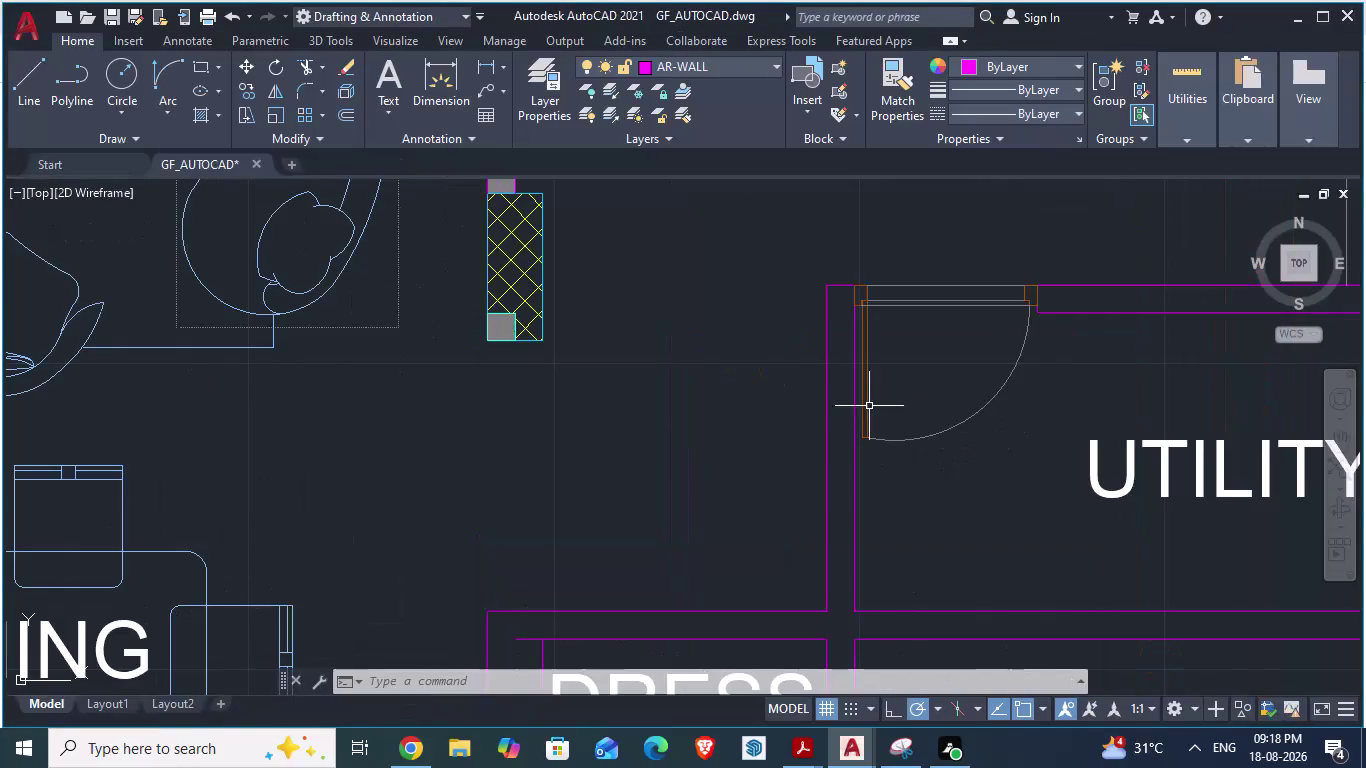
Compare the ground-floor plan with the reference architectural plan and save the drawing.
scroll(down, 3)
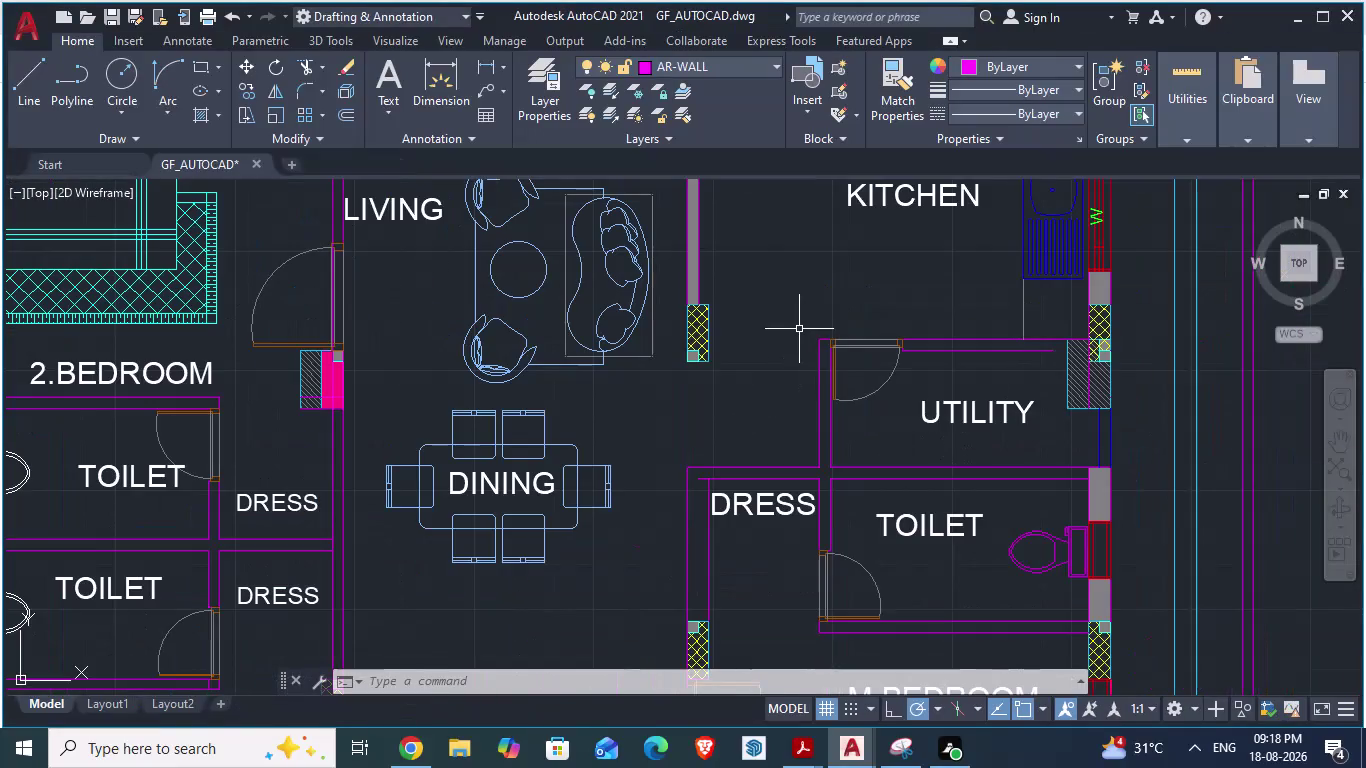
key(alt+Tab)
scroll(down, 3)
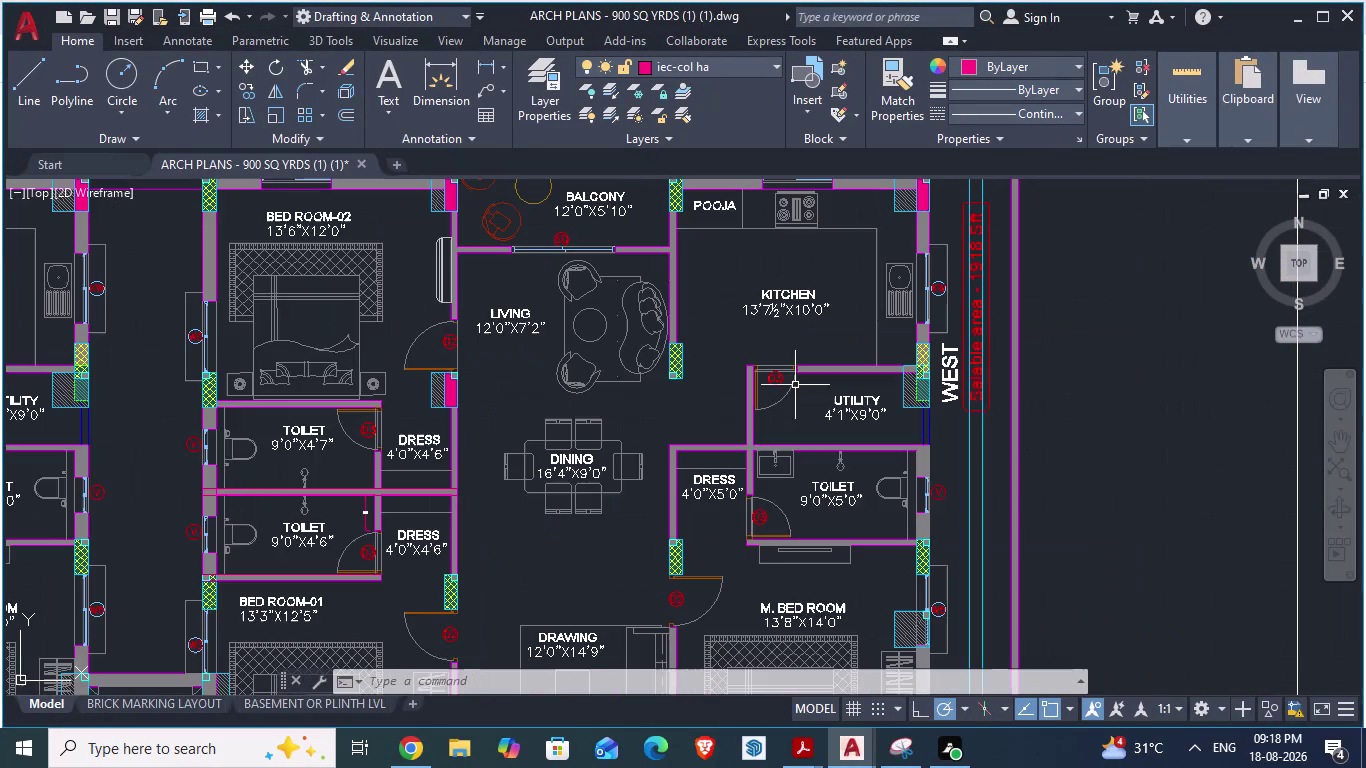
scroll(up, 3)
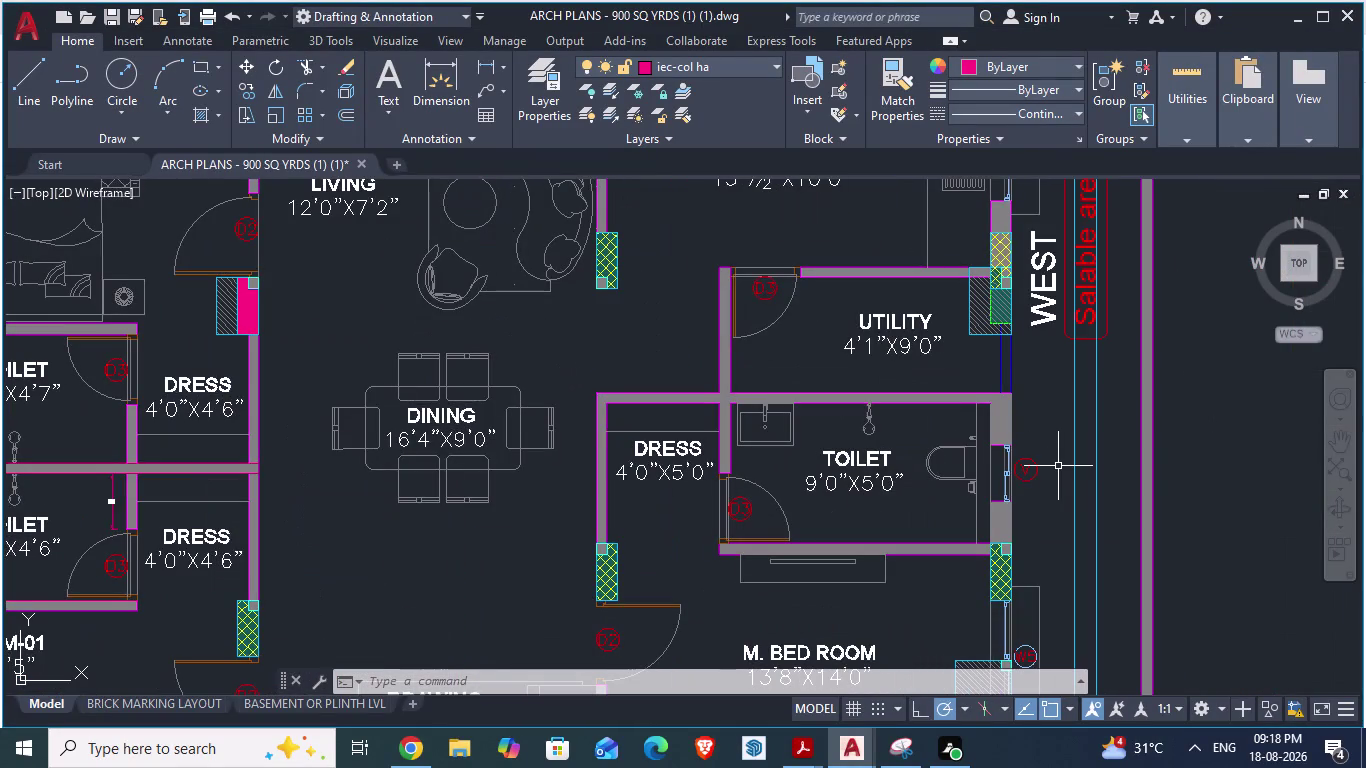
scroll(down, 3)
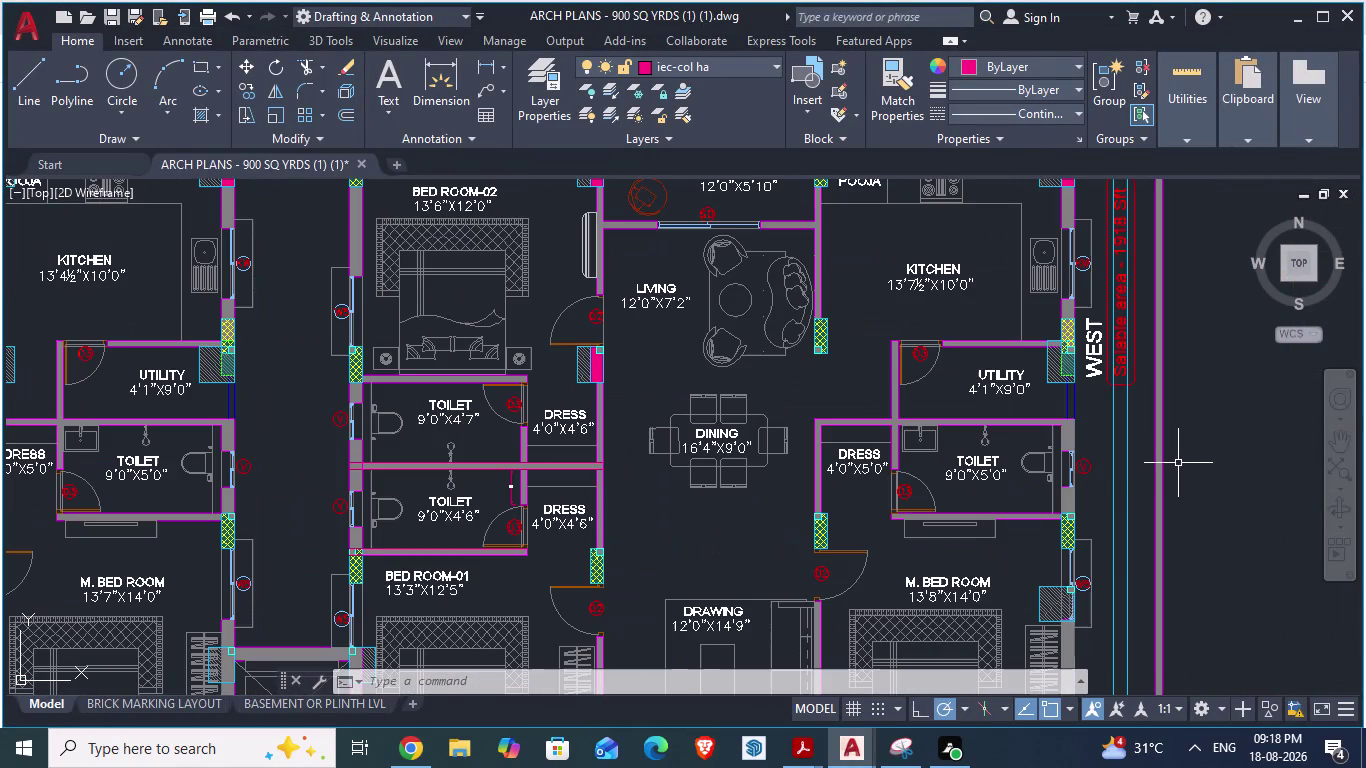
scroll(down, 3)
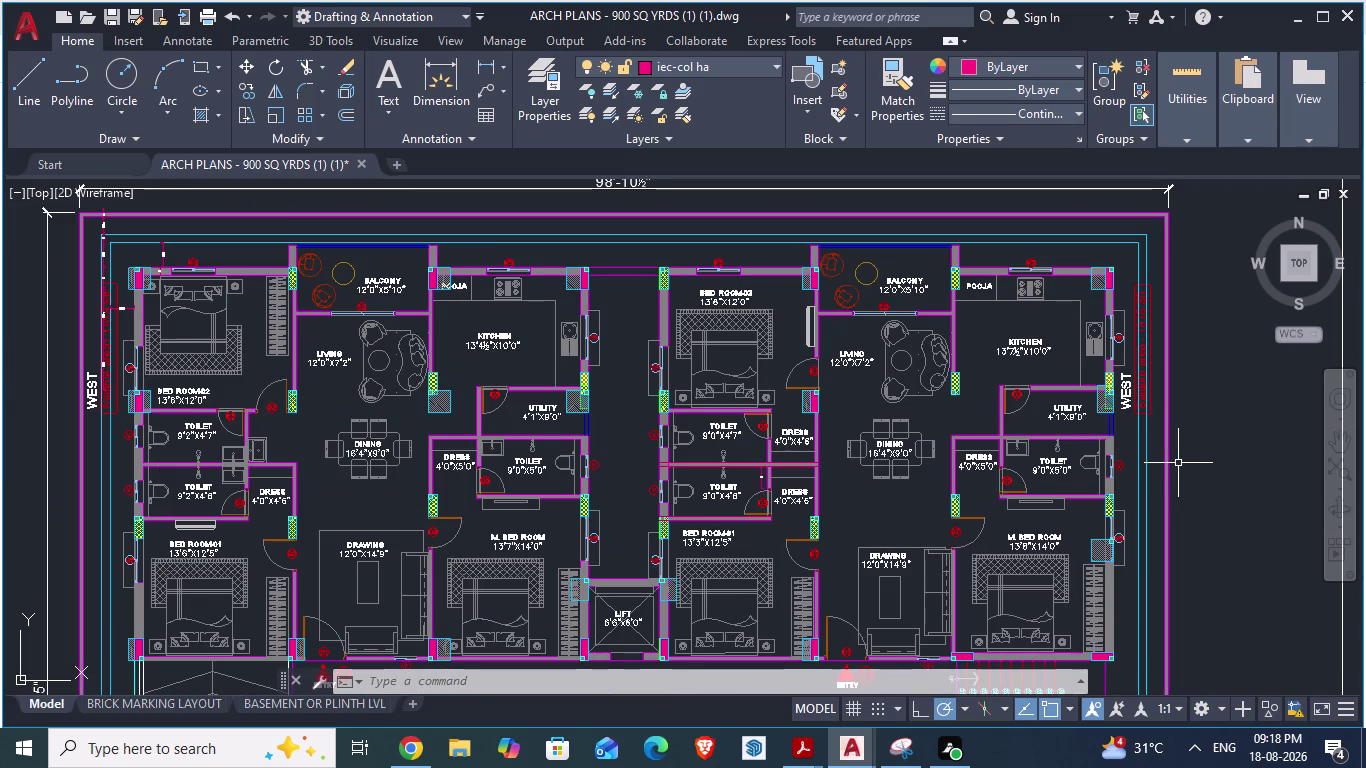
key(alt+Tab)
scroll(down, 3)
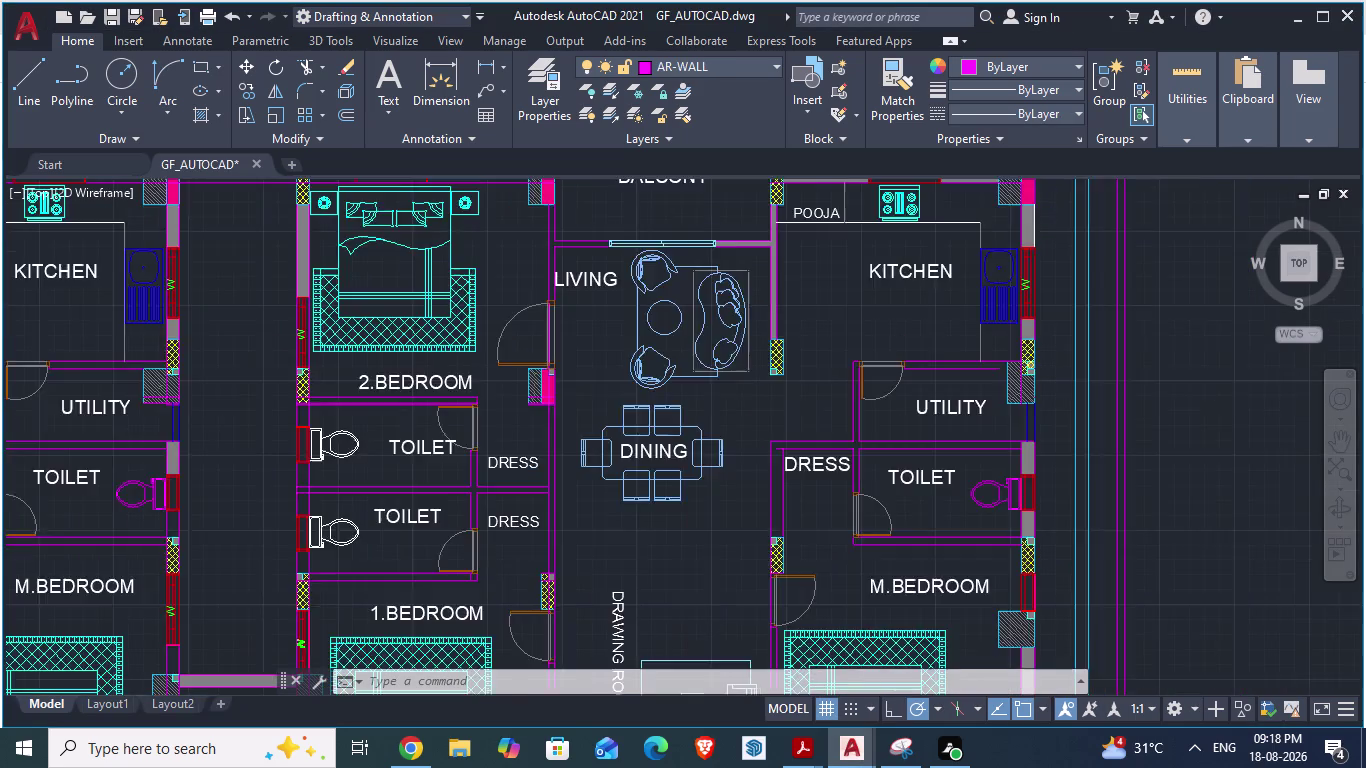
scroll(down, 3)
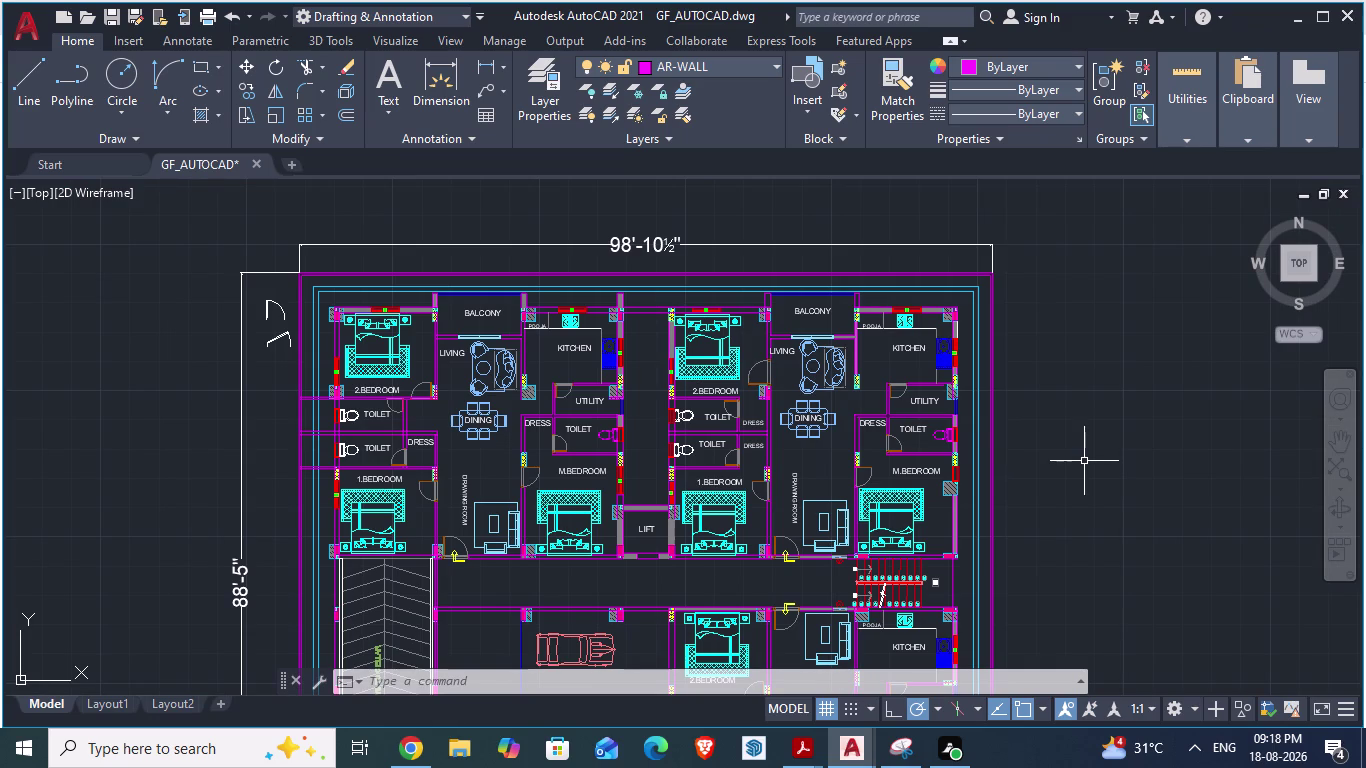
key(ctrl+s)
key(alt+Tab)
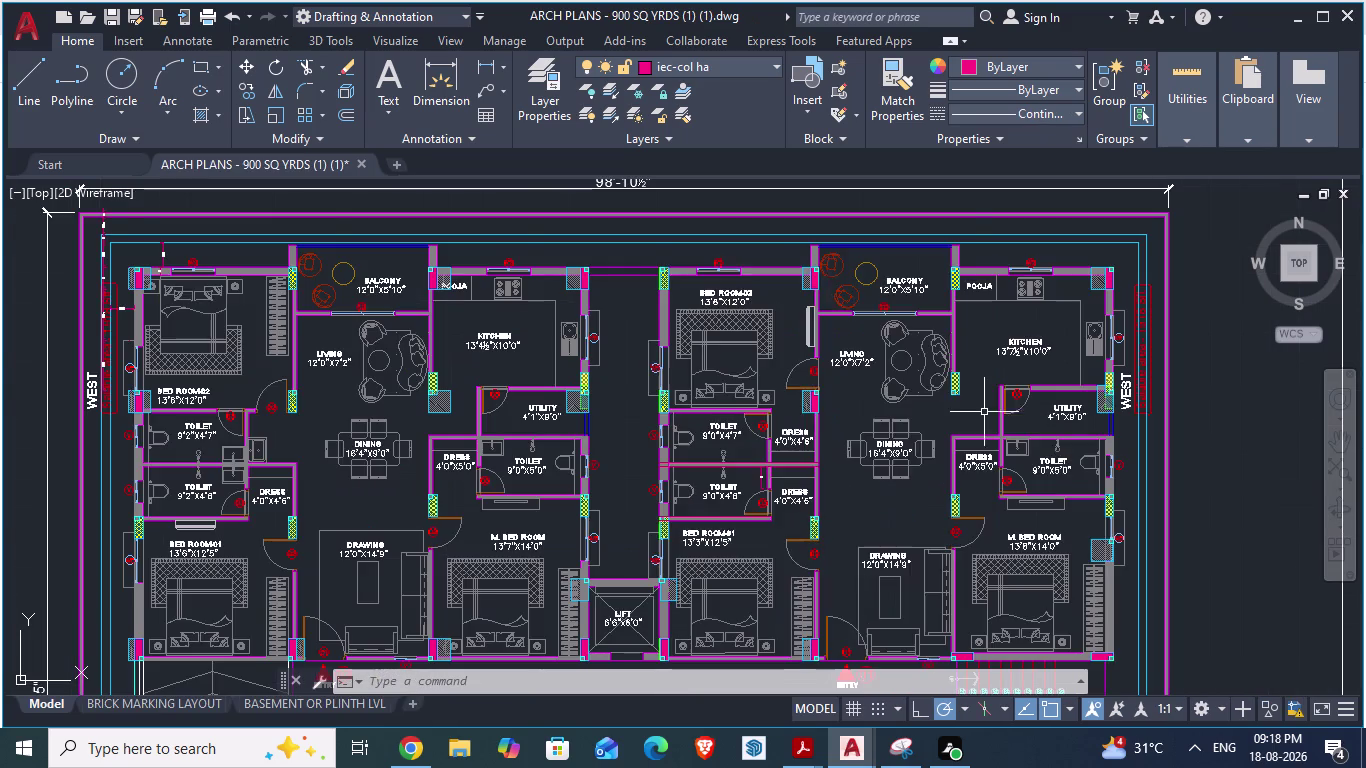
scroll(up, 3)
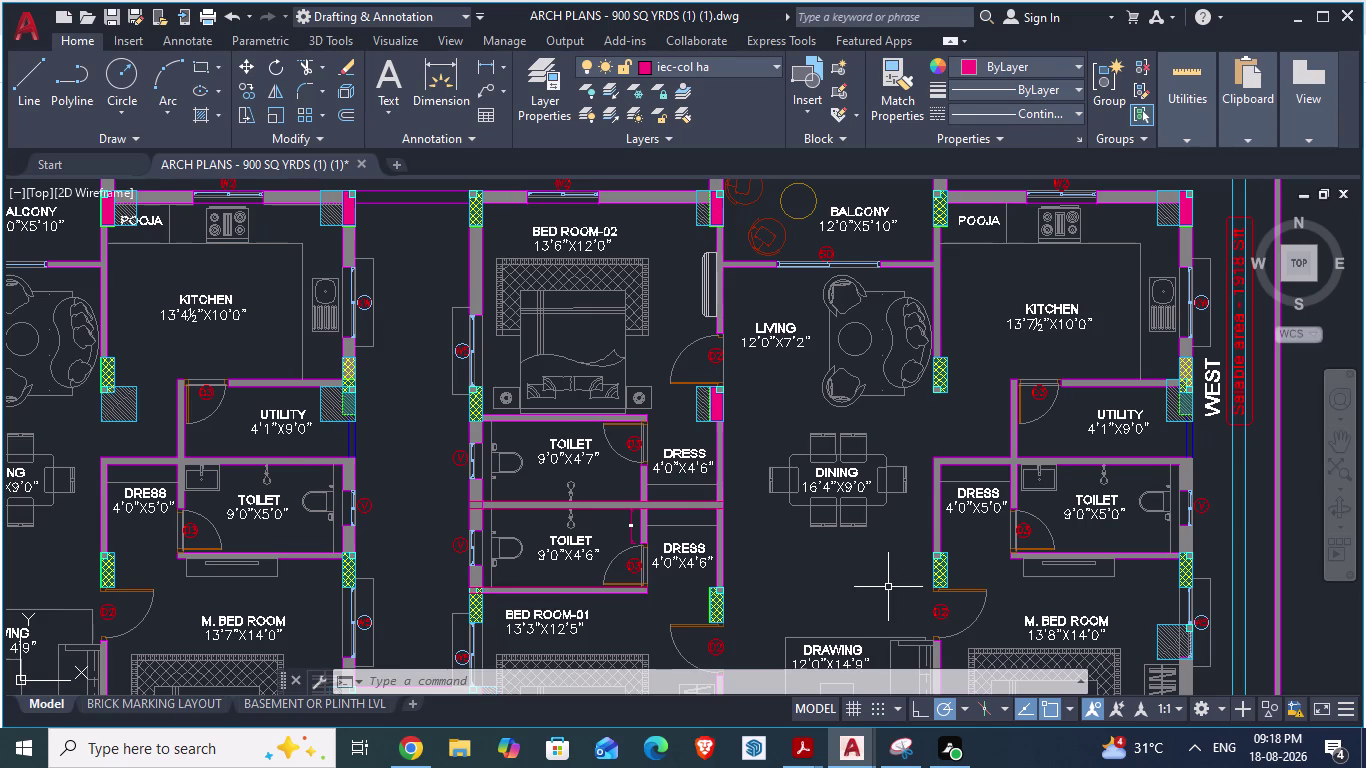
key(alt+Tab)
scroll(up, 3)
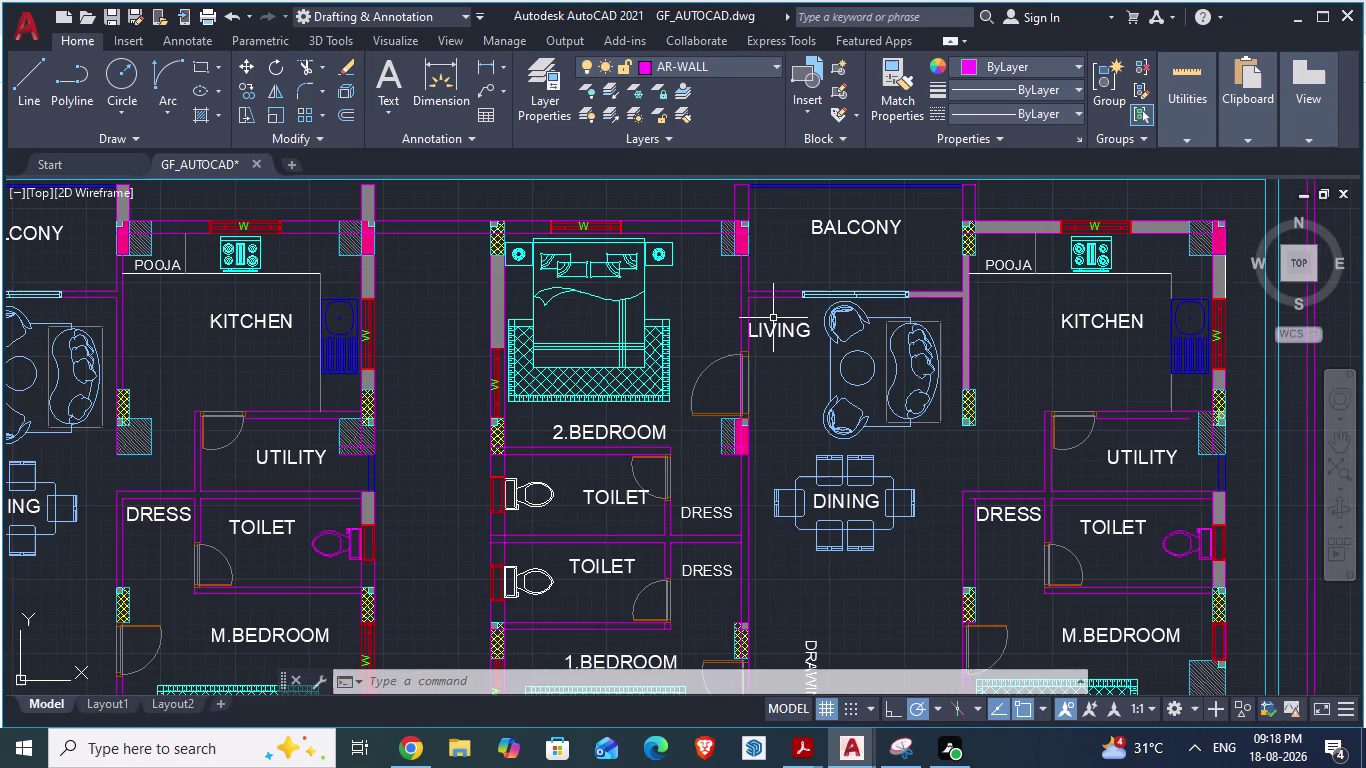
Move the LIVING room label to a new spot inside the living room.
click(776, 322)
key(m)
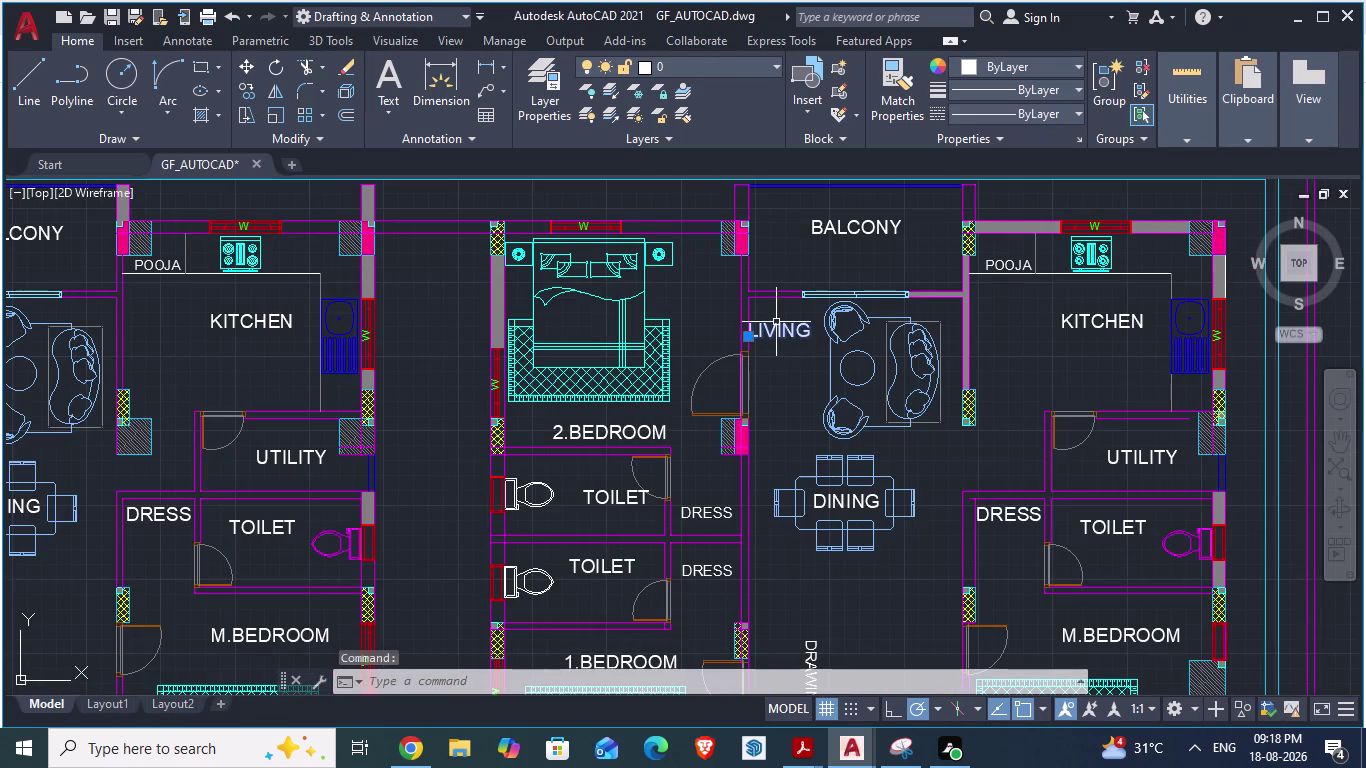
key(Return)
scroll(up, 3)
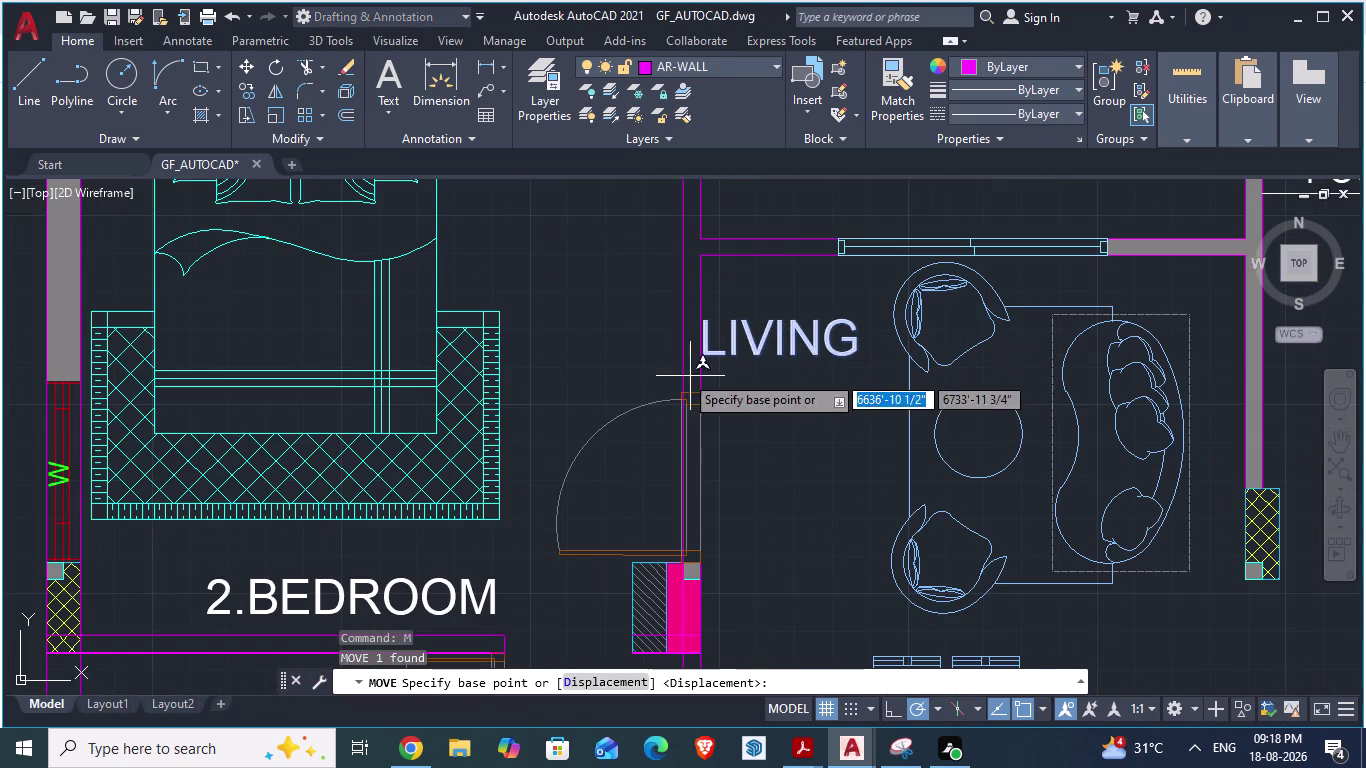
drag(704, 352, 729, 340)
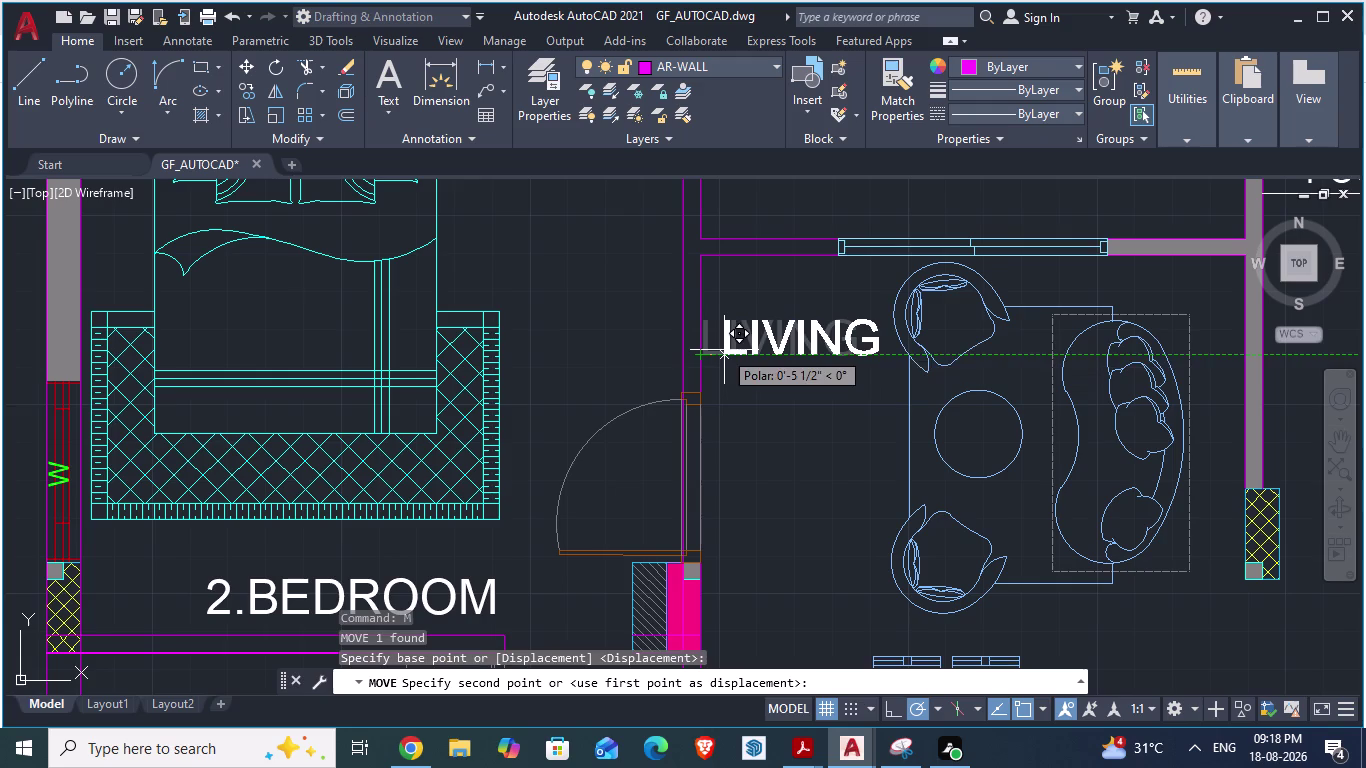
drag(729, 340, 726, 324)
click(726, 324)
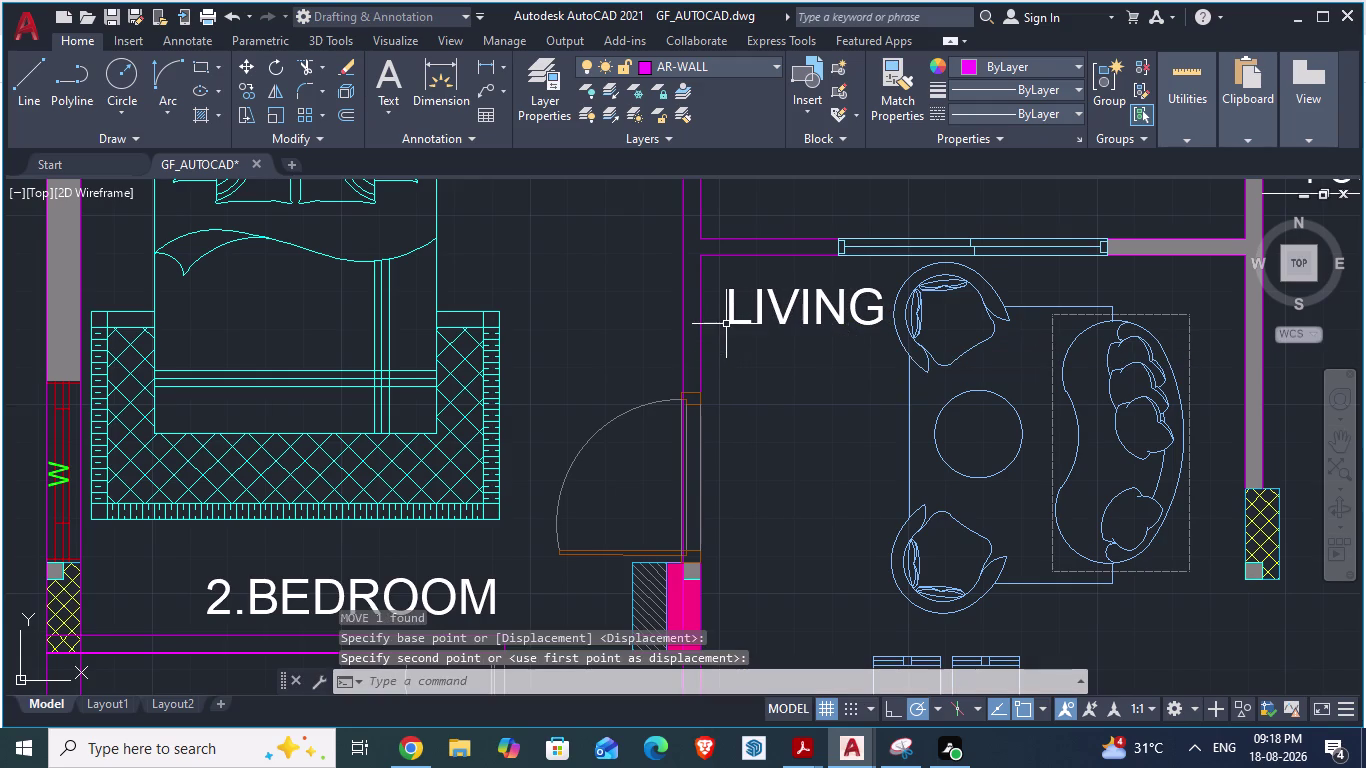
scroll(down, 3)
scroll(down, 3)
scroll(up, 3)
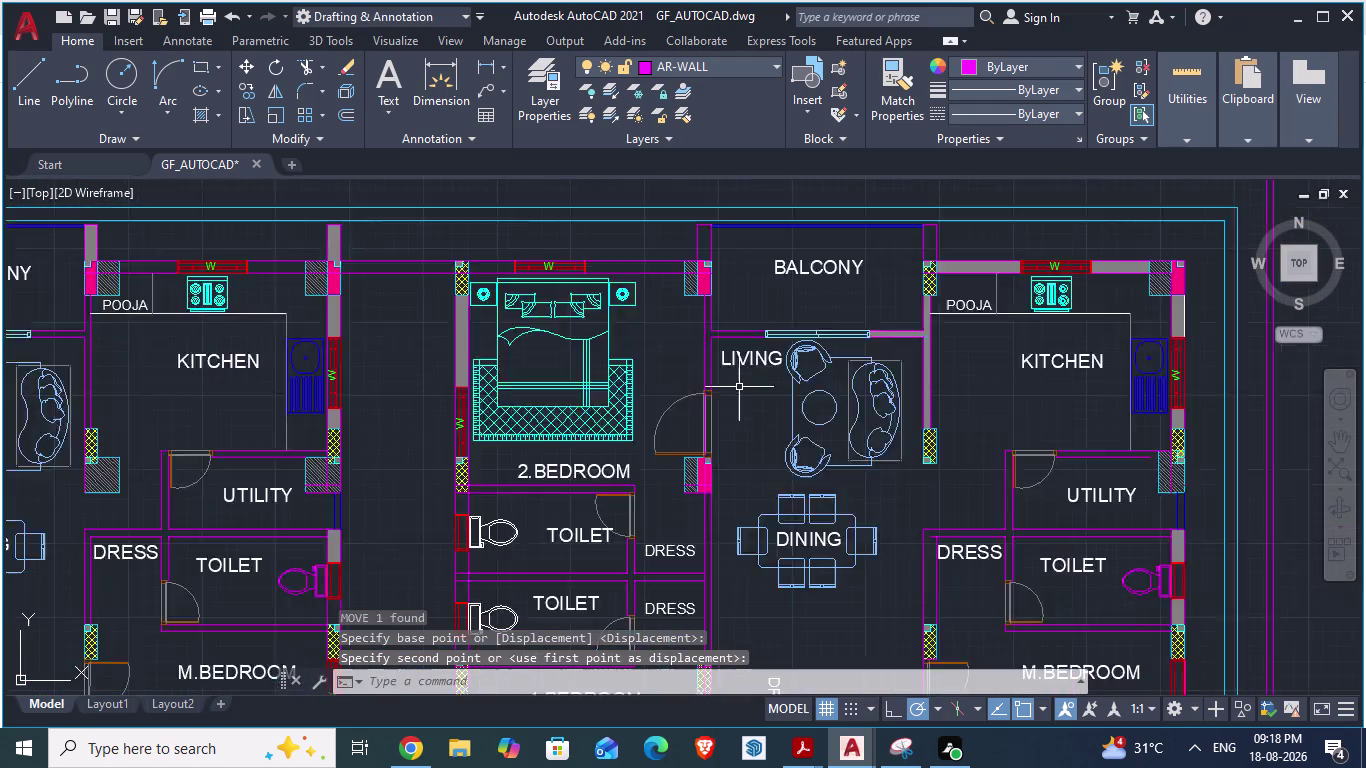
scroll(up, 3)
Move the LIVING label straight down by about 1'-8 1/2".
drag(712, 353, 722, 402)
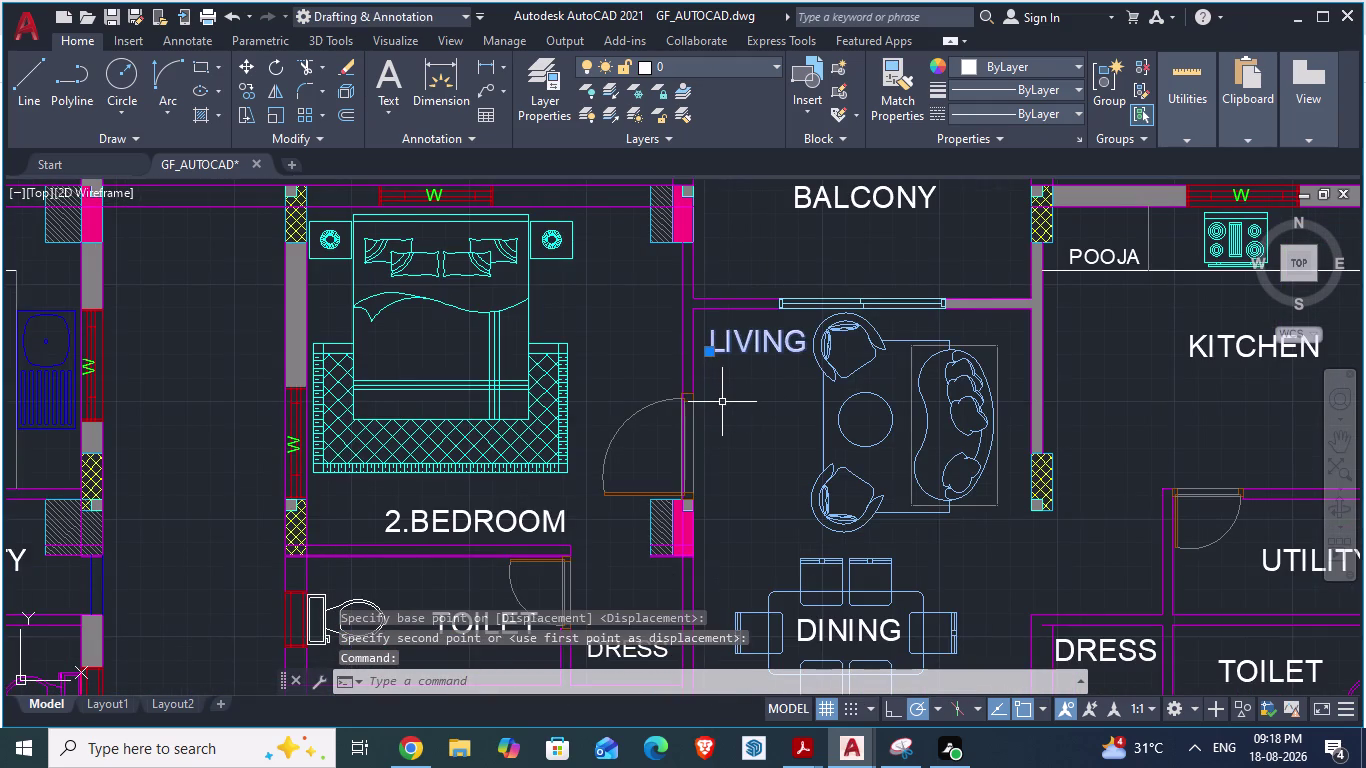
key(m)
key(Return)
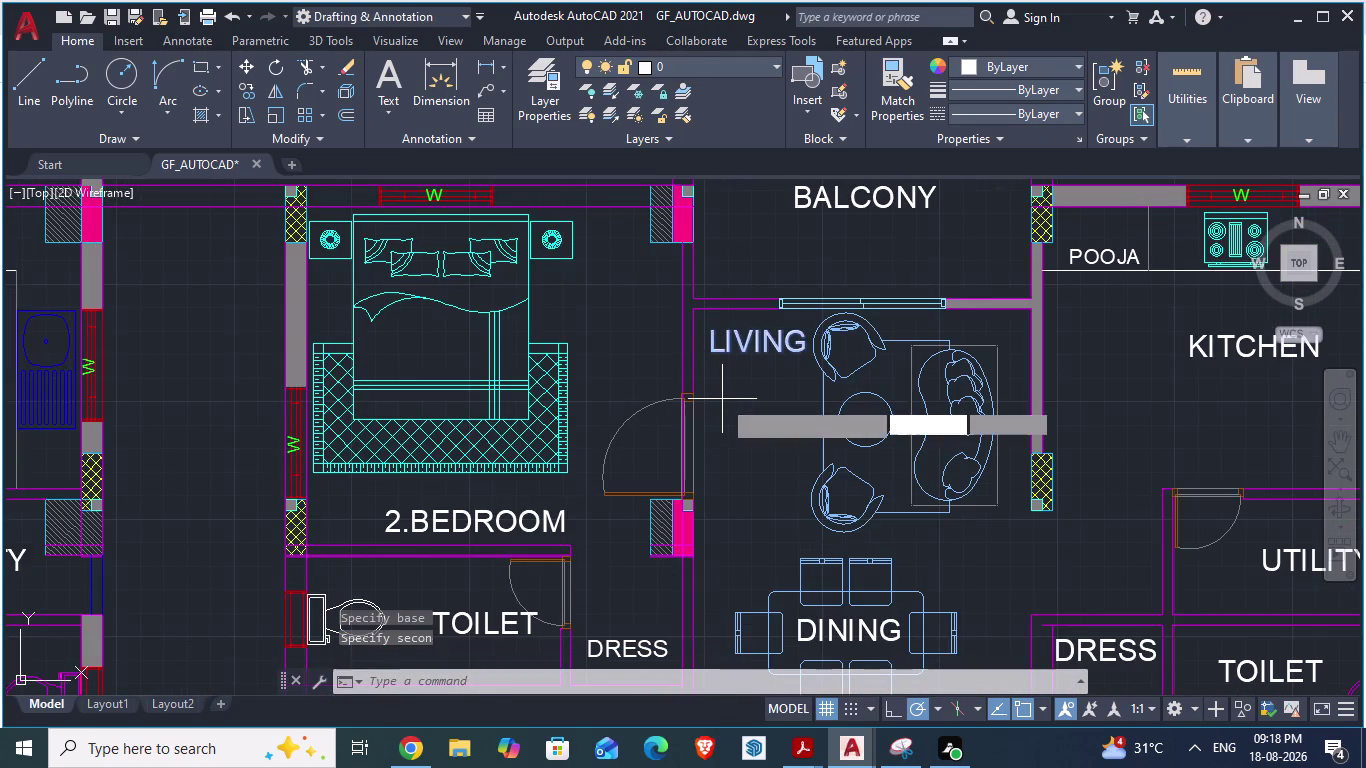
drag(721, 355, 722, 359)
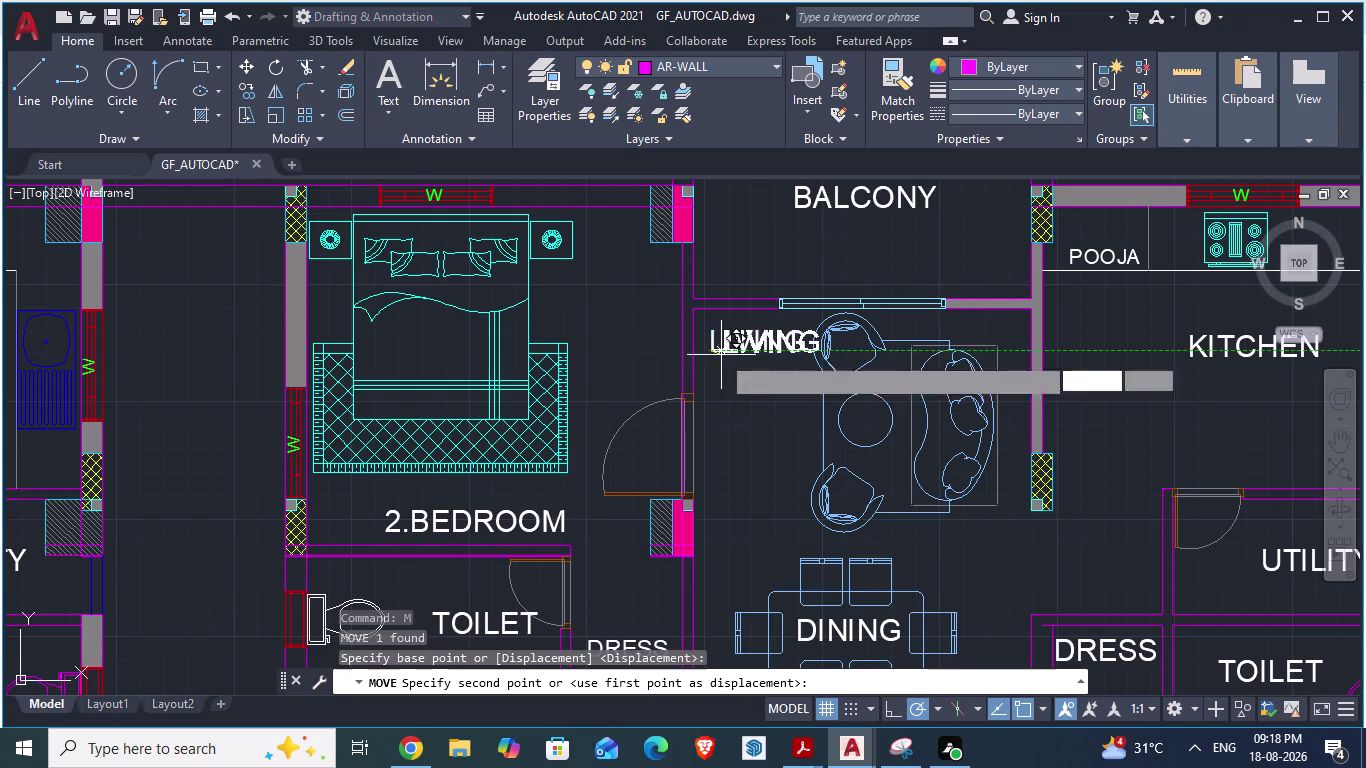
drag(722, 359, 715, 400)
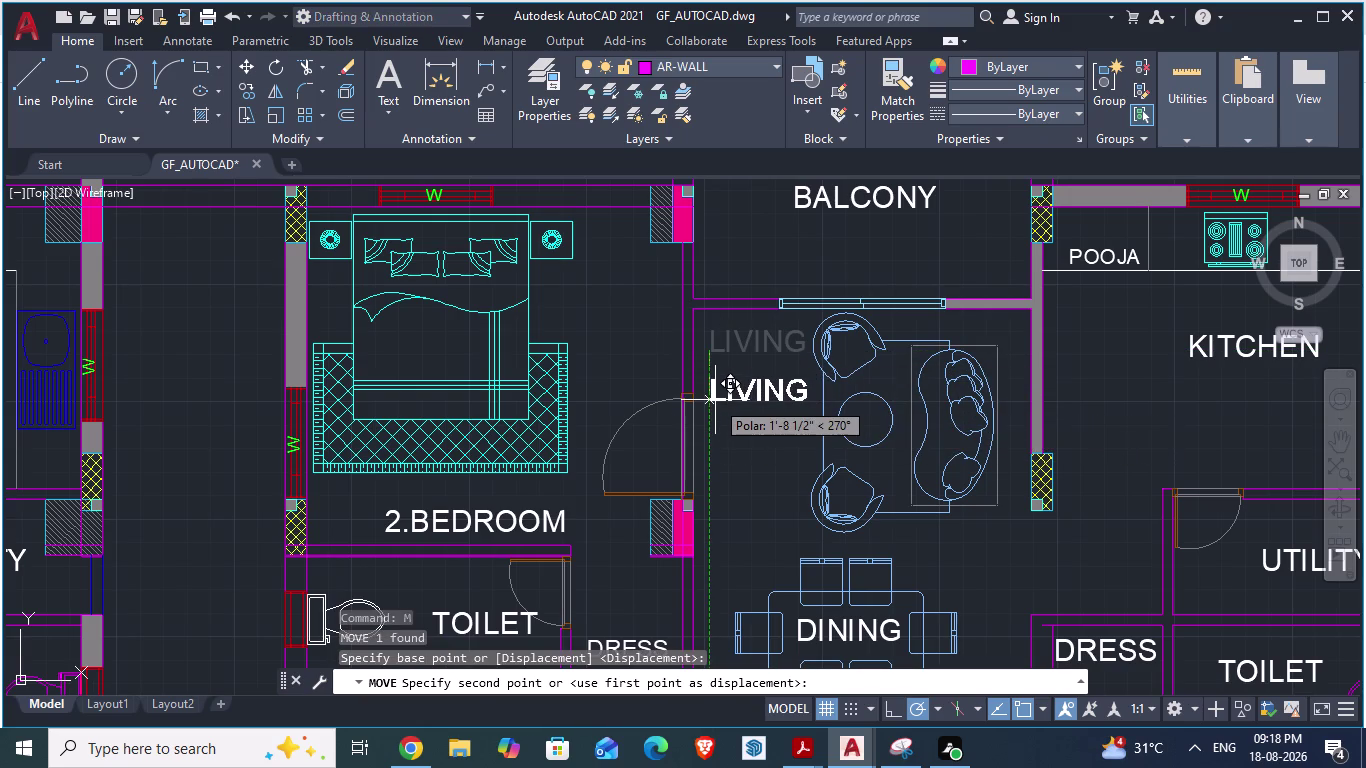
drag(715, 400, 717, 390)
click(717, 390)
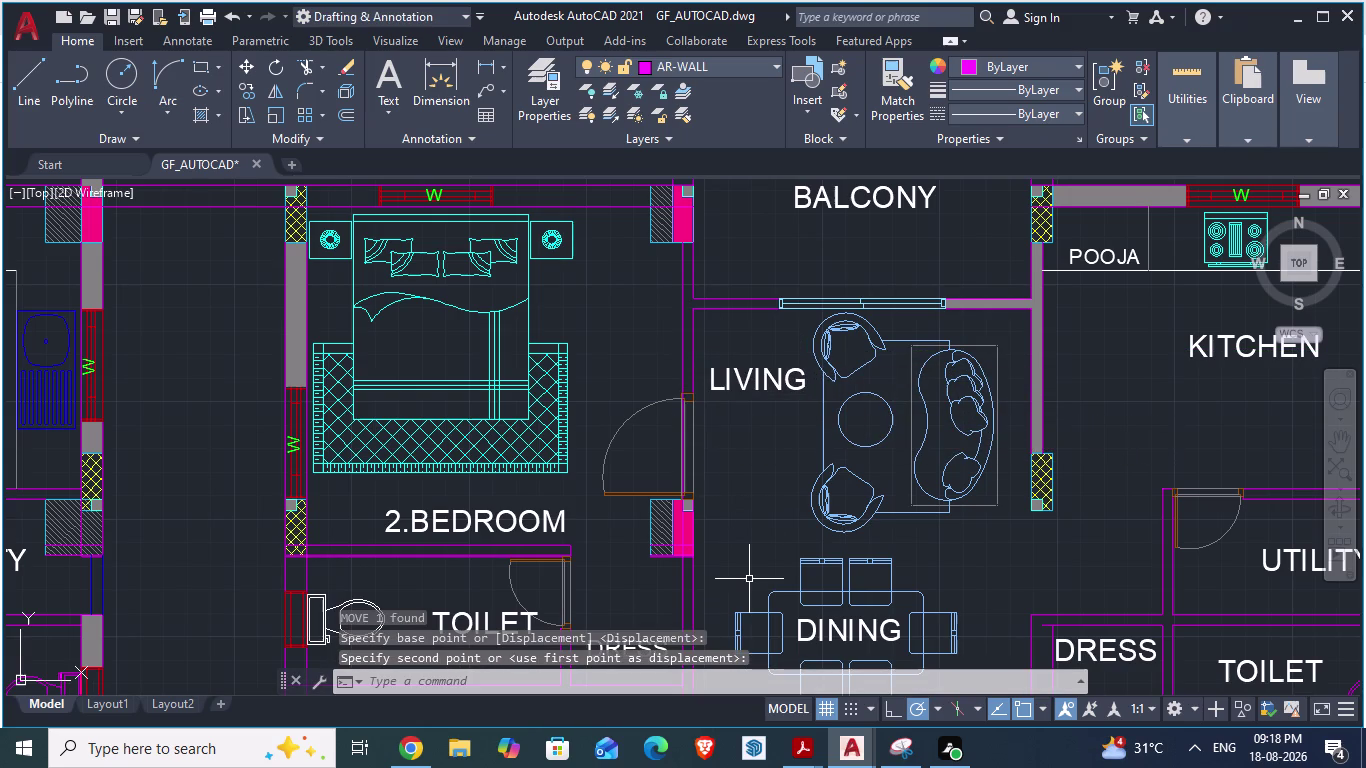
Save the drawing and clear any pending command.
key(ctrl+s)
key(Escape)
scroll(down, 3)
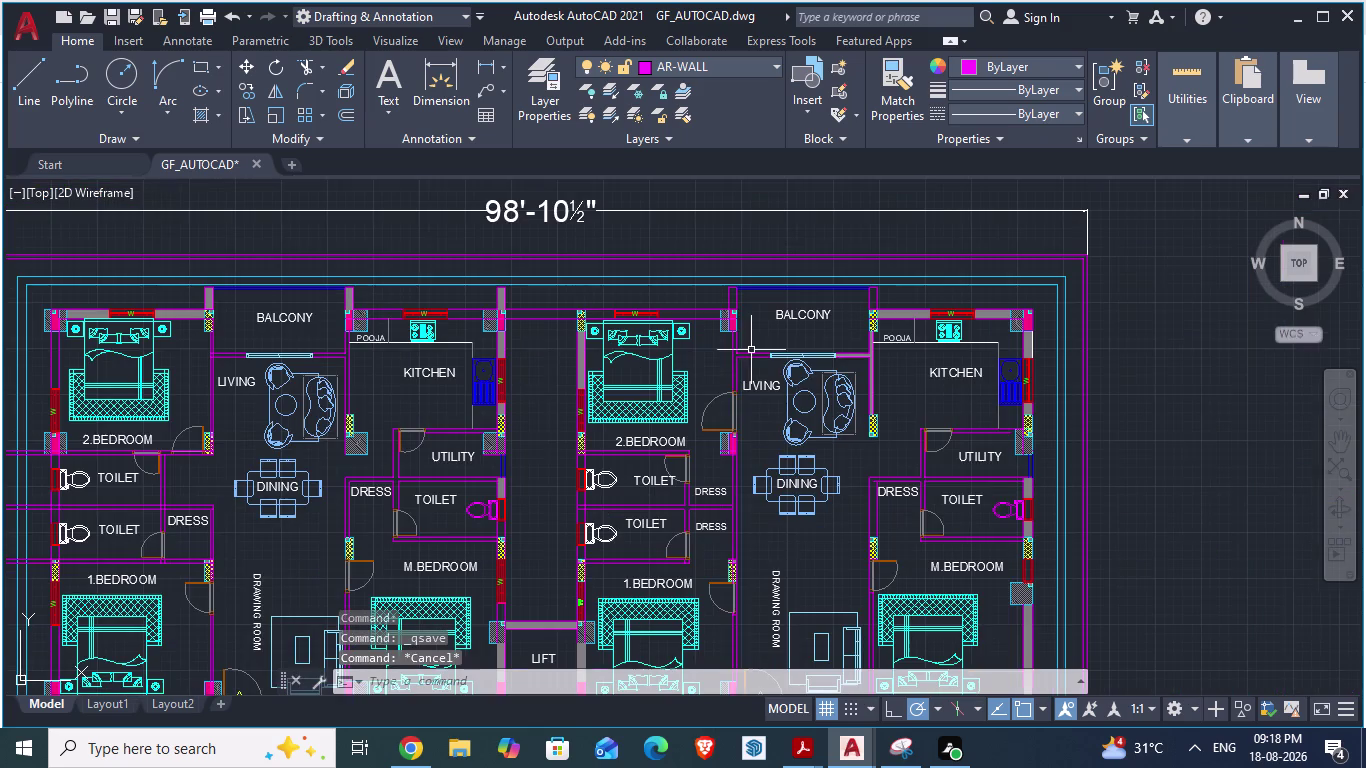
Compare the DRESS room walls against the reference architectural plan.
key(alt+Tab)
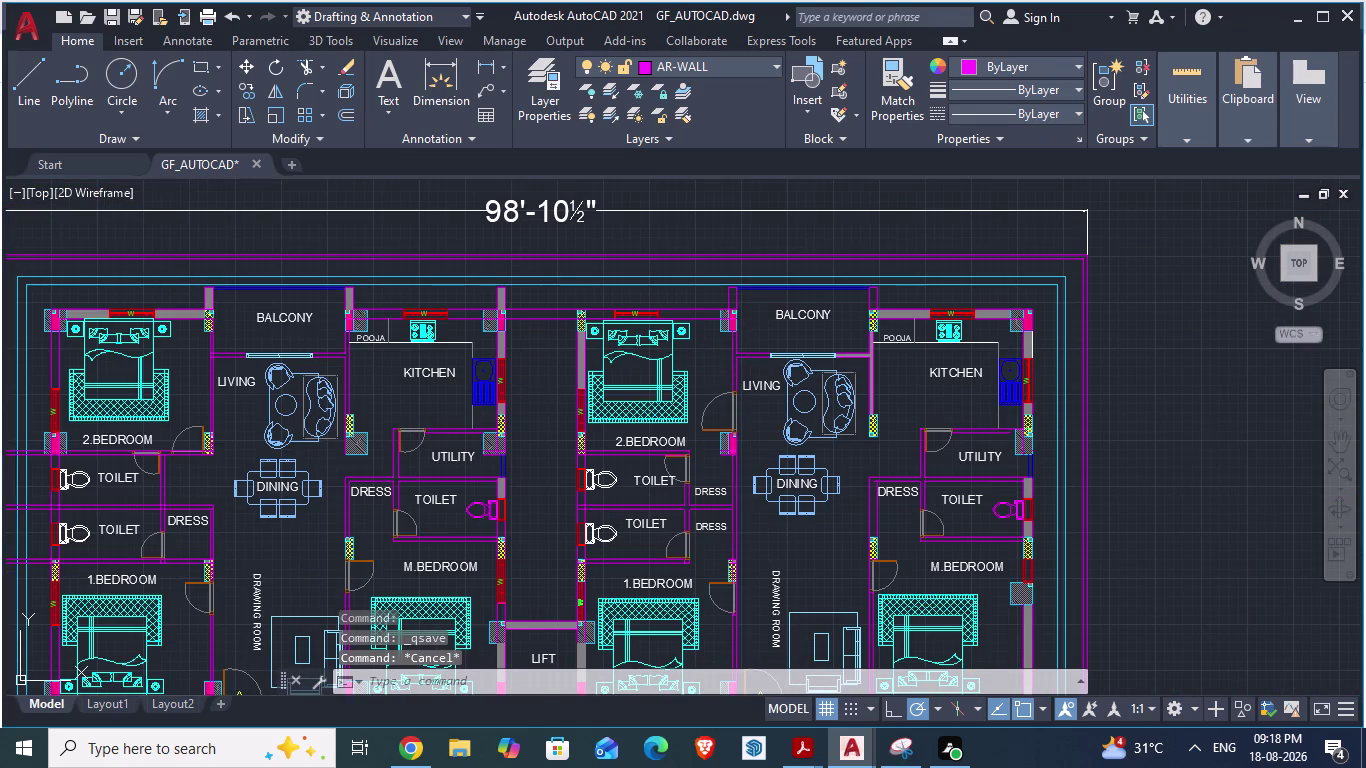
scroll(down, 3)
key(alt+Tab)
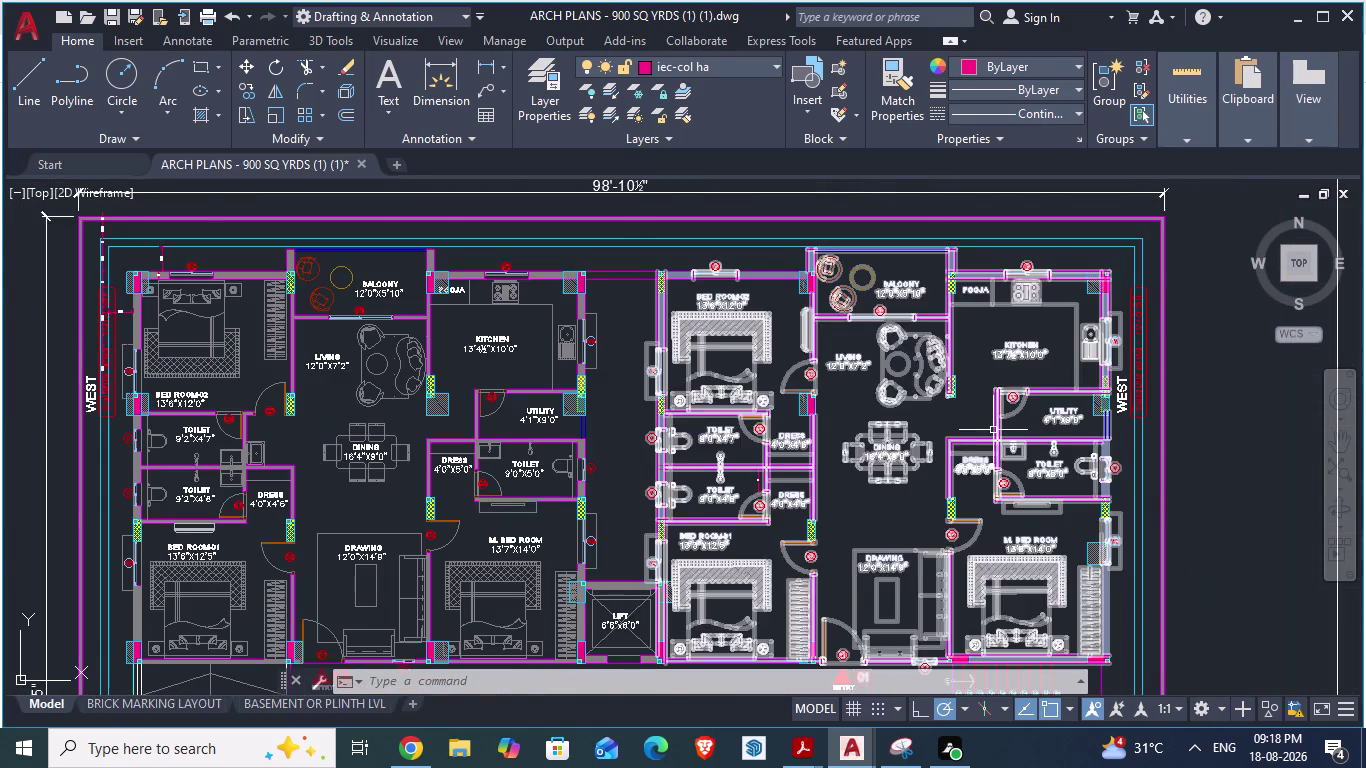
scroll(down, 3)
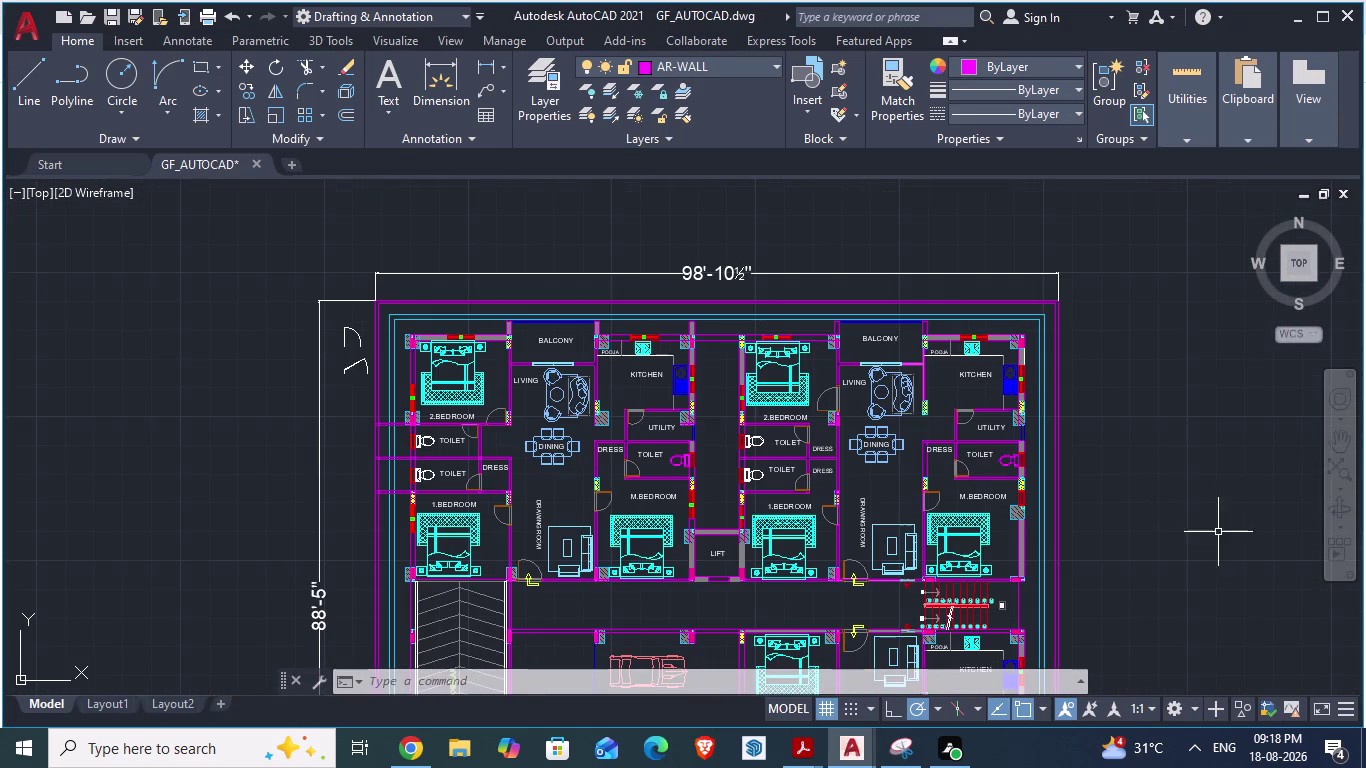
scroll(up, 3)
key(alt+Tab)
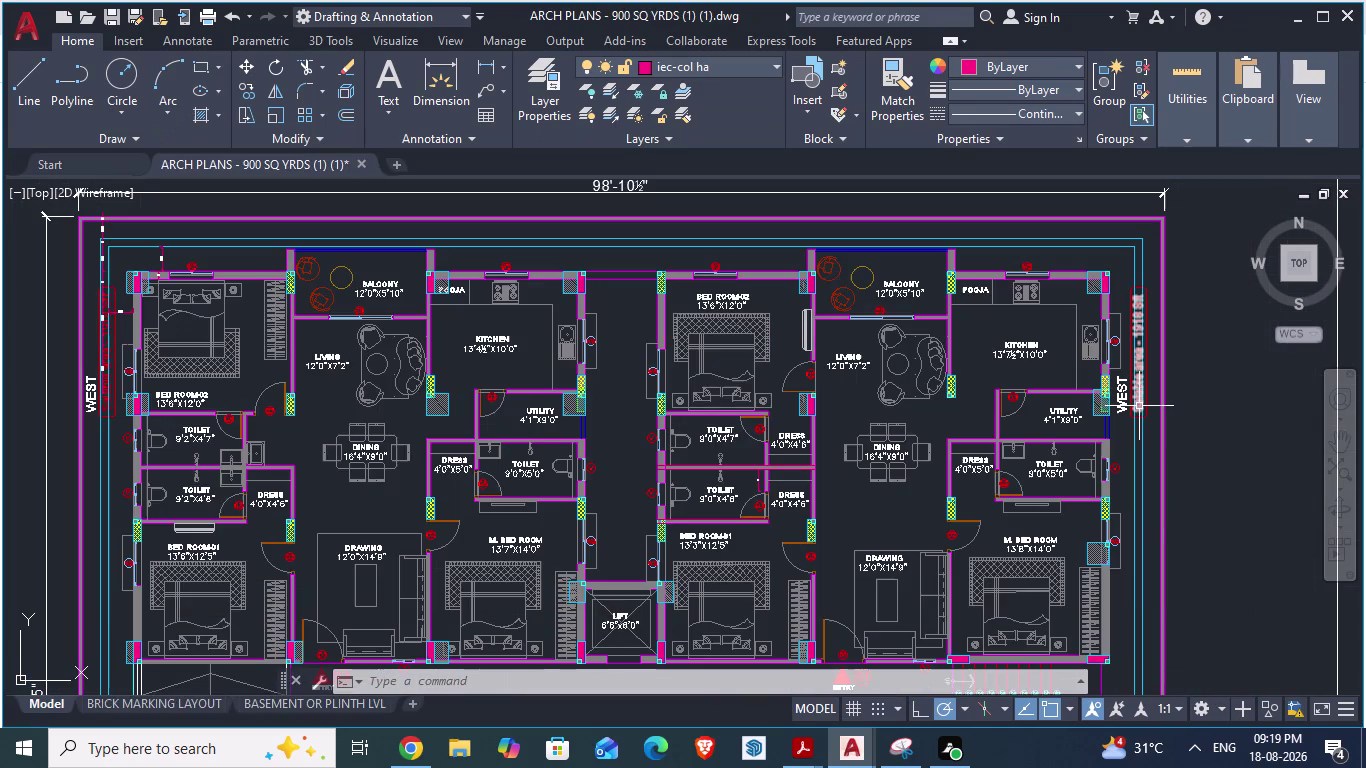
scroll(down, 3)
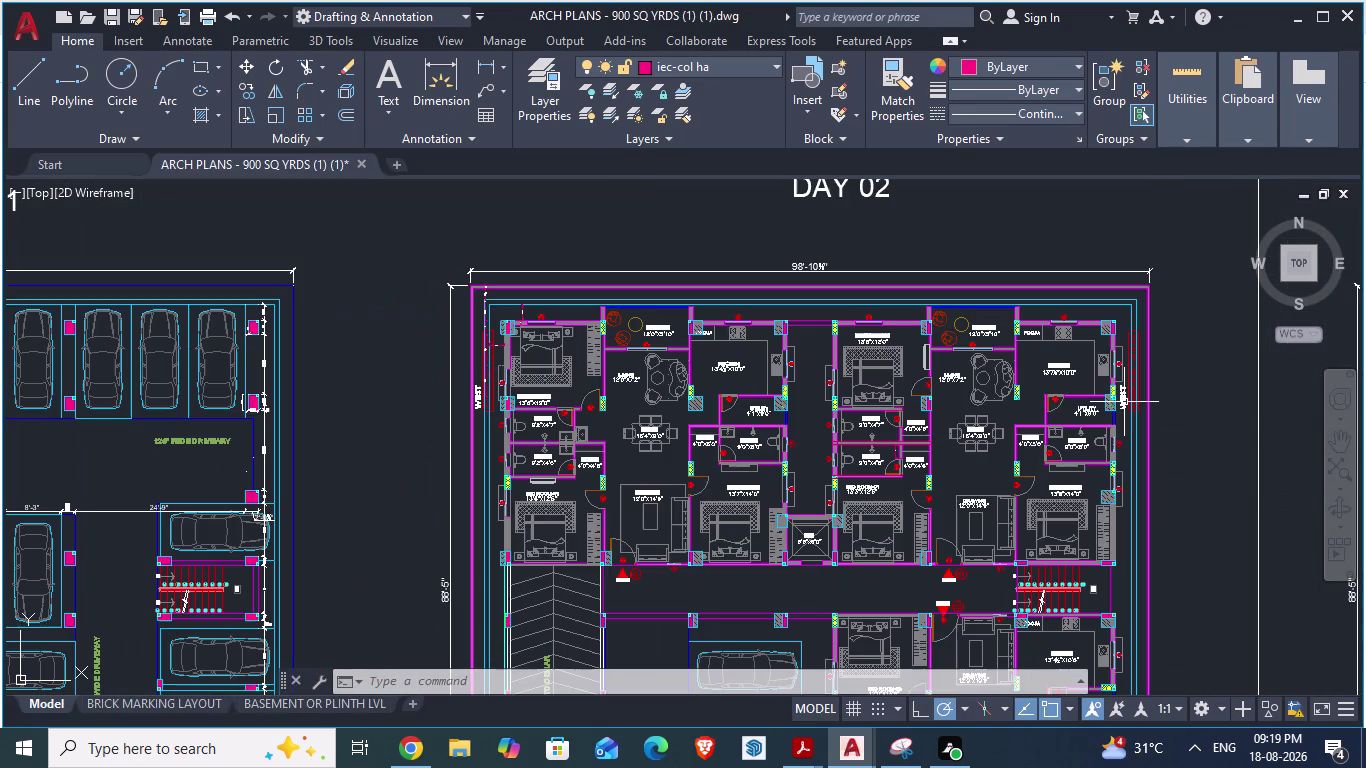
key(alt+Tab)
scroll(down, 3)
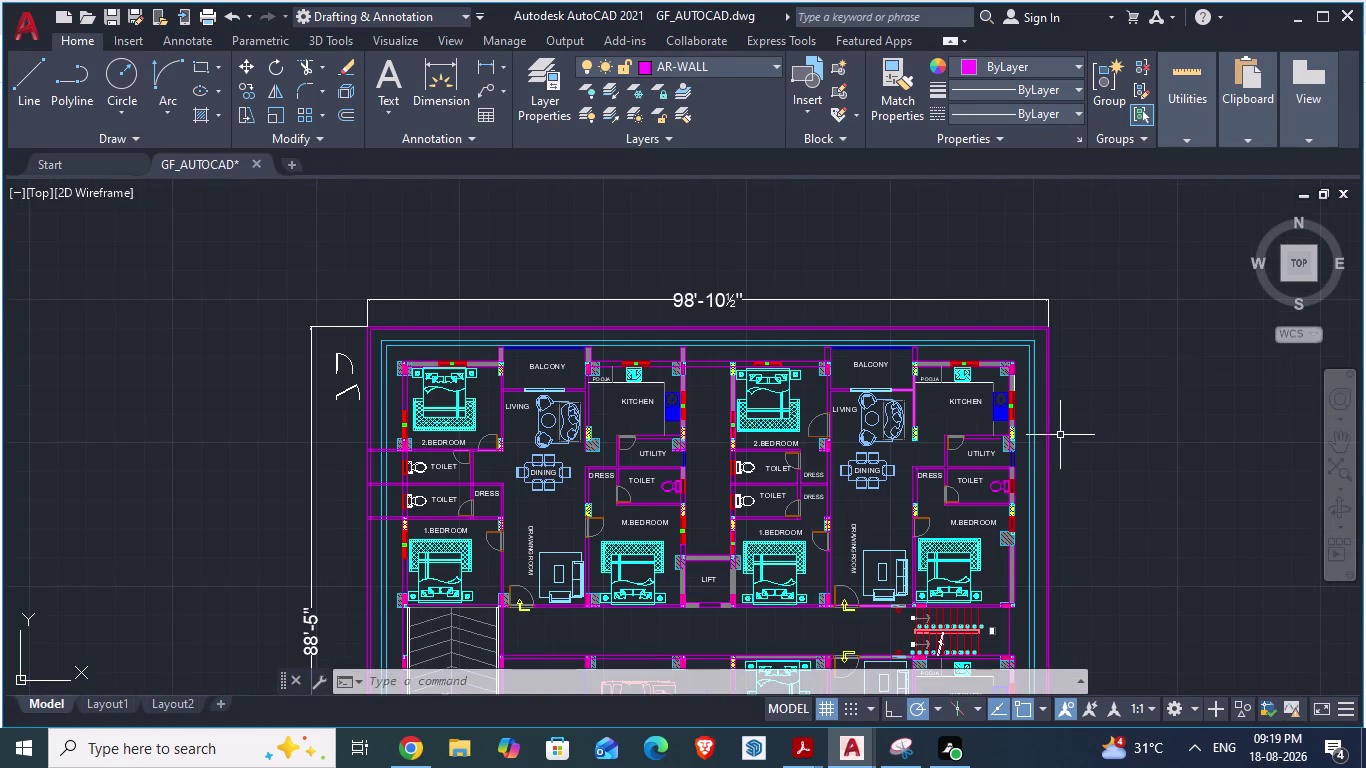
scroll(up, 3)
scroll(up, 3)
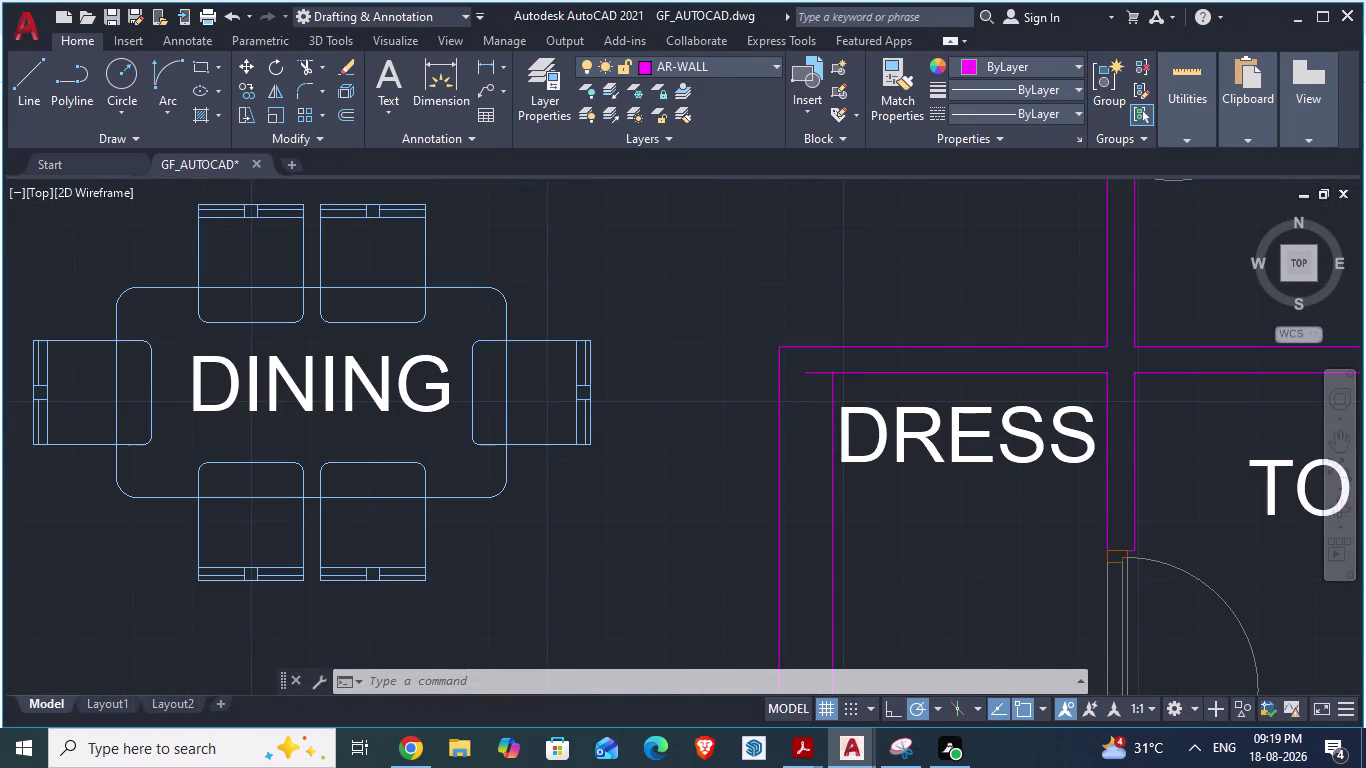
Attempt trimming the wall lines near the DRESS room, then cancel the trim.
key(t)
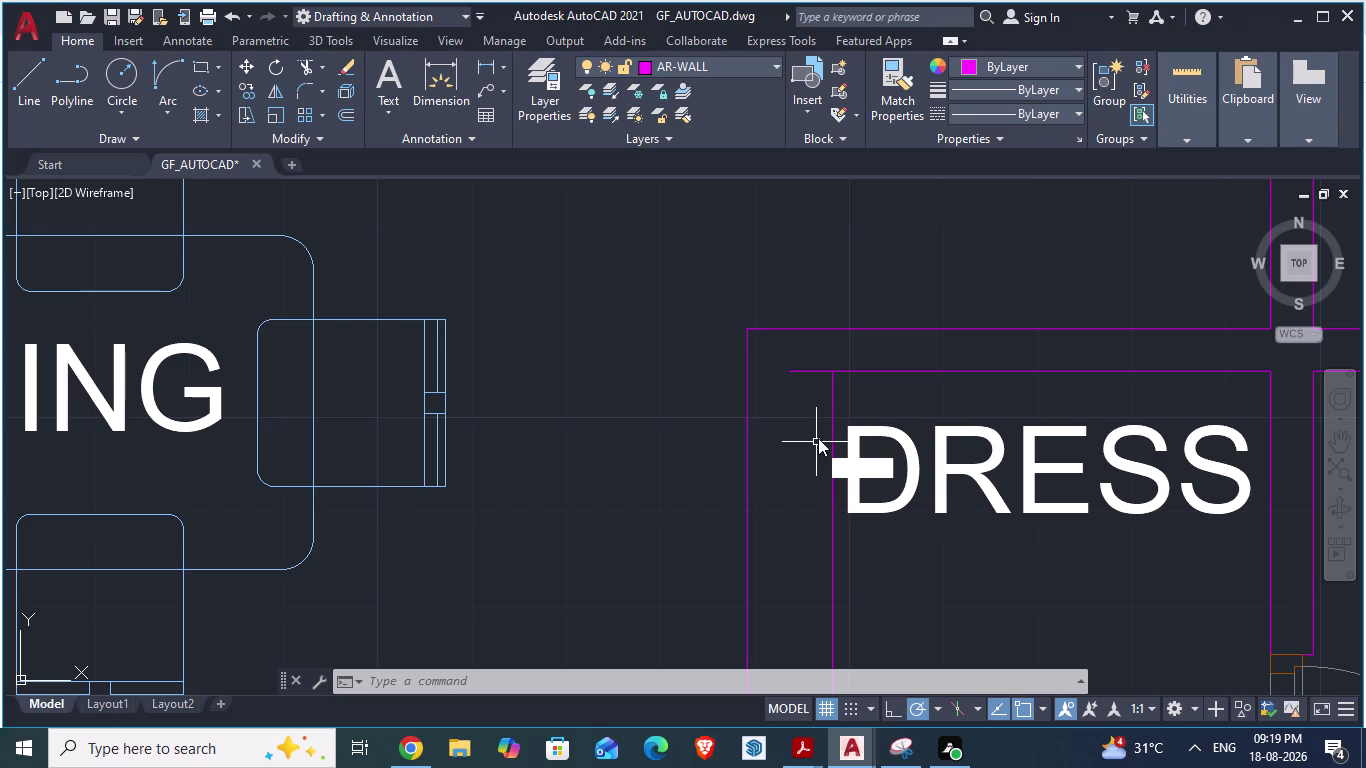
key(r)
key(Return)
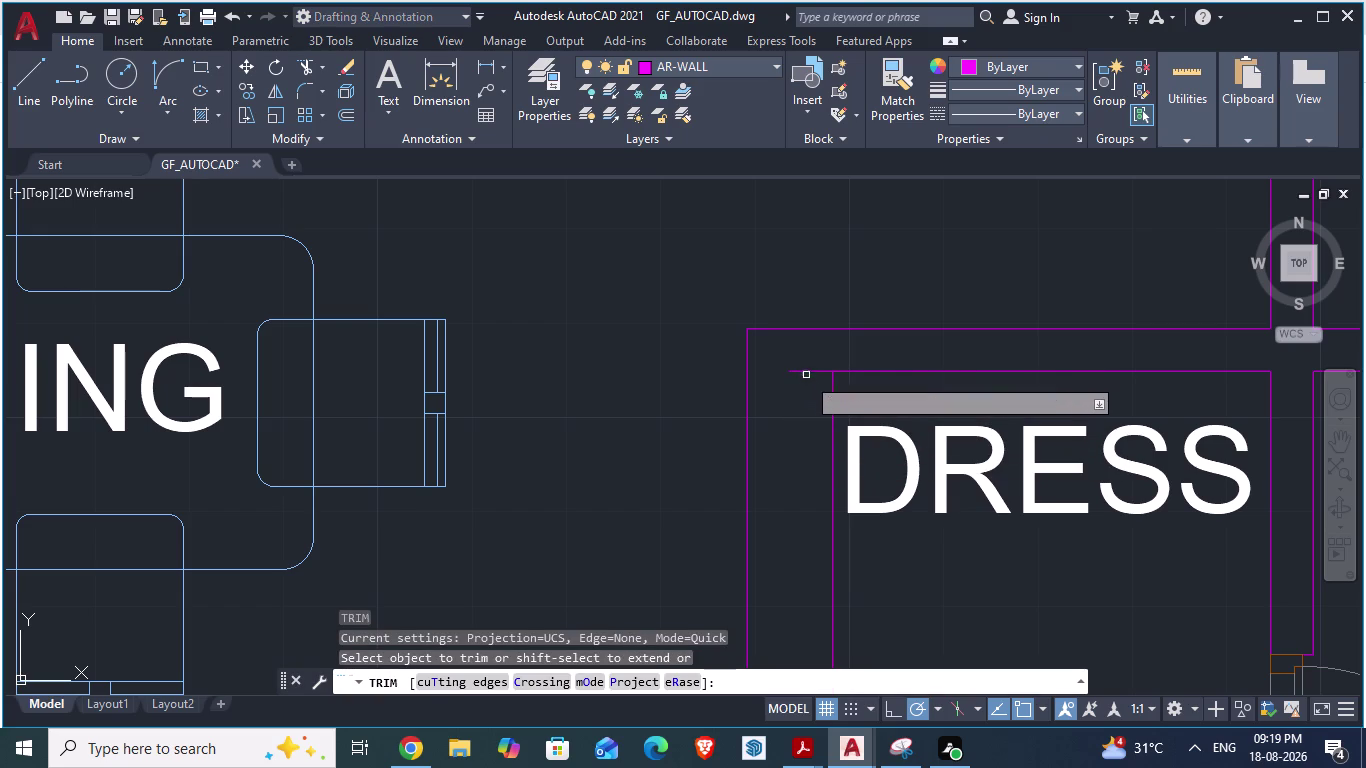
click(807, 377)
click(806, 371)
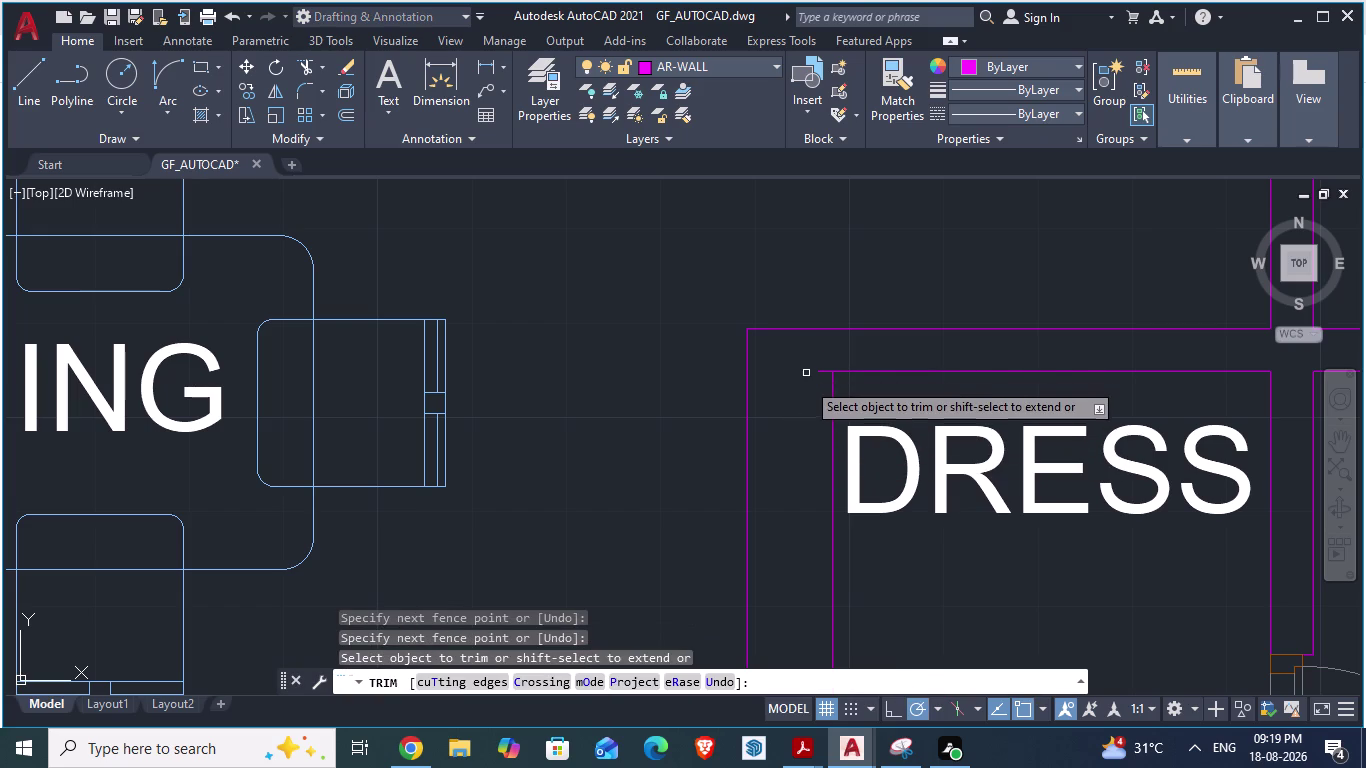
click(821, 373)
triple_click(821, 373)
triple_click(825, 370)
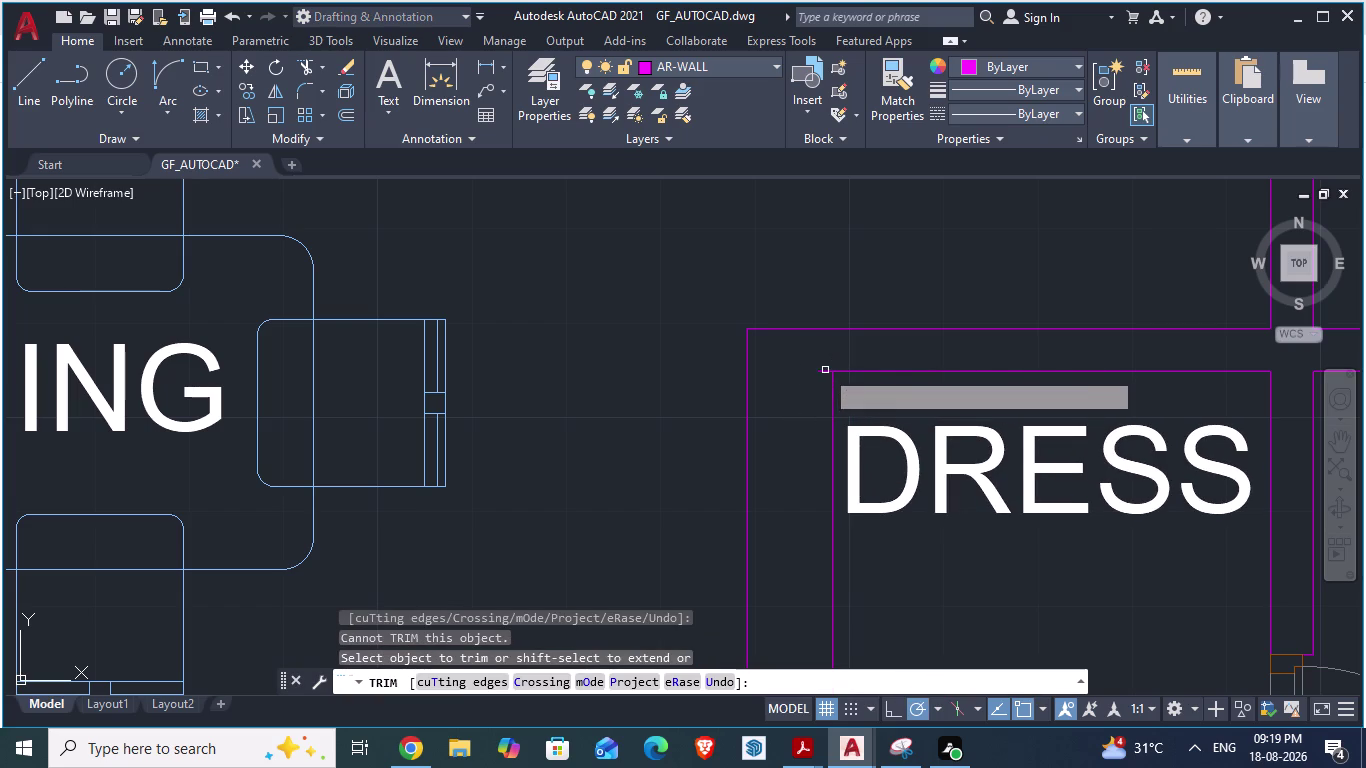
triple_click(825, 369)
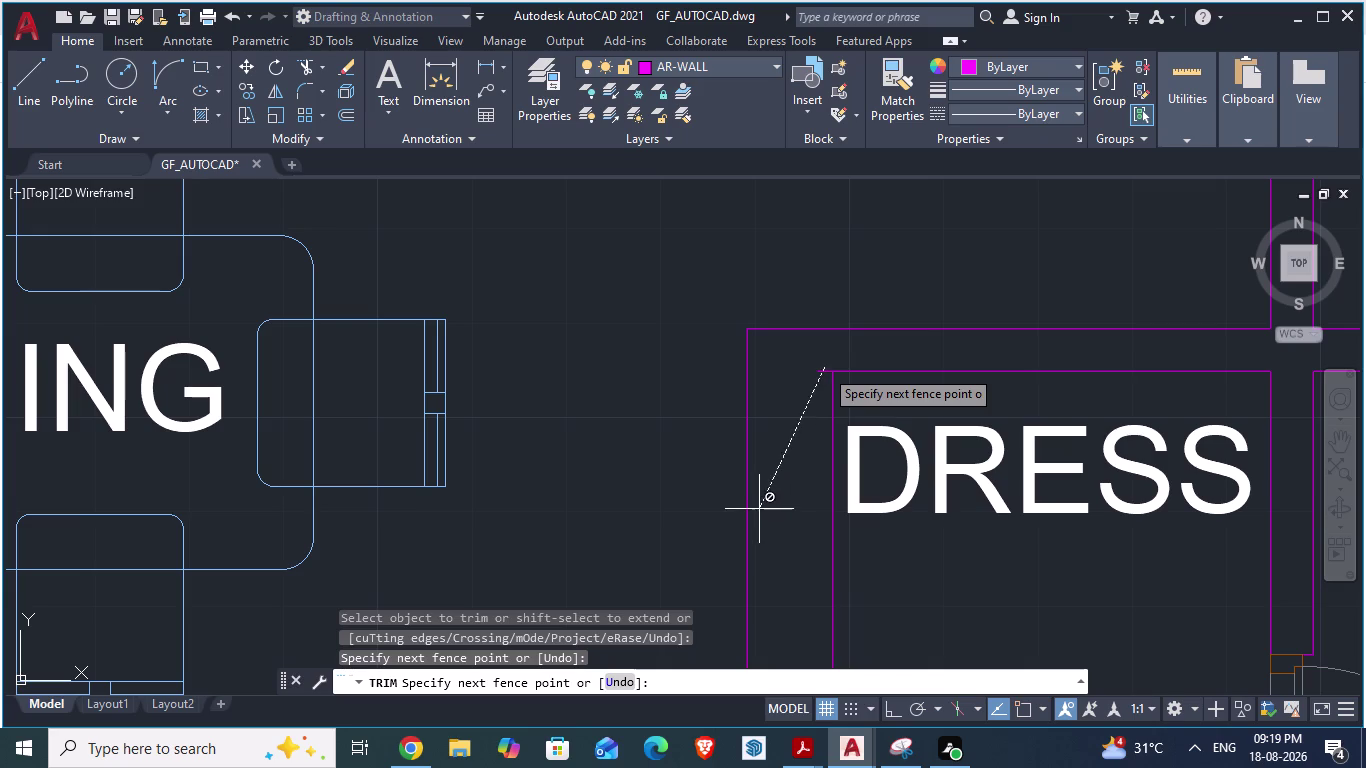
key(Escape)
click(773, 515)
key(Escape)
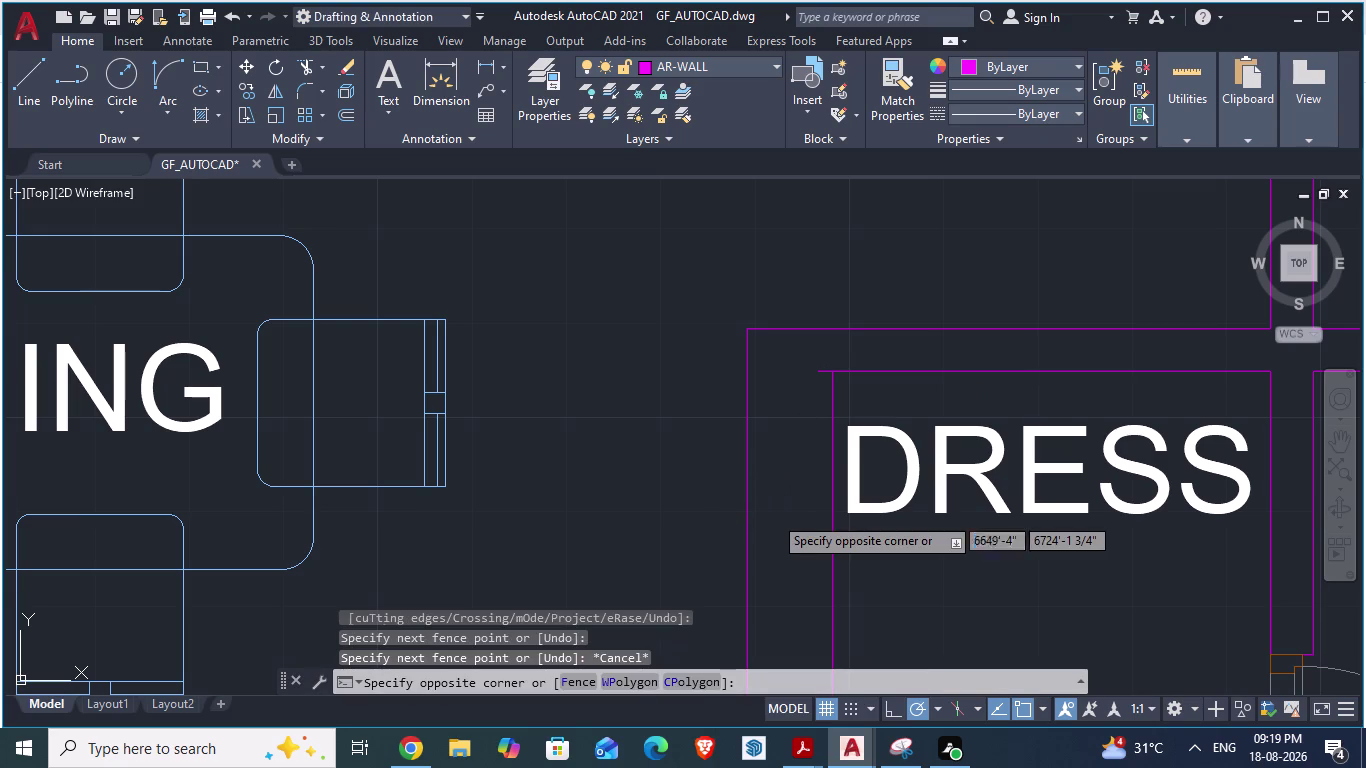
key(Escape)
Start the HATCH command for a solid grey fill.
click(777, 517)
key(h)
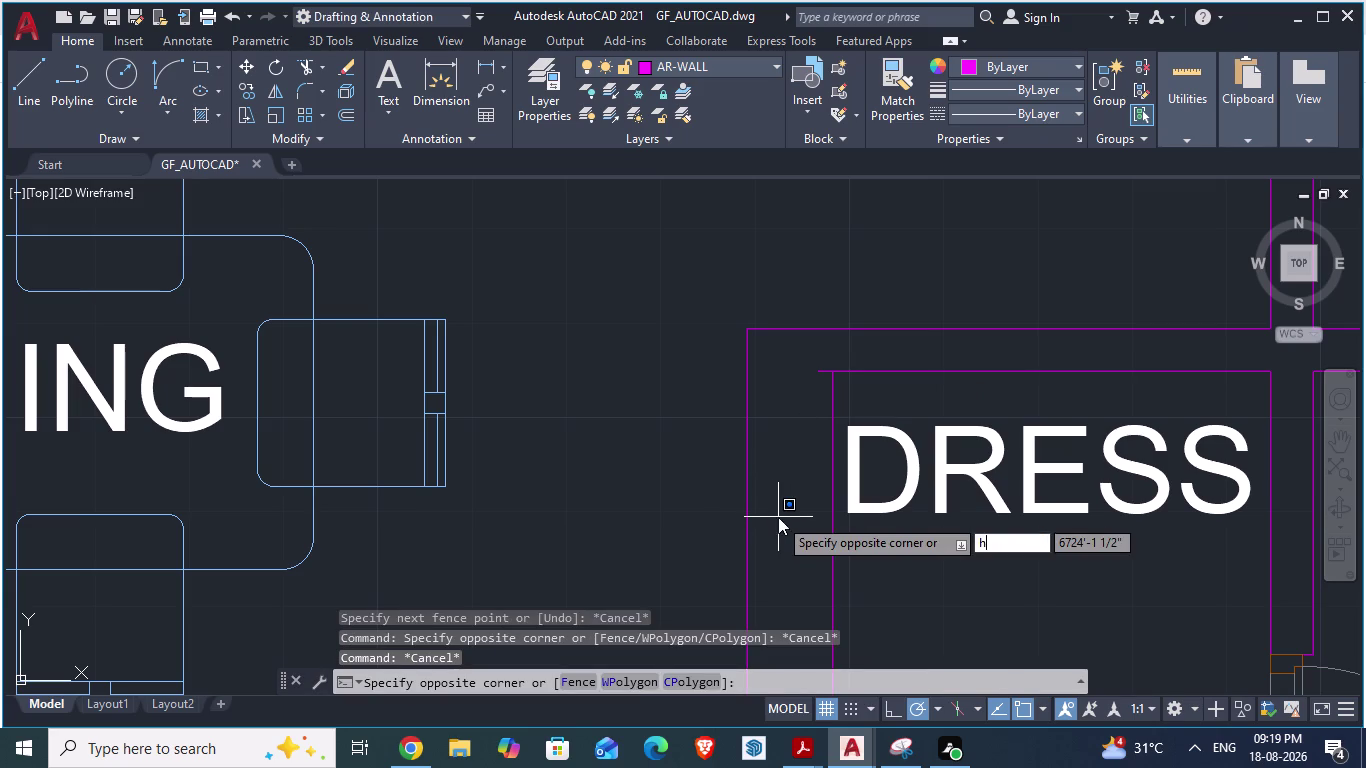
key(Return)
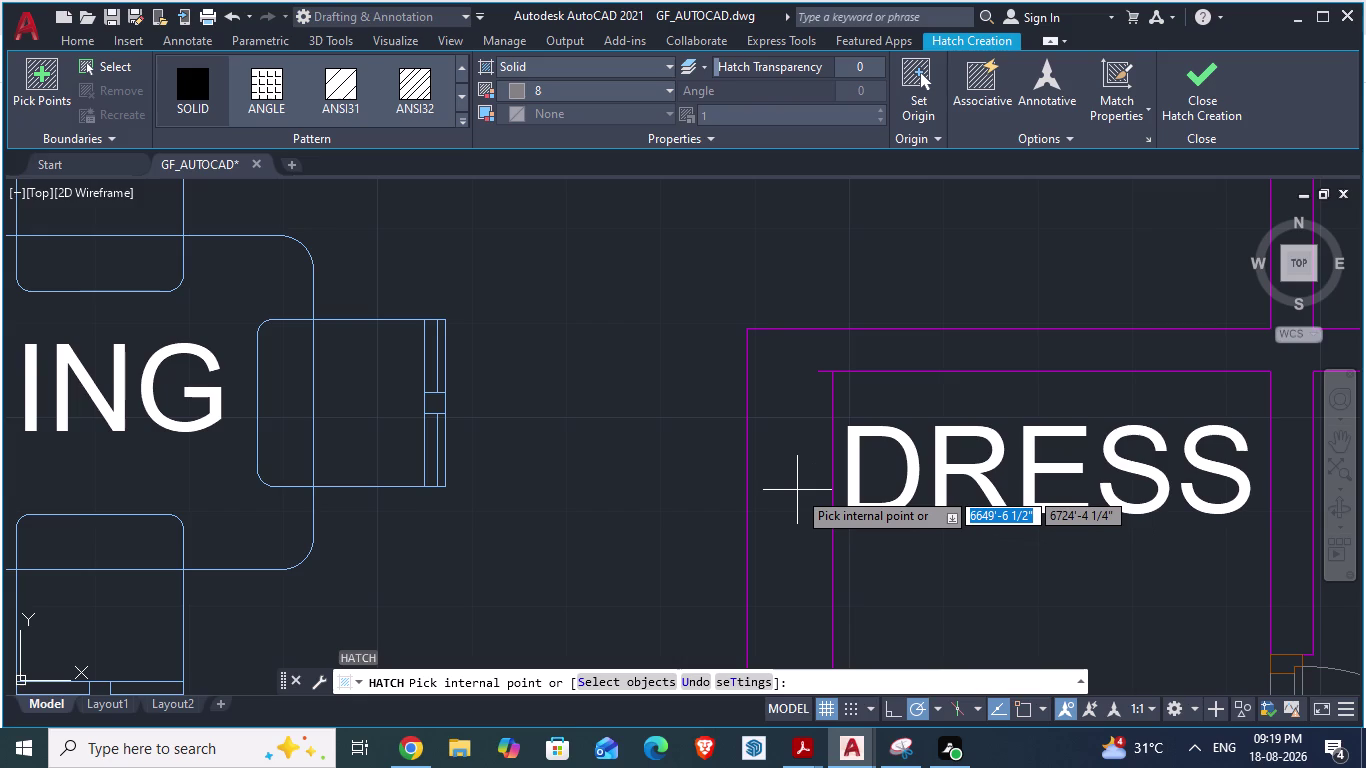
click(797, 490)
scroll(down, 3)
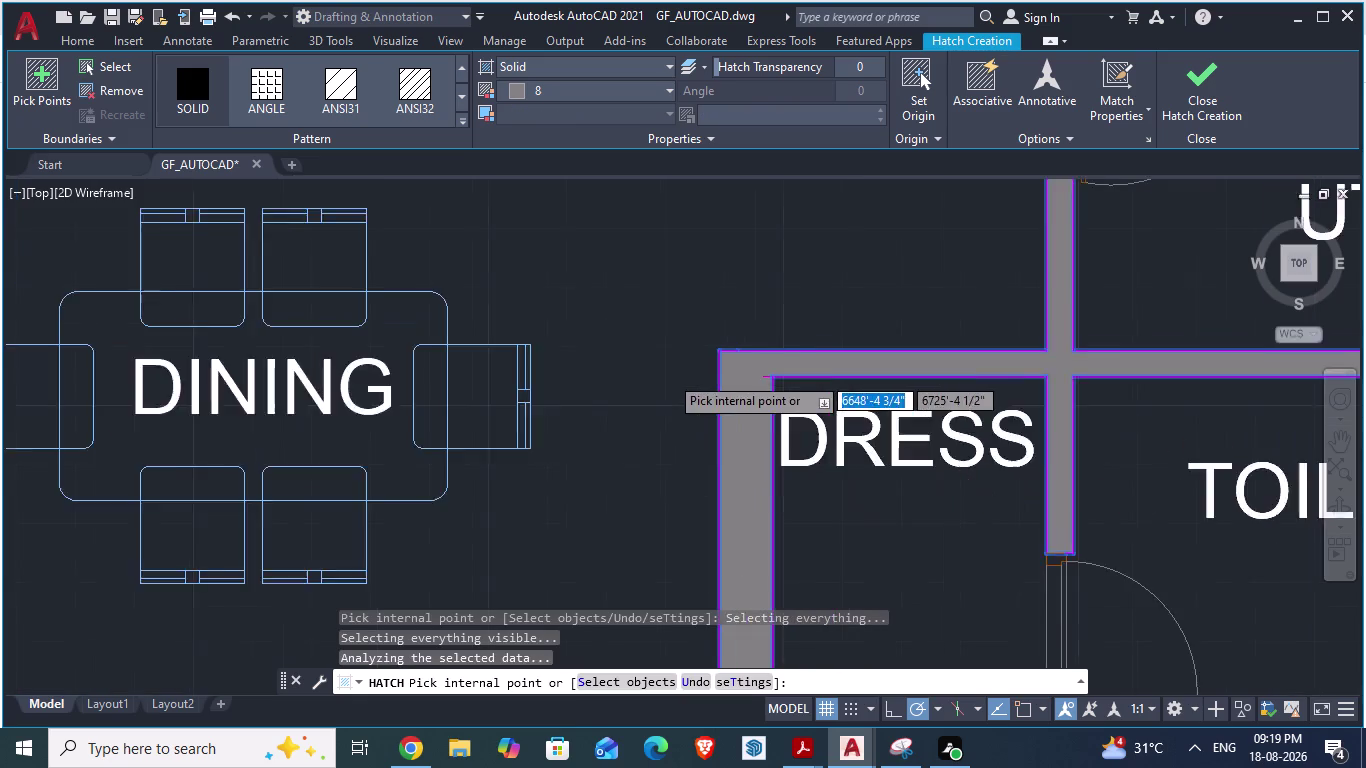
scroll(down, 3)
scroll(down, 3)
scroll(up, 3)
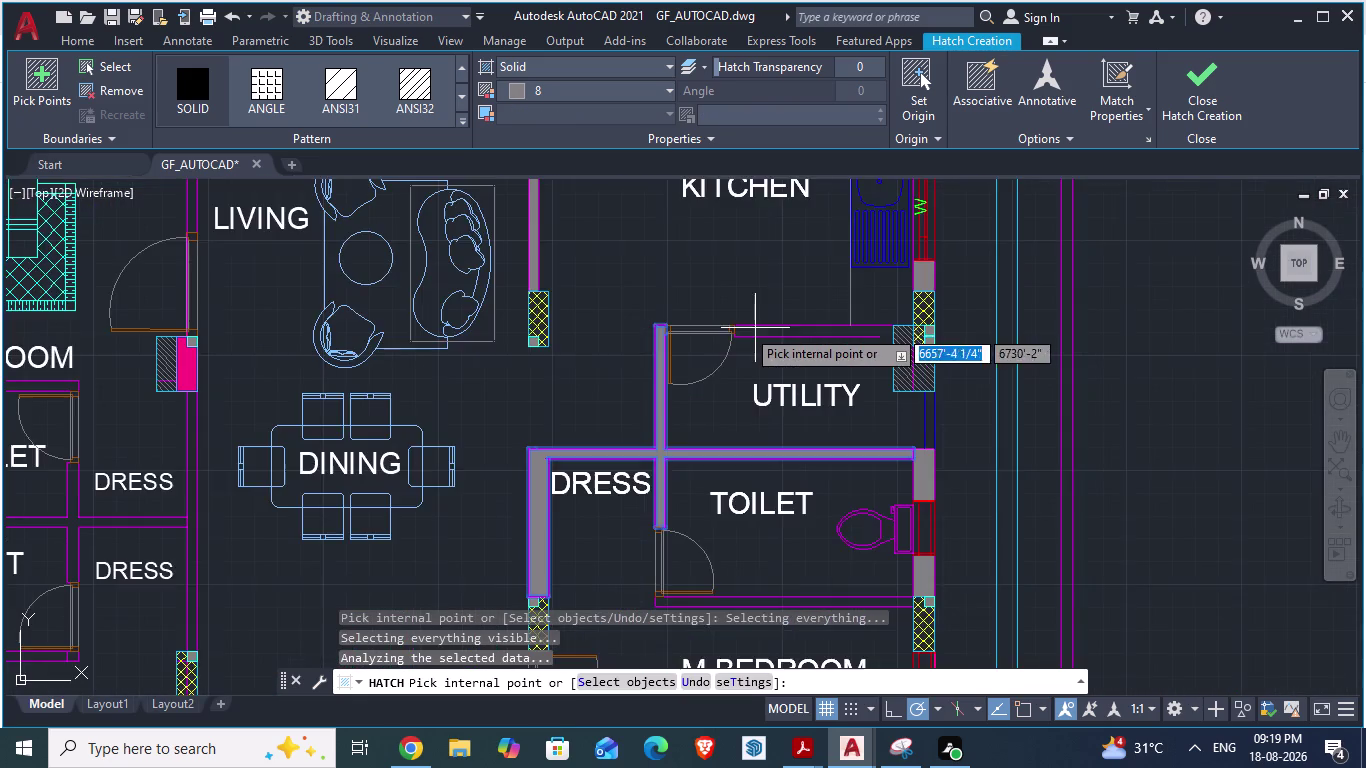
scroll(up, 3)
scroll(down, 3)
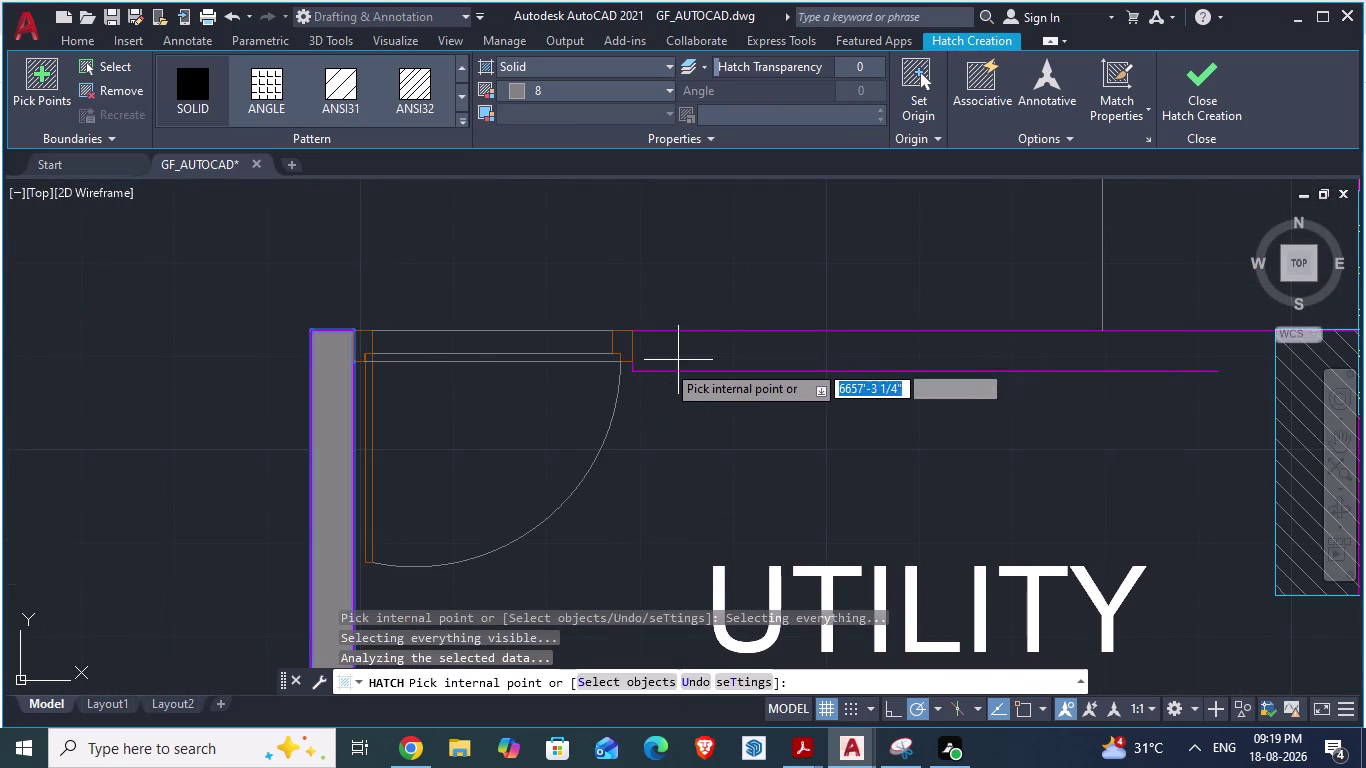
scroll(up, 3)
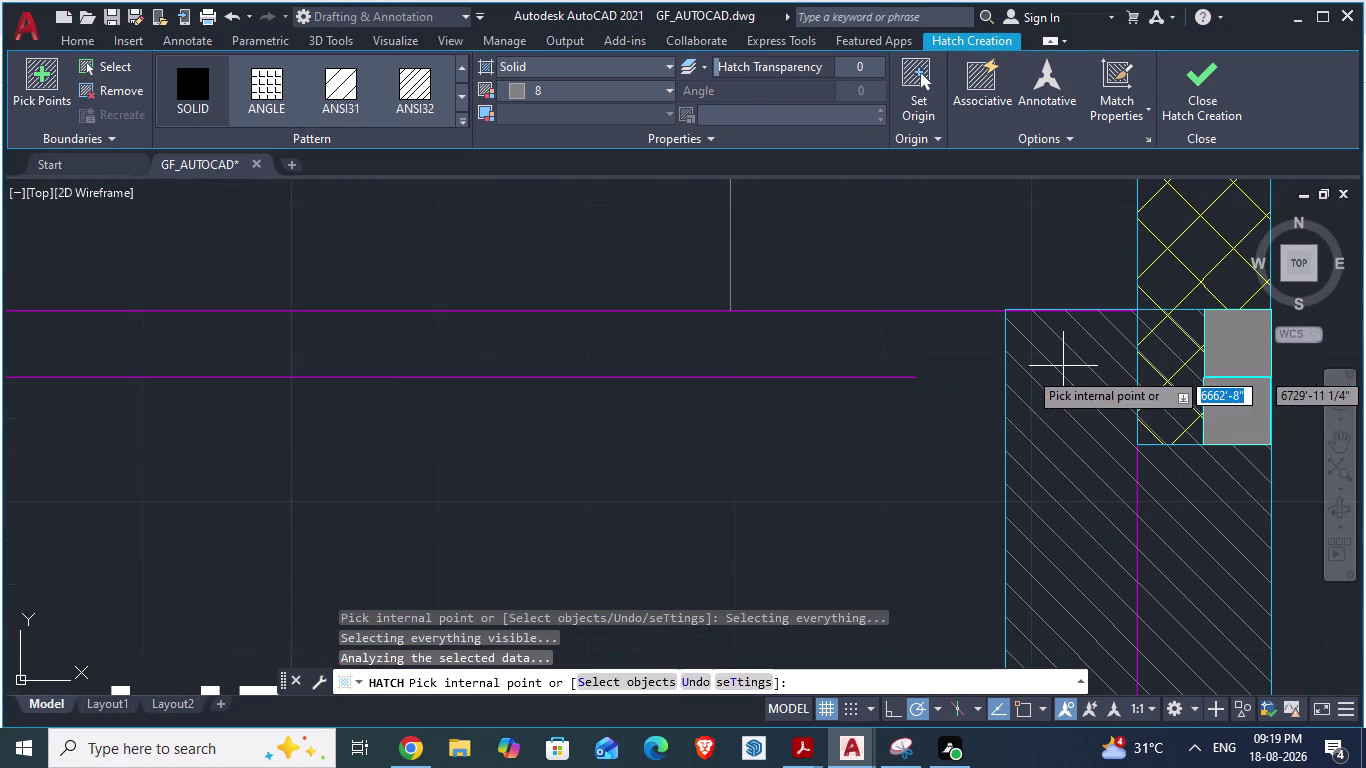
key(Escape)
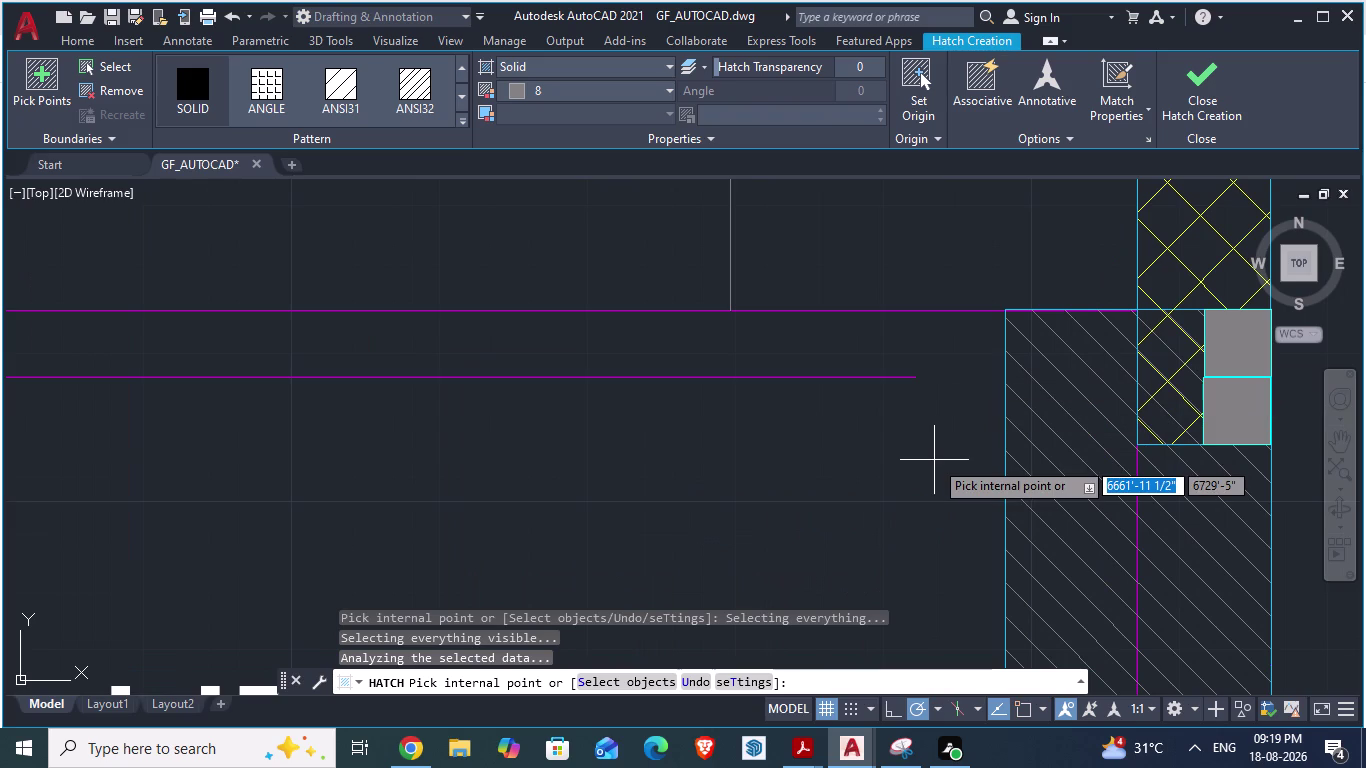
text(ex)
key(Return)
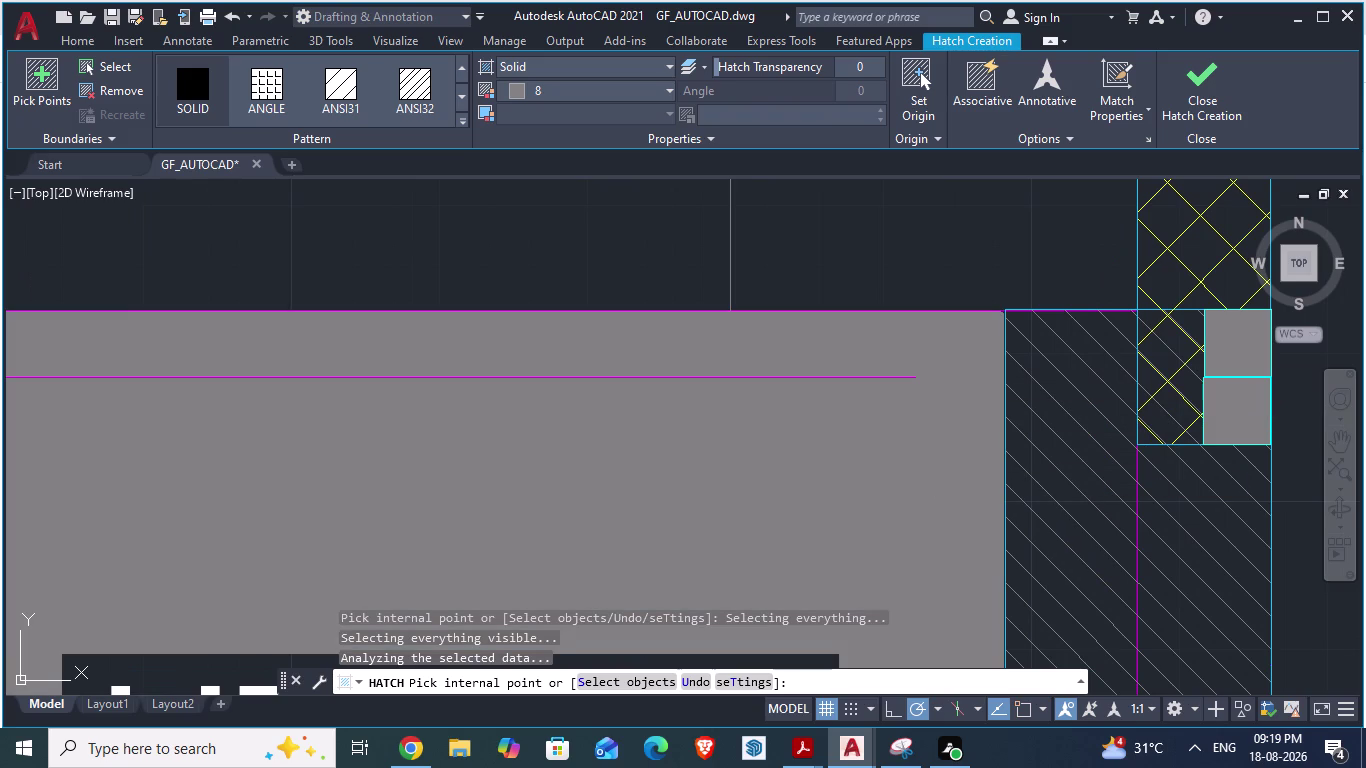
key(Escape)
scroll(down, 3)
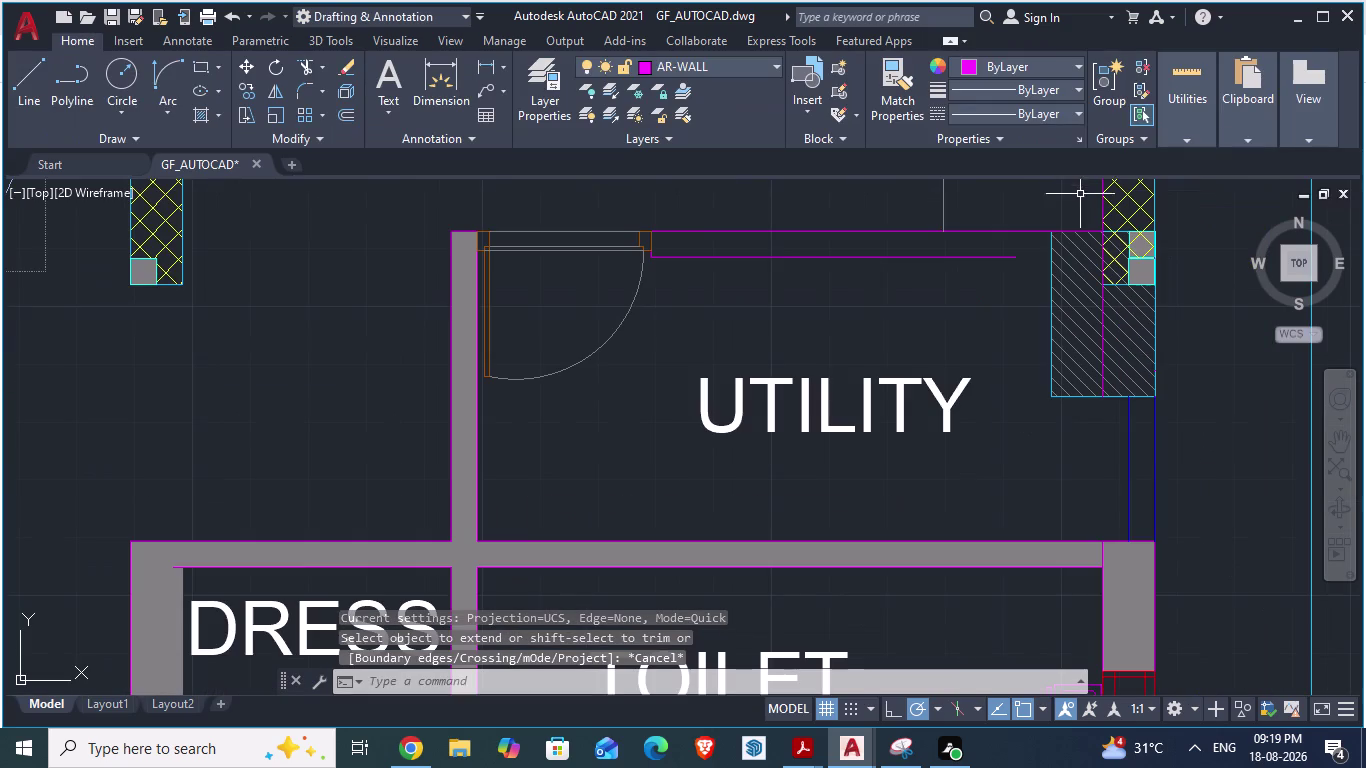
scroll(up, 3)
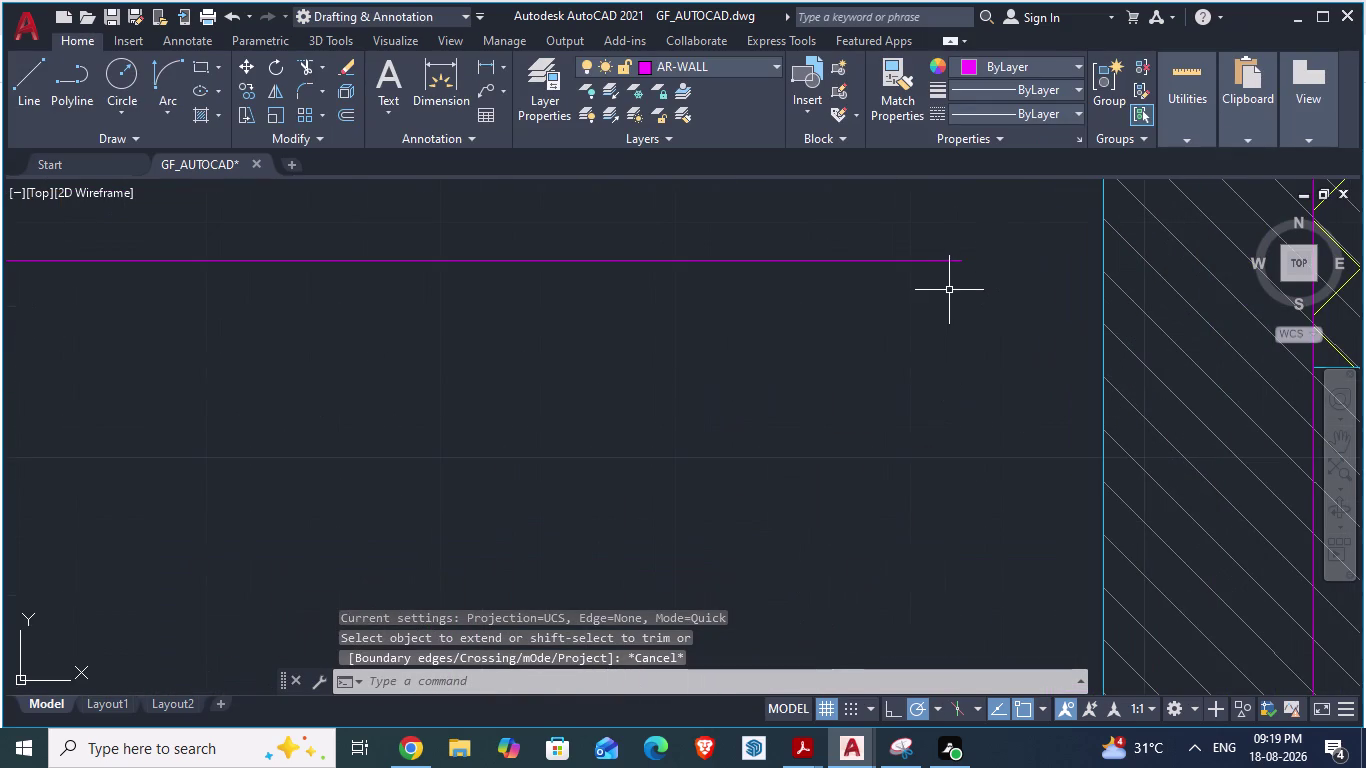
text(ex)
key(Return)
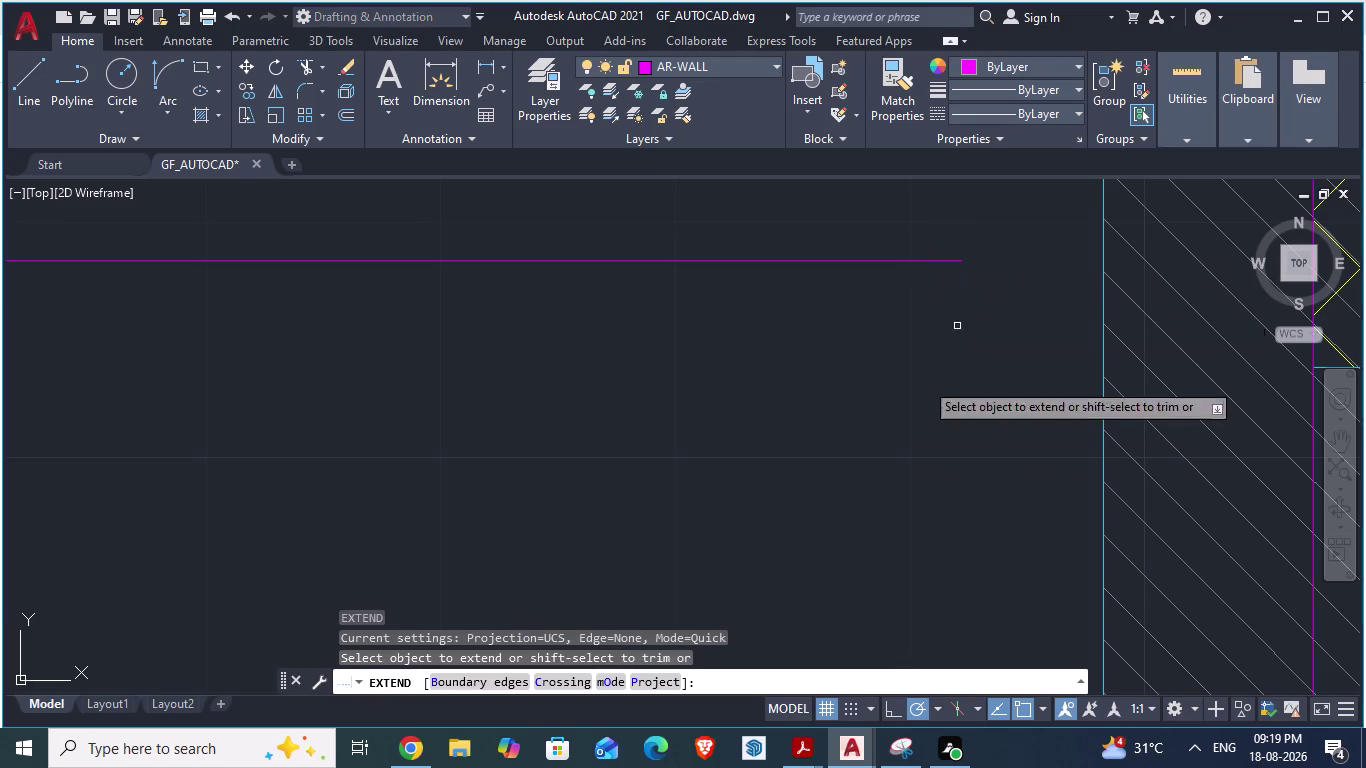
key(Escape)
scroll(down, 3)
Draw a line from the magenta wall line's end to the hatched column edge.
scroll(up, 3)
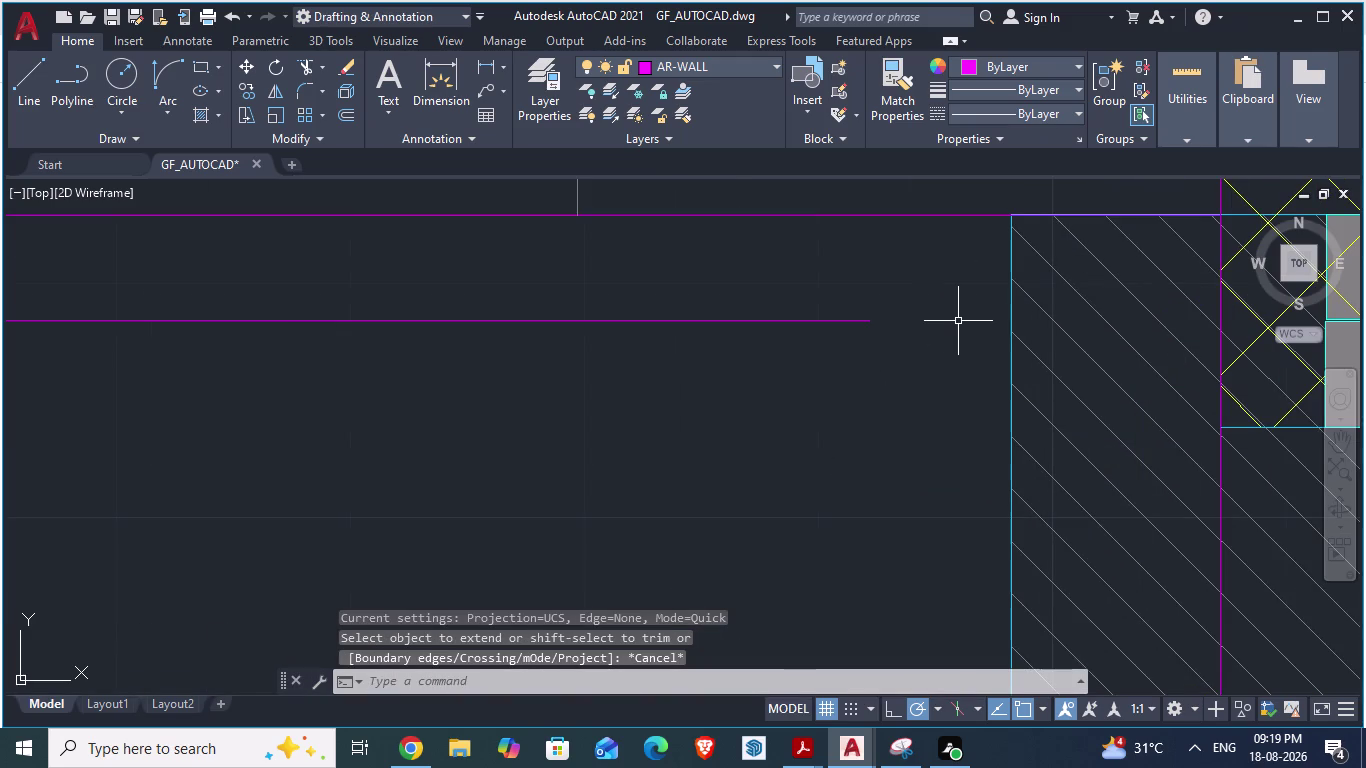
key(l)
key(Return)
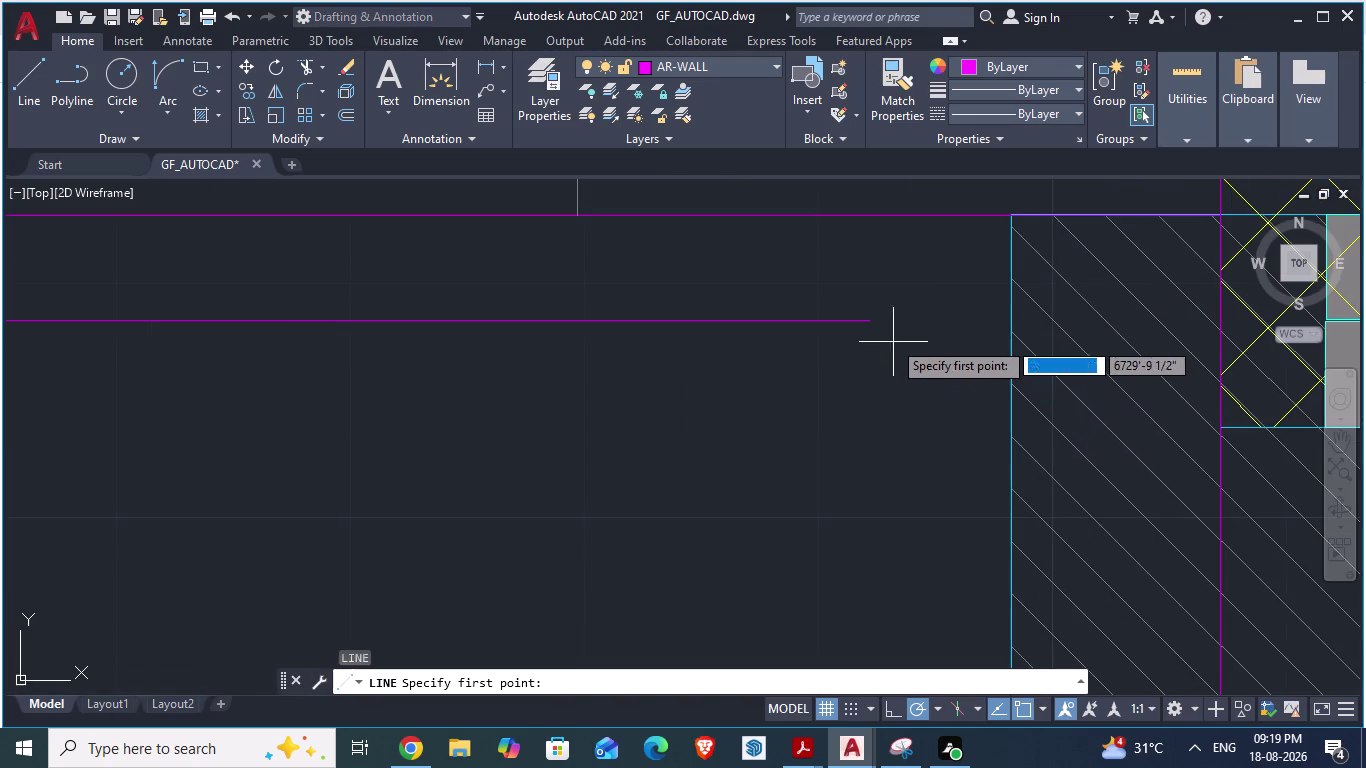
click(873, 318)
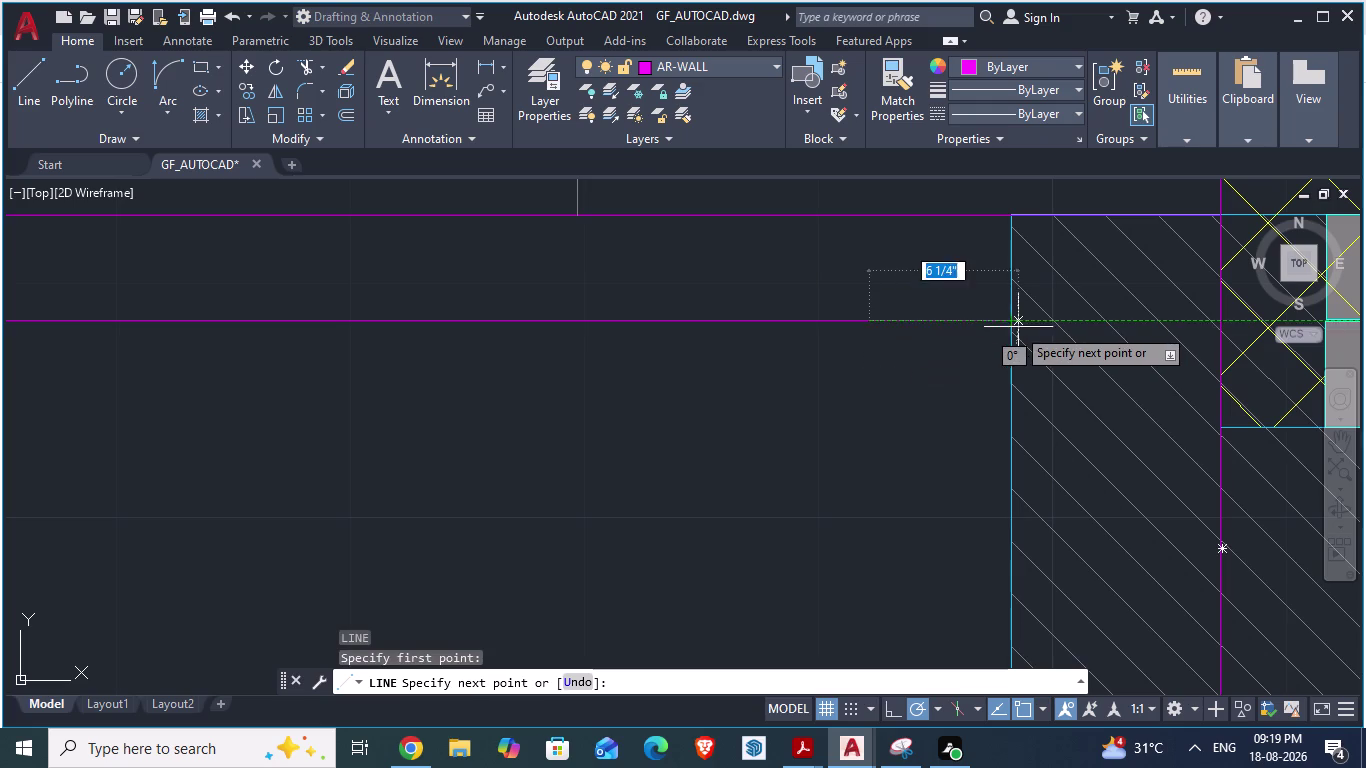
click(1013, 326)
key(Return)
scroll(down, 3)
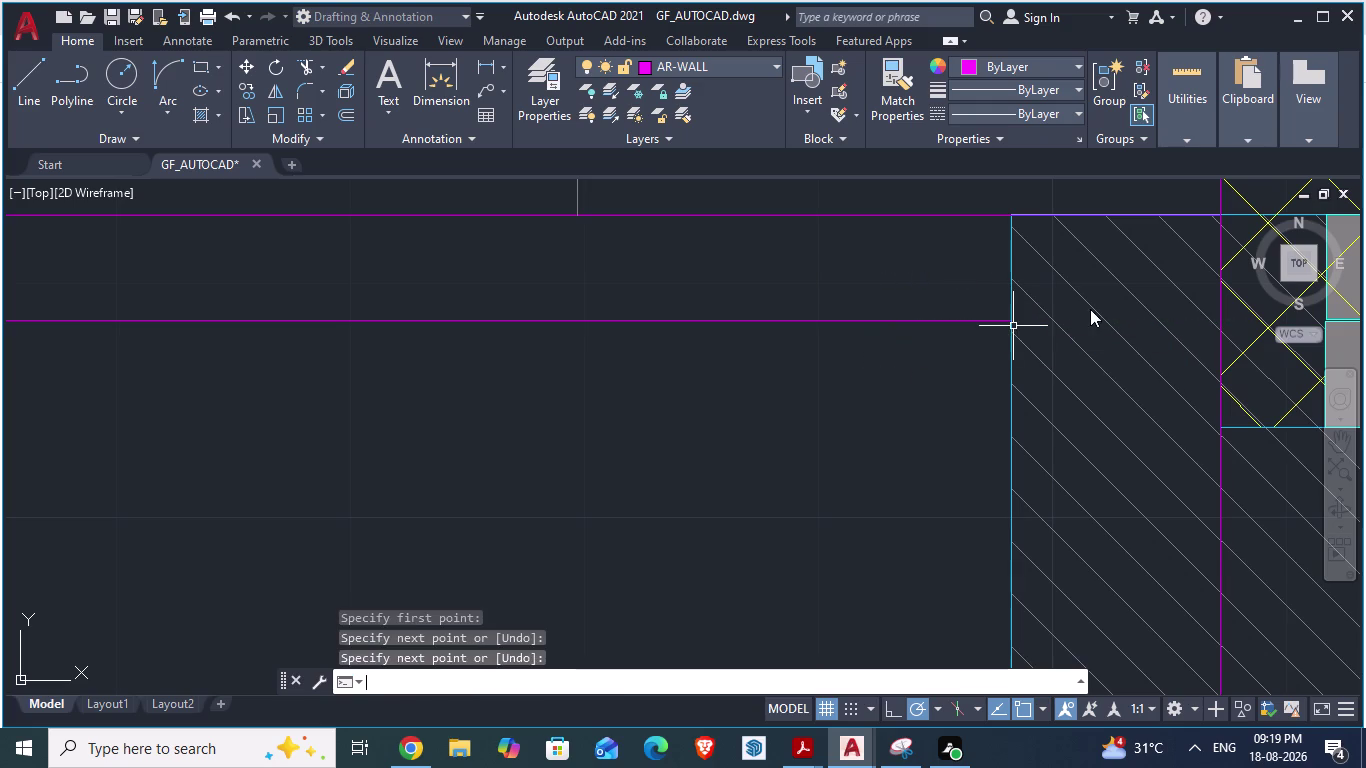
scroll(down, 3)
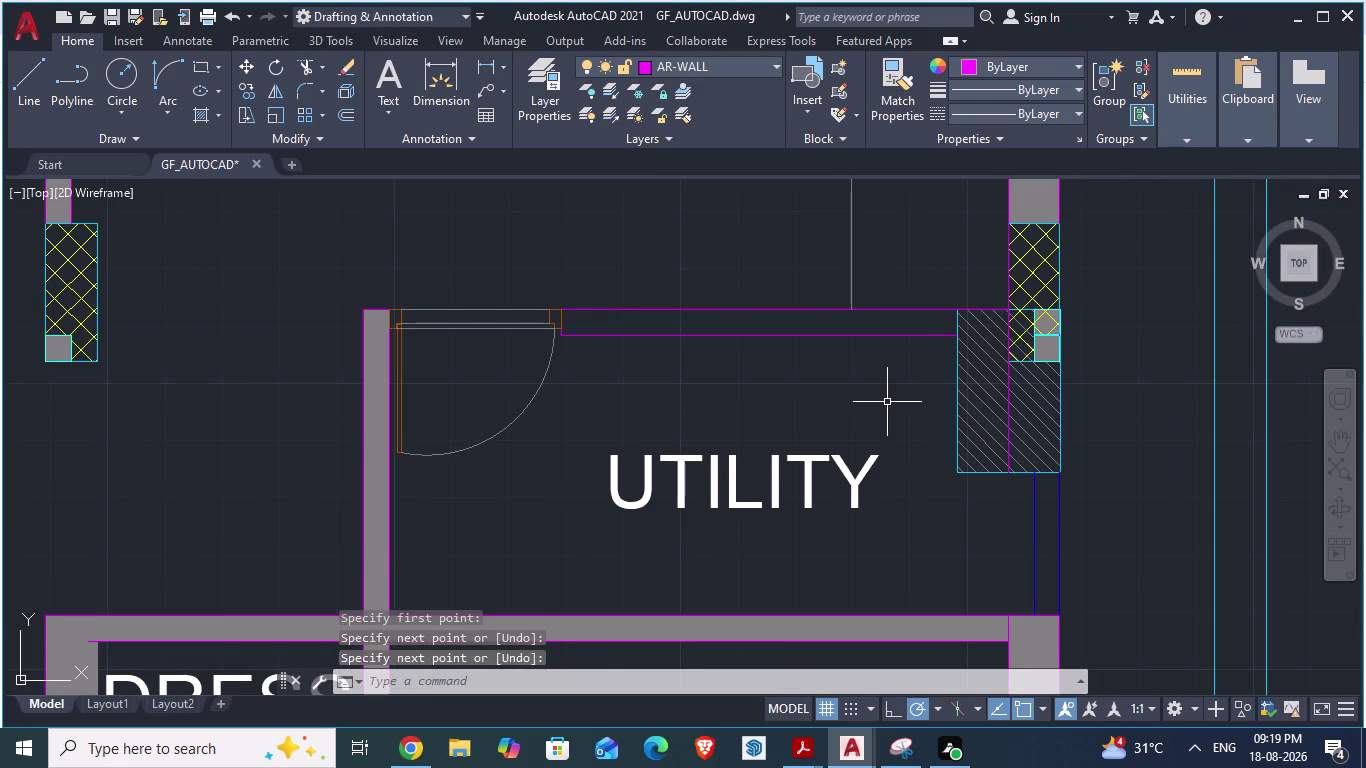
key(Escape)
scroll(up, 3)
scroll(up, 3)
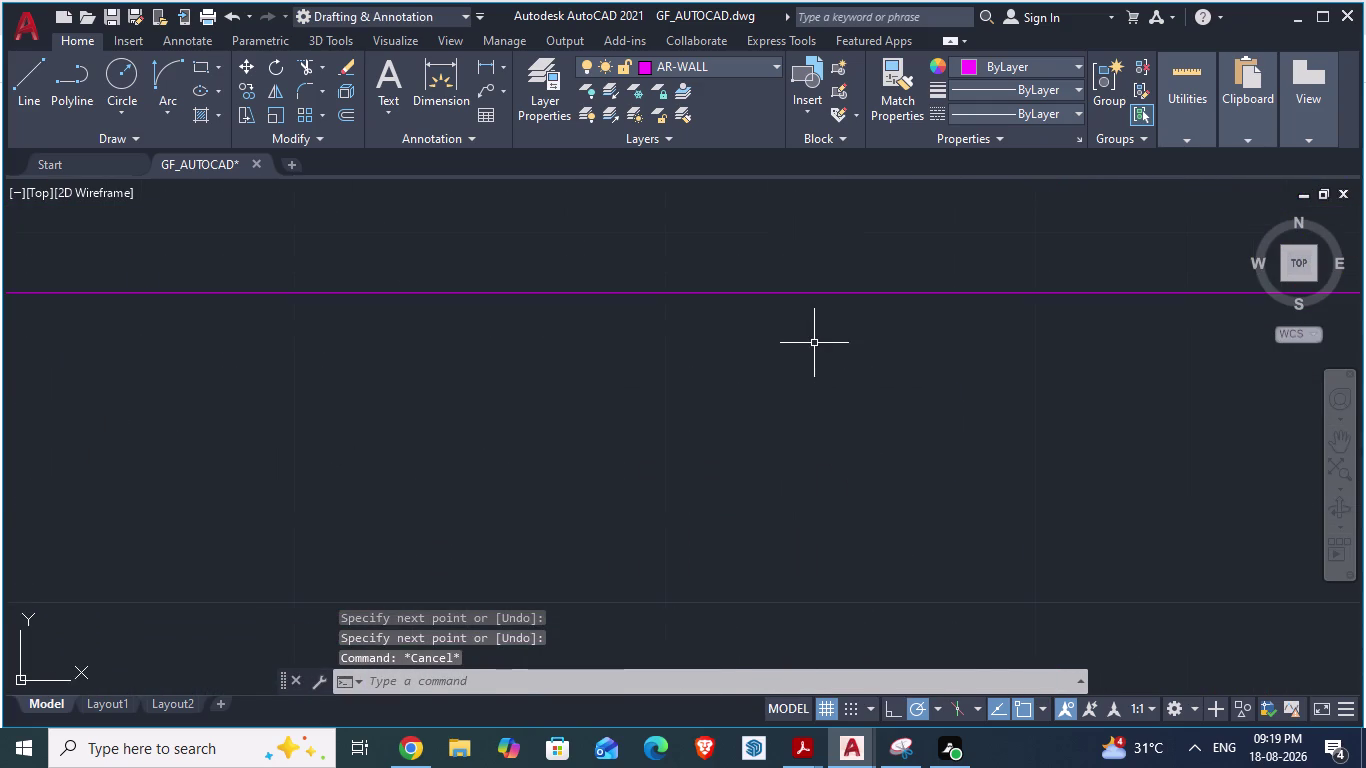
scroll(down, 3)
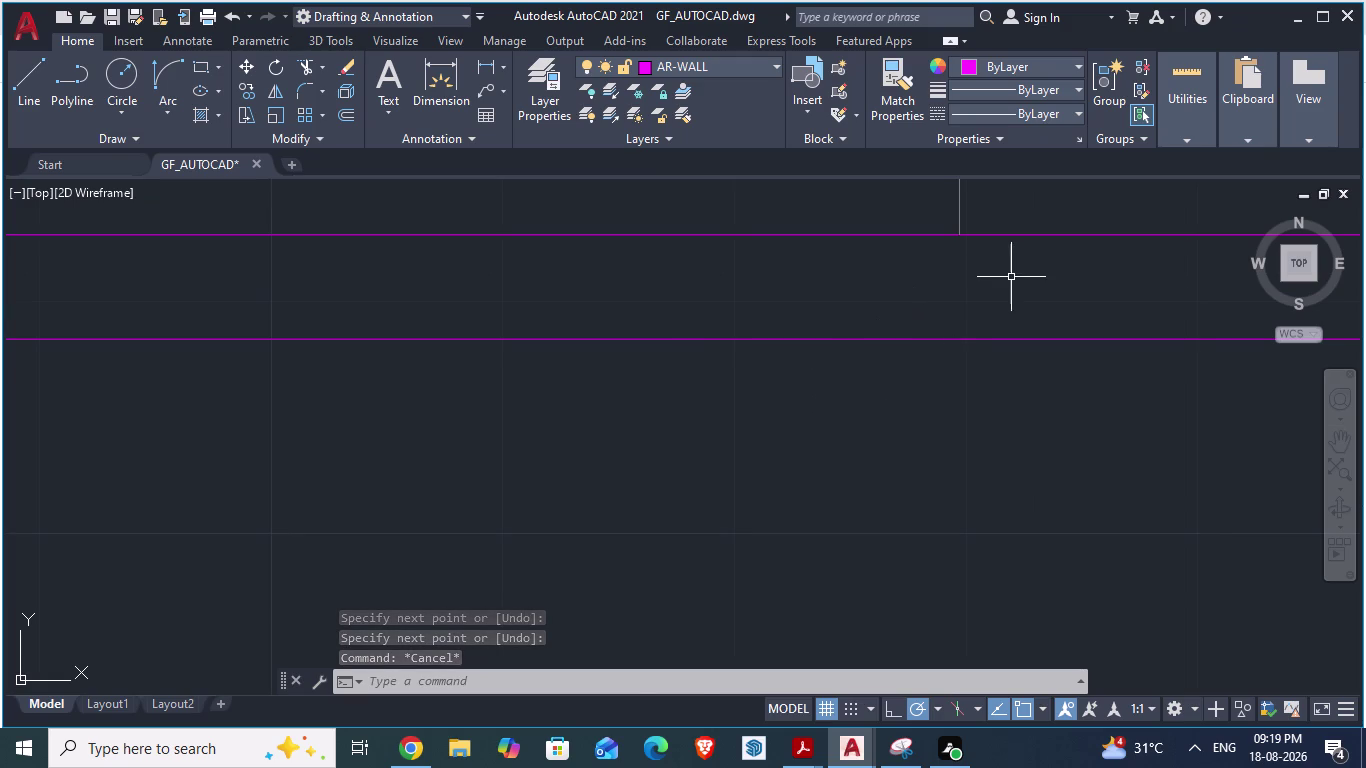
click(1011, 277)
Pick the UTILITY top wall band for a solid hatch and save the drawing.
key(h)
key(Return)
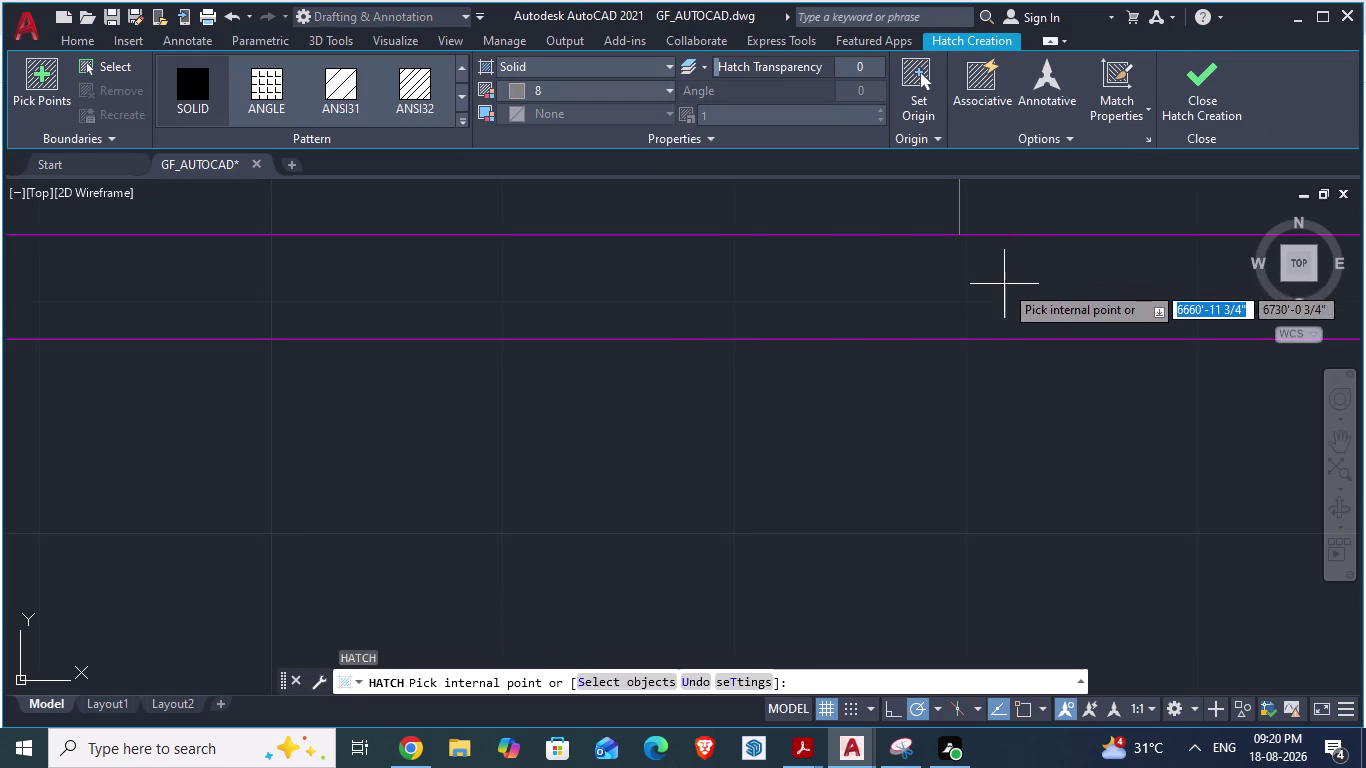
click(1004, 284)
scroll(down, 3)
scroll(down, 3)
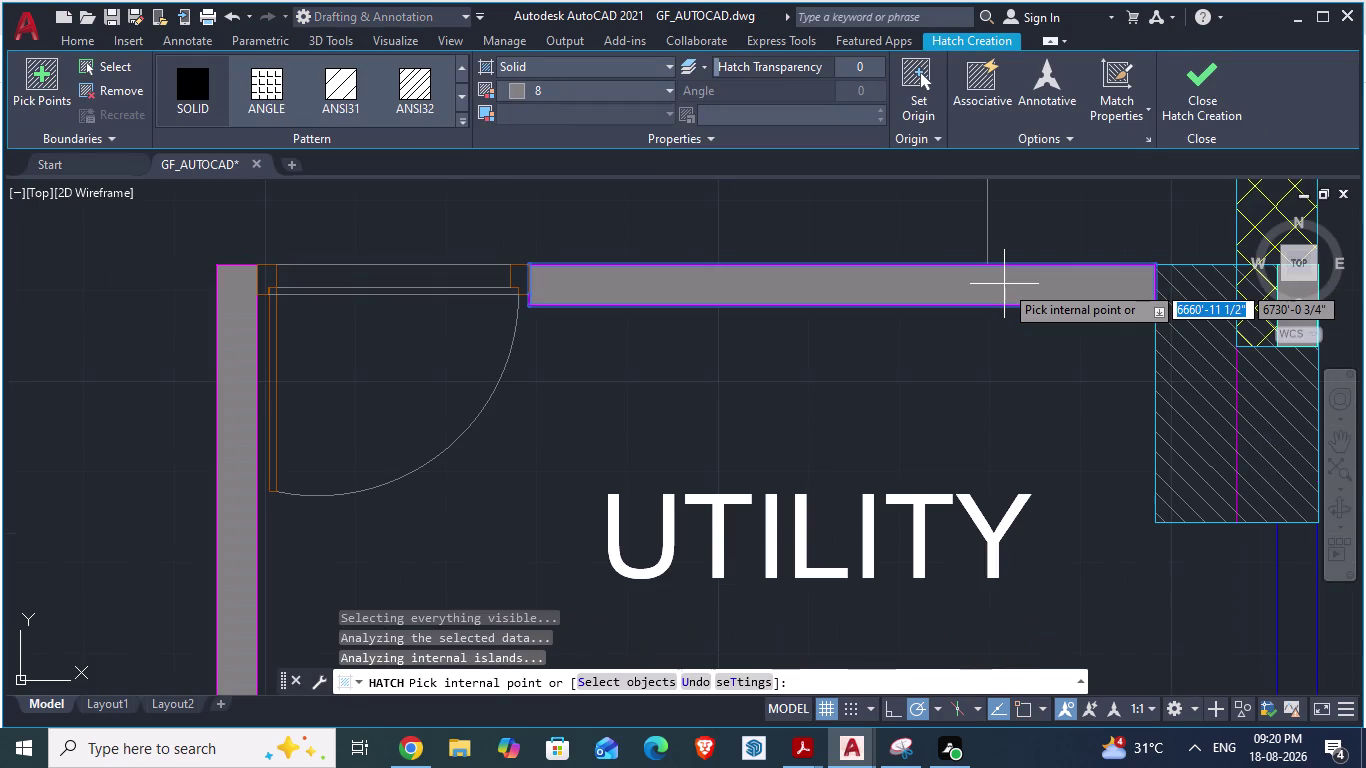
key(ctrl+s)
Zoom to the drawing room area, restart HATCH, and pick an area there.
scroll(down, 3)
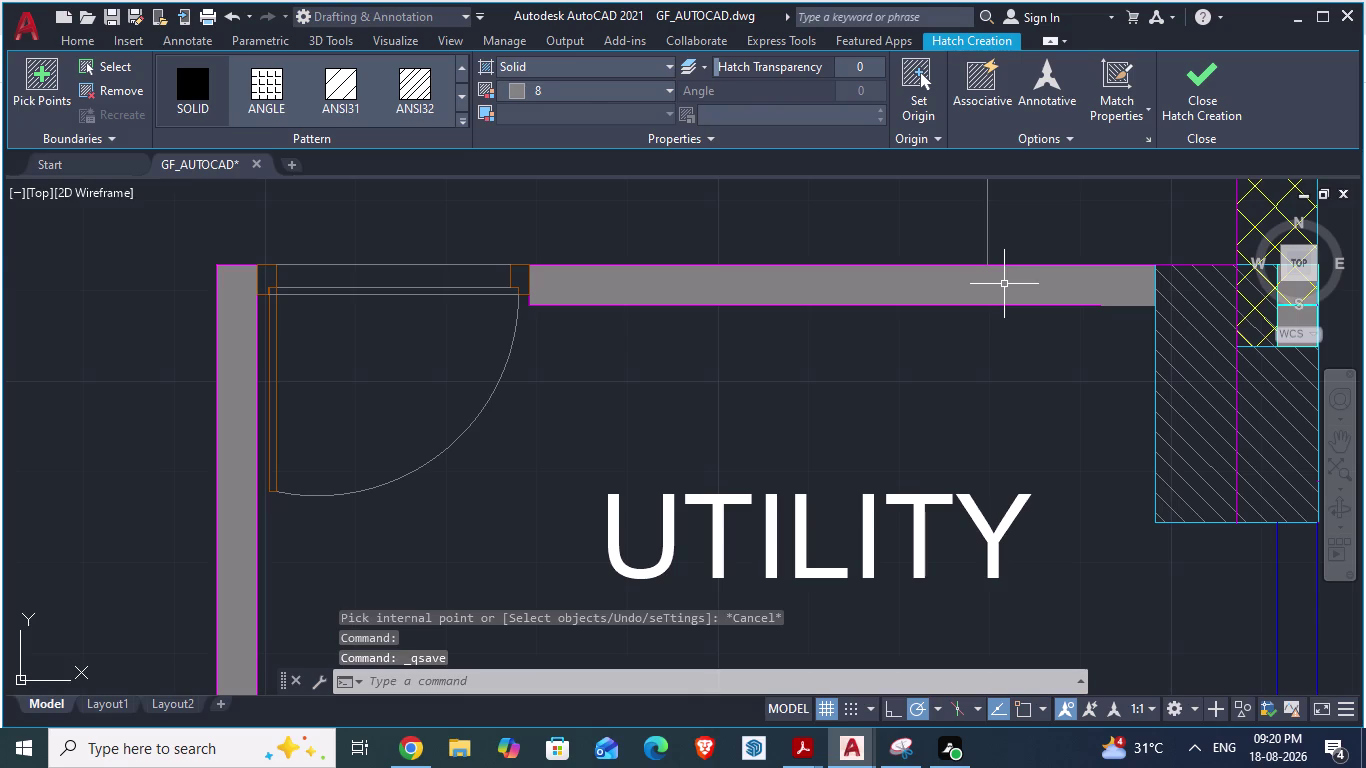
scroll(down, 3)
scroll(down, 3)
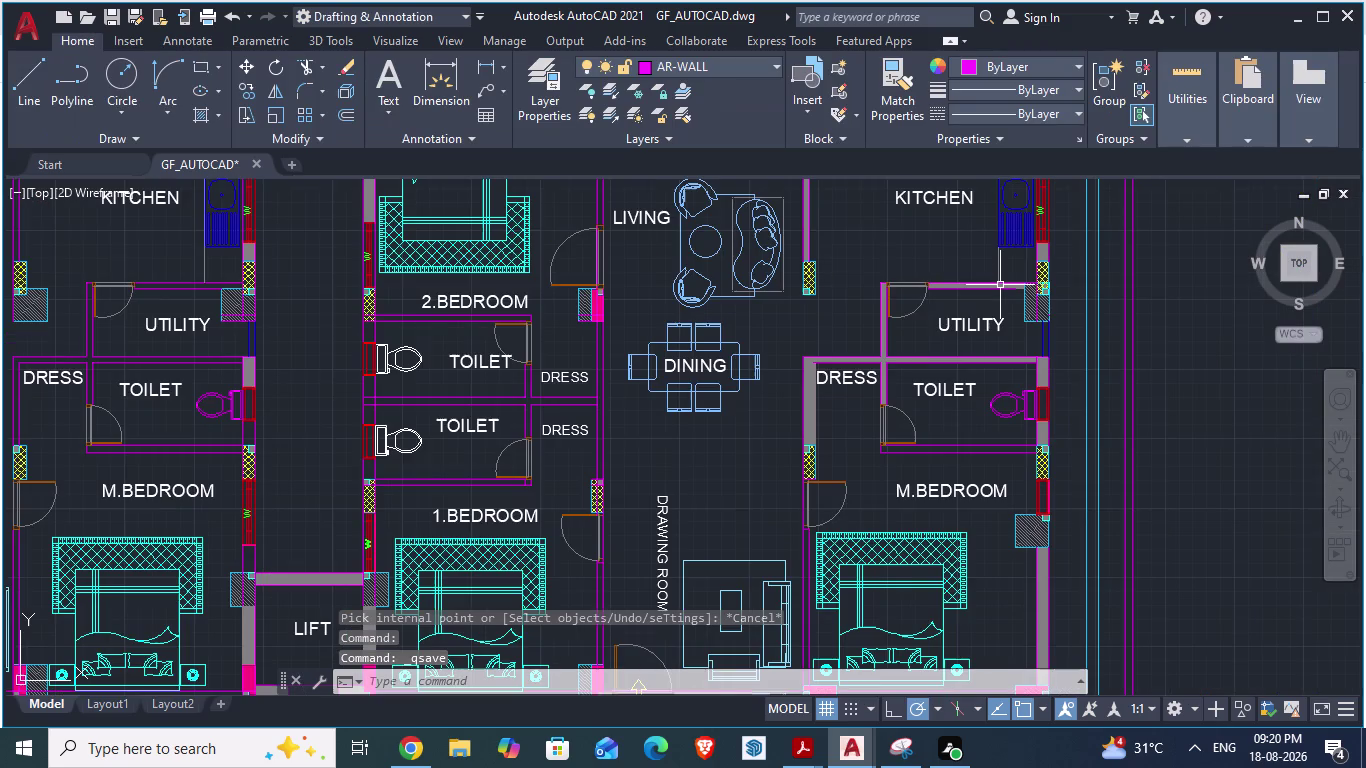
scroll(down, 3)
scroll(up, 3)
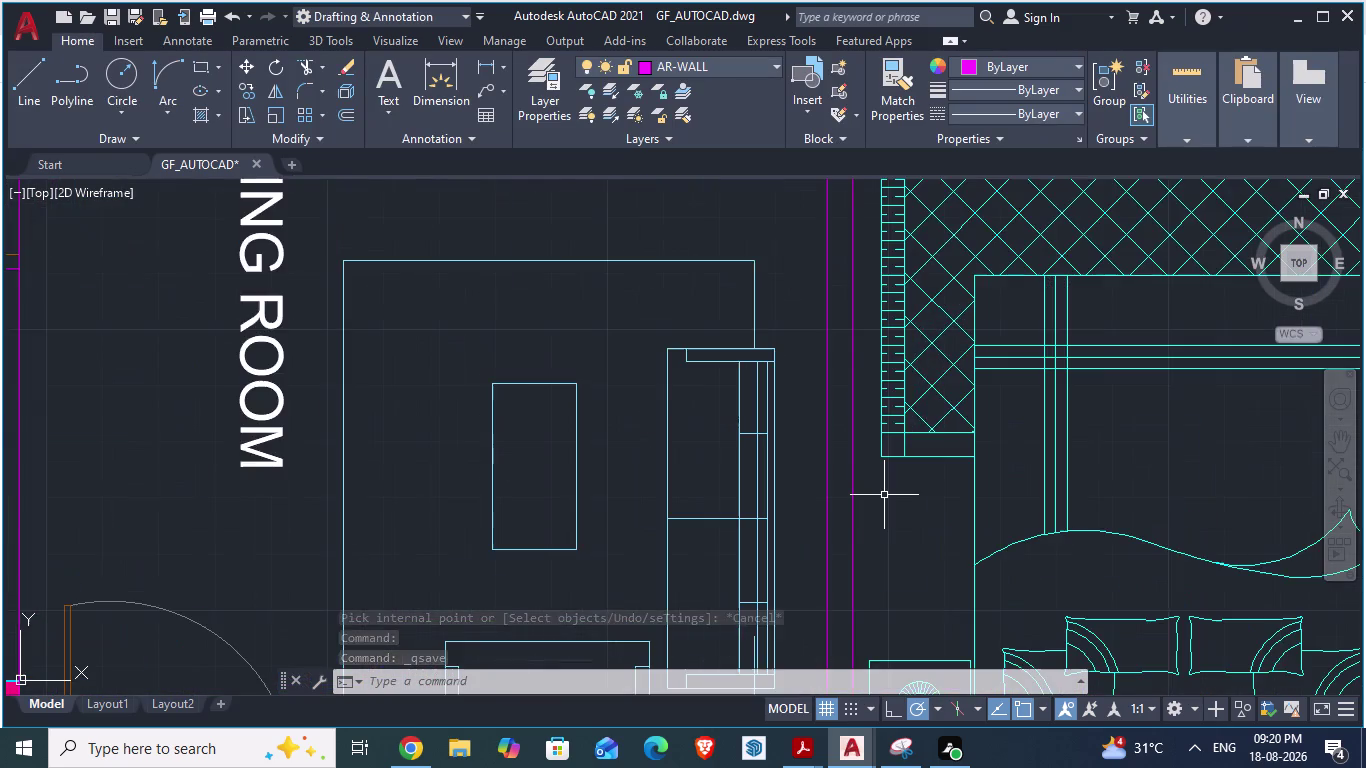
scroll(up, 3)
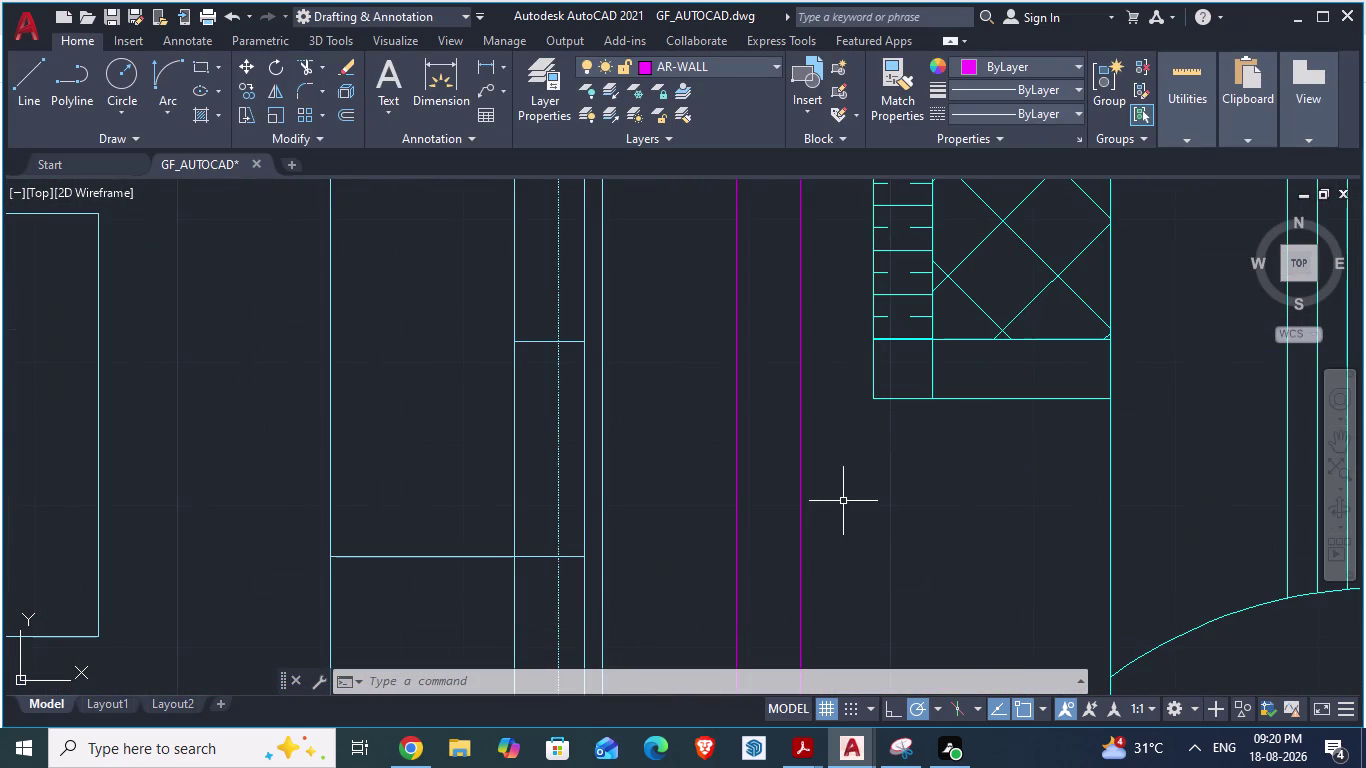
click(761, 364)
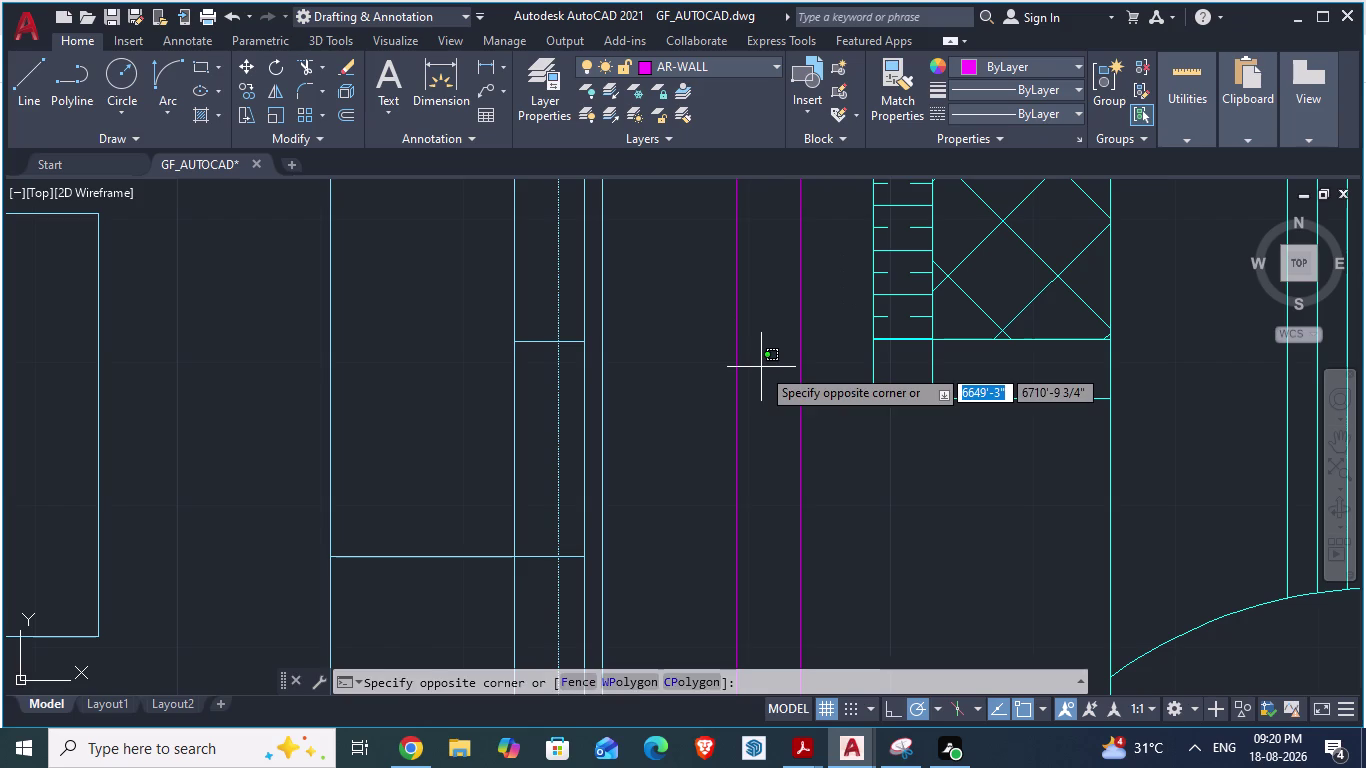
scroll(up, 3)
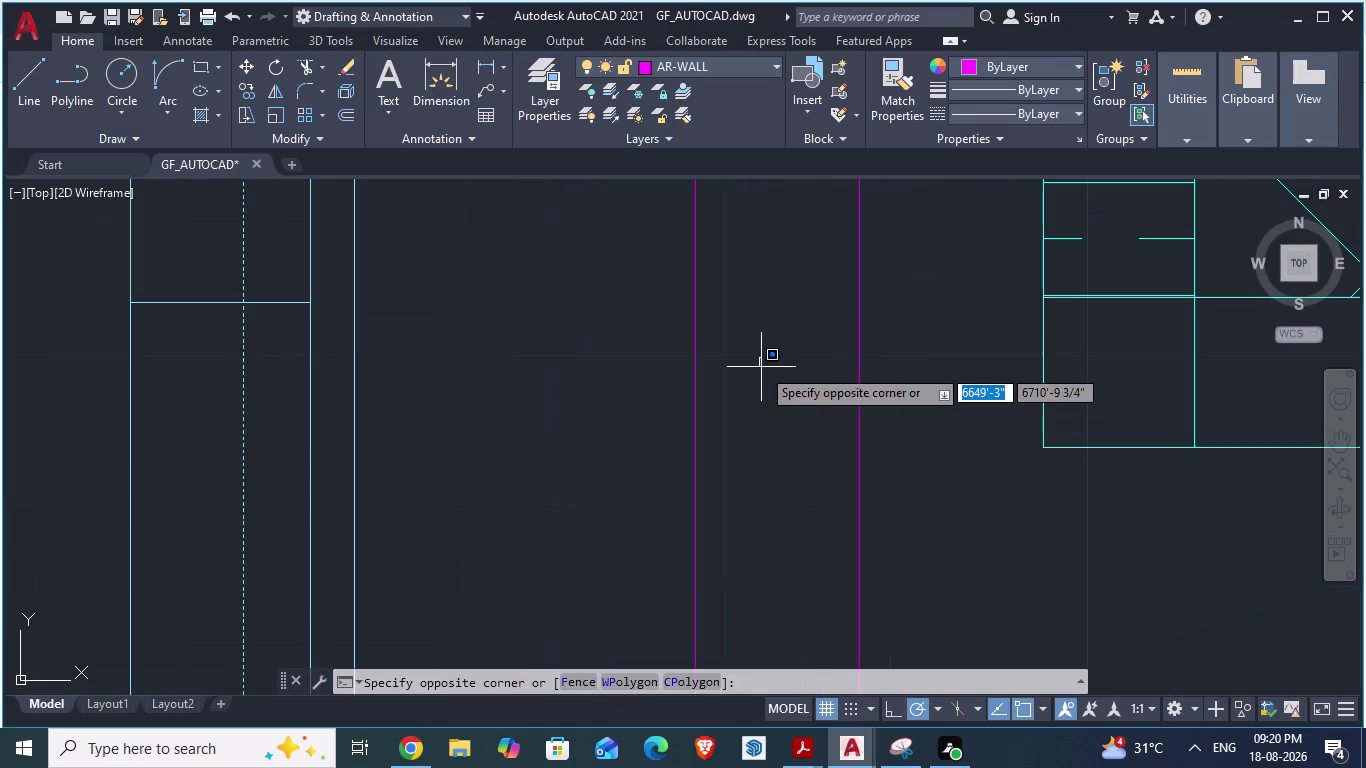
key(h)
key(Return)
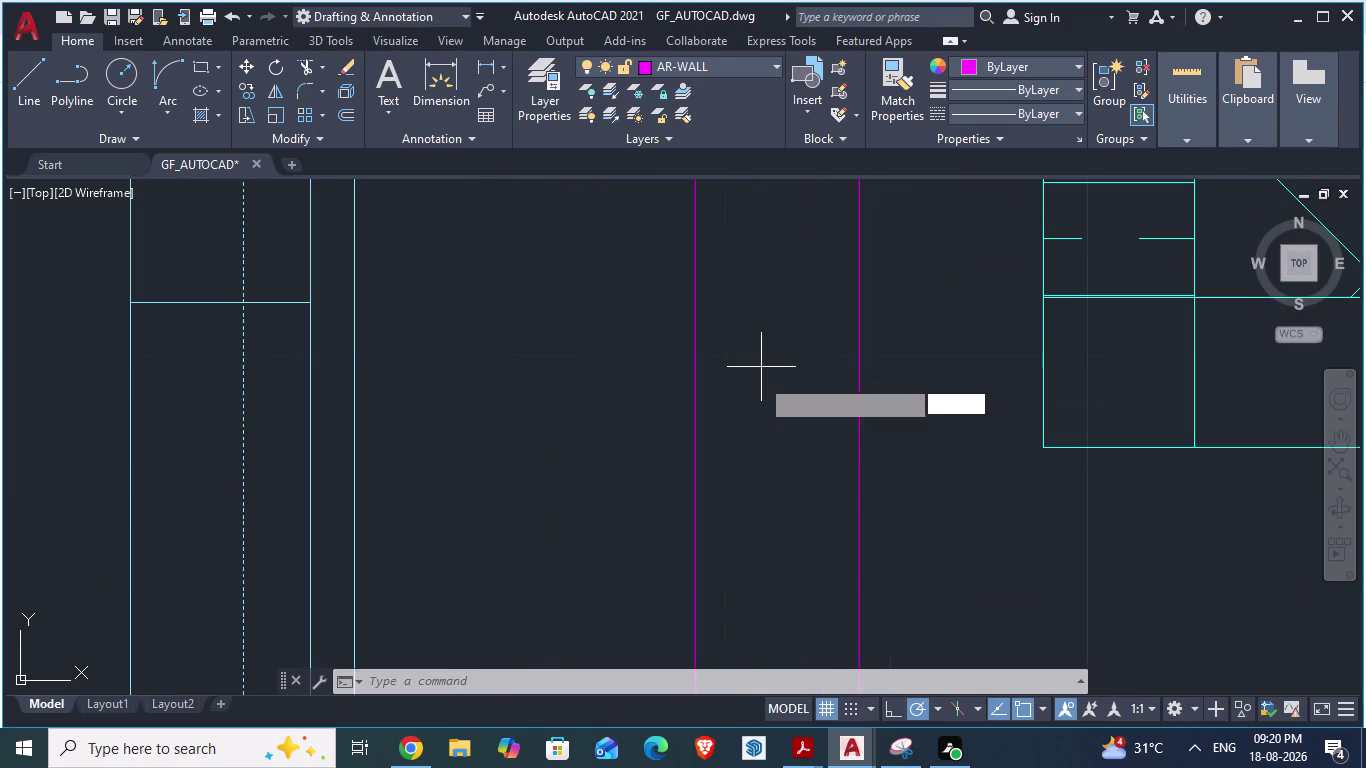
click(767, 393)
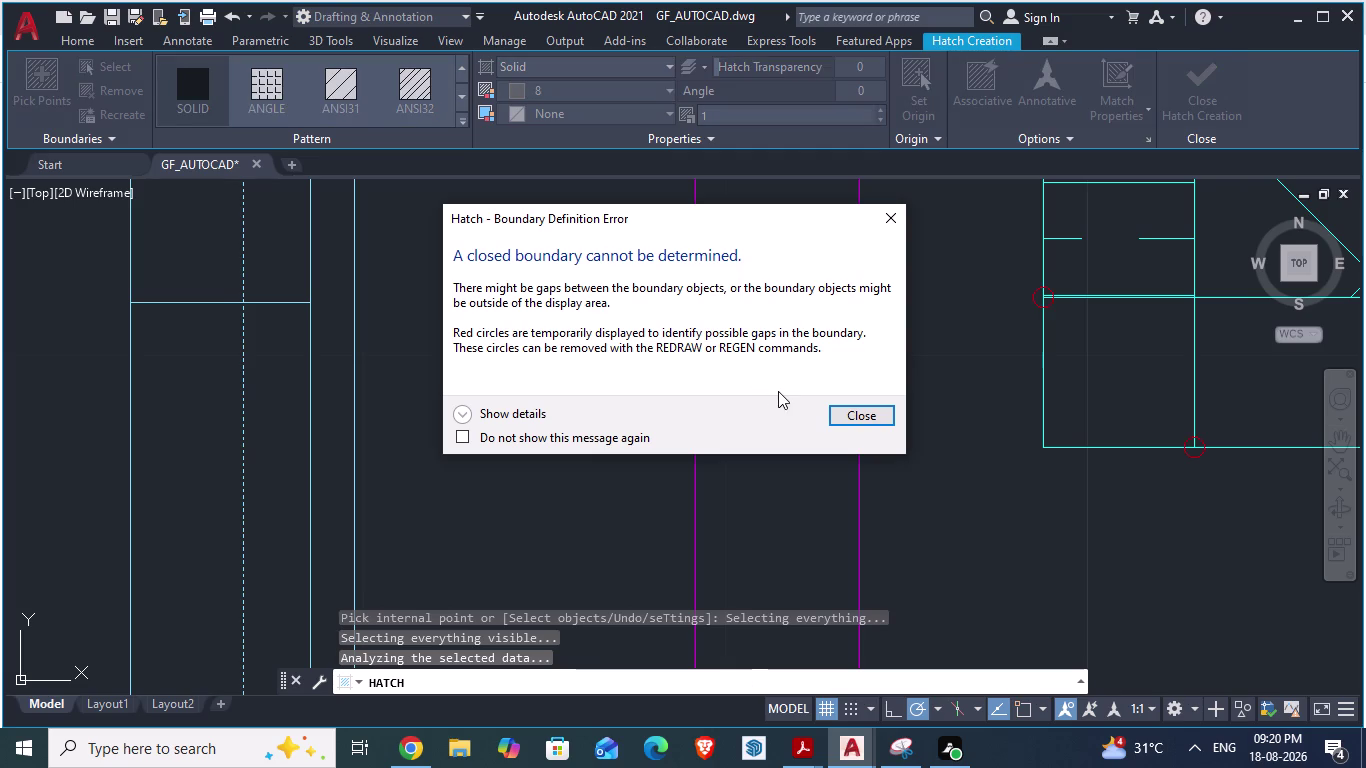
click(845, 408)
scroll(down, 3)
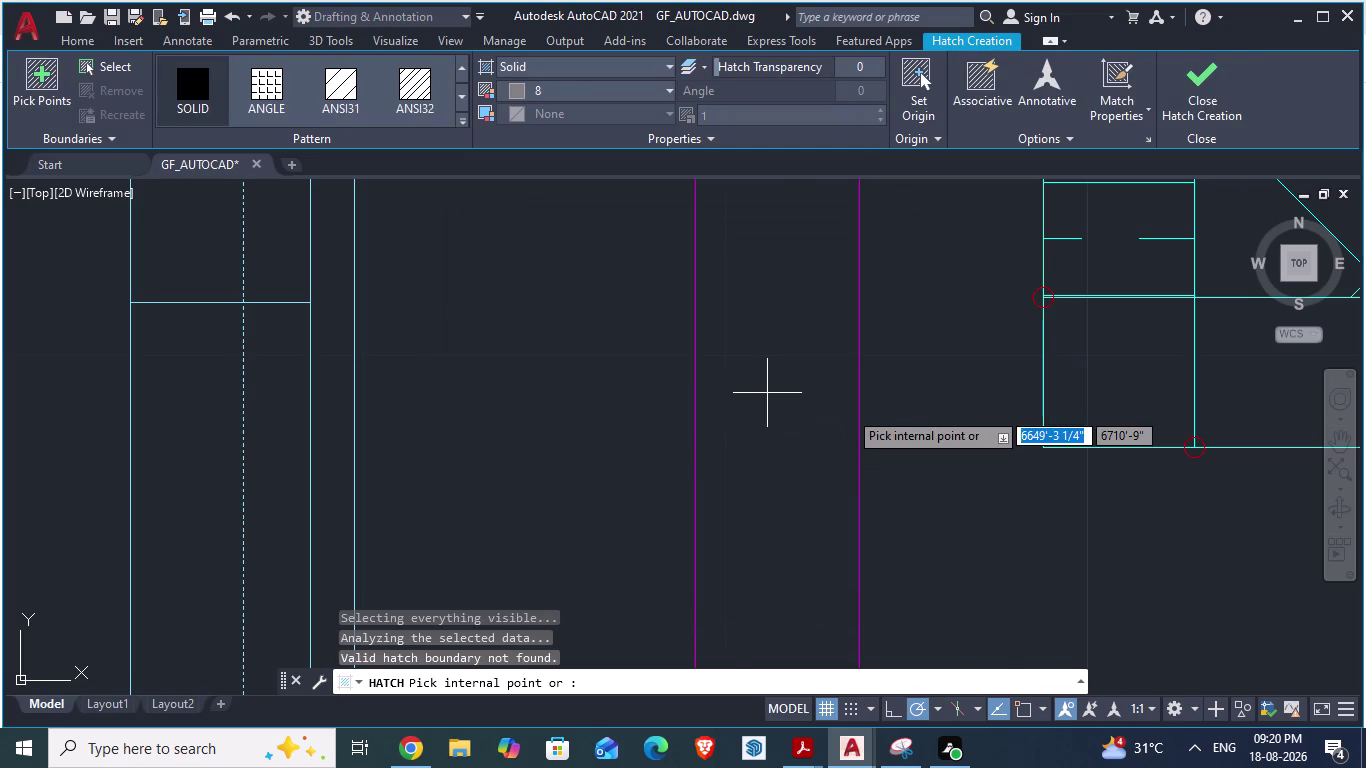
scroll(down, 3)
scroll(down, 3)
scroll(down, 3)
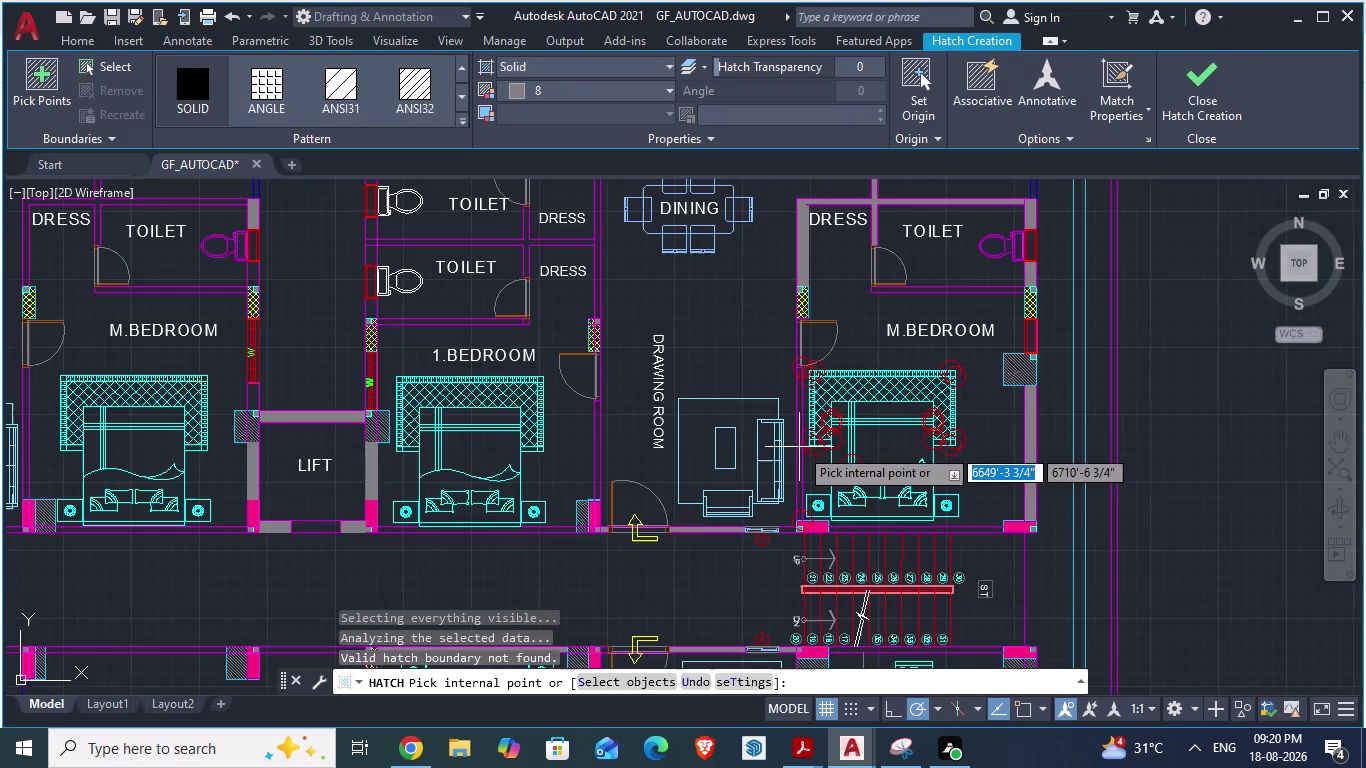
scroll(up, 3)
scroll(up, 3)
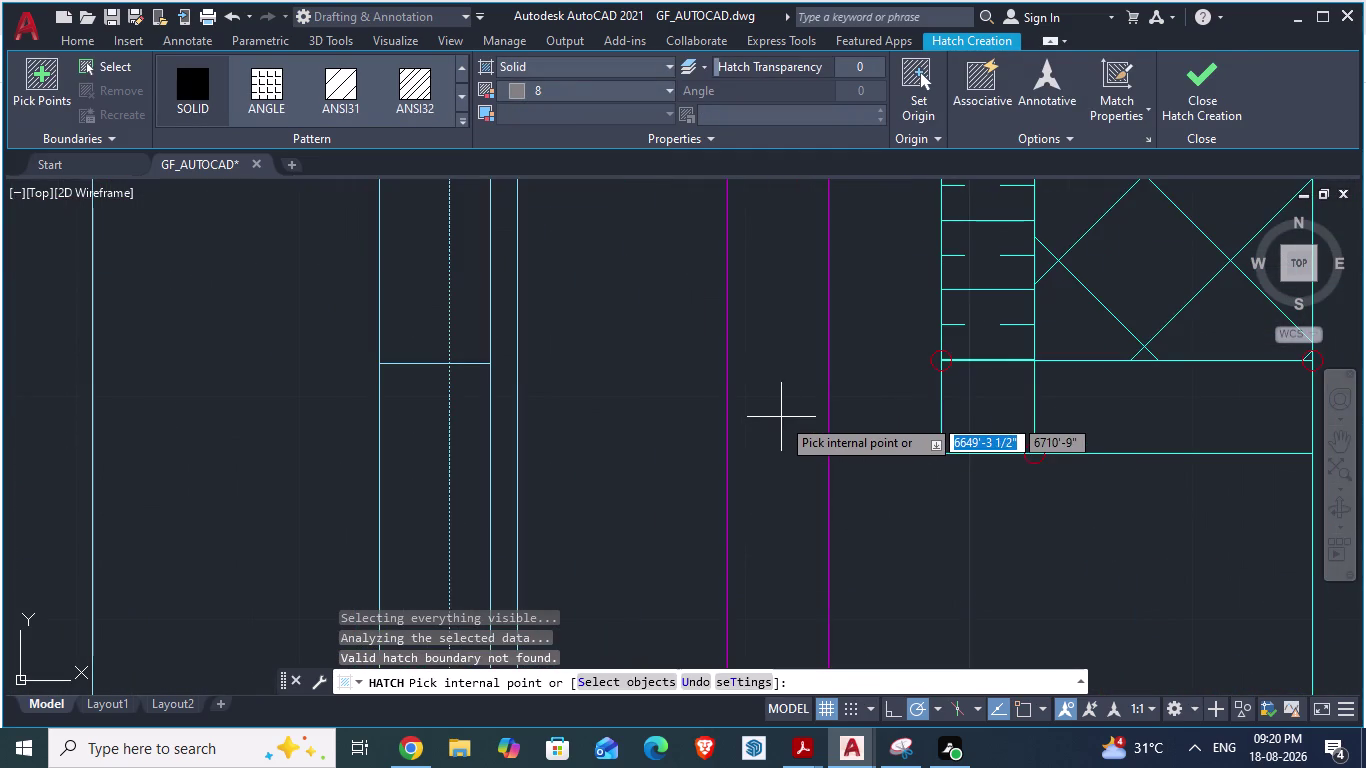
key(h)
key(Return)
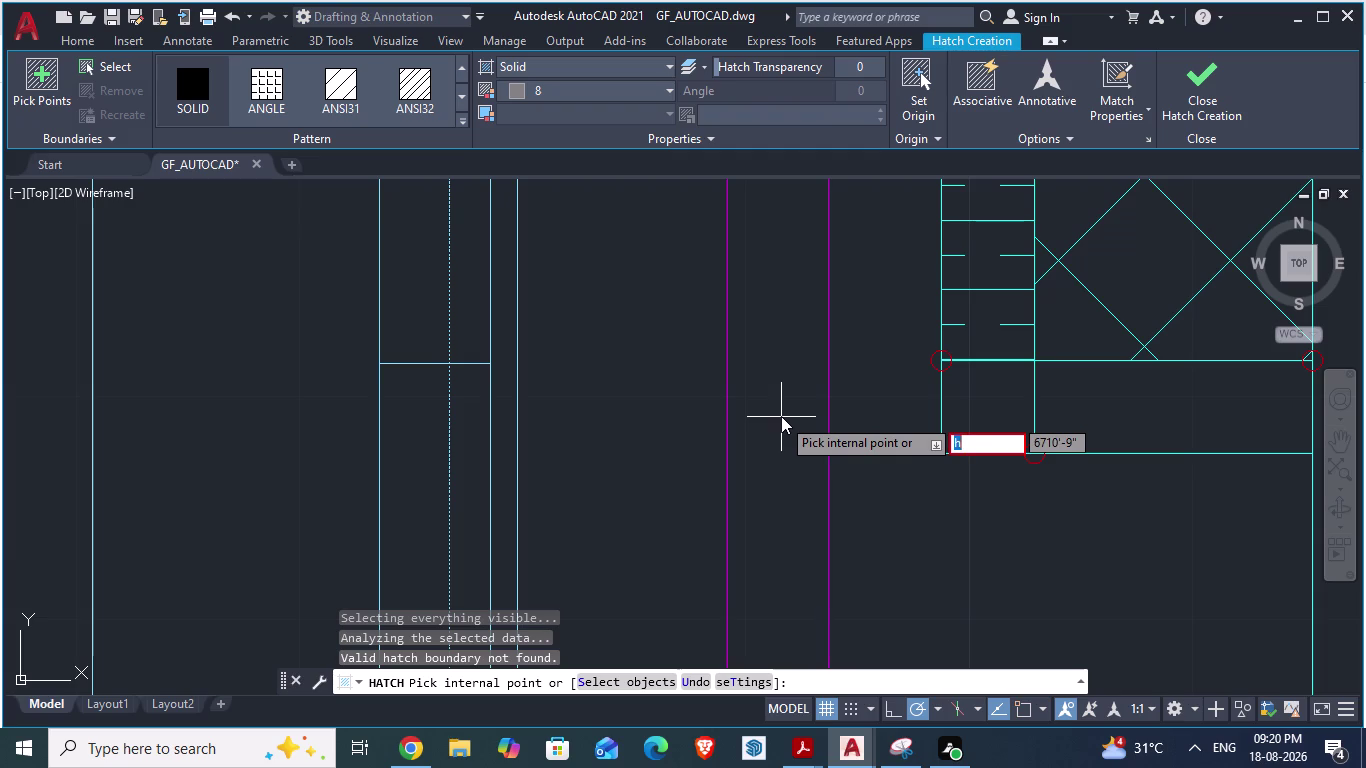
key(Escape)
key(Escape)
key(Escape)
key(h)
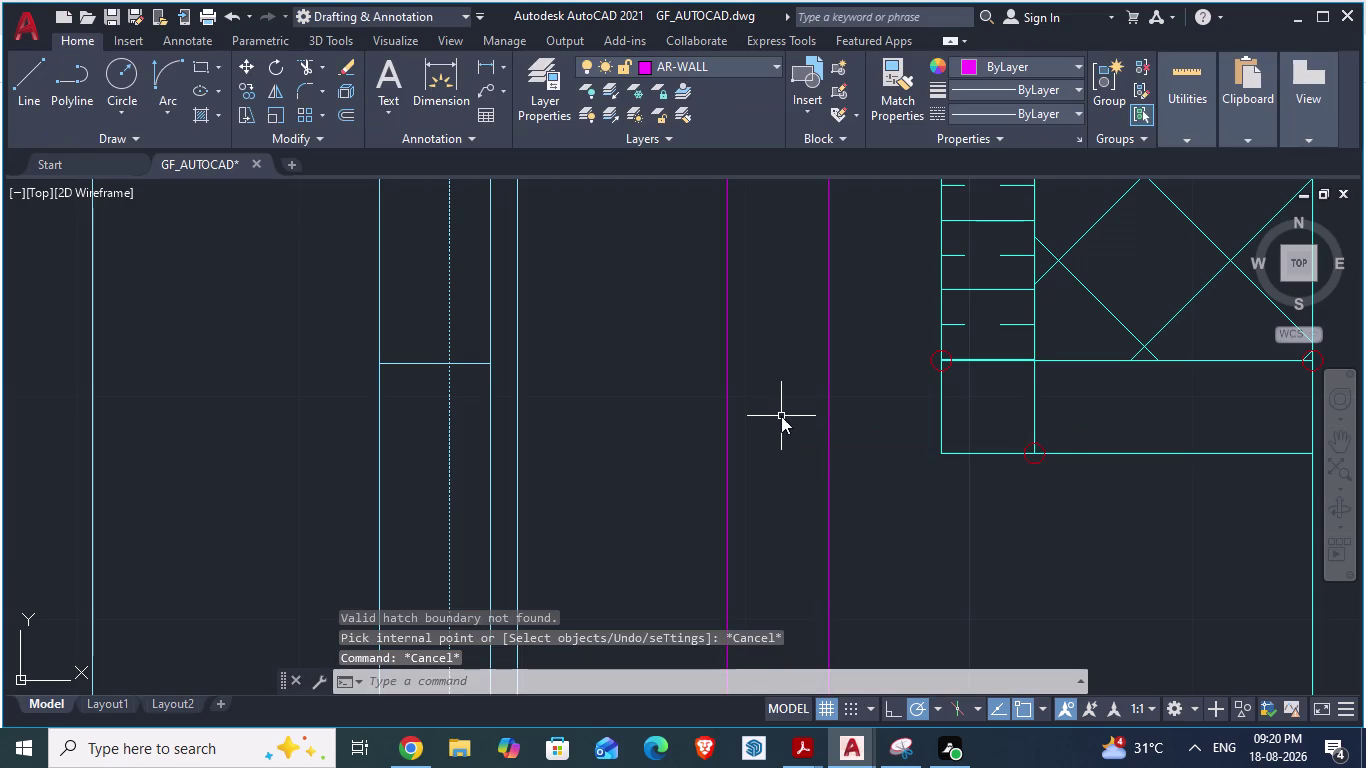
key(Return)
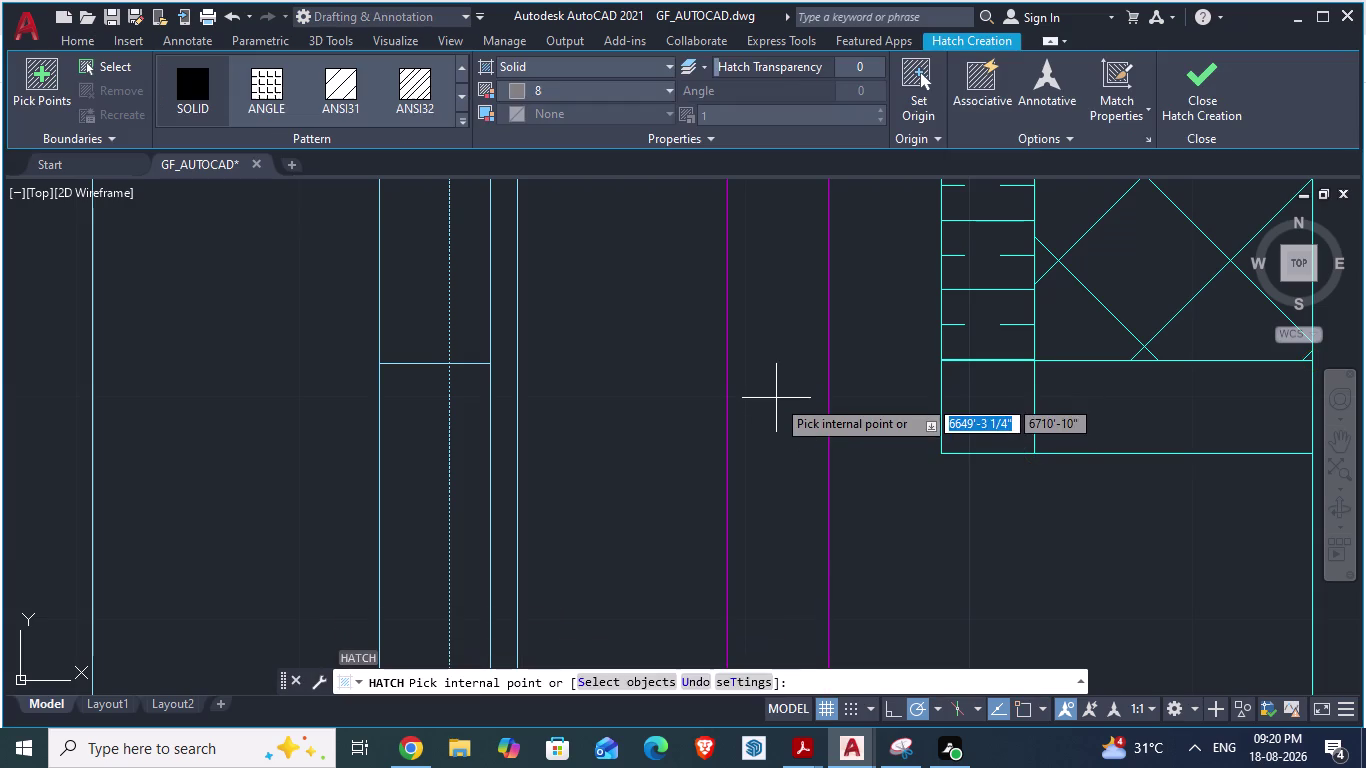
click(770, 414)
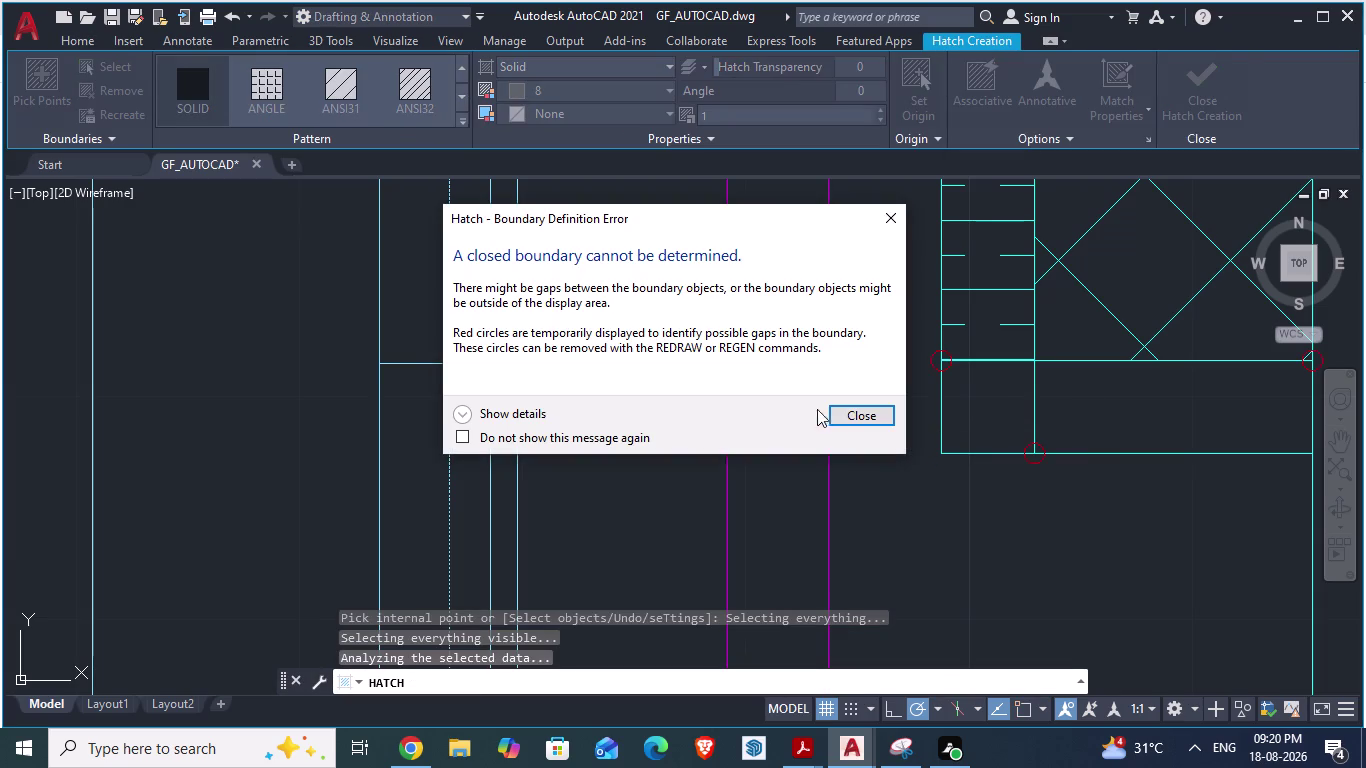
click(840, 409)
scroll(down, 3)
Fill the horizontal wall strip and the strip between the two DRESS rooms with solid grey.
scroll(down, 3)
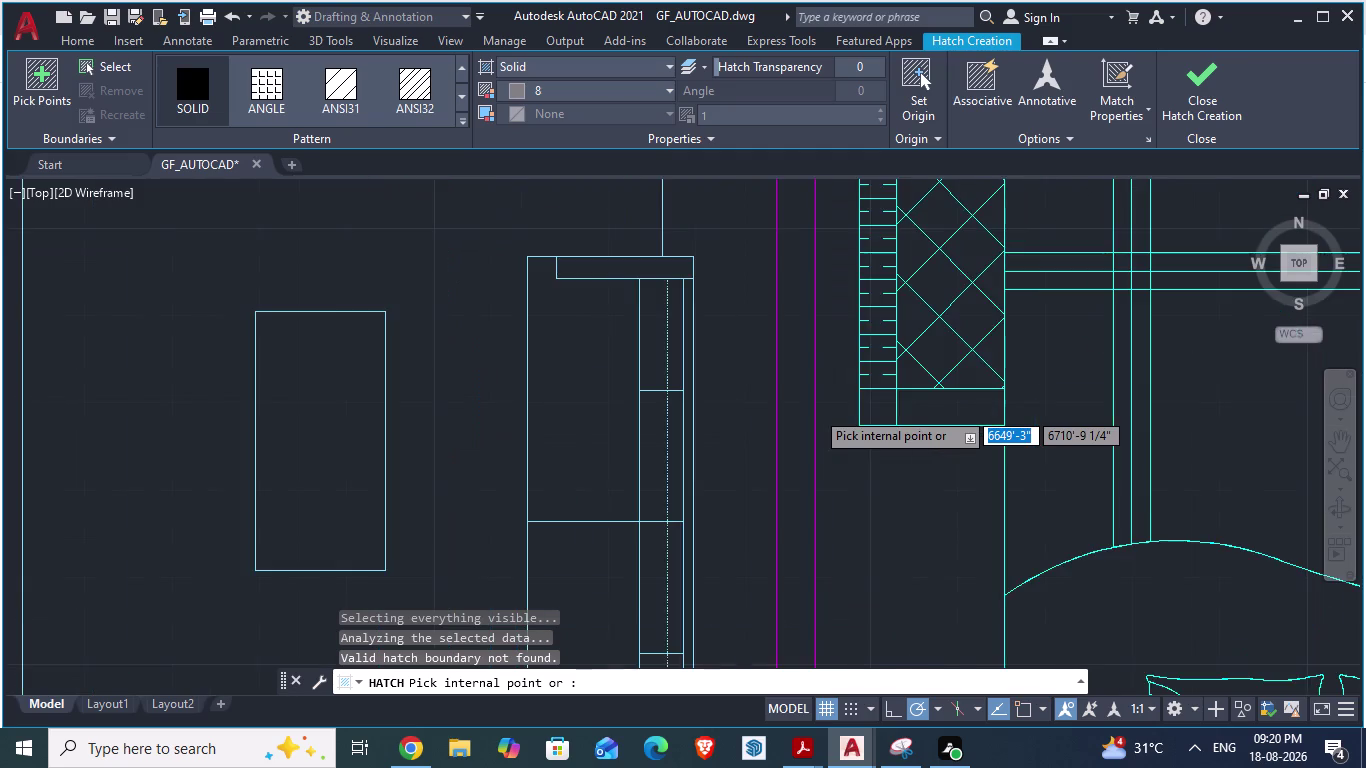
scroll(down, 3)
scroll(down, 3)
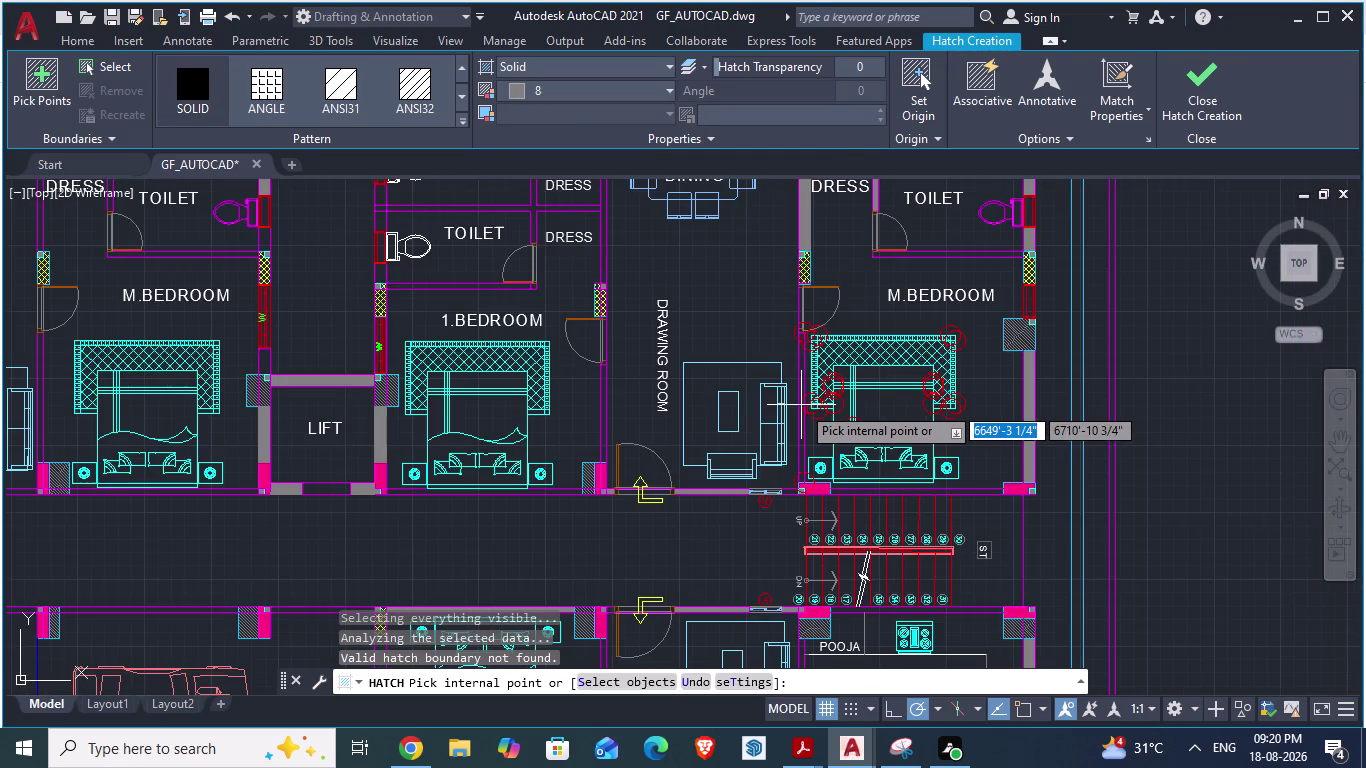
scroll(down, 3)
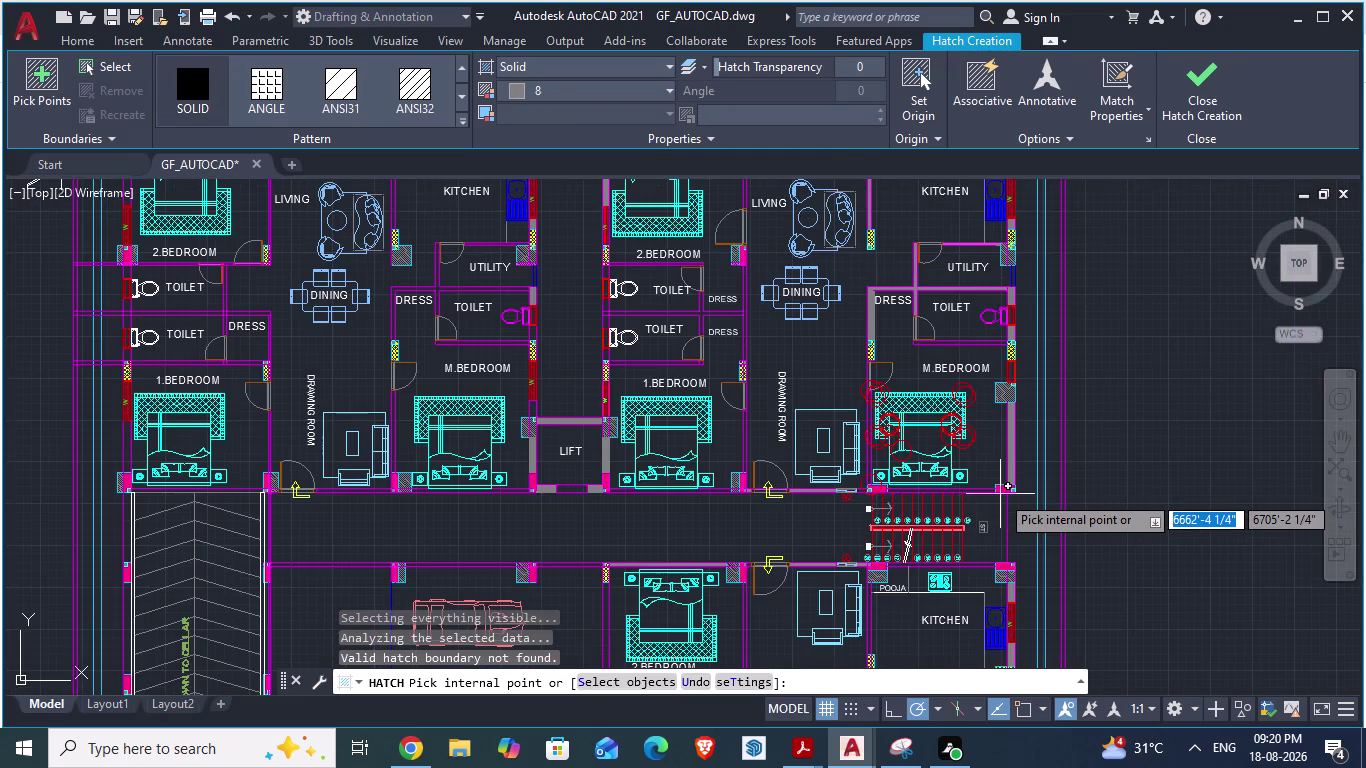
scroll(up, 3)
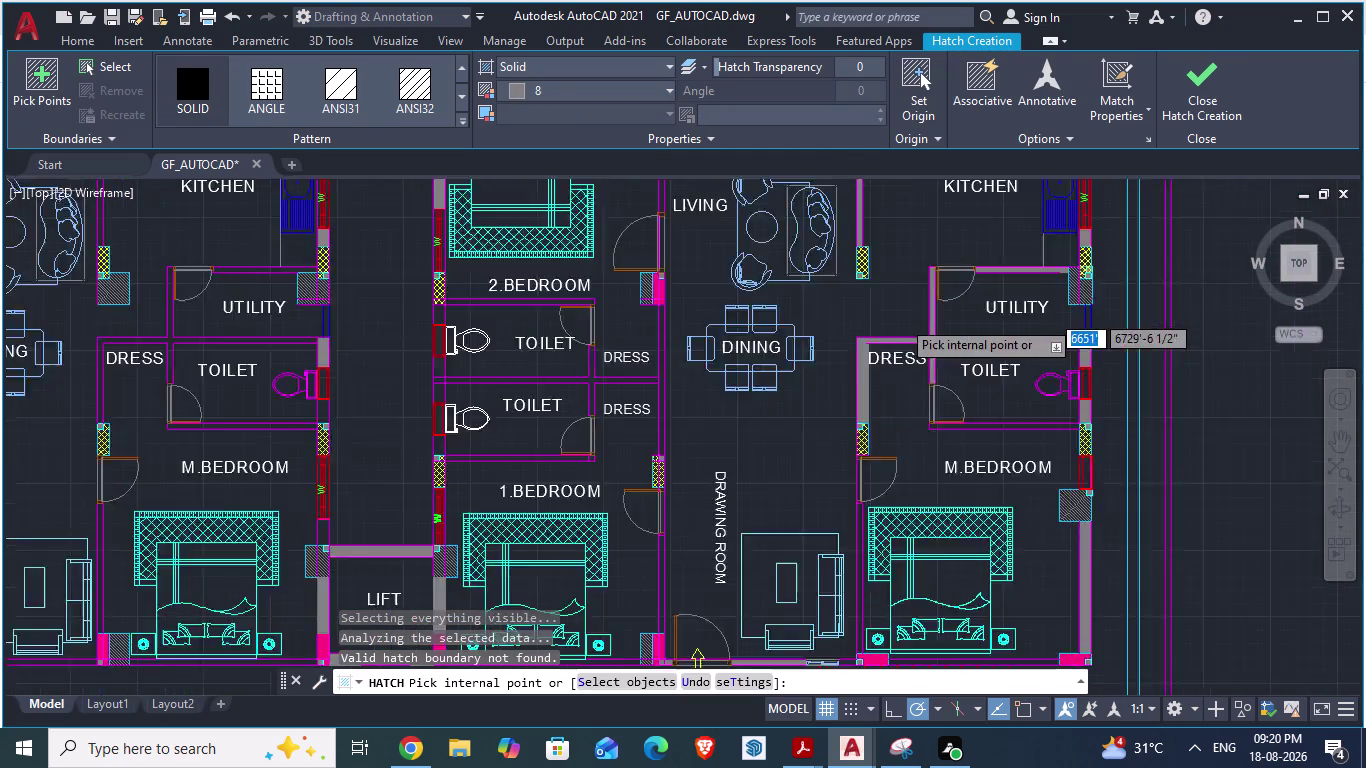
scroll(up, 3)
scroll(down, 3)
scroll(down, 3)
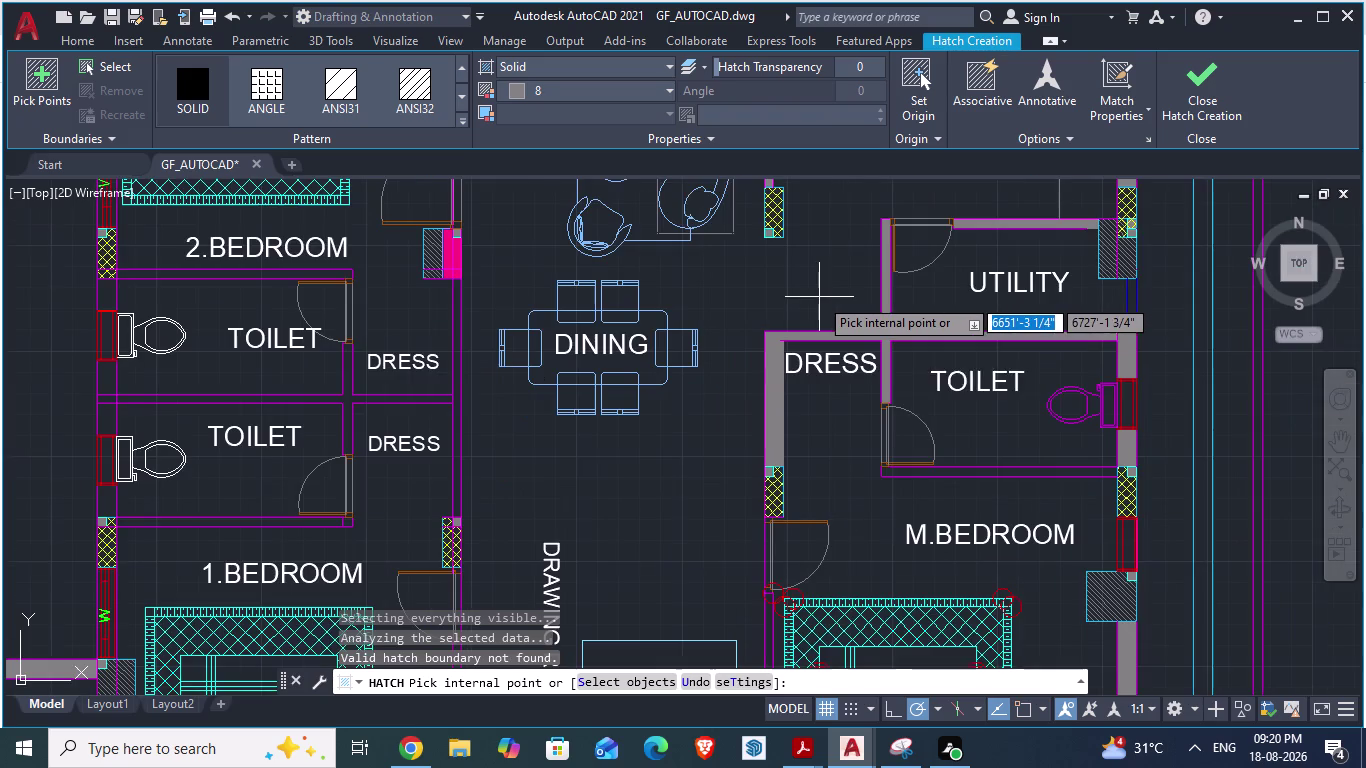
scroll(up, 3)
scroll(up, 3)
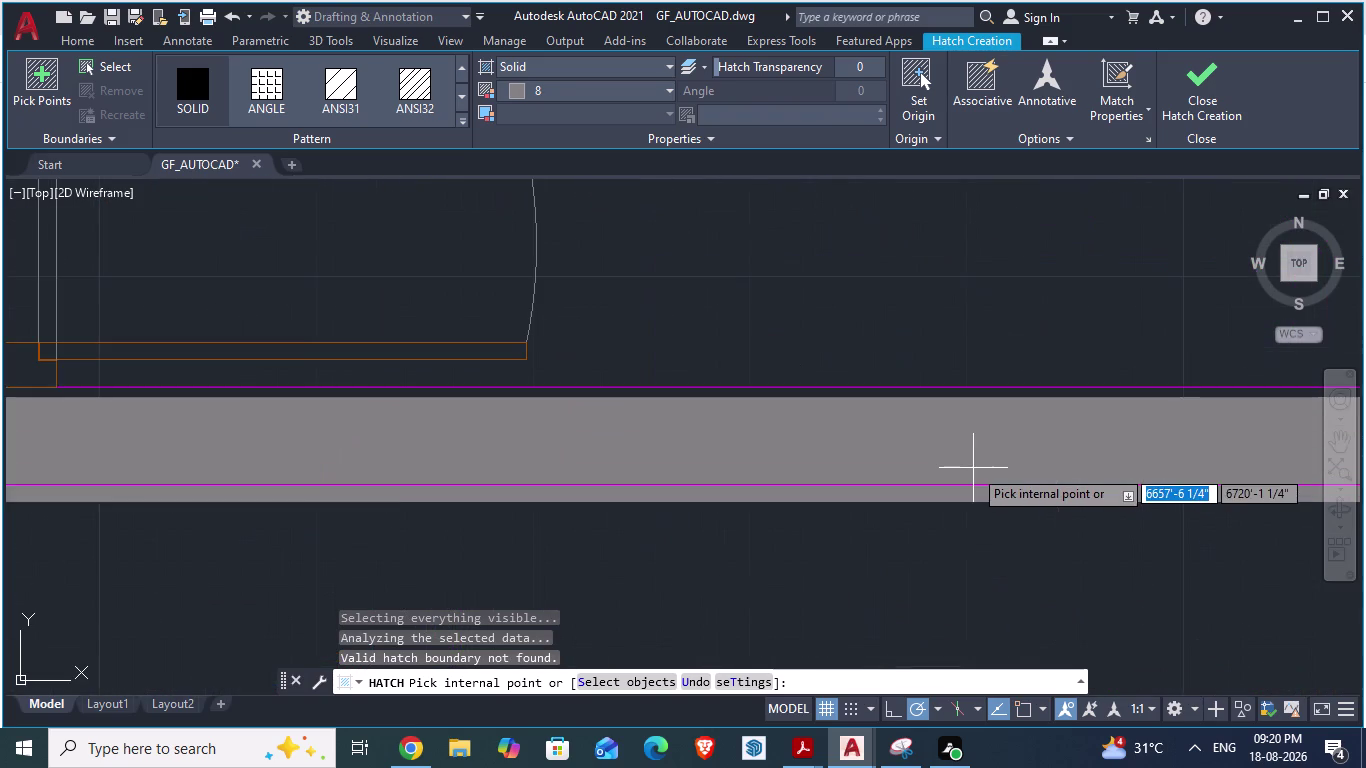
click(973, 468)
scroll(down, 3)
scroll(down, 3)
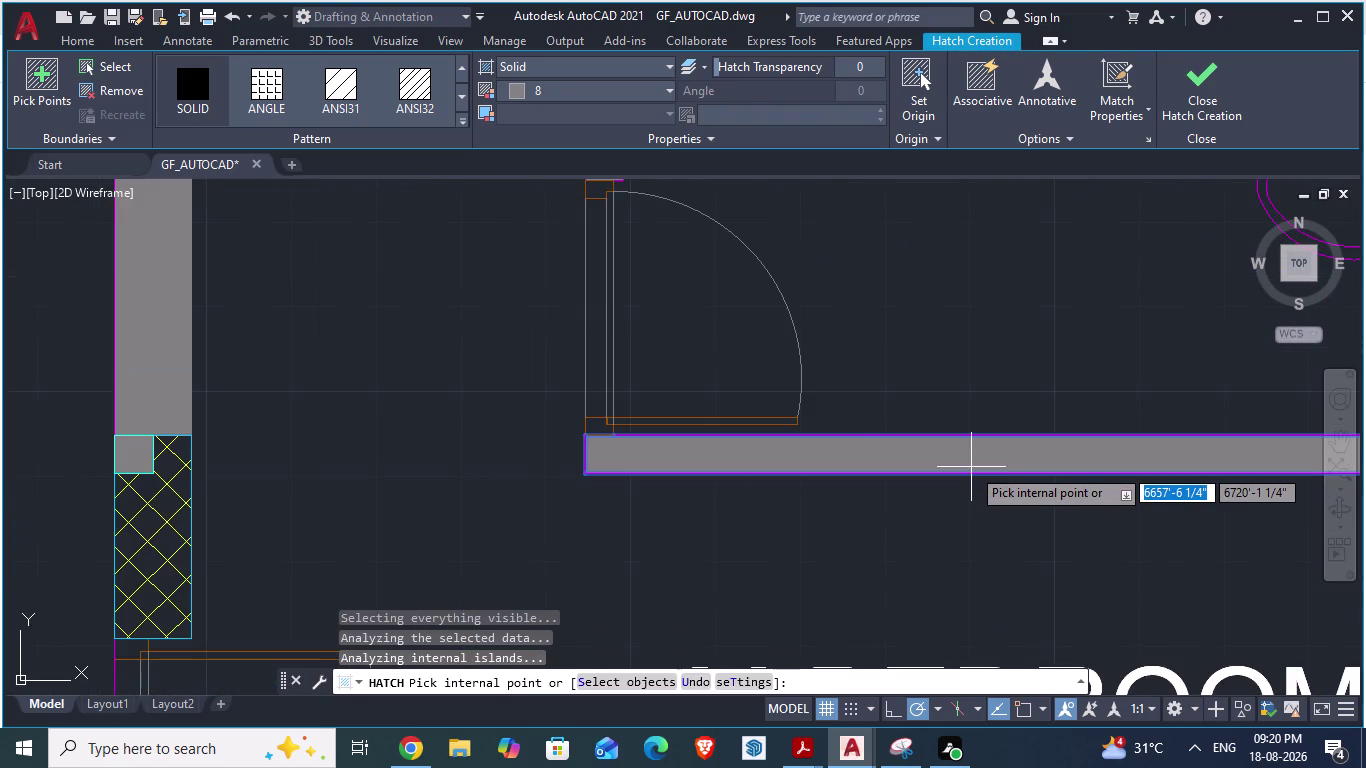
scroll(down, 3)
scroll(down, 3)
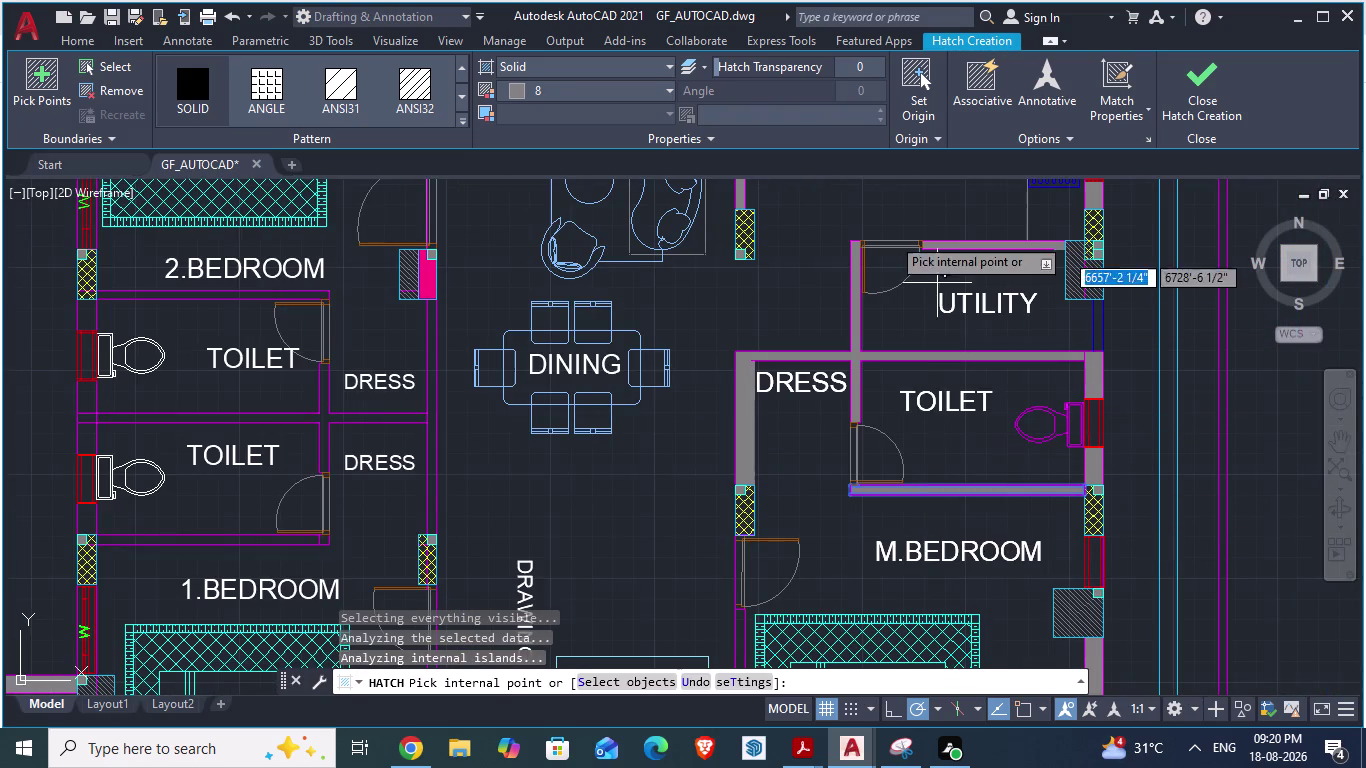
scroll(down, 3)
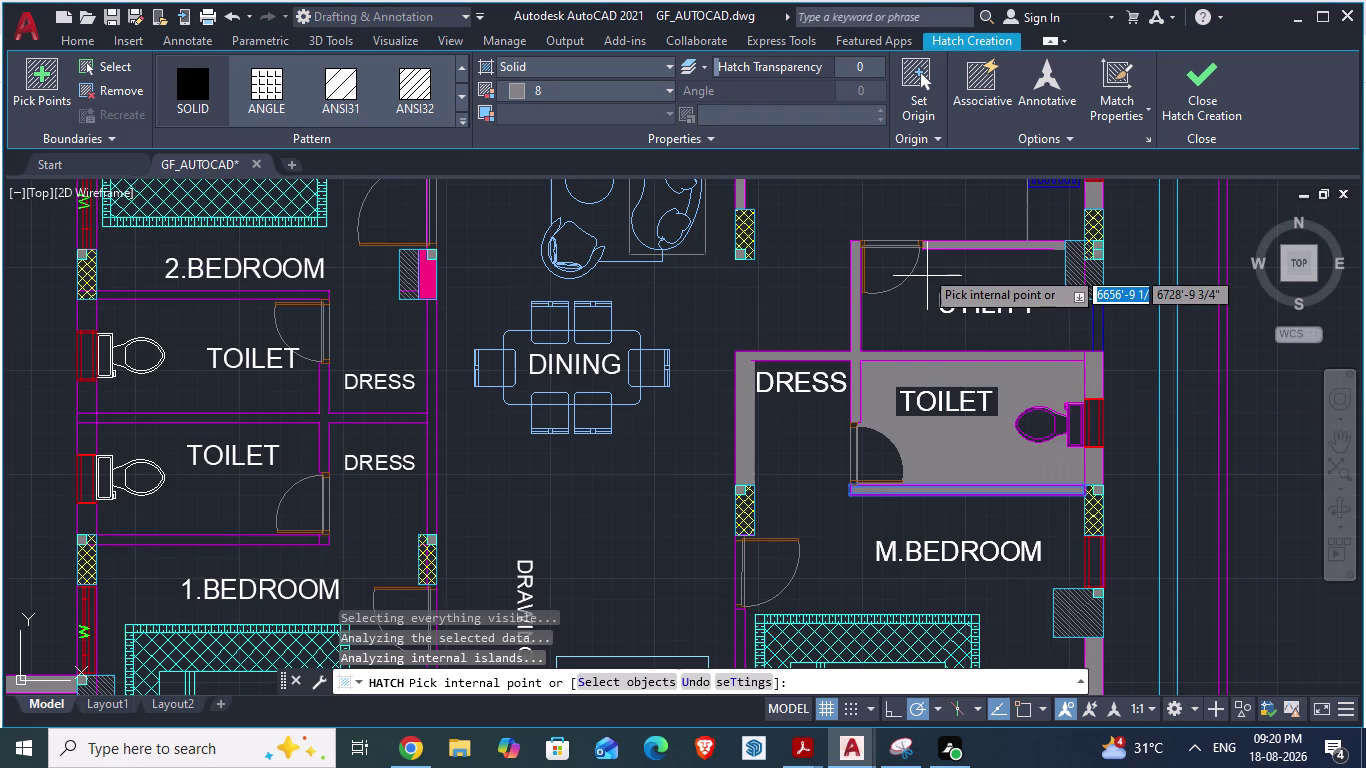
scroll(down, 3)
scroll(up, 3)
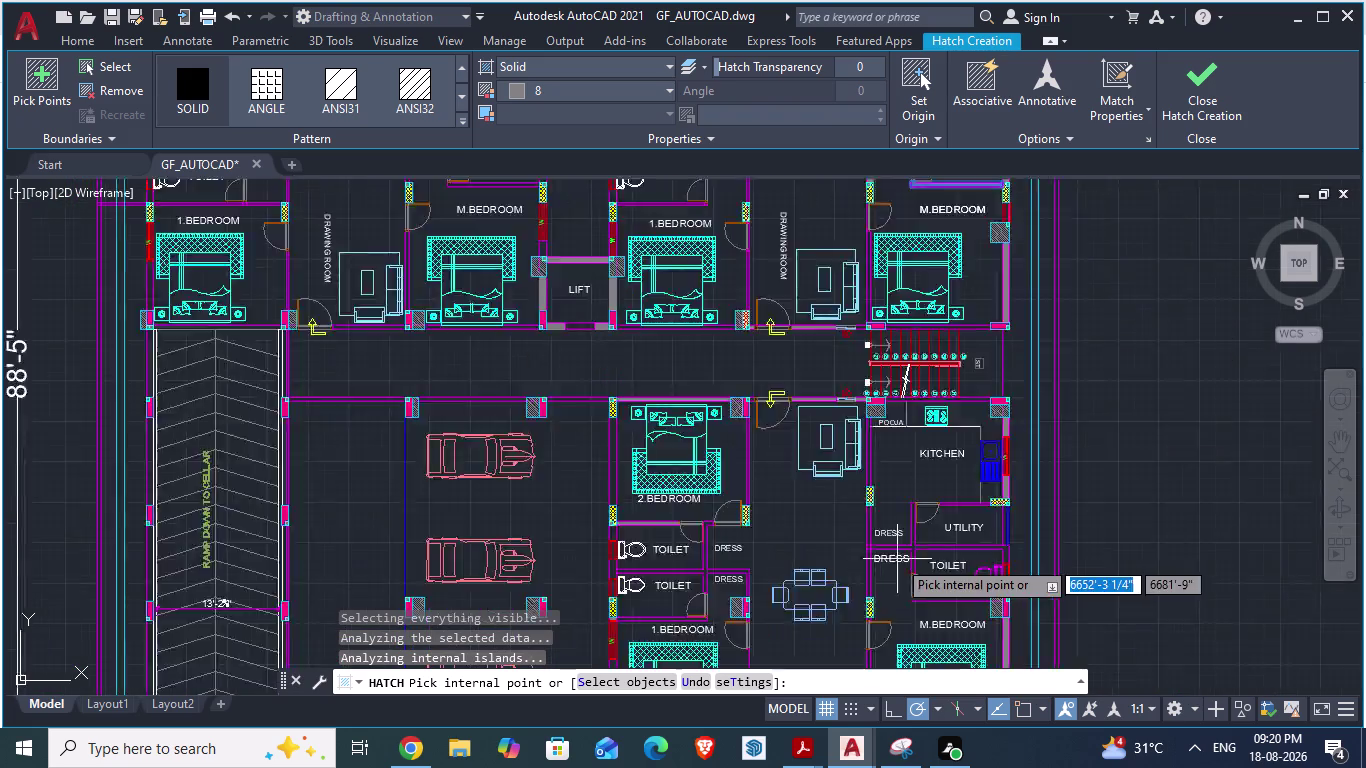
scroll(up, 3)
scroll(up, 3)
click(982, 478)
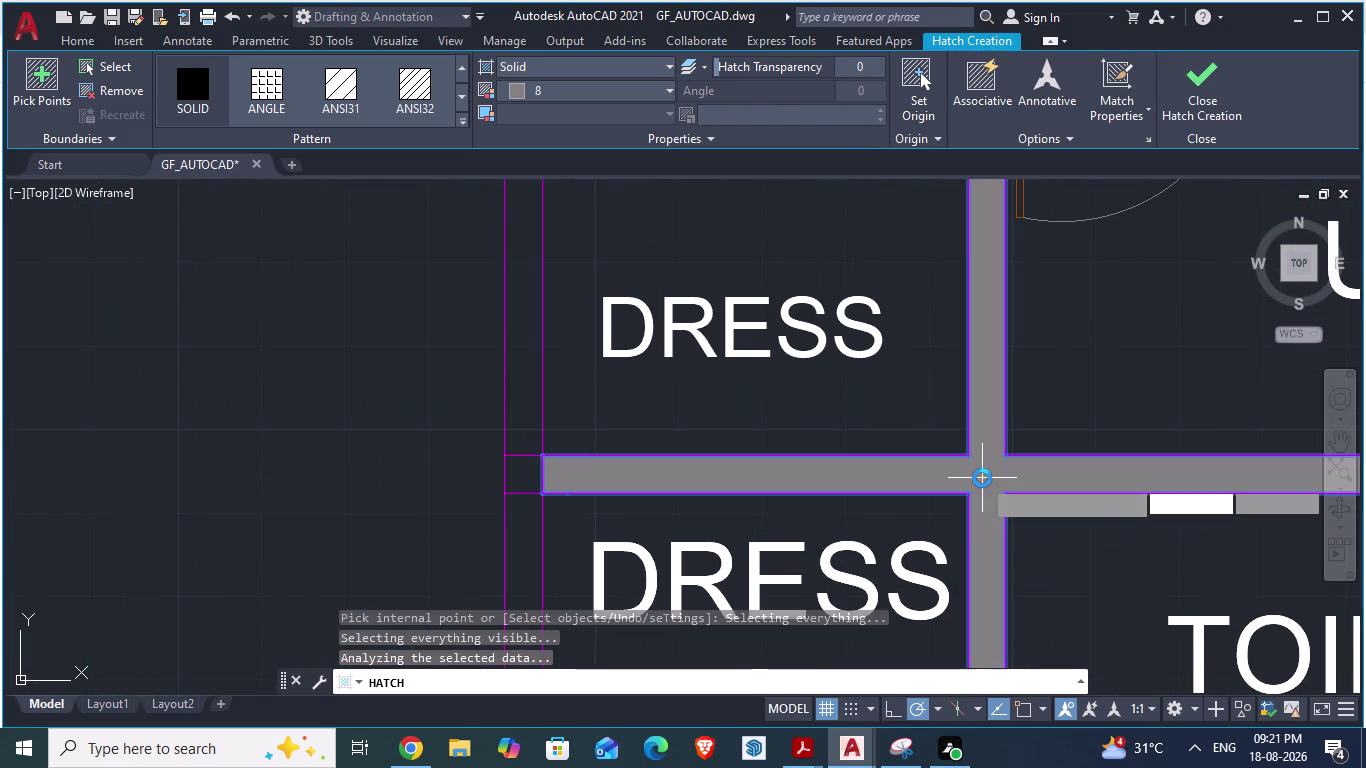
Fill the vertical wall beside the DRESS rooms, its upper part and lower junction.
scroll(down, 3)
scroll(down, 3)
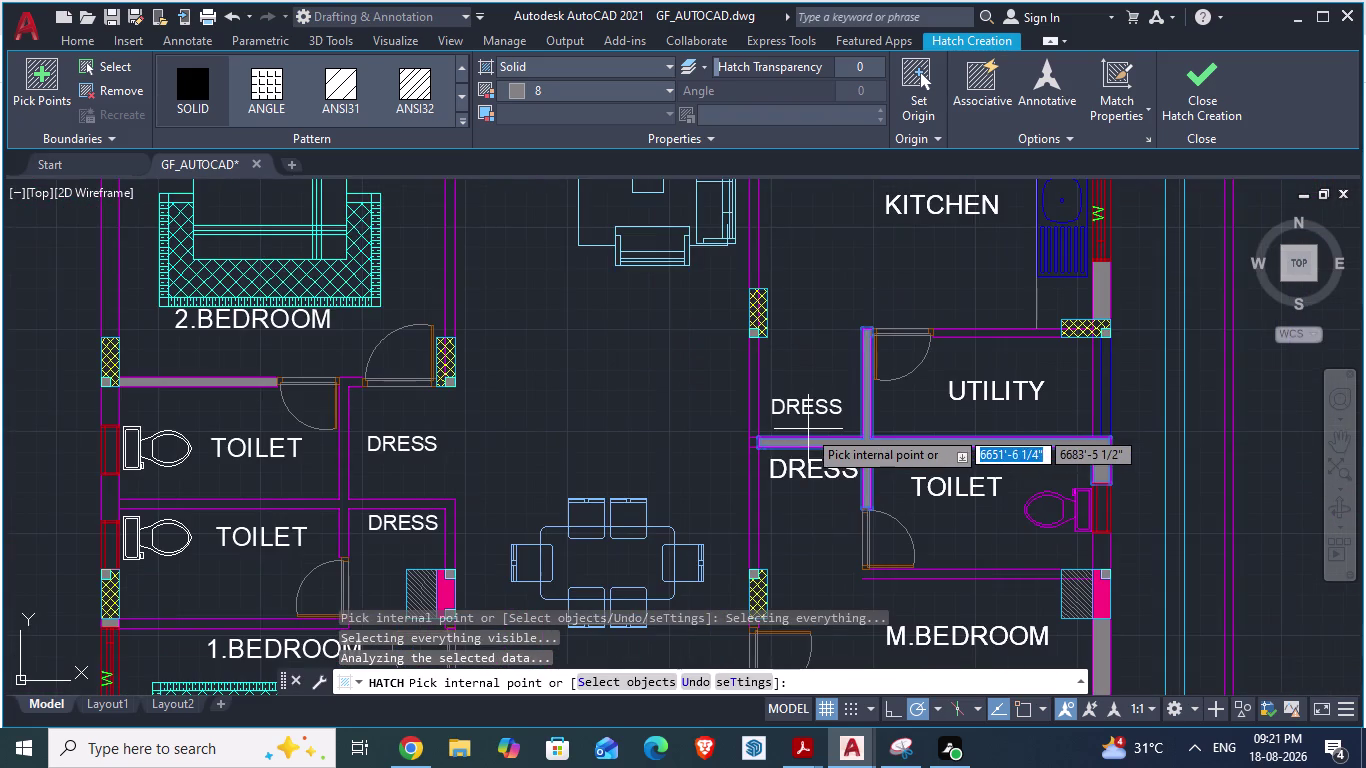
scroll(up, 3)
click(751, 370)
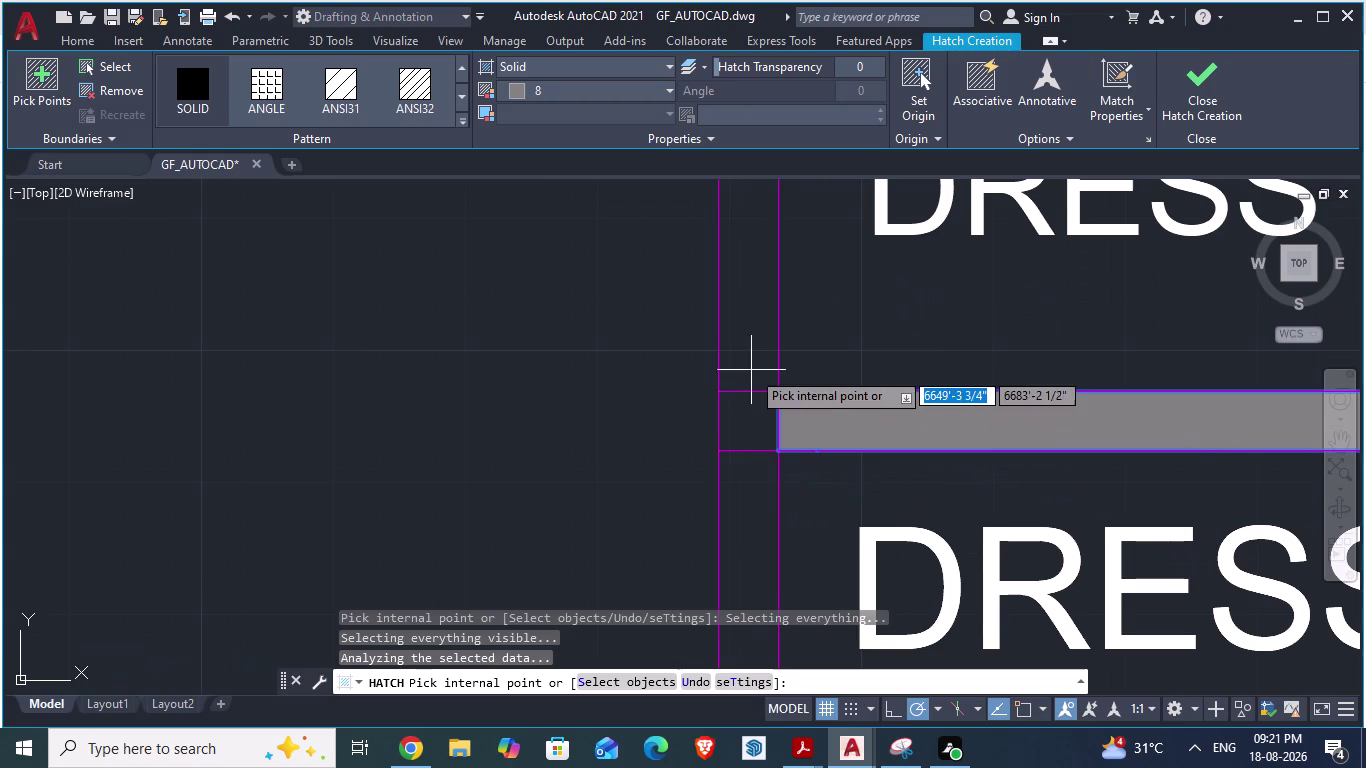
click(742, 420)
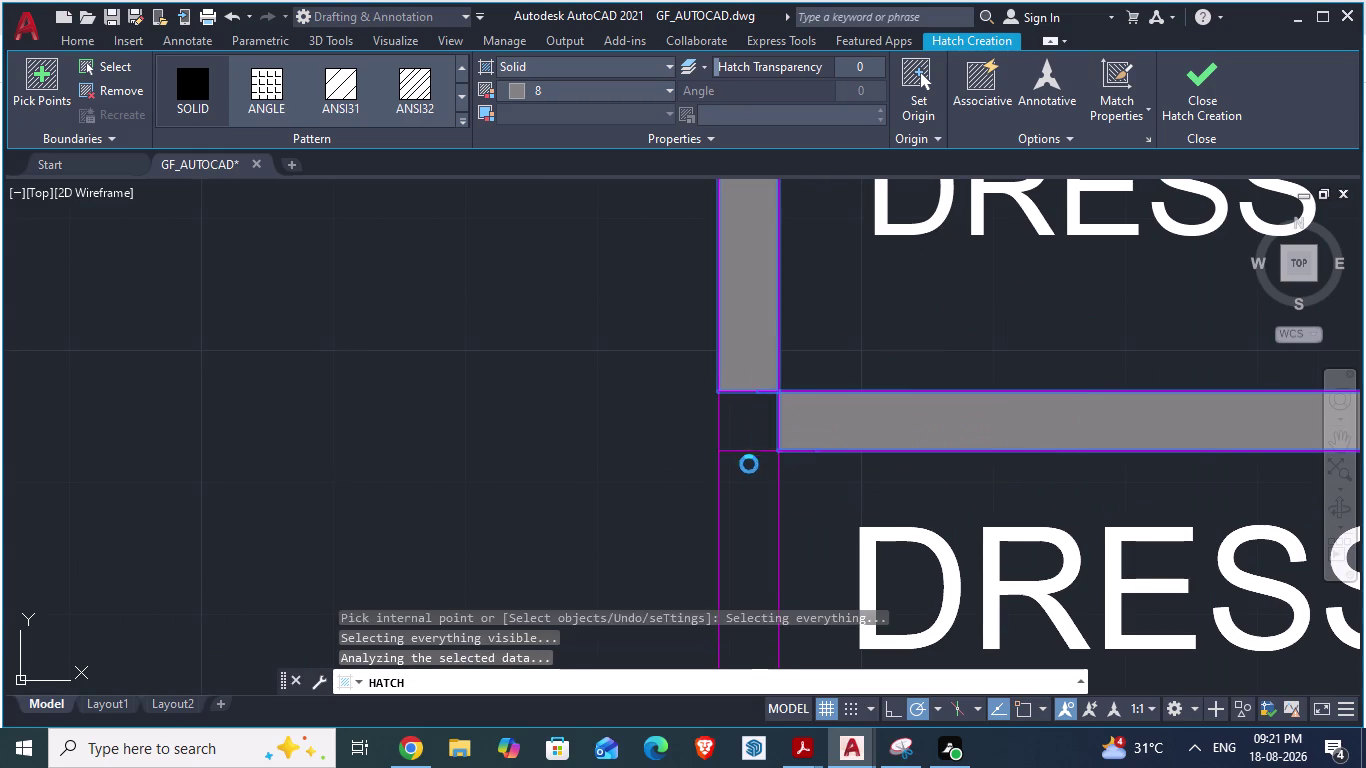
click(756, 549)
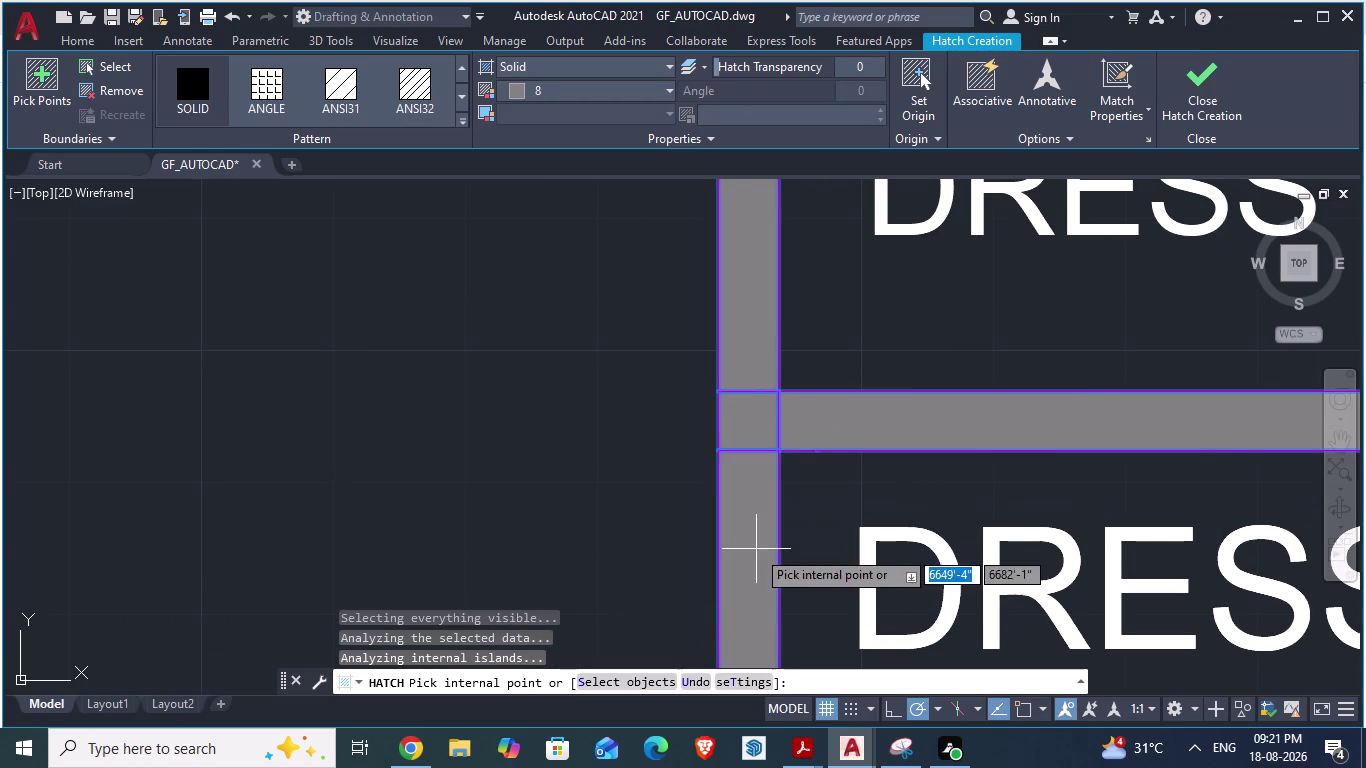
scroll(down, 3)
scroll(down, 3)
scroll(up, 3)
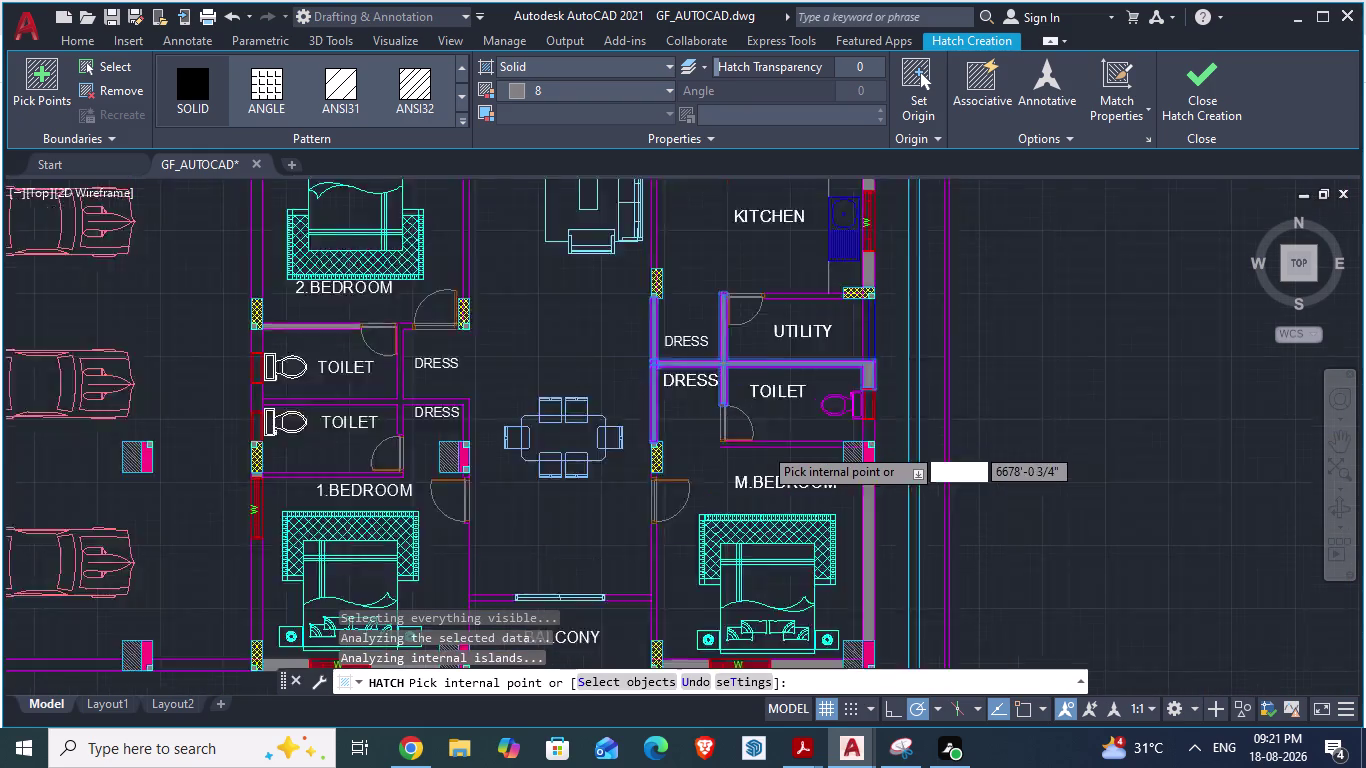
scroll(up, 3)
scroll(up, 3)
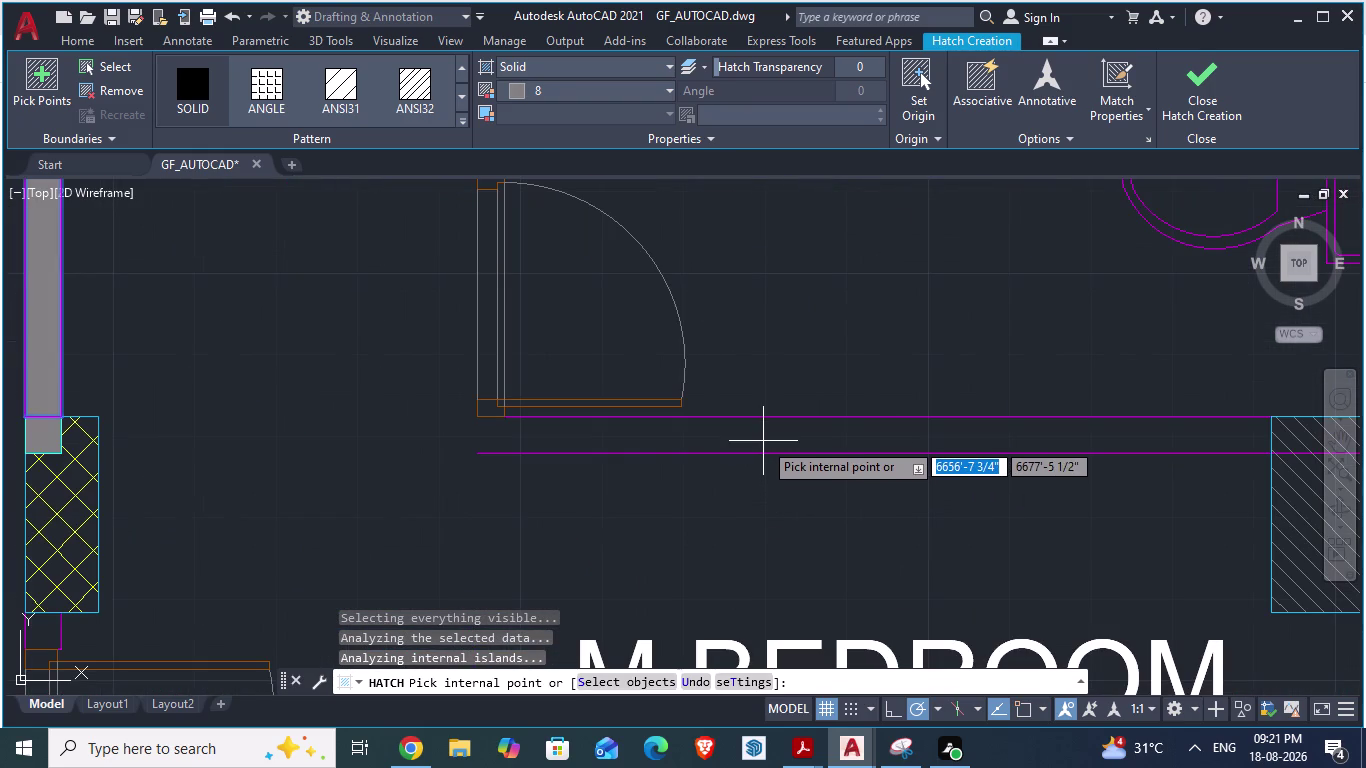
Finish the hatch fill and cancel the pending commands.
key(l)
key(Return)
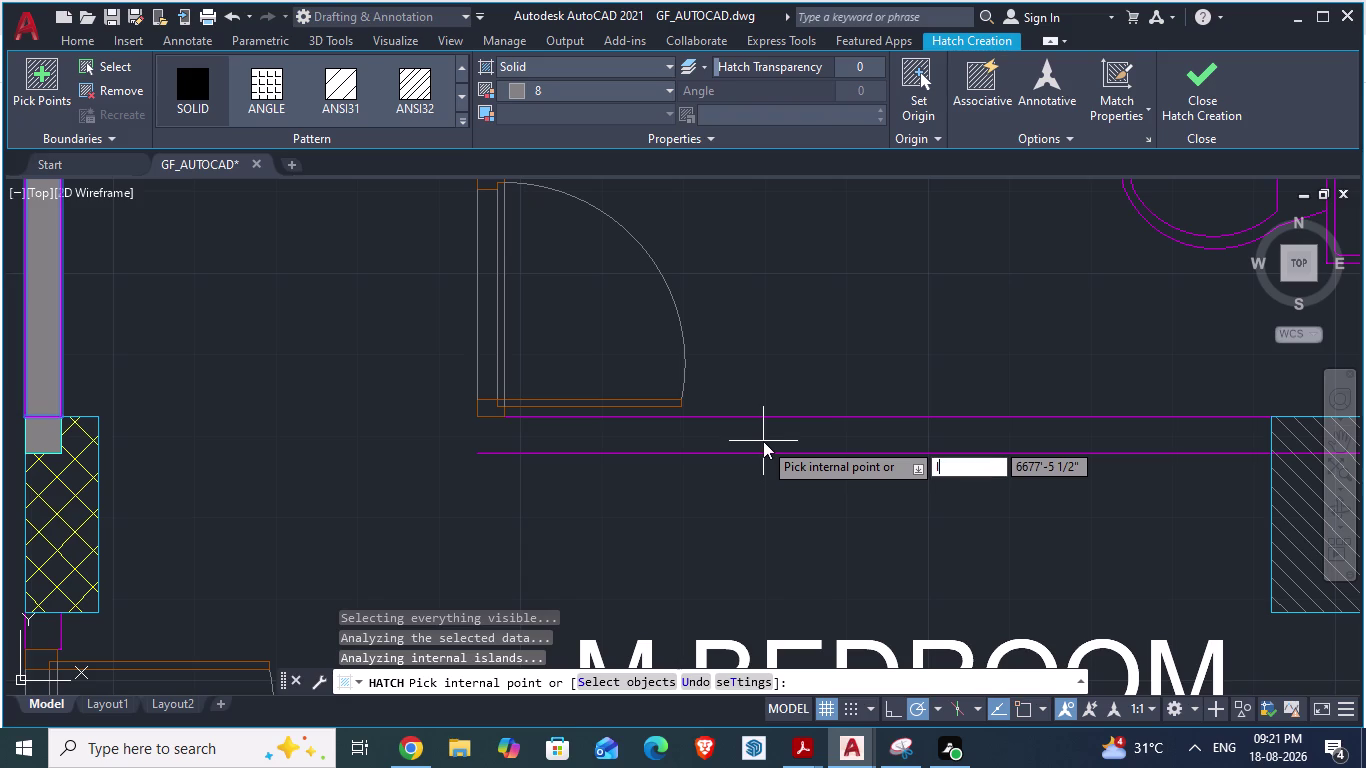
key(Escape)
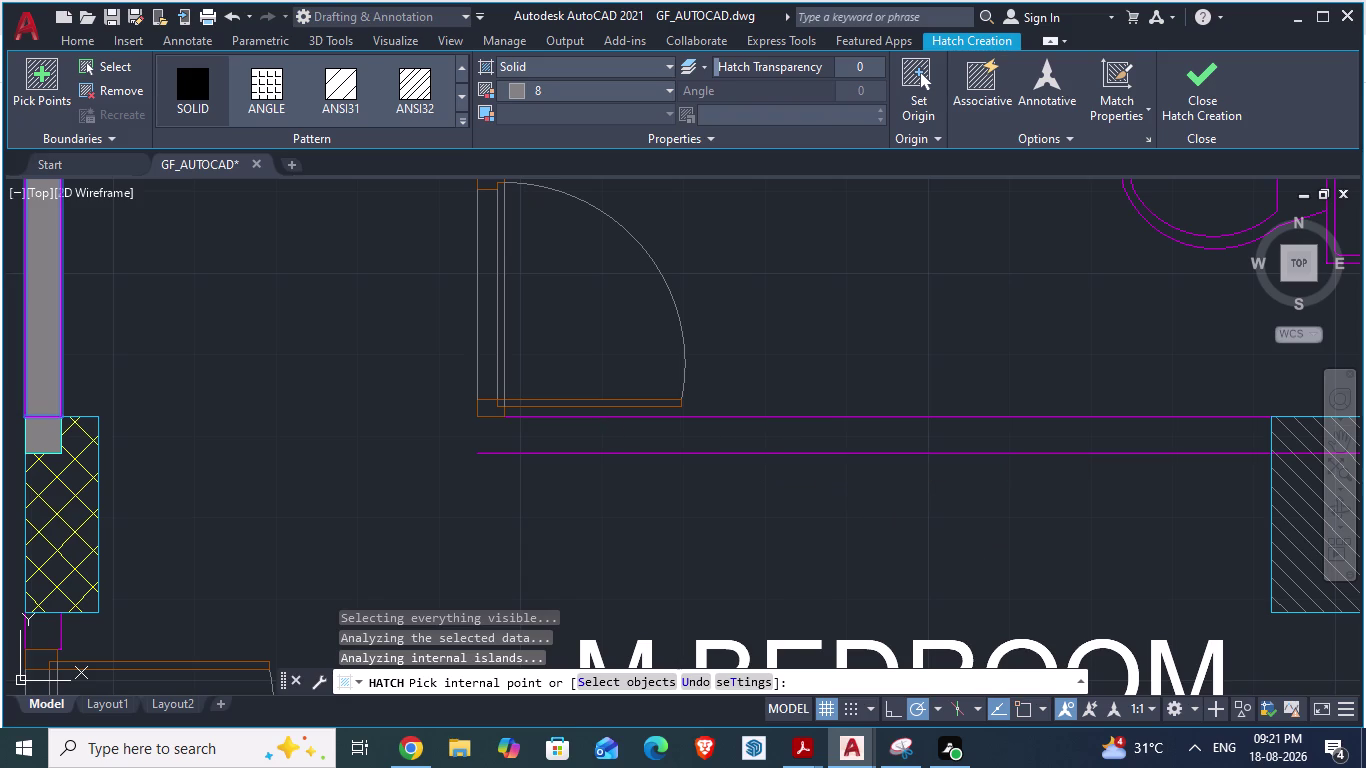
key(Escape)
key(Escape)
Draw a short vertical line closing the toilet's lower wall end beside the M.BEDROOM door.
key(l)
key(Return)
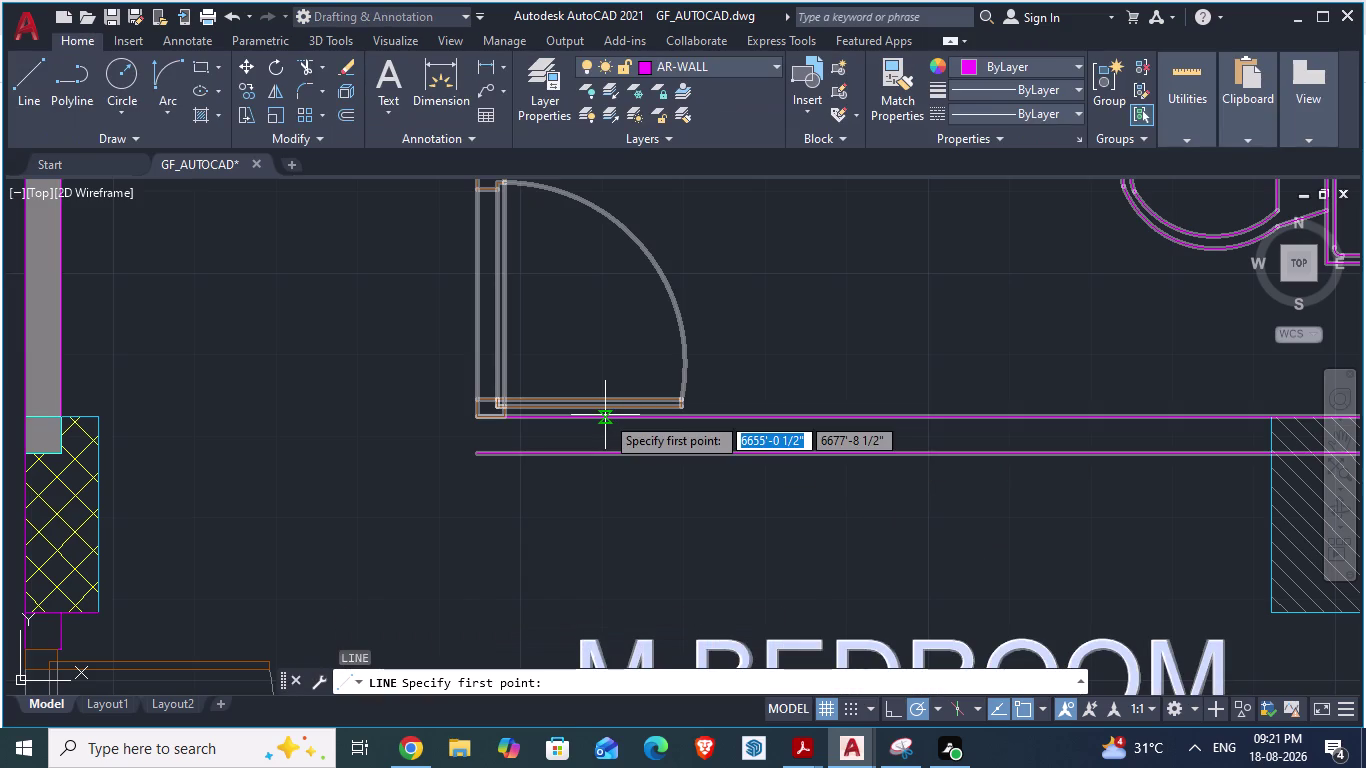
click(474, 448)
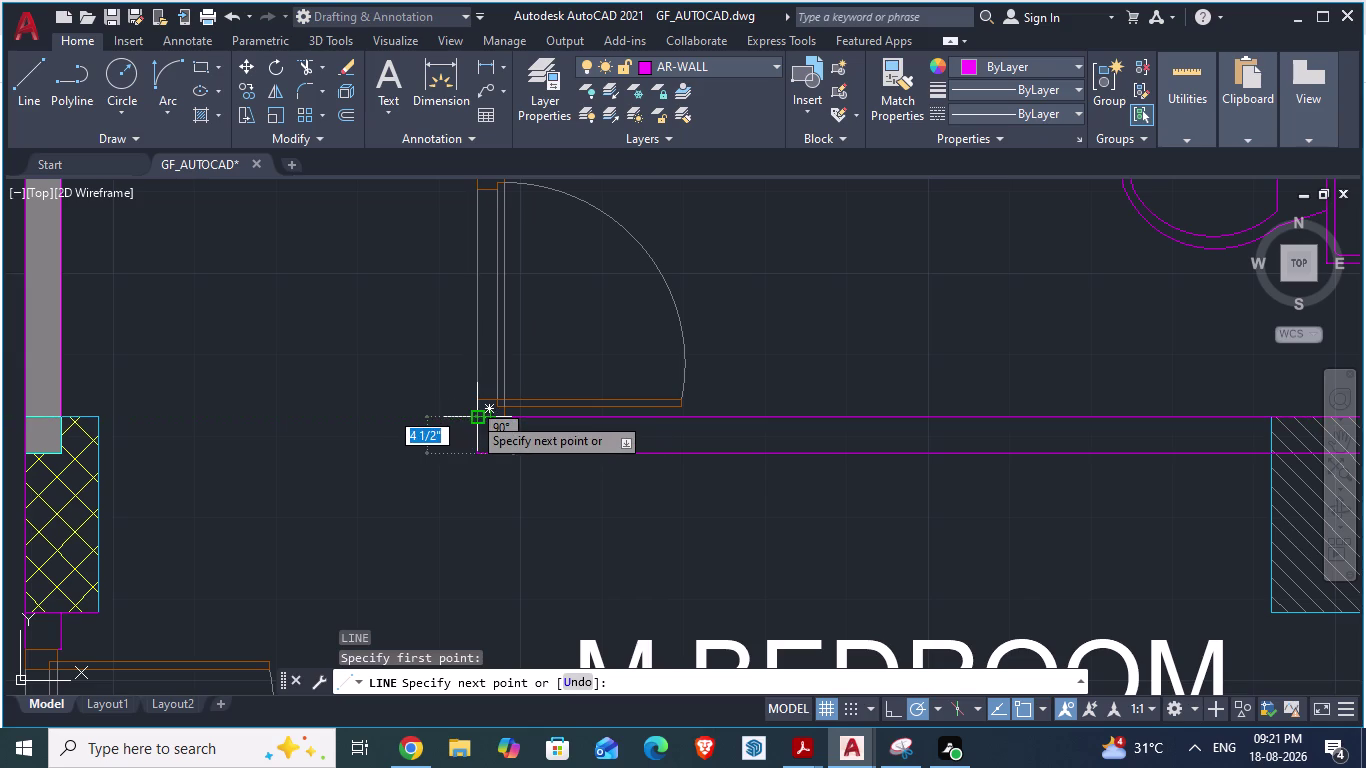
click(472, 415)
key(Return)
scroll(down, 3)
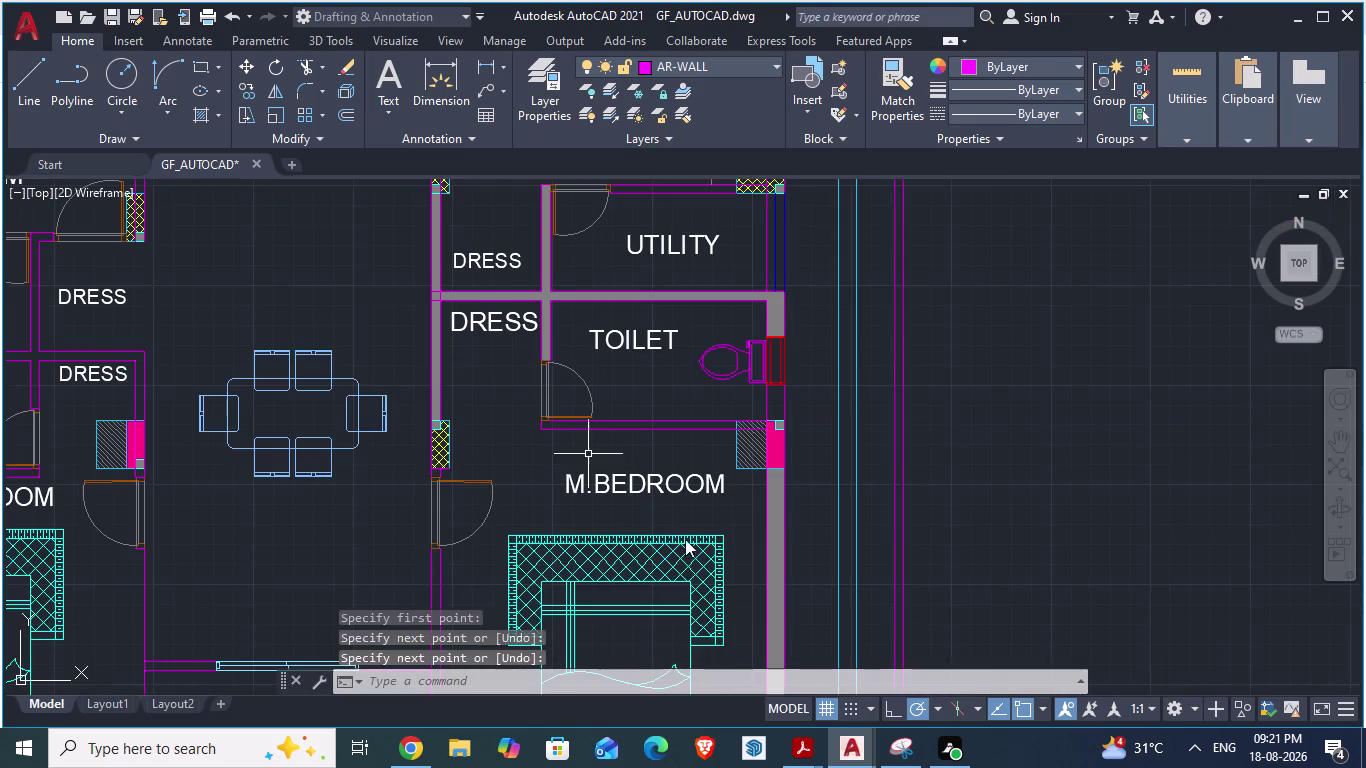
scroll(up, 3)
Cancel the running hatch and restart the HATCH command.
scroll(down, 3)
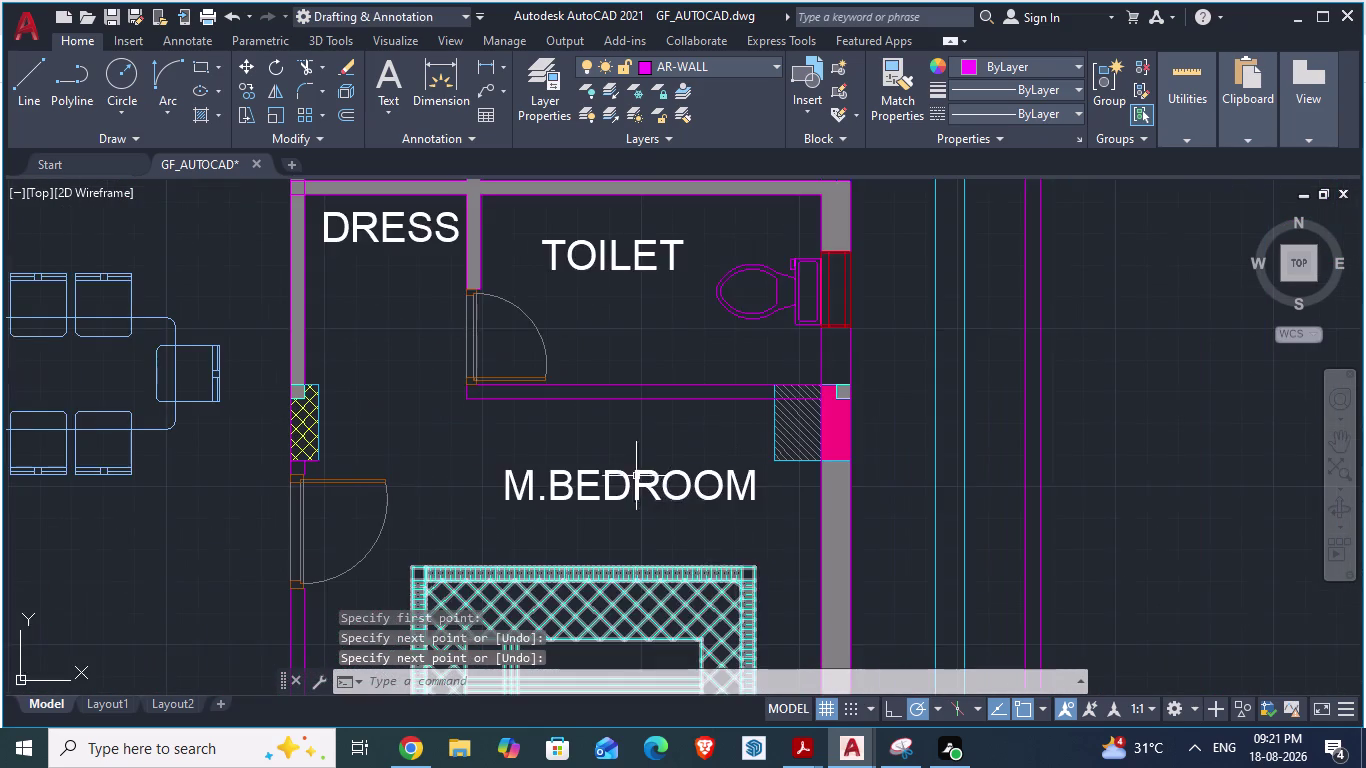
scroll(up, 3)
key(h)
key(Return)
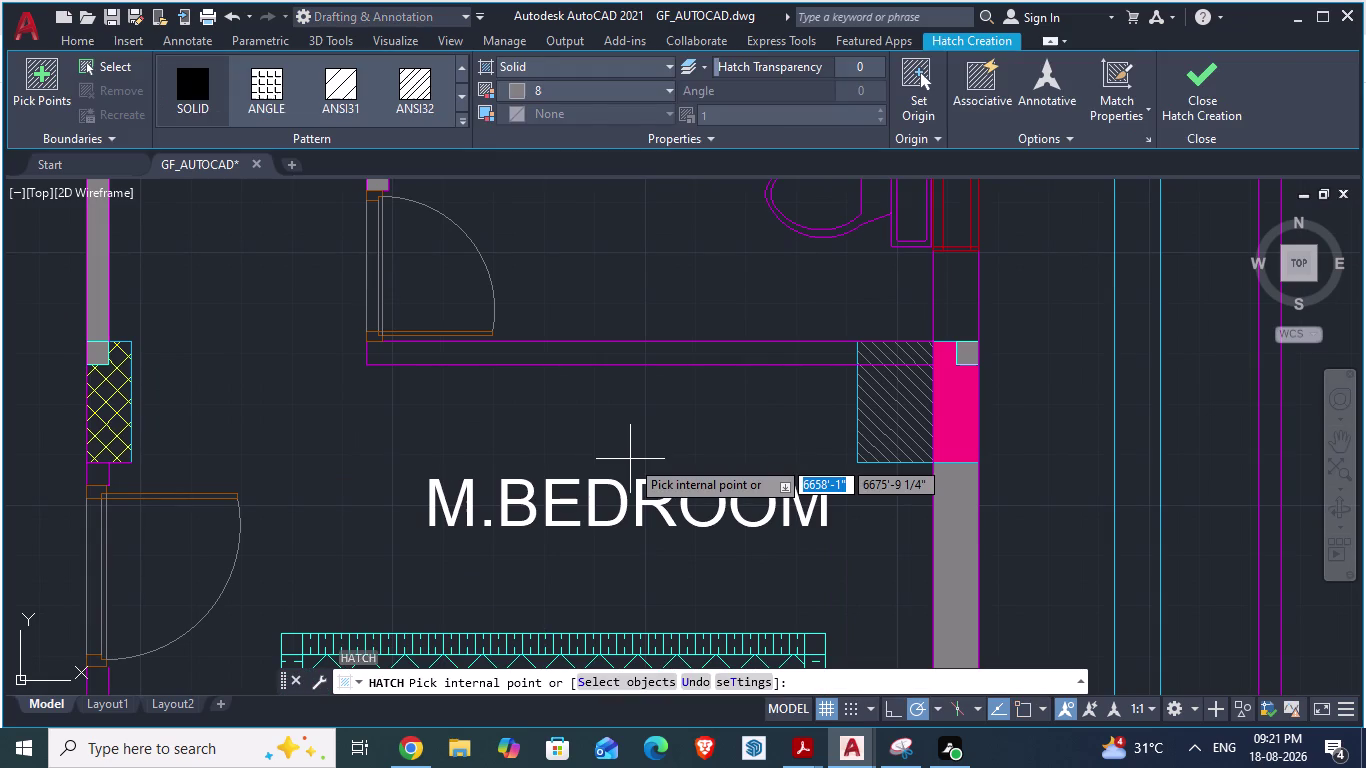
key(Escape)
key(Escape)
key(Escape)
key(h)
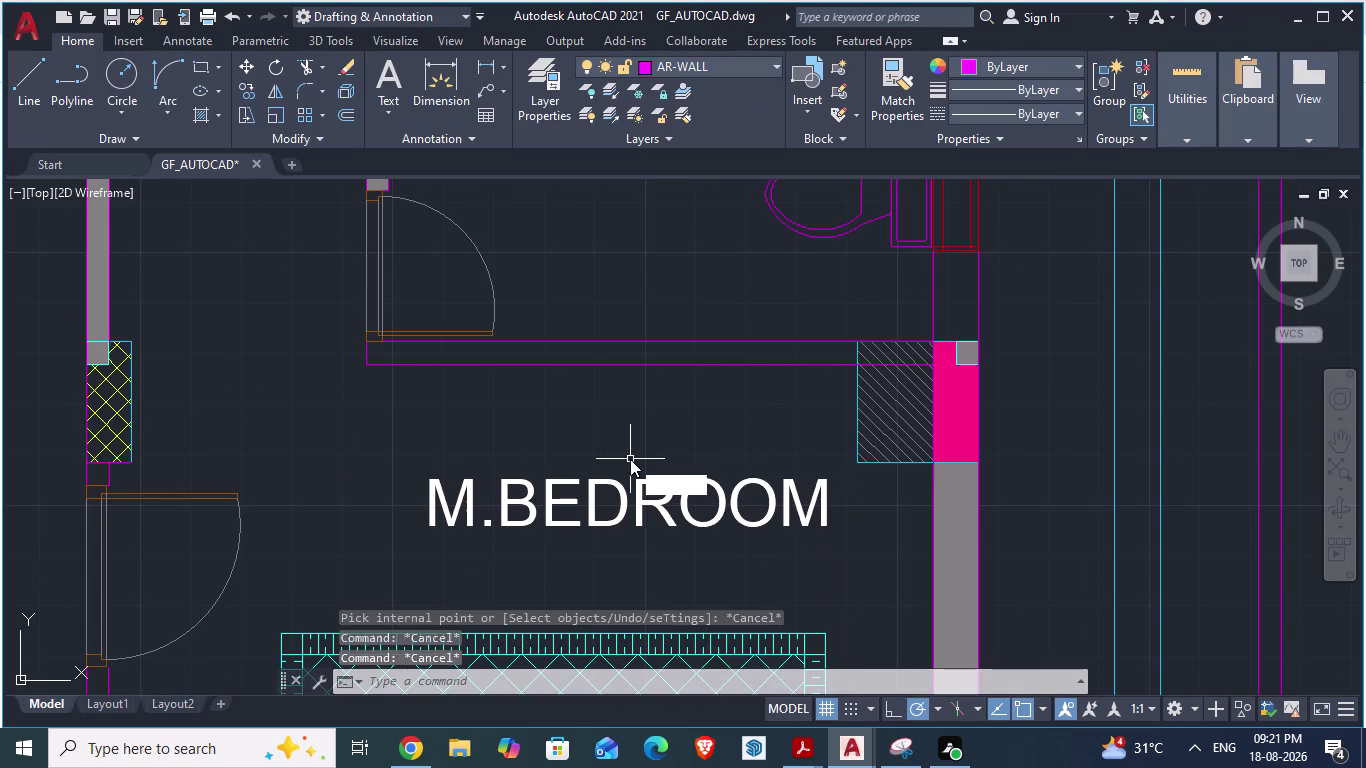
key(Return)
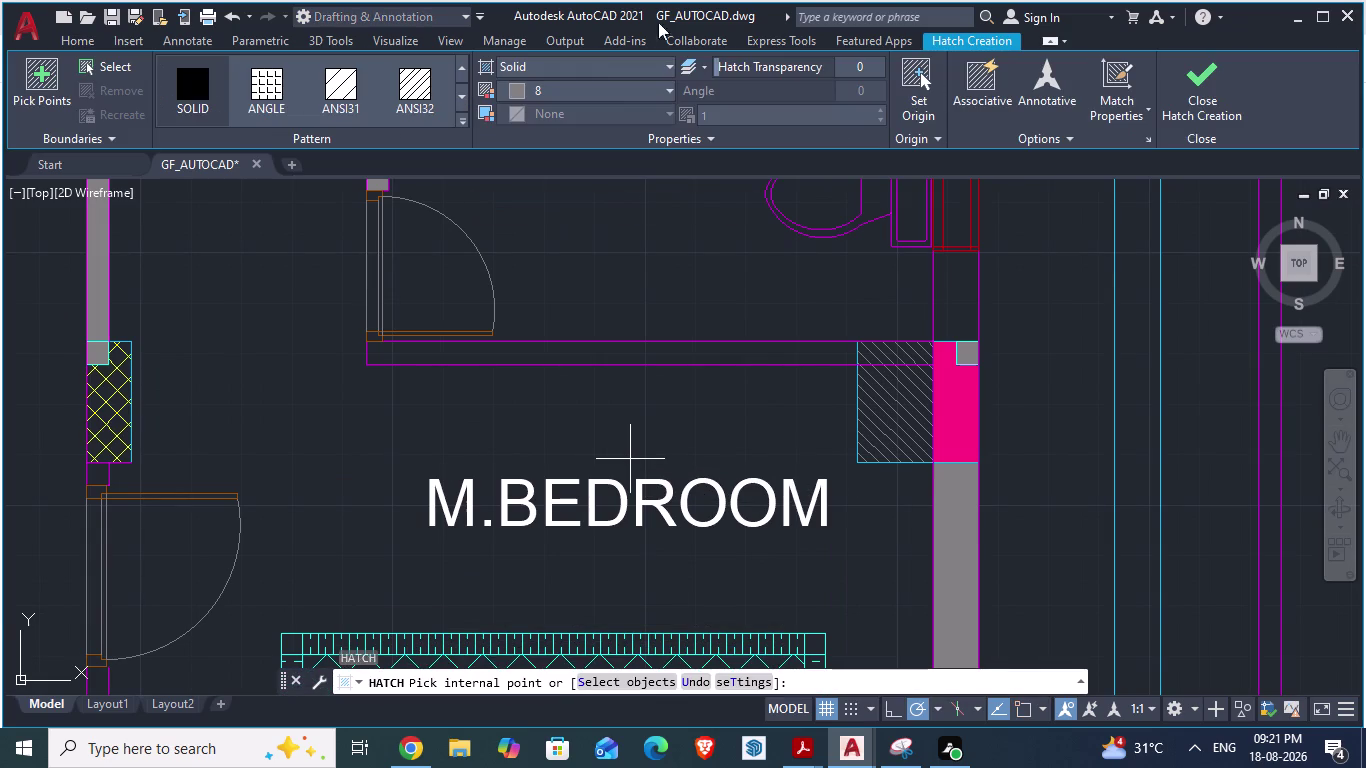
Pick wall gap areas near M.BEDROOM to fill, then undo the oversized fill.
scroll(up, 3)
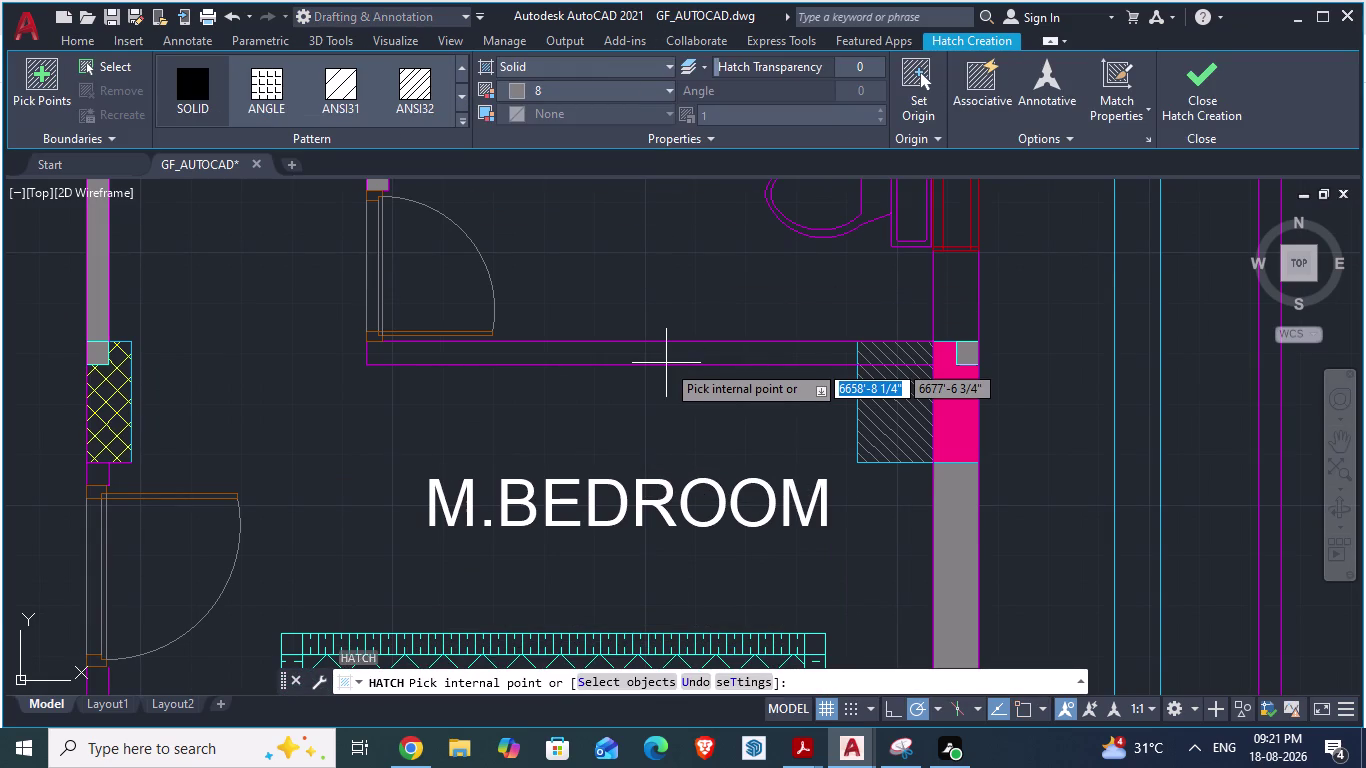
scroll(up, 3)
click(666, 361)
scroll(down, 3)
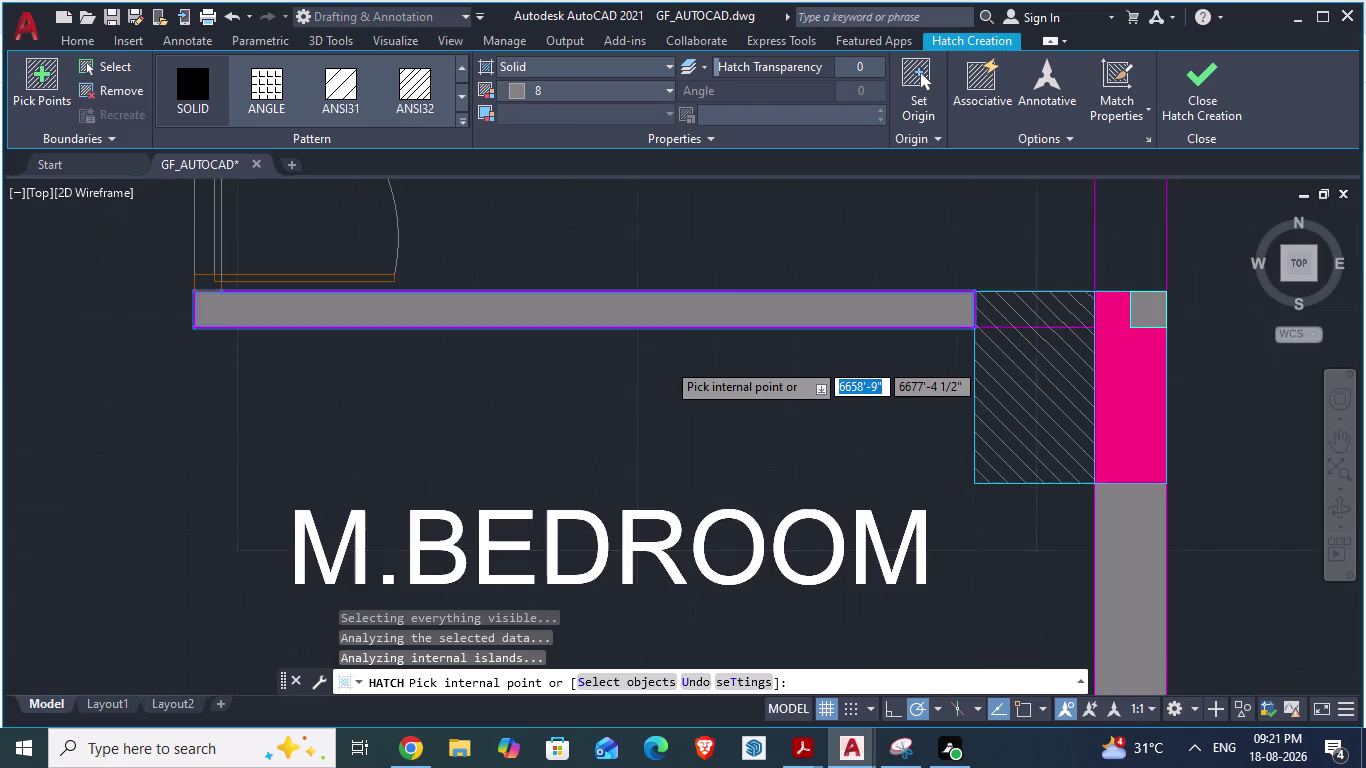
scroll(down, 3)
scroll(down, 3)
scroll(down, 3)
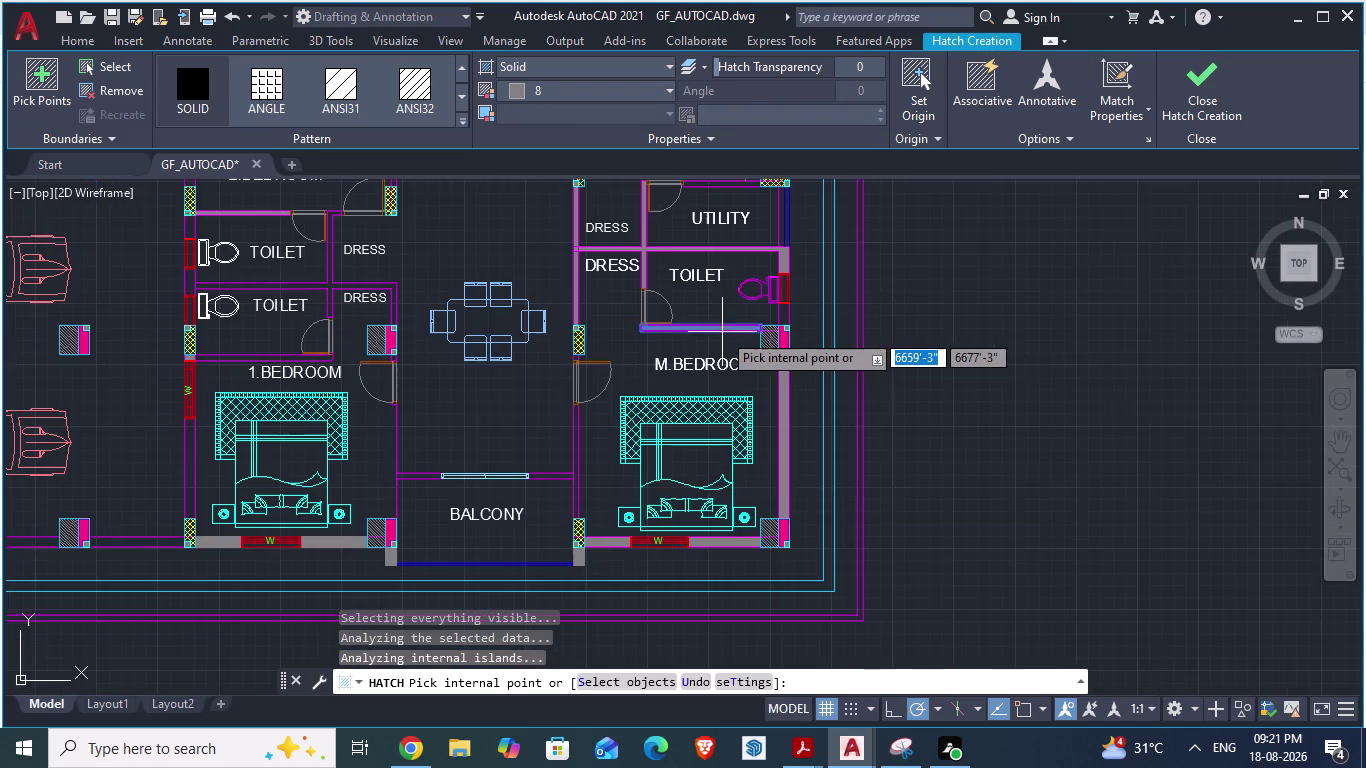
scroll(up, 3)
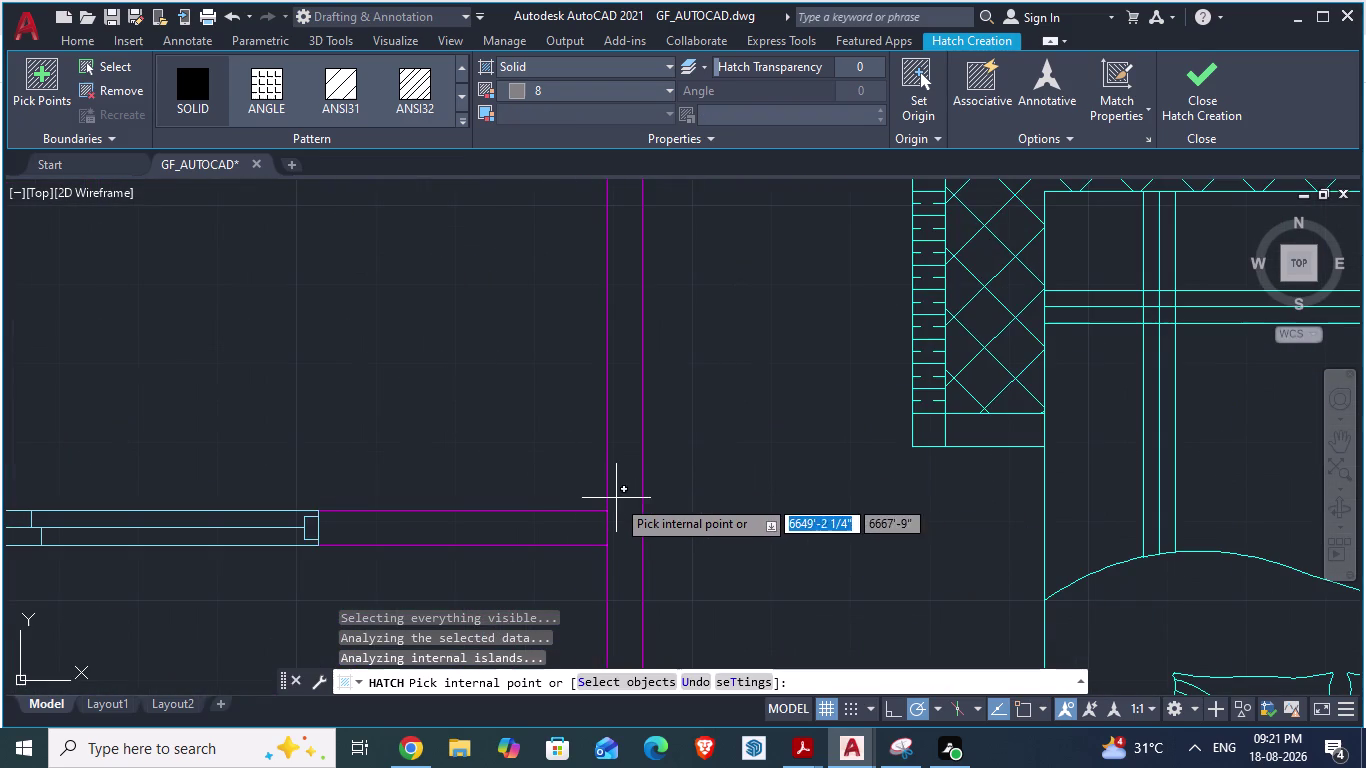
click(621, 499)
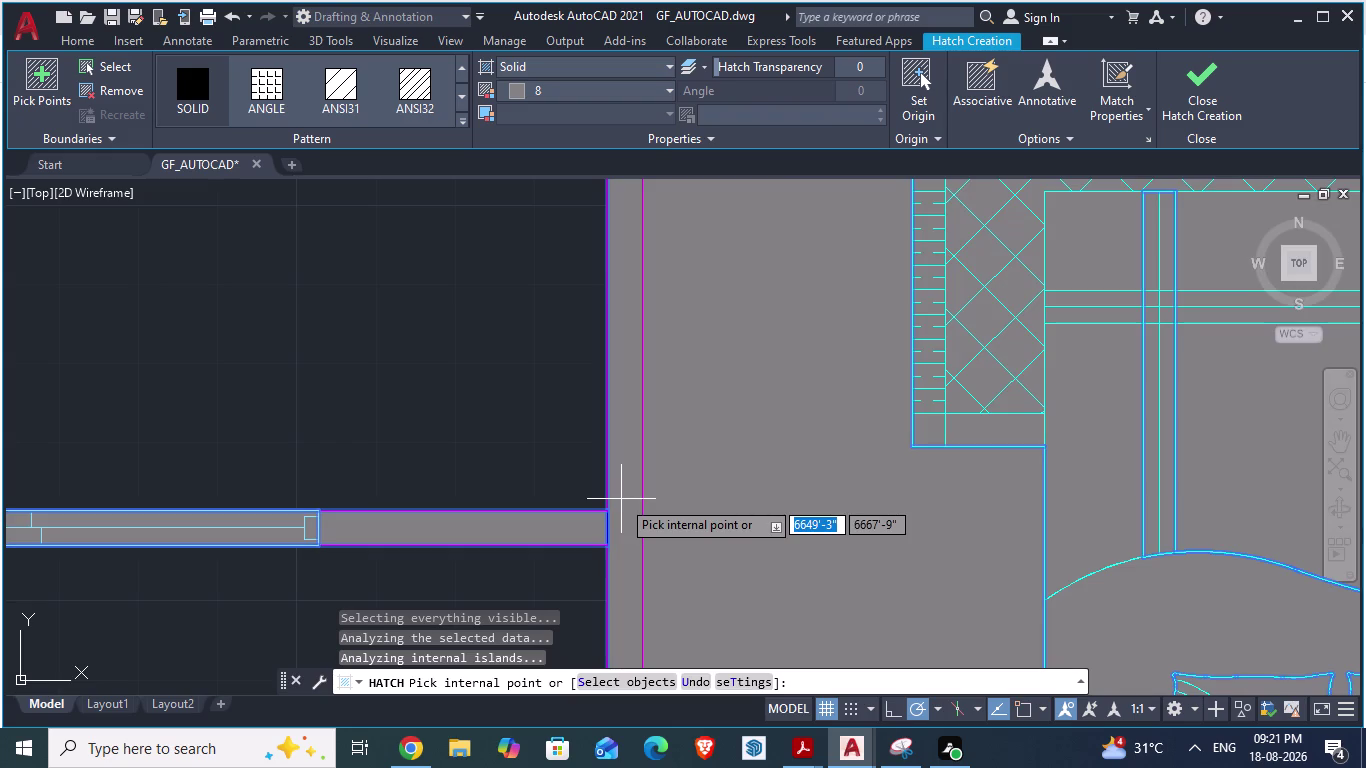
key(ctrl+z)
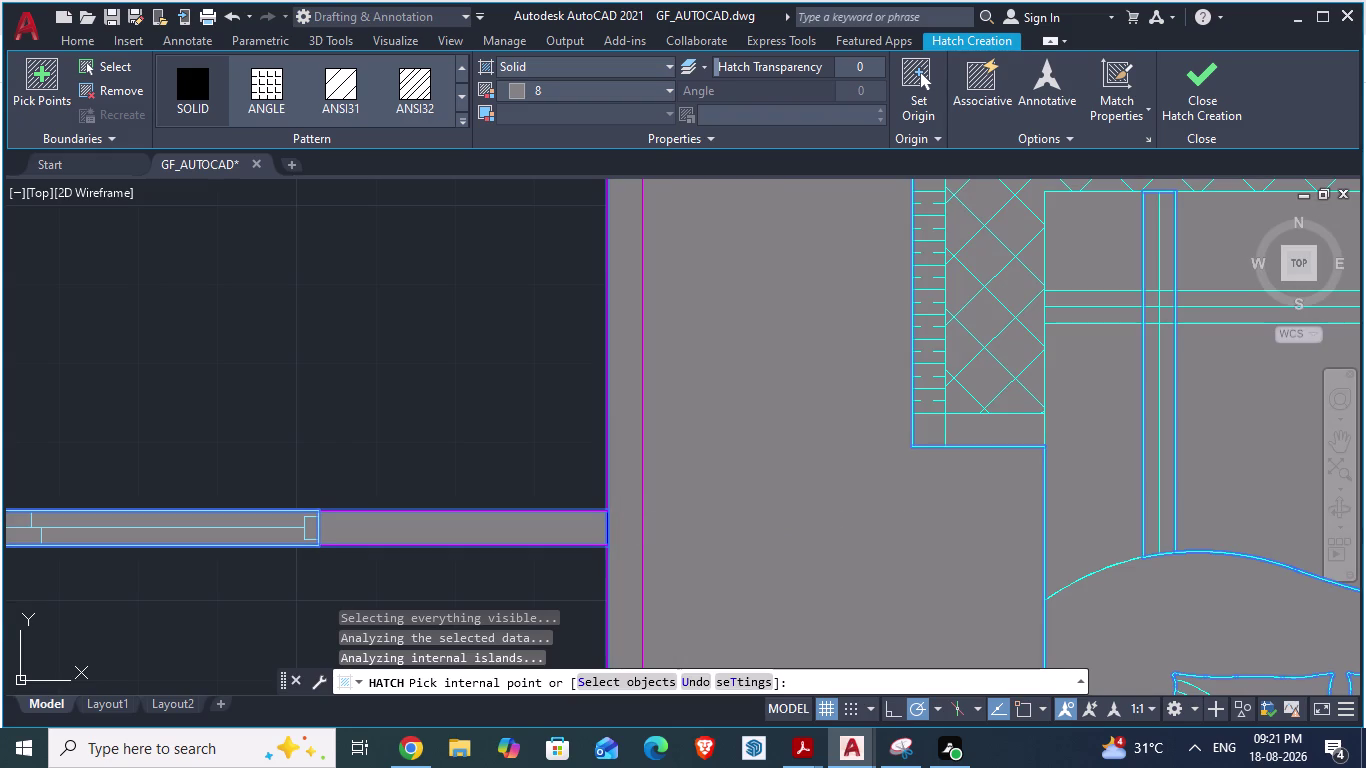
Cancel the hatch and start the Trim command (TR) on the wall lines.
scroll(down, 3)
scroll(down, 3)
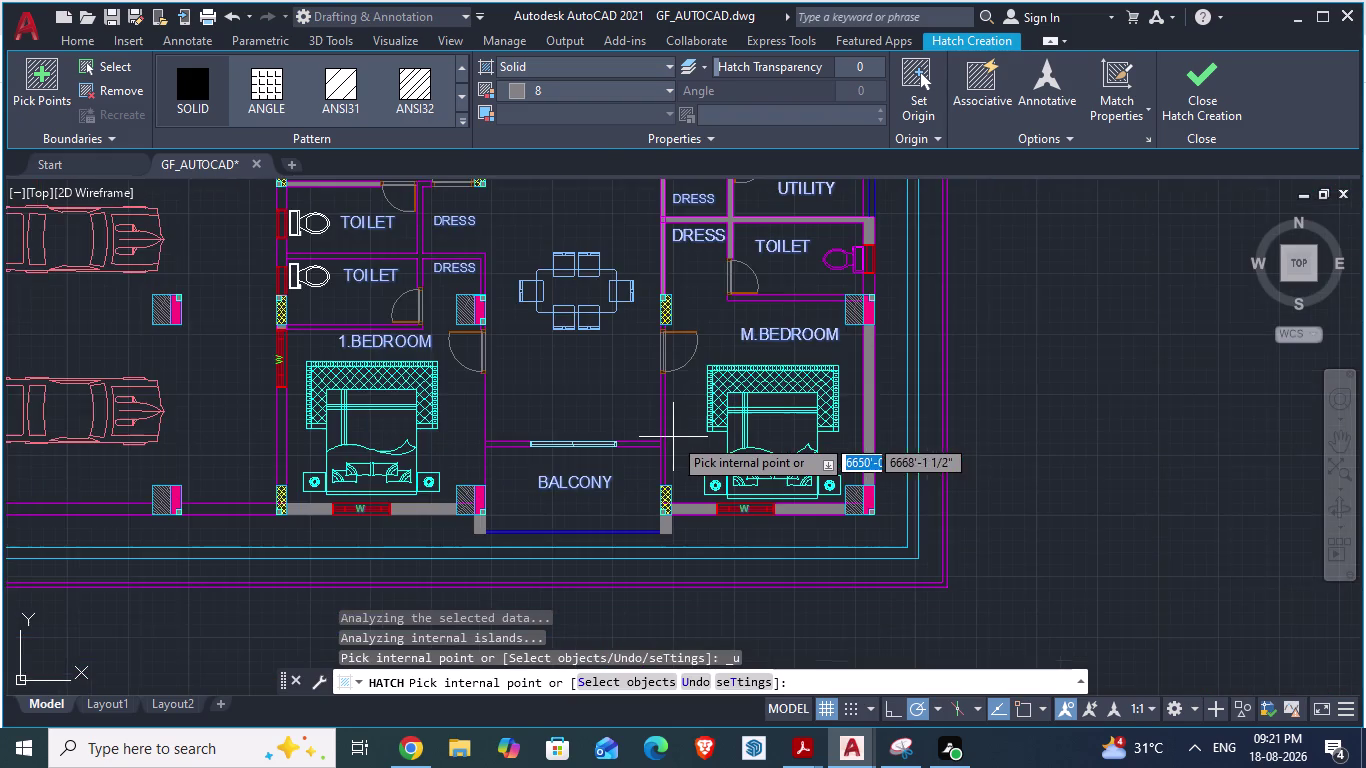
scroll(up, 3)
scroll(up, 3)
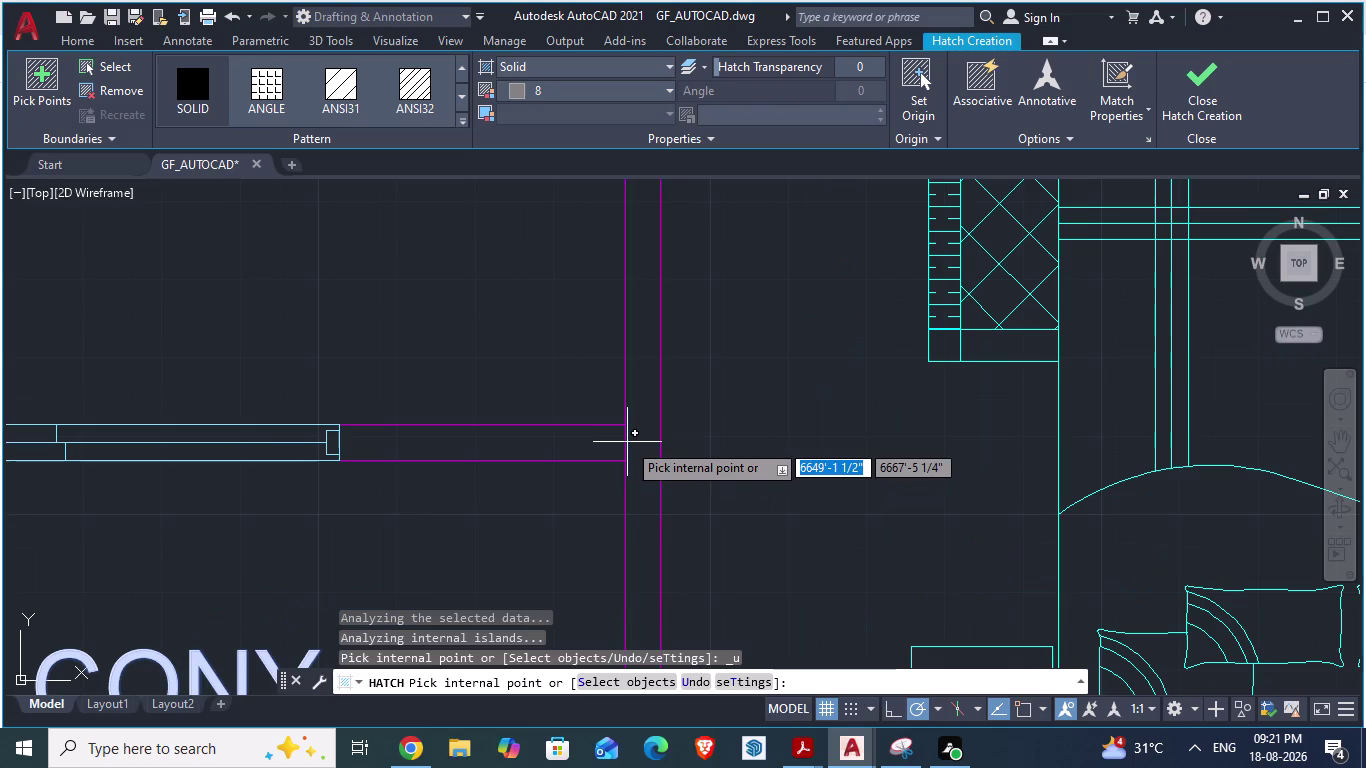
text(tr)
key(Return)
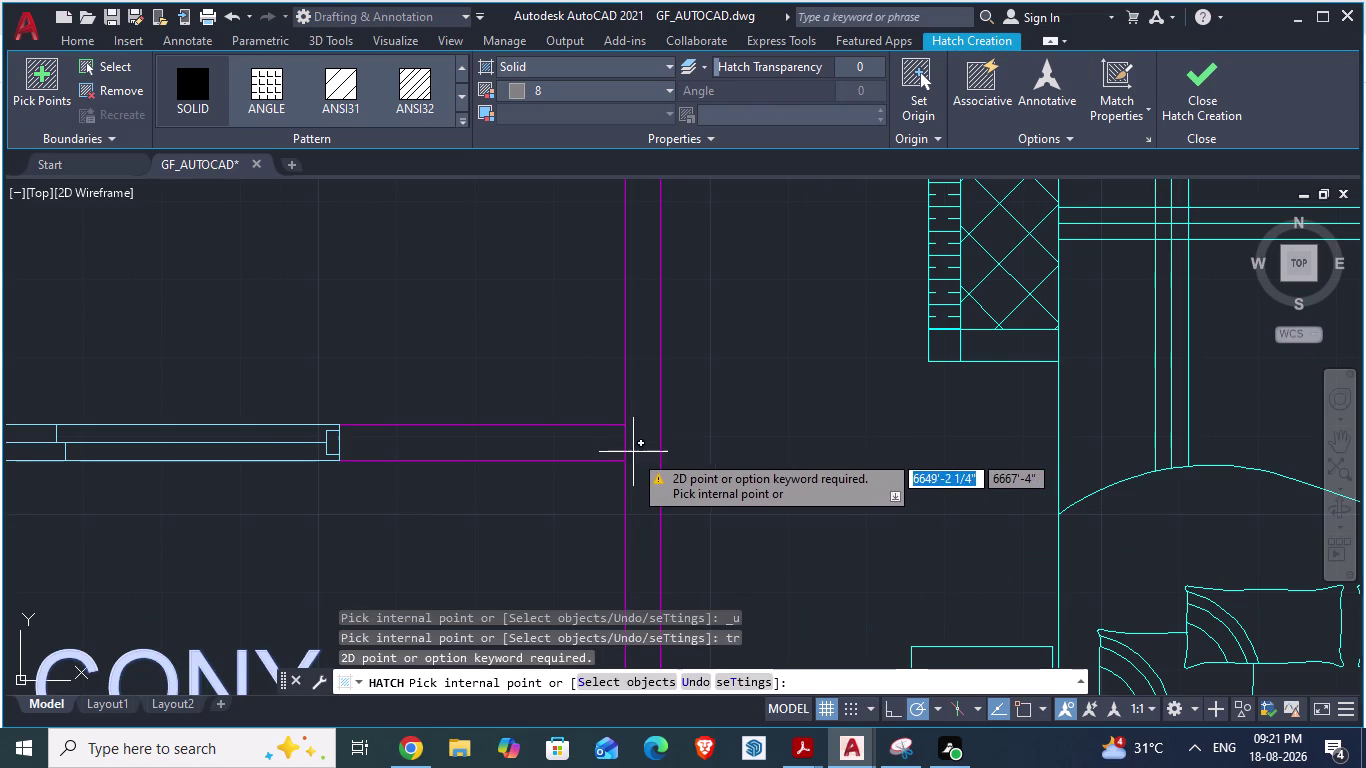
key(Escape)
key(Escape)
text(tr)
key(Return)
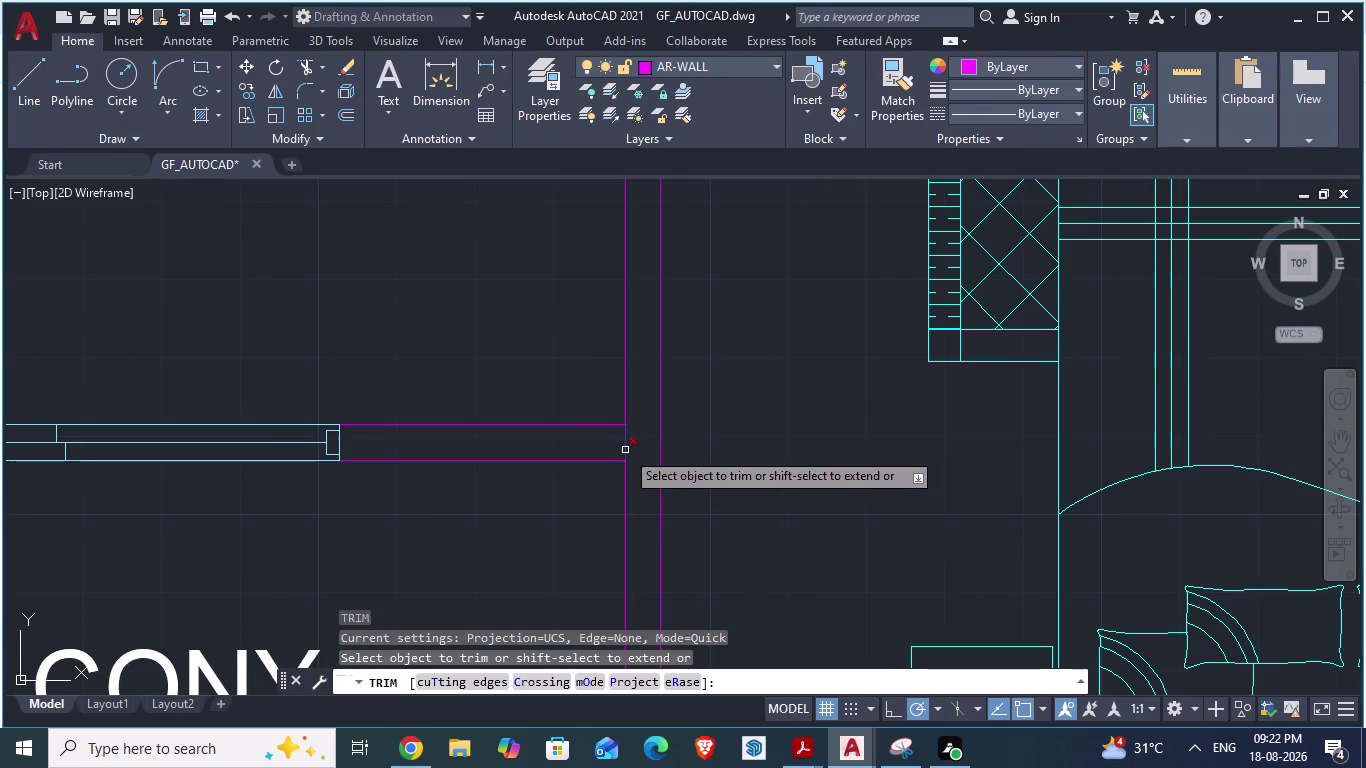
Trim the two overhanging wall lines at the corner.
click(625, 450)
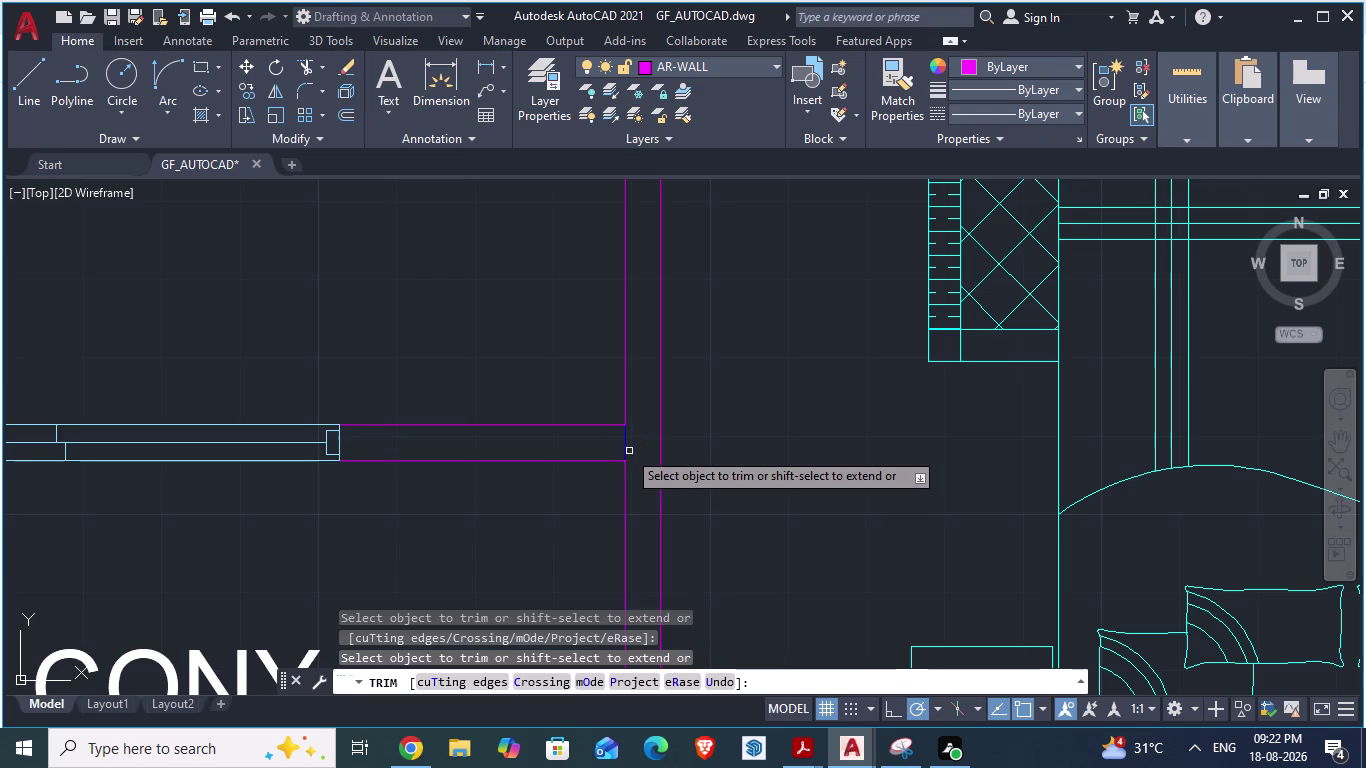
click(624, 448)
scroll(down, 3)
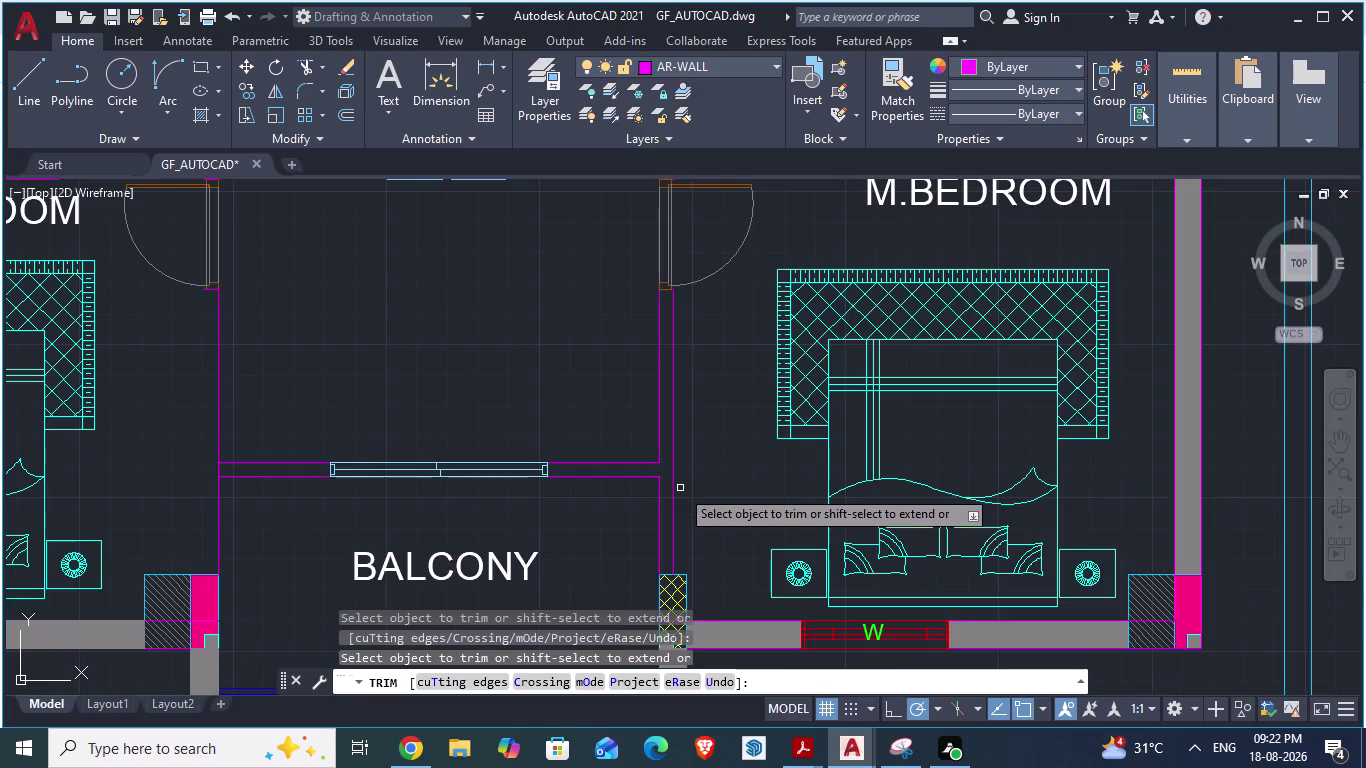
scroll(down, 3)
scroll(down, 3)
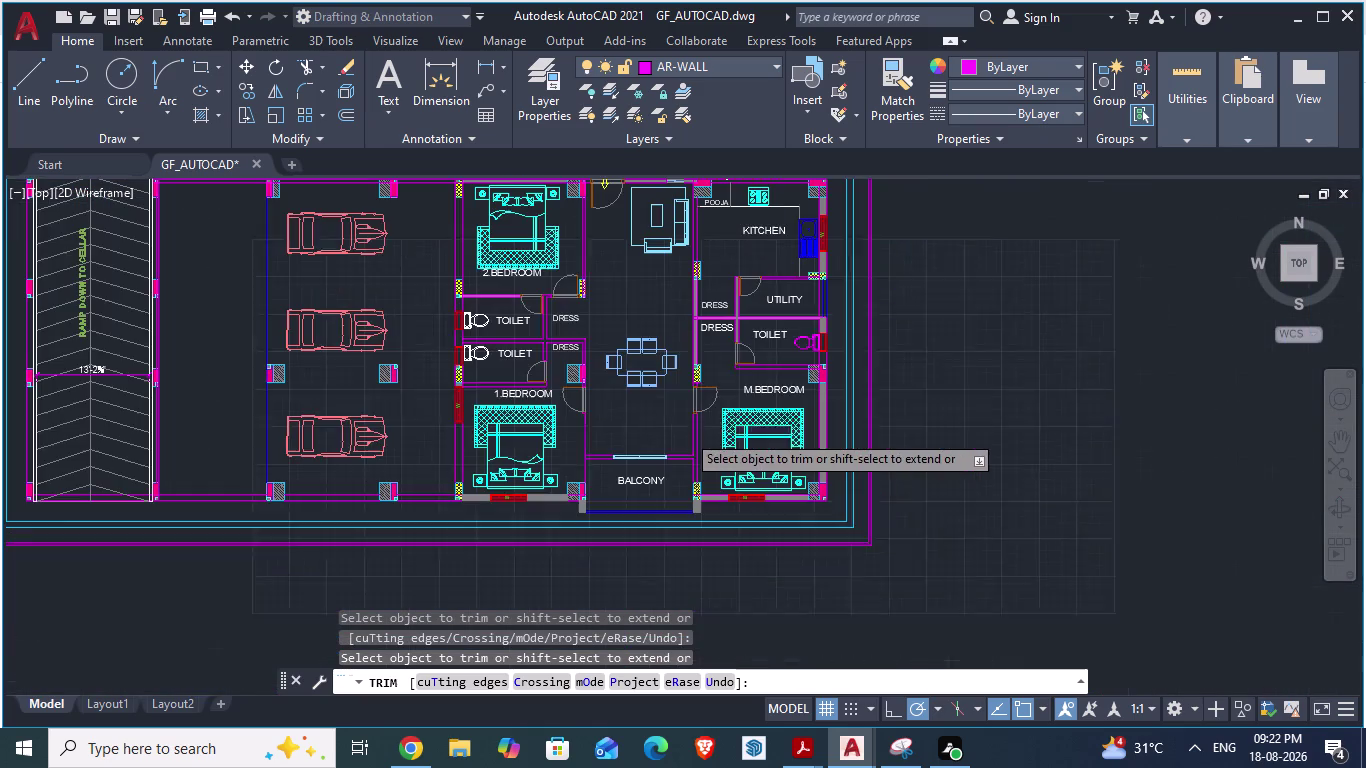
scroll(up, 3)
Compare the GF_AUTOCAD layout against the ARCH PLANS reference drawing.
key(alt+Tab)
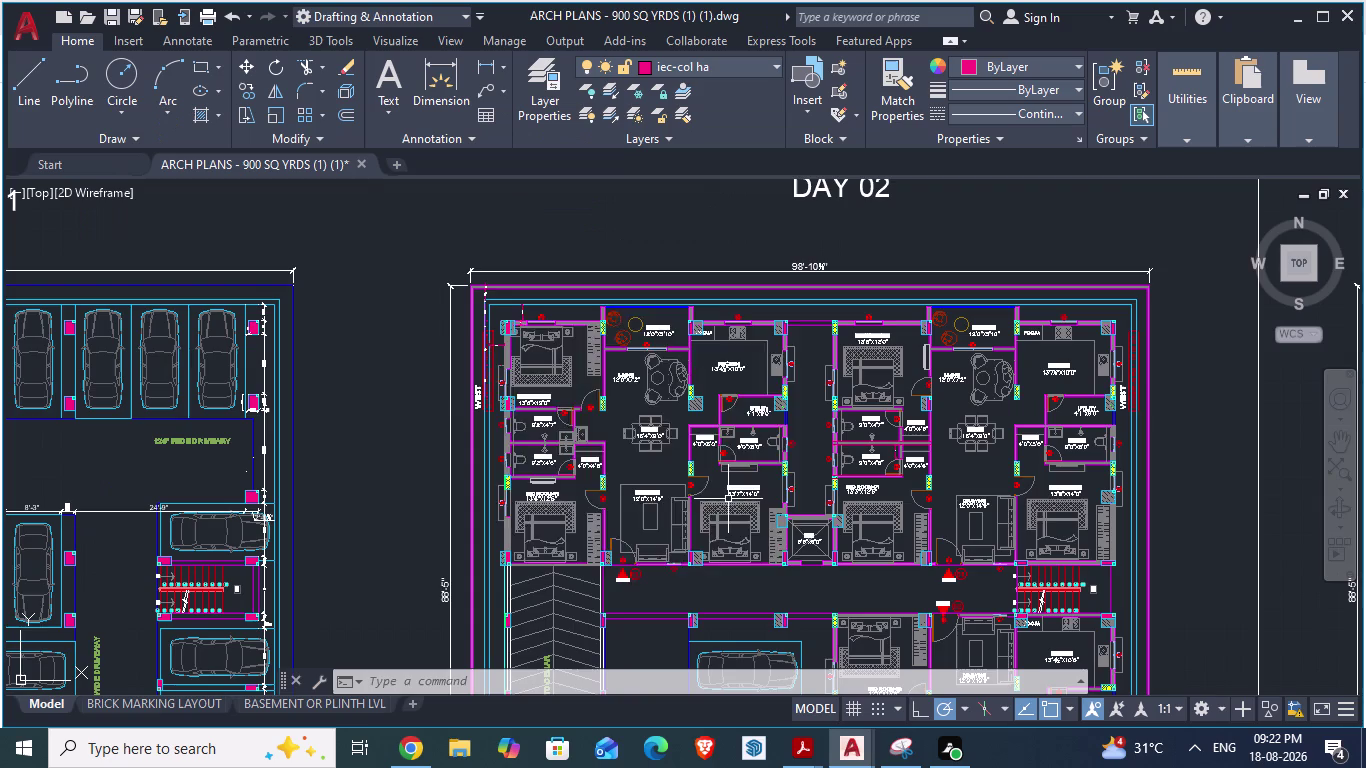
scroll(down, 3)
scroll(up, 3)
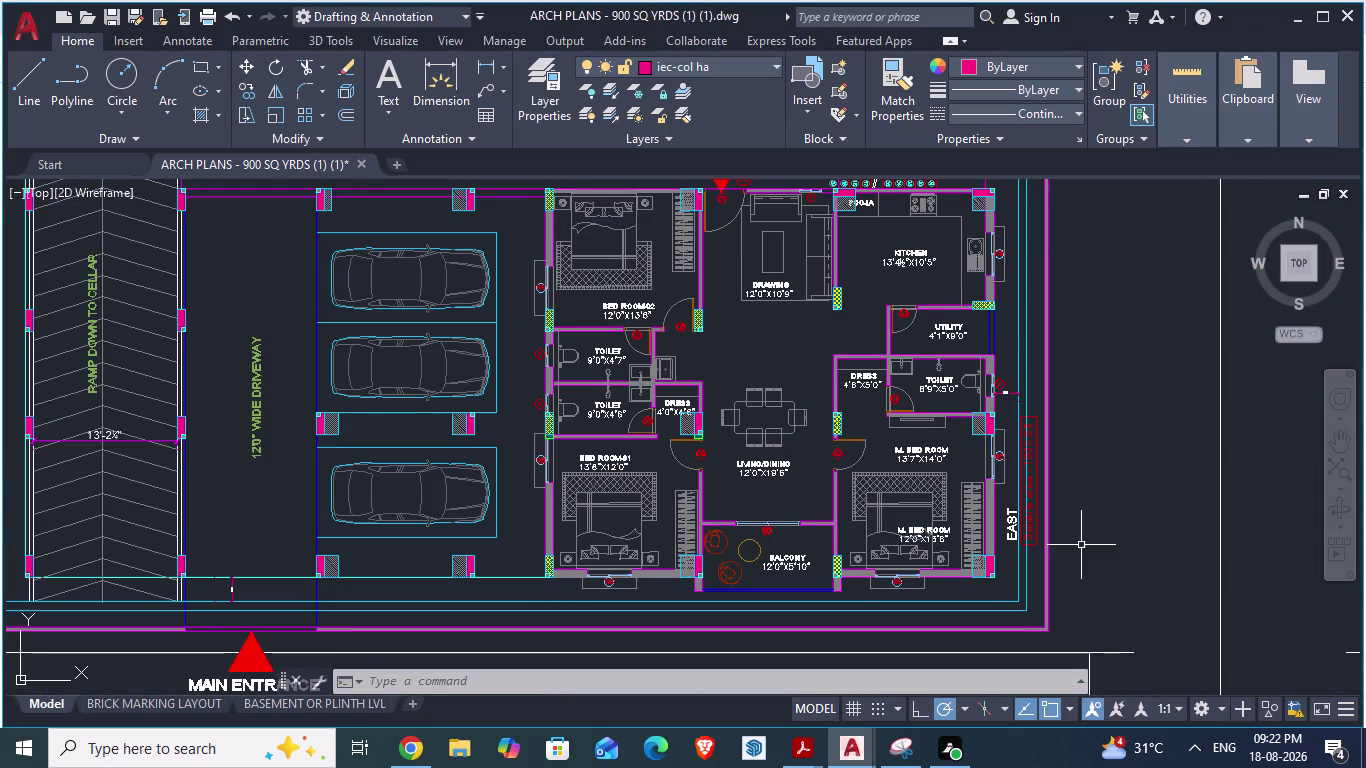
key(alt+Tab)
scroll(down, 3)
scroll(down, 3)
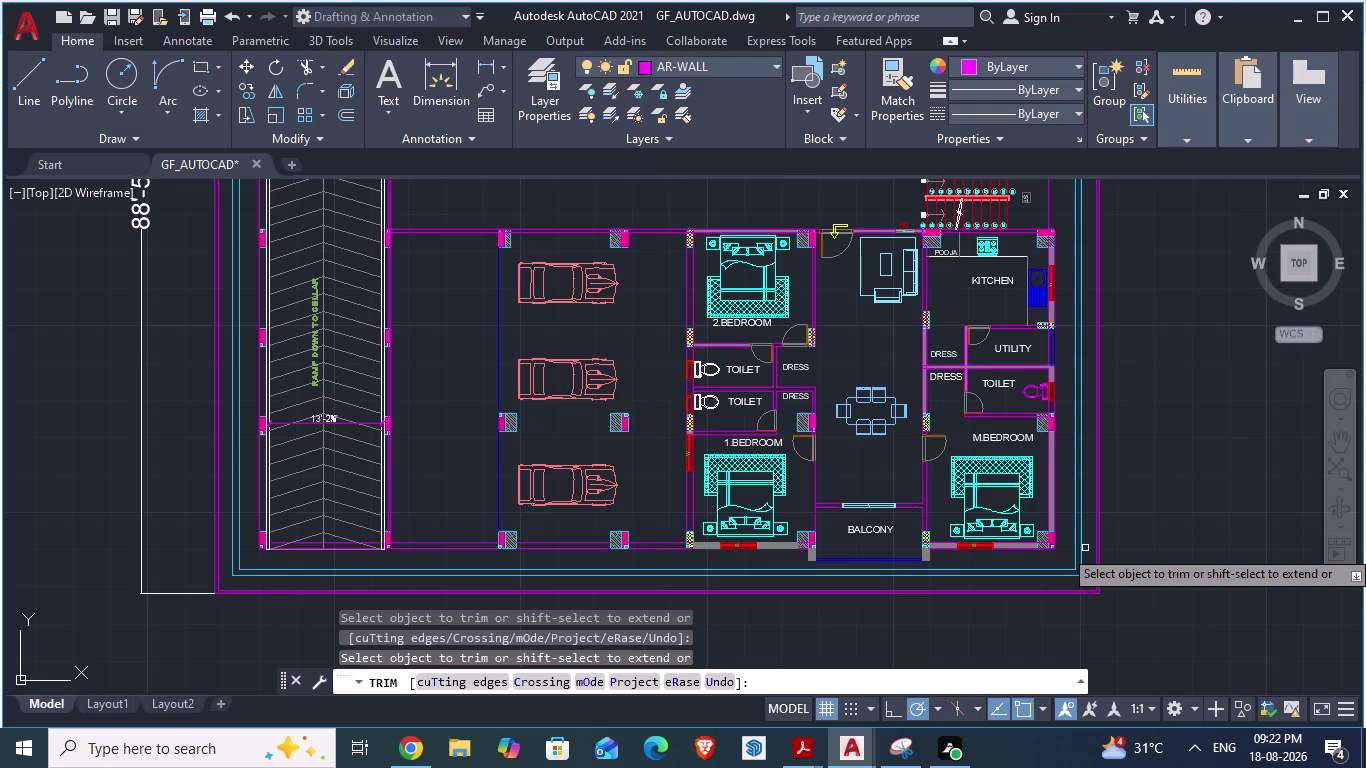
key(alt+Tab)
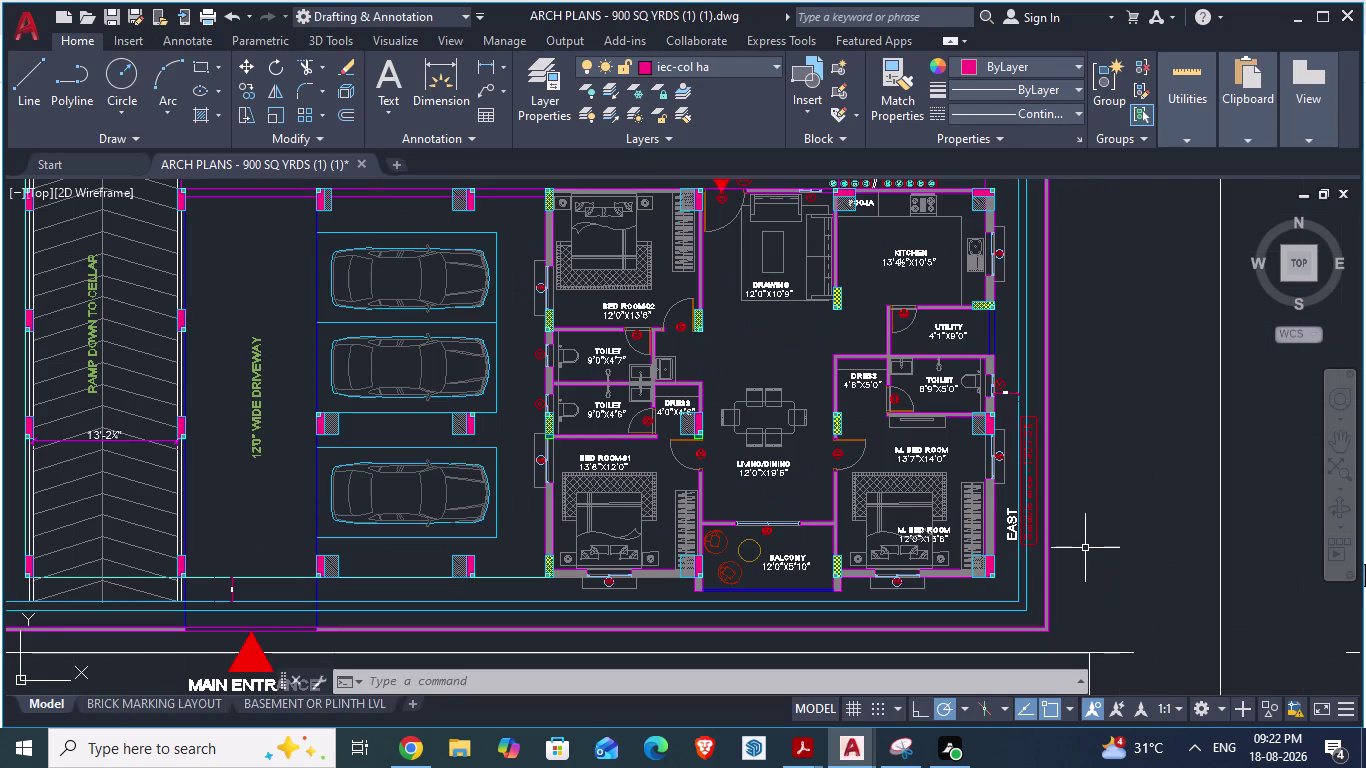
key(alt+Tab)
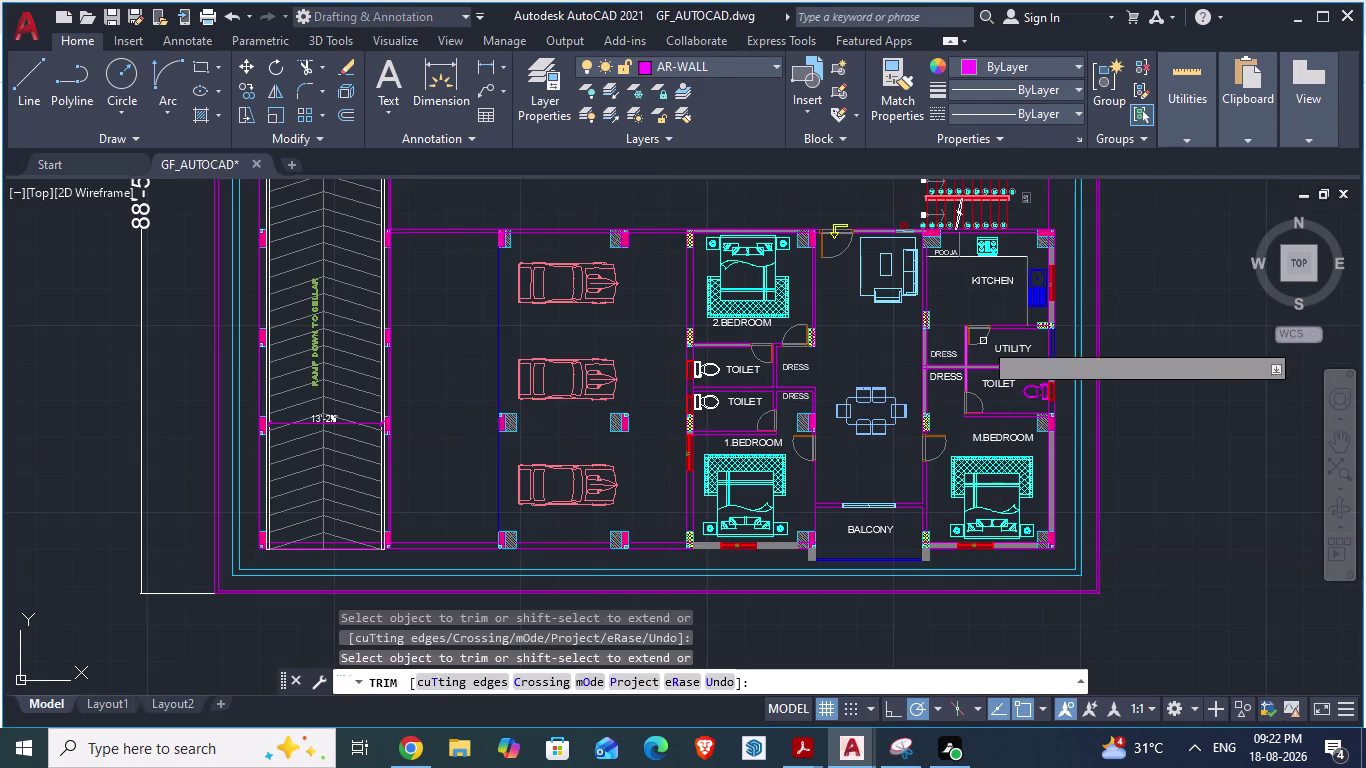
scroll(up, 3)
key(alt+Tab)
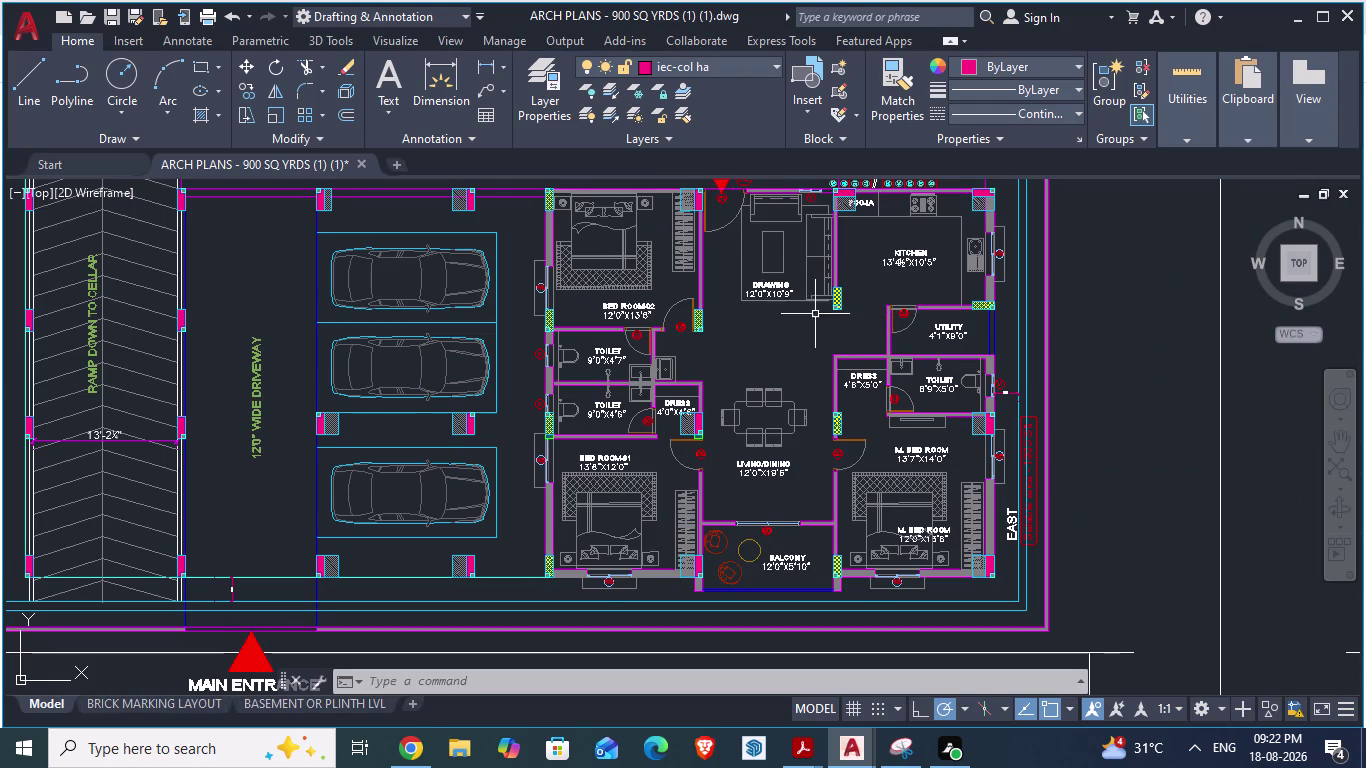
scroll(down, 3)
scroll(up, 3)
scroll(down, 3)
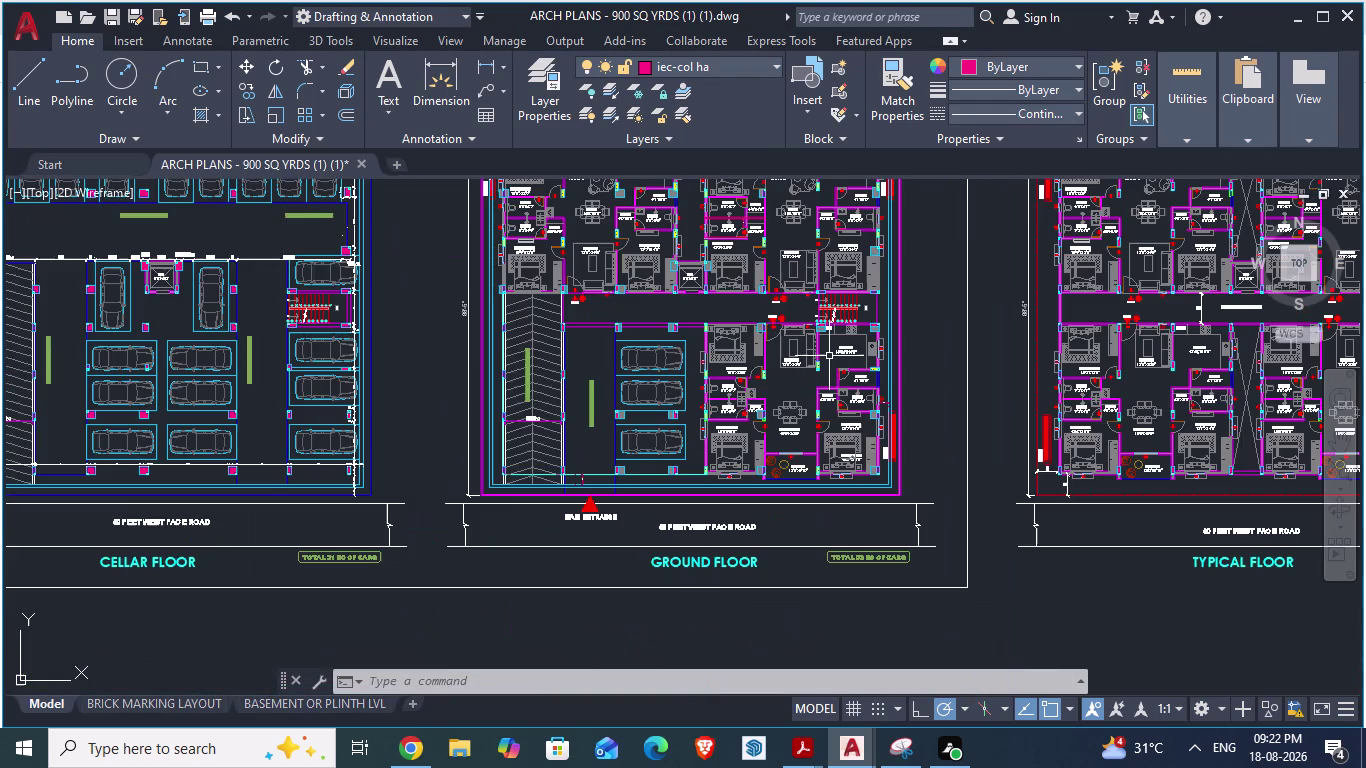
scroll(up, 3)
Trim the wall lines beside the upper dress area and save the drawing.
key(alt+Tab)
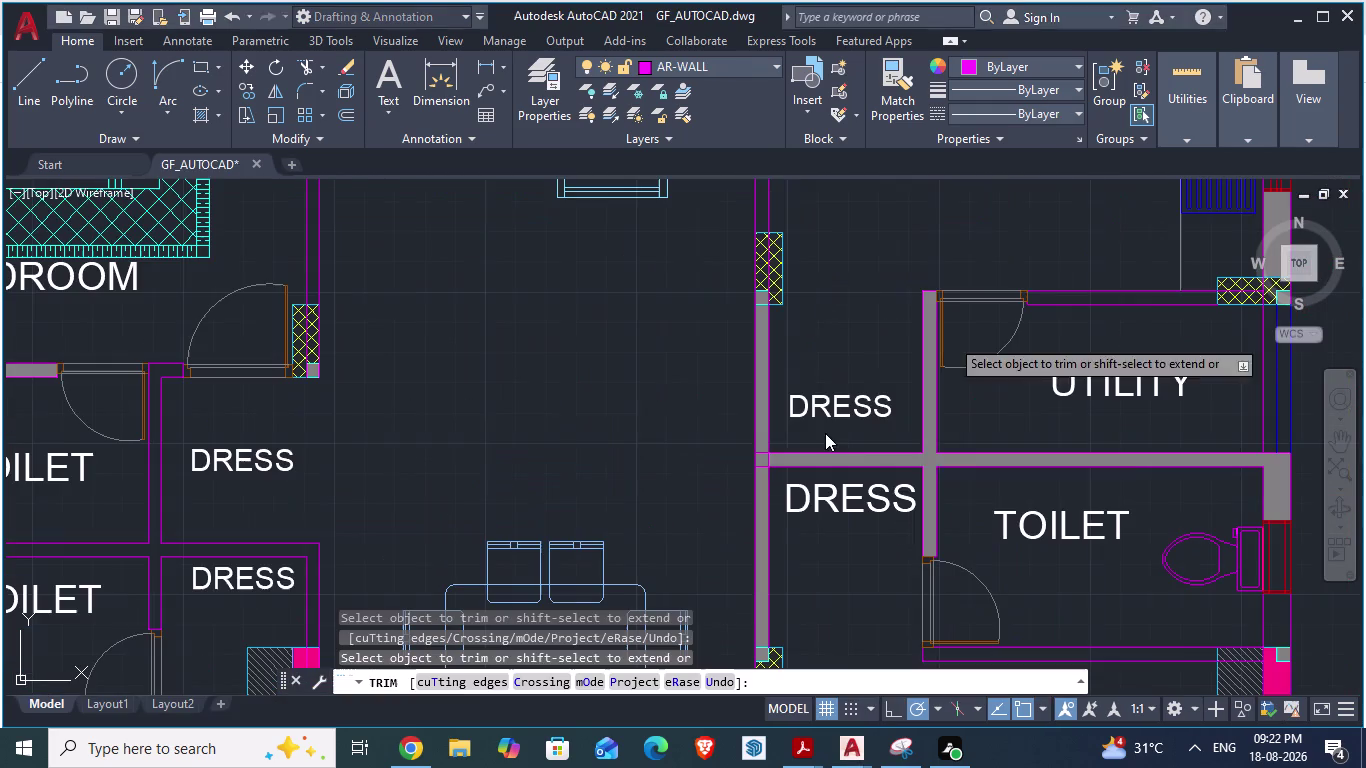
click(756, 400)
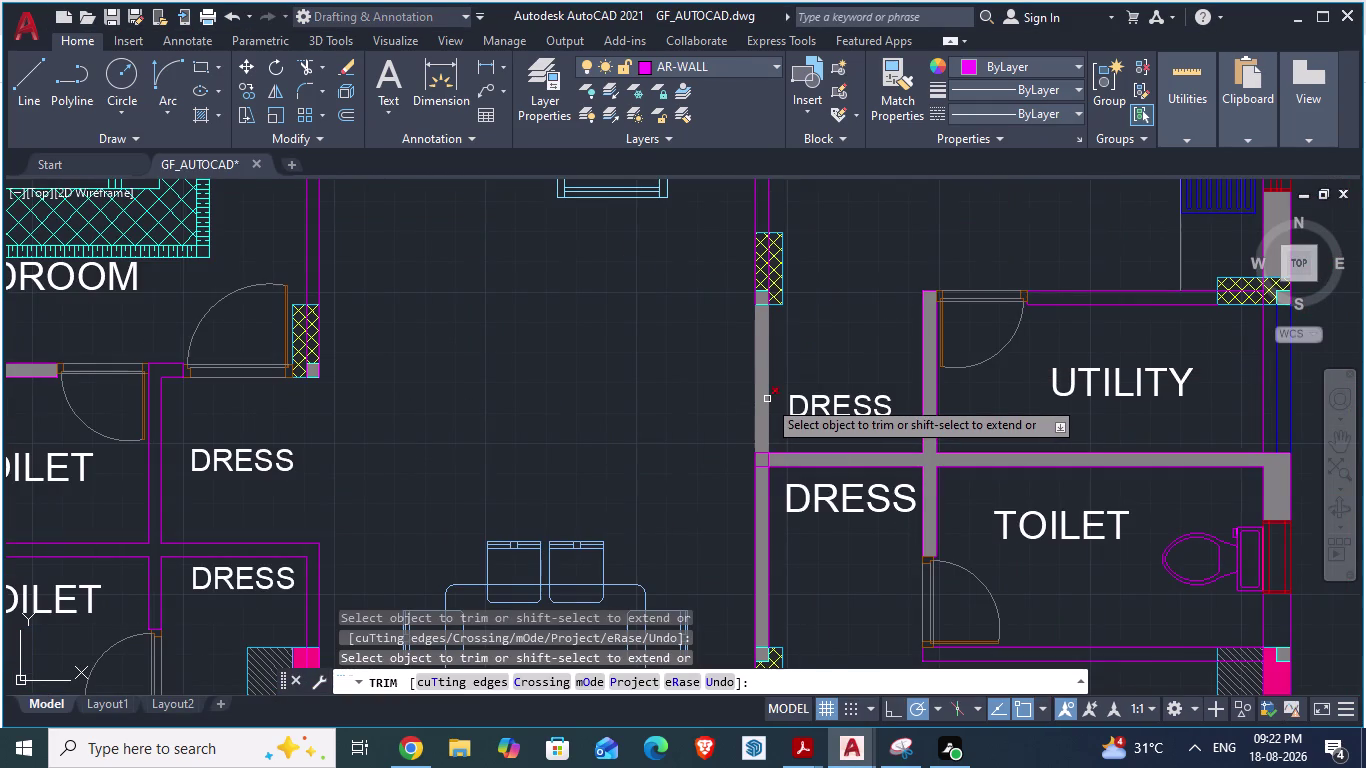
click(767, 399)
click(761, 399)
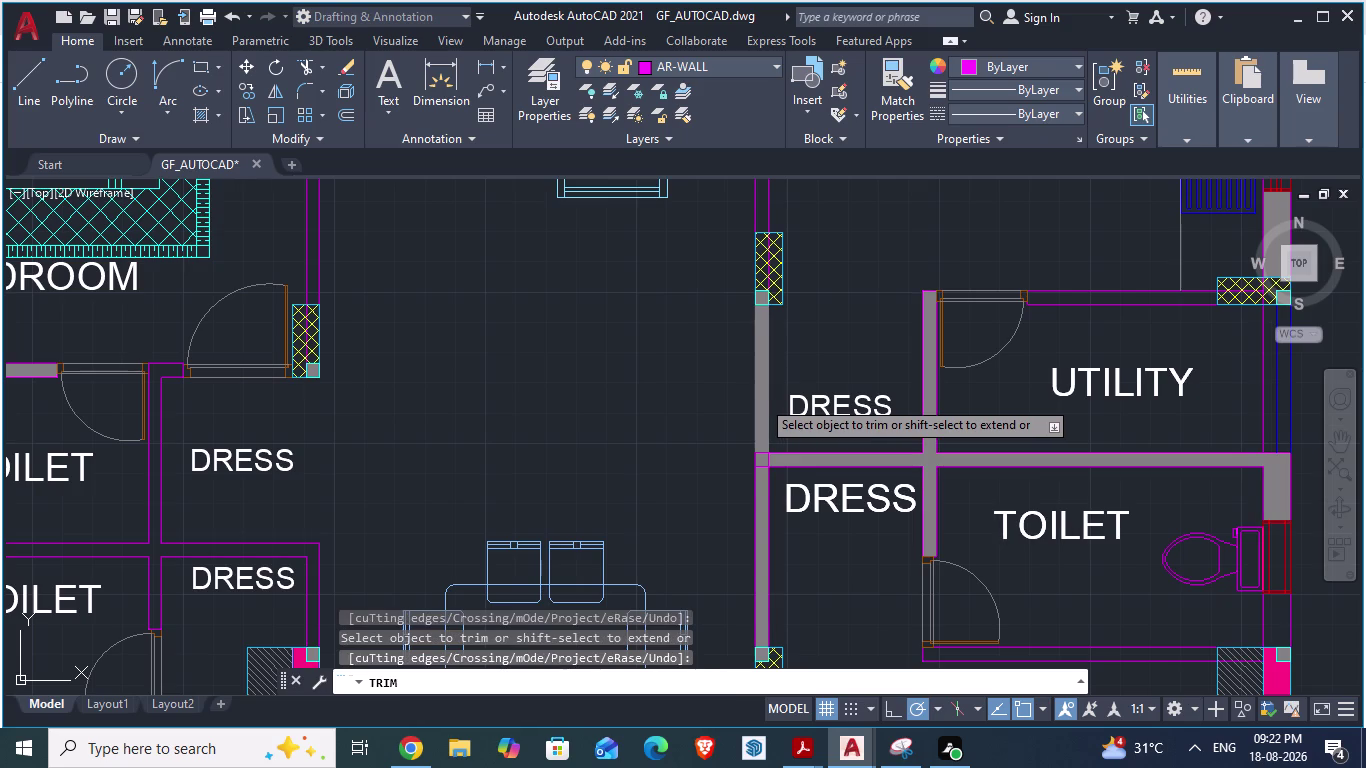
key(Escape)
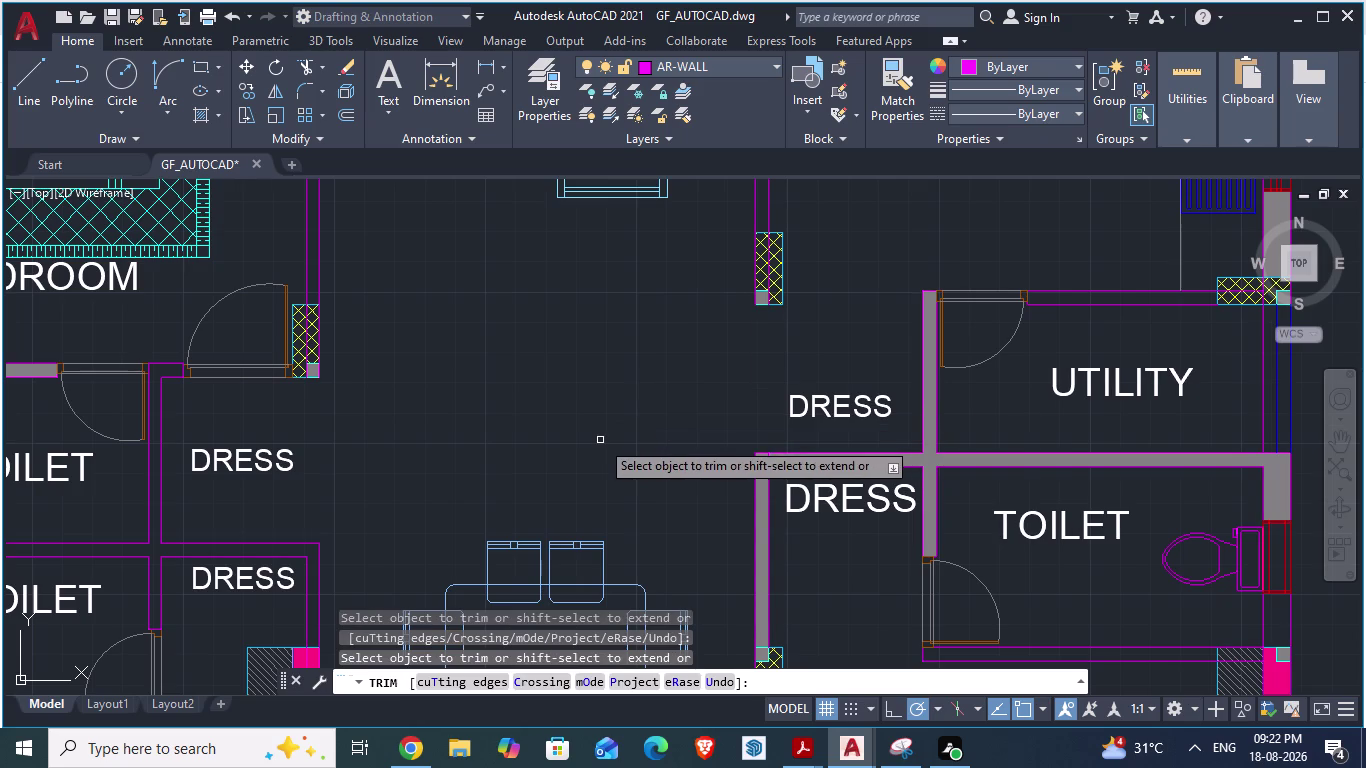
key(ctrl+s)
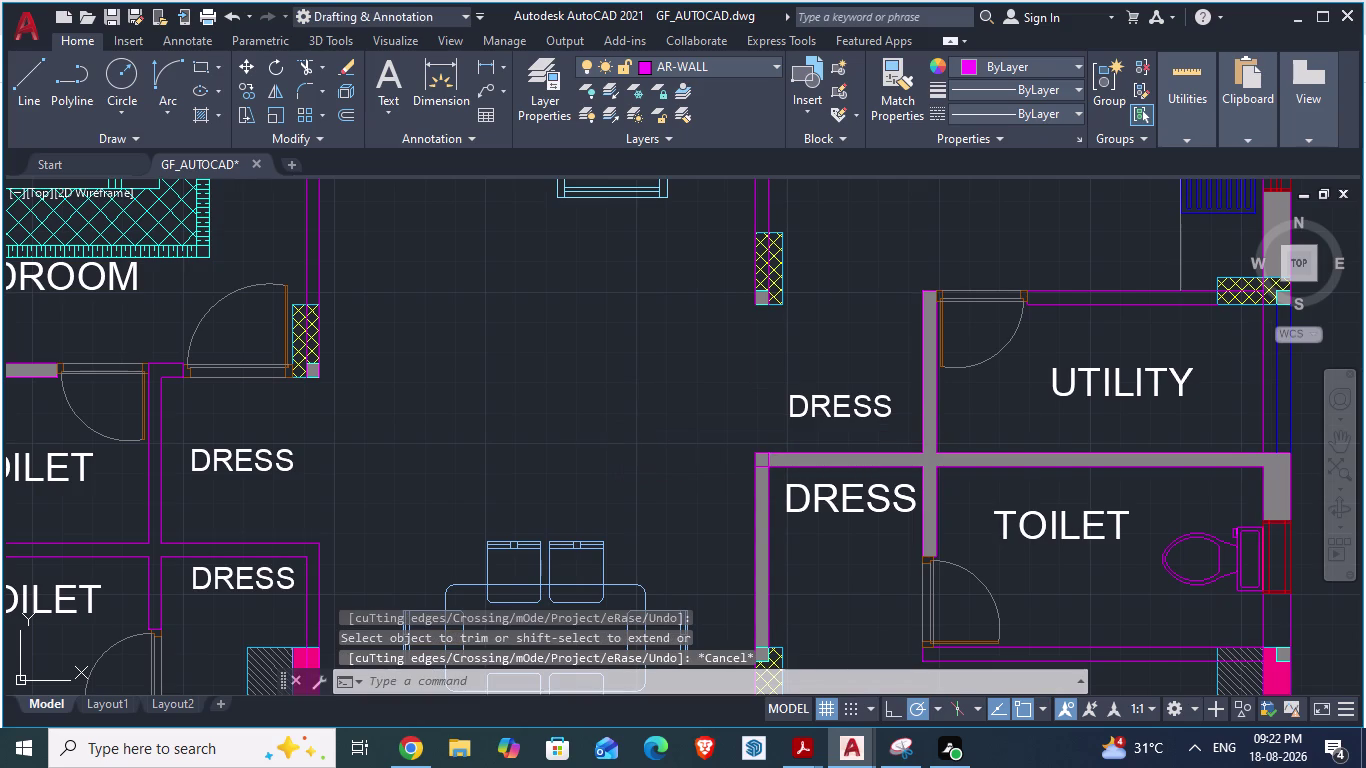
Delete the upper DRESS label.
click(855, 399)
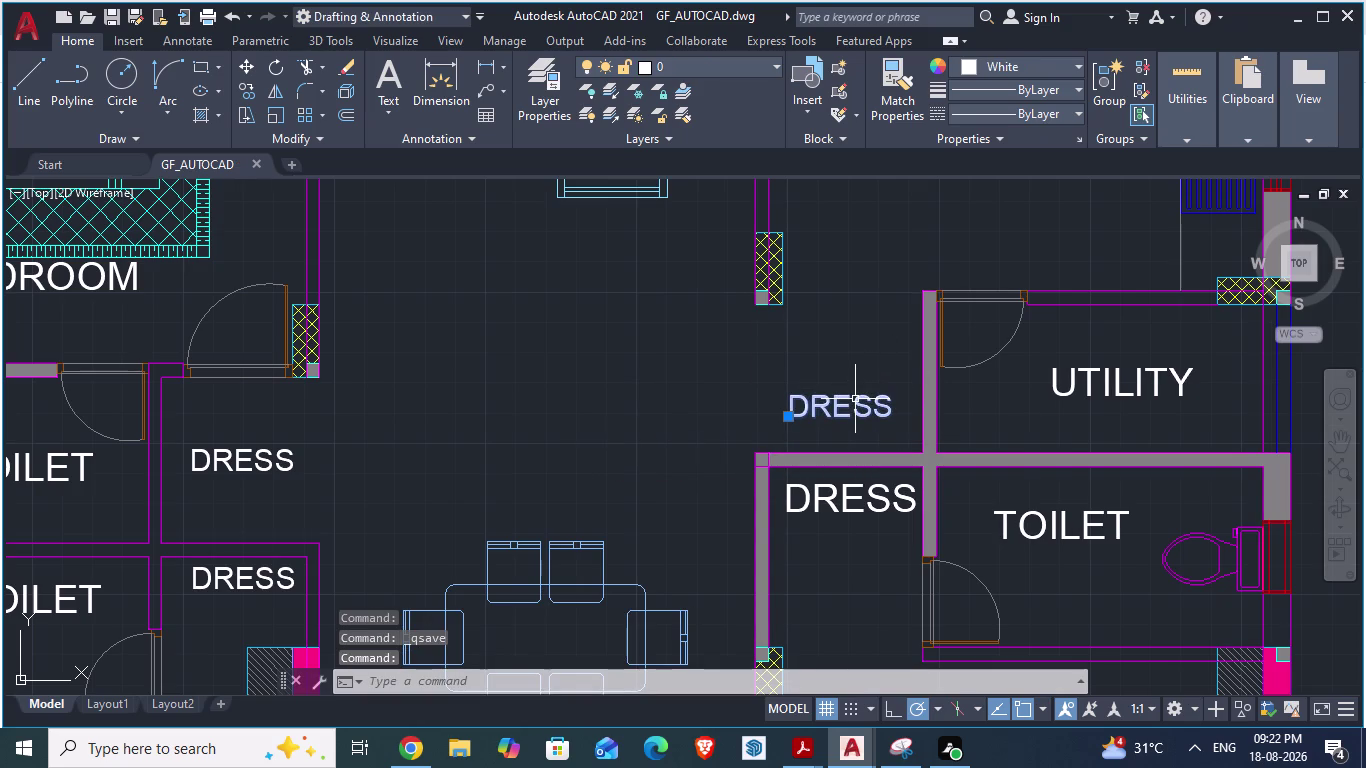
key(Delete)
scroll(down, 3)
scroll(down, 3)
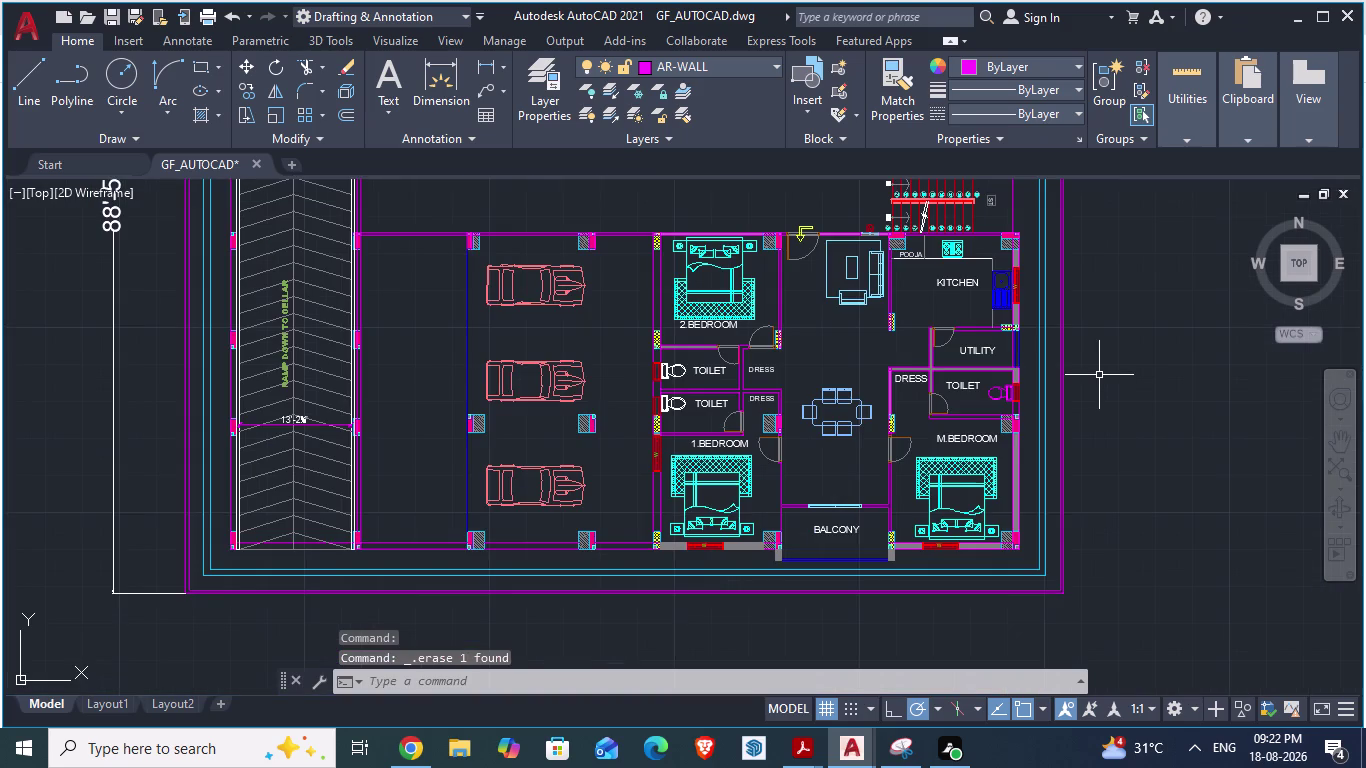
key(alt+Tab)
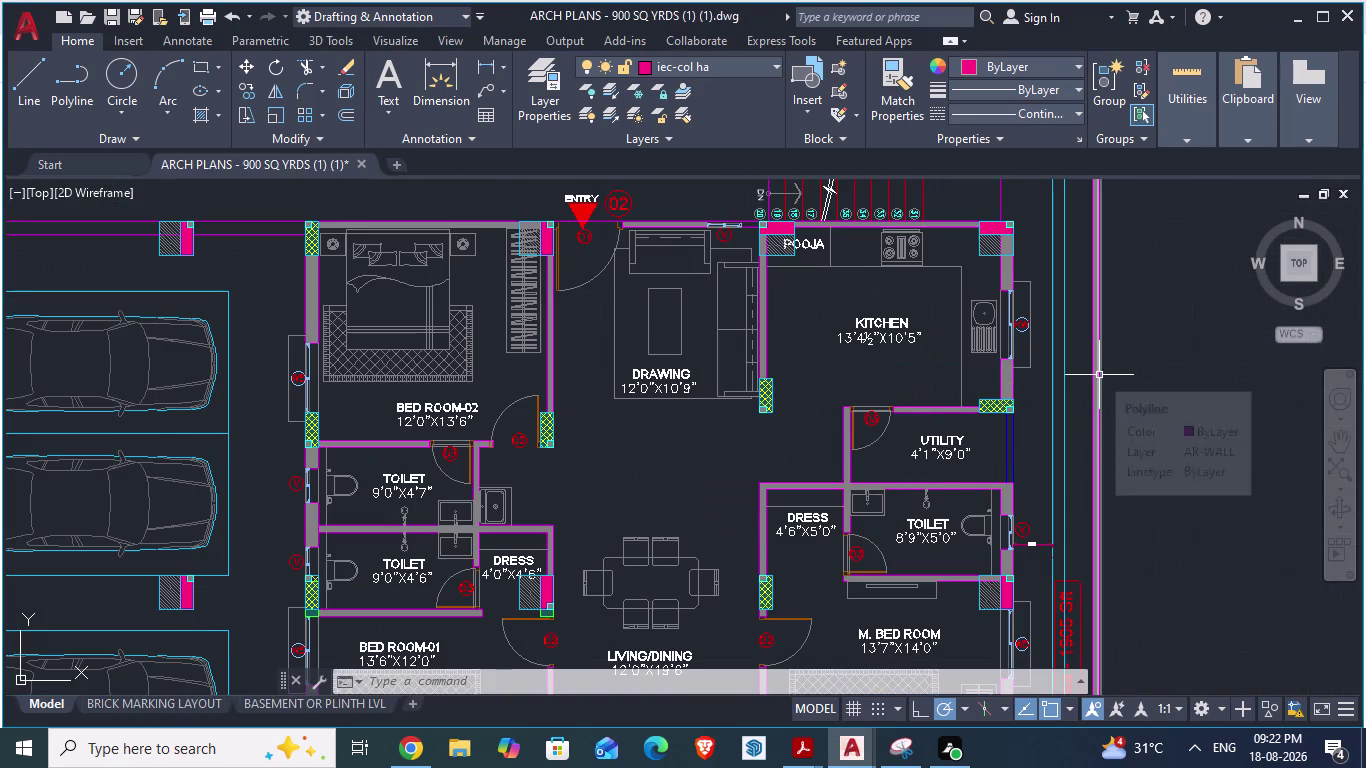
Zoom around the ARCH PLANS reference, then return to GF_AUTOCAD.dwg.
scroll(down, 3)
scroll(down, 3)
scroll(down, 3)
scroll(up, 3)
scroll(down, 3)
scroll(up, 3)
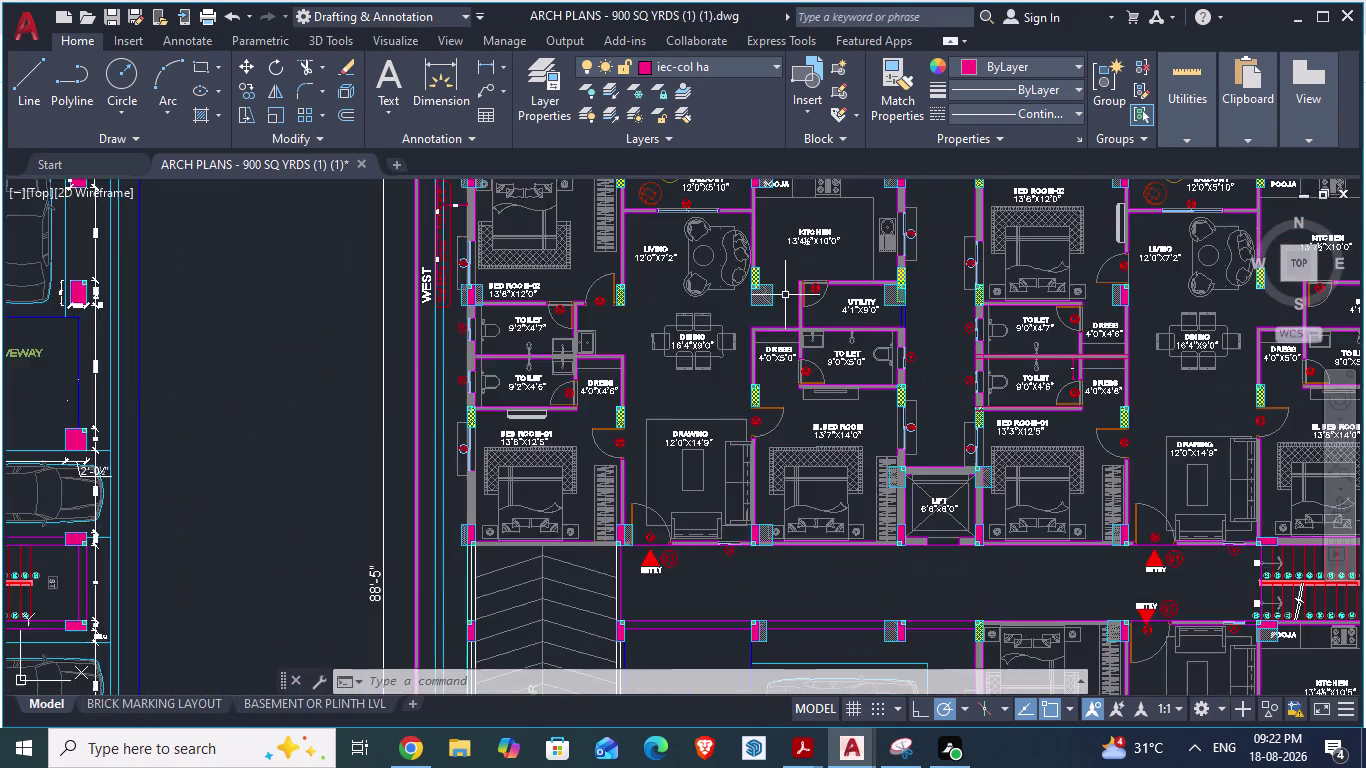
scroll(up, 3)
scroll(down, 3)
scroll(down, 3)
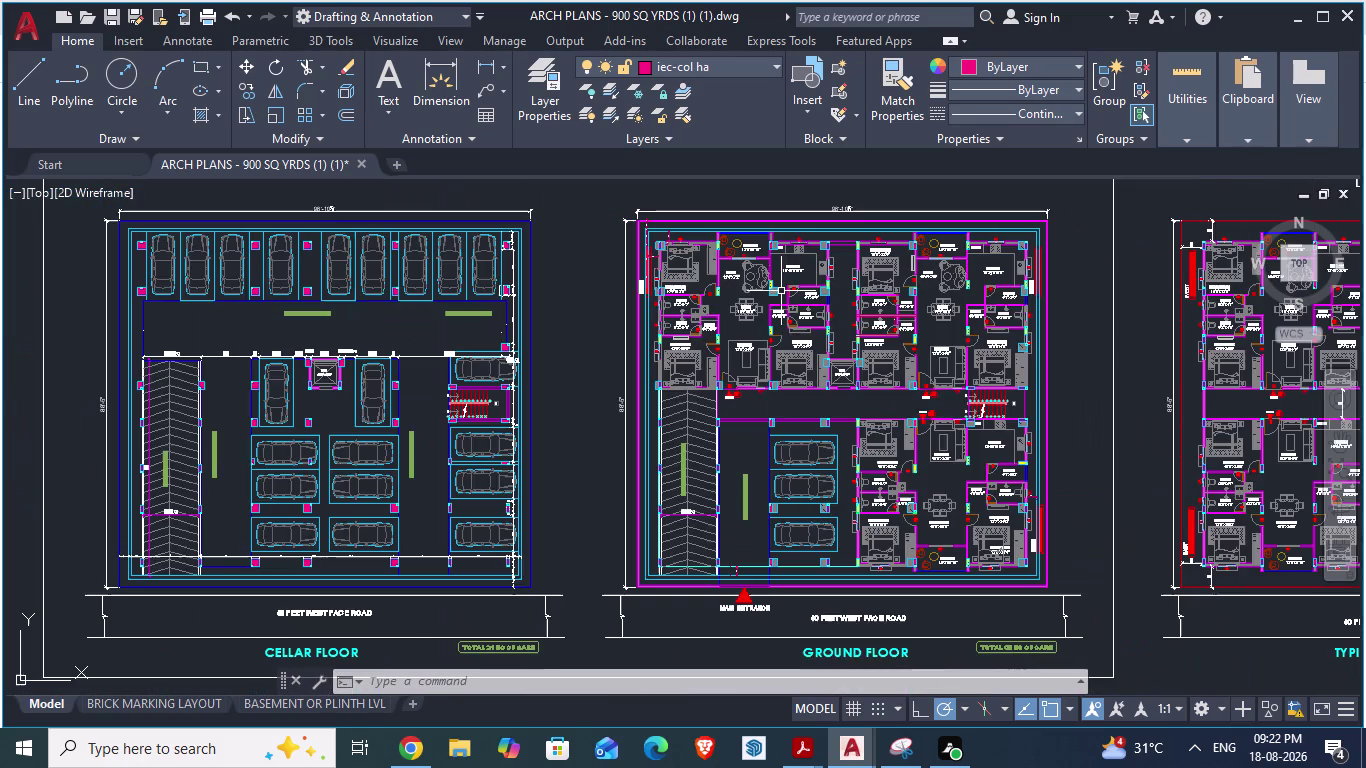
key(alt+Tab)
Zoom into the wall gap above the parking area.
scroll(down, 3)
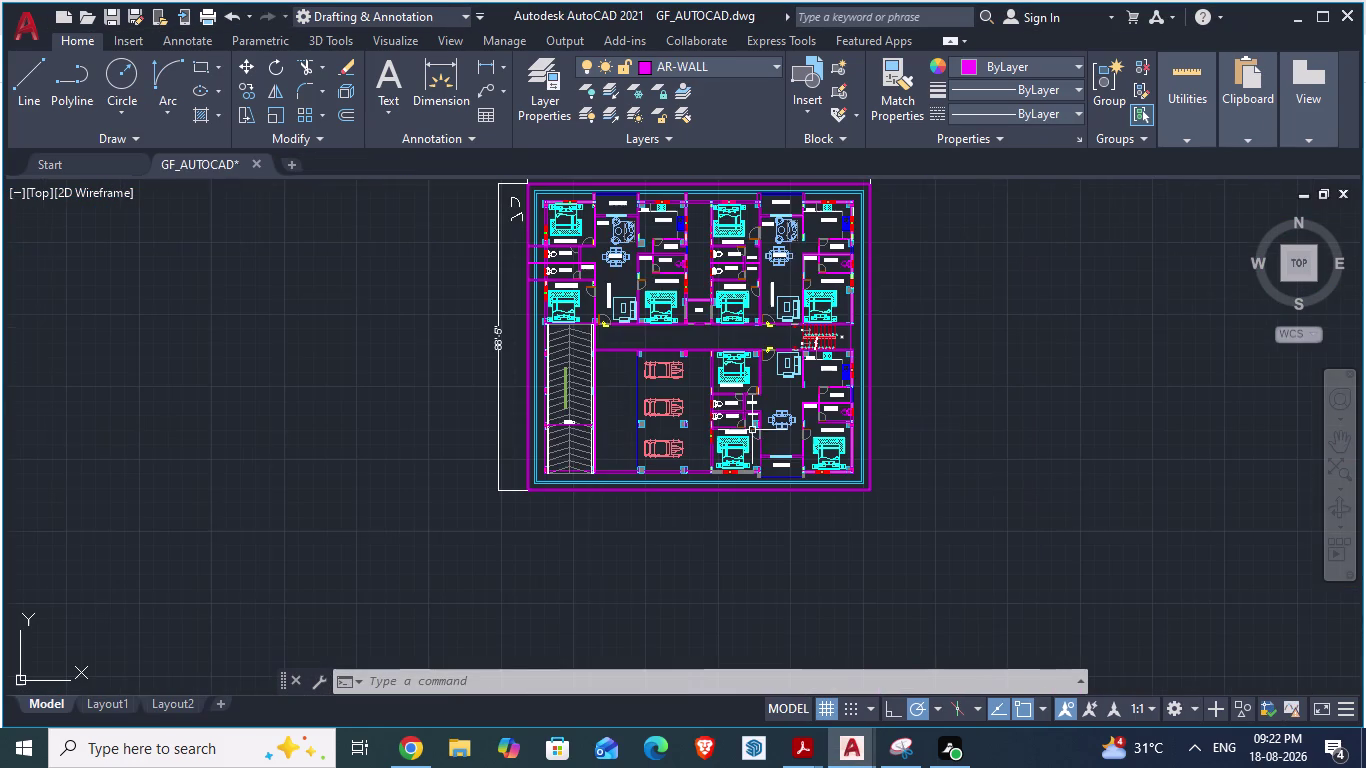
scroll(up, 3)
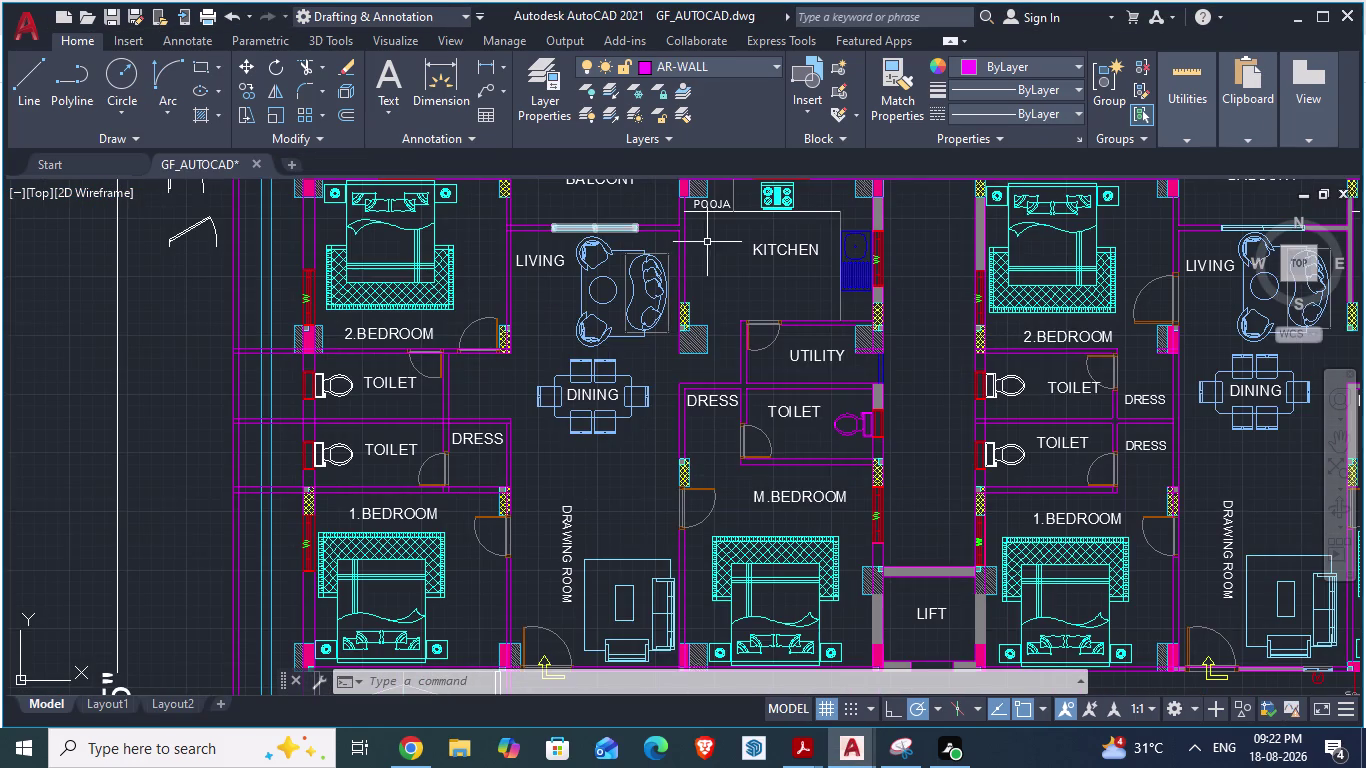
scroll(down, 3)
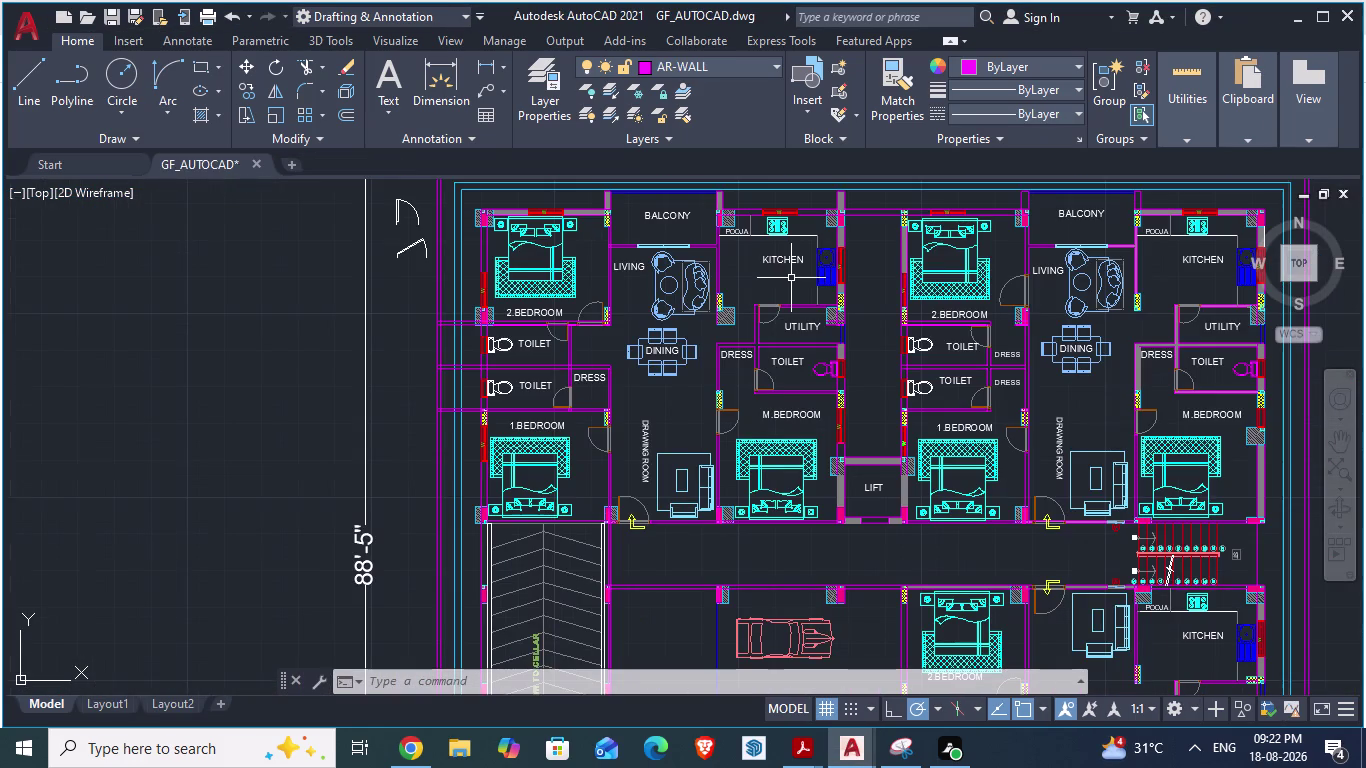
scroll(down, 3)
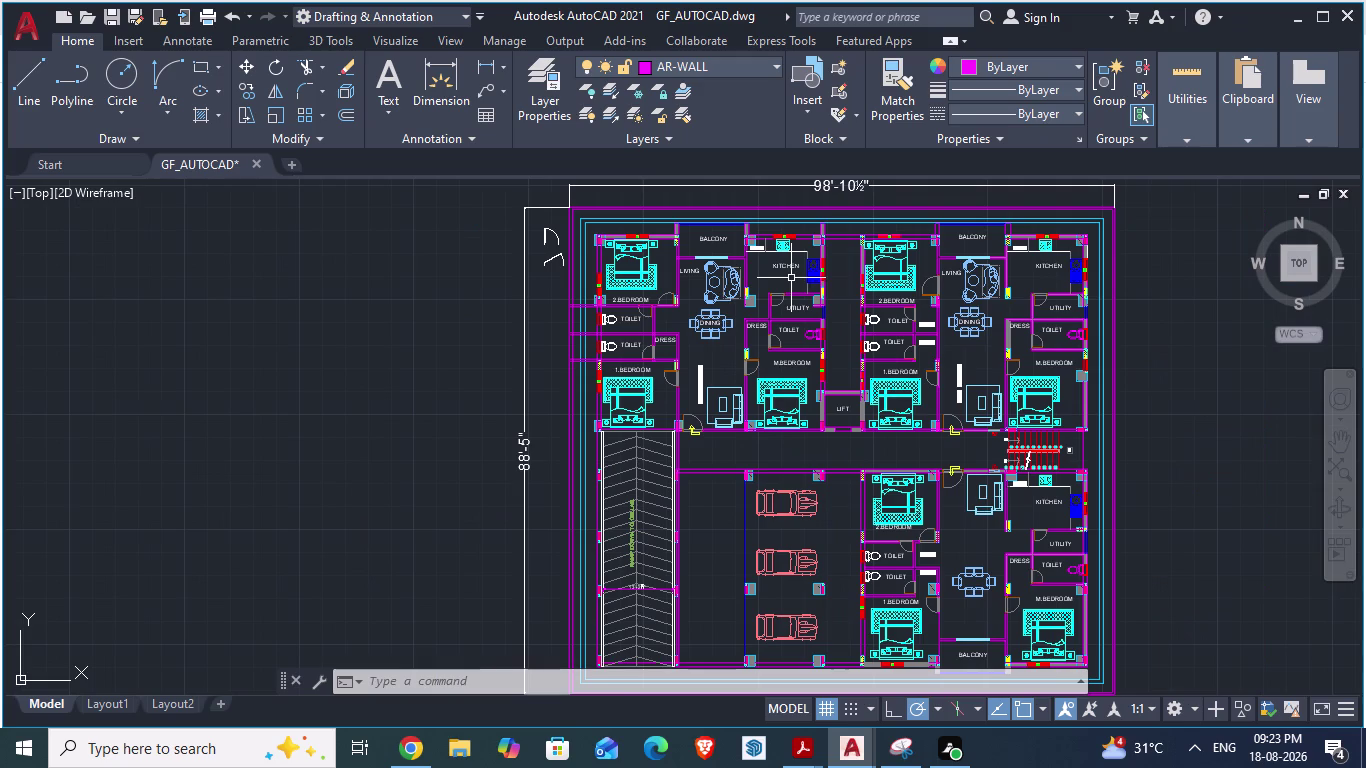
scroll(up, 3)
scroll(down, 3)
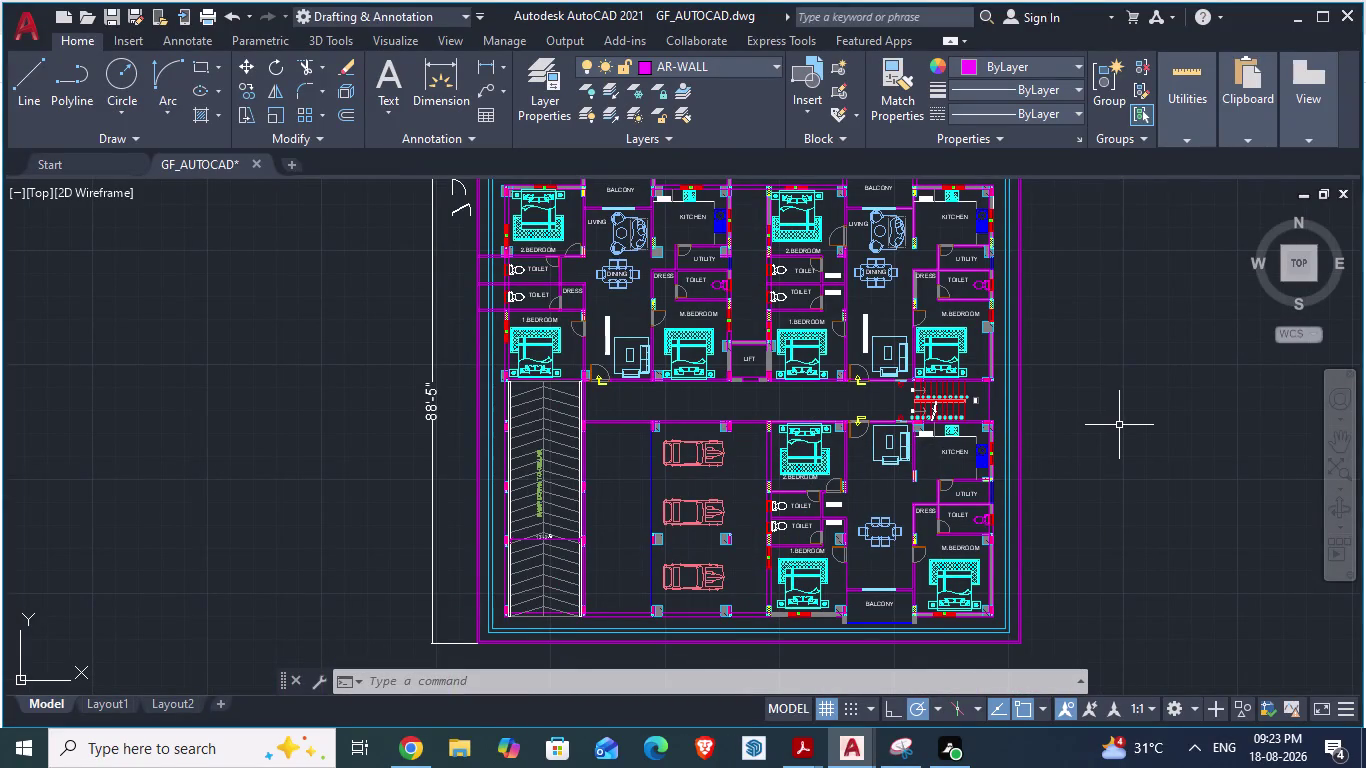
scroll(up, 3)
scroll(up, 3)
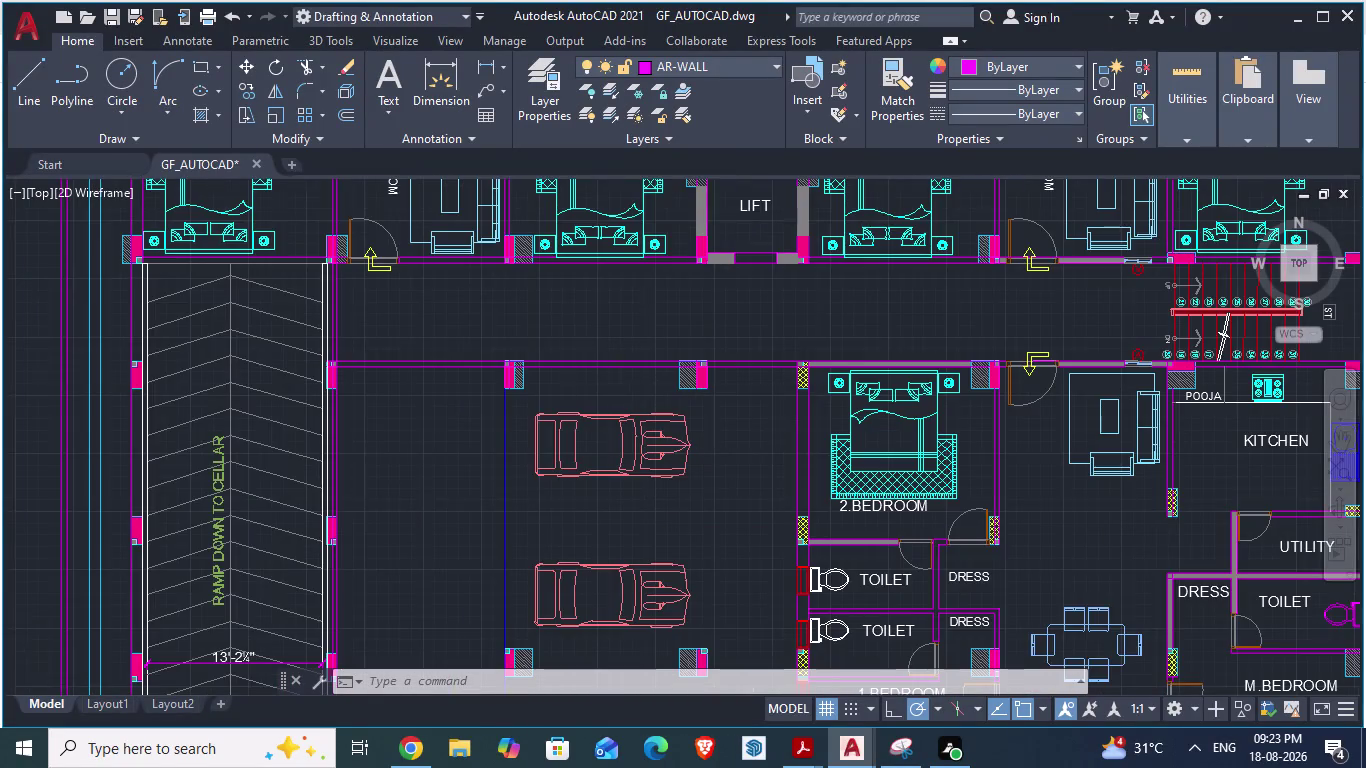
scroll(up, 3)
scroll(up, 3)
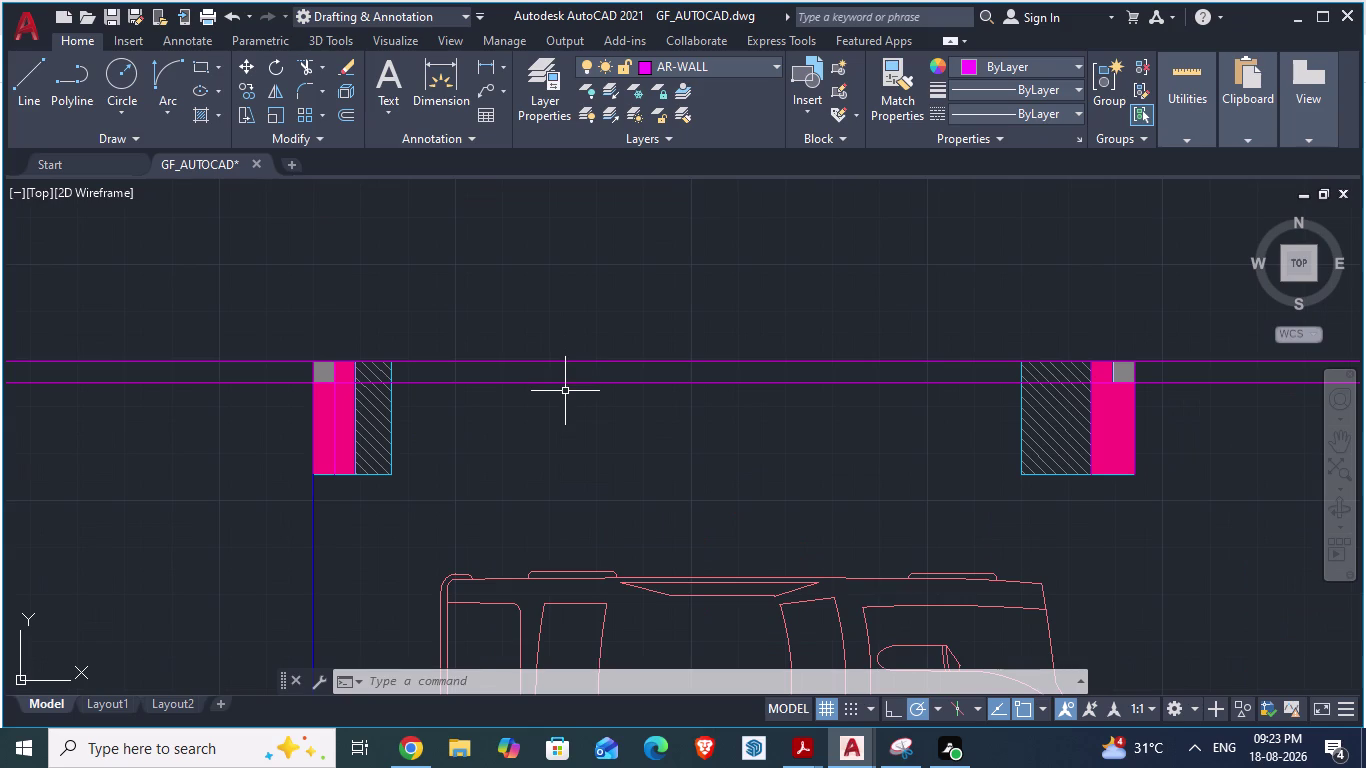
key(h)
key(Return)
scroll(up, 3)
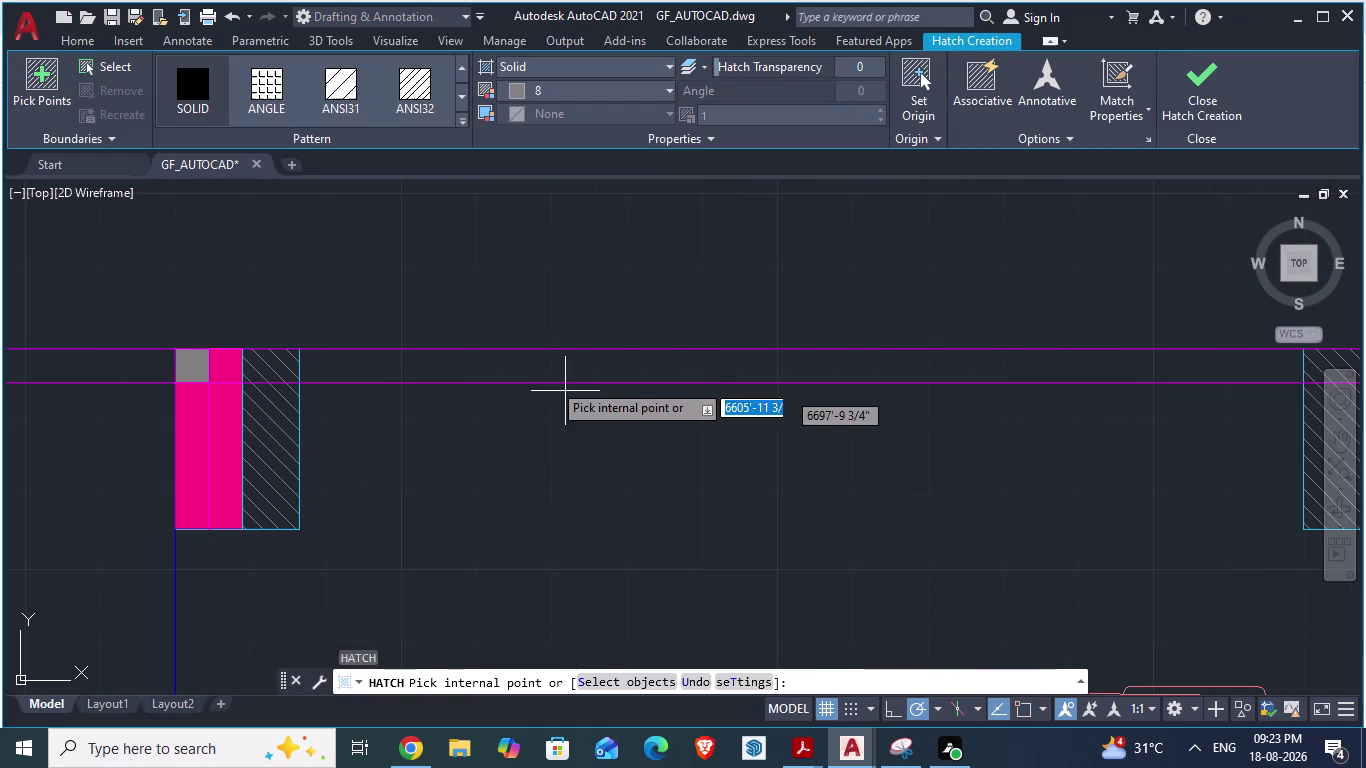
click(551, 363)
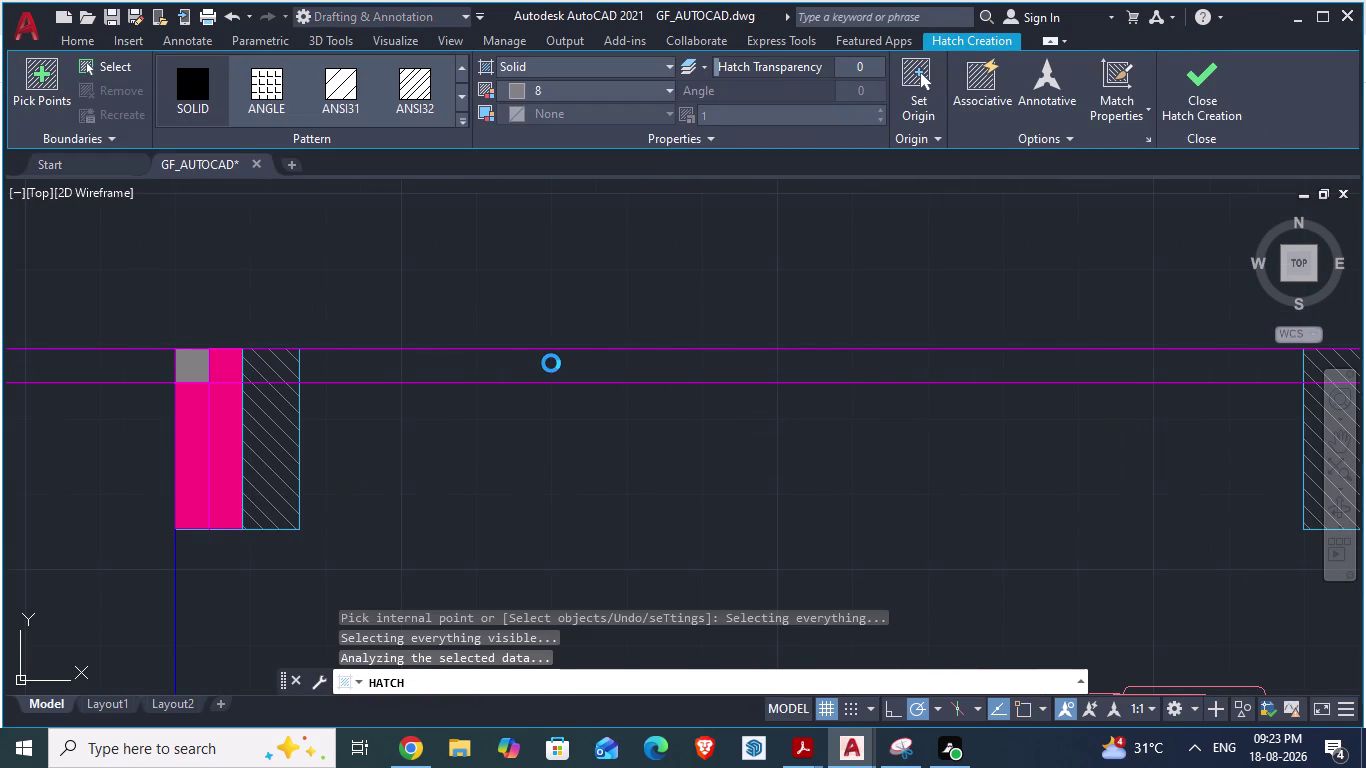
scroll(down, 3)
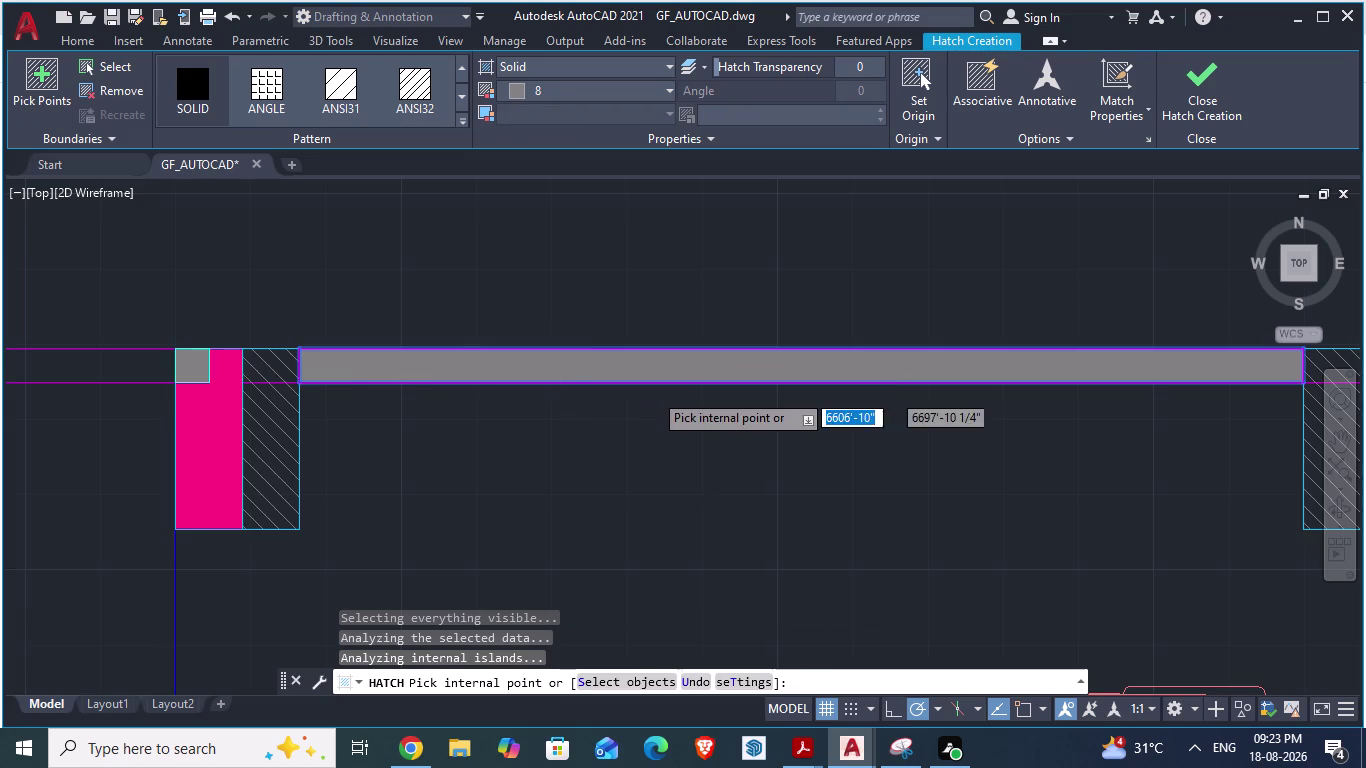
scroll(up, 3)
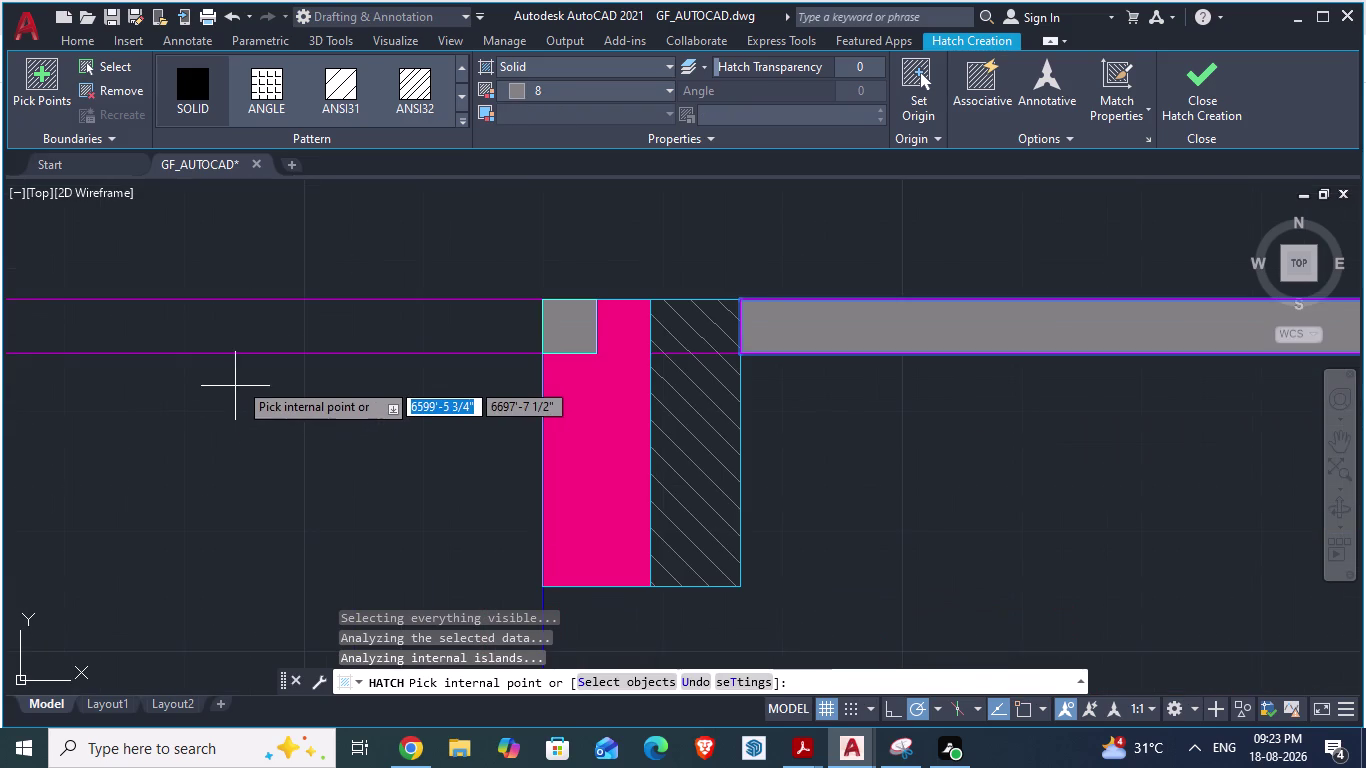
click(386, 323)
scroll(down, 3)
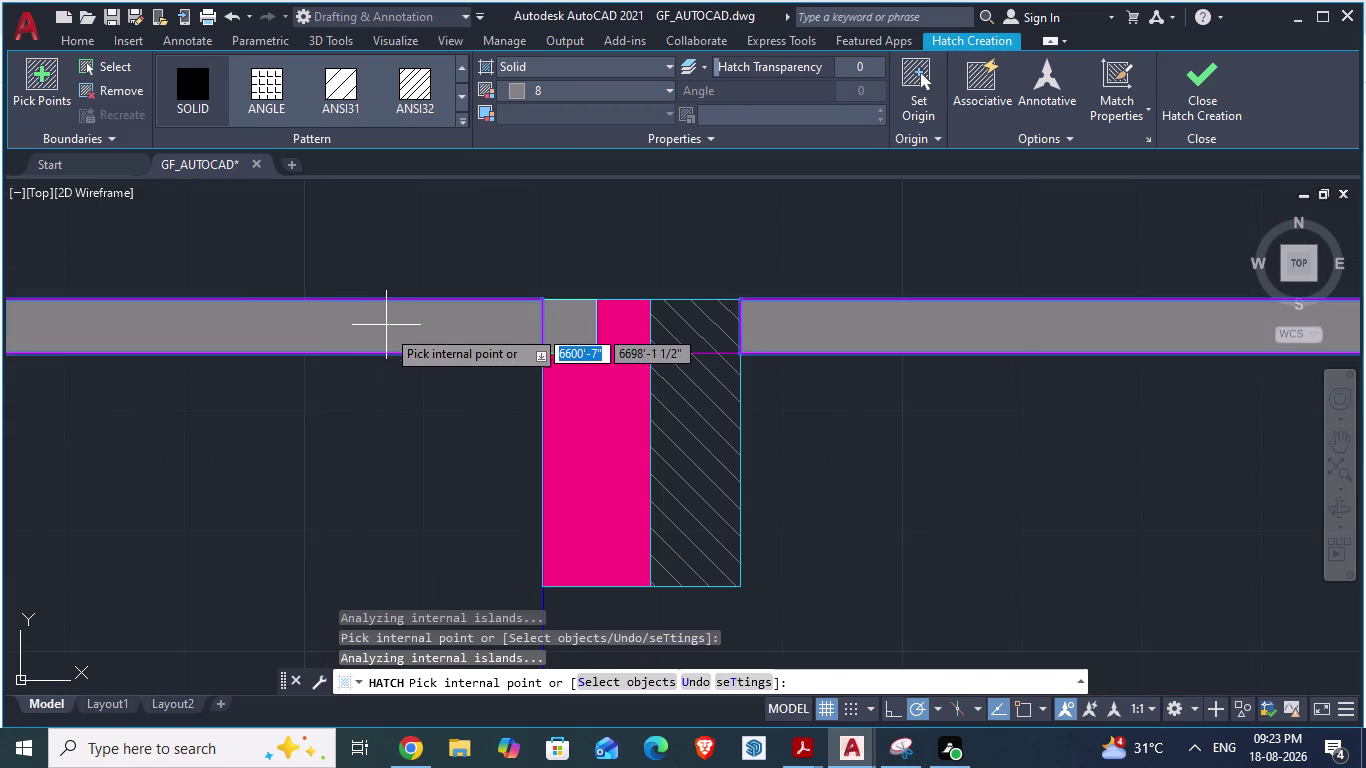
scroll(down, 3)
scroll(down, 3)
scroll(up, 3)
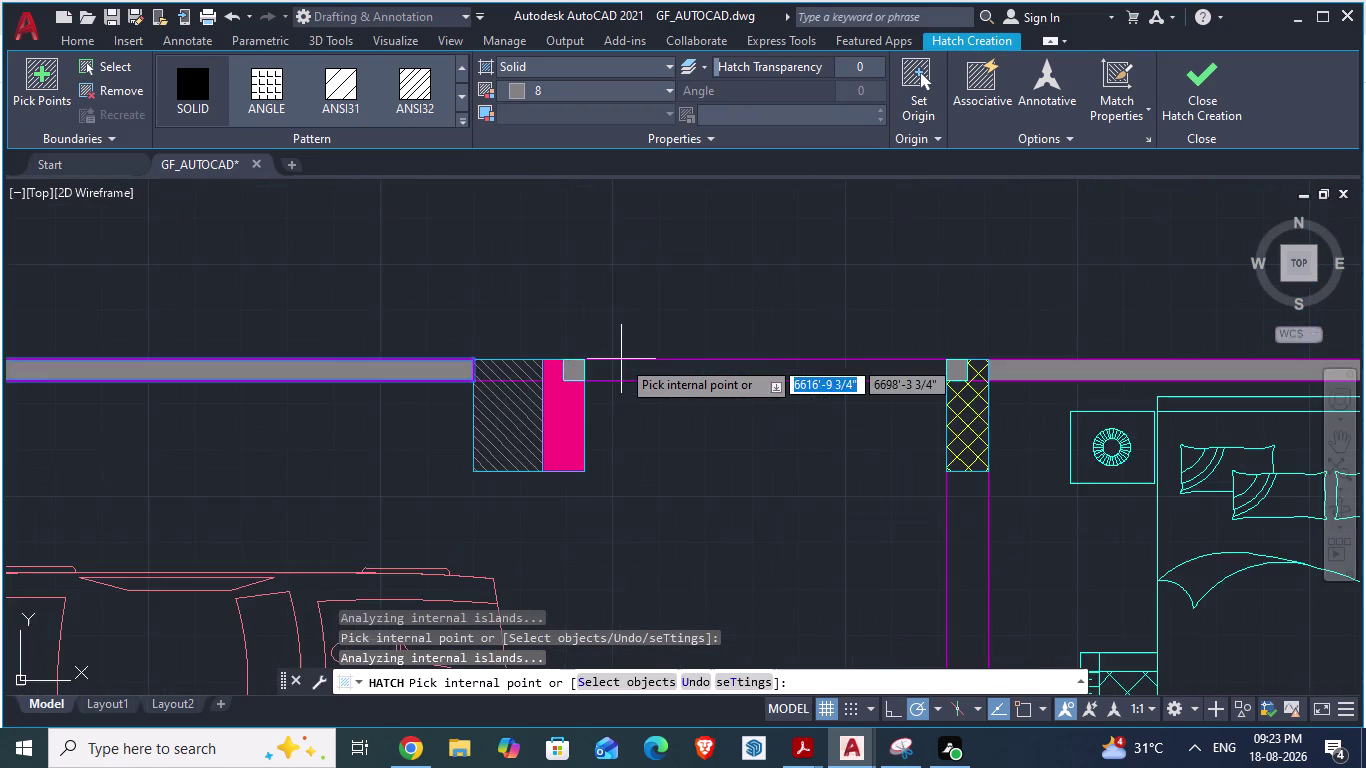
scroll(up, 3)
click(602, 421)
scroll(down, 3)
scroll(down, 3)
scroll(down, 3)
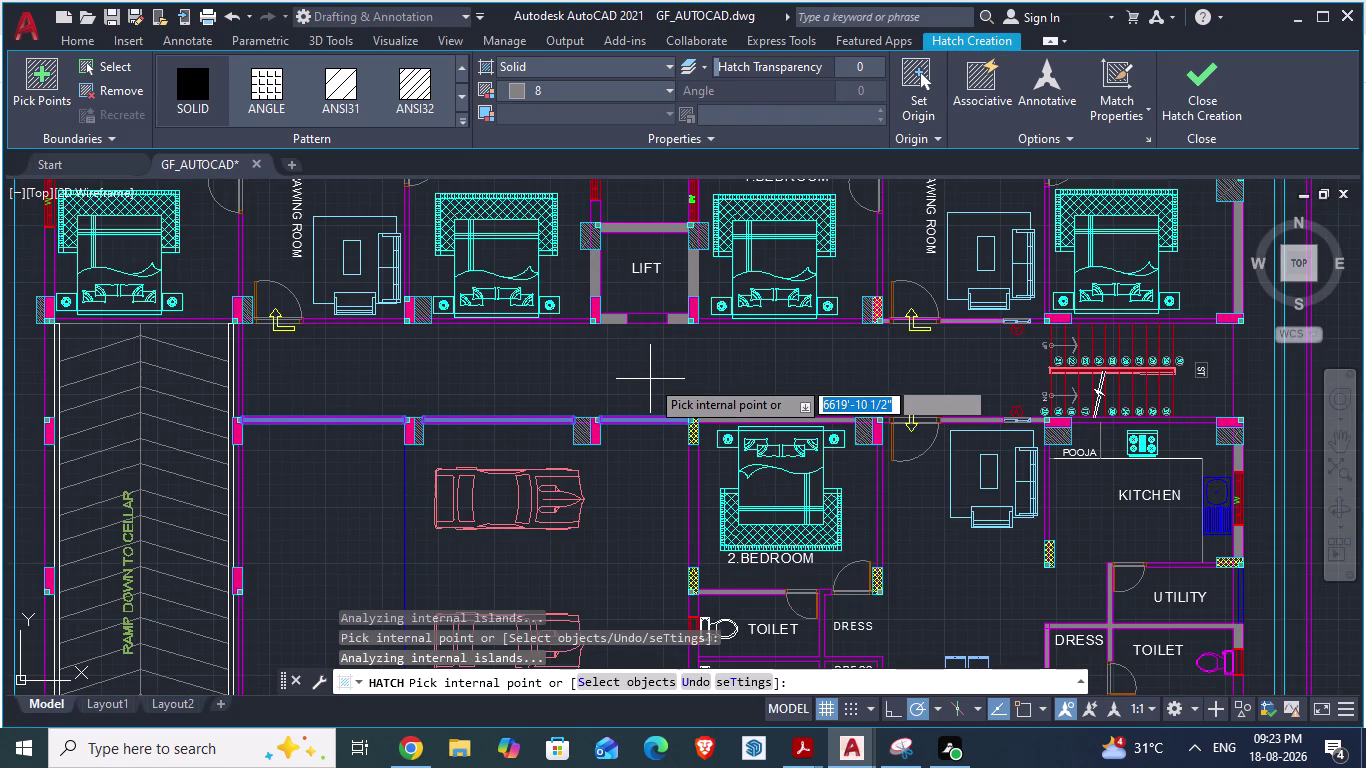
scroll(up, 3)
scroll(up, 3)
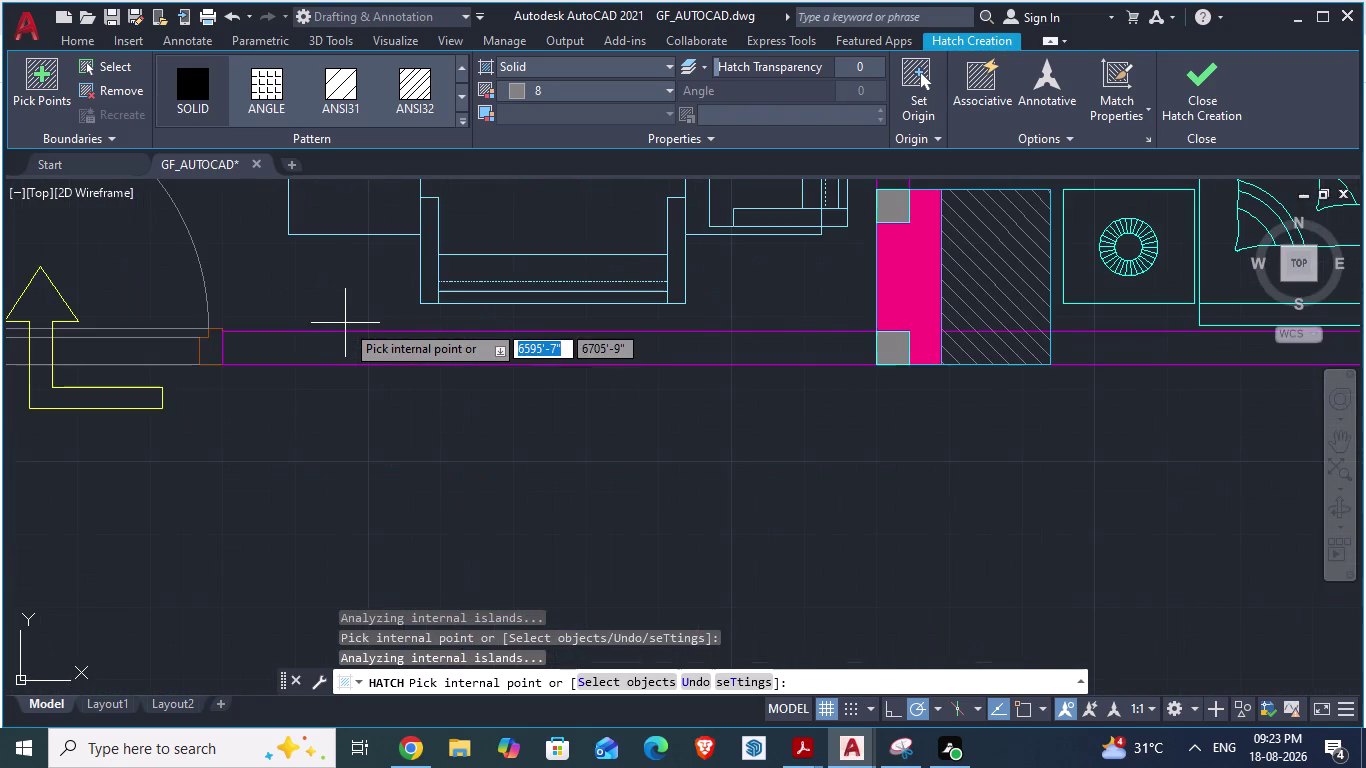
click(326, 349)
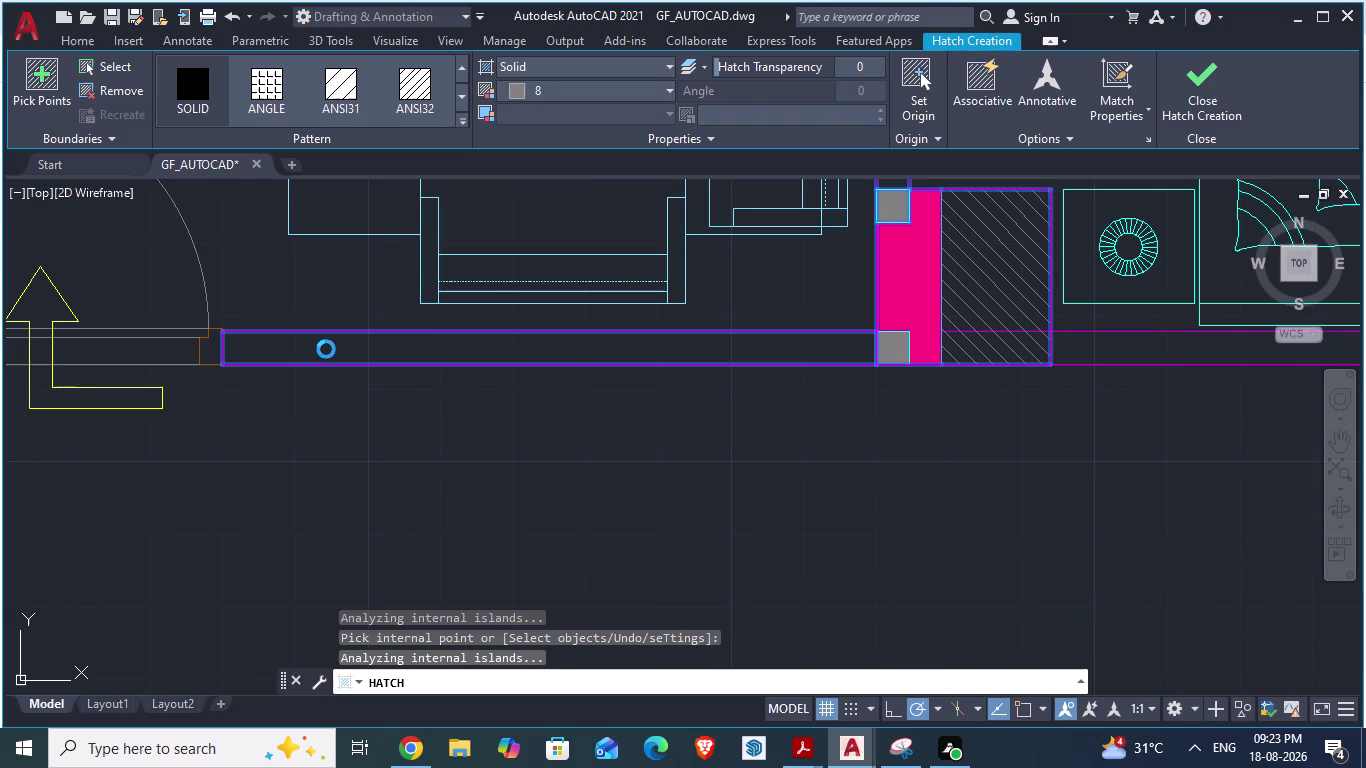
scroll(up, 3)
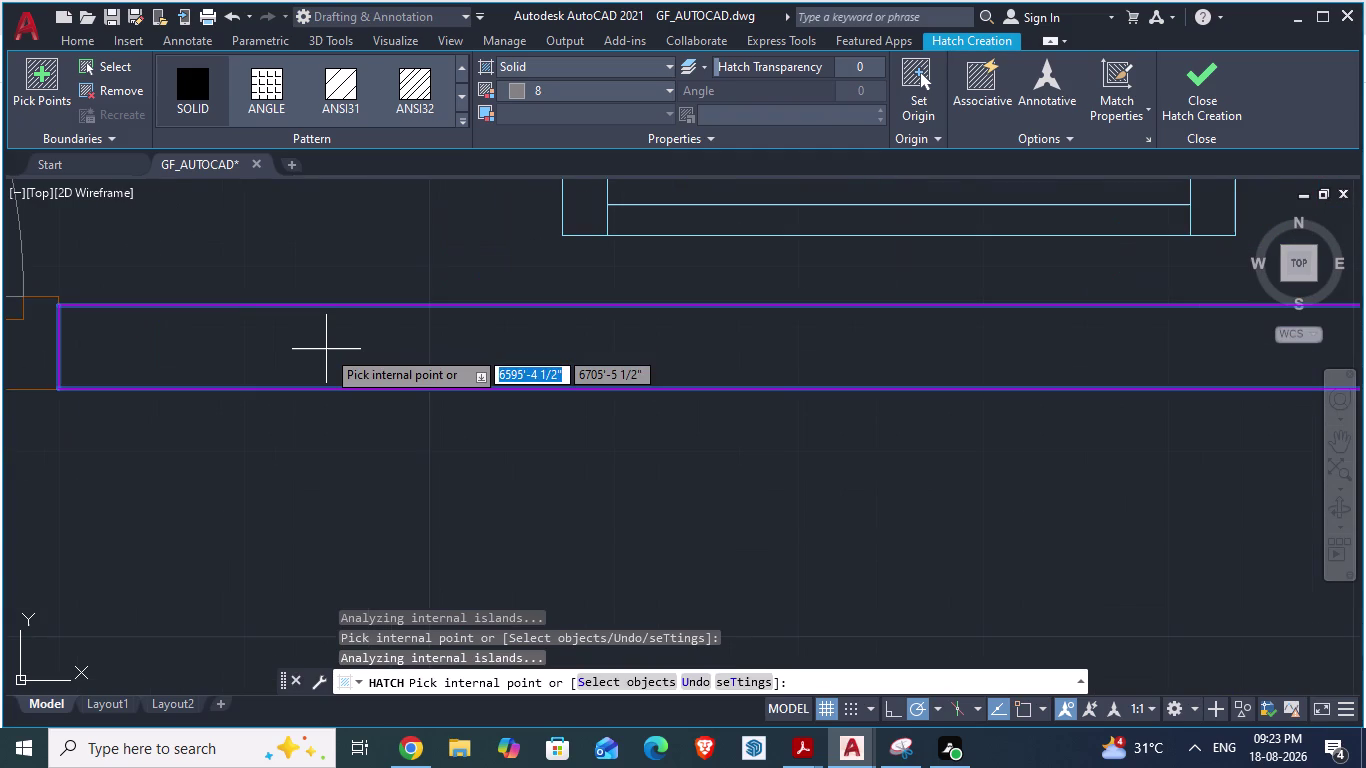
click(326, 349)
key(Escape)
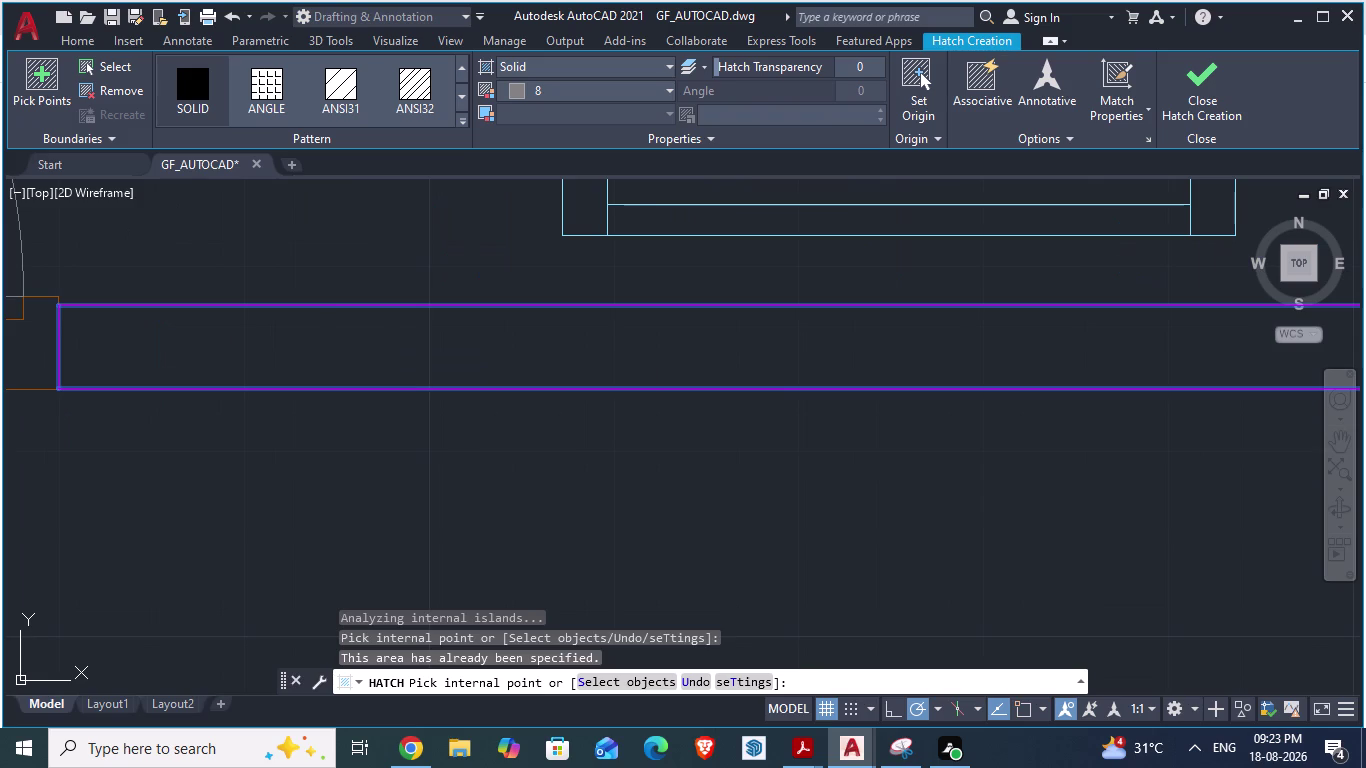
key(h)
key(Return)
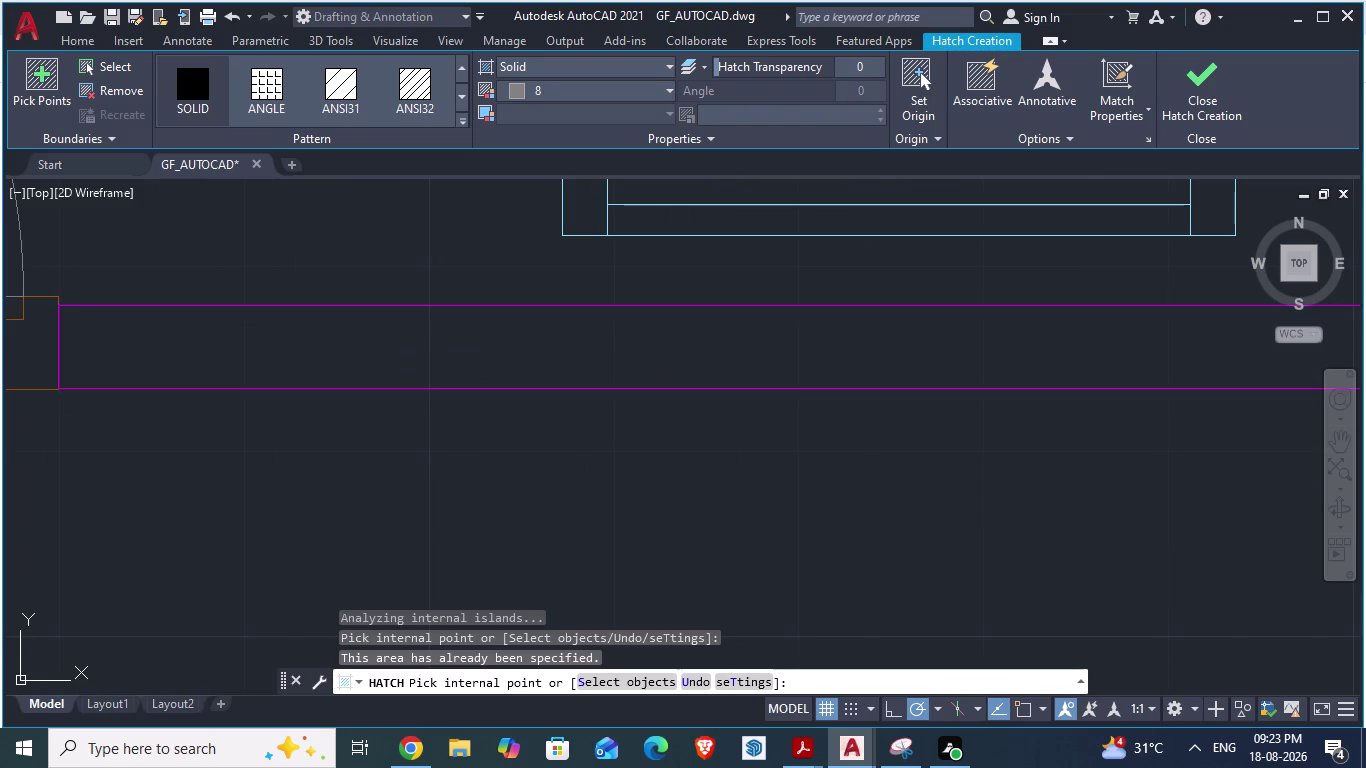
click(230, 352)
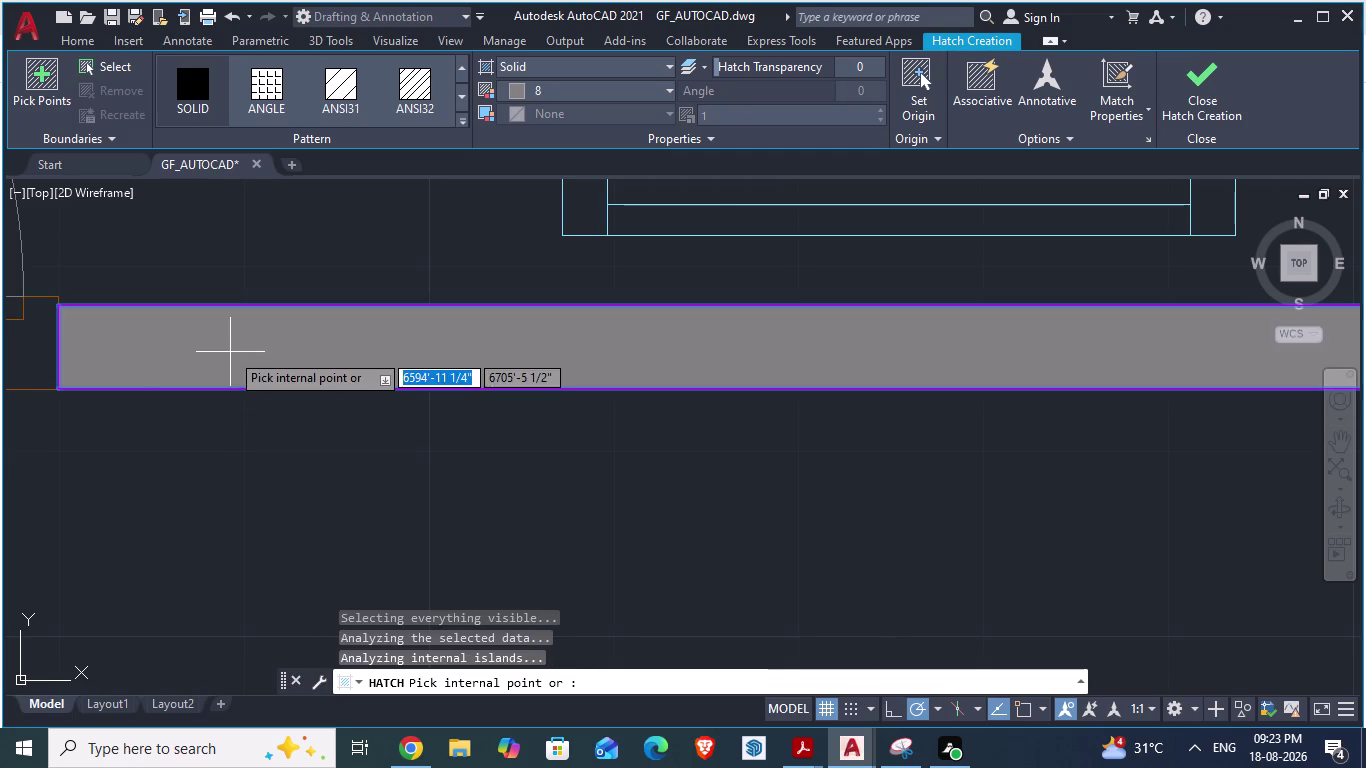
scroll(down, 3)
scroll(down, 3)
scroll(up, 3)
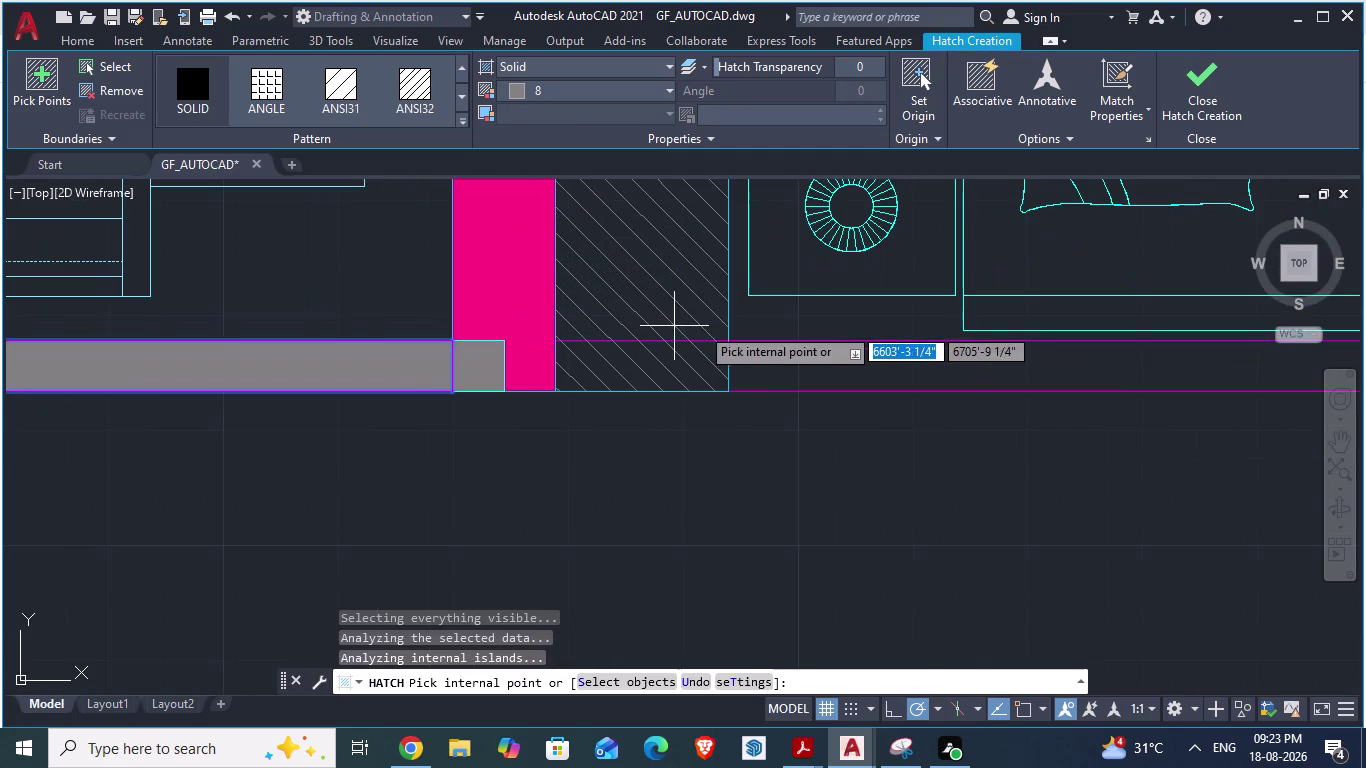
click(802, 362)
scroll(down, 3)
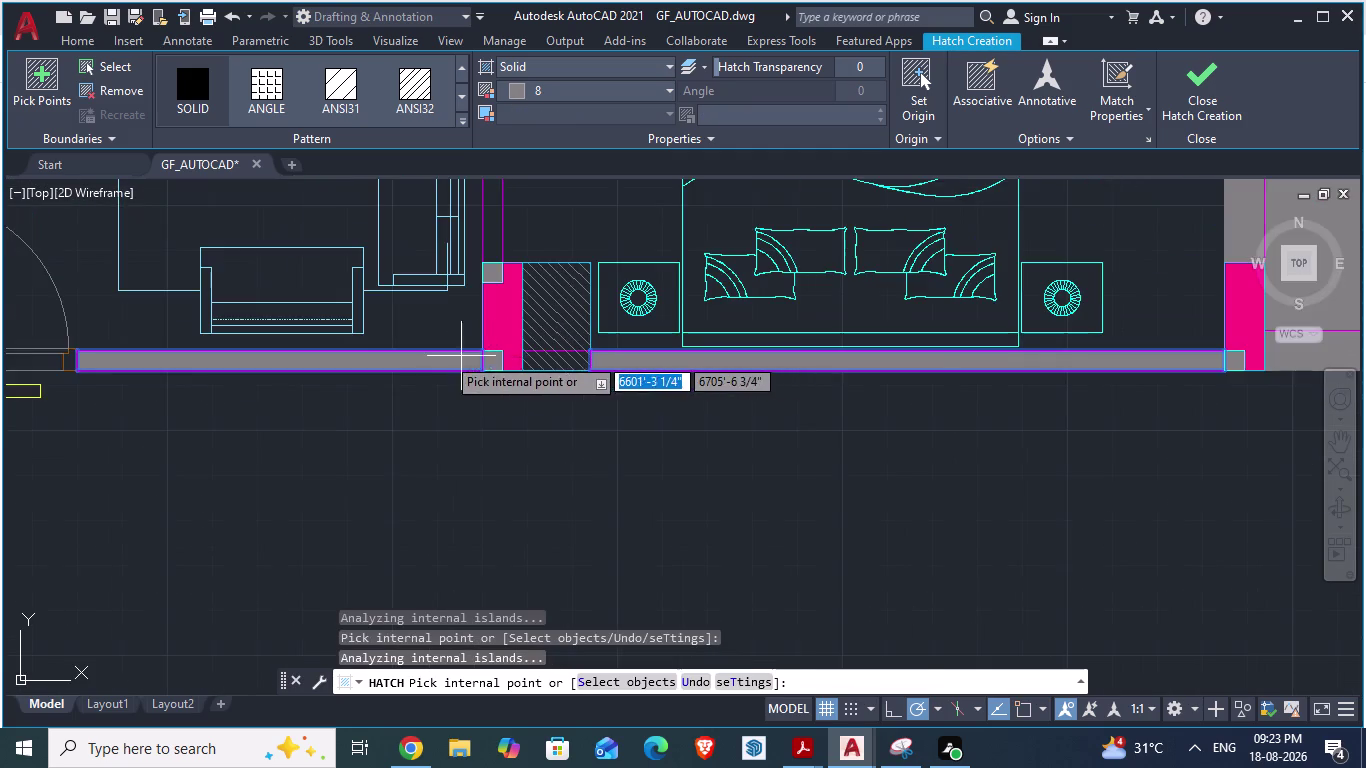
scroll(down, 3)
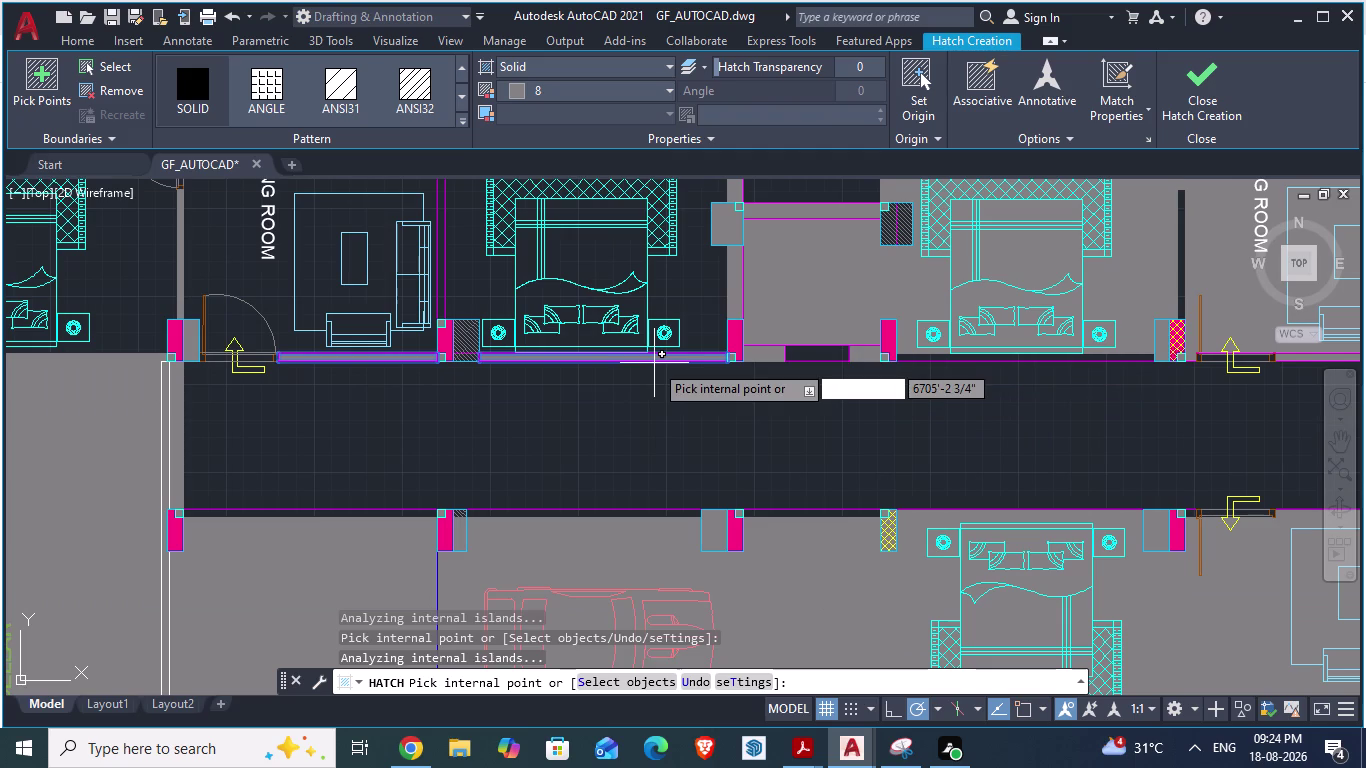
key(ctrl+z)
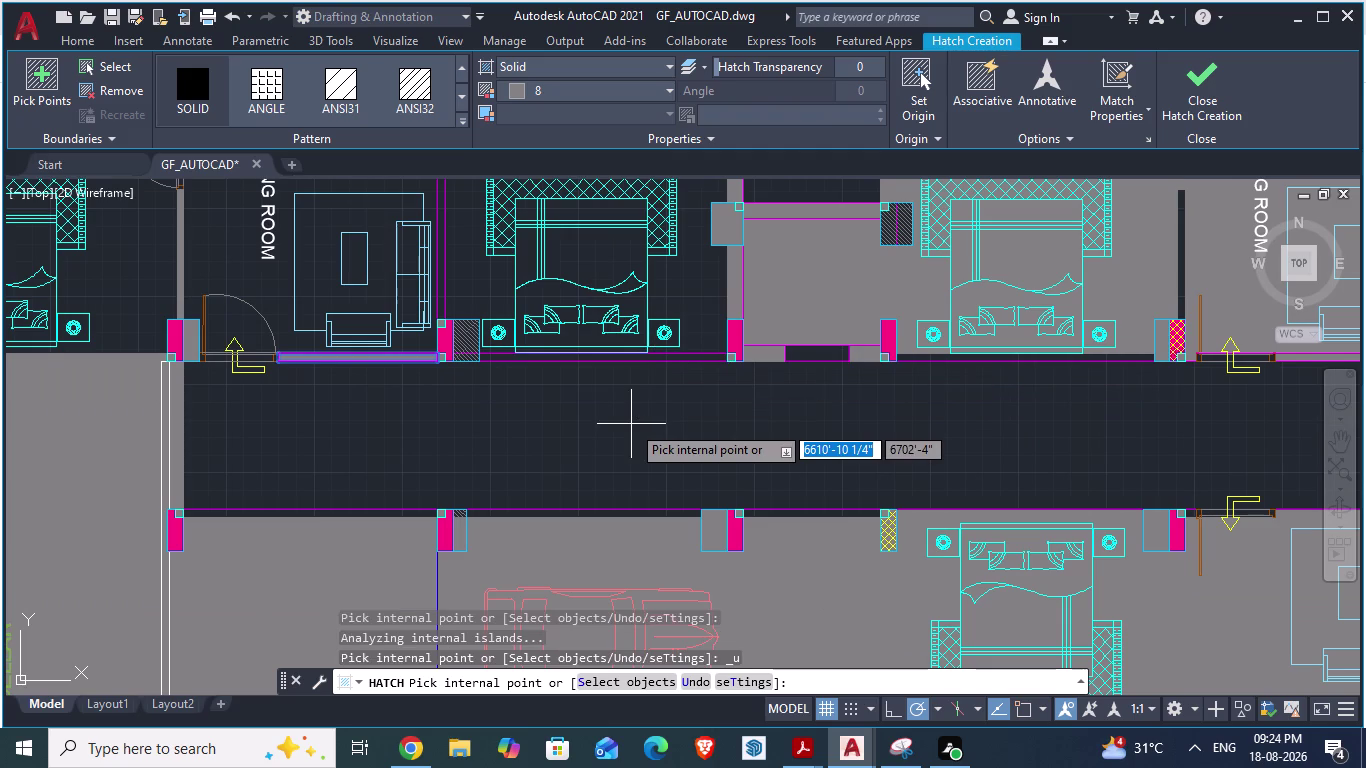
key(ctrl+z)
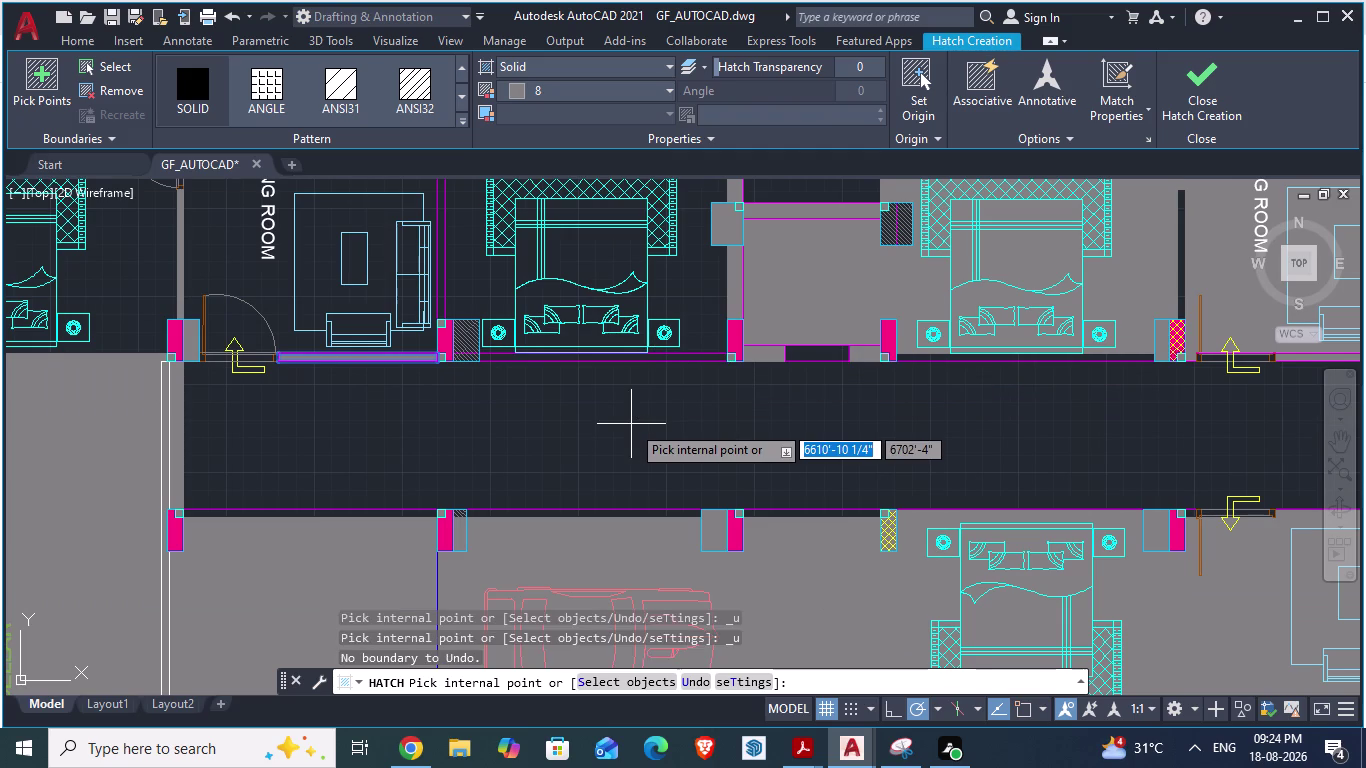
scroll(down, 3)
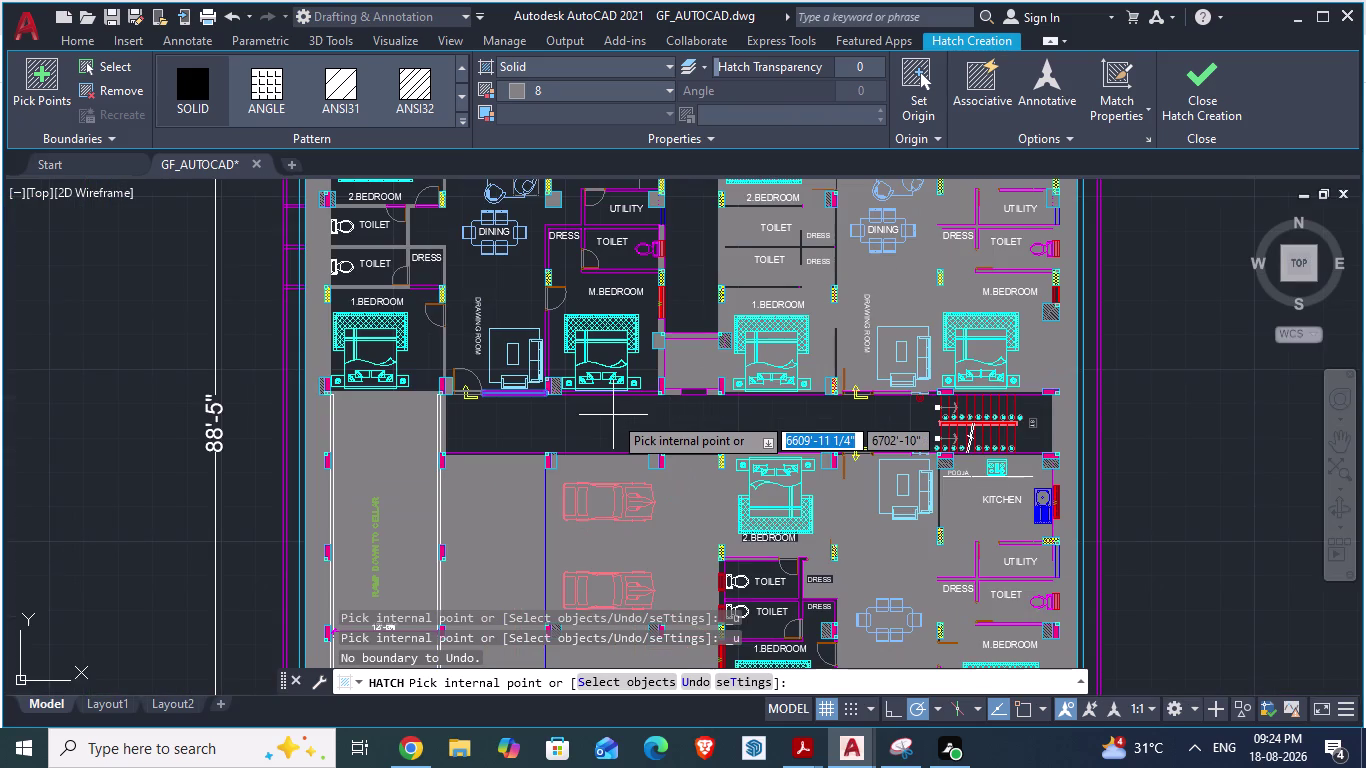
key(Escape)
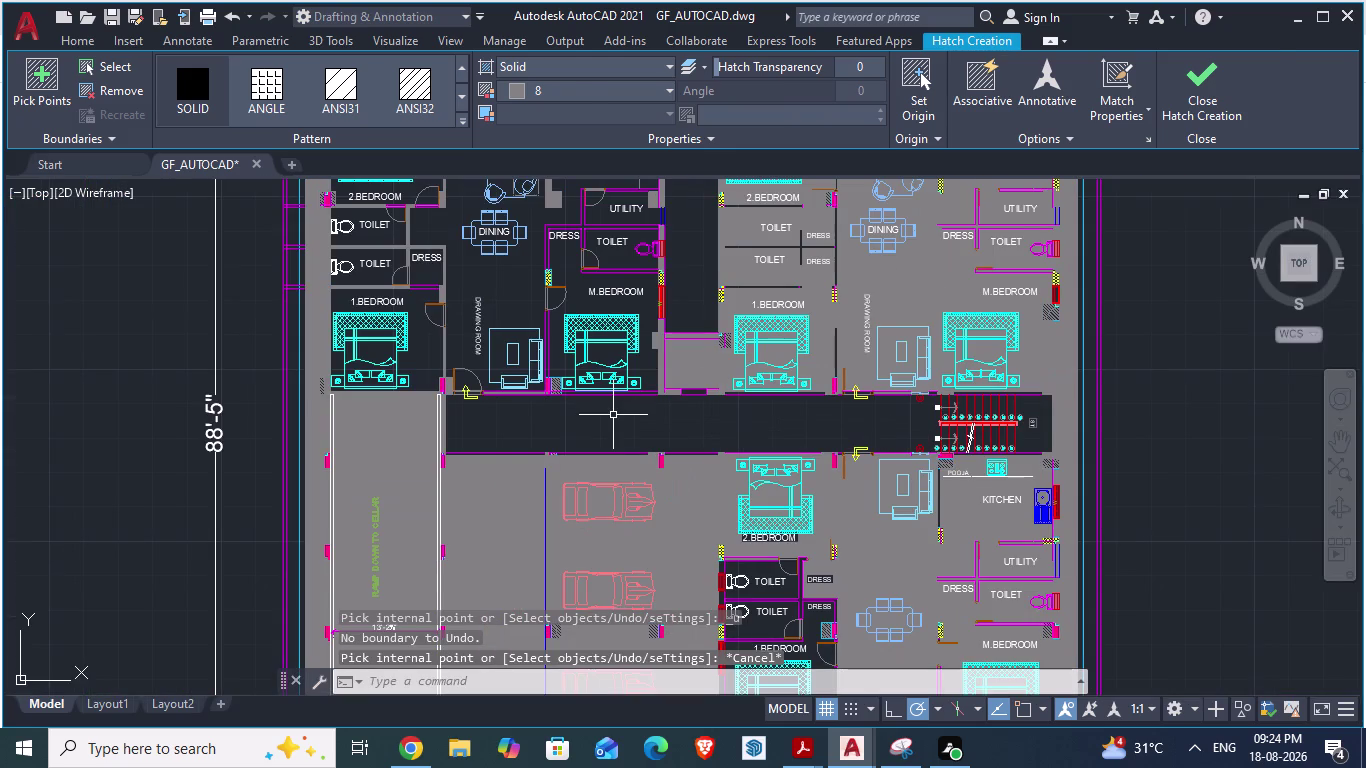
Undo the most recent hatch fill.
key(ctrl+z)
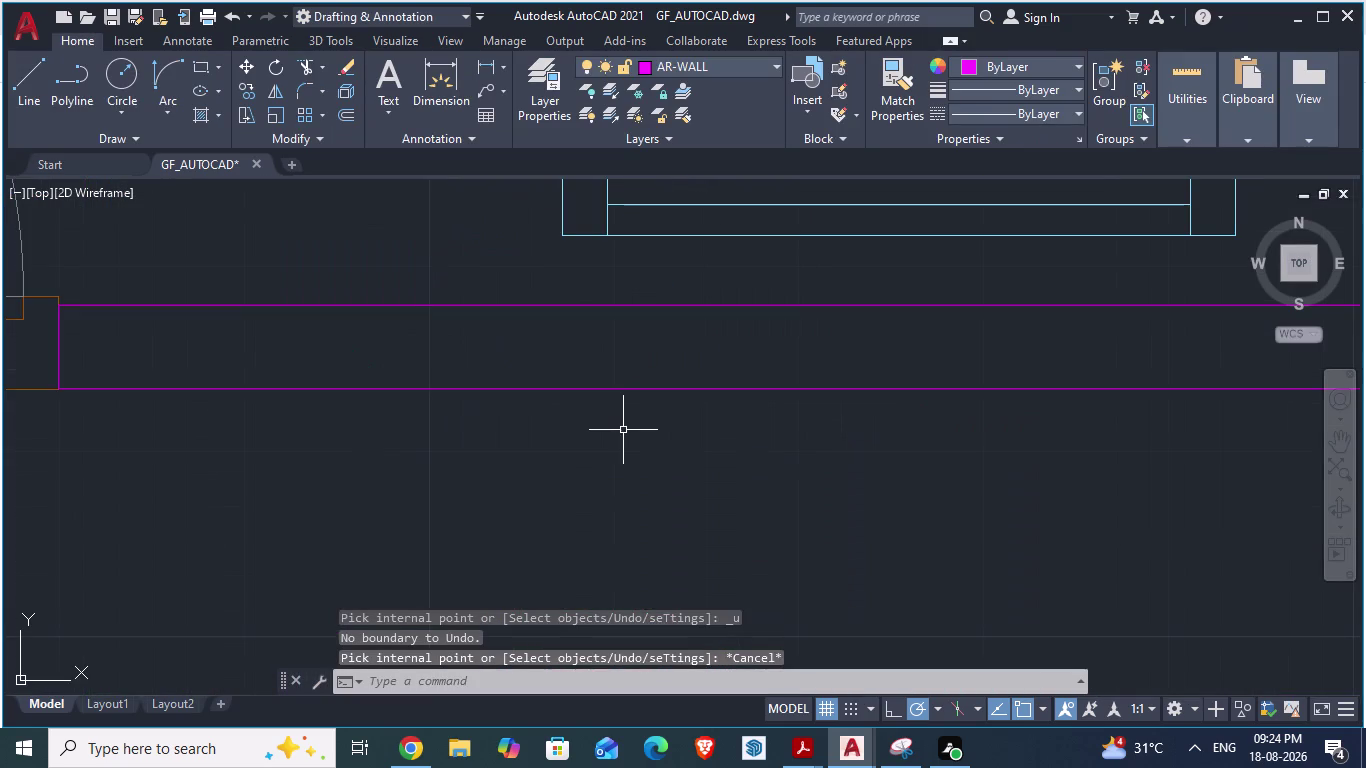
scroll(down, 3)
scroll(down, 3)
scroll(down, 3)
scroll(down, 3)
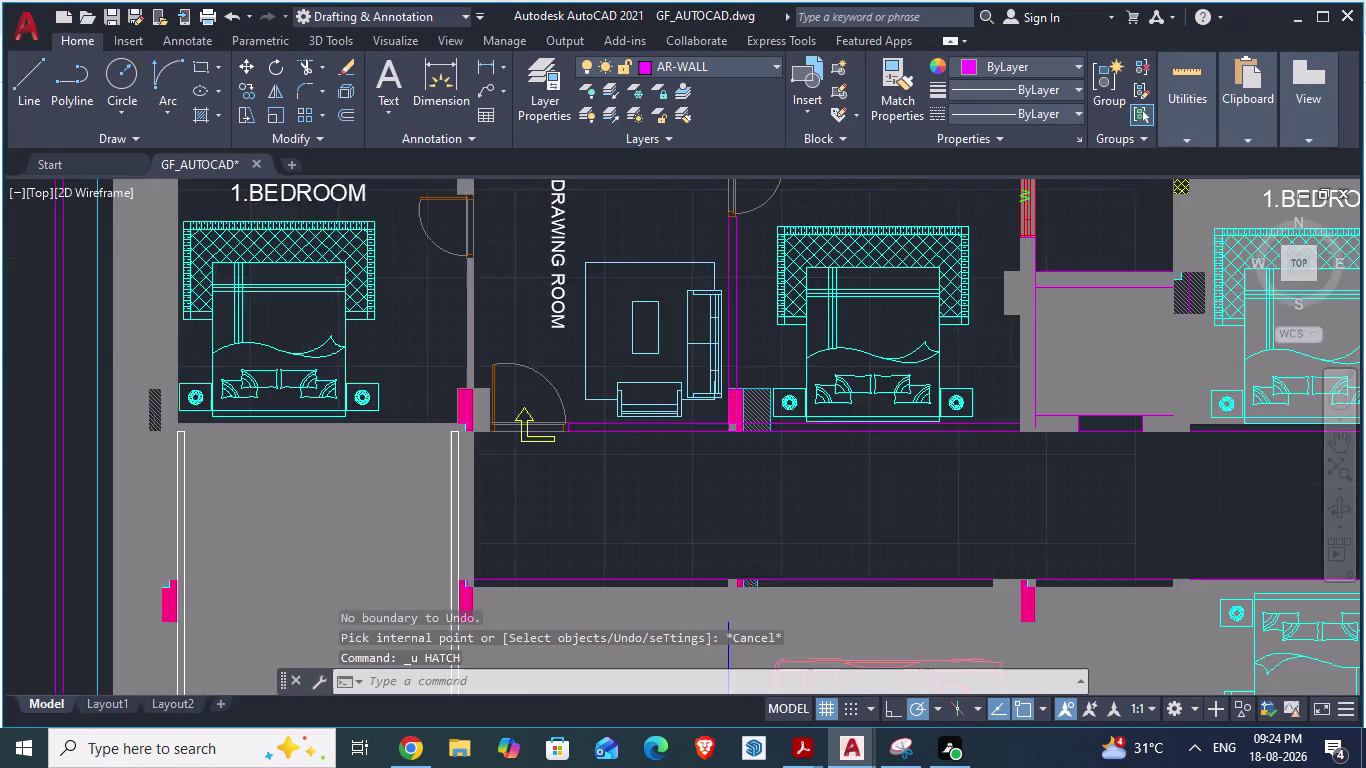
scroll(down, 3)
Undo three more steps and start a new SOLID hatch in colour 8.
key(ctrl+z)
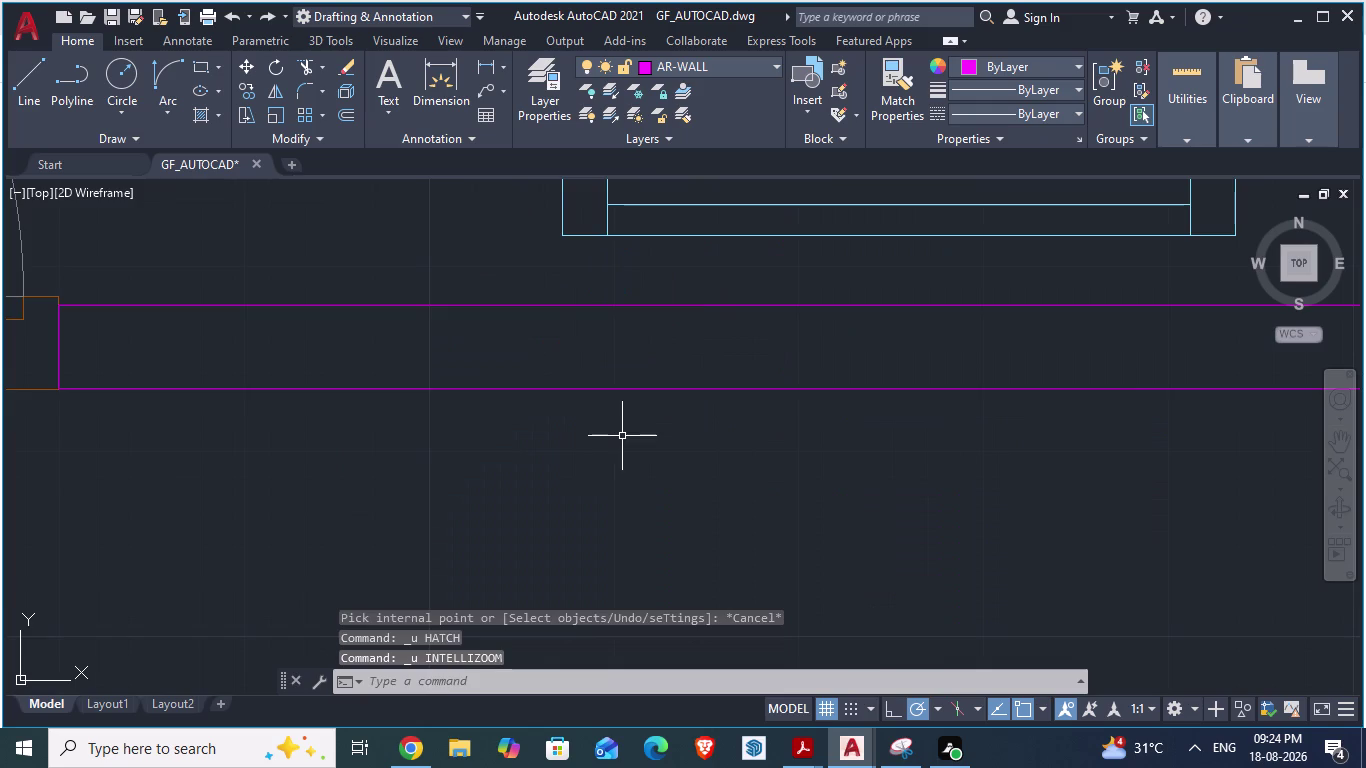
key(ctrl+z)
key(ctrl+z)
scroll(down, 3)
scroll(down, 3)
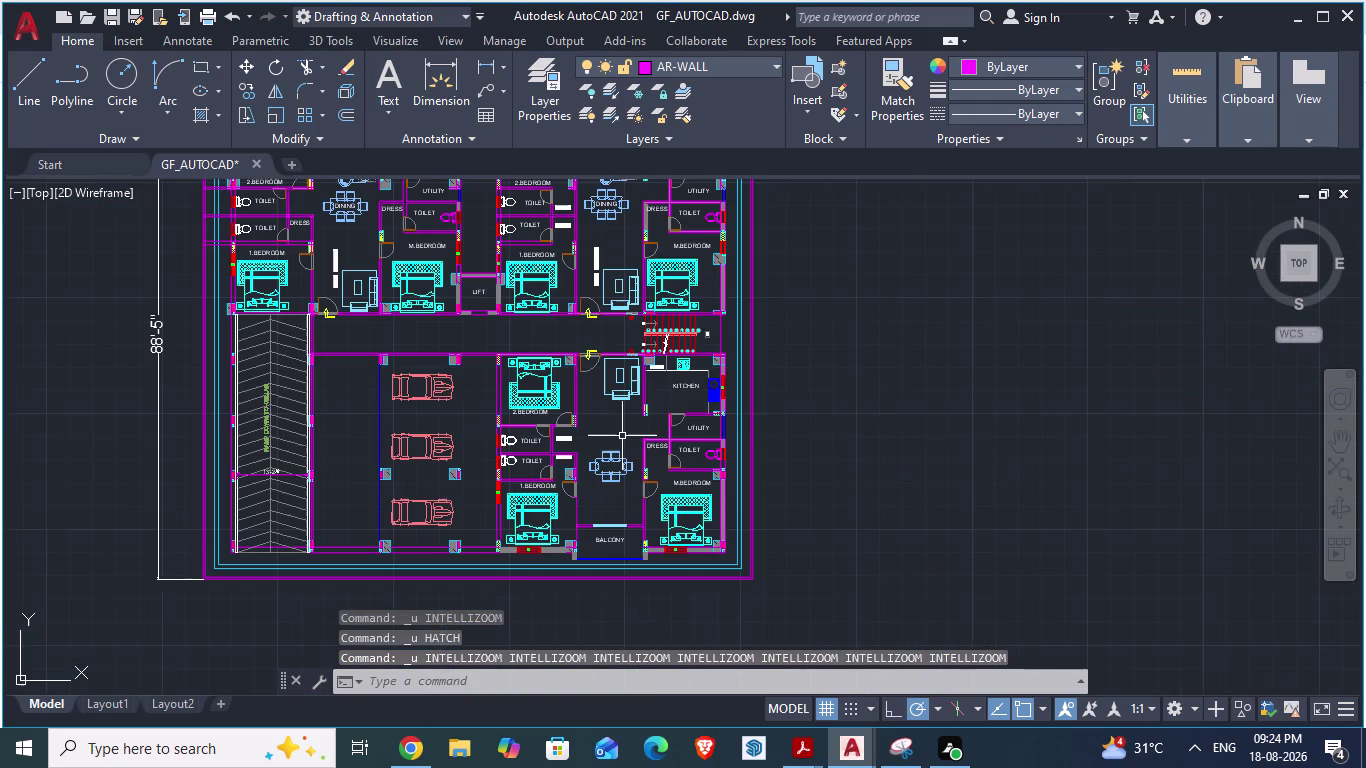
scroll(up, 3)
scroll(up, 3)
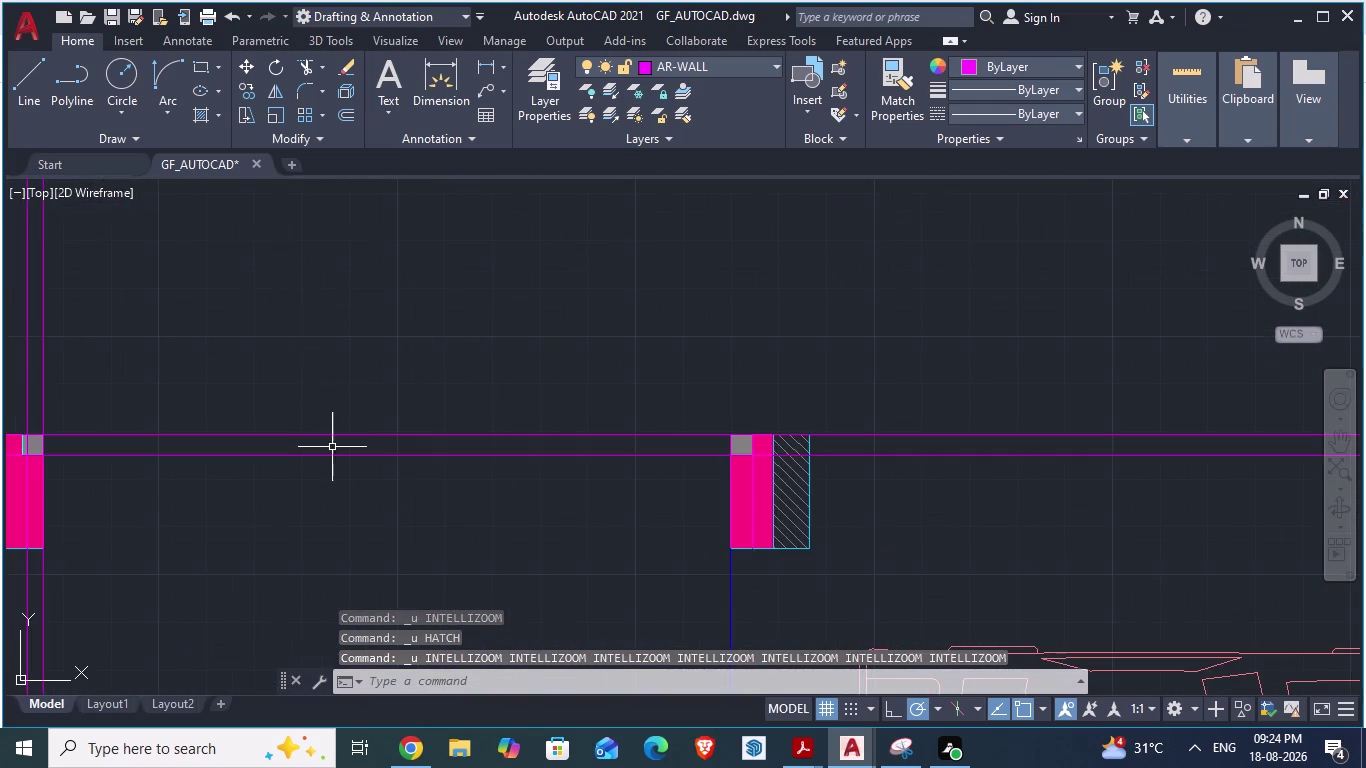
scroll(up, 3)
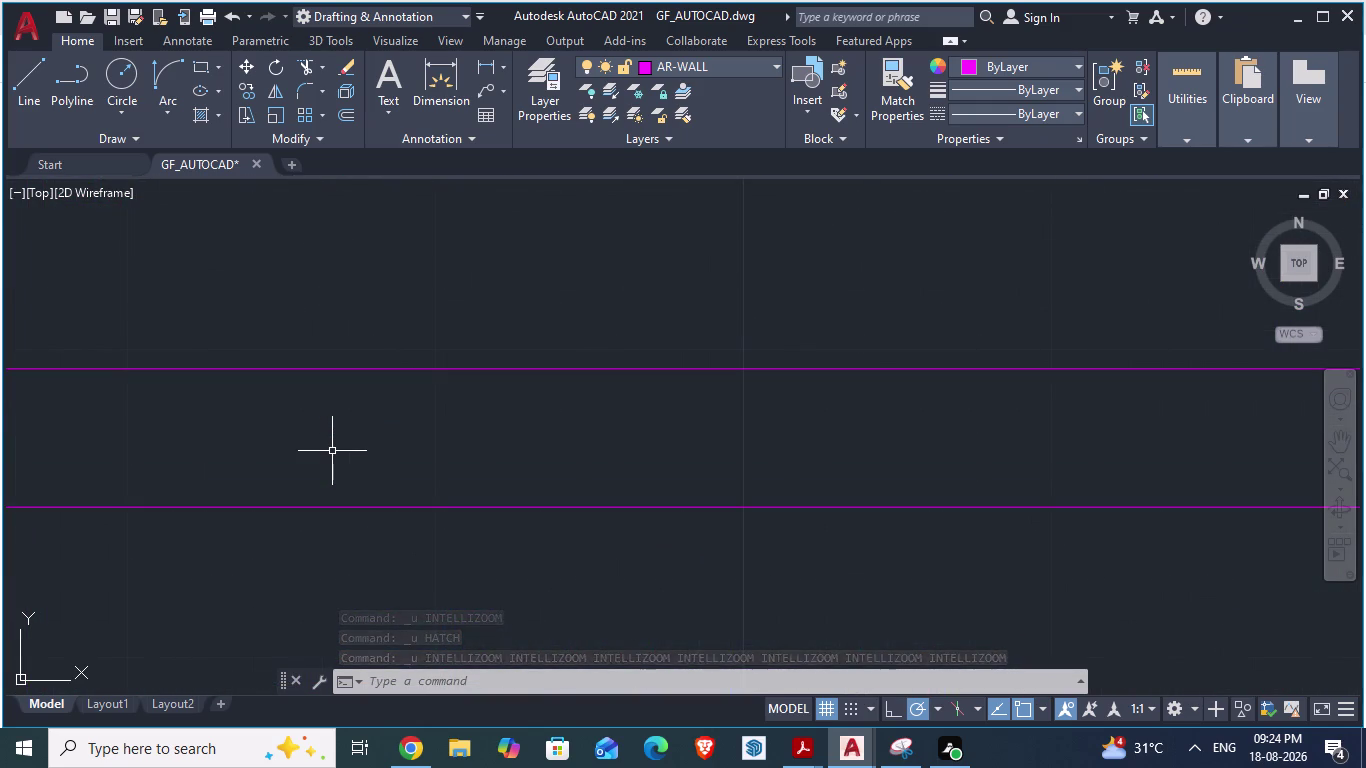
key(h)
key(Return)
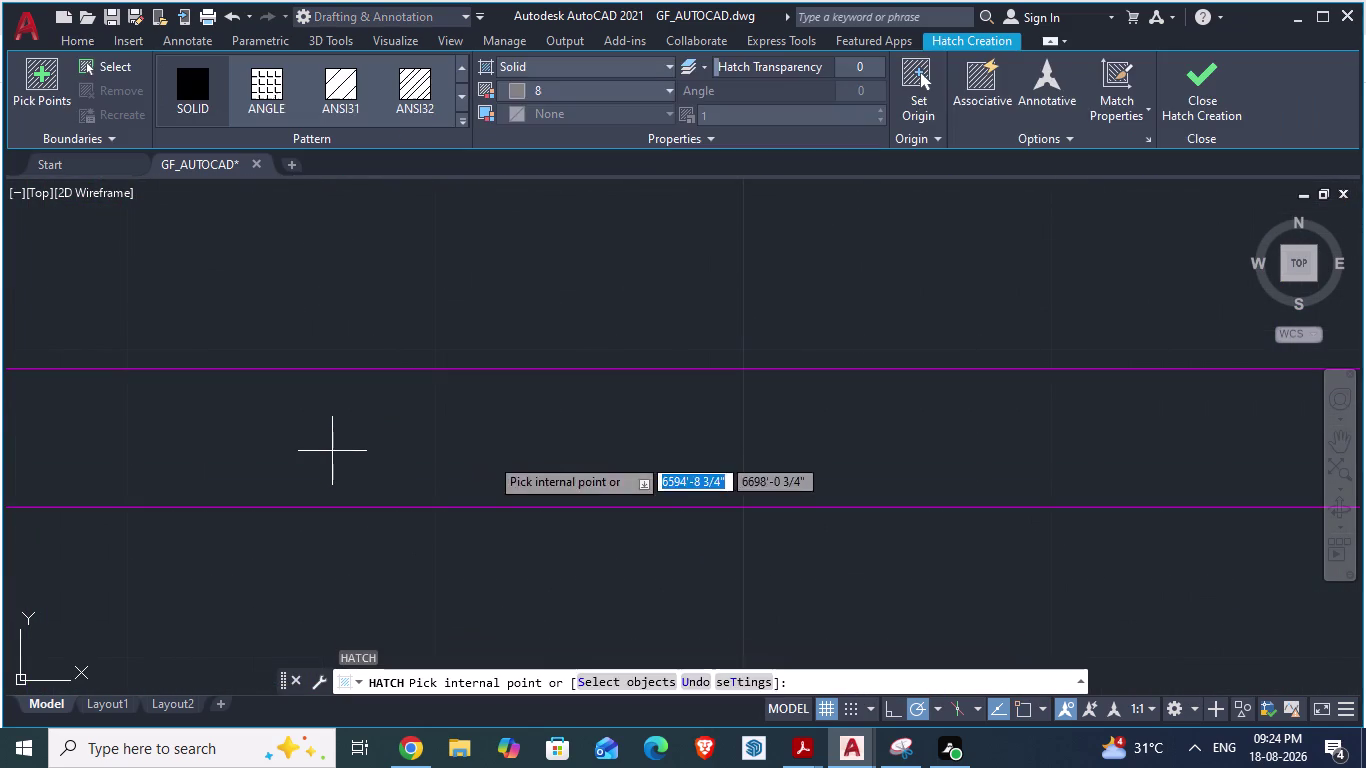
Dismiss the boundary error and fill the wall strip between the columns.
click(489, 456)
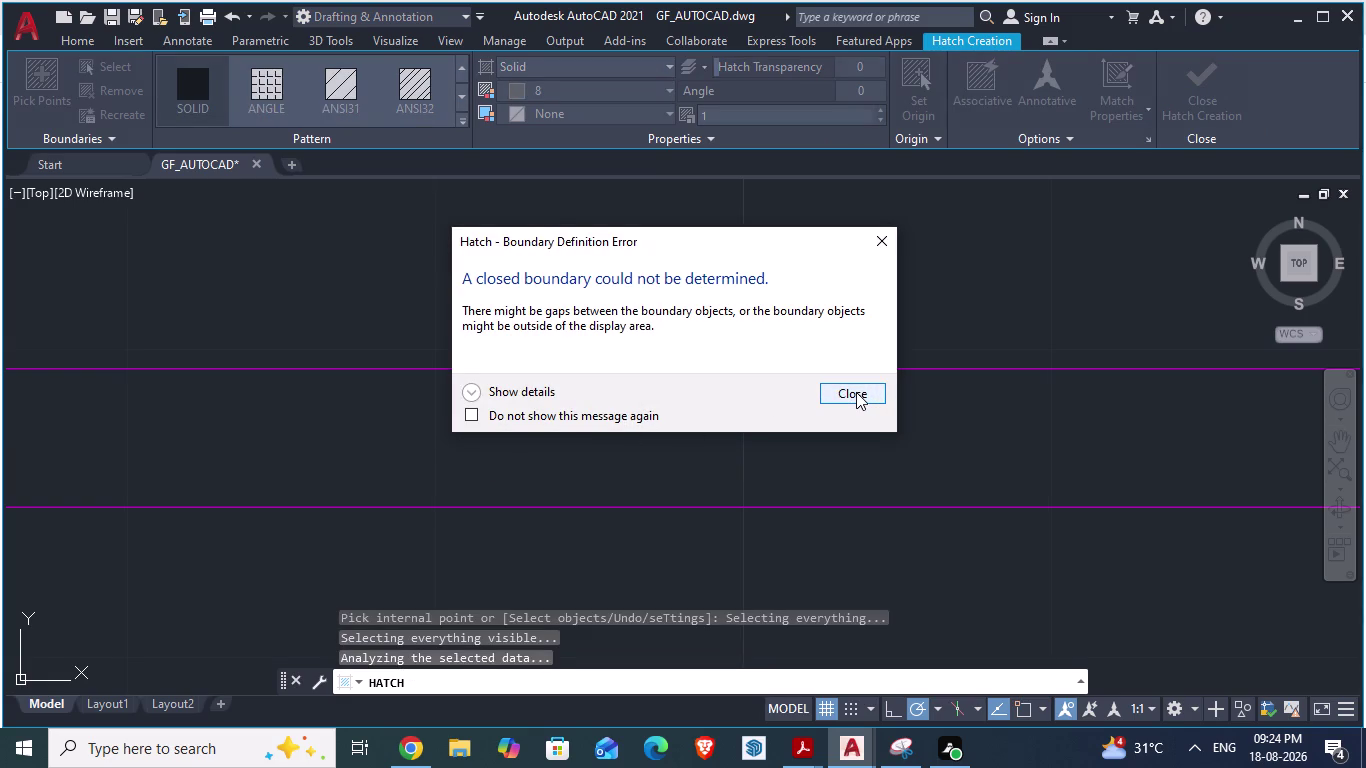
click(856, 392)
scroll(down, 3)
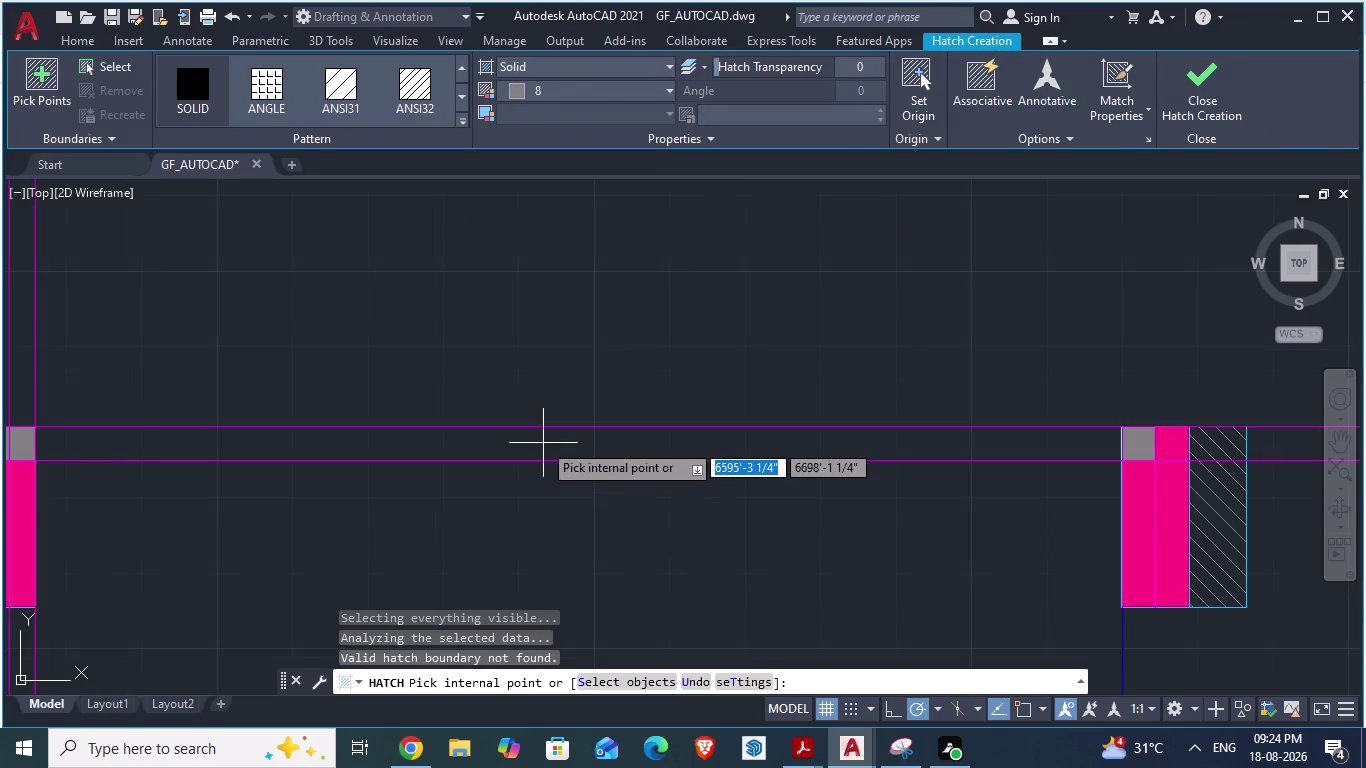
click(542, 443)
Fill a second horizontal wall strip with solid grey hatch.
scroll(up, 3)
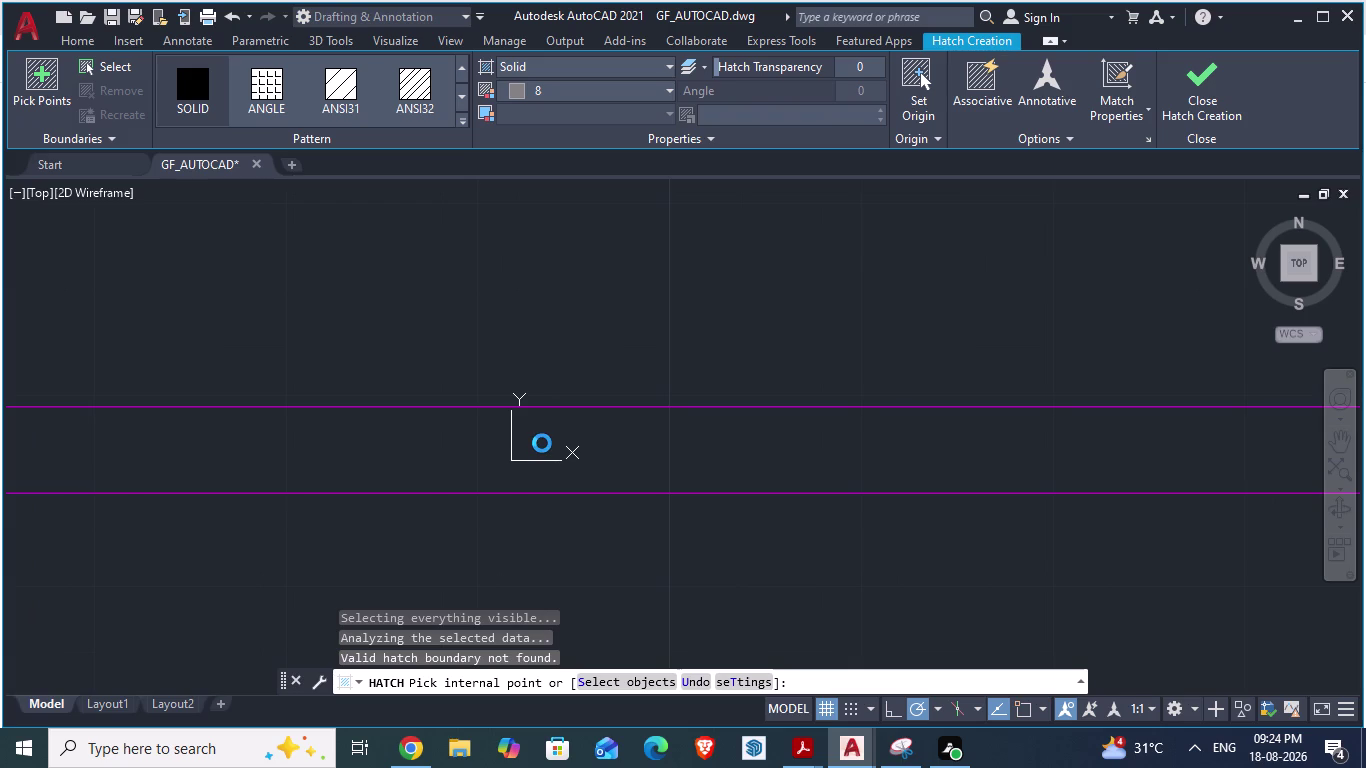
scroll(down, 3)
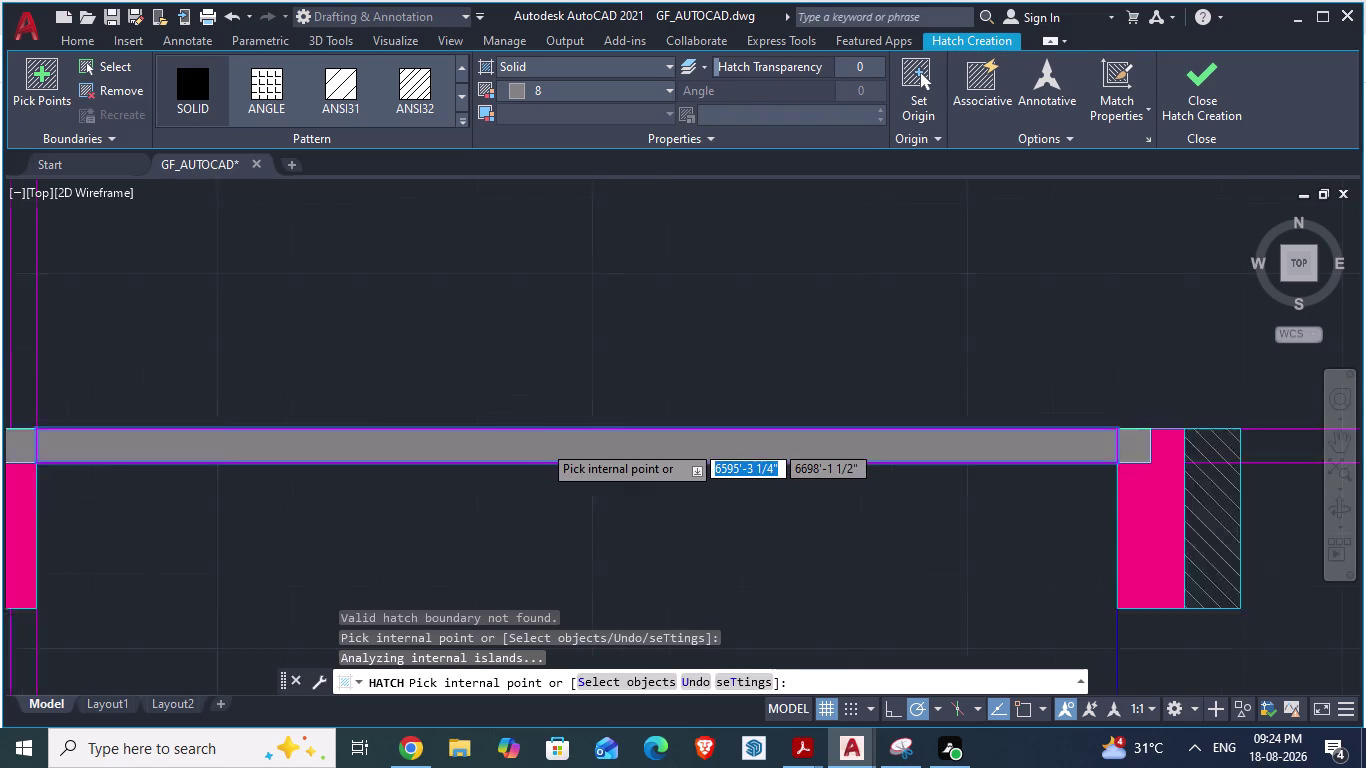
scroll(down, 3)
scroll(down, 3)
scroll(down, 3)
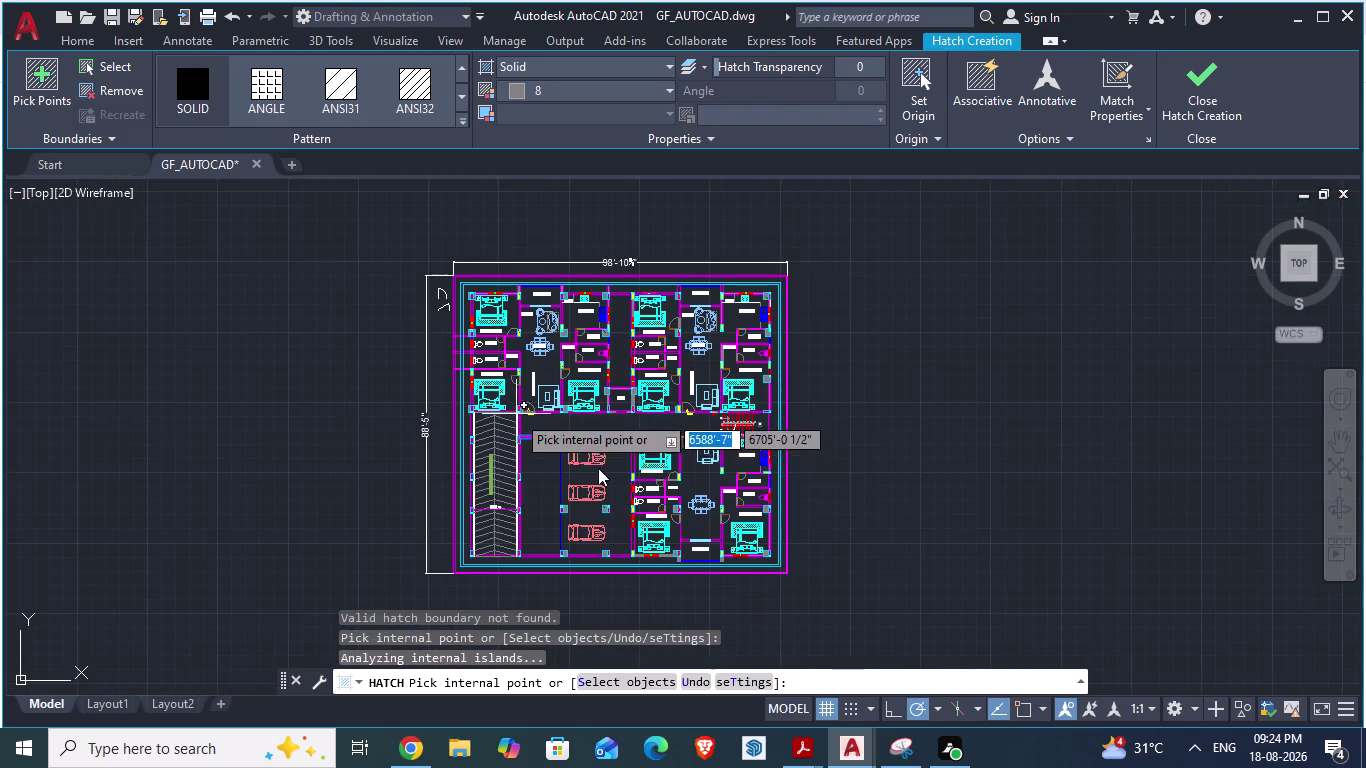
scroll(up, 3)
scroll(up, 3)
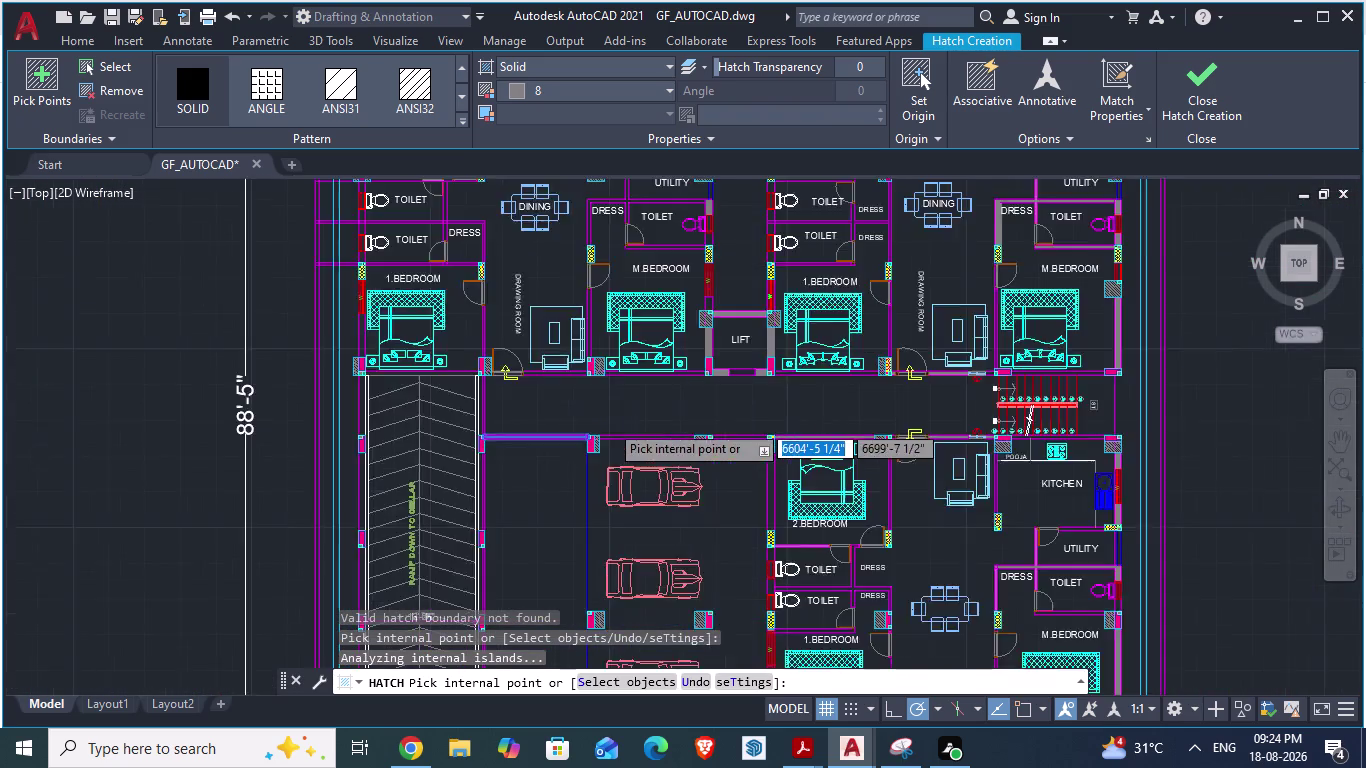
scroll(up, 3)
scroll(up, 3)
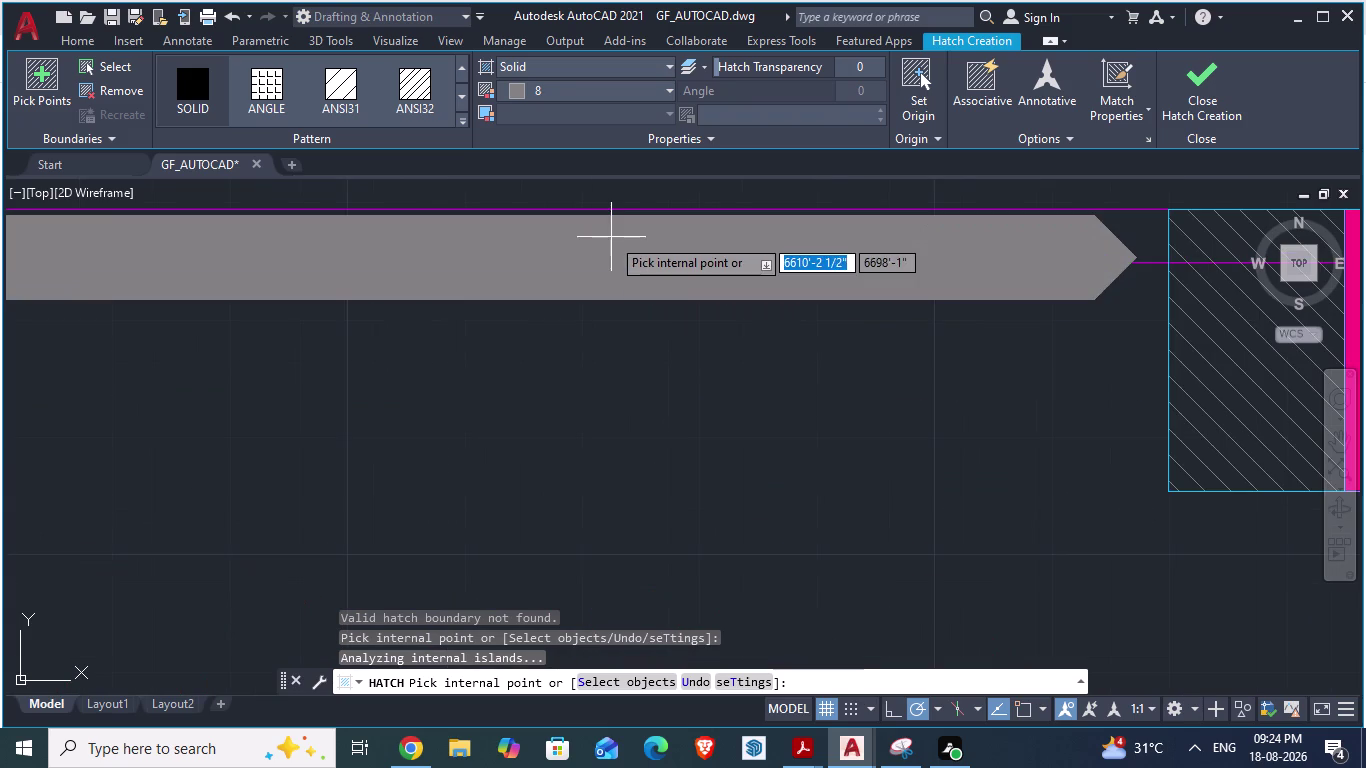
scroll(down, 3)
scroll(up, 3)
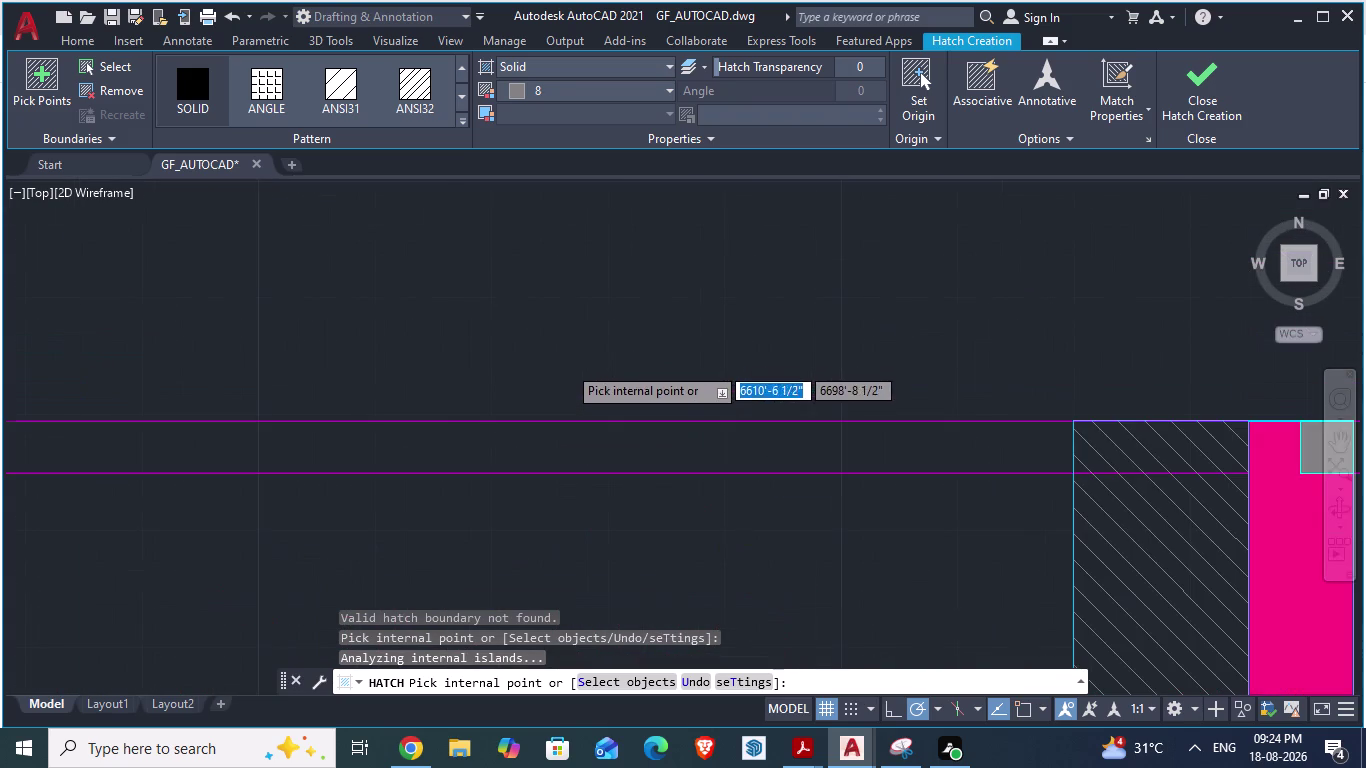
click(515, 501)
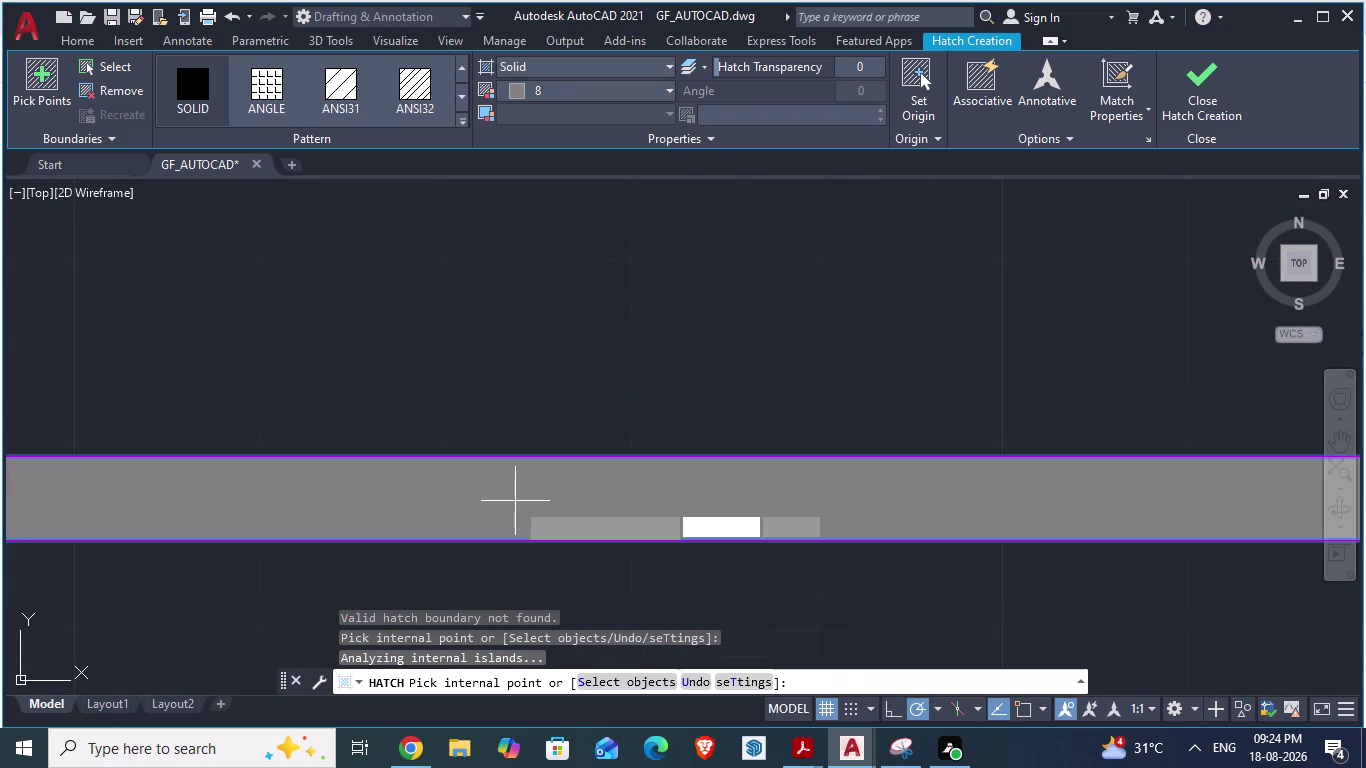
scroll(down, 3)
scroll(down, 3)
scroll(up, 3)
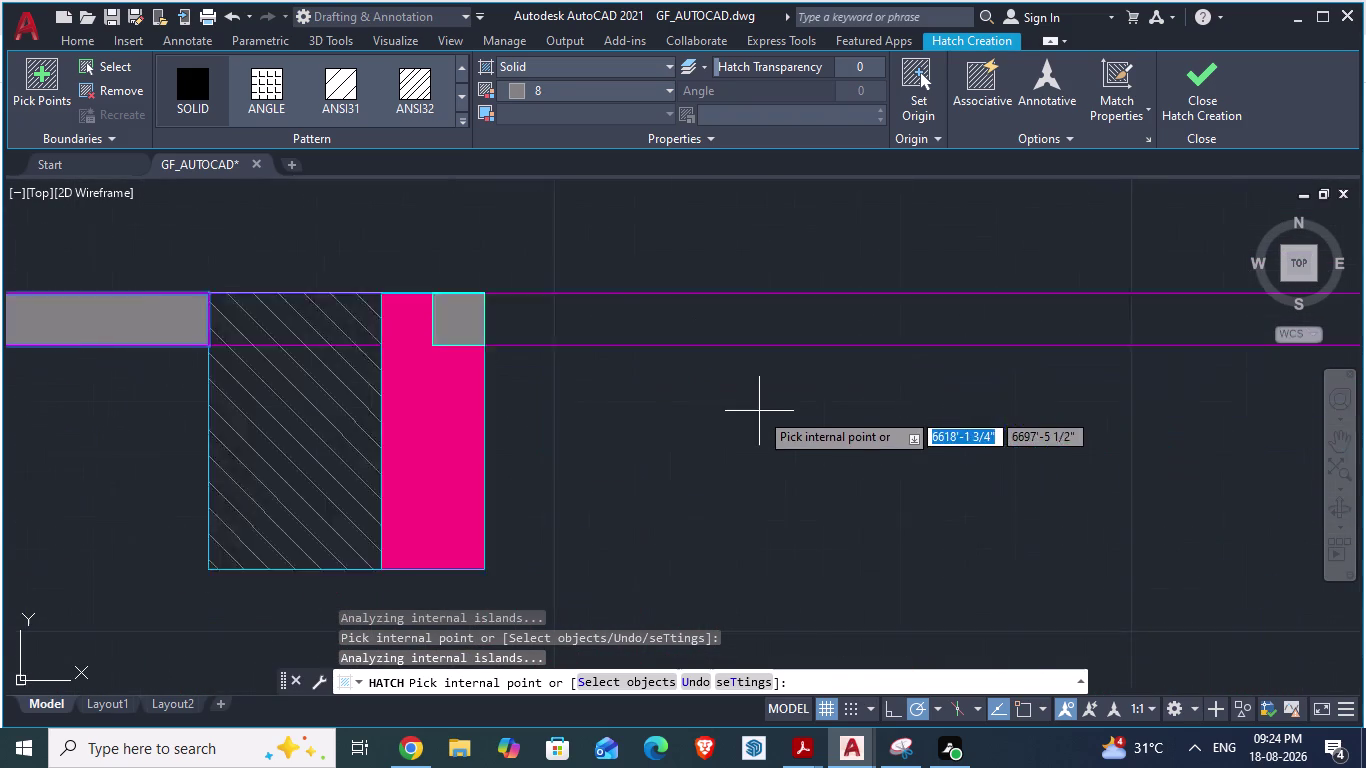
scroll(up, 3)
Pick hatch areas in the next wall section and the vertical wall strip.
click(567, 356)
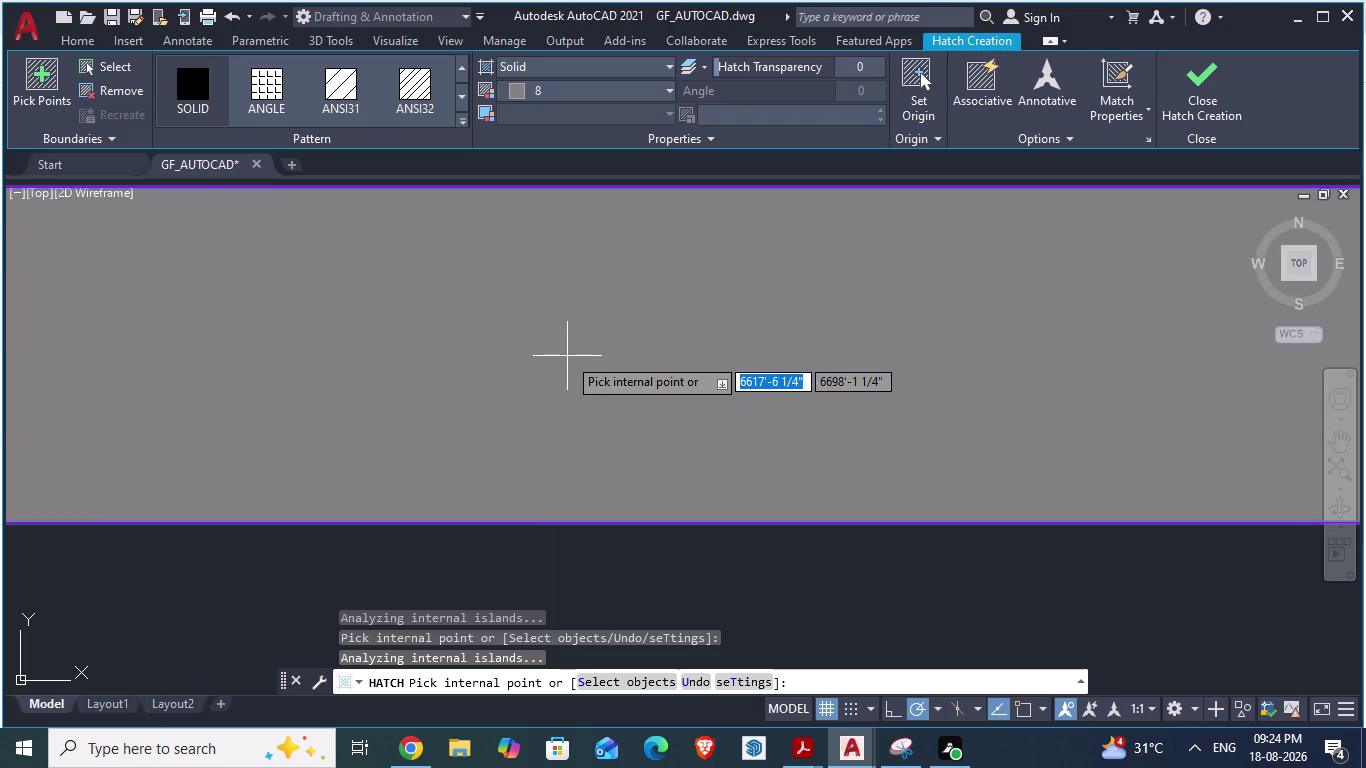
scroll(down, 3)
scroll(down, 3)
scroll(down, 3)
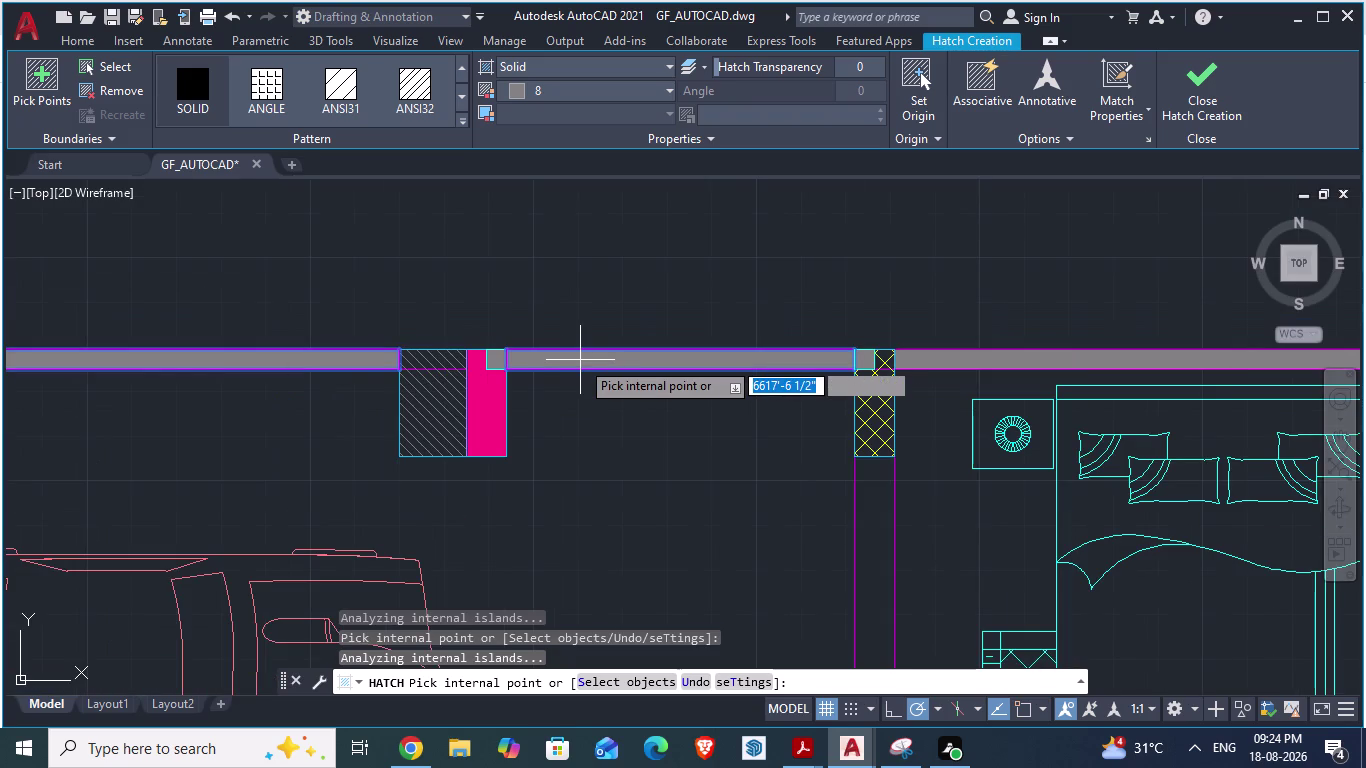
scroll(down, 3)
scroll(down, 3)
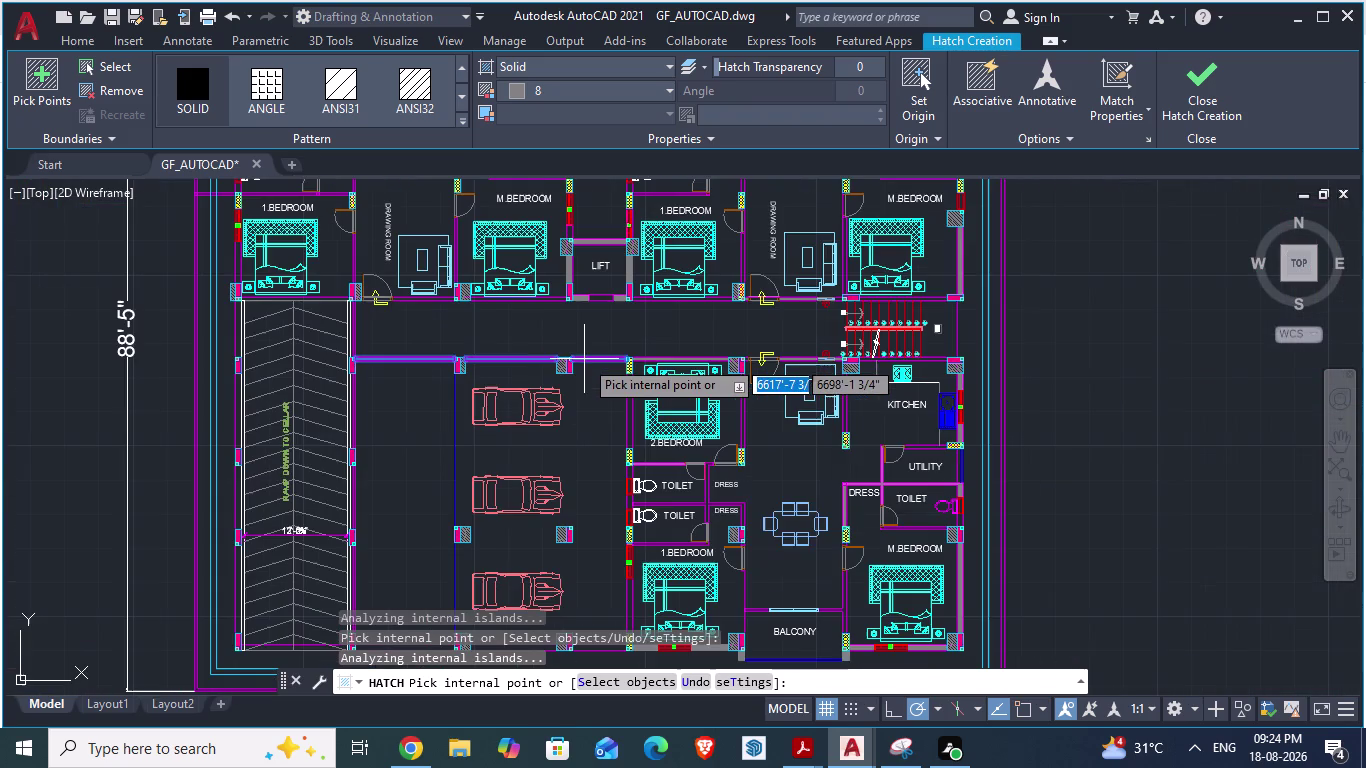
scroll(up, 3)
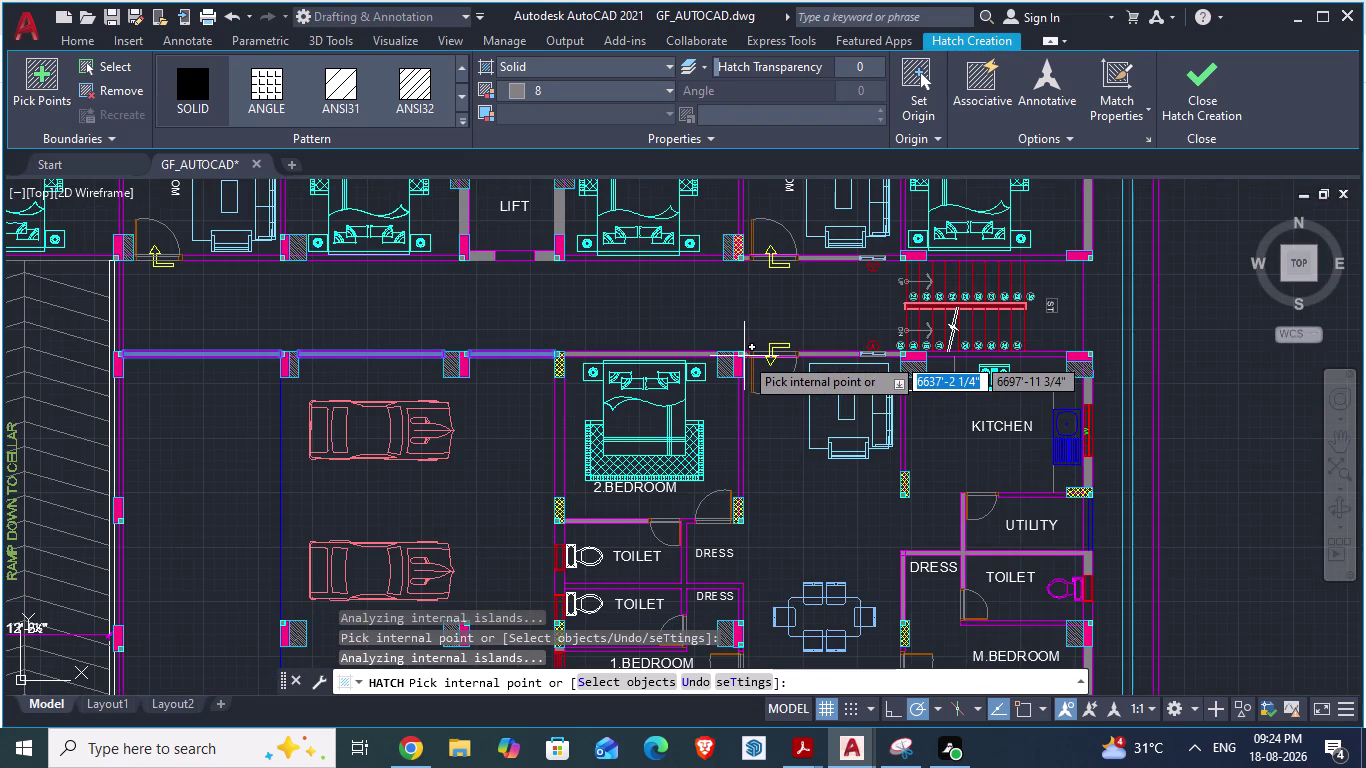
scroll(up, 3)
scroll(up, 3)
scroll(up, 3)
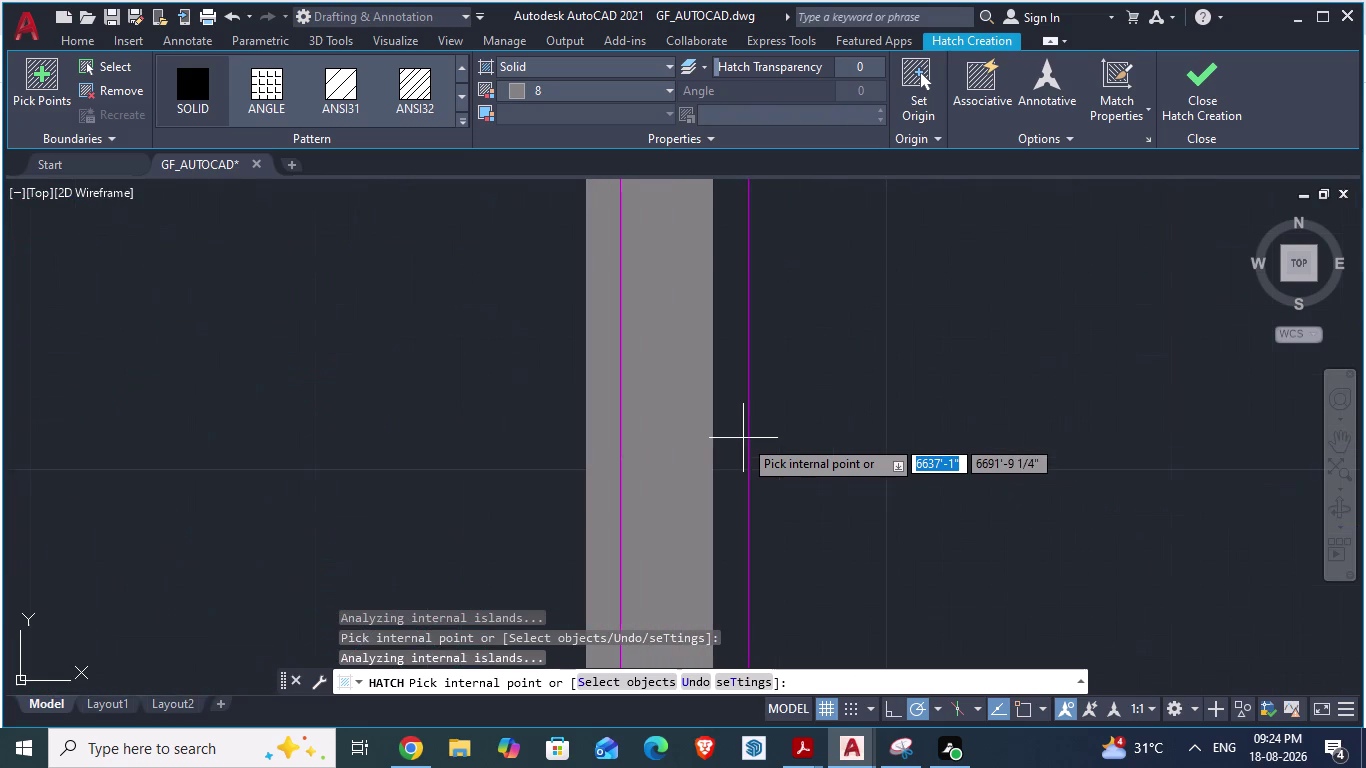
click(694, 436)
scroll(down, 3)
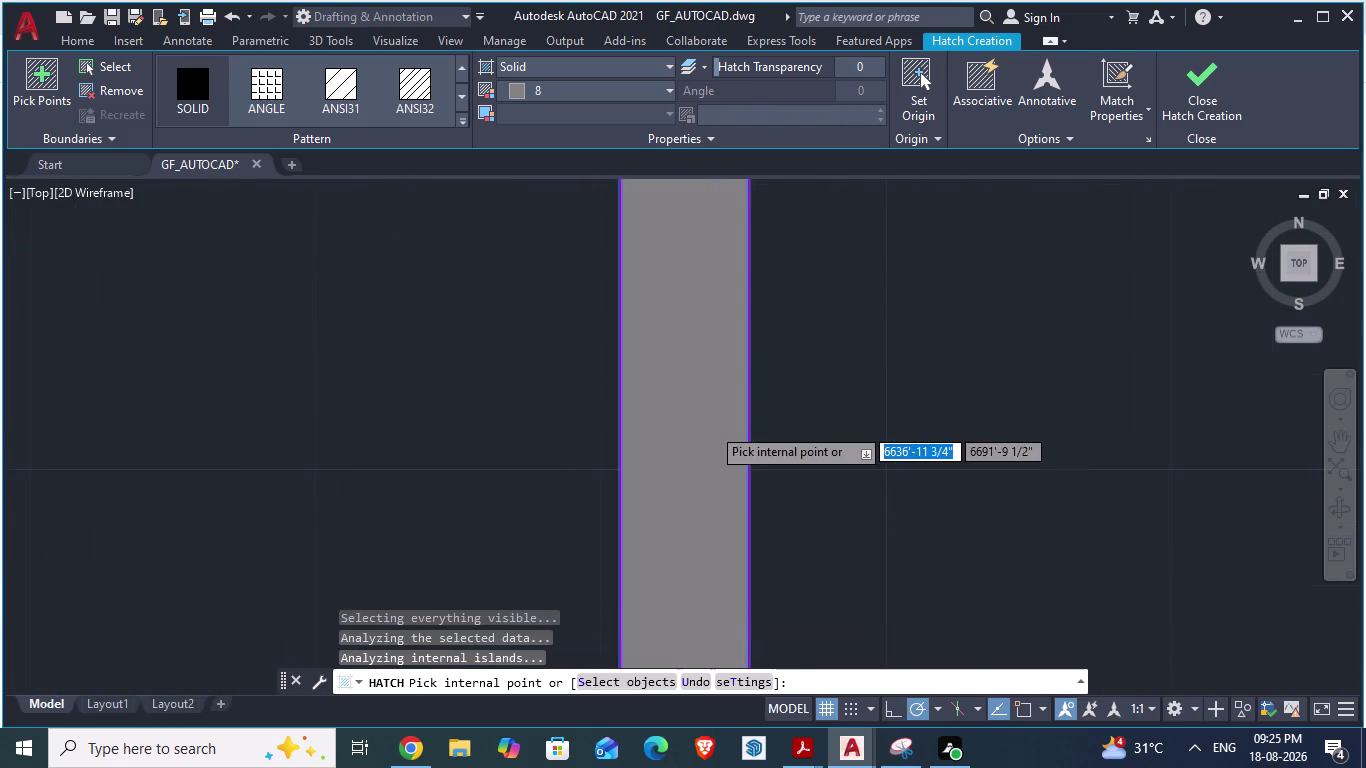
scroll(down, 3)
scroll(up, 3)
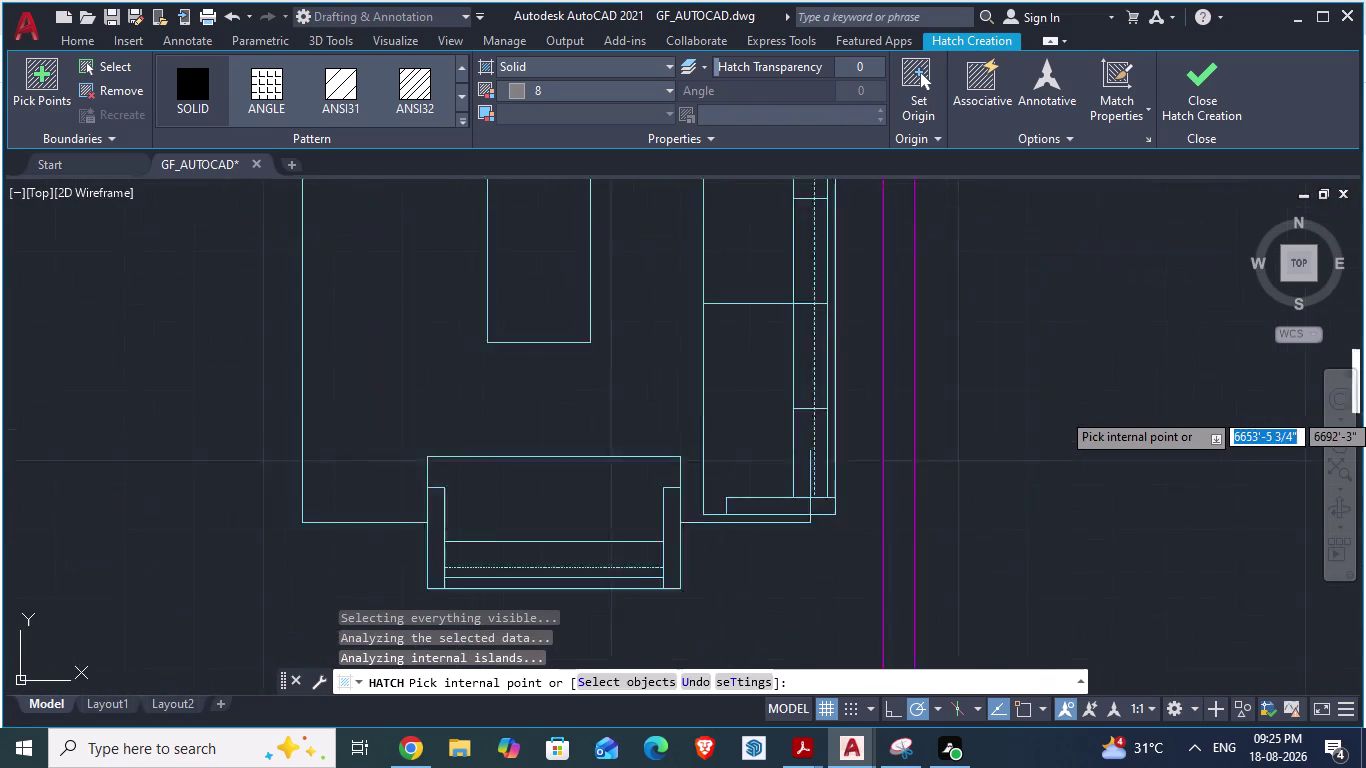
scroll(up, 3)
Add the kitchen side wall and the wall beside the utility door to the hatch.
click(359, 446)
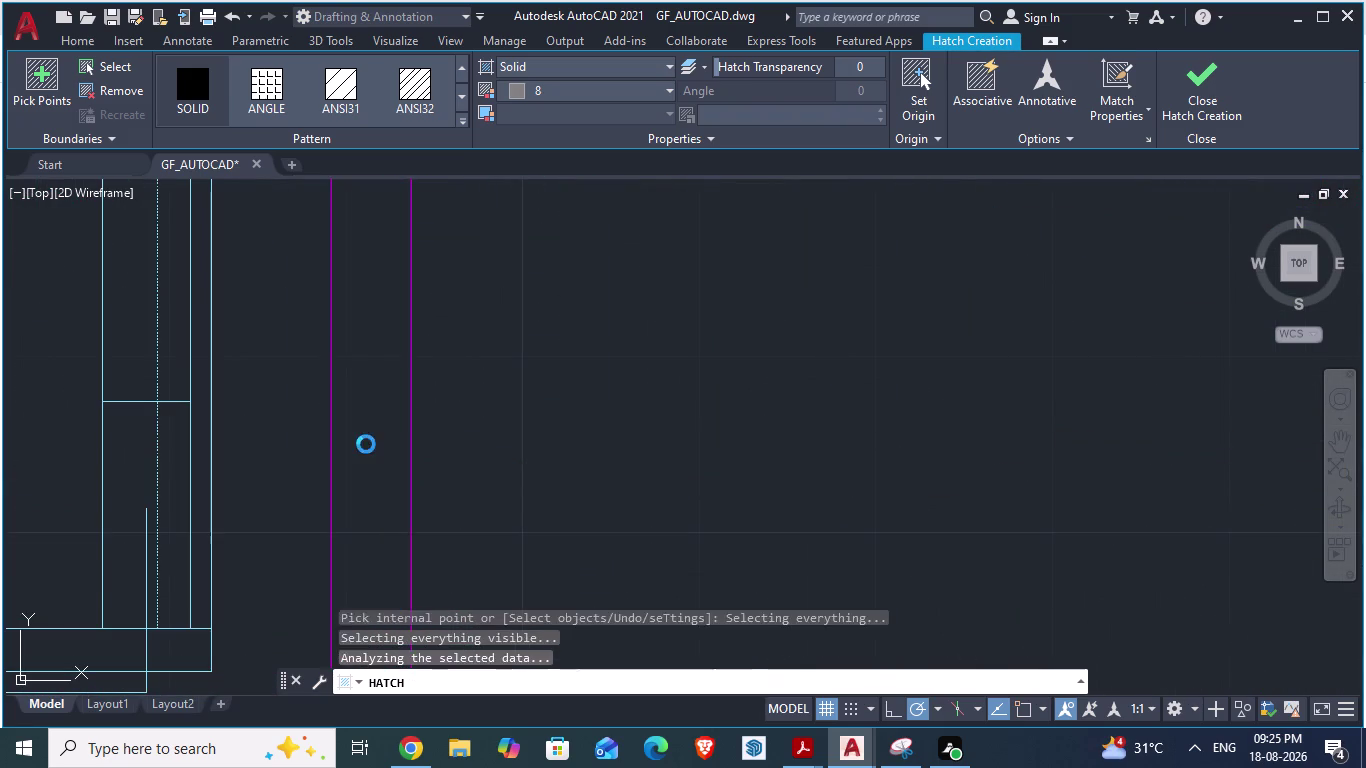
scroll(down, 3)
scroll(down, 3)
scroll(down, 3)
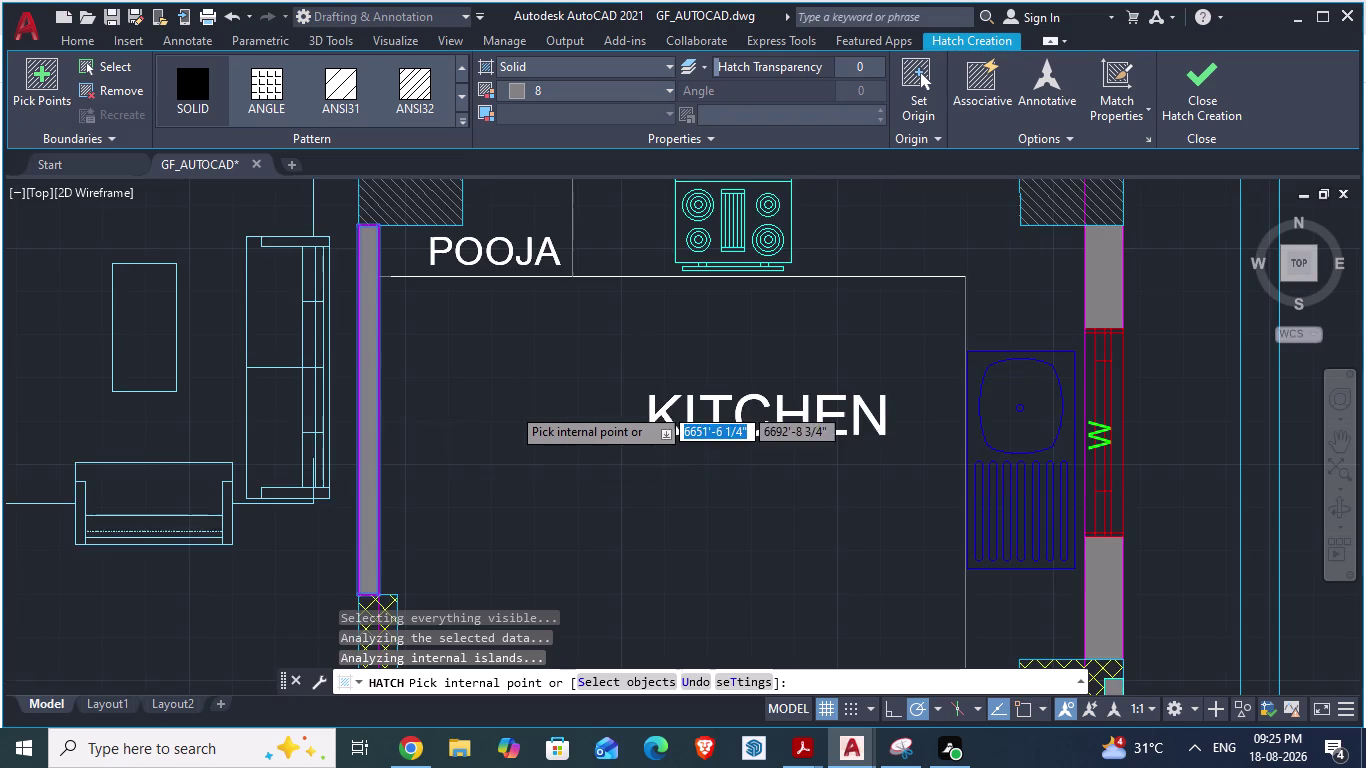
scroll(down, 3)
scroll(up, 3)
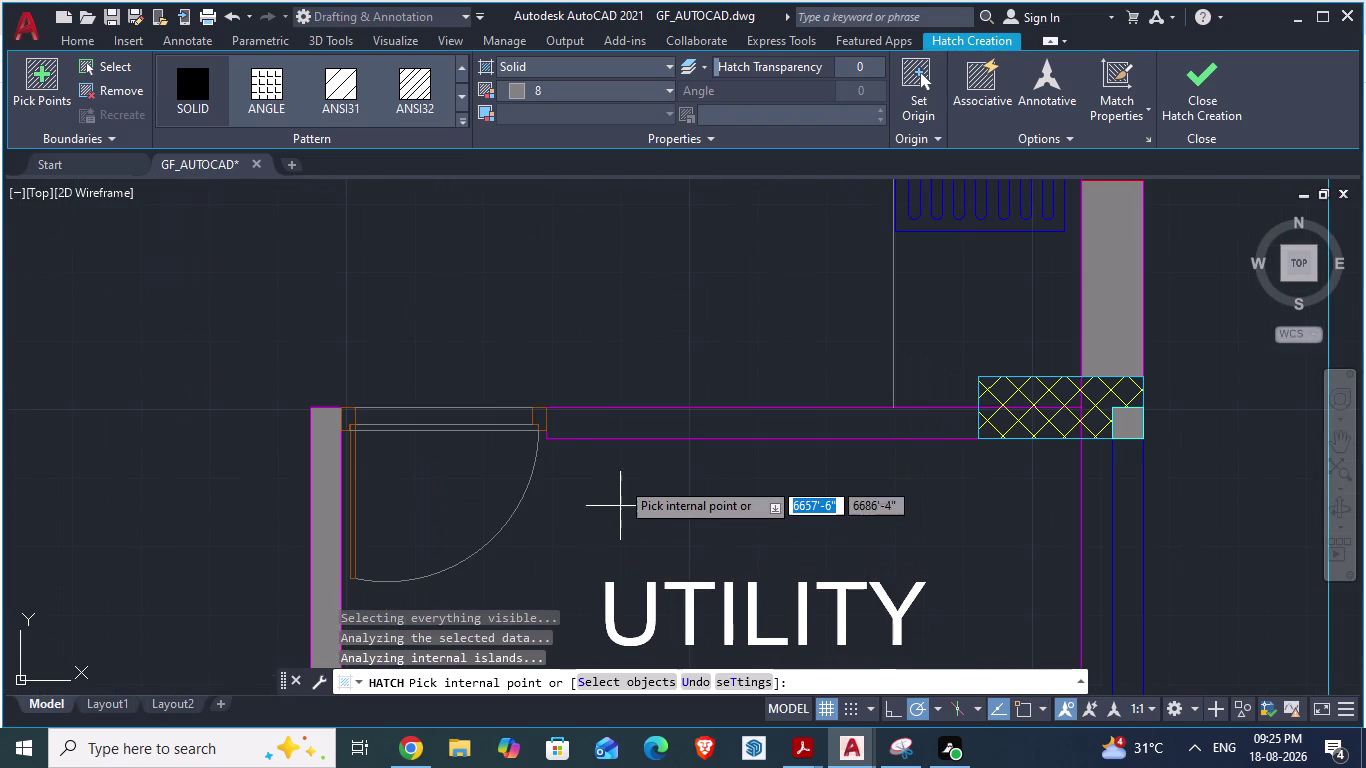
scroll(up, 3)
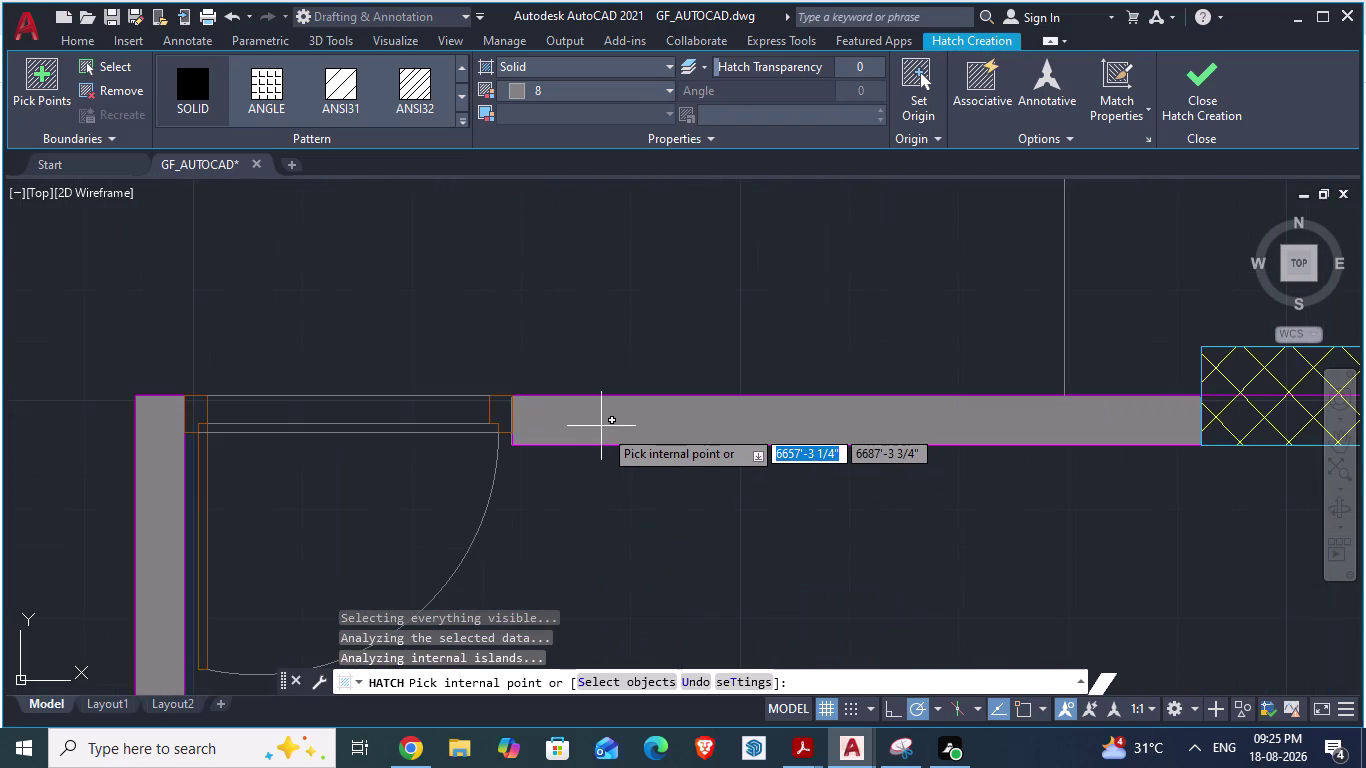
click(610, 428)
scroll(down, 3)
scroll(down, 3)
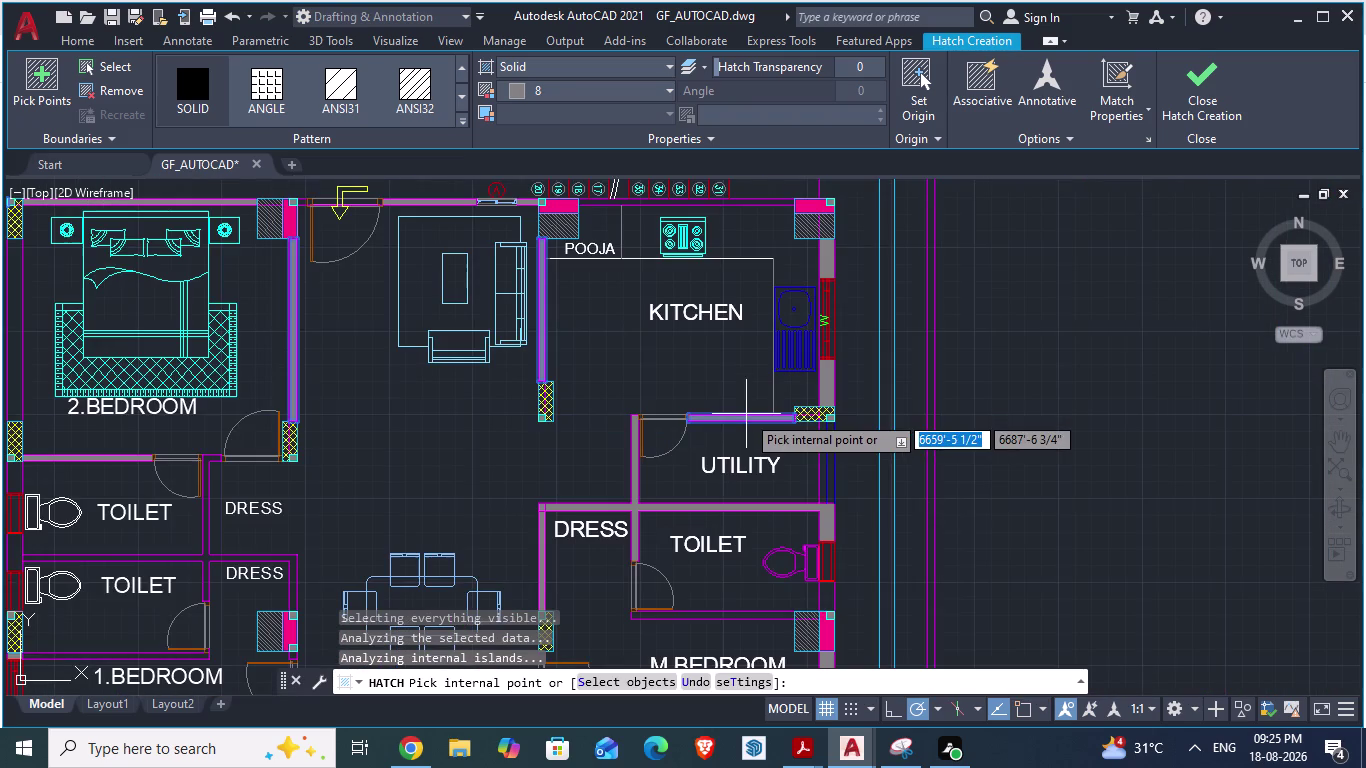
scroll(up, 3)
scroll(up, 3)
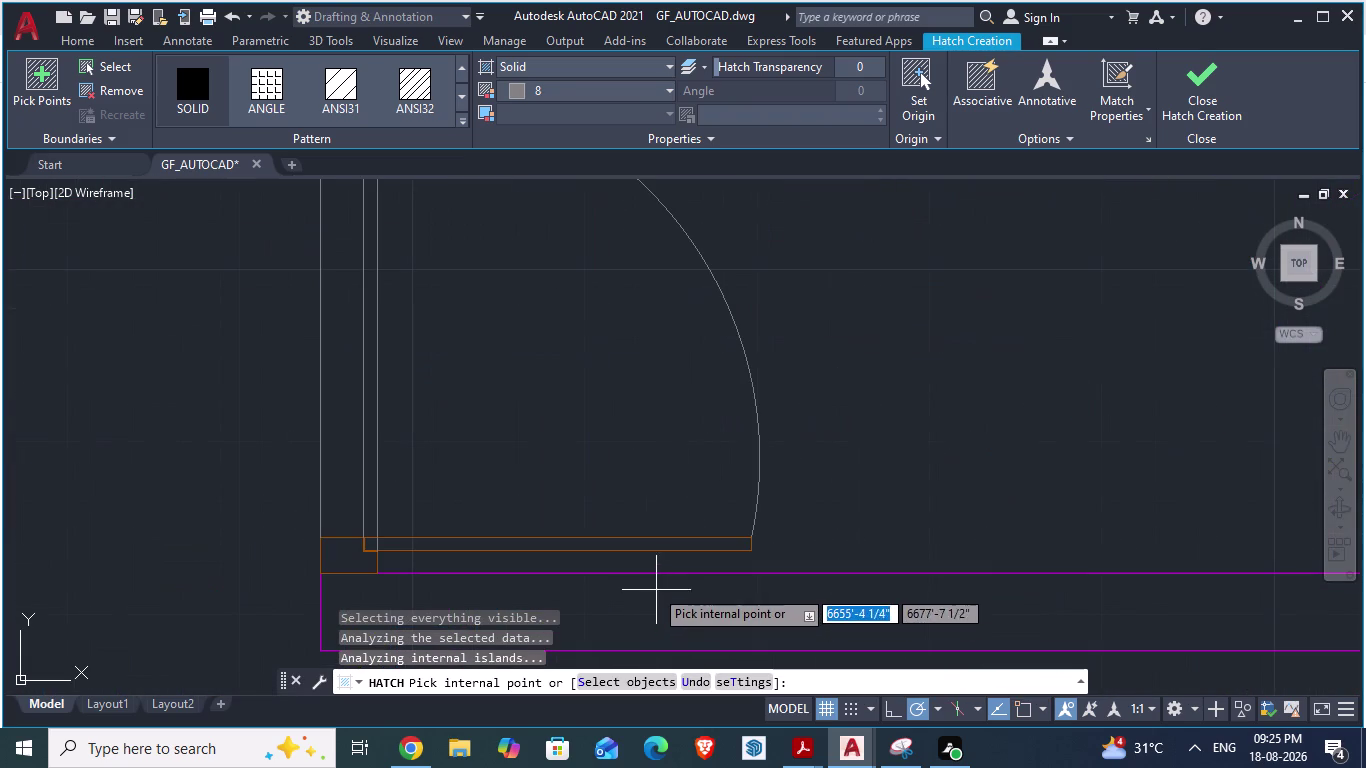
Pick the toilet wall beside its door and the wall gap, flooding the plan grey.
click(616, 616)
scroll(down, 3)
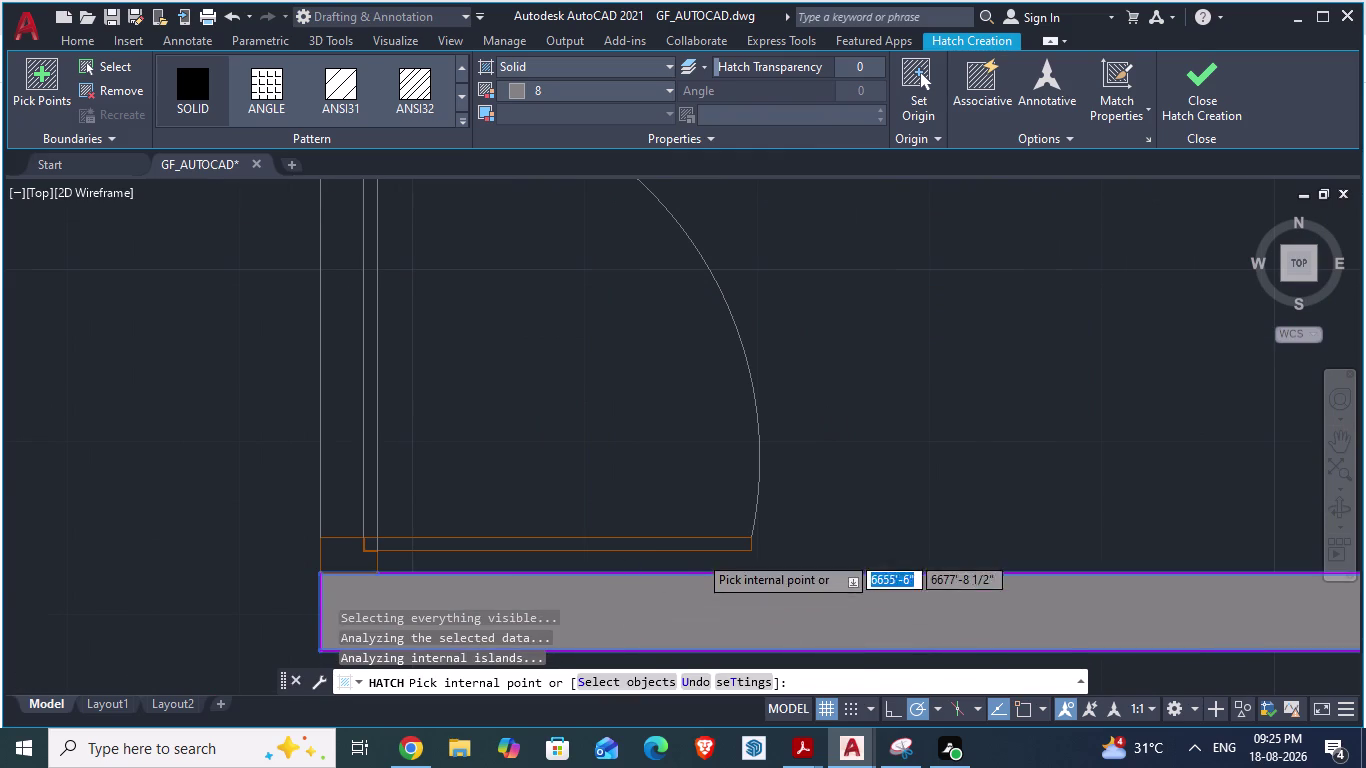
scroll(down, 3)
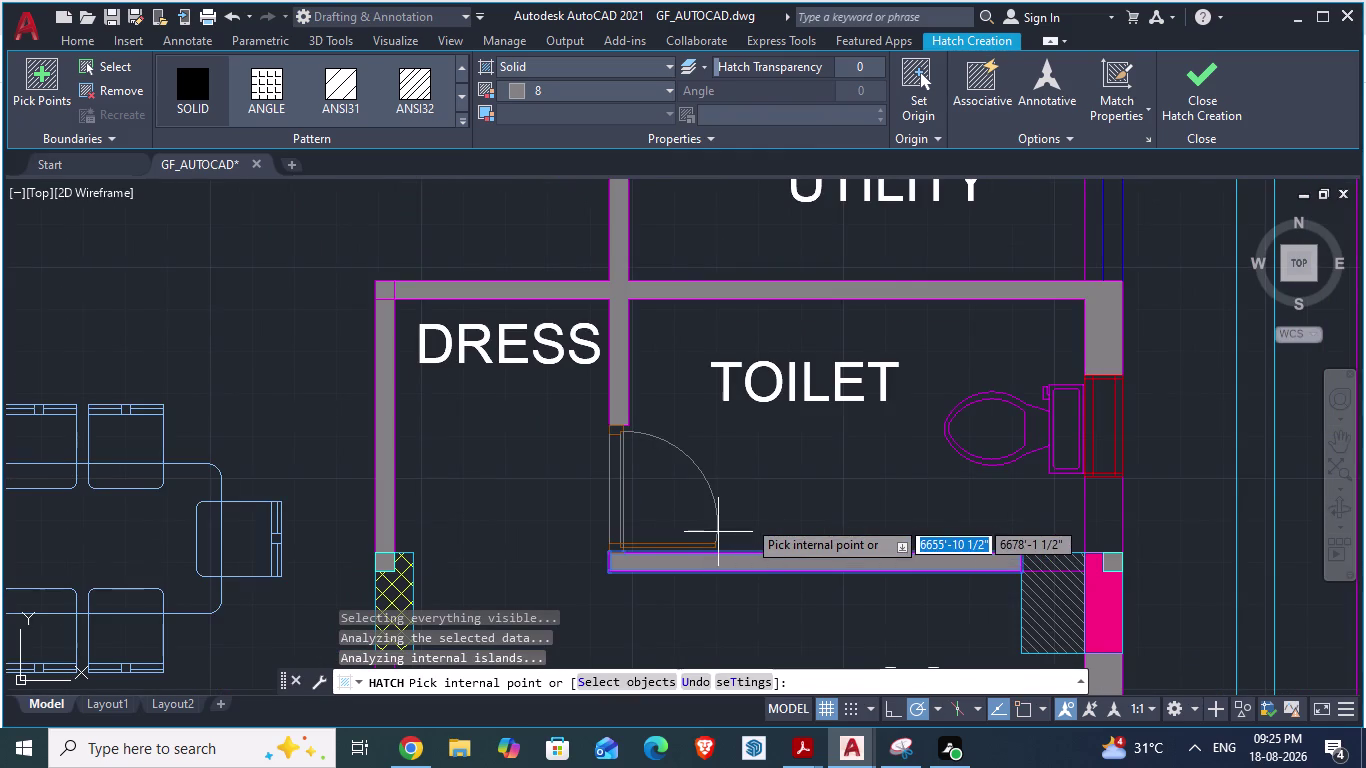
scroll(down, 3)
scroll(down, 3)
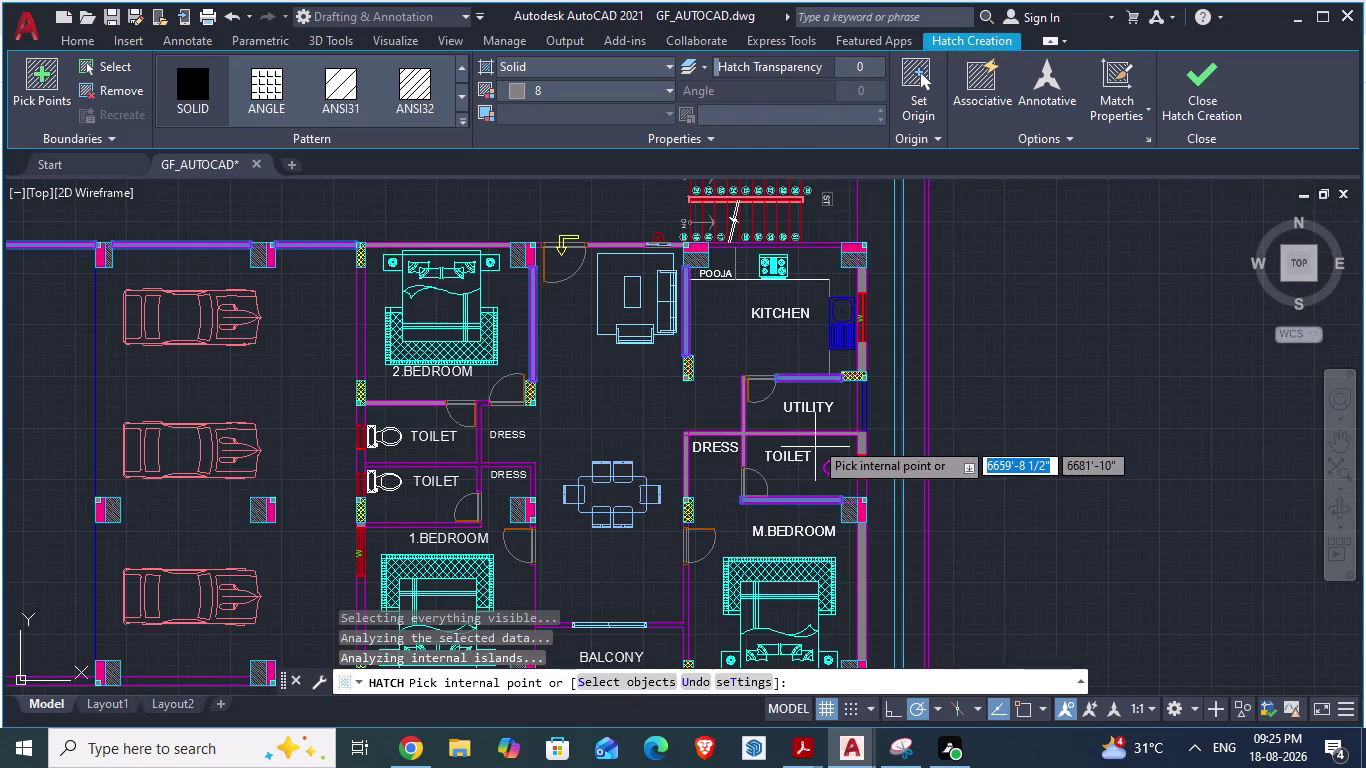
scroll(down, 3)
scroll(up, 3)
scroll(up, 3)
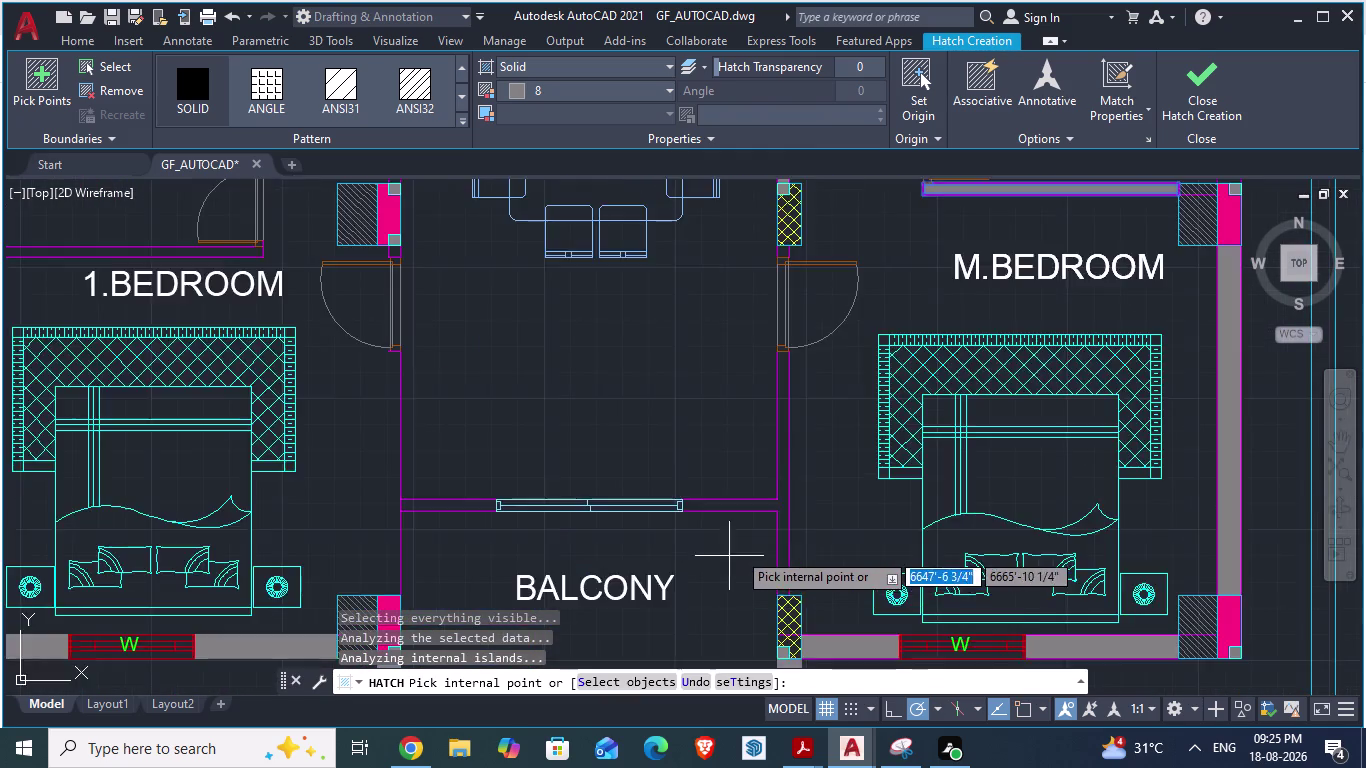
scroll(up, 3)
scroll(up, 3)
click(865, 387)
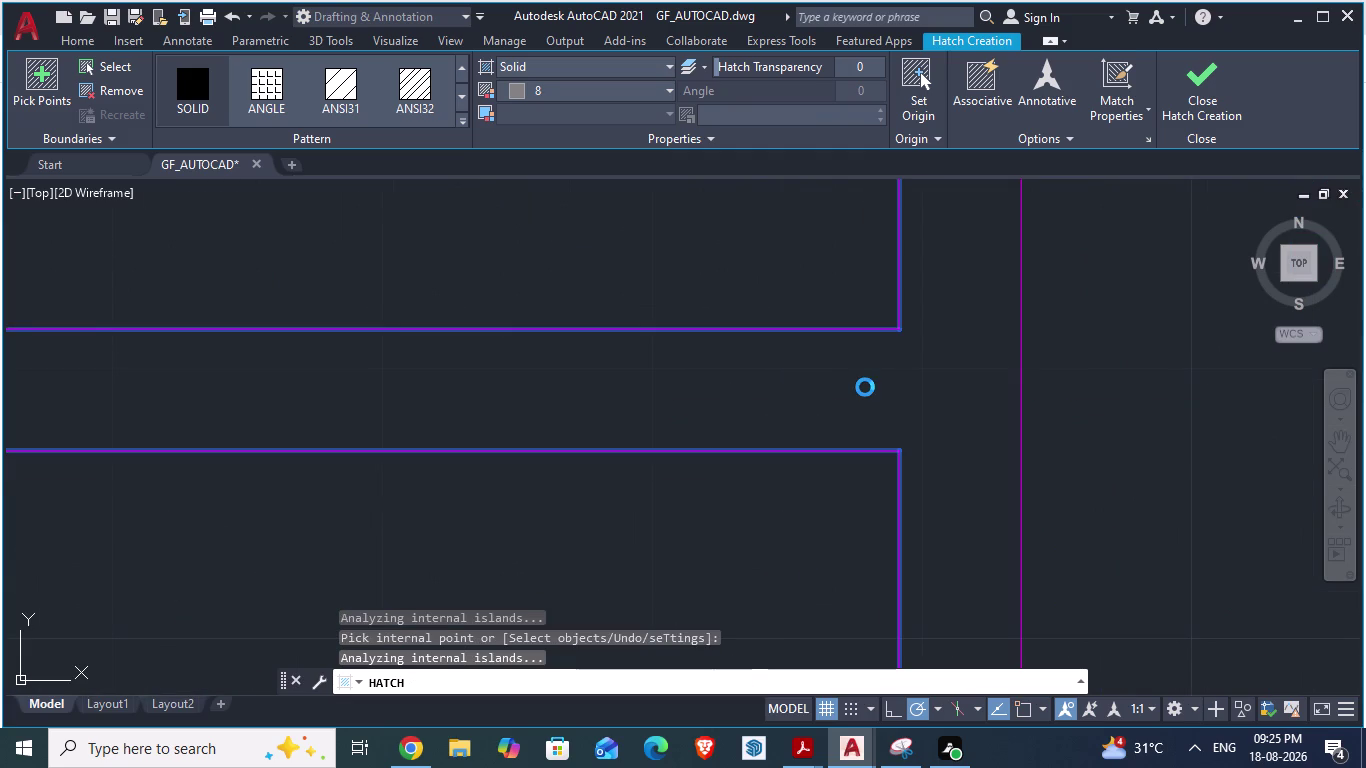
scroll(down, 3)
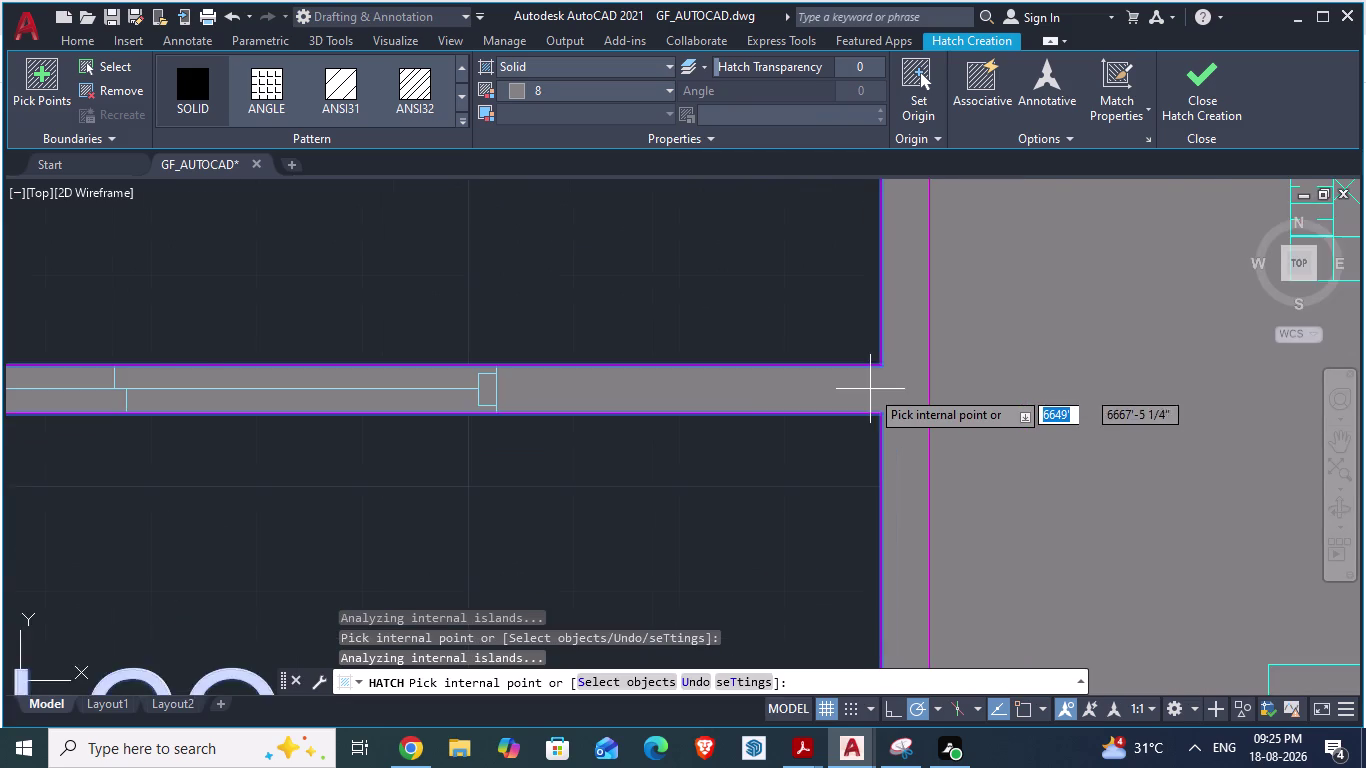
scroll(down, 3)
scroll(down, 3)
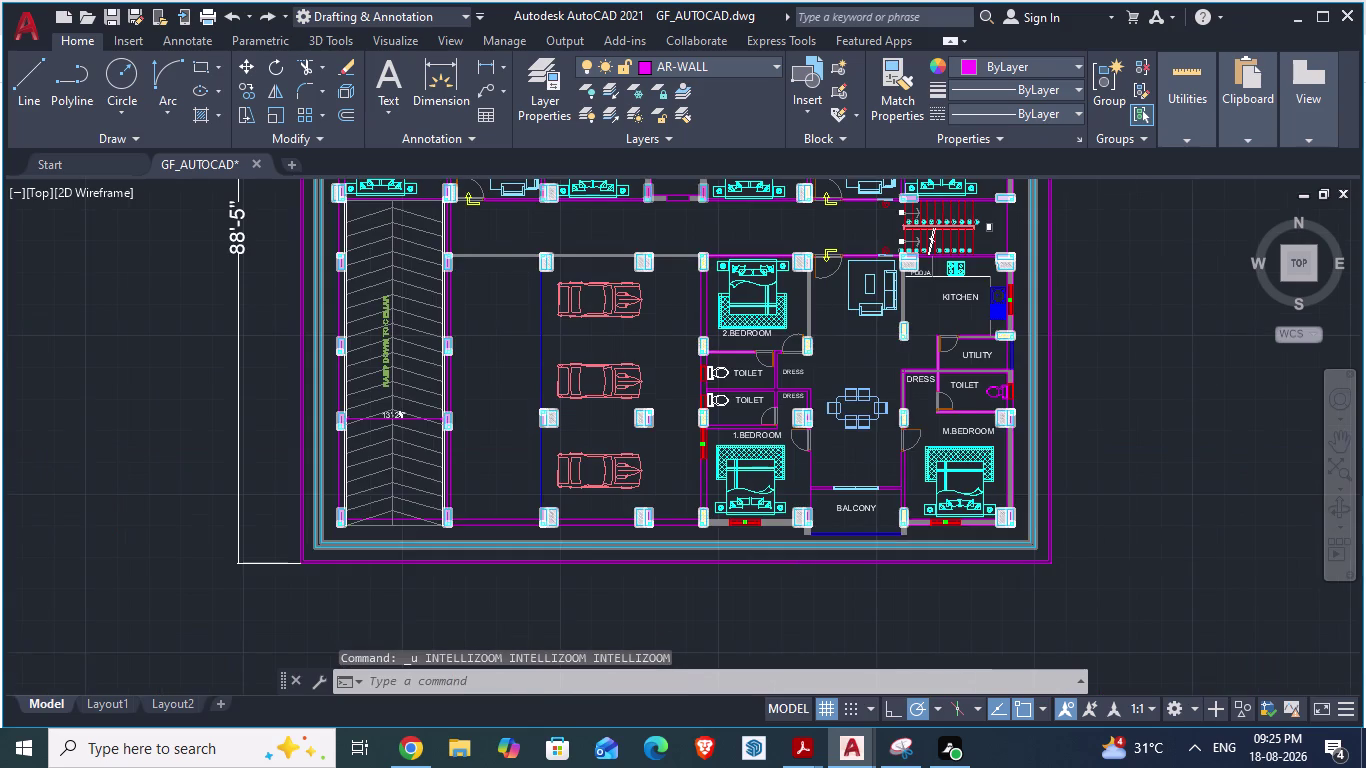
scroll(up, 3)
scroll(up, 3)
scroll(down, 3)
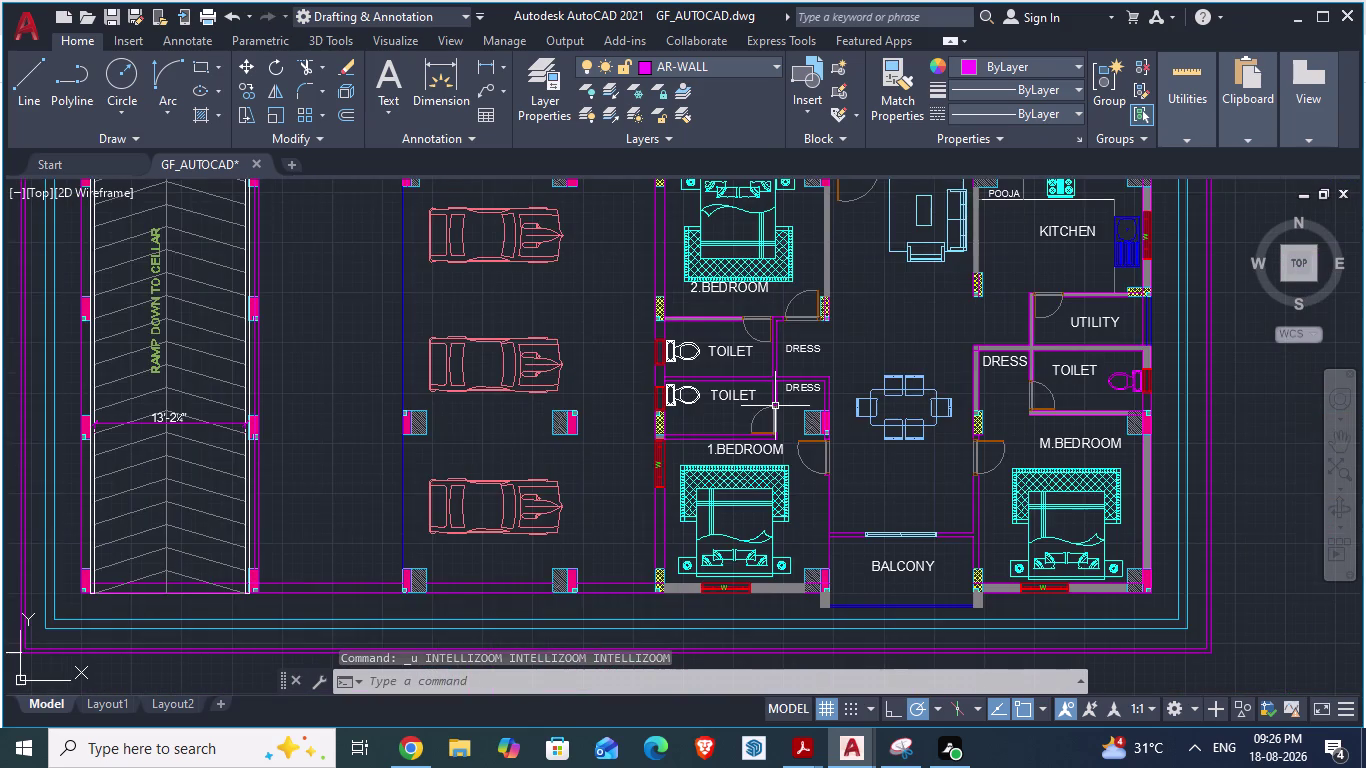
scroll(down, 3)
scroll(up, 3)
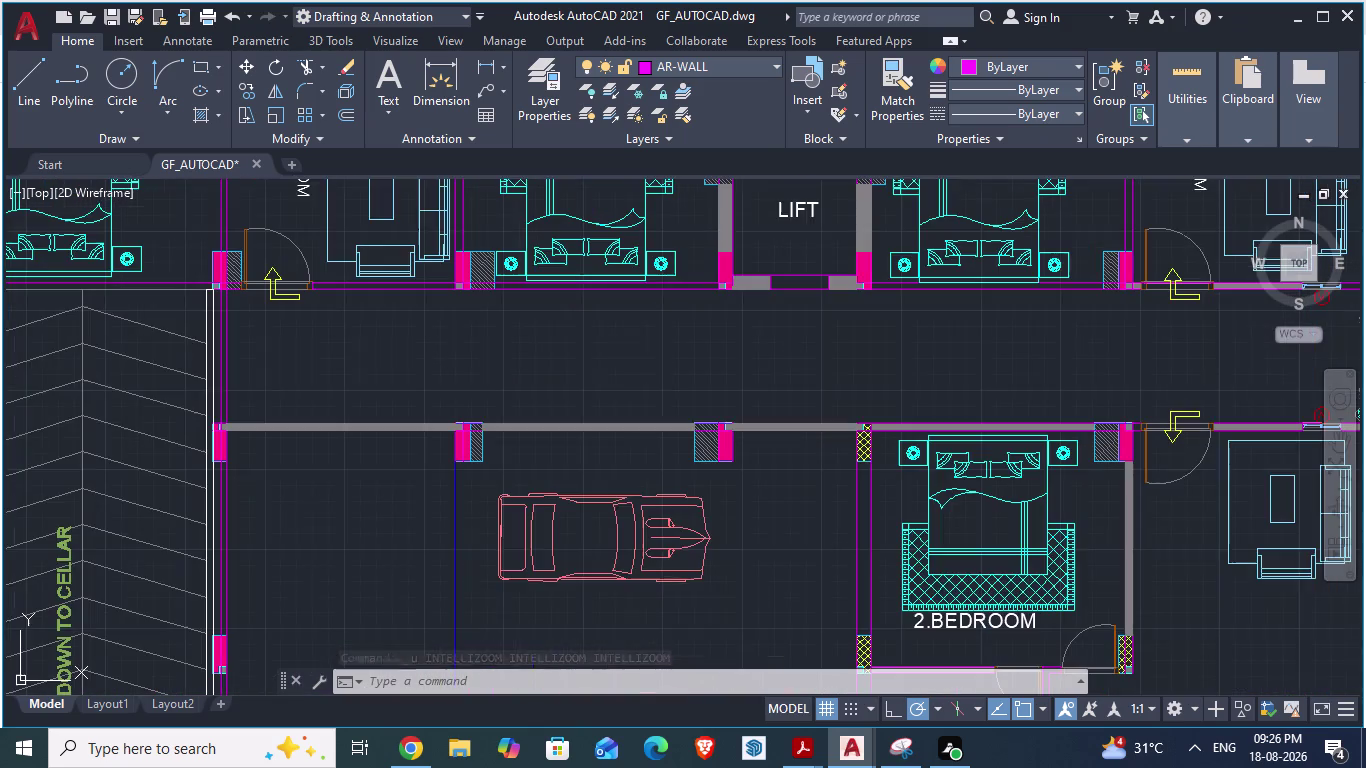
scroll(up, 3)
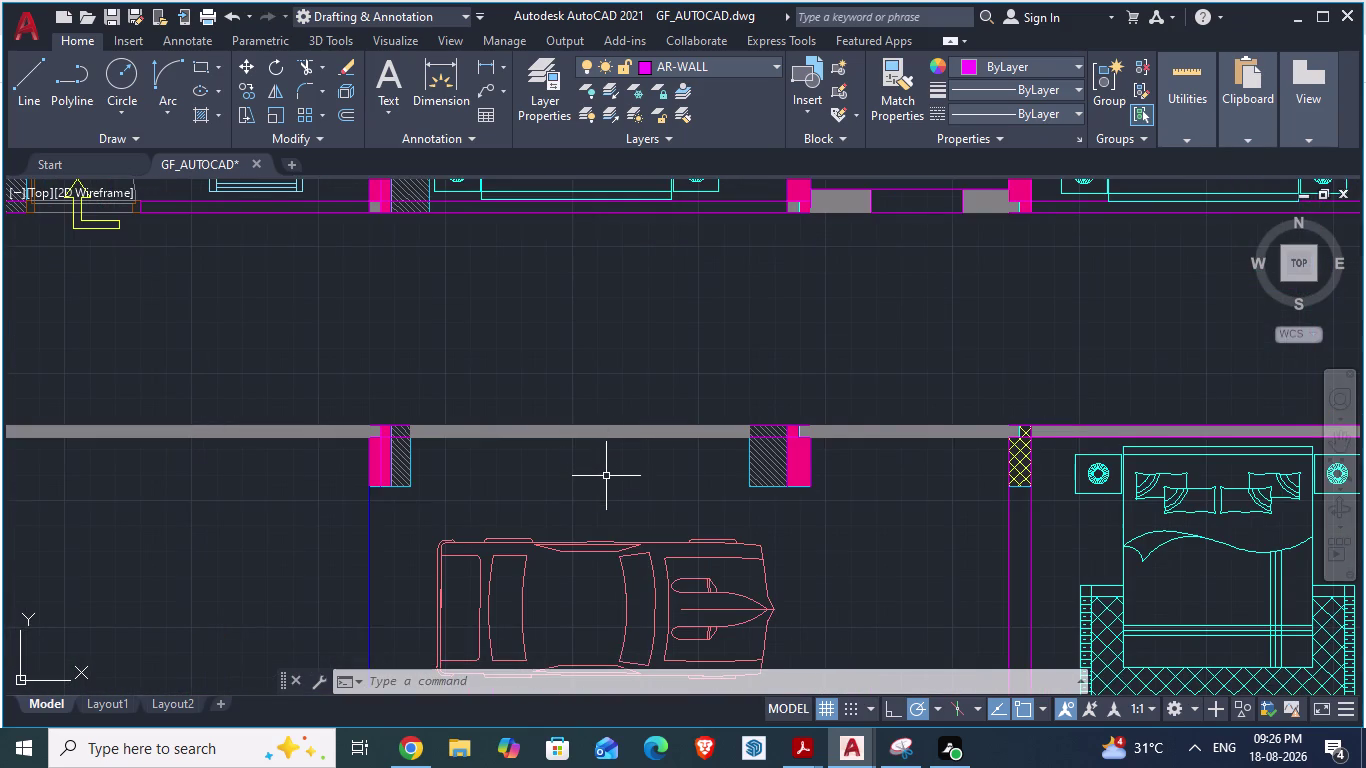
key(ctrl+z)
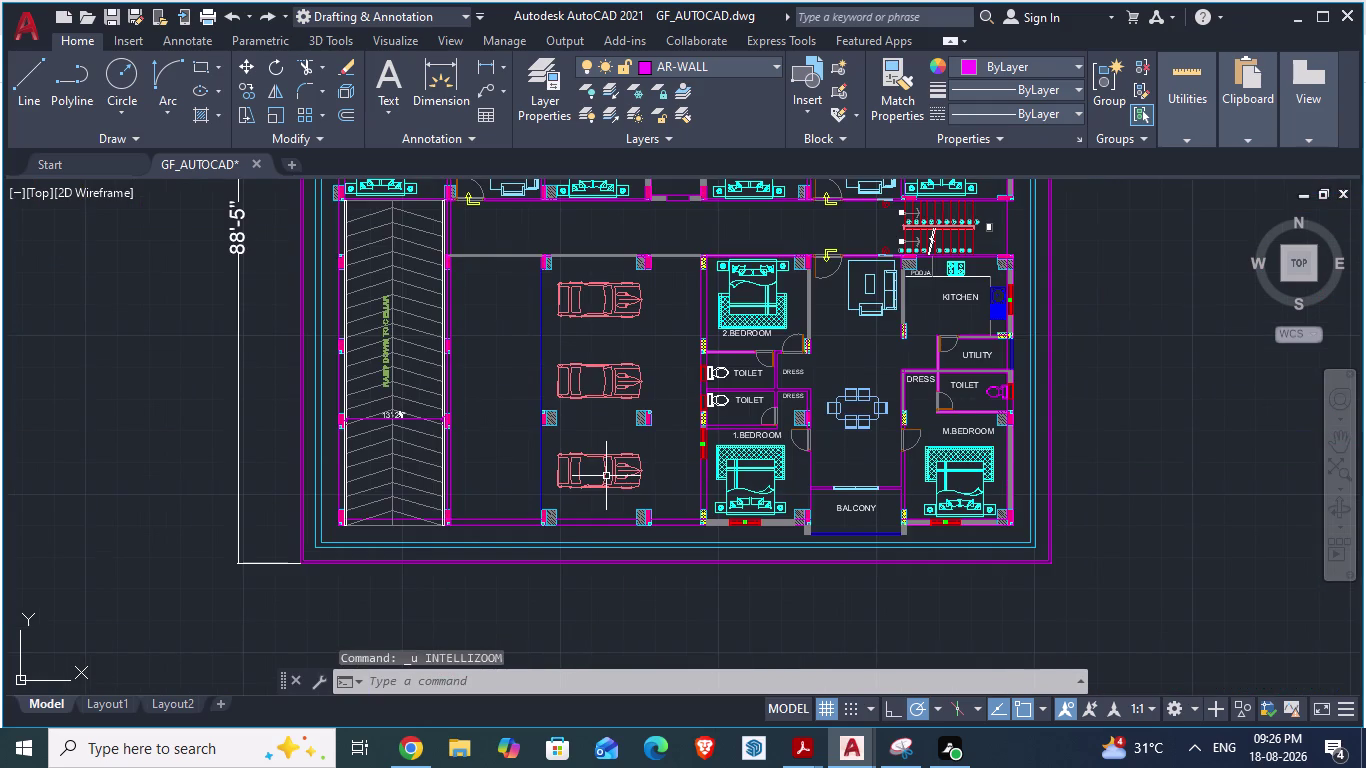
key(ctrl+z)
scroll(down, 3)
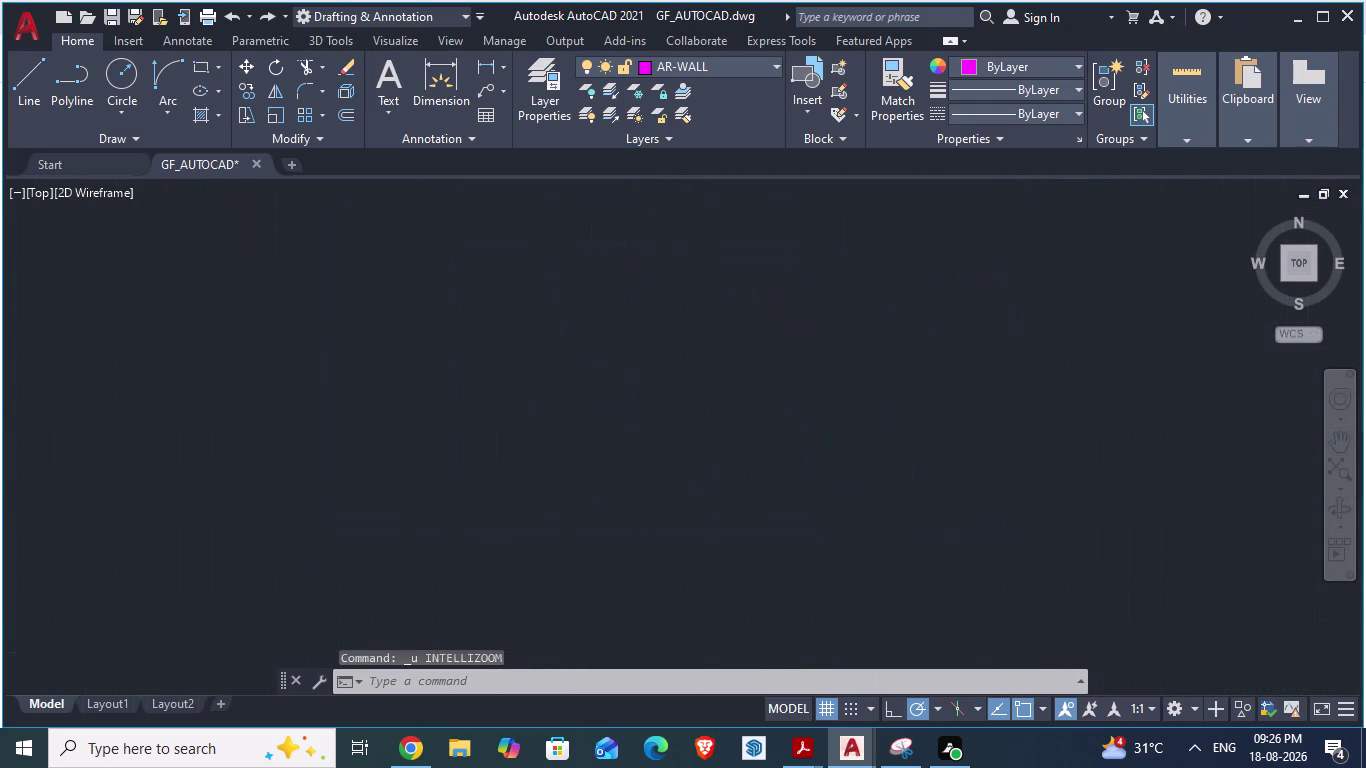
scroll(up, 3)
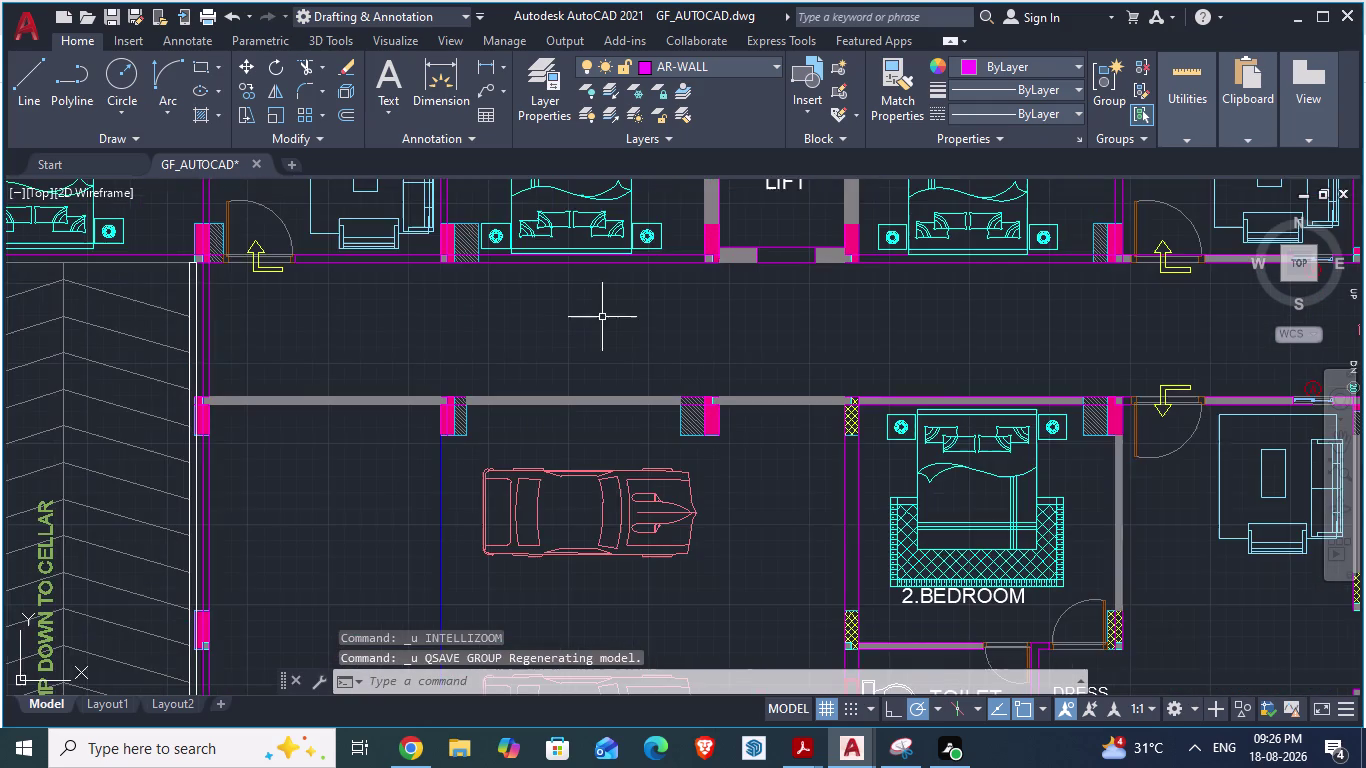
scroll(up, 3)
Erase the grey hatch strip along the wall above the parking area and 2.BEDROOM.
click(561, 395)
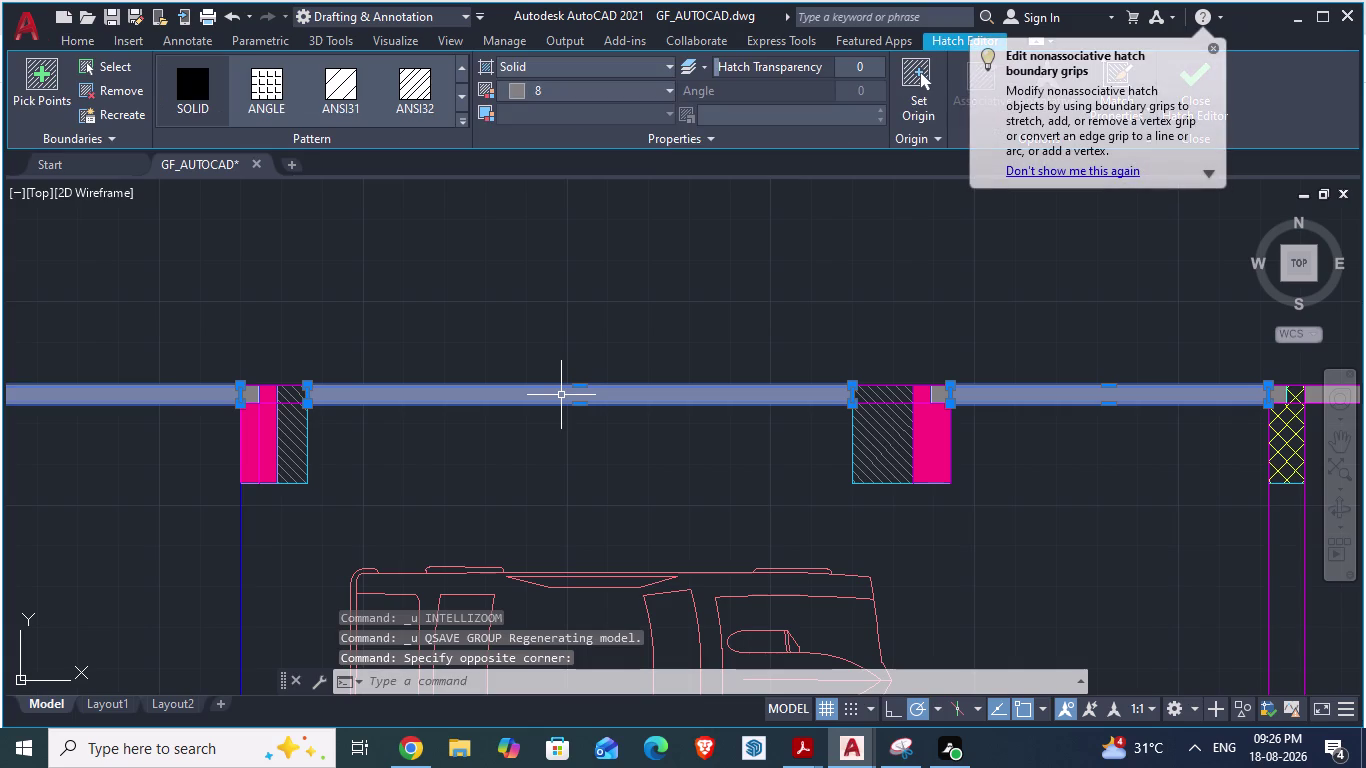
key(Delete)
scroll(down, 3)
scroll(down, 3)
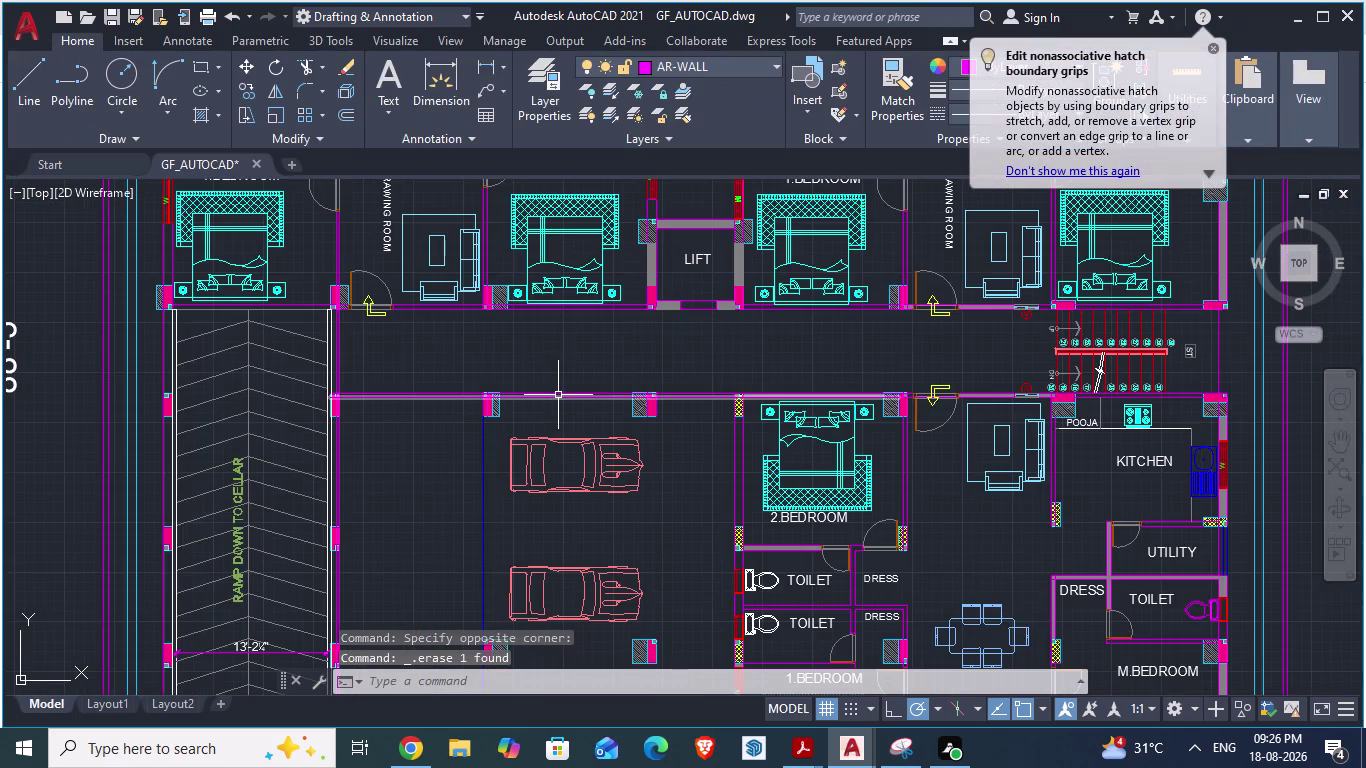
scroll(up, 3)
scroll(down, 3)
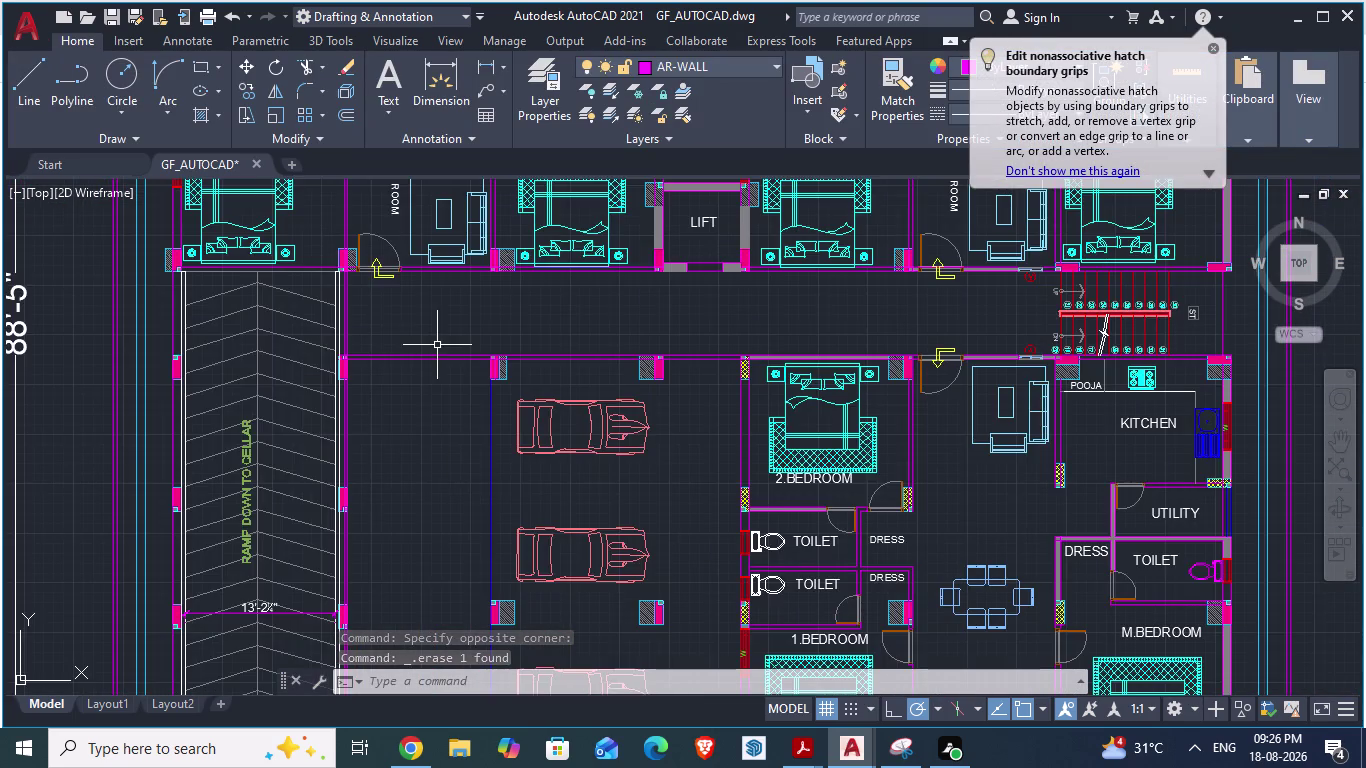
scroll(down, 3)
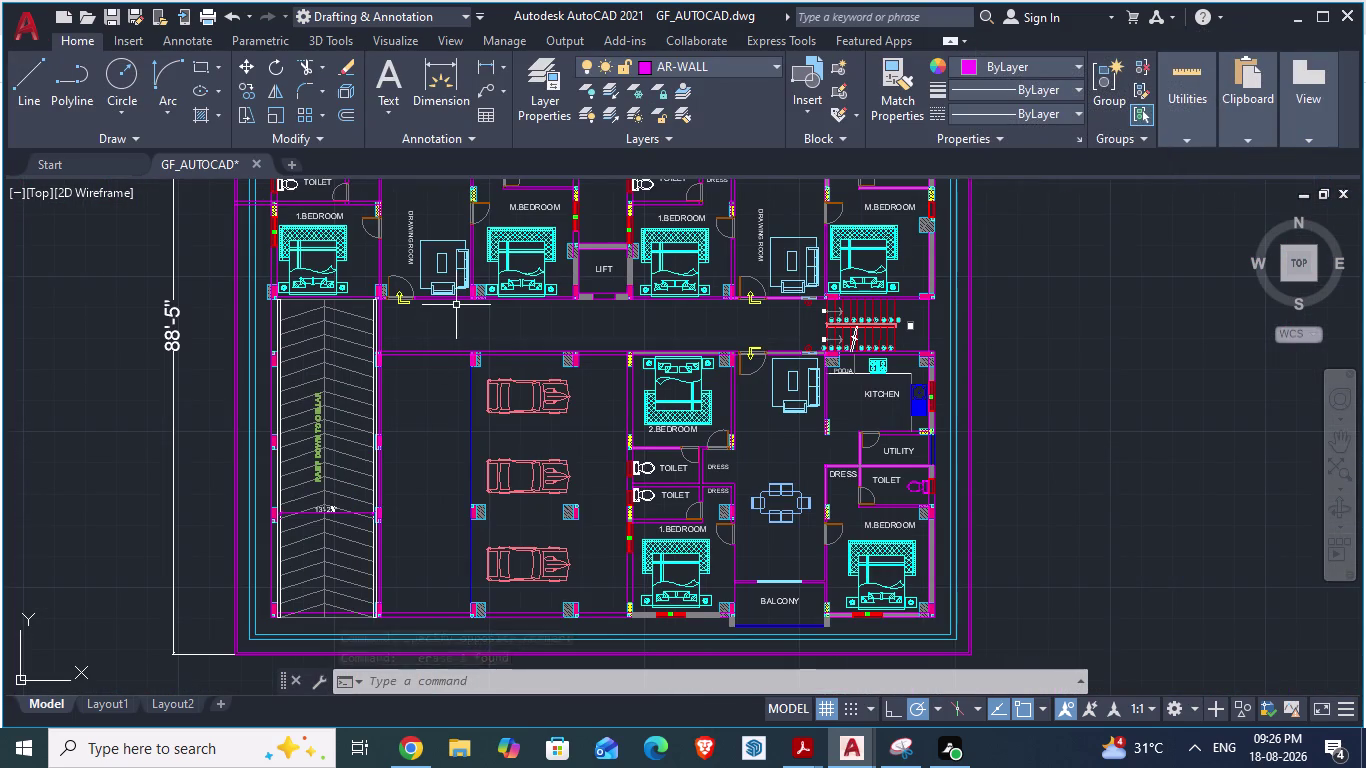
scroll(up, 3)
scroll(up, 3)
scroll(down, 3)
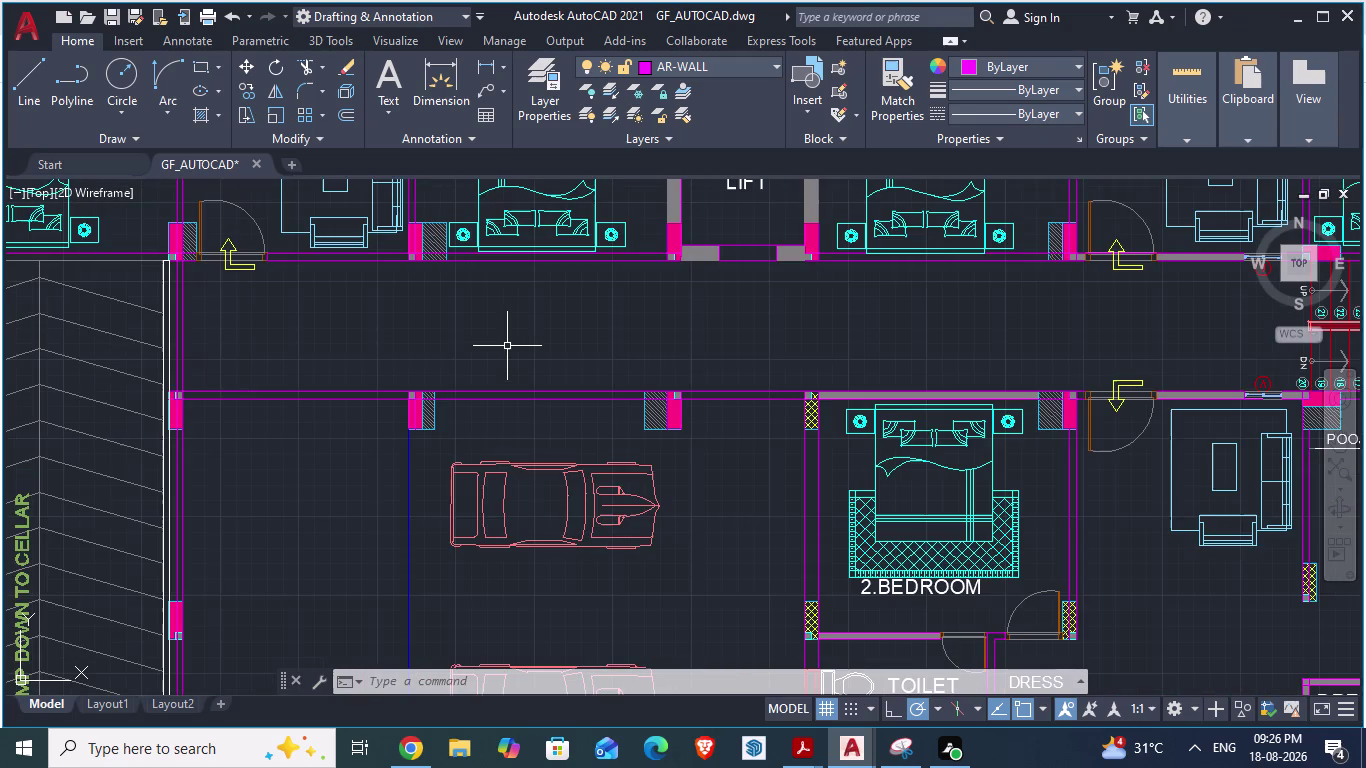
scroll(down, 3)
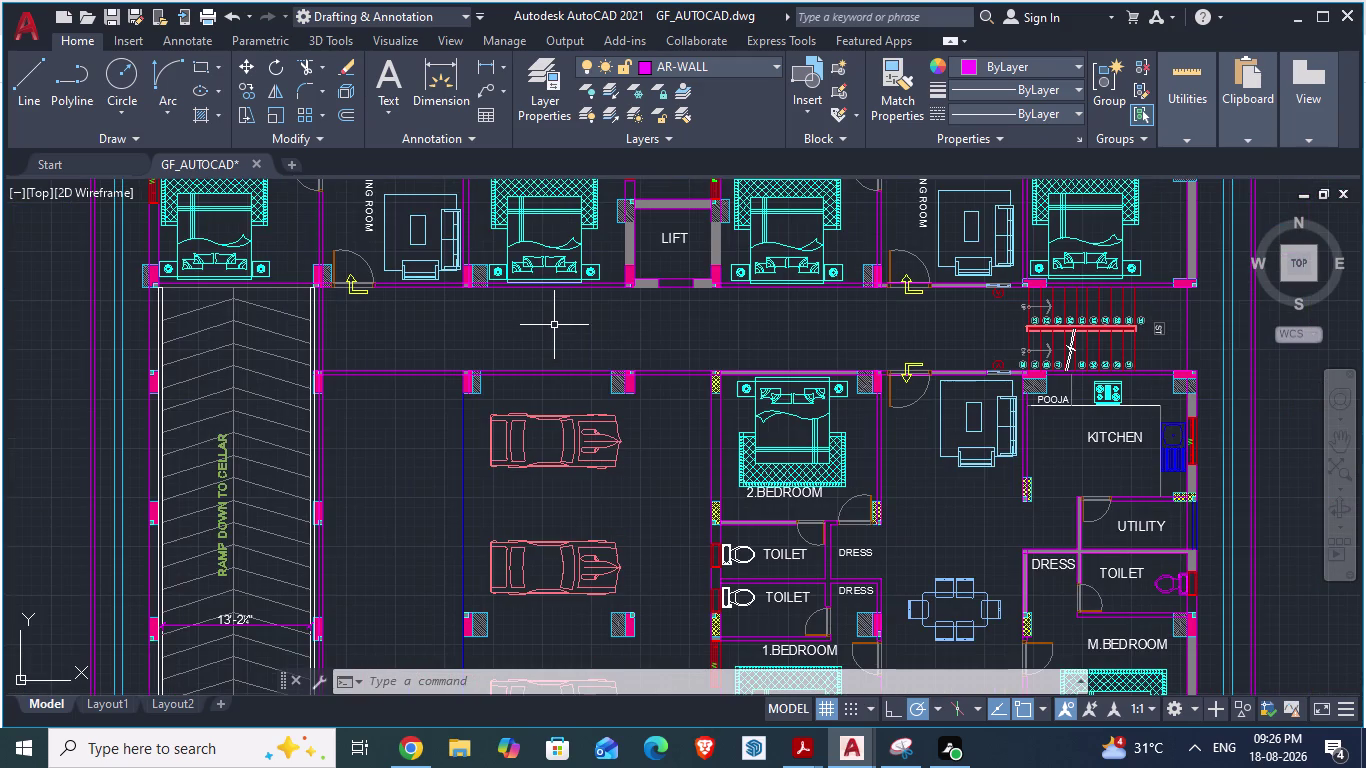
scroll(down, 3)
scroll(up, 3)
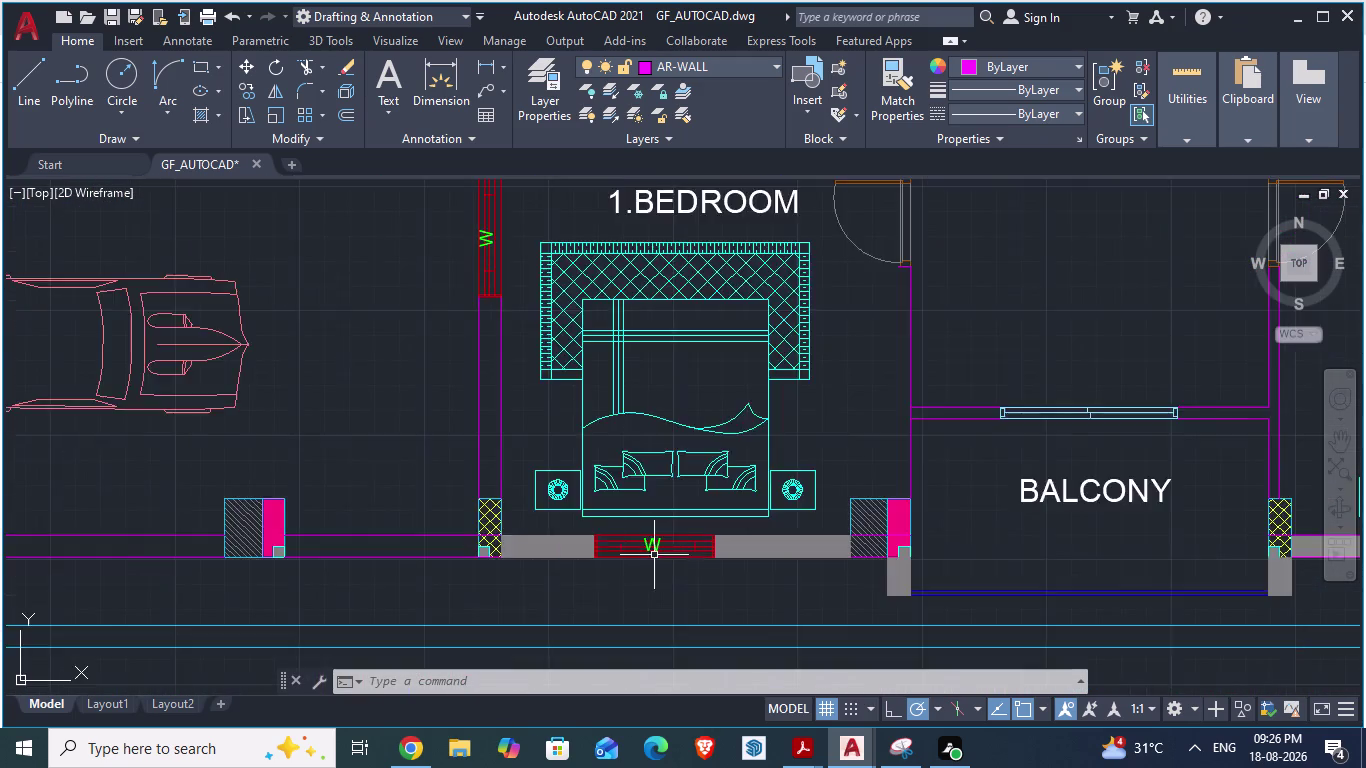
scroll(up, 3)
scroll(down, 3)
scroll(up, 3)
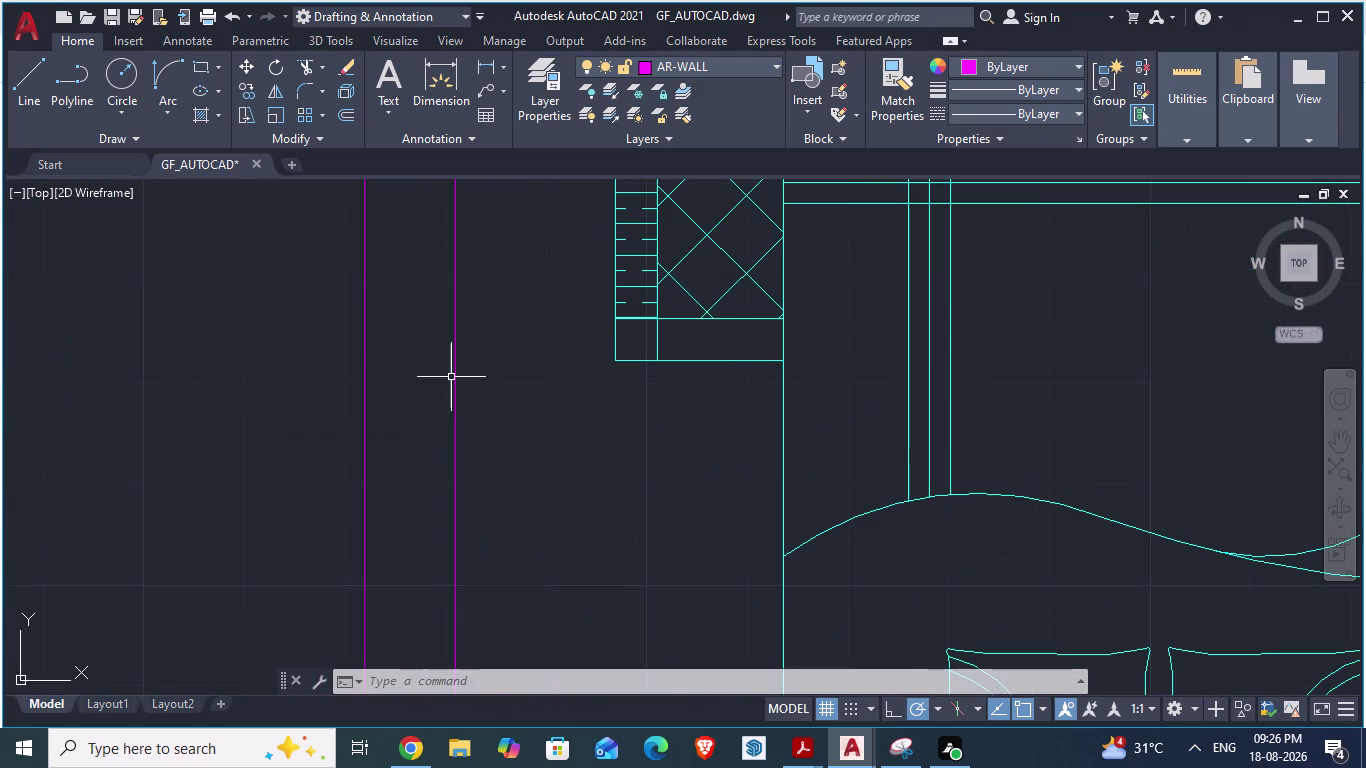
key(h)
key(Return)
Pick hatch areas in the wall gap beside the toilet, then undo the pick.
click(400, 450)
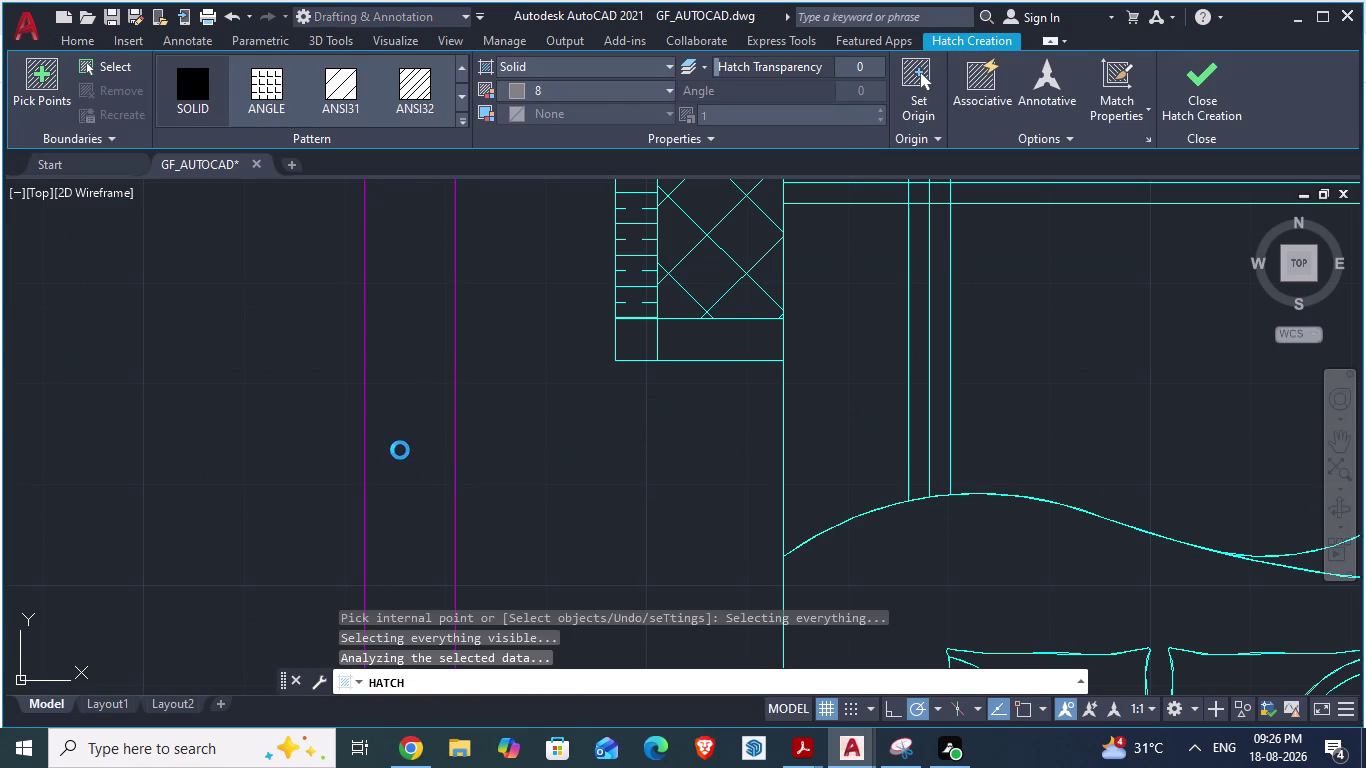
scroll(down, 3)
scroll(down, 3)
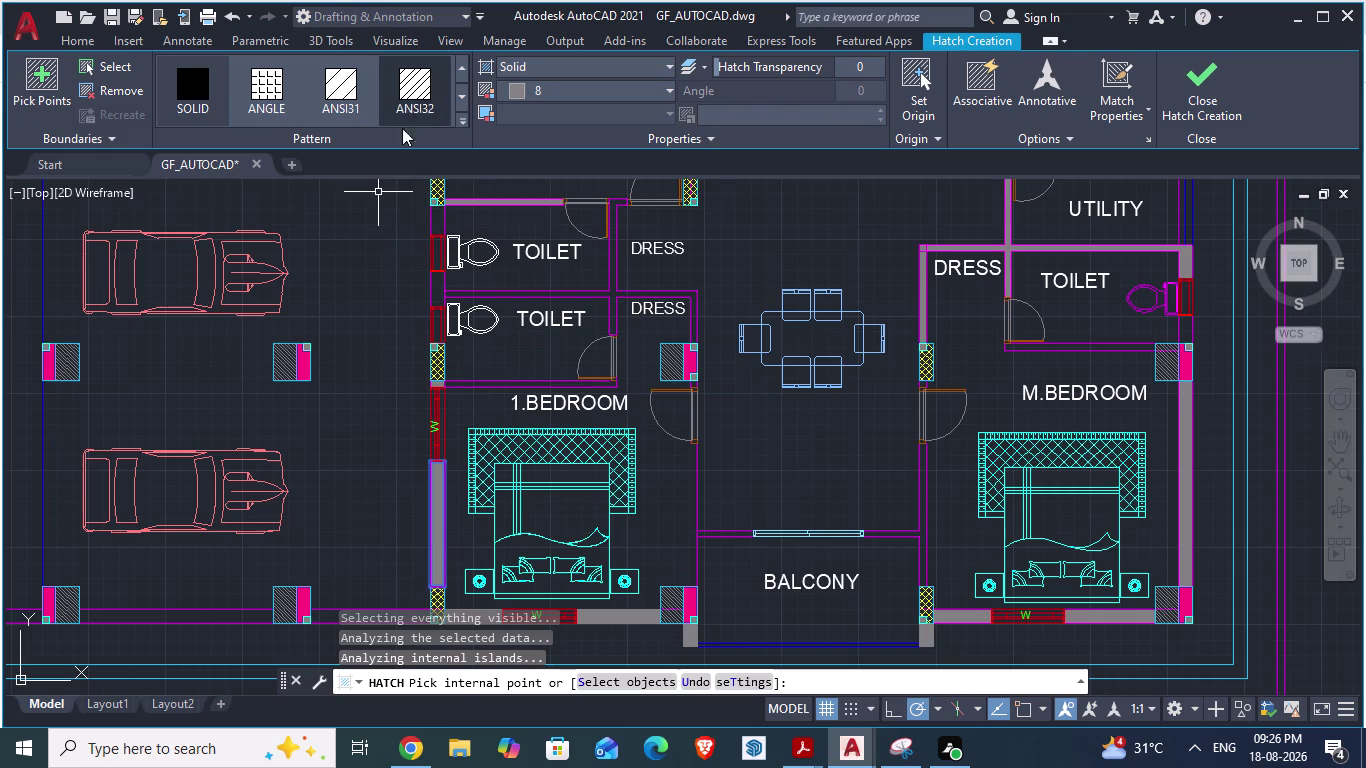
scroll(up, 3)
scroll(up, 3)
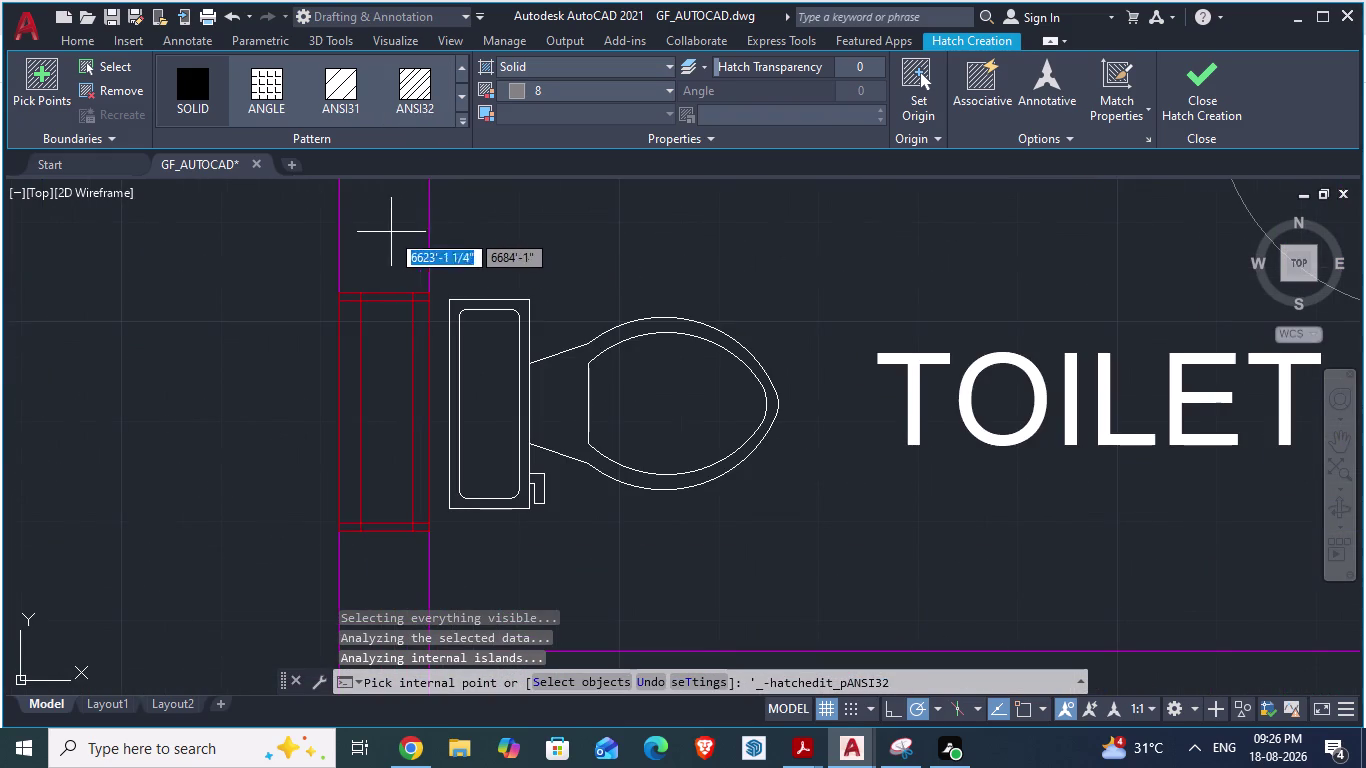
click(390, 232)
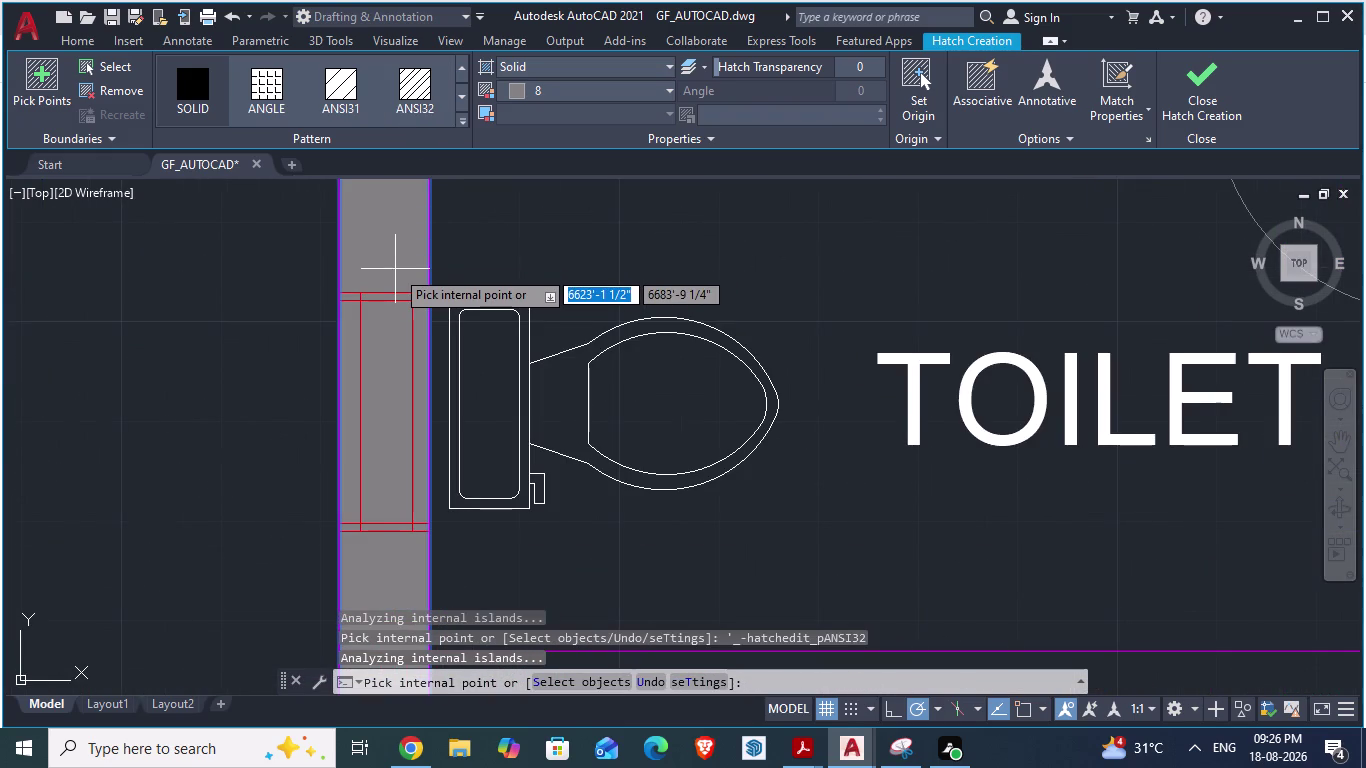
key(ctrl+z)
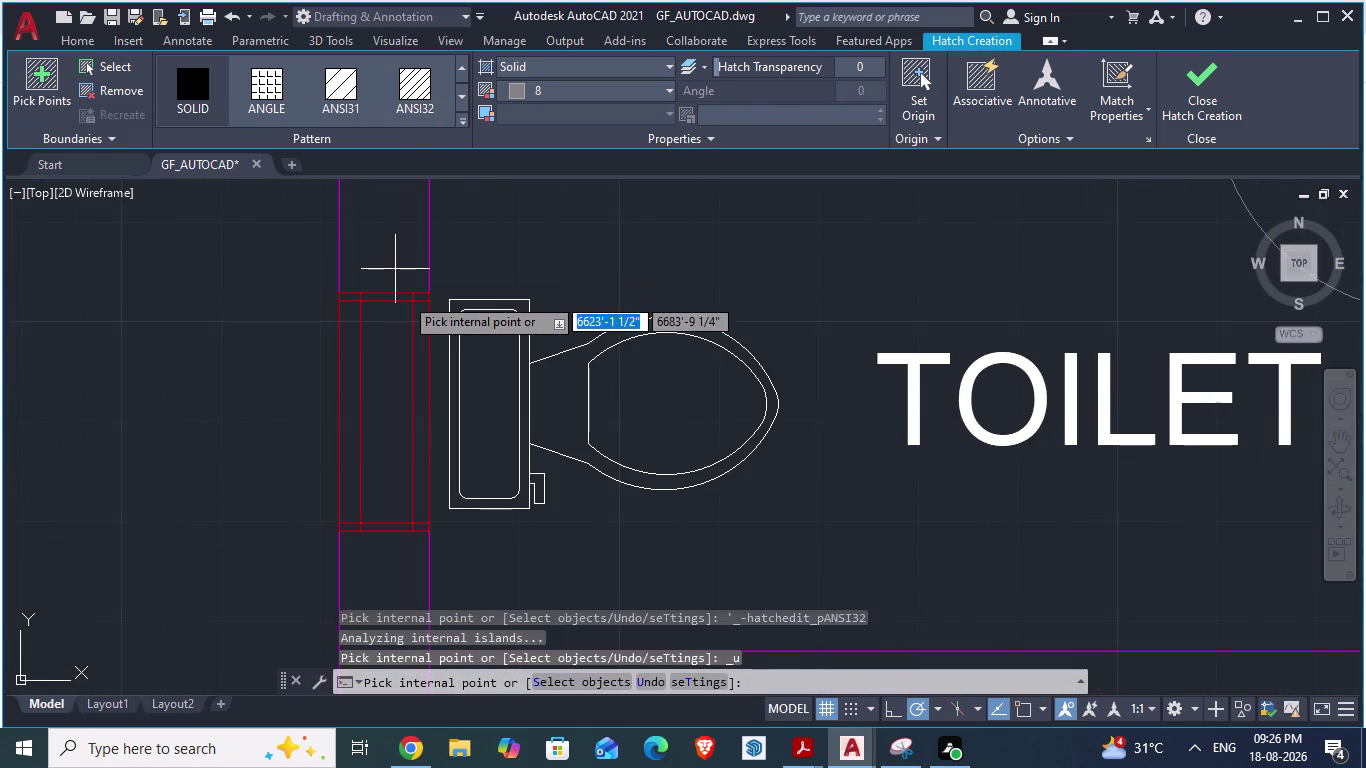
Try the gap pick once more, undo it, and cancel hatching without a fill.
scroll(up, 3)
click(375, 246)
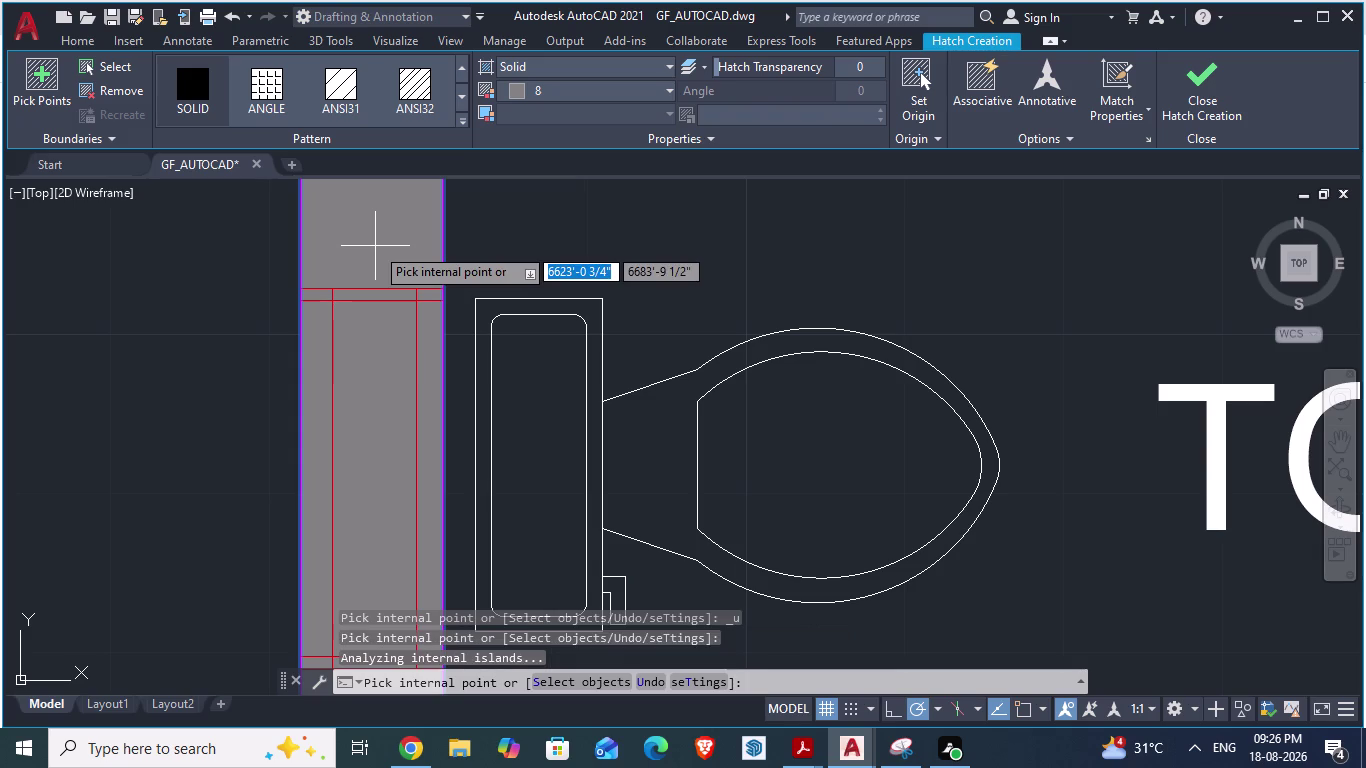
key(ctrl+z)
scroll(up, 3)
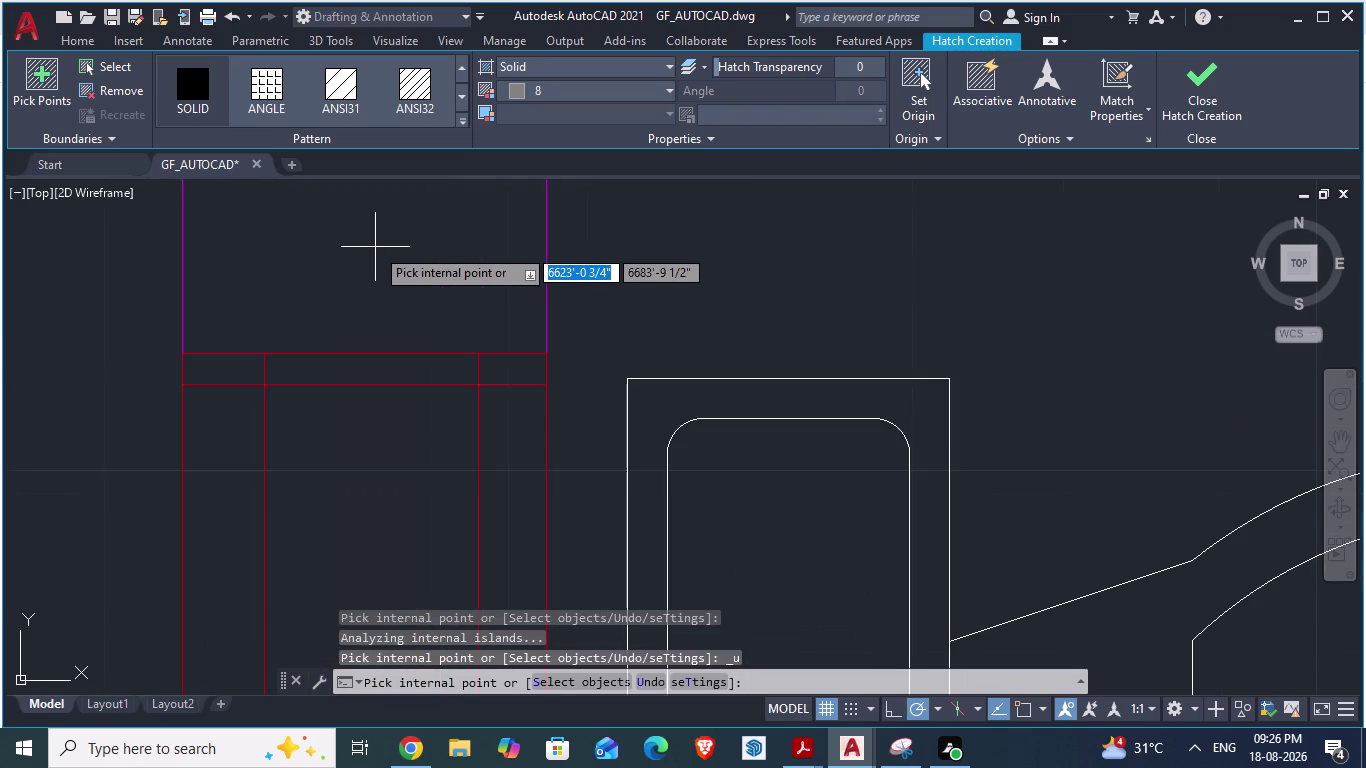
key(l)
key(Return)
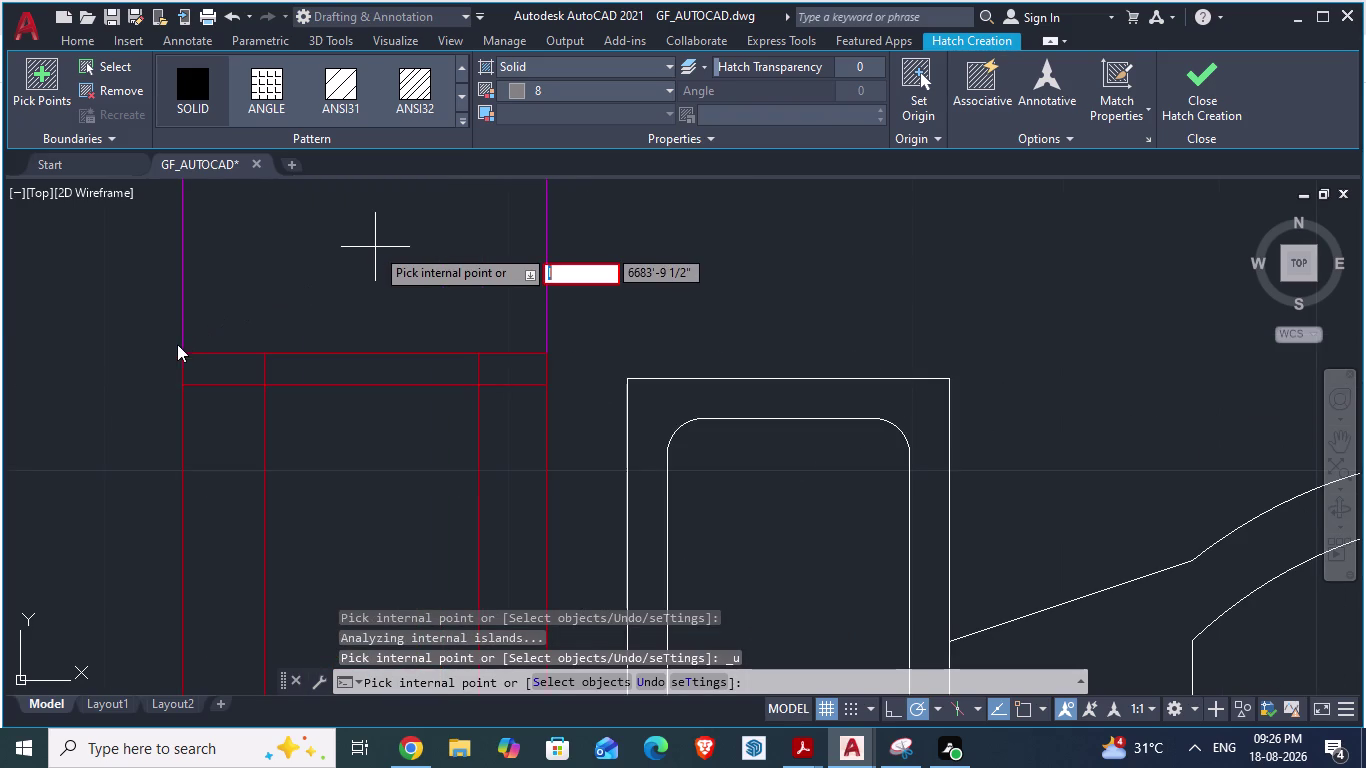
key(Return)
key(Escape)
key(Escape)
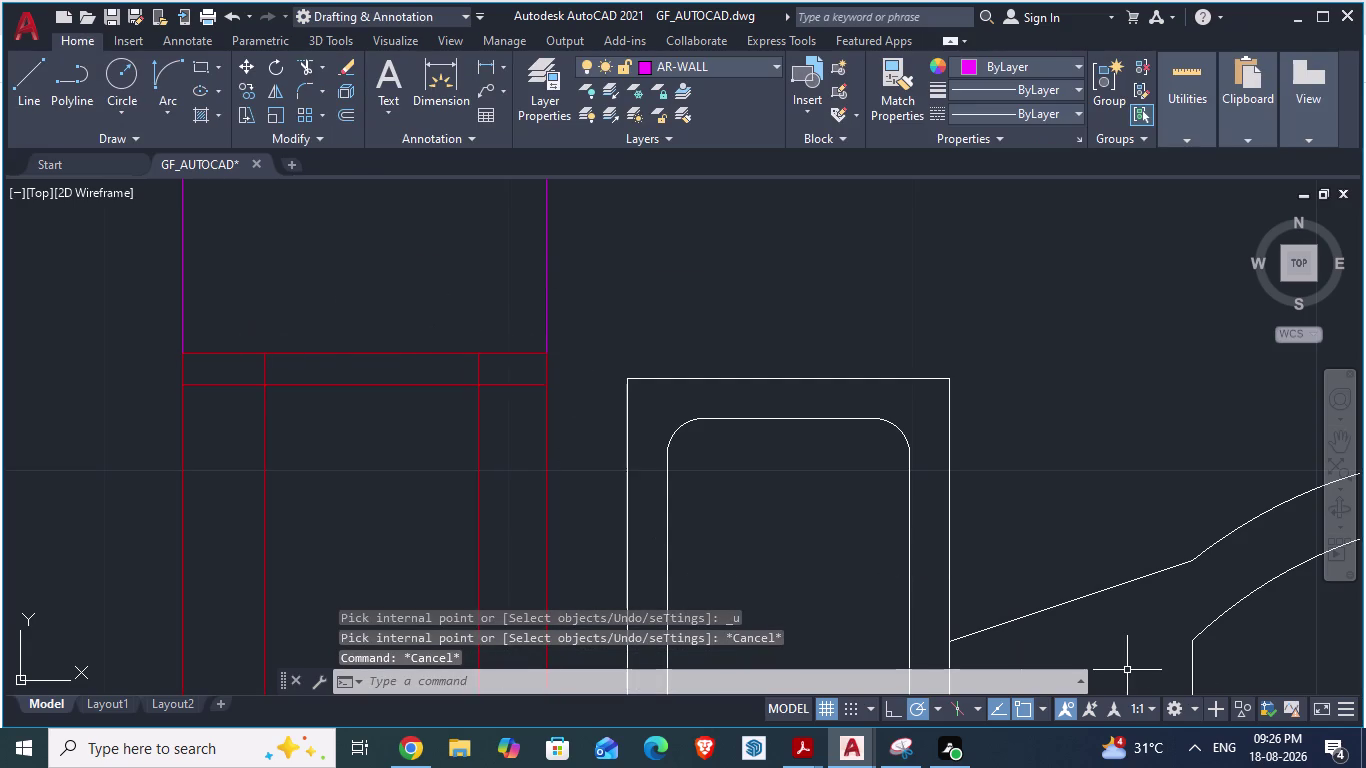
click(1198, 743)
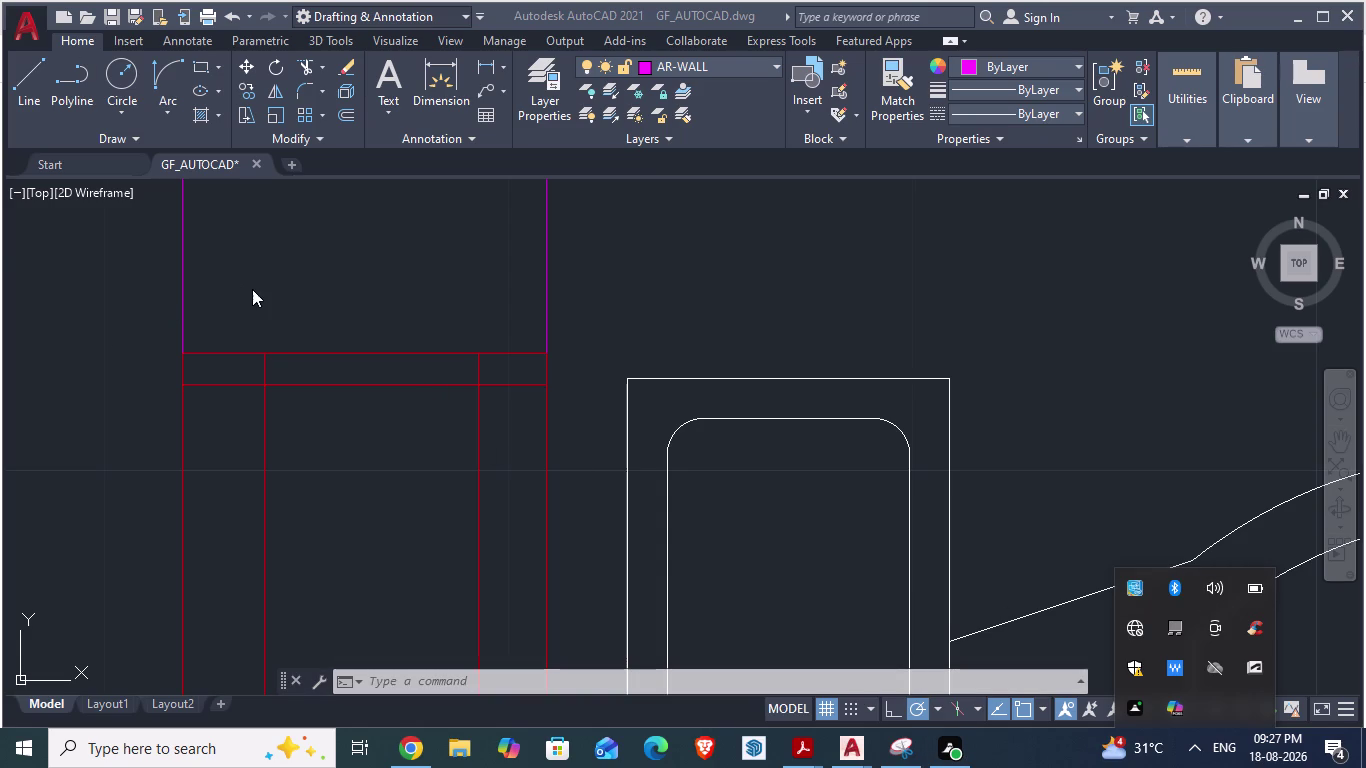
Draw a line from the left wall end to the right wall end below the column.
key(l)
key(Return)
scroll(down, 3)
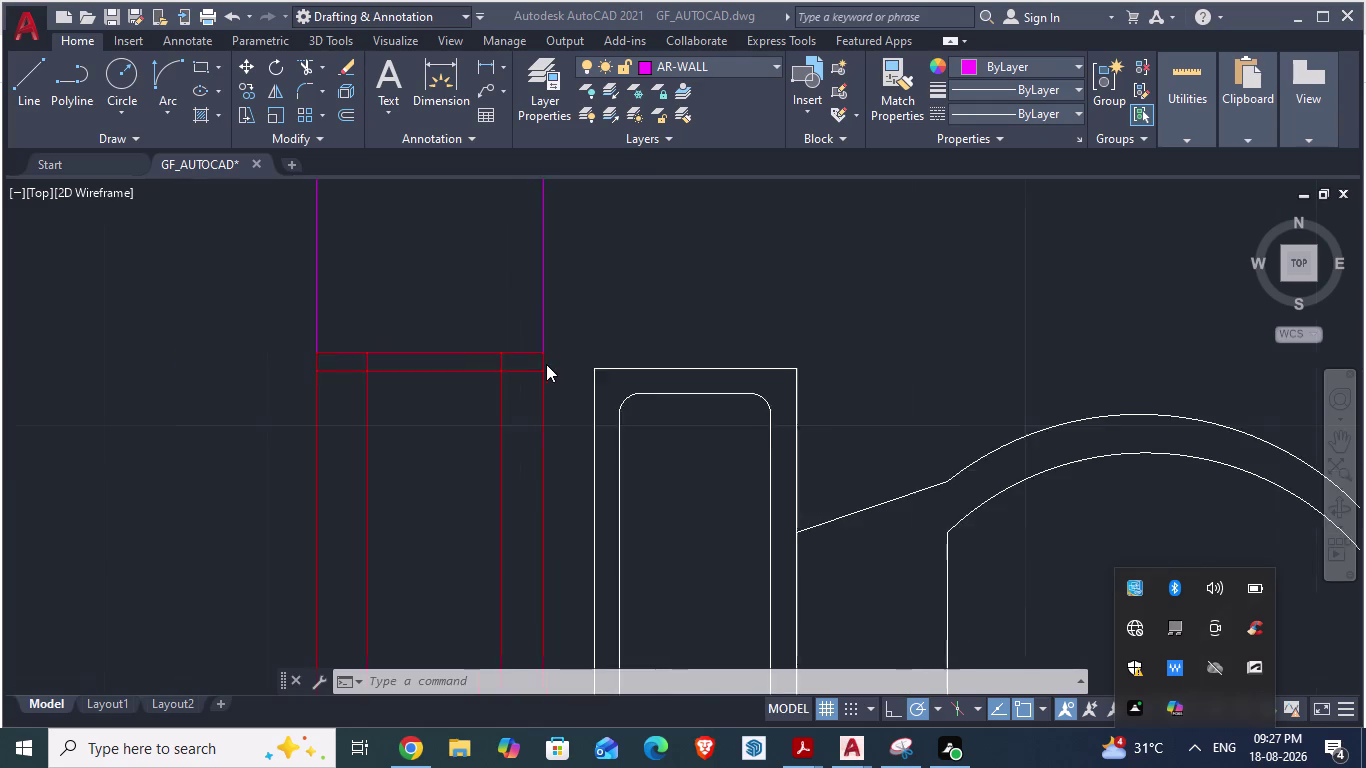
scroll(up, 3)
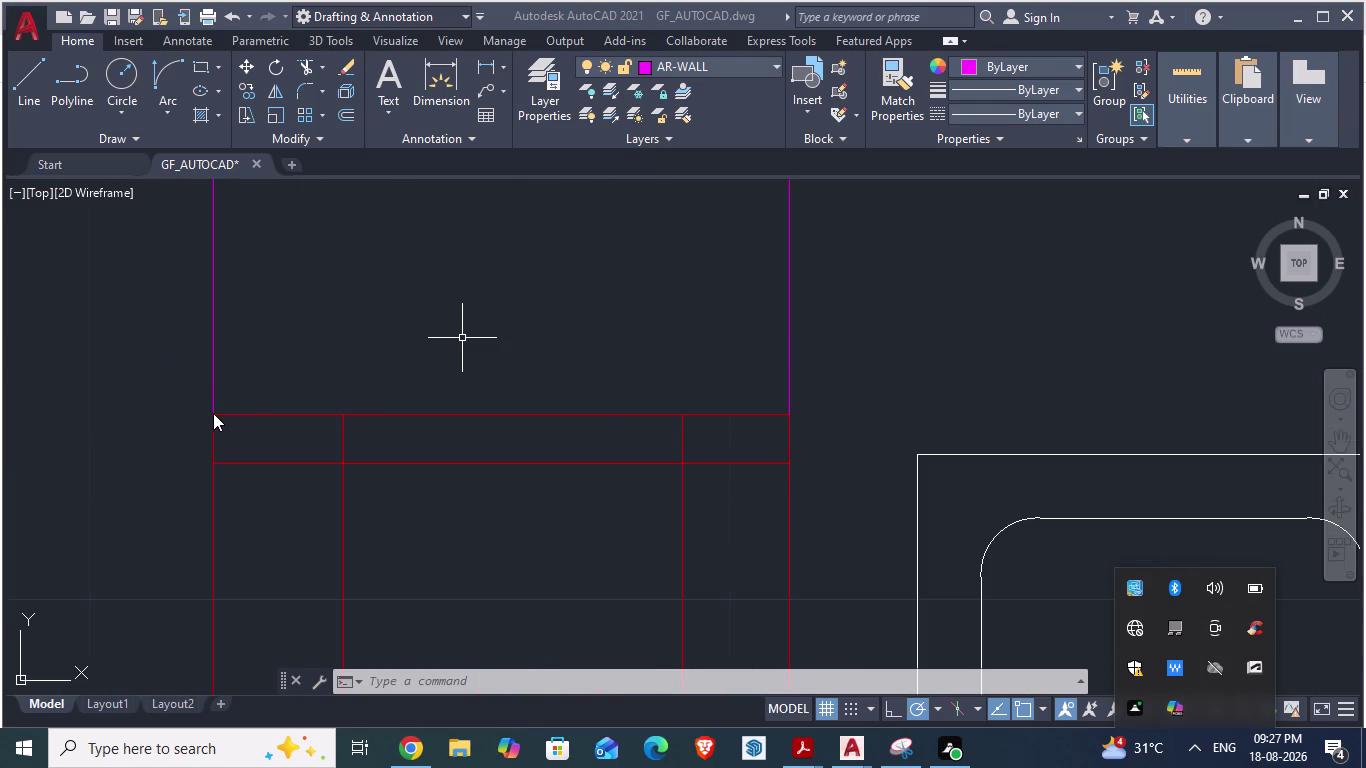
click(213, 413)
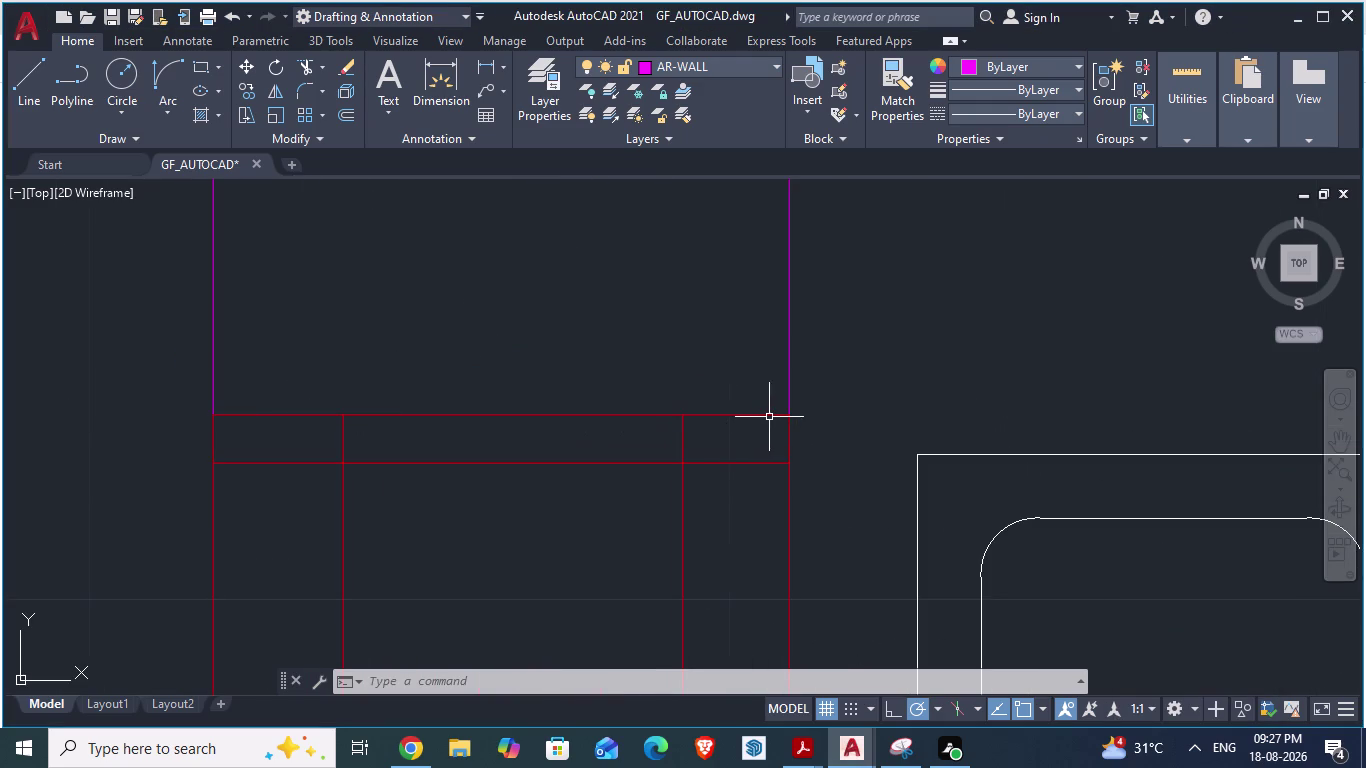
key(l)
key(Return)
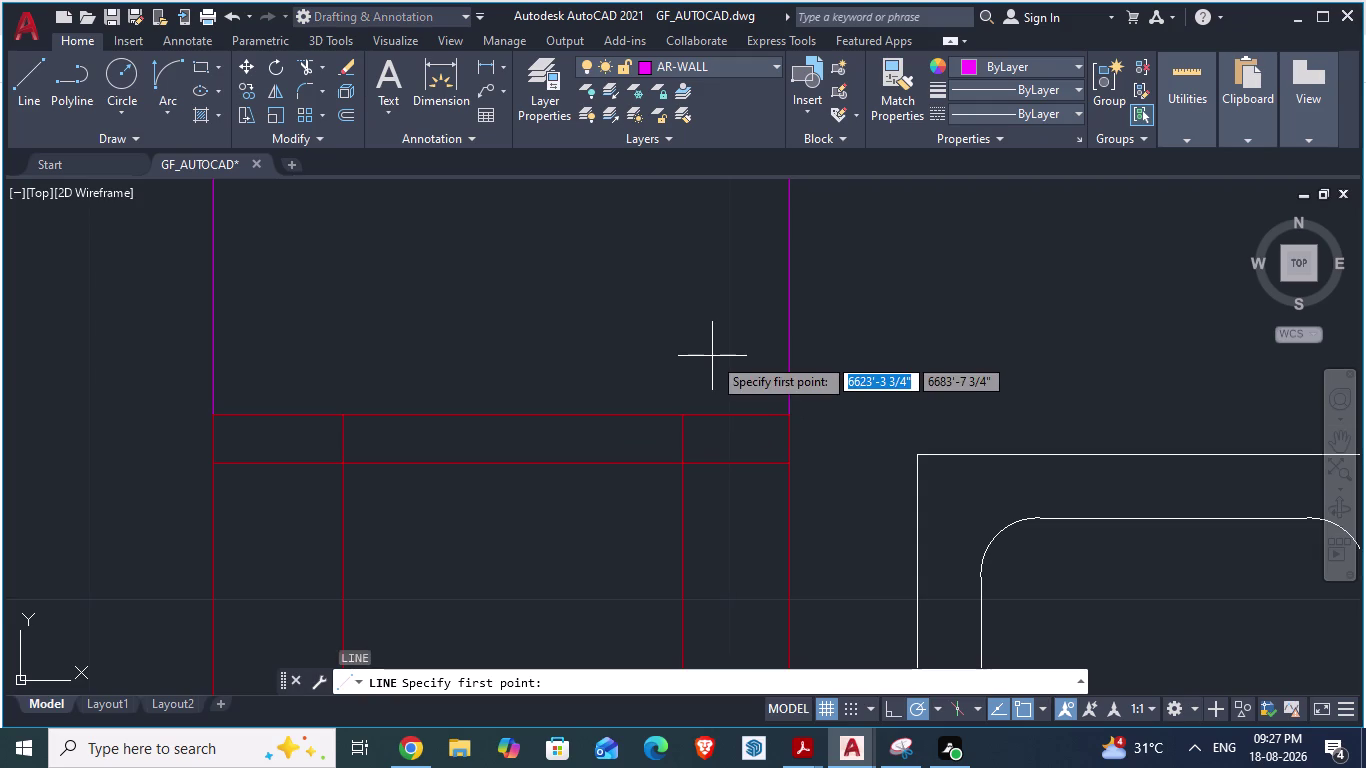
click(219, 419)
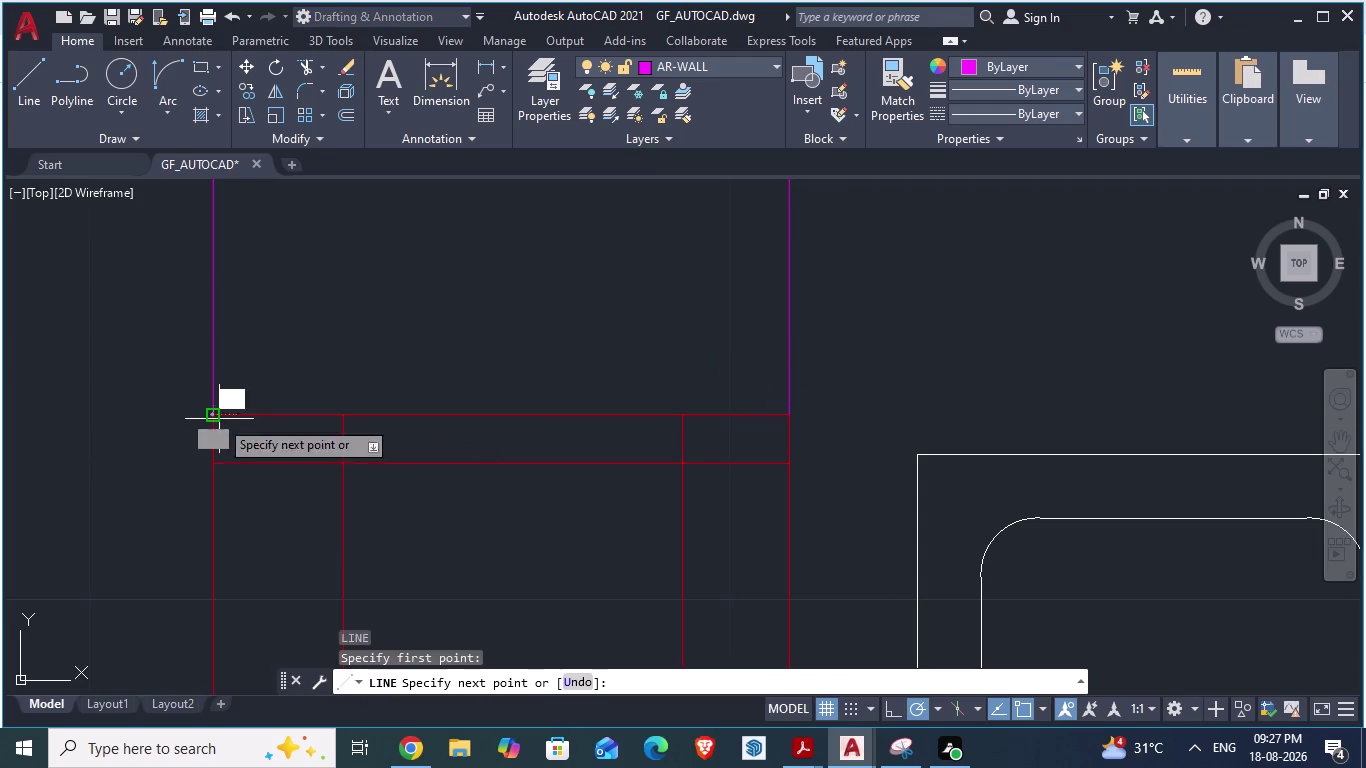
click(786, 416)
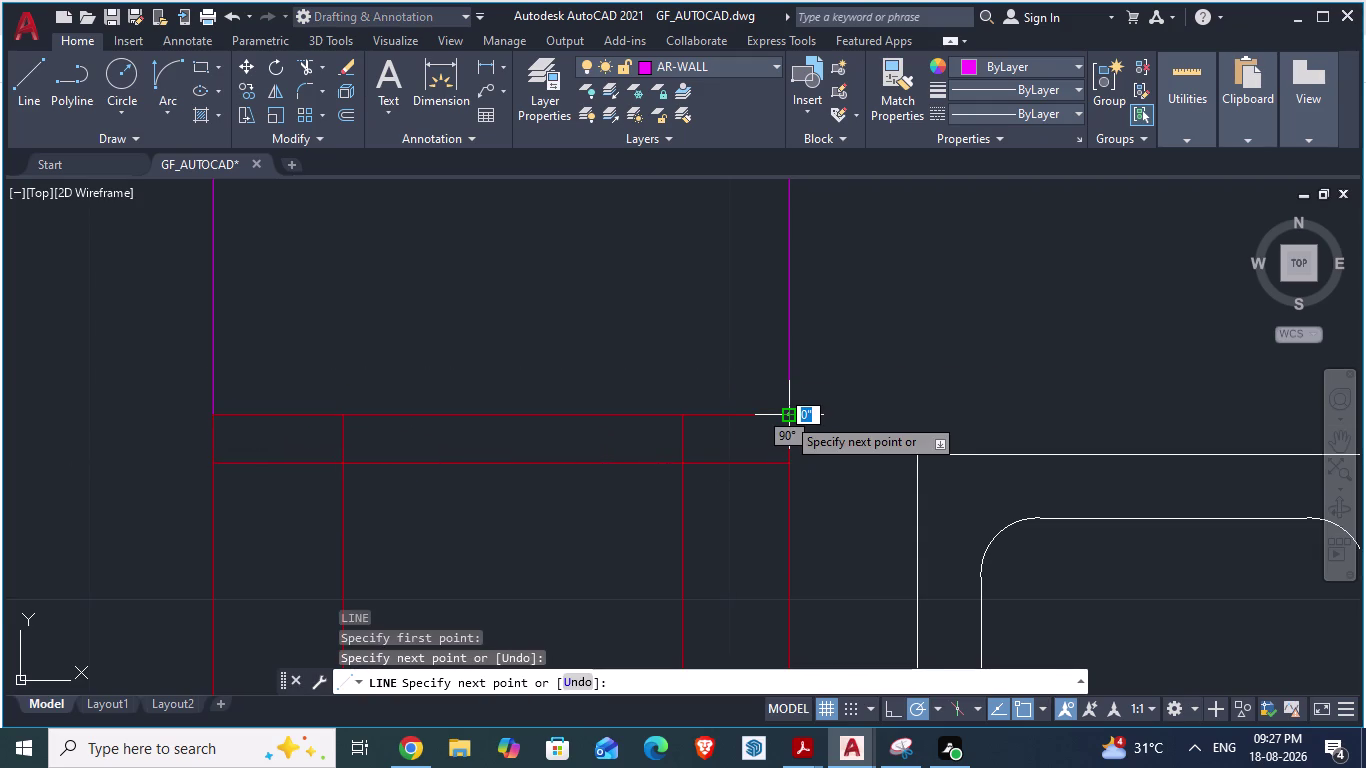
key(Return)
scroll(down, 3)
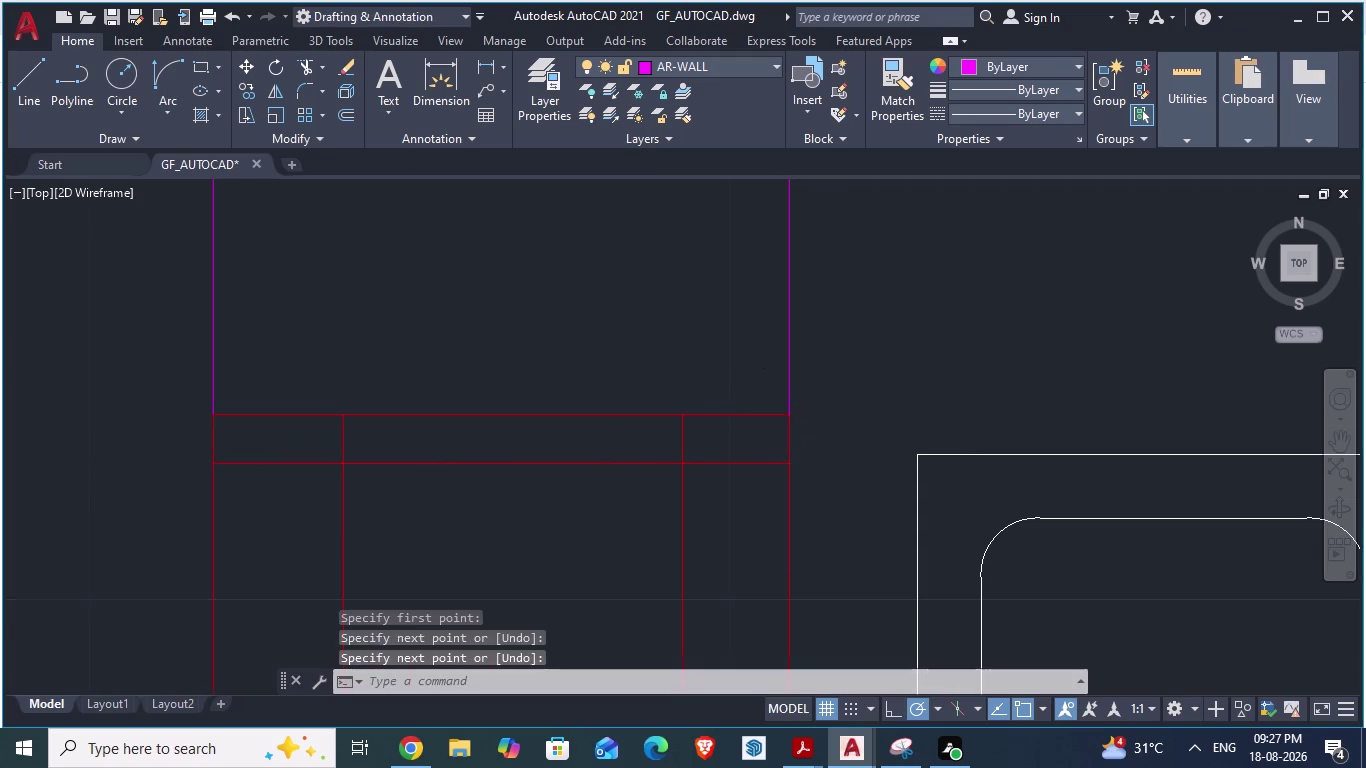
scroll(down, 3)
scroll(down, 3)
scroll(up, 3)
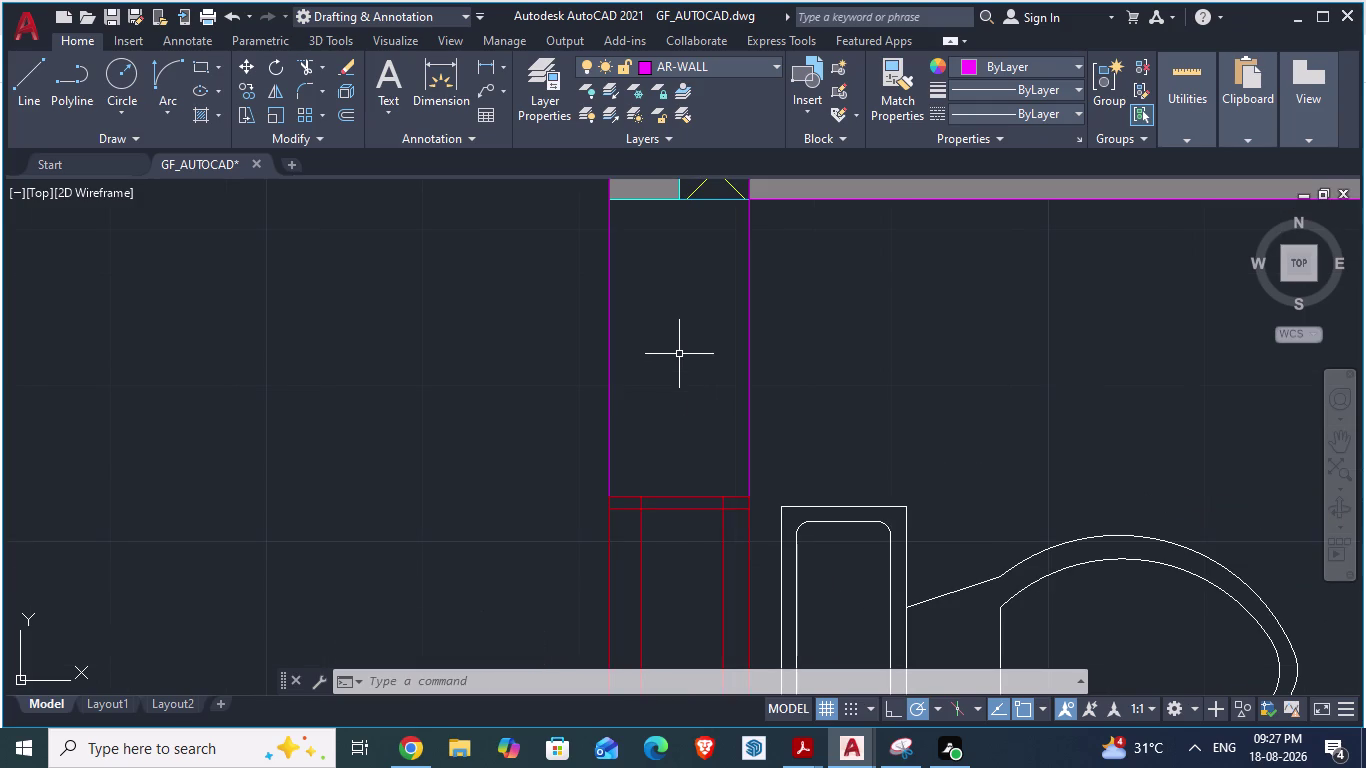
Trial-fill the wall strip between the toilets, undo it, and save the drawing.
key(h)
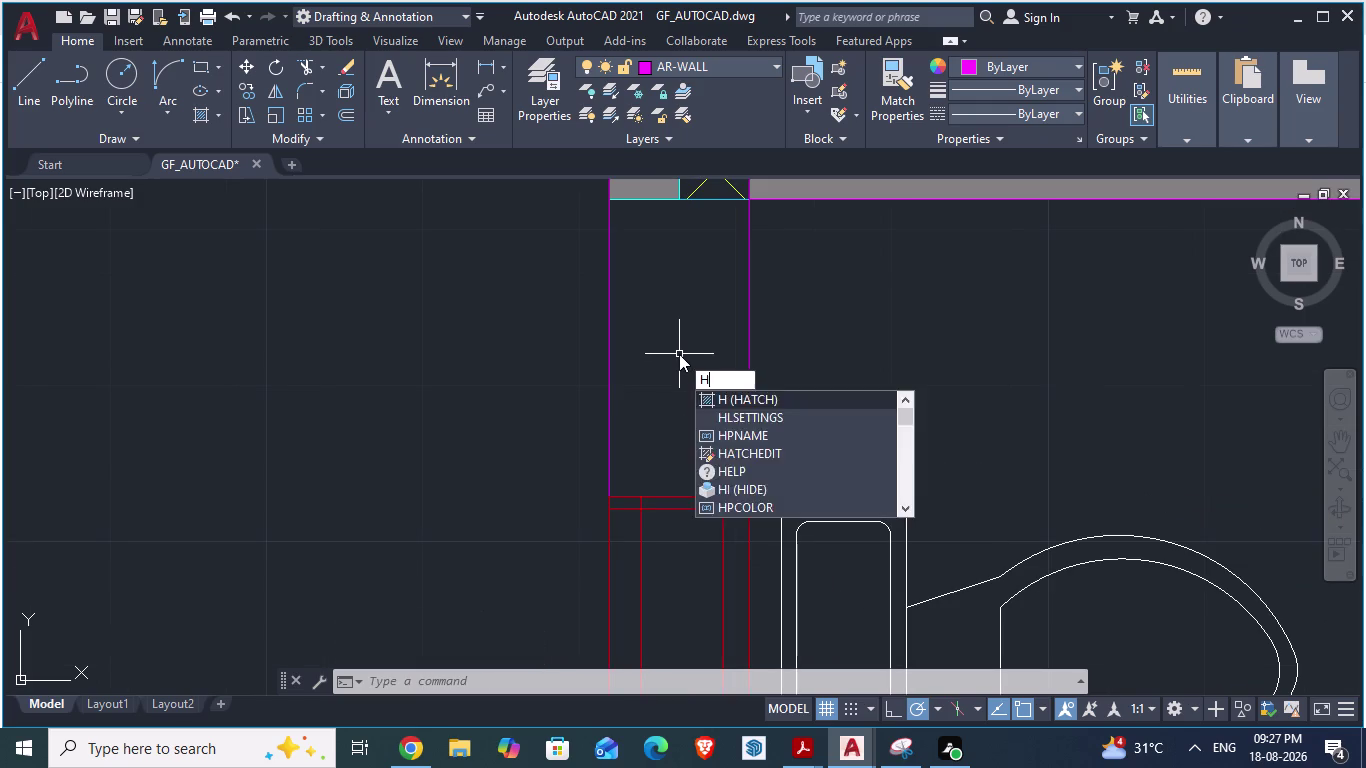
key(Return)
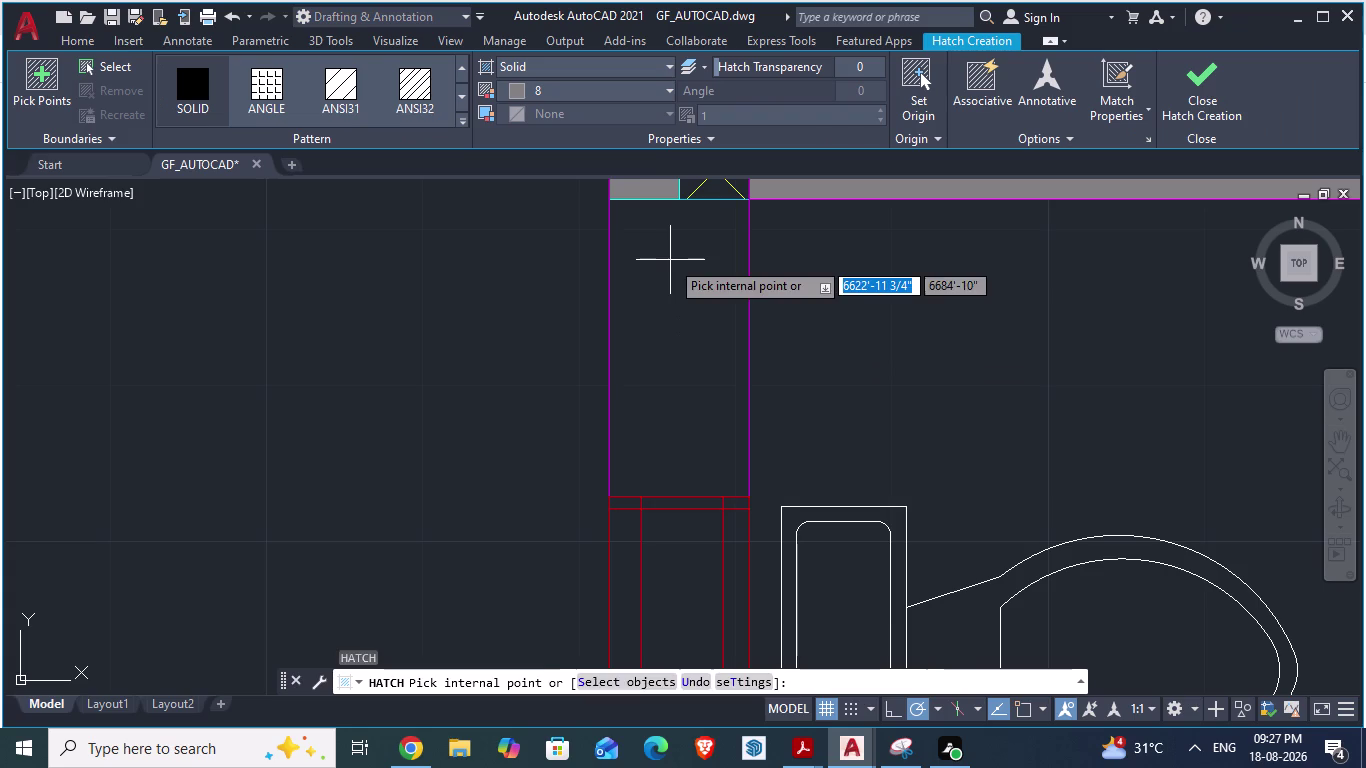
click(670, 260)
scroll(down, 3)
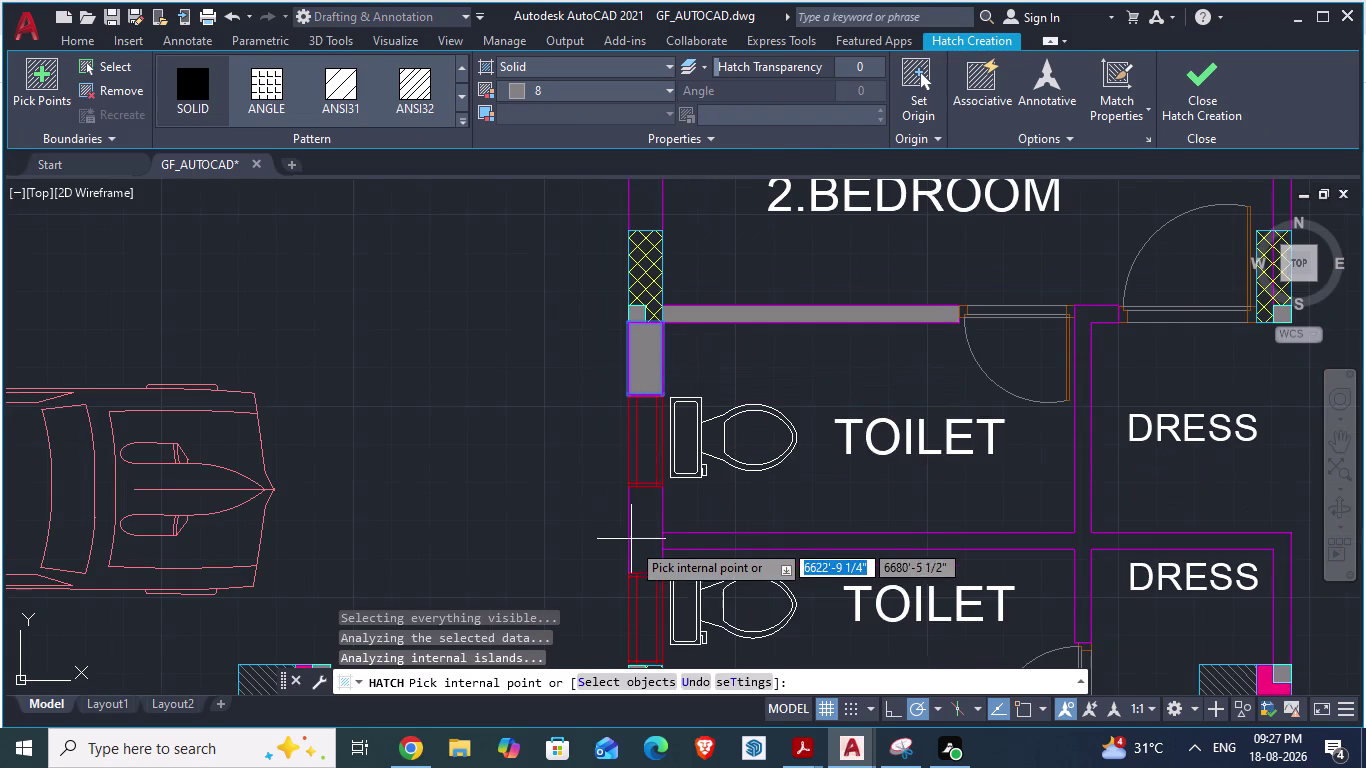
scroll(up, 3)
click(655, 508)
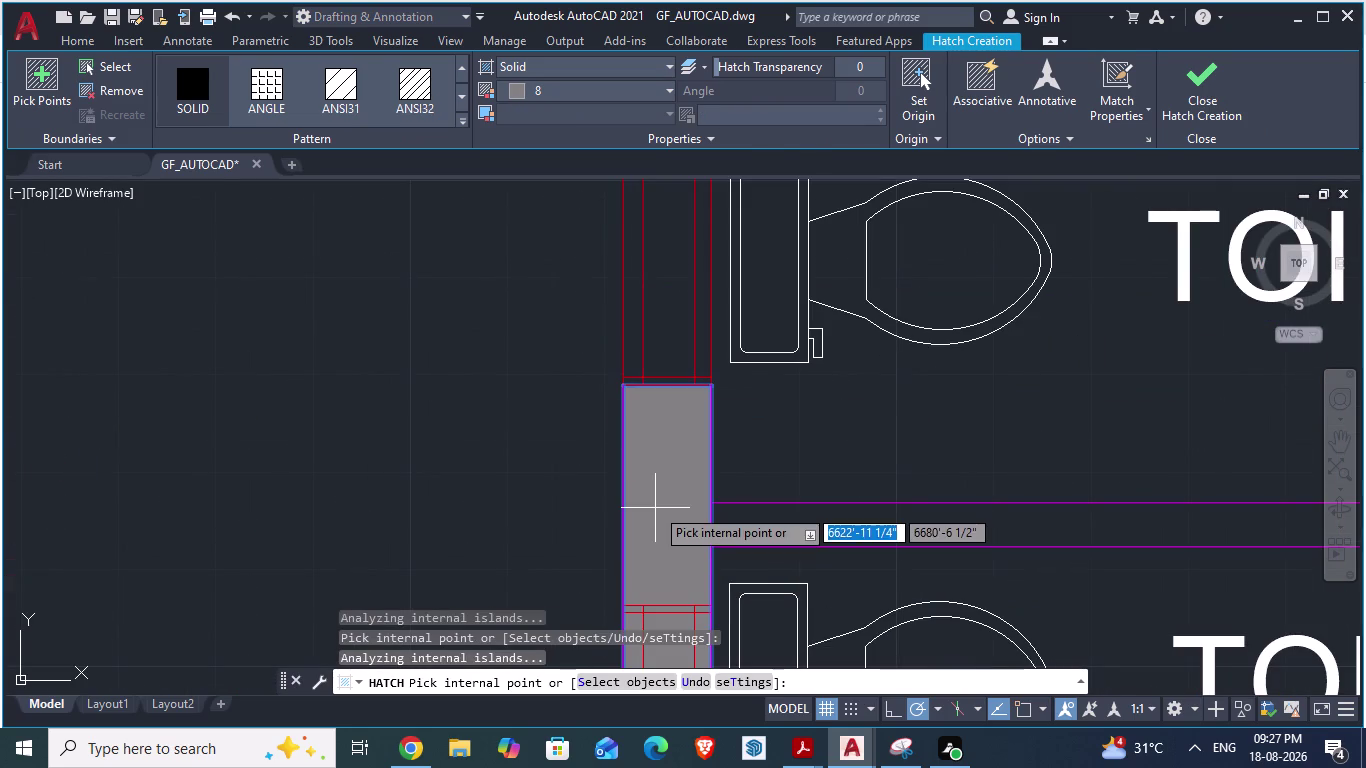
scroll(down, 3)
scroll(up, 3)
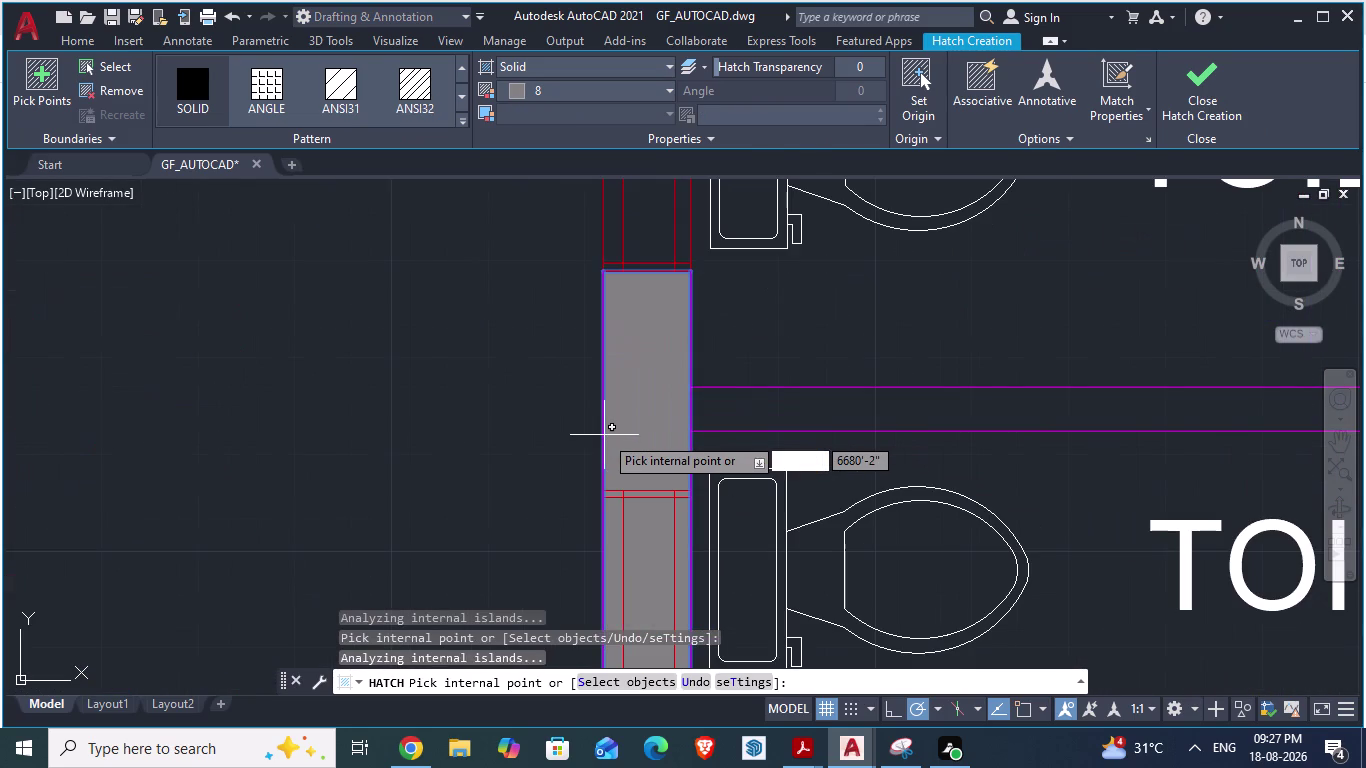
key(ctrl+z)
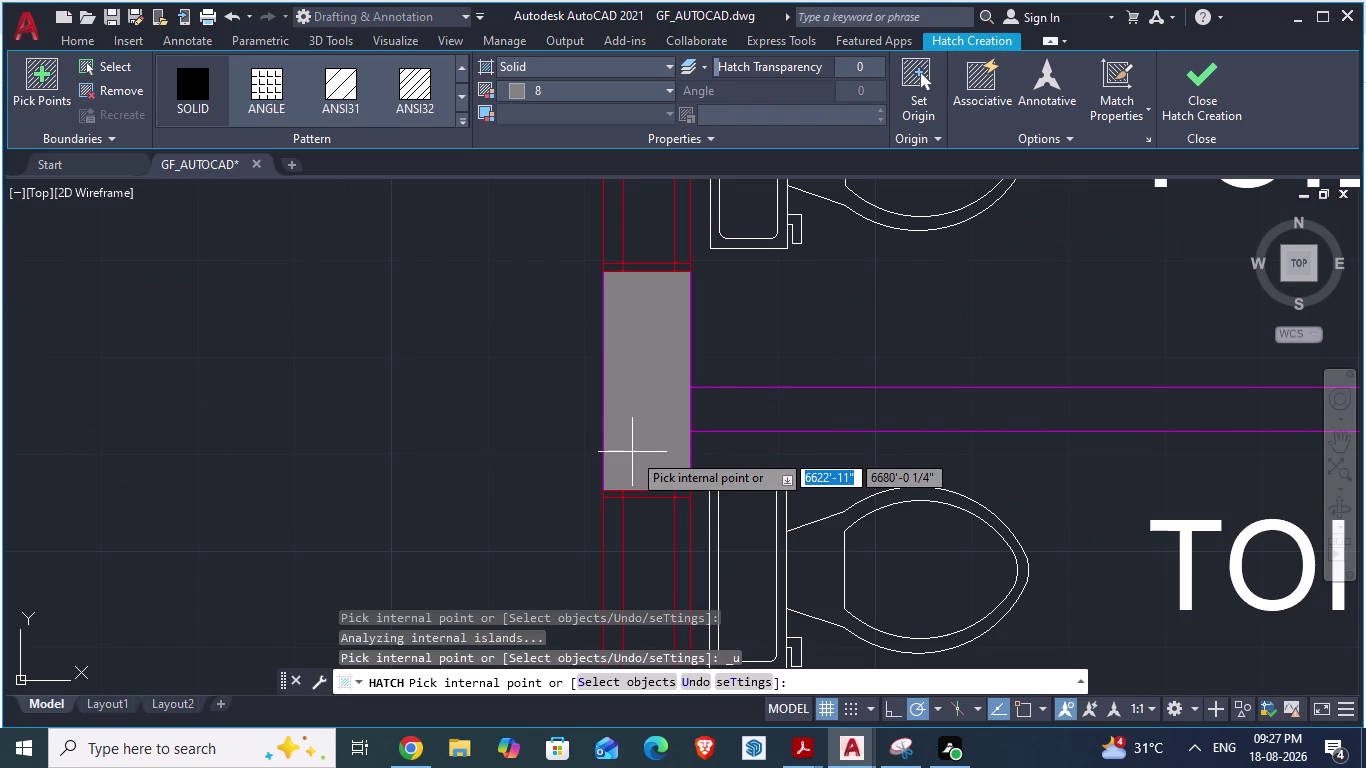
key(ctrl+s)
scroll(up, 3)
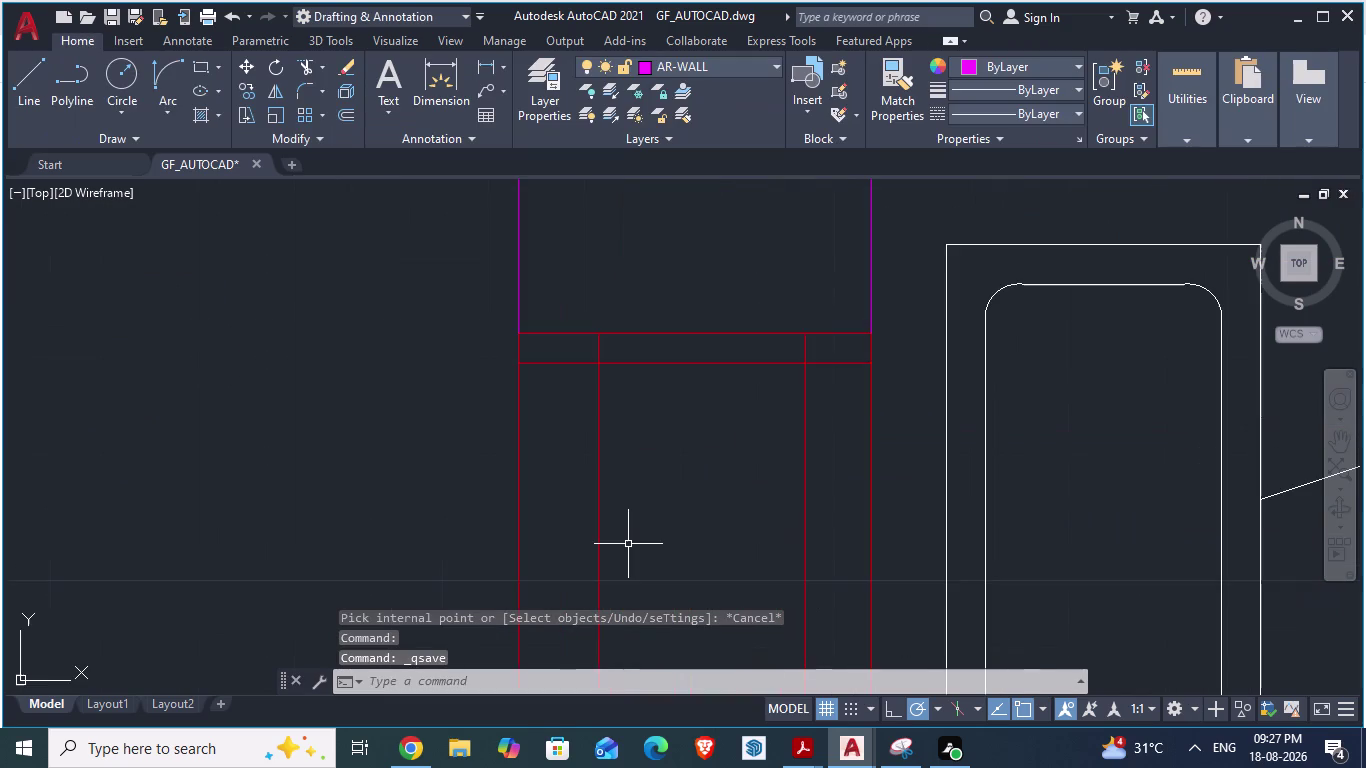
Draw a line joining the two wall ends across the top of the wall band.
key(l)
key(Return)
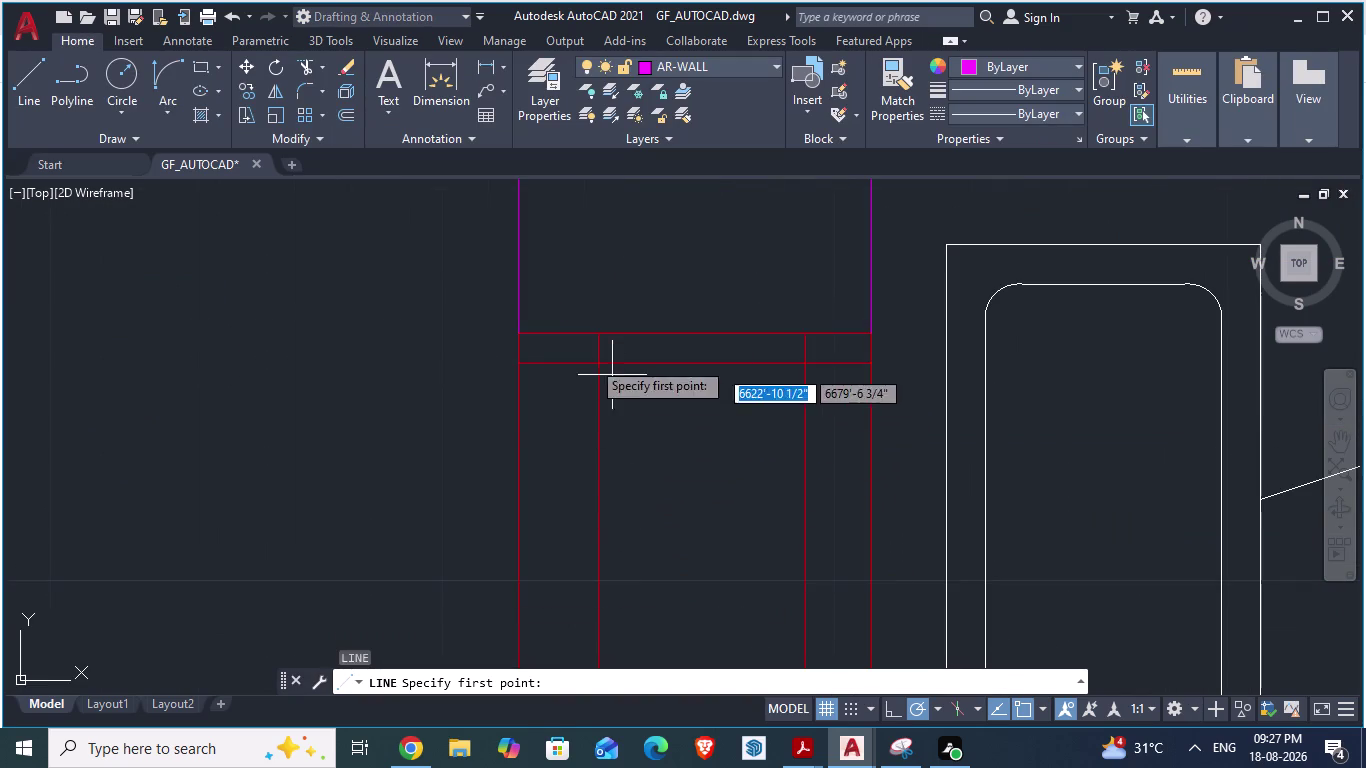
click(522, 335)
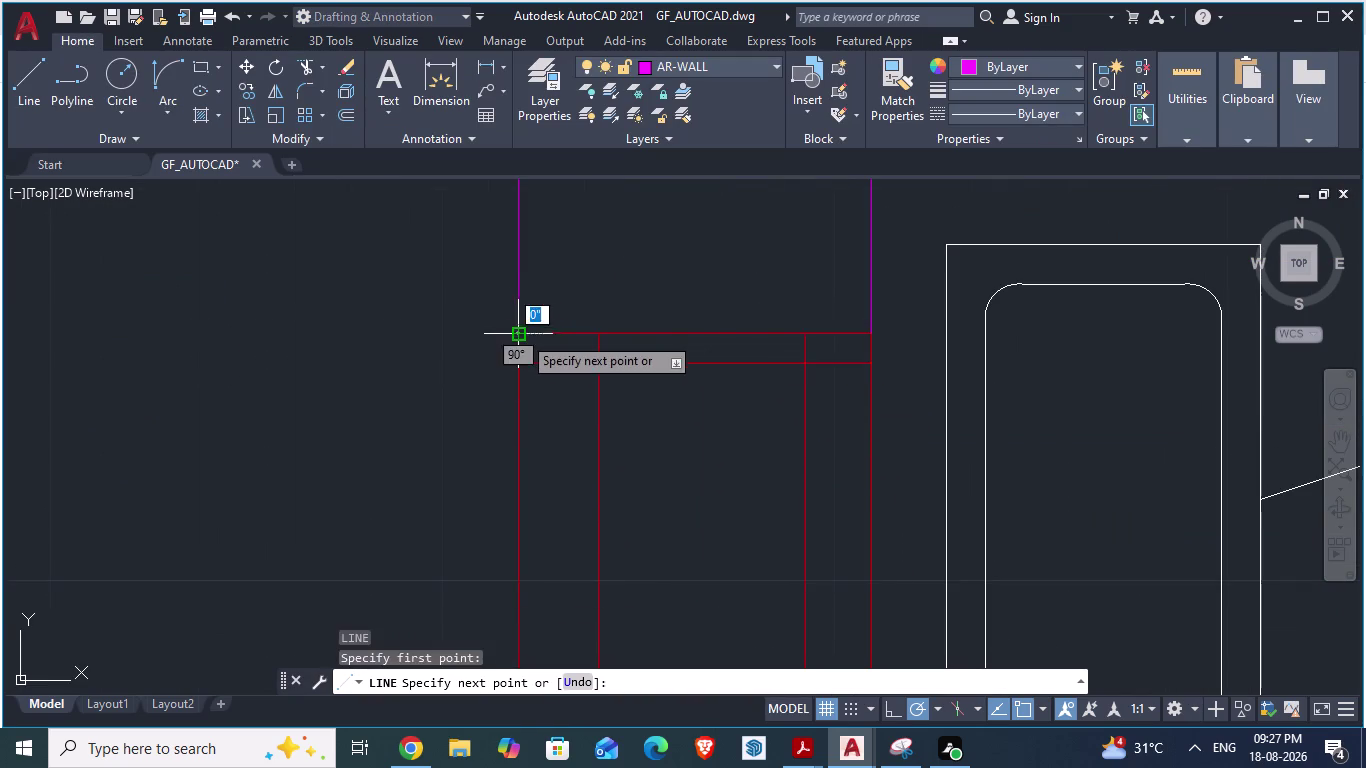
click(873, 333)
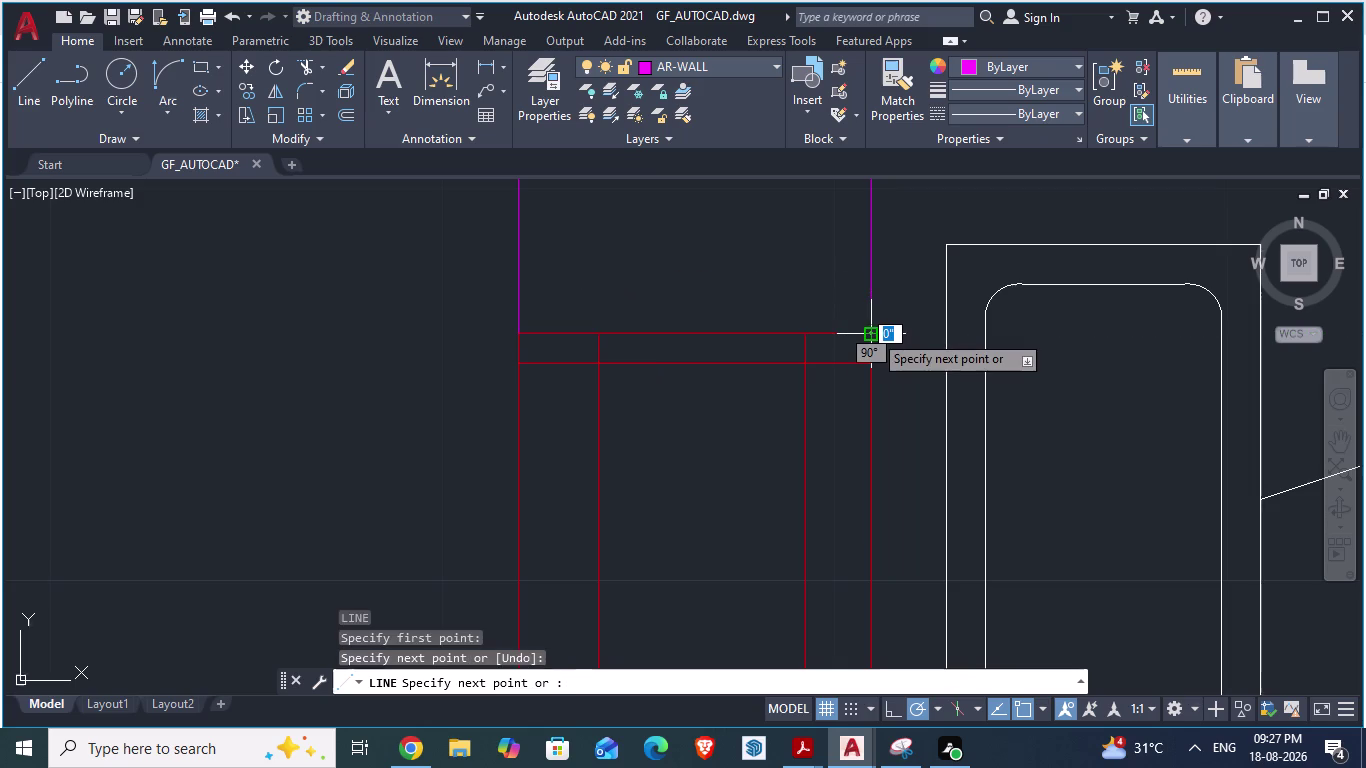
key(Return)
scroll(down, 3)
scroll(down, 3)
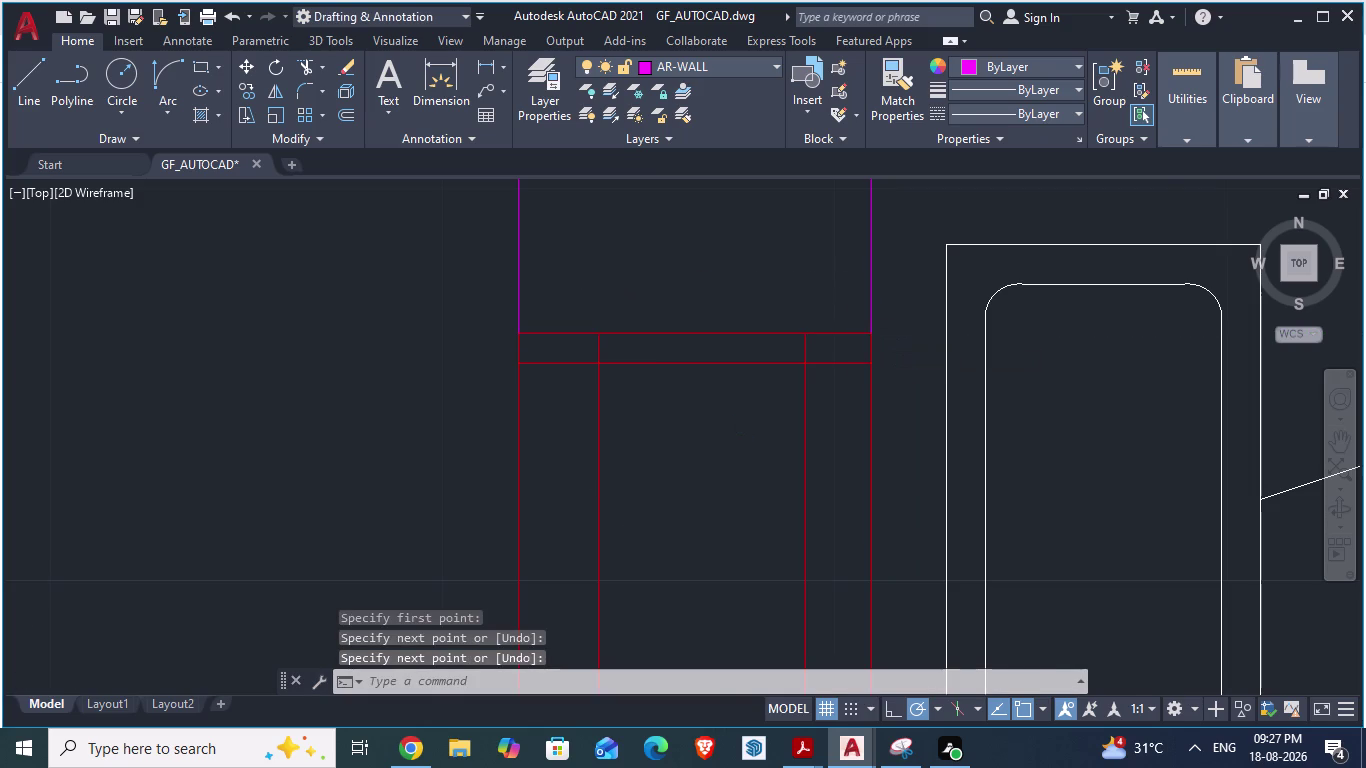
Start a solid hatch and pick inside the closed wall strip to fill it.
key(Escape)
click(645, 316)
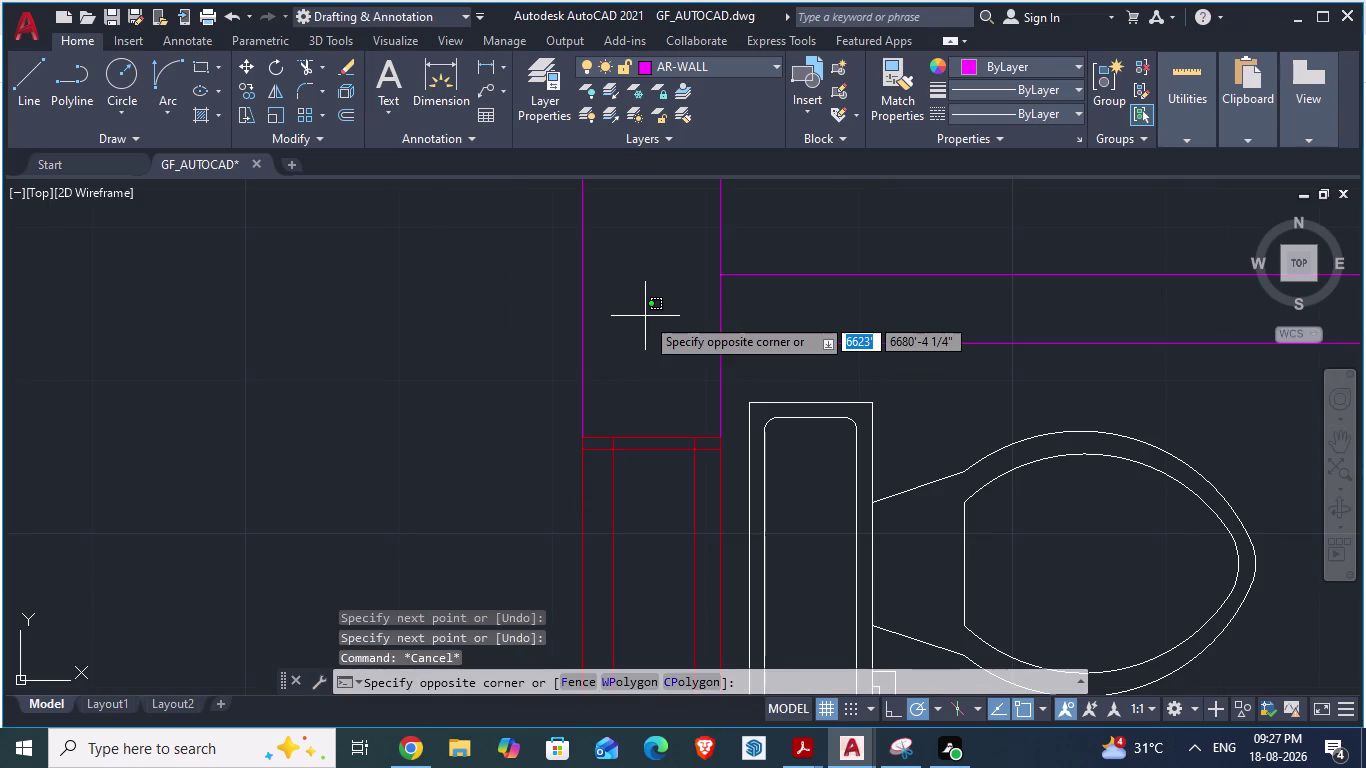
click(645, 316)
key(h)
key(Return)
key(period)
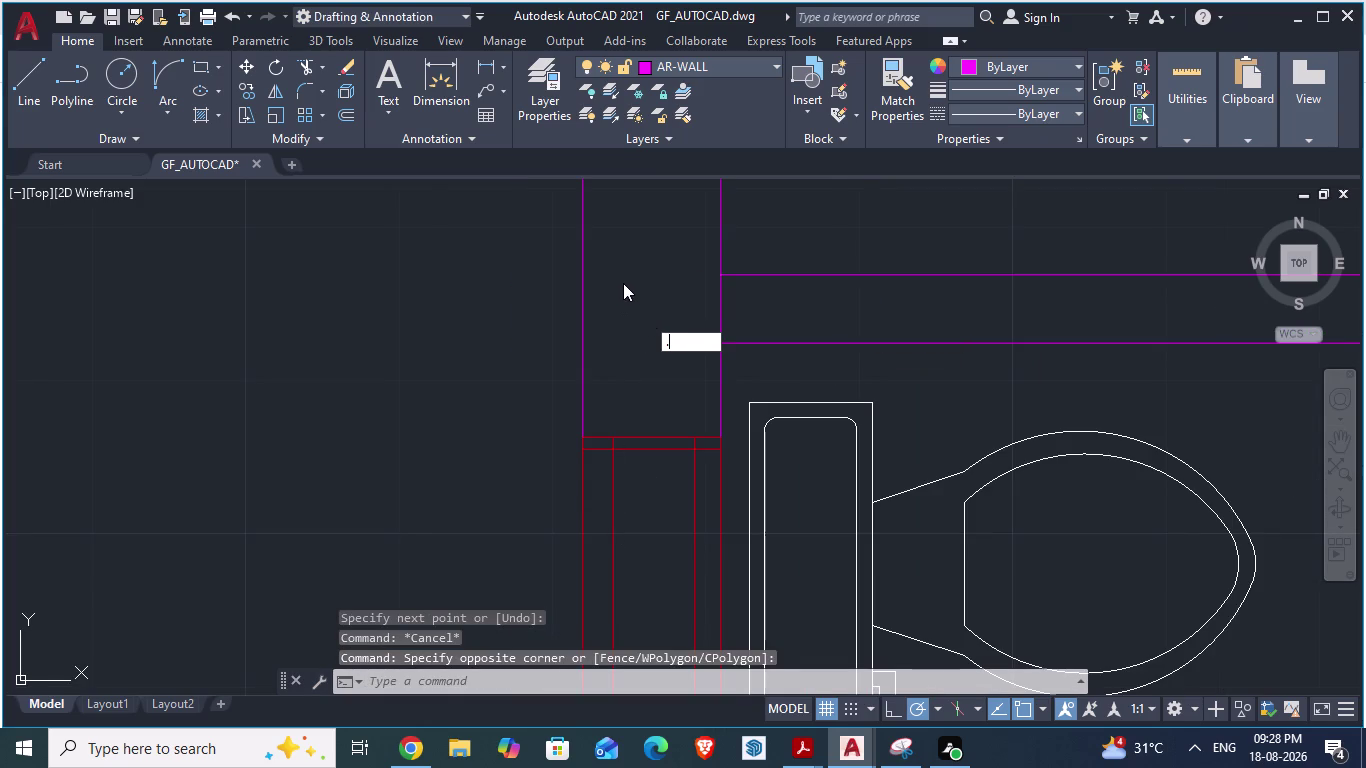
key(BackSpace)
key(Escape)
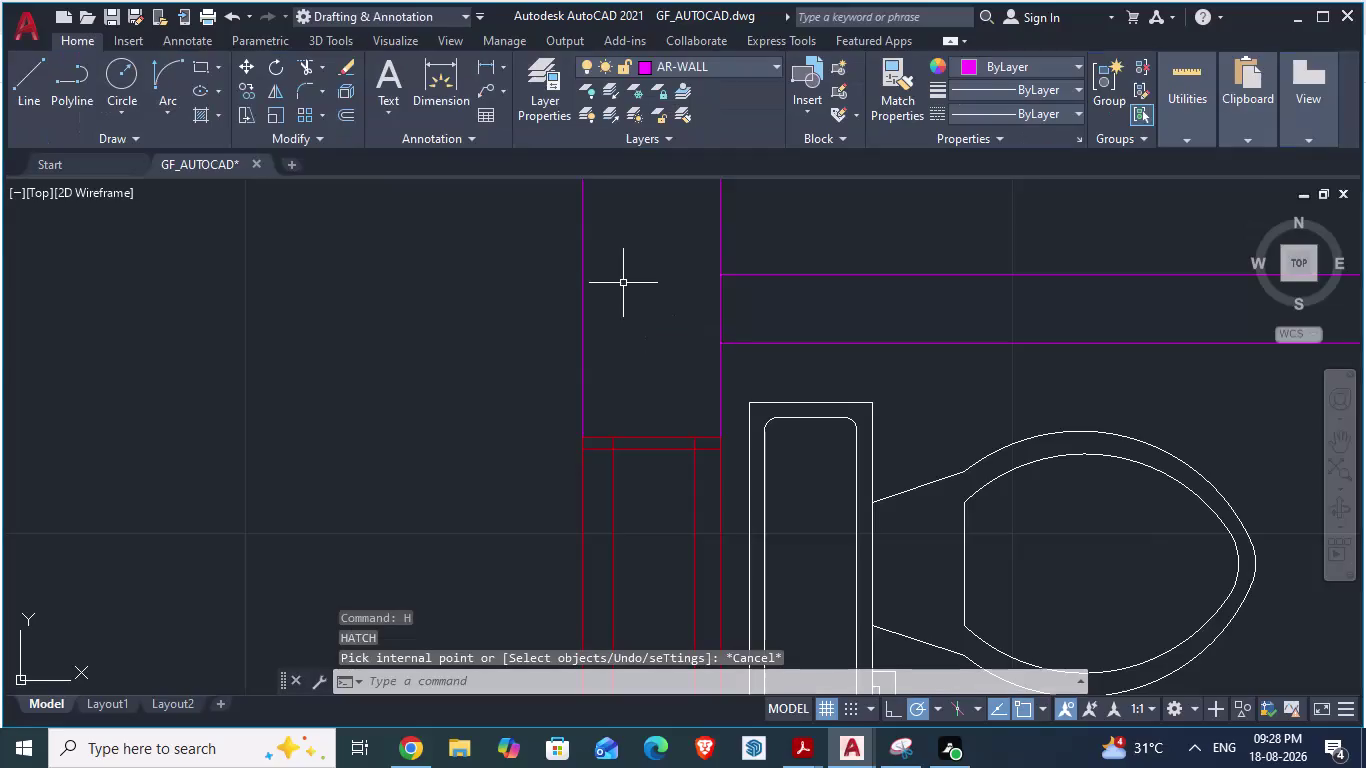
scroll(down, 3)
scroll(up, 3)
click(643, 416)
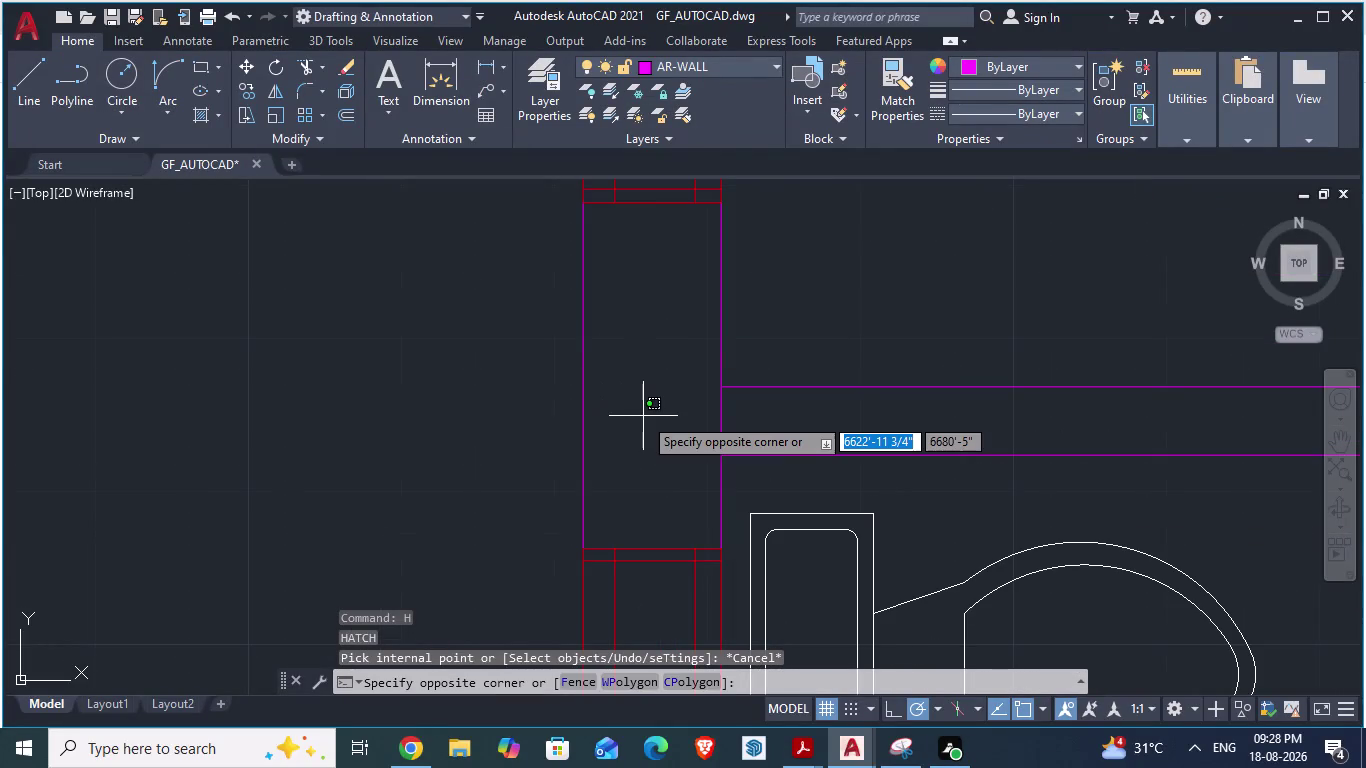
key(h)
key(Return)
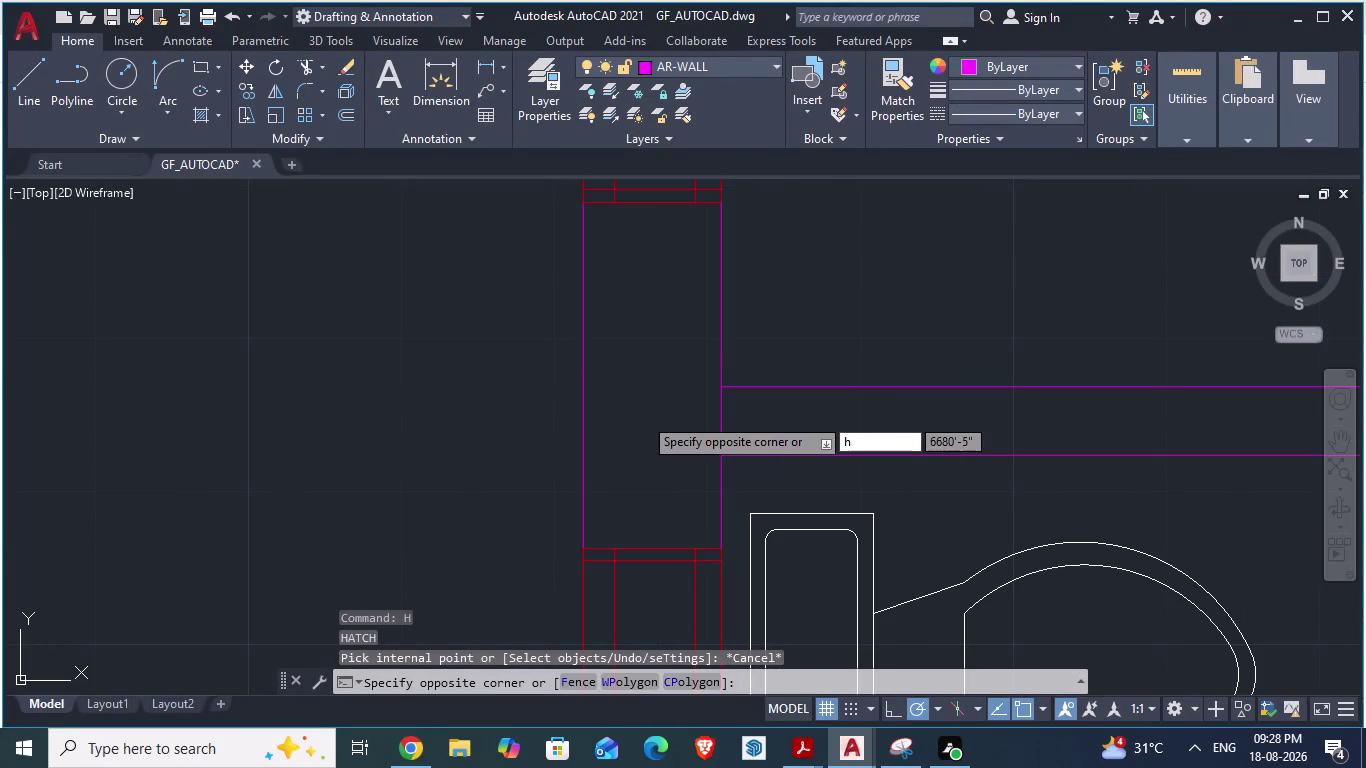
click(685, 342)
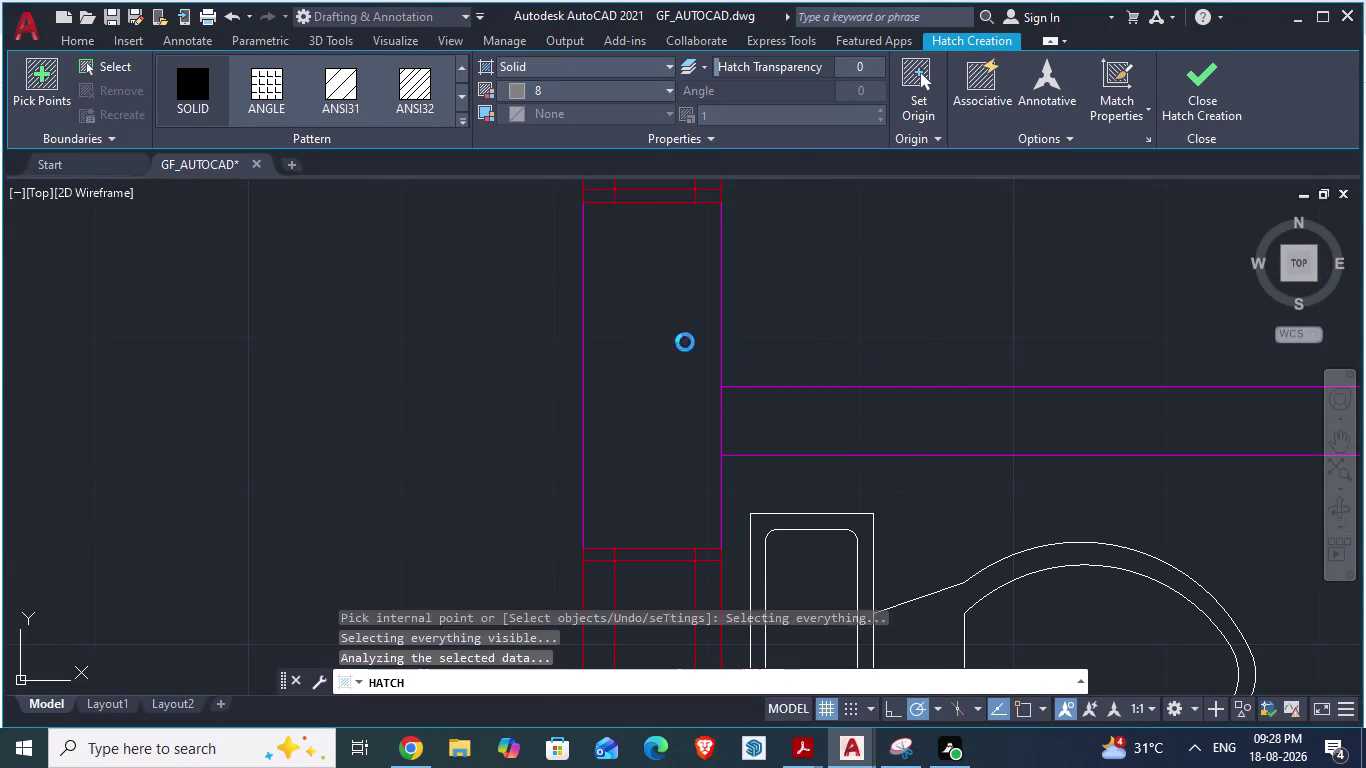
Pick two hatch regions, undoing the accidental toilet room fill and the large area fill.
scroll(down, 3)
scroll(down, 3)
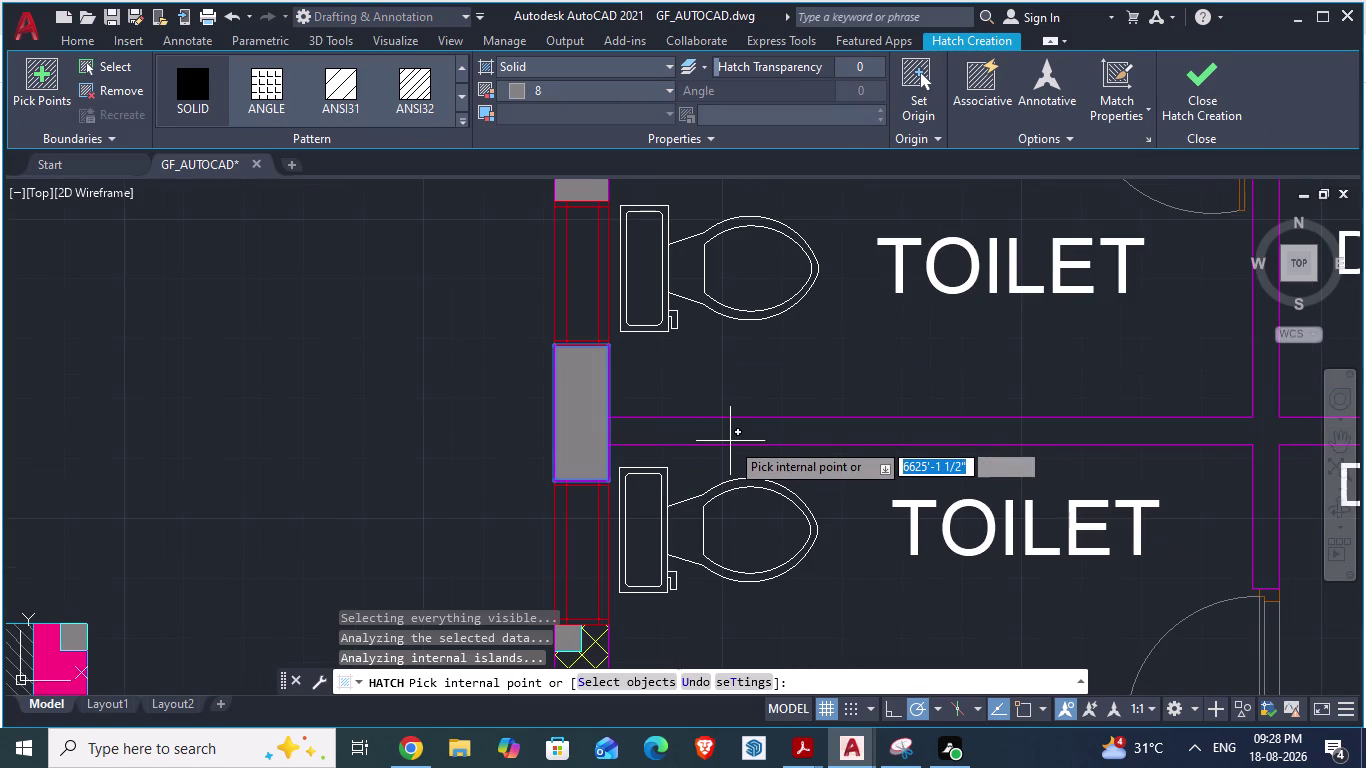
click(738, 435)
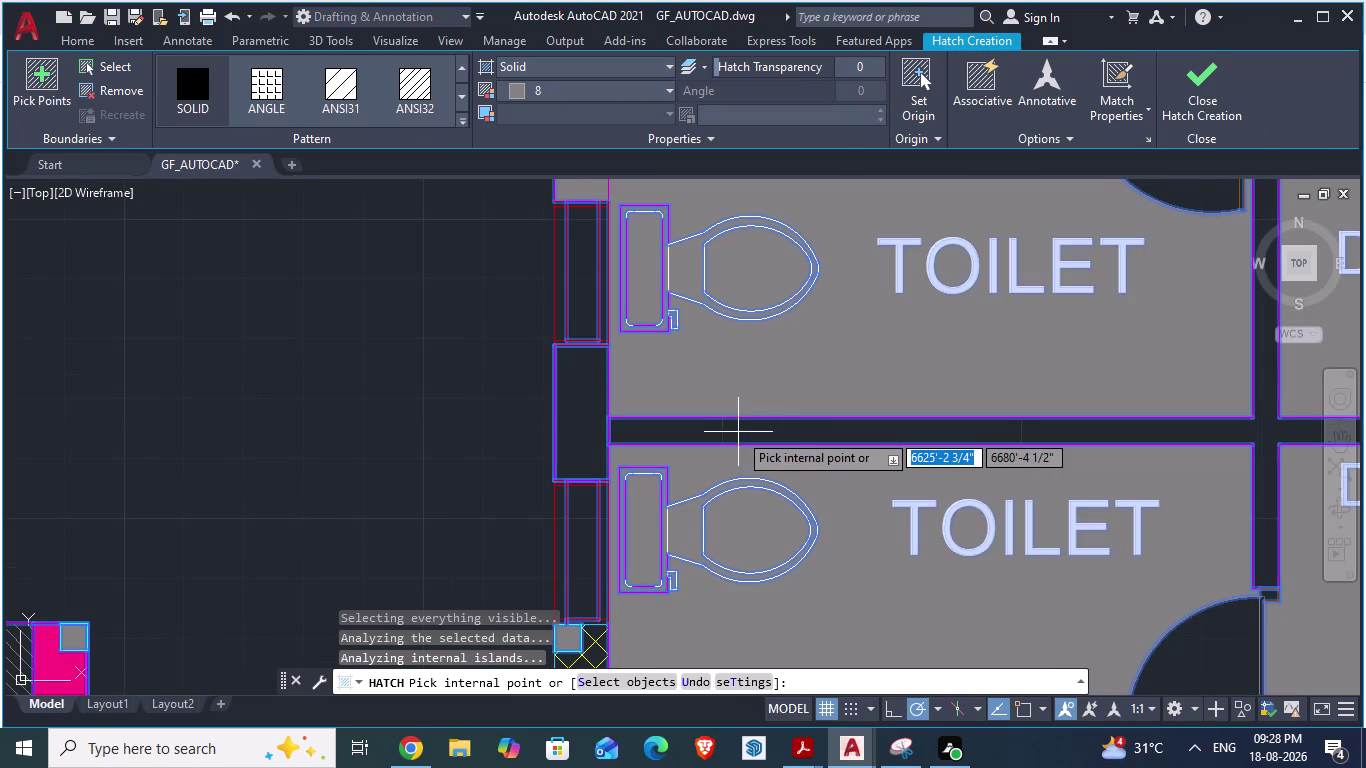
key(ctrl+z)
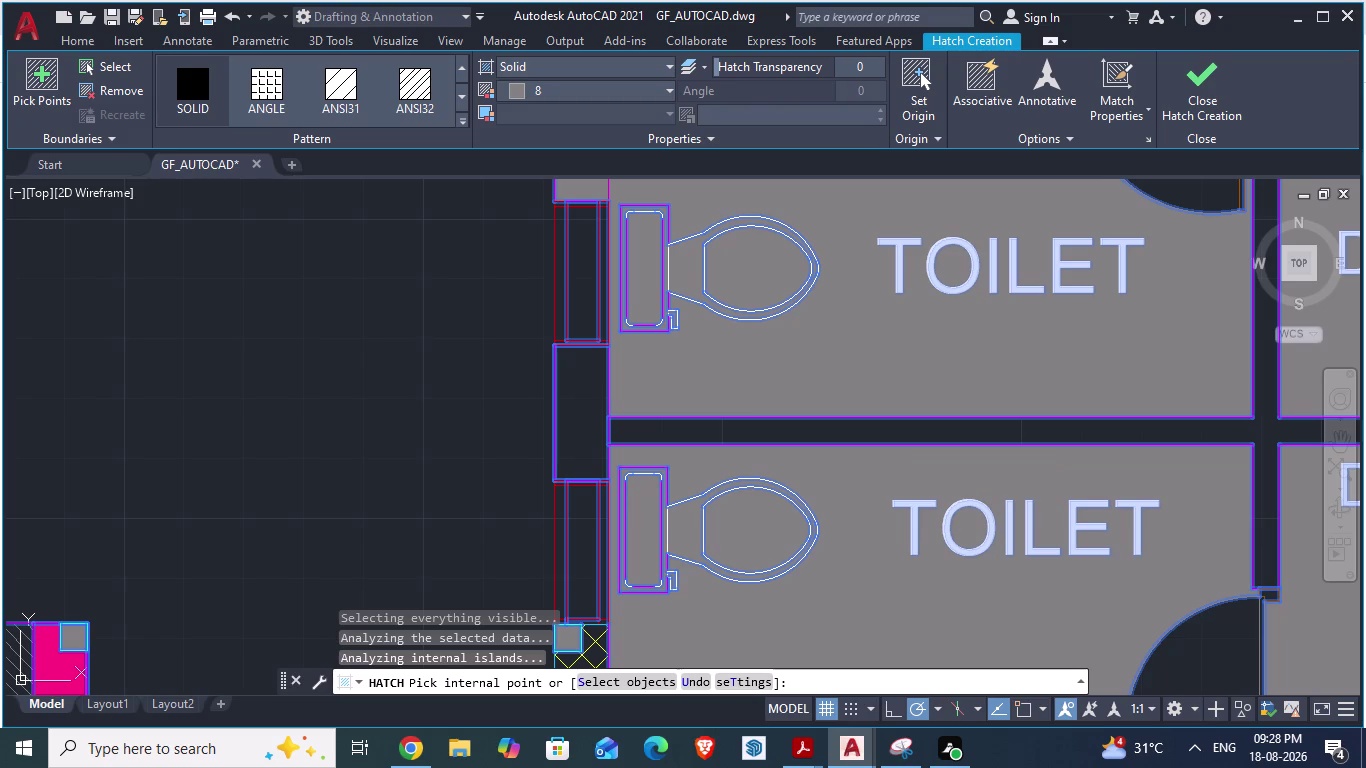
scroll(down, 3)
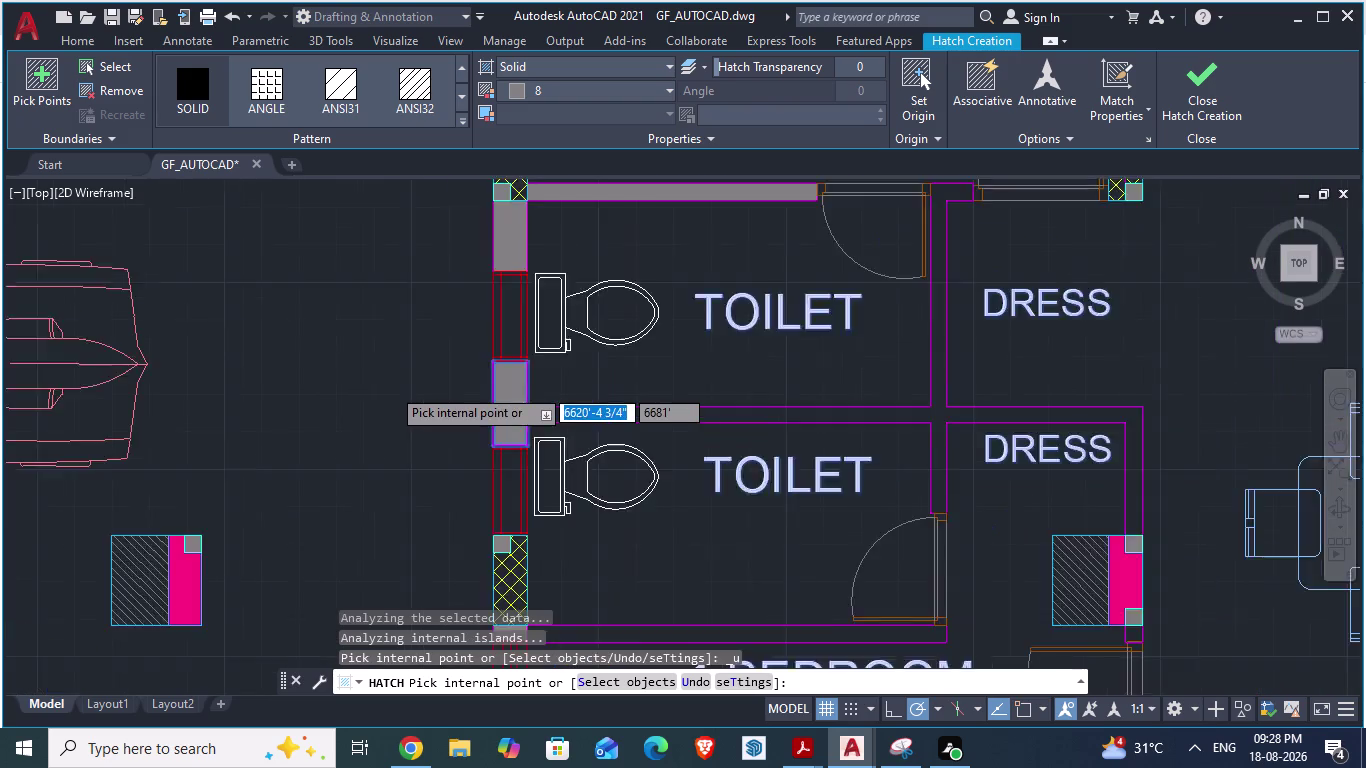
scroll(up, 3)
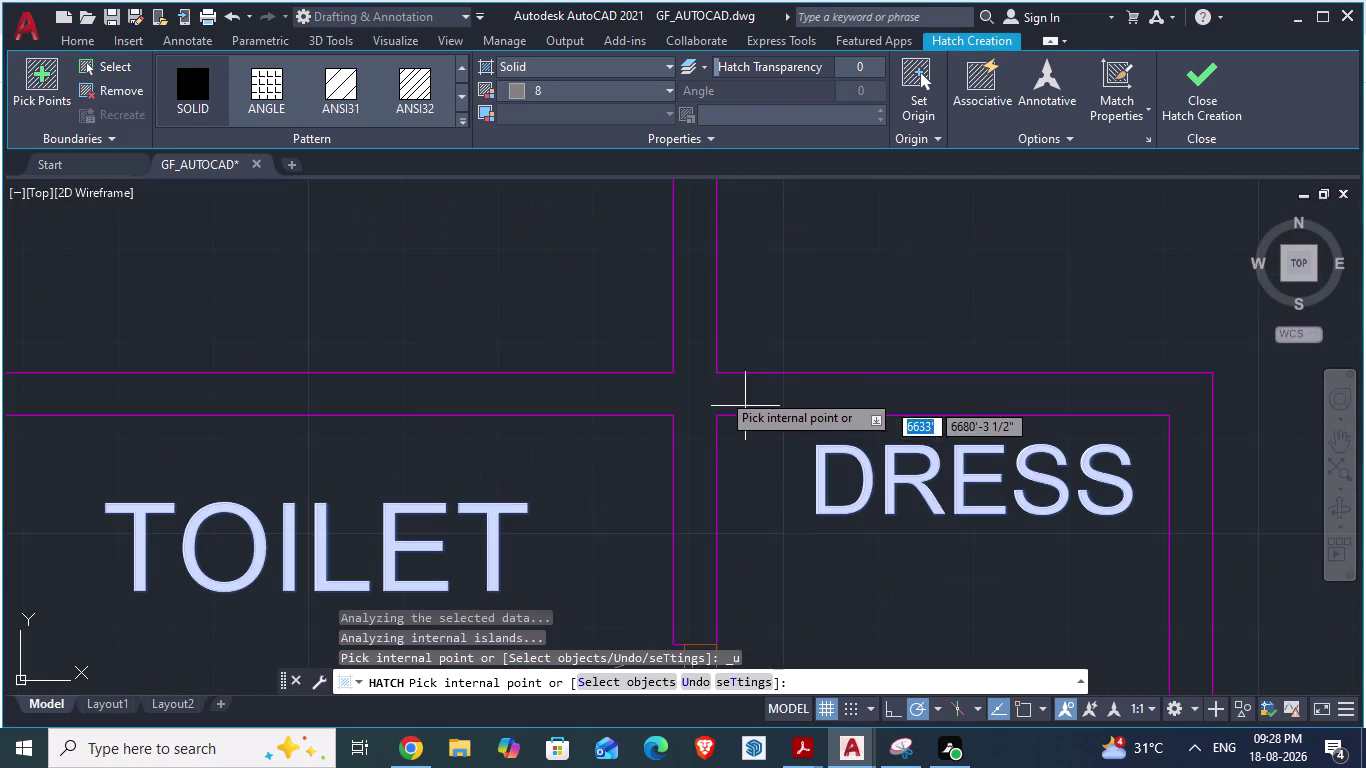
scroll(up, 3)
scroll(up, 3)
click(674, 435)
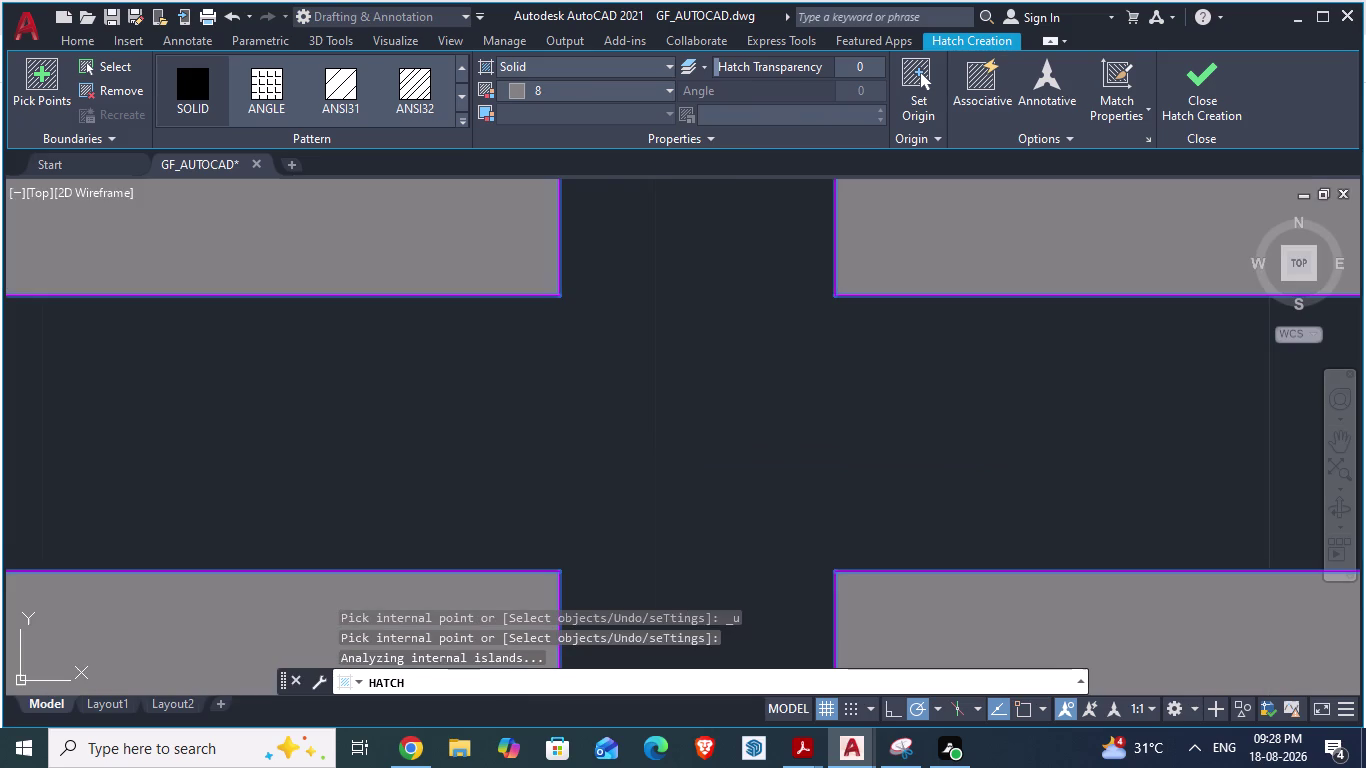
scroll(down, 3)
scroll(down, 3)
scroll(down, 3)
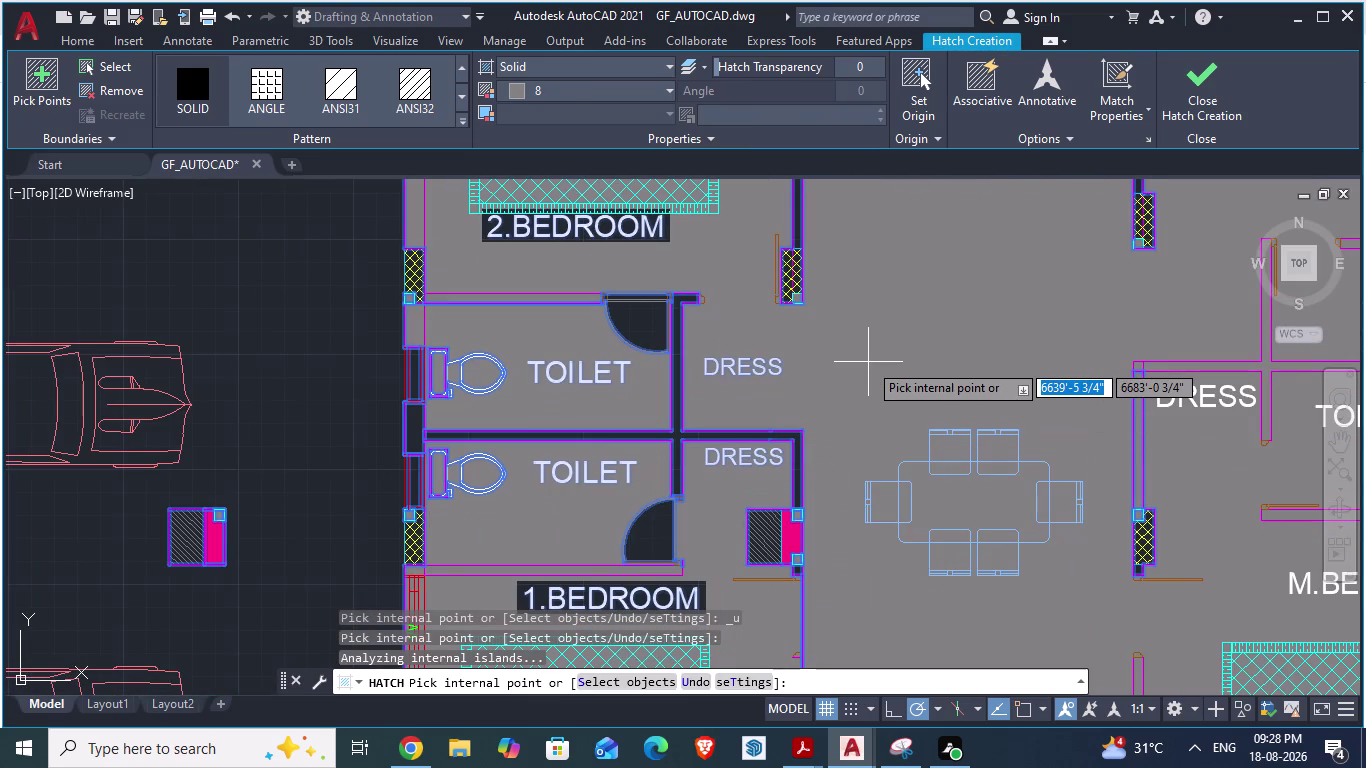
key(ctrl+z)
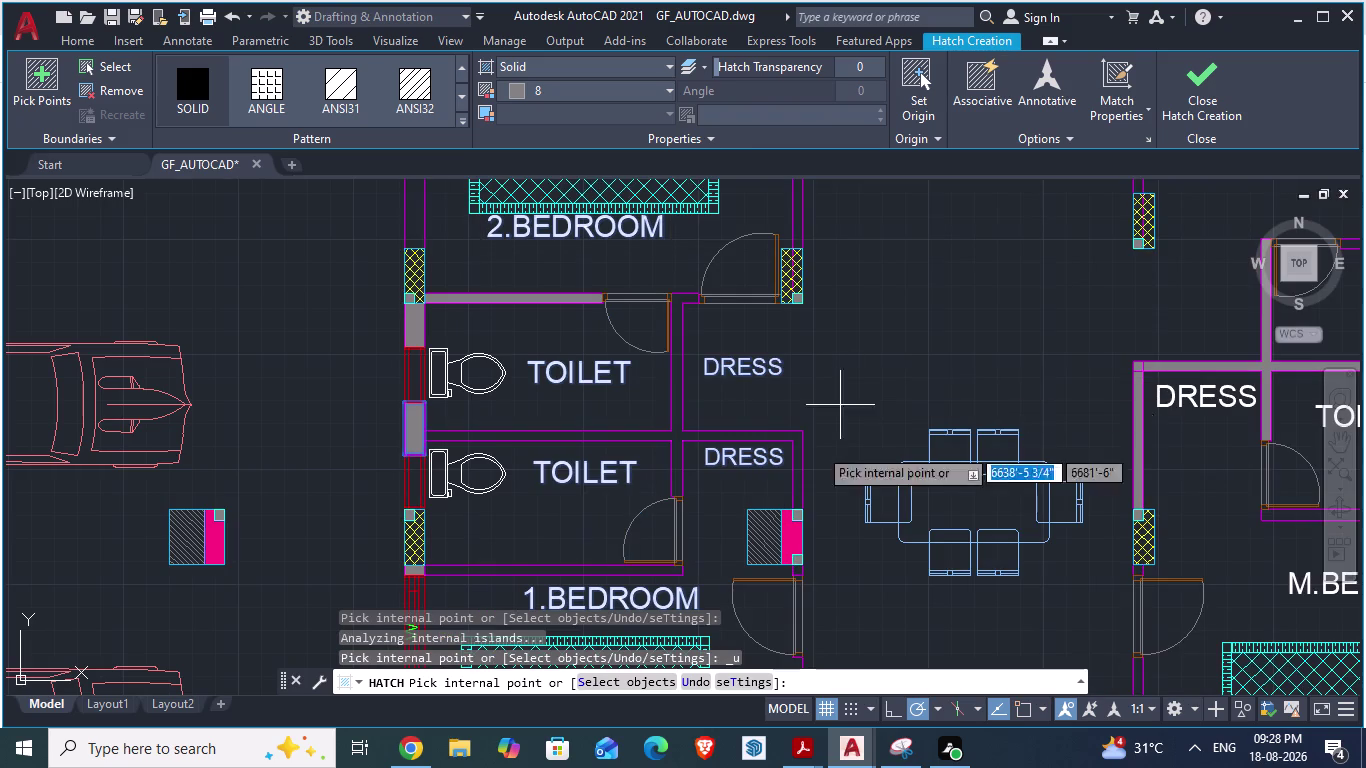
Pick near the toilet, undo the mistaken room fill, and finish the wall gap hatch.
scroll(up, 3)
scroll(up, 3)
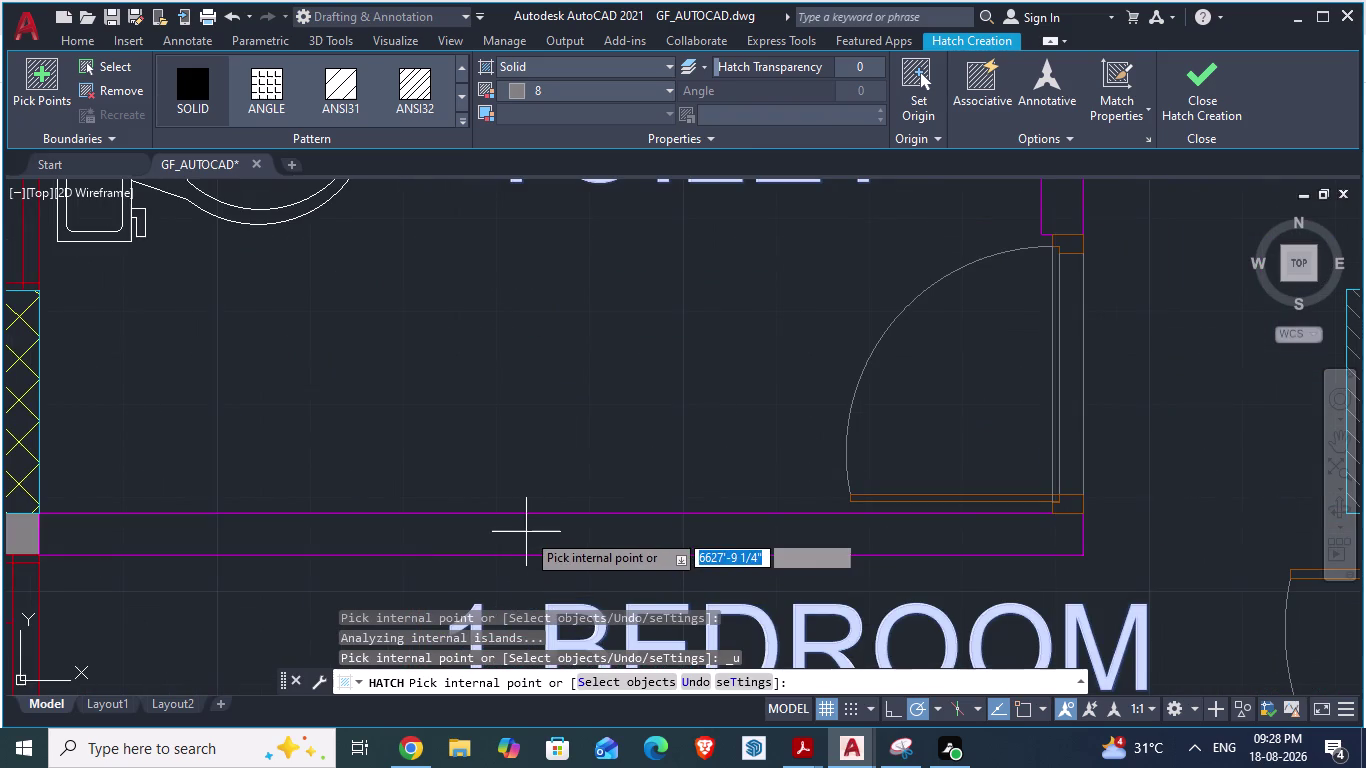
click(528, 538)
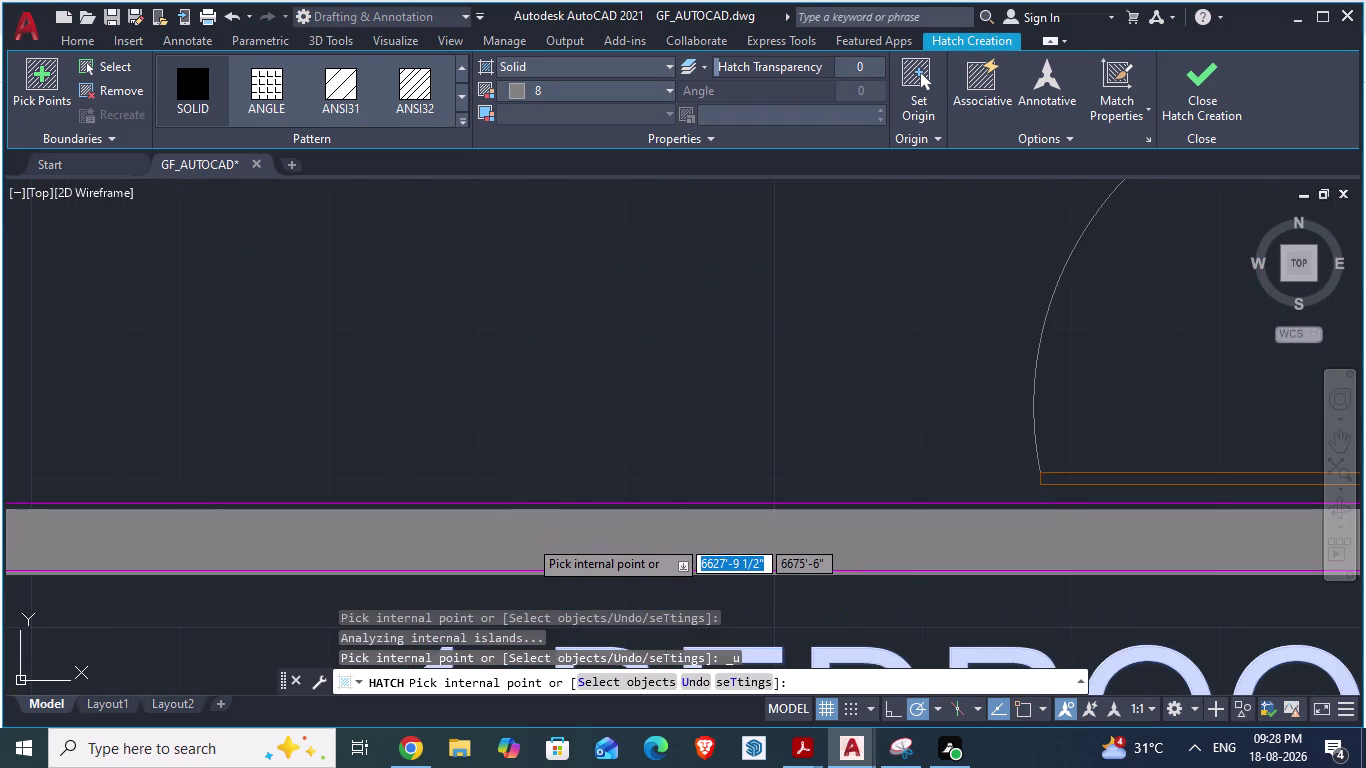
scroll(down, 3)
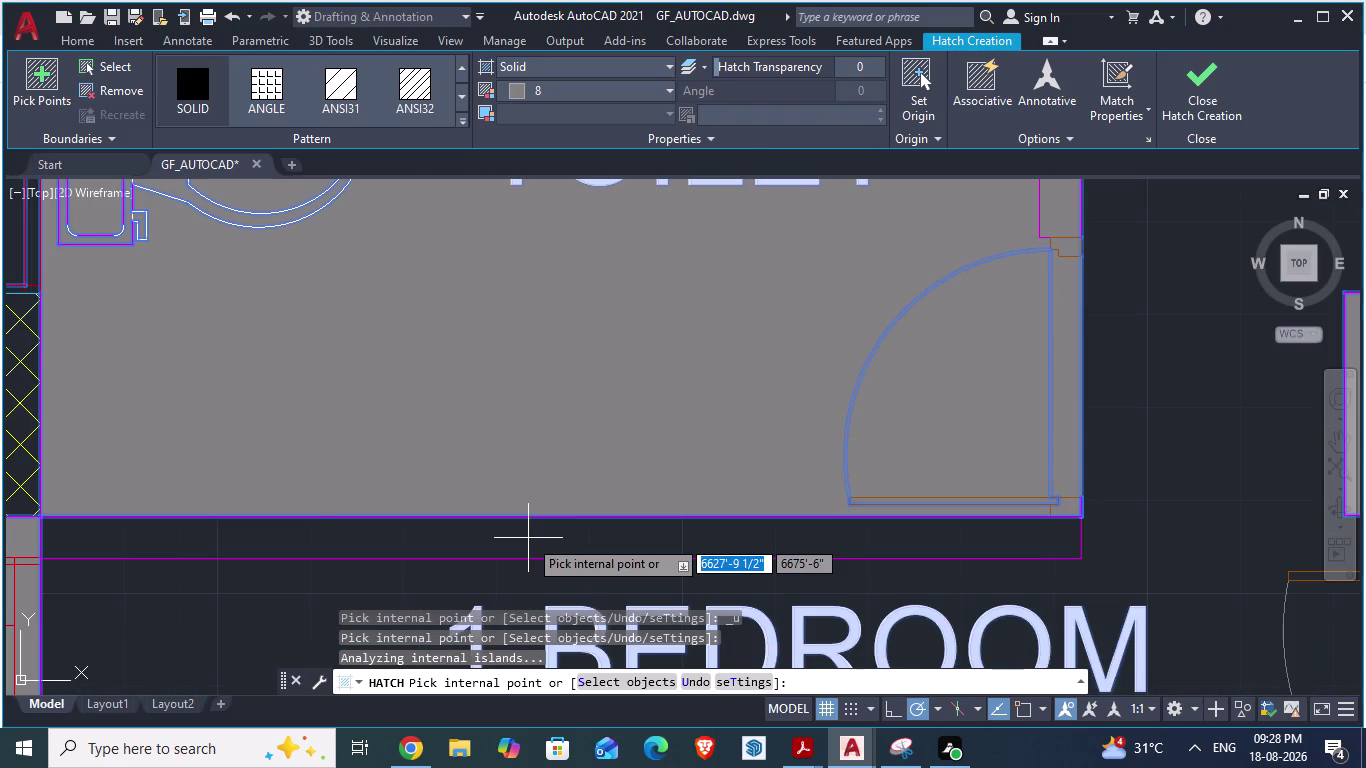
key(ctrl+z)
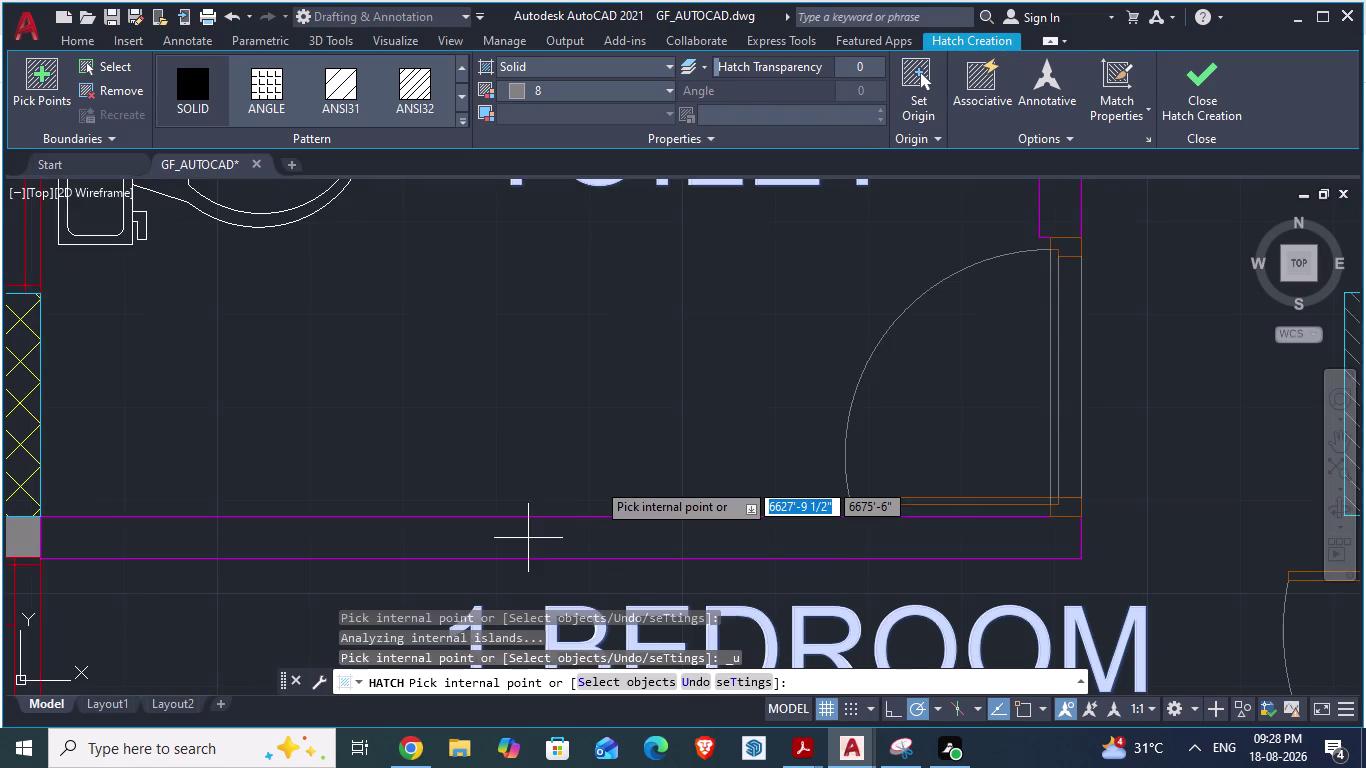
scroll(down, 3)
scroll(down, 3)
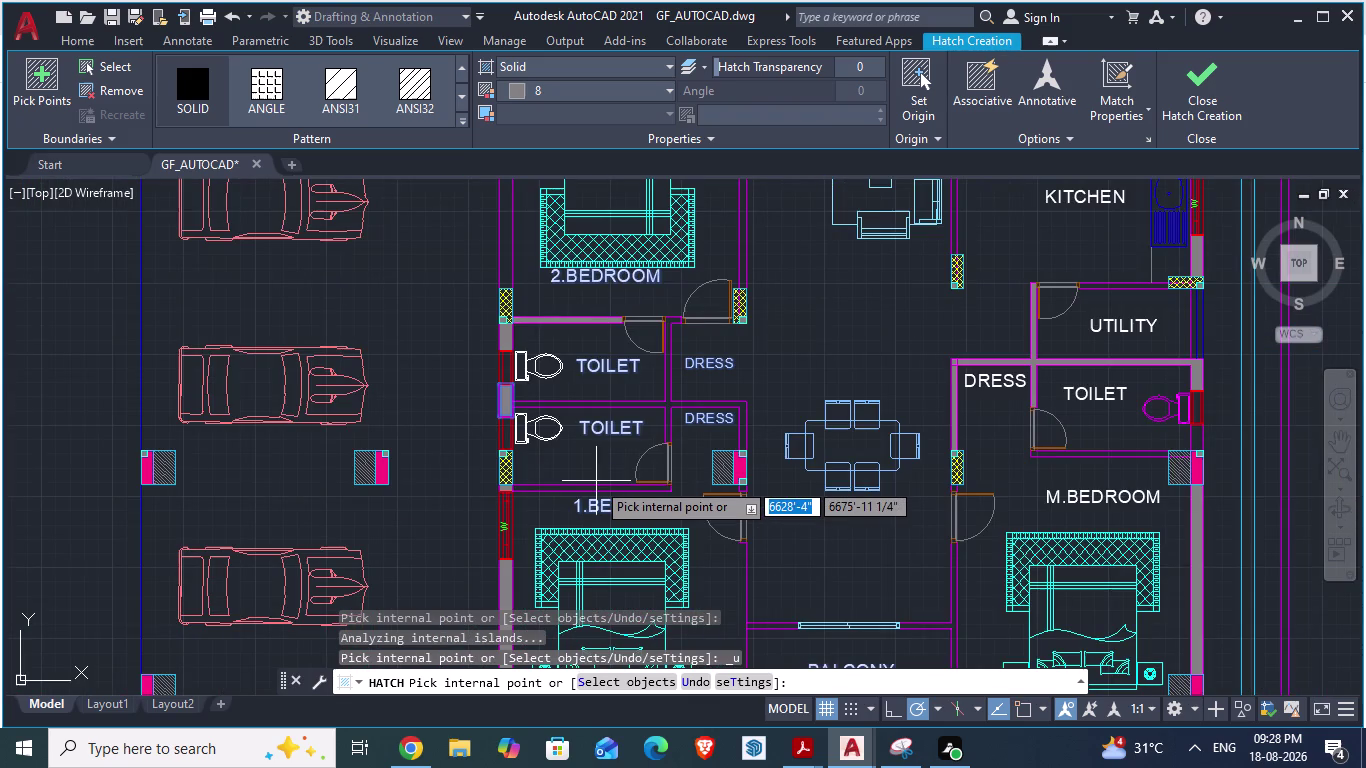
key(ctrl+s)
scroll(down, 3)
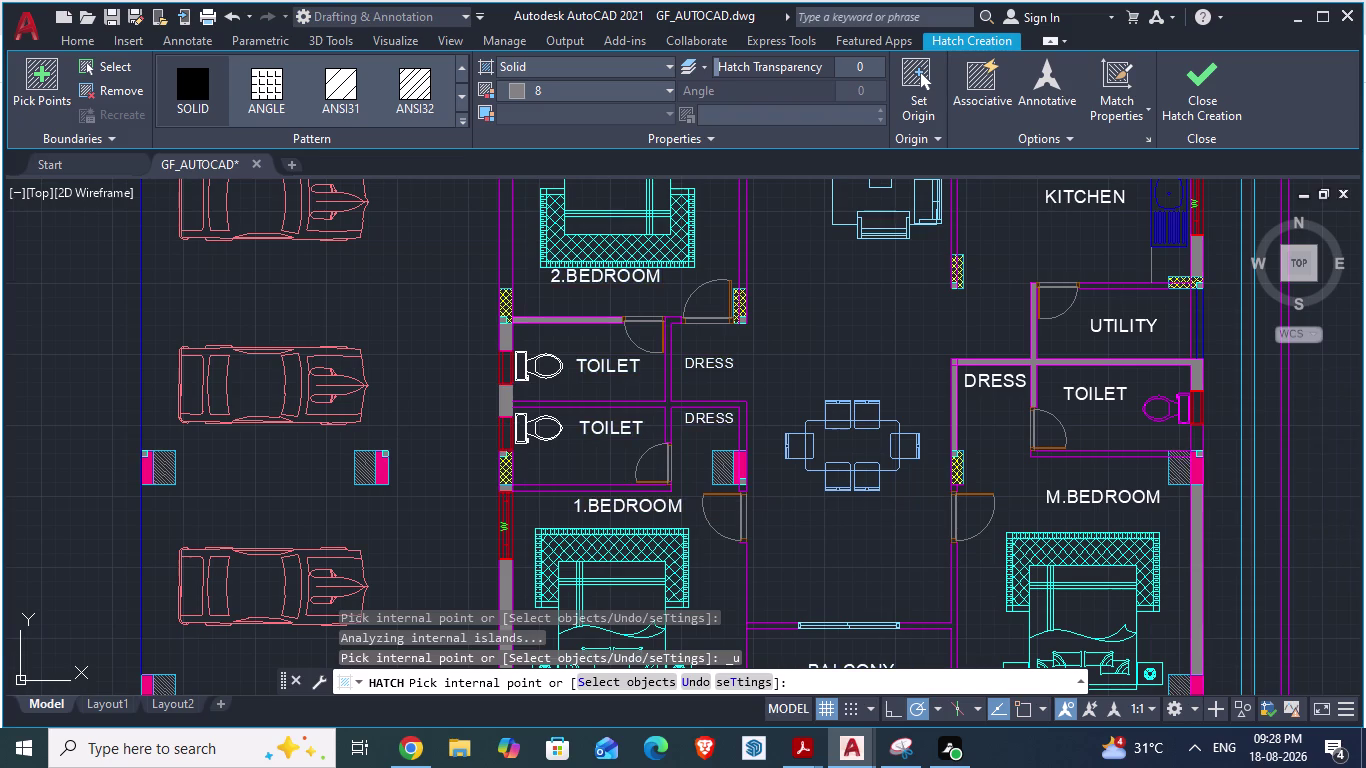
scroll(up, 3)
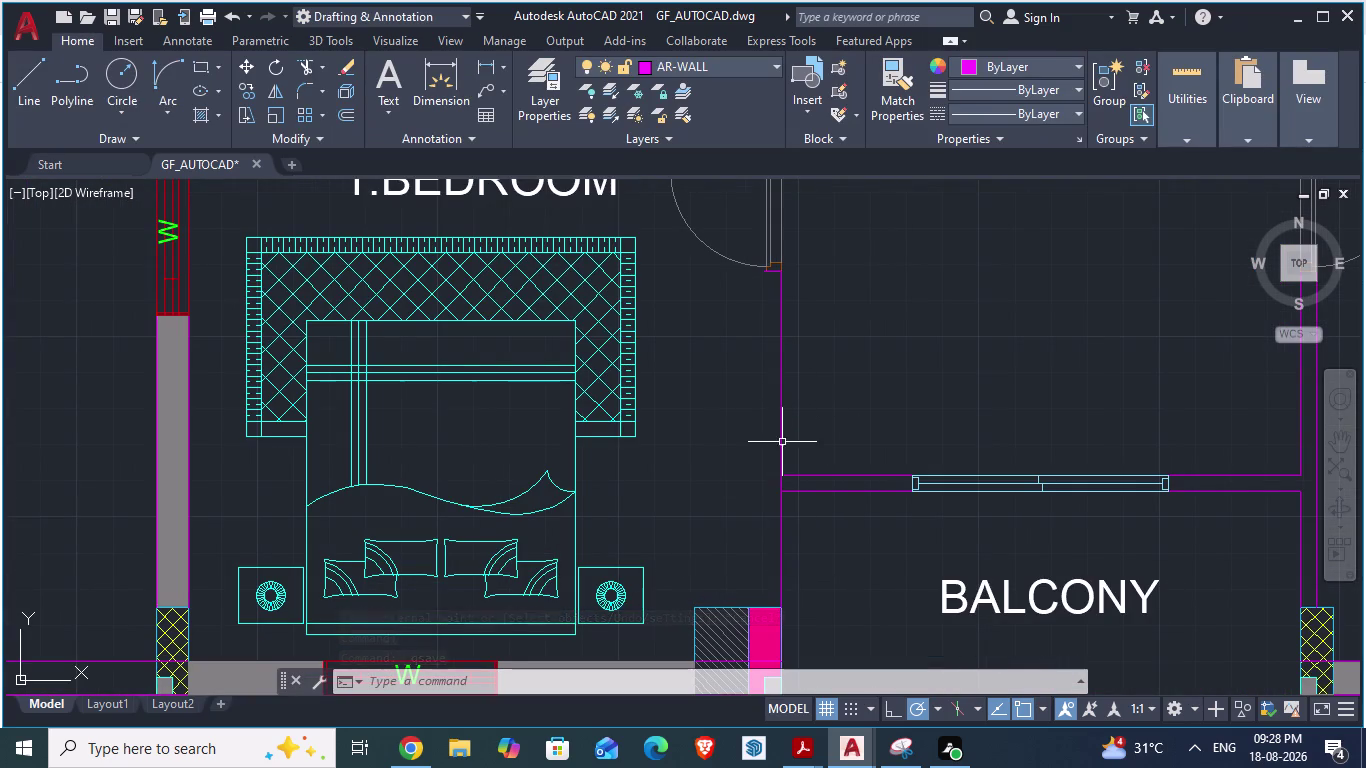
scroll(up, 3)
scroll(up, 3)
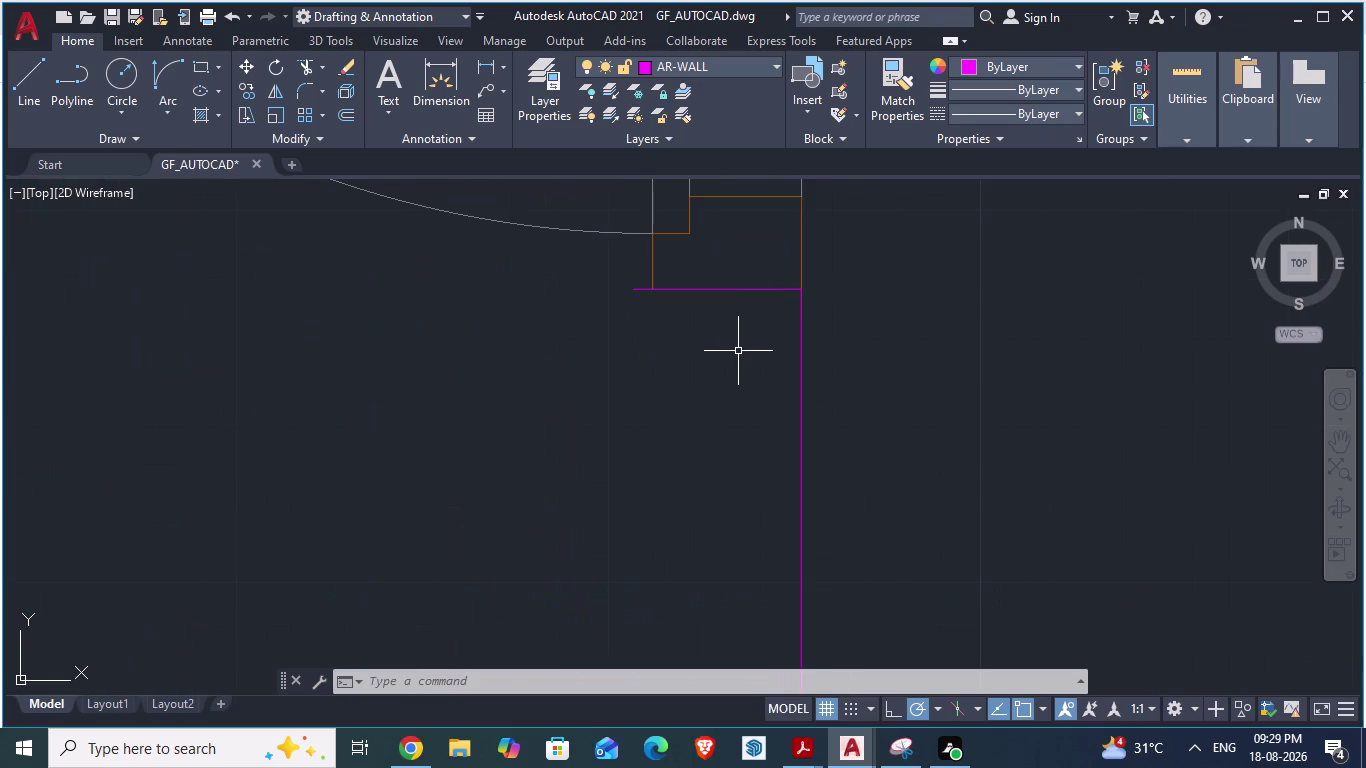
text(da)
key(Return)
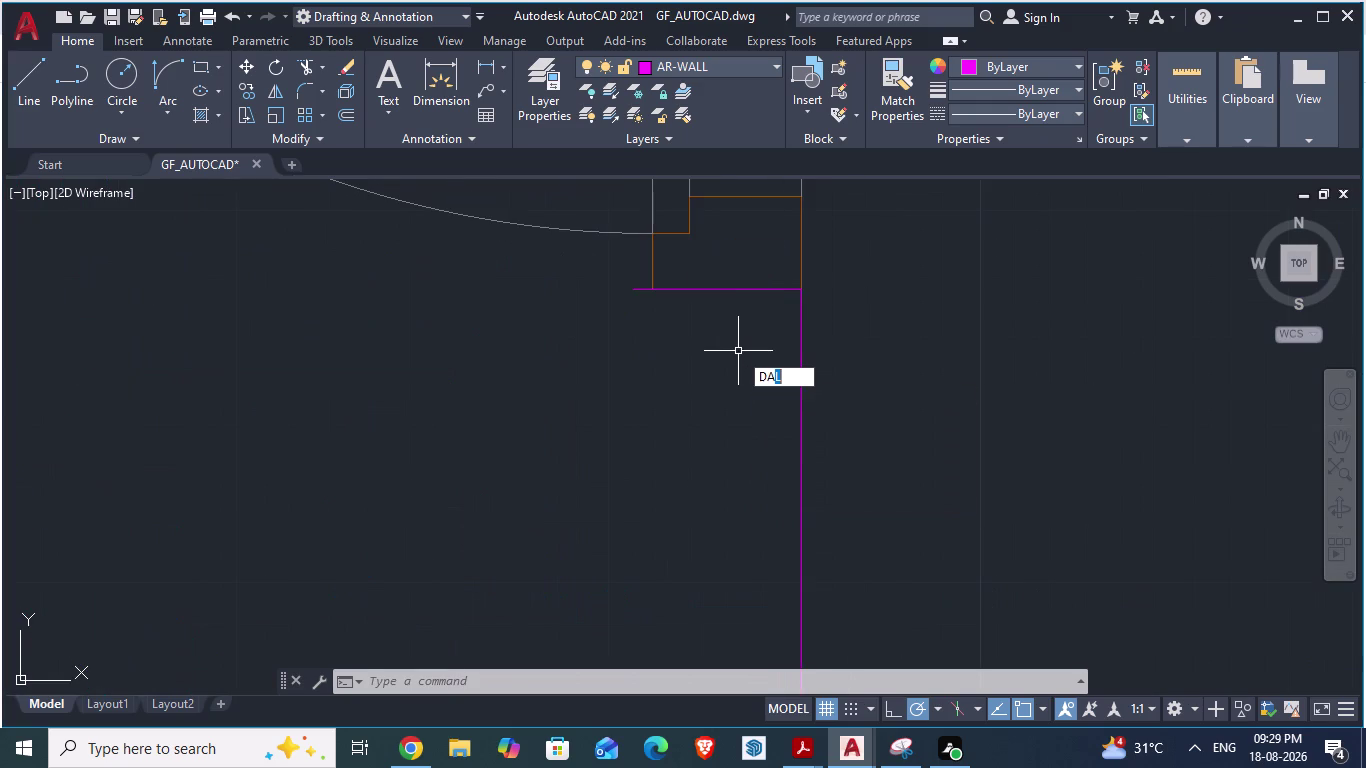
click(795, 290)
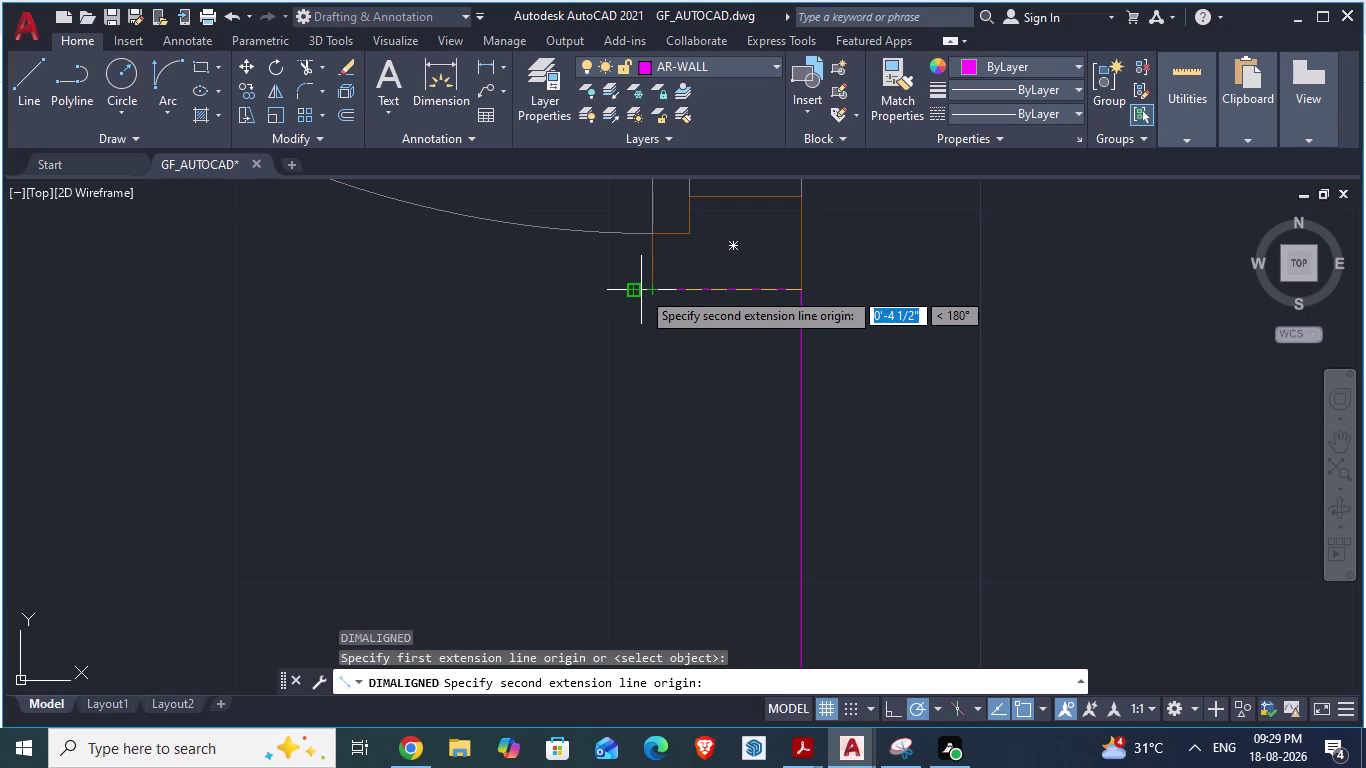
key(Escape)
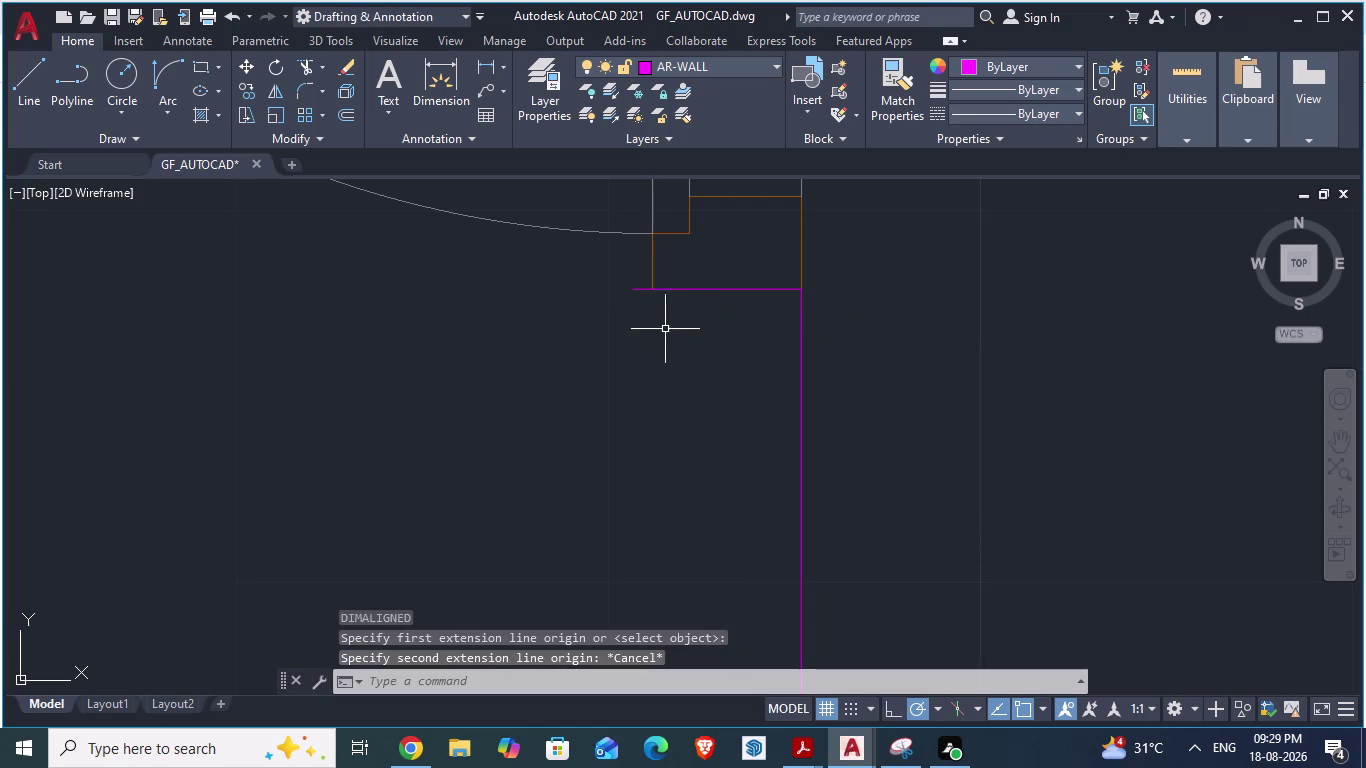
key(k)
key(Return)
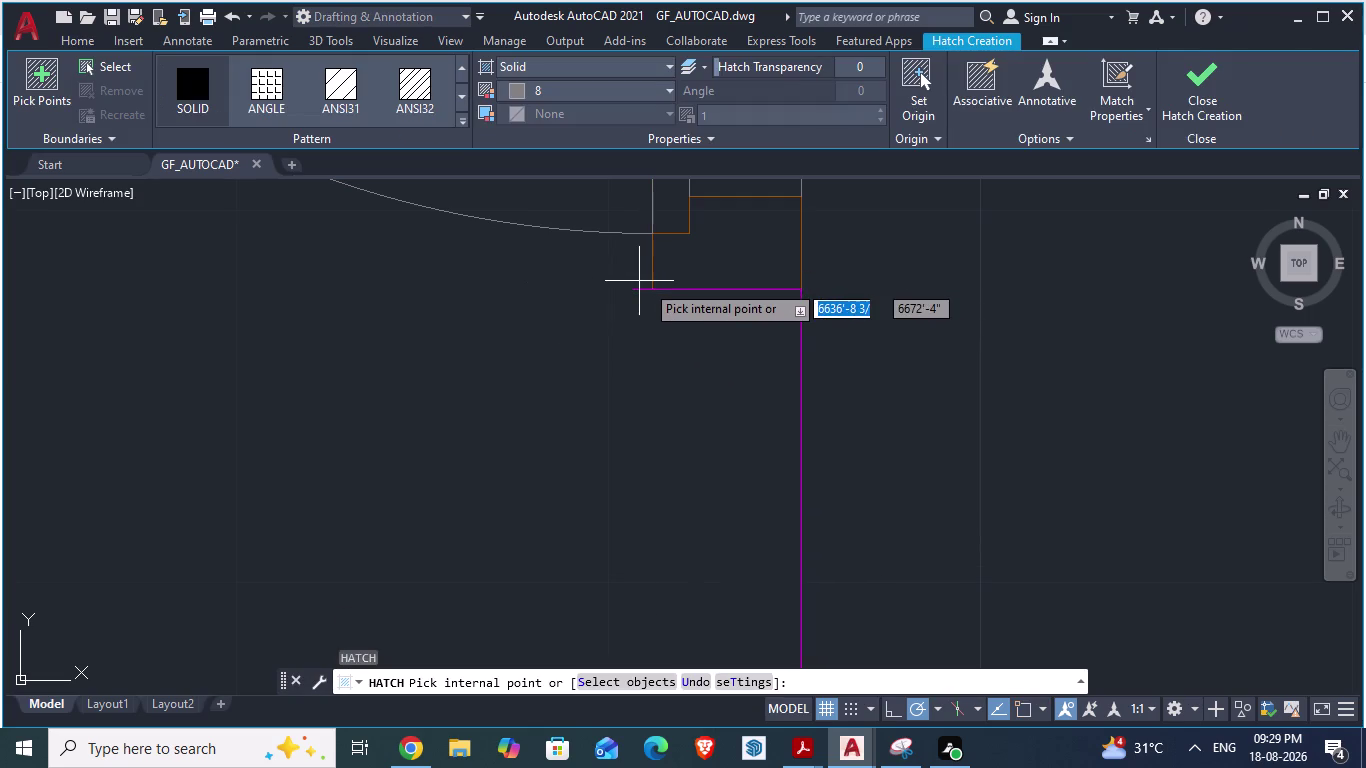
key(Escape)
key(Escape)
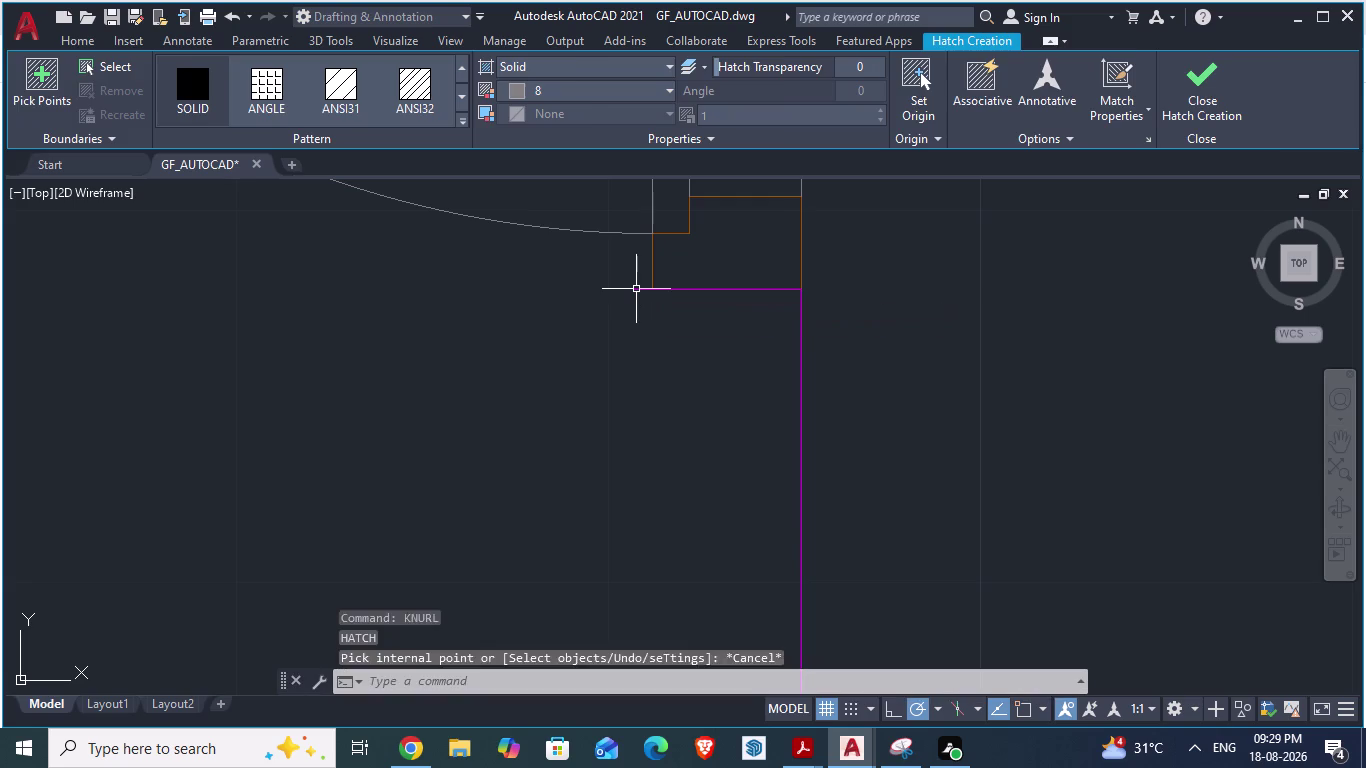
key(l)
key(Return)
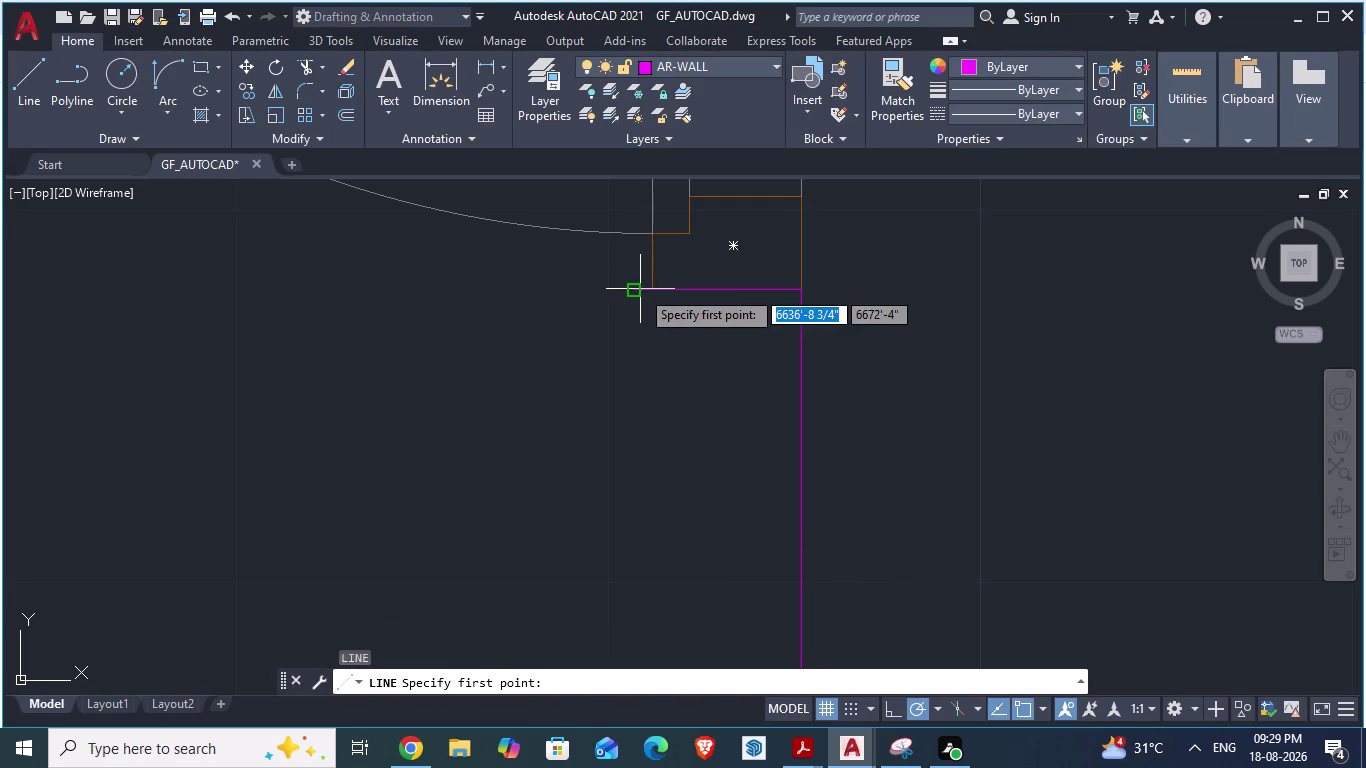
Draw a line from the 1.BEDROOM door wall corner to the column top, then end LINE.
click(640, 289)
scroll(down, 3)
scroll(down, 3)
scroll(down, 3)
scroll(down, 3)
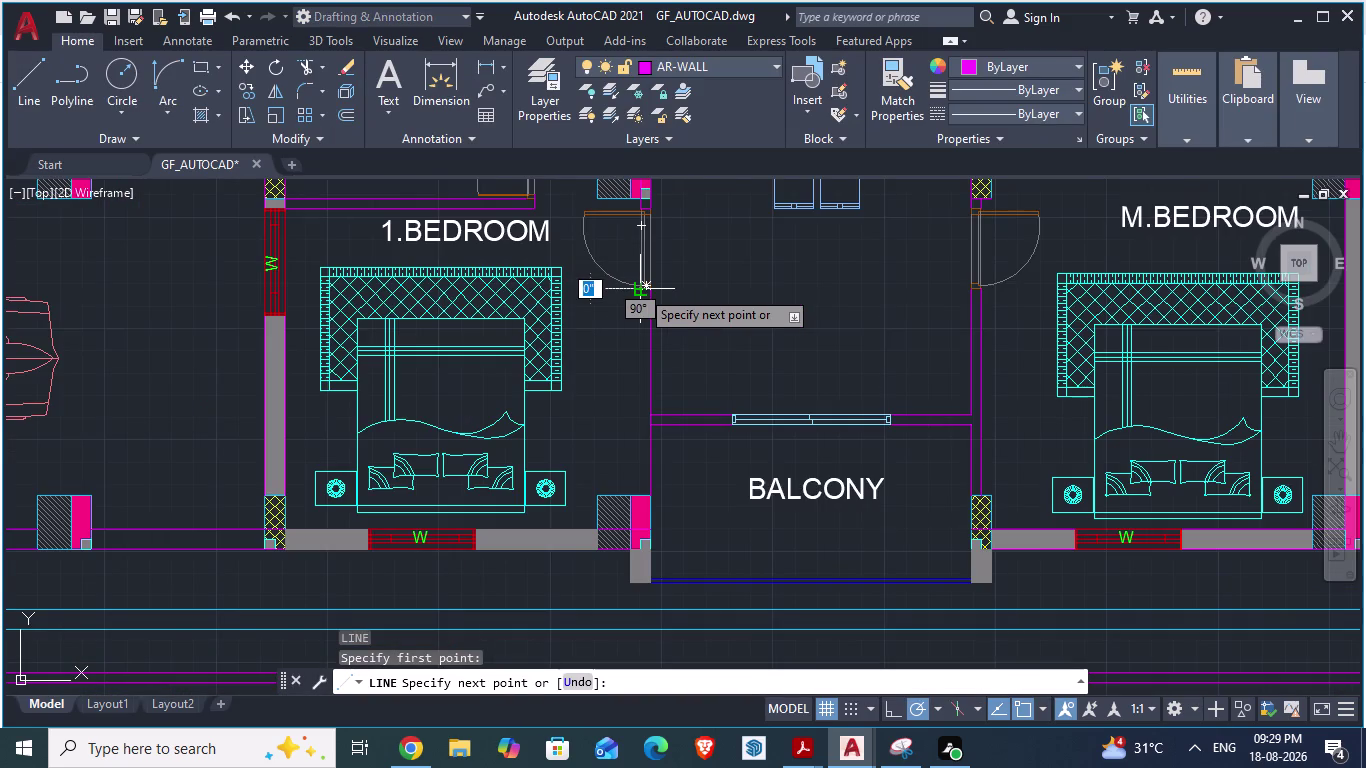
scroll(down, 3)
scroll(up, 3)
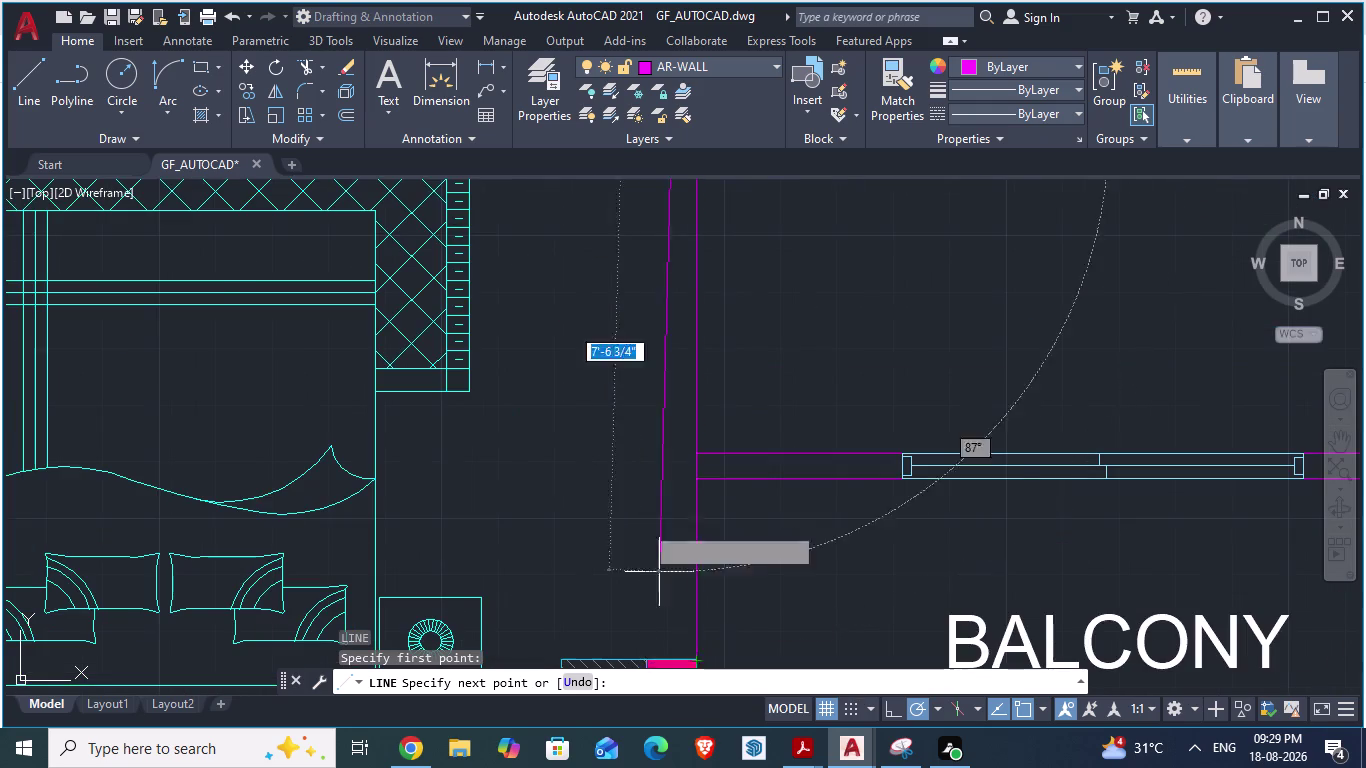
scroll(down, 3)
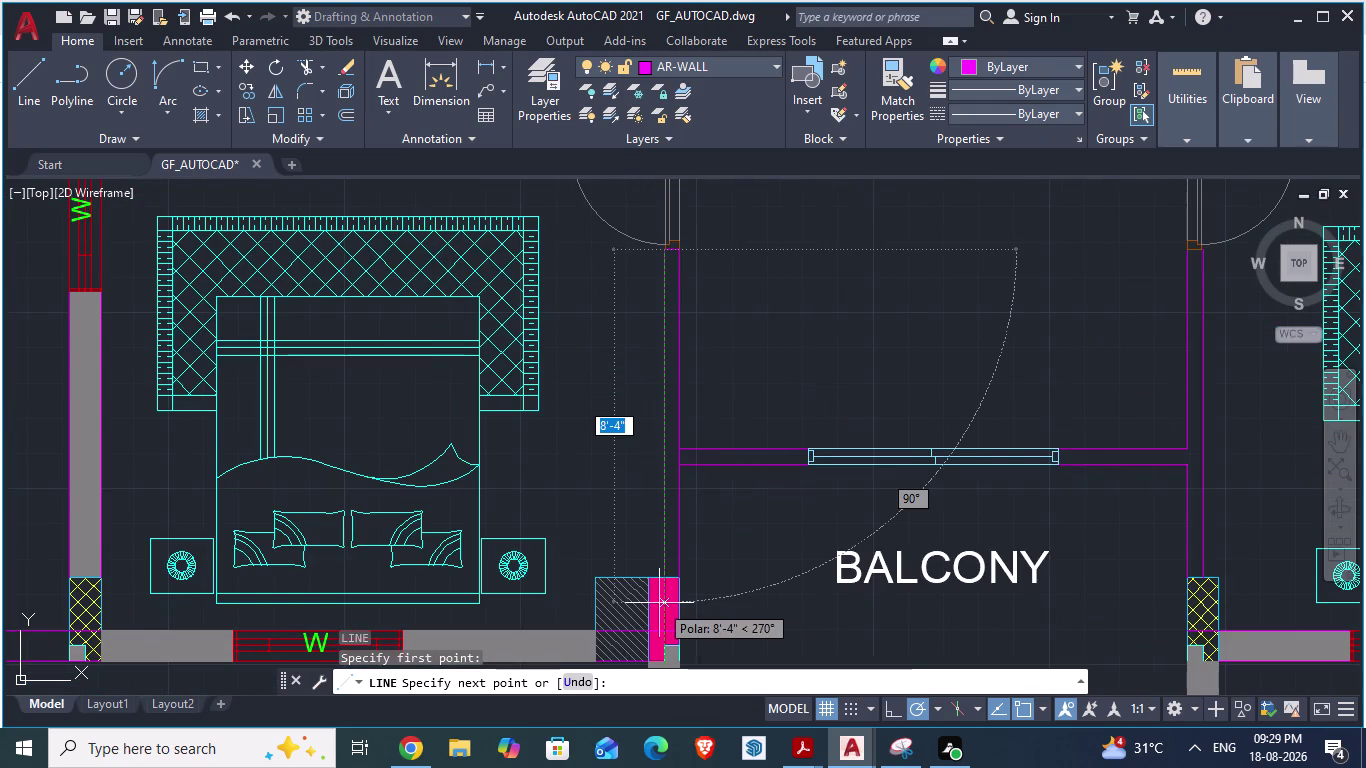
click(659, 582)
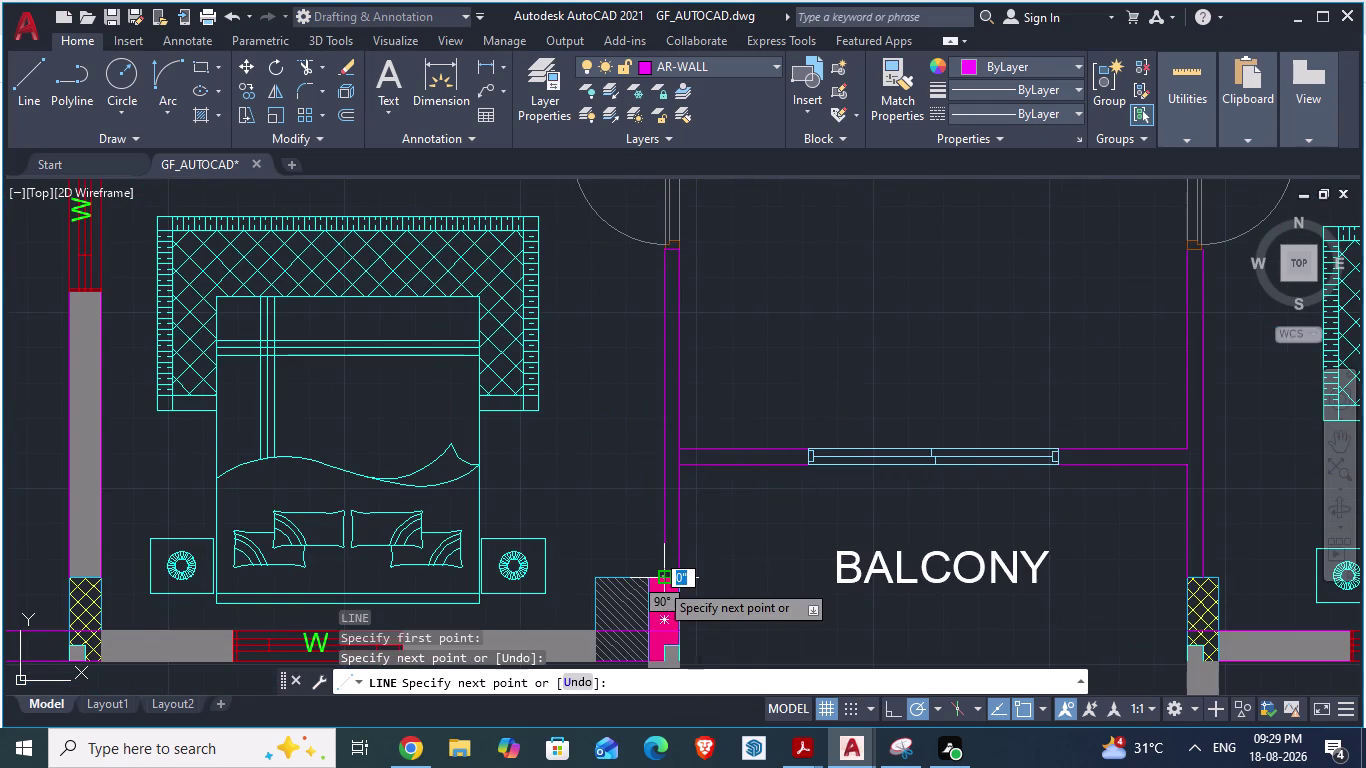
key(Return)
scroll(up, 3)
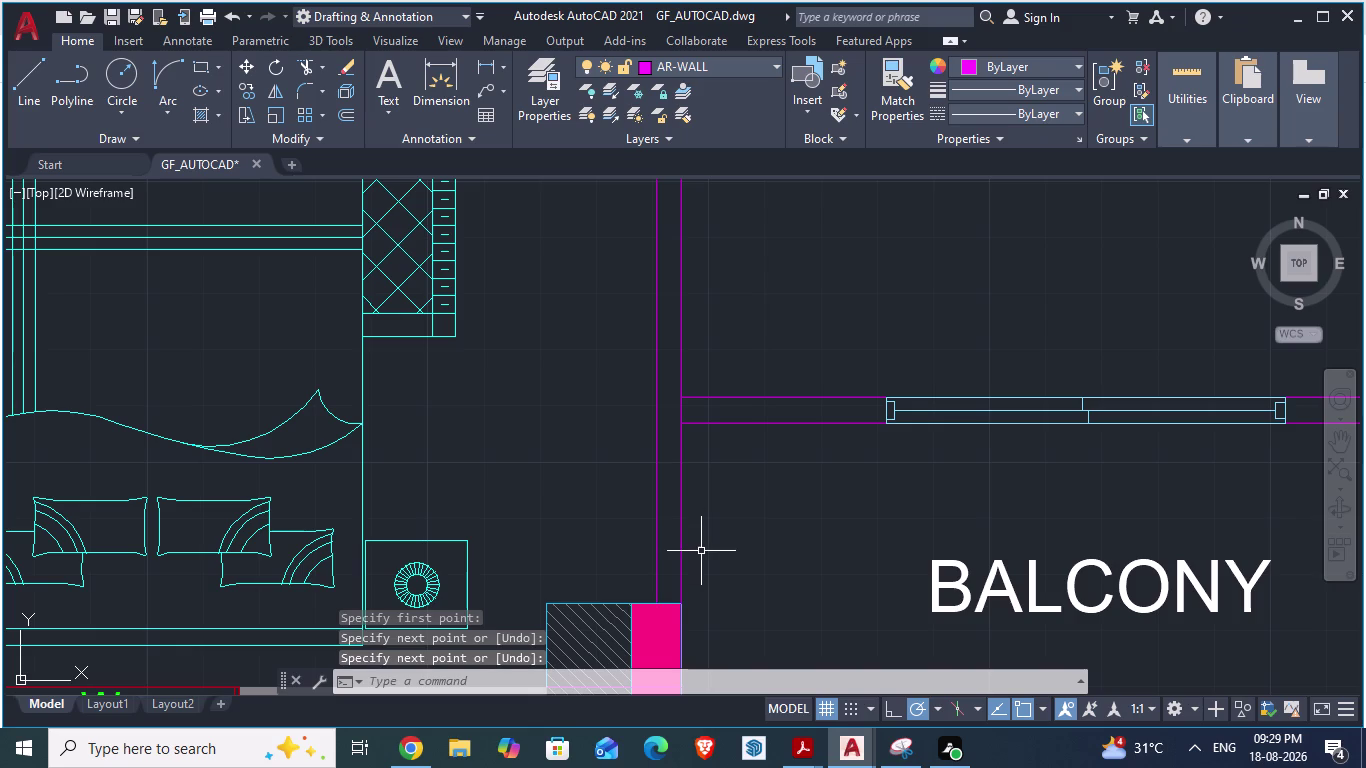
key(Escape)
scroll(up, 3)
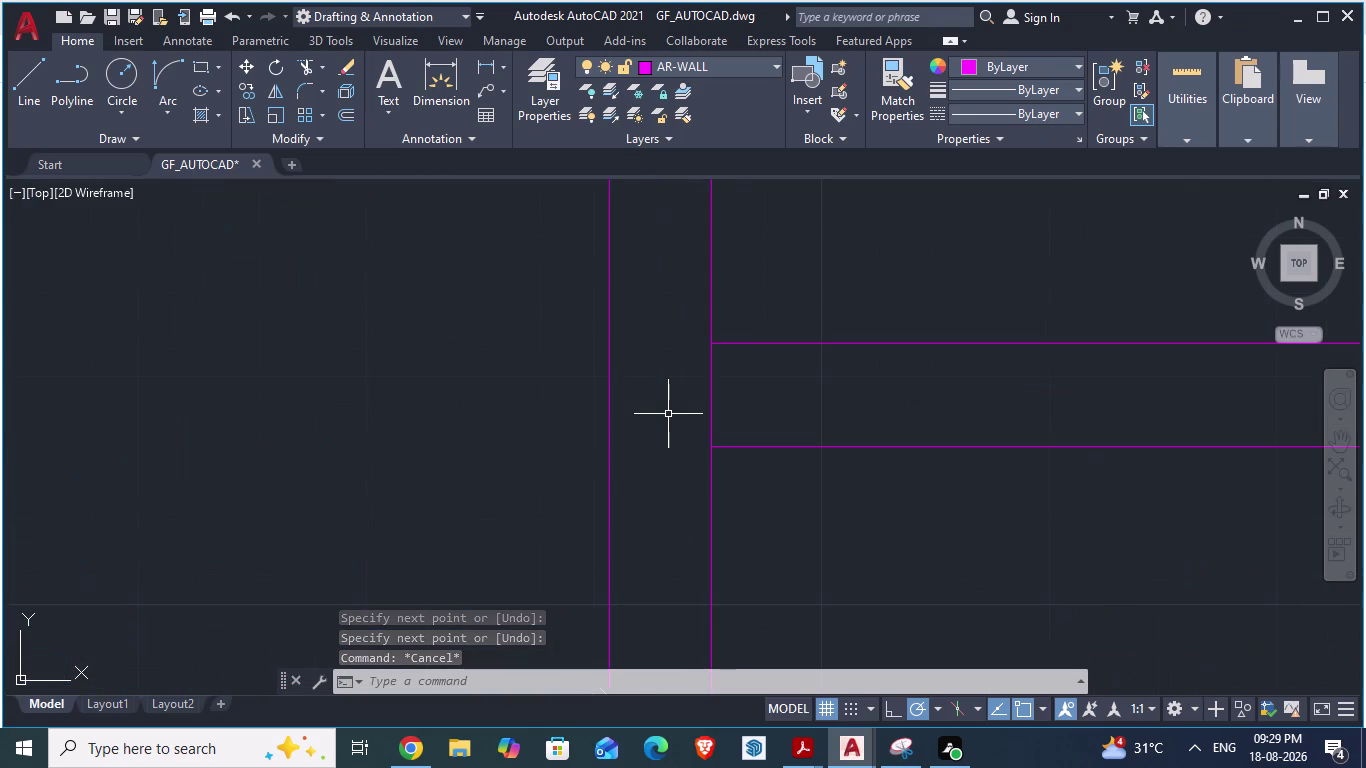
Begin a hatch in the closed wall gap by the balcony column, undo both picks, and cancel it.
key(h)
key(Return)
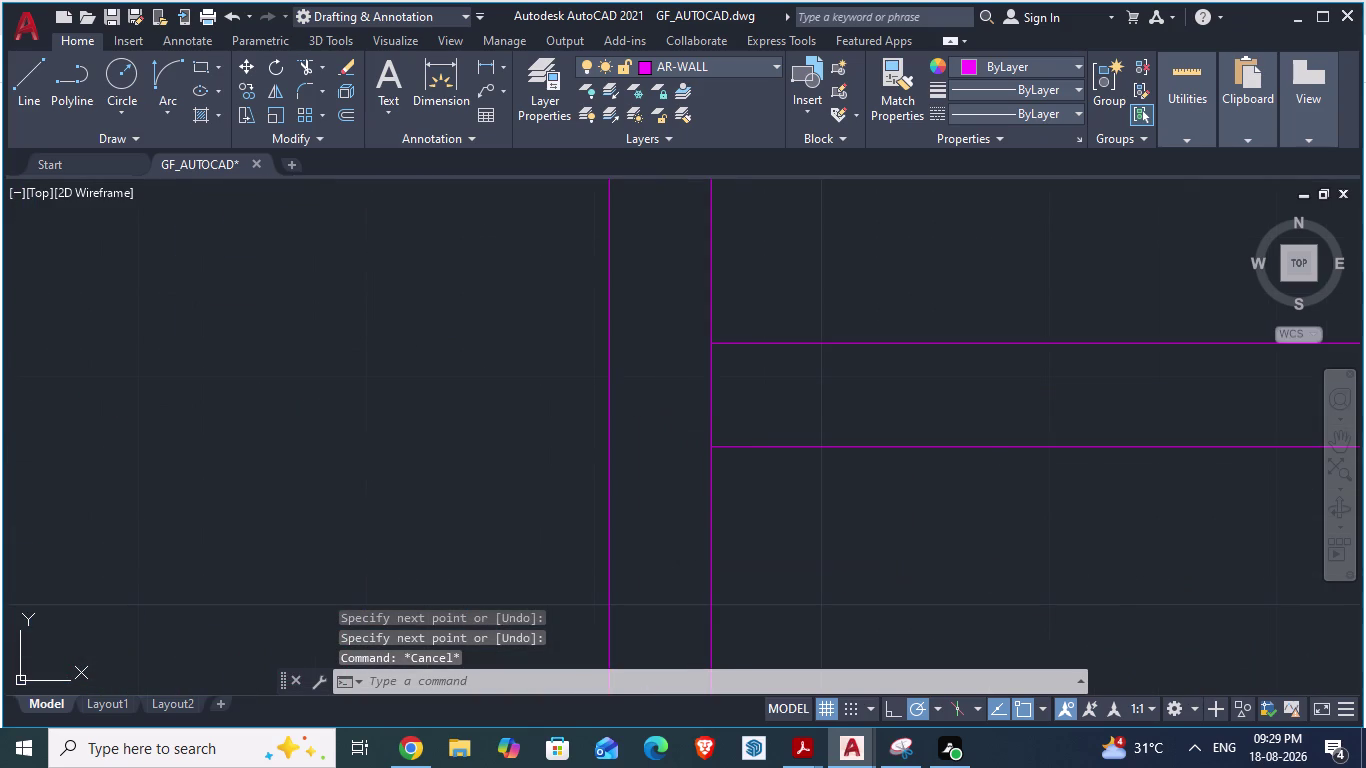
click(652, 465)
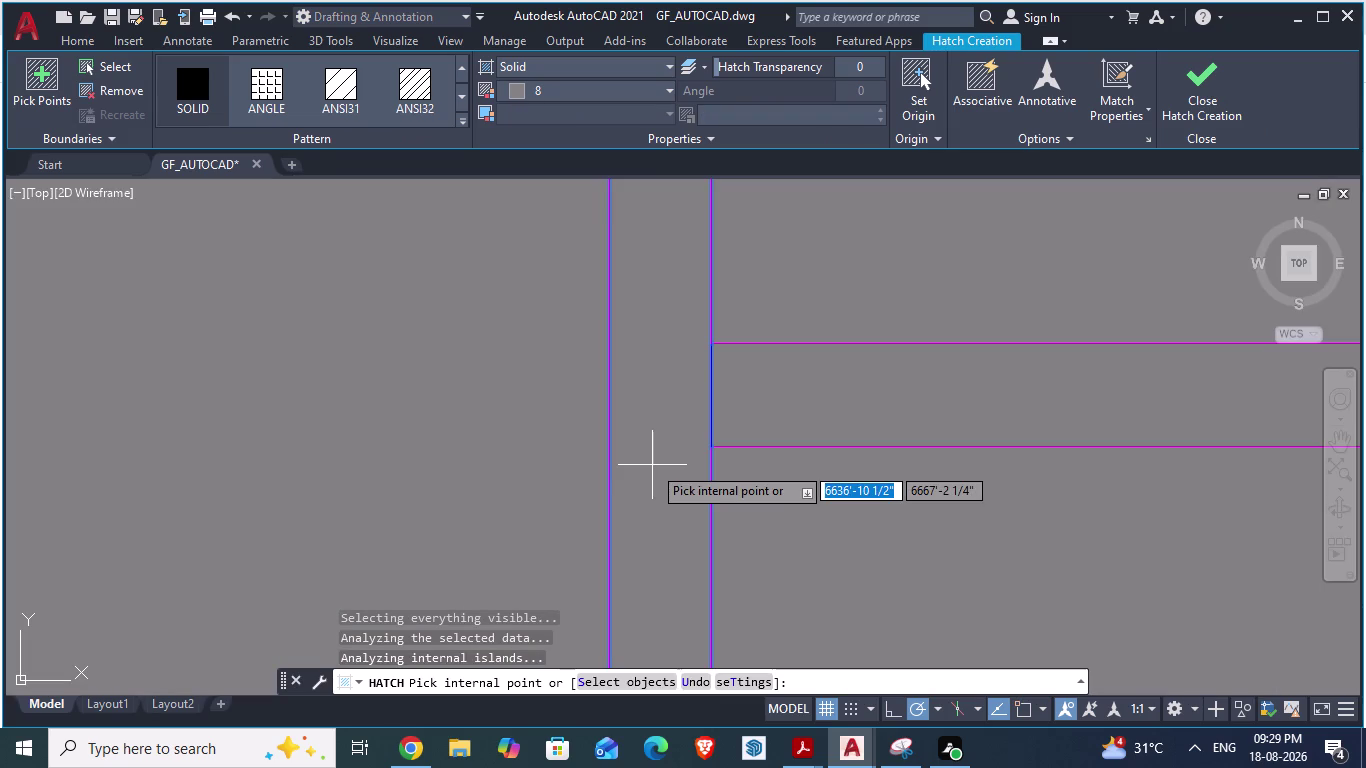
key(ctrl+z)
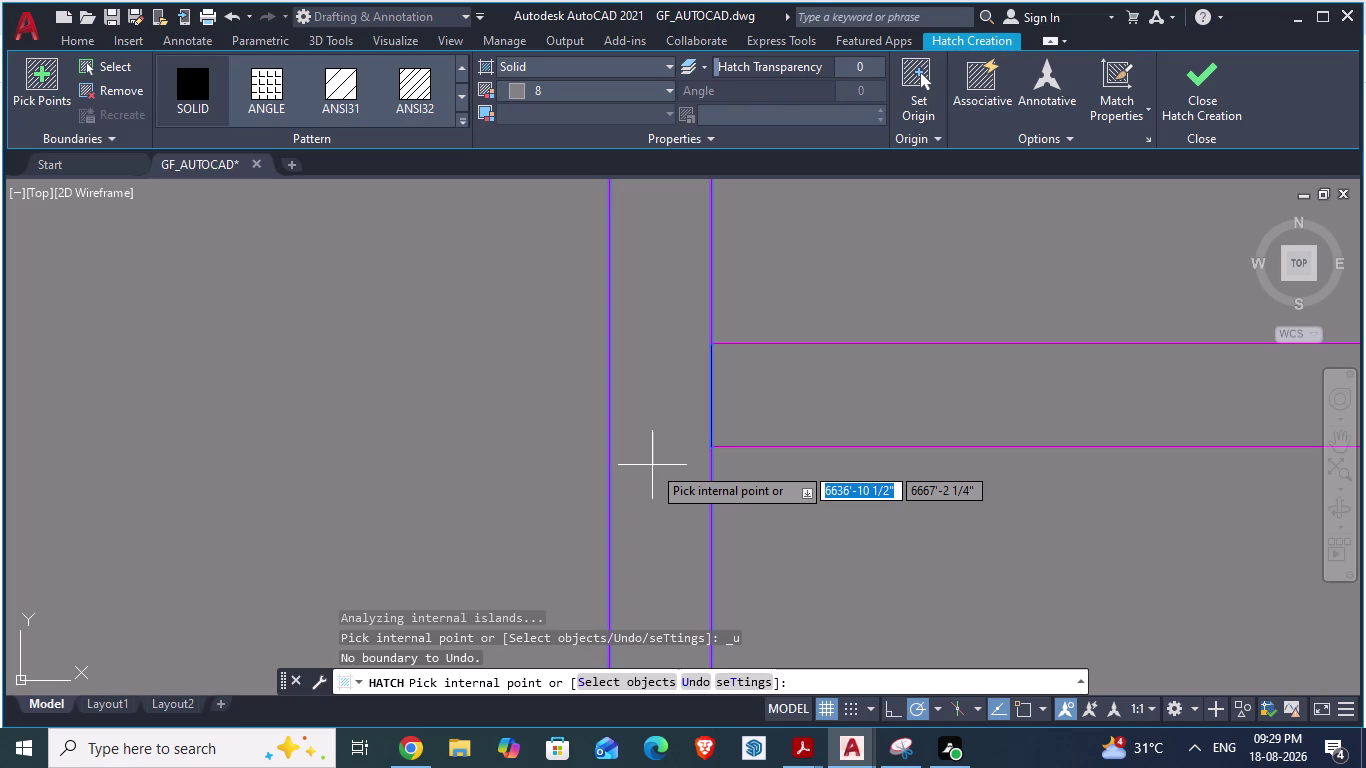
scroll(down, 3)
scroll(down, 3)
scroll(down, 3)
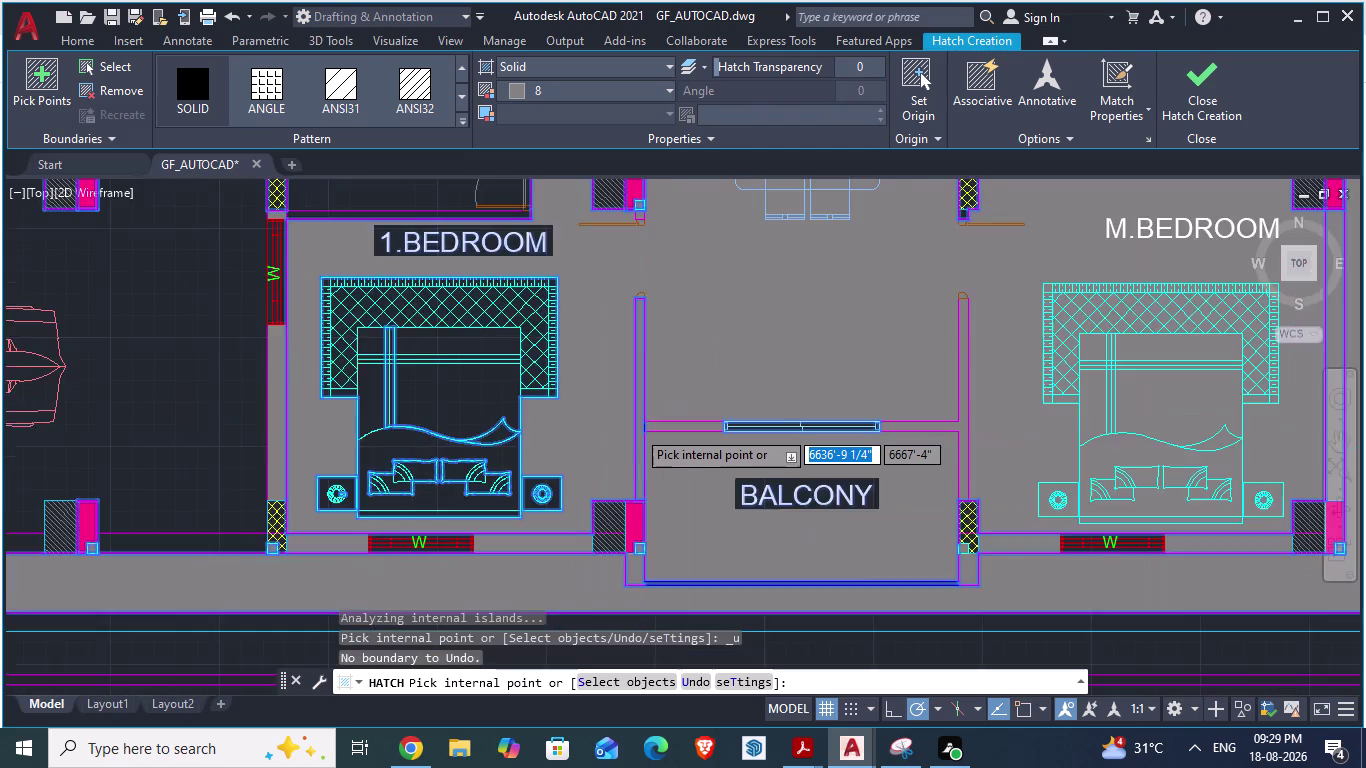
key(ctrl+z)
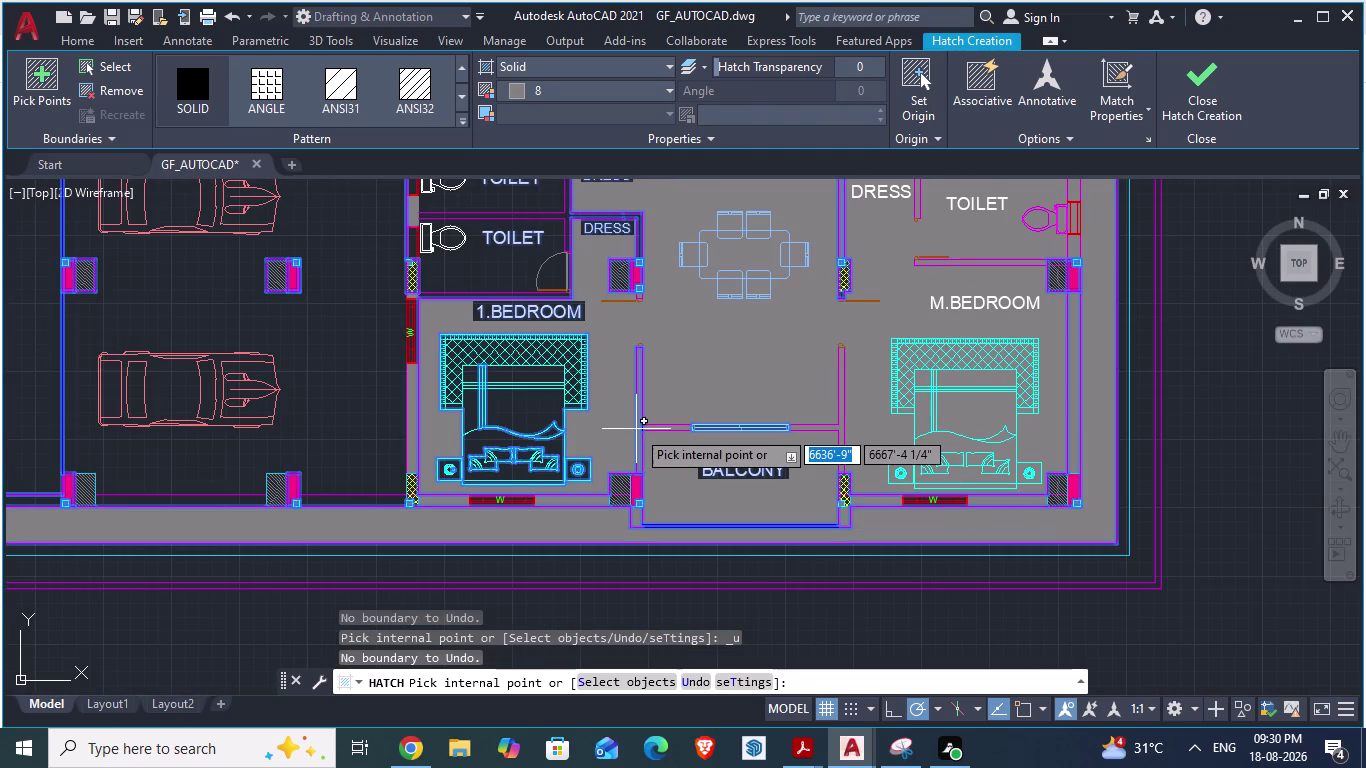
scroll(down, 3)
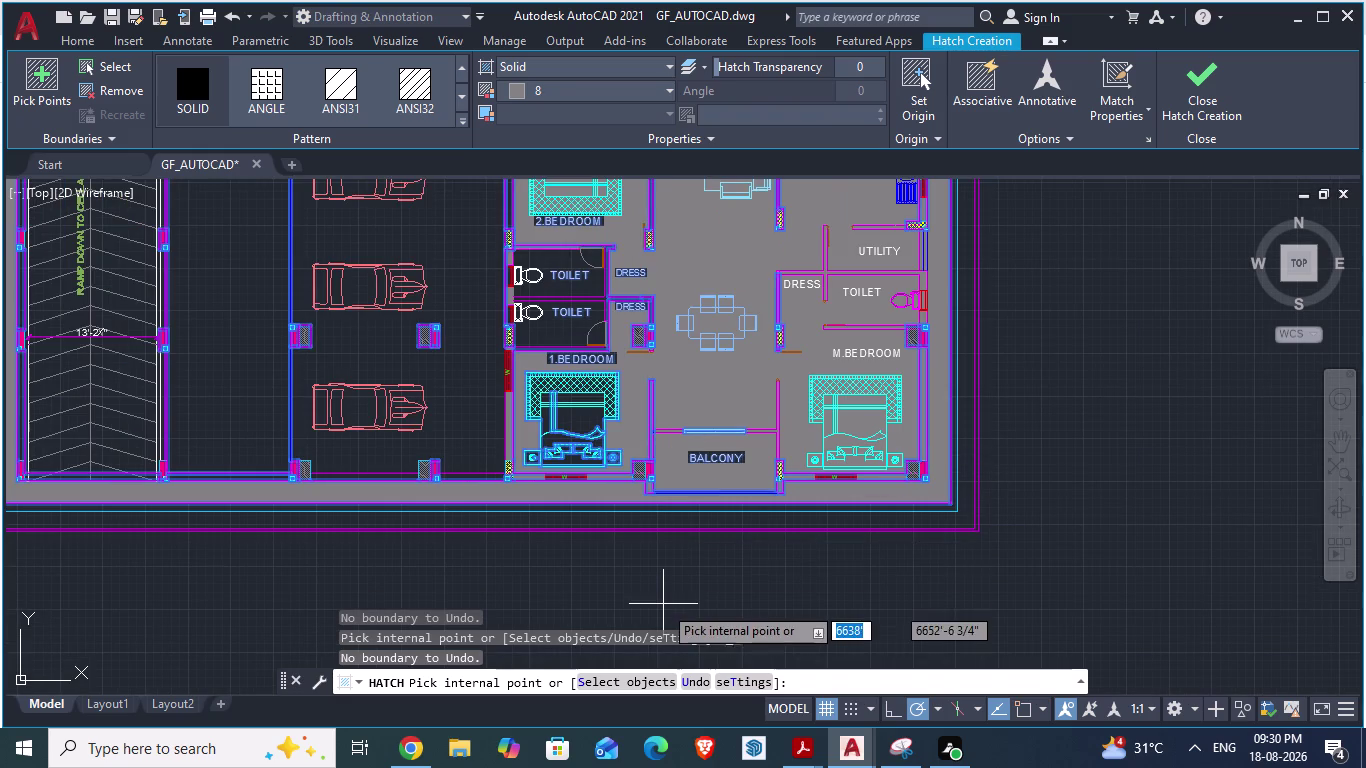
key(Escape)
key(Escape)
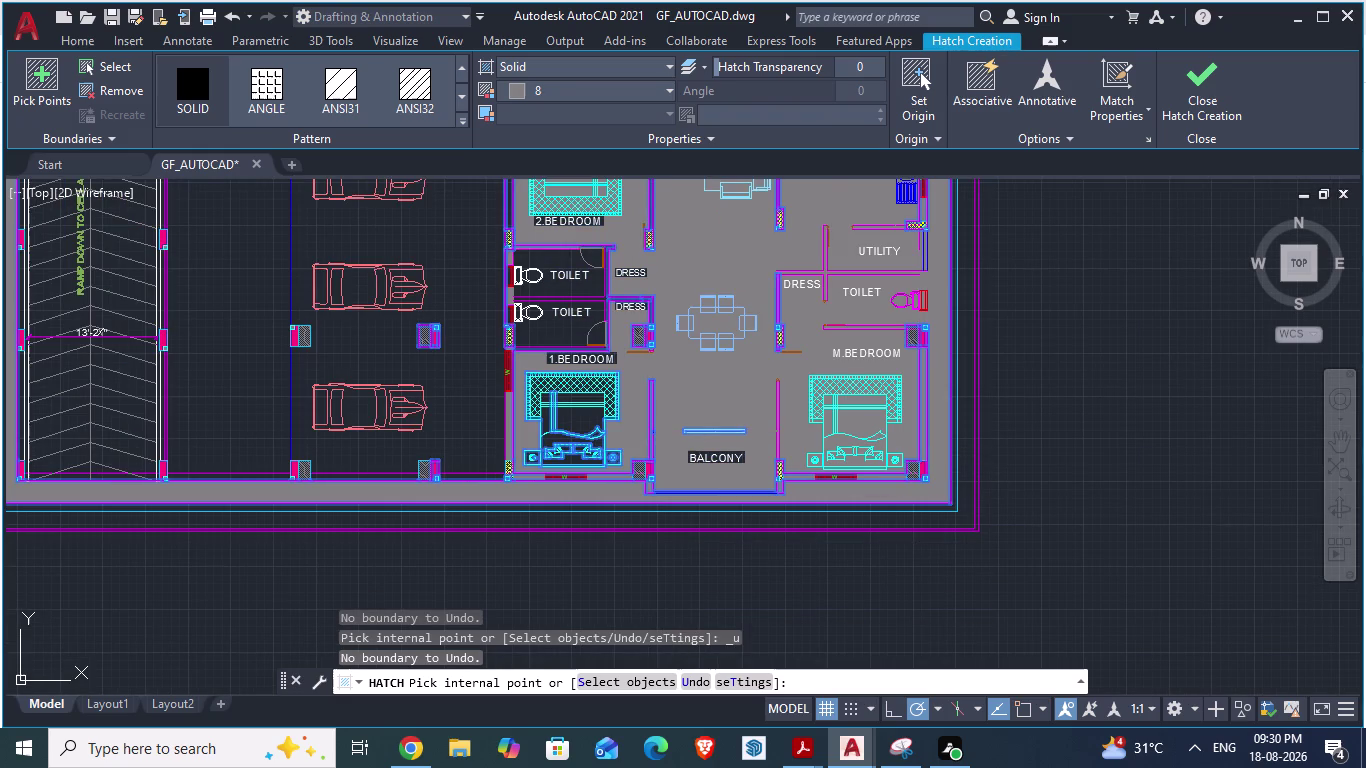
scroll(down, 3)
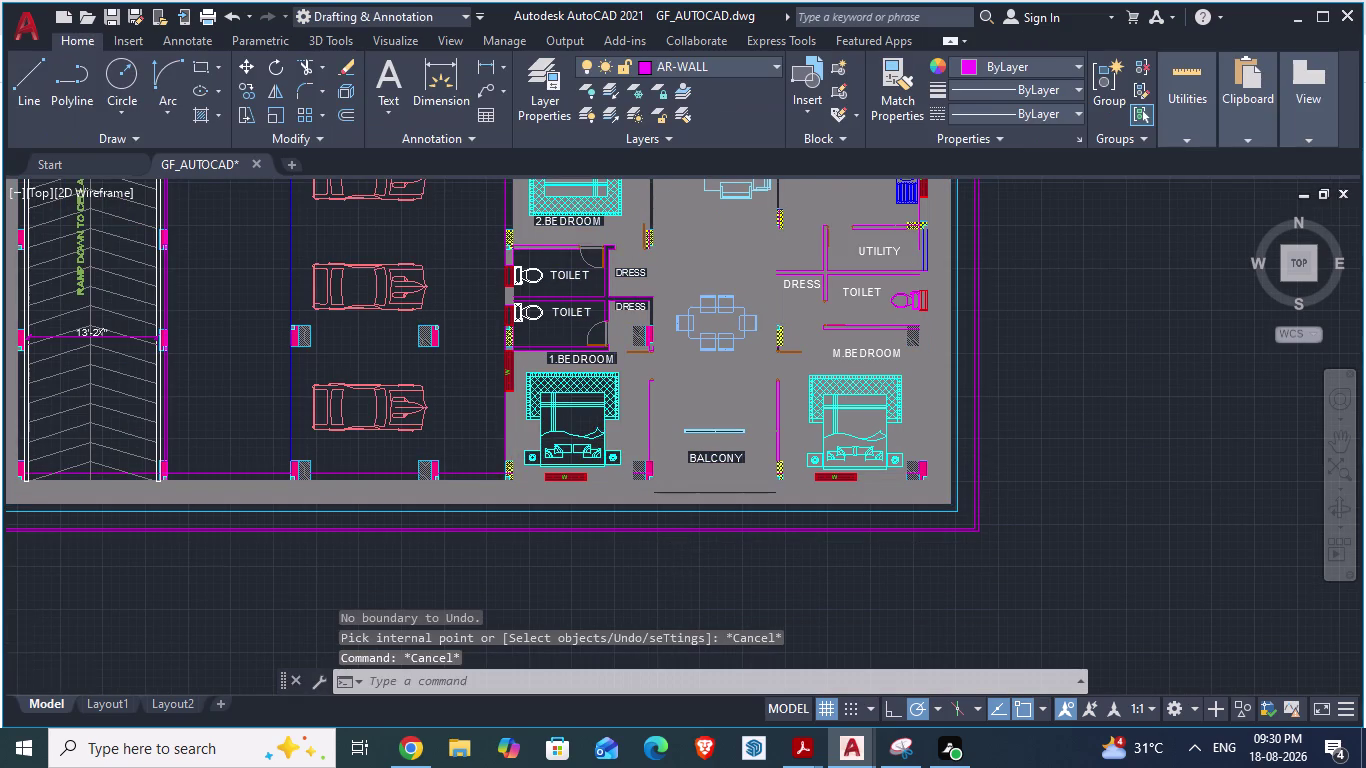
Undo the recent steps in GF_AUTOCAD until the last hatch fill is removed.
scroll(up, 3)
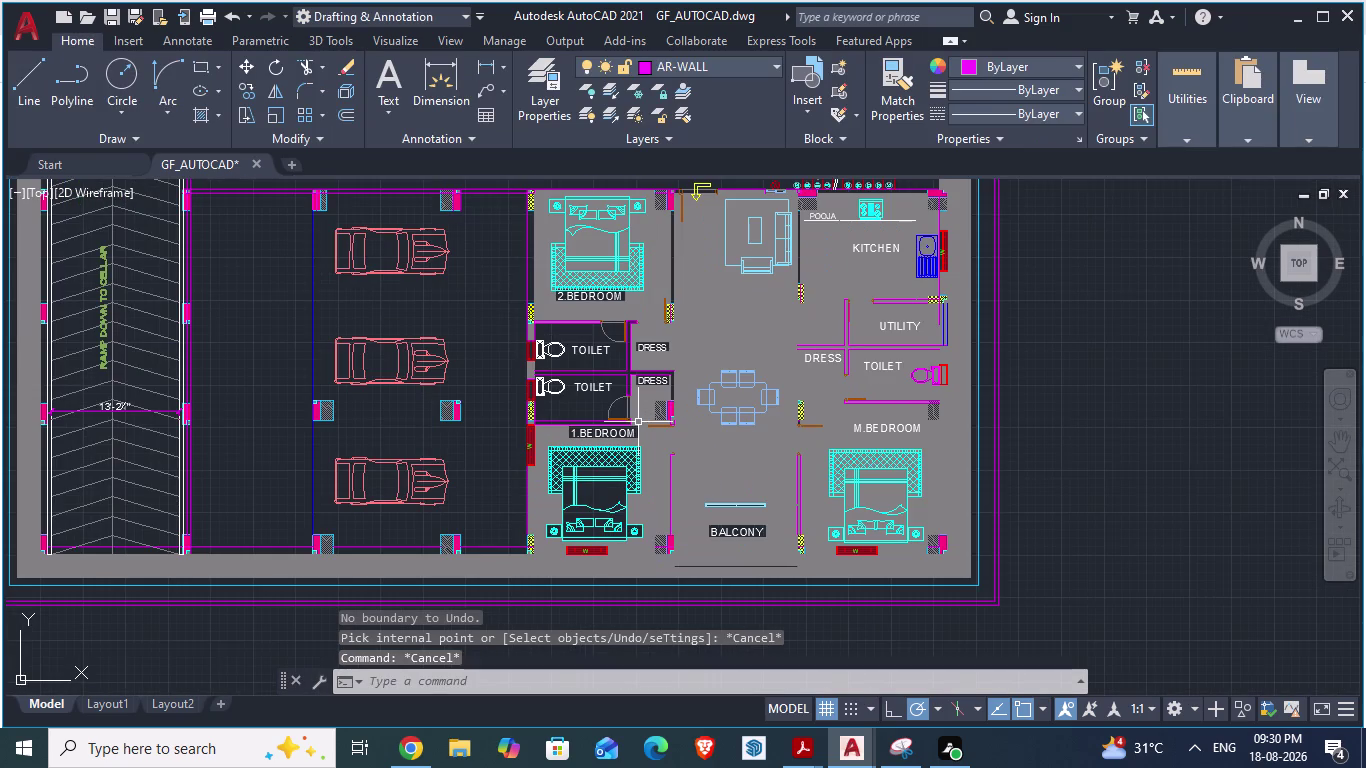
key(ctrl+z)
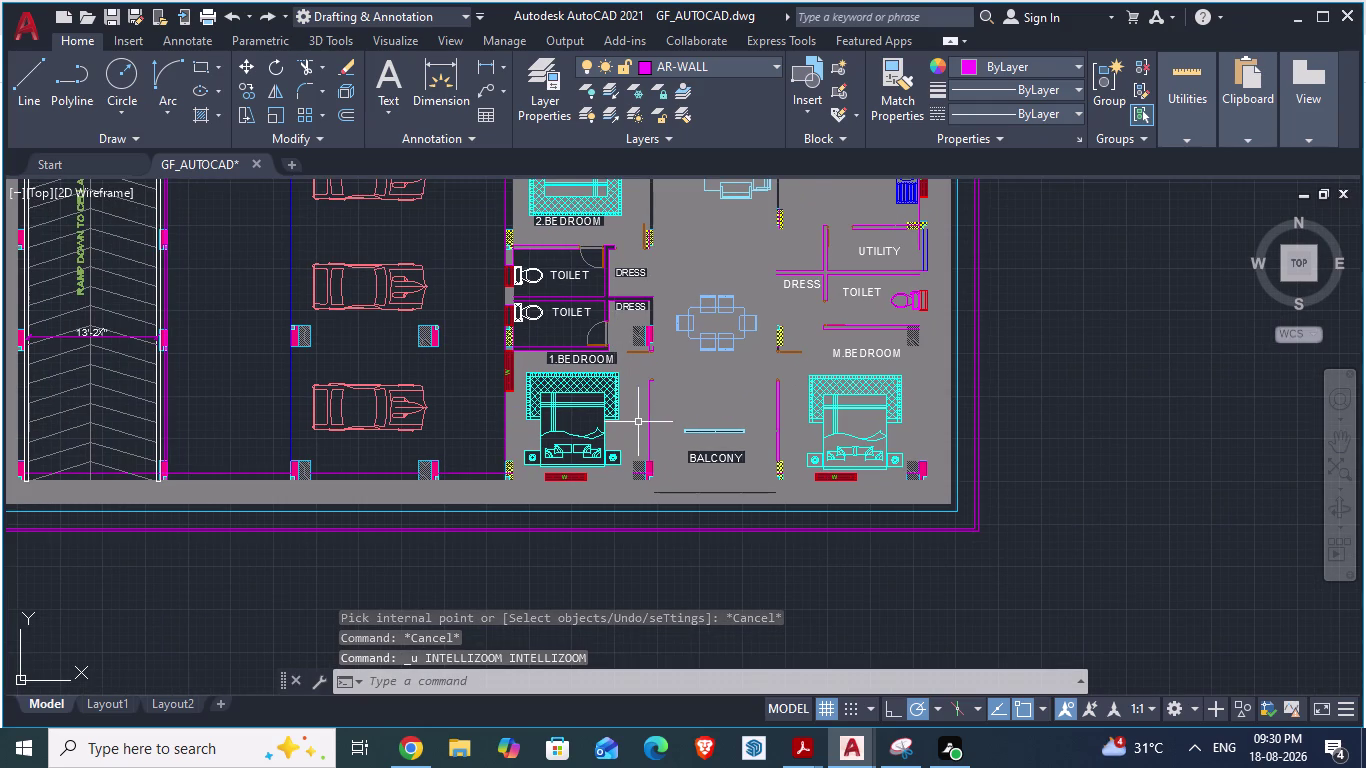
scroll(down, 3)
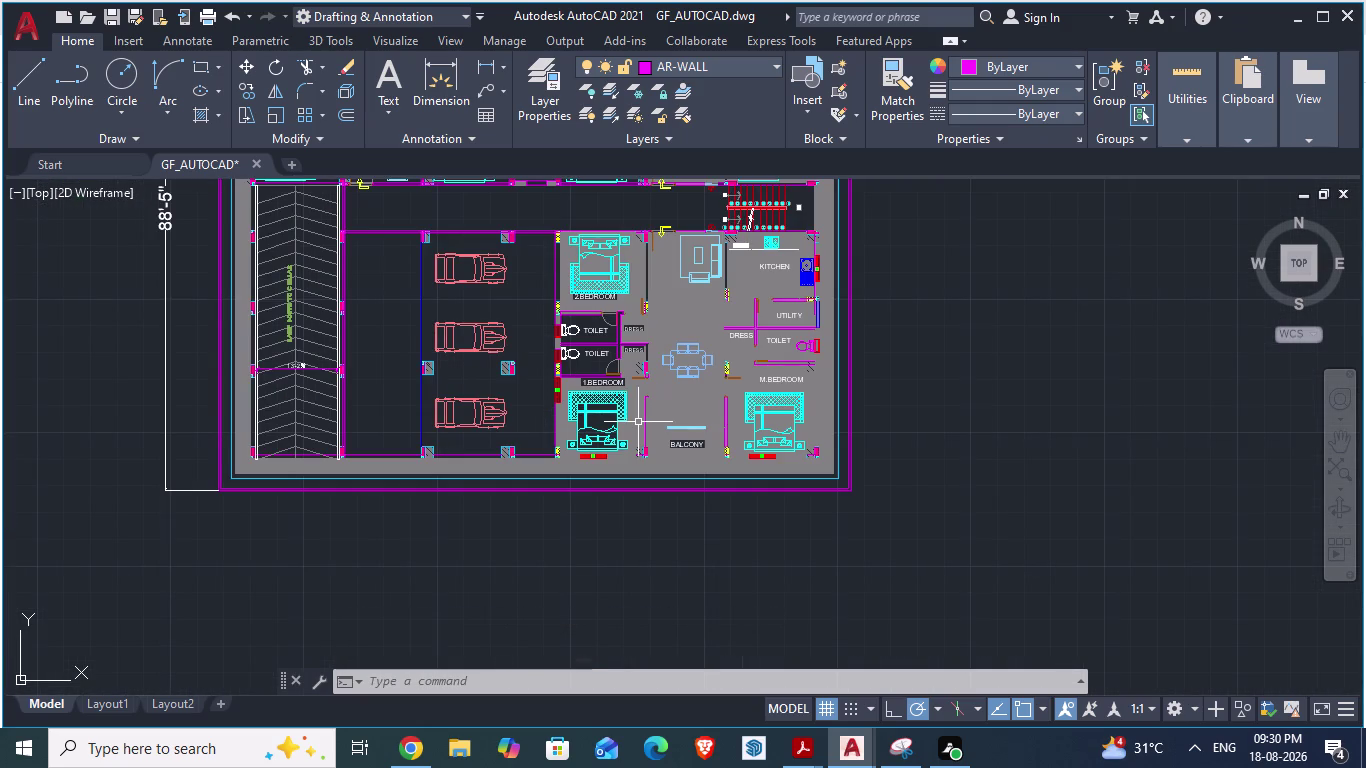
key(Escape)
key(Escape)
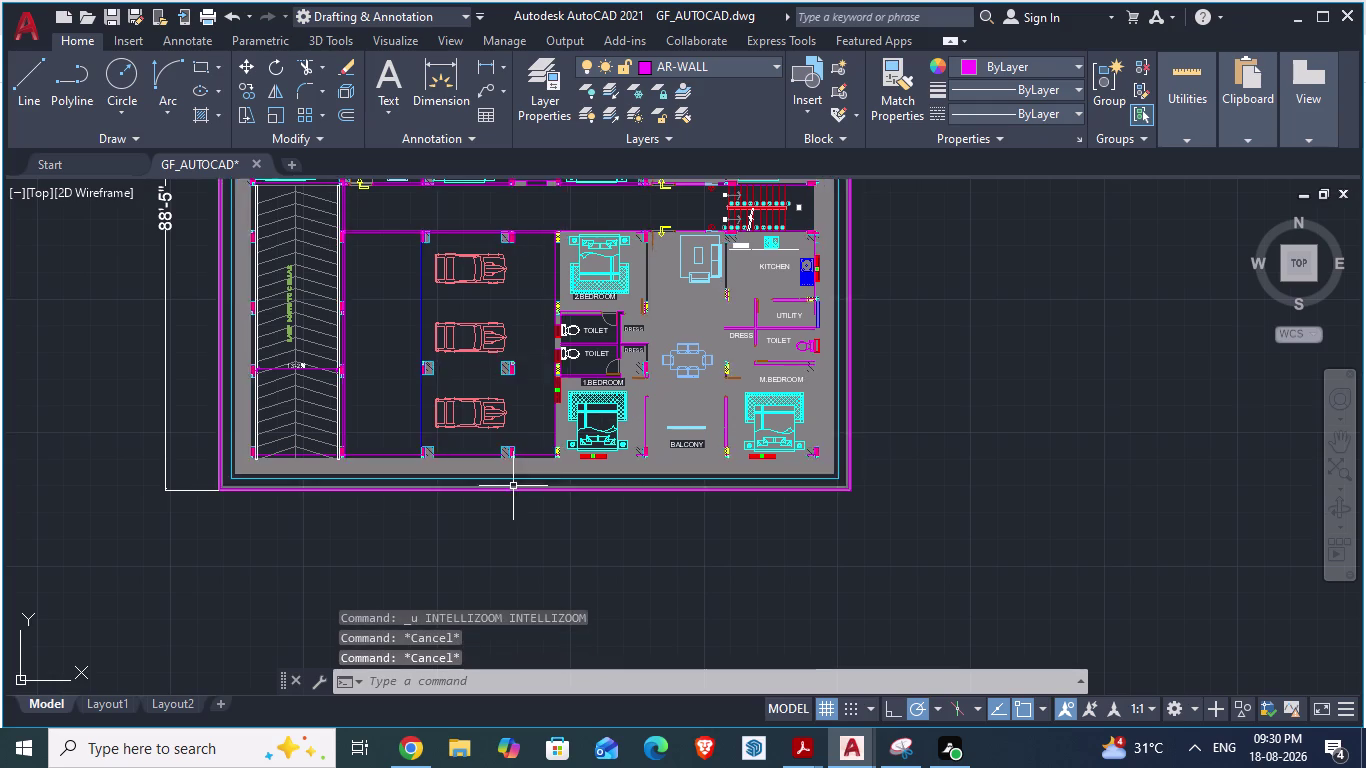
scroll(up, 3)
key(ctrl+z)
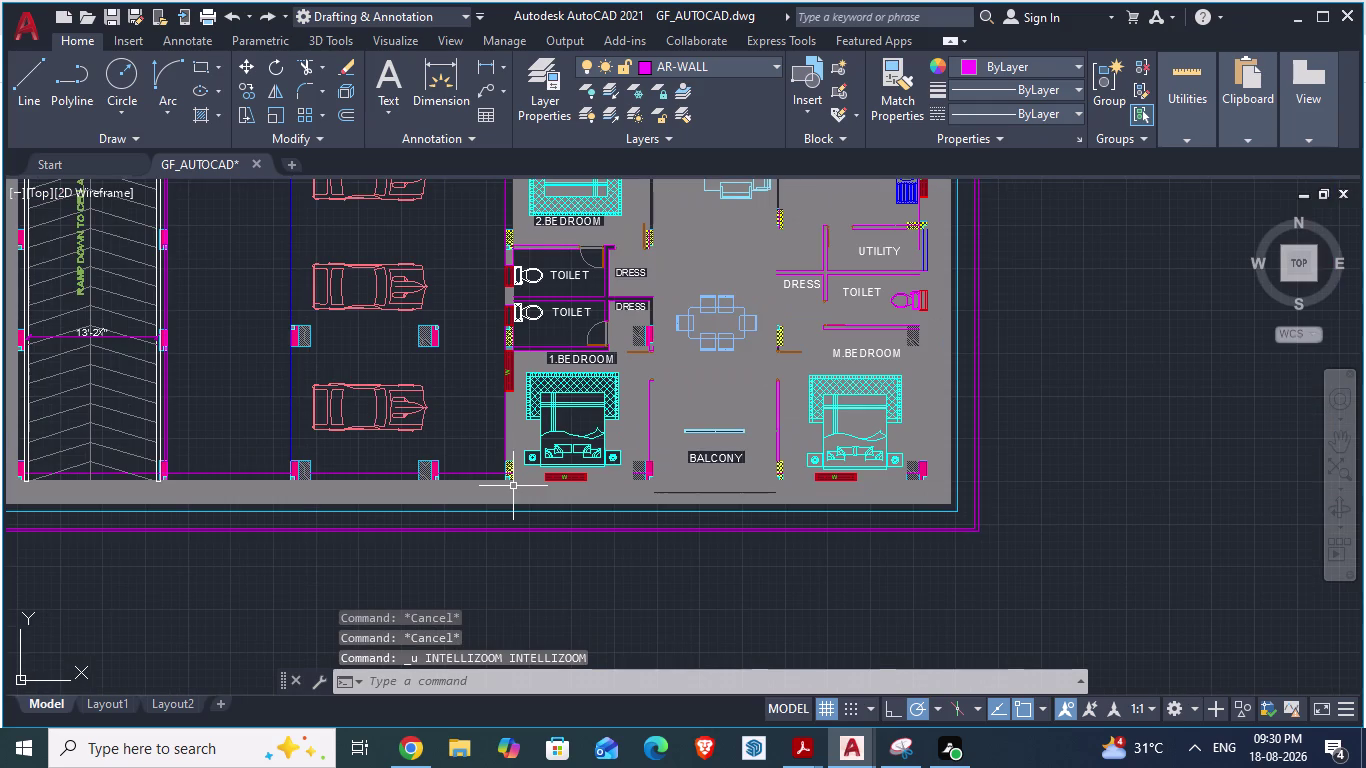
key(ctrl+z)
Save GF_AUTOCAD and switch to the ARCH PLANS 900 sq yd reference drawing.
scroll(down, 3)
scroll(down, 3)
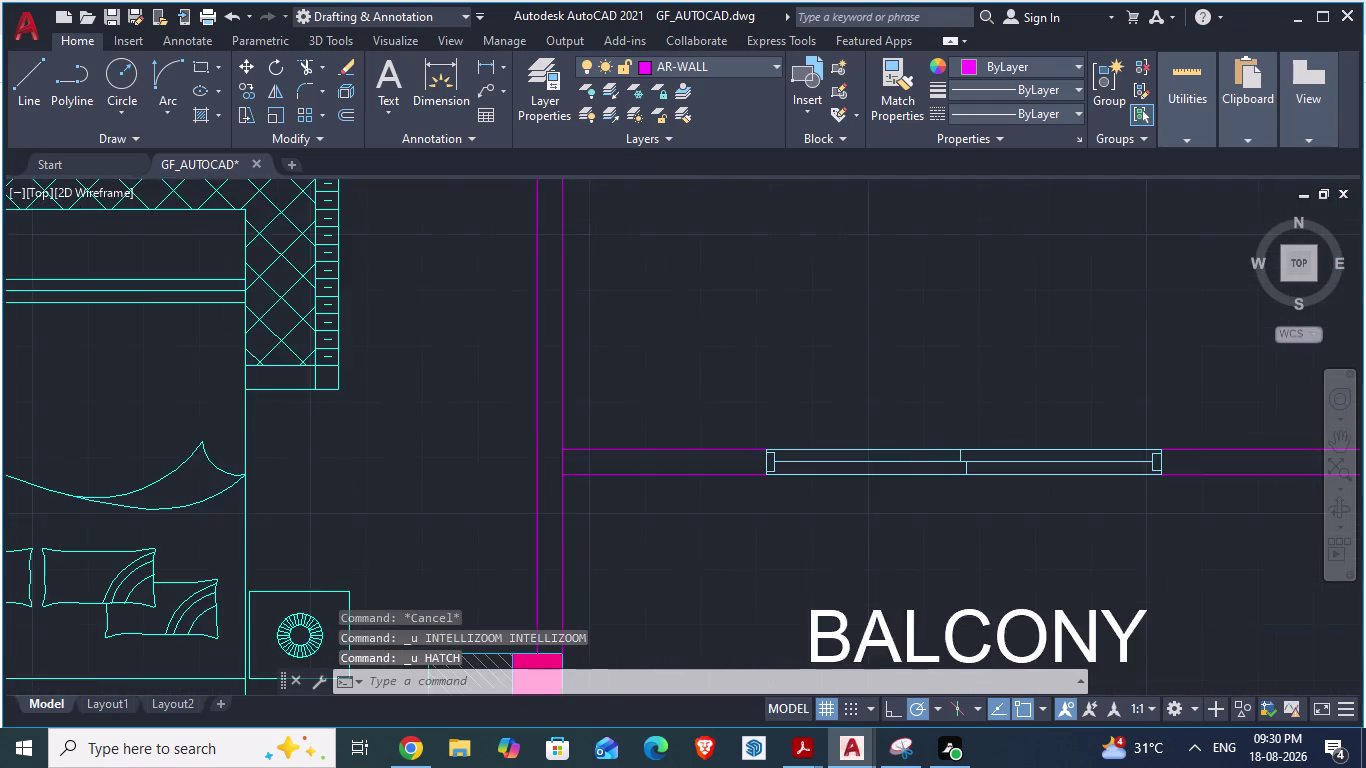
scroll(down, 3)
scroll(down, 3)
scroll(down, 3)
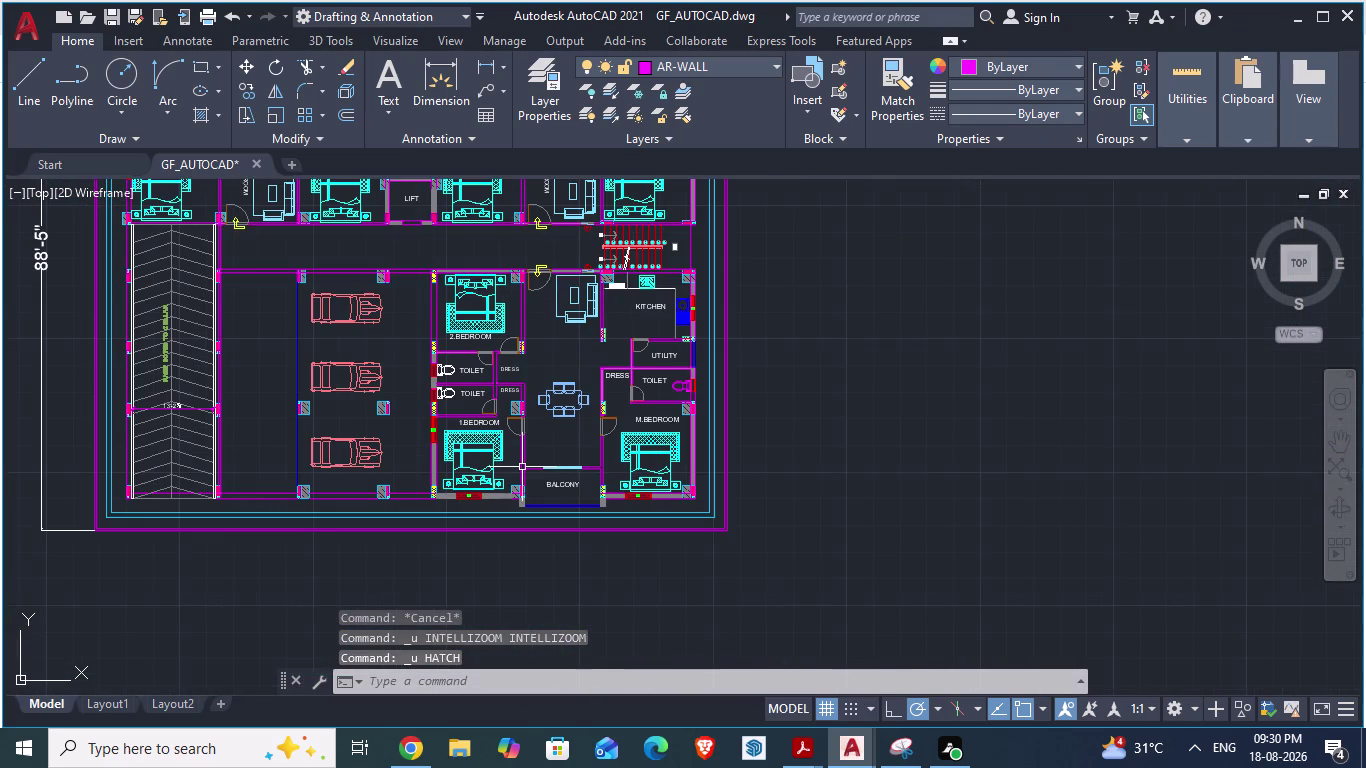
key(ctrl+s)
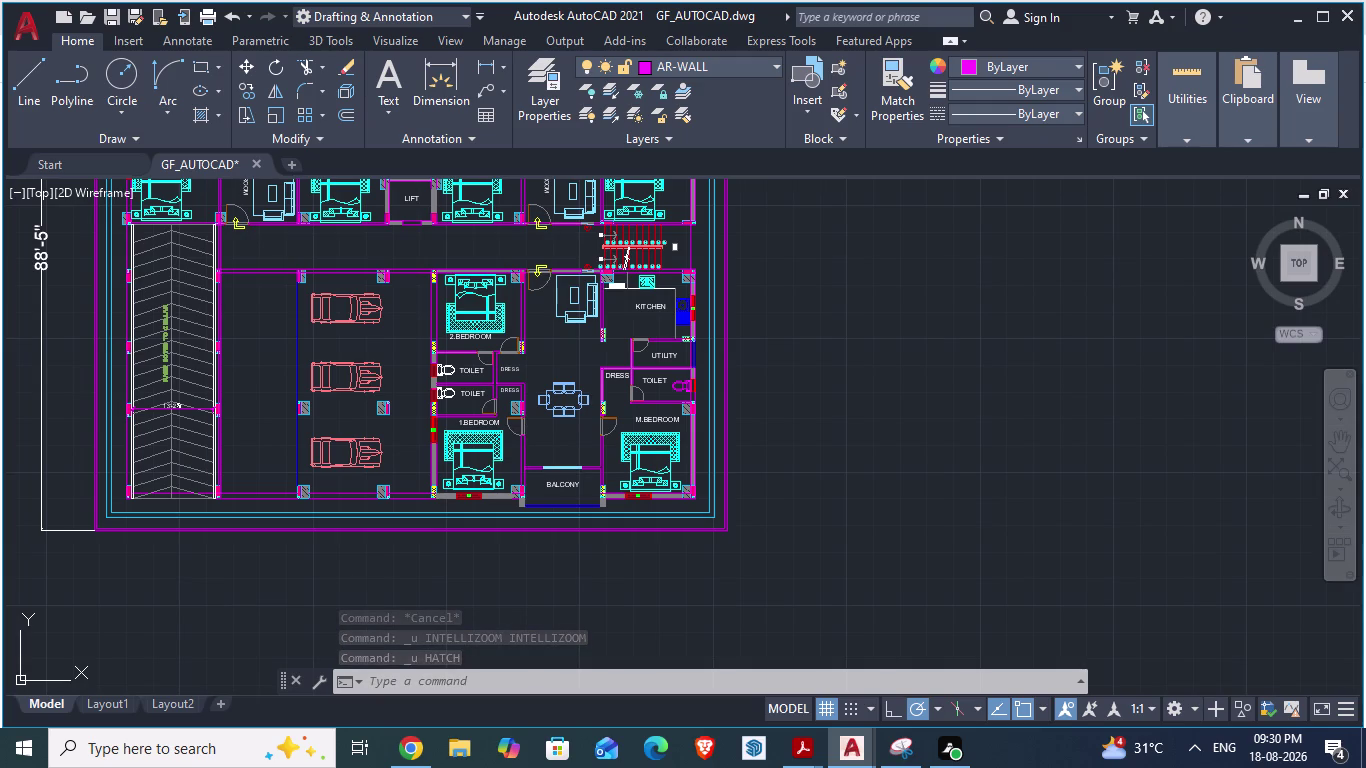
scroll(down, 3)
key(alt+Tab)
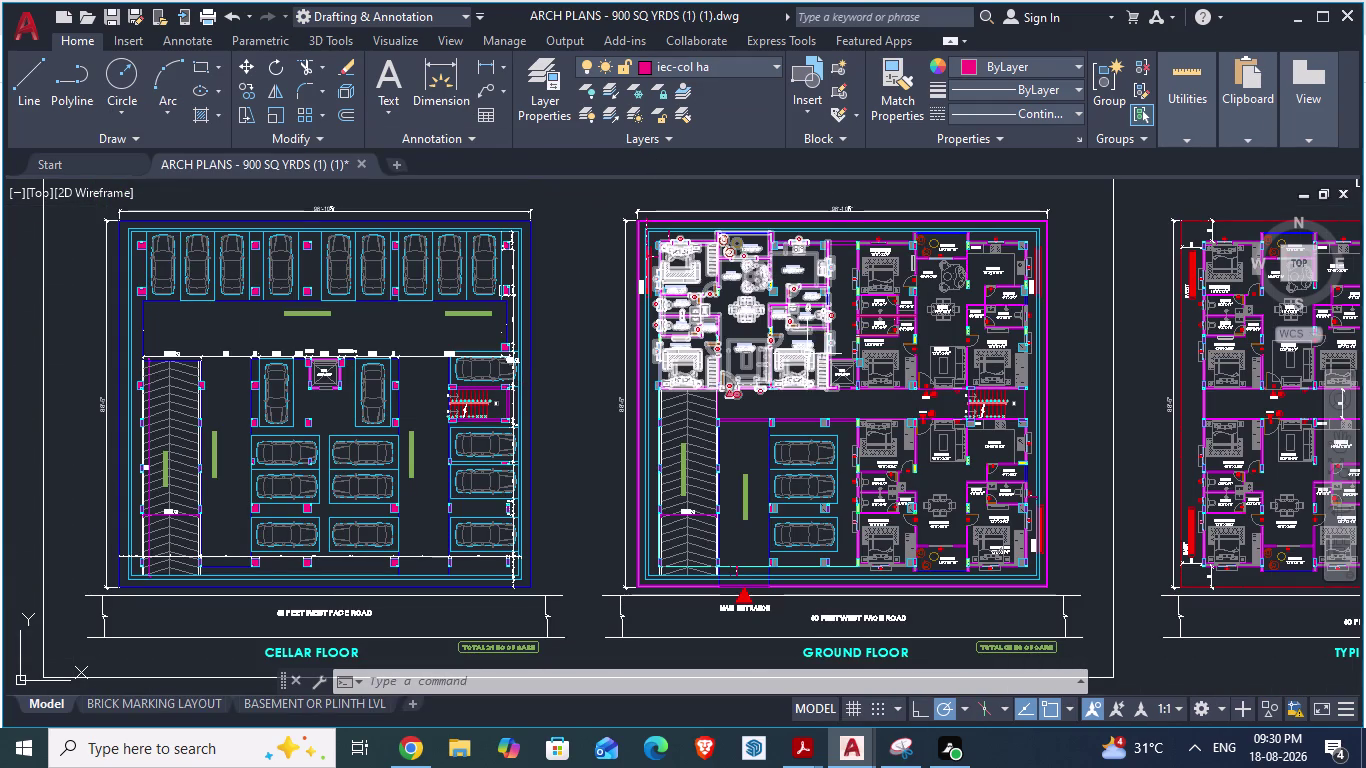
Zoom over the ARCH PLANS ground-floor toilets and dress rooms, then switch back to GF_AUTOCAD.
scroll(up, 3)
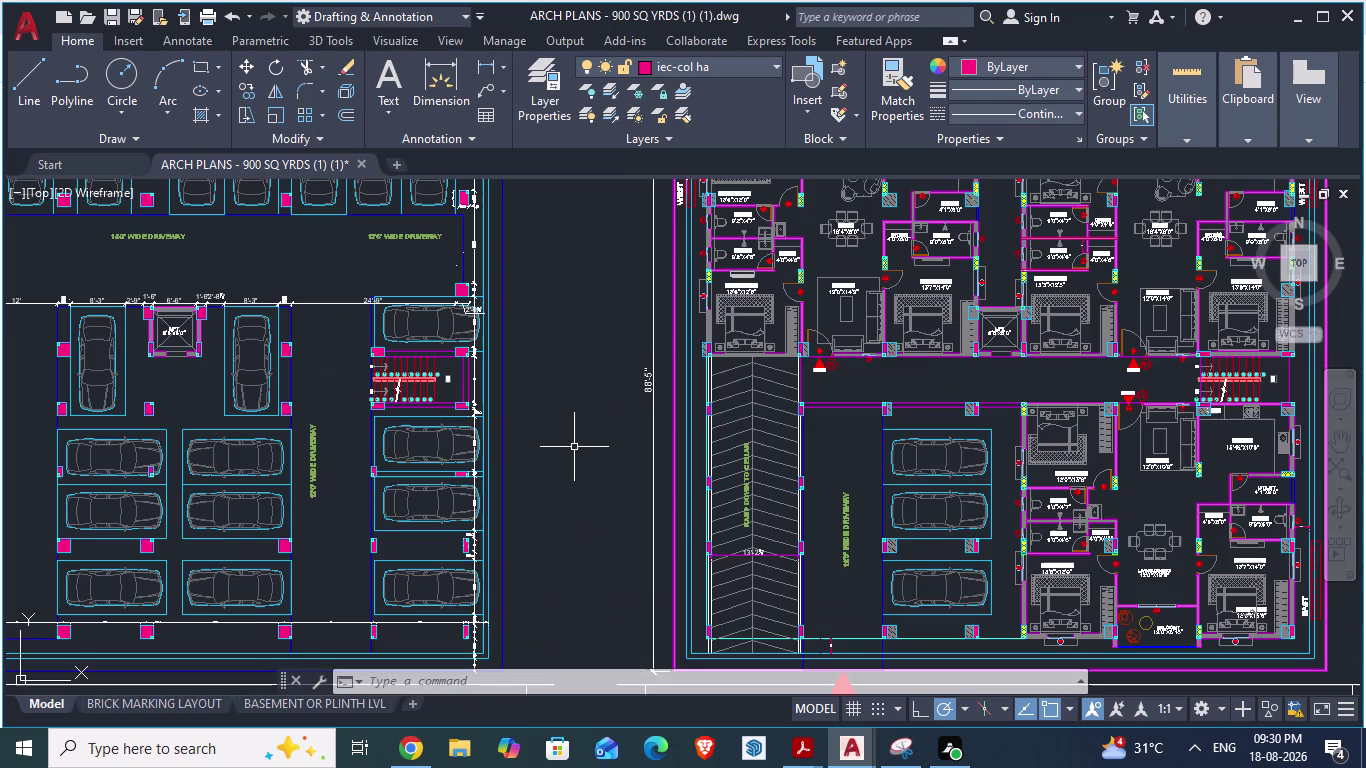
scroll(down, 3)
scroll(up, 3)
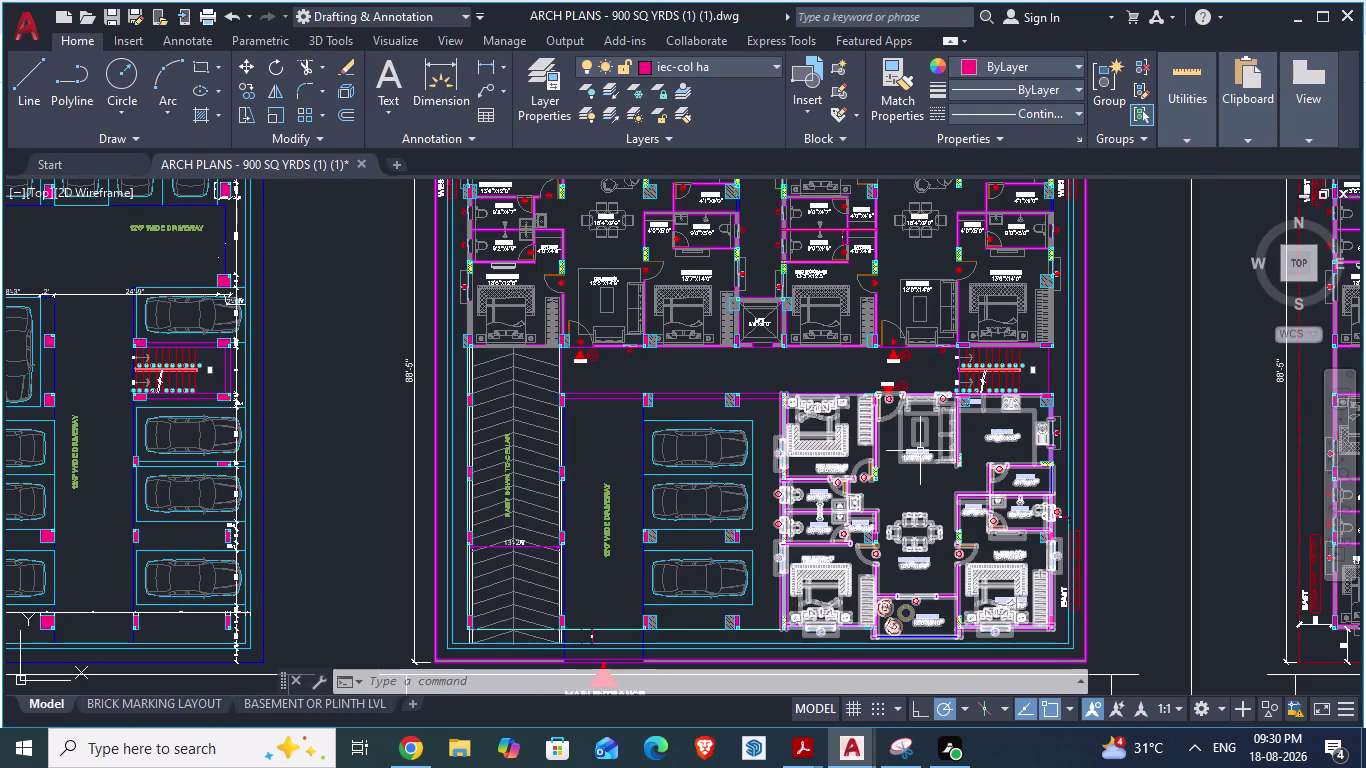
scroll(up, 3)
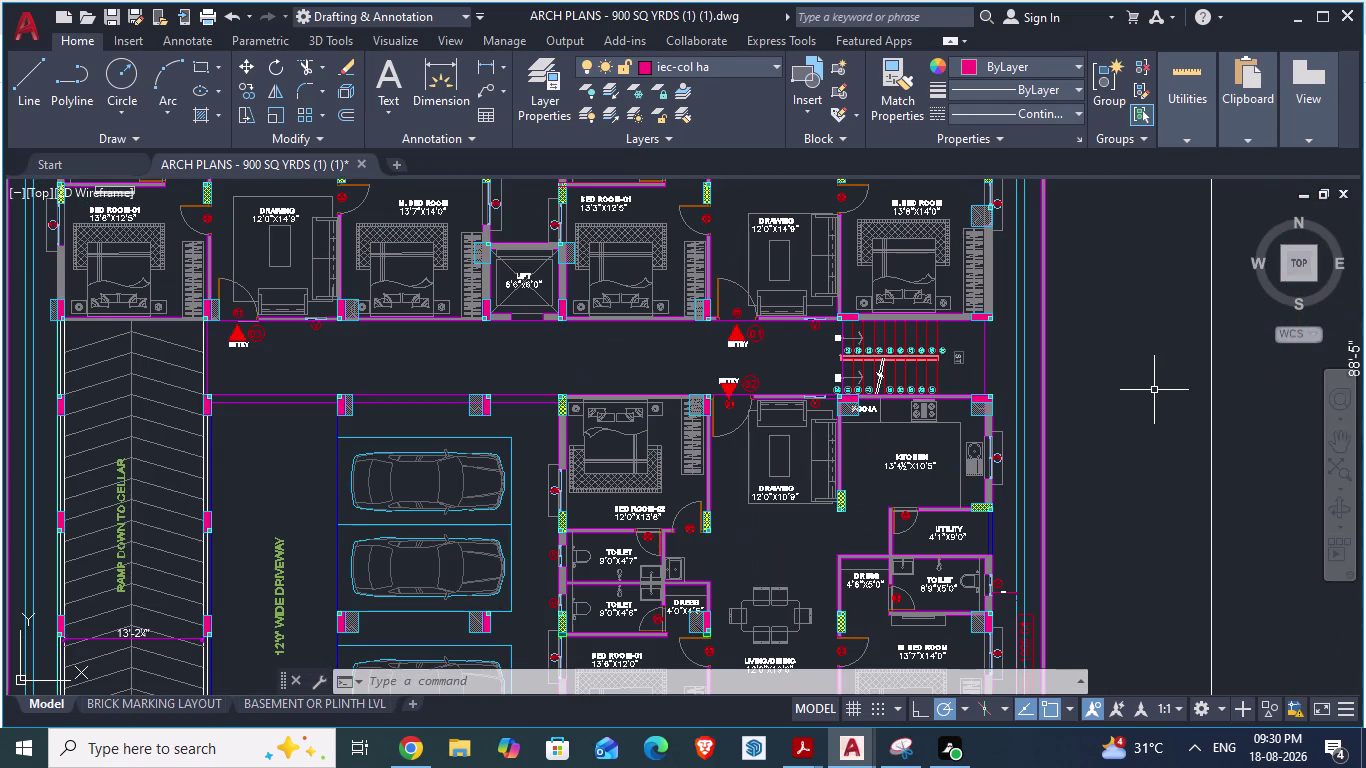
key(alt+Tab)
scroll(down, 3)
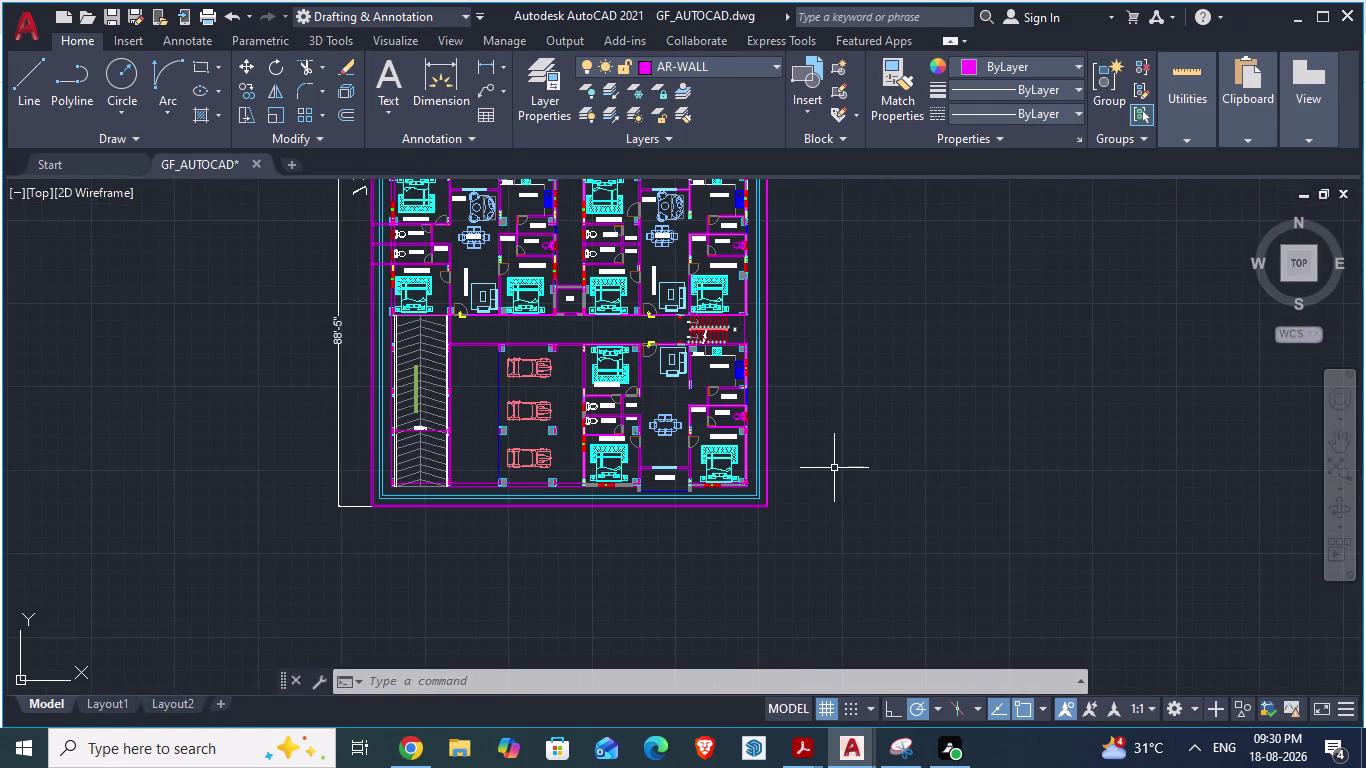
Start a hatch and pick the wall gap left of 2.BEDROOM, then the next gap.
scroll(up, 3)
scroll(up, 3)
scroll(up, 3)
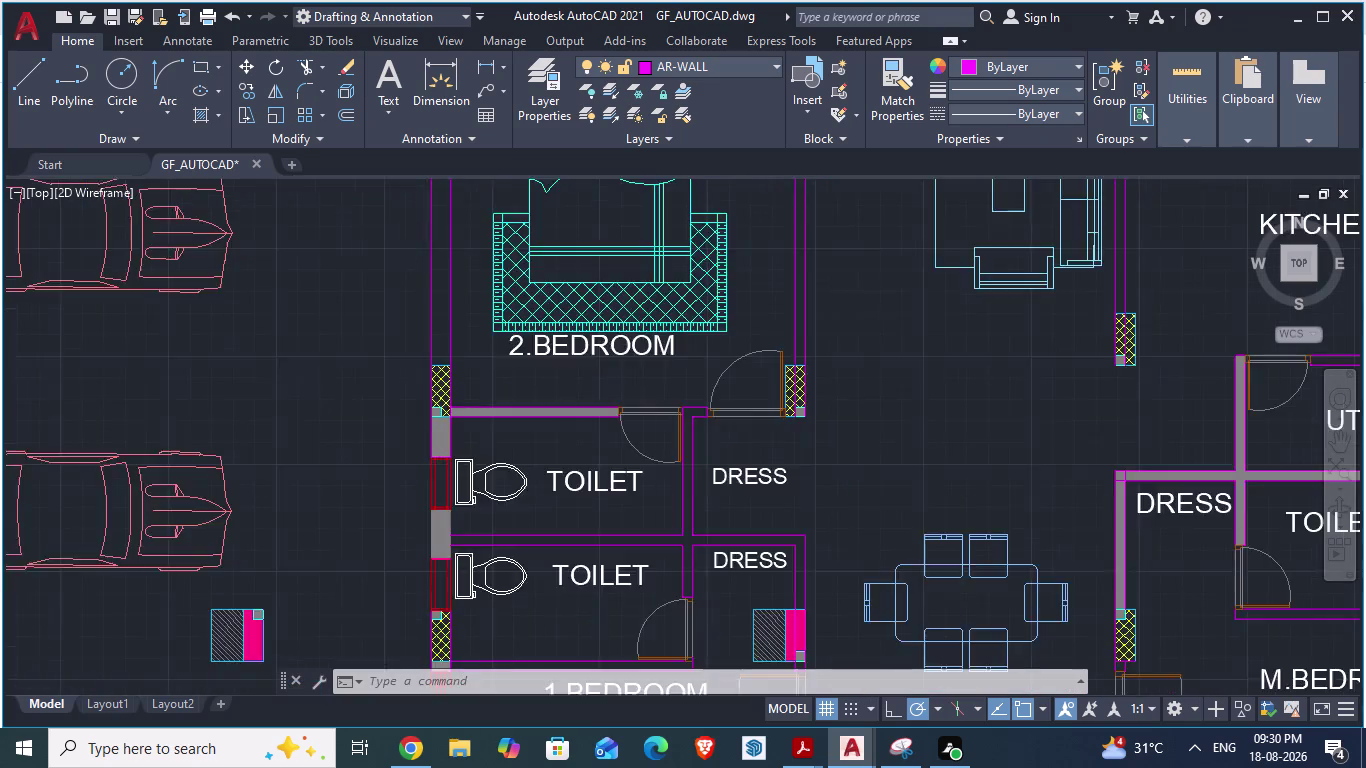
scroll(up, 3)
scroll(up, 3)
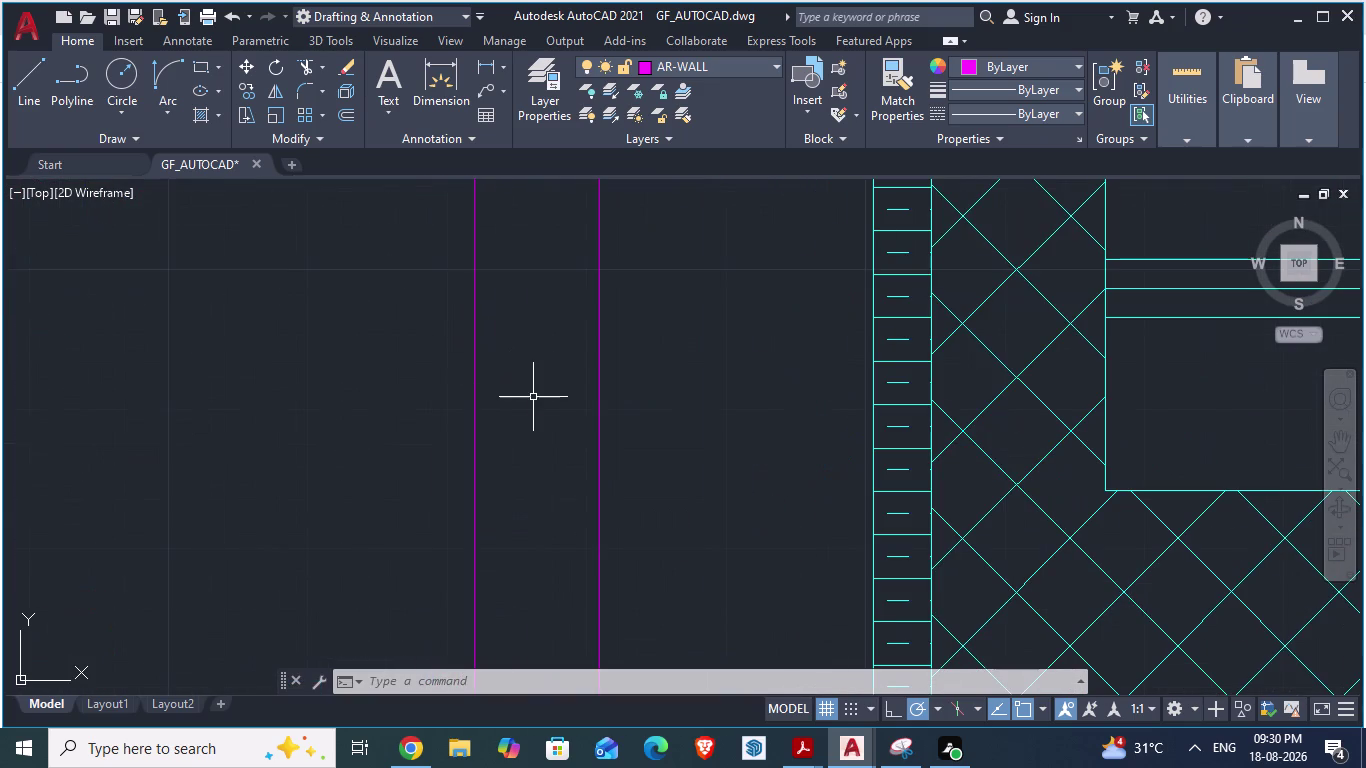
key(h)
key(Return)
click(533, 409)
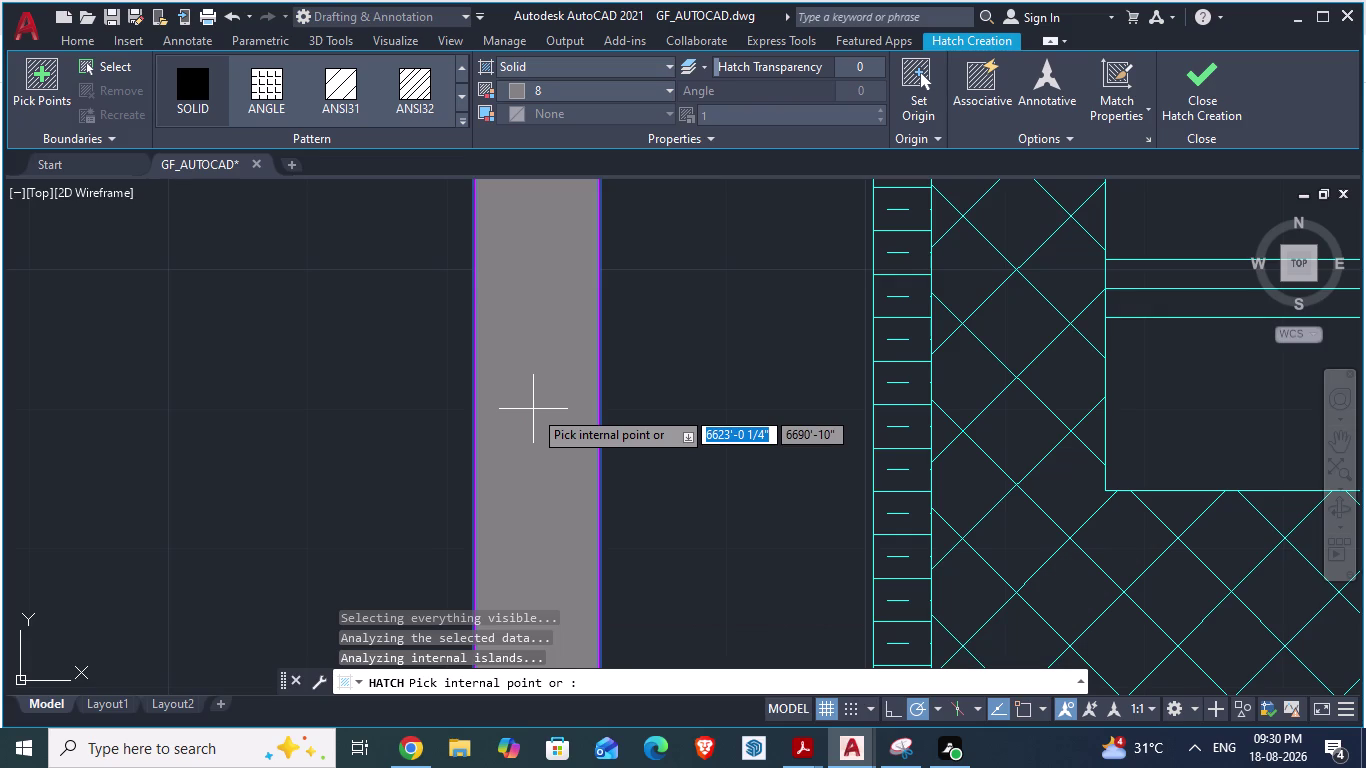
scroll(down, 3)
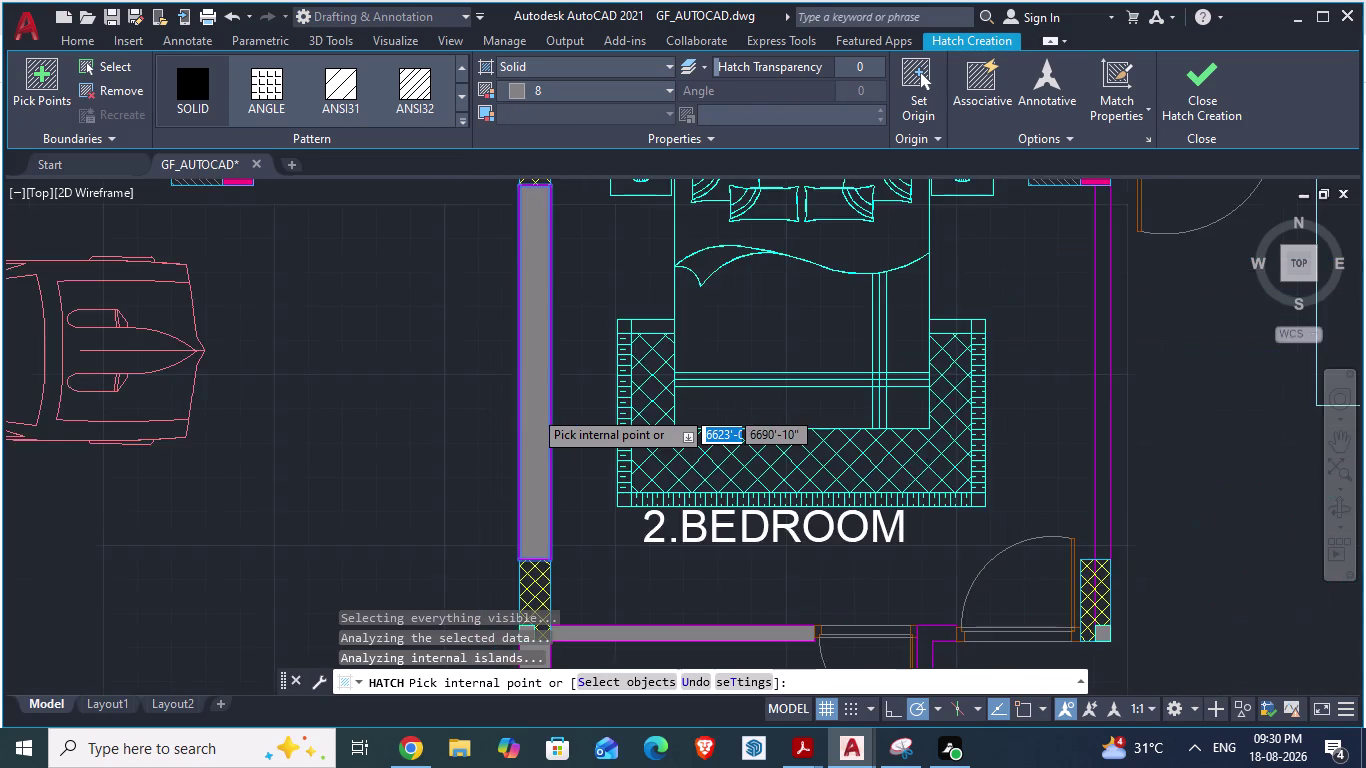
scroll(down, 3)
scroll(up, 3)
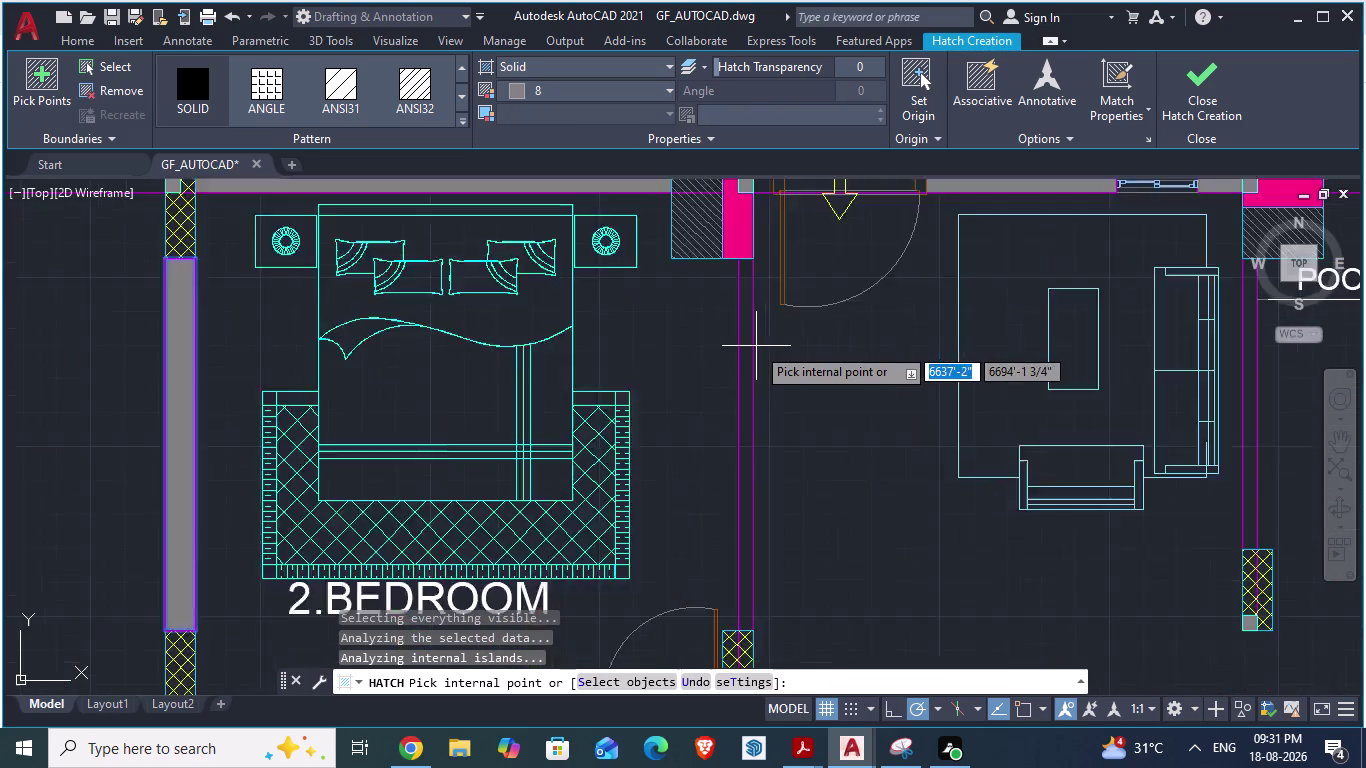
scroll(up, 3)
click(679, 407)
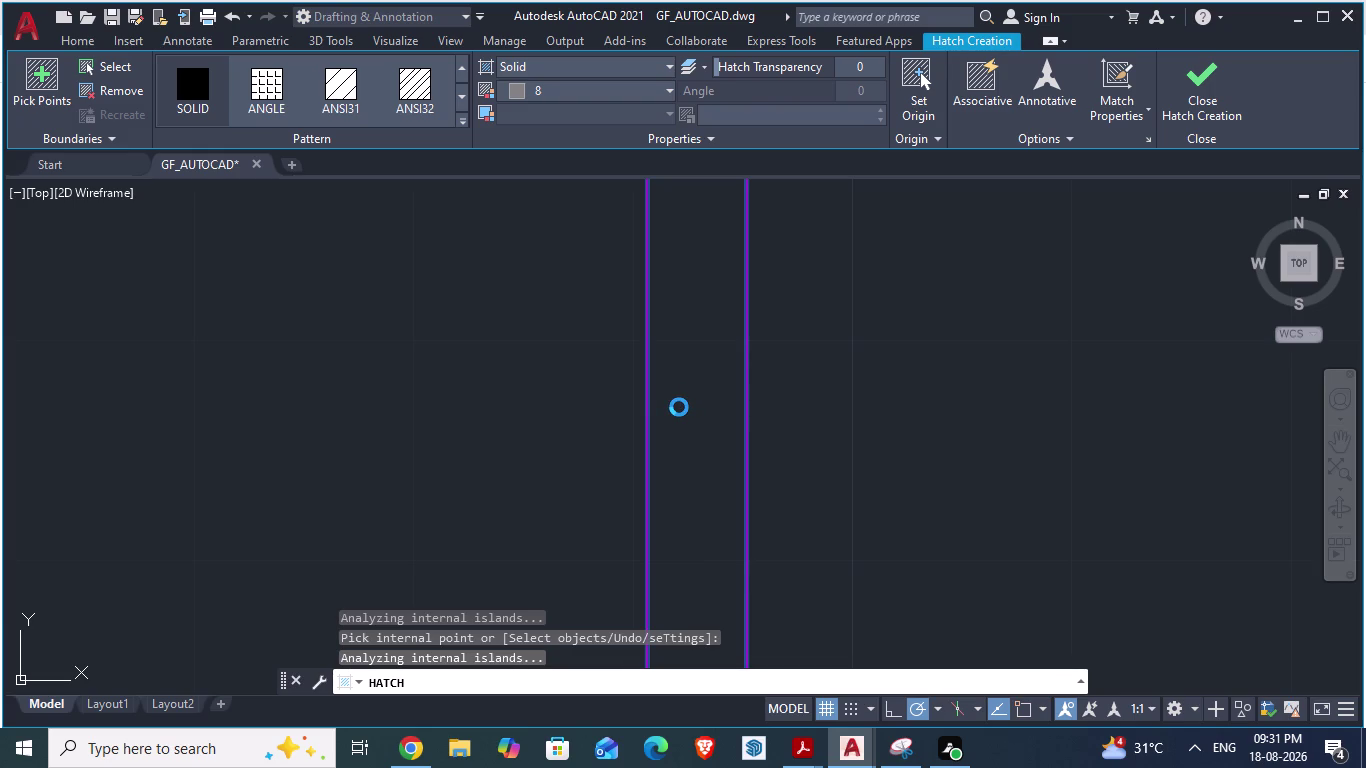
Stop the slow boundary analysis, undo the unwanted fill pick, and save the drawing.
key(Escape)
scroll(down, 3)
scroll(down, 3)
scroll(up, 3)
scroll(down, 3)
scroll(up, 3)
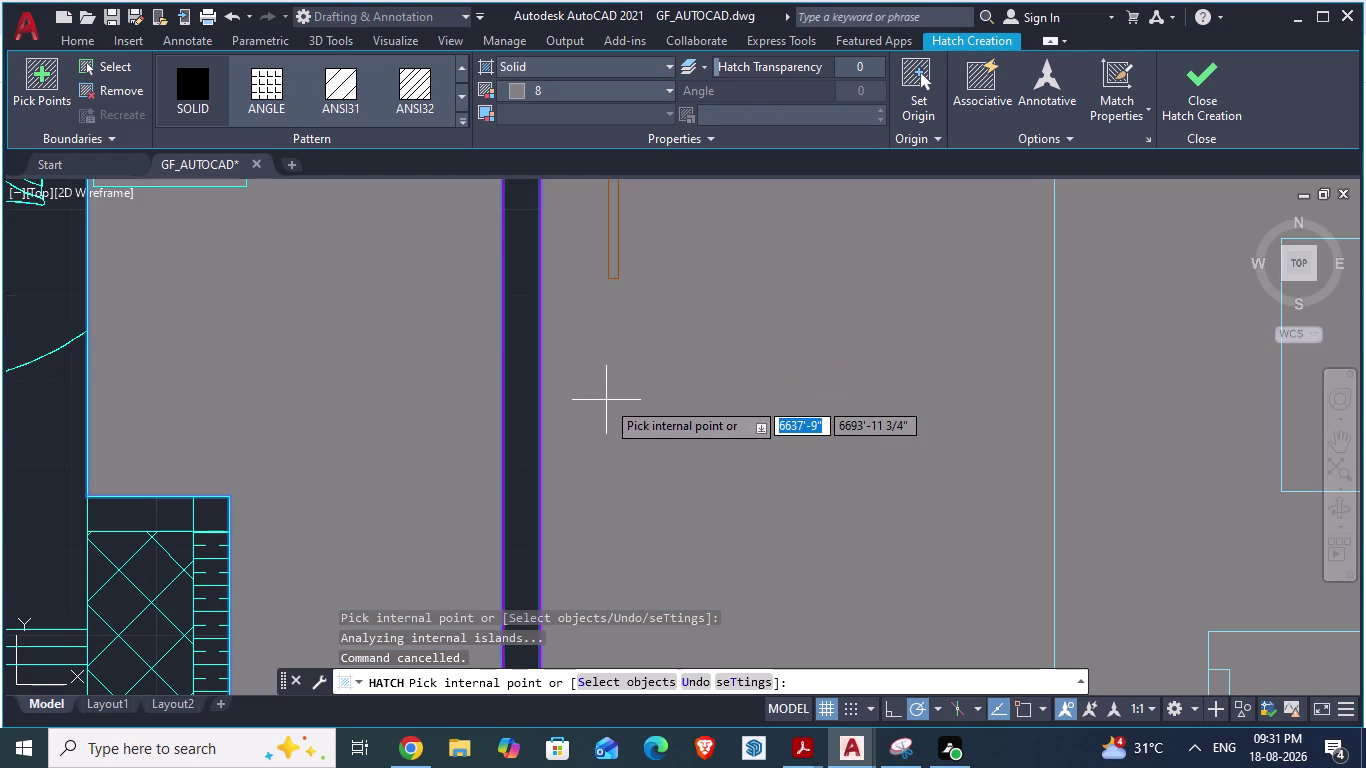
scroll(down, 3)
scroll(down, 3)
key(ctrl+z)
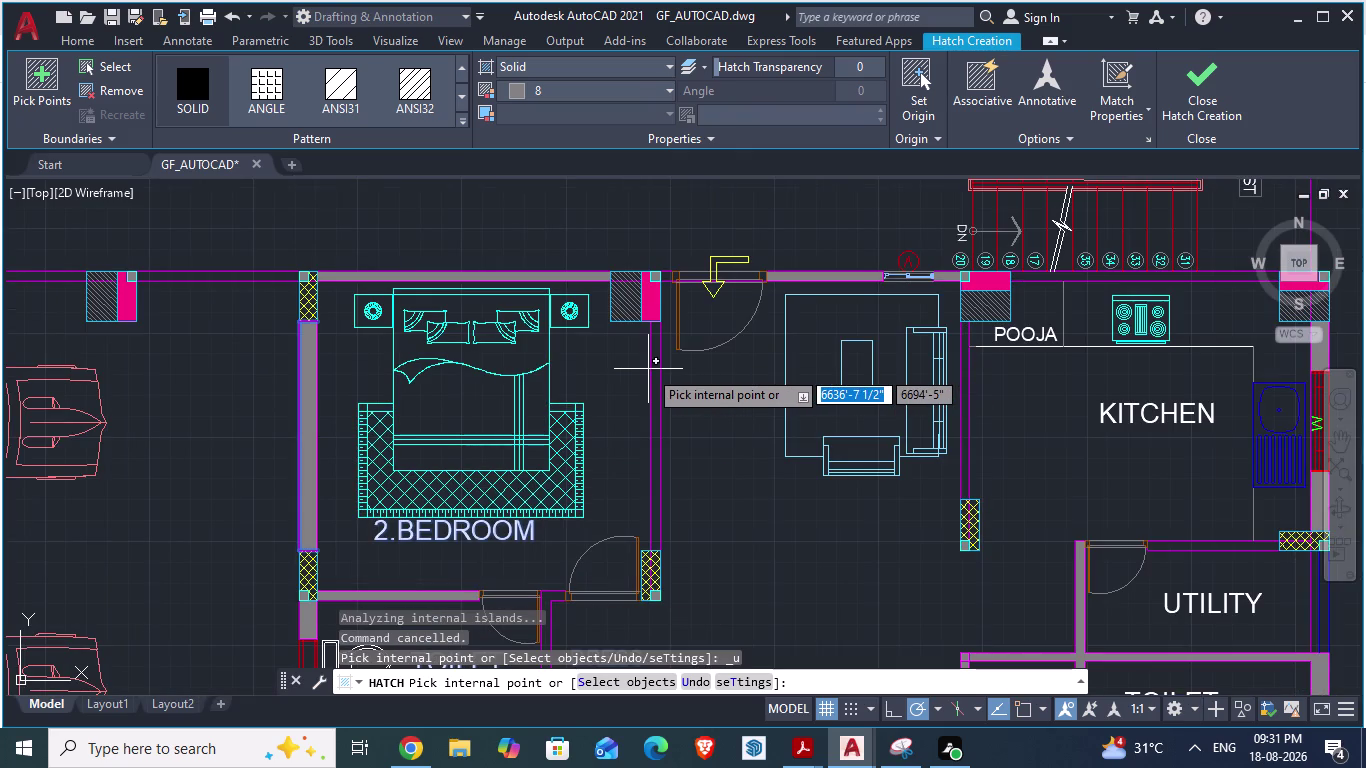
scroll(up, 3)
scroll(down, 3)
scroll(down, 3)
scroll(down, 3)
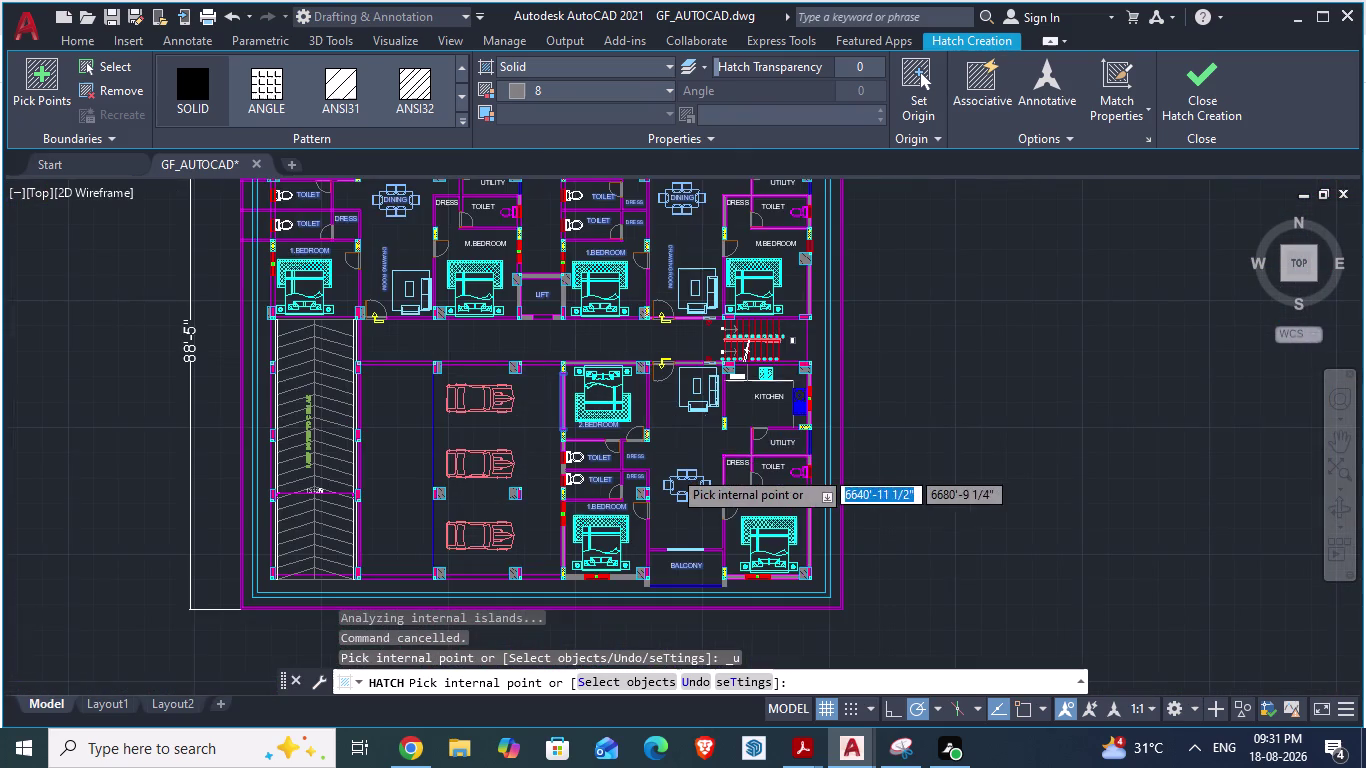
scroll(up, 3)
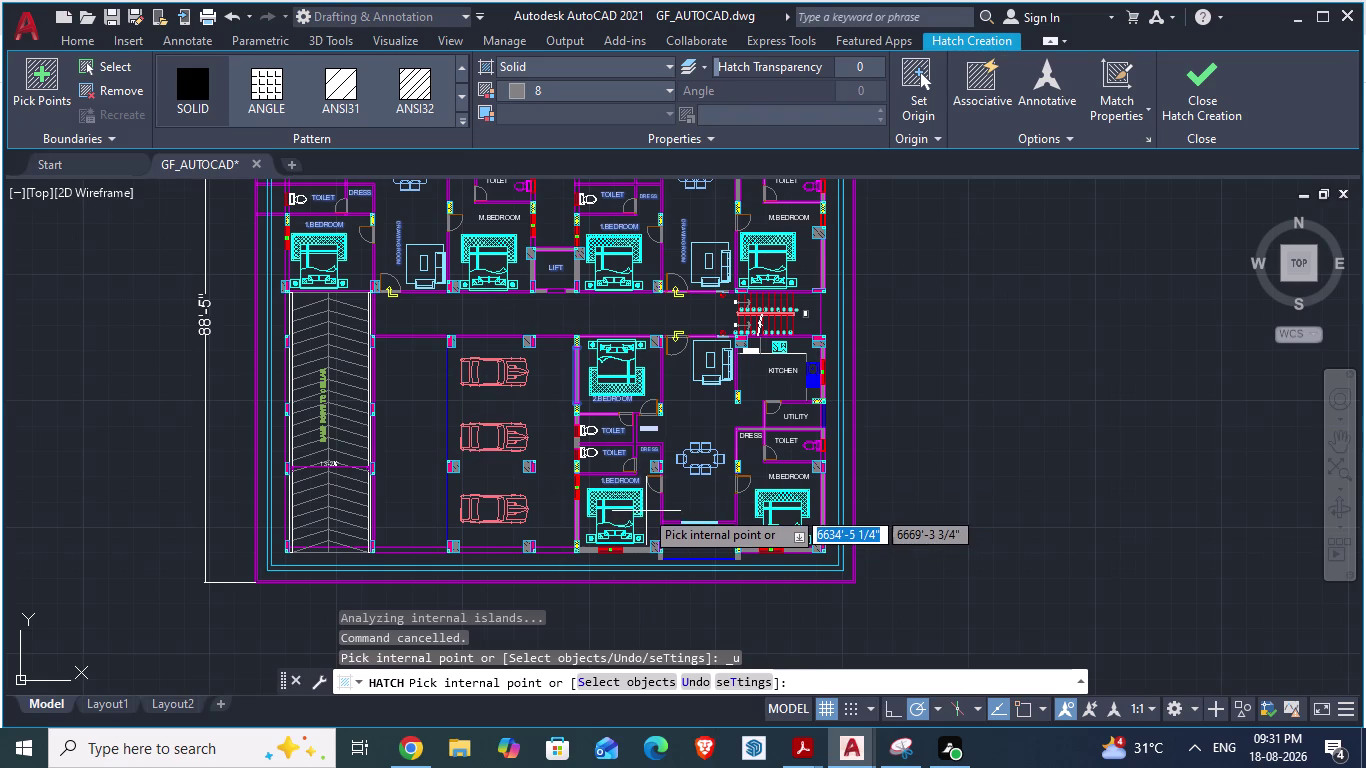
key(ctrl+s)
scroll(down, 3)
scroll(up, 3)
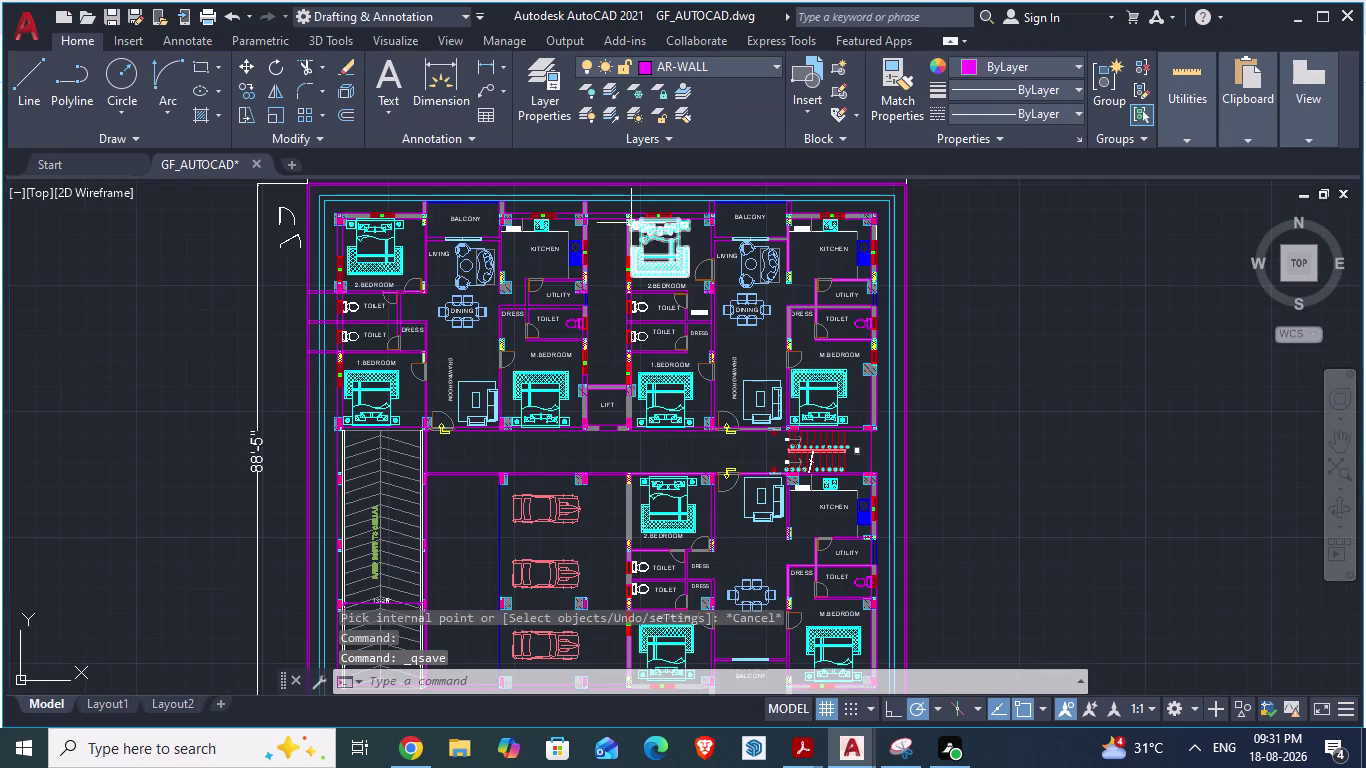
Glance at the ARCH PLANS reference again and switch back to GF_AUTOCAD.
scroll(down, 3)
key(alt+Tab)
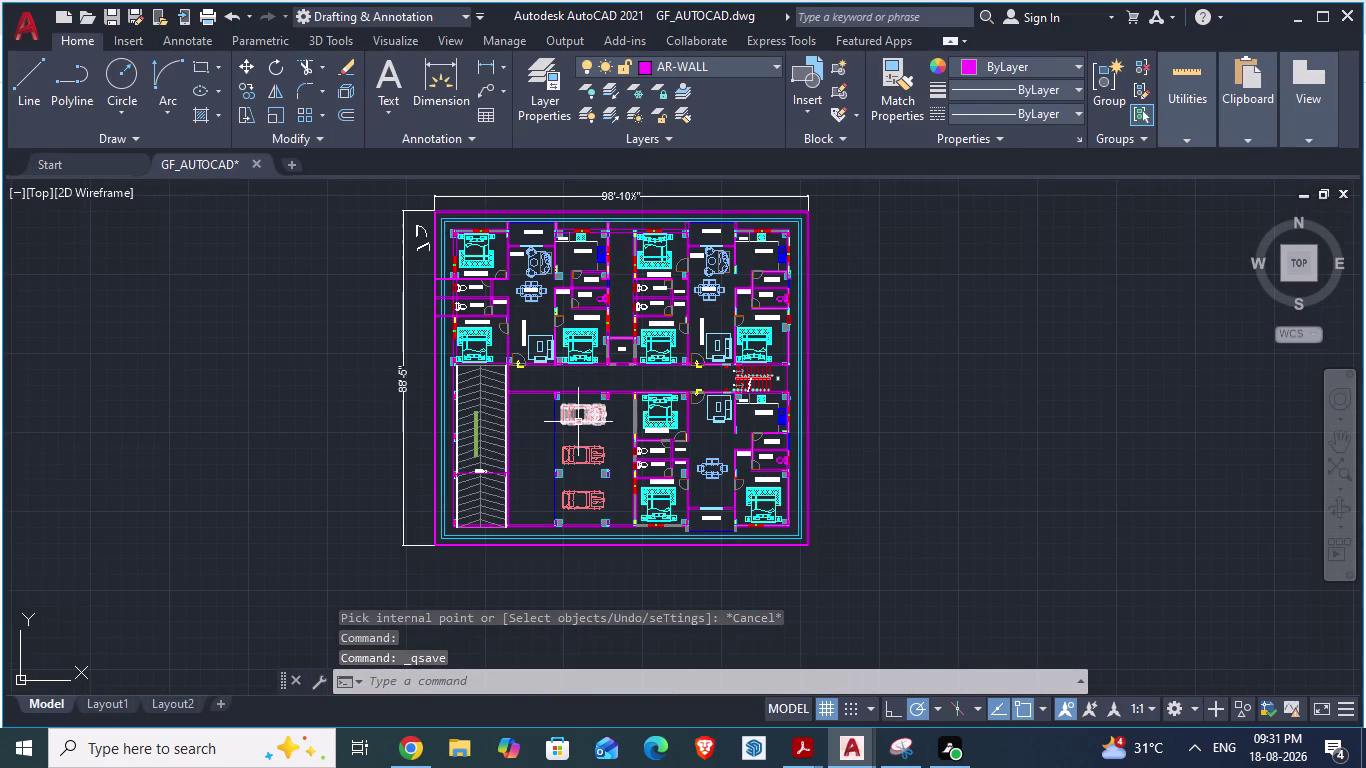
scroll(down, 3)
scroll(up, 3)
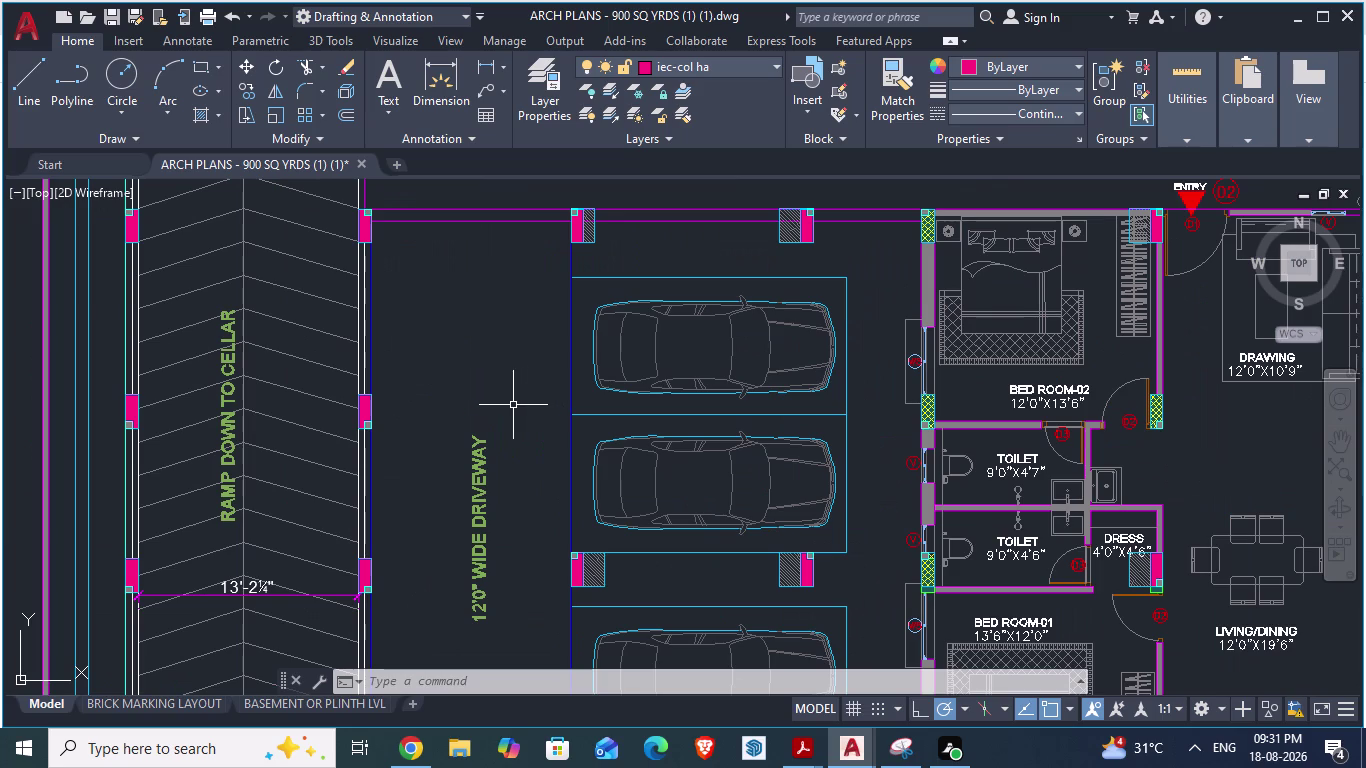
scroll(down, 3)
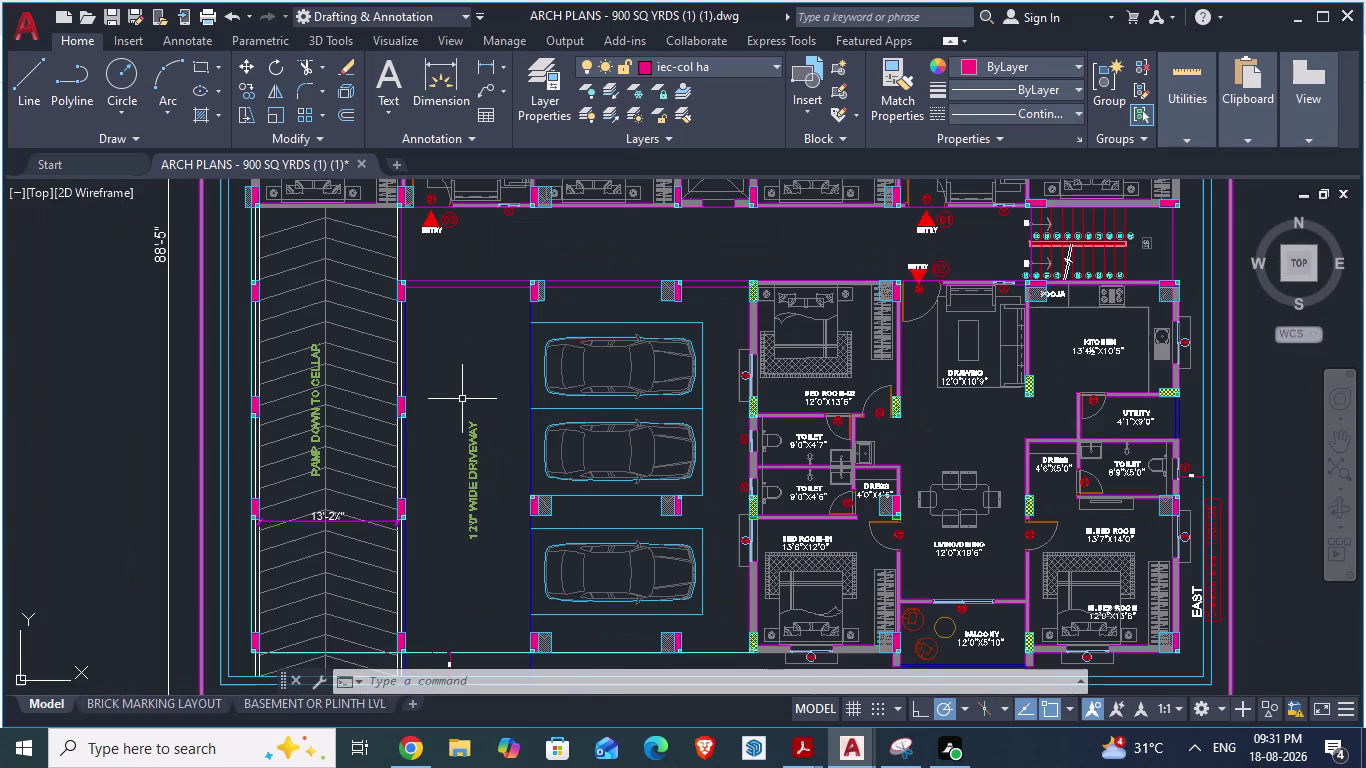
key(alt+Tab)
Zoom and pan the GF_AUTOCAD plan to the parking driveway.
scroll(down, 3)
scroll(up, 3)
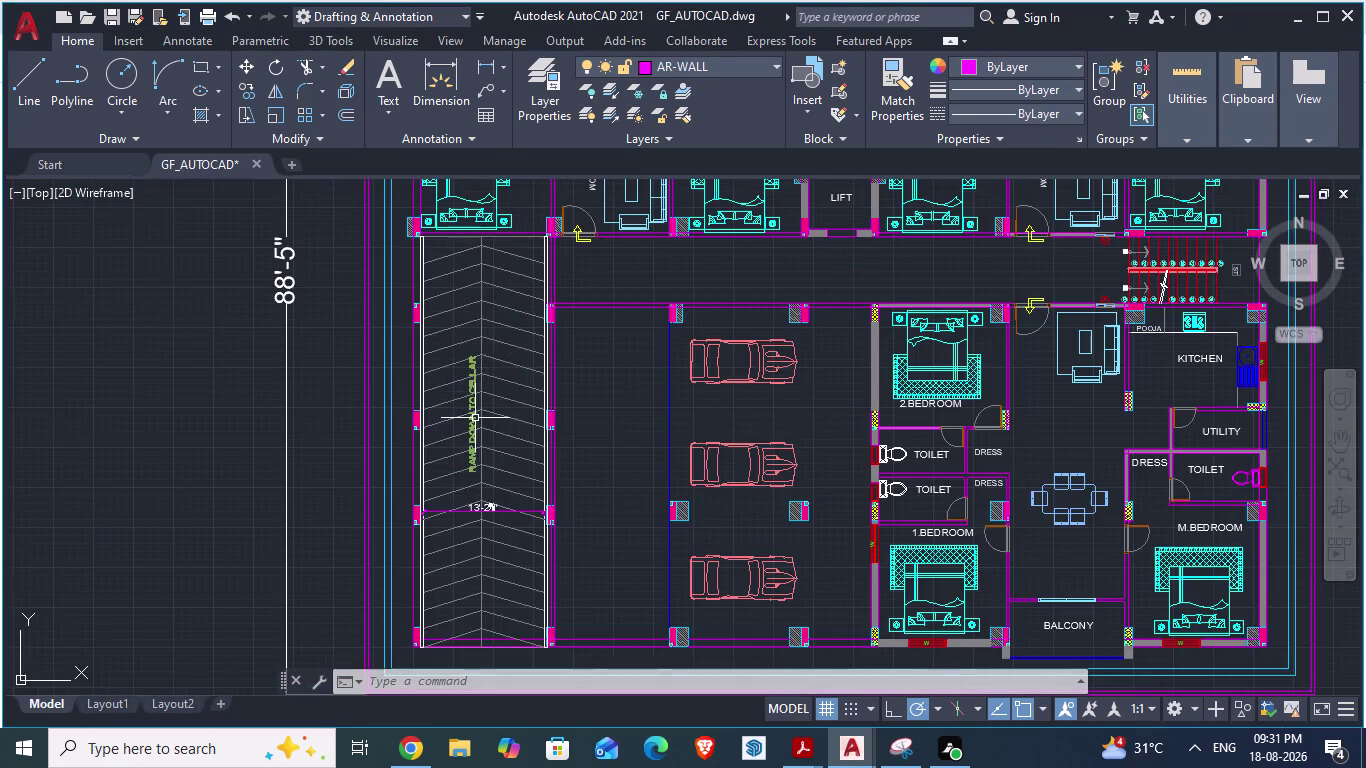
scroll(up, 3)
scroll(down, 3)
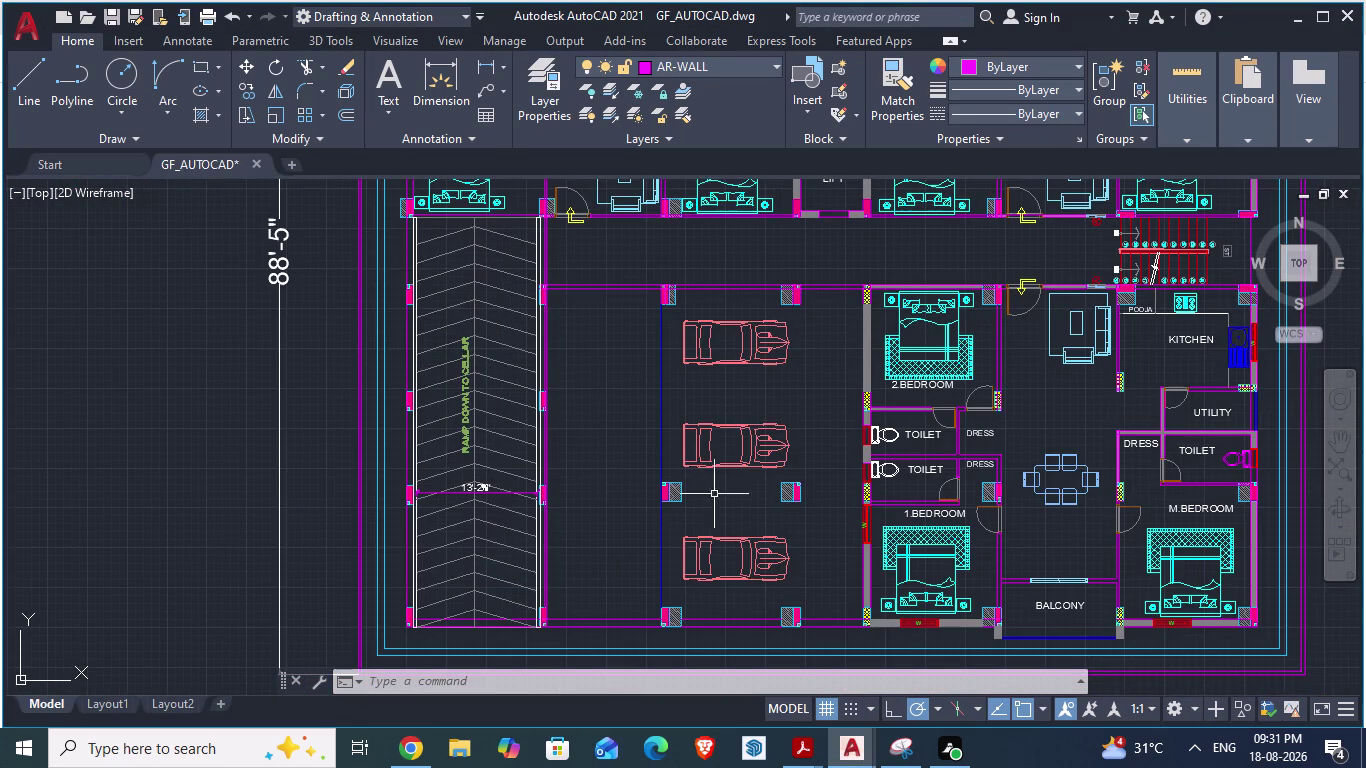
scroll(down, 3)
scroll(down, 3)
scroll(up, 3)
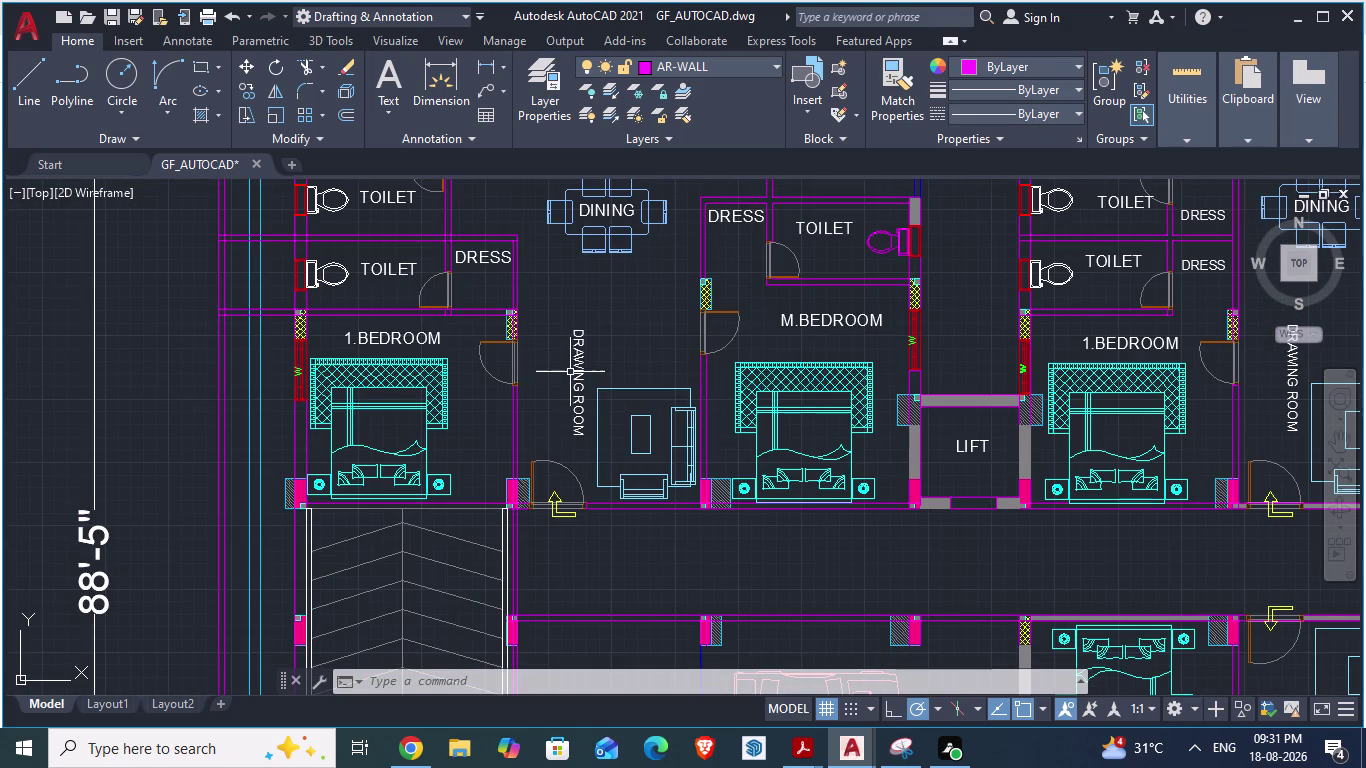
scroll(down, 3)
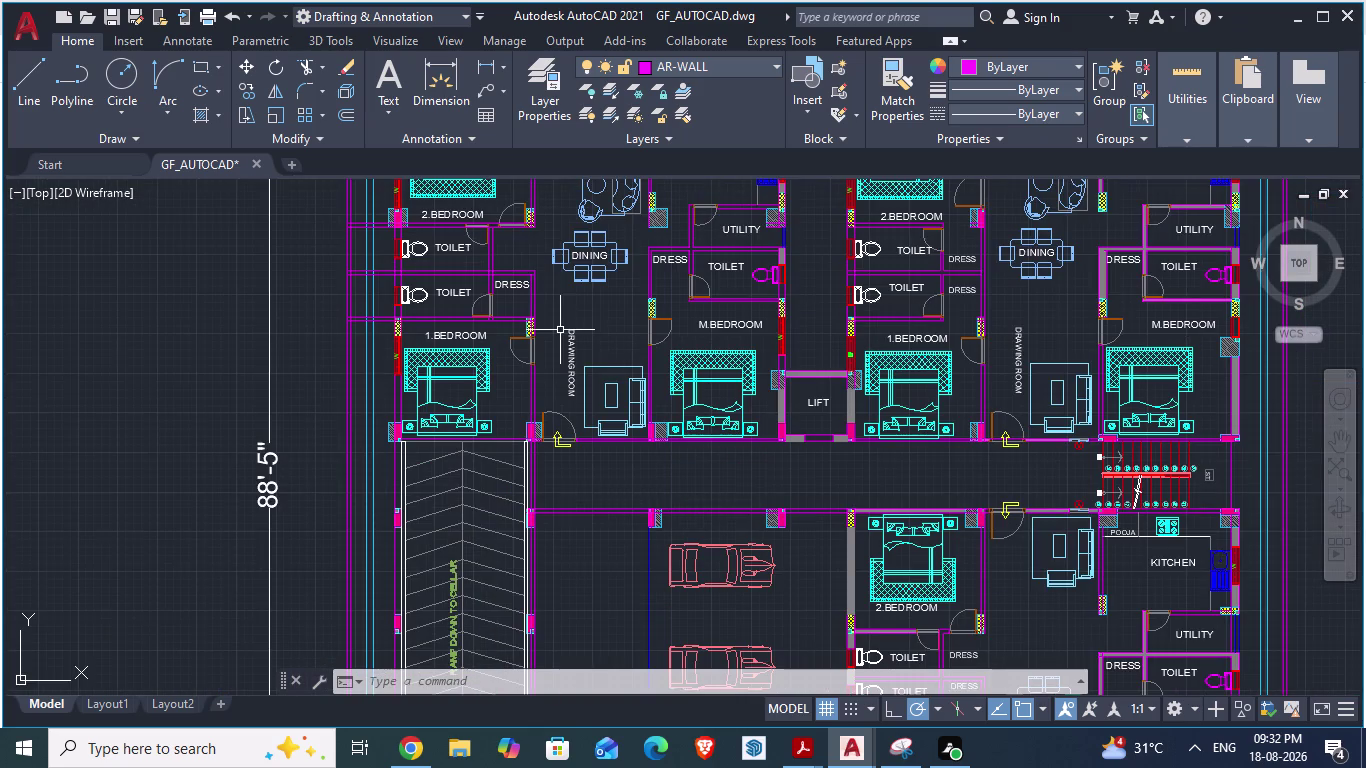
scroll(down, 3)
scroll(down, 3)
scroll(up, 3)
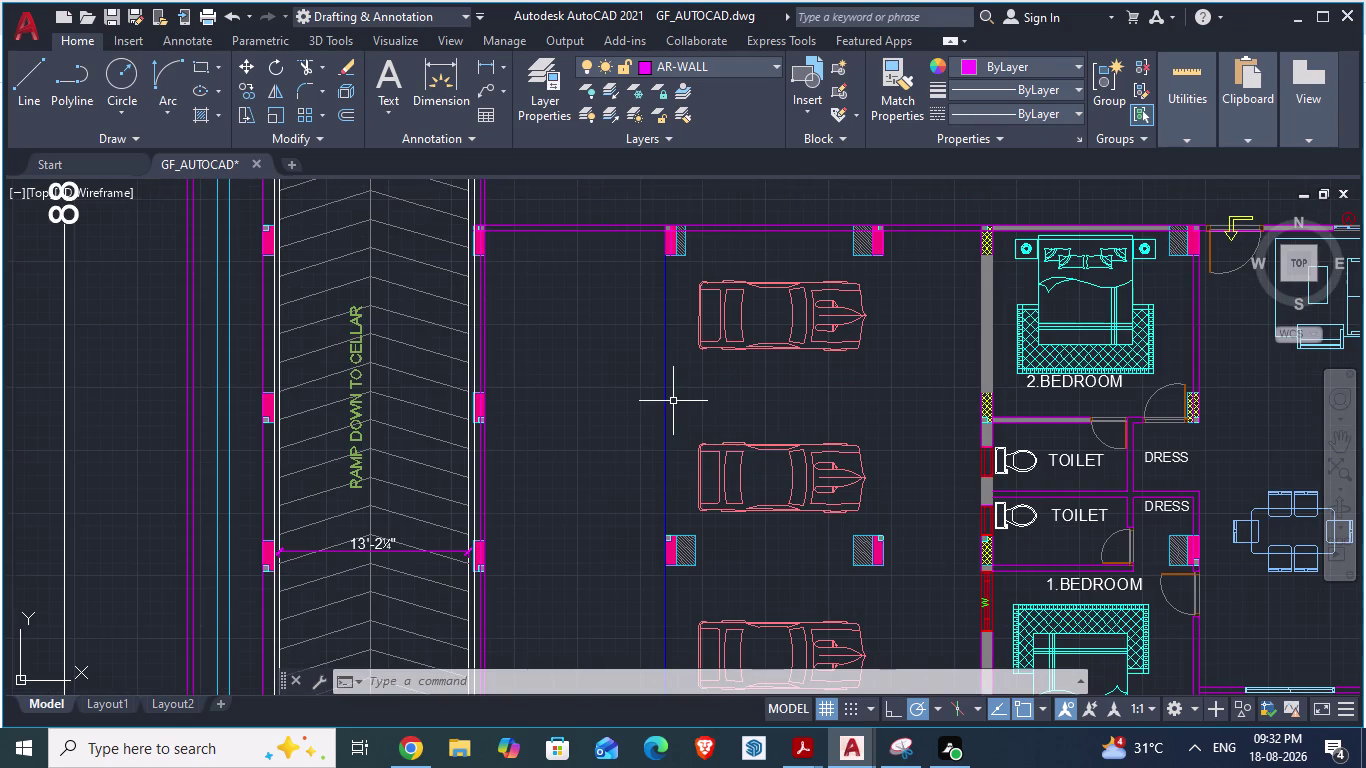
scroll(down, 3)
Copy the 2.BEDROOM label and paste it into the parking driveway.
click(920, 384)
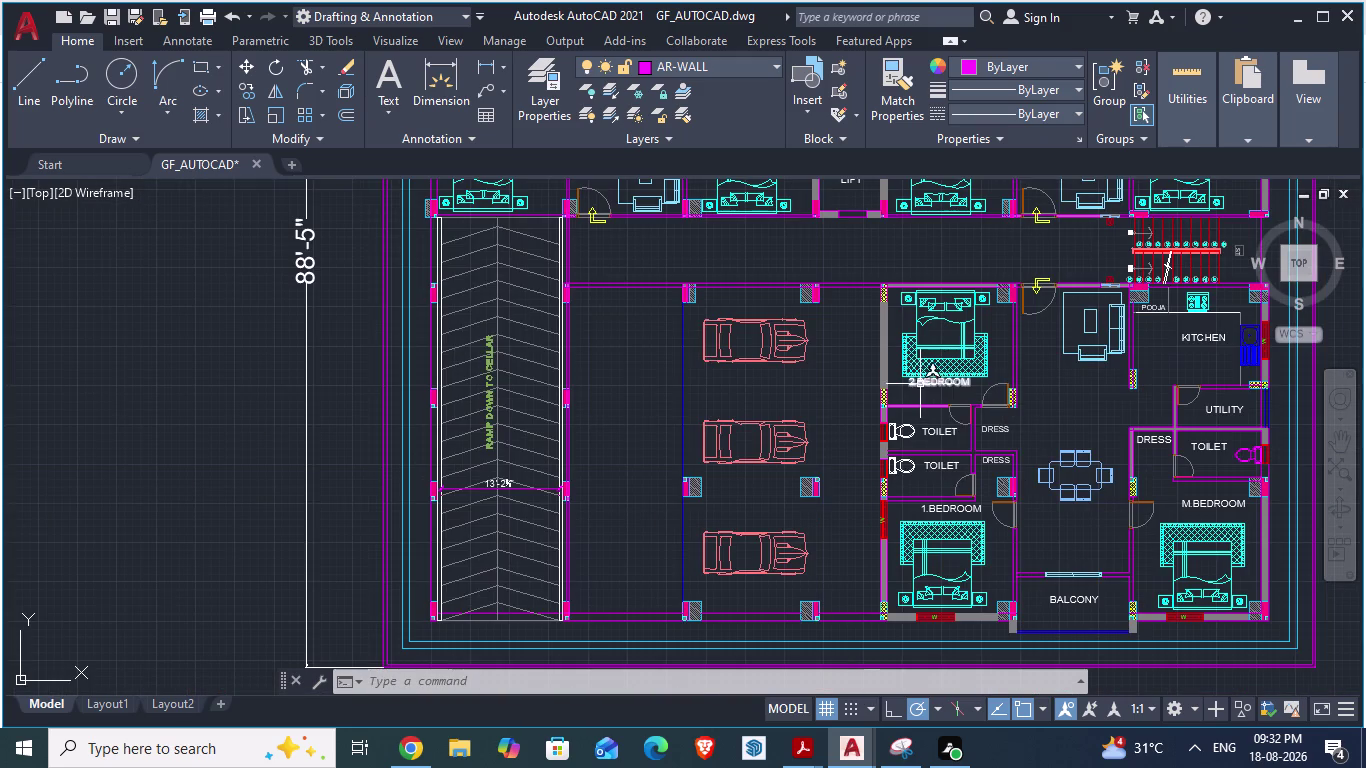
key(ctrl+c)
key(ctrl+v)
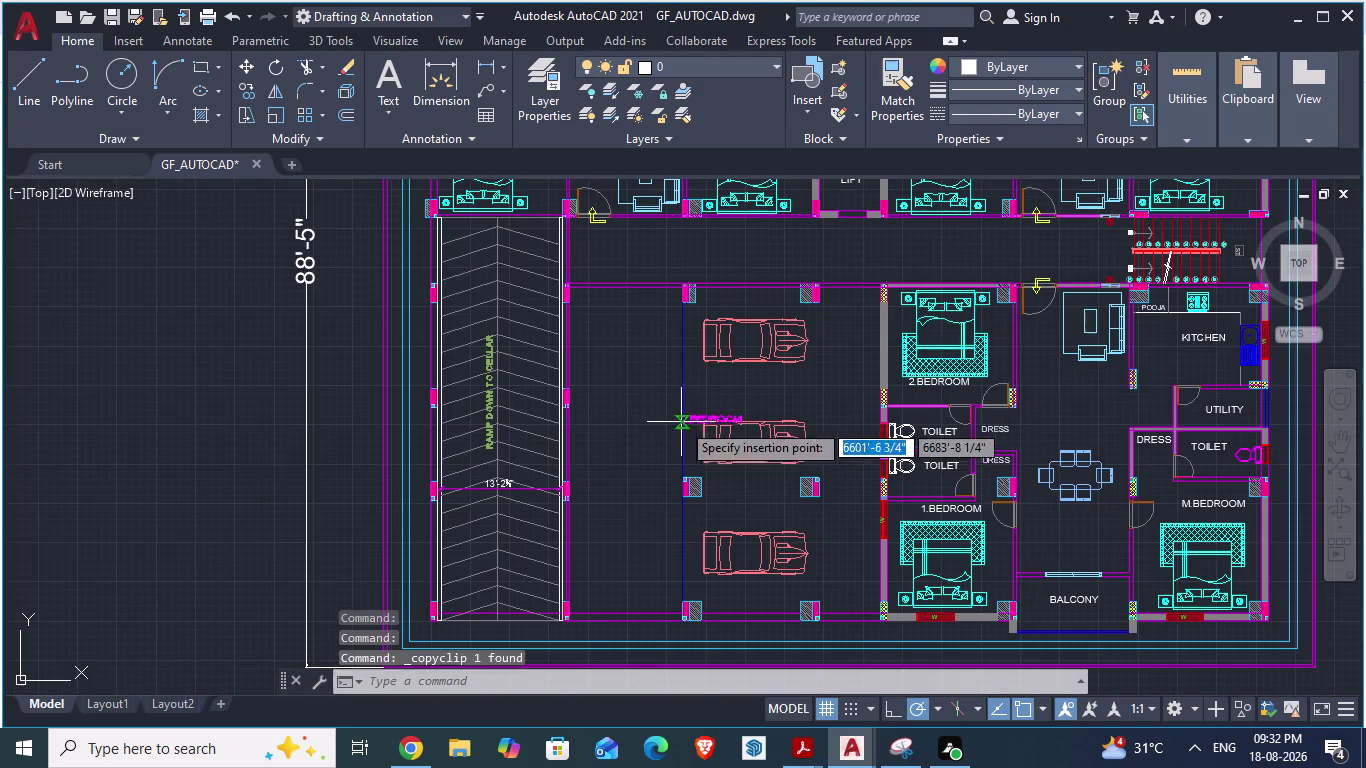
click(599, 453)
scroll(up, 3)
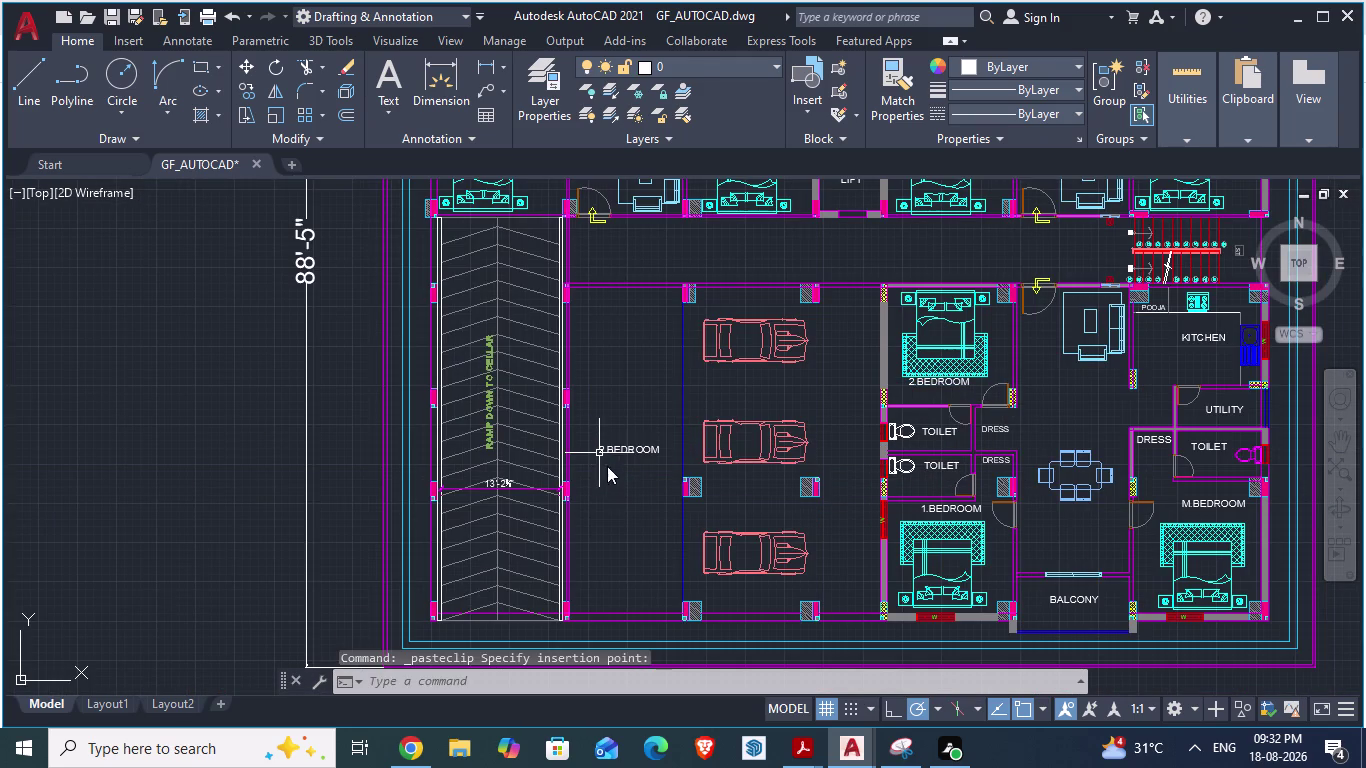
click(612, 436)
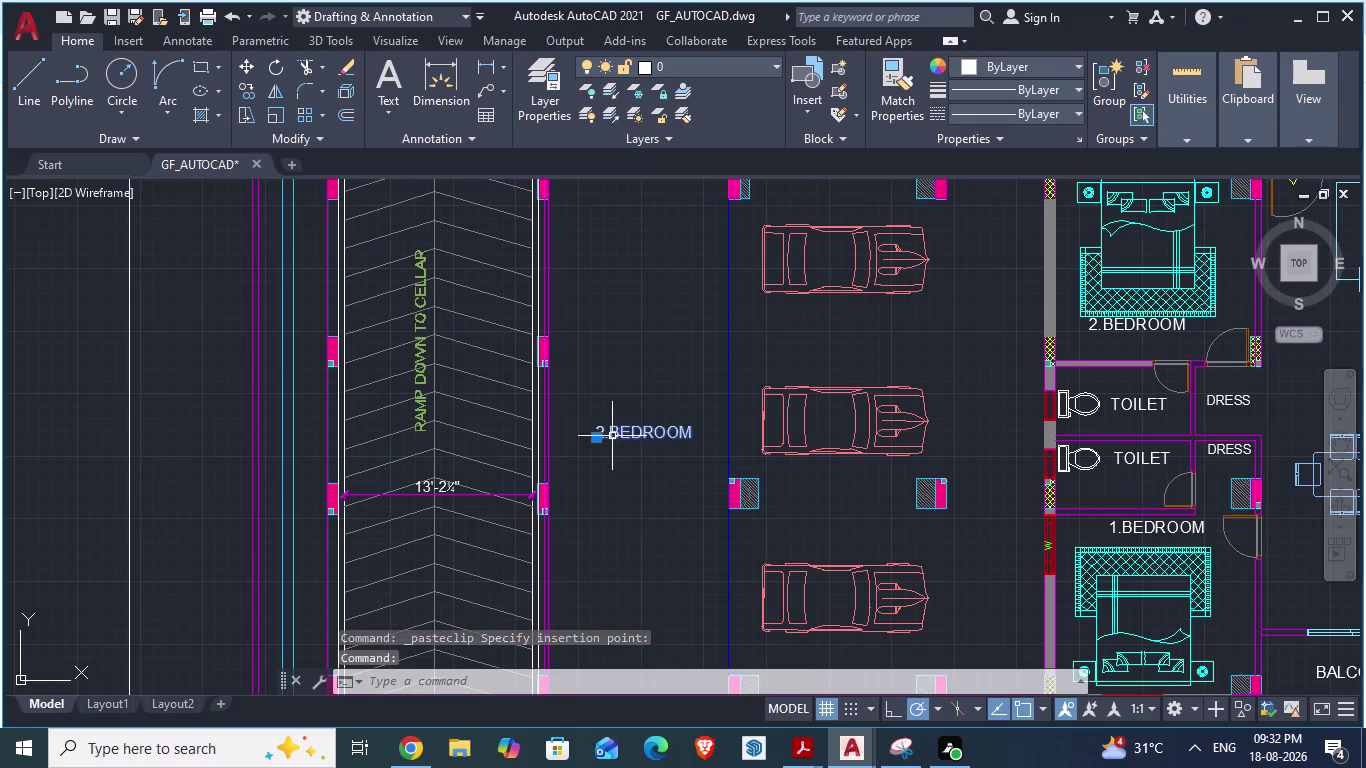
Rotate the pasted label 90 degrees with RO so it runs vertically.
text(ro)
key(Return)
click(692, 429)
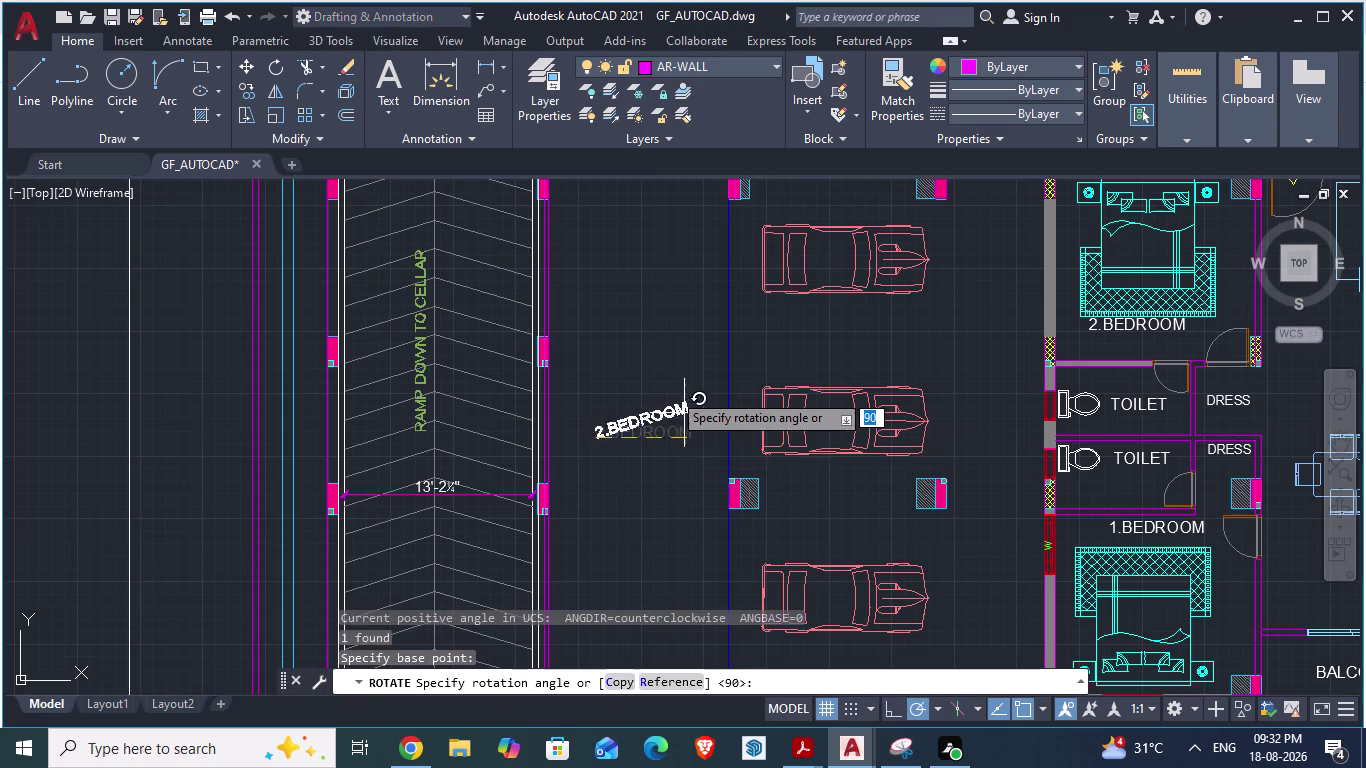
click(592, 292)
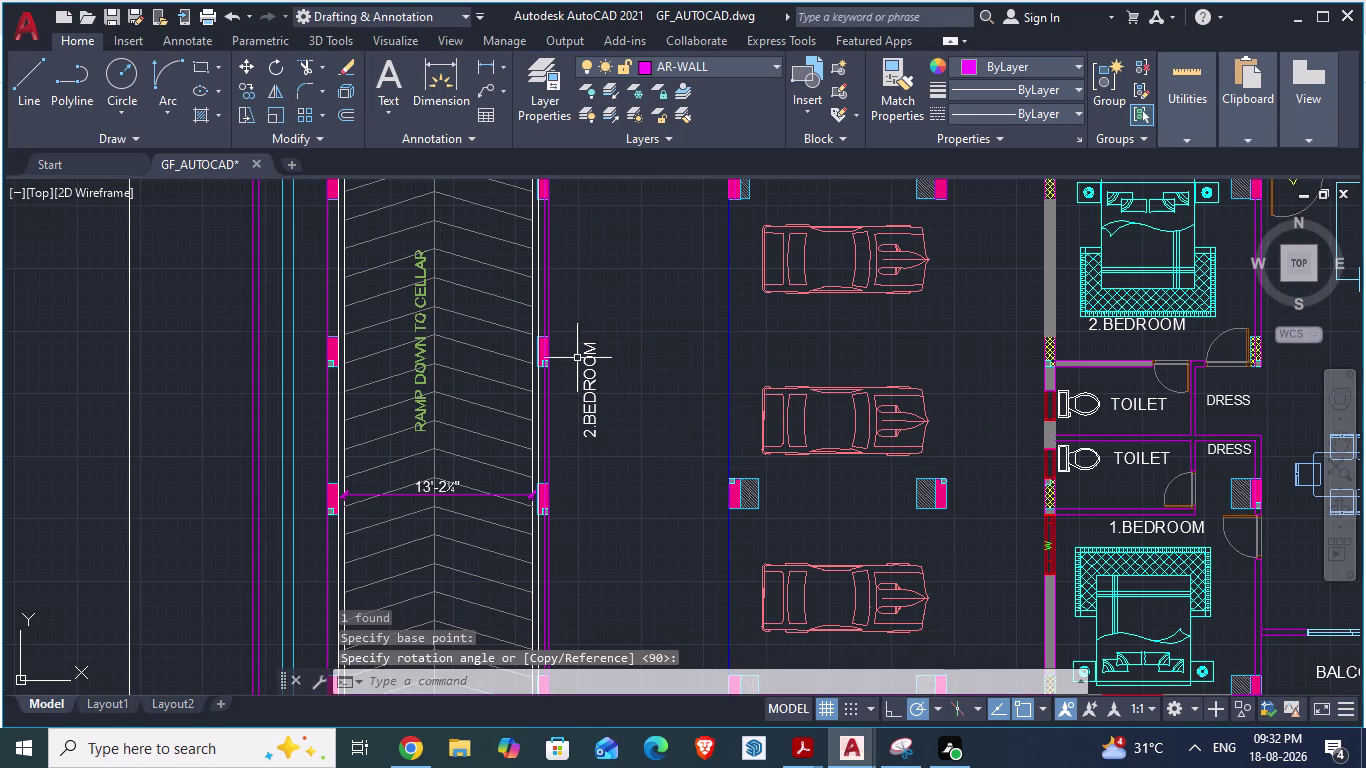
click(587, 431)
Move the vertical label across the driveway to its new position beside the cellar ramp.
key(m)
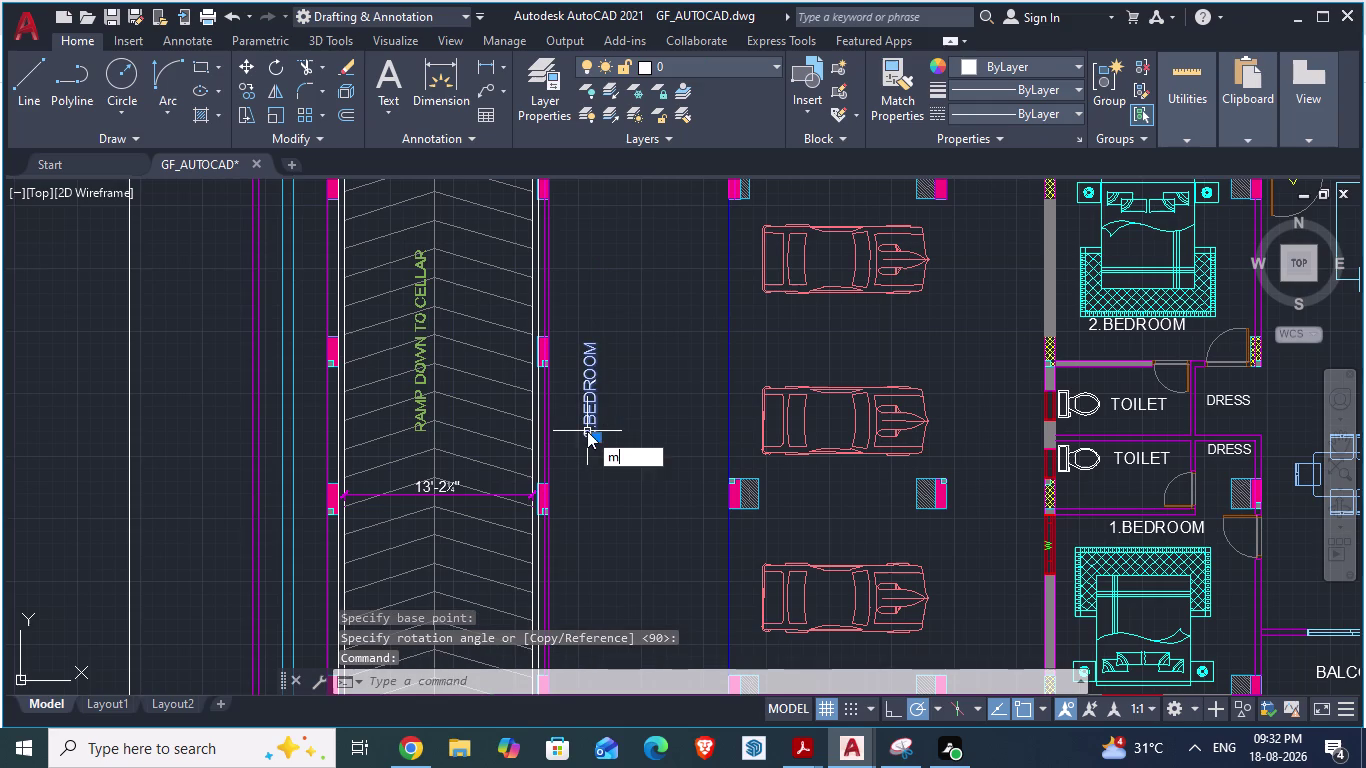
key(Return)
drag(587, 438, 650, 456)
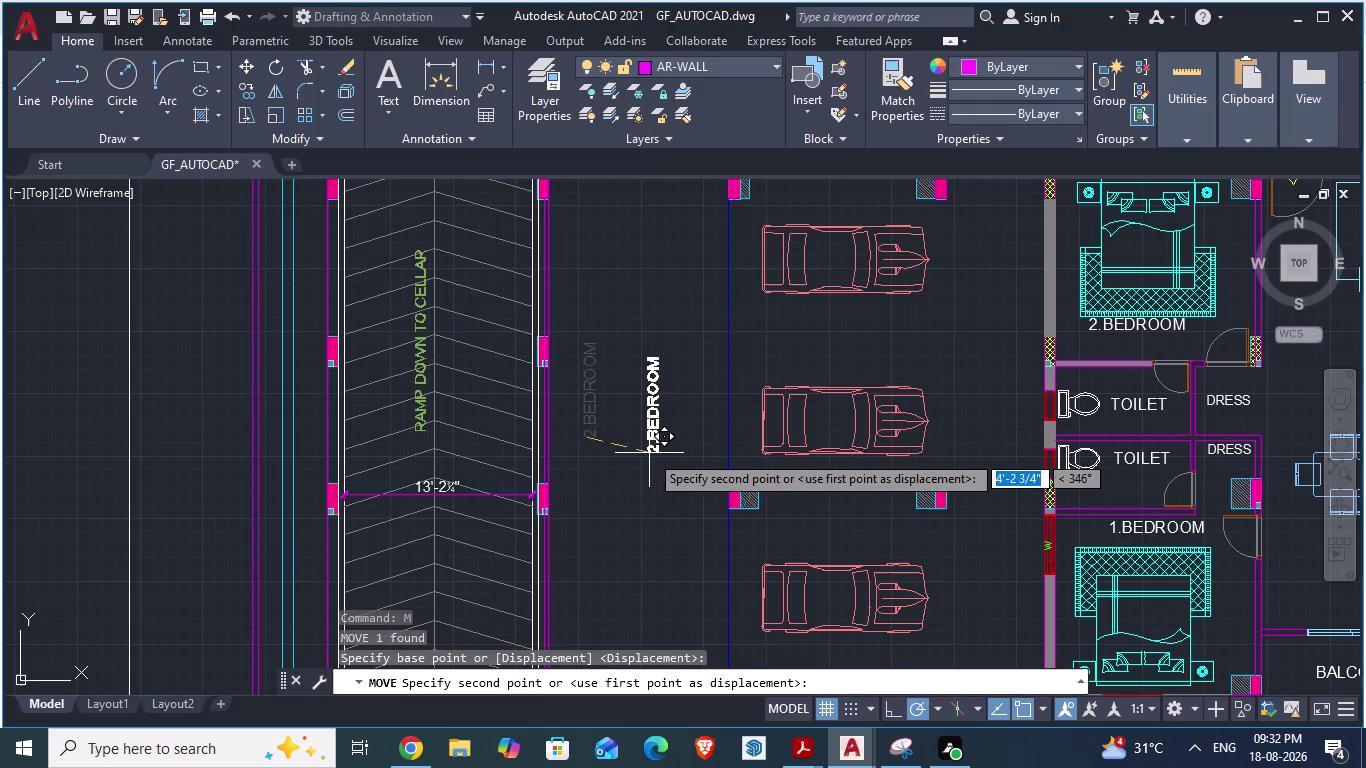
drag(650, 456, 630, 519)
click(630, 519)
Replace the label's text with 12'0" WIDE DRIVE WAY.
triple_click(630, 519)
click(630, 519)
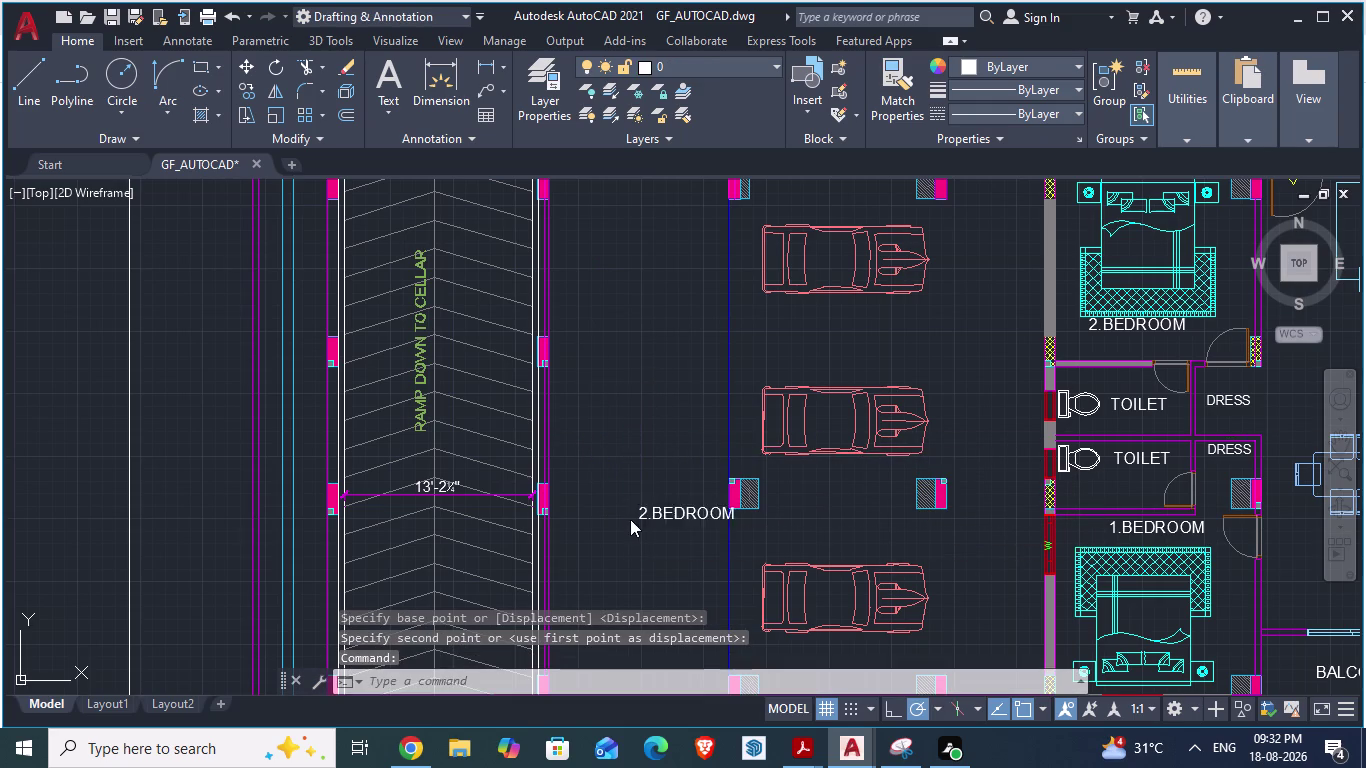
triple_click(629, 519)
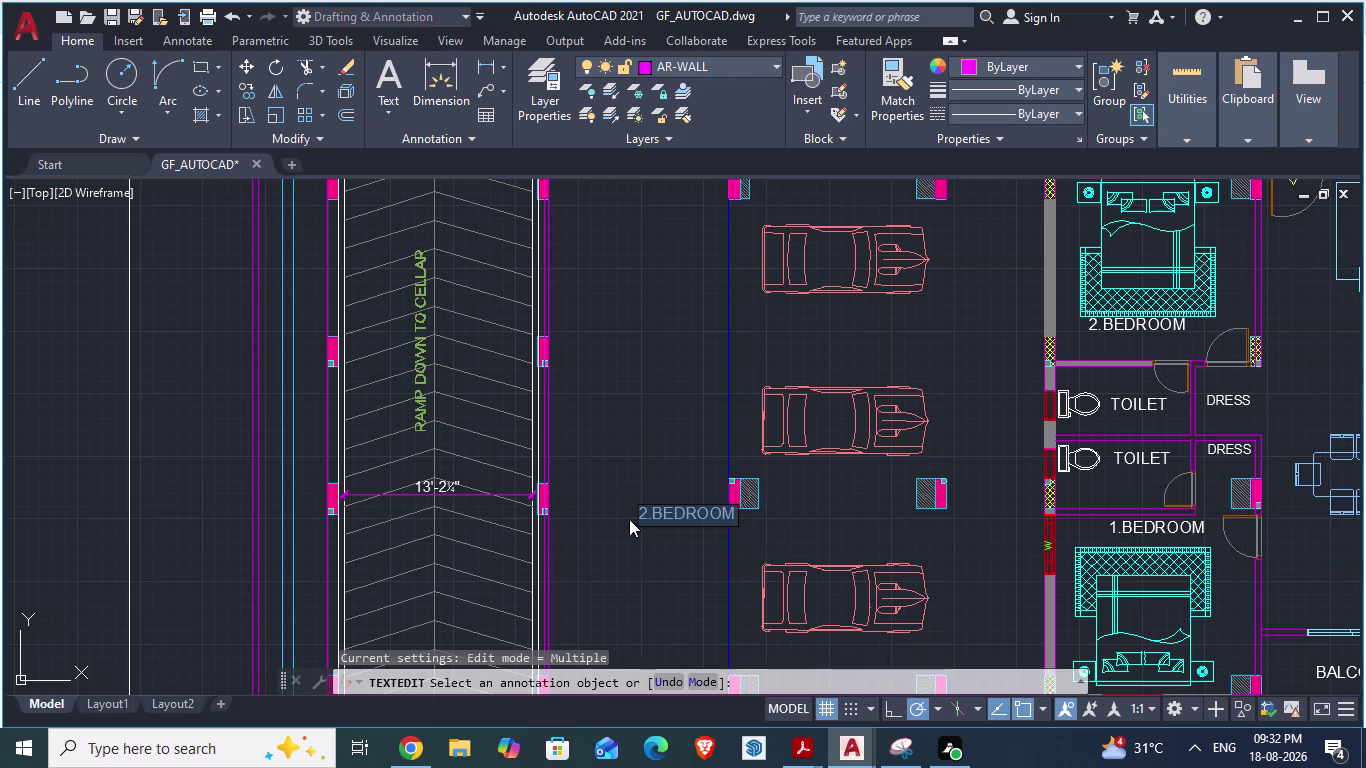
text(12)
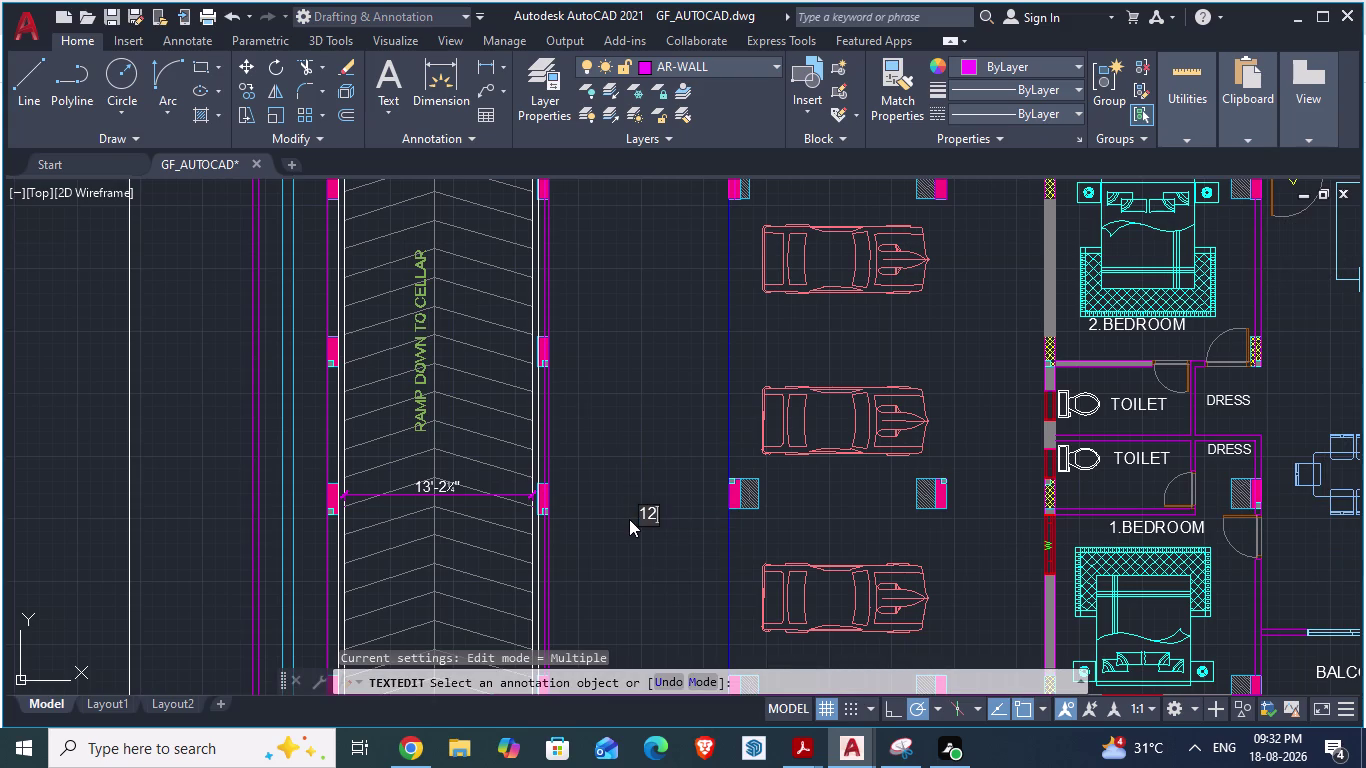
key(apostrophe)
text(0)
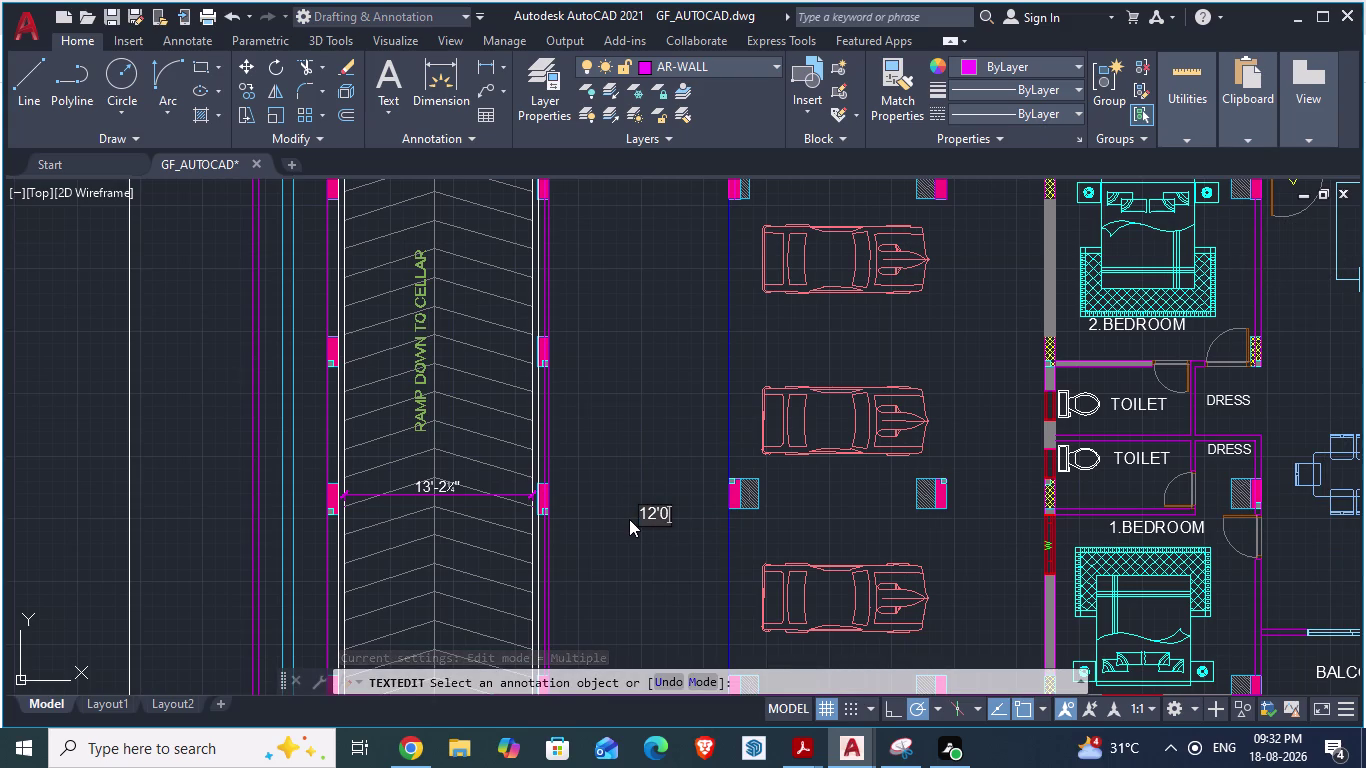
text(")
key(space)
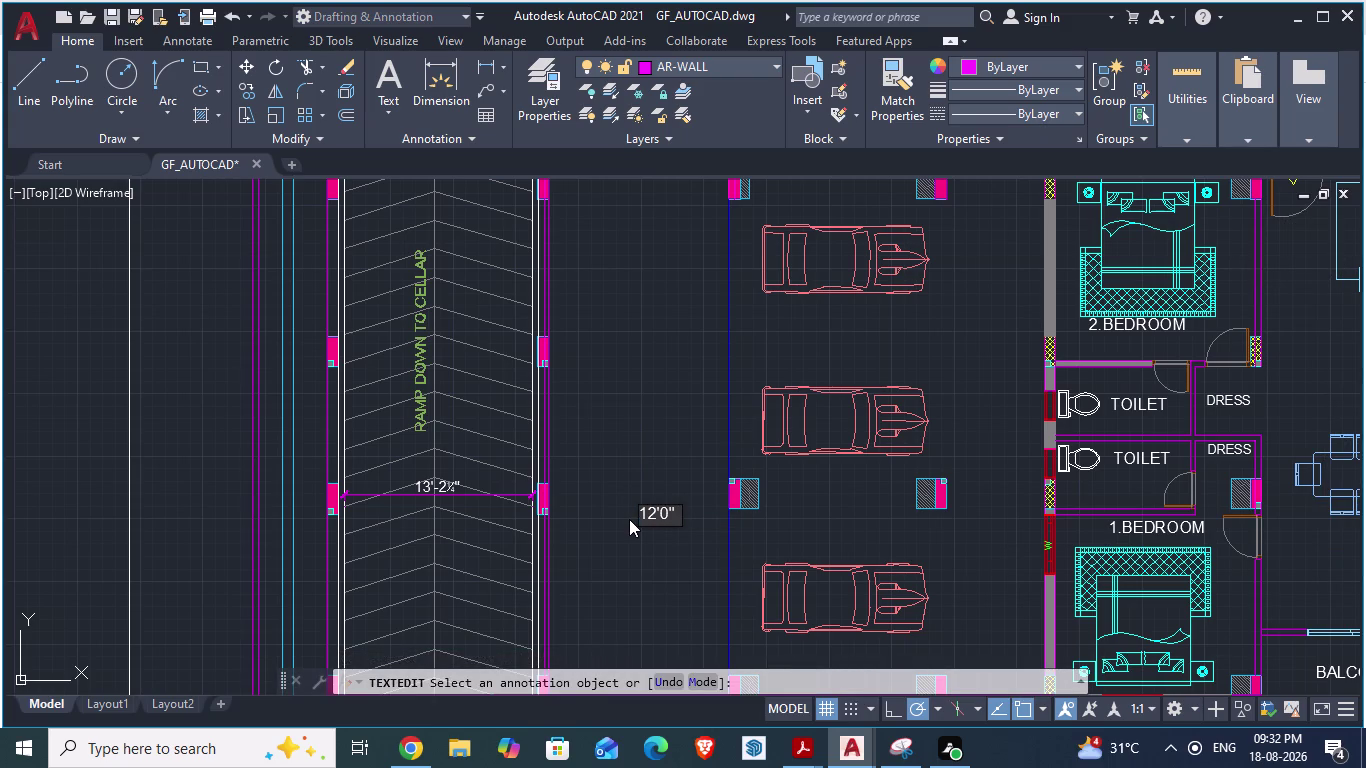
text(WID)
text(E DRIV)
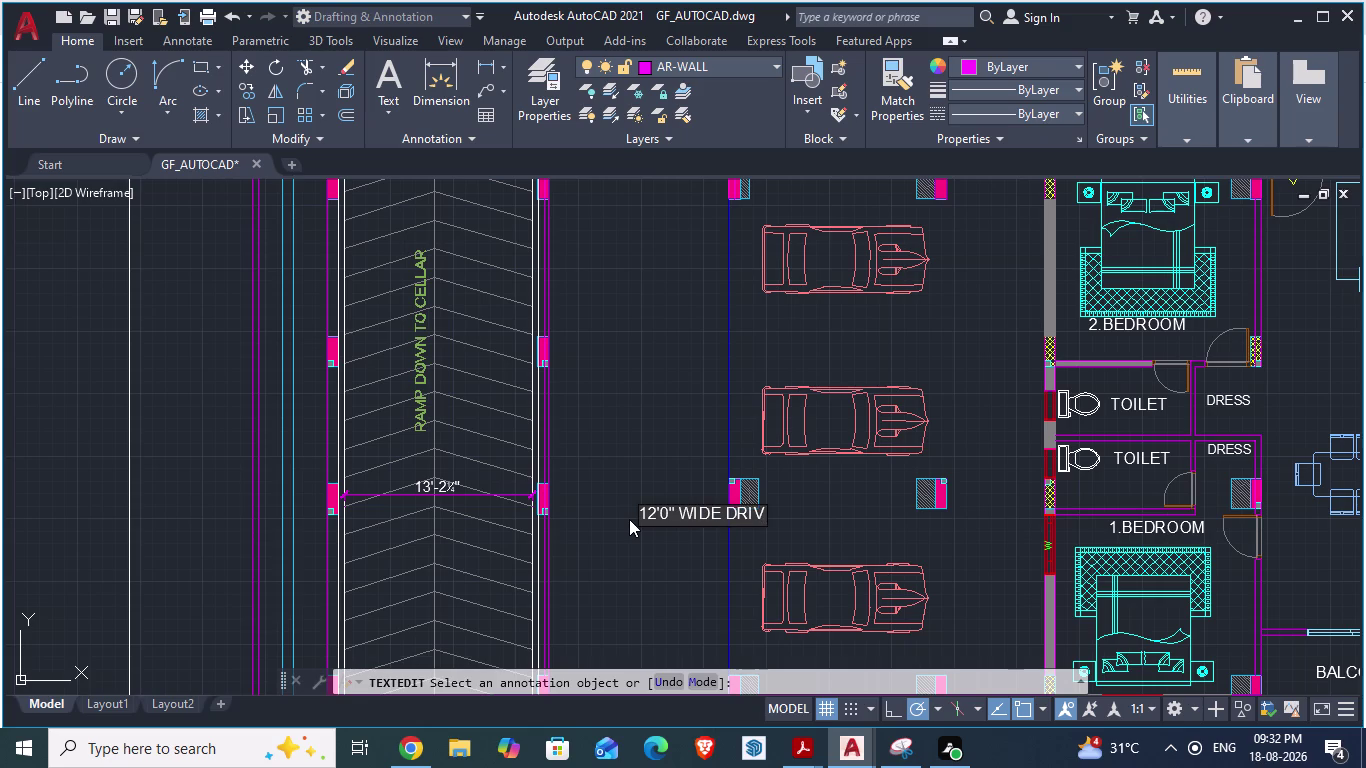
text(E WA)
text(Y)
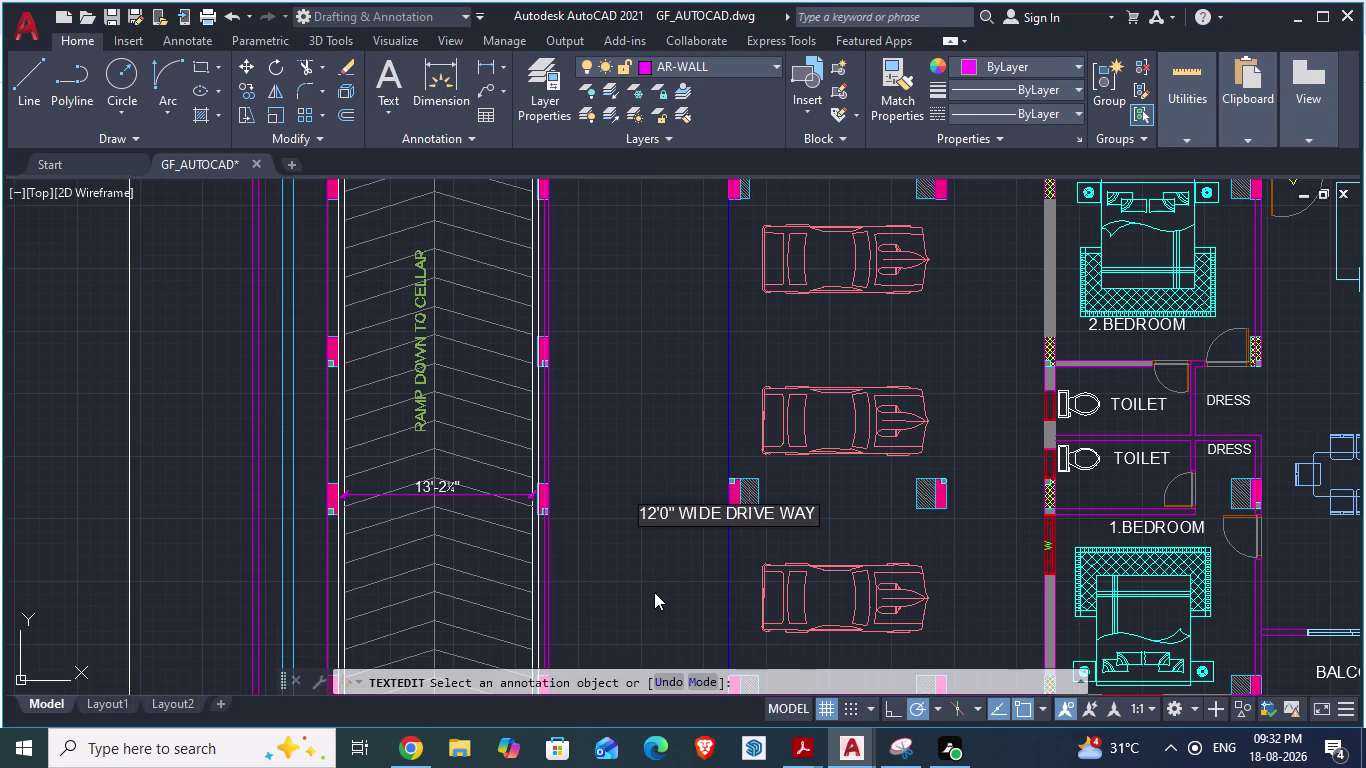
click(687, 592)
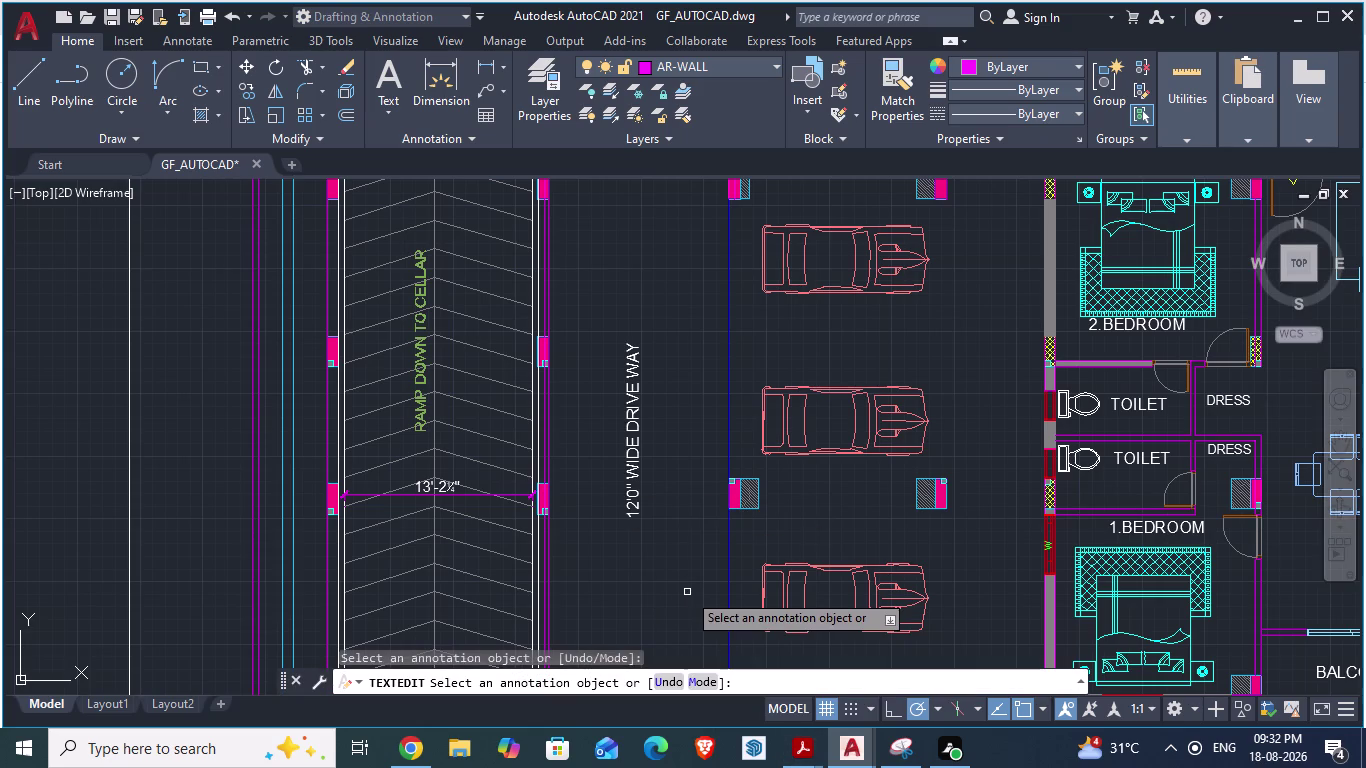
key(ctrl+s)
key(alt+Tab)
scroll(down, 3)
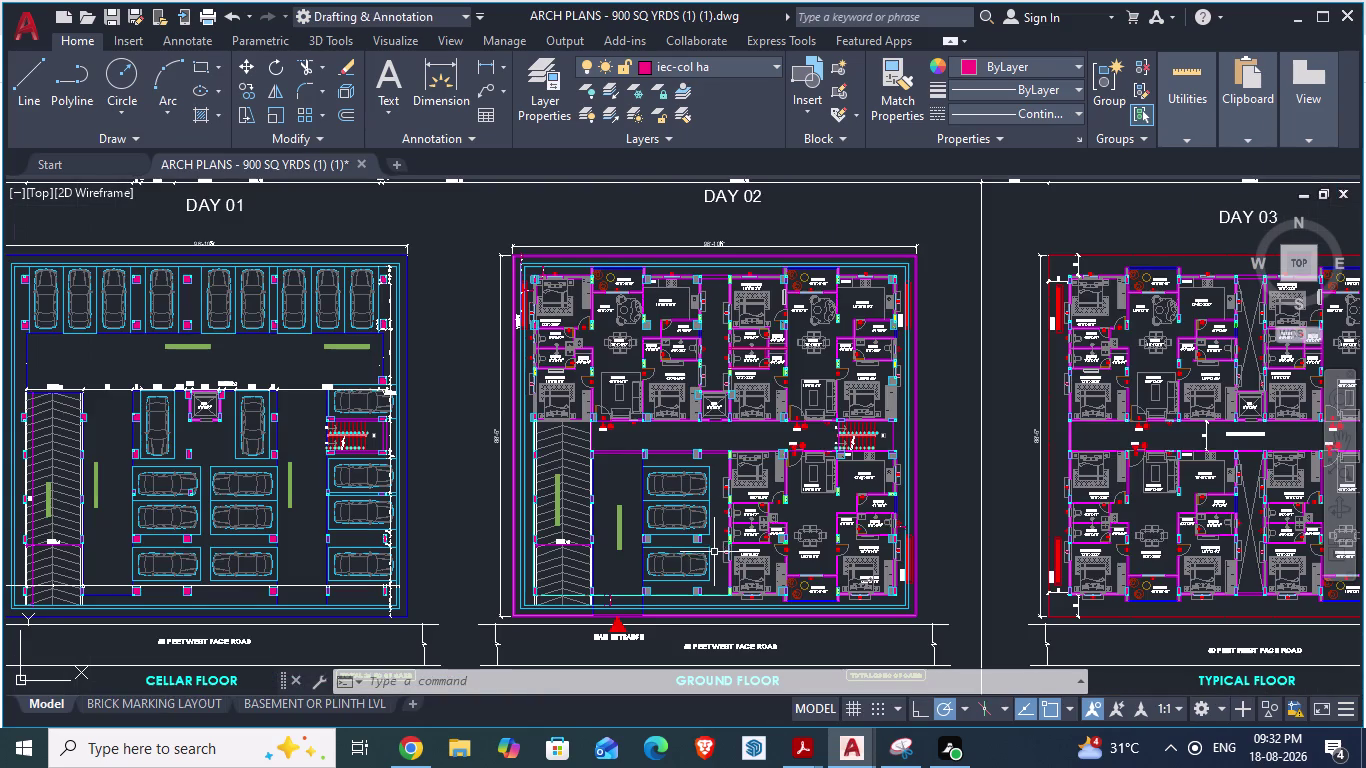
key(alt+Tab)
scroll(down, 3)
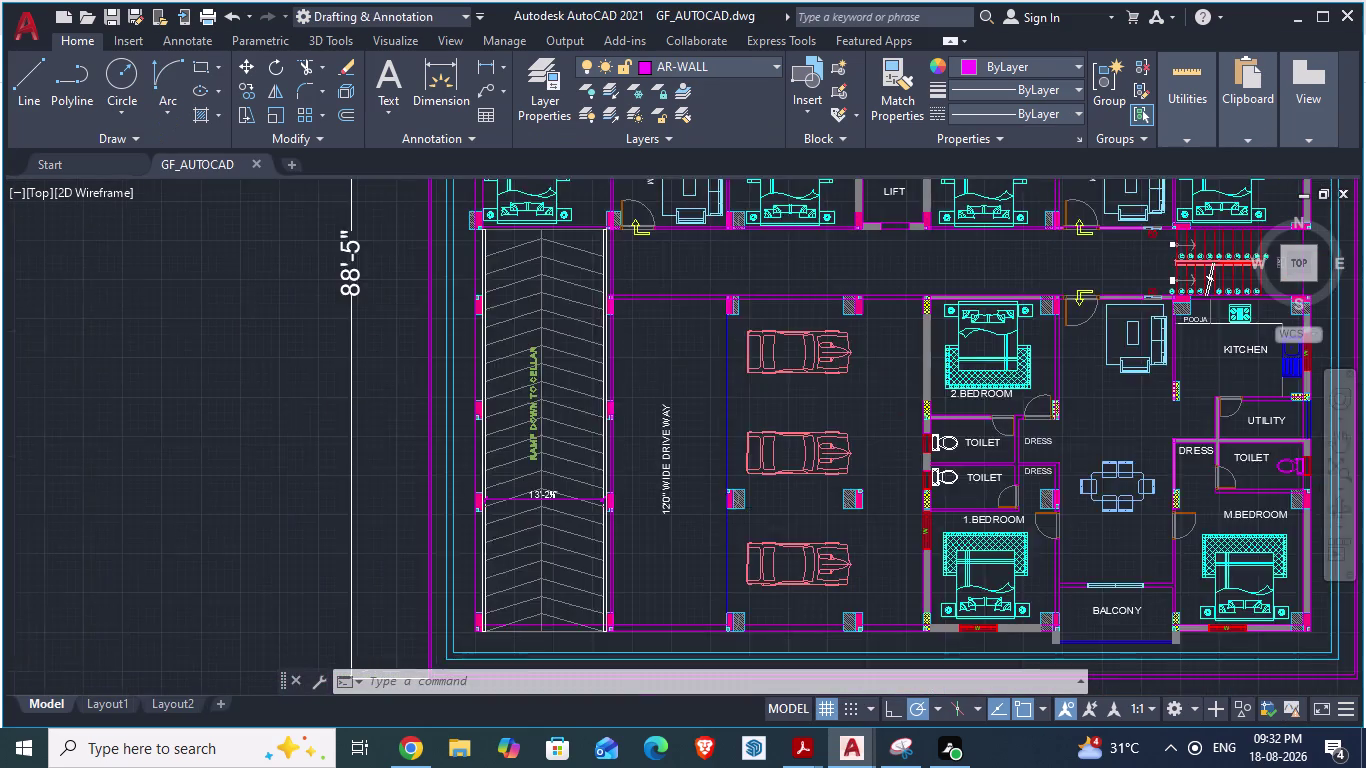
scroll(up, 3)
key(alt+Tab)
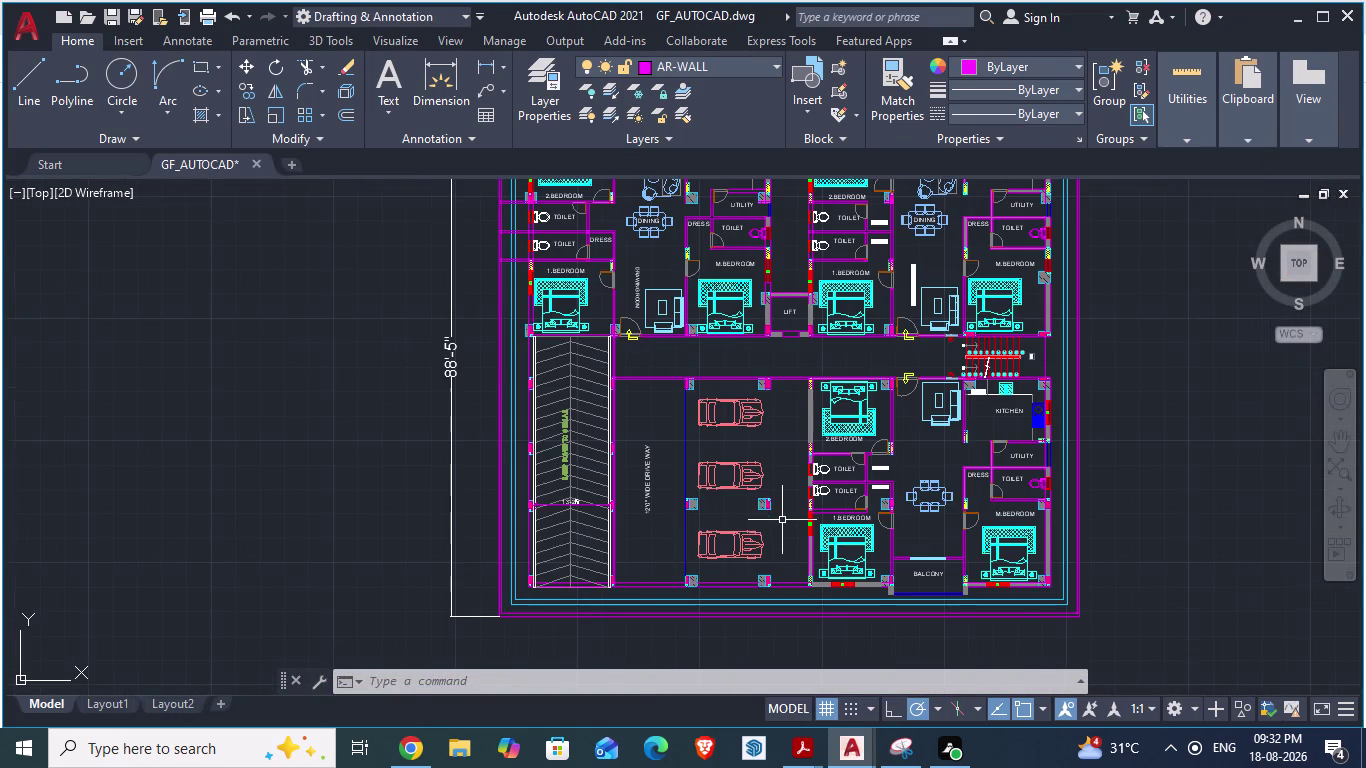
scroll(up, 3)
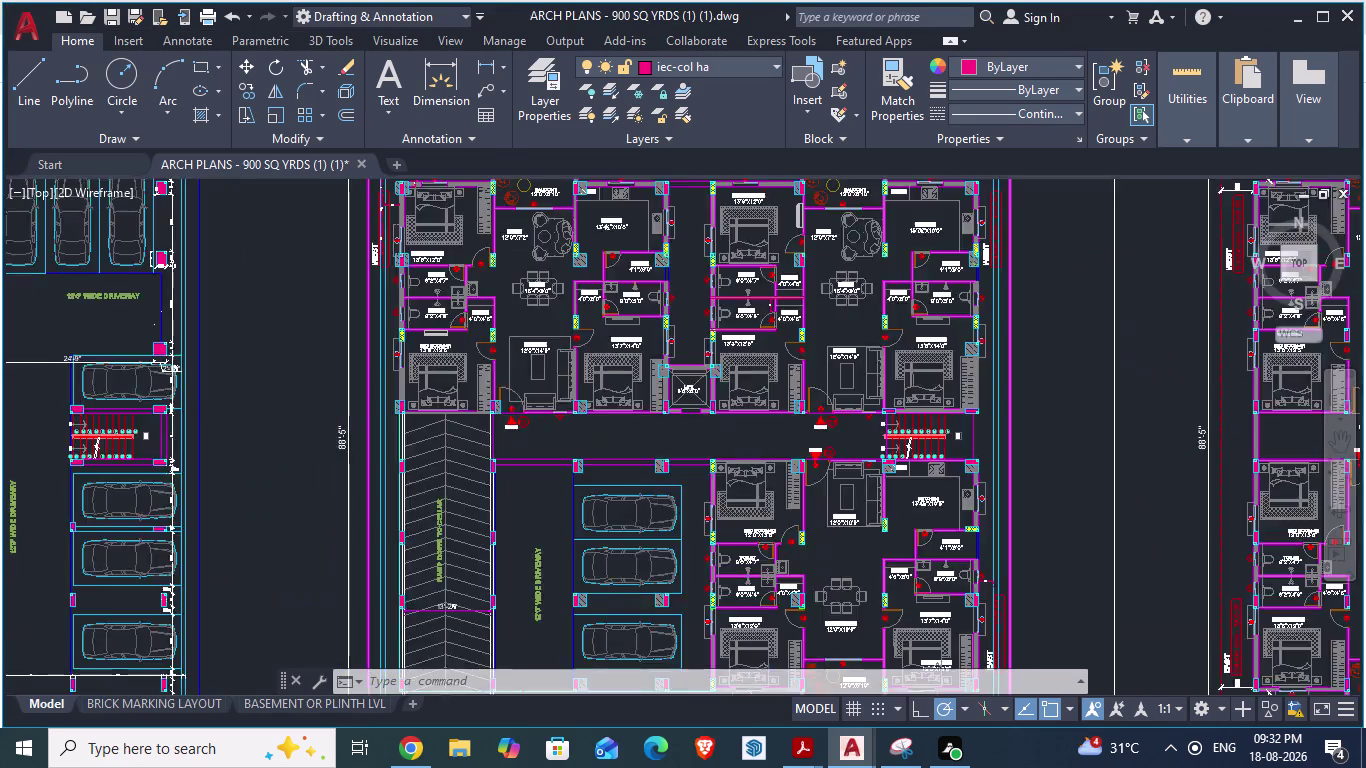
scroll(up, 3)
scroll(up, 3)
key(alt+Tab)
scroll(down, 3)
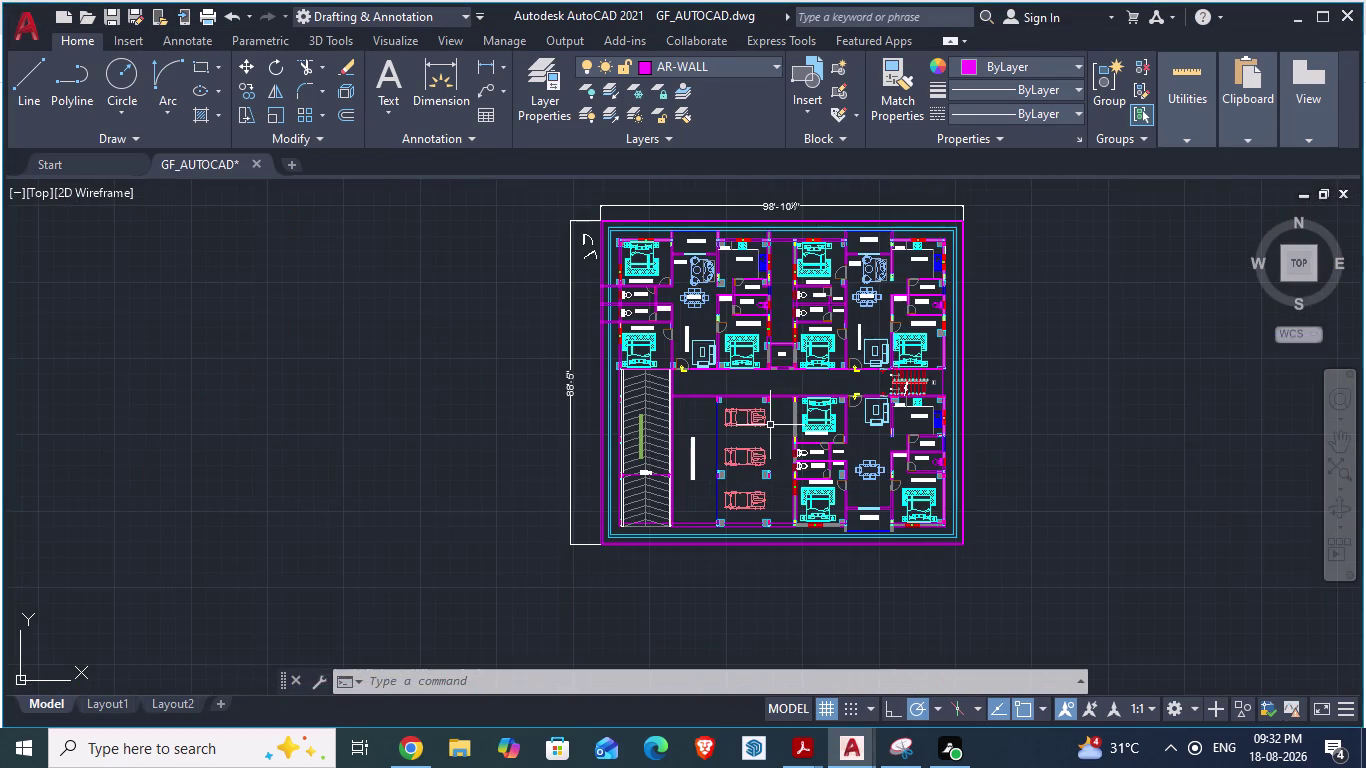
scroll(up, 3)
scroll(up, 3)
scroll(down, 3)
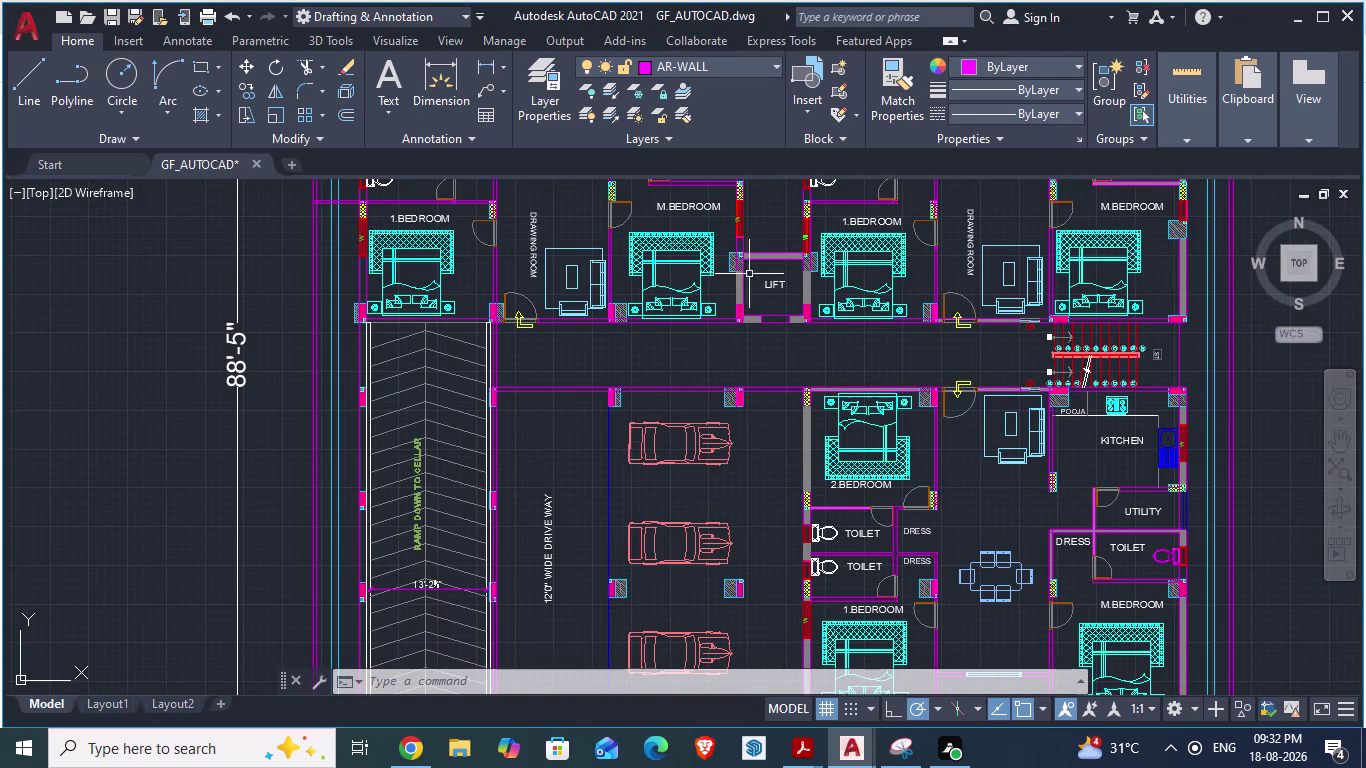
scroll(down, 3)
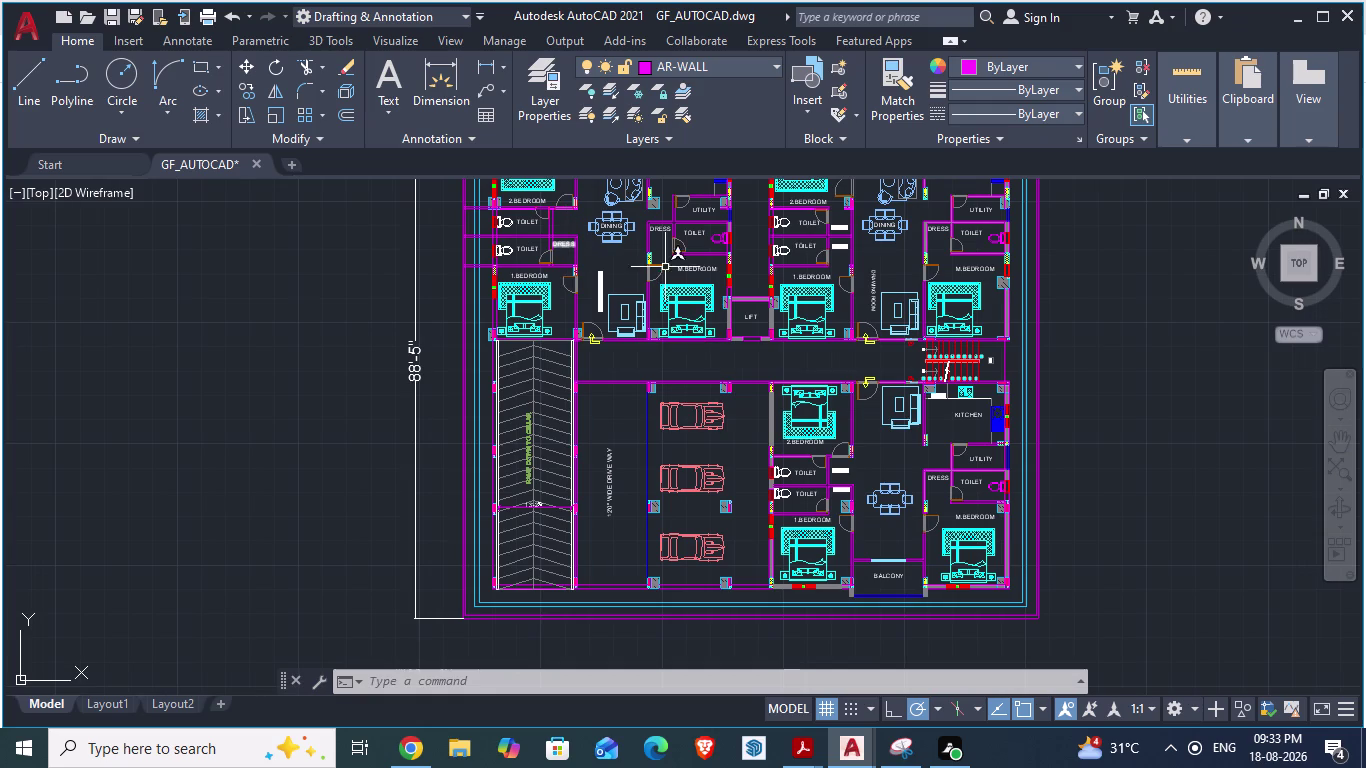
scroll(up, 3)
scroll(up, 3)
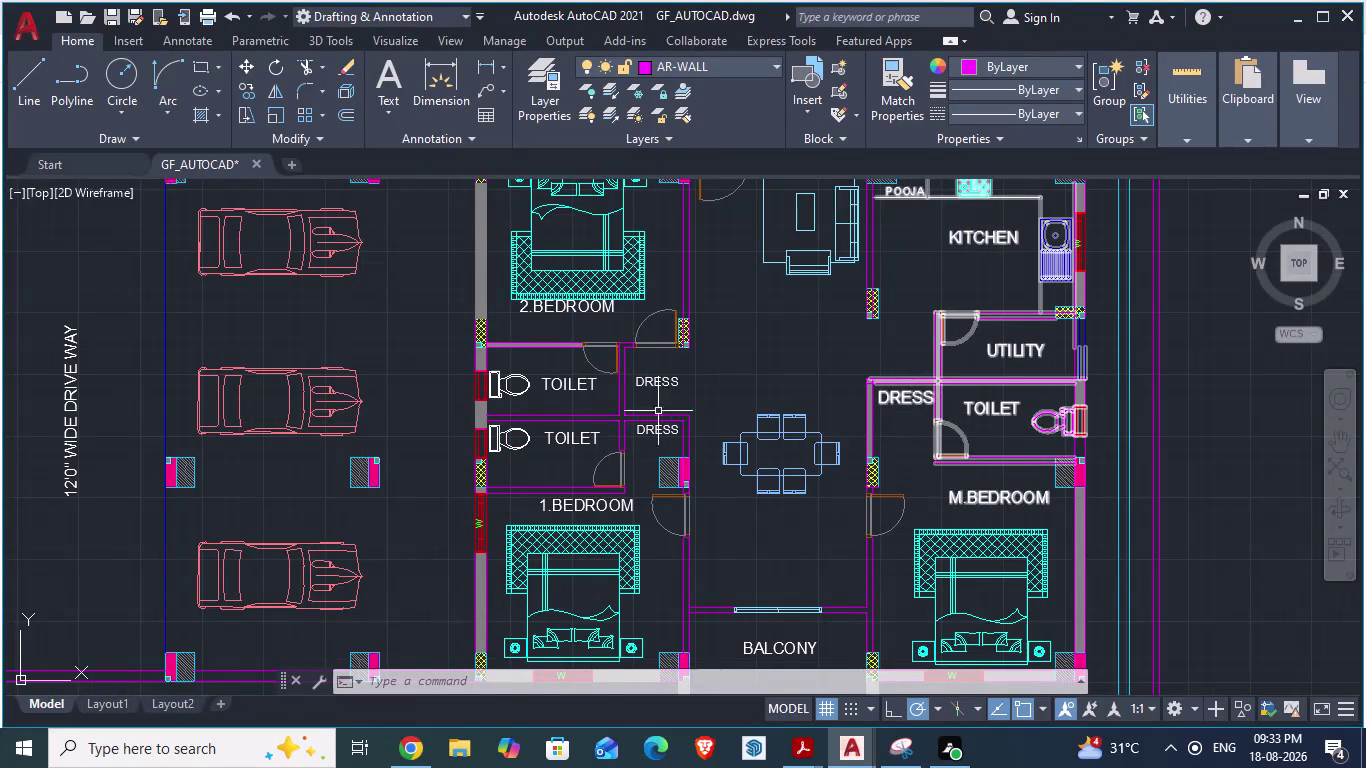
click(566, 392)
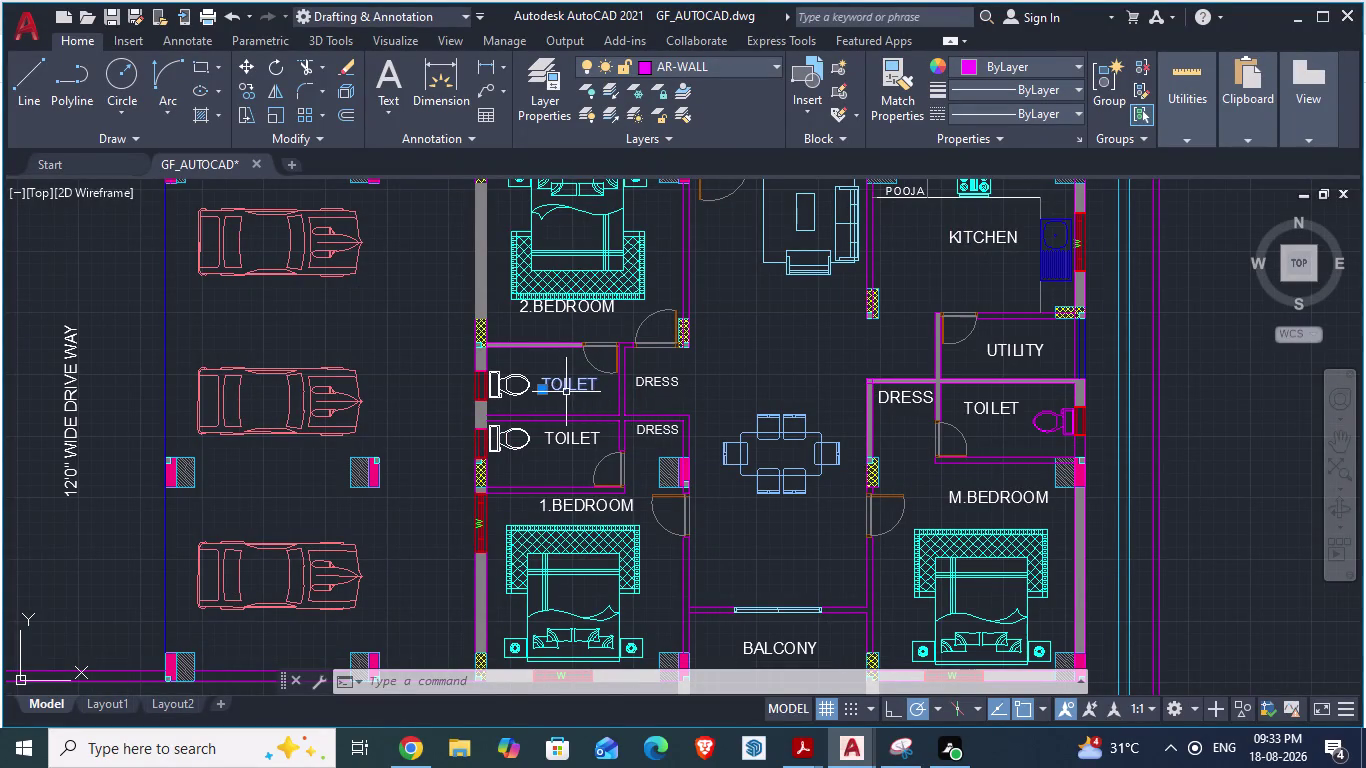
Paste the copied TOILET label into the corridor.
key(ctrl+c)
key(ctrl+v)
scroll(down, 3)
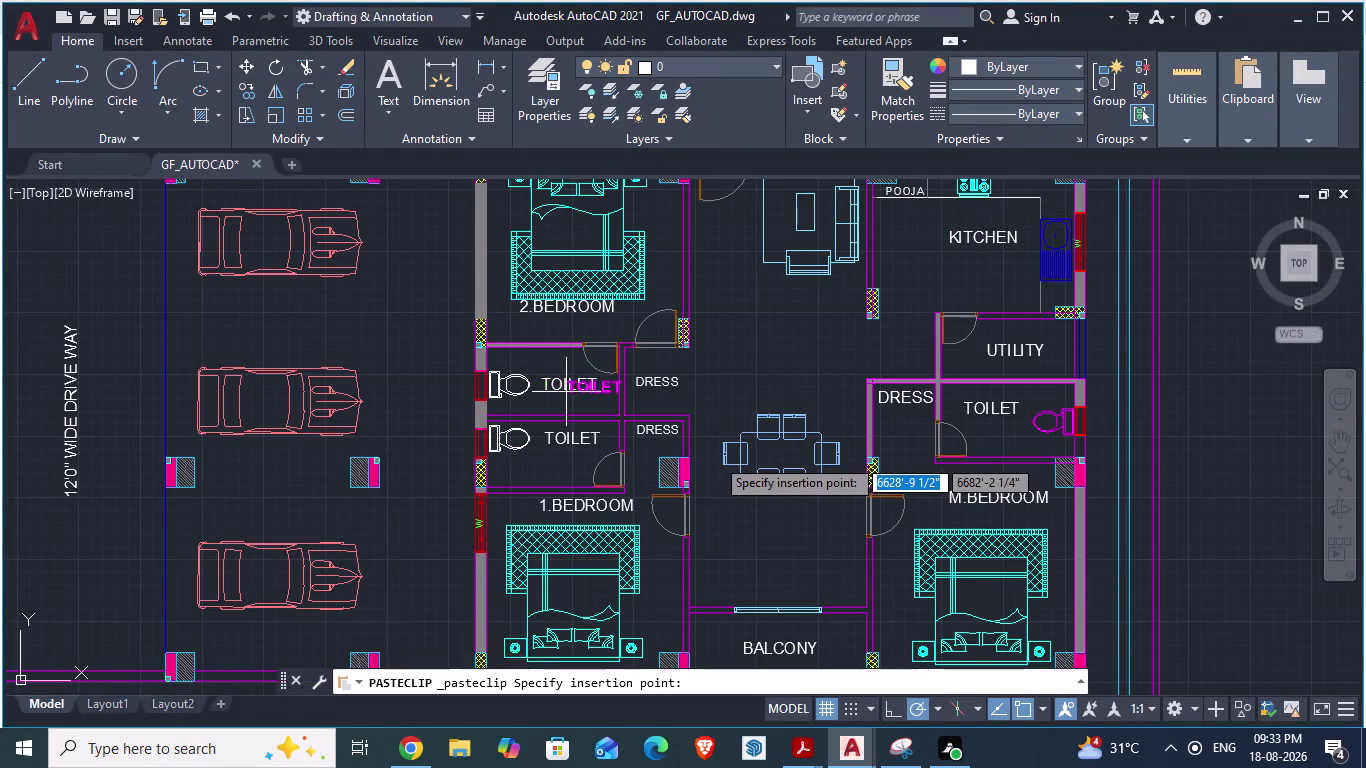
scroll(down, 3)
scroll(down, 3)
scroll(up, 3)
scroll(up, 3)
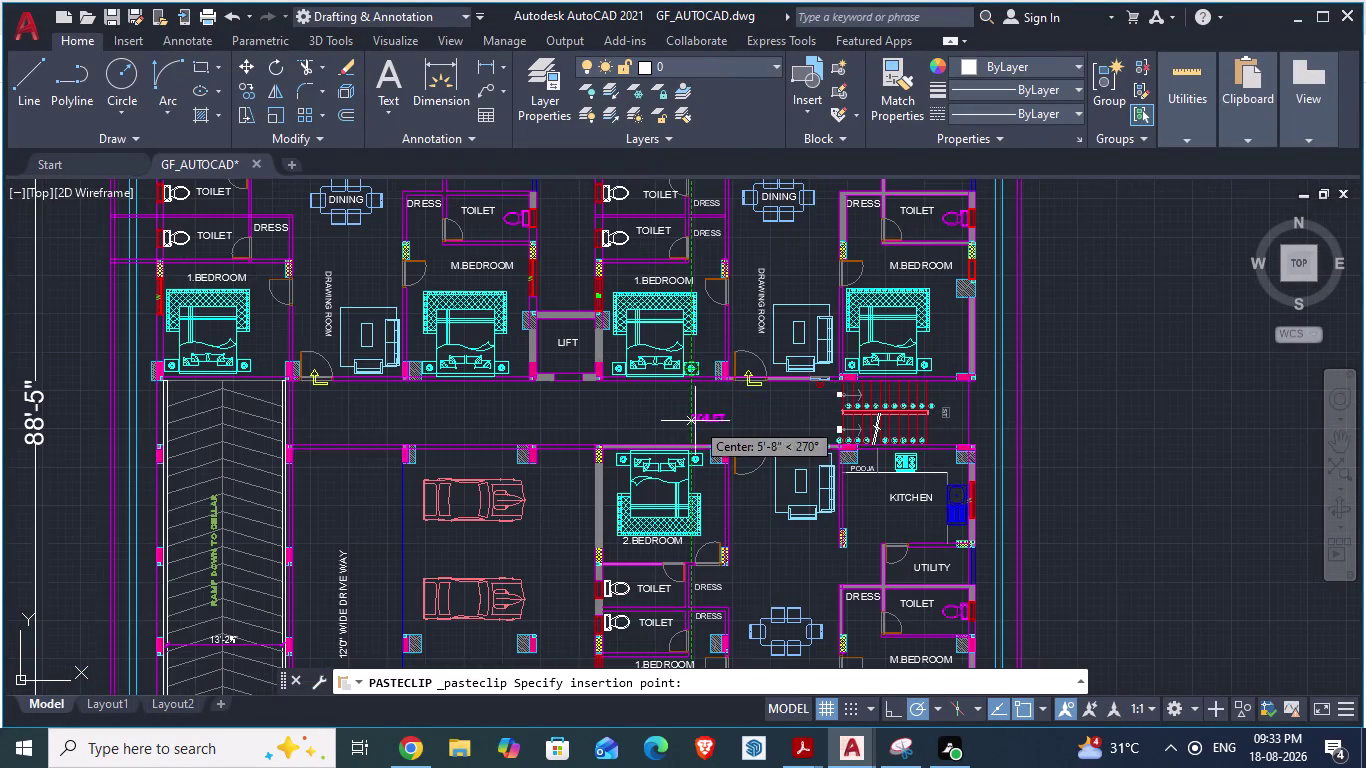
click(671, 410)
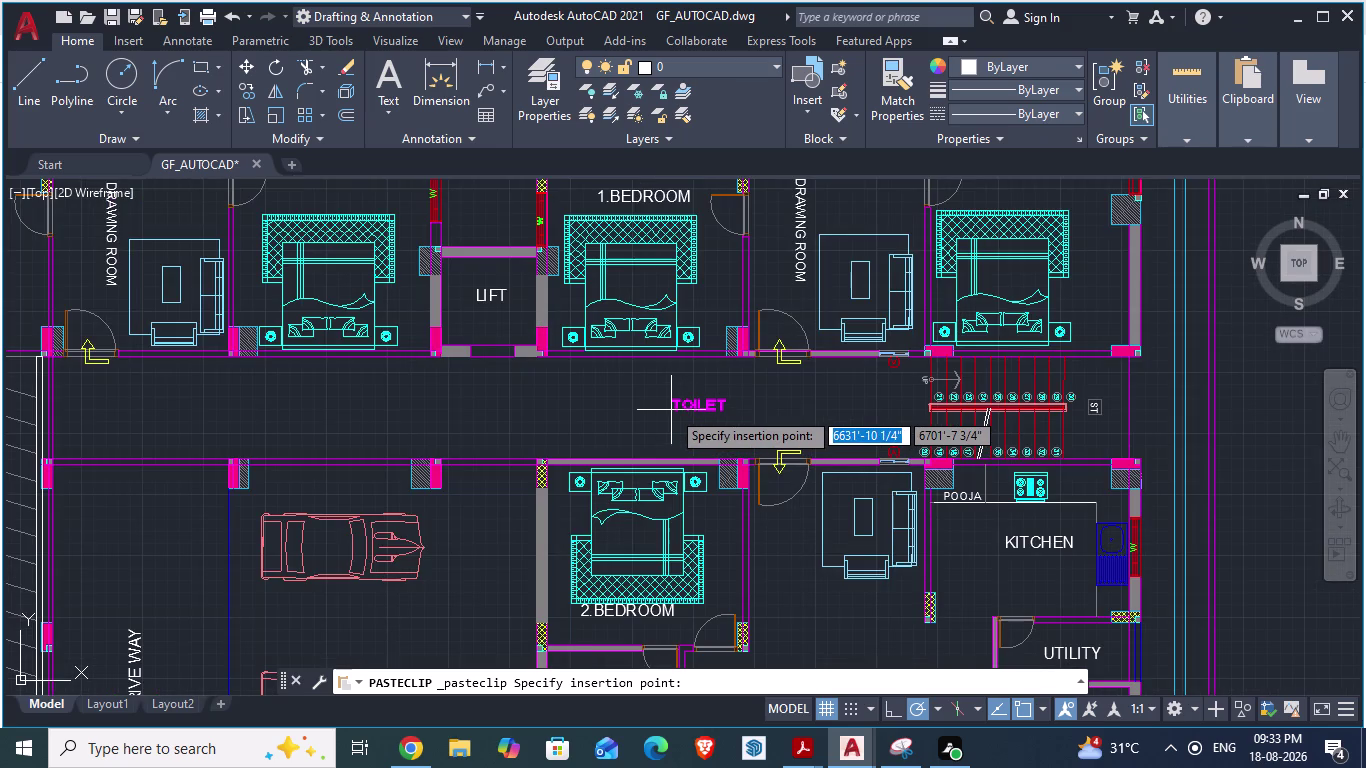
Edit the pasted label to read ENTRY.
triple_click(684, 403)
click(684, 403)
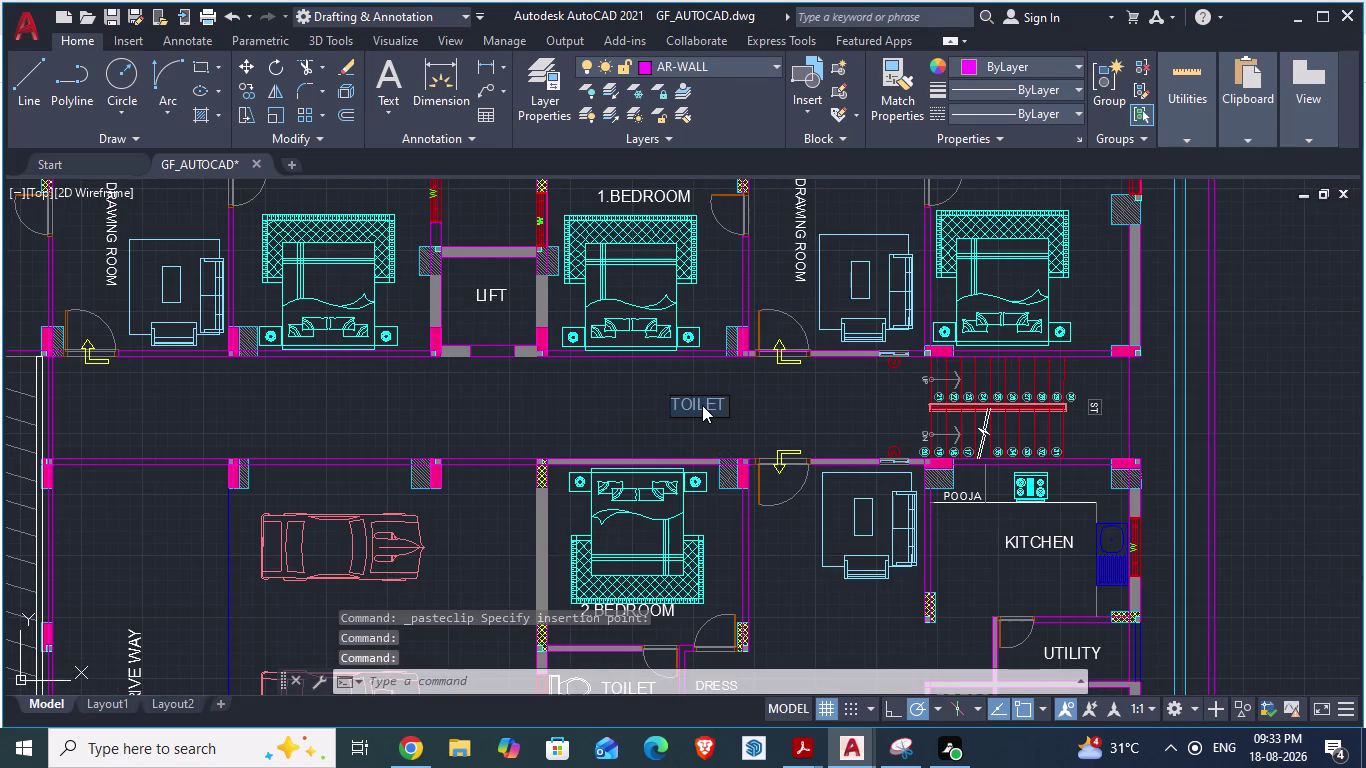
text(EN)
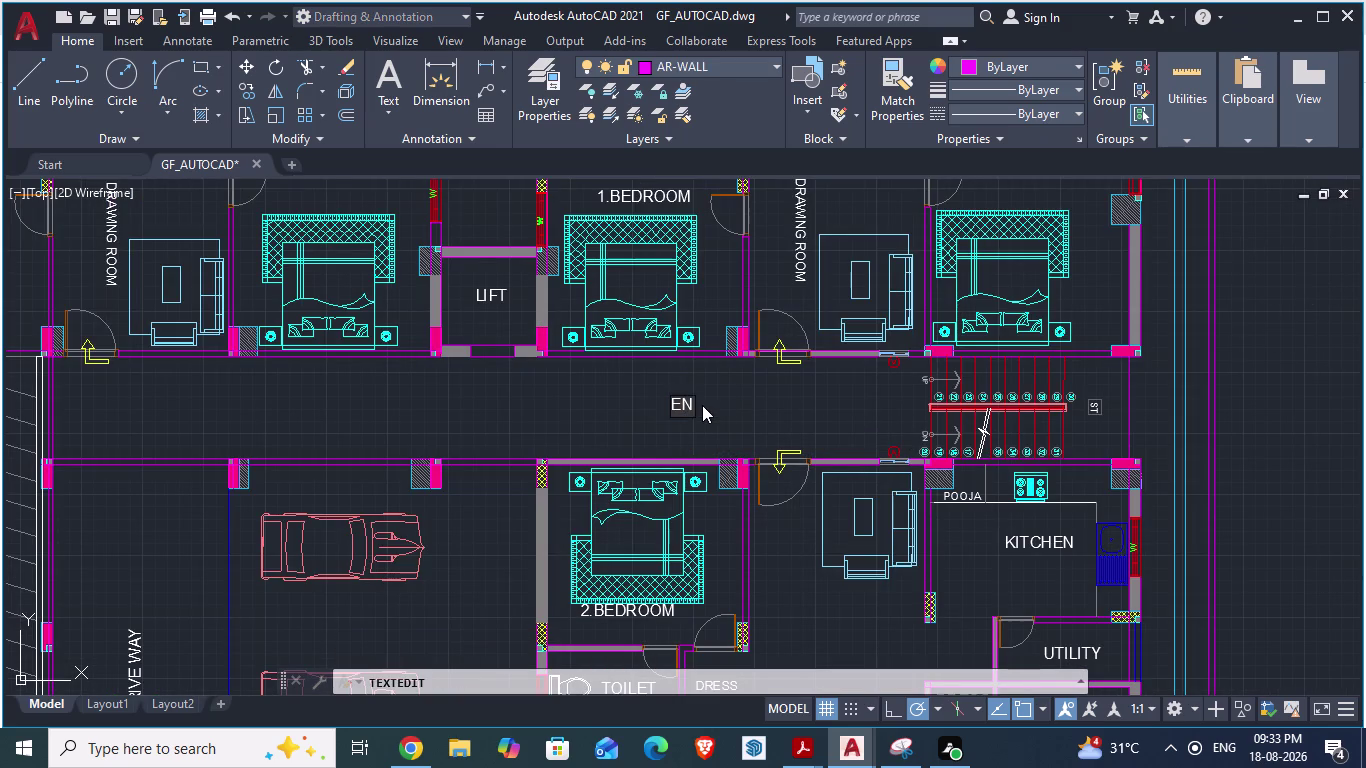
text(TR)
key(y)
key(Return)
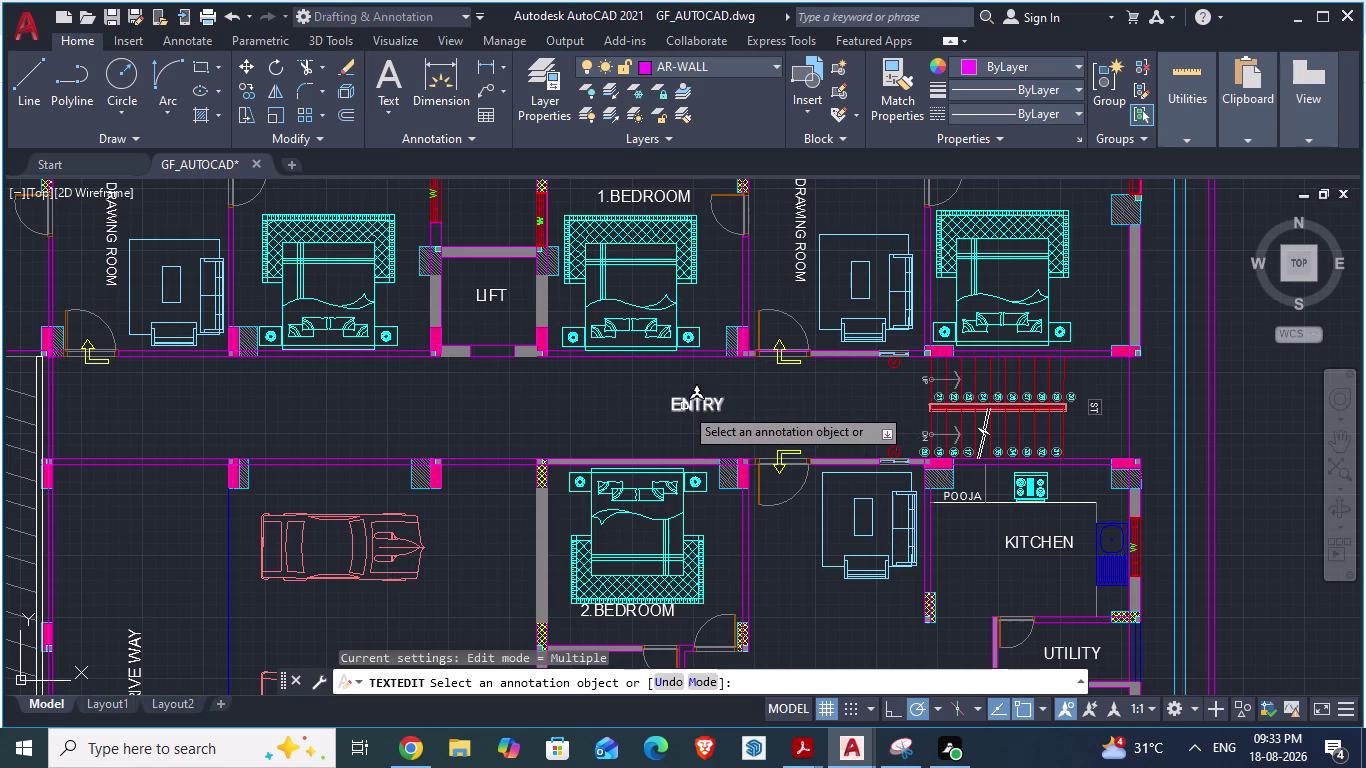
key(Escape)
Copy the ENTRY label to the corridor's middle and its left end.
click(681, 412)
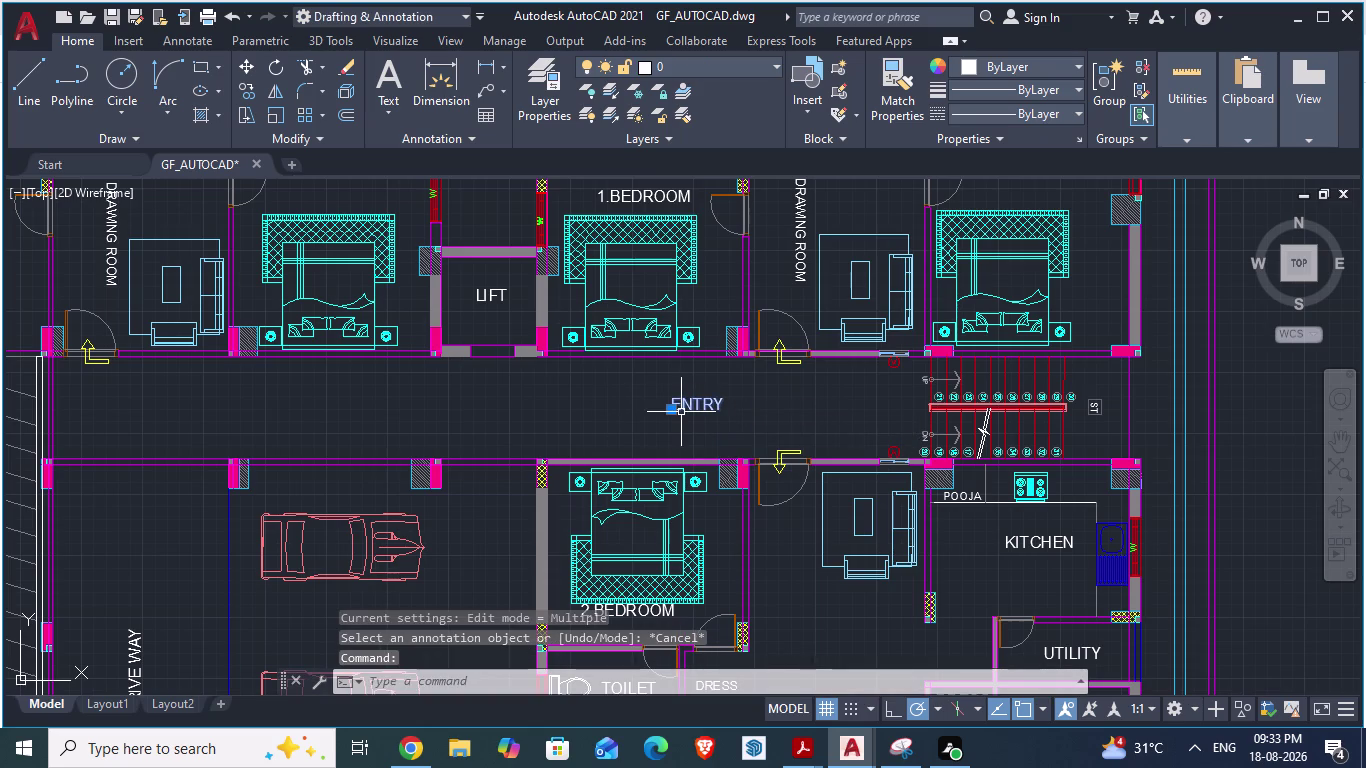
key(ctrl+c)
key(ctrl+v)
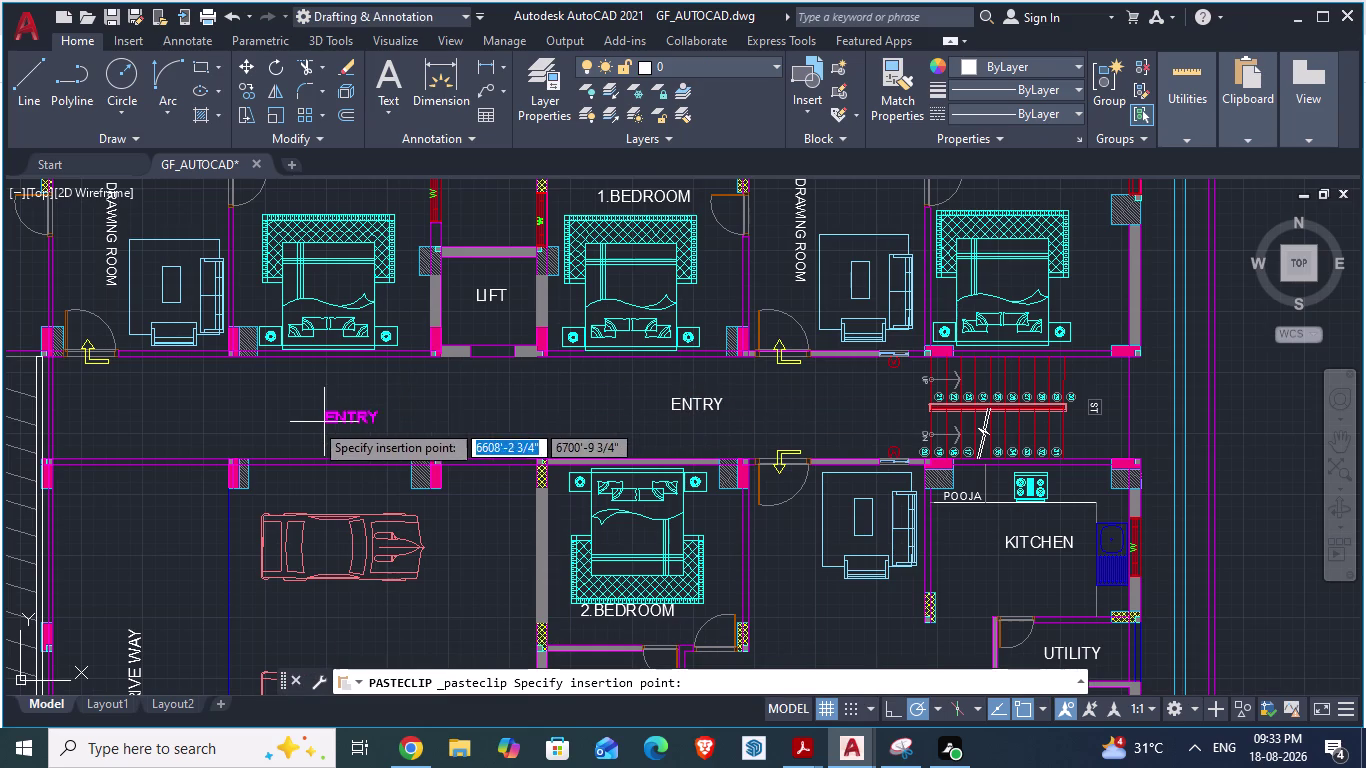
click(590, 408)
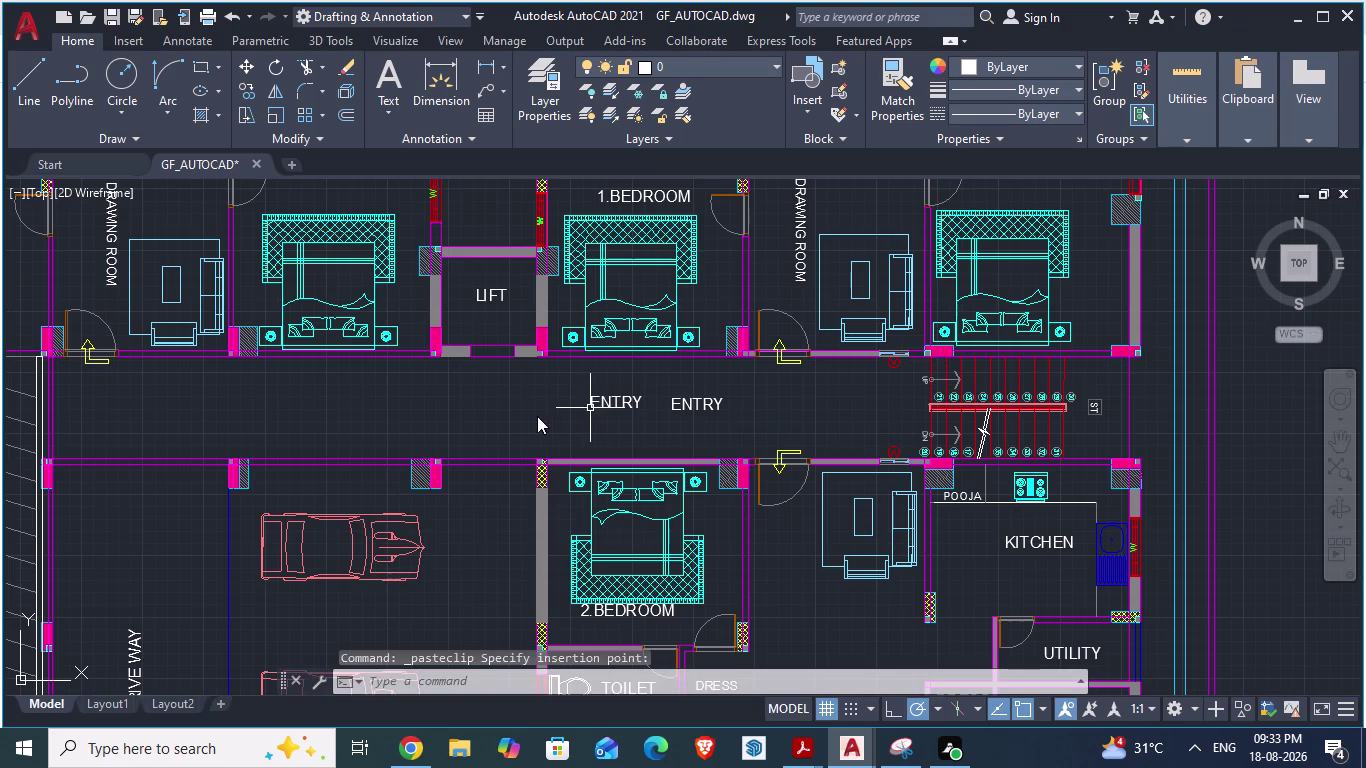
key(ctrl+v)
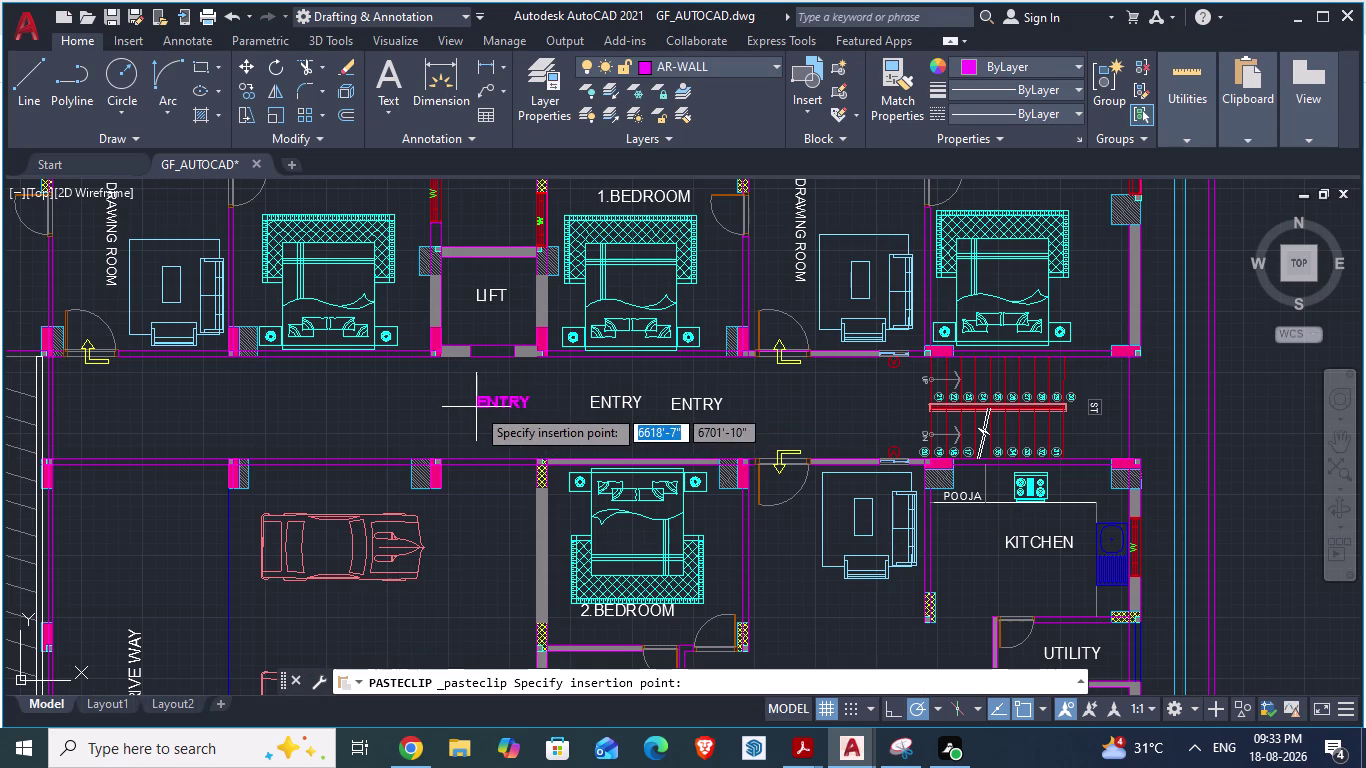
click(93, 414)
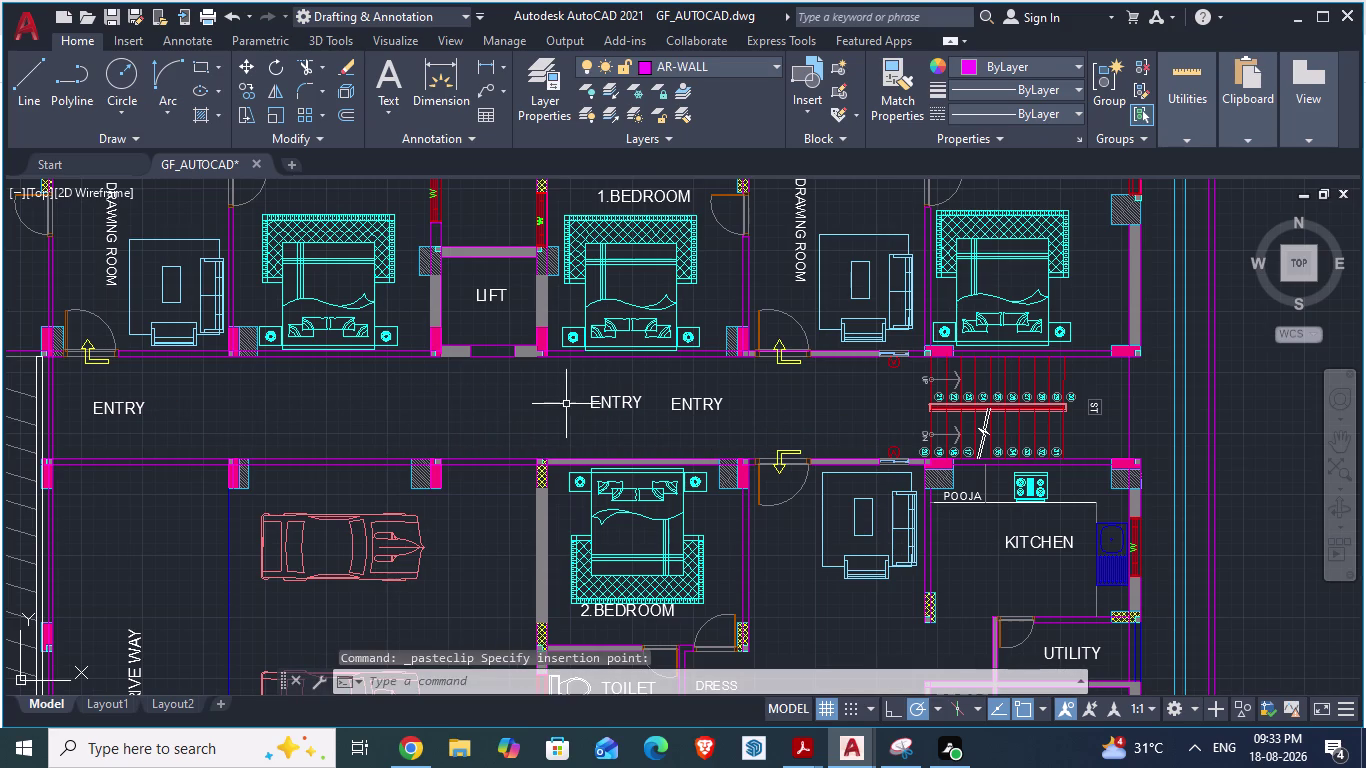
Delete the extra ENTRY label in the middle of the corridor.
click(600, 404)
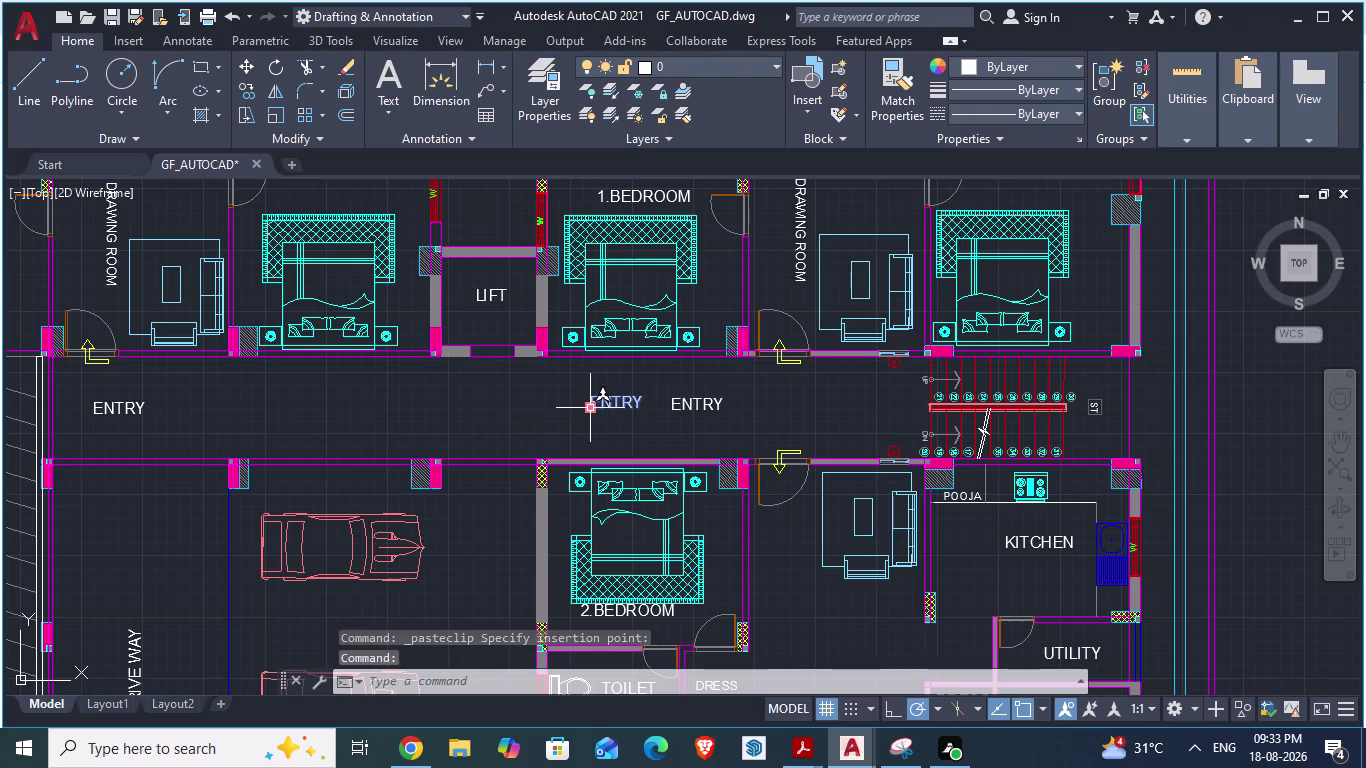
key(Delete)
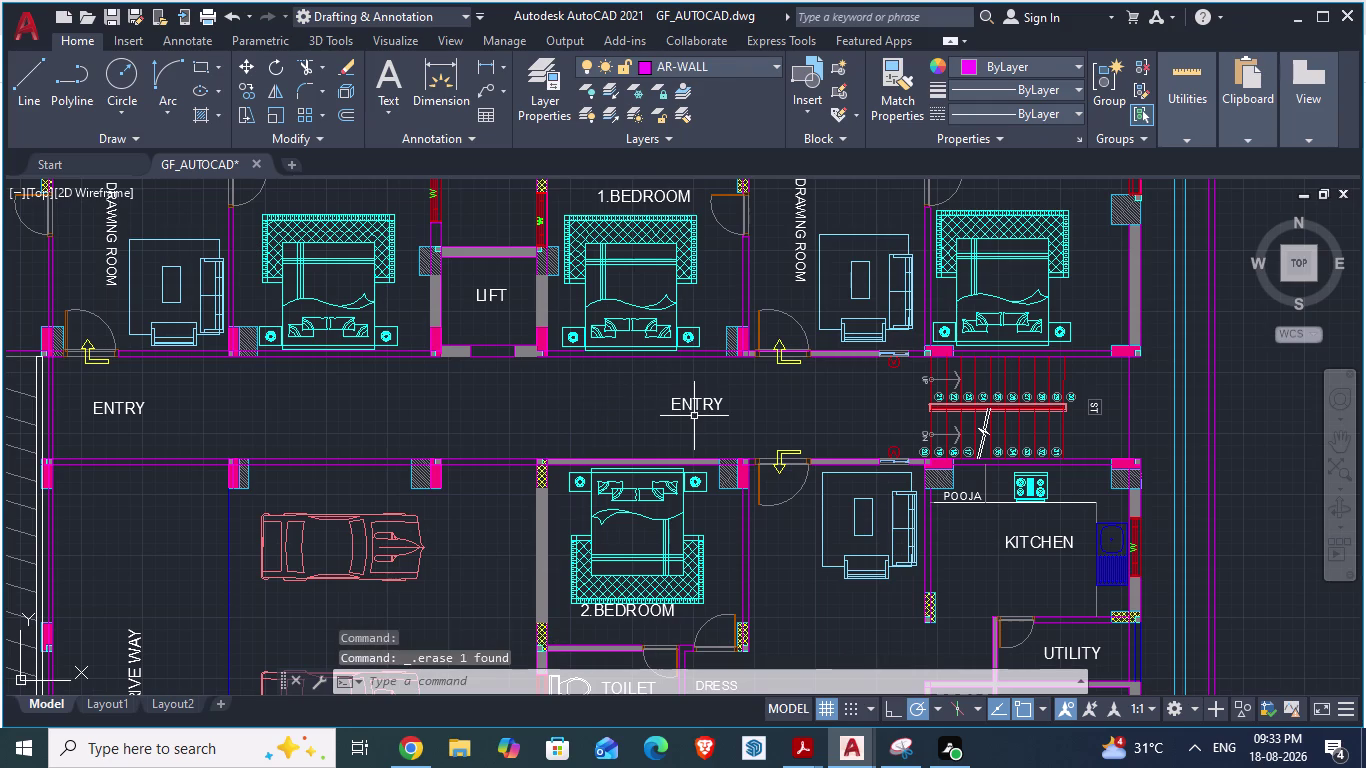
click(682, 408)
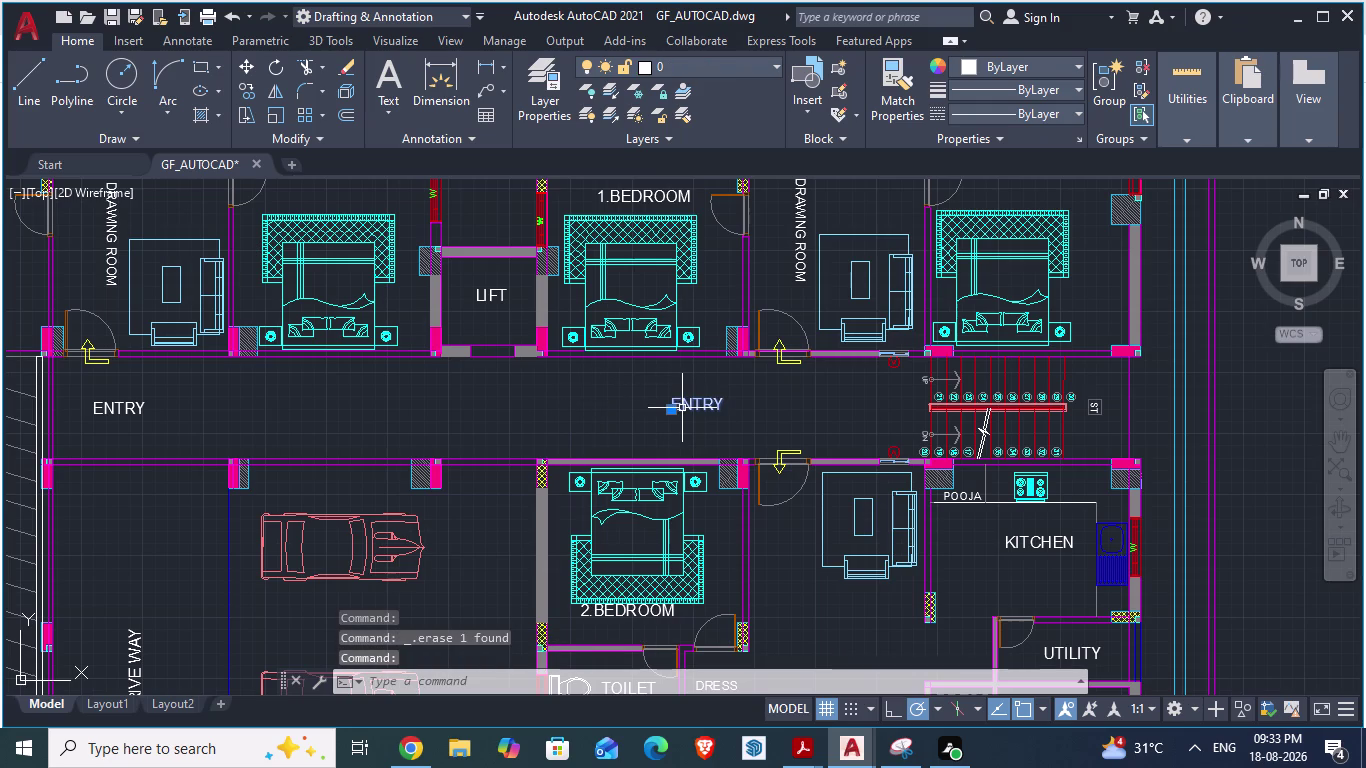
Move the central ENTRY label to the right along the corridor.
key(m)
key(Return)
drag(679, 408, 761, 416)
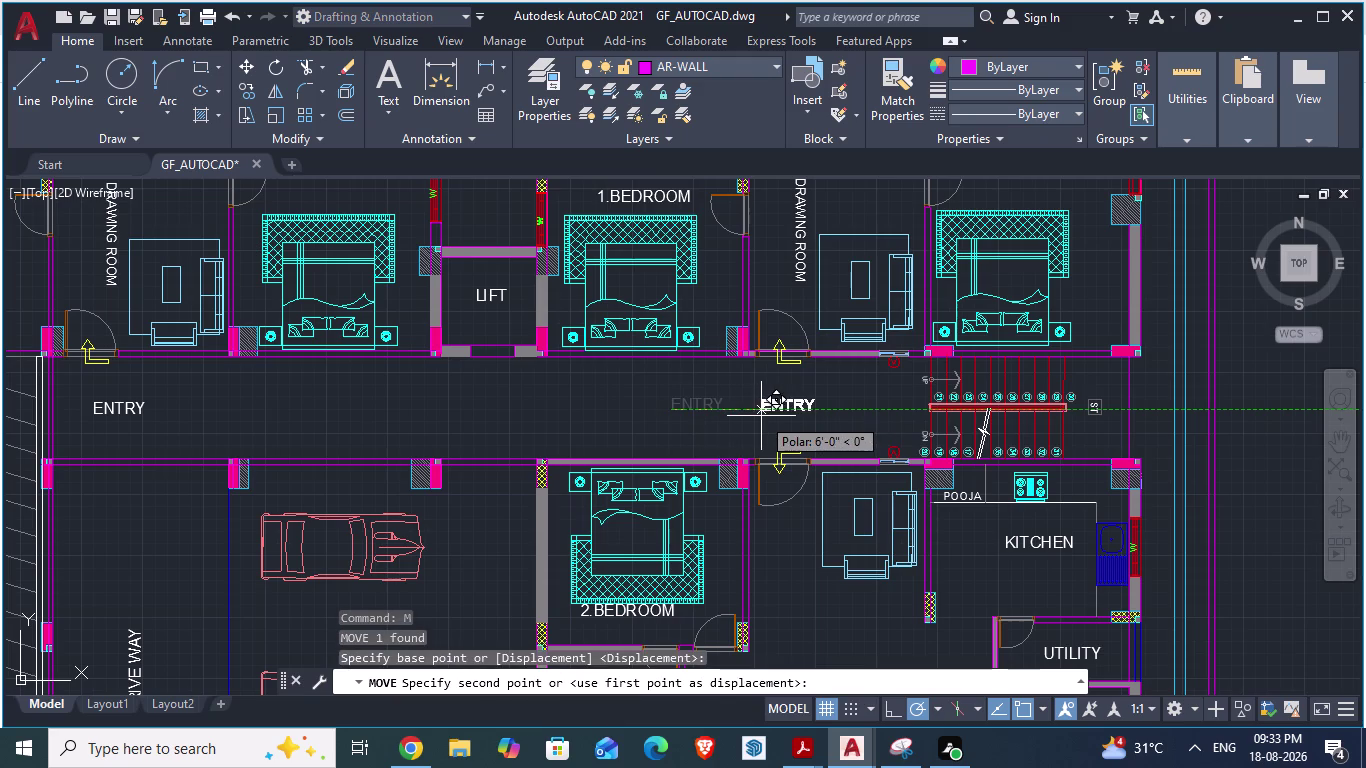
drag(761, 416, 764, 415)
click(764, 415)
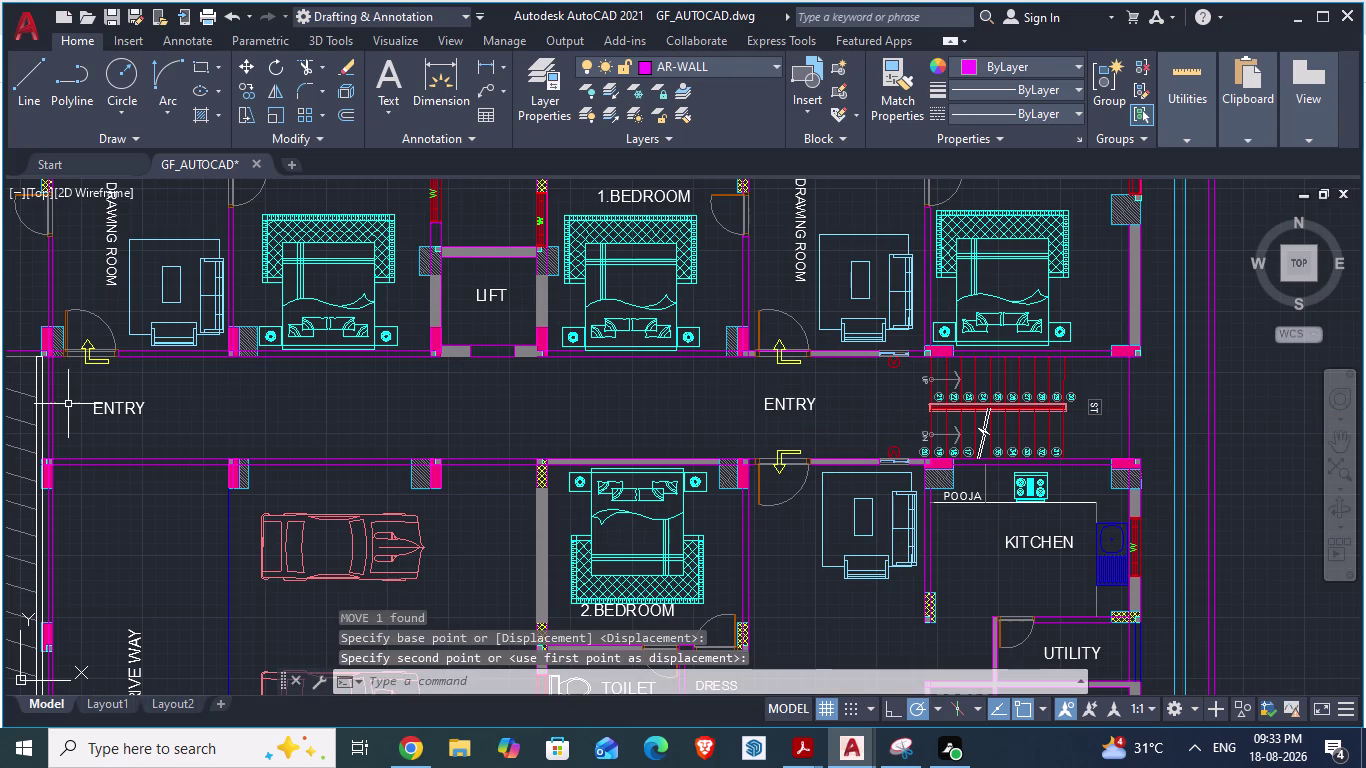
Move the left ENTRY label slightly up and left.
click(94, 411)
key(m)
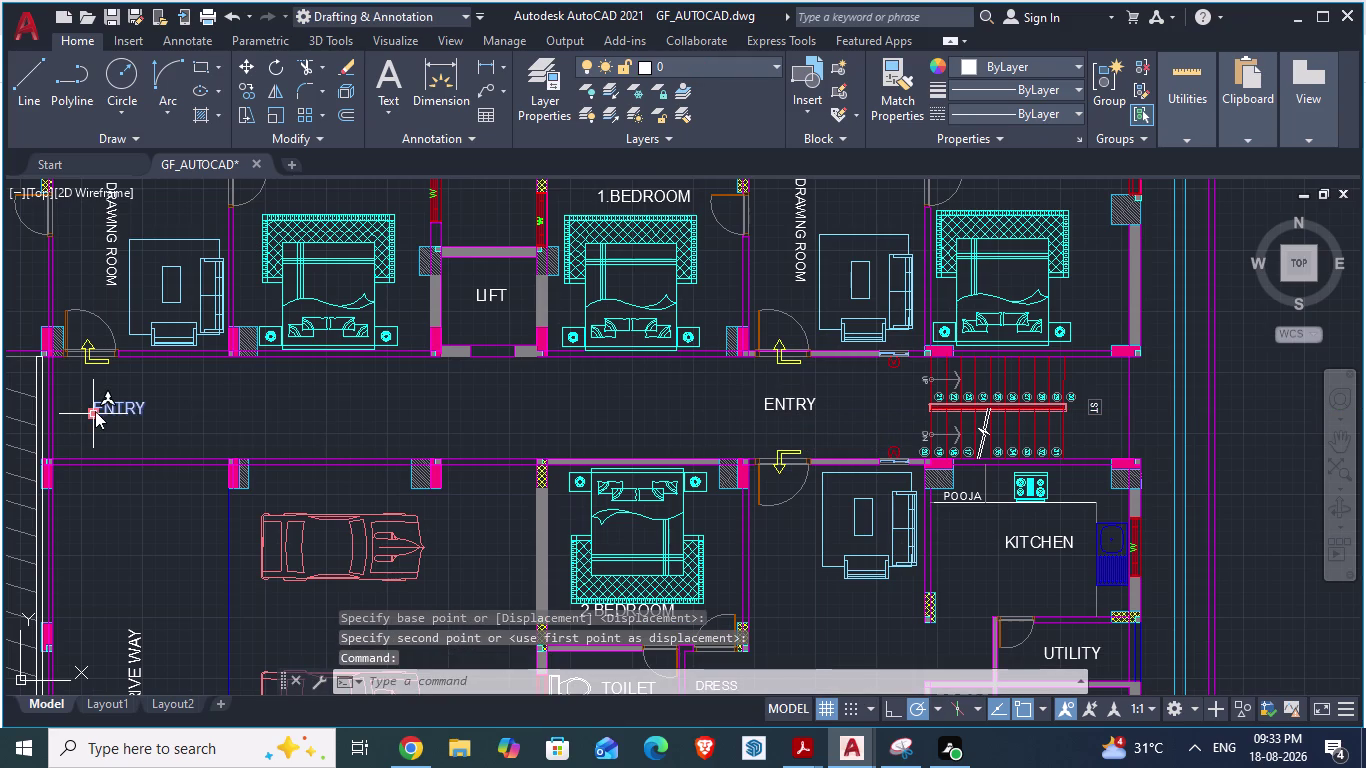
key(Return)
drag(95, 411, 71, 398)
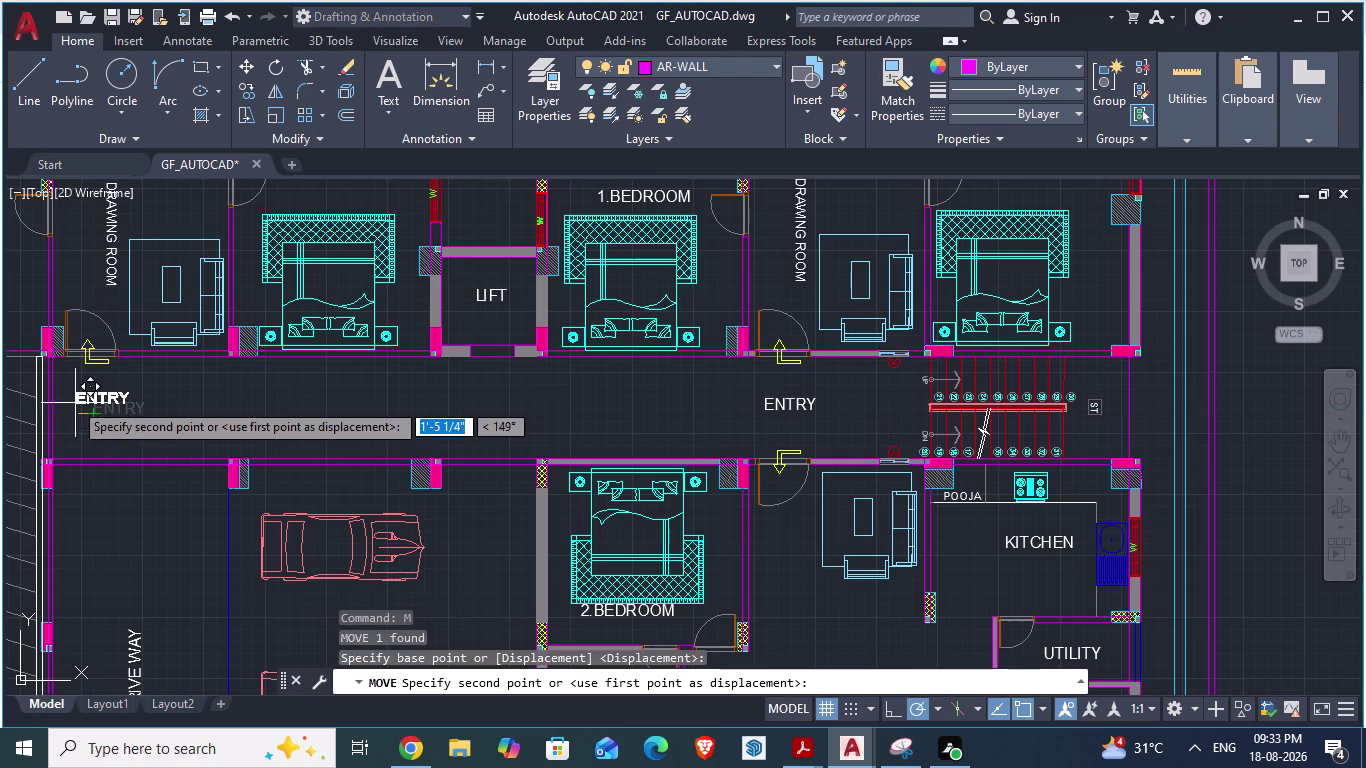
drag(71, 398, 70, 396)
click(69, 395)
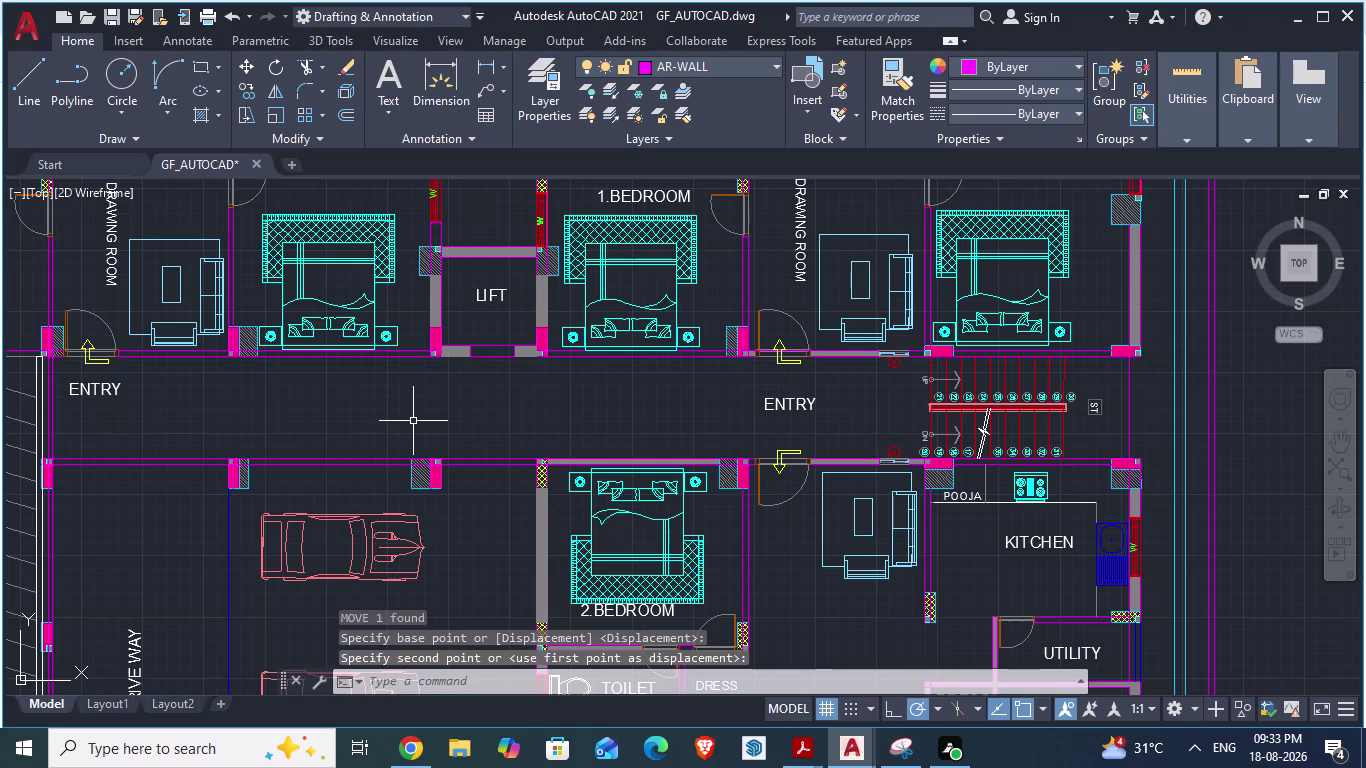
Save GF_AUTOCAD, check the ARCH PLANS reference, then return to the plan.
key(ctrl+s)
scroll(down, 3)
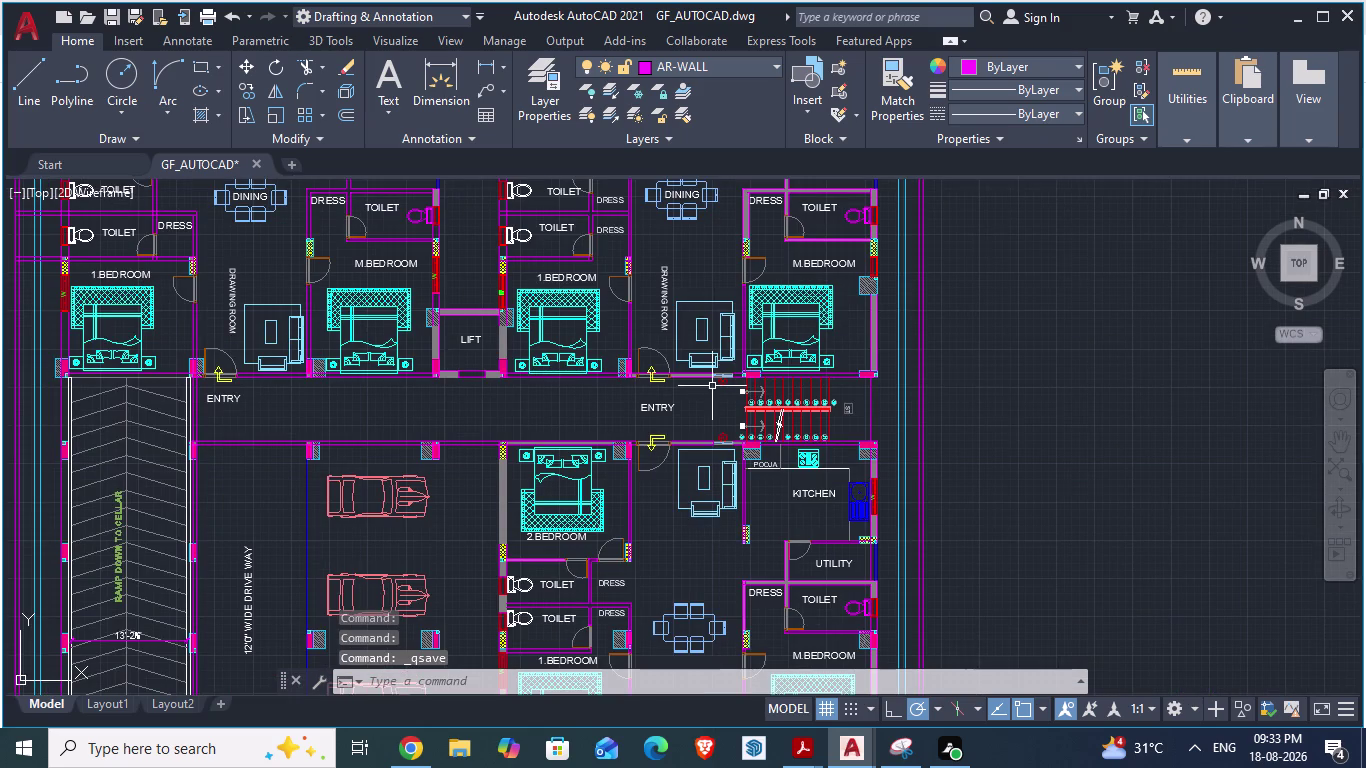
key(alt+Tab)
scroll(down, 3)
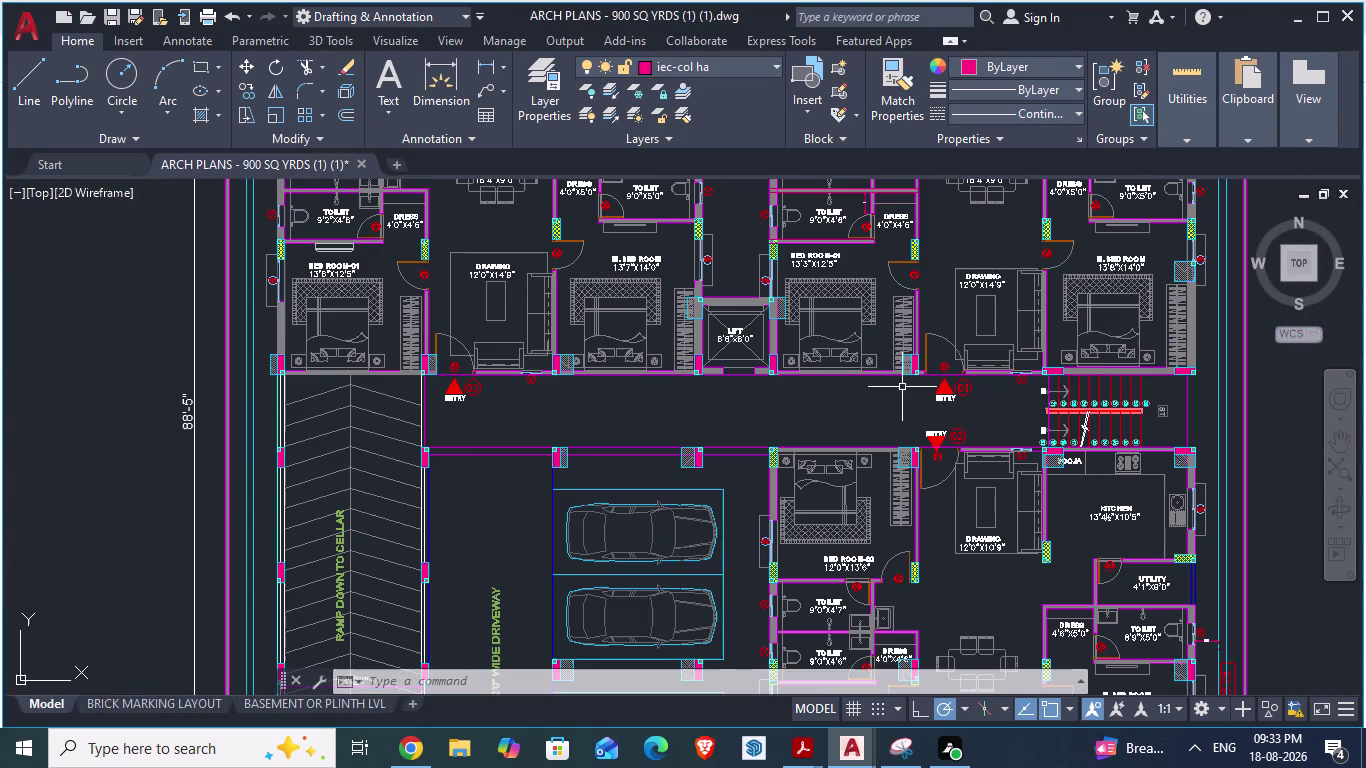
scroll(down, 3)
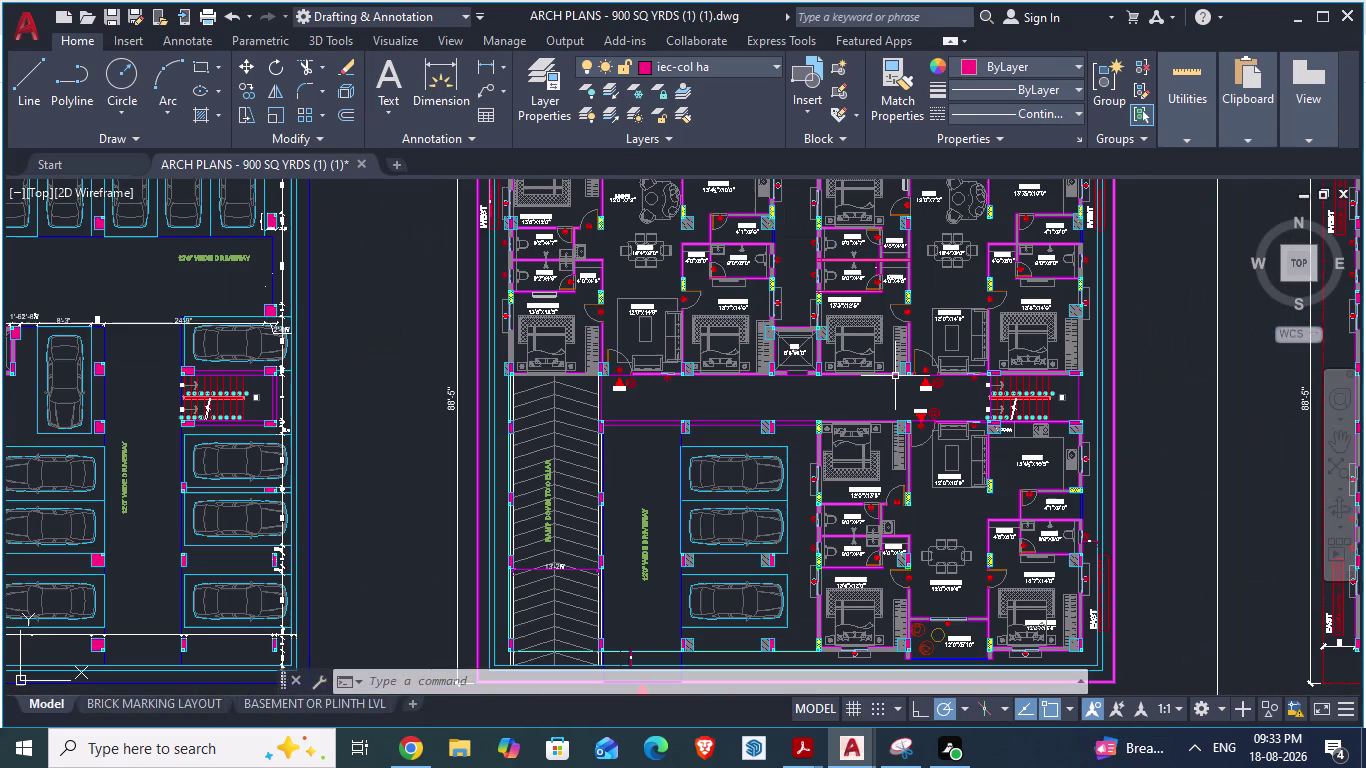
scroll(up, 3)
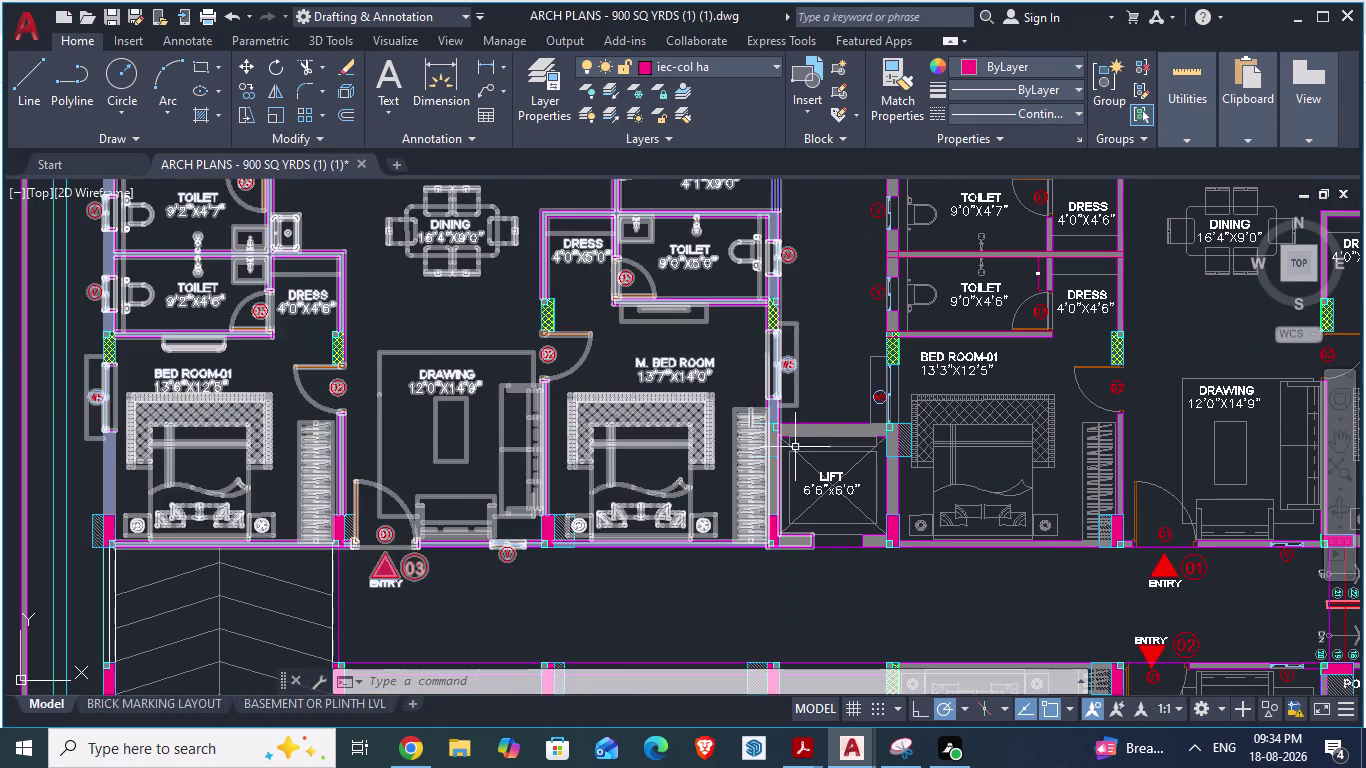
key(alt+Tab)
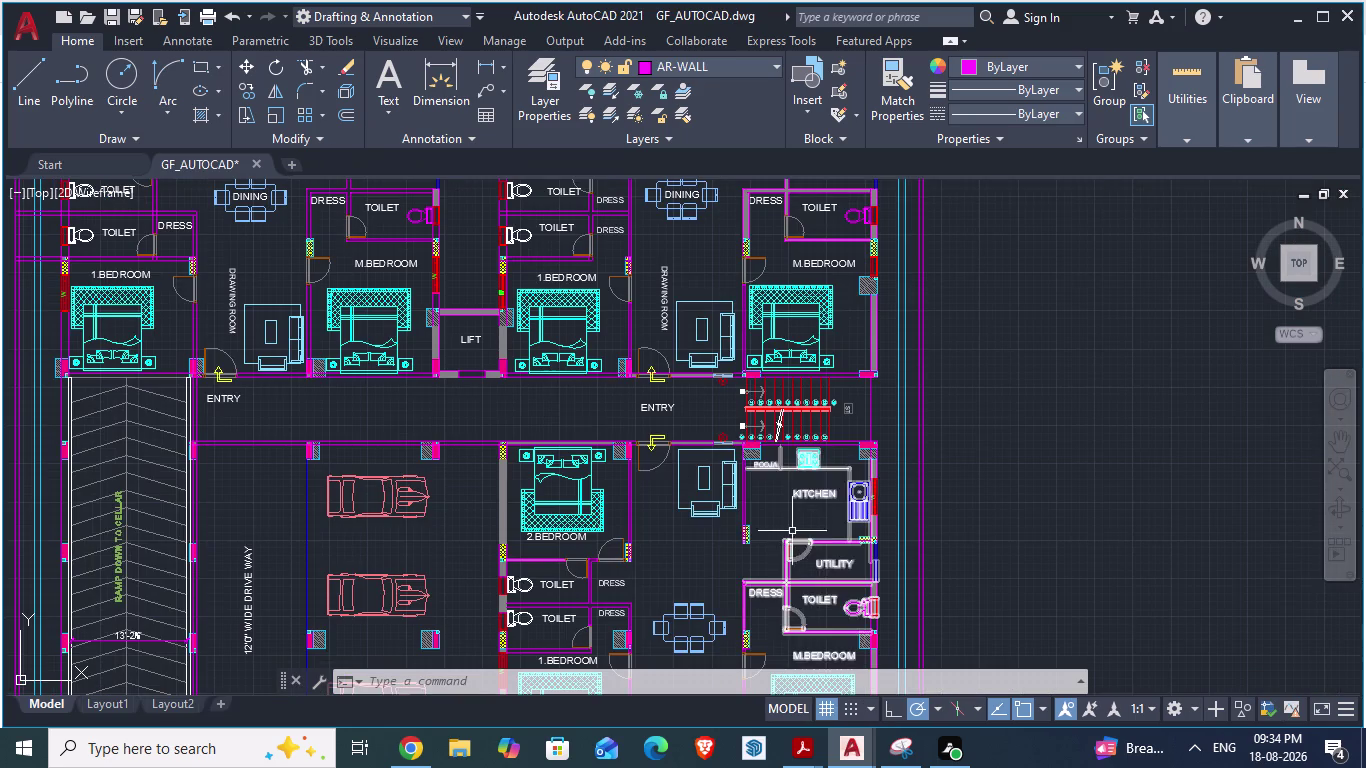
scroll(up, 3)
Draw two corner-to-corner diagonal lines forming an X across the lift shaft.
scroll(up, 3)
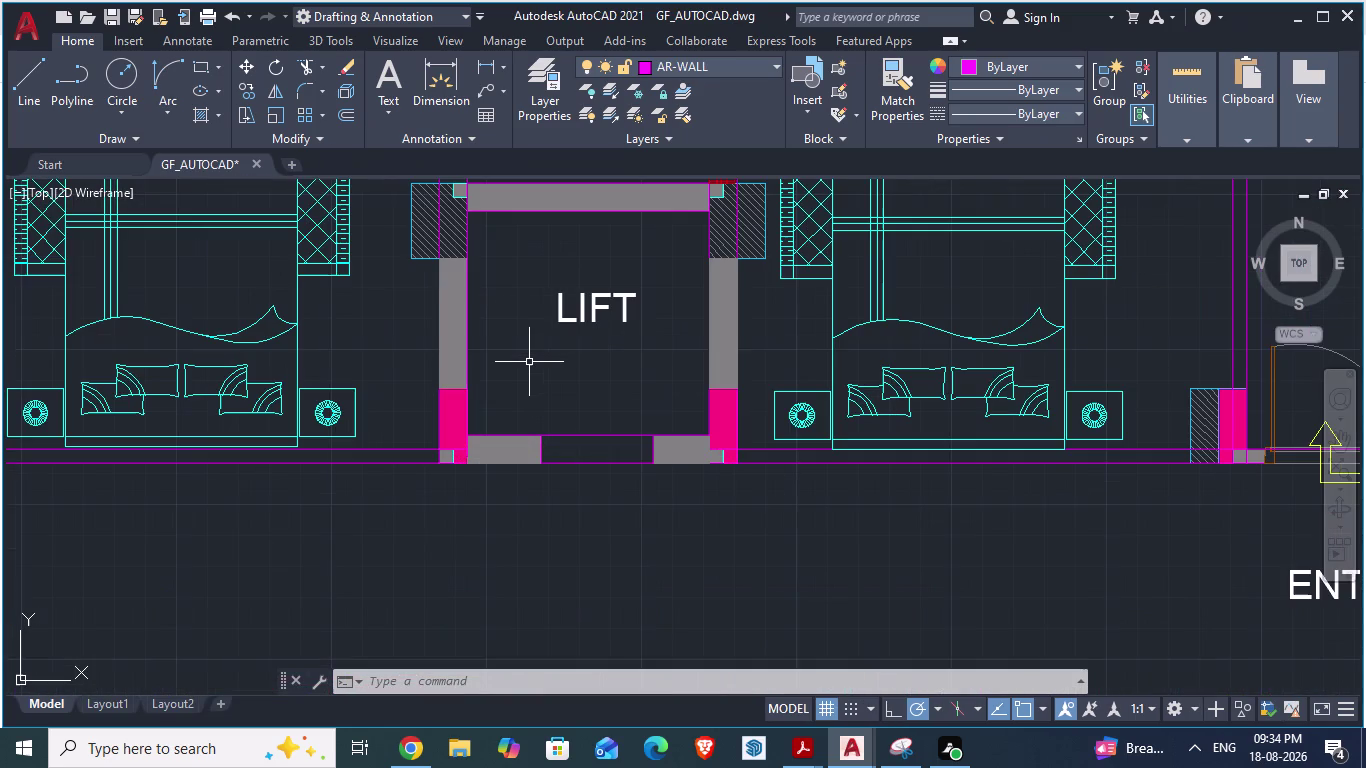
key(l)
key(Return)
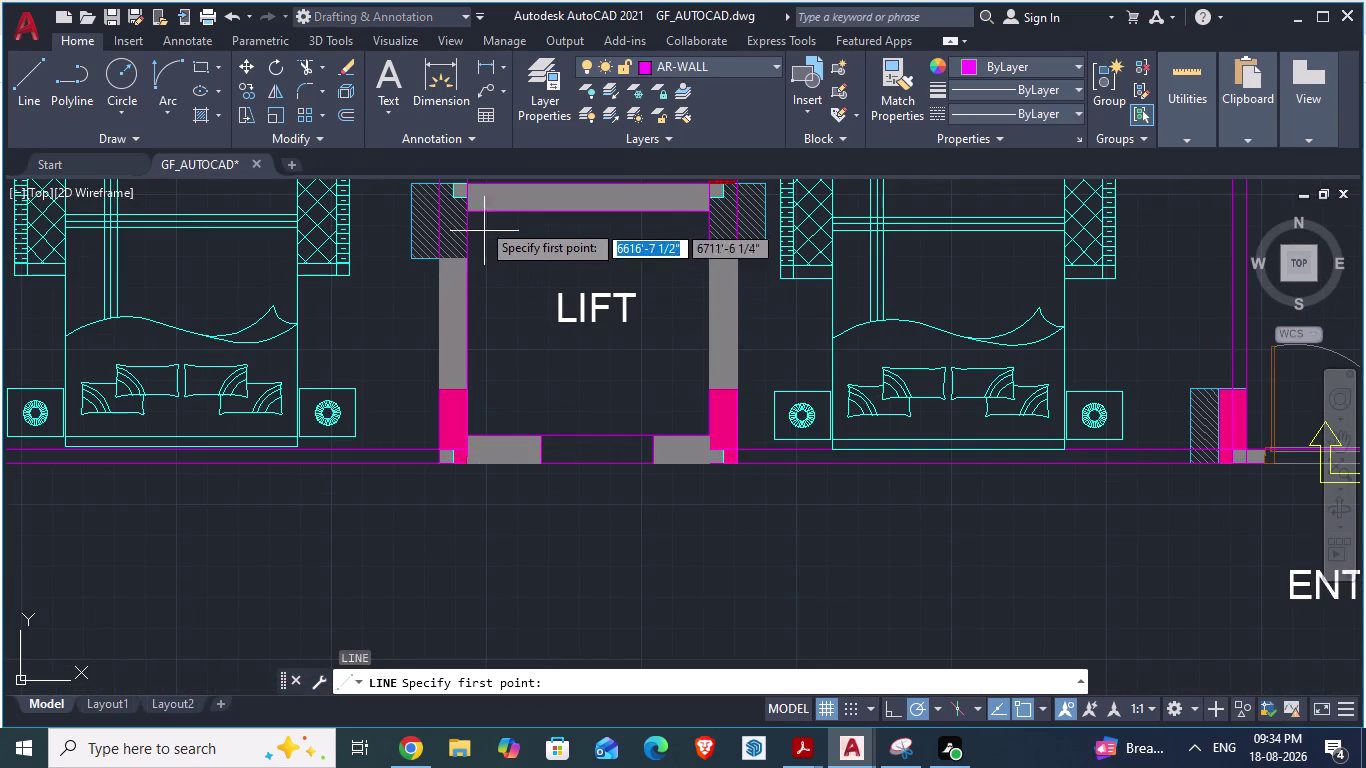
click(473, 216)
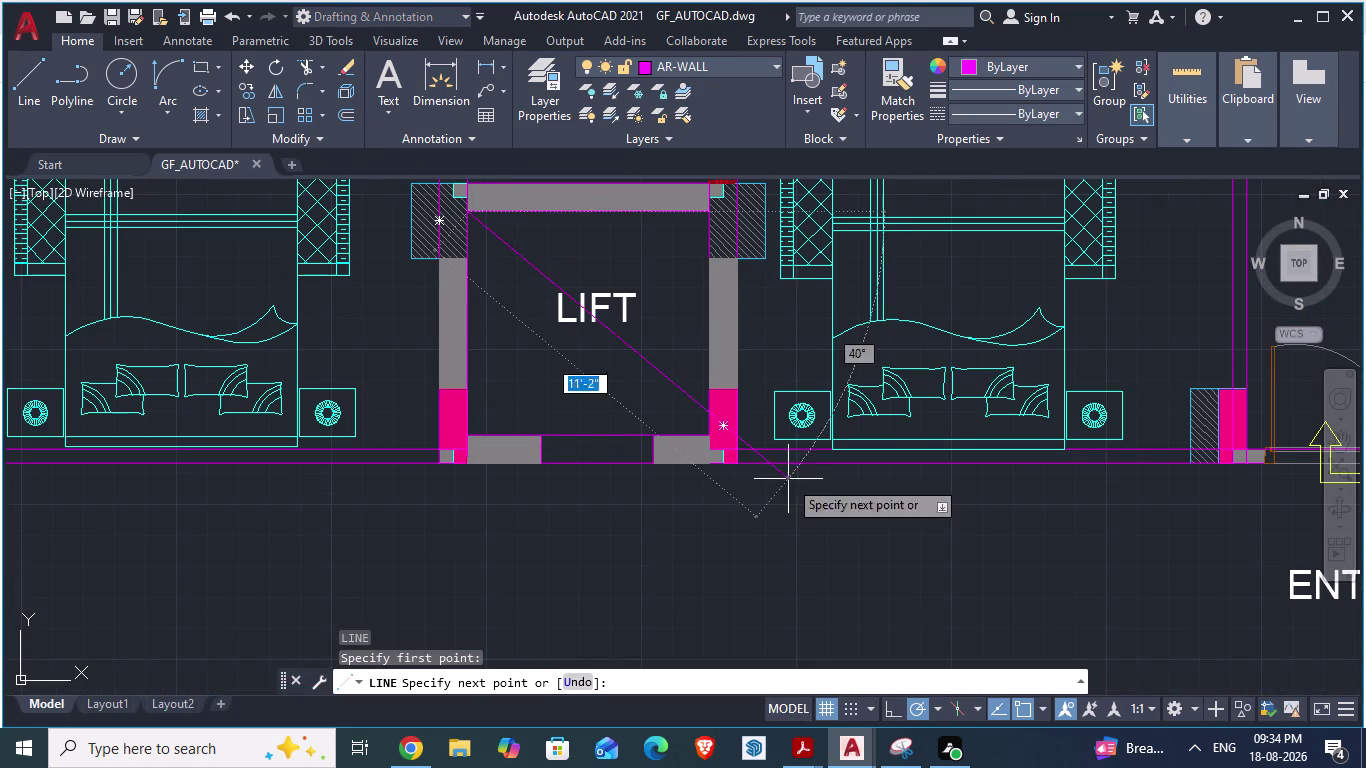
click(704, 439)
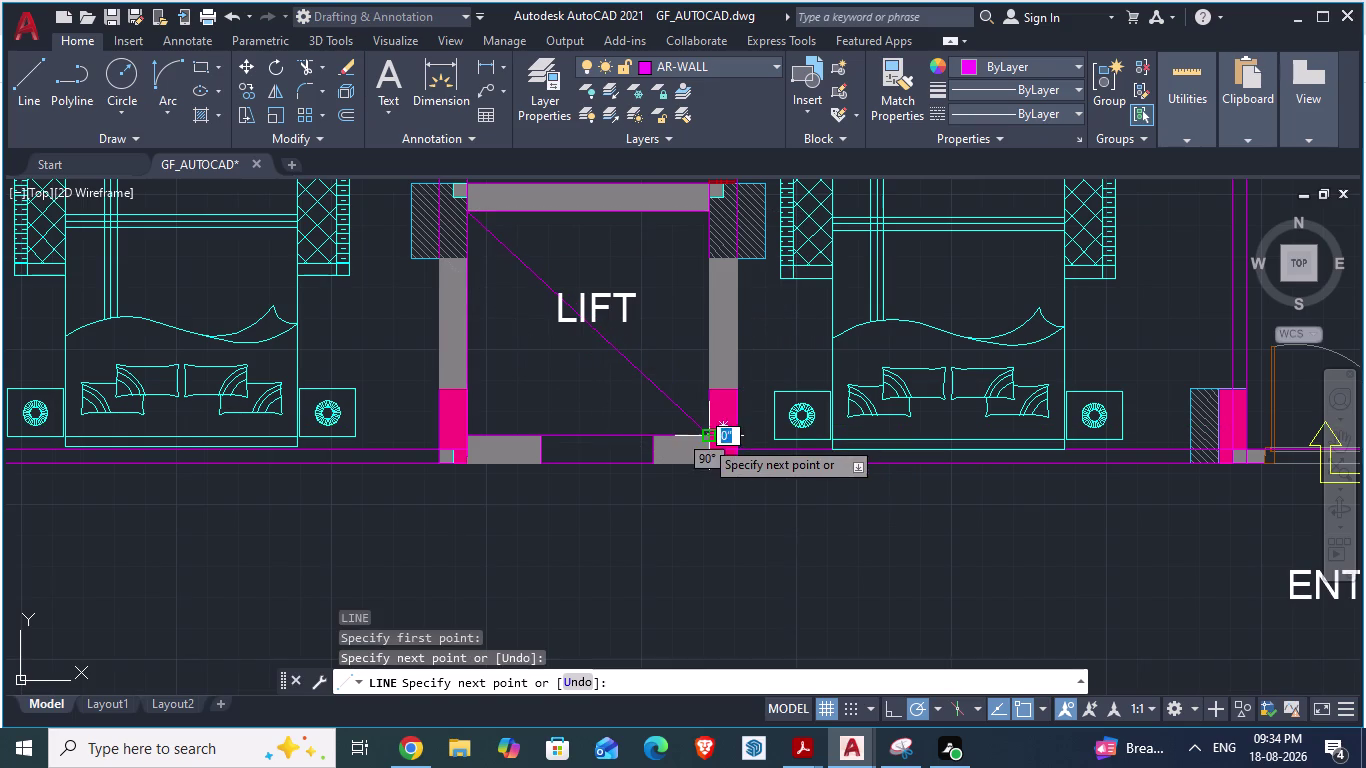
click(708, 210)
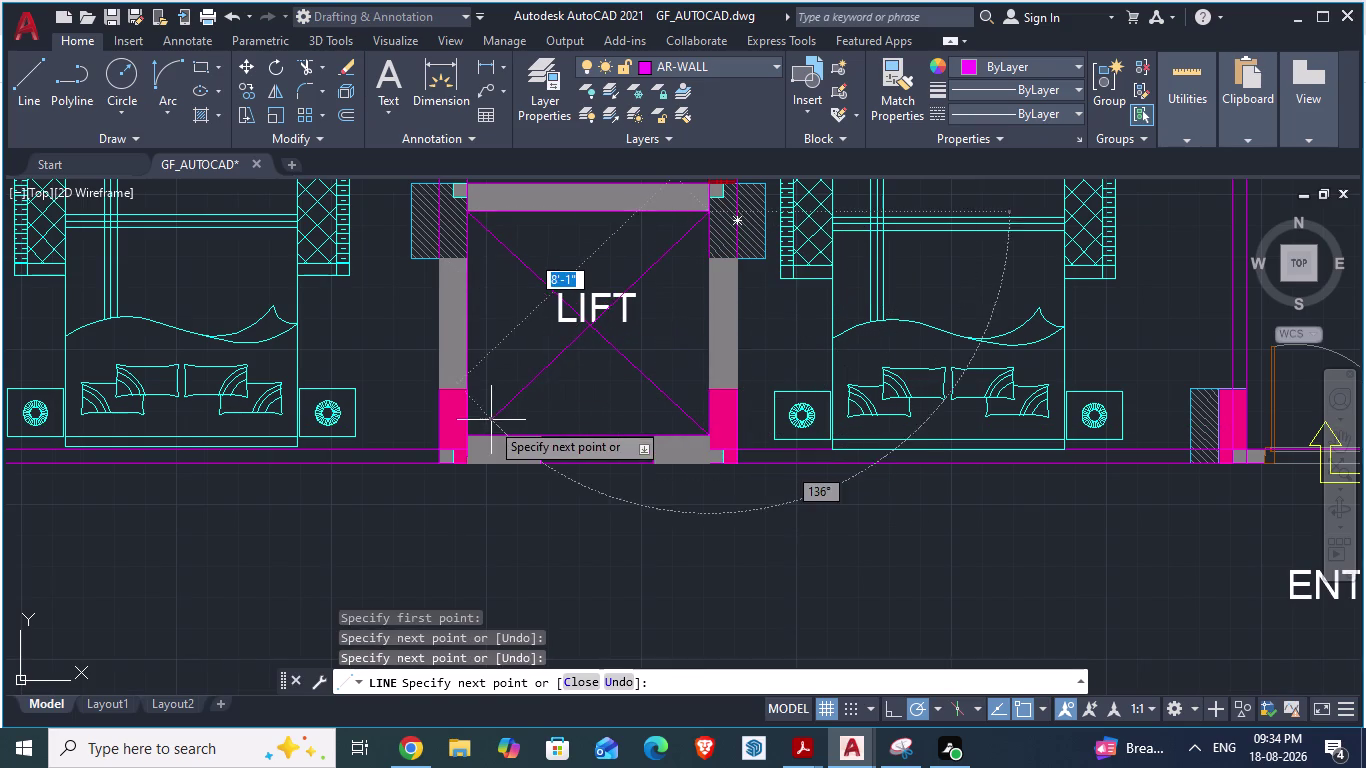
click(474, 434)
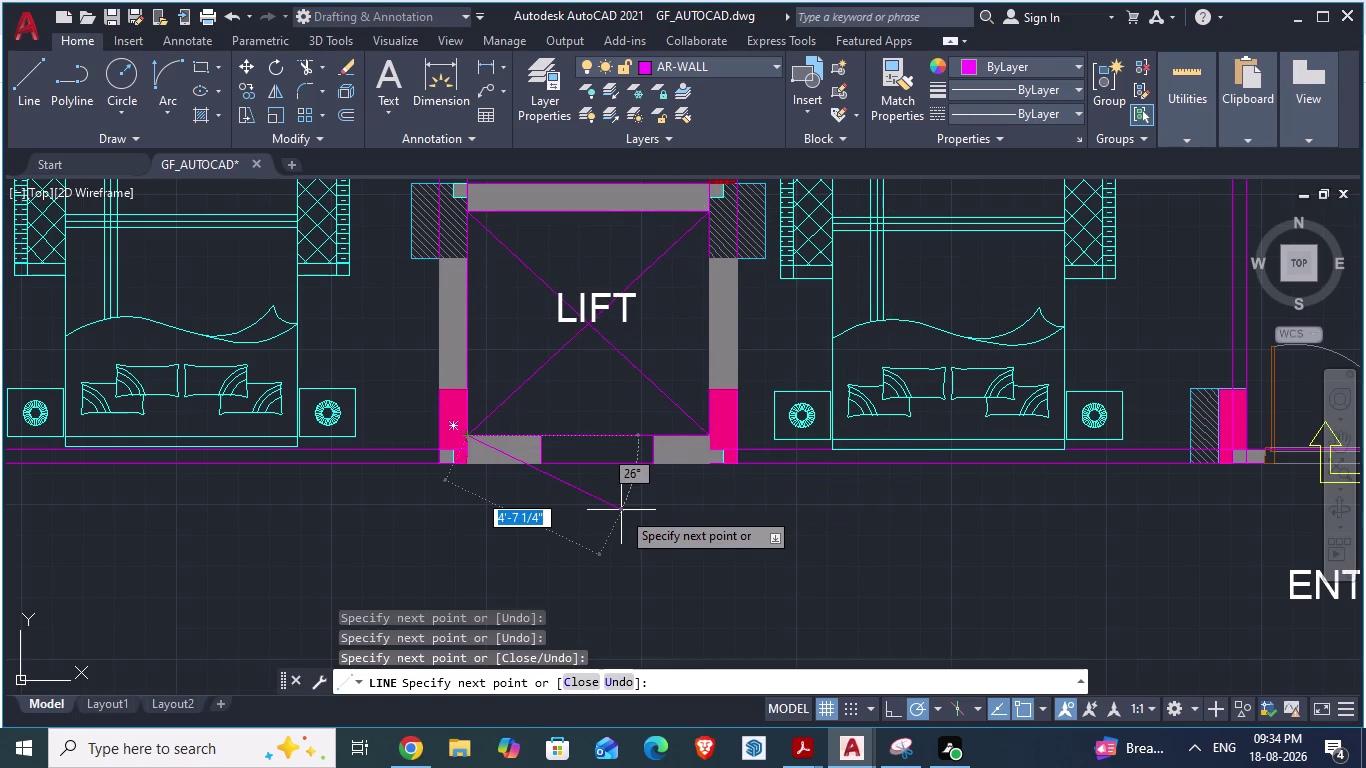
key(Return)
scroll(down, 3)
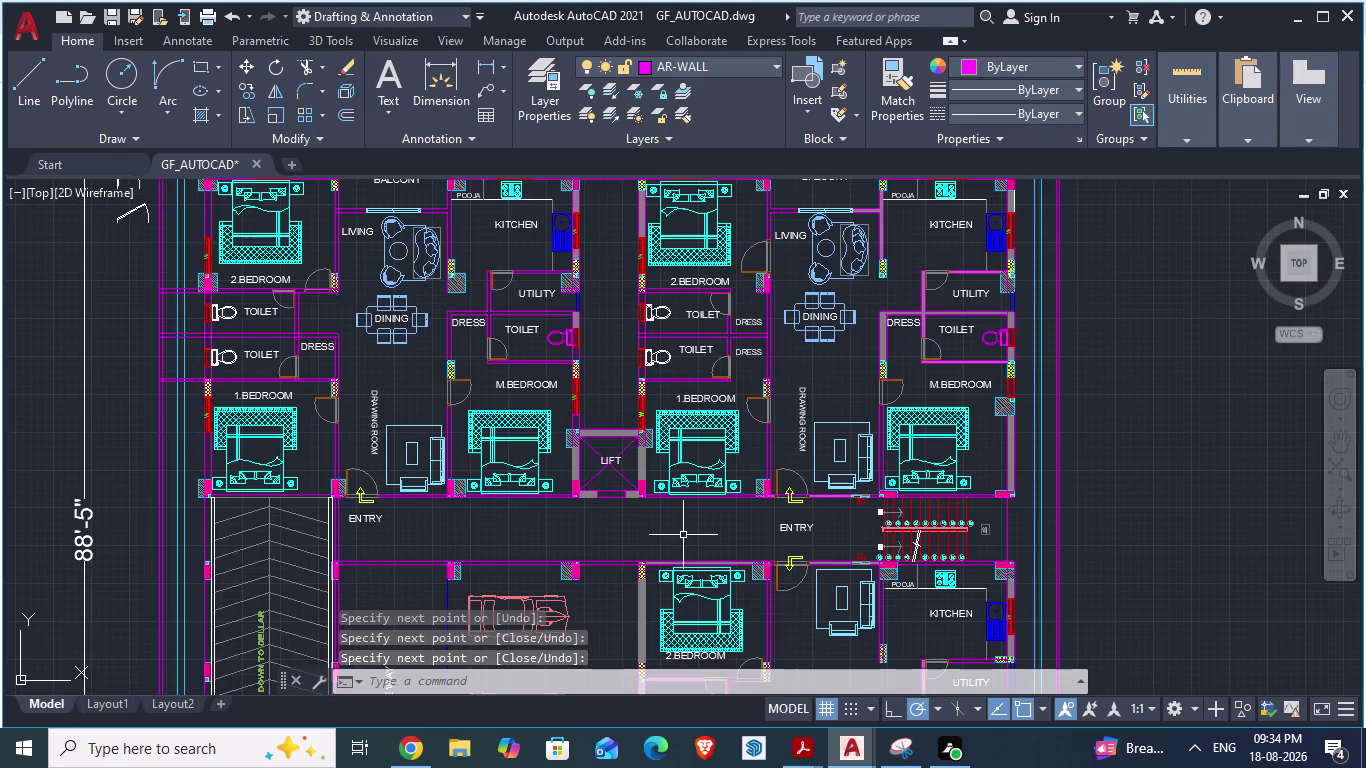
Switch to ARCH PLANS and zoom around its apartment layout.
key(alt+Tab)
scroll(down, 3)
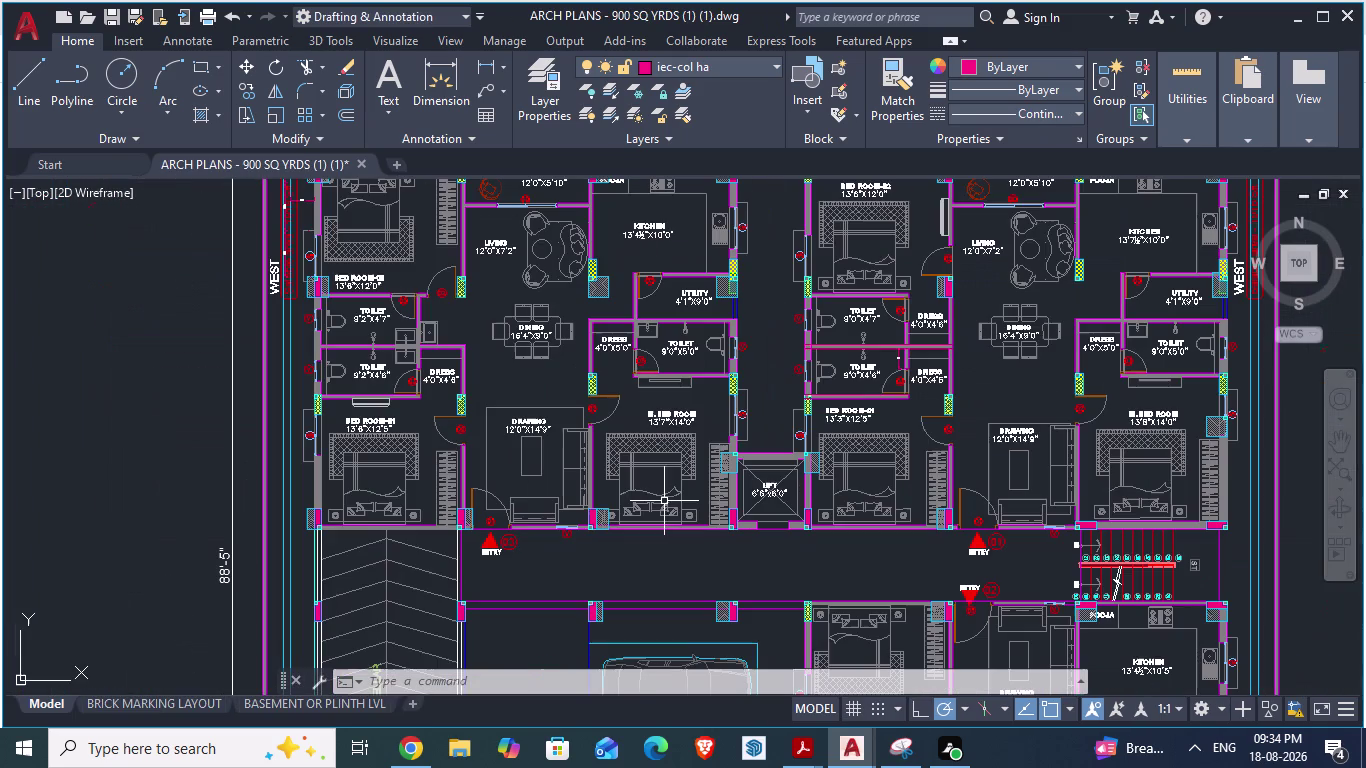
scroll(down, 3)
scroll(up, 3)
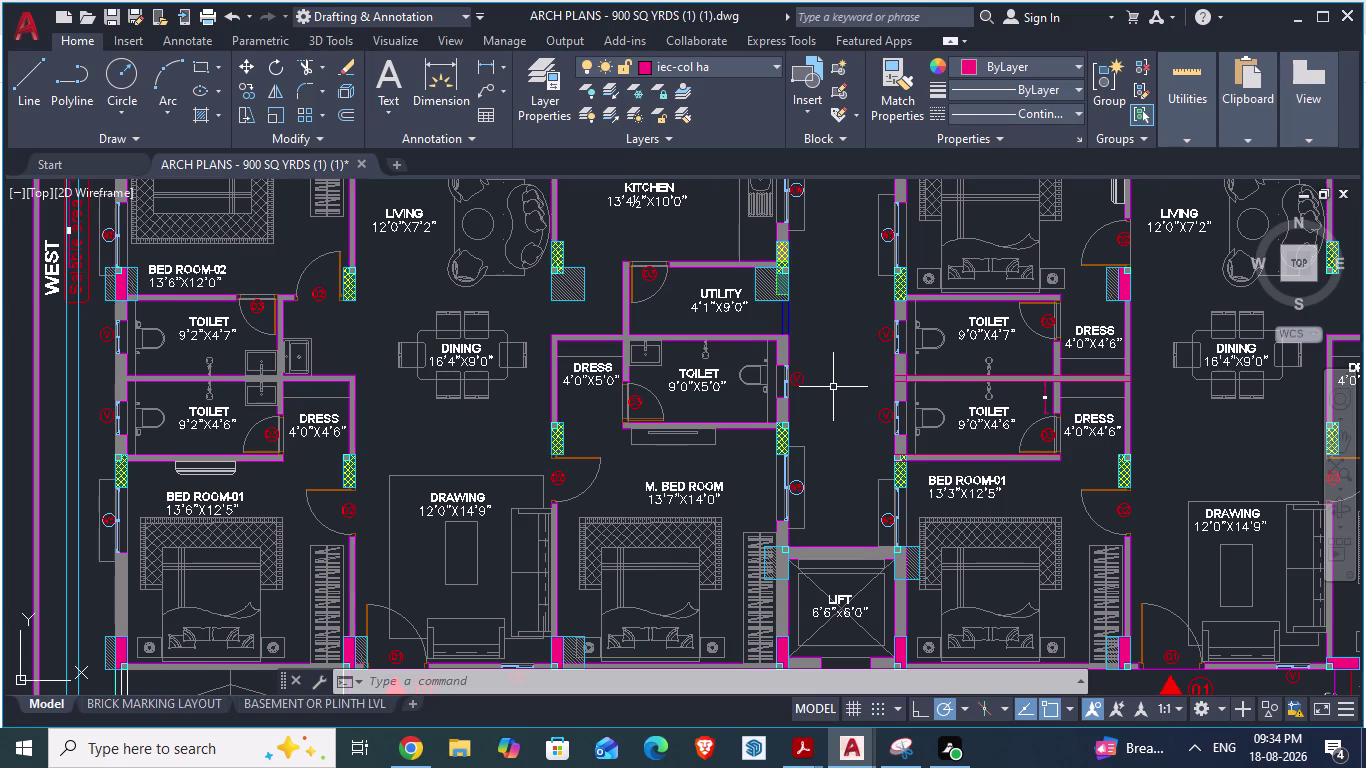
scroll(down, 3)
scroll(up, 3)
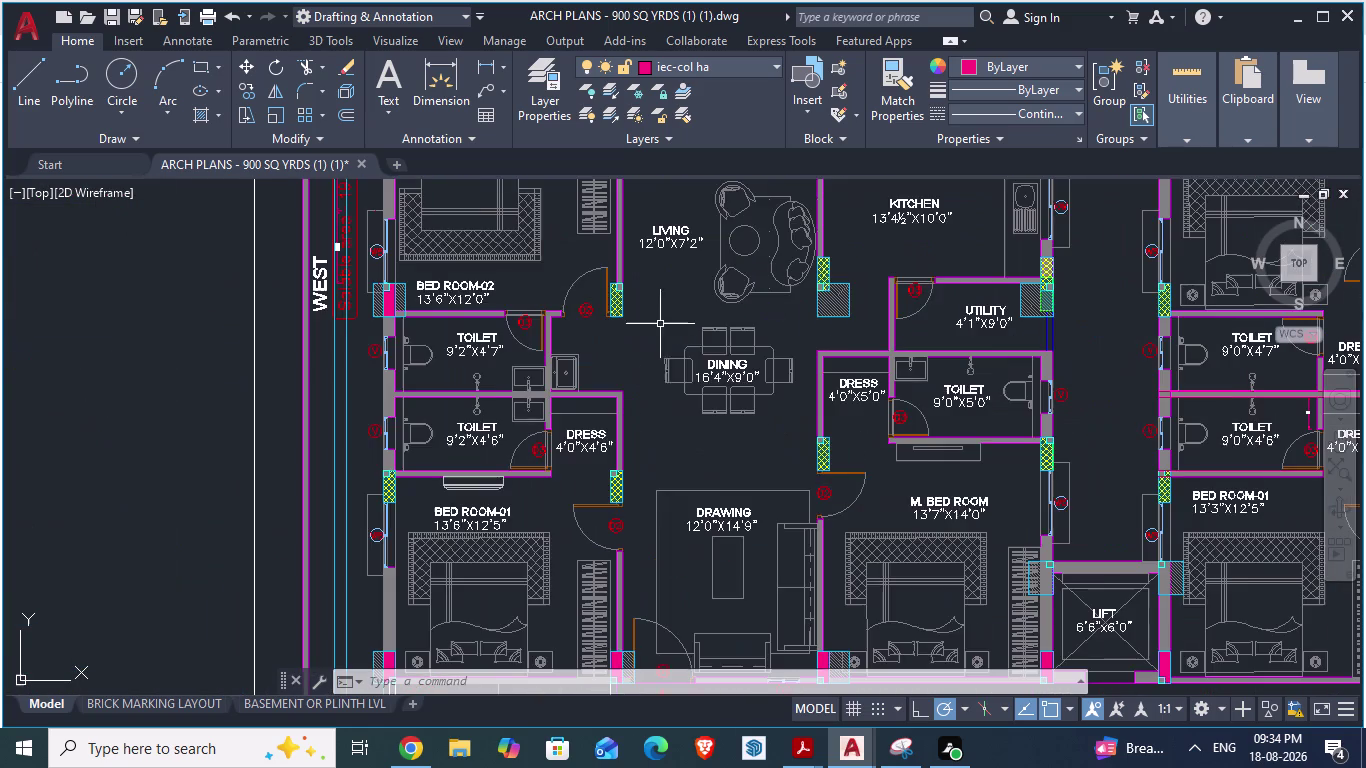
scroll(down, 3)
scroll(up, 3)
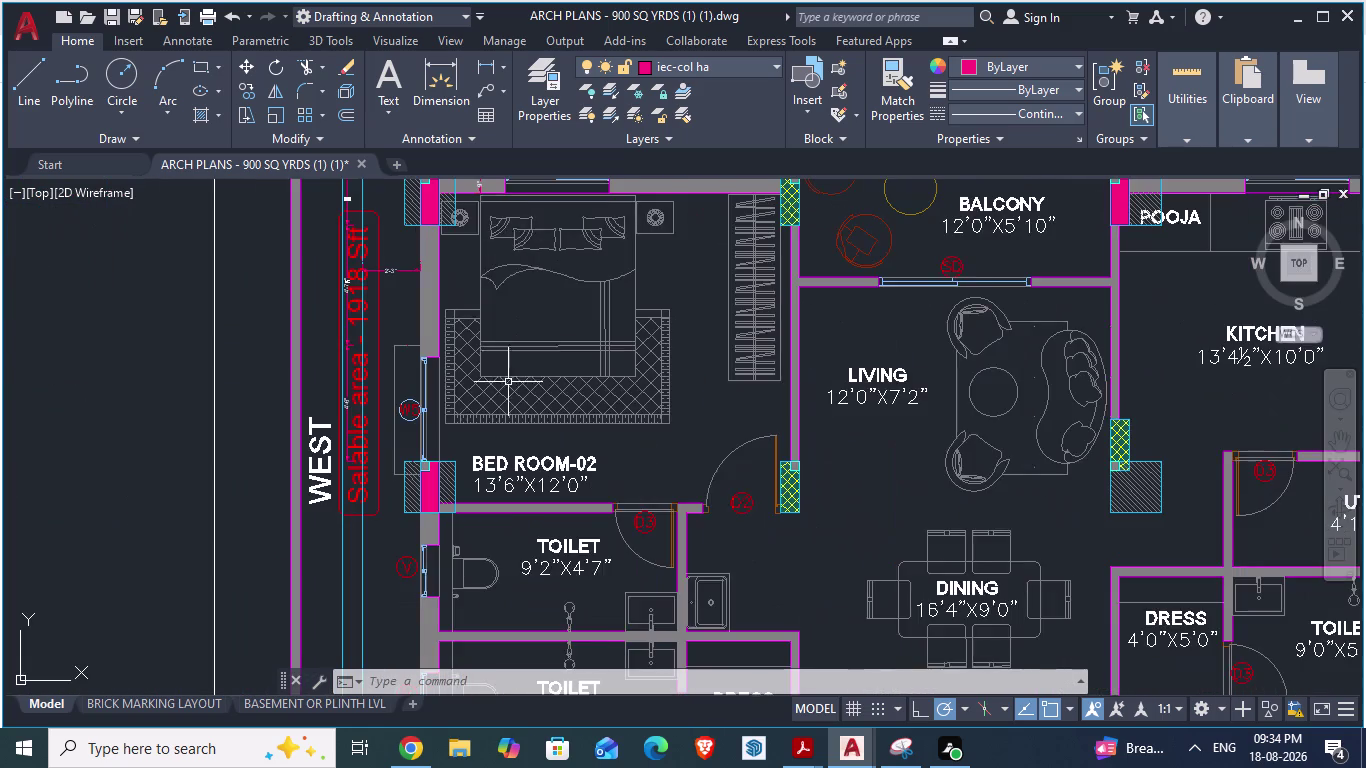
scroll(down, 3)
scroll(down, 3)
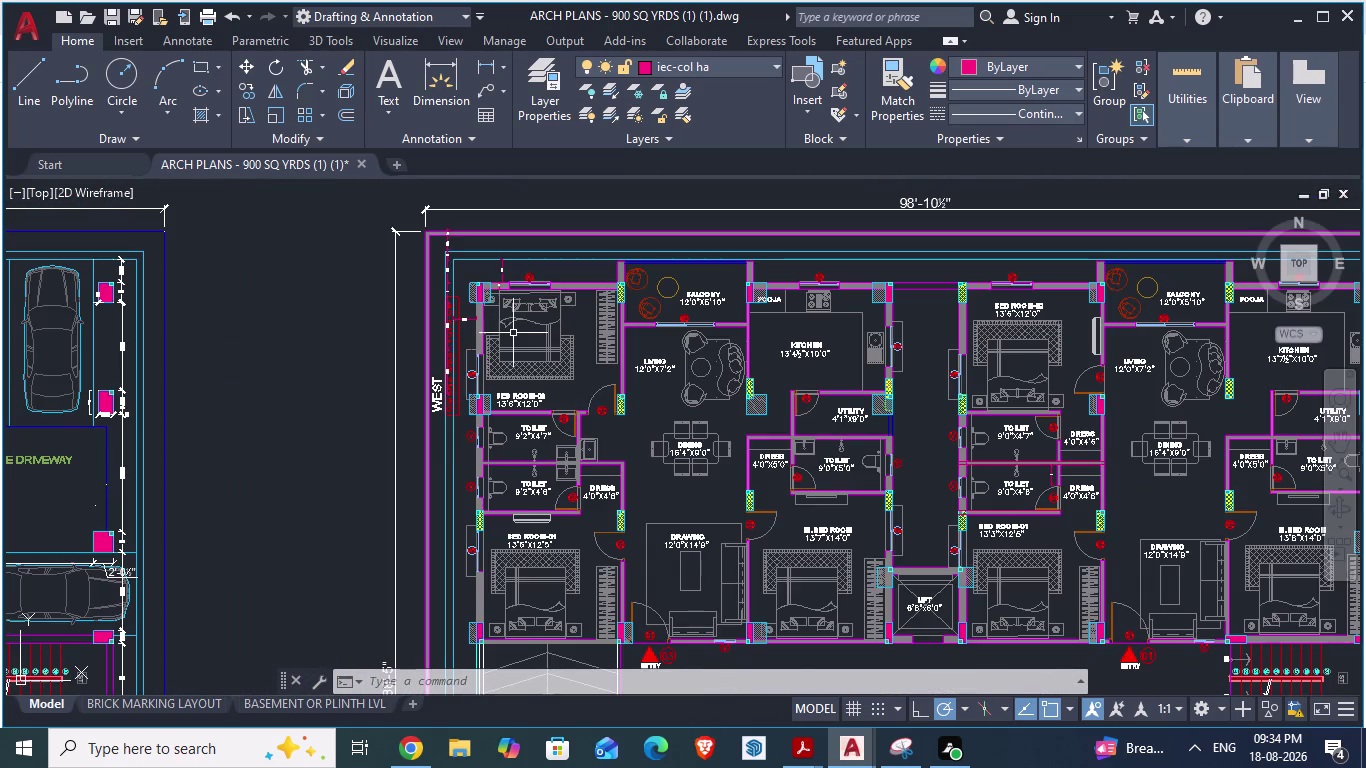
scroll(down, 3)
Switch to GF_AUTOCAD and zoom around the plan to compare.
key(alt+Tab)
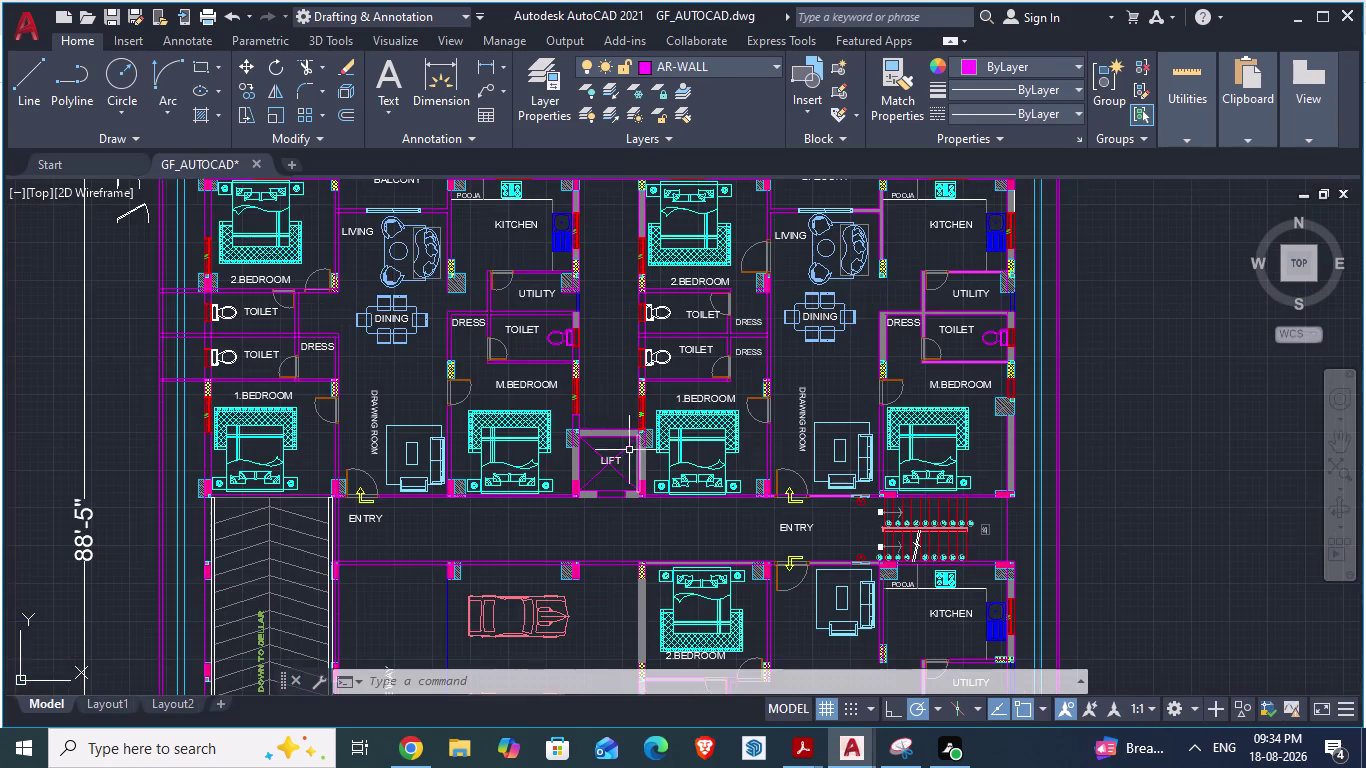
scroll(down, 3)
scroll(up, 3)
scroll(up, 3)
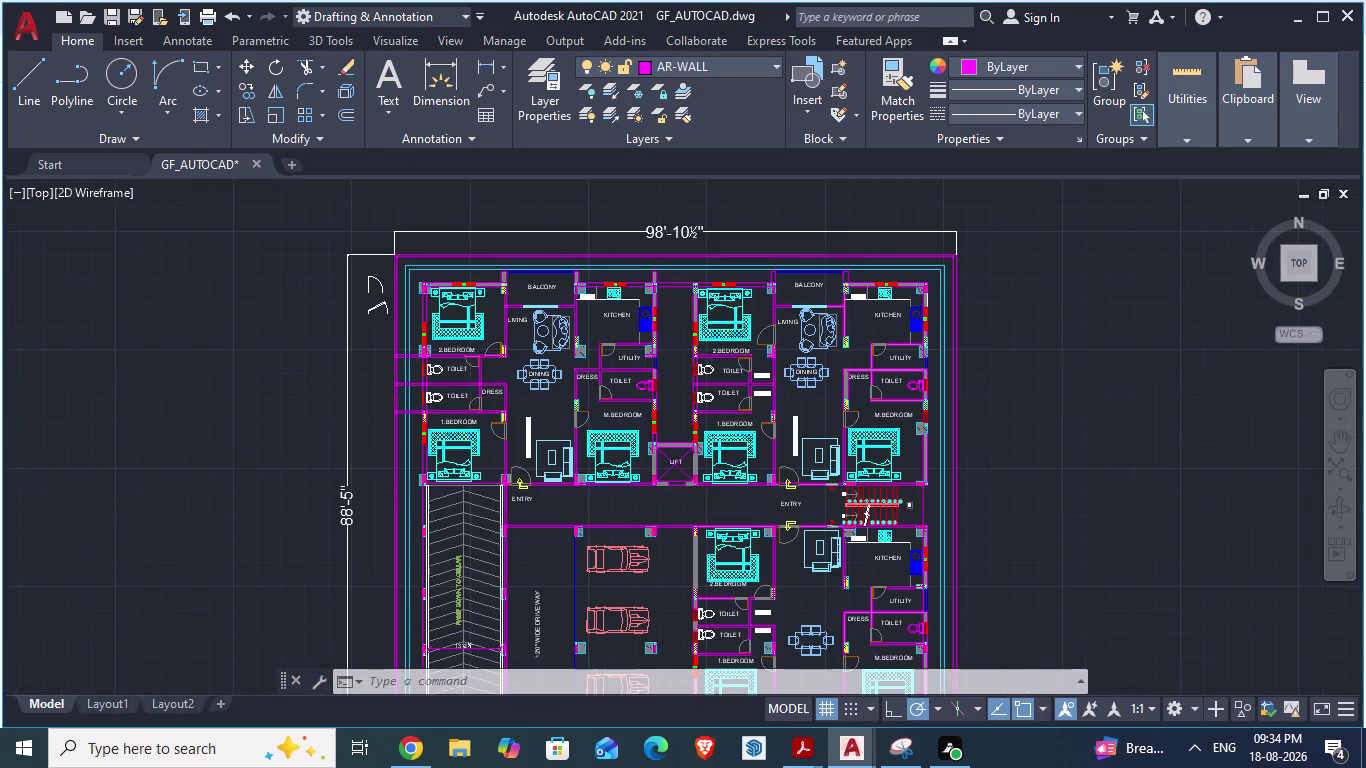
scroll(up, 3)
scroll(down, 3)
scroll(down, 3)
scroll(up, 3)
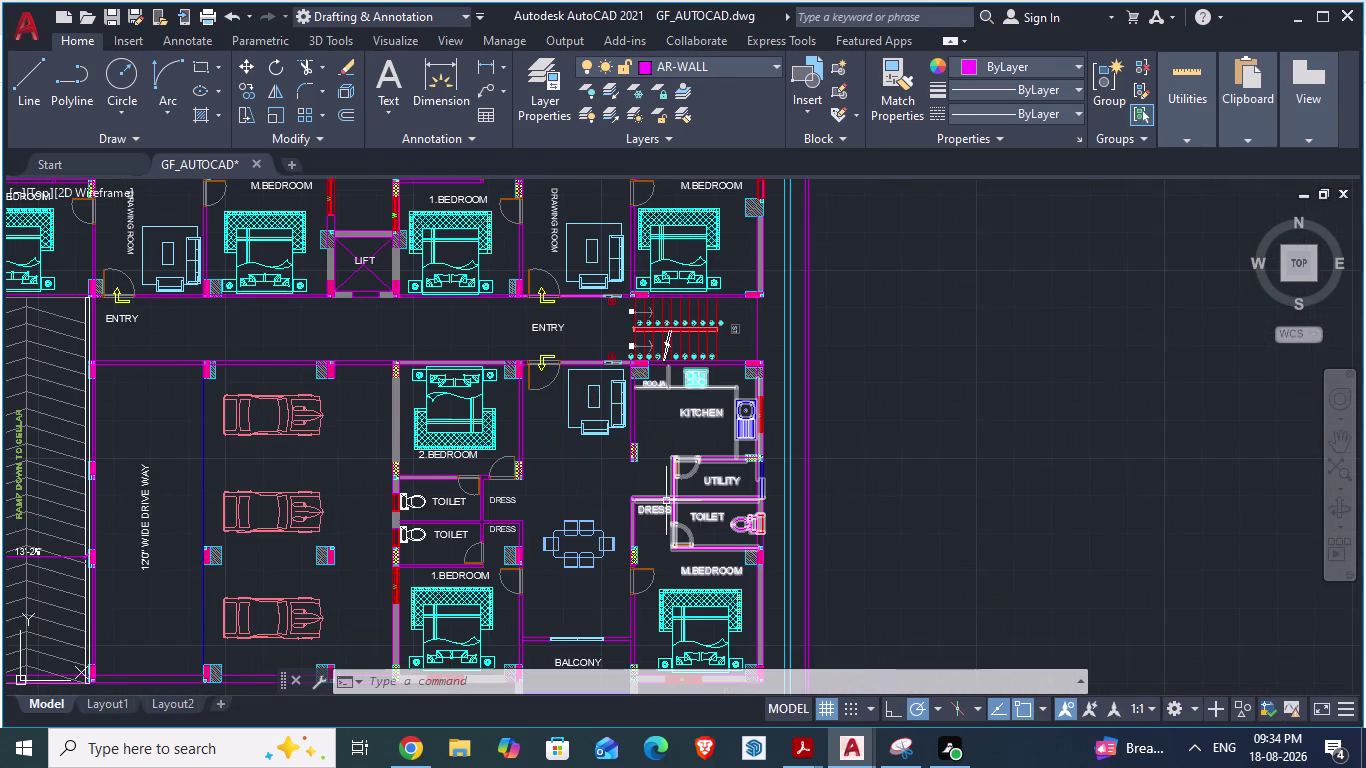
scroll(down, 3)
scroll(up, 3)
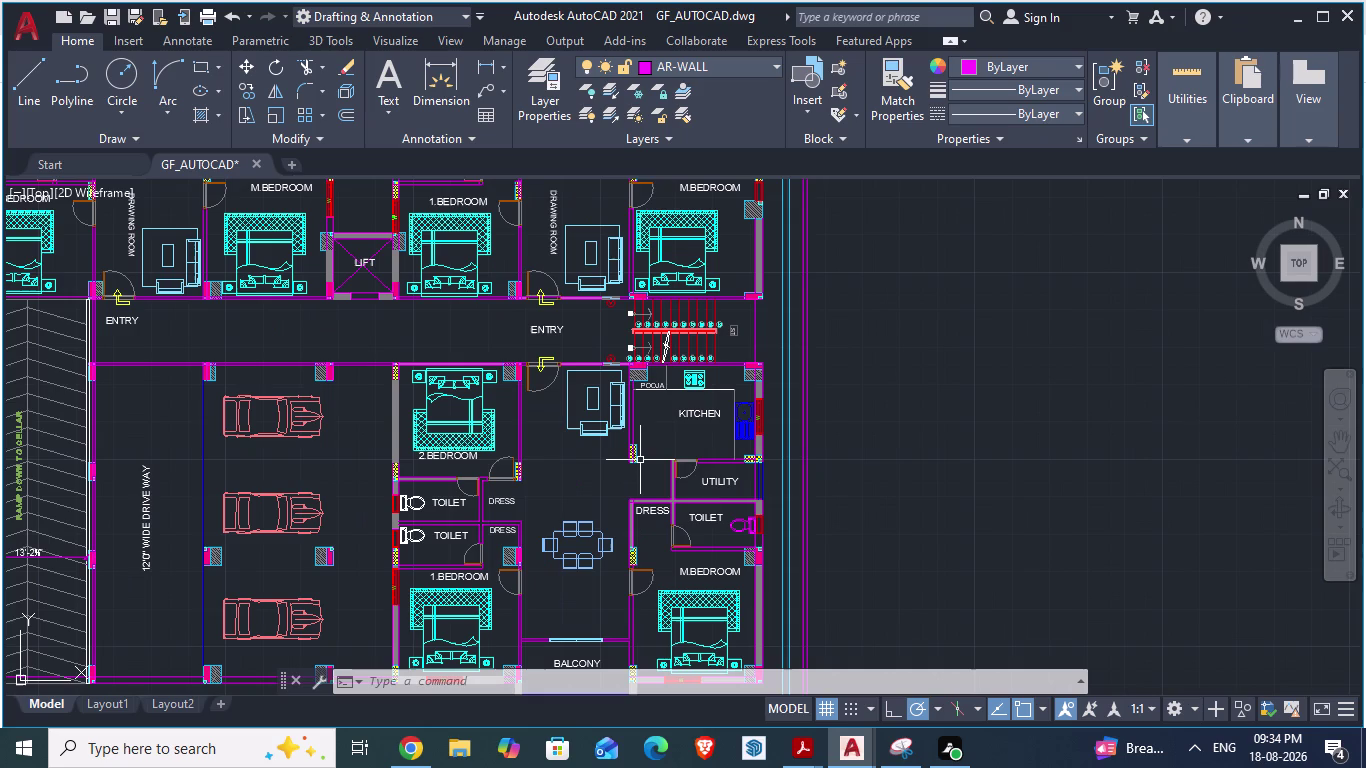
Recheck the ARCH PLANS layout, then return to GF_AUTOCAD.
key(alt+Tab)
scroll(down, 3)
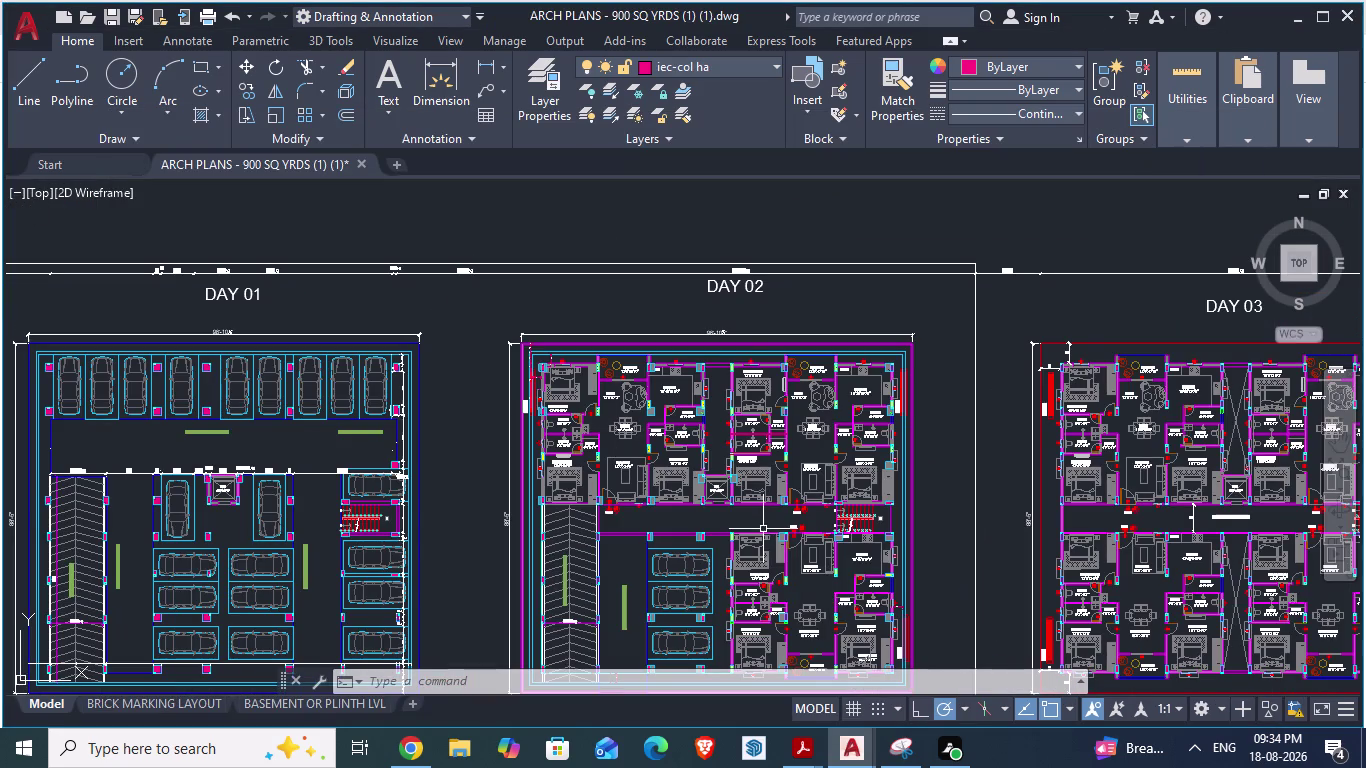
scroll(down, 3)
scroll(up, 3)
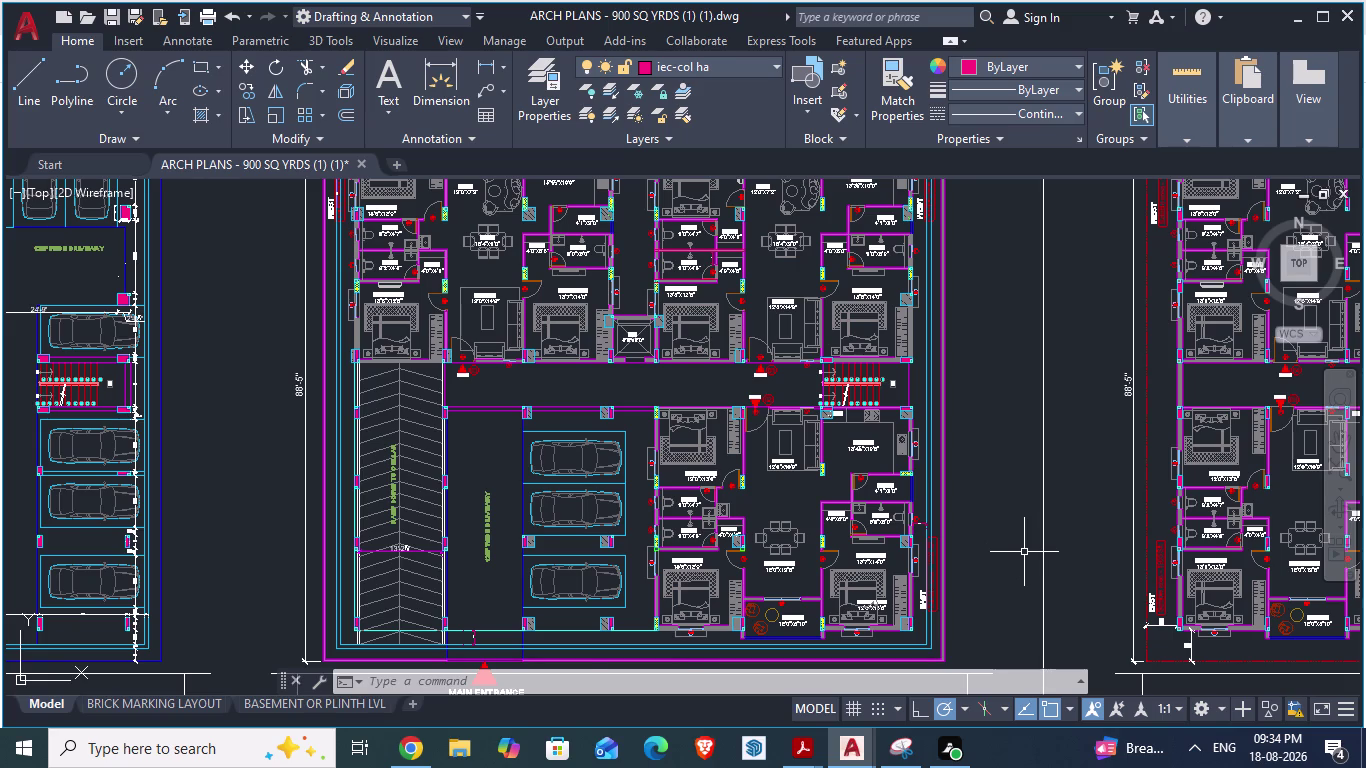
key(alt+Tab)
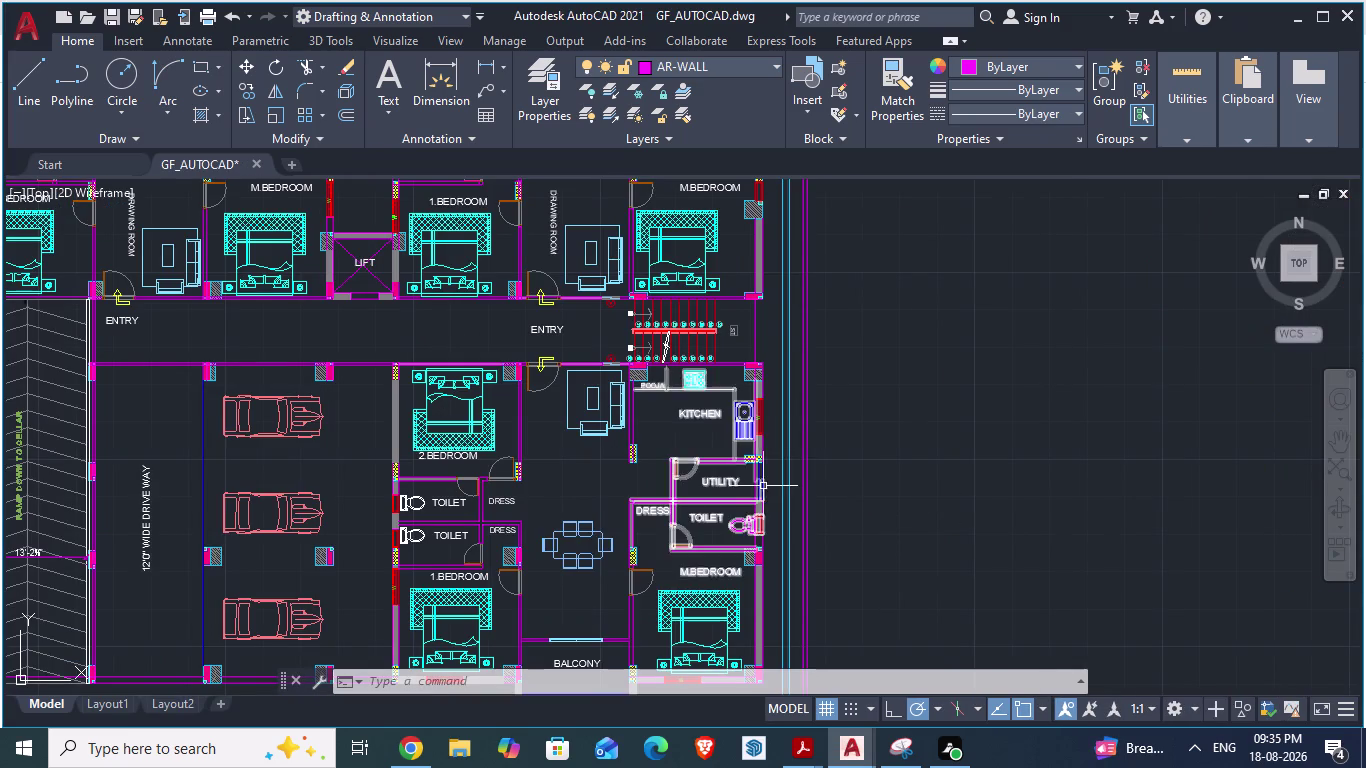
Switch from GF_AUTOCAD to the ARCH PLANS reference and zoom toward the lower apartment.
scroll(down, 3)
scroll(down, 3)
scroll(up, 3)
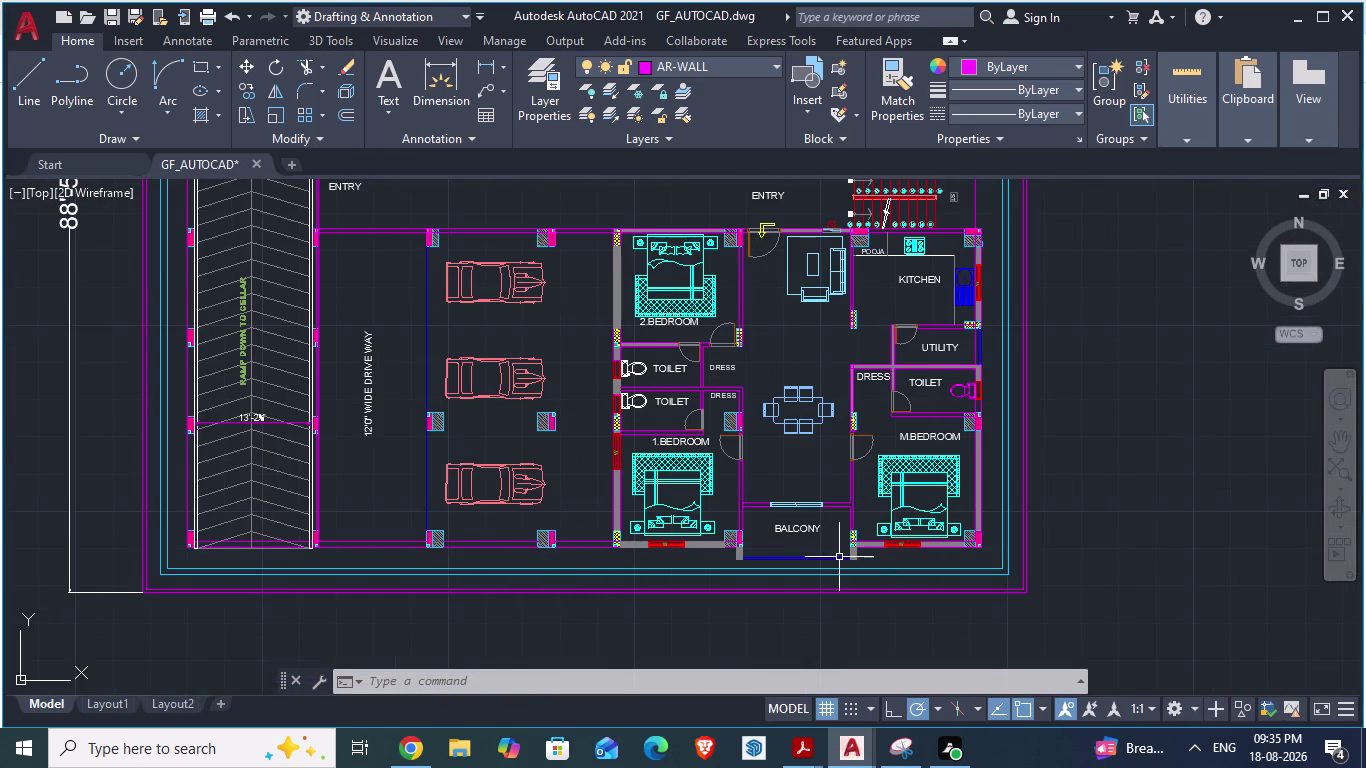
key(alt+Tab)
scroll(up, 3)
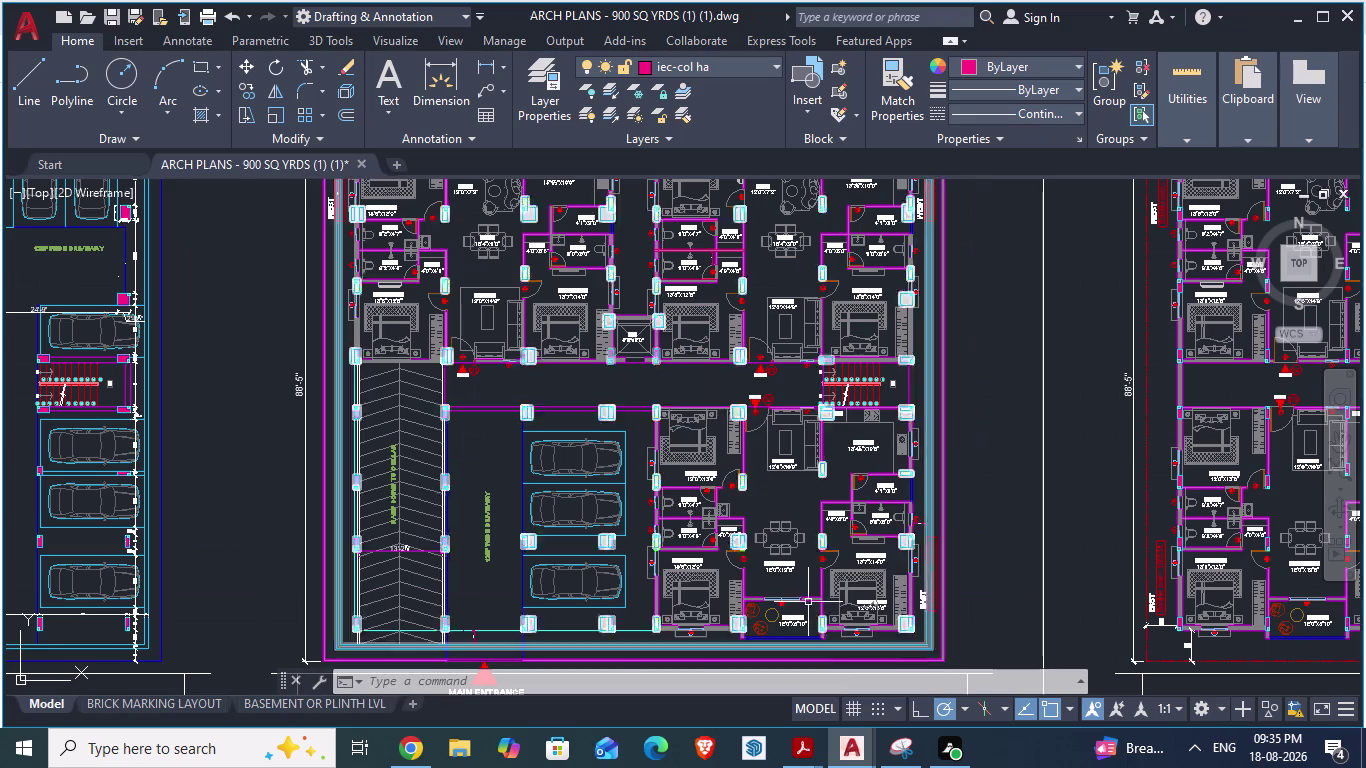
scroll(up, 3)
scroll(down, 3)
scroll(up, 3)
scroll(up, 3)
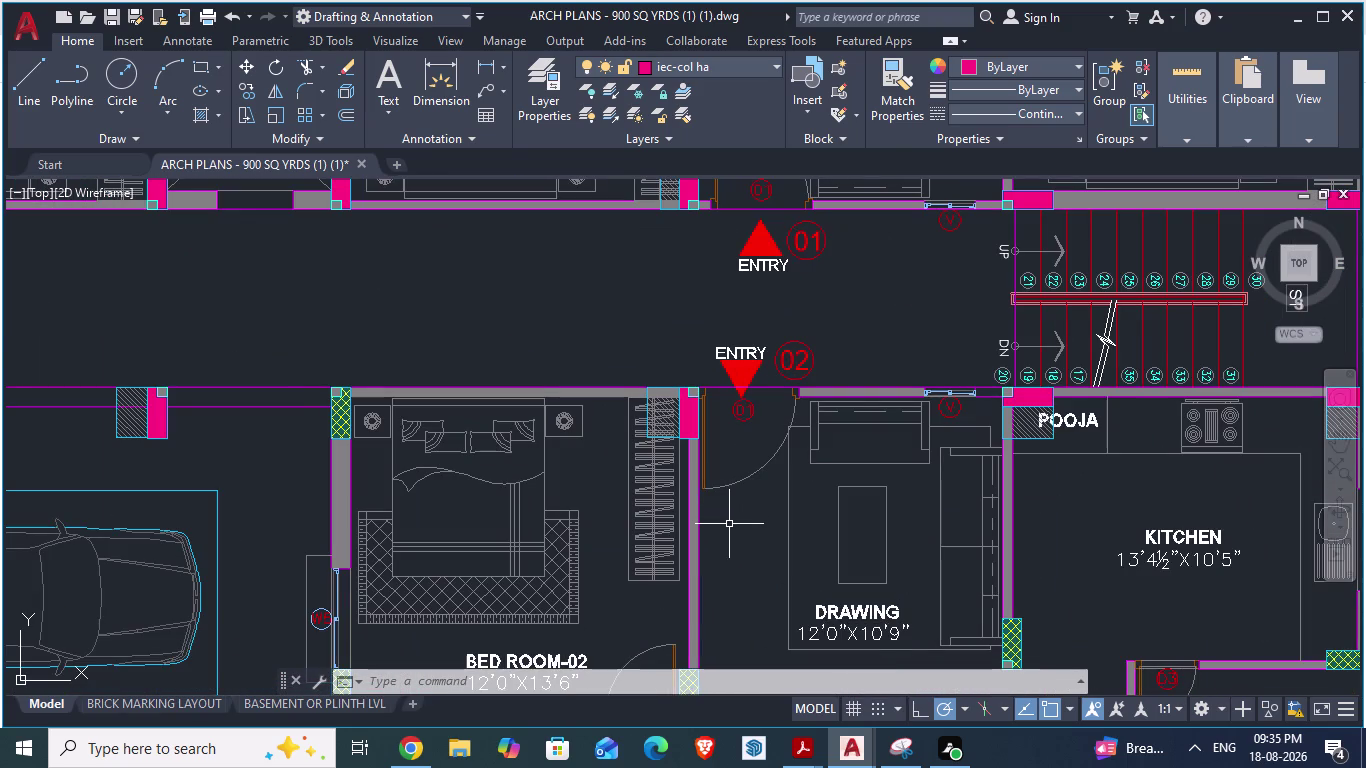
Zoom around the Entry 02 entrance, drawing room and kitchen area.
scroll(down, 3)
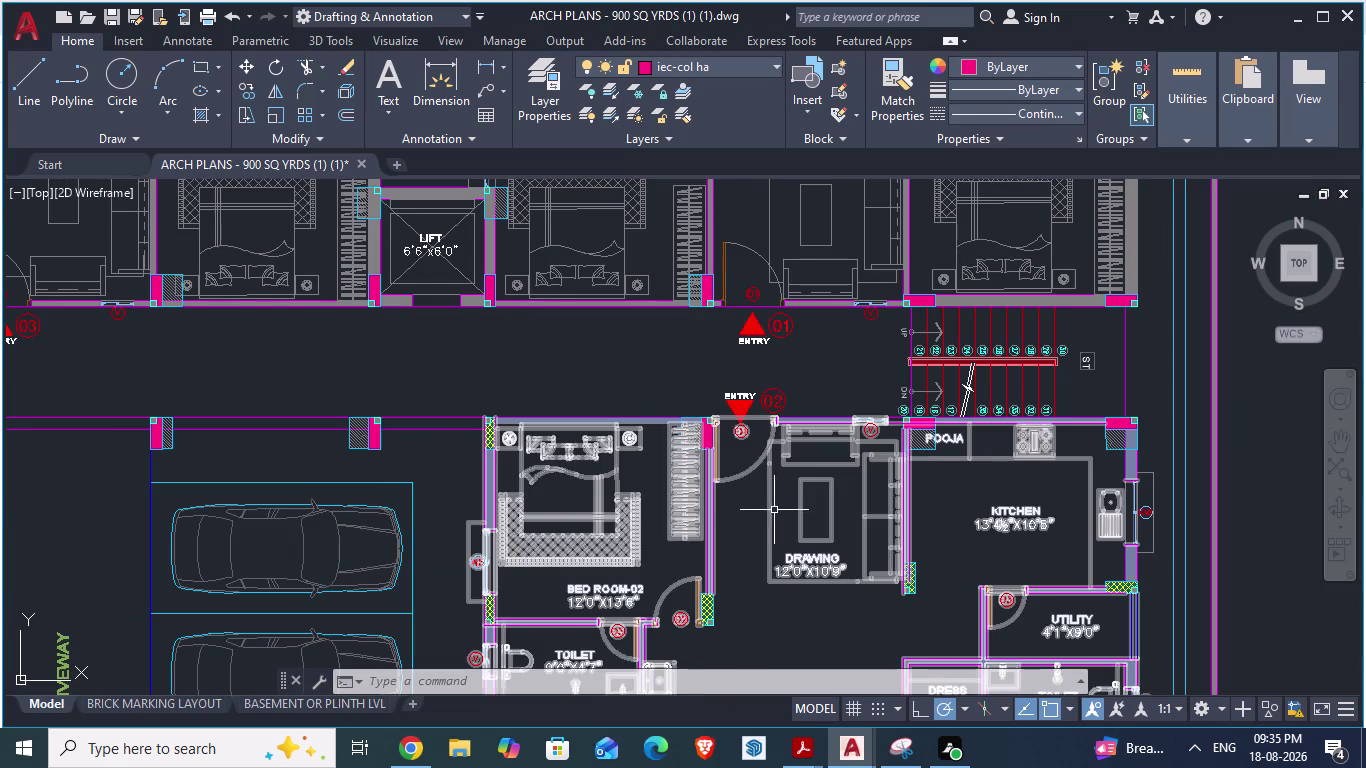
scroll(up, 3)
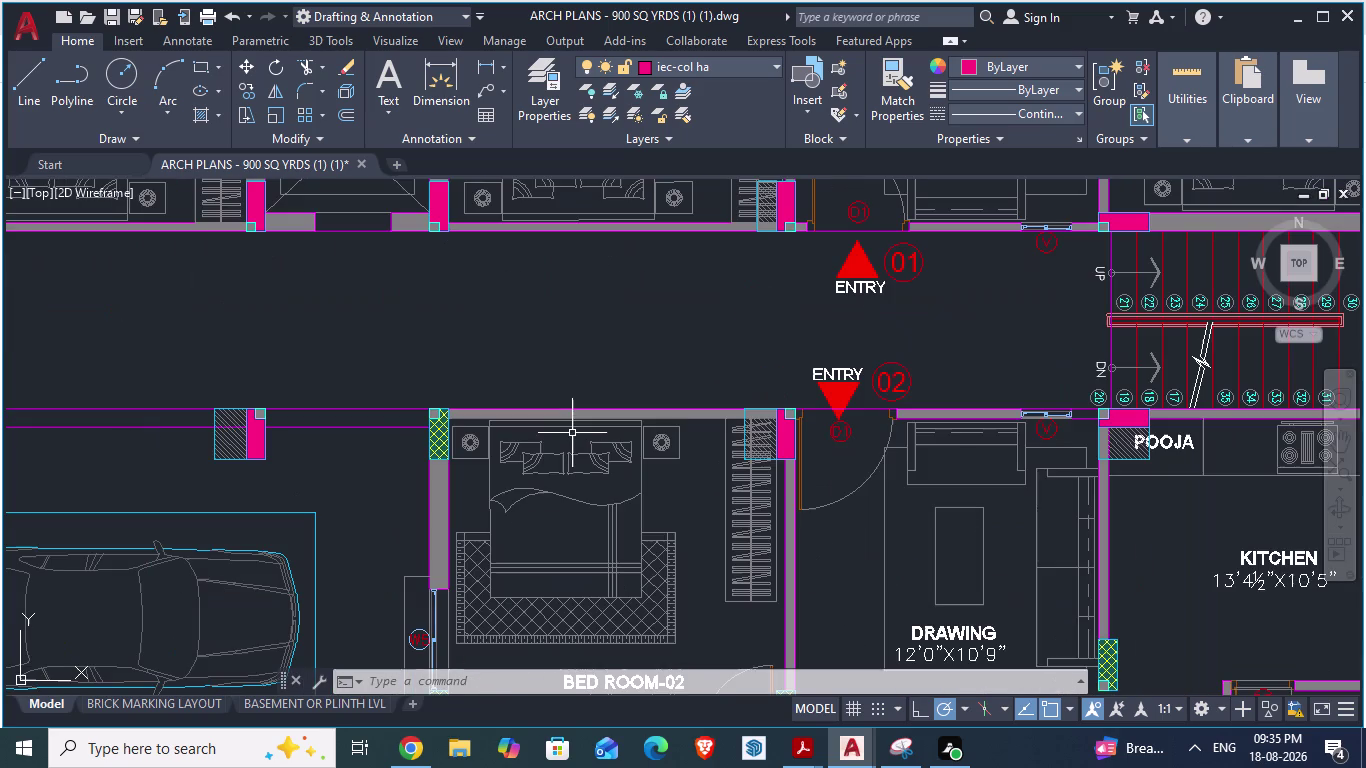
scroll(down, 3)
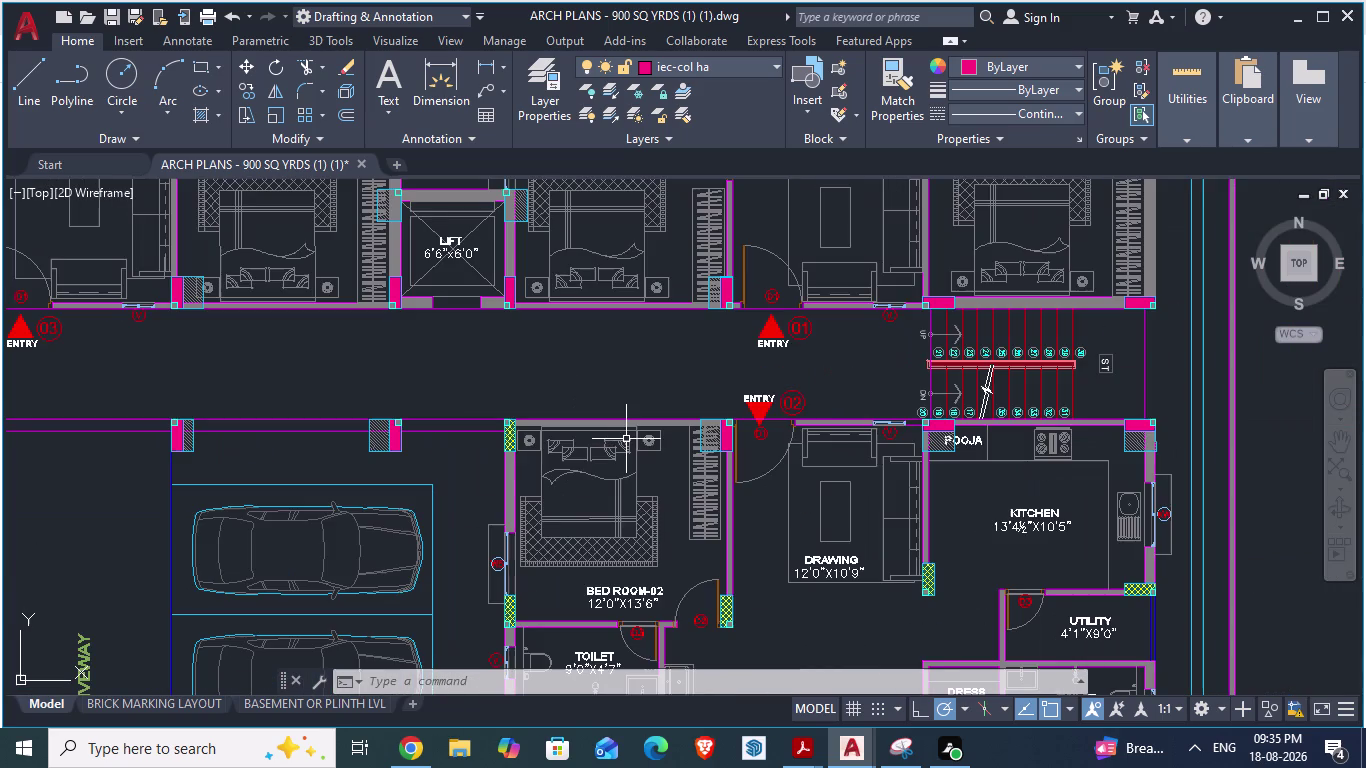
scroll(down, 3)
scroll(up, 3)
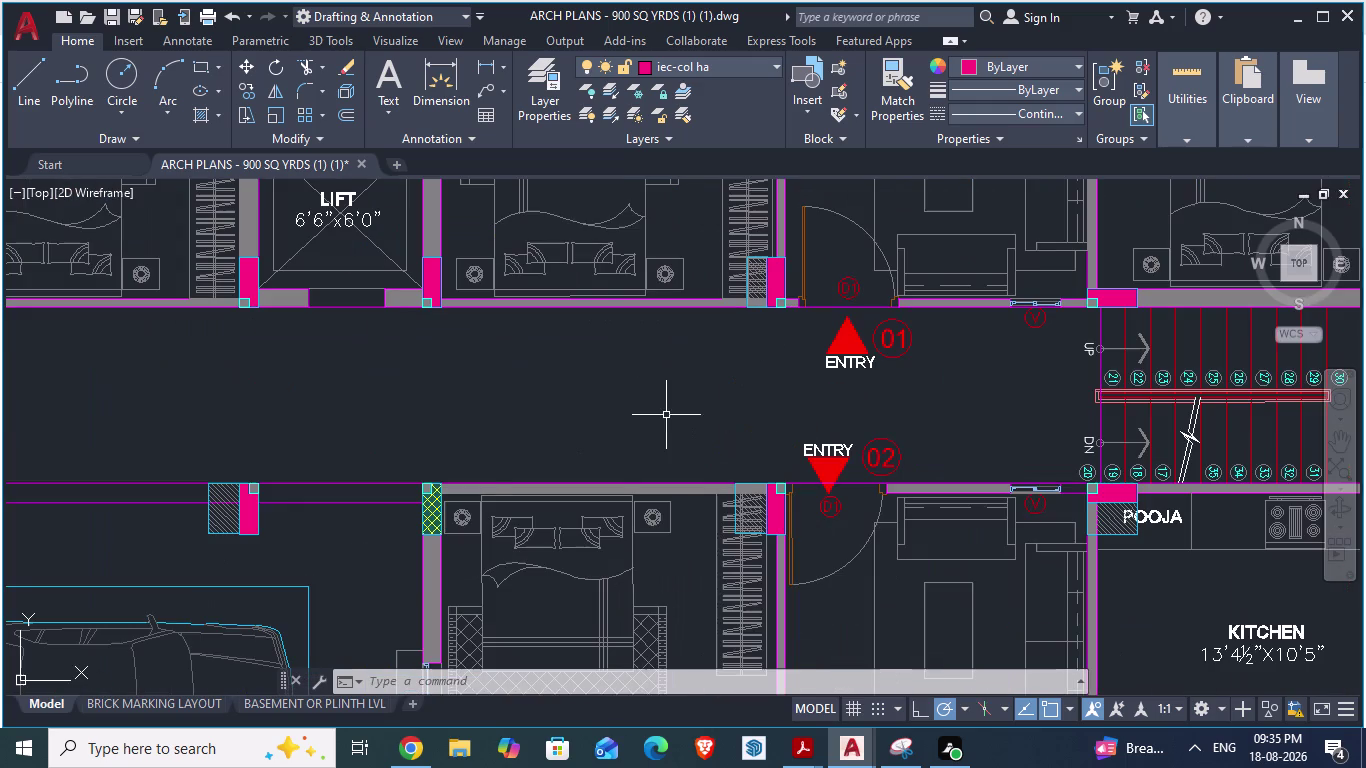
scroll(down, 3)
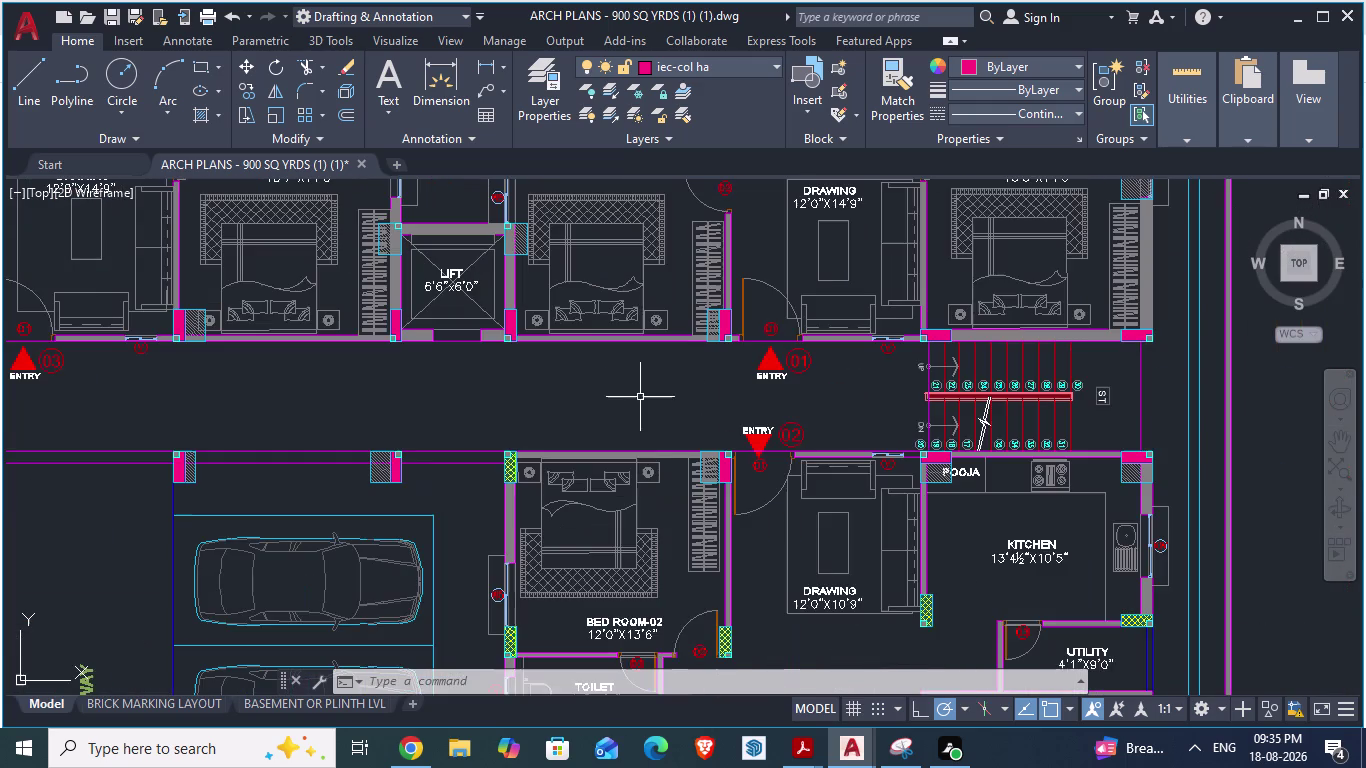
scroll(down, 3)
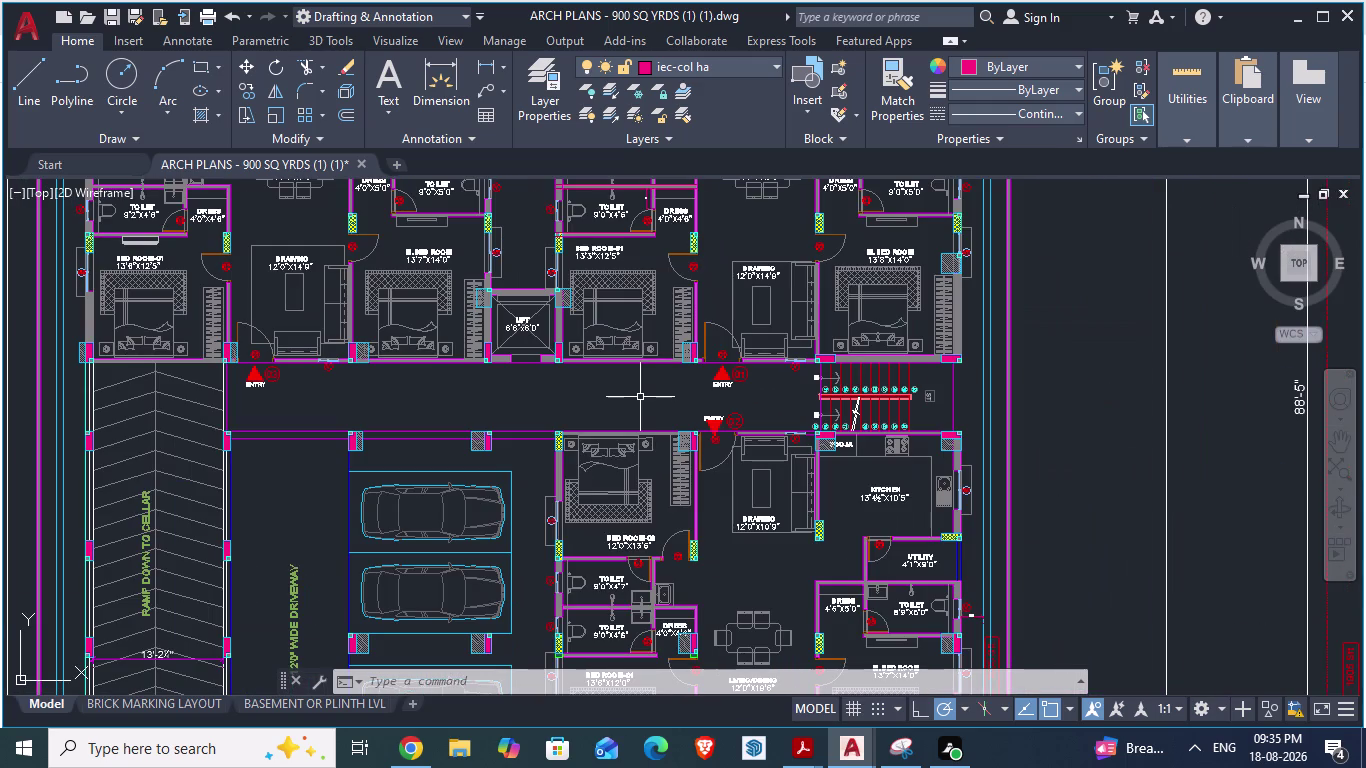
scroll(up, 3)
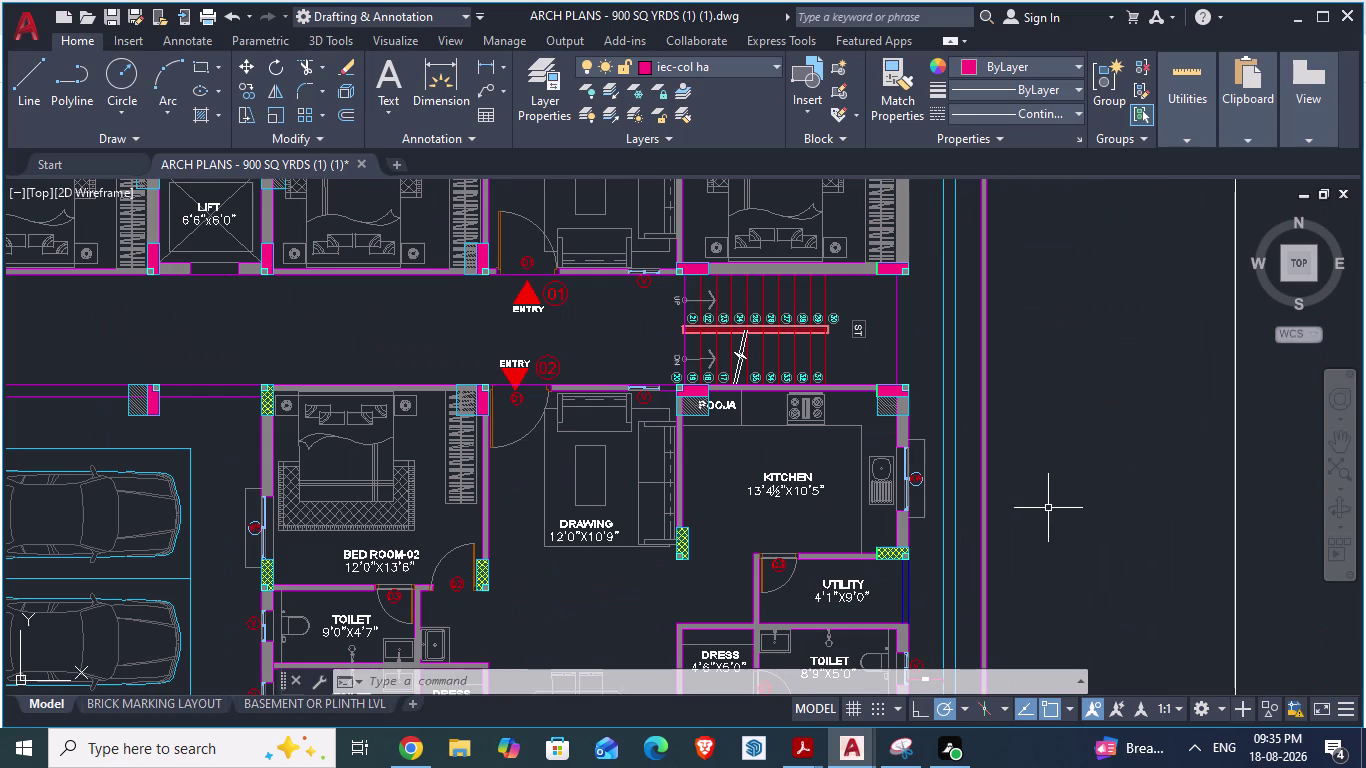
scroll(down, 3)
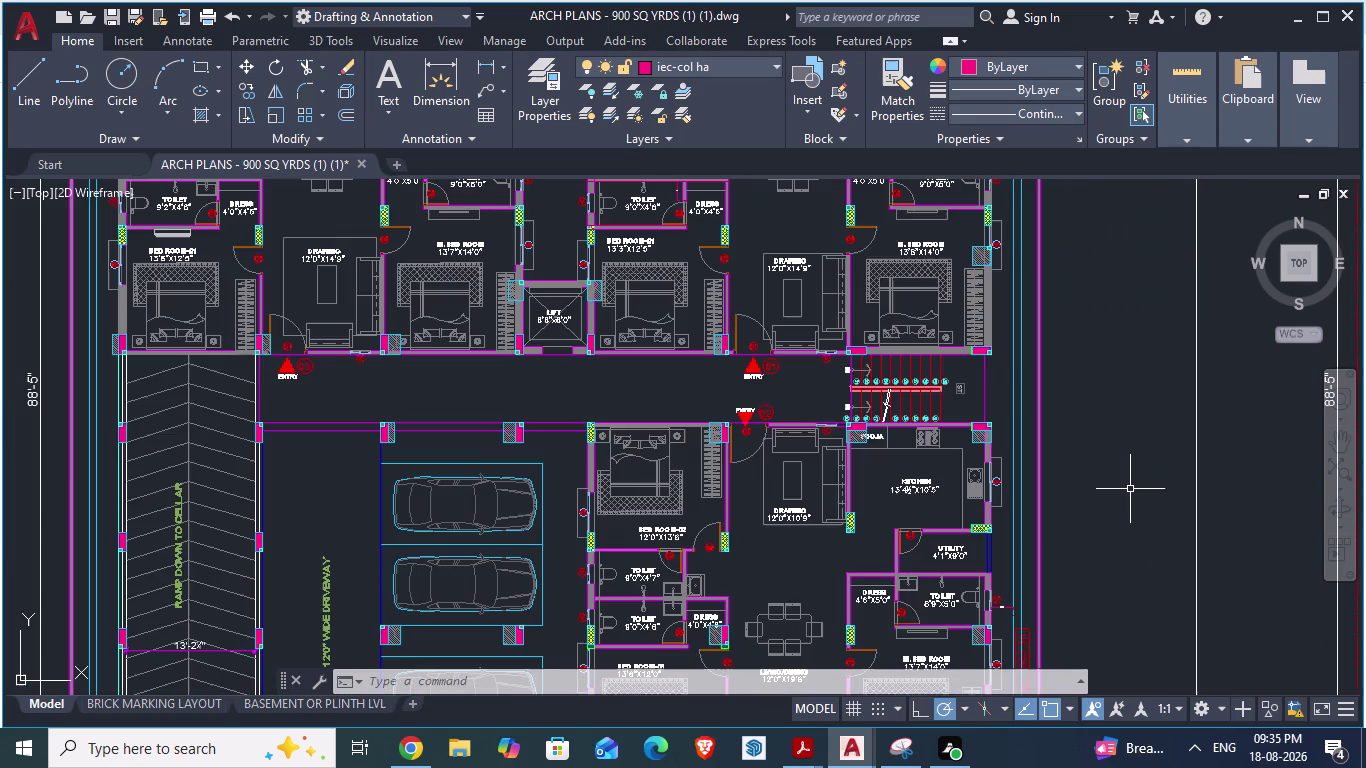
scroll(up, 3)
scroll(up, 3)
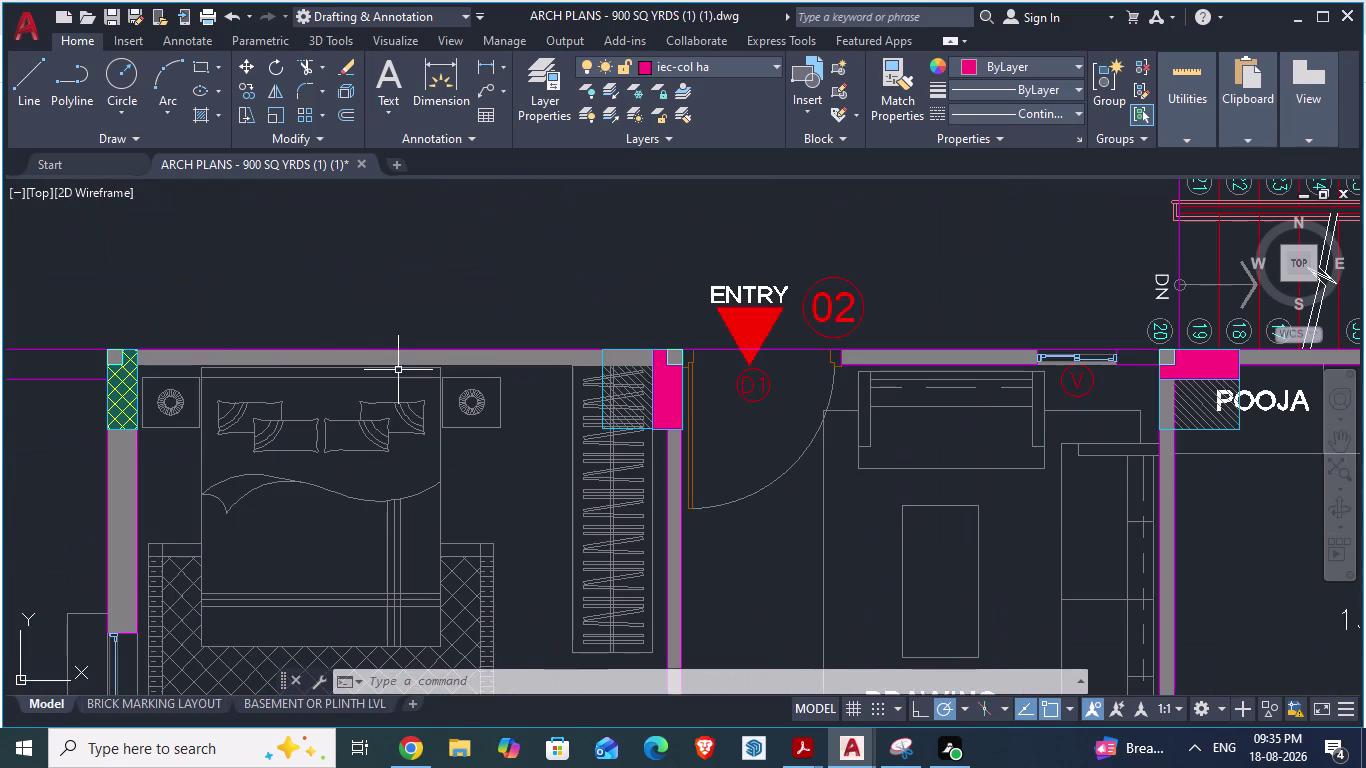
scroll(down, 3)
scroll(up, 3)
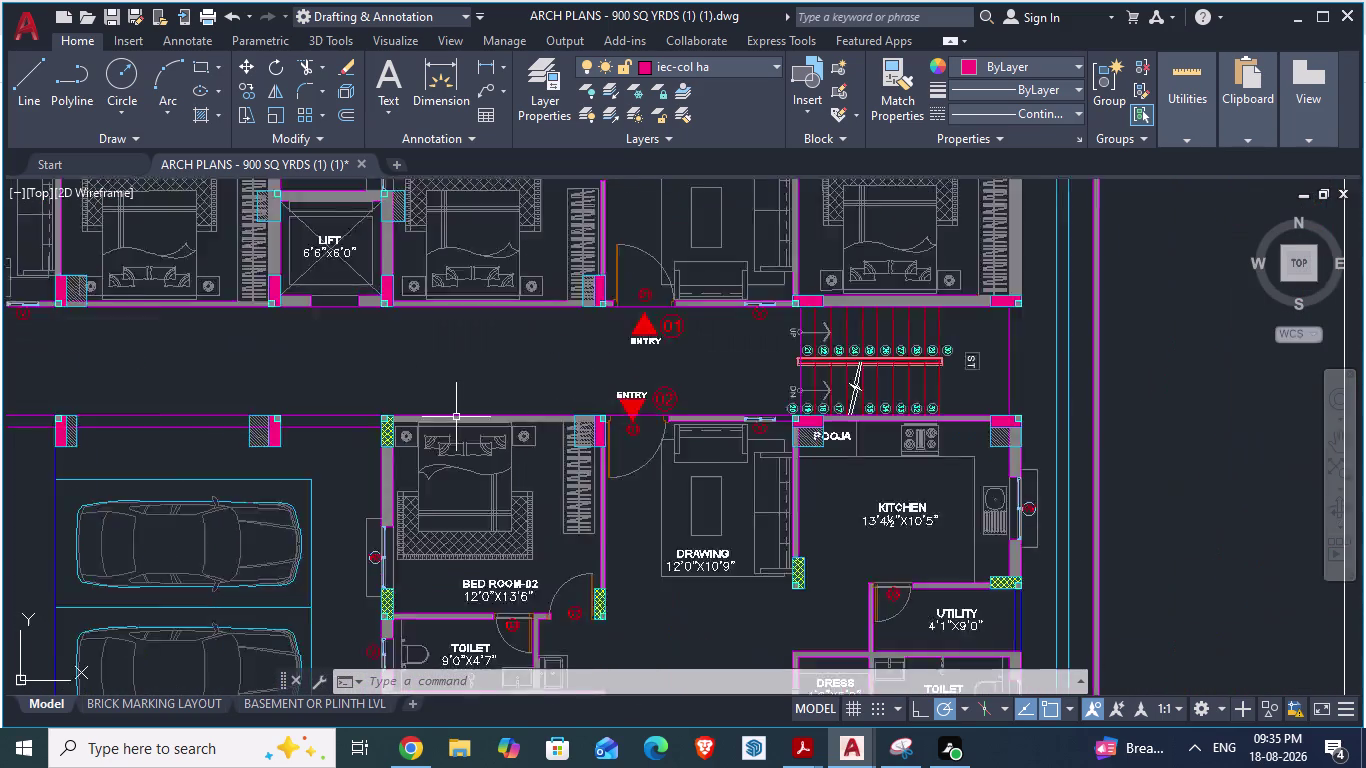
scroll(up, 3)
Cancel the stray ARCH PLANS selection window and switch back to GF_AUTOCAD.
click(457, 423)
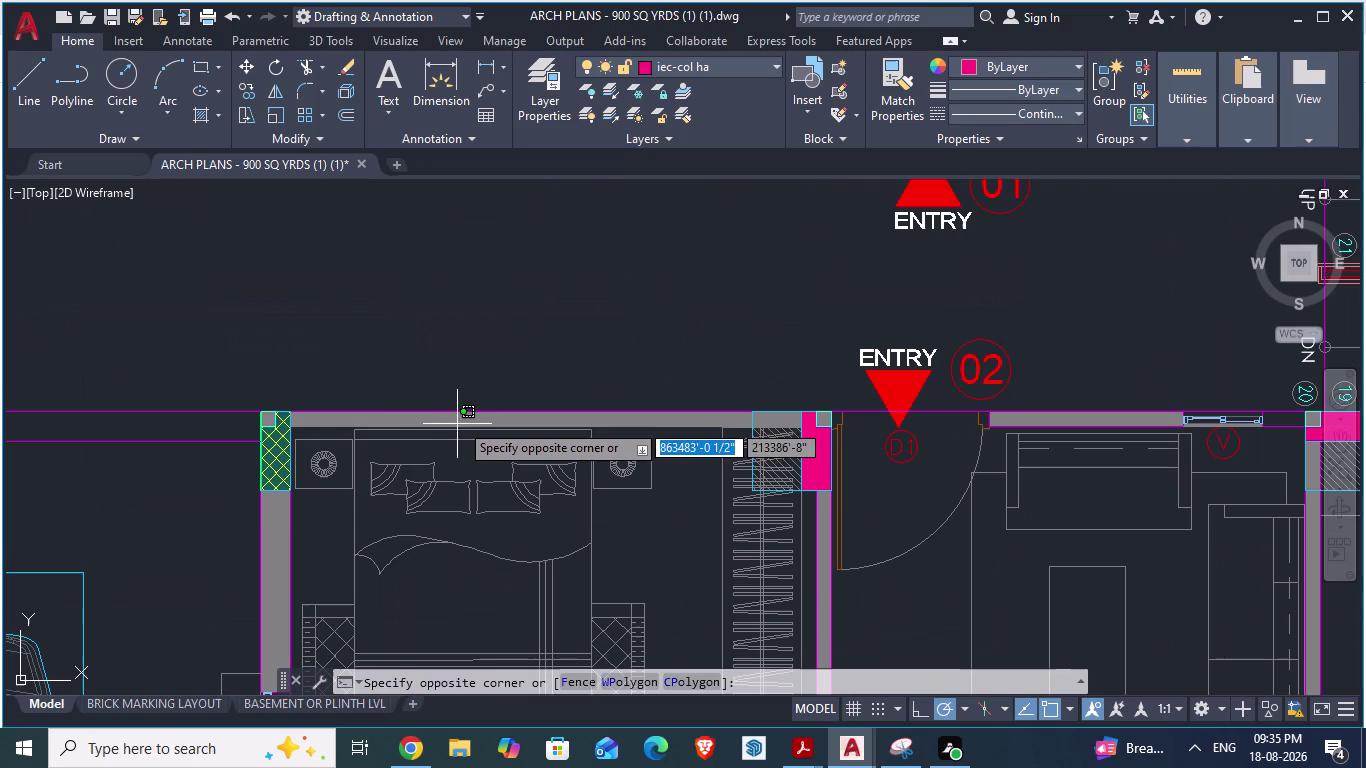
key(Escape)
scroll(down, 3)
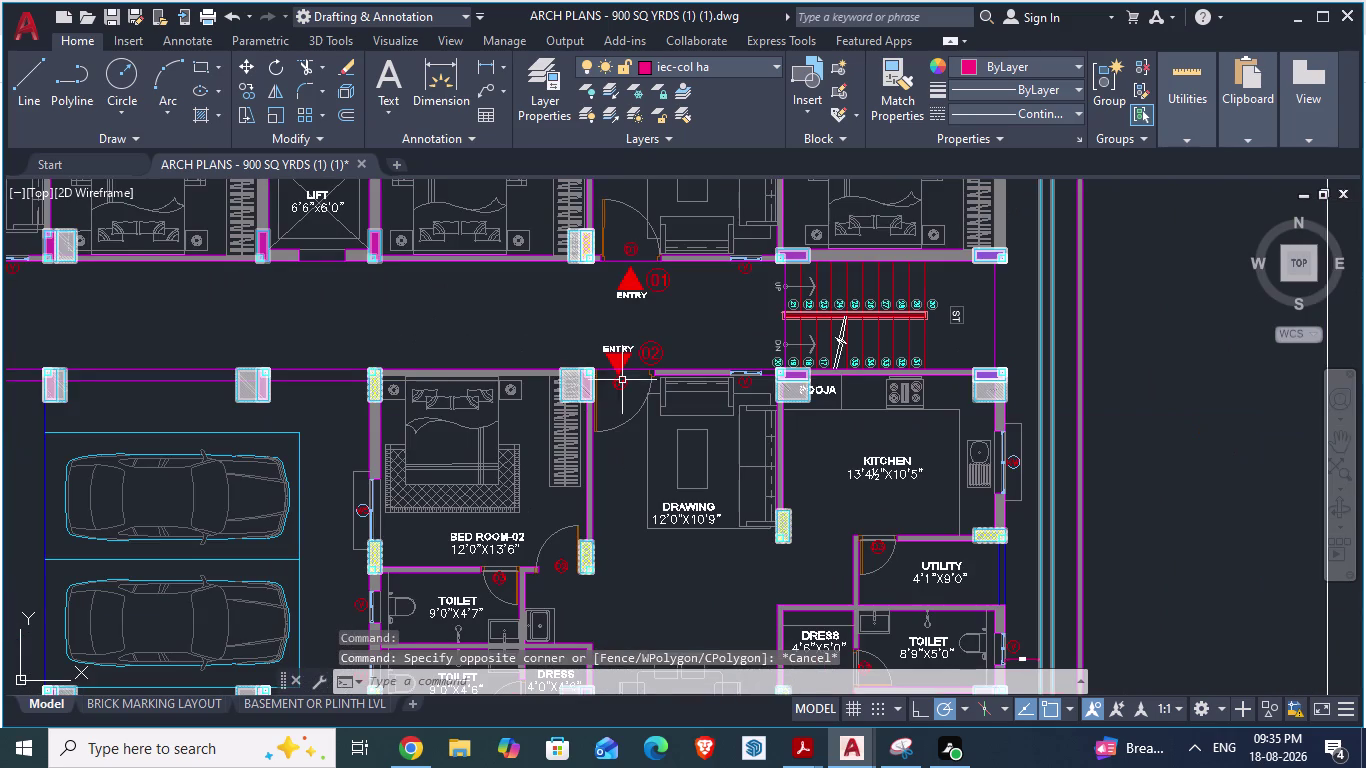
scroll(up, 3)
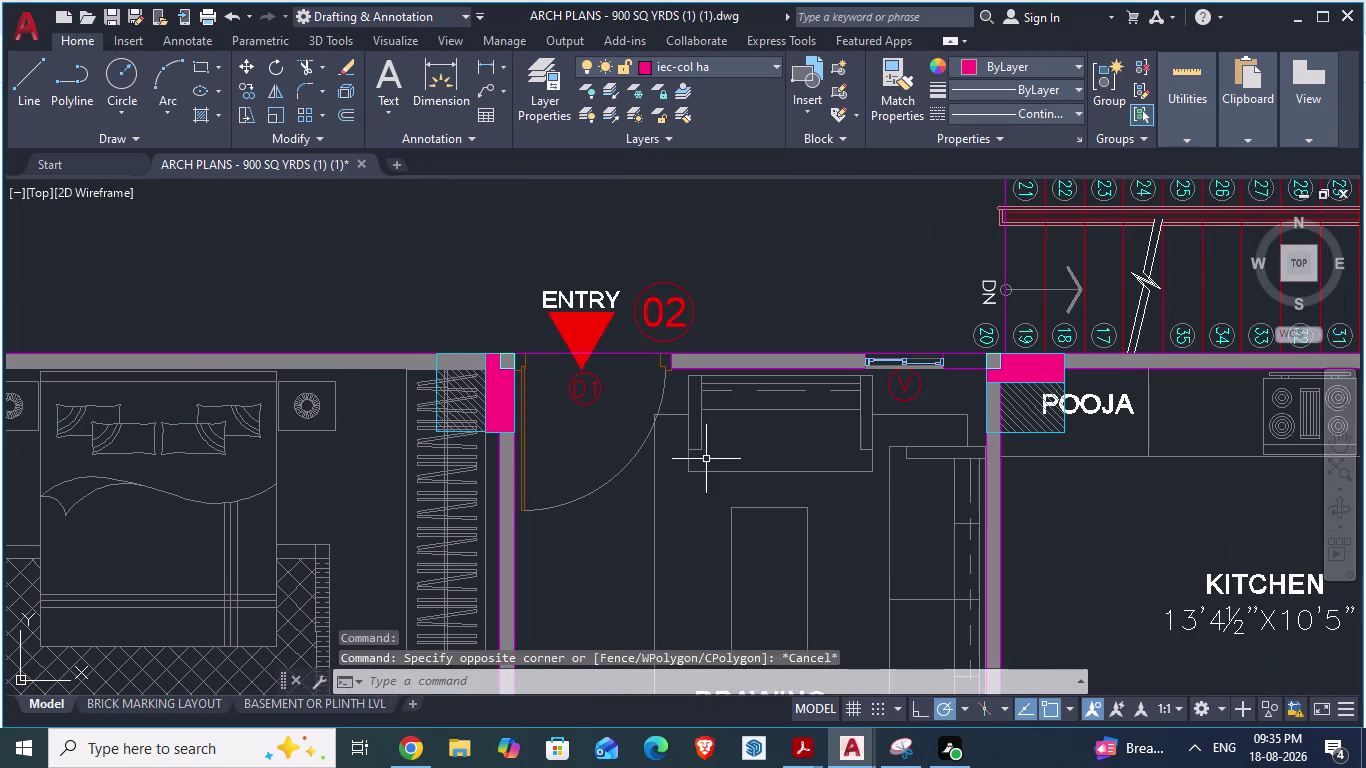
scroll(down, 3)
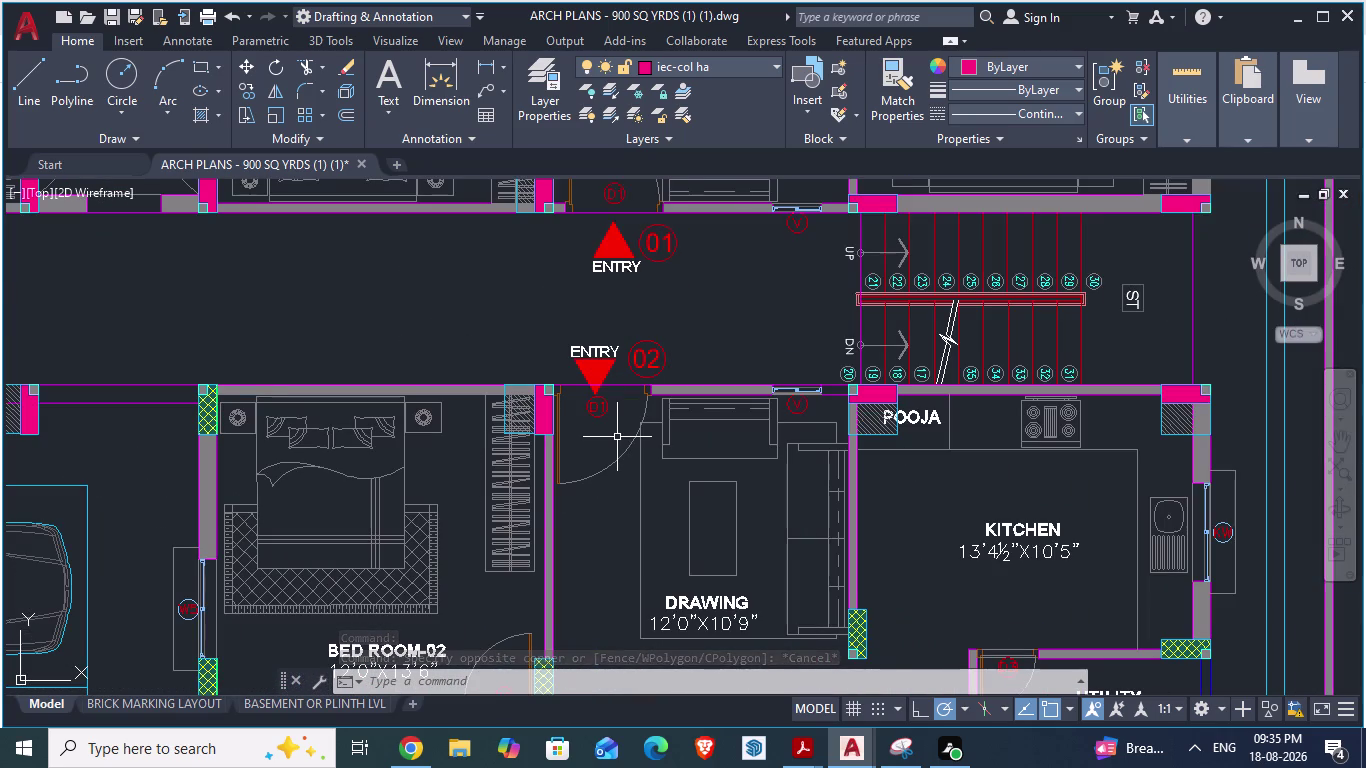
scroll(up, 3)
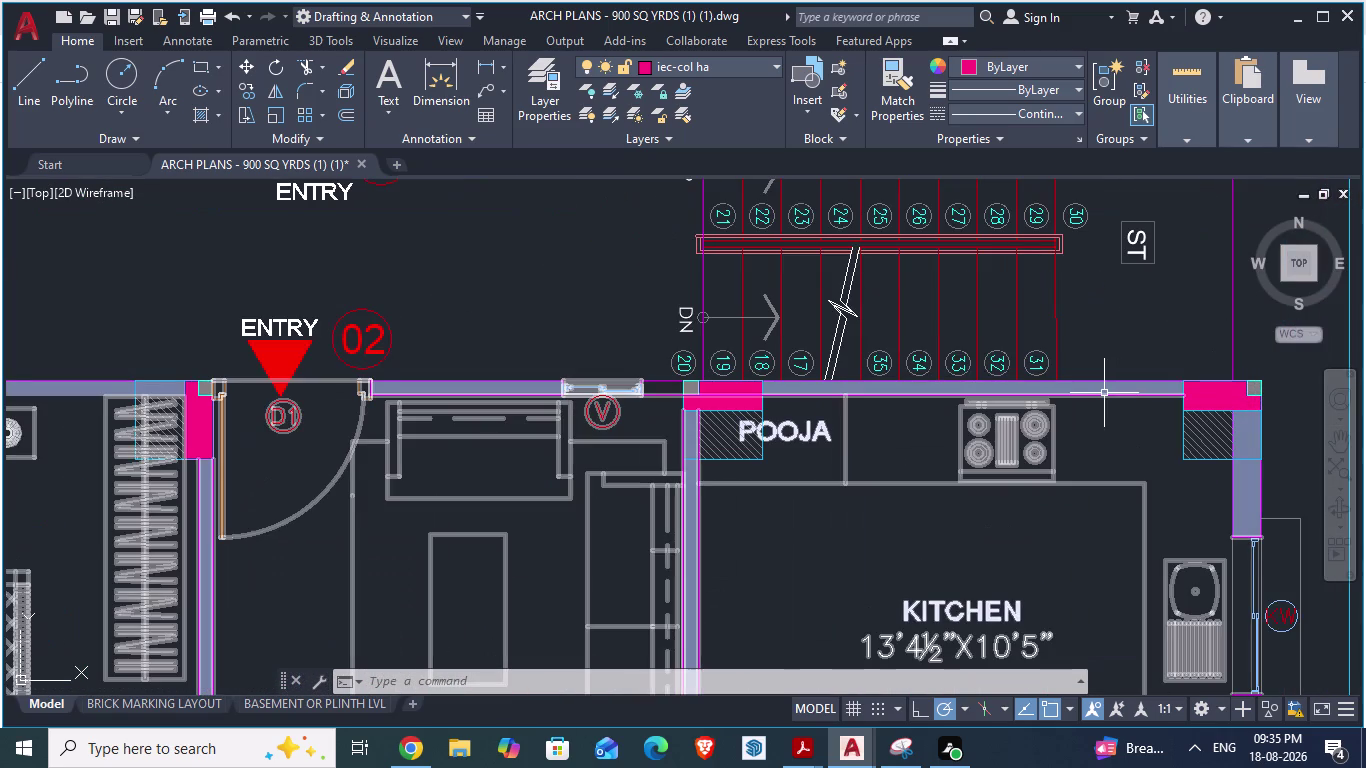
scroll(down, 3)
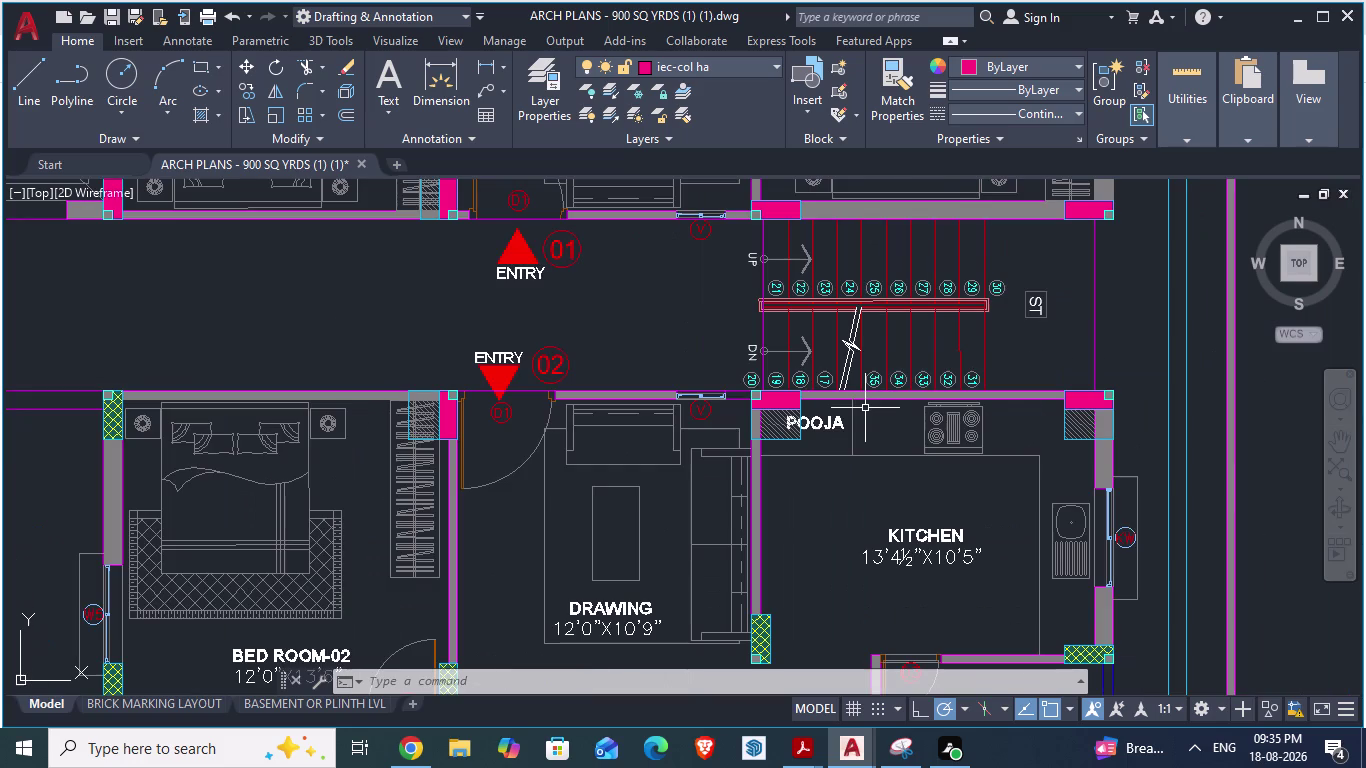
key(alt+Tab)
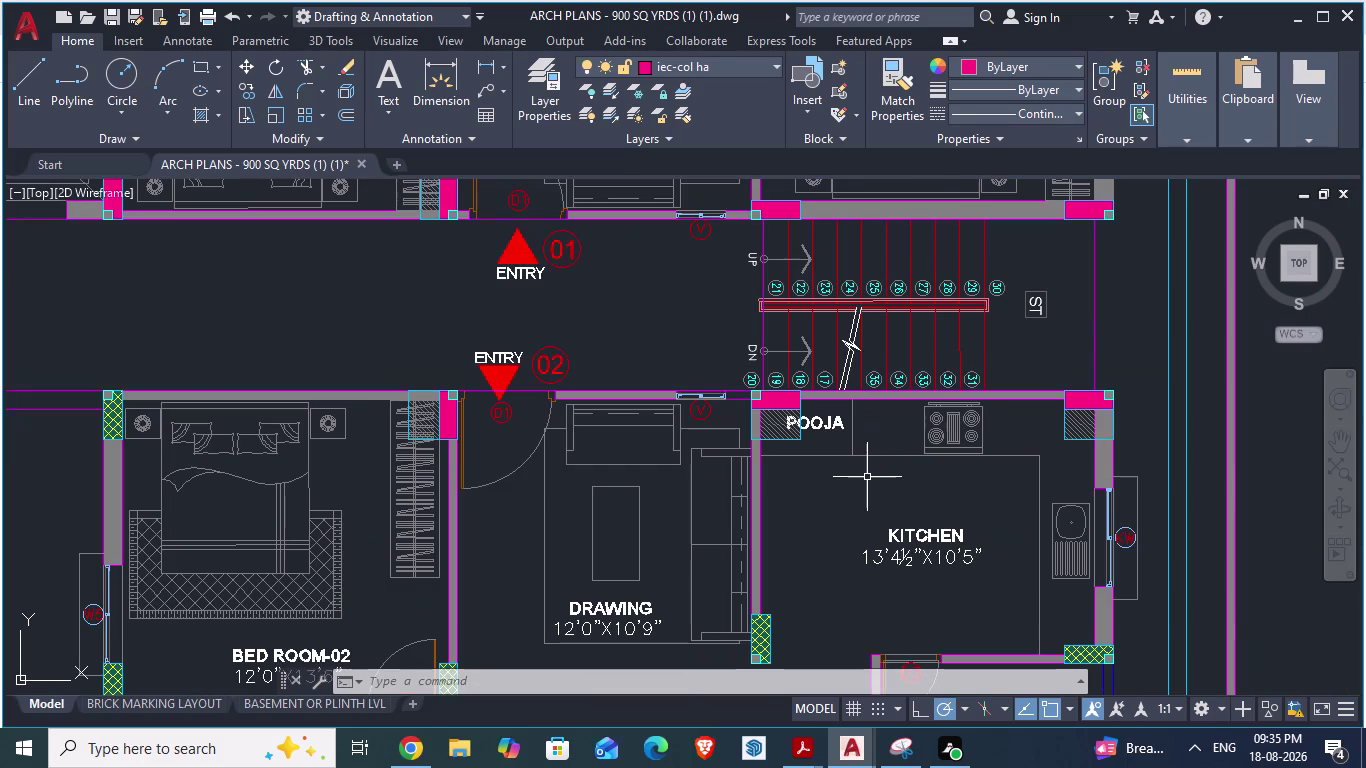
scroll(down, 3)
scroll(up, 3)
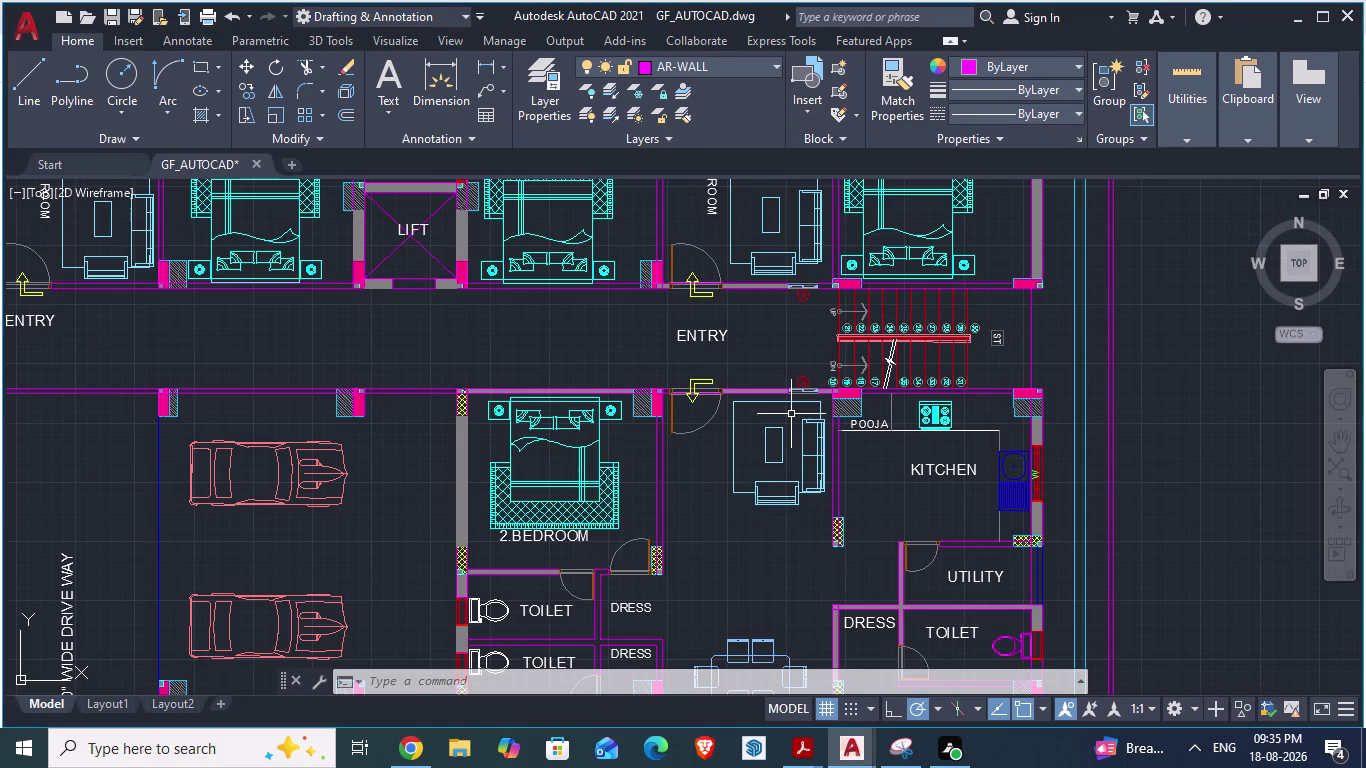
Zoom around the GF_AUTOCAD plan and flip to the ARCH PLANS reference to compare.
scroll(up, 3)
scroll(down, 3)
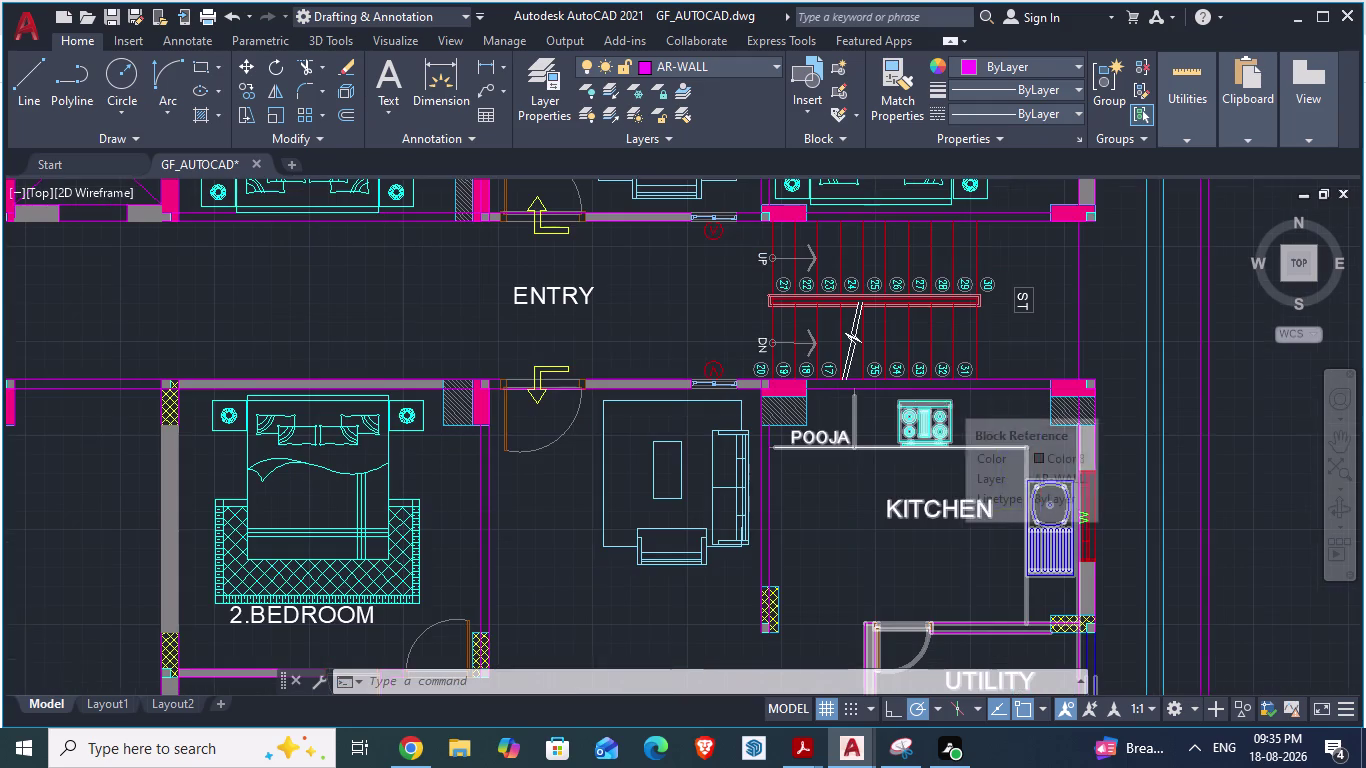
scroll(down, 3)
scroll(up, 3)
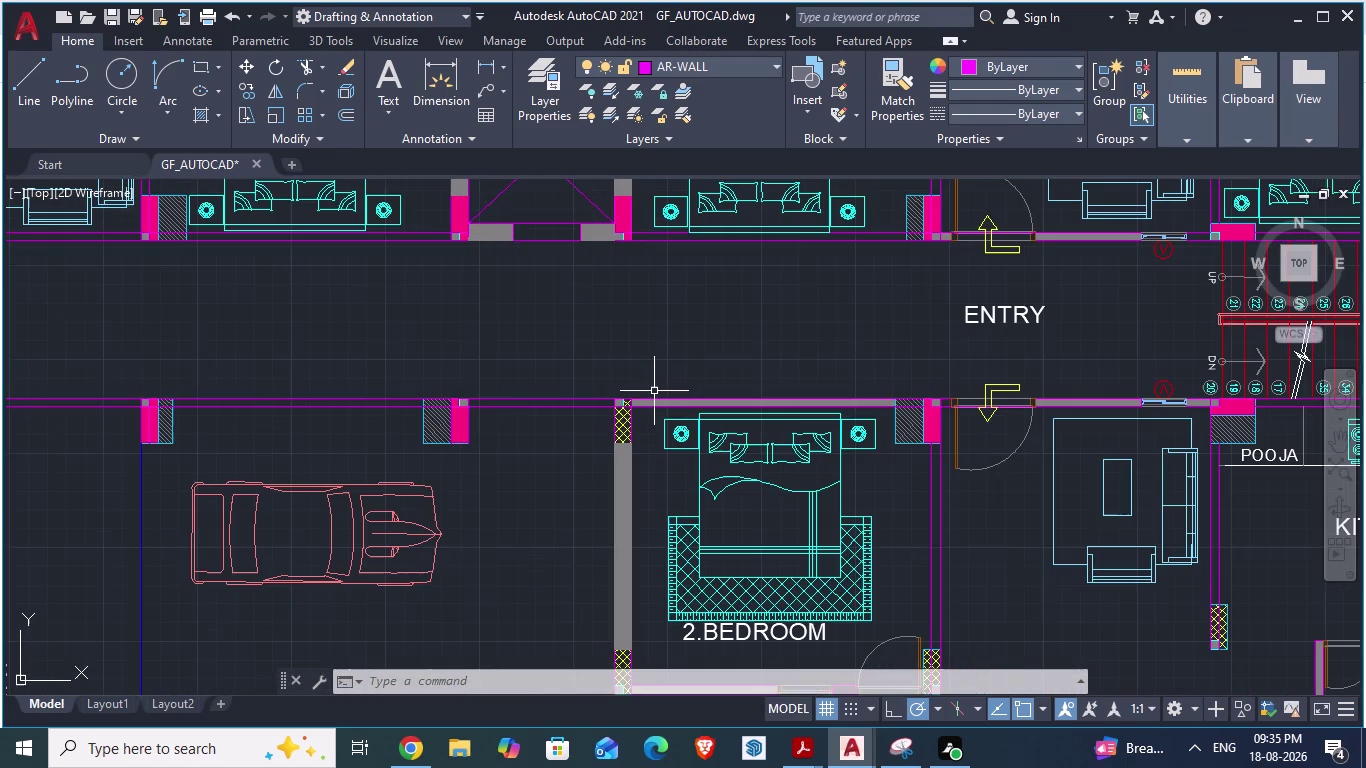
scroll(down, 3)
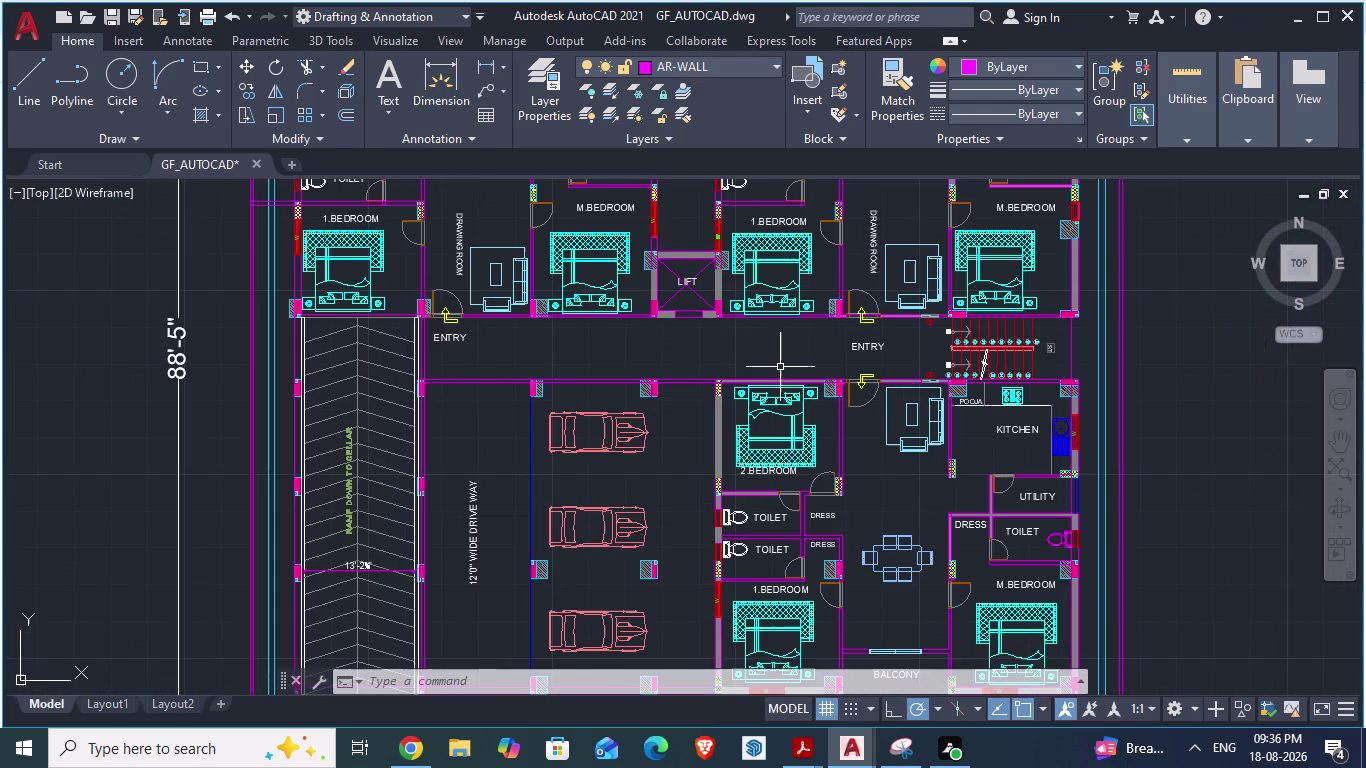
key(alt+Tab)
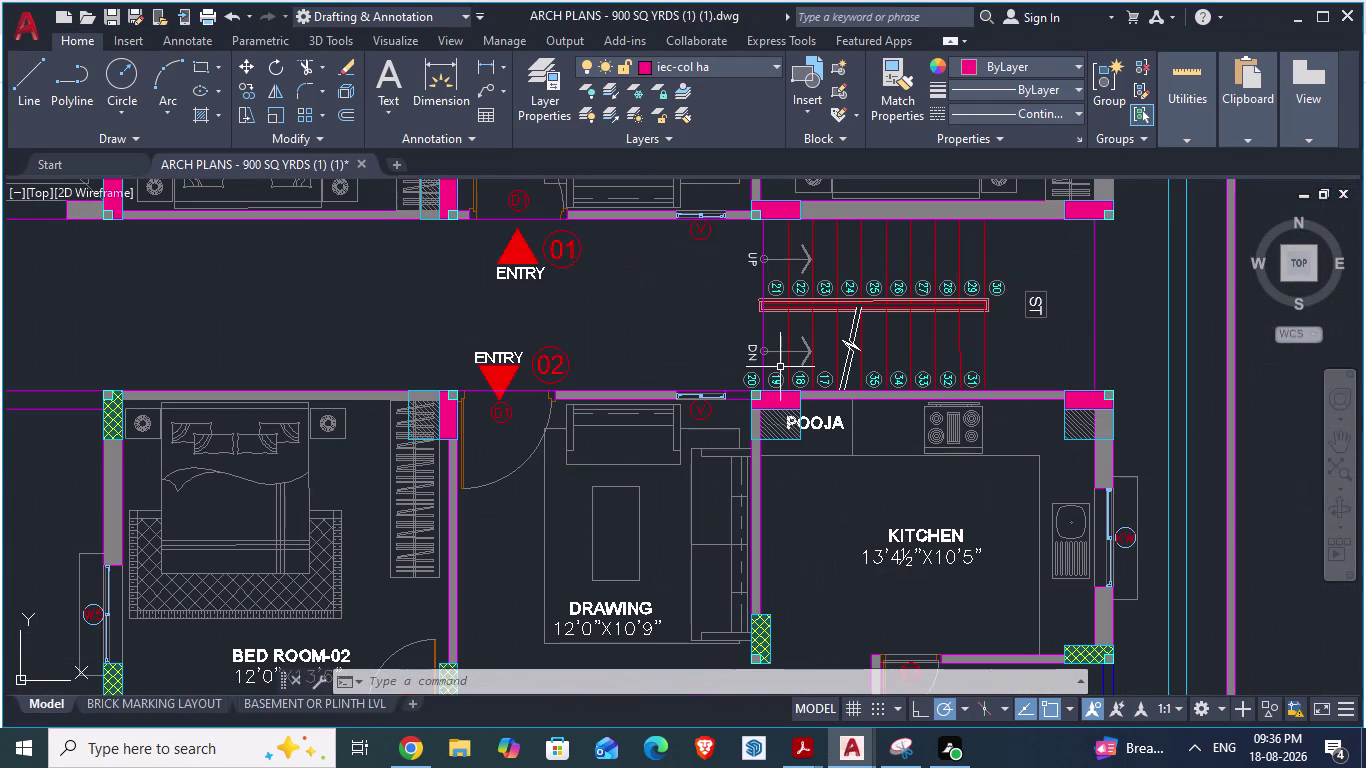
key(alt+Tab)
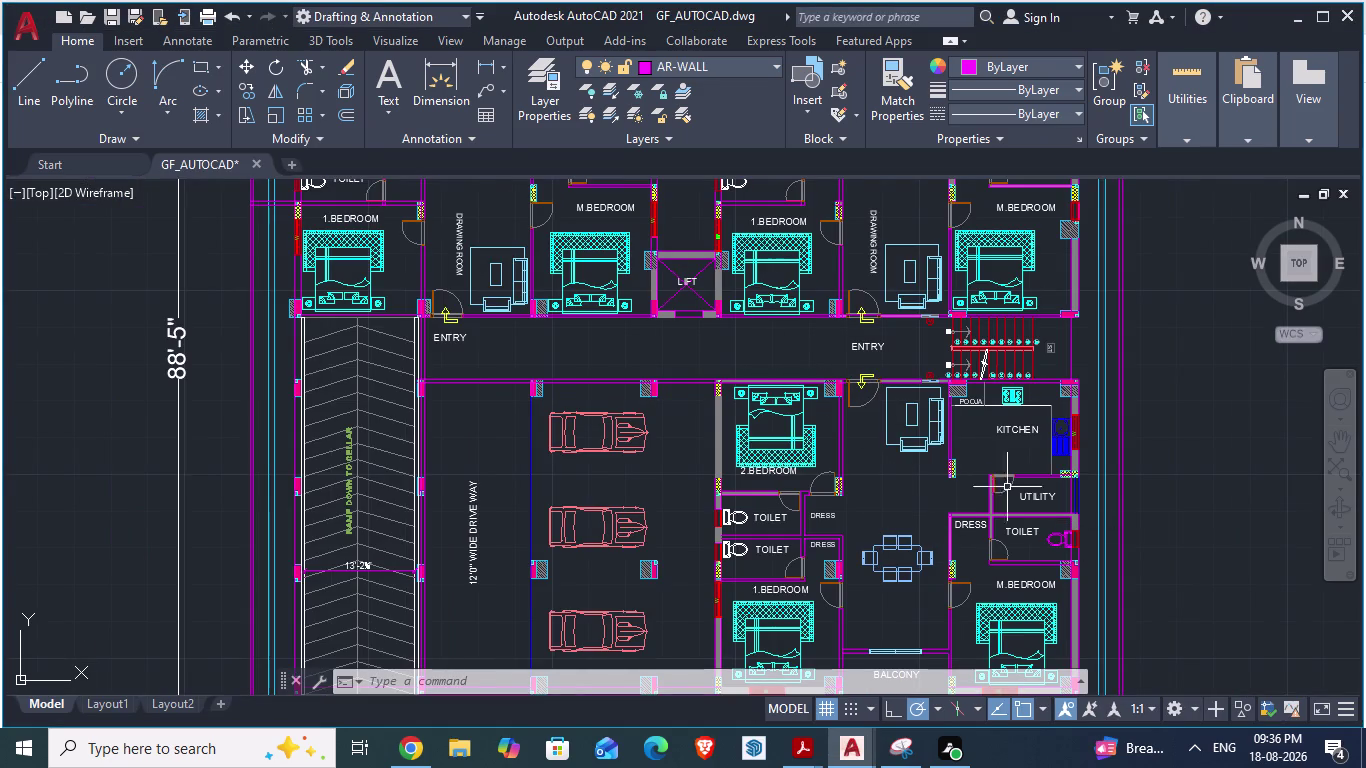
key(alt+Tab)
Keep alternating the two drawings, ending on ARCH PLANS' cellar, ground and typical floor plans.
scroll(down, 3)
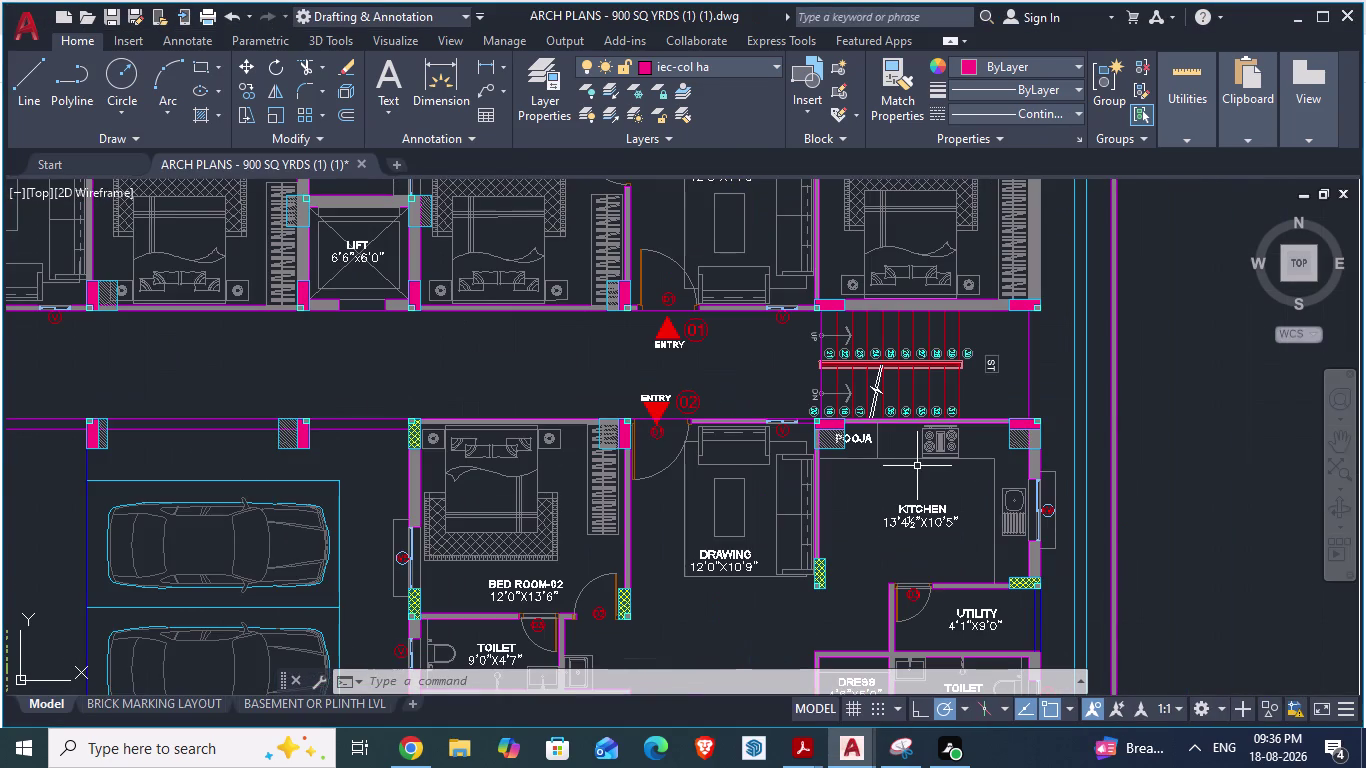
key(alt+Tab)
scroll(down, 3)
key(alt+Tab)
scroll(down, 3)
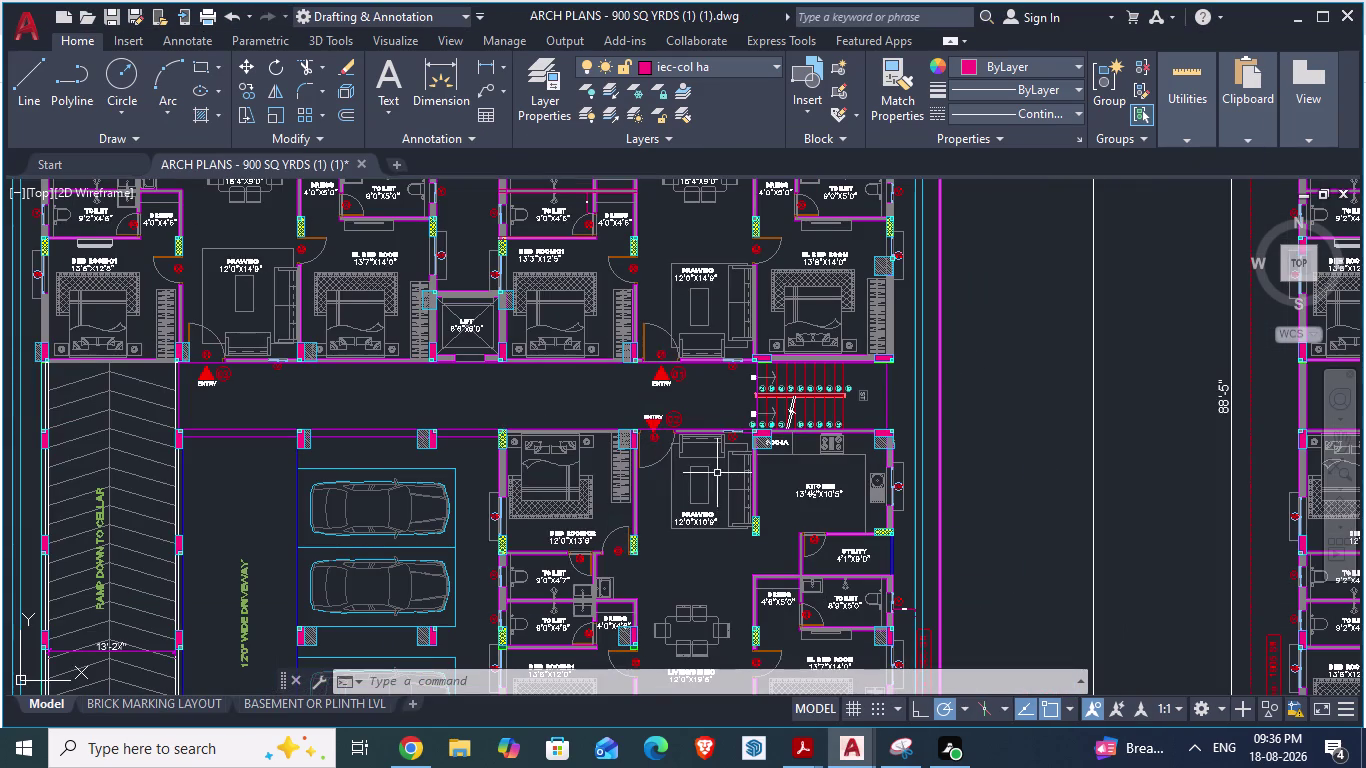
key(alt+Tab)
scroll(down, 3)
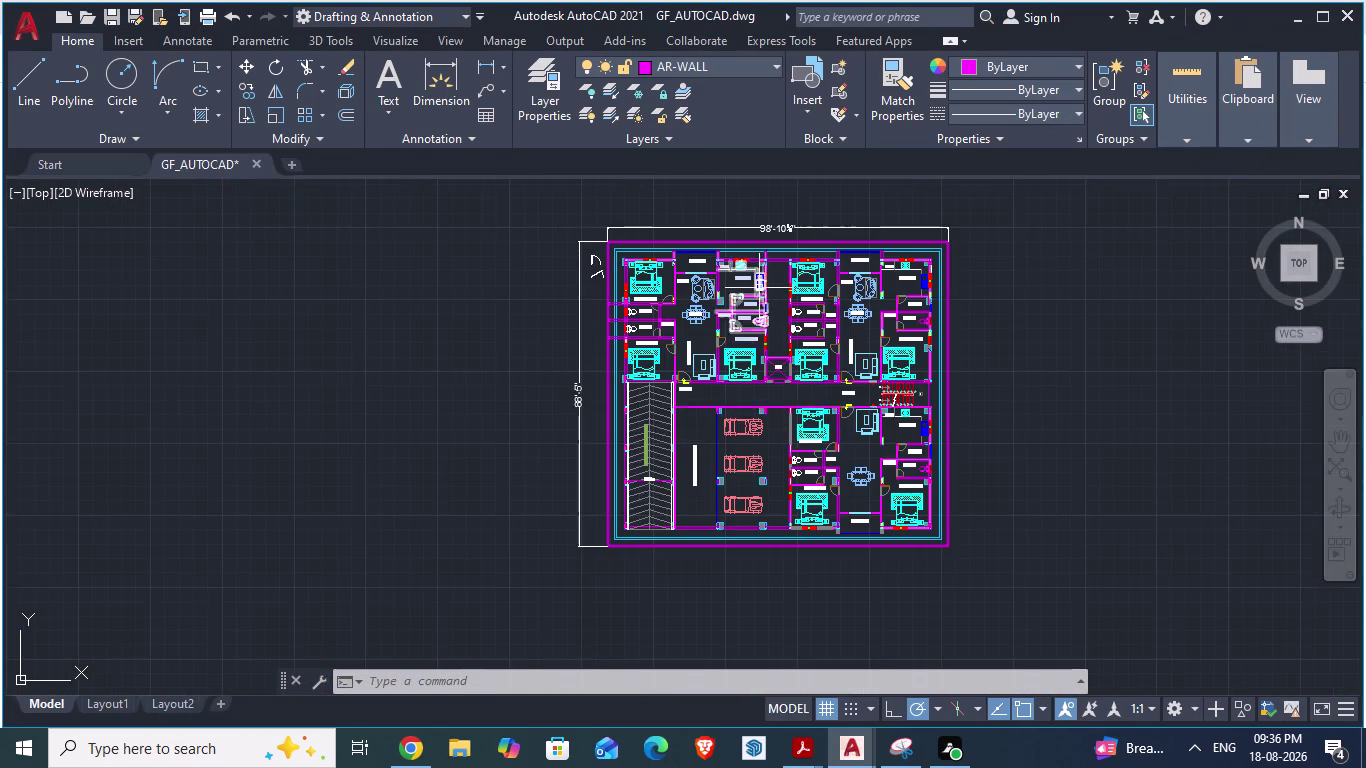
scroll(up, 3)
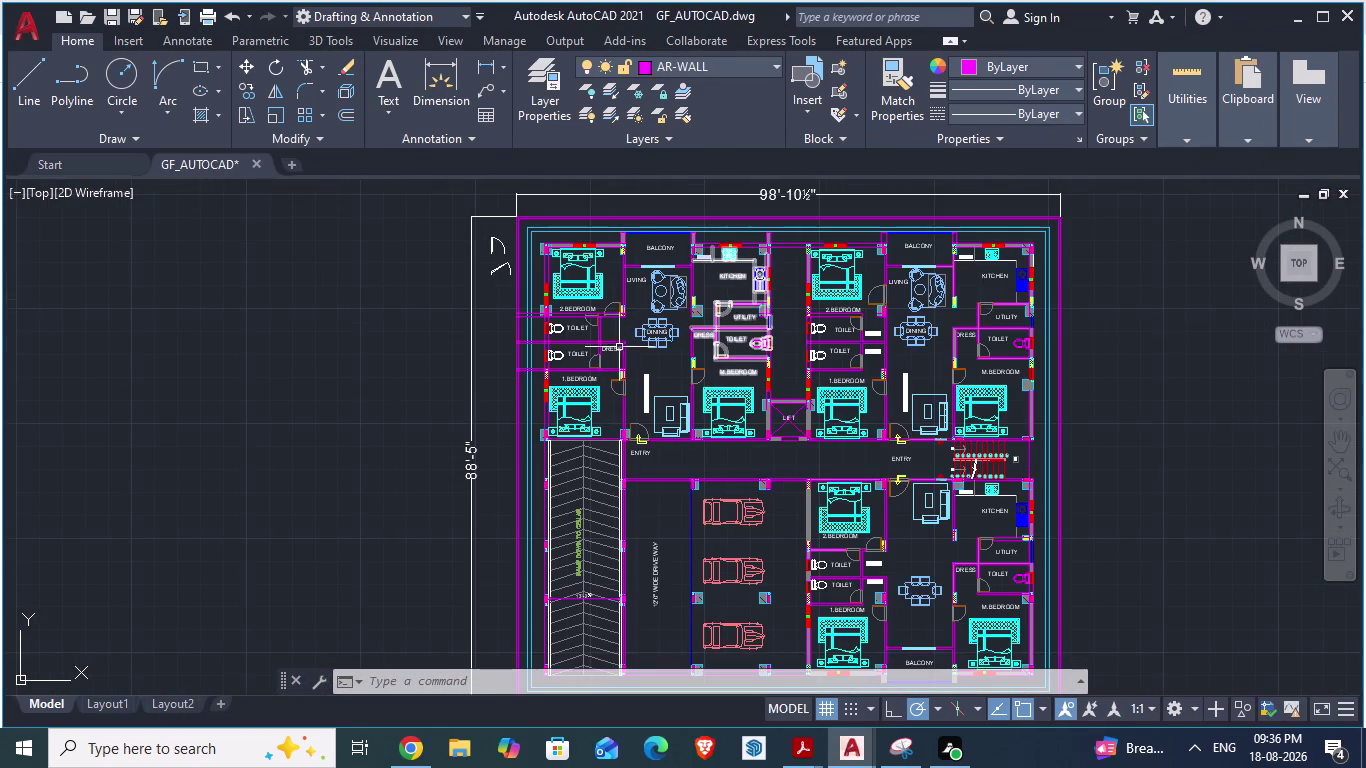
scroll(up, 3)
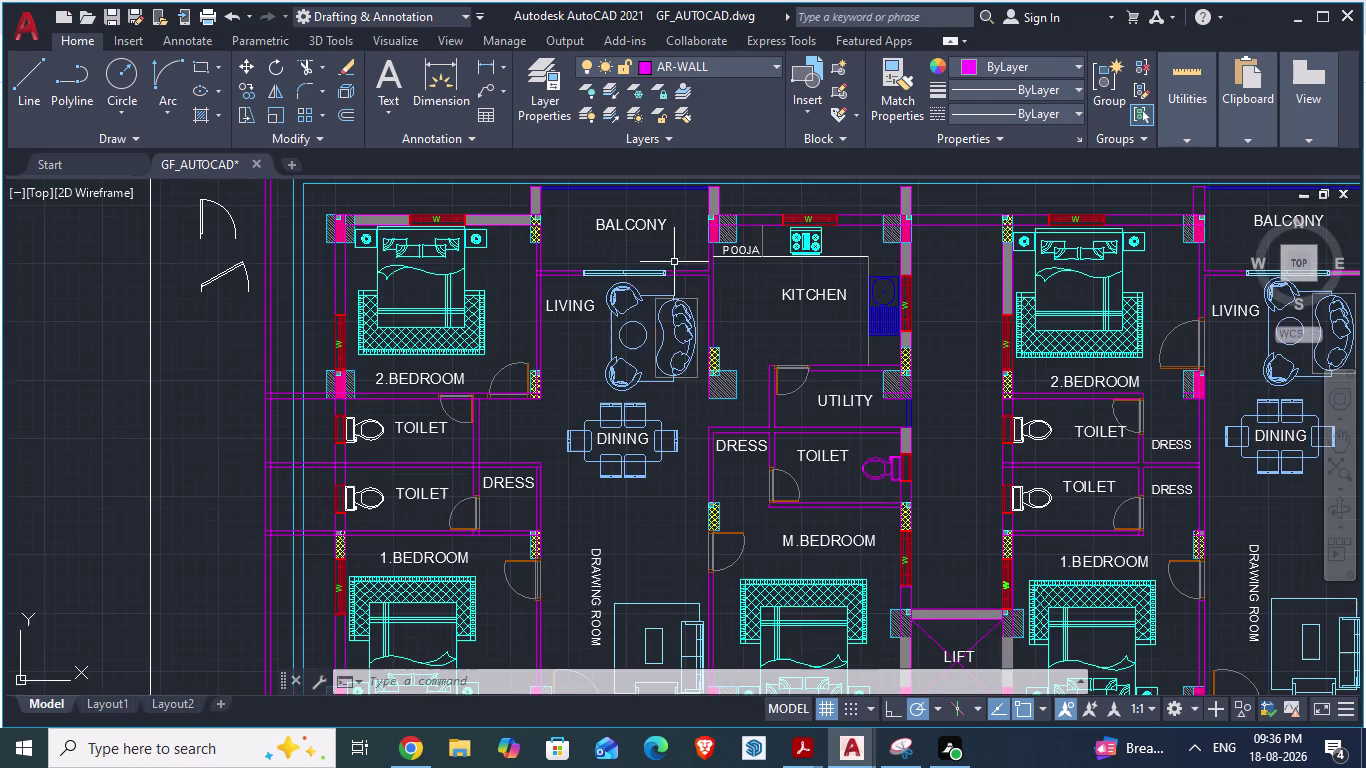
scroll(down, 3)
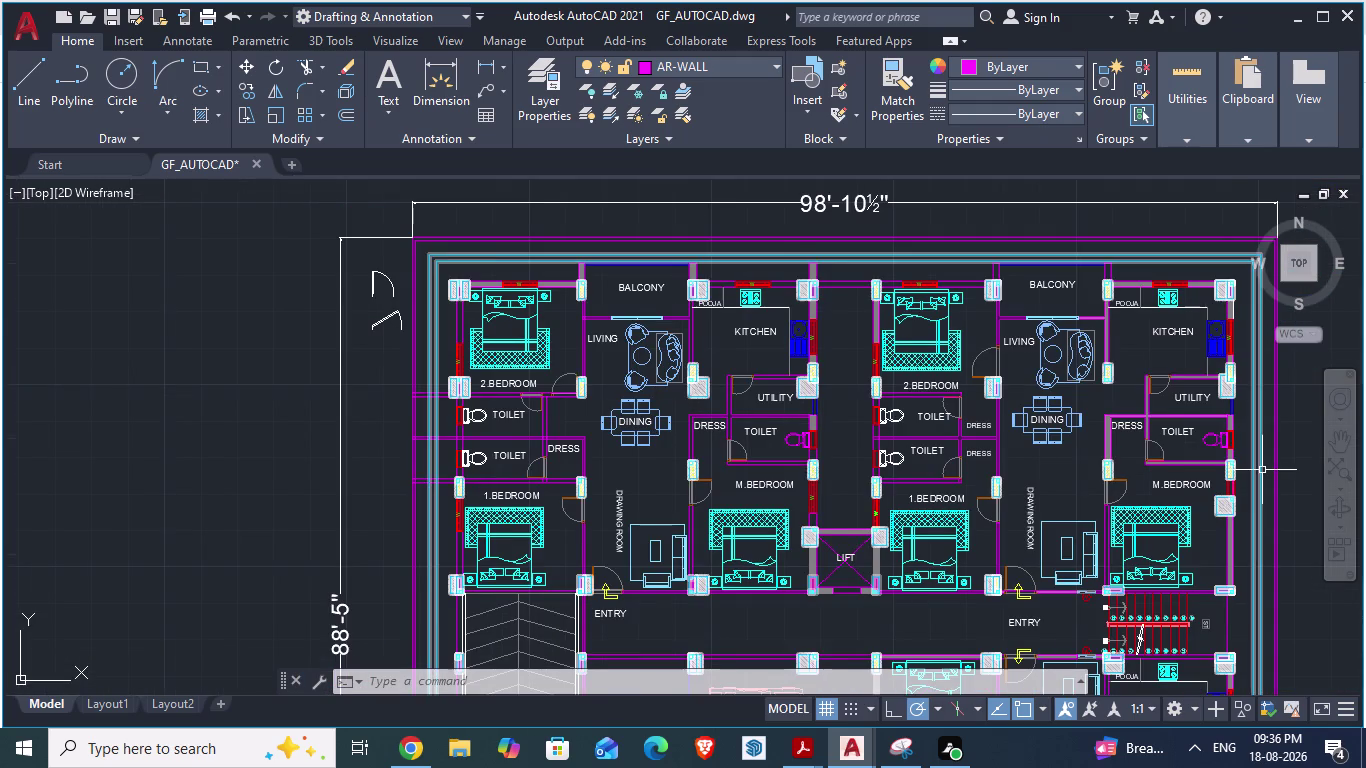
key(alt+Tab)
scroll(down, 3)
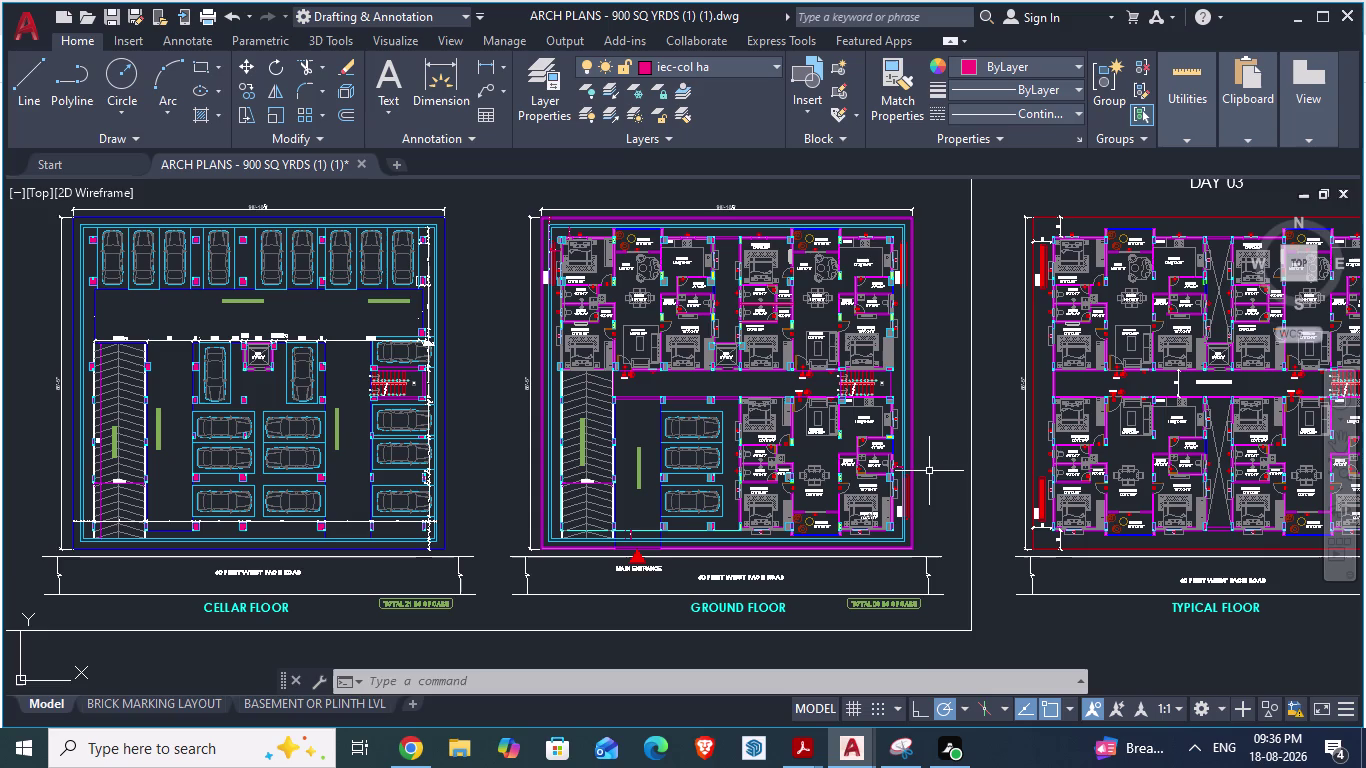
Zoom between ARCH PLANS and GF_AUTOCAD to locate the toilet and dress rooms.
scroll(up, 3)
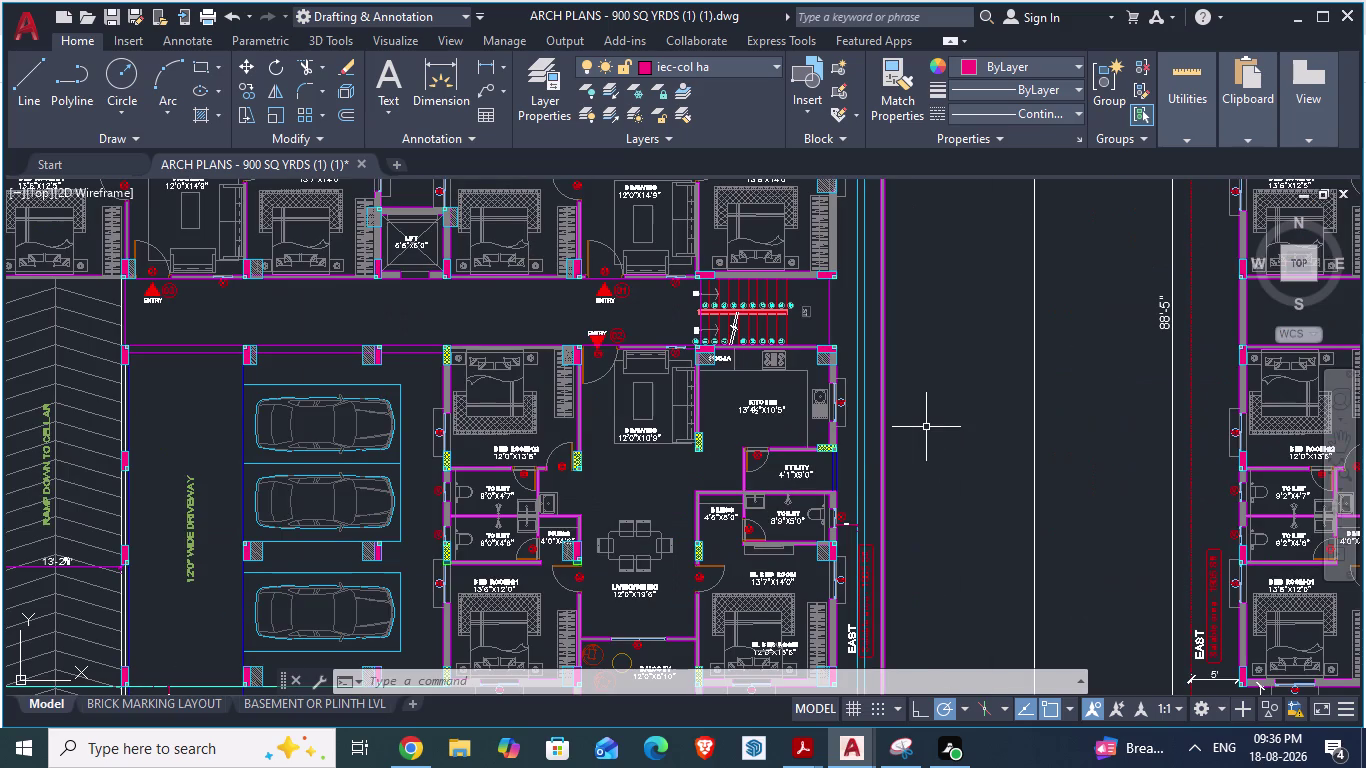
scroll(down, 3)
key(alt+Tab)
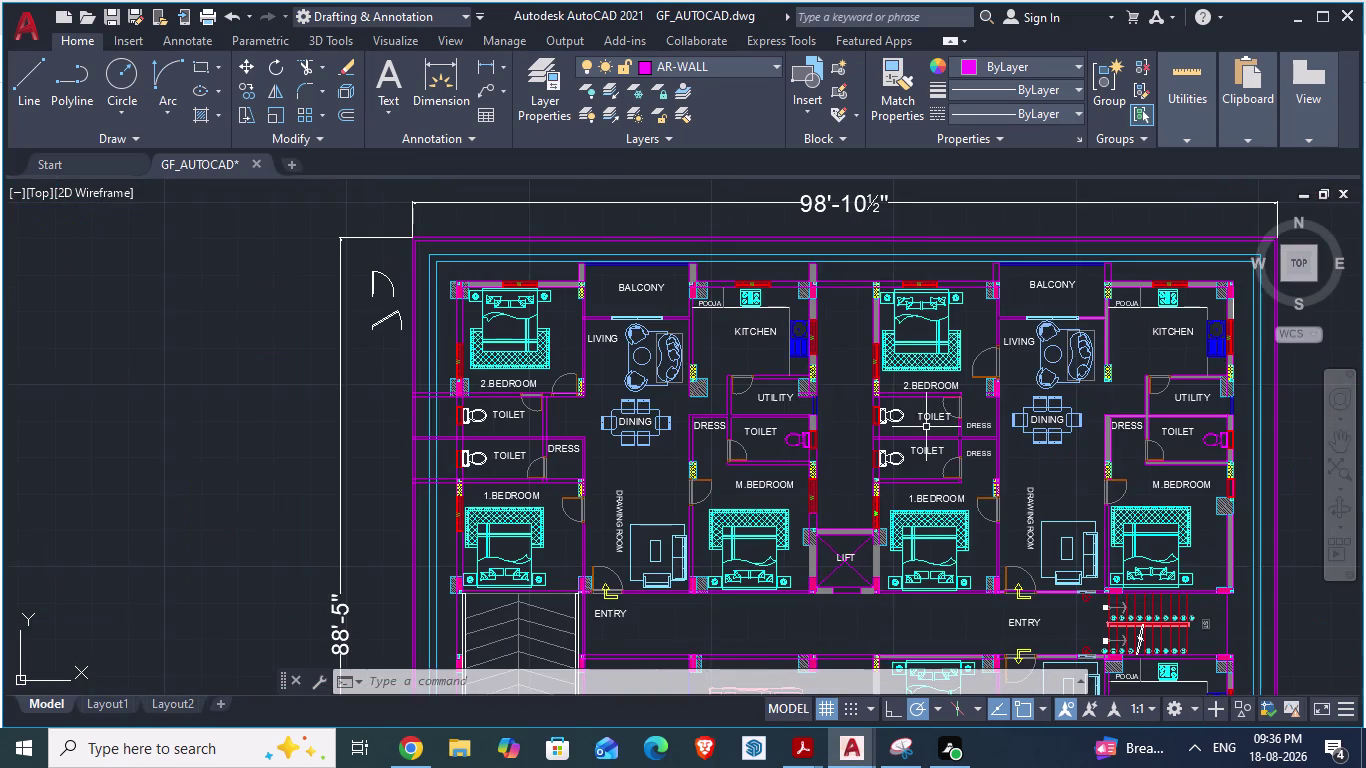
scroll(down, 3)
scroll(up, 3)
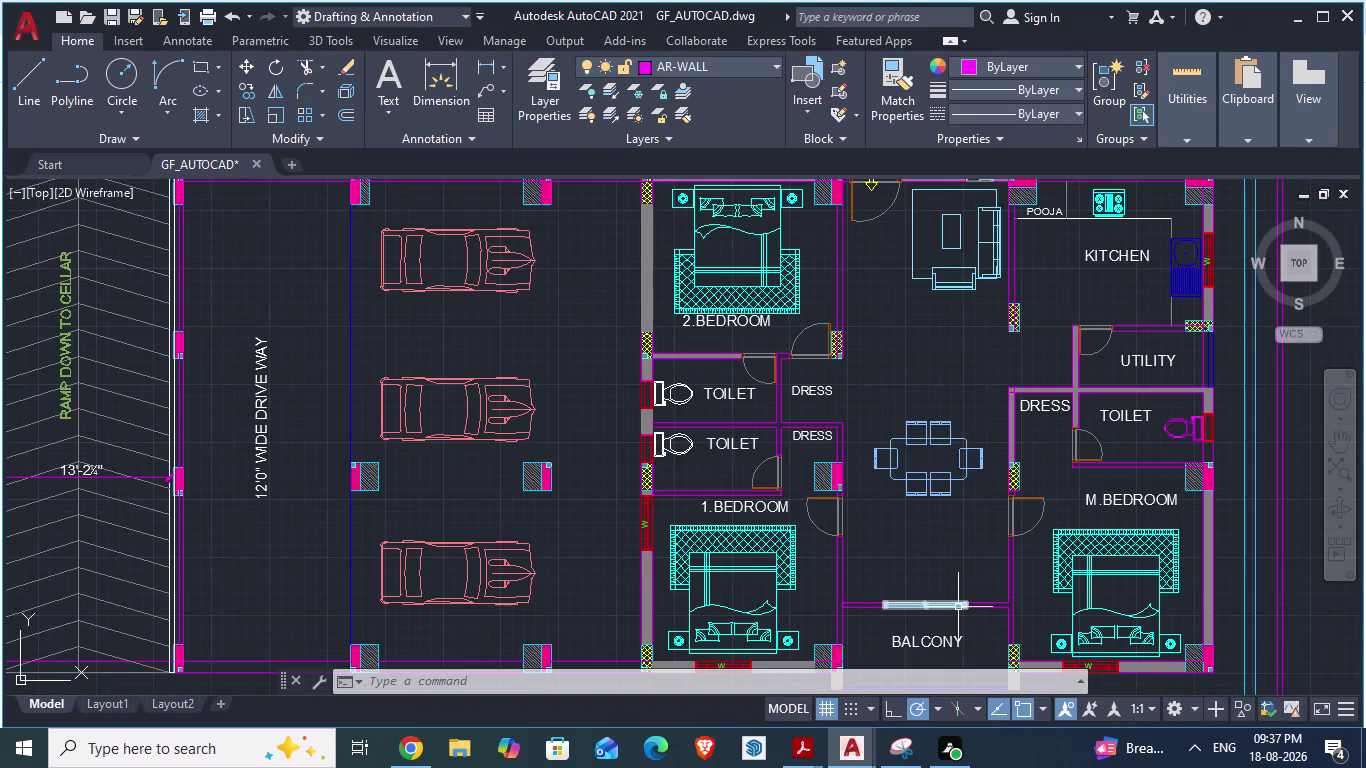
scroll(down, 3)
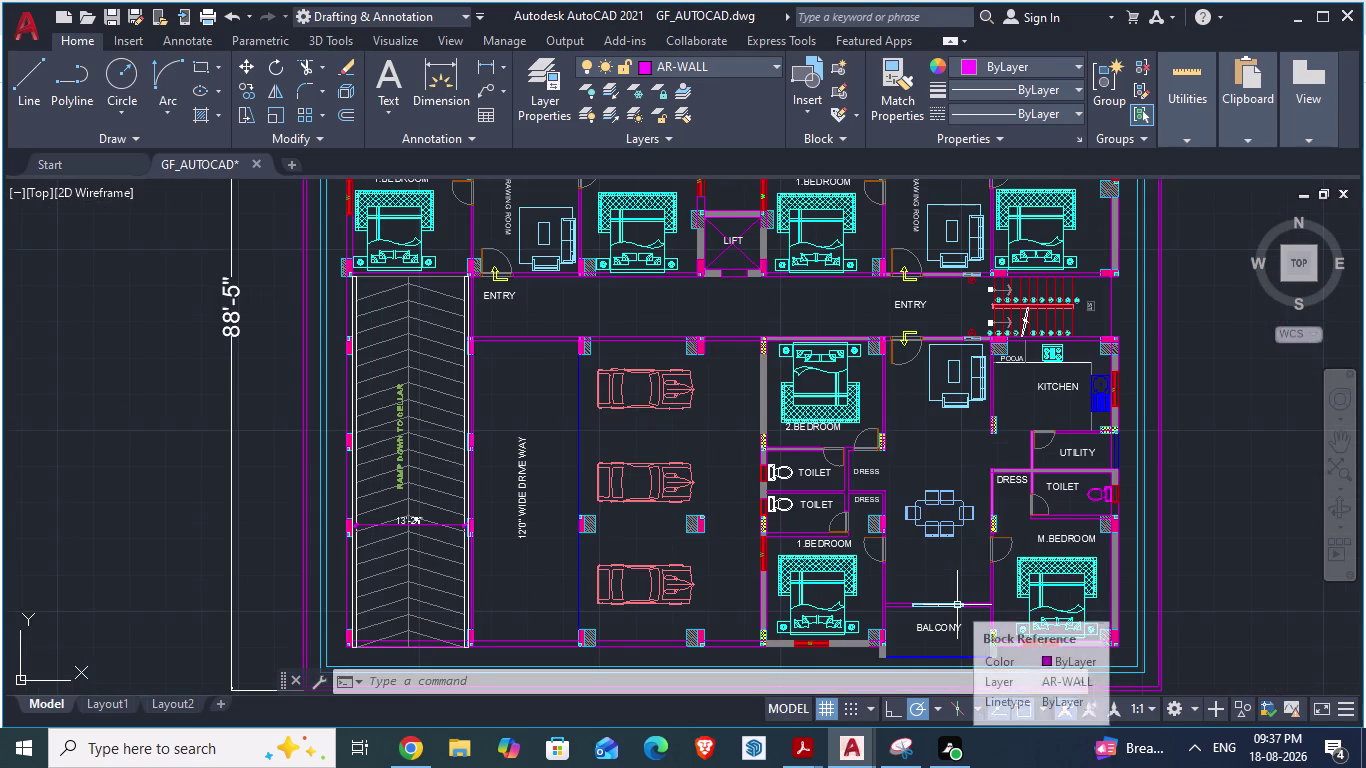
scroll(up, 3)
key(alt+Tab)
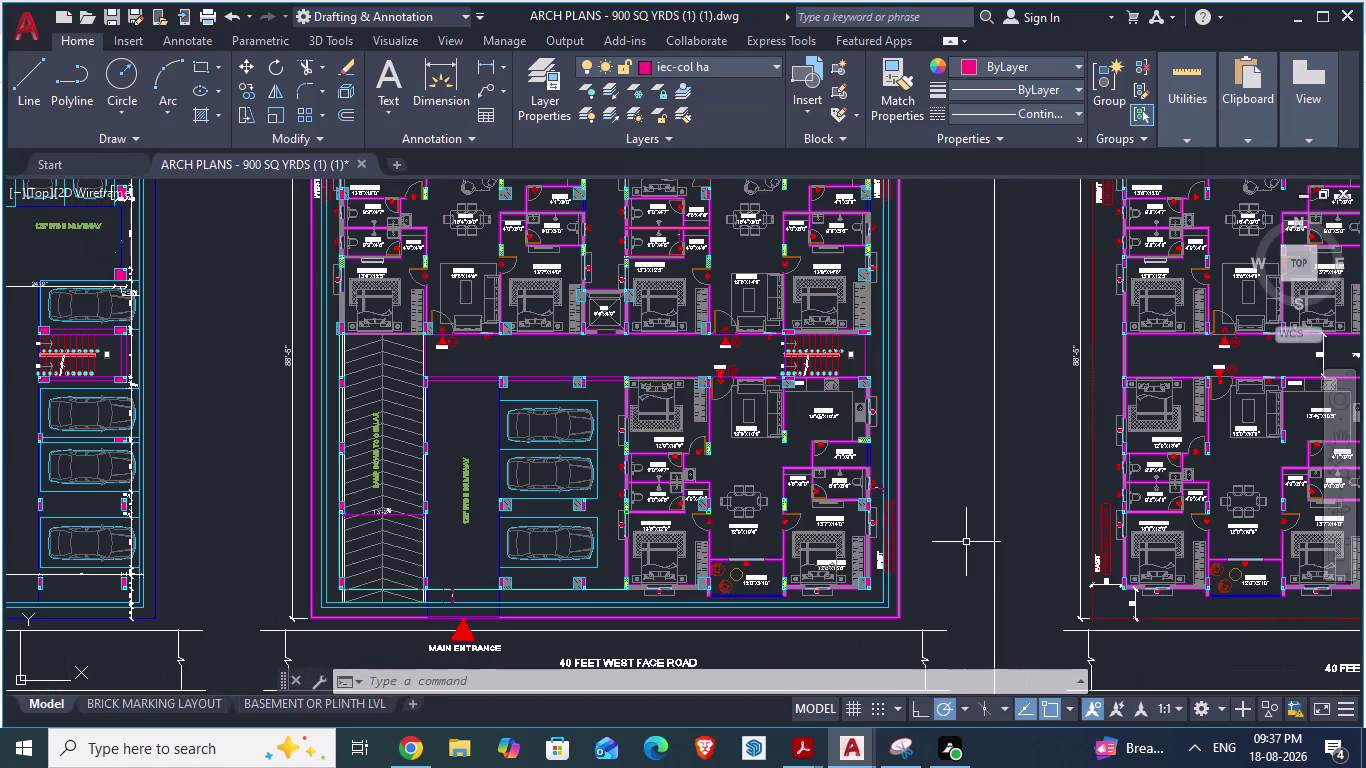
scroll(up, 3)
scroll(up, 3)
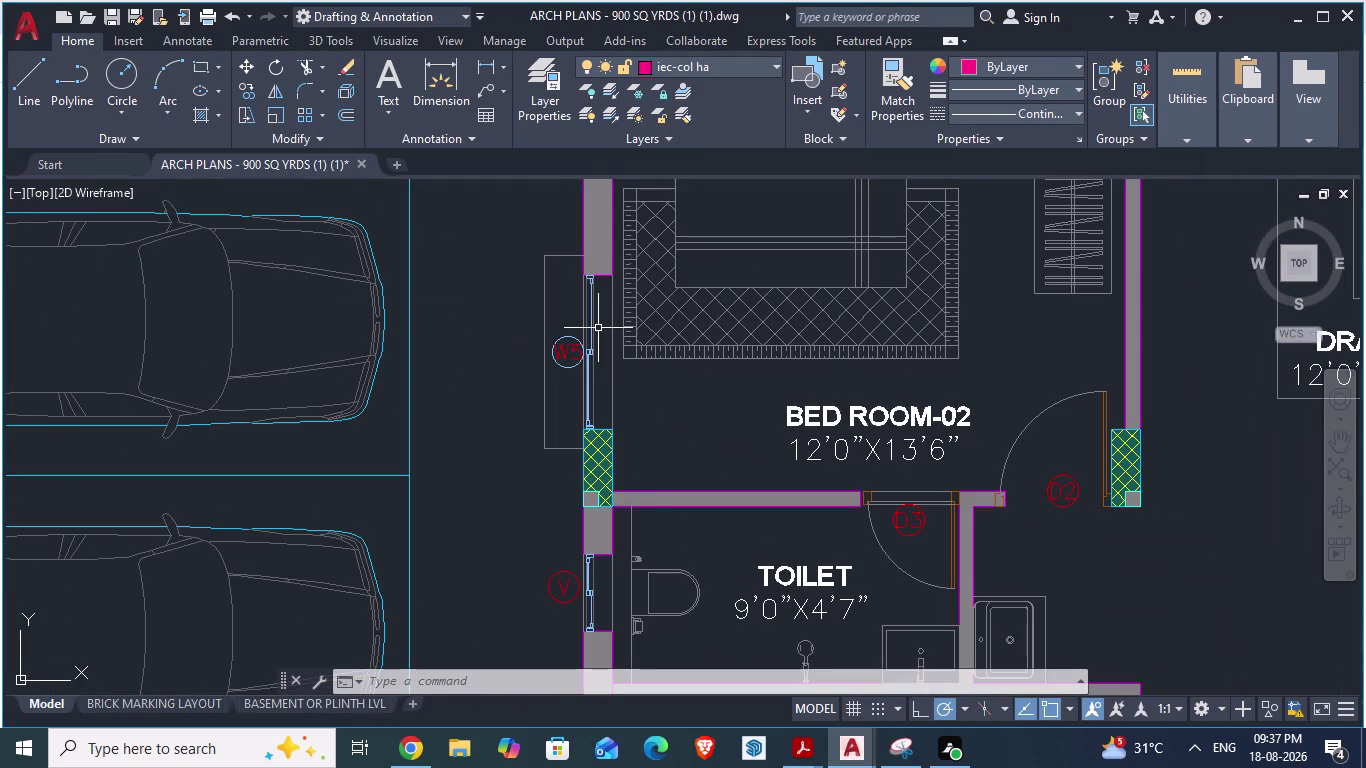
key(alt+Tab)
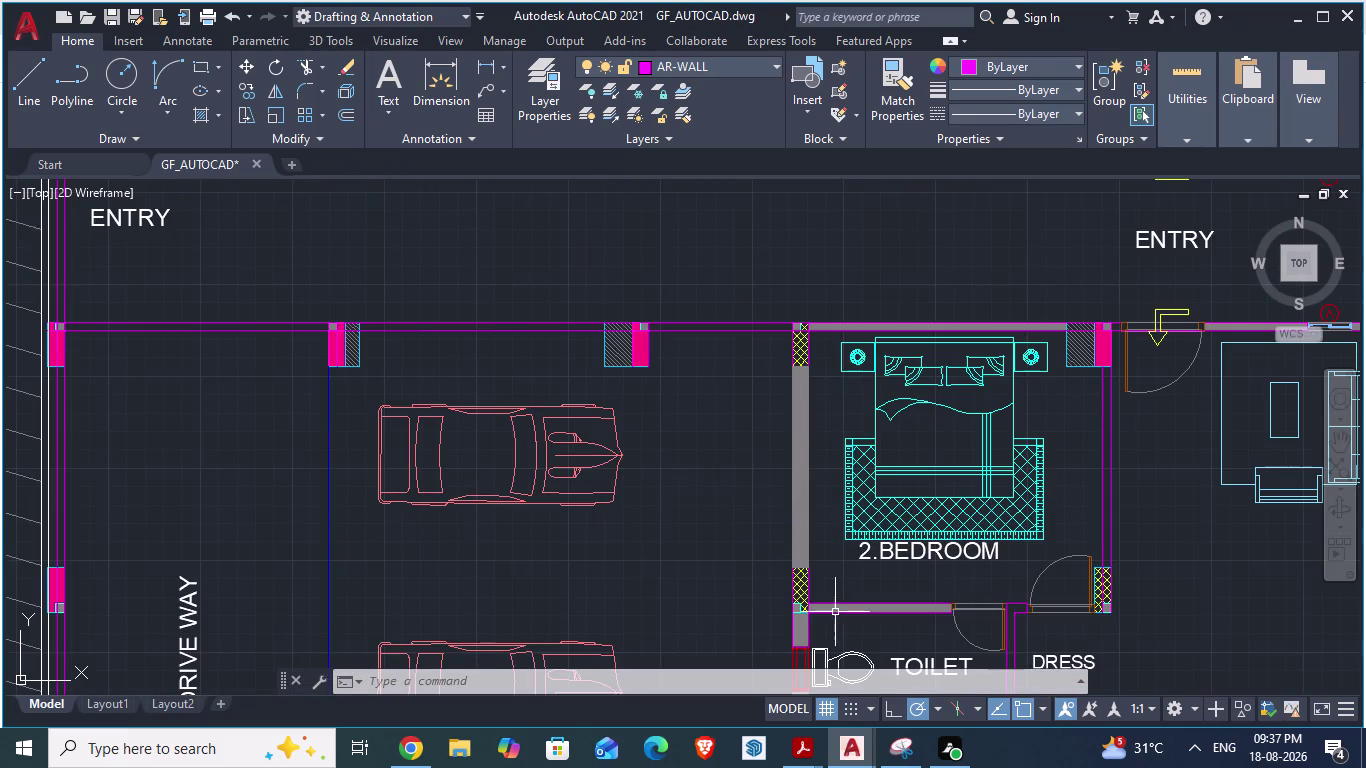
scroll(up, 3)
scroll(up, 3)
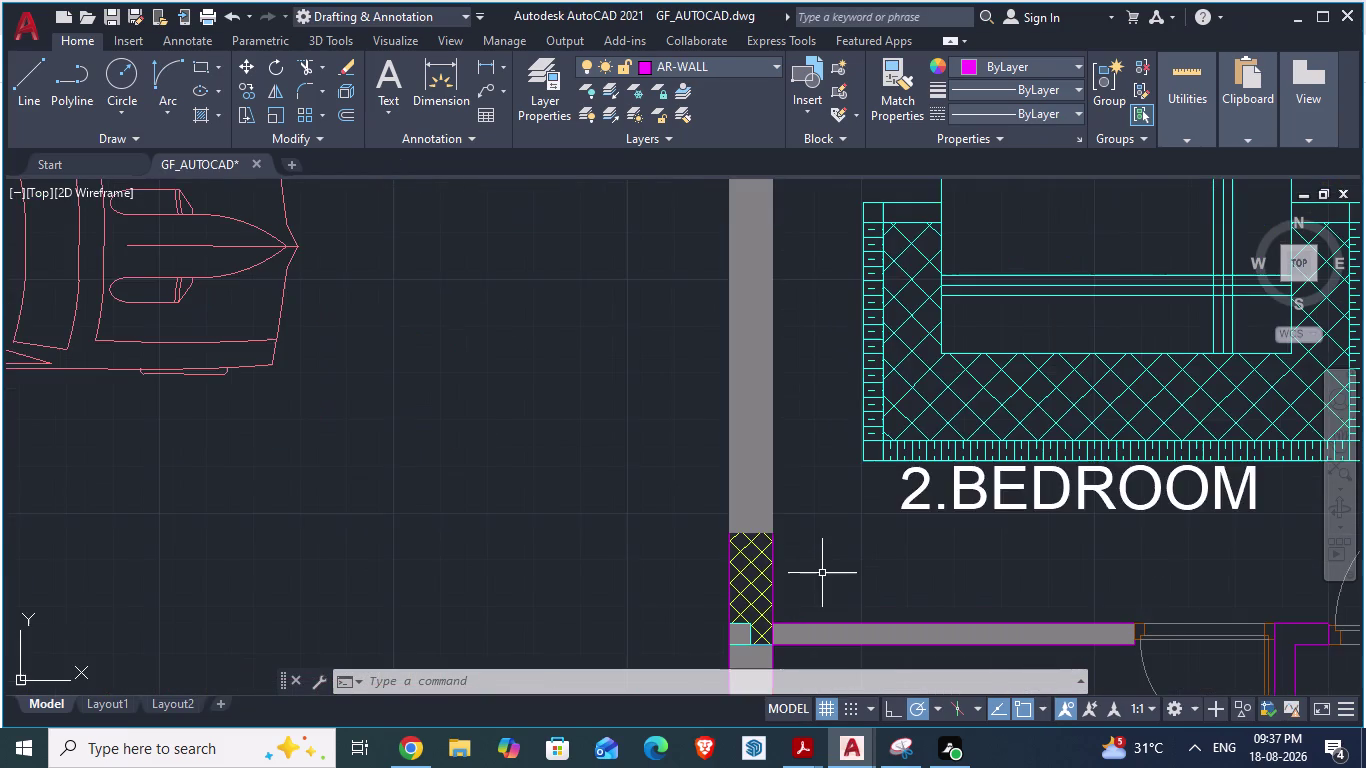
scroll(down, 3)
scroll(down, 3)
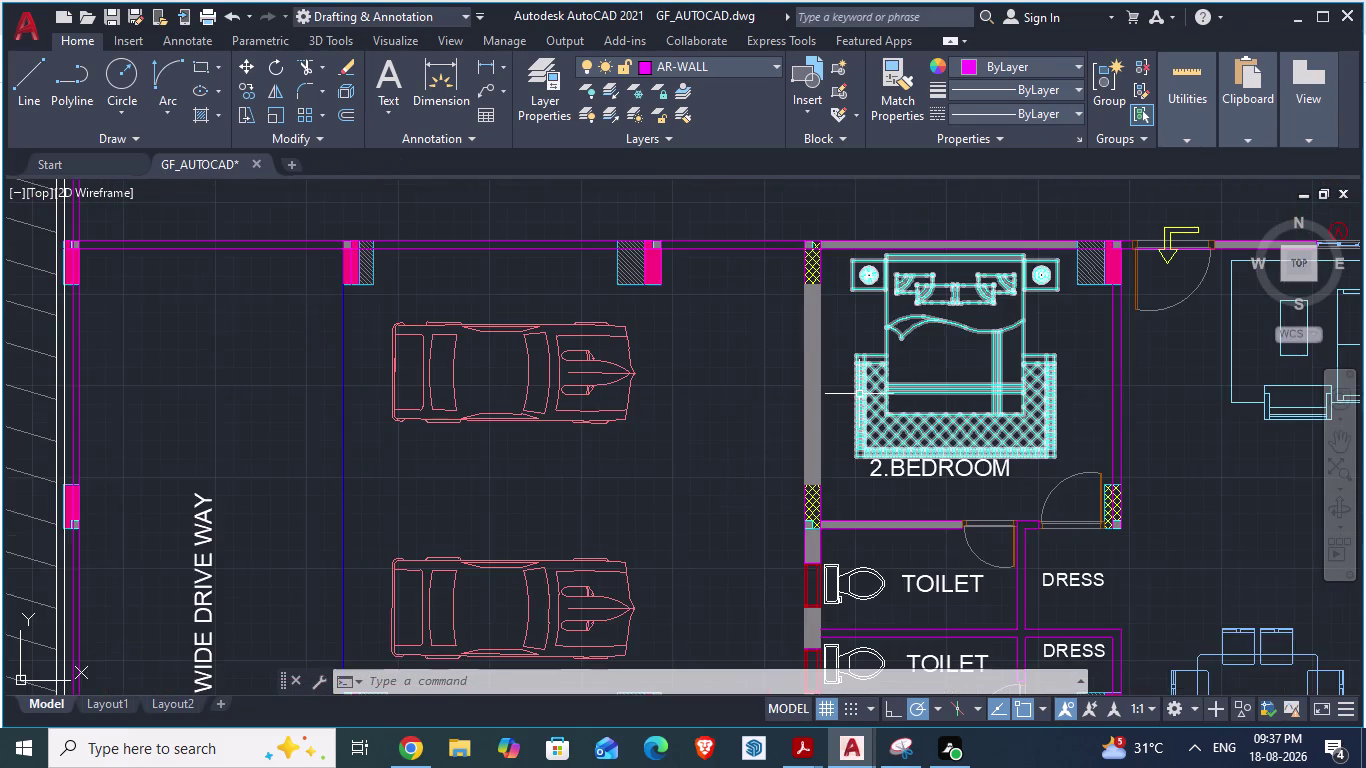
scroll(down, 3)
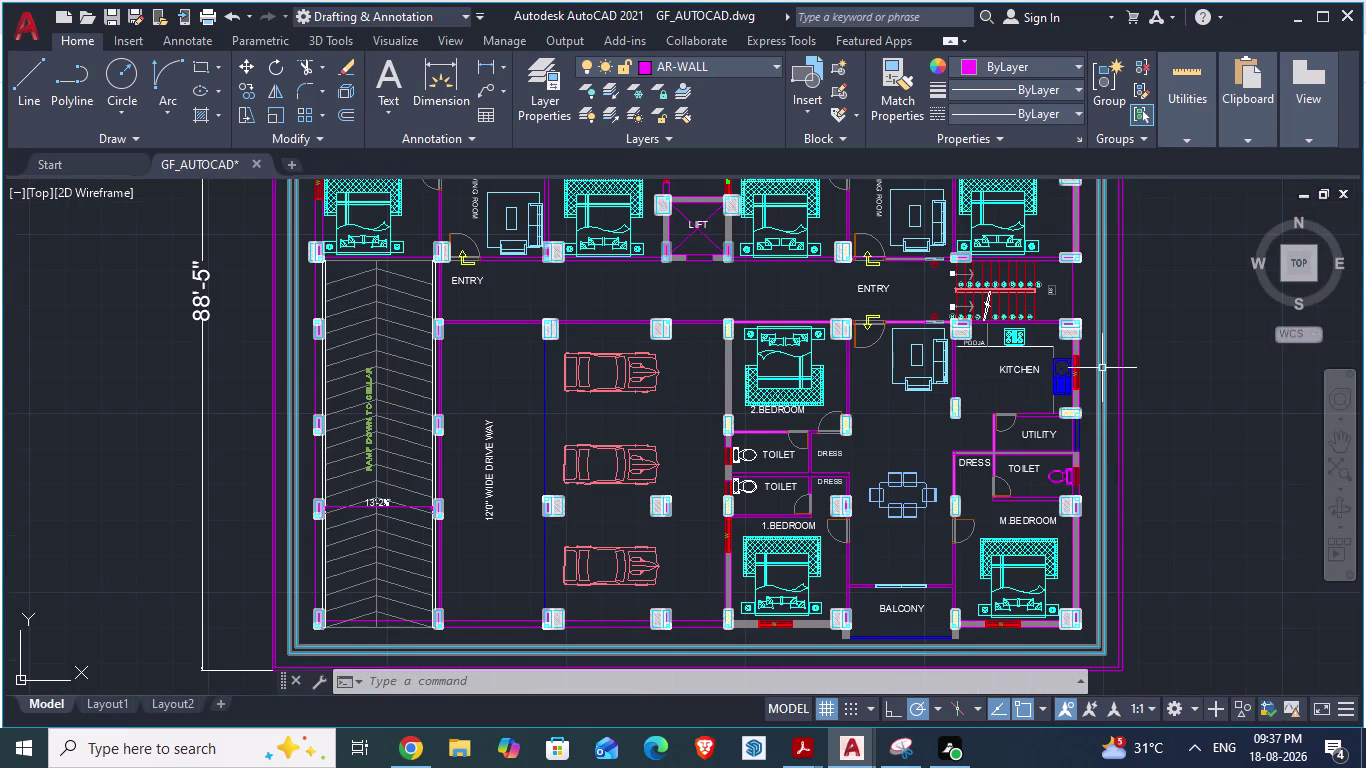
Compare the reference toilet and dress layout against the GF_AUTOCAD plan.
key(alt+Tab)
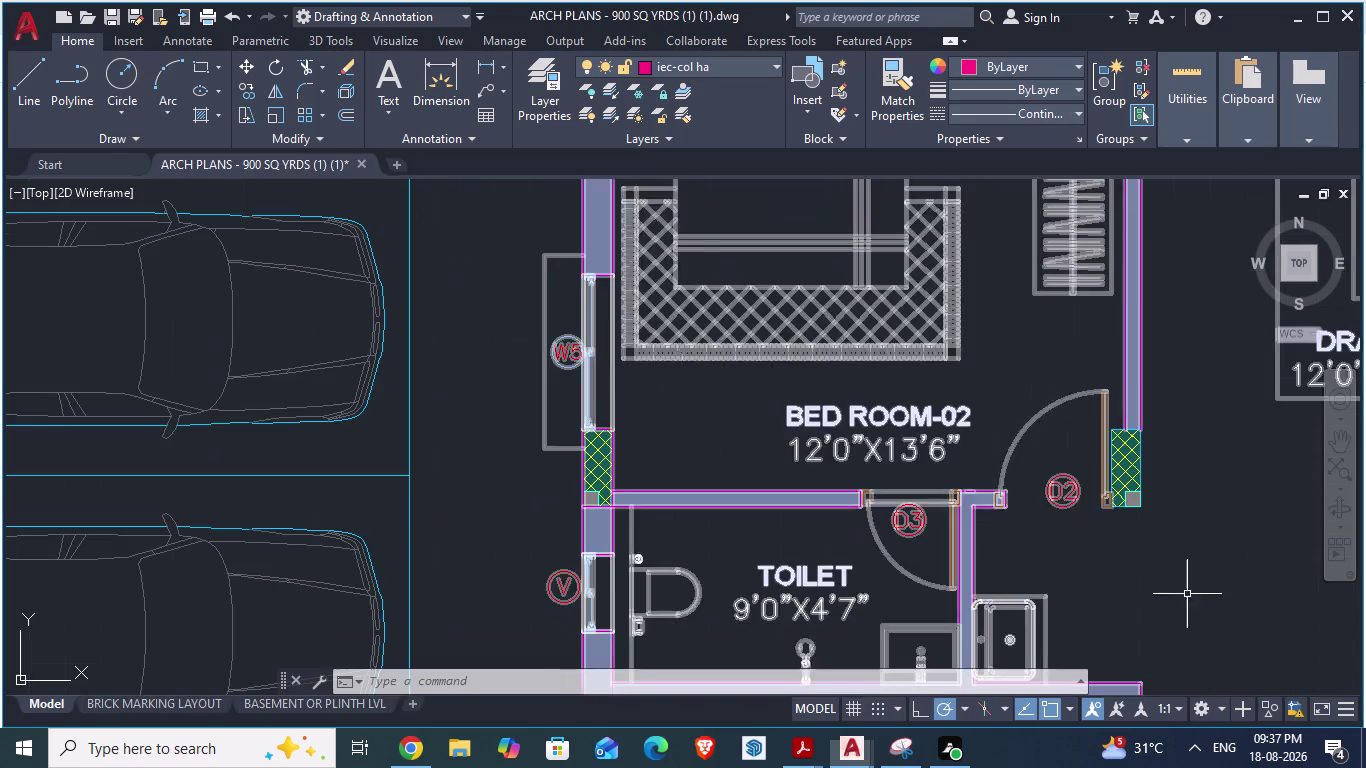
scroll(down, 3)
scroll(down, 3)
scroll(up, 3)
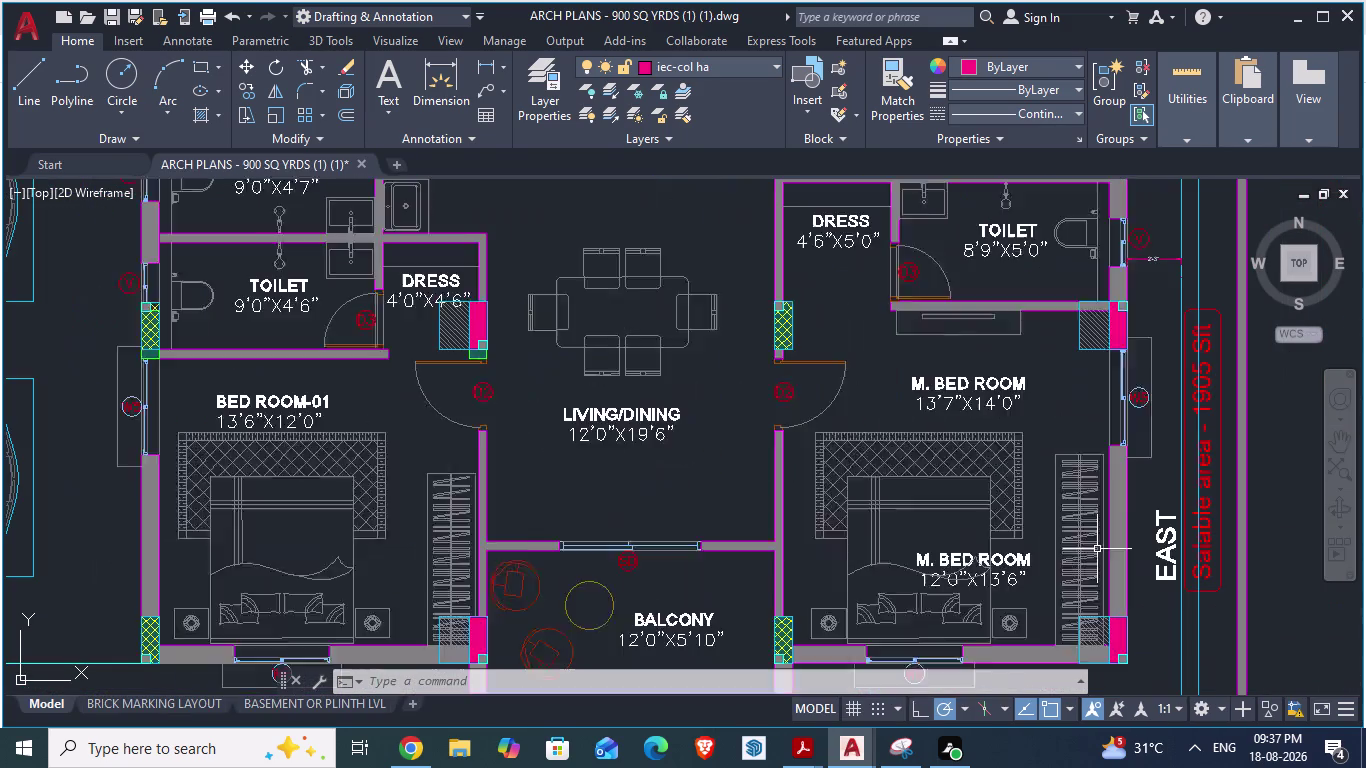
key(alt+Tab)
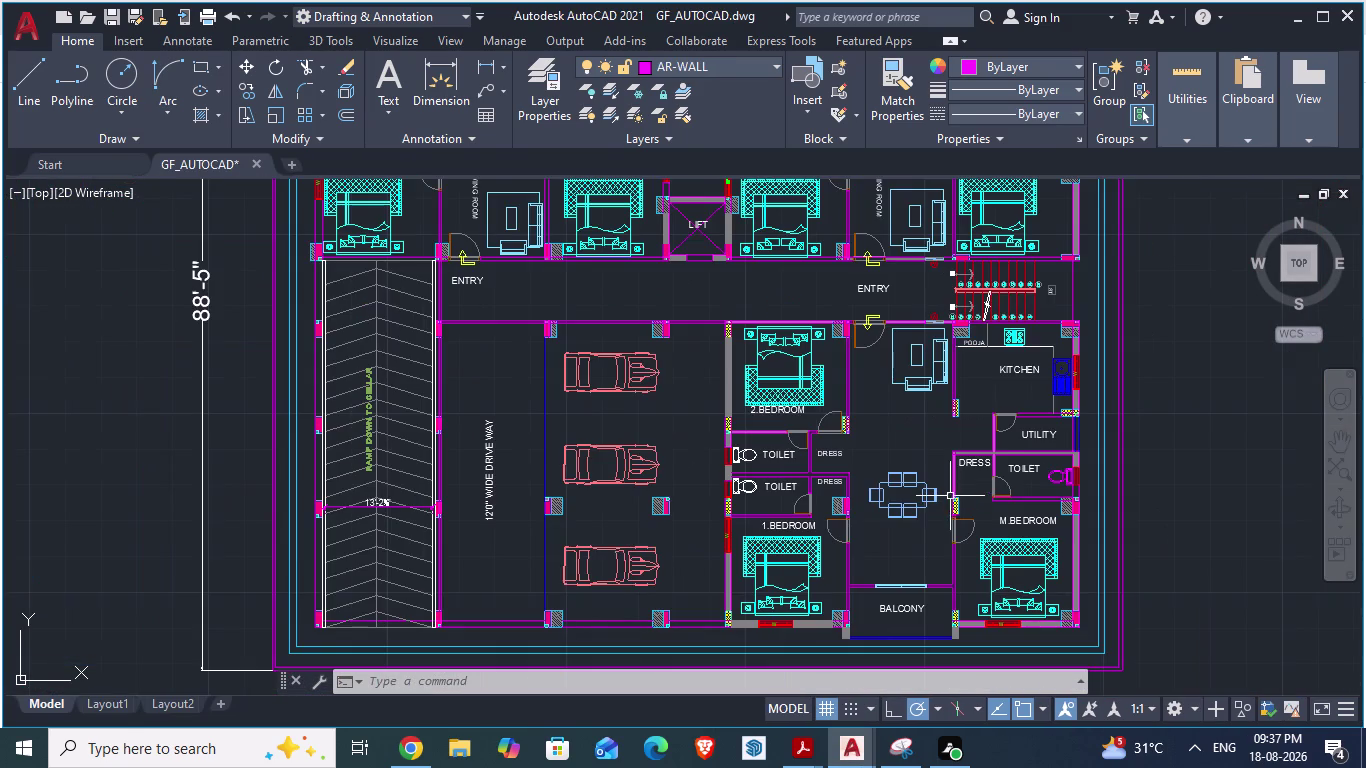
scroll(up, 3)
scroll(down, 3)
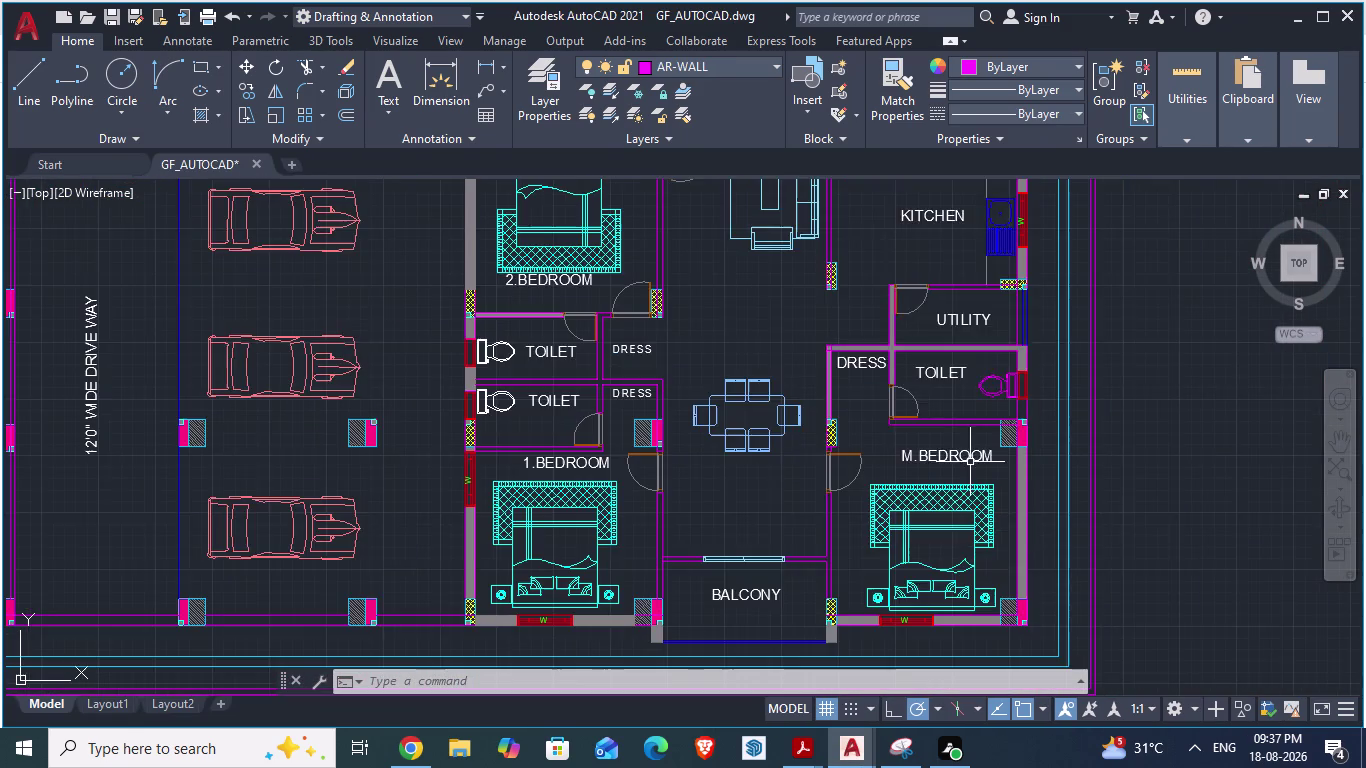
scroll(up, 3)
key(alt+Tab)
scroll(down, 3)
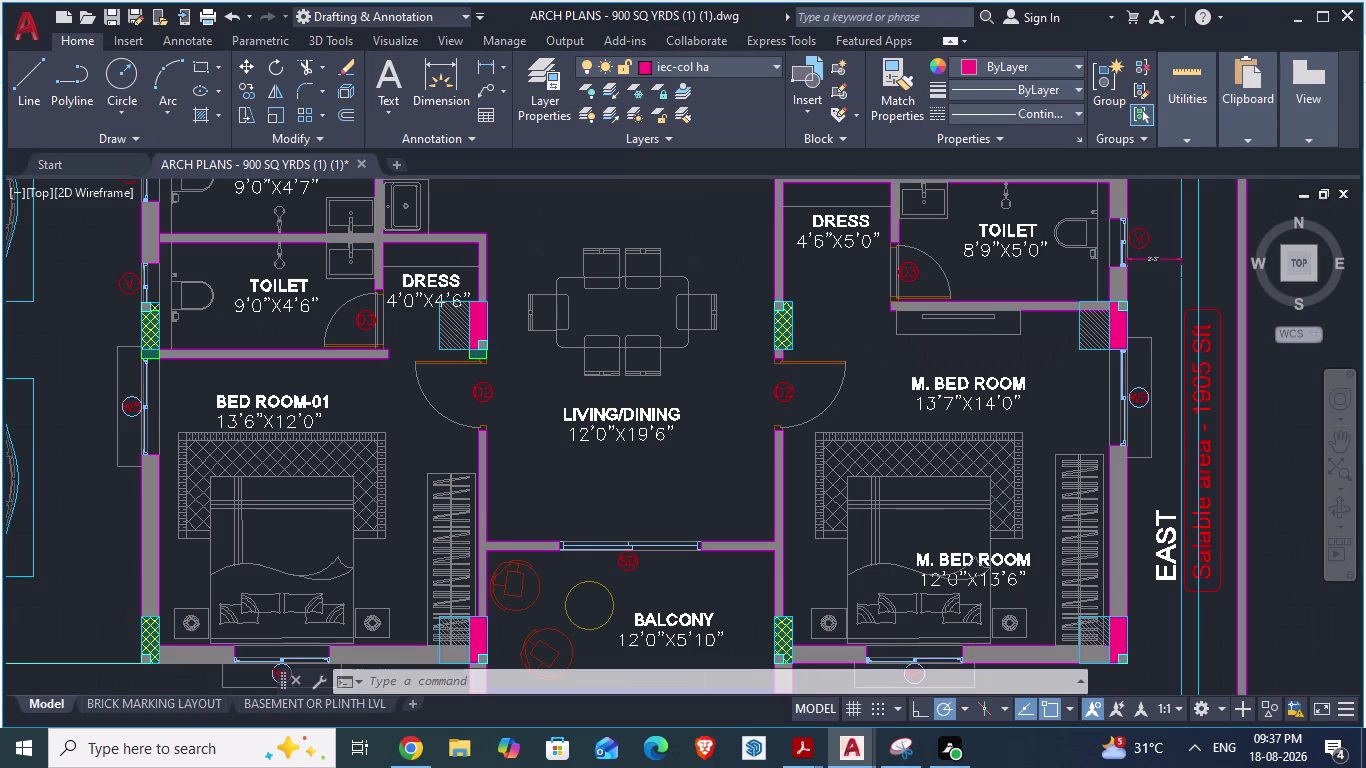
scroll(up, 3)
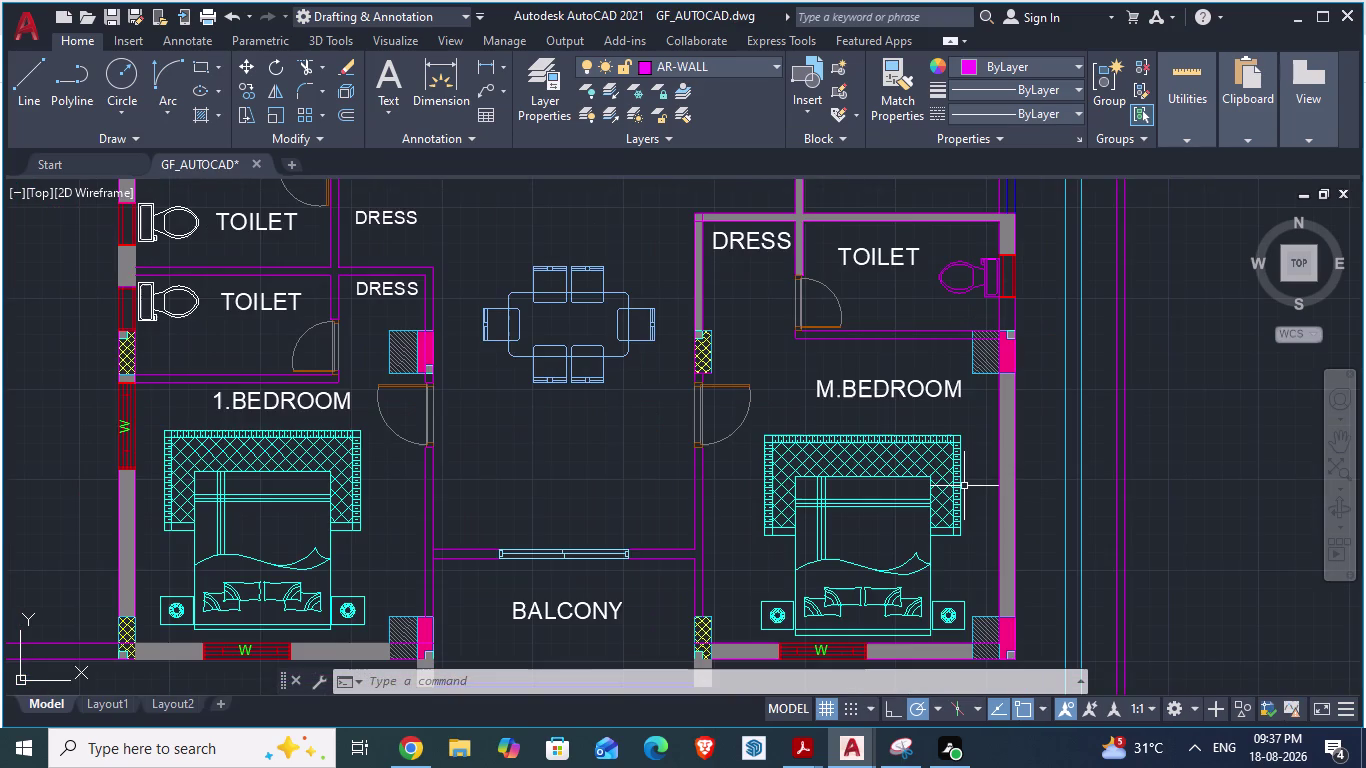
scroll(down, 3)
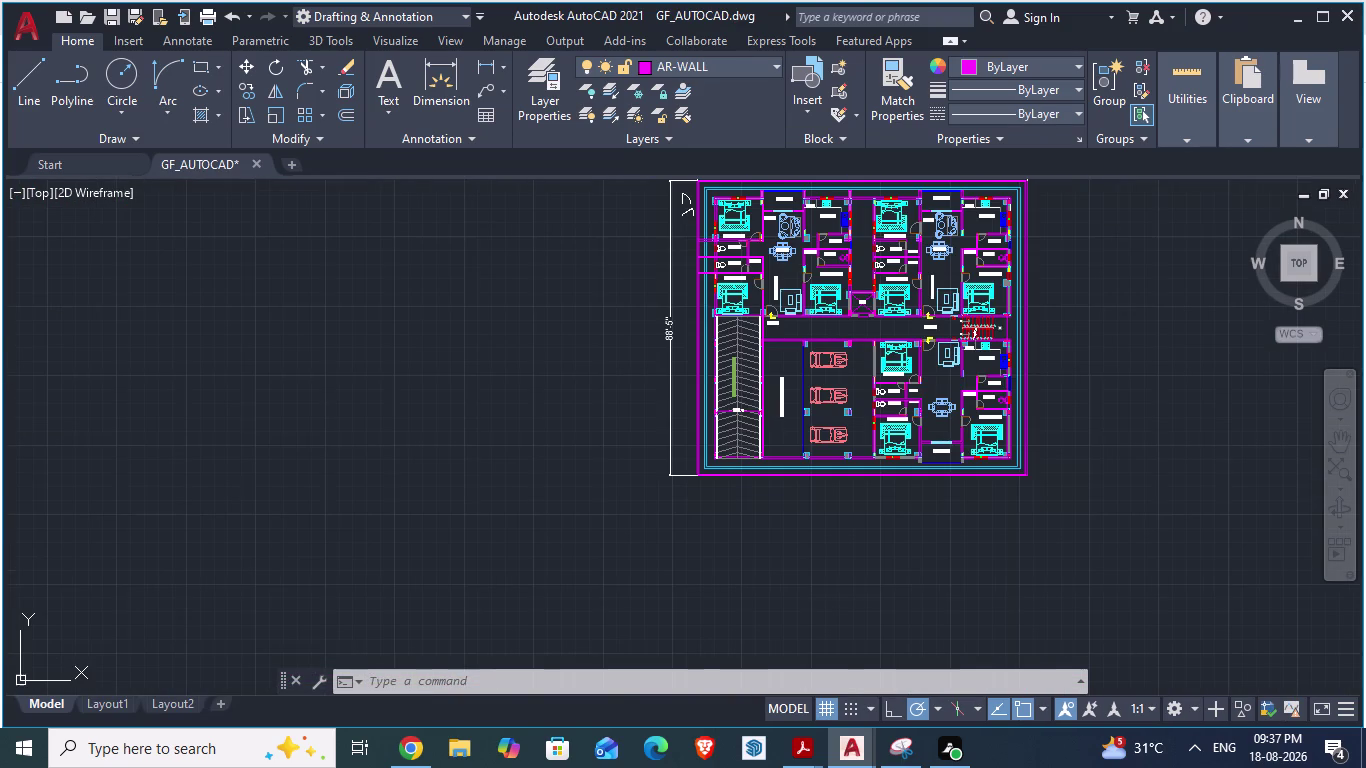
scroll(up, 3)
scroll(up, 3)
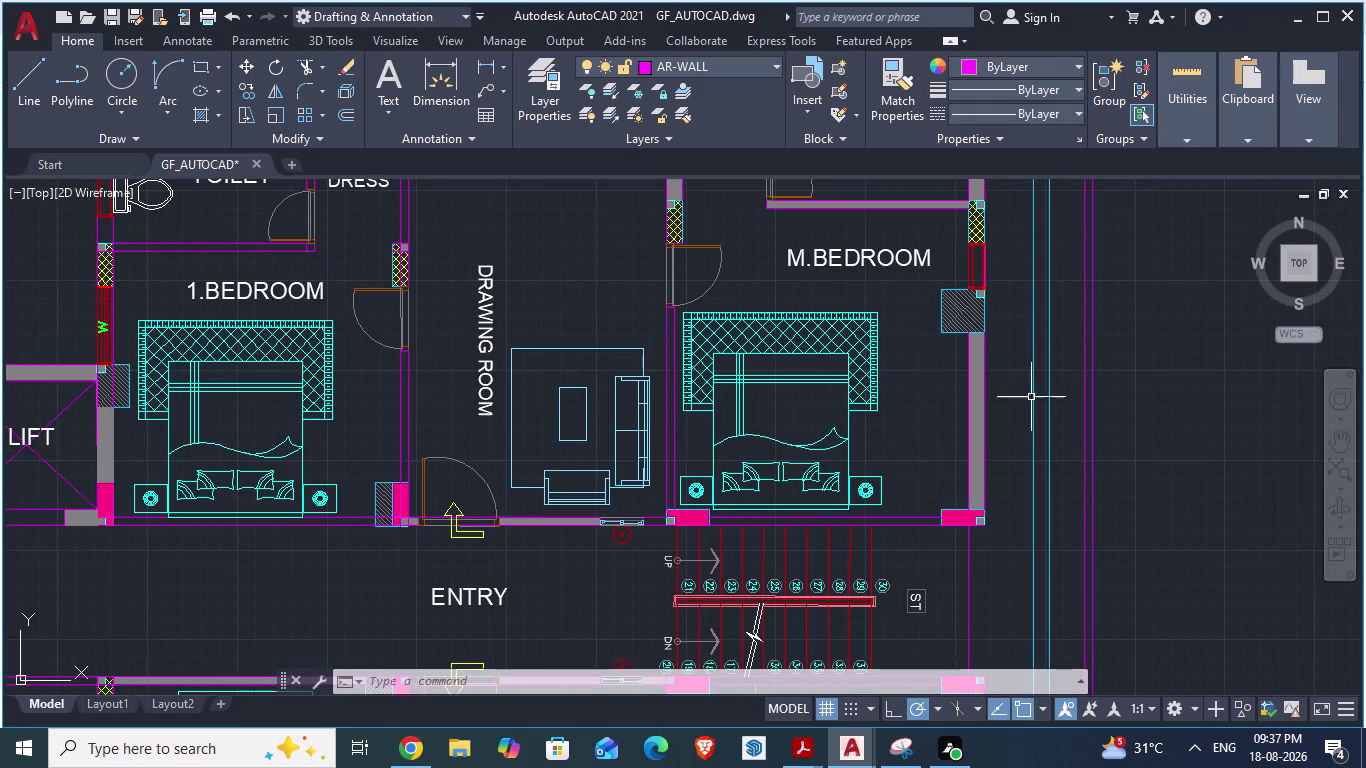
key(alt+Tab)
scroll(down, 3)
scroll(down, 3)
scroll(up, 3)
scroll(down, 3)
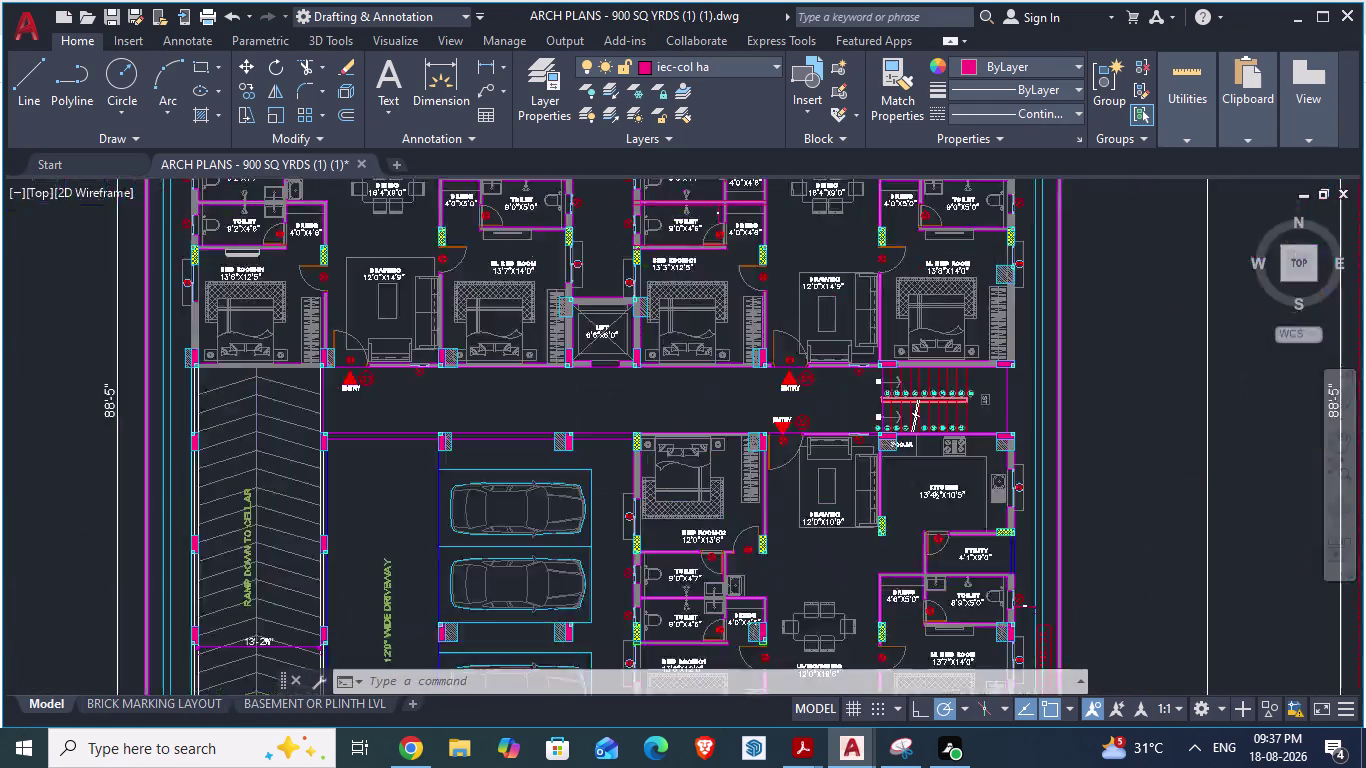
scroll(up, 3)
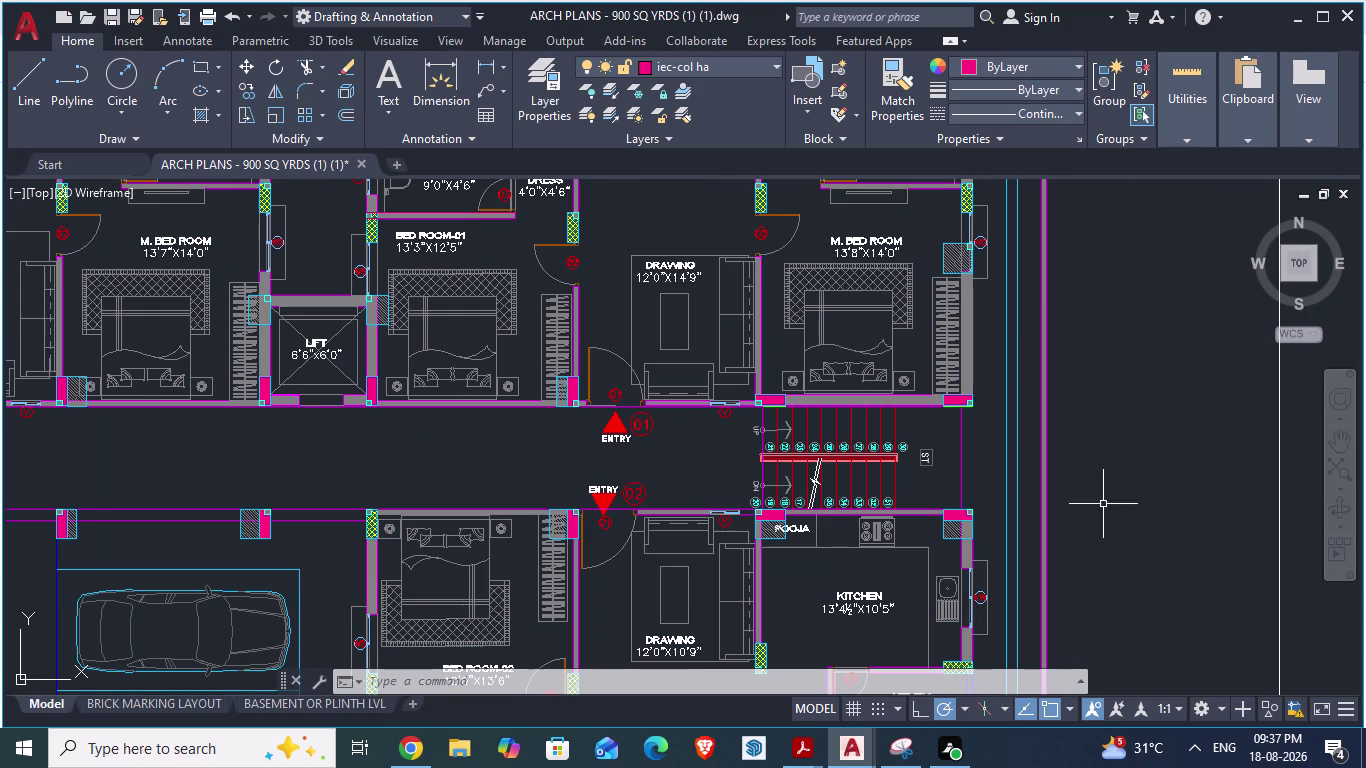
scroll(down, 3)
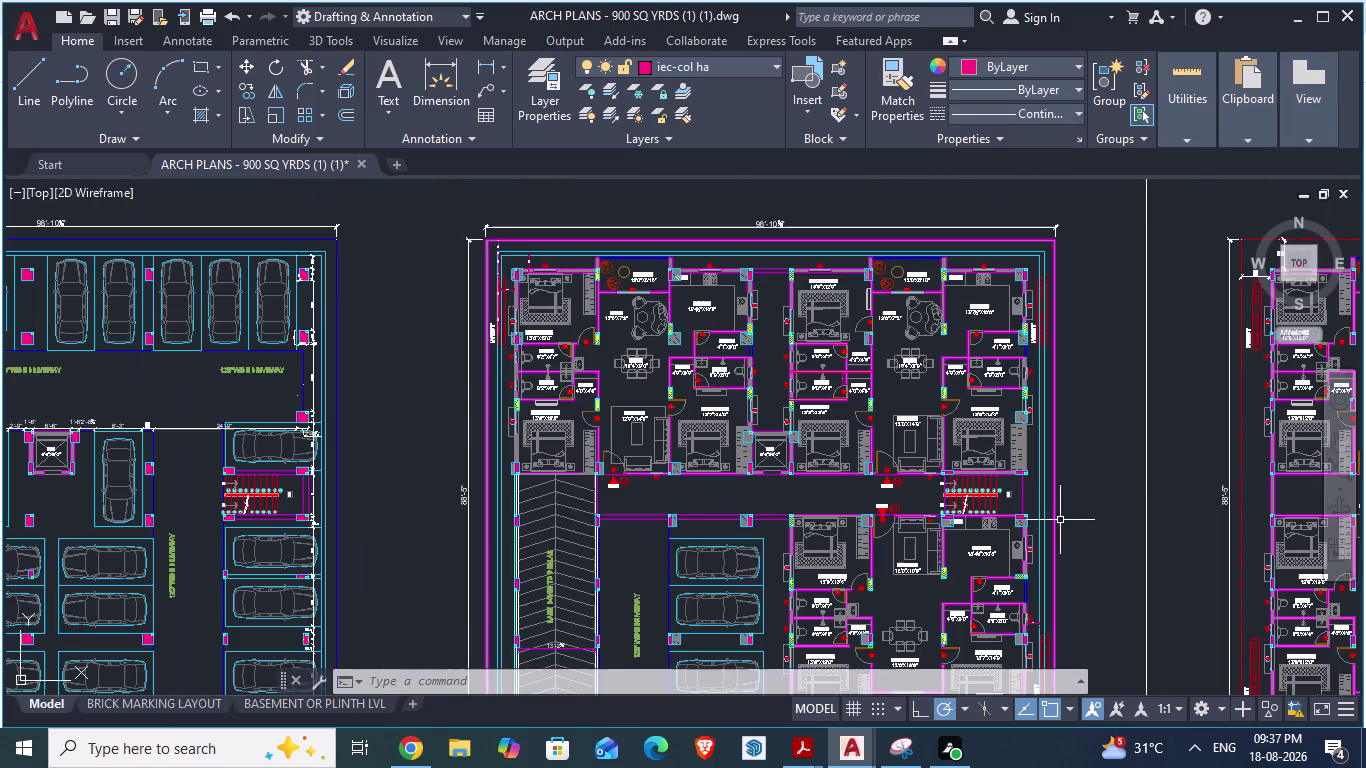
scroll(up, 3)
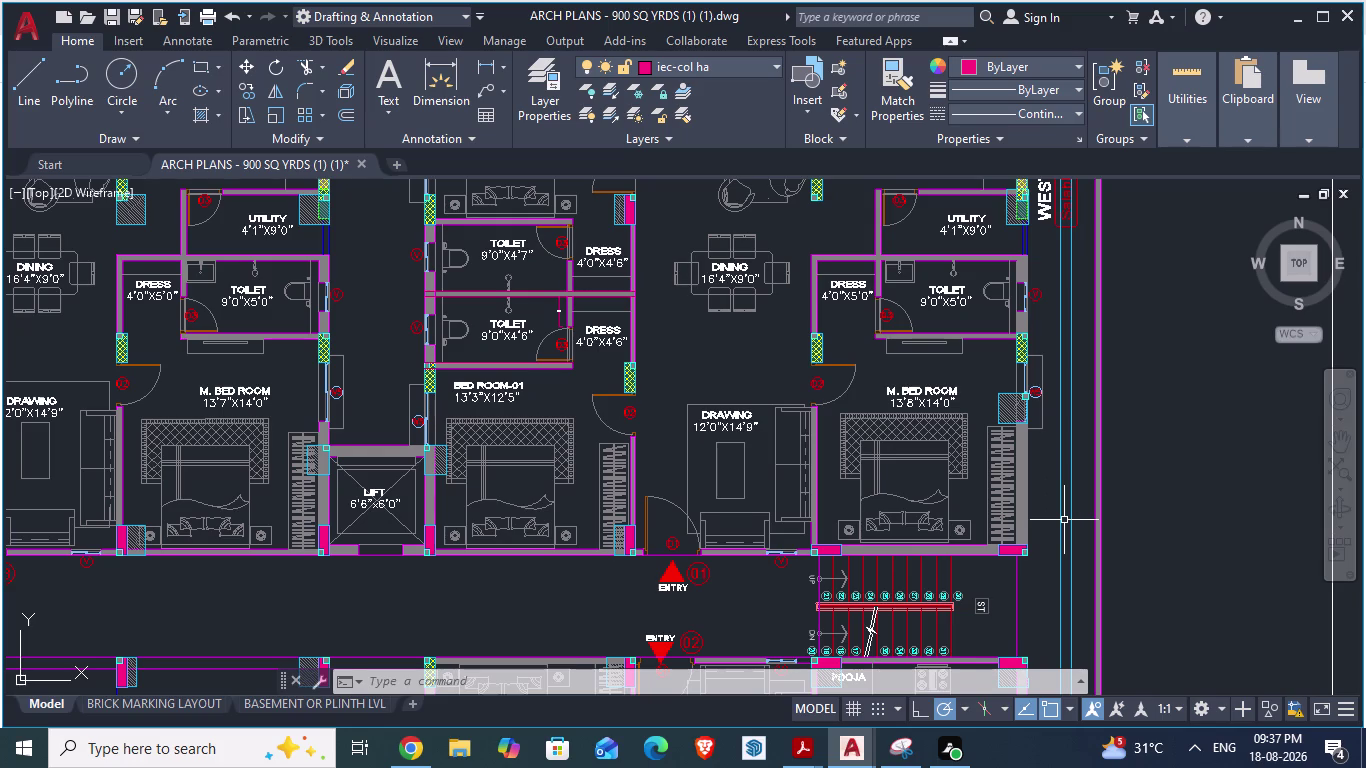
key(alt+Tab)
scroll(down, 3)
scroll(down, 3)
scroll(down, 3)
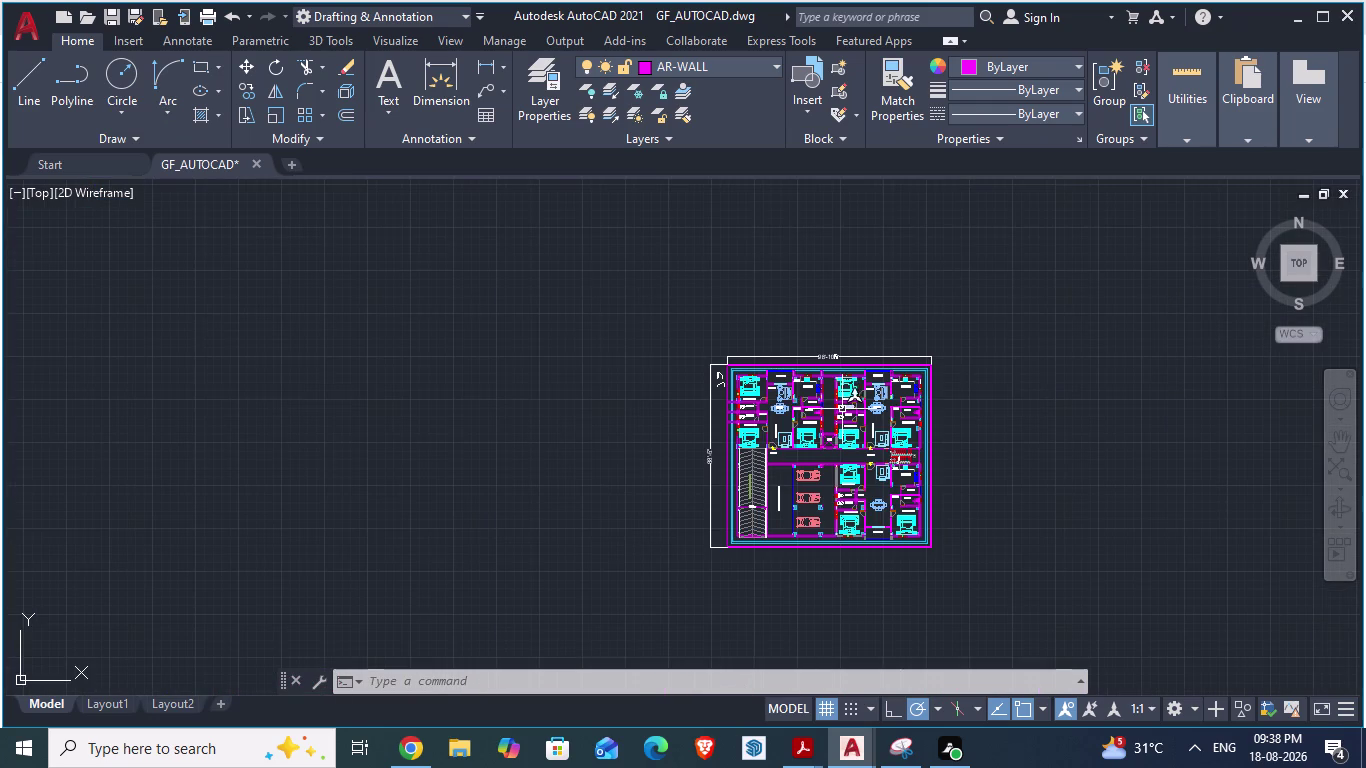
key(alt+Tab)
scroll(down, 3)
scroll(down, 3)
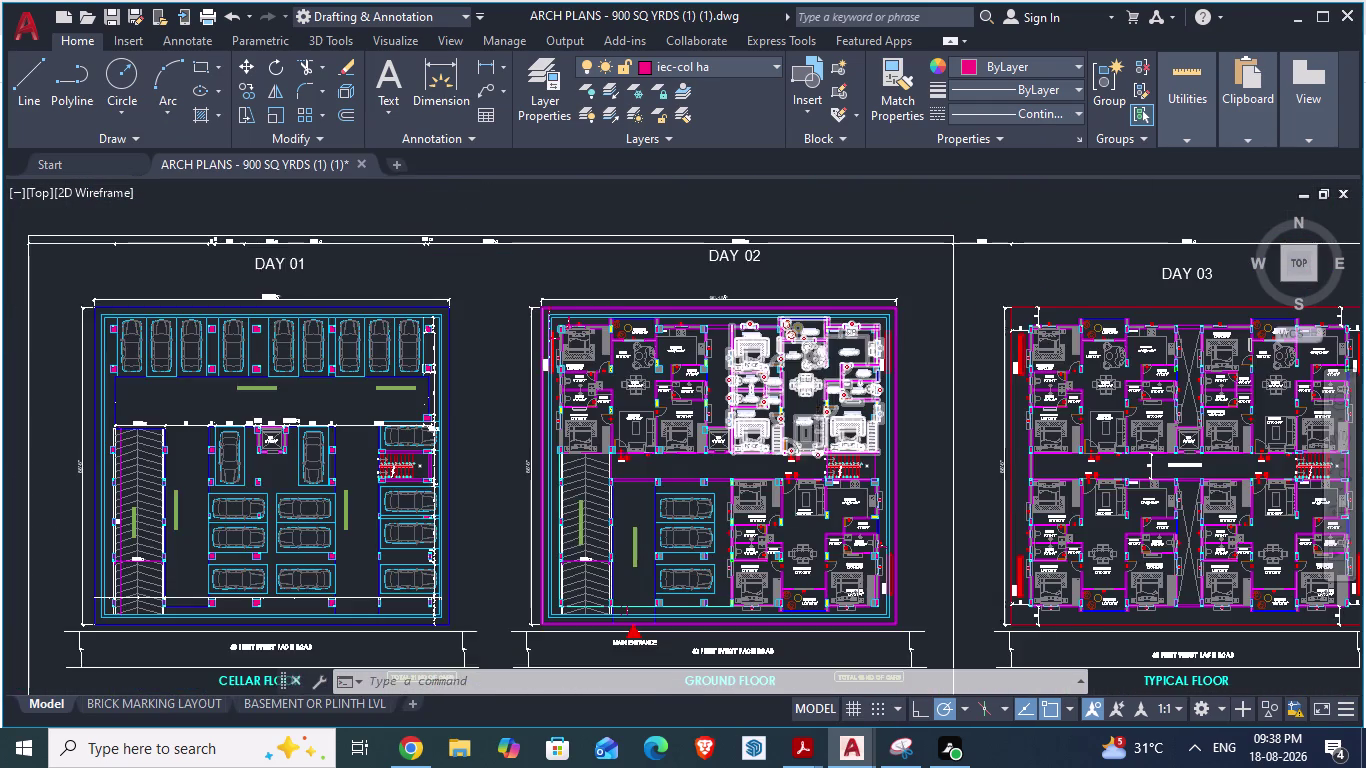
scroll(up, 3)
scroll(up, 3)
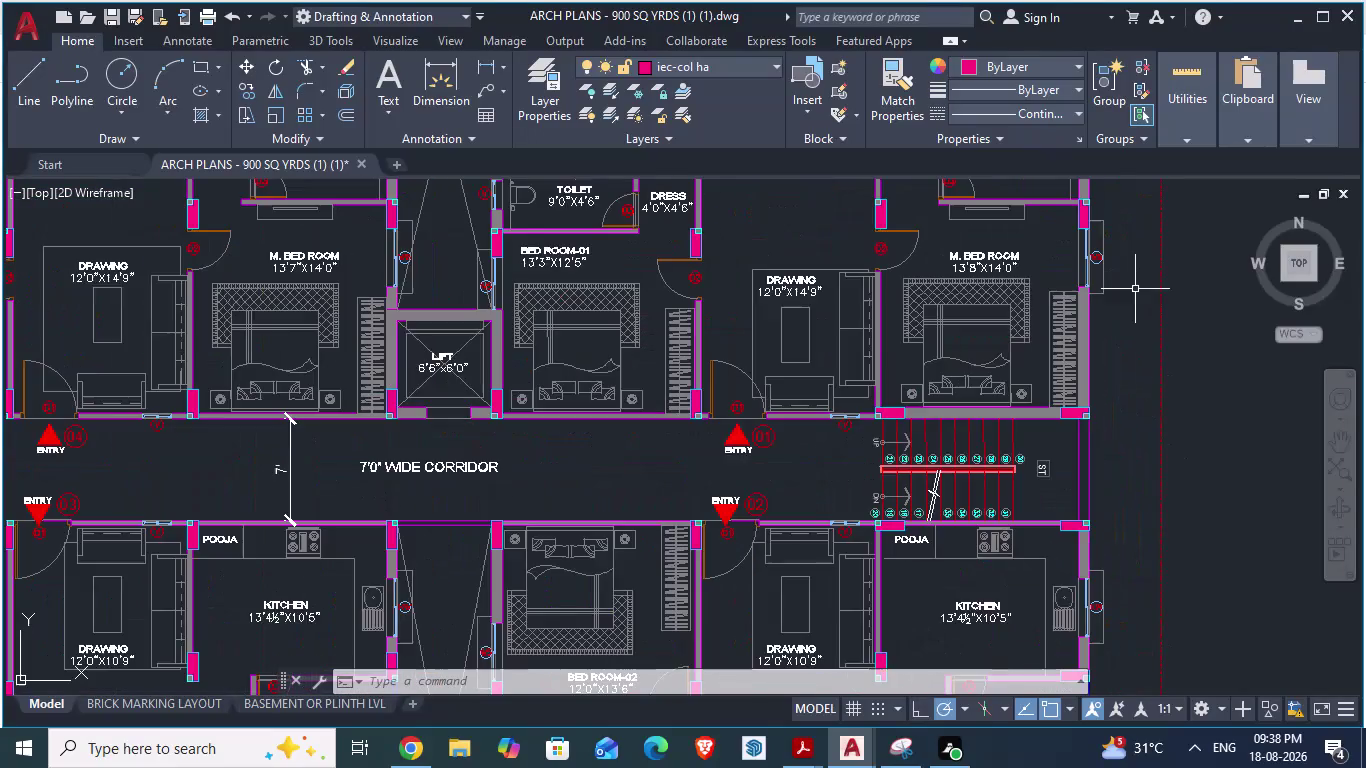
scroll(up, 3)
scroll(down, 3)
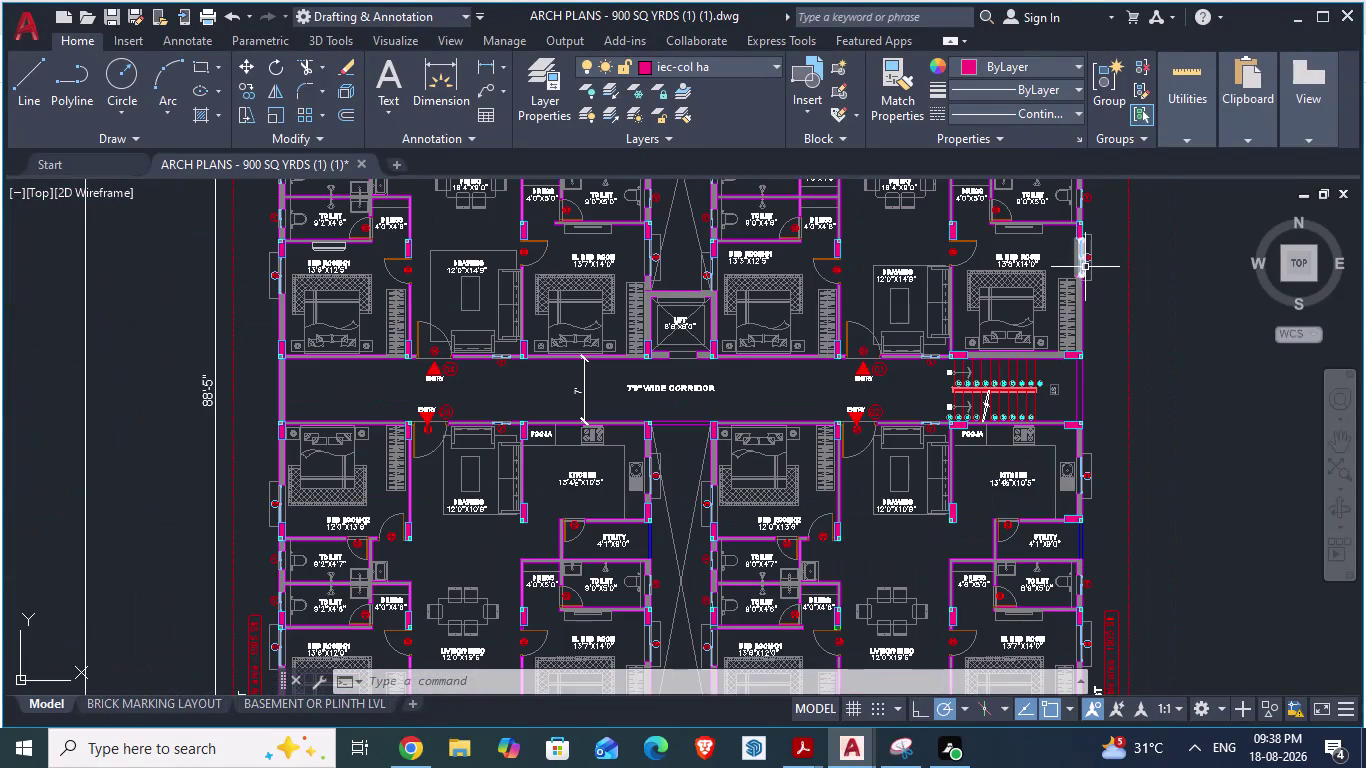
scroll(up, 3)
scroll(down, 3)
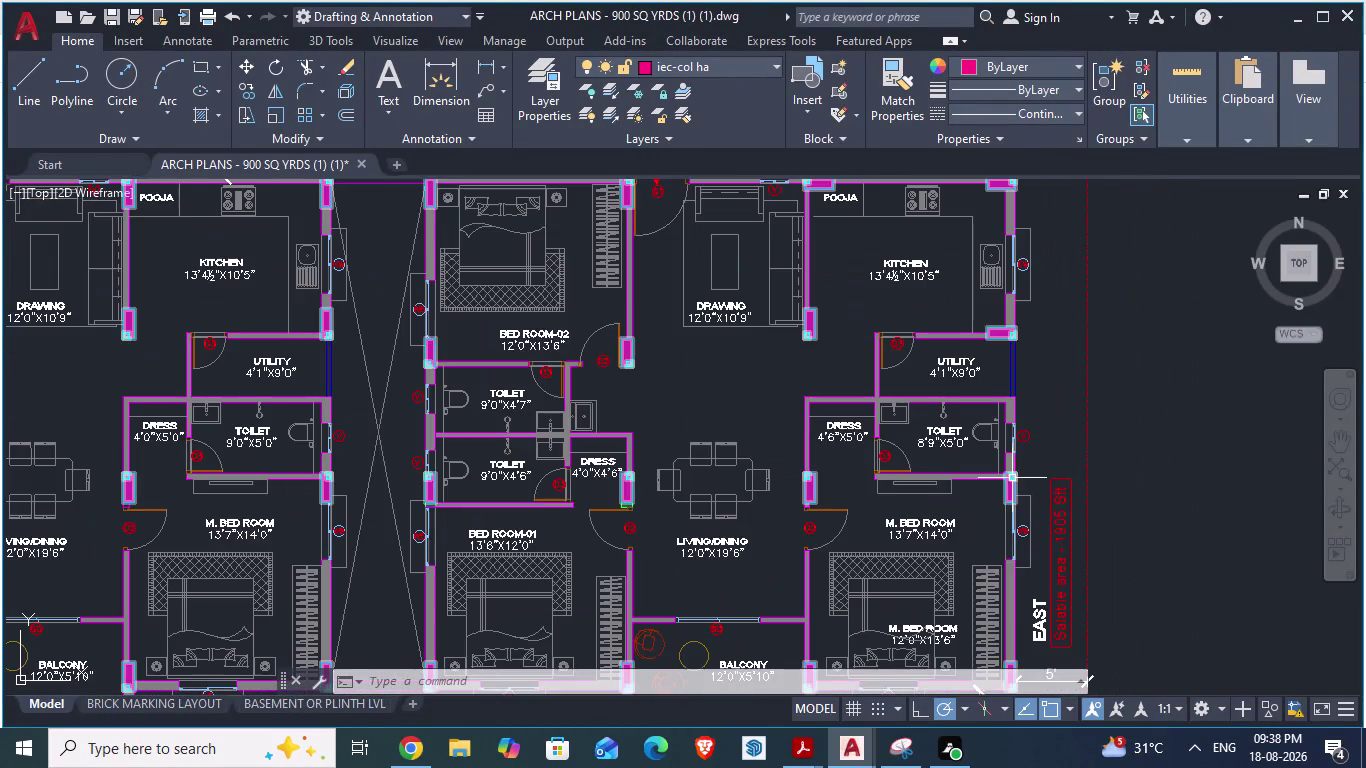
scroll(down, 3)
scroll(up, 3)
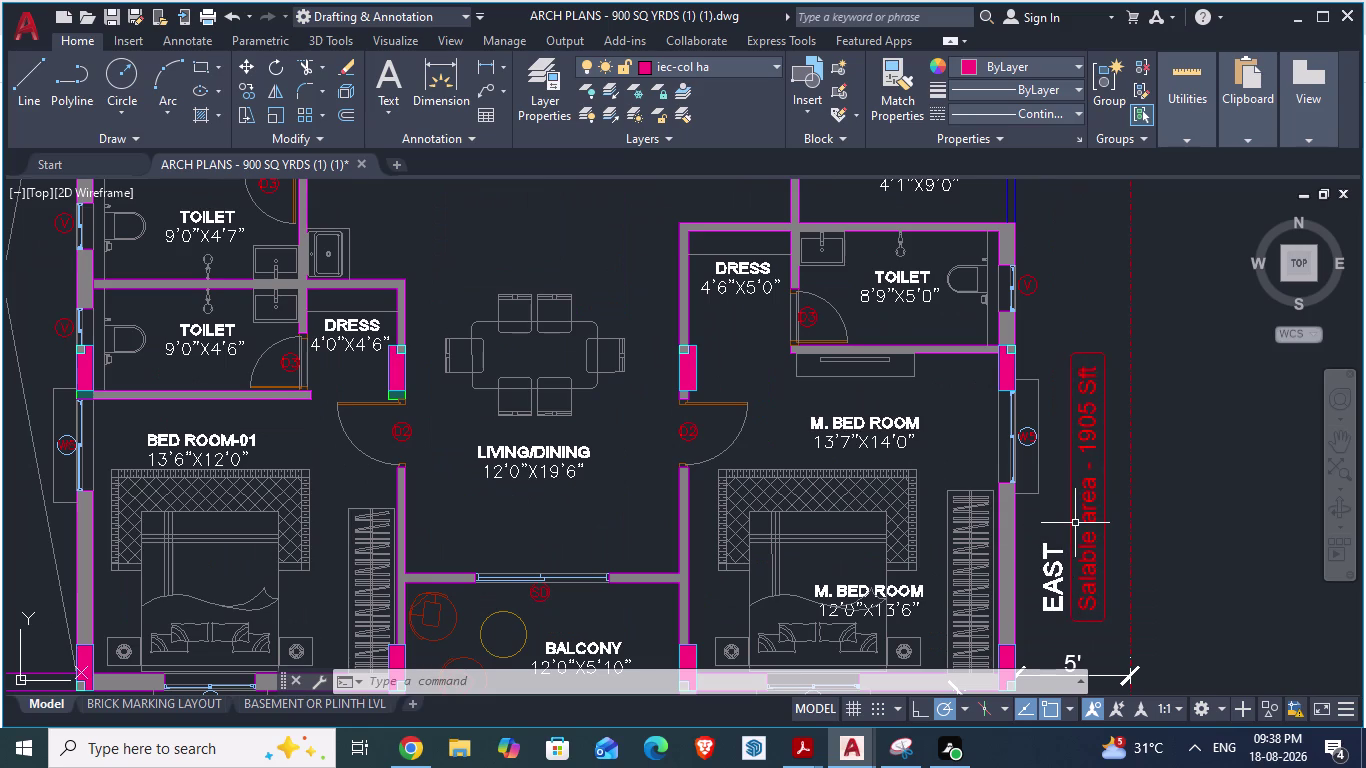
scroll(down, 3)
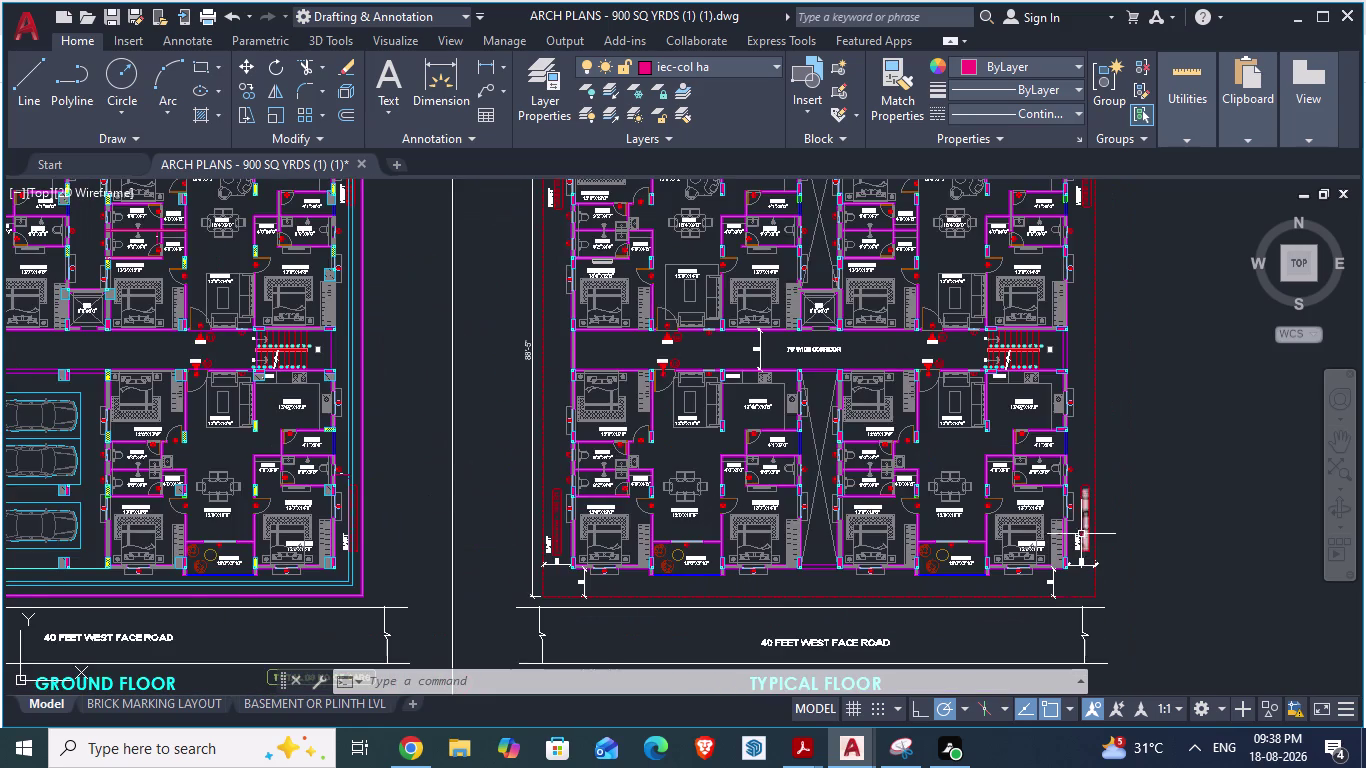
scroll(down, 3)
scroll(up, 3)
scroll(up, 3)
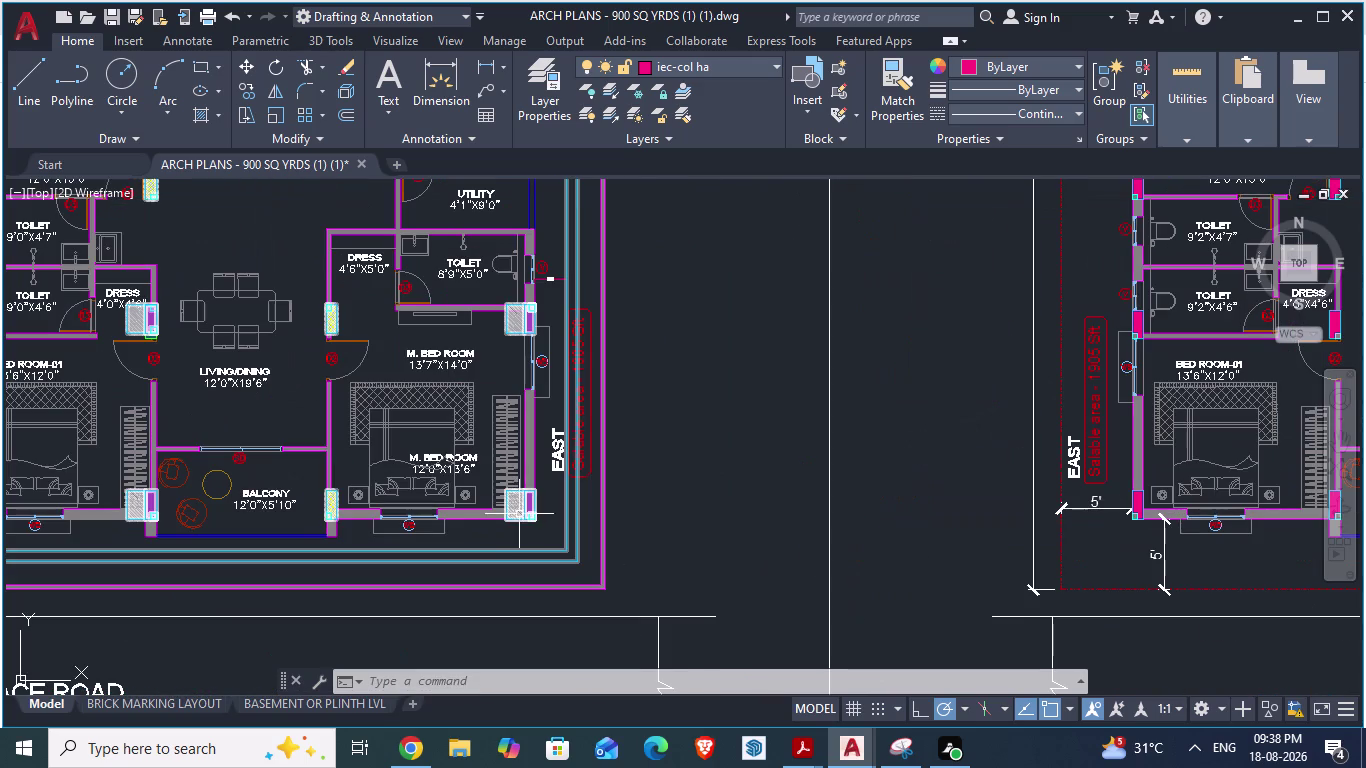
scroll(up, 3)
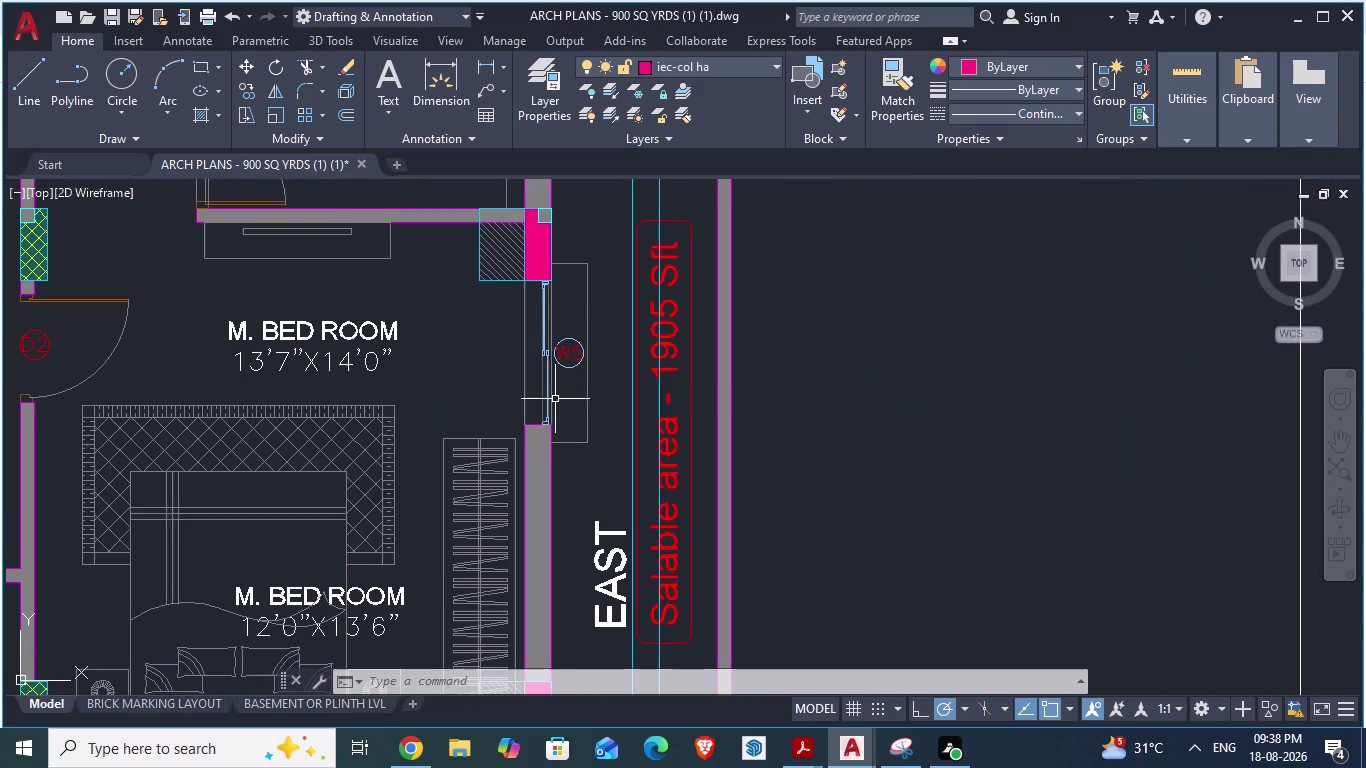
key(alt+Tab)
scroll(down, 3)
scroll(up, 3)
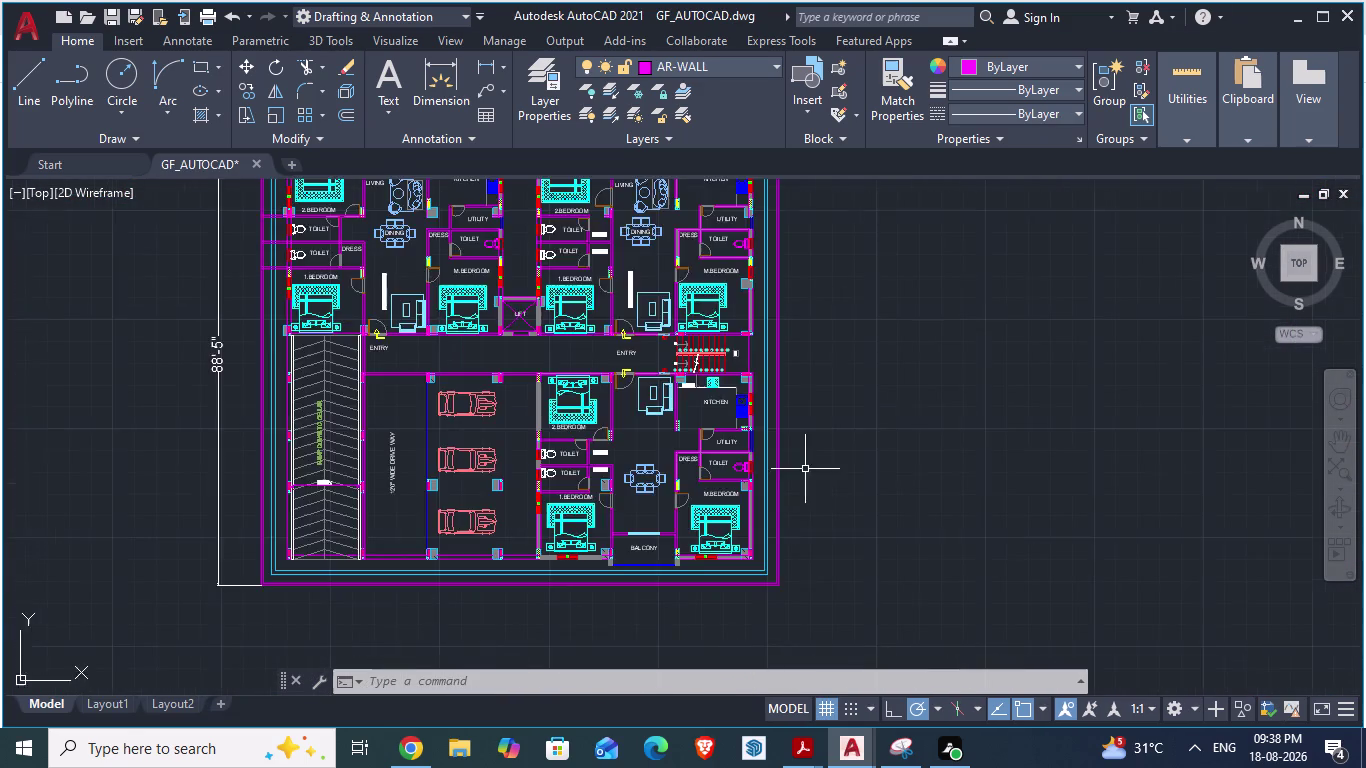
Delete the unwanted object and the grey wall fill beside the master bedroom.
scroll(up, 3)
click(620, 574)
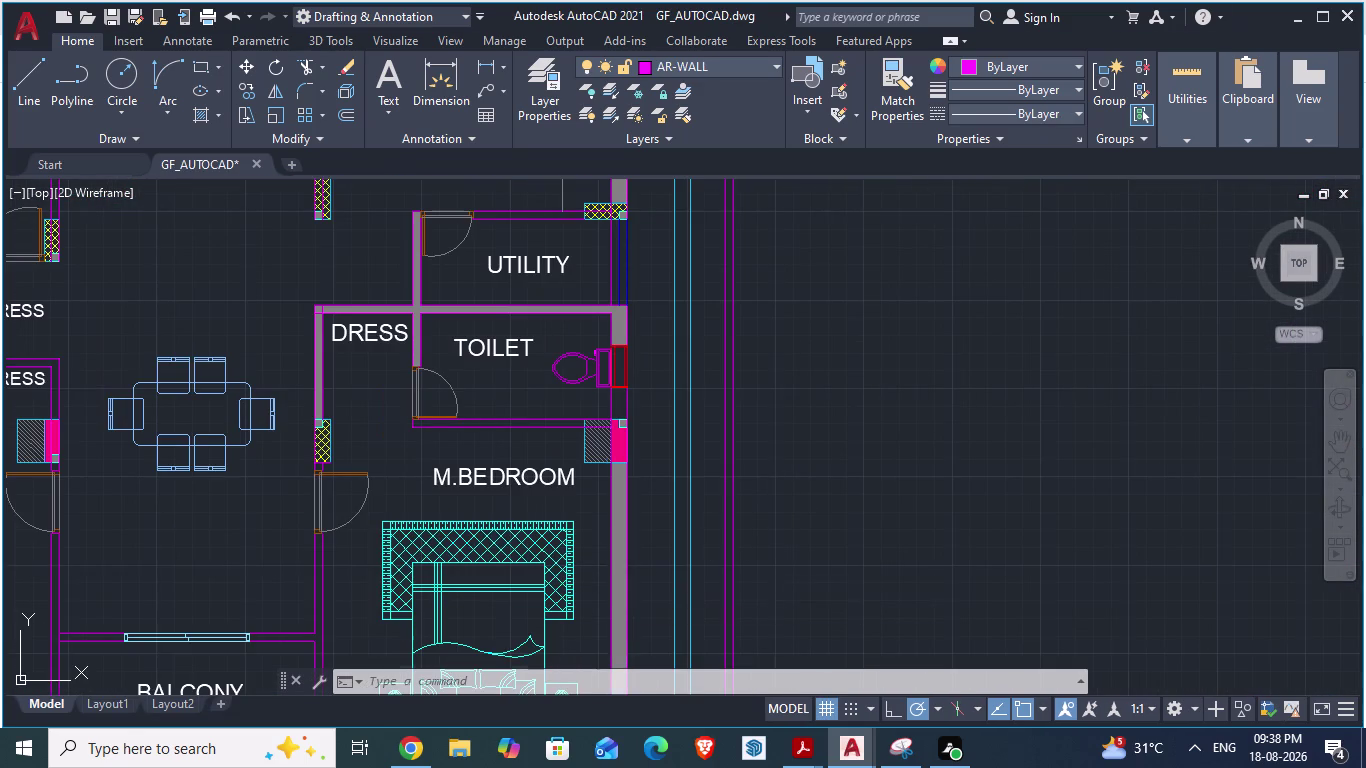
key(Delete)
scroll(down, 3)
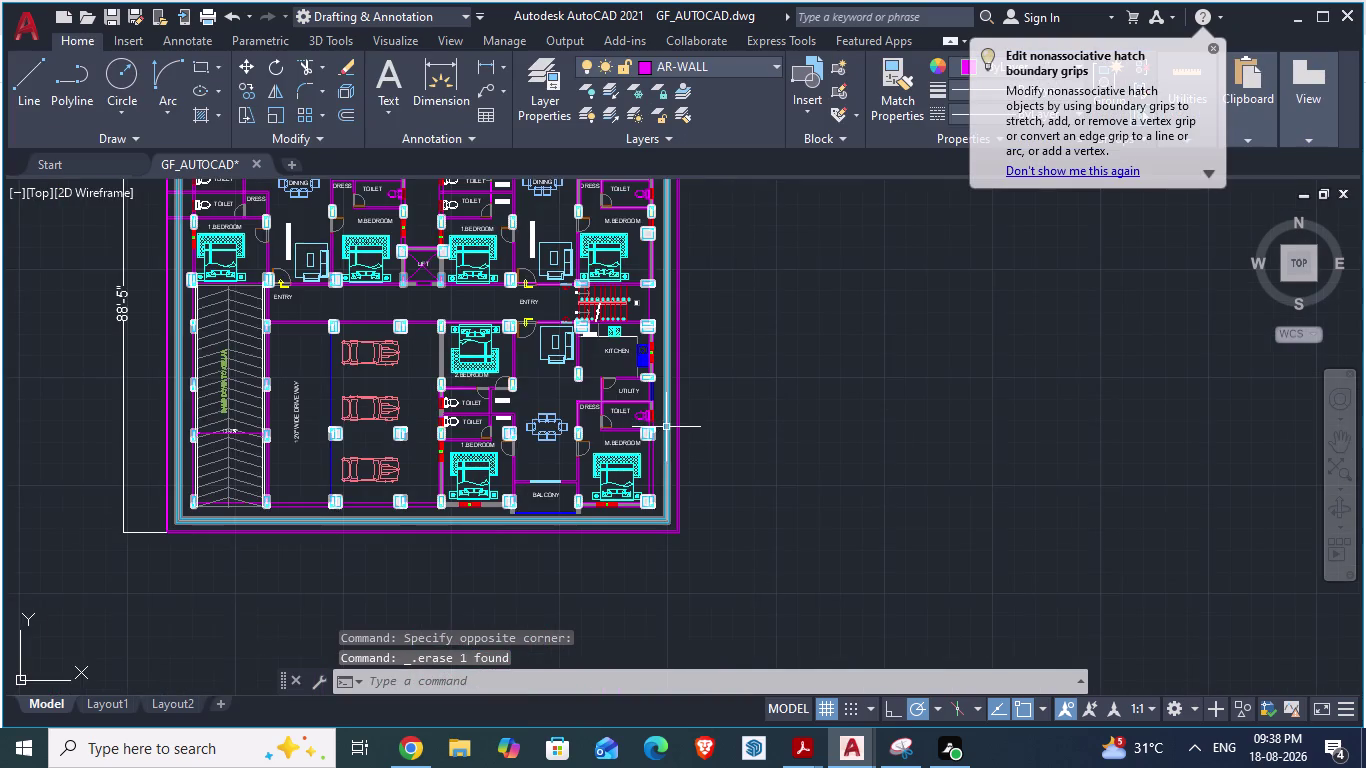
scroll(up, 3)
scroll(down, 3)
scroll(up, 3)
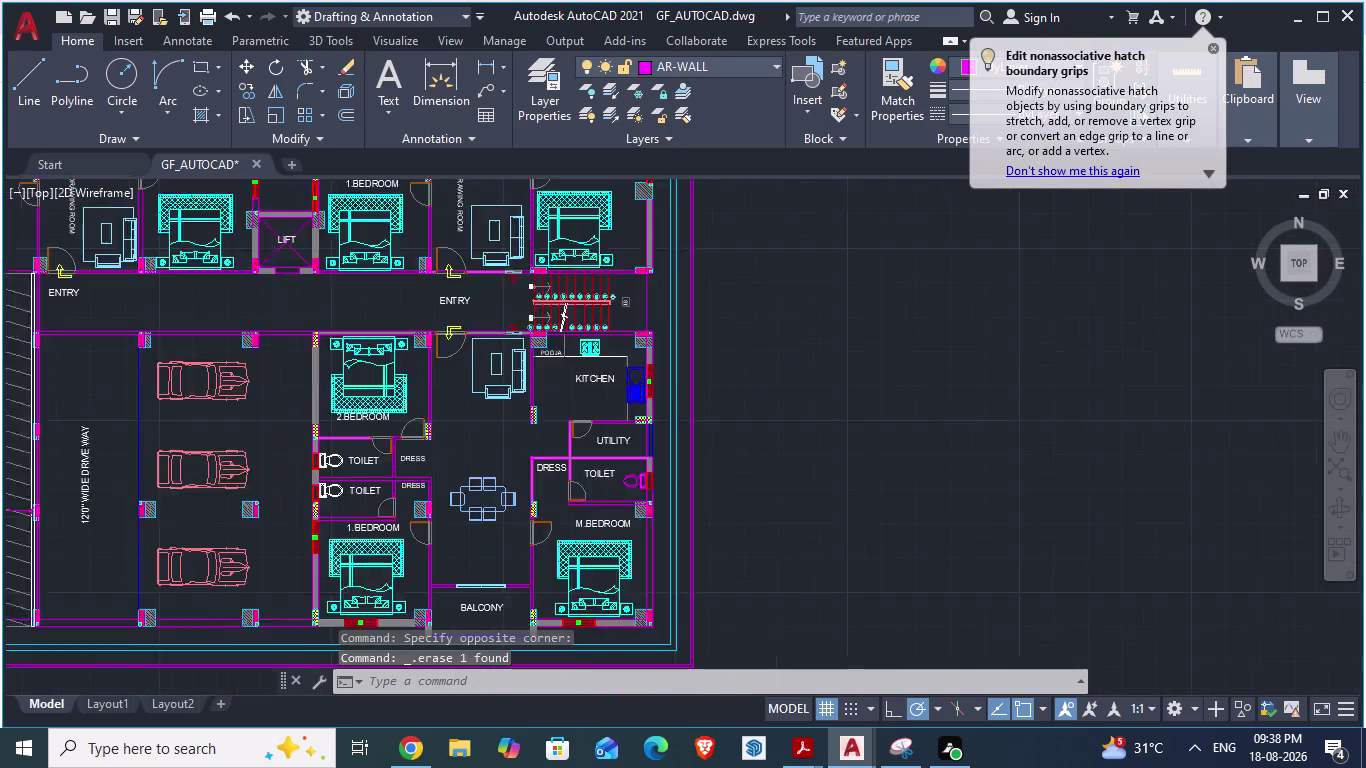
scroll(down, 3)
scroll(down, 3)
scroll(up, 3)
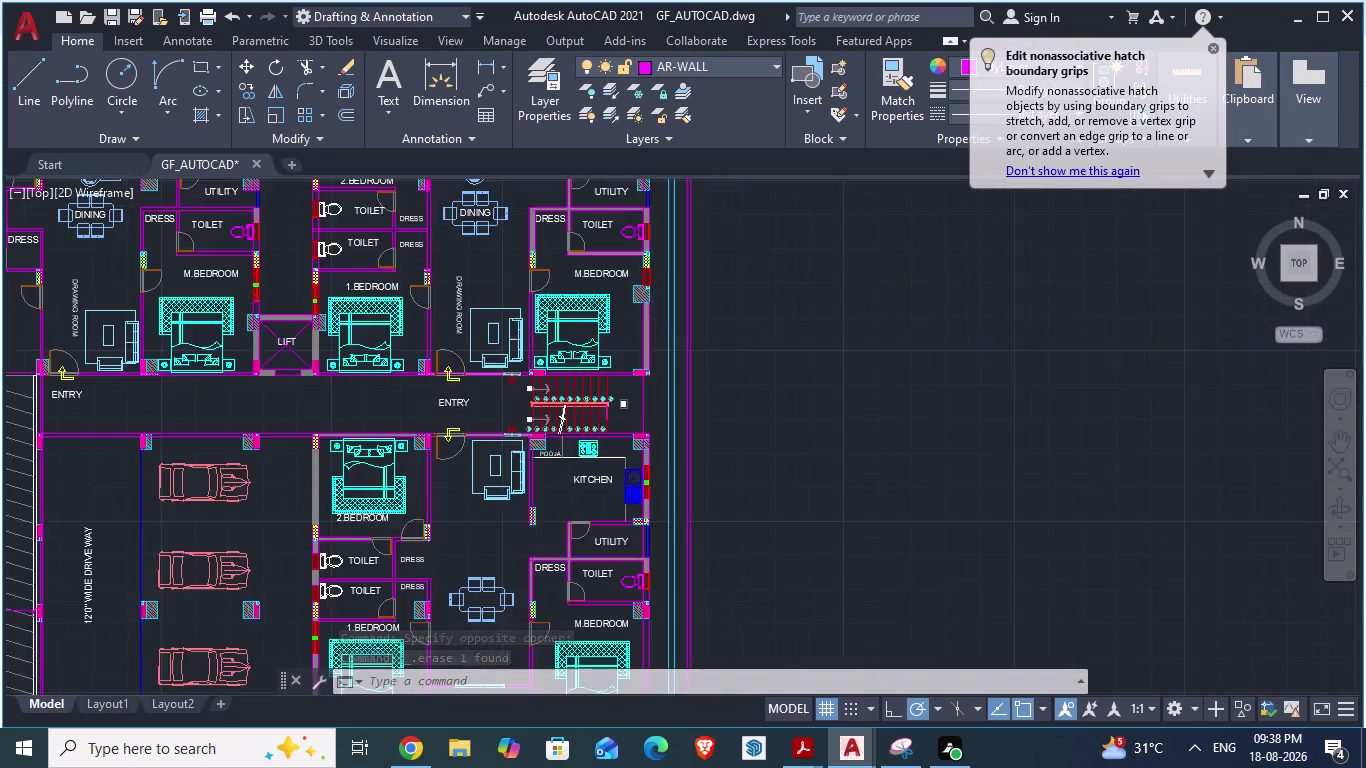
scroll(up, 3)
click(620, 347)
key(Delete)
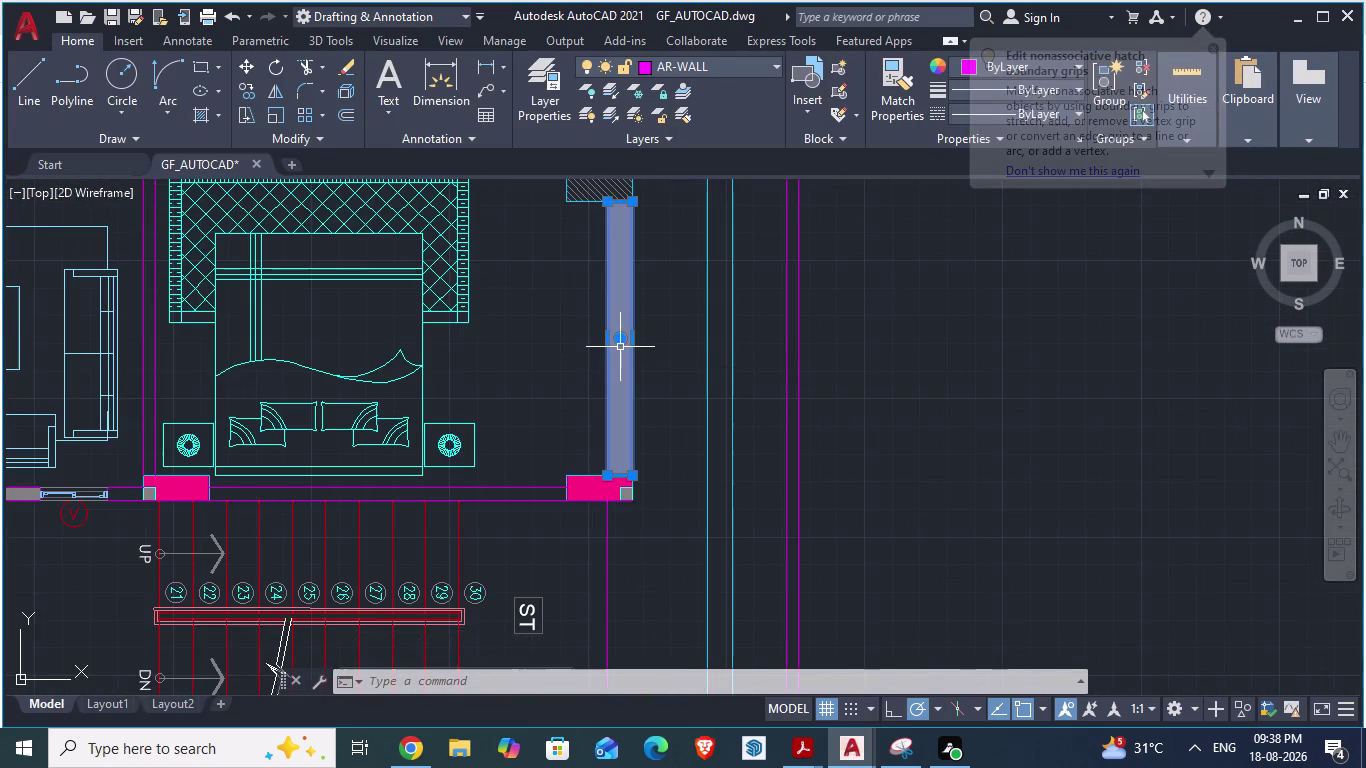
Compare the master-bedroom east wall with ARCH PLANS and select the bedroom window block.
scroll(down, 3)
key(alt+Tab)
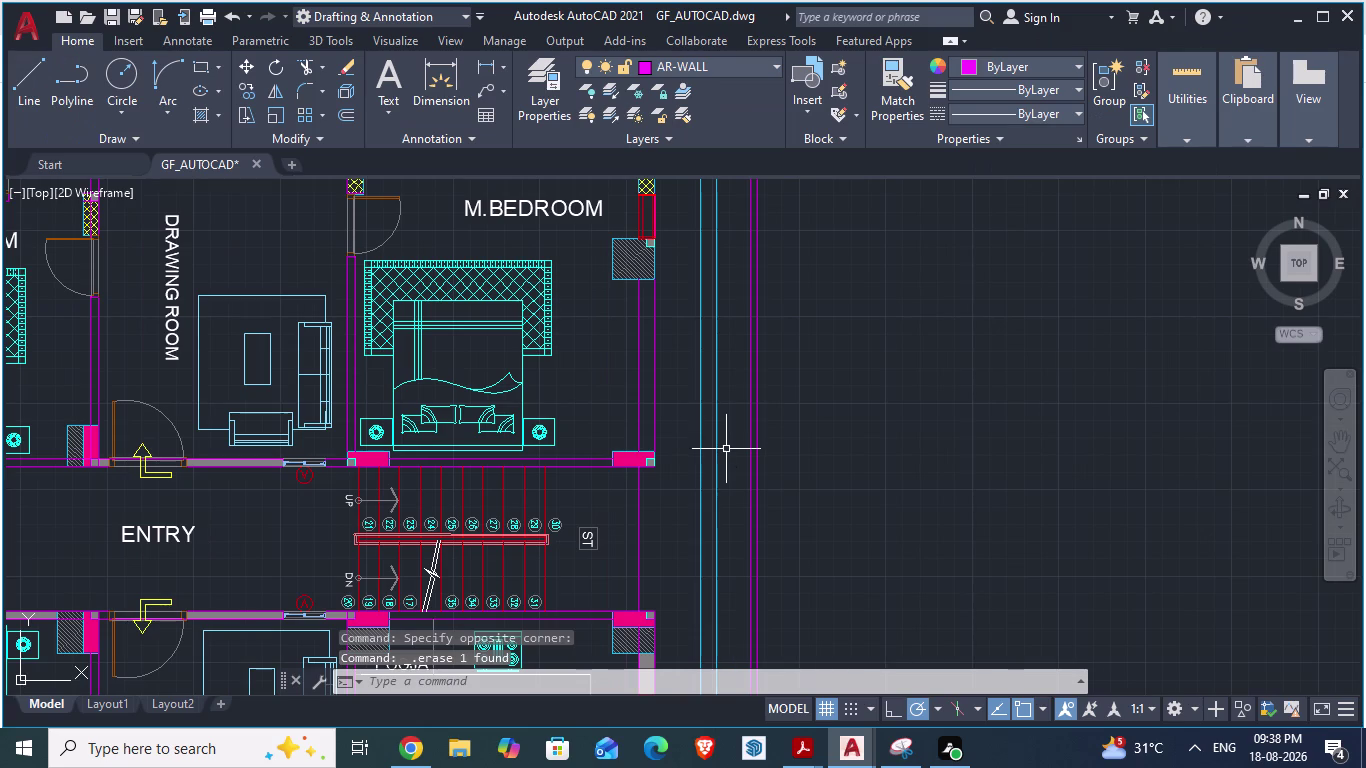
scroll(down, 3)
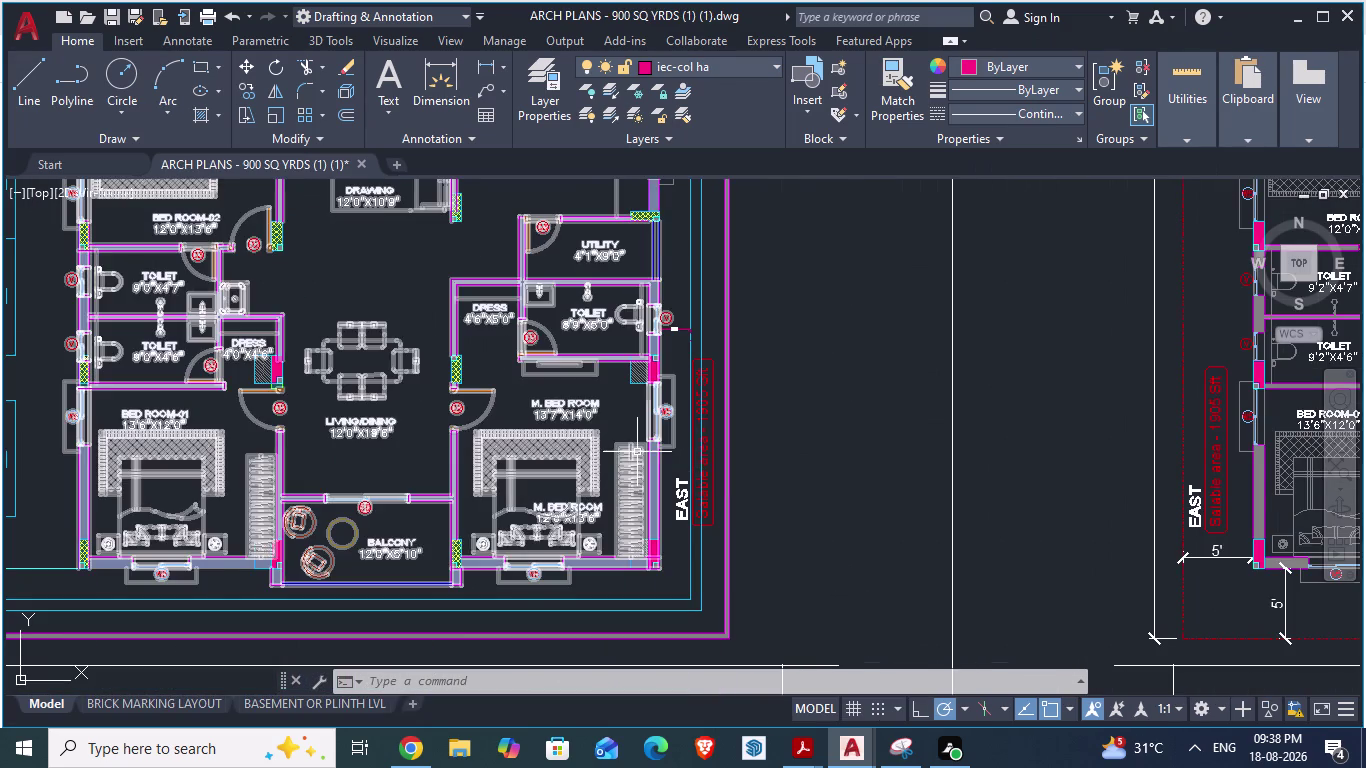
scroll(up, 3)
key(alt+Tab)
scroll(down, 3)
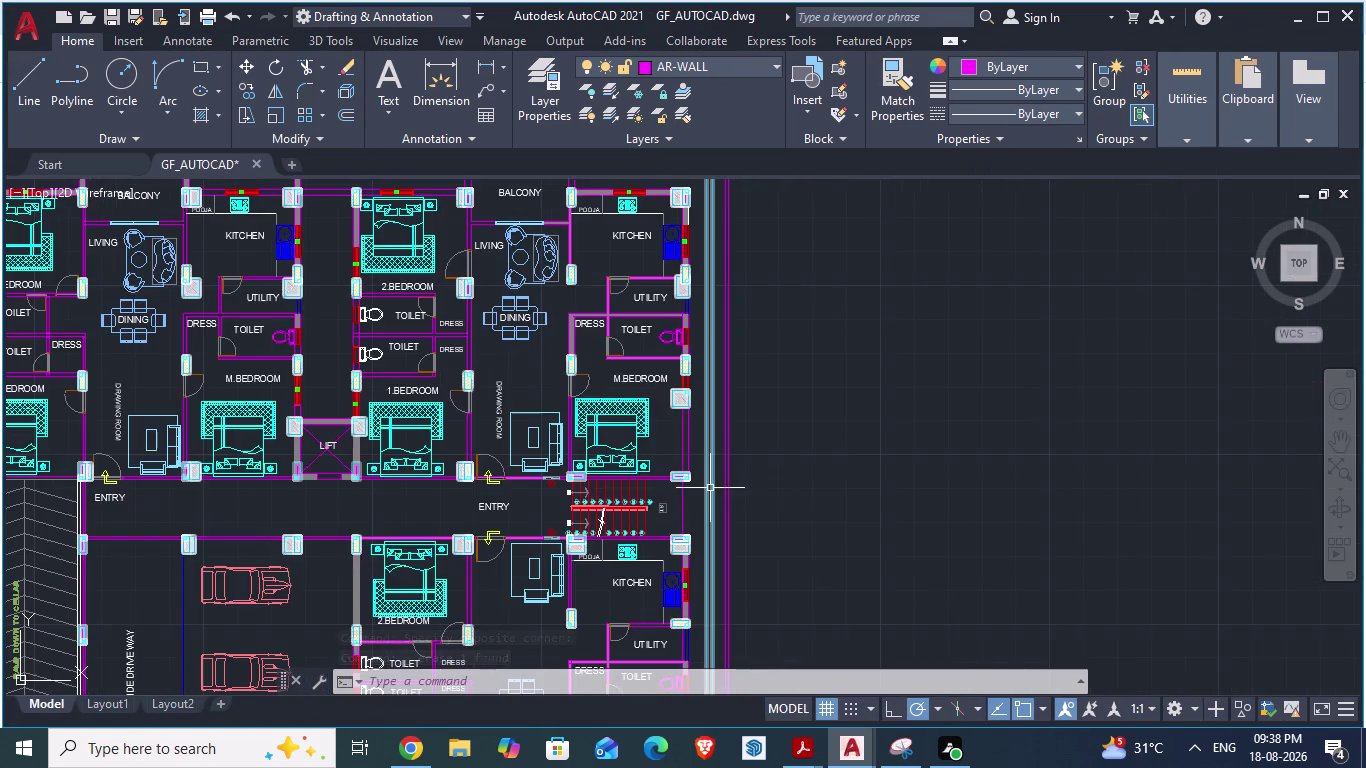
scroll(down, 3)
key(alt+Tab)
scroll(down, 3)
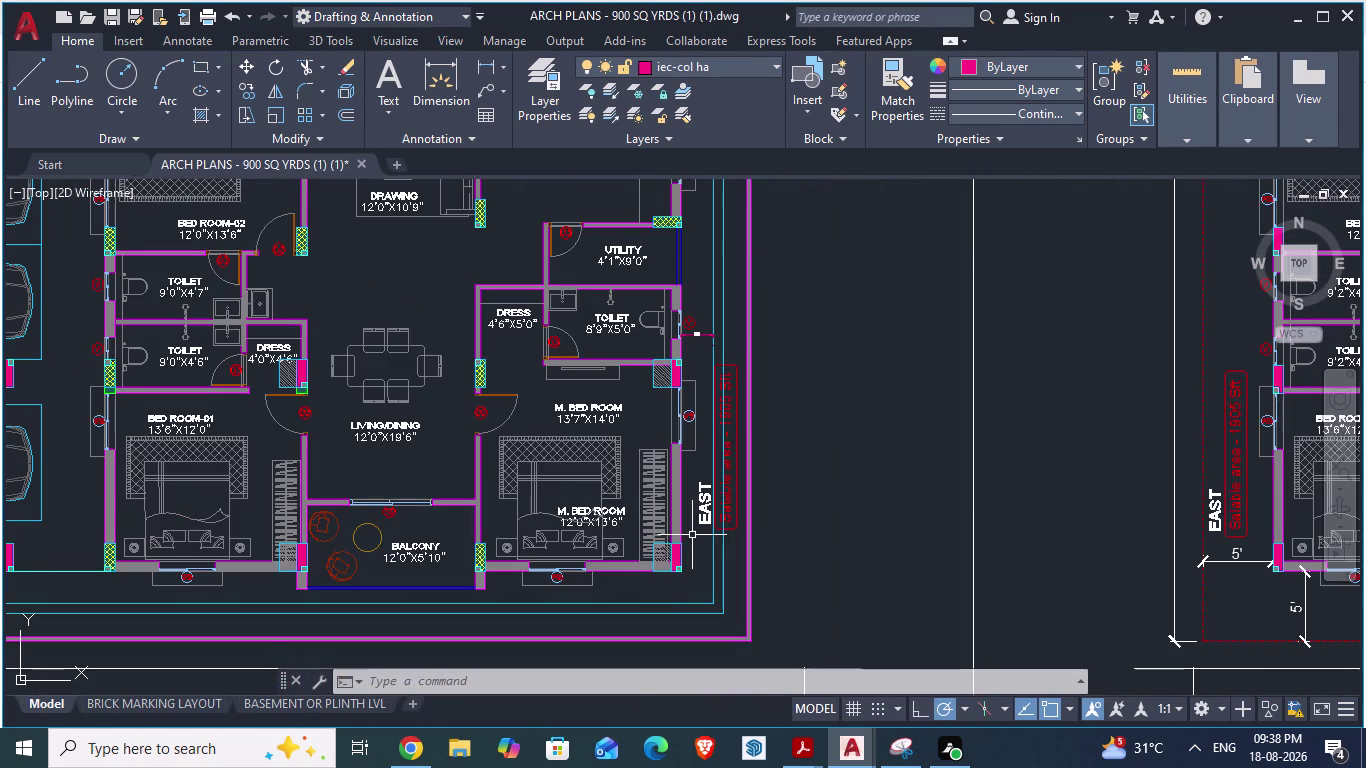
scroll(up, 3)
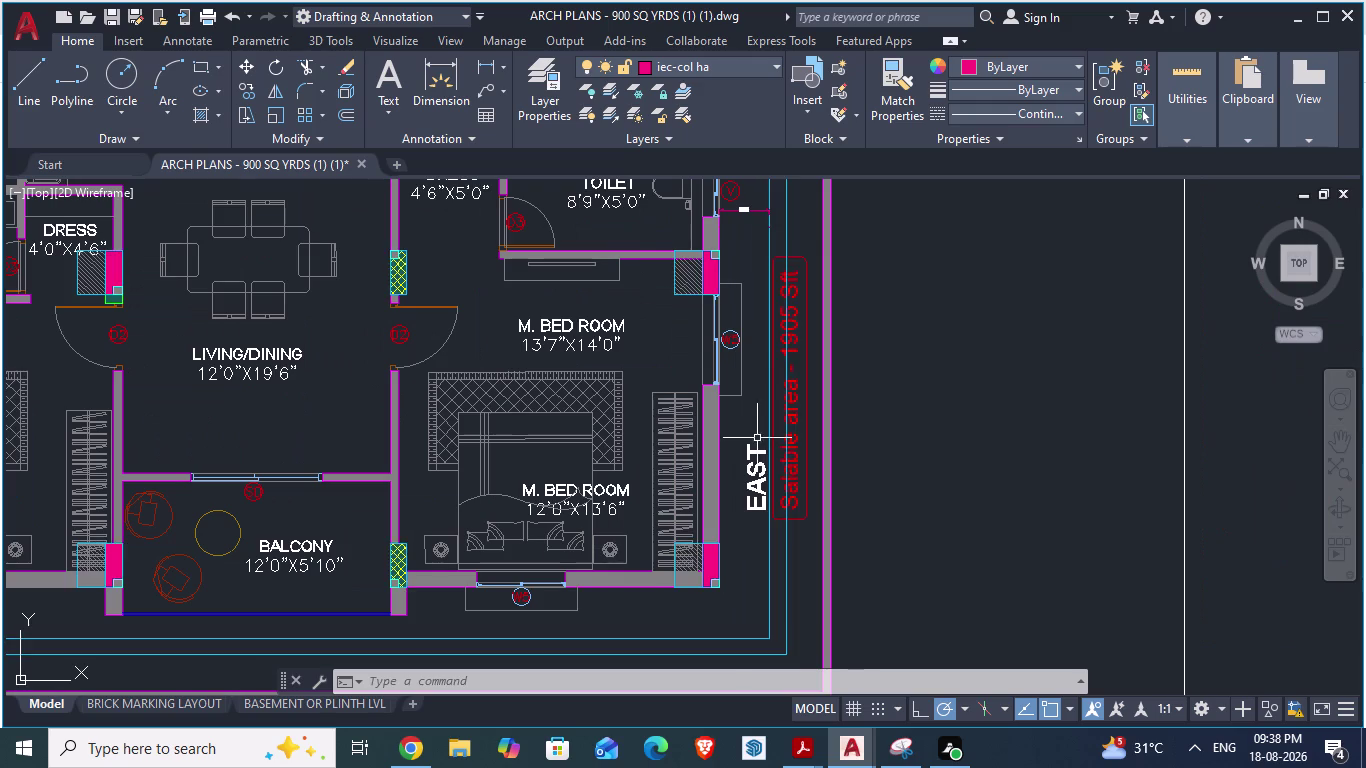
scroll(up, 3)
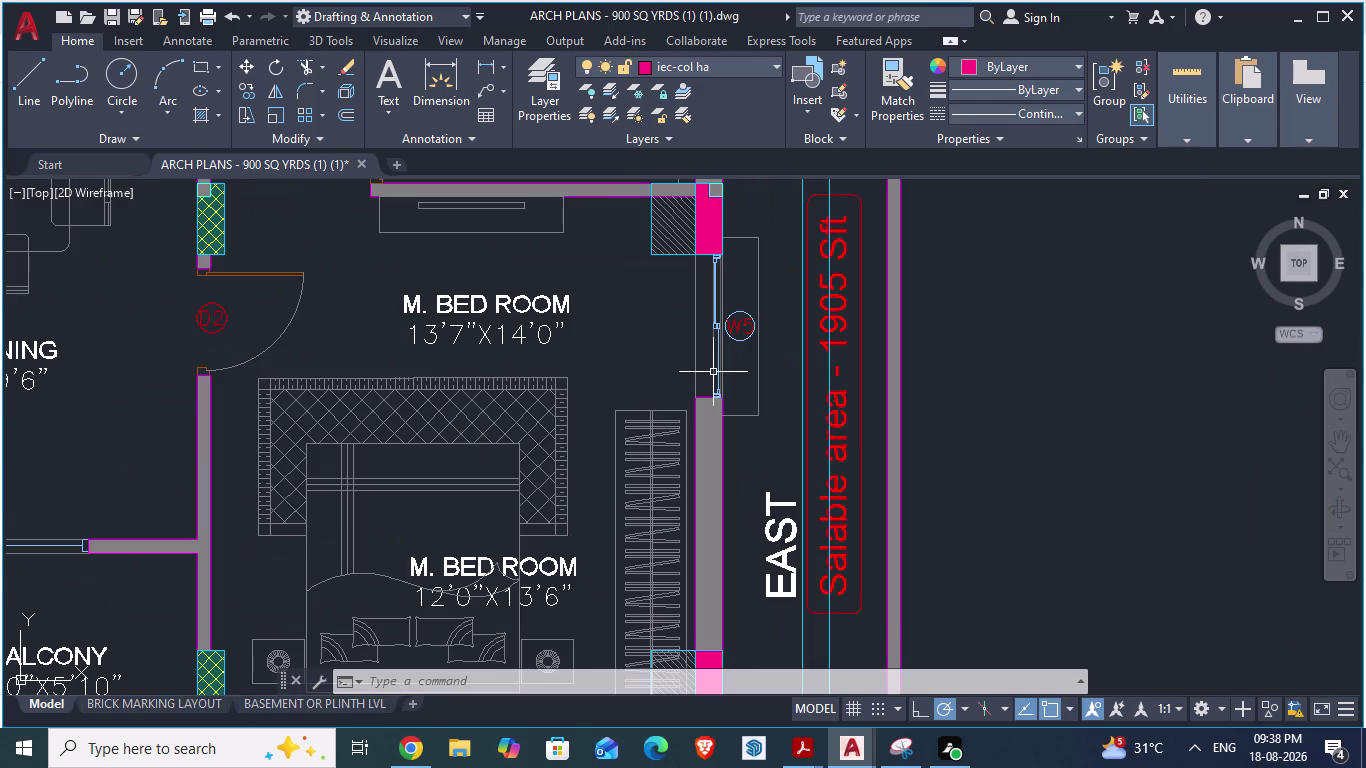
key(alt+Tab)
scroll(up, 3)
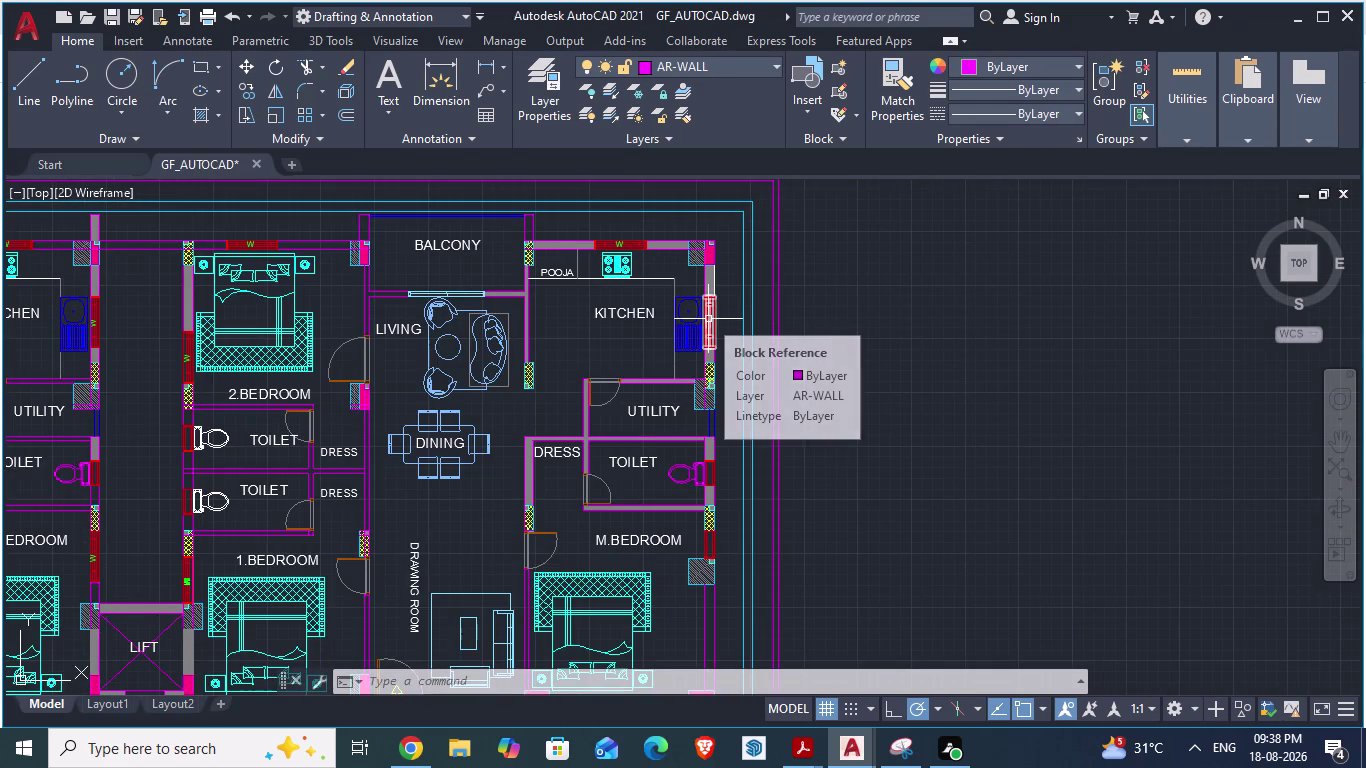
scroll(up, 3)
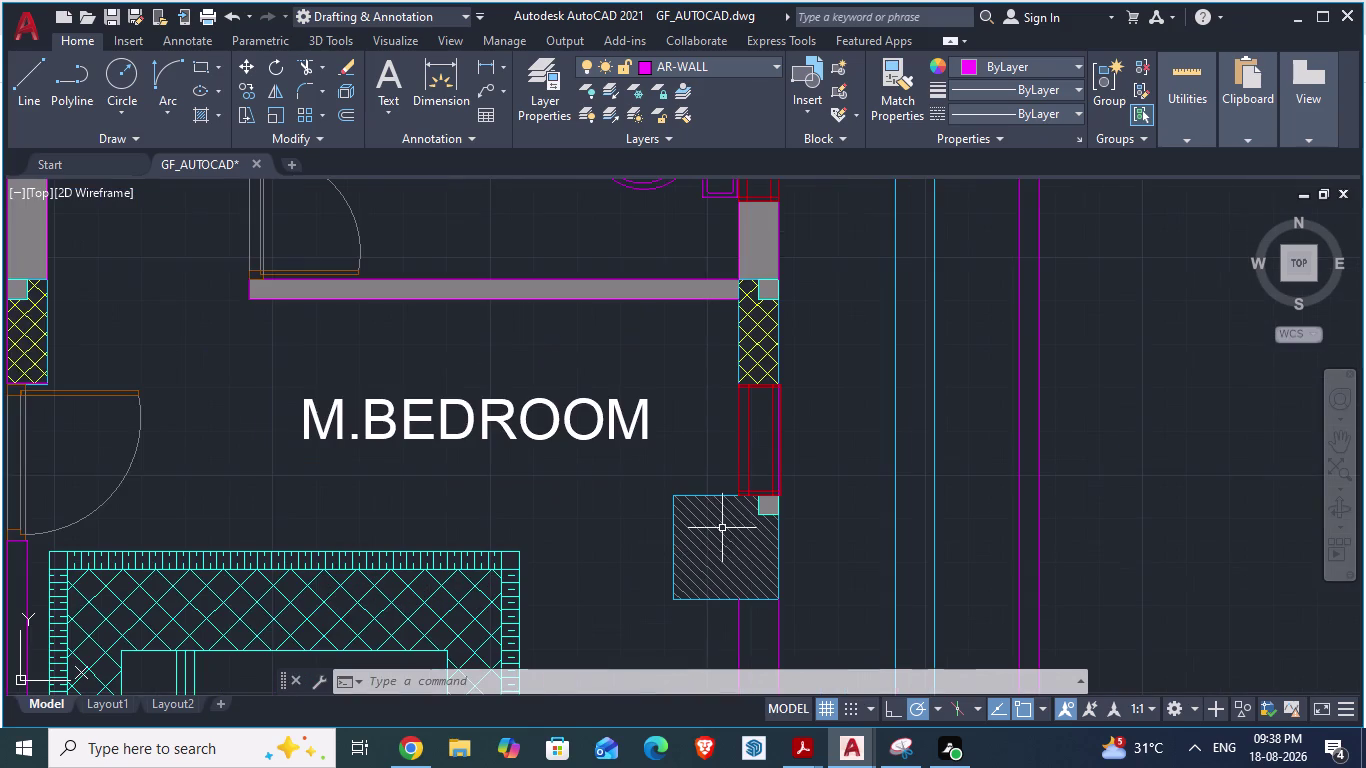
click(738, 474)
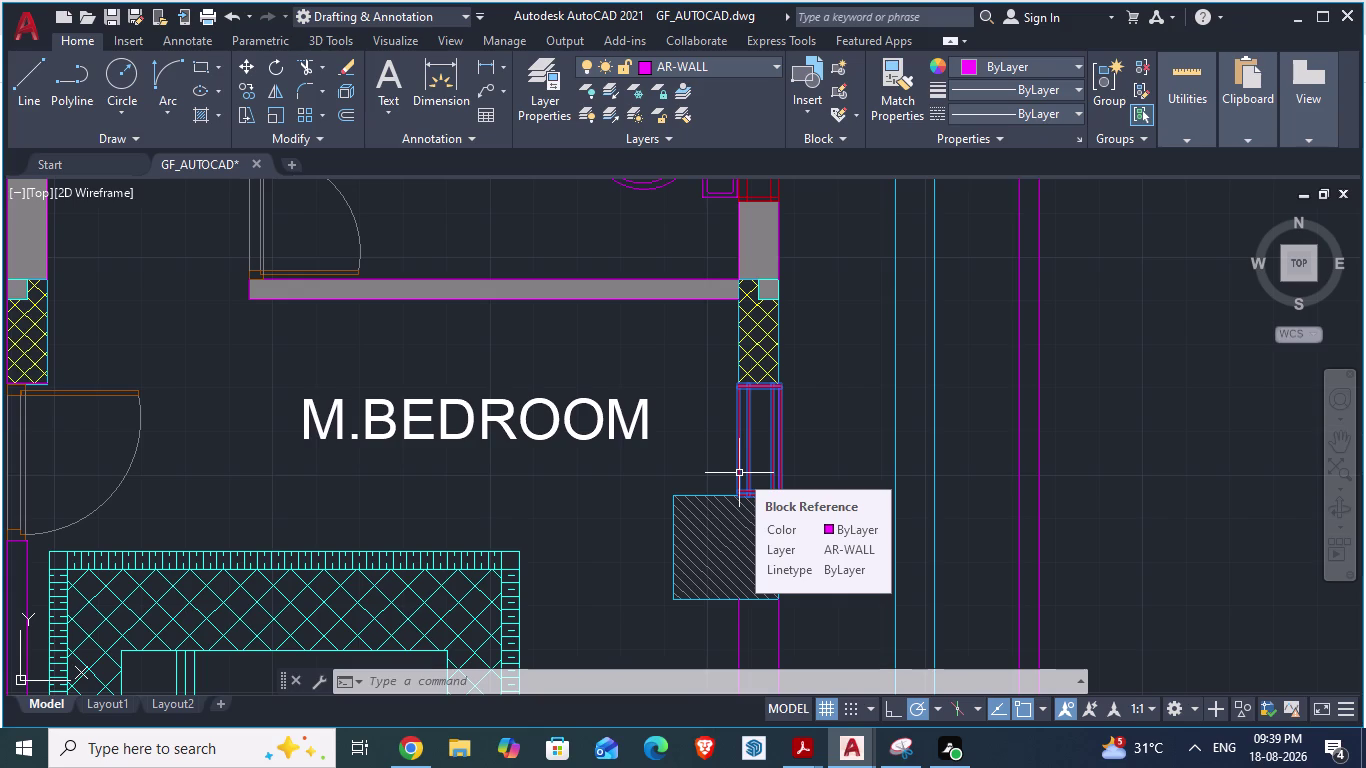
scroll(up, 3)
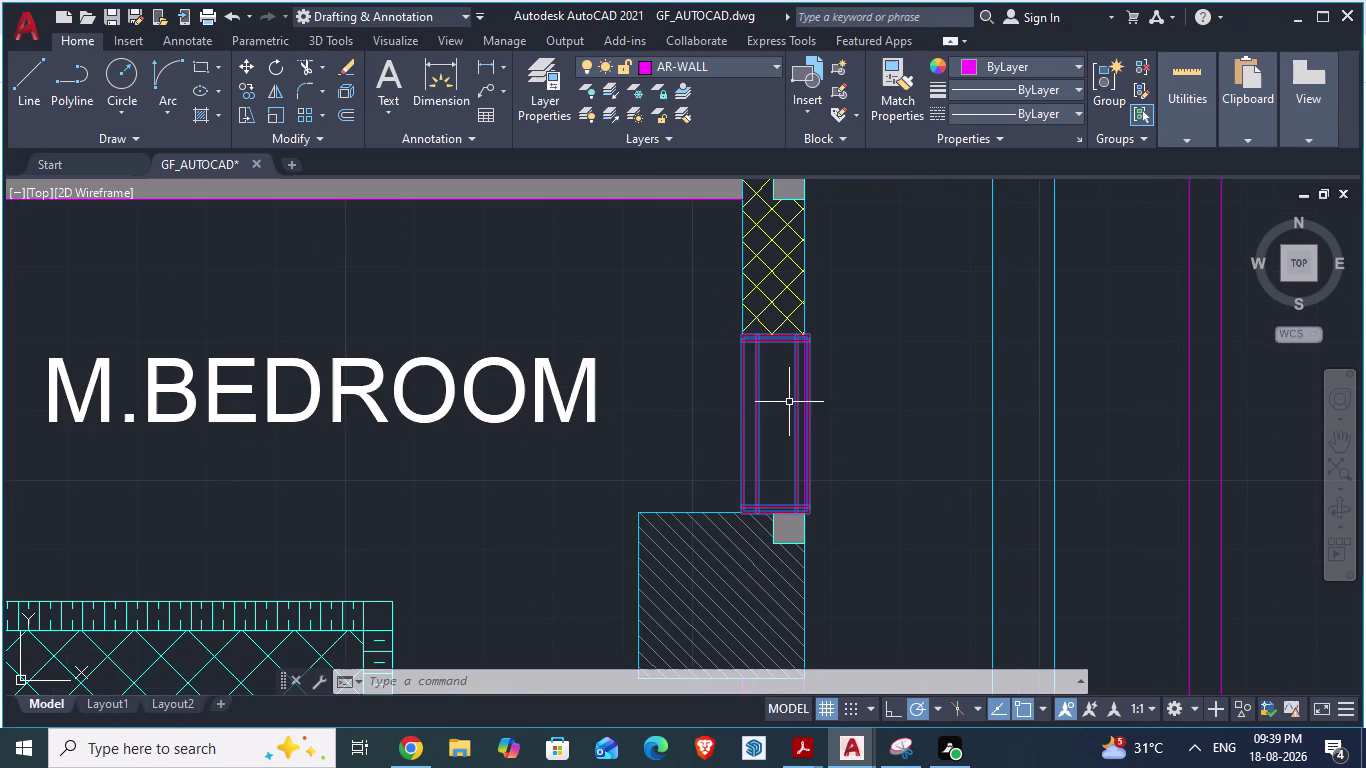
Copy the wall piece and paste it below the pink column beside M.BEDROOM.
key(ctrl+c)
scroll(down, 3)
scroll(down, 3)
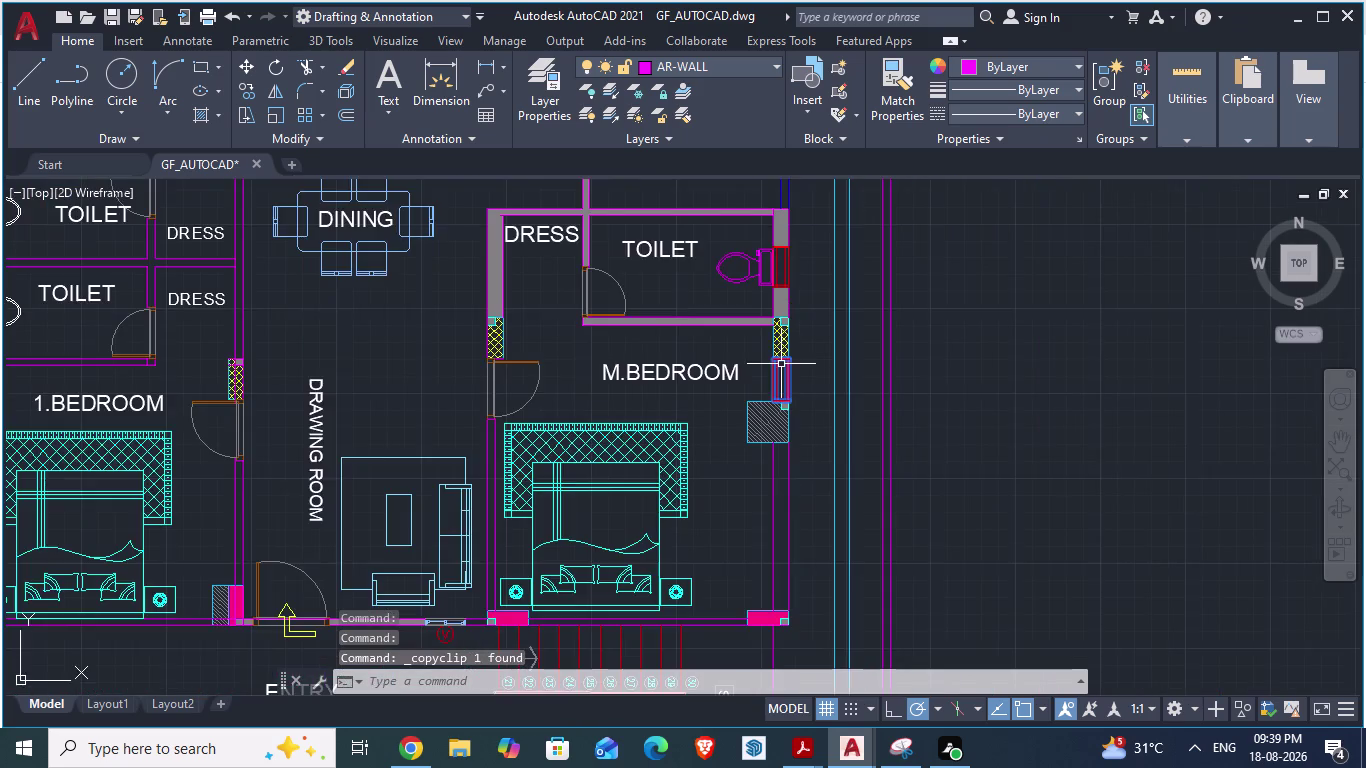
scroll(down, 3)
scroll(down, 3)
scroll(up, 3)
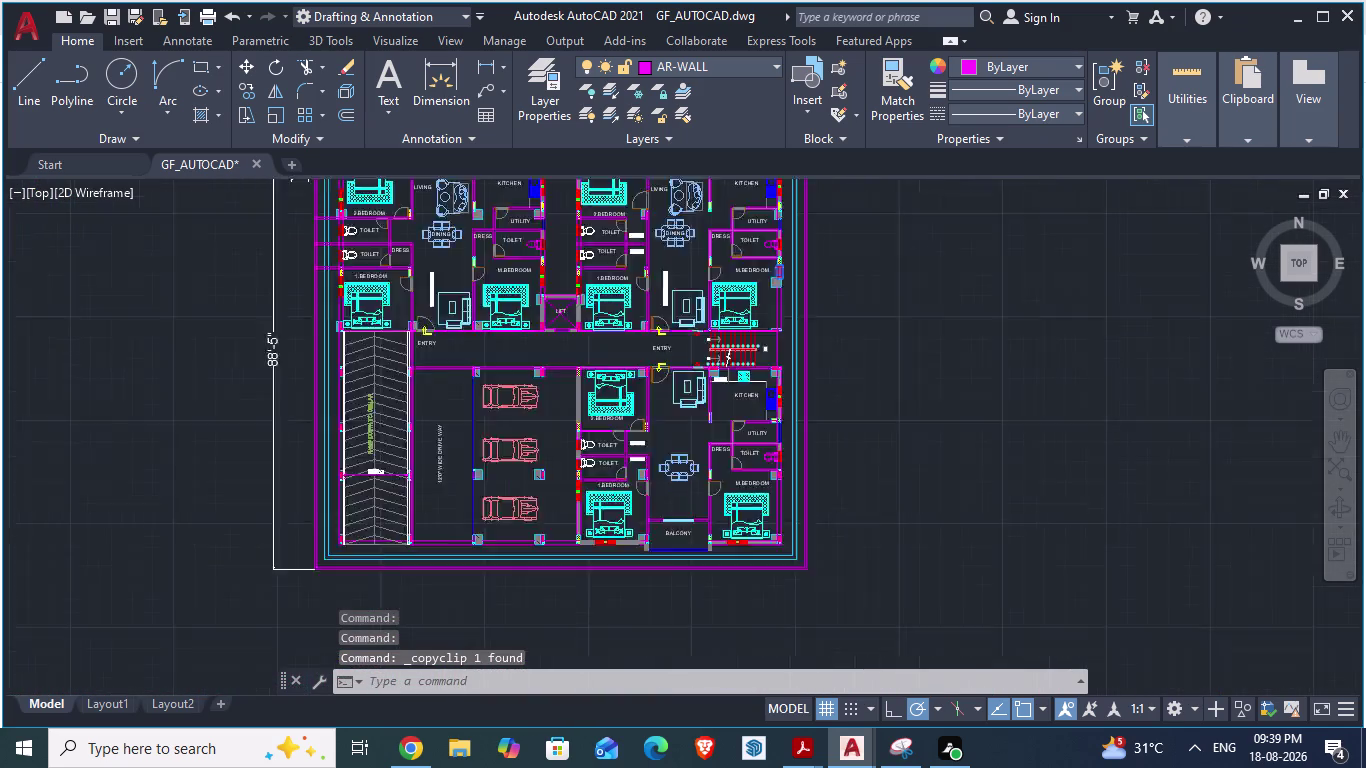
scroll(up, 3)
scroll(up, 3)
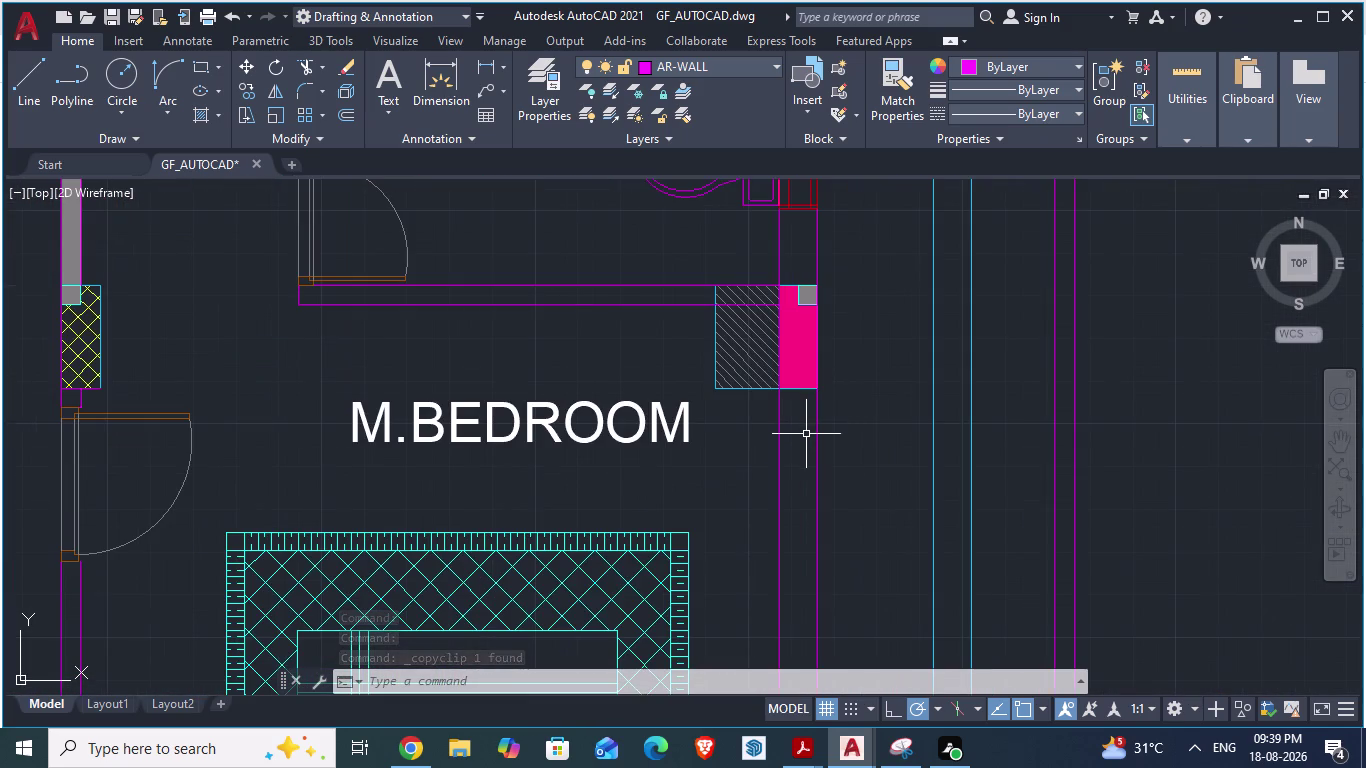
key(ctrl+v)
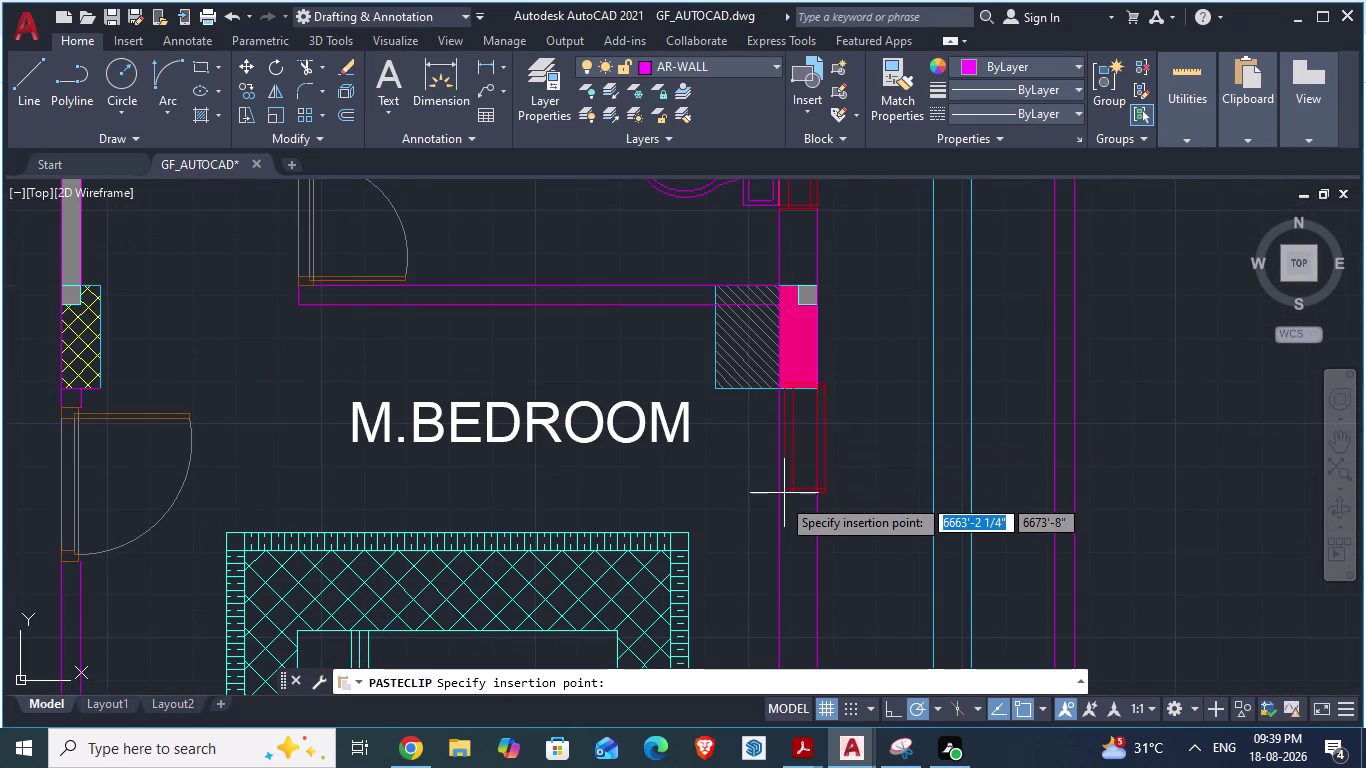
click(781, 499)
Move the pasted piece so its top corner sits flush on the column's bottom corner.
scroll(up, 3)
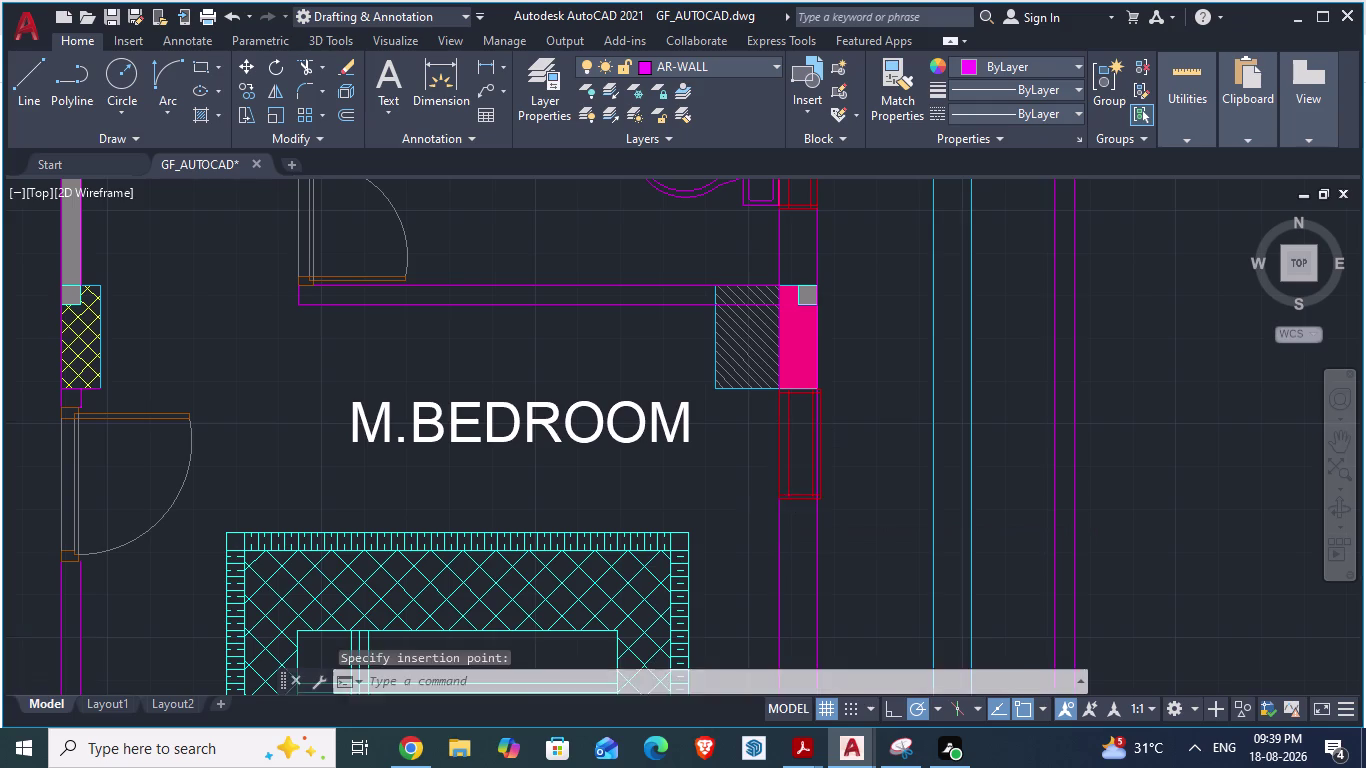
scroll(up, 3)
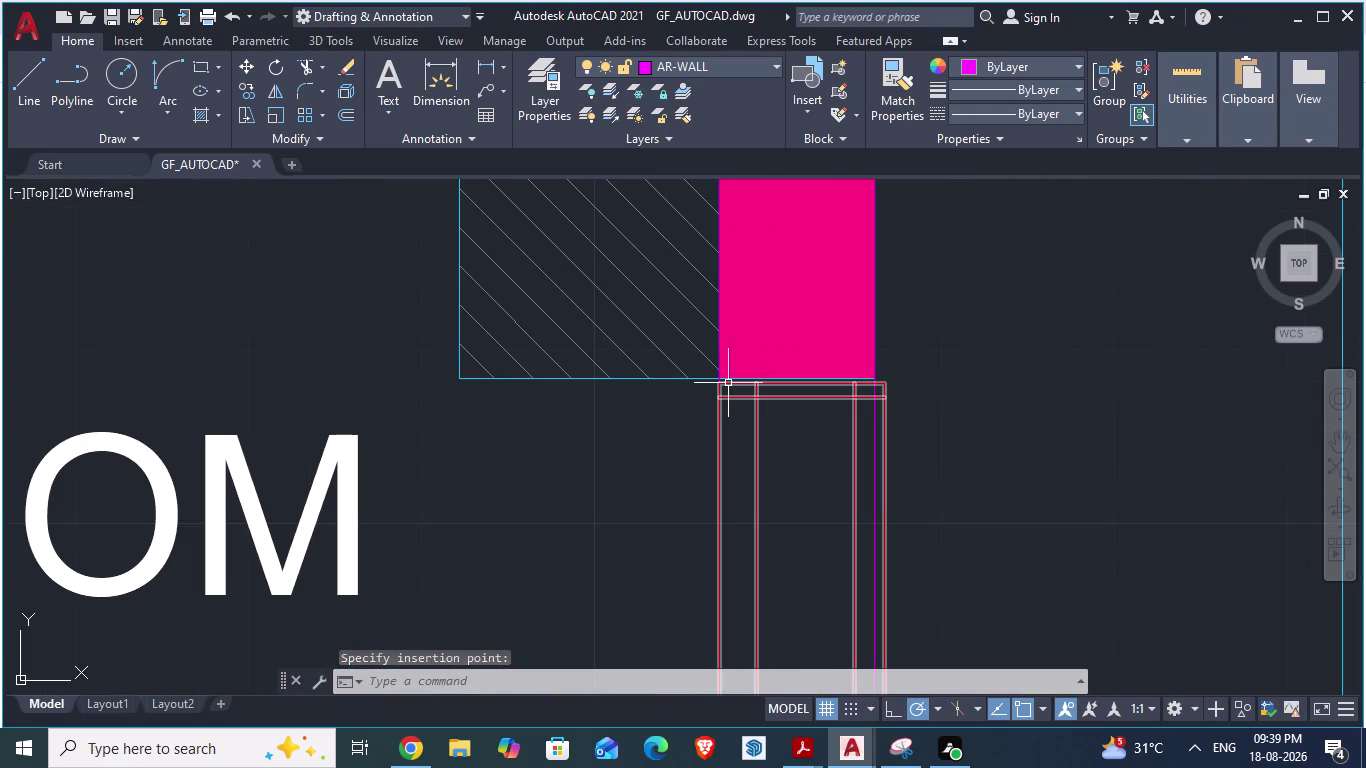
click(728, 383)
scroll(up, 3)
key(m)
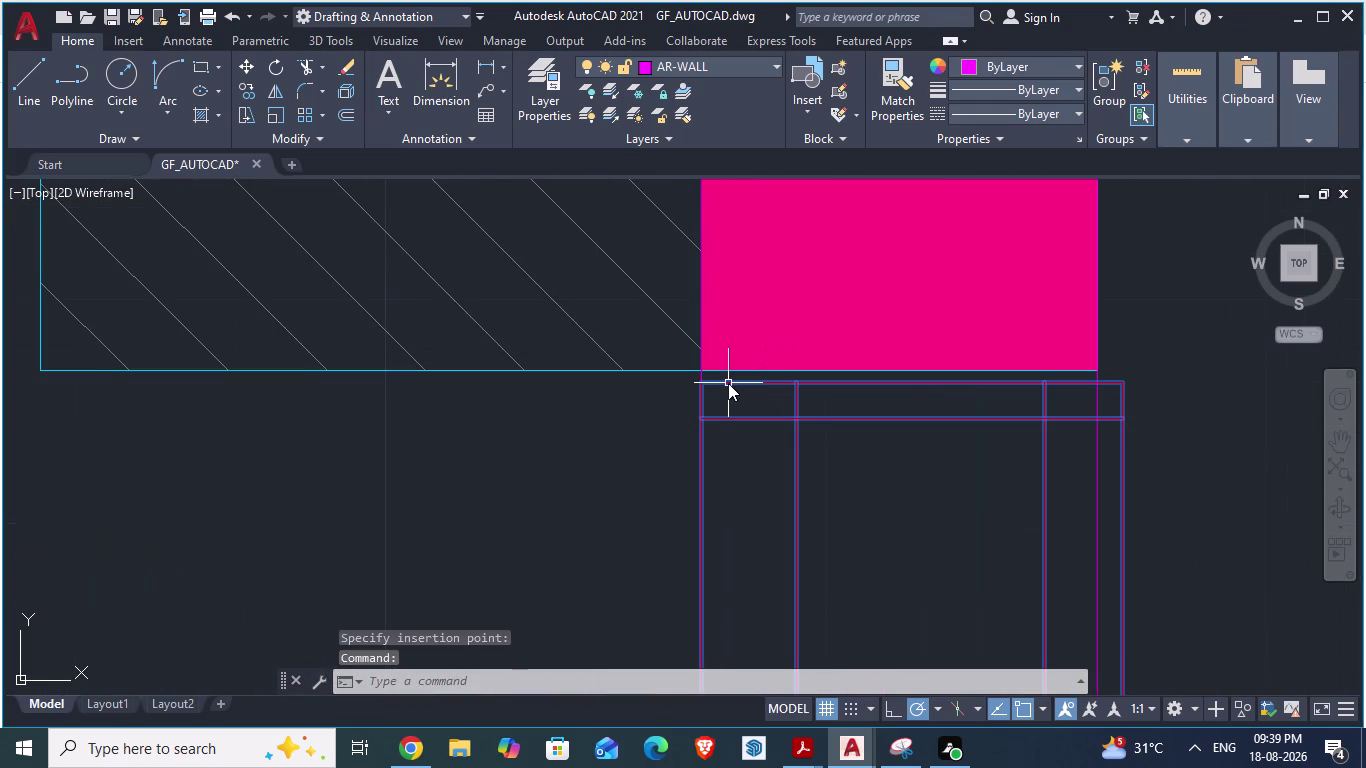
key(Return)
scroll(up, 3)
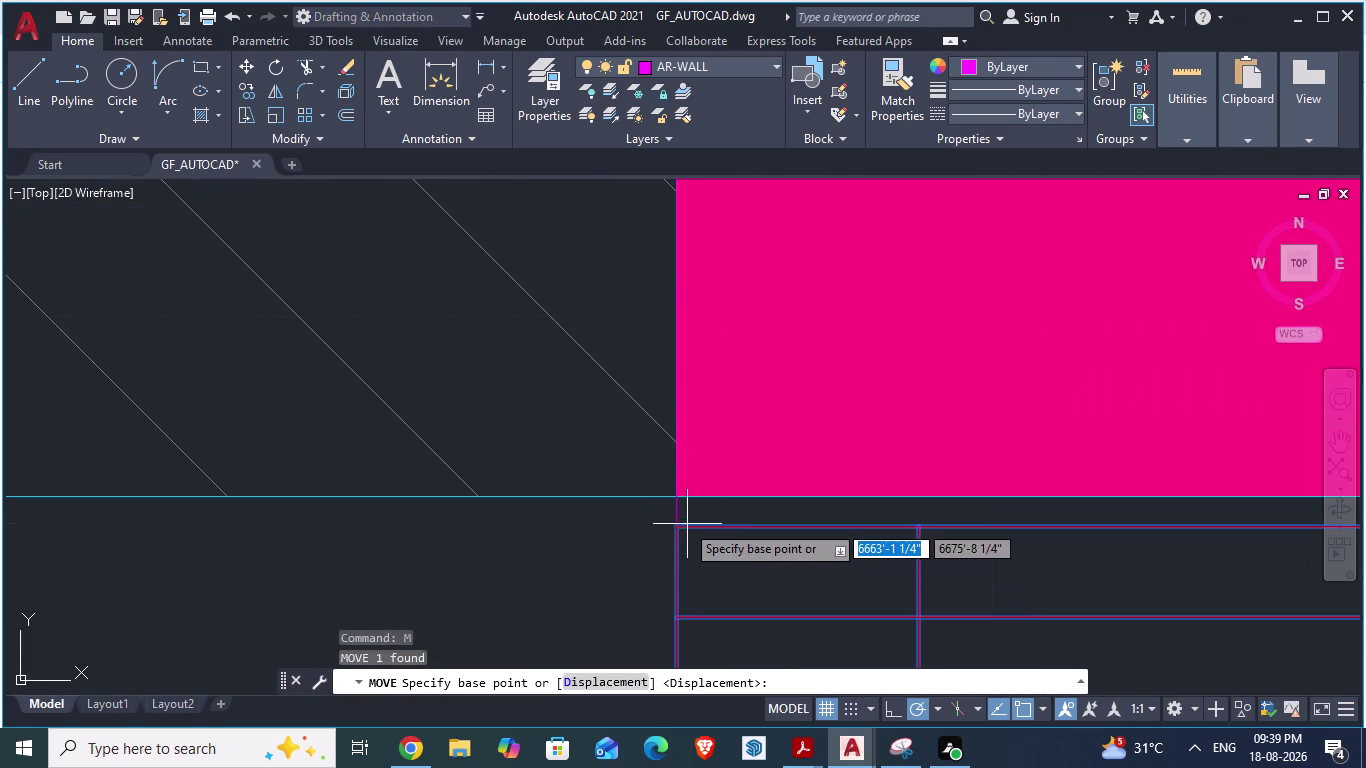
drag(674, 530, 677, 499)
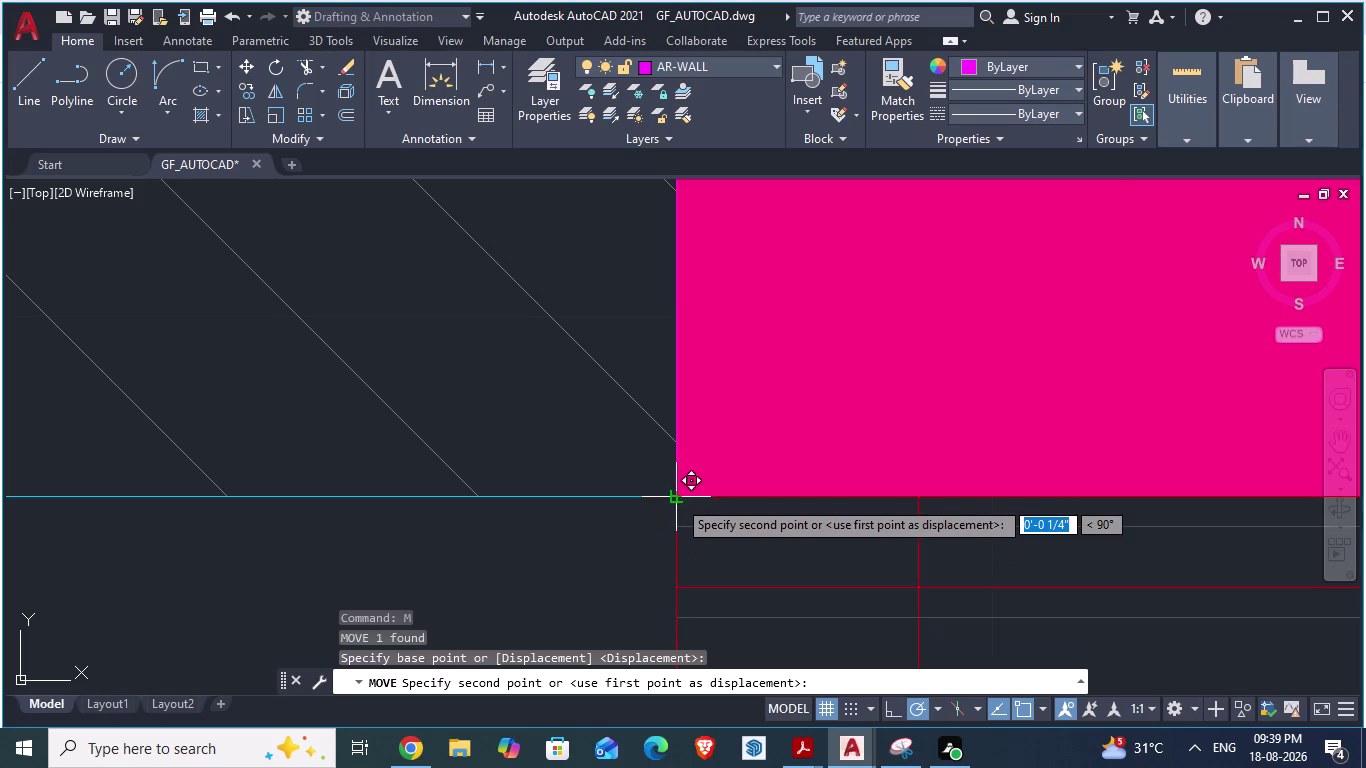
drag(677, 499, 678, 502)
click(678, 502)
scroll(down, 3)
scroll(up, 3)
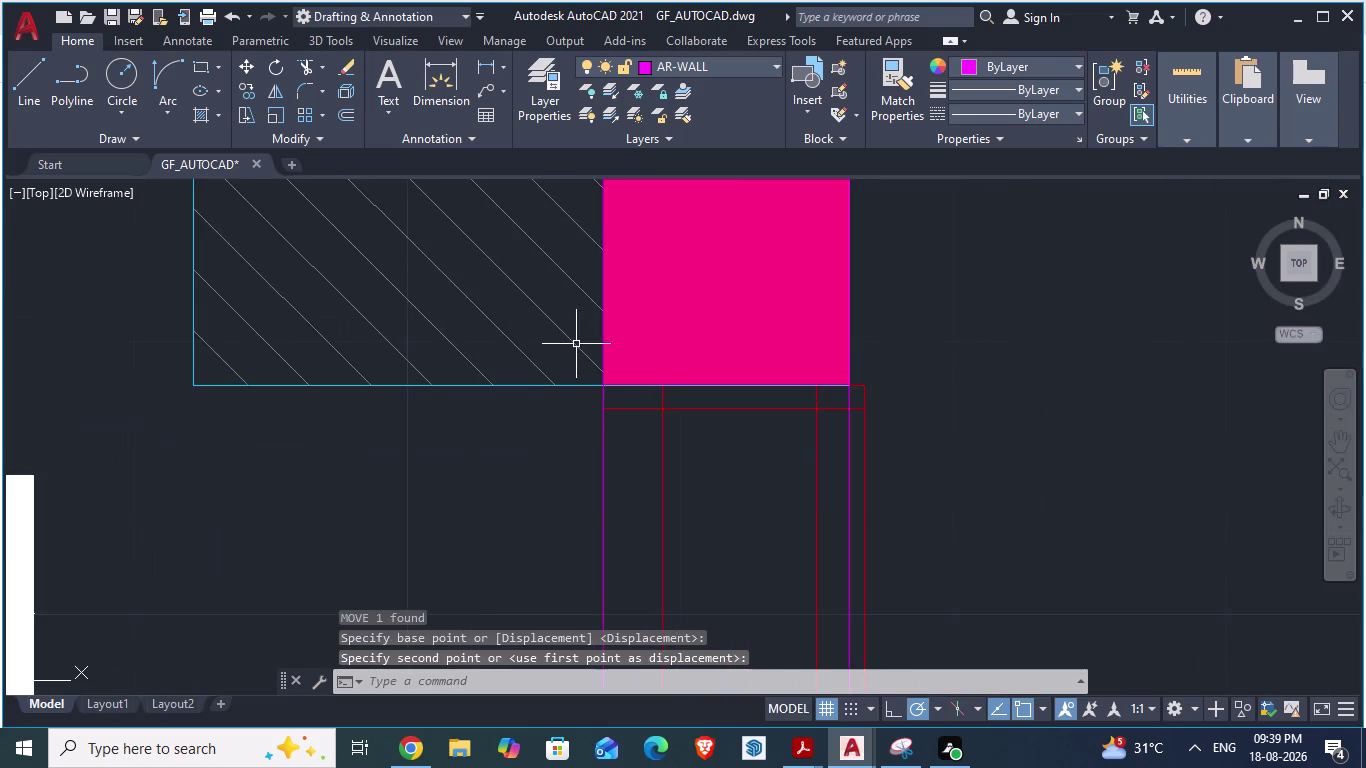
scroll(down, 3)
scroll(down, 3)
scroll(up, 3)
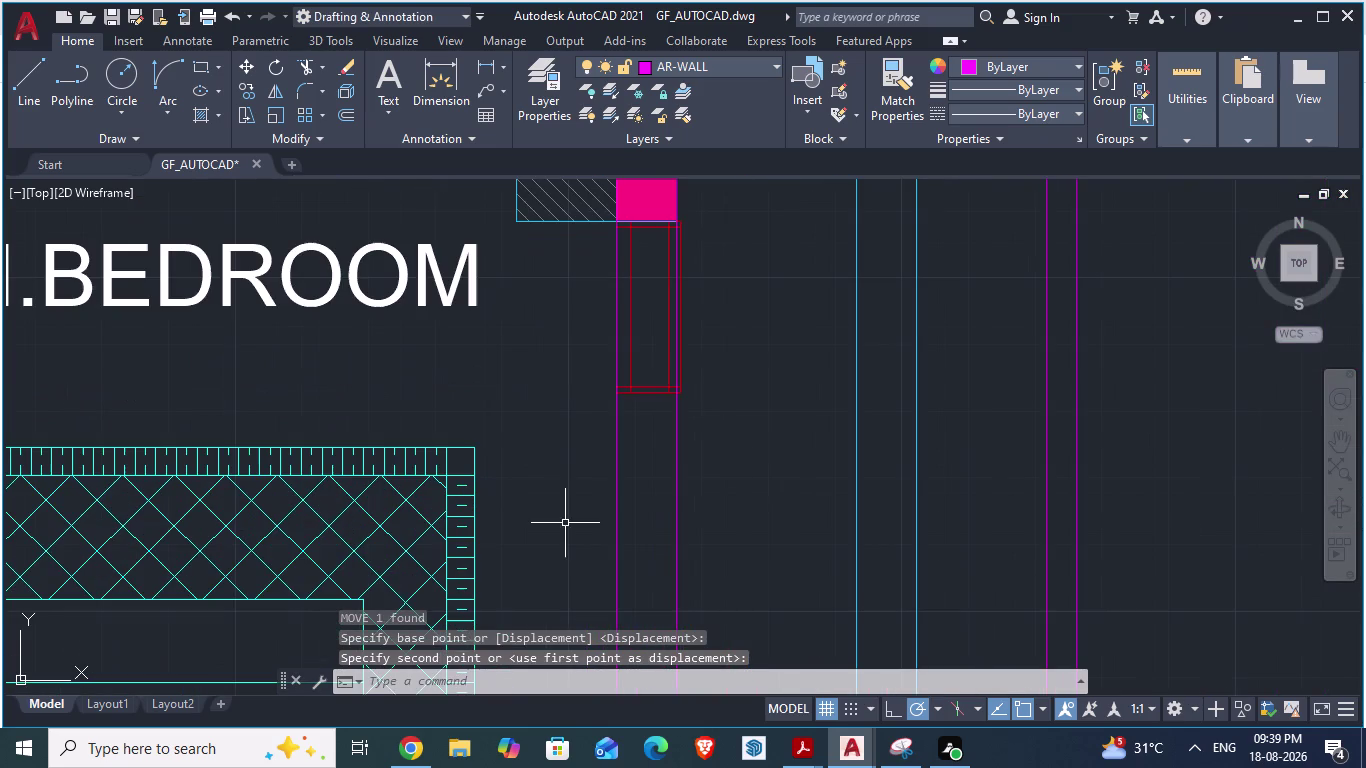
key(l)
key(Return)
scroll(up, 3)
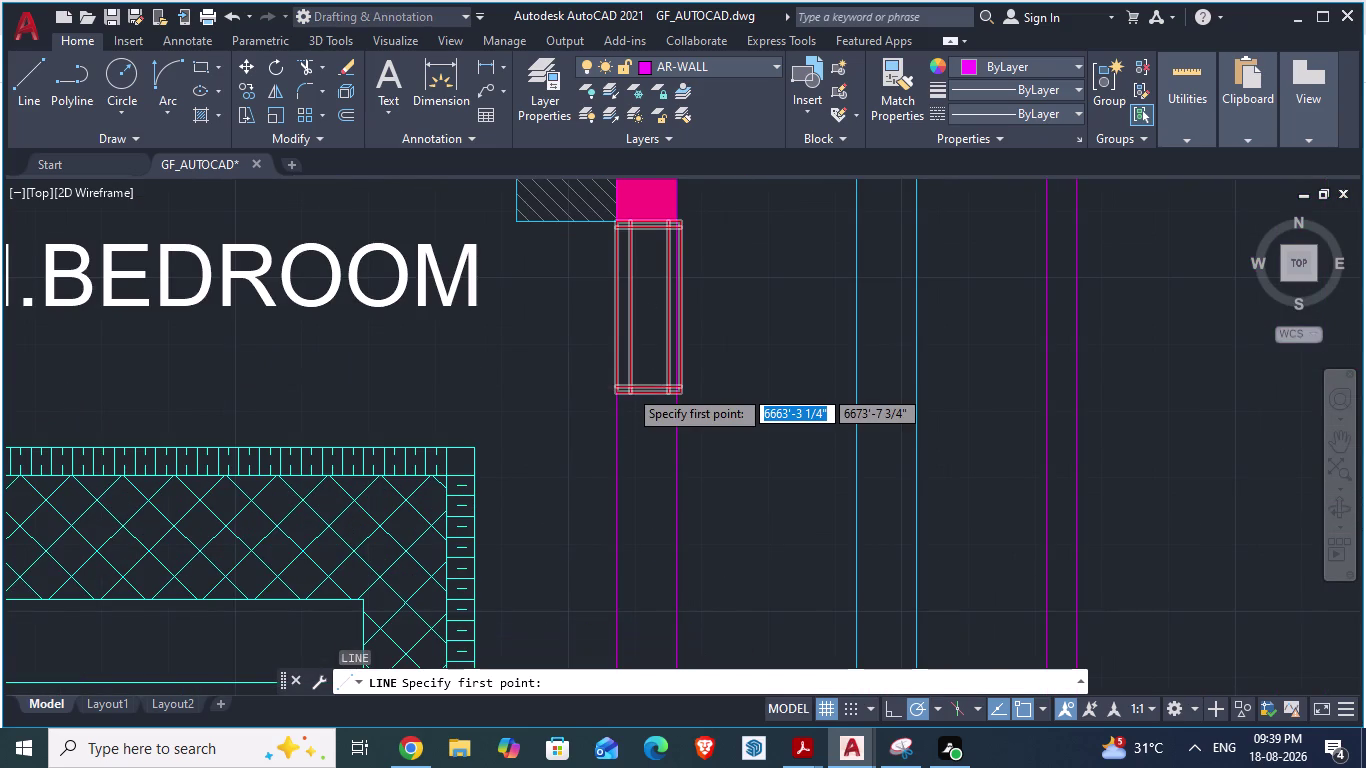
Draw a short line across the wall gap below the M.BEDROOM column.
scroll(up, 3)
click(596, 399)
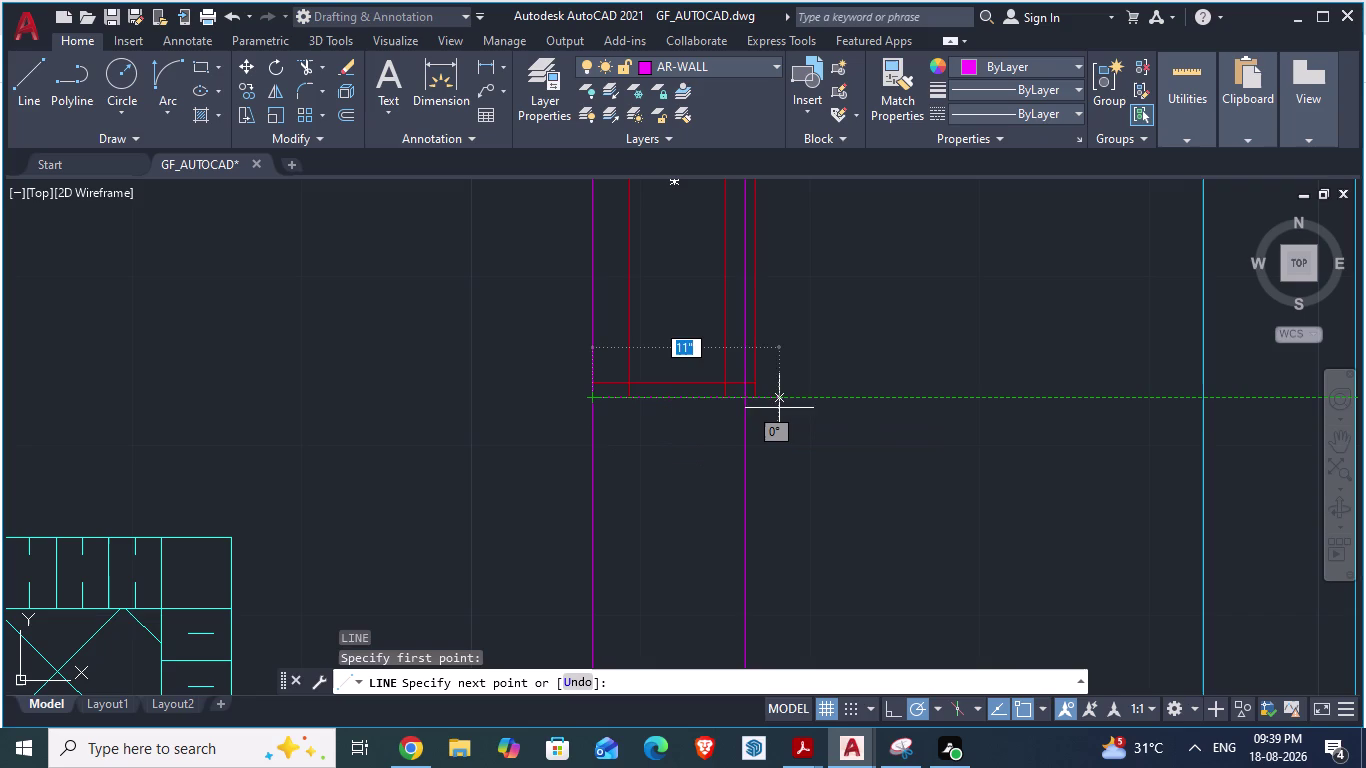
click(747, 394)
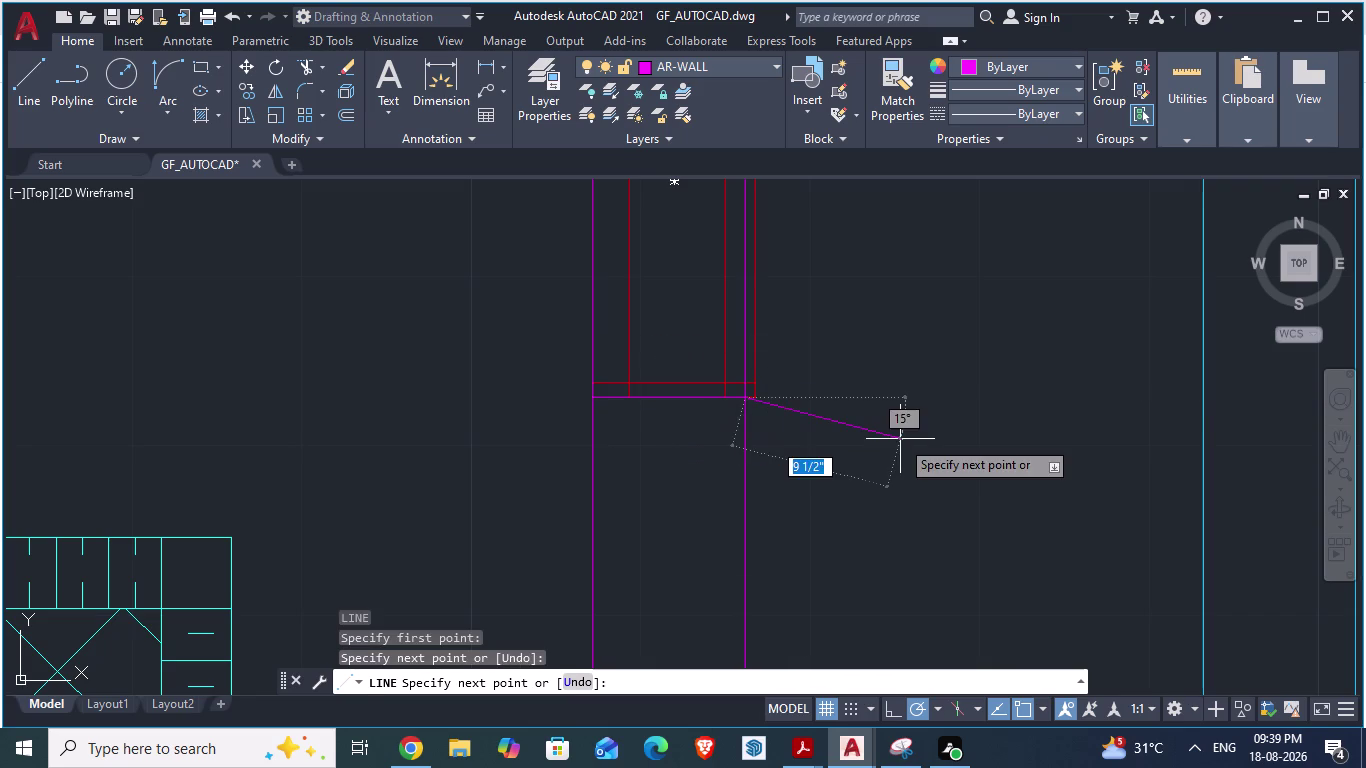
key(Return)
scroll(down, 3)
scroll(down, 3)
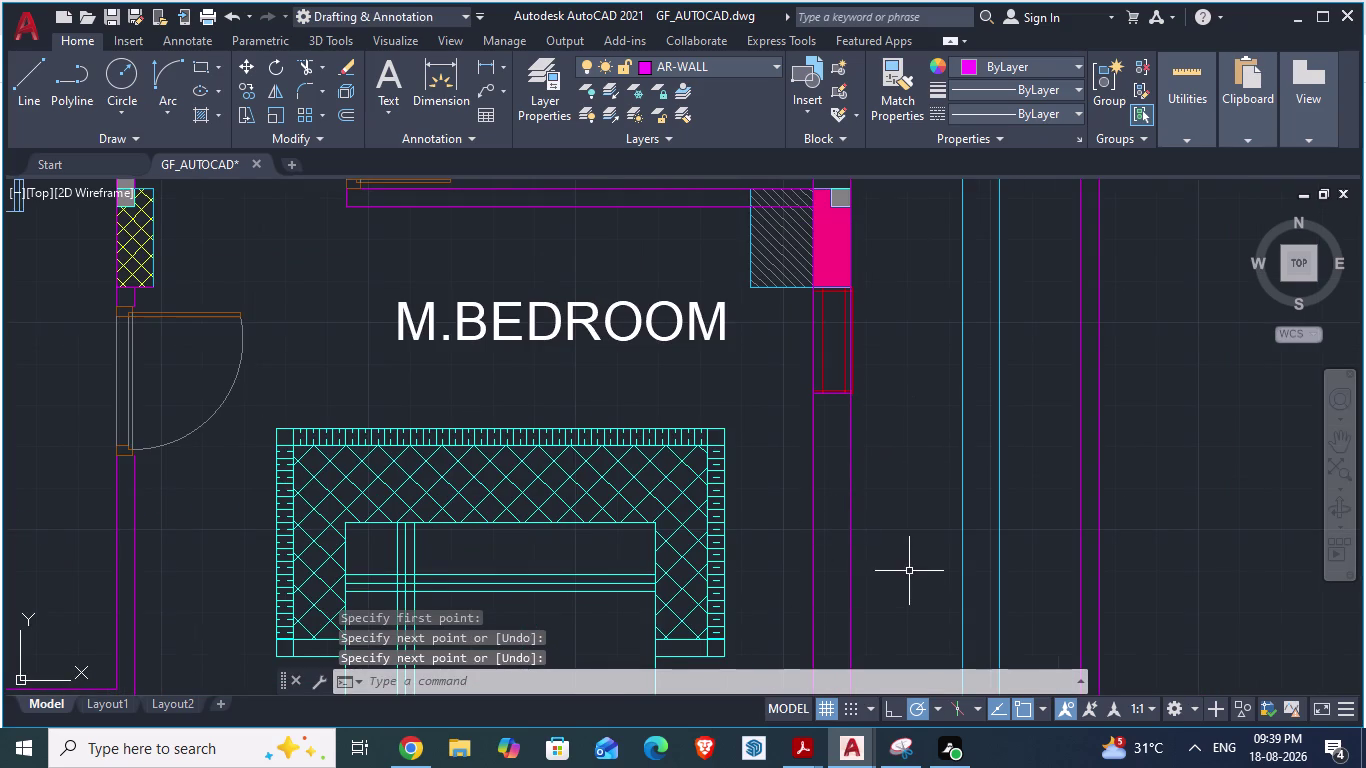
scroll(up, 3)
Try a solid grey hatch inside the closed strip, then save the drawing.
key(h)
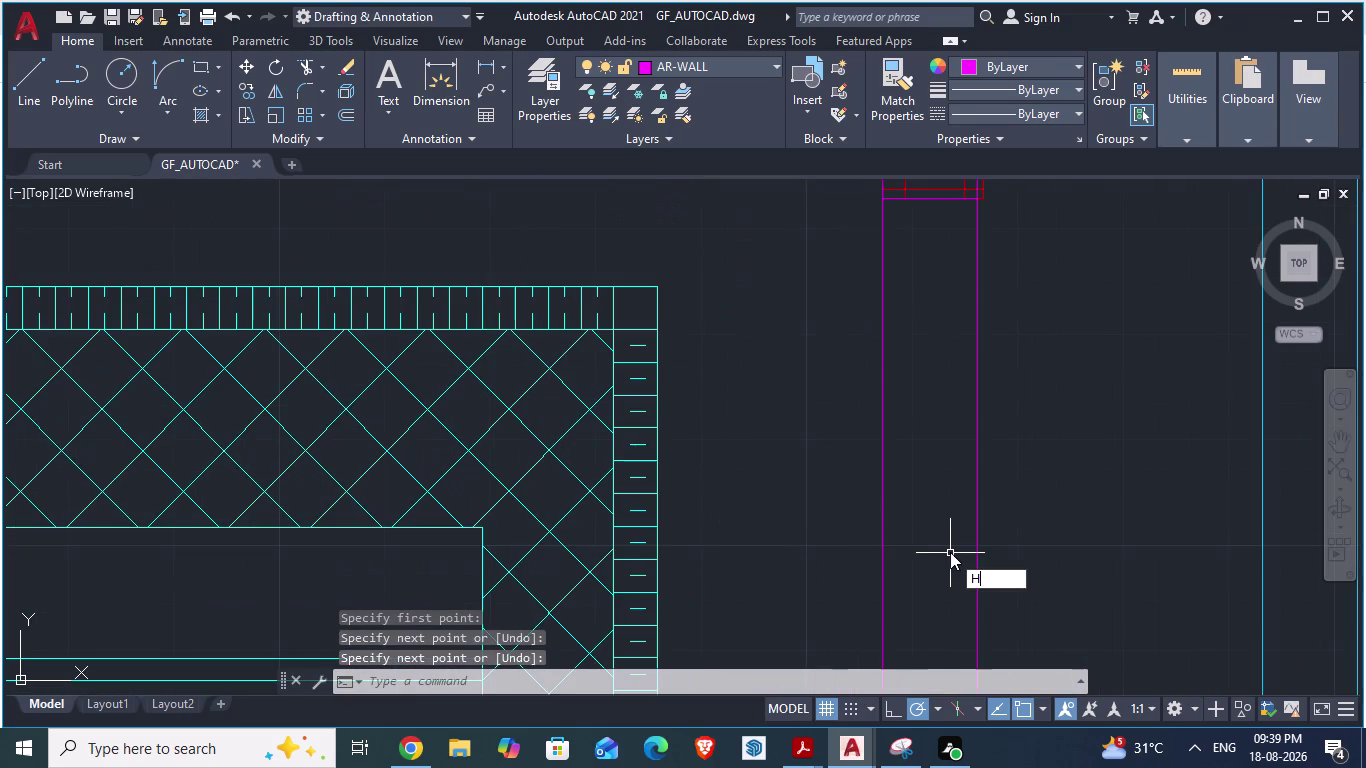
key(Return)
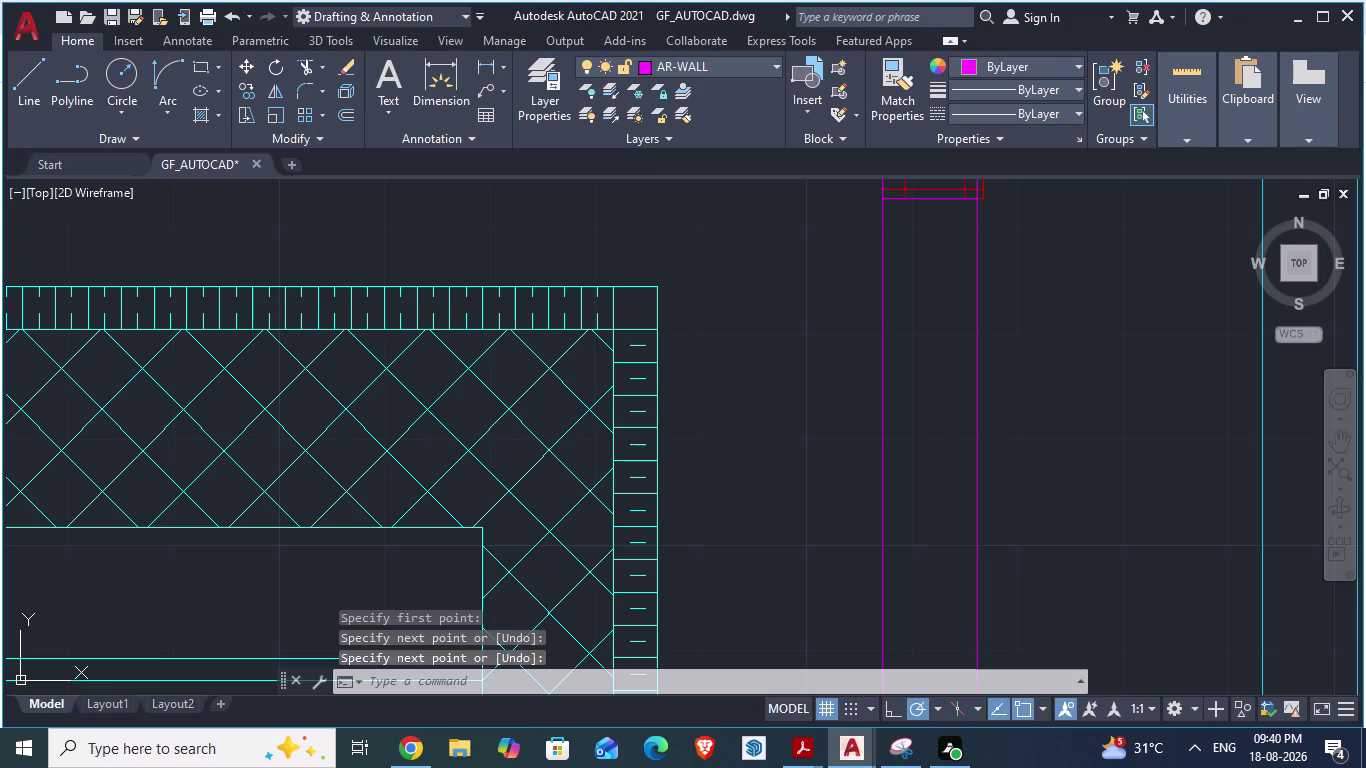
click(936, 476)
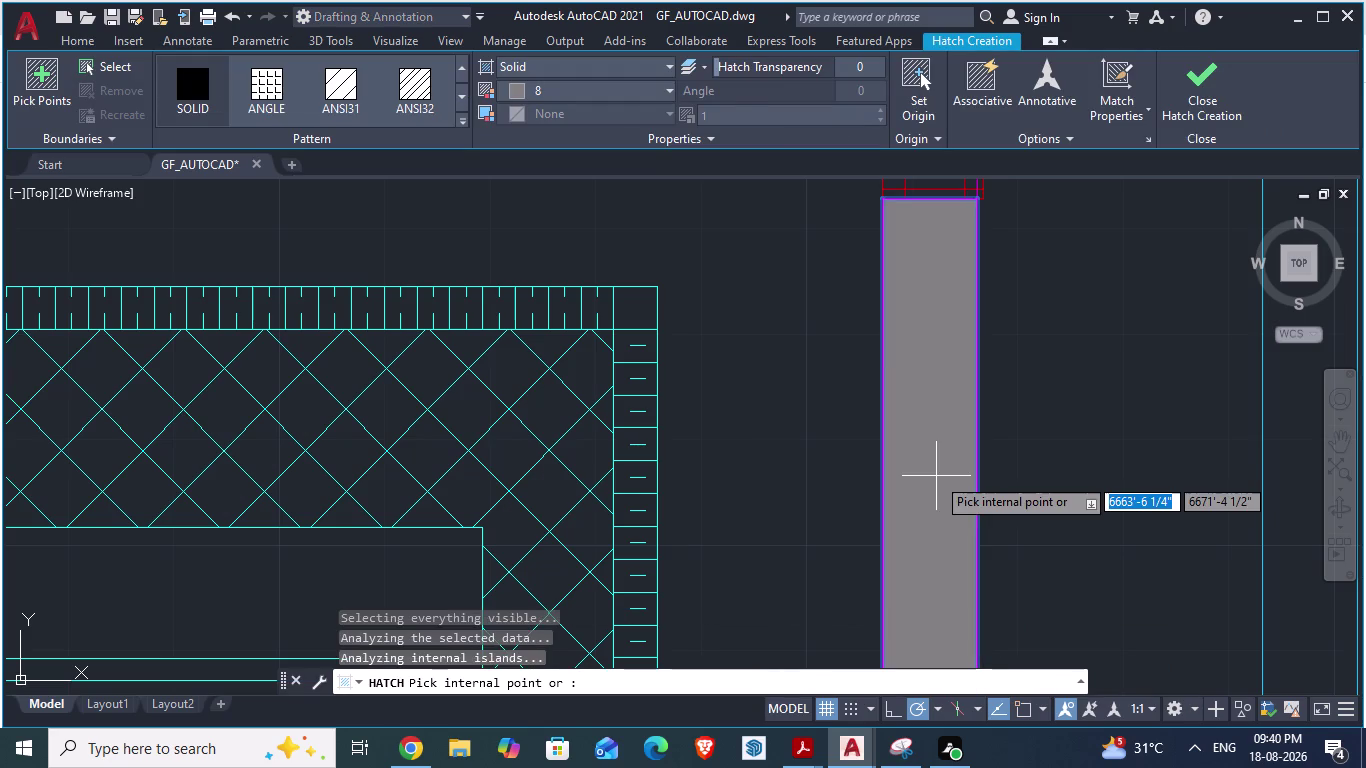
scroll(down, 3)
scroll(down, 3)
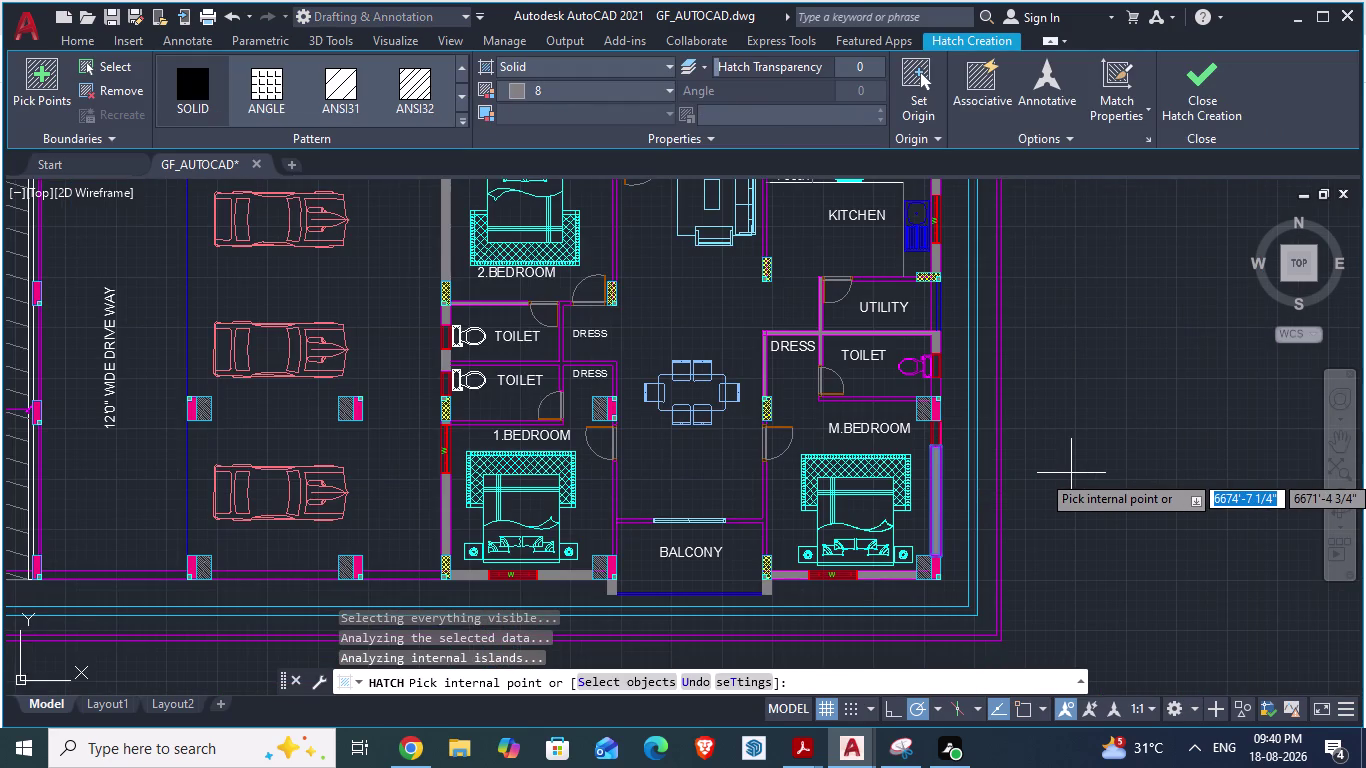
key(ctrl+s)
scroll(down, 3)
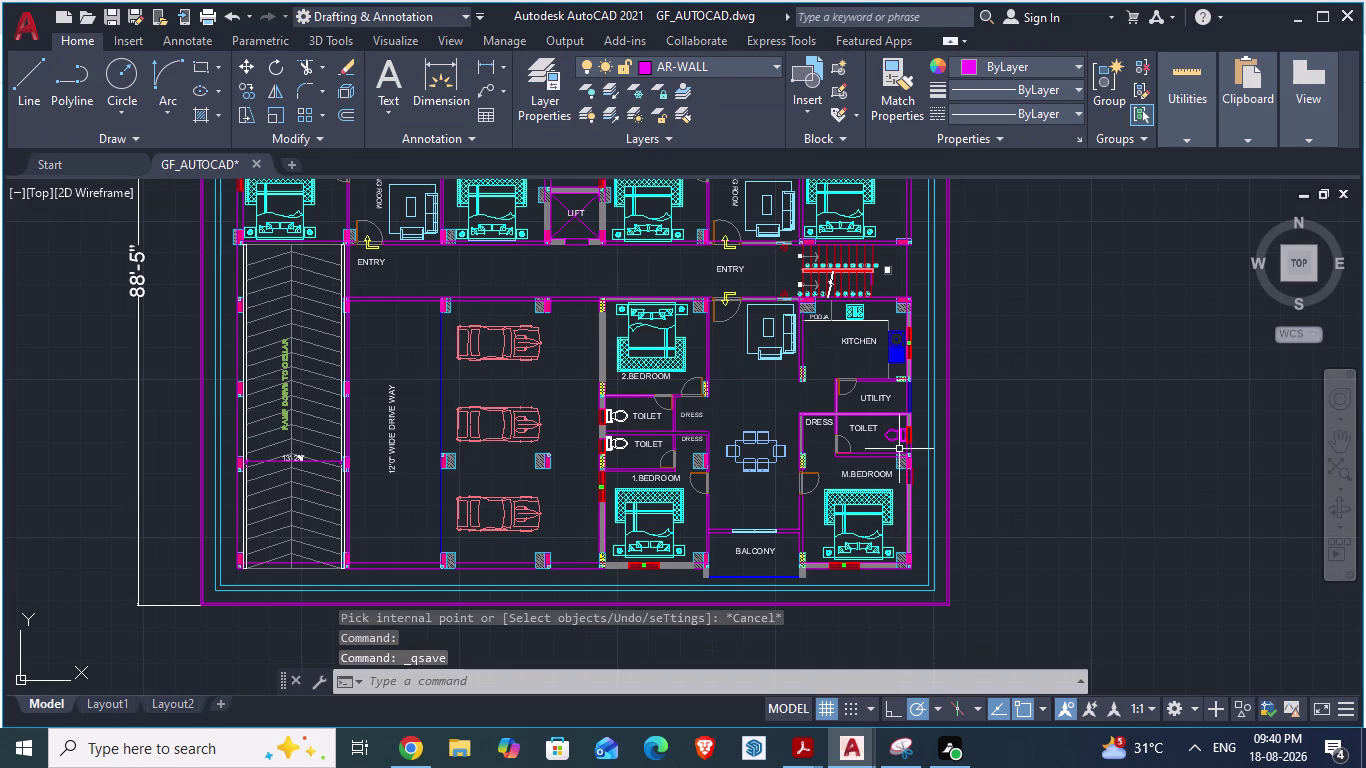
Zoom over the edited plan, then switch to the ARCH PLANS 900 sq yd reference.
scroll(down, 3)
scroll(up, 3)
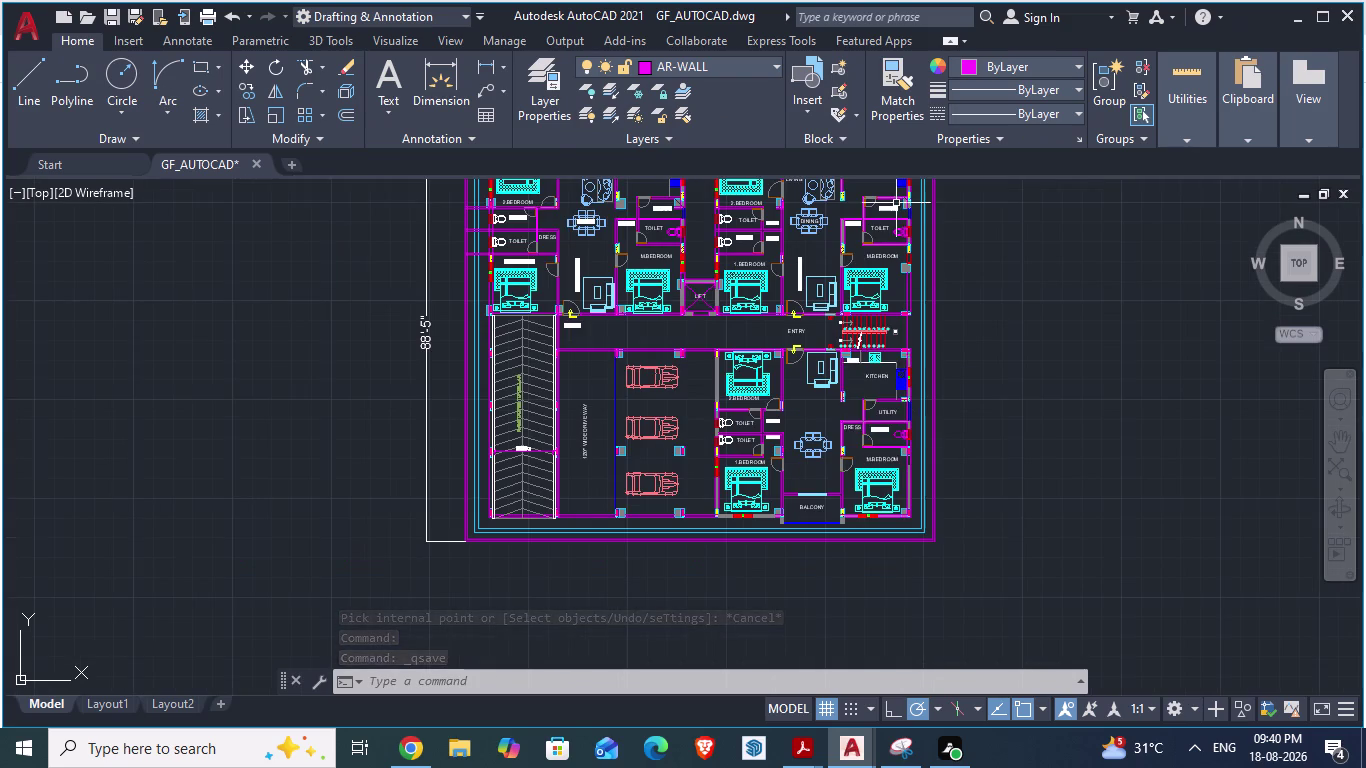
scroll(down, 3)
scroll(up, 3)
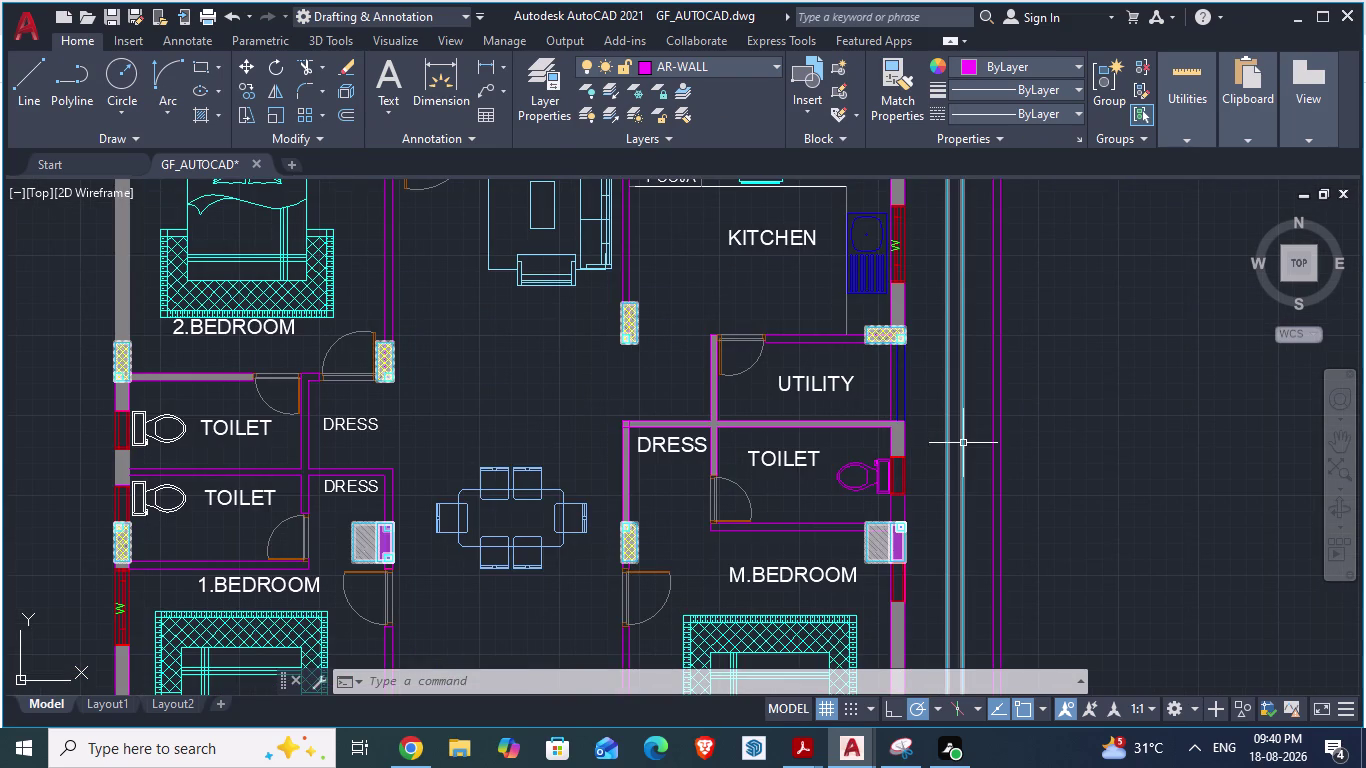
scroll(down, 3)
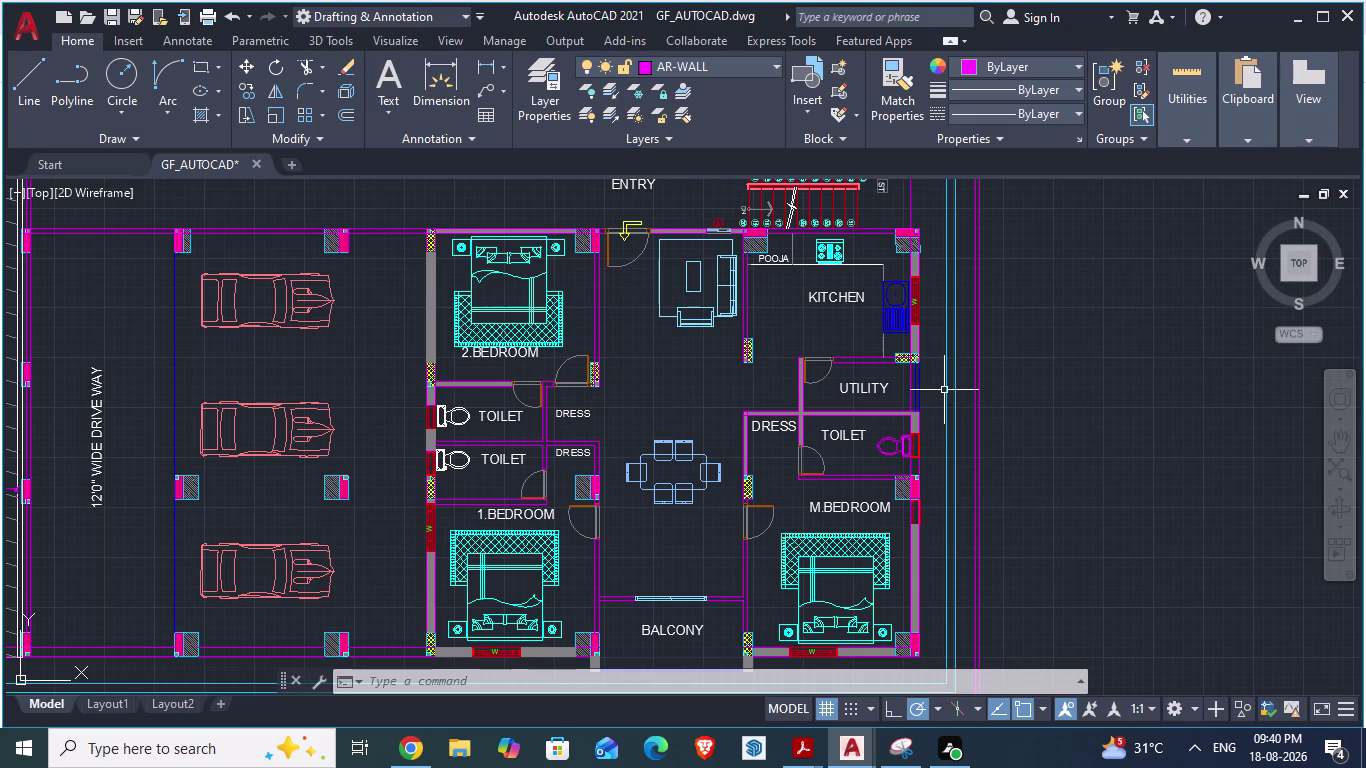
scroll(down, 3)
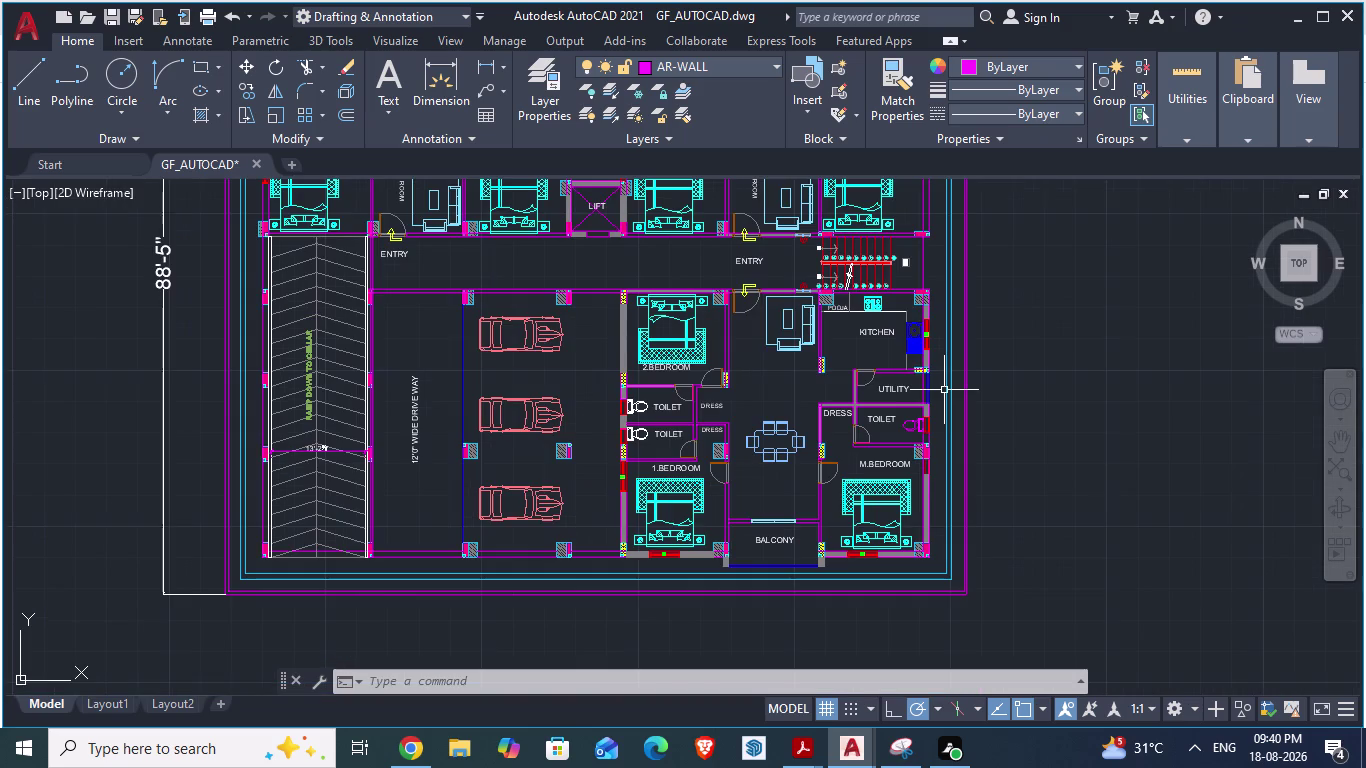
scroll(up, 3)
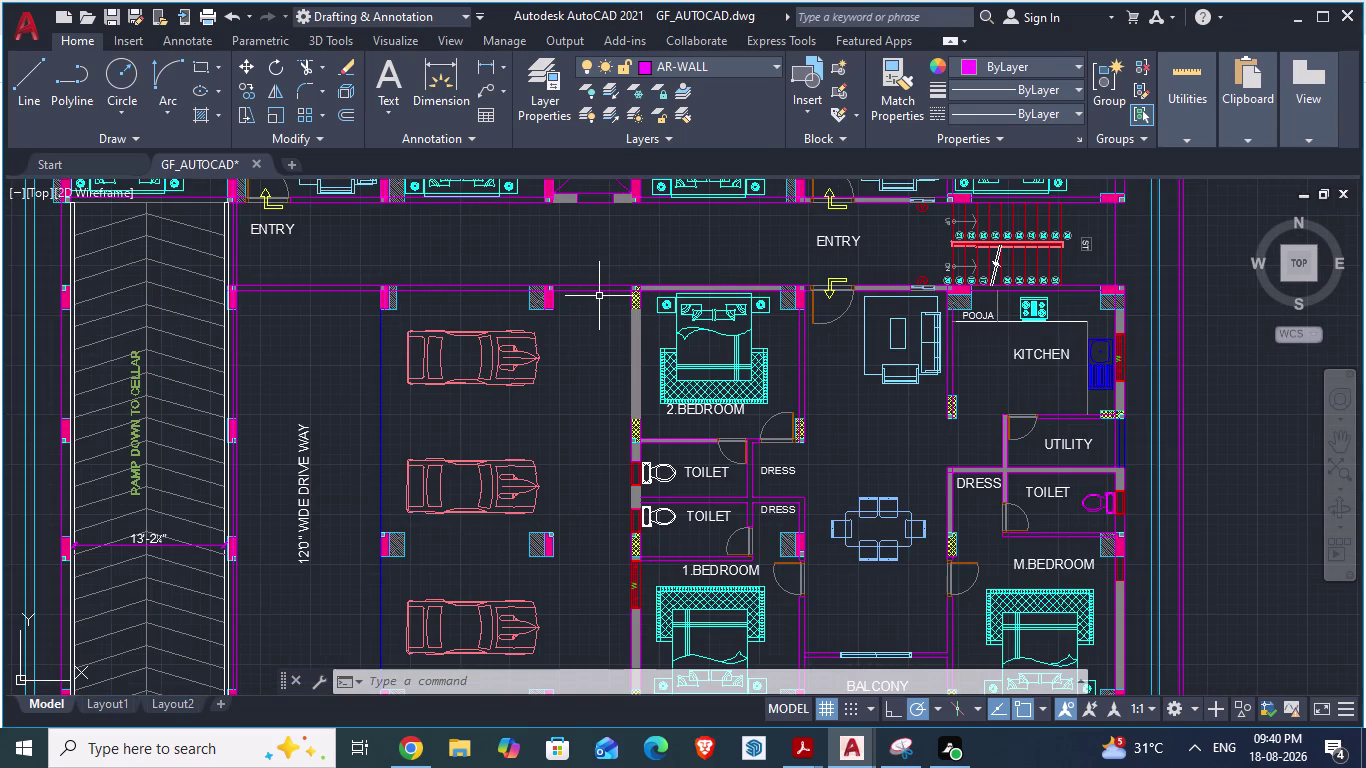
key(alt+Tab)
Scroll through the plan and switch back to the GF_AUTOCAD drawing.
scroll(down, 3)
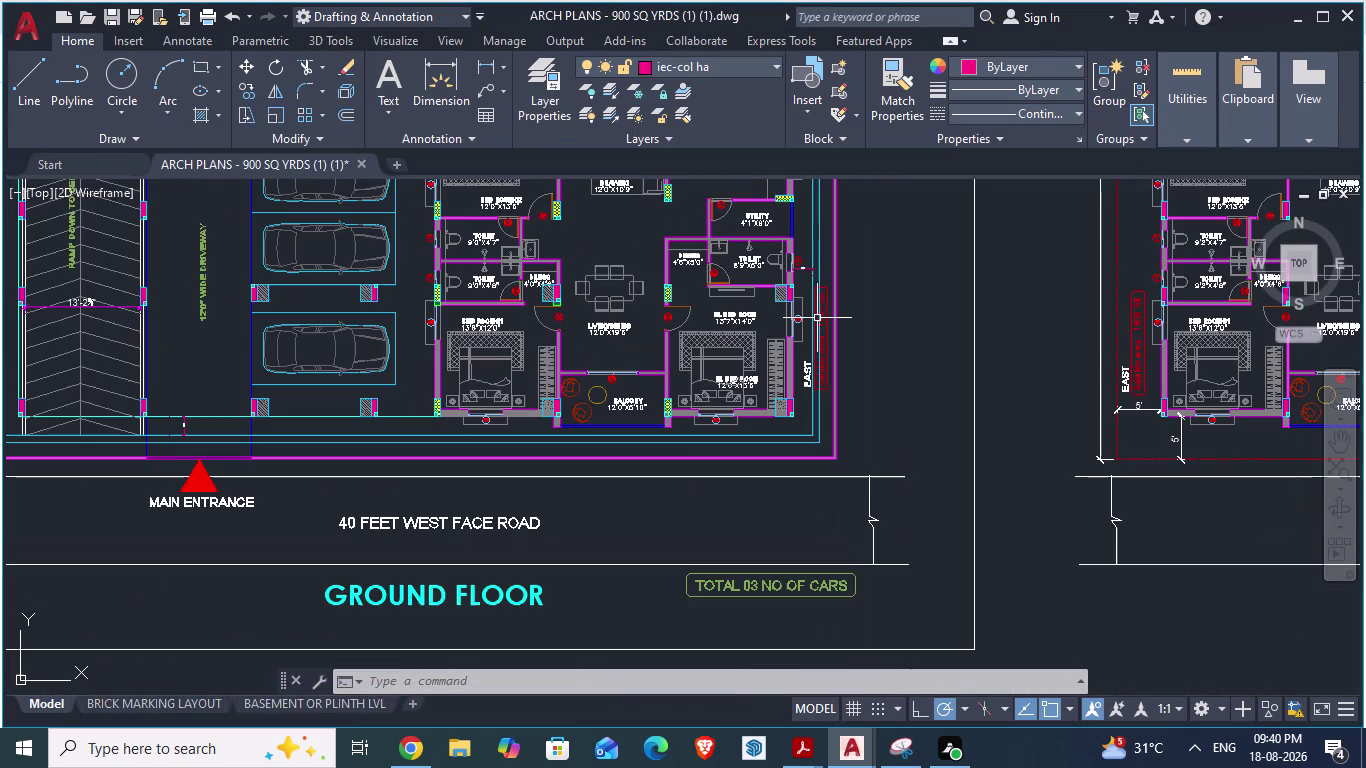
scroll(down, 3)
scroll(down, 3)
scroll(up, 3)
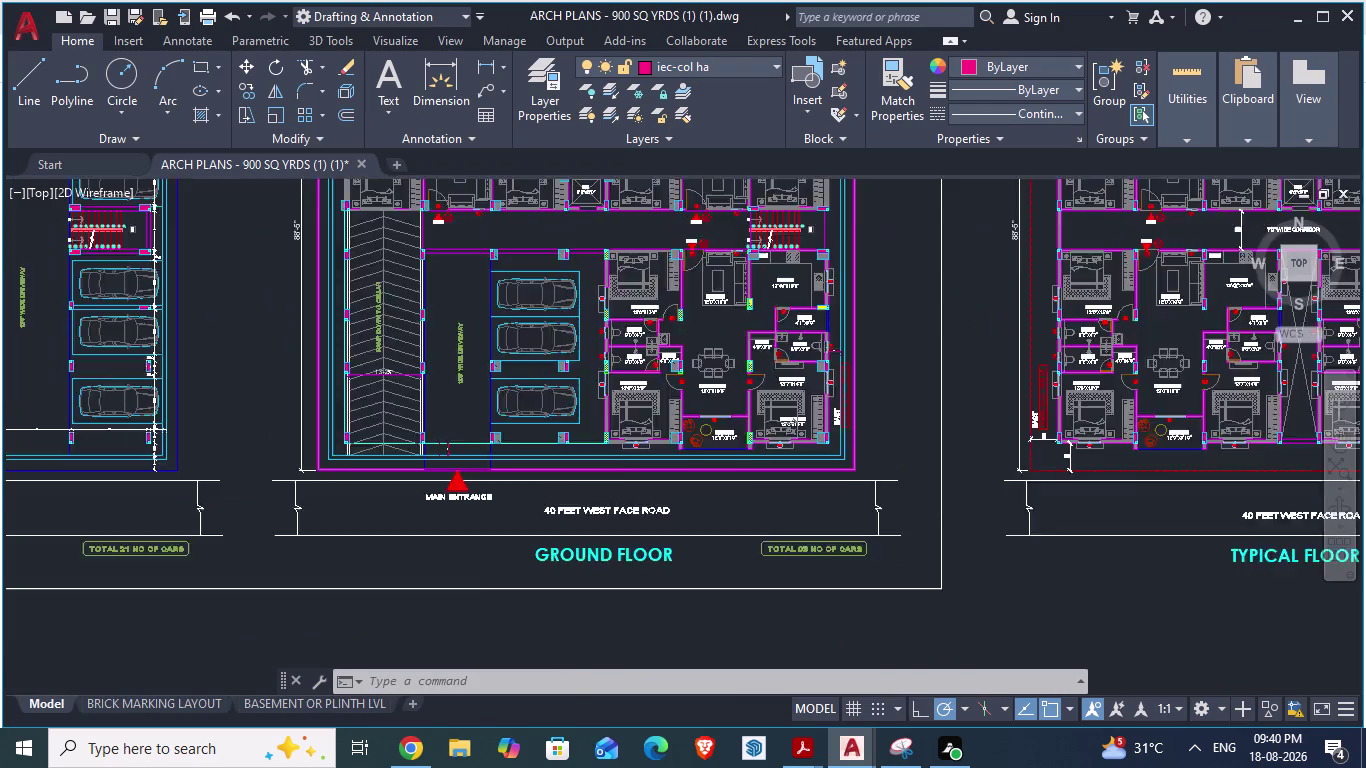
scroll(up, 3)
scroll(down, 3)
scroll(up, 3)
scroll(up, 3)
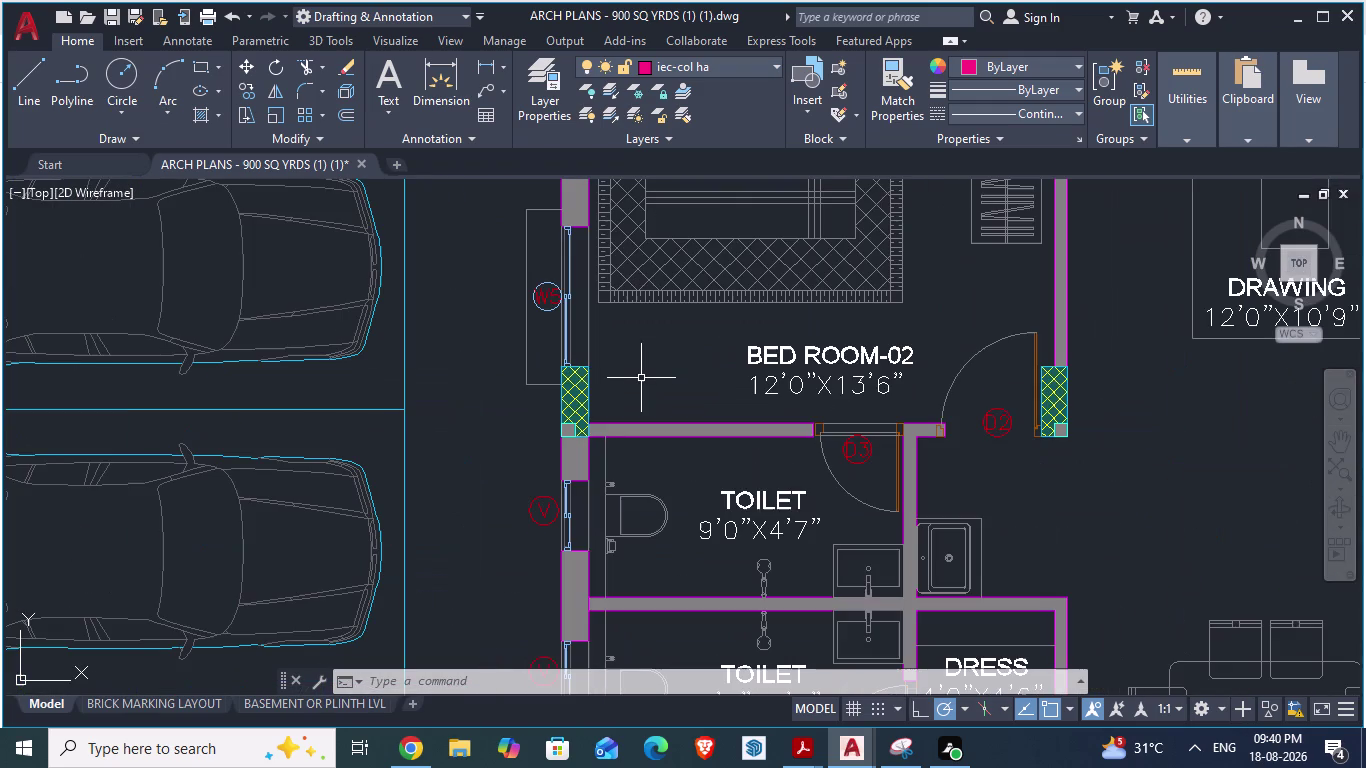
key(alt+Tab)
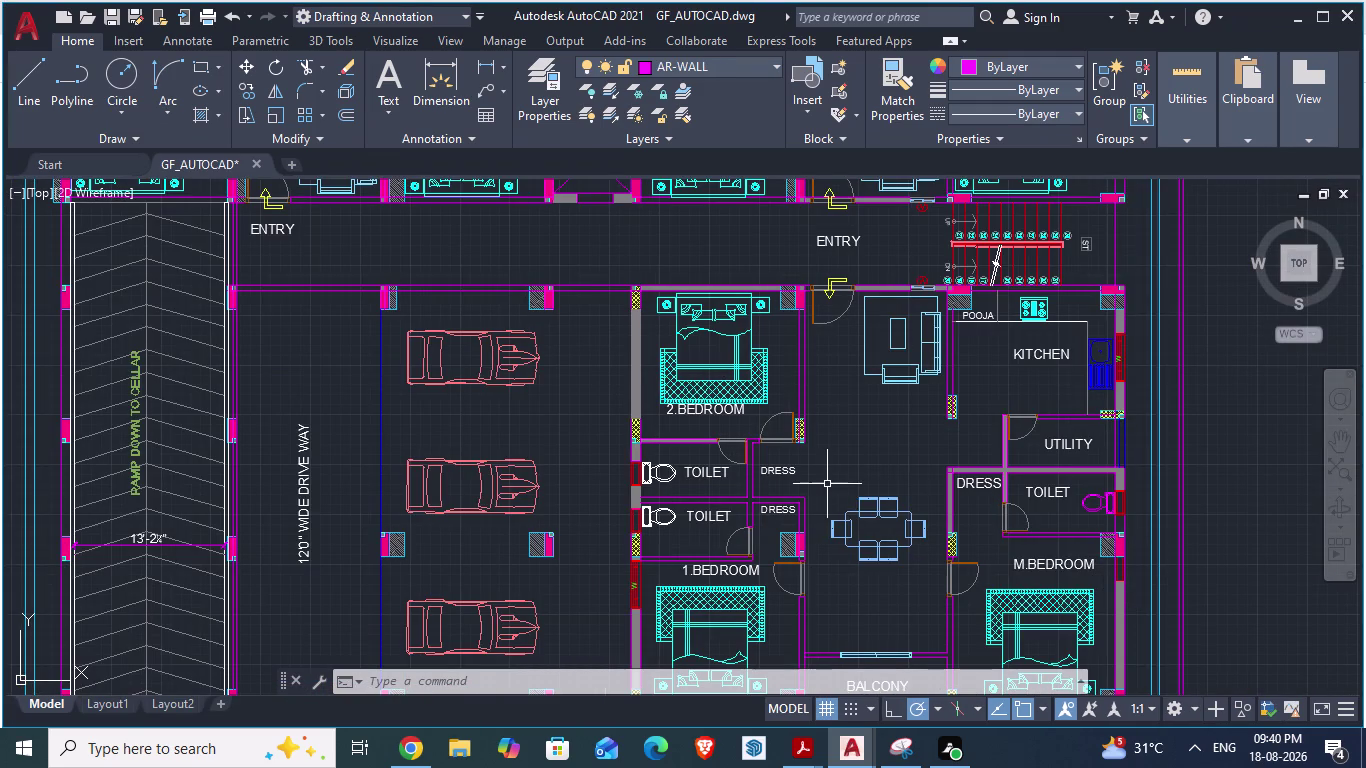
Paste the copied piece beside the wall between 2.BEDROOM and the TOILET.
key(ctrl+v)
key(alt+Tab)
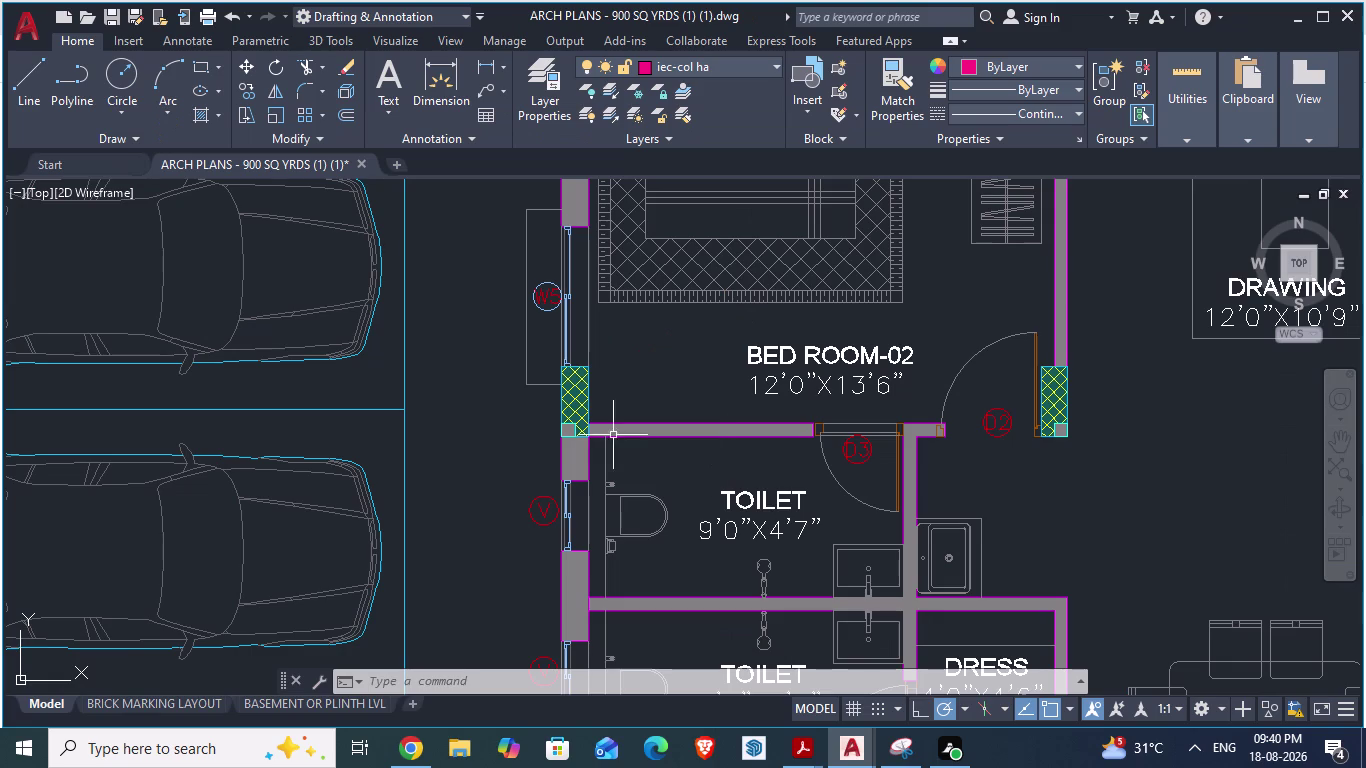
scroll(down, 3)
scroll(down, 3)
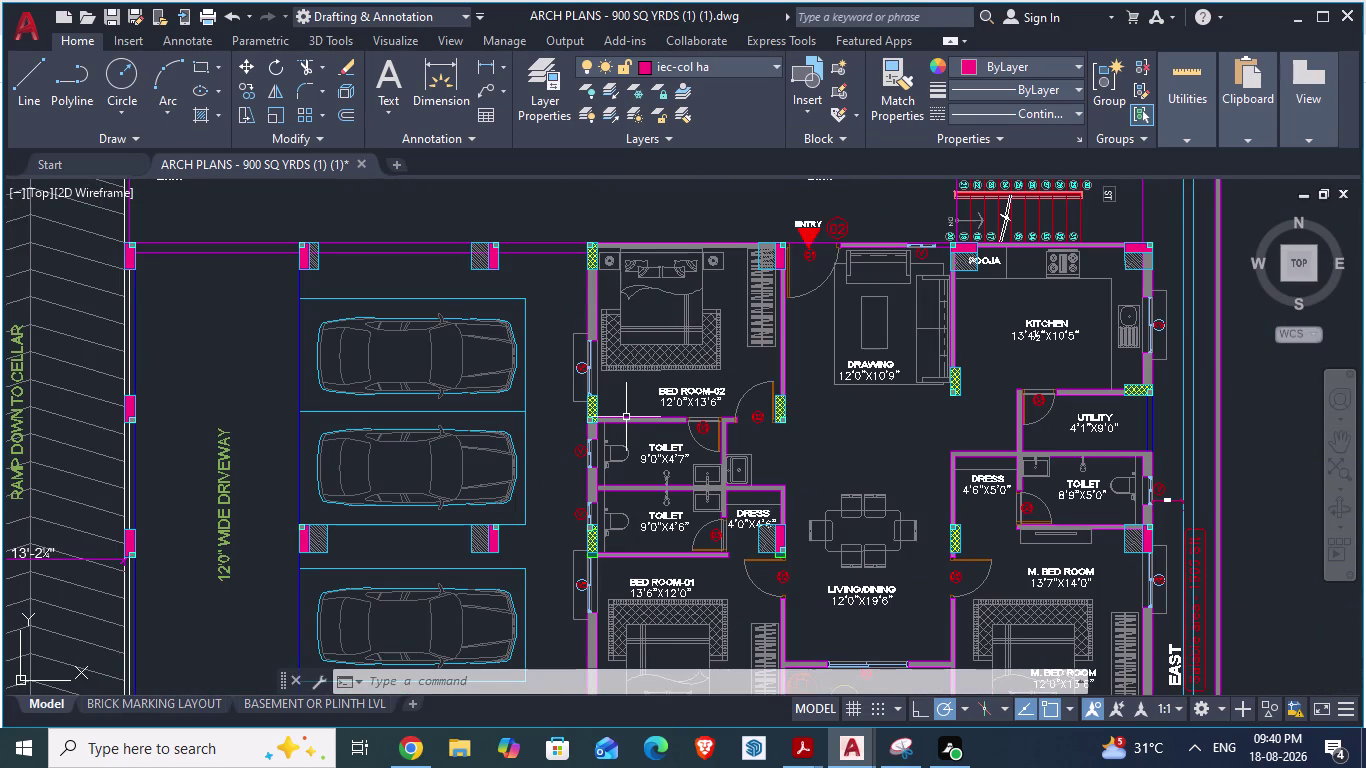
key(alt+Tab)
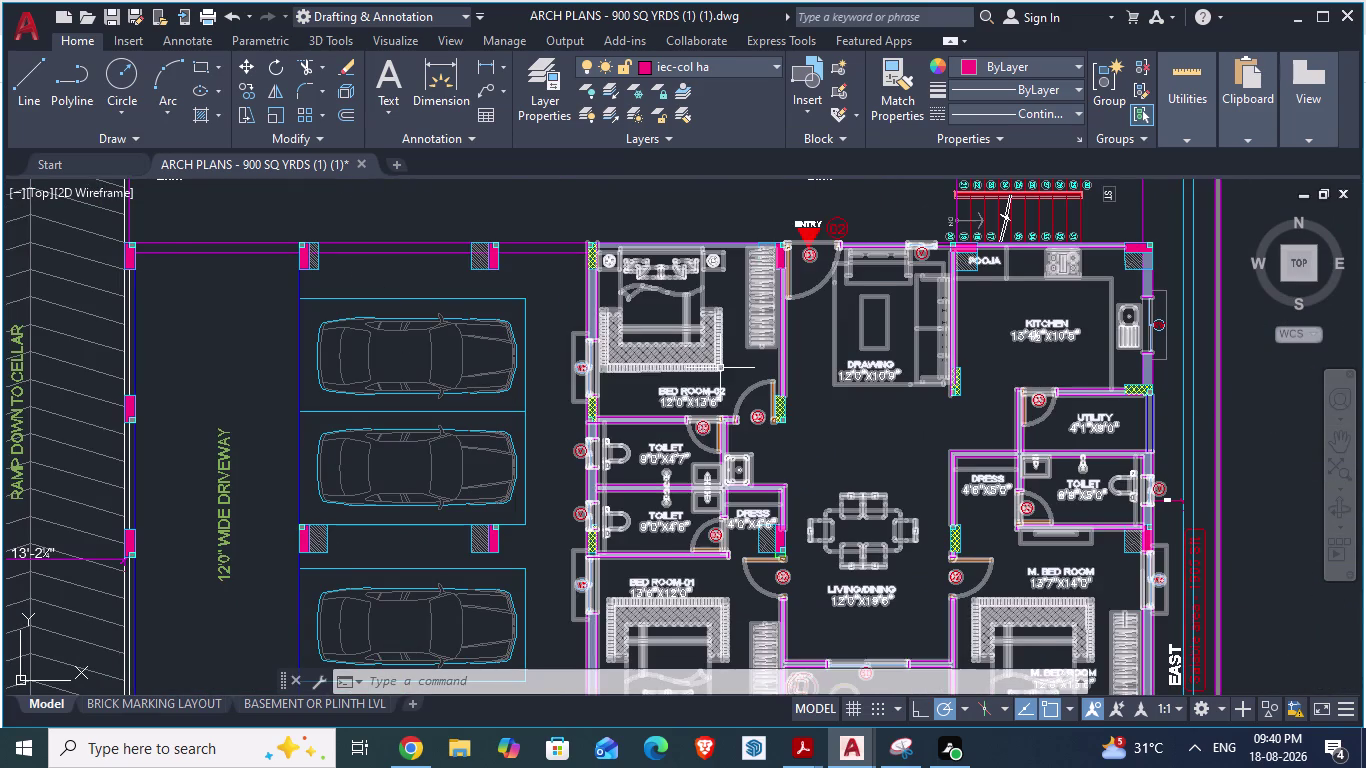
scroll(up, 3)
scroll(up, 3)
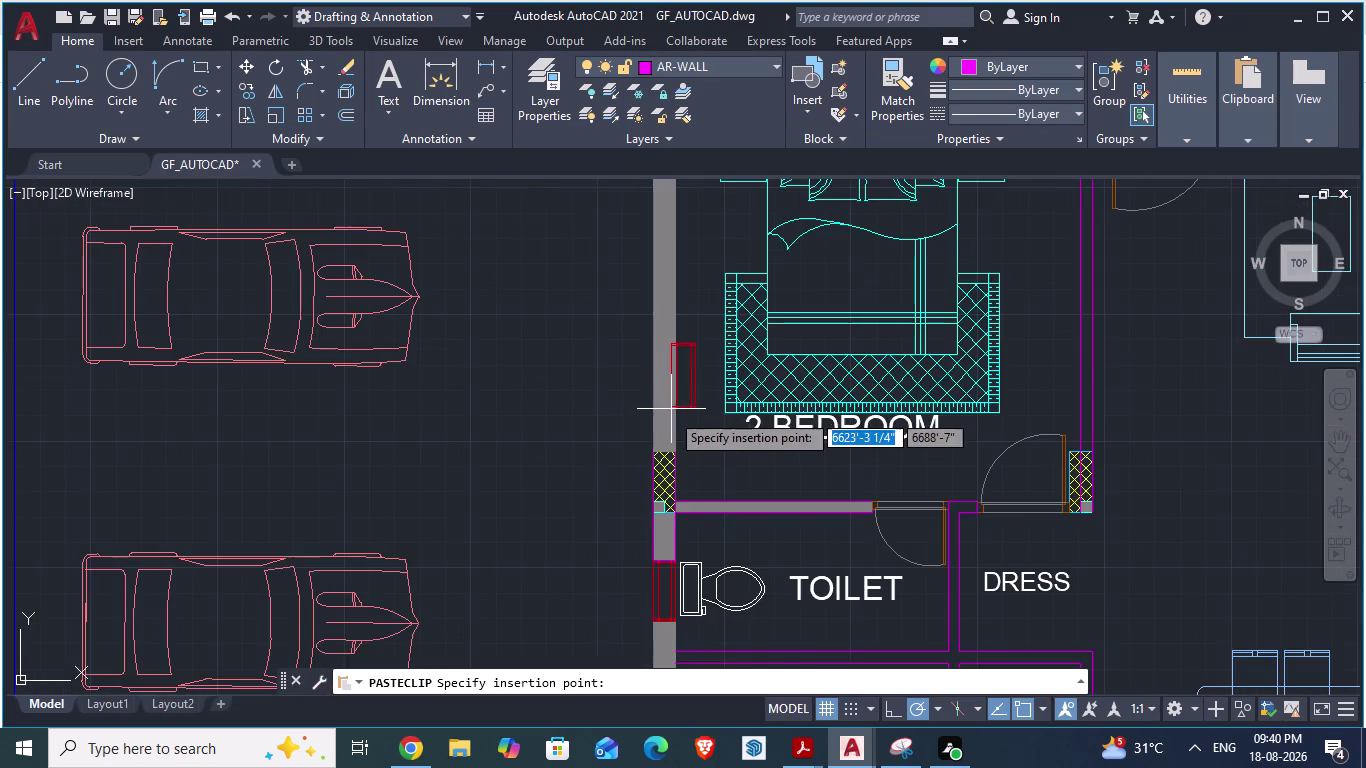
Cancel the paste and delete the grey fill above the opening beside 2.BEDROOM.
click(644, 475)
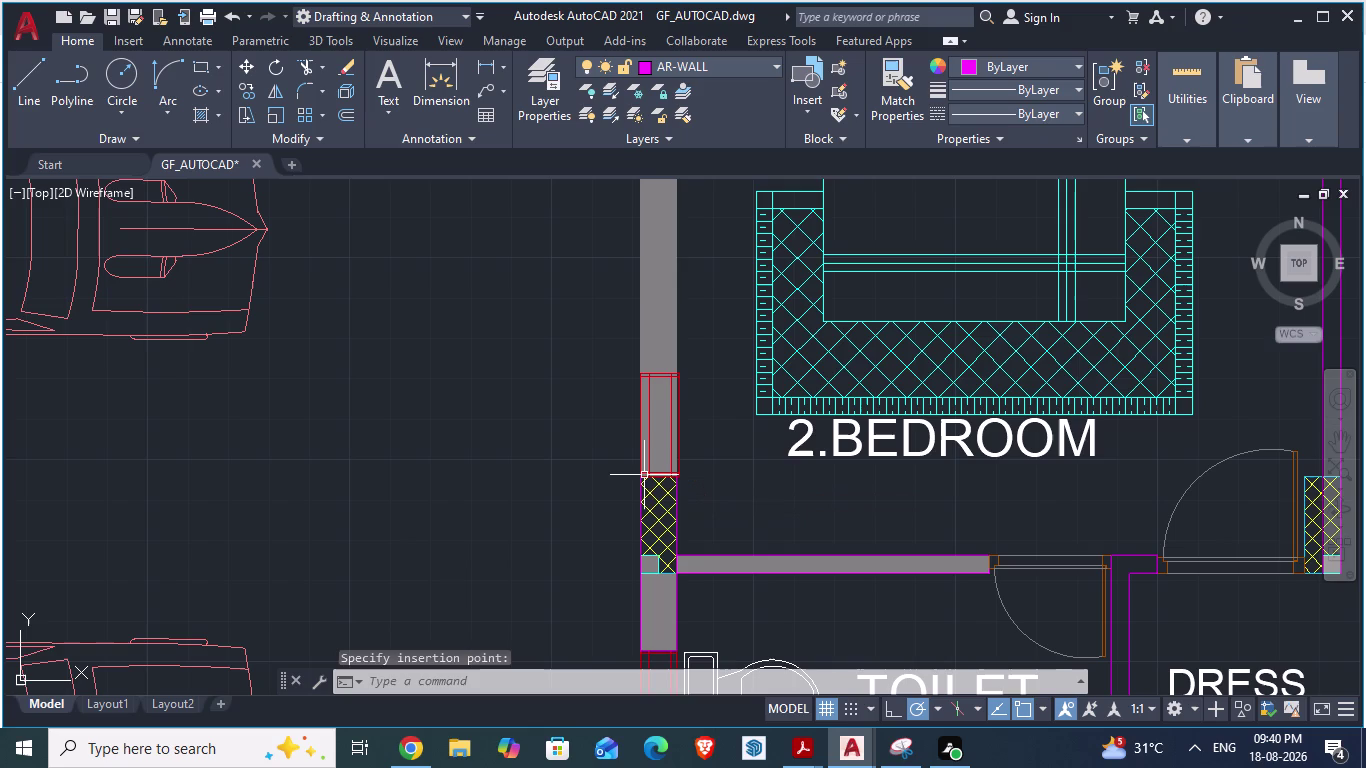
key(Escape)
click(655, 323)
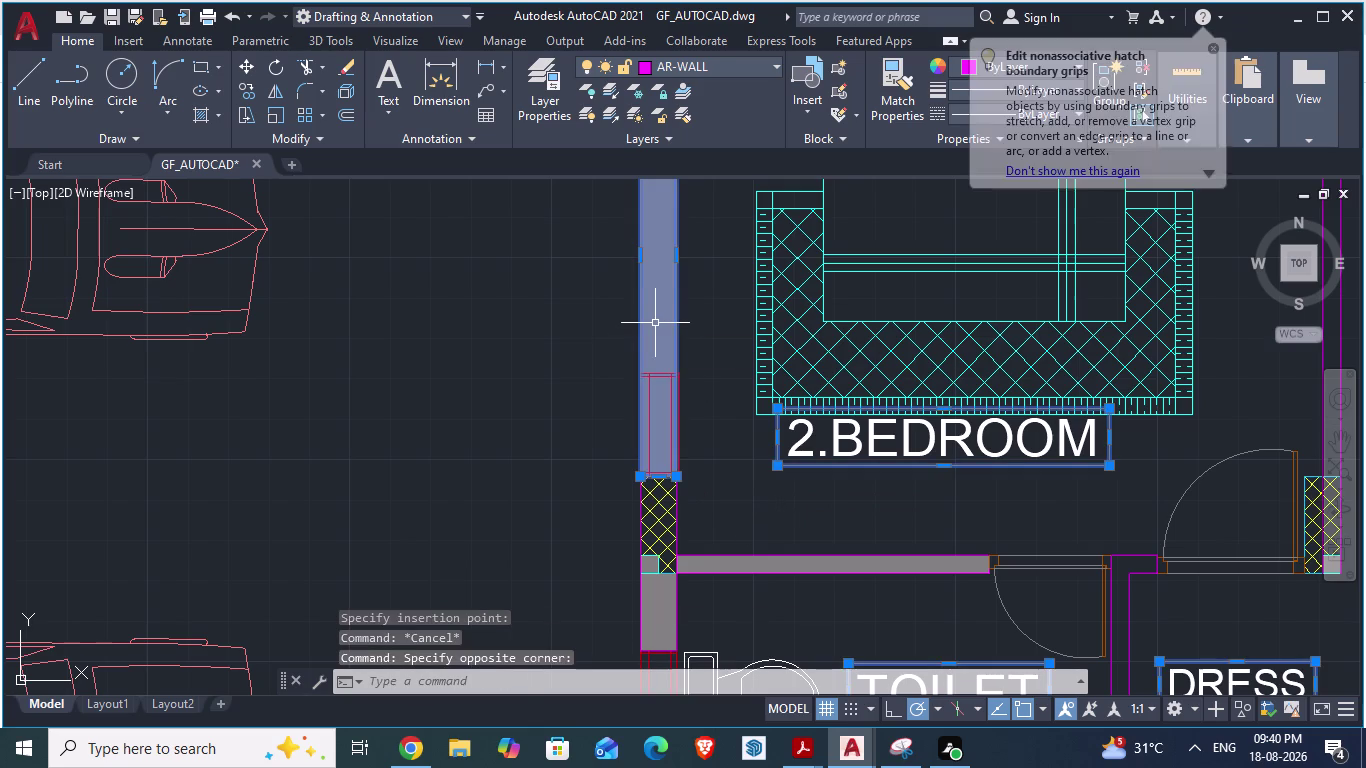
key(Delete)
click(655, 323)
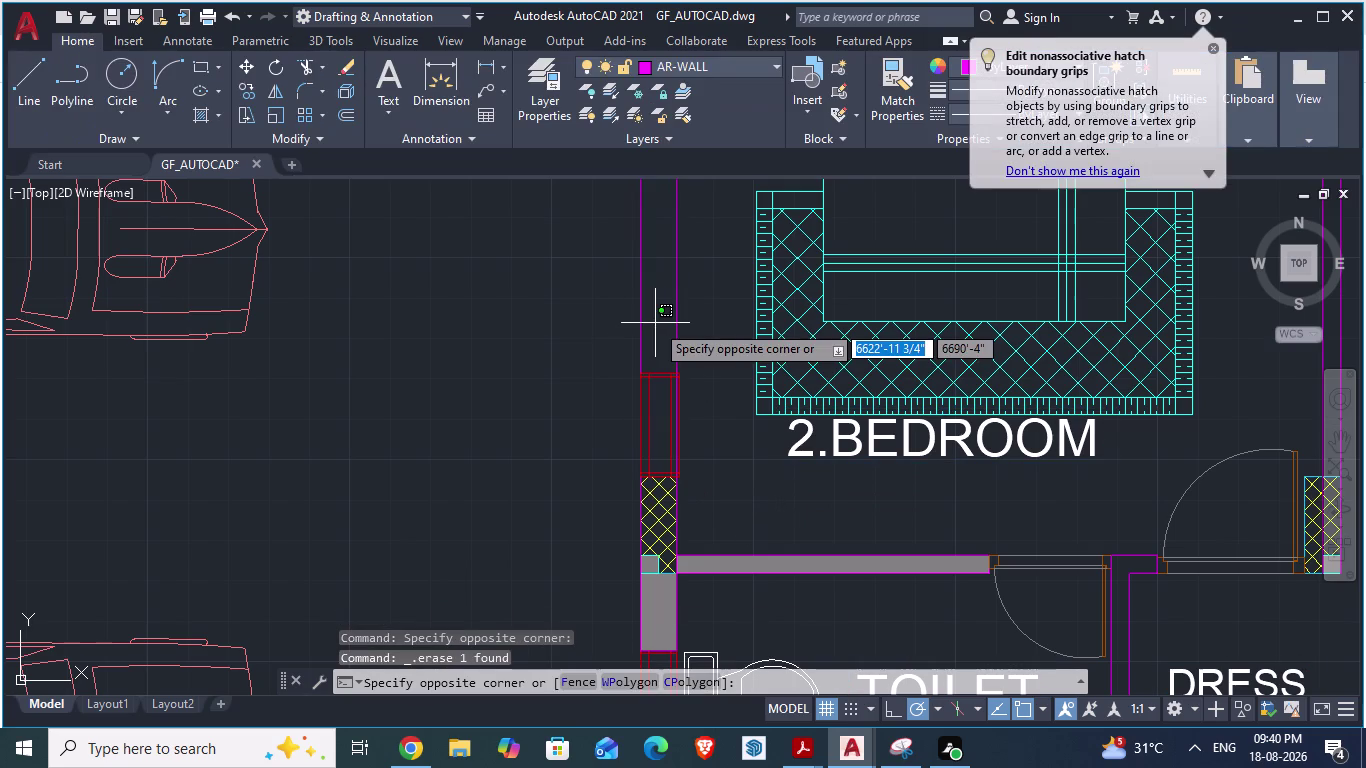
scroll(up, 3)
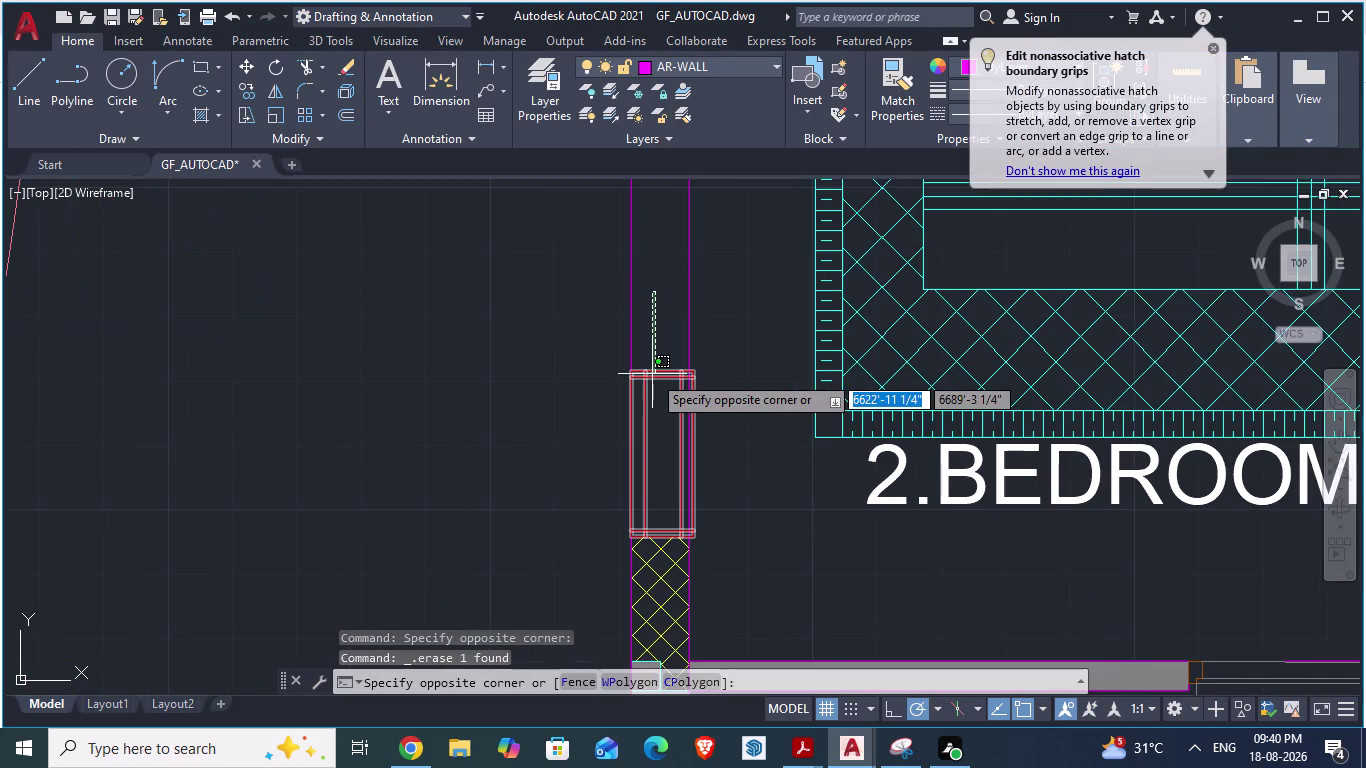
key(Escape)
Draw a line joining the opening's top-left and top-right corners.
key(l)
key(Return)
scroll(up, 3)
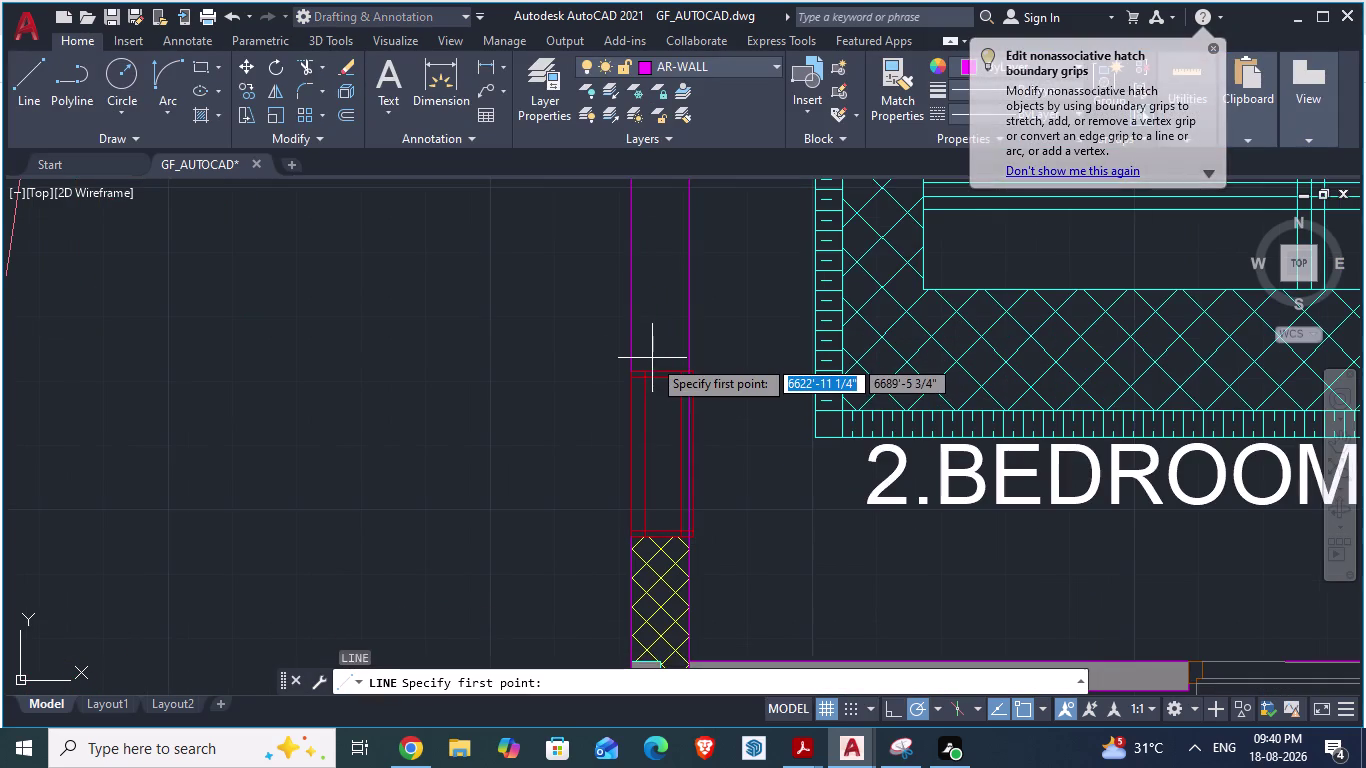
scroll(up, 3)
click(596, 399)
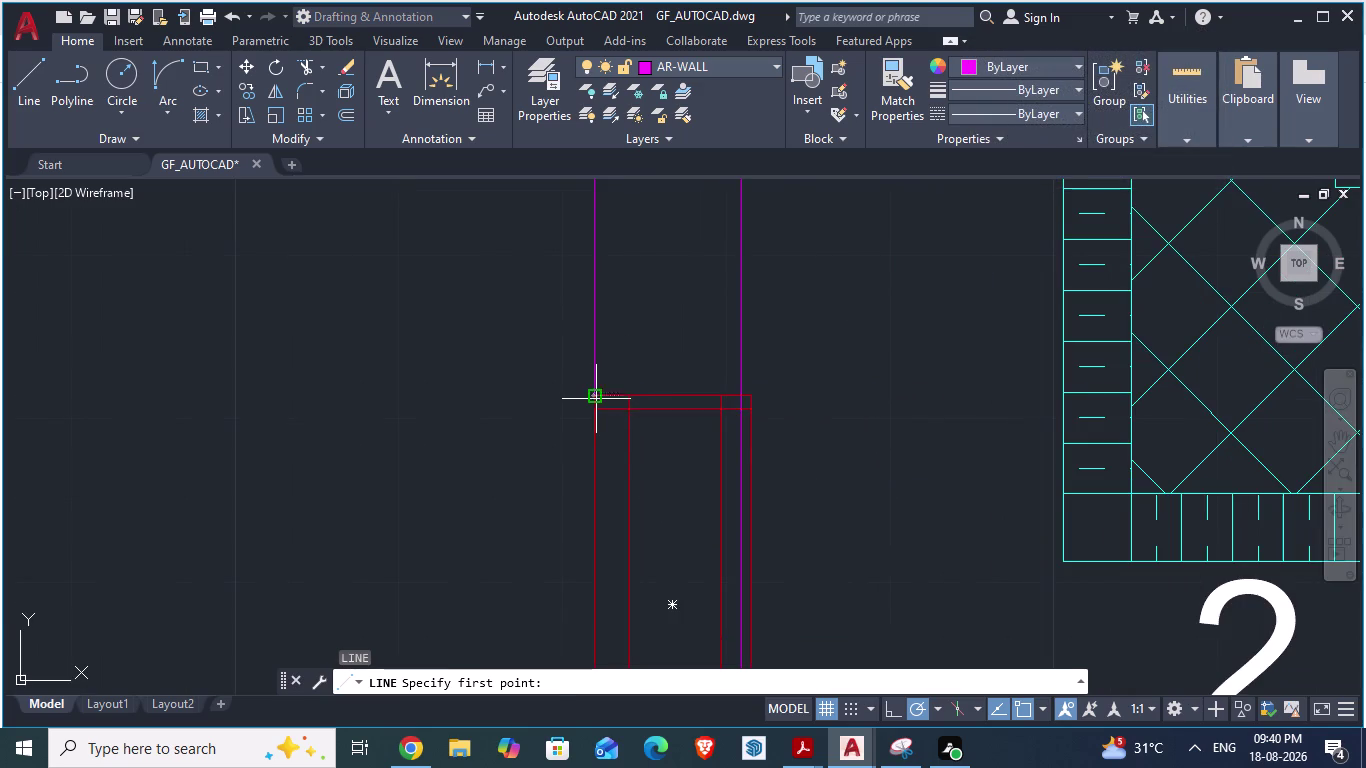
click(743, 391)
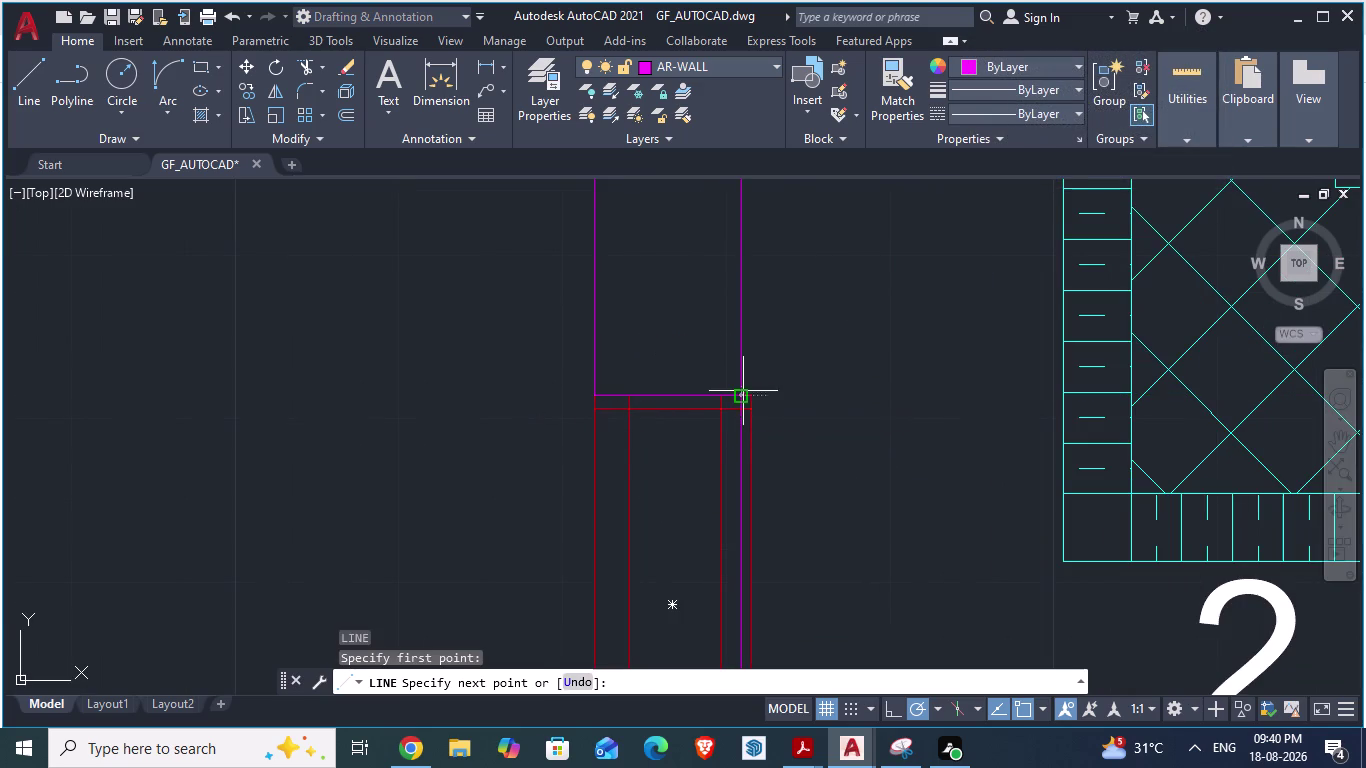
key(Return)
scroll(down, 3)
scroll(down, 3)
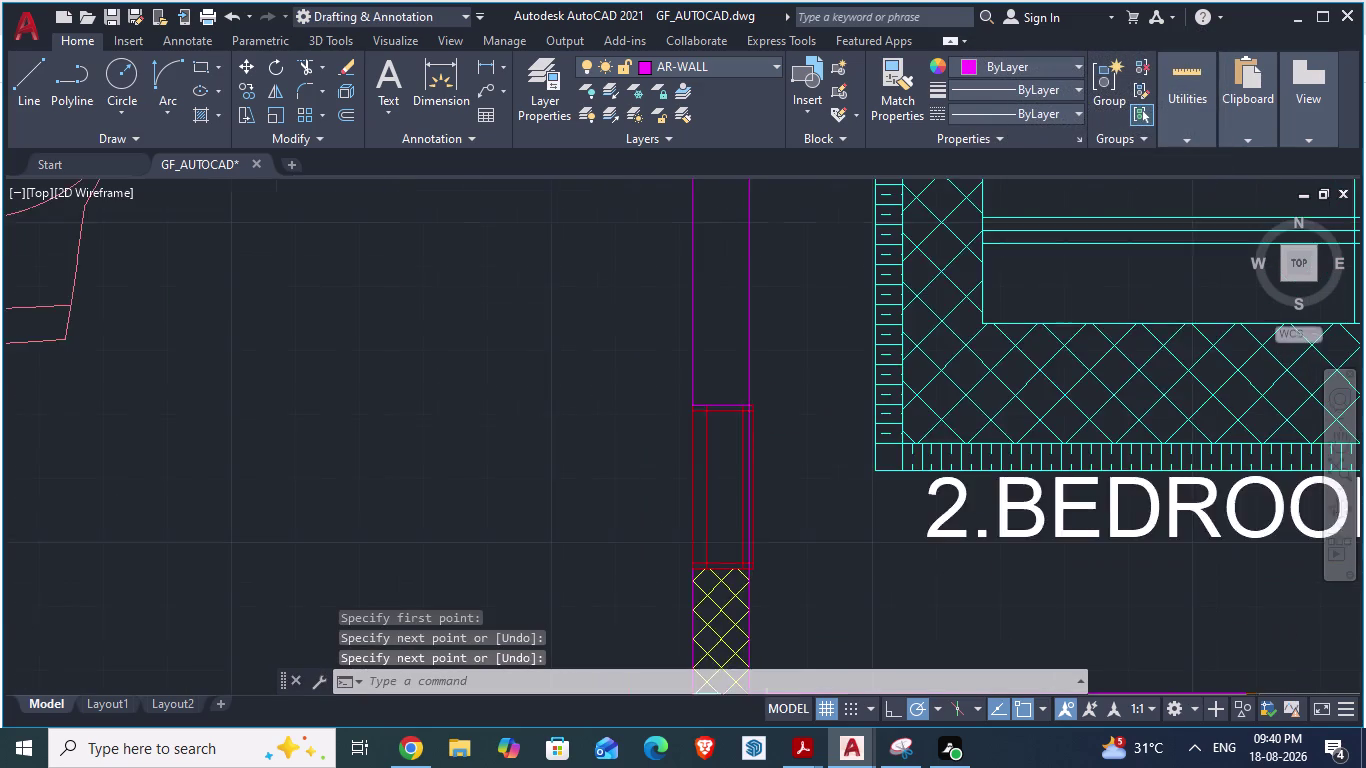
scroll(down, 3)
scroll(up, 3)
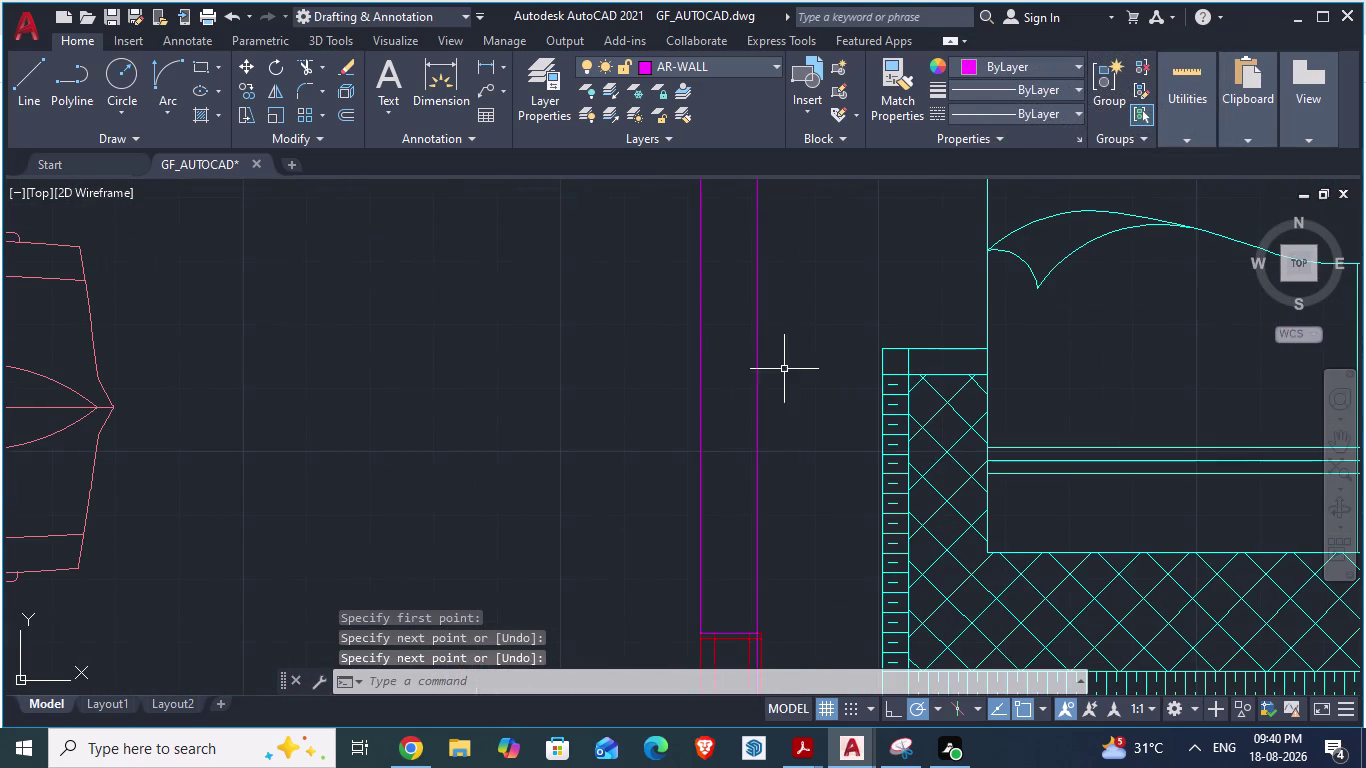
click(732, 394)
Preview a solid grey hatch in the empty wall strip above the opening.
key(k)
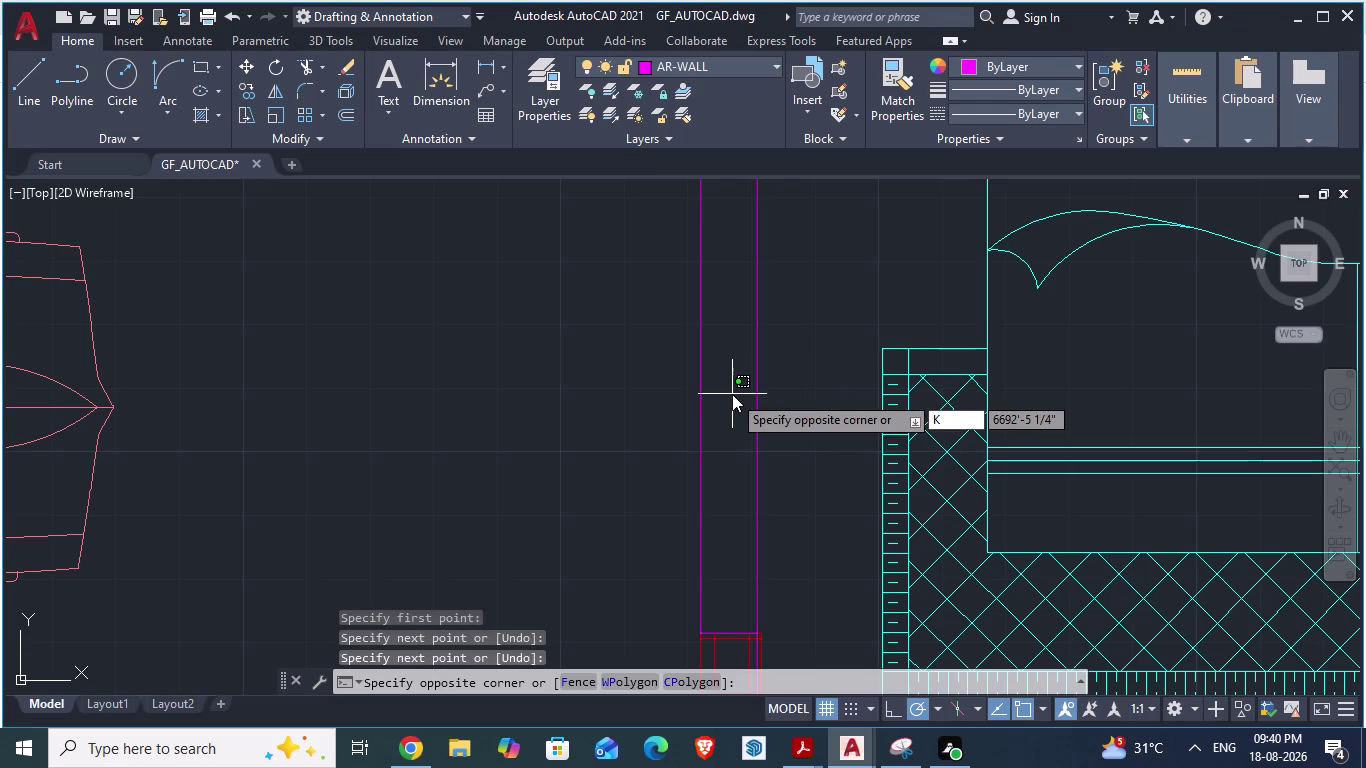
key(Escape)
key(h)
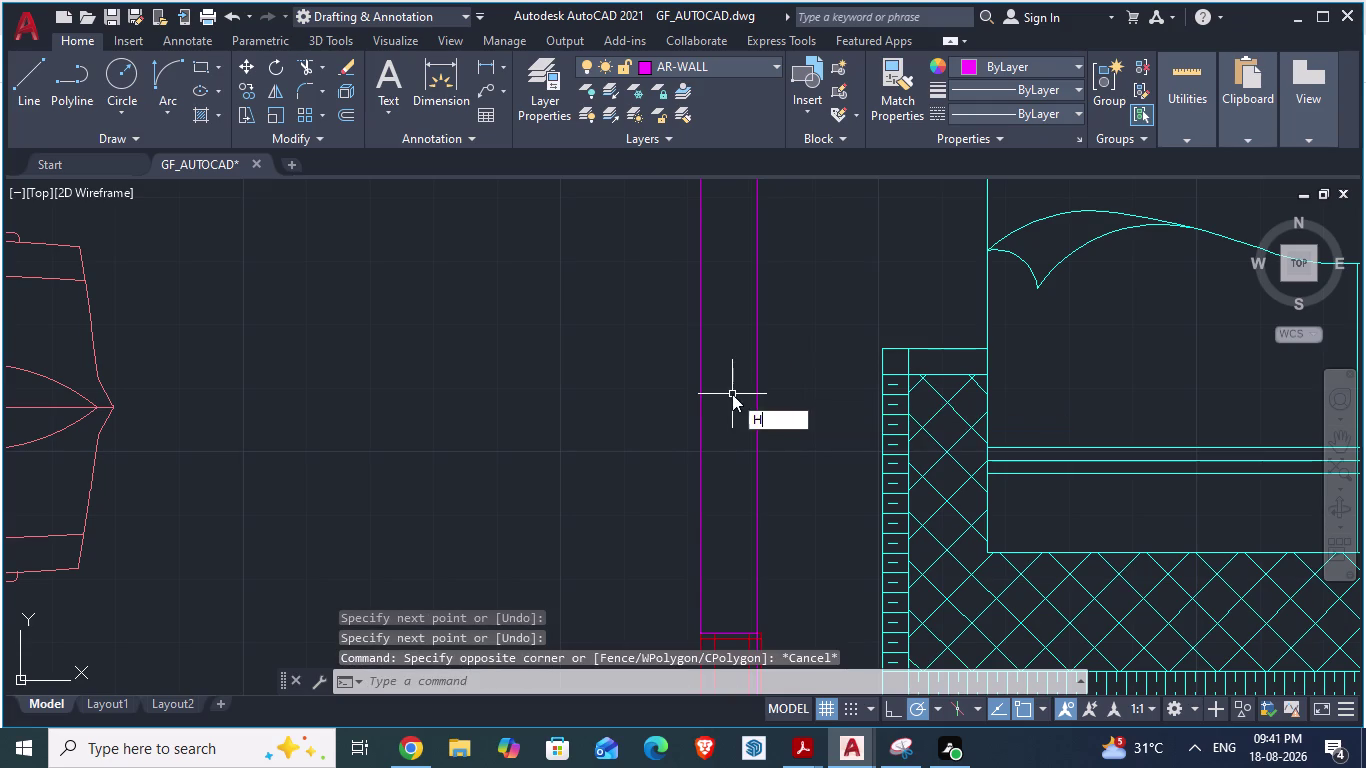
key(Return)
scroll(up, 3)
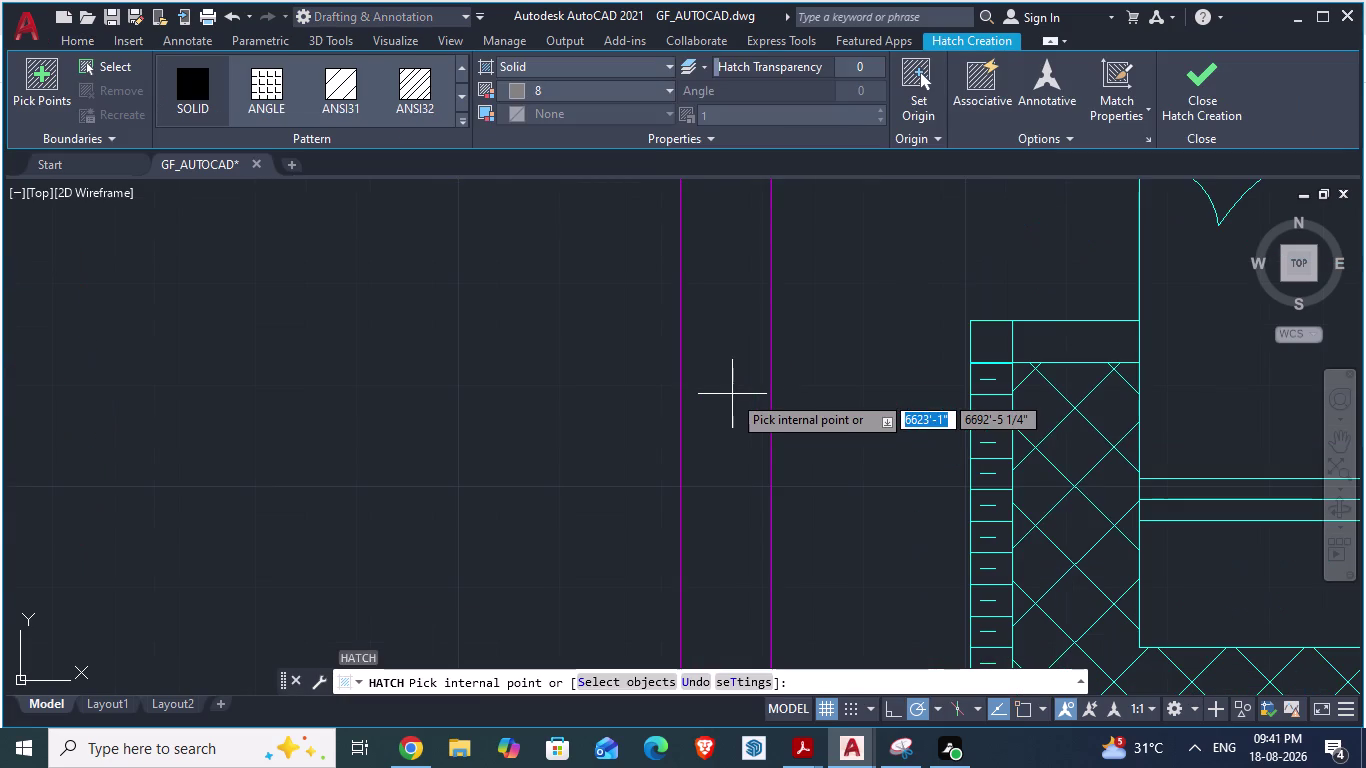
click(722, 402)
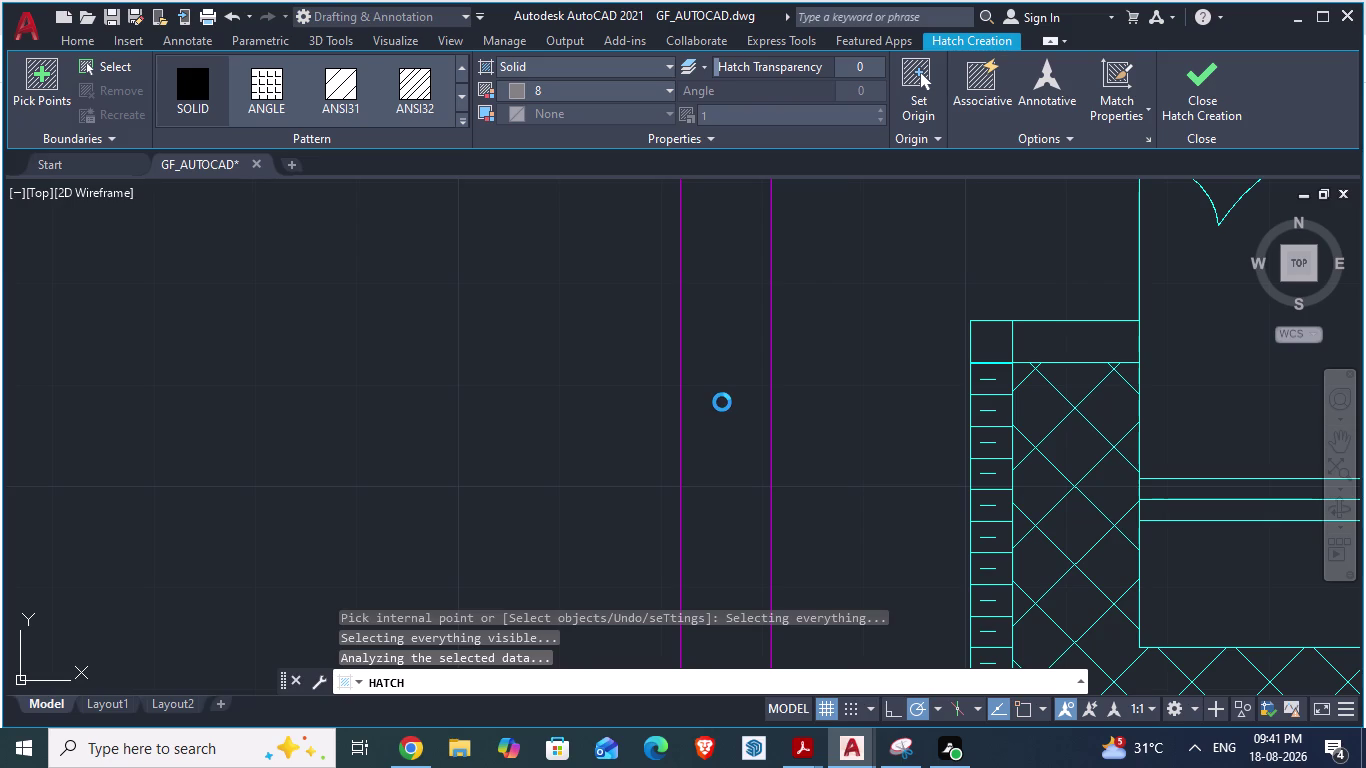
Cancel the hatch preview and zoom back out to the full ground-floor plan.
scroll(down, 3)
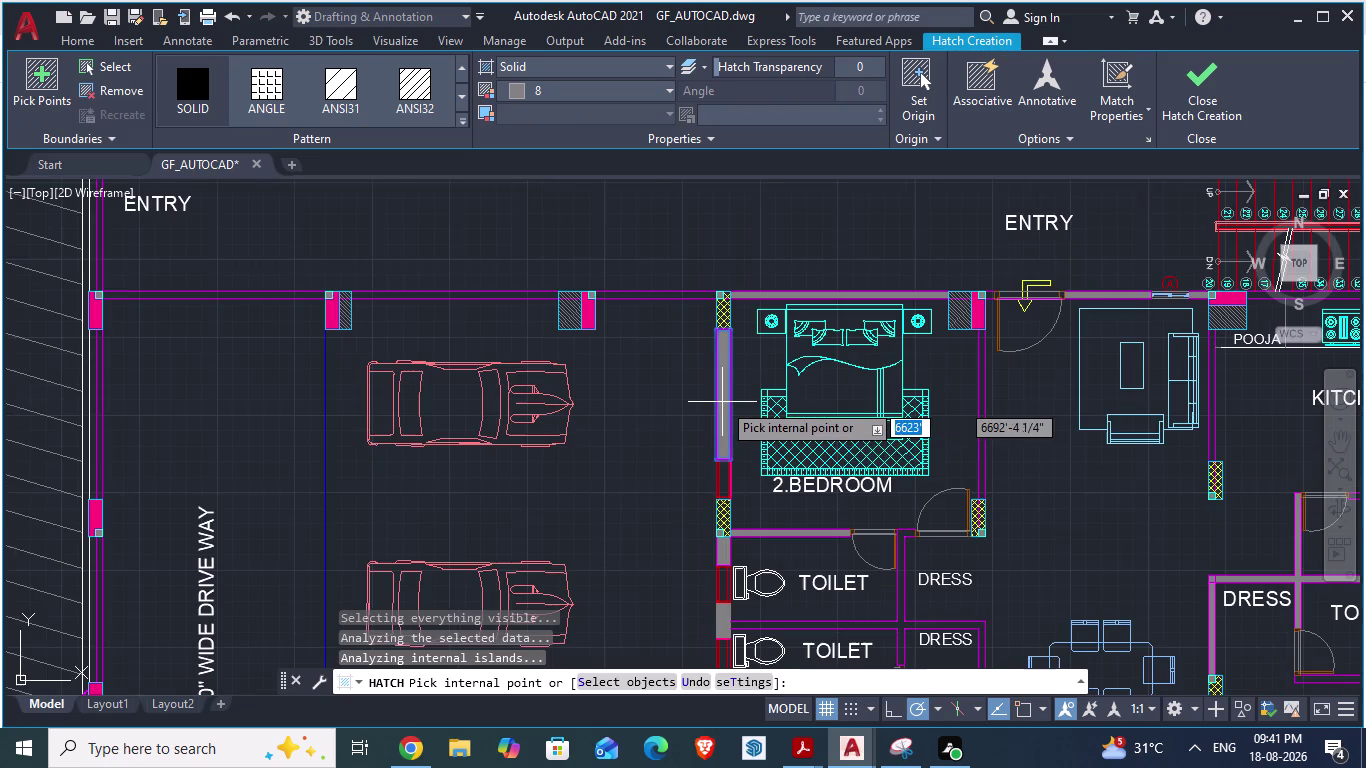
scroll(up, 3)
scroll(up, 3)
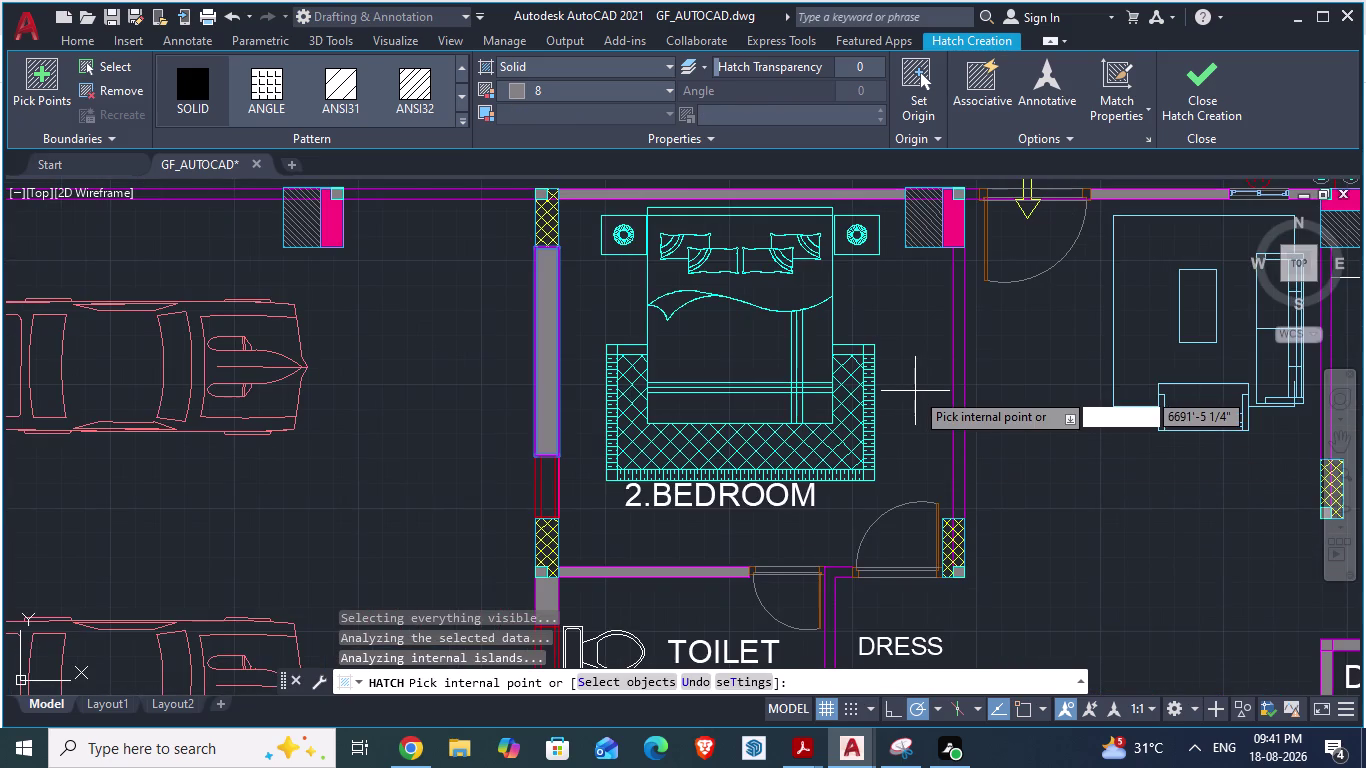
scroll(up, 3)
key(Escape)
scroll(down, 3)
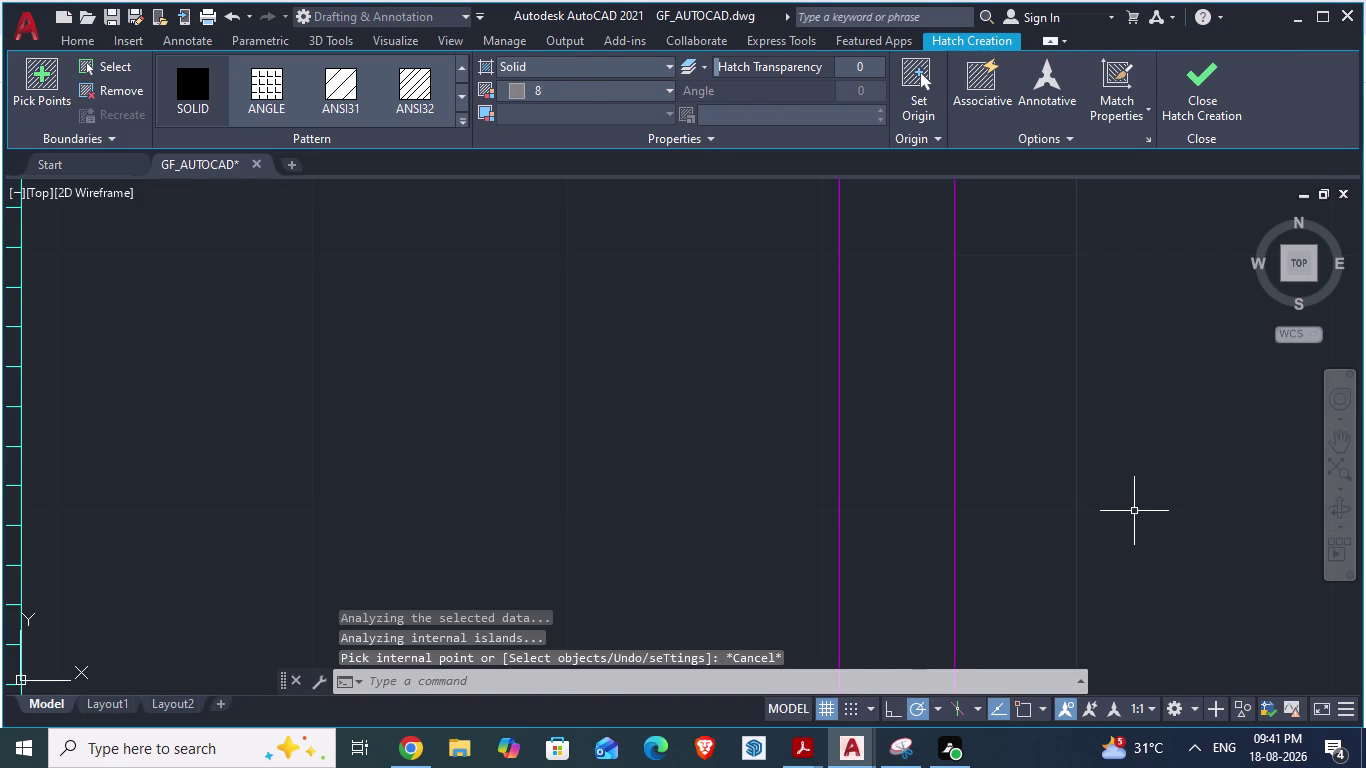
scroll(down, 3)
scroll(down, 3)
scroll(down, 3)
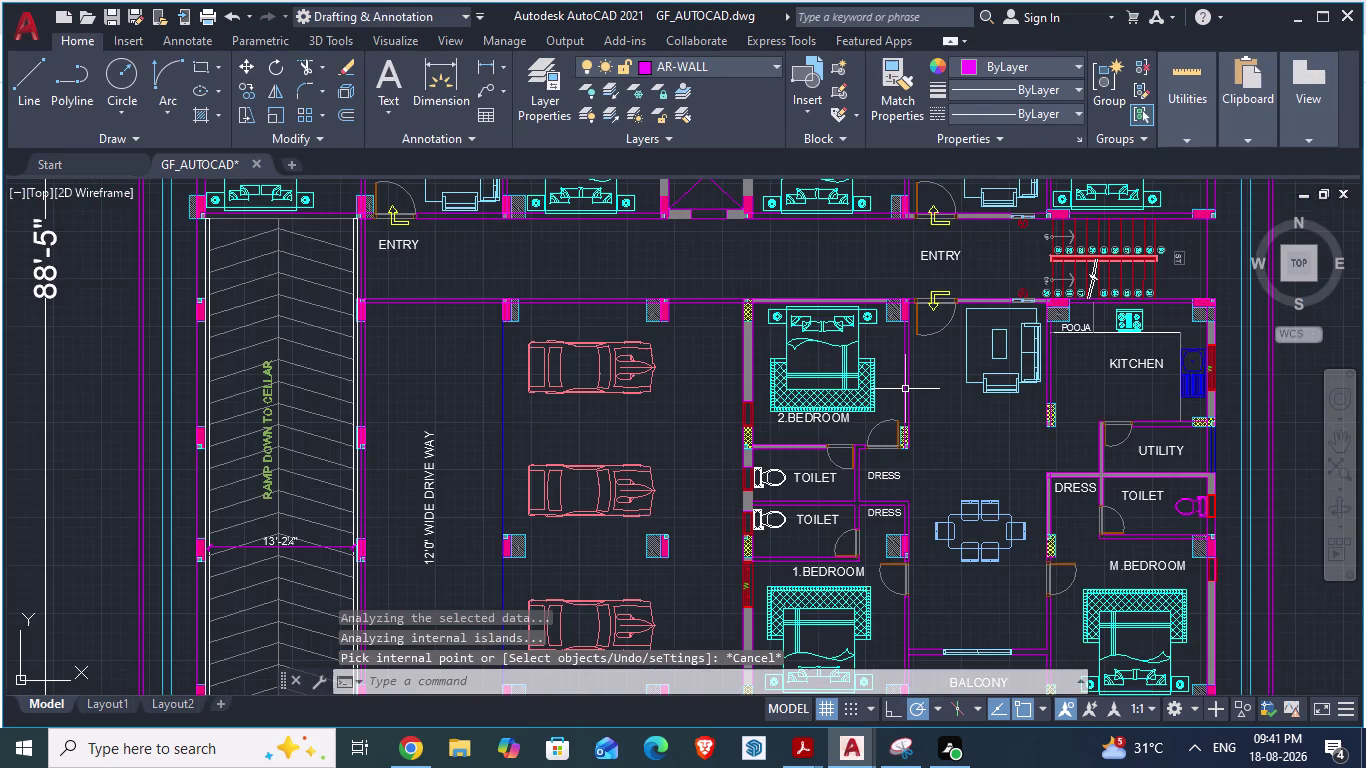
Save the GF_AUTOCAD drawing and zoom in on the wall right of 2.BEDROOM.
scroll(down, 3)
scroll(down, 3)
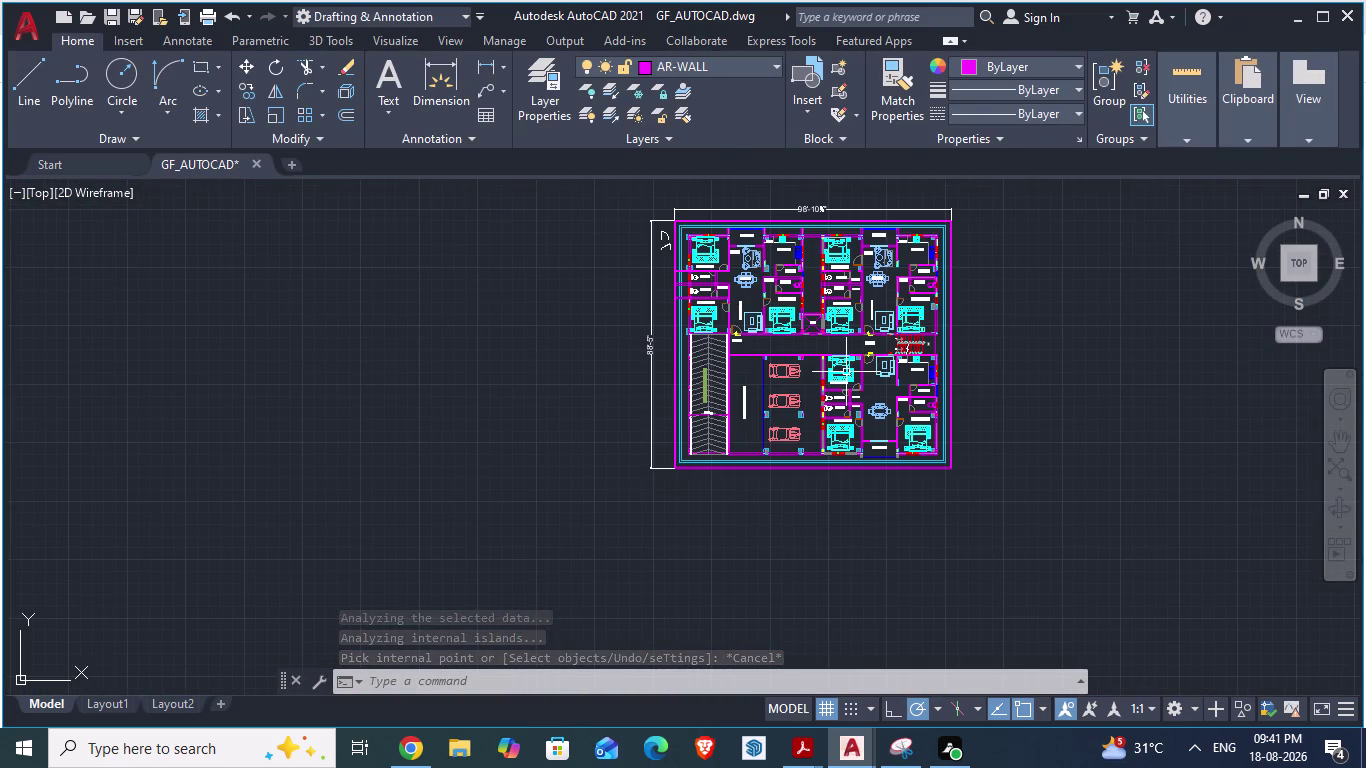
key(ctrl+s)
scroll(up, 3)
scroll(up, 3)
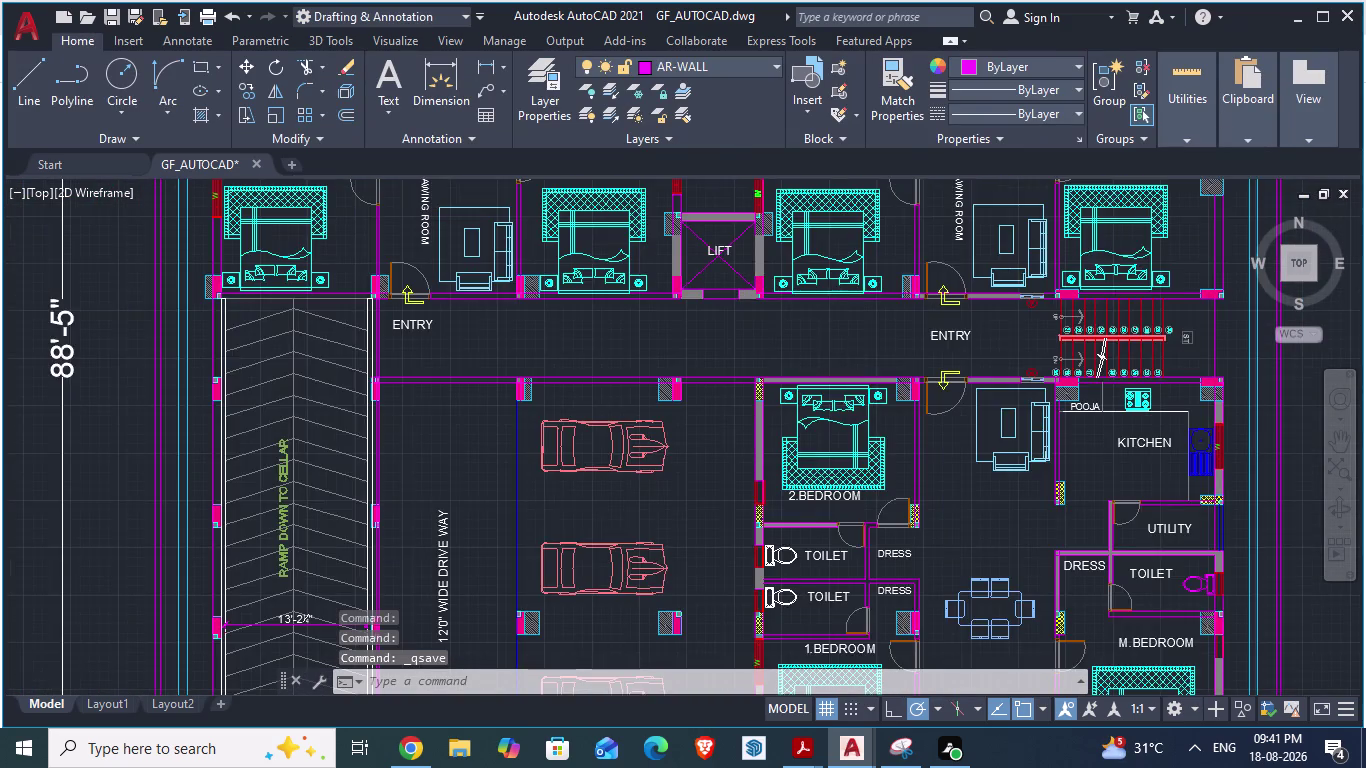
scroll(up, 3)
scroll(up, 3)
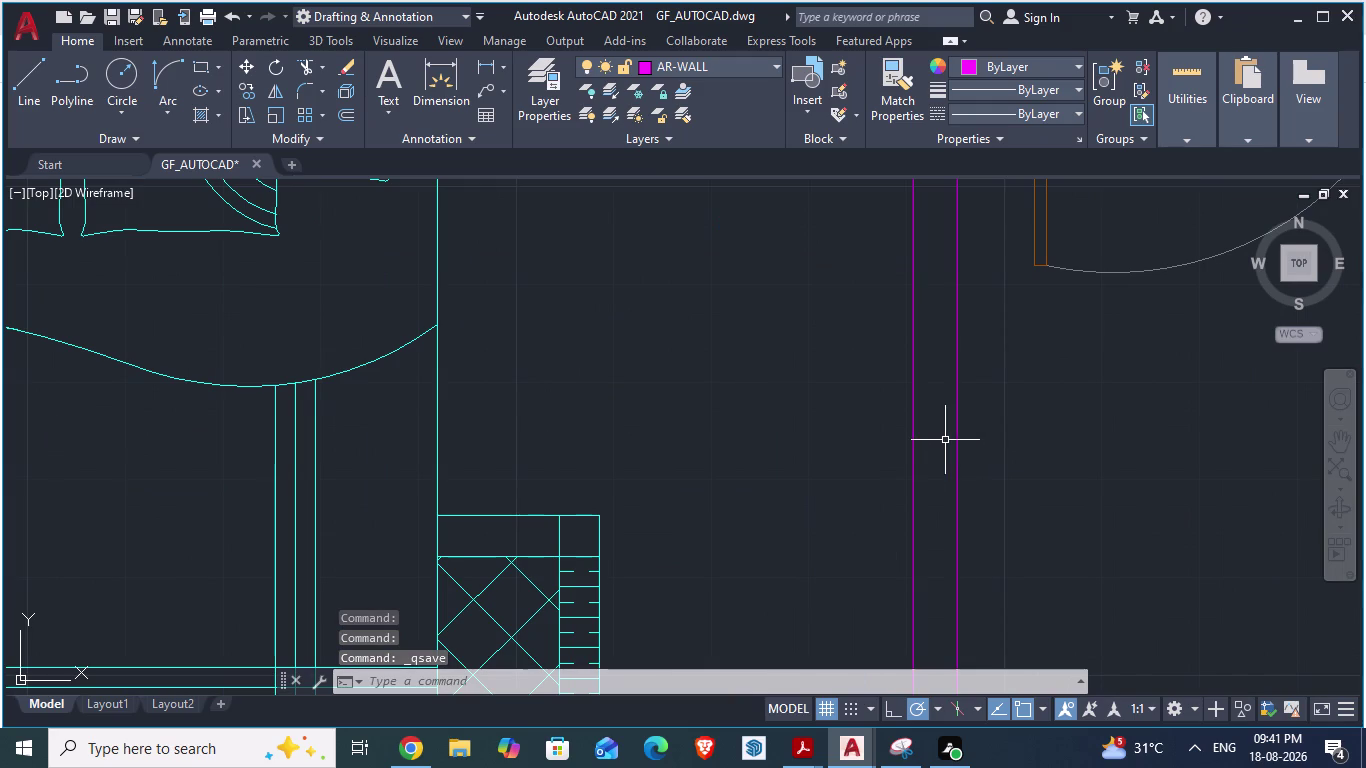
scroll(down, 3)
scroll(up, 3)
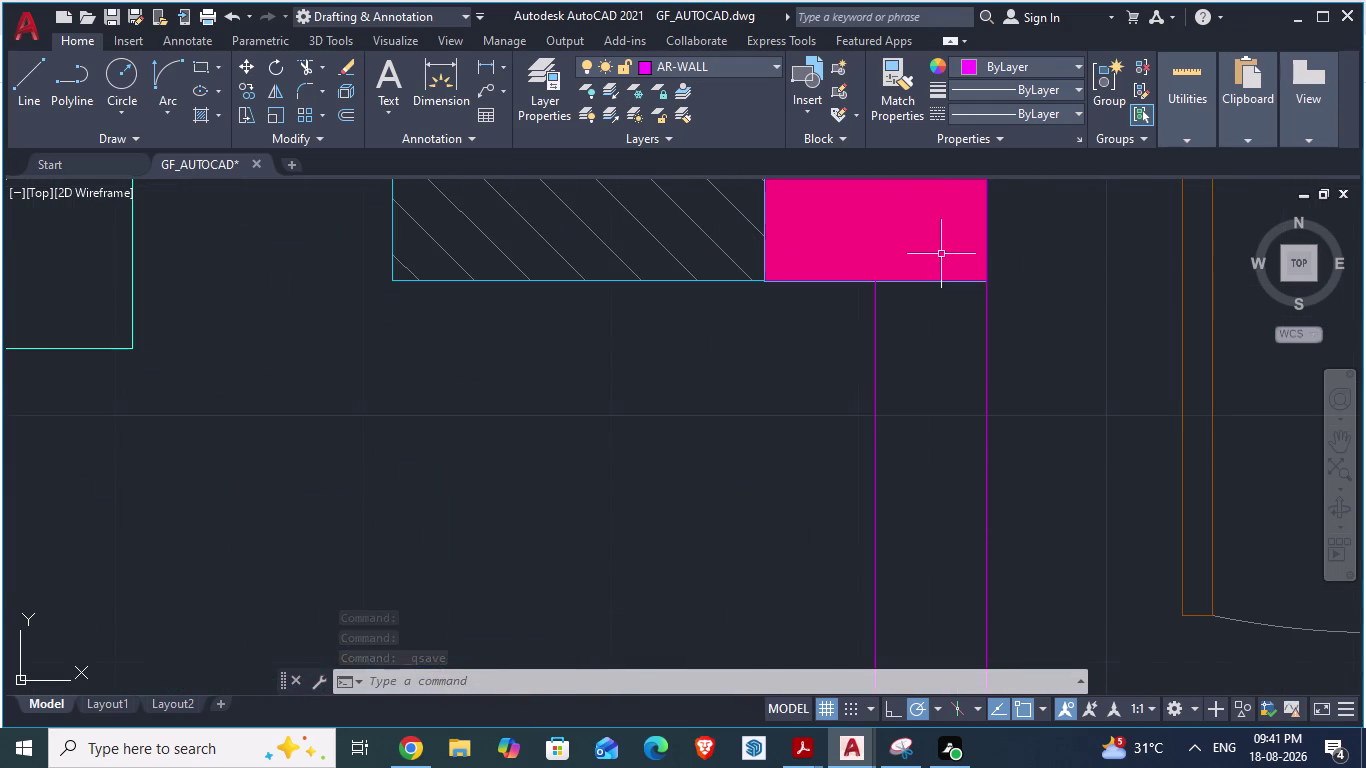
Draw a line across the pink column's bottom corners.
key(l)
key(Return)
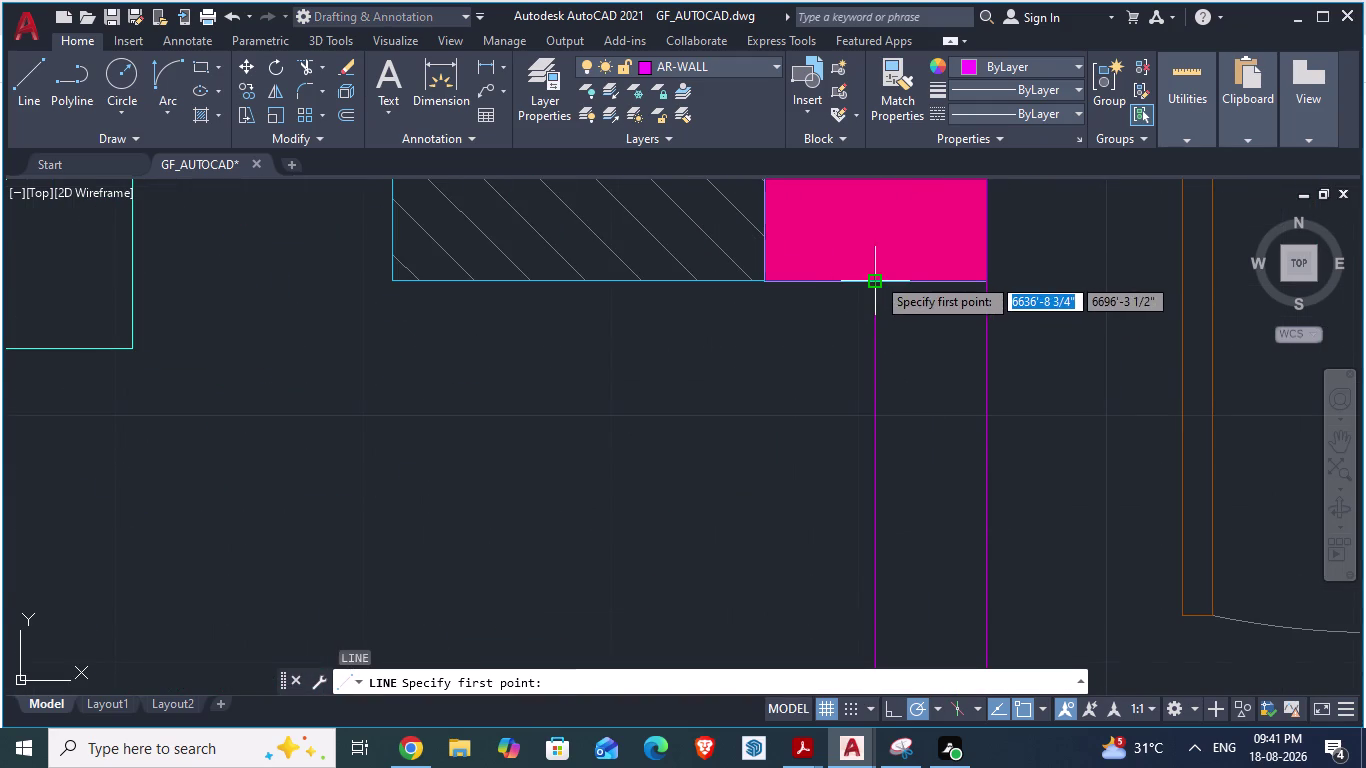
click(876, 276)
click(986, 281)
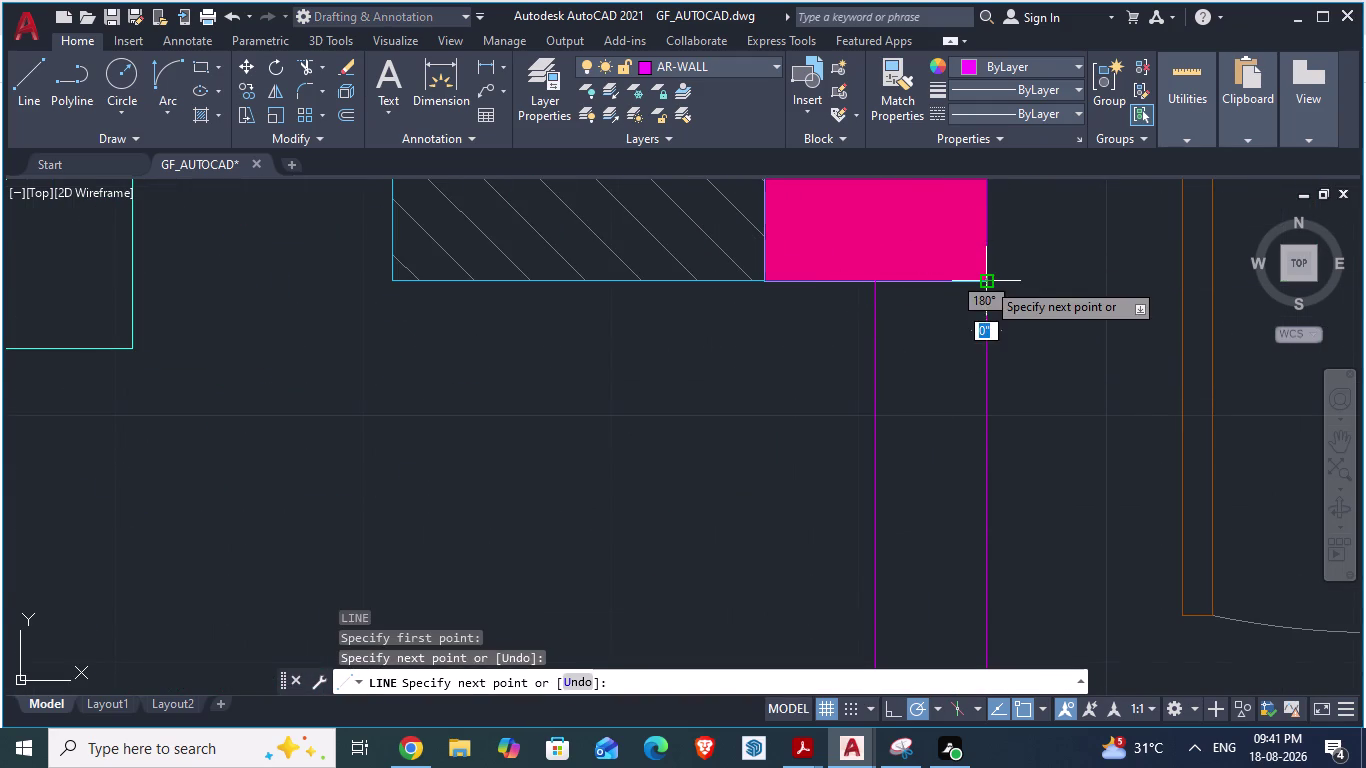
key(Return)
scroll(down, 3)
scroll(down, 3)
scroll(down, 3)
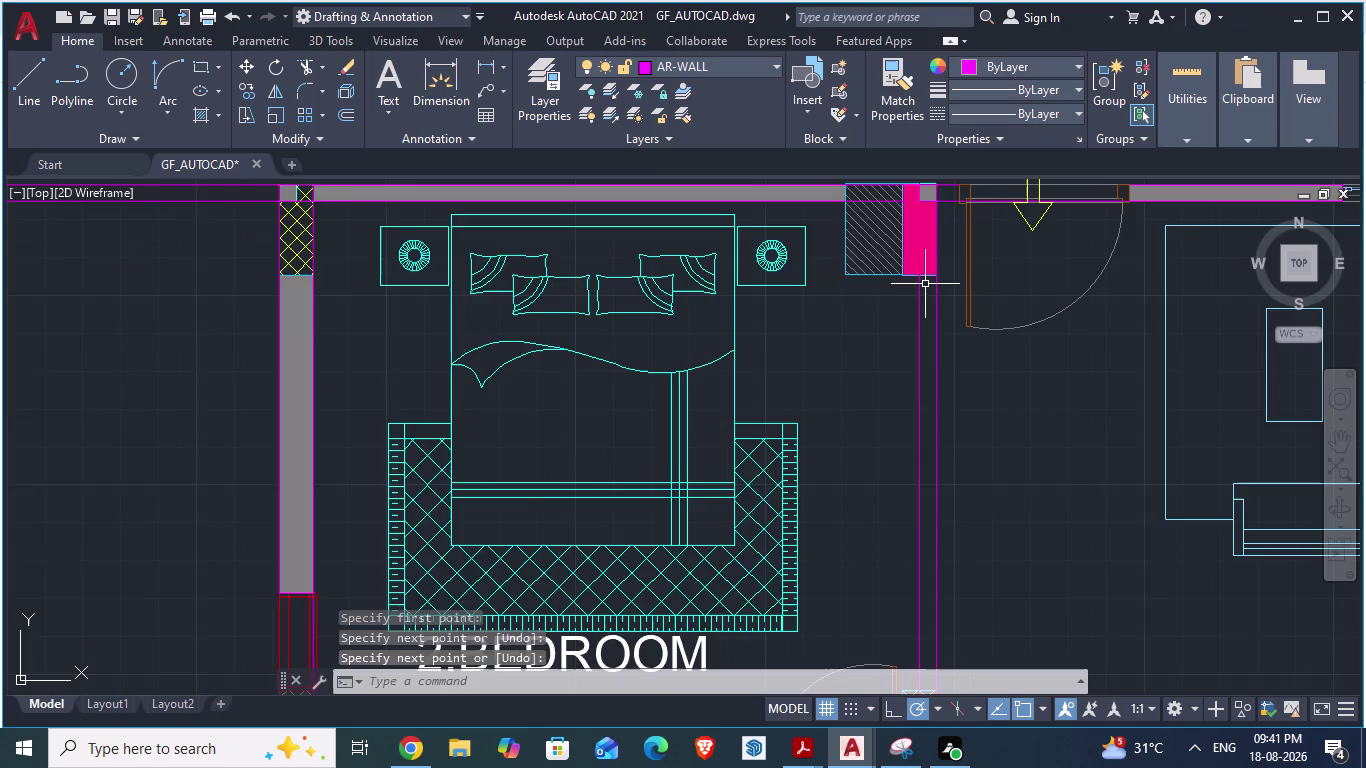
scroll(down, 3)
scroll(up, 3)
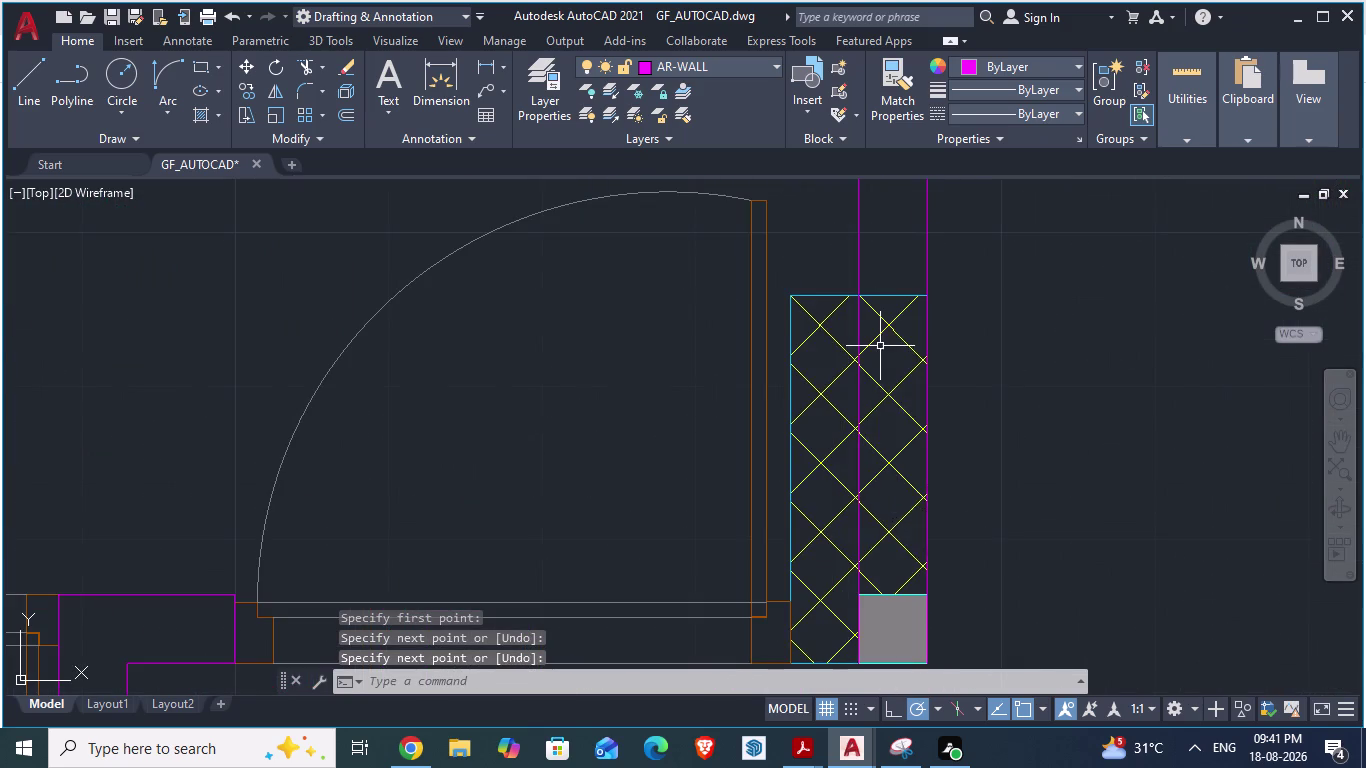
Draw a line across the top of the cross-hatched wall strip.
key(l)
key(Return)
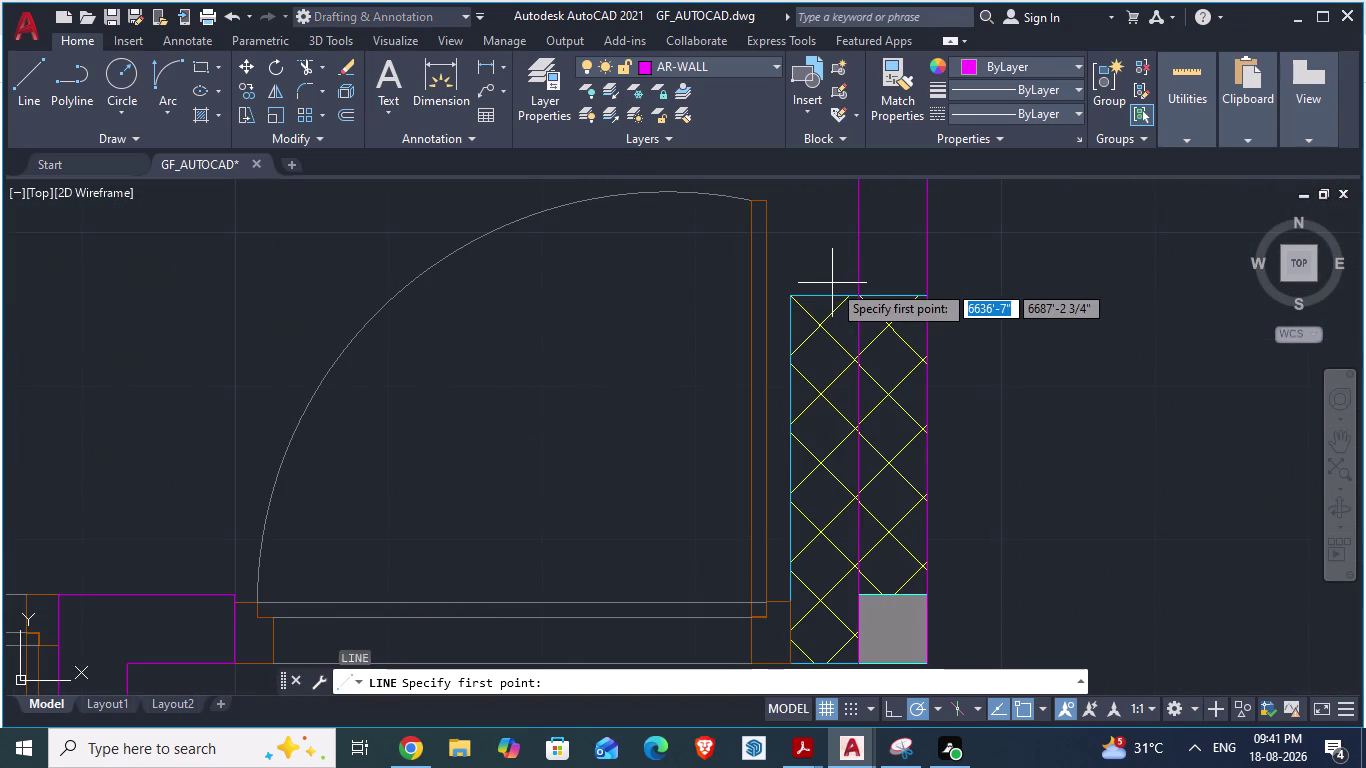
click(864, 295)
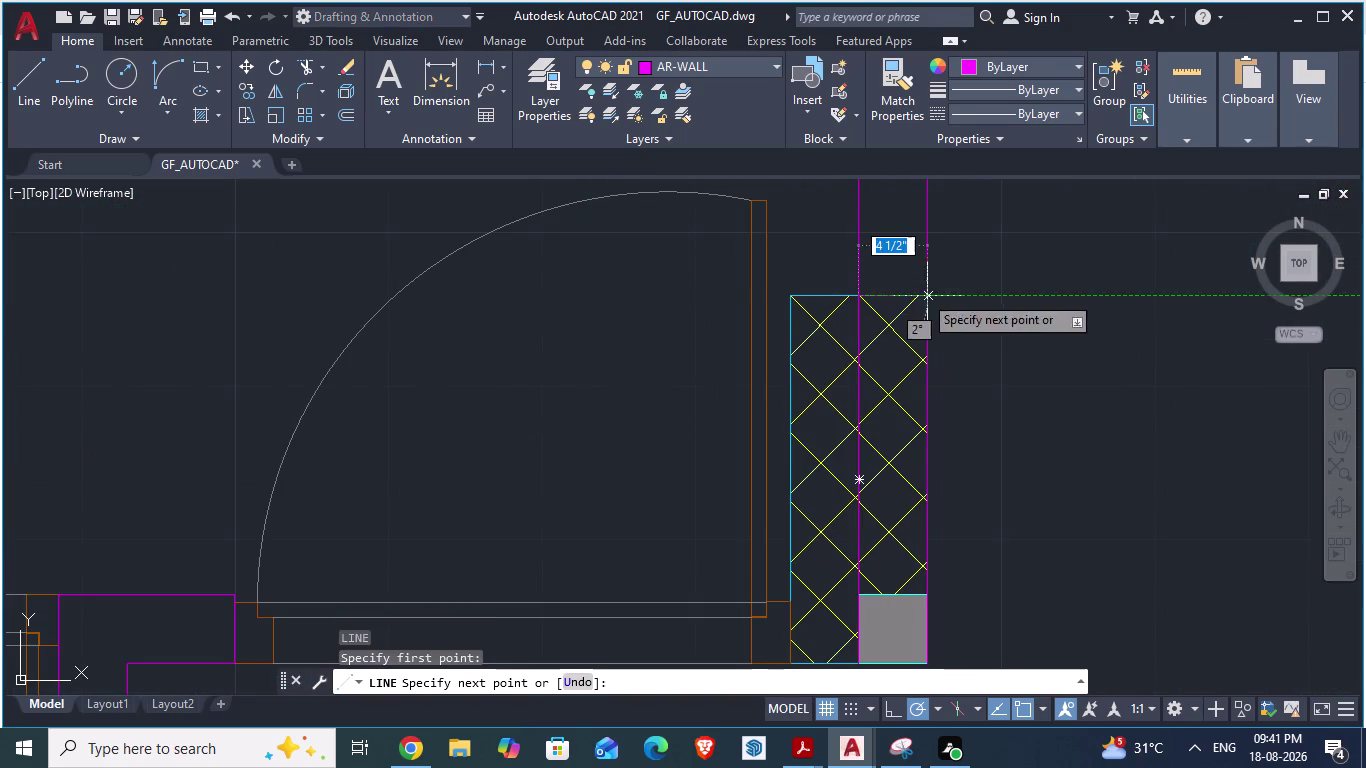
click(923, 294)
key(Return)
scroll(down, 3)
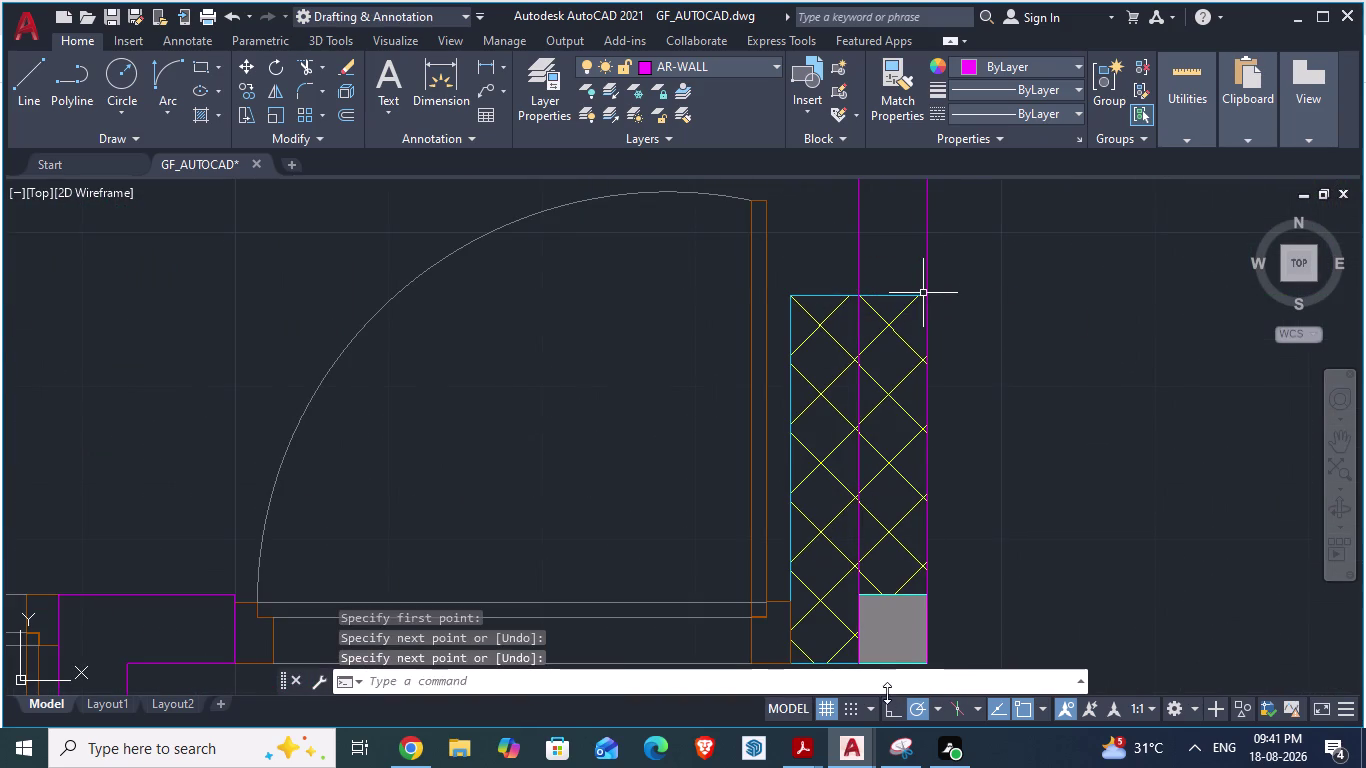
scroll(down, 3)
scroll(up, 3)
scroll(down, 3)
scroll(up, 3)
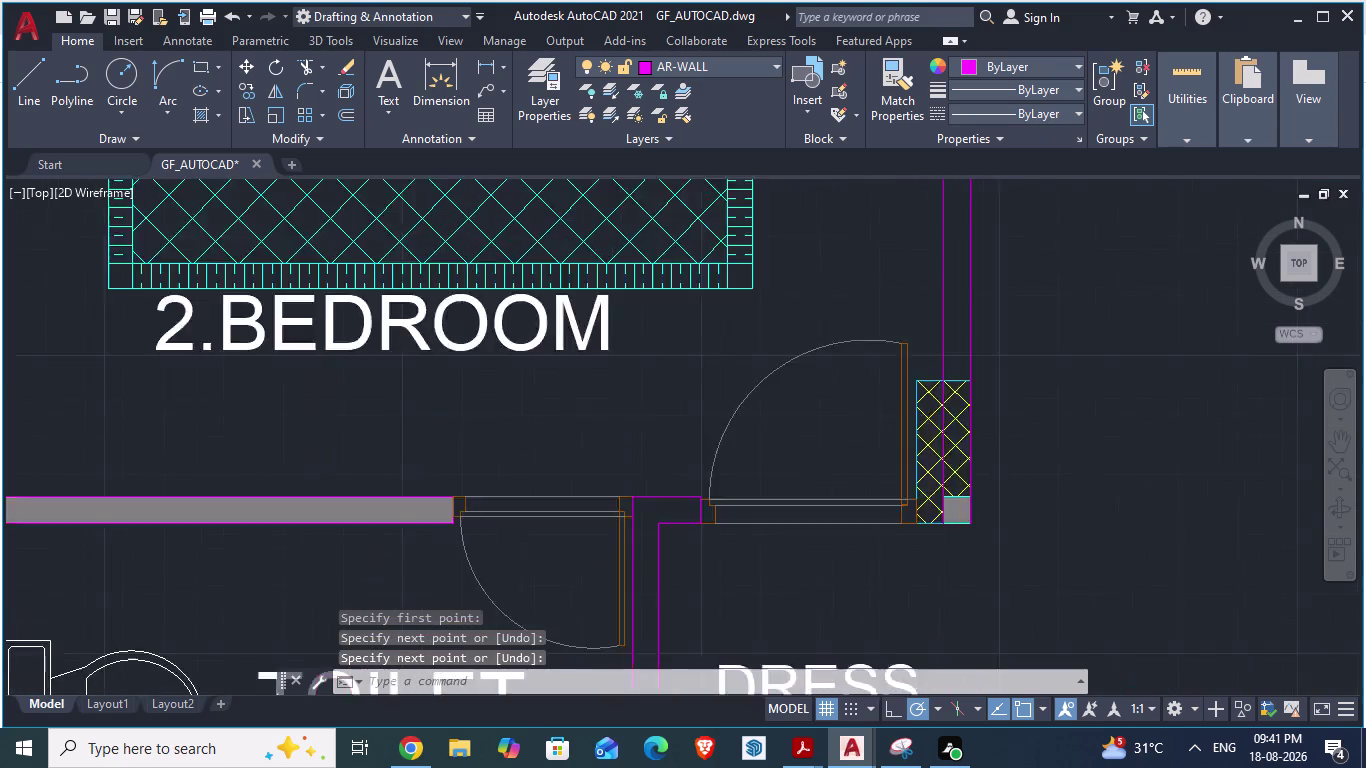
Start a solid hatch that waits for an area pick.
key(h)
key(Return)
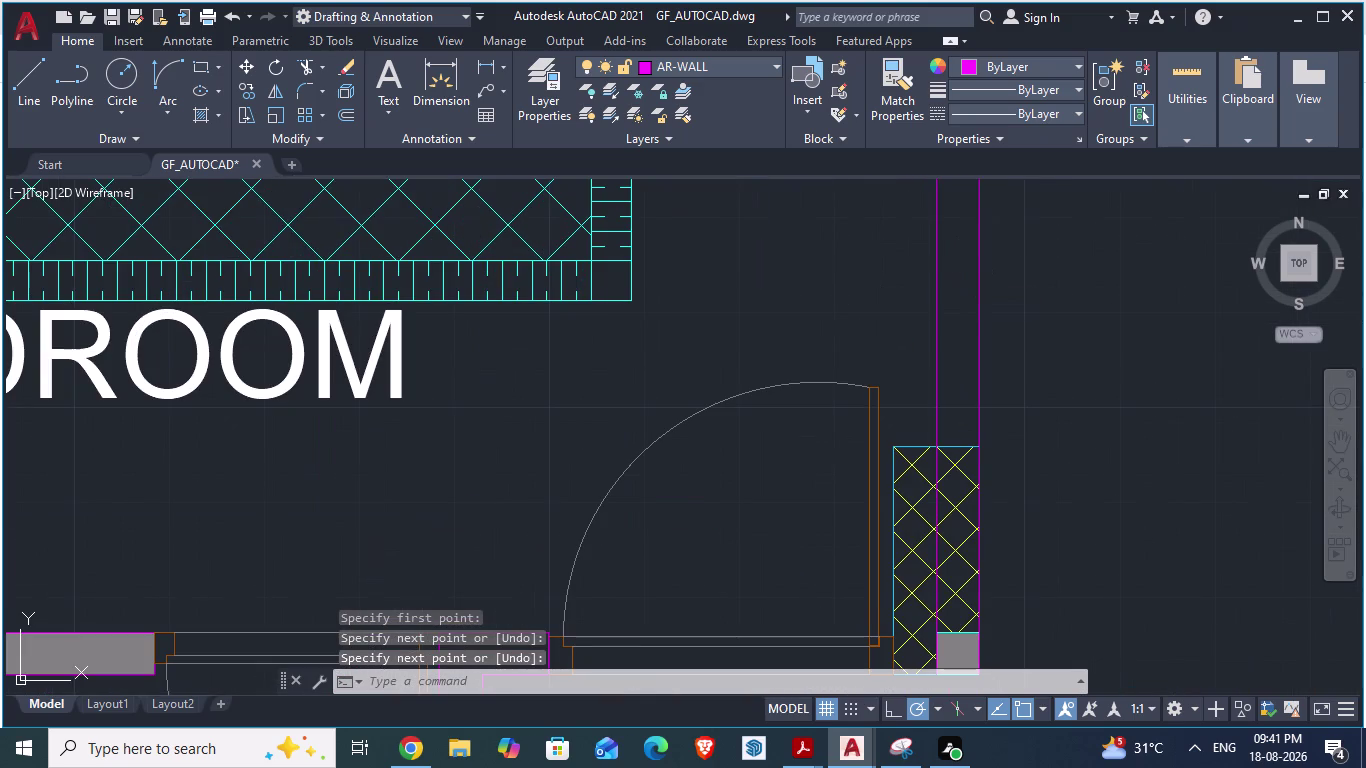
scroll(up, 3)
Zoom around the toilet and dress area while the hatch is still pending.
click(958, 276)
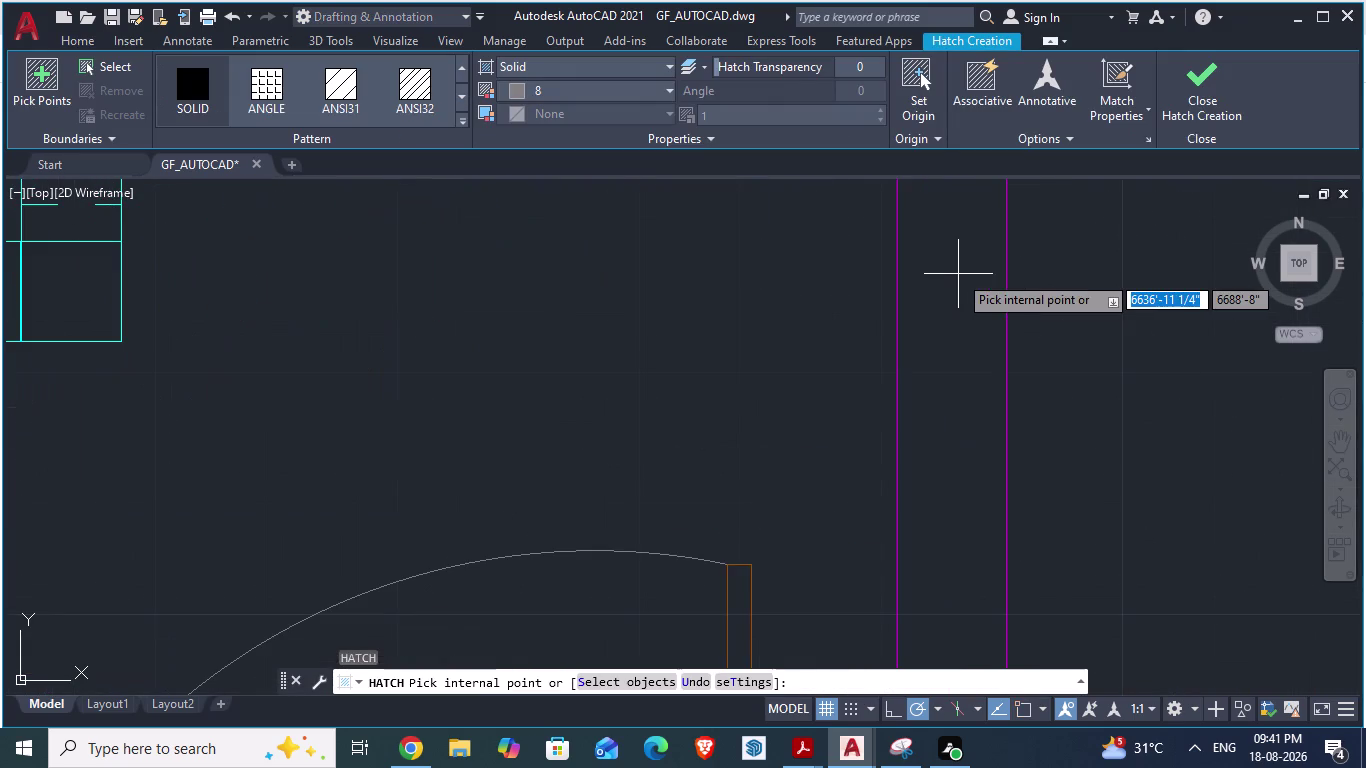
scroll(down, 3)
scroll(down, 3)
scroll(down, 3)
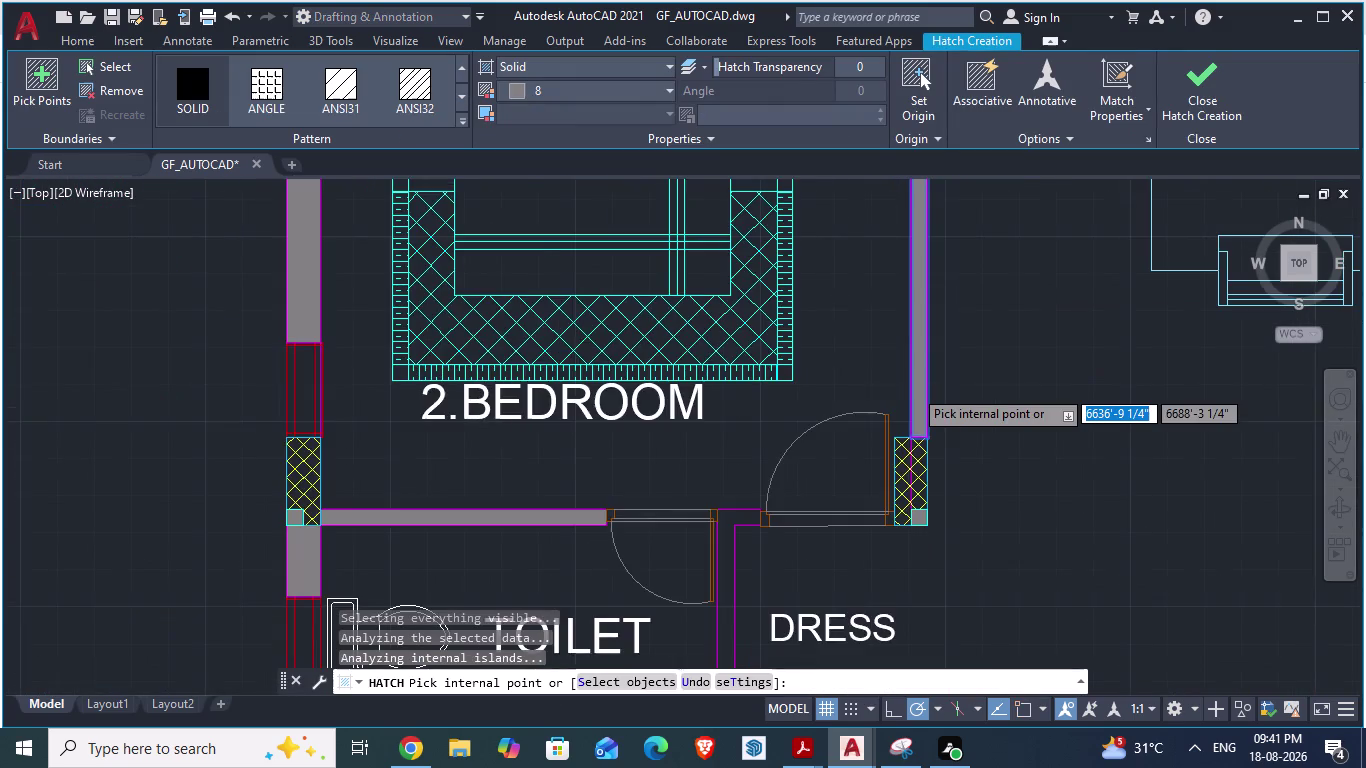
scroll(down, 3)
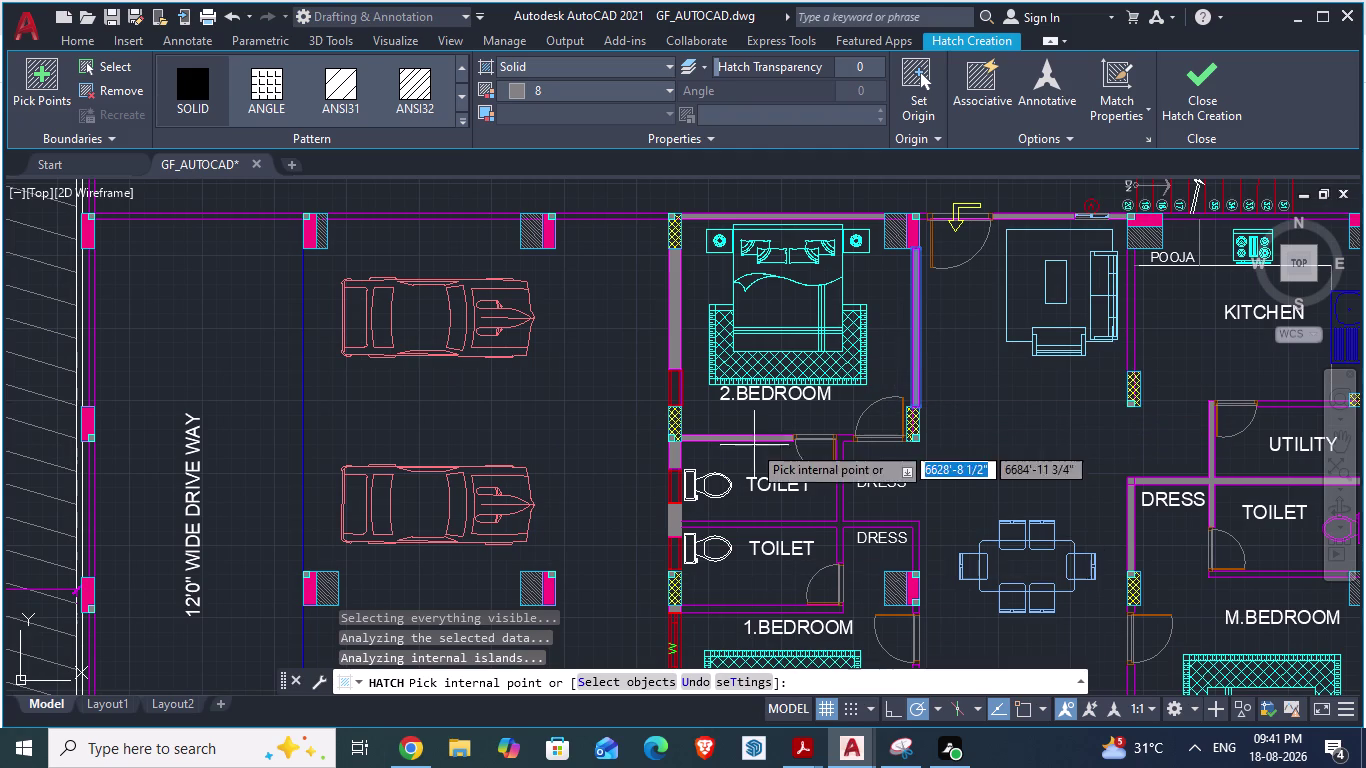
scroll(up, 3)
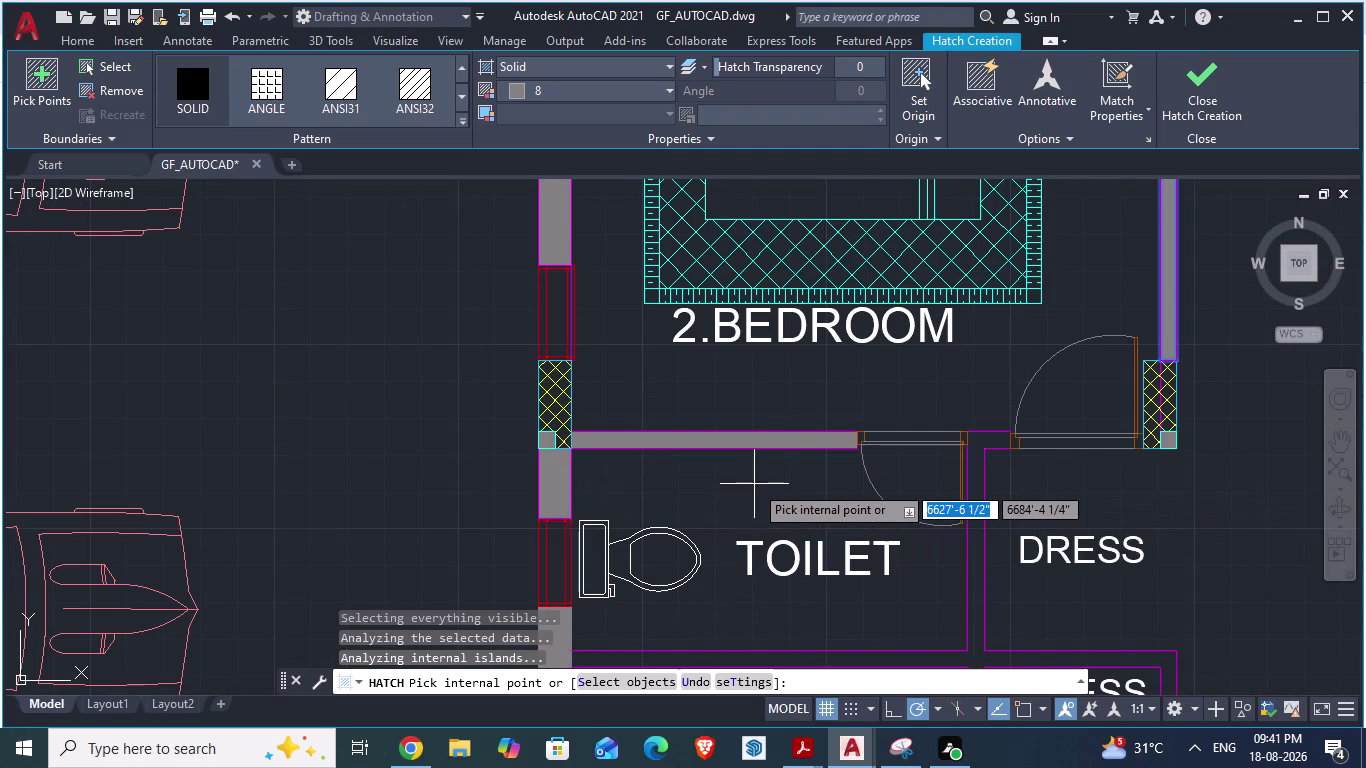
scroll(down, 3)
scroll(up, 3)
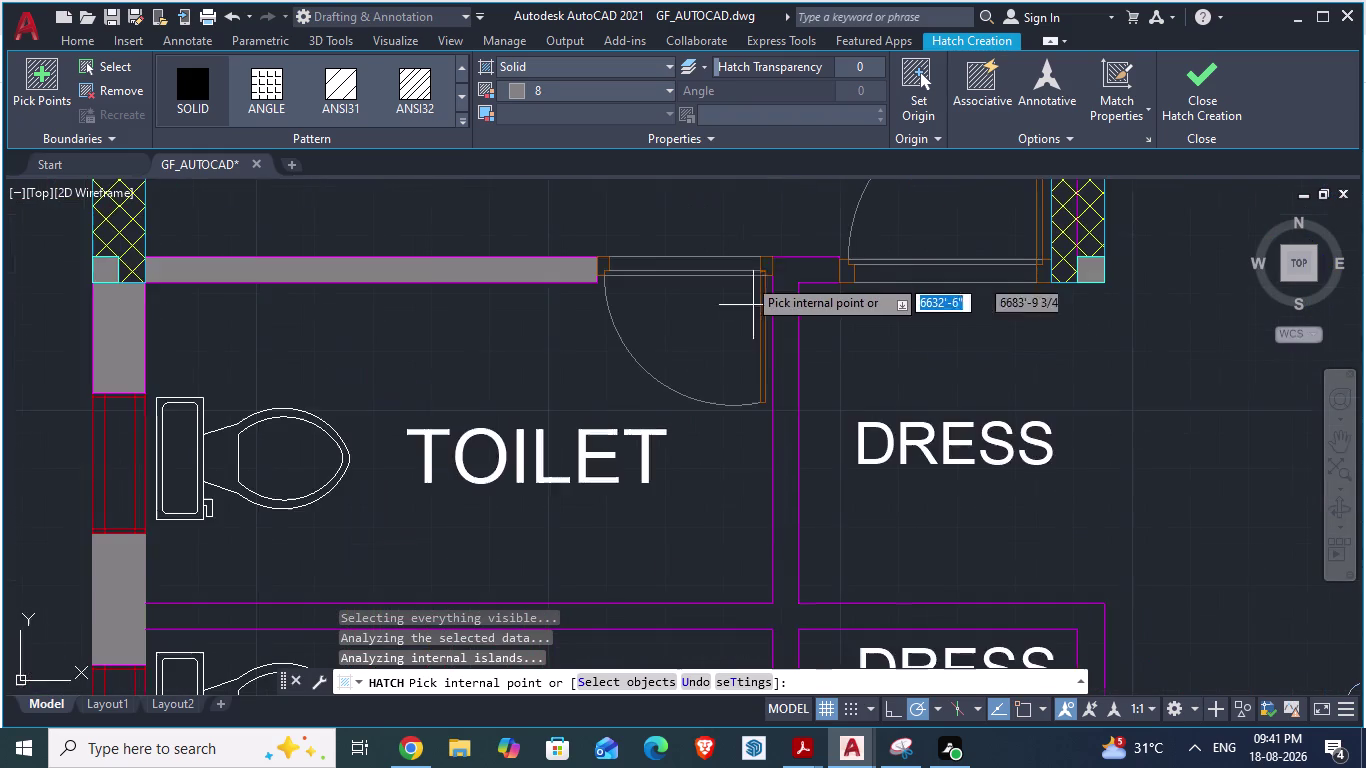
scroll(up, 3)
Cancel the unfinished hatch without adding any new fill.
key(l)
key(Return)
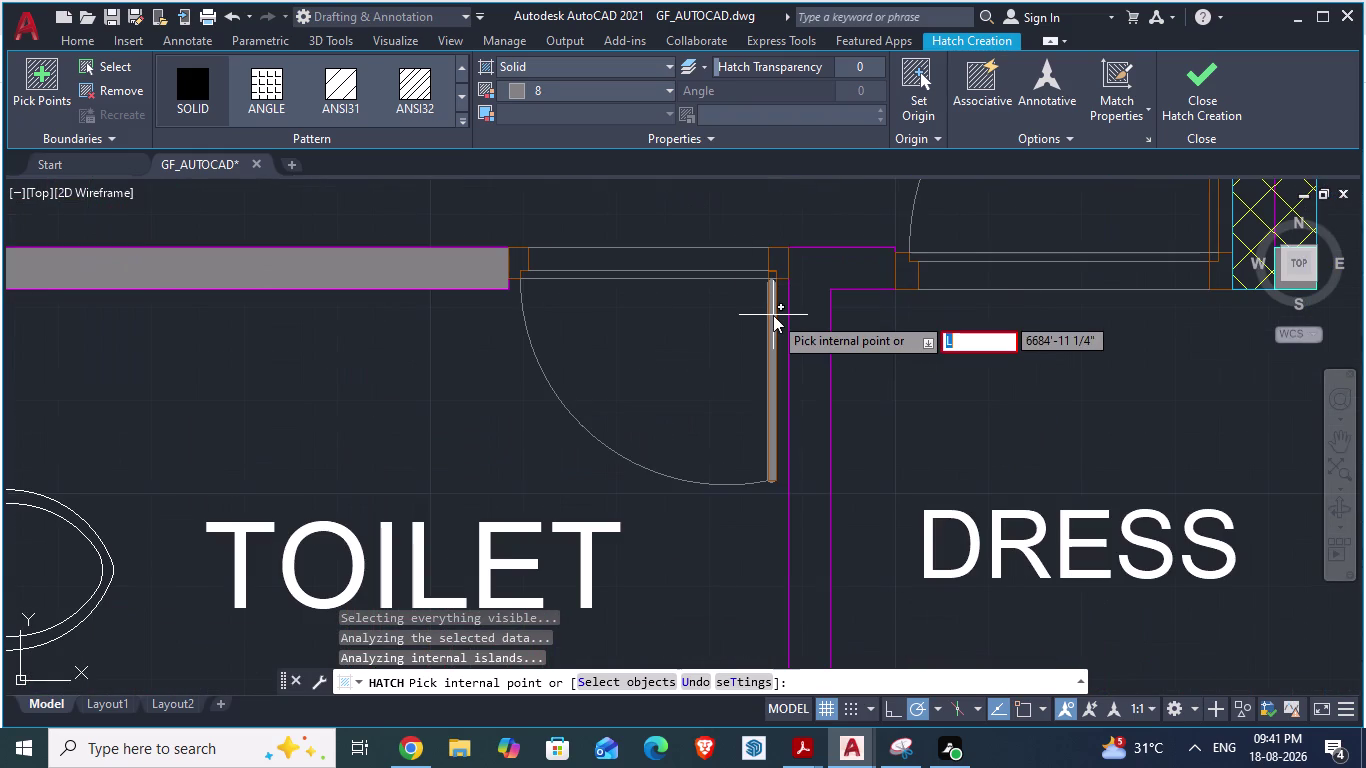
scroll(up, 3)
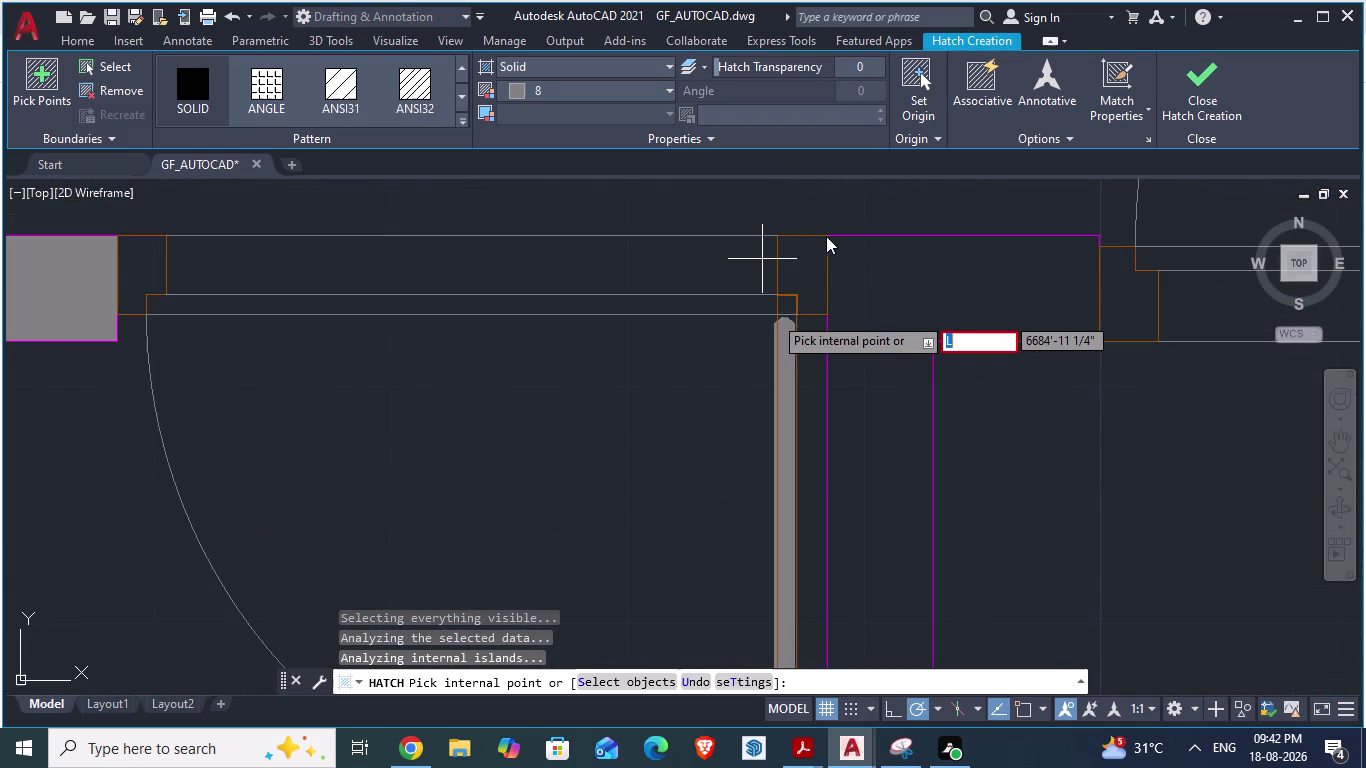
key(Escape)
key(Escape)
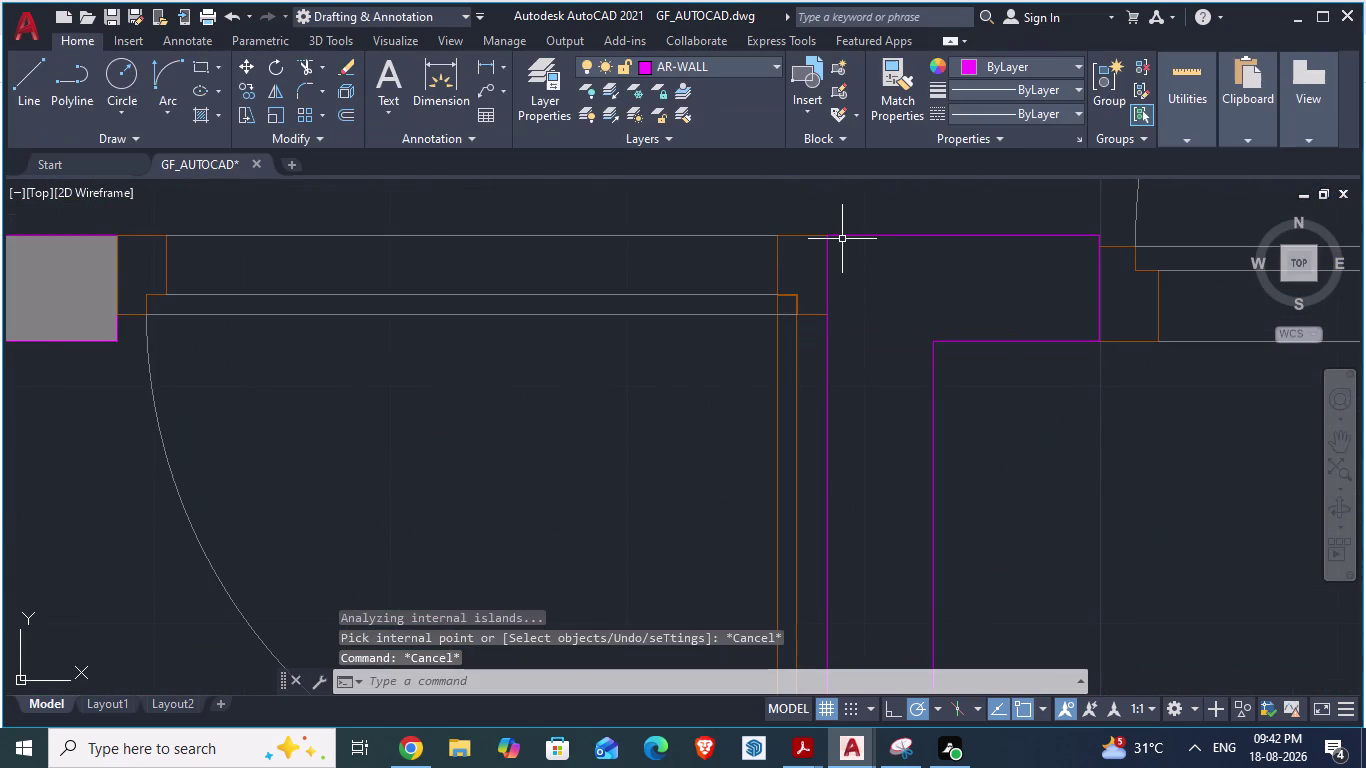
Select the existing solid grey wall fill beside the toilets.
scroll(down, 3)
scroll(down, 3)
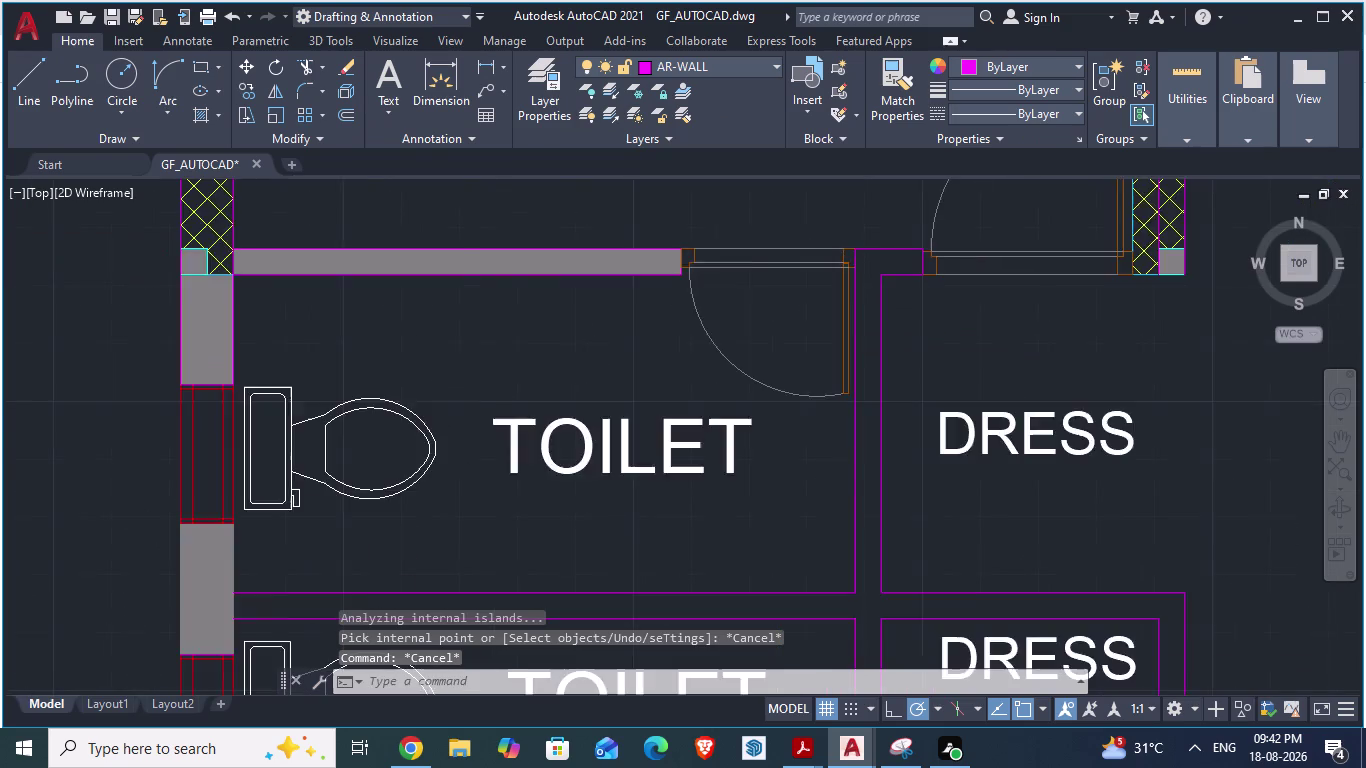
scroll(up, 3)
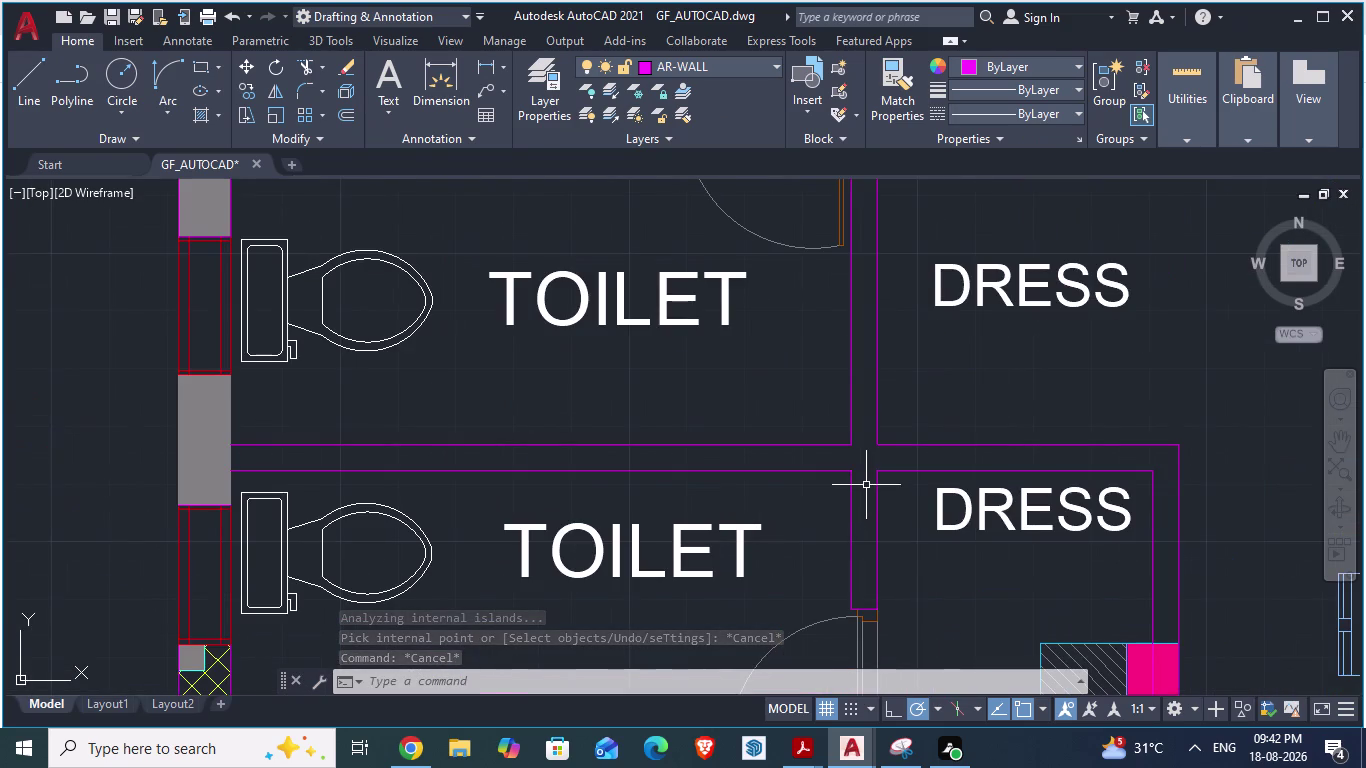
scroll(up, 3)
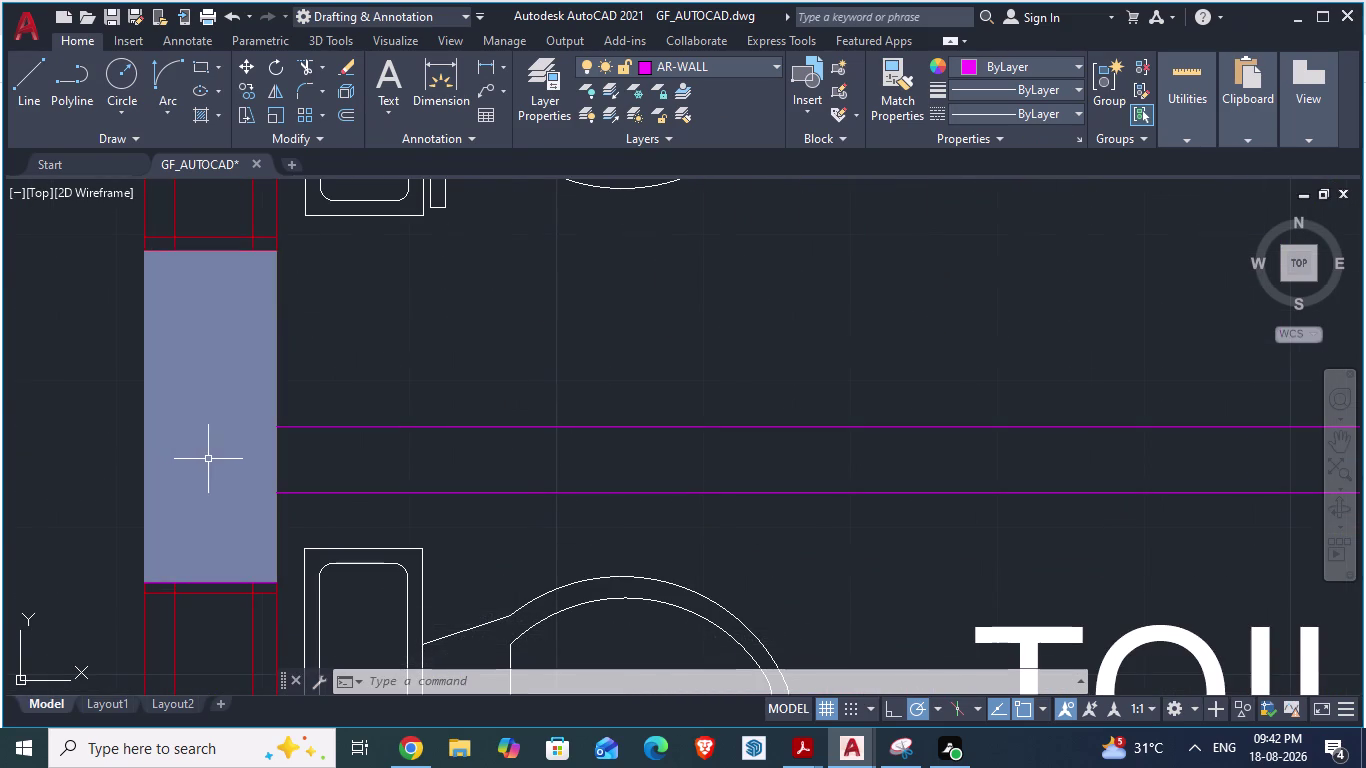
click(208, 459)
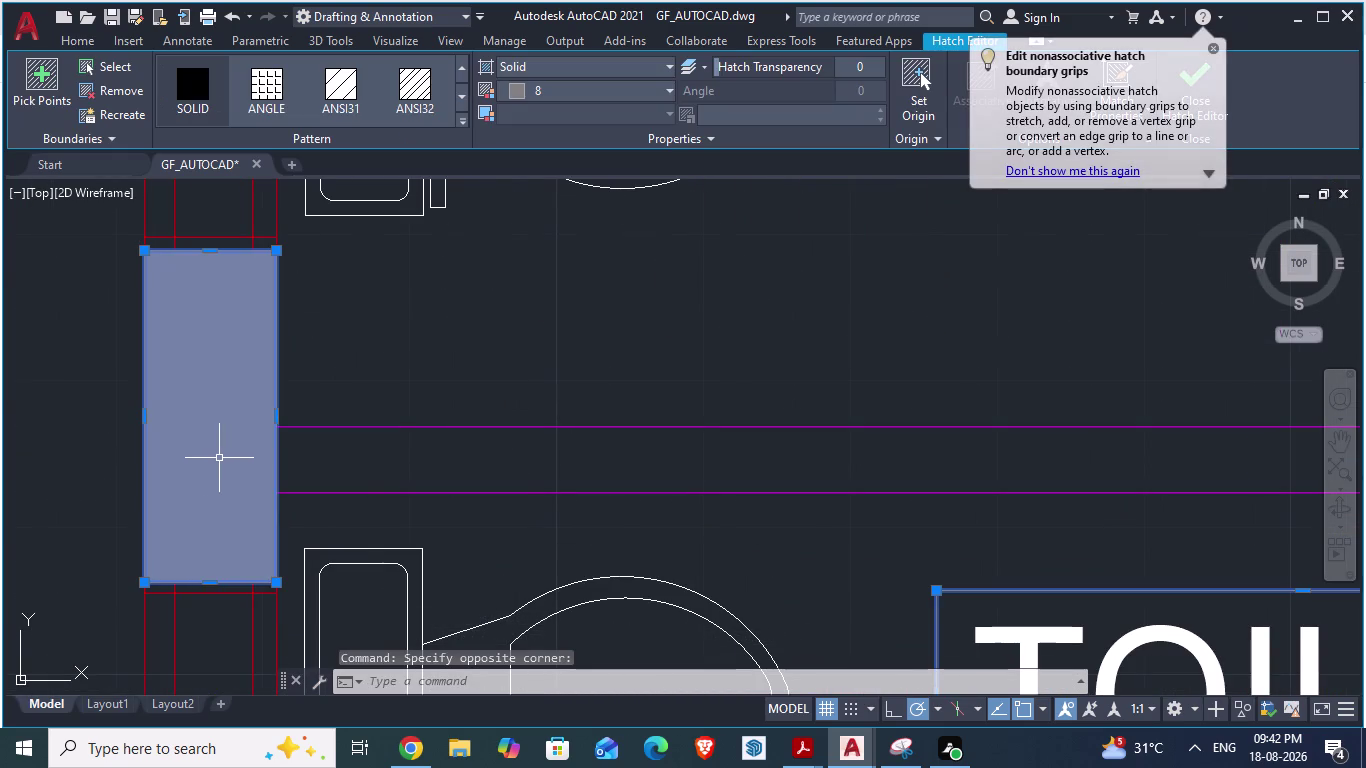
Draw a short vertical line closing the toilet partition's open end at the outer wall.
key(Escape)
scroll(down, 3)
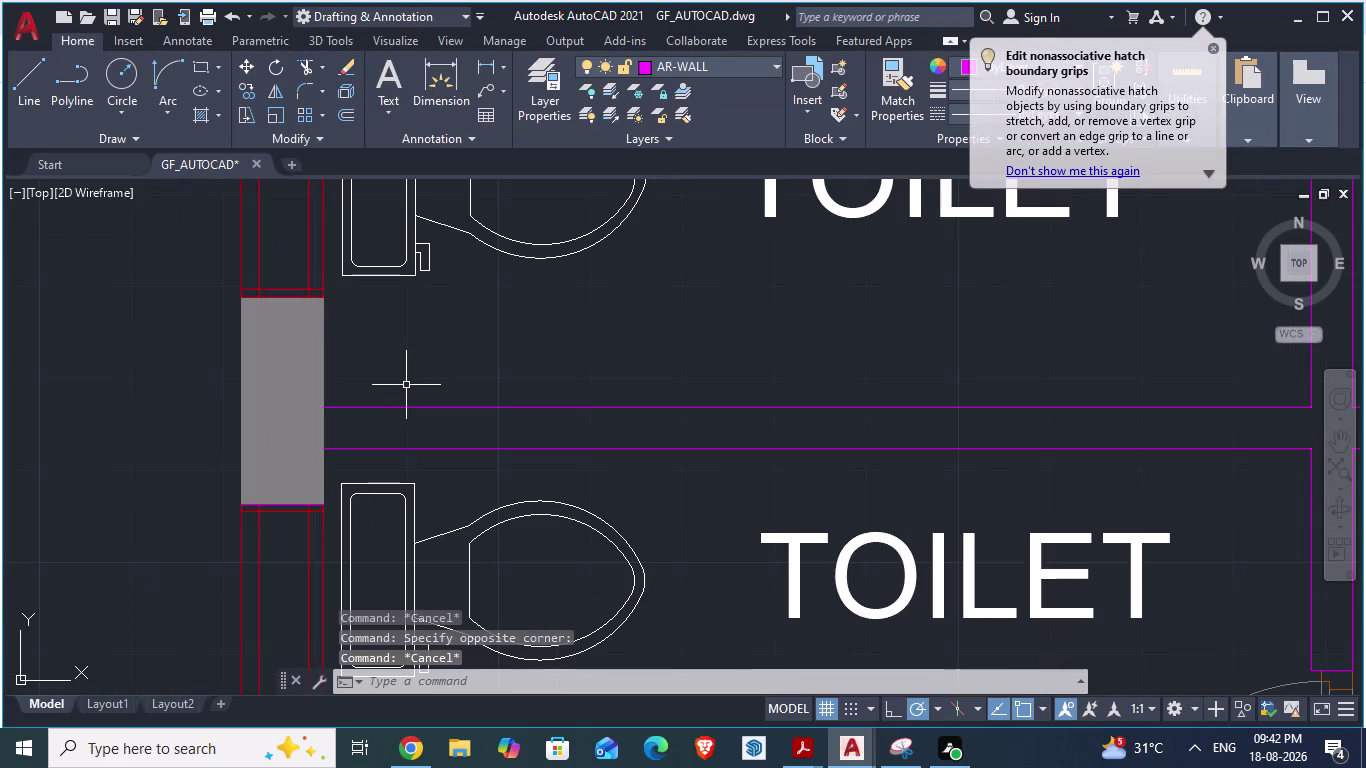
key(l)
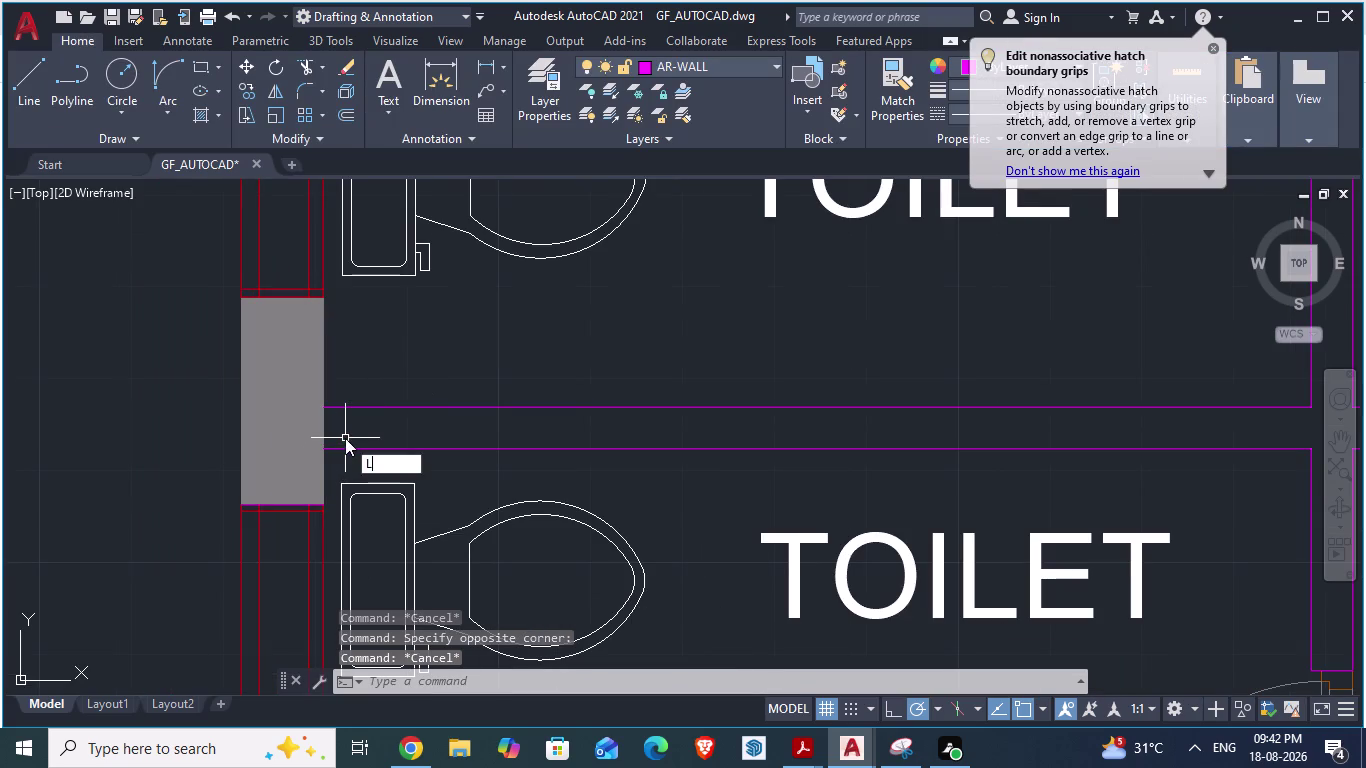
key(Return)
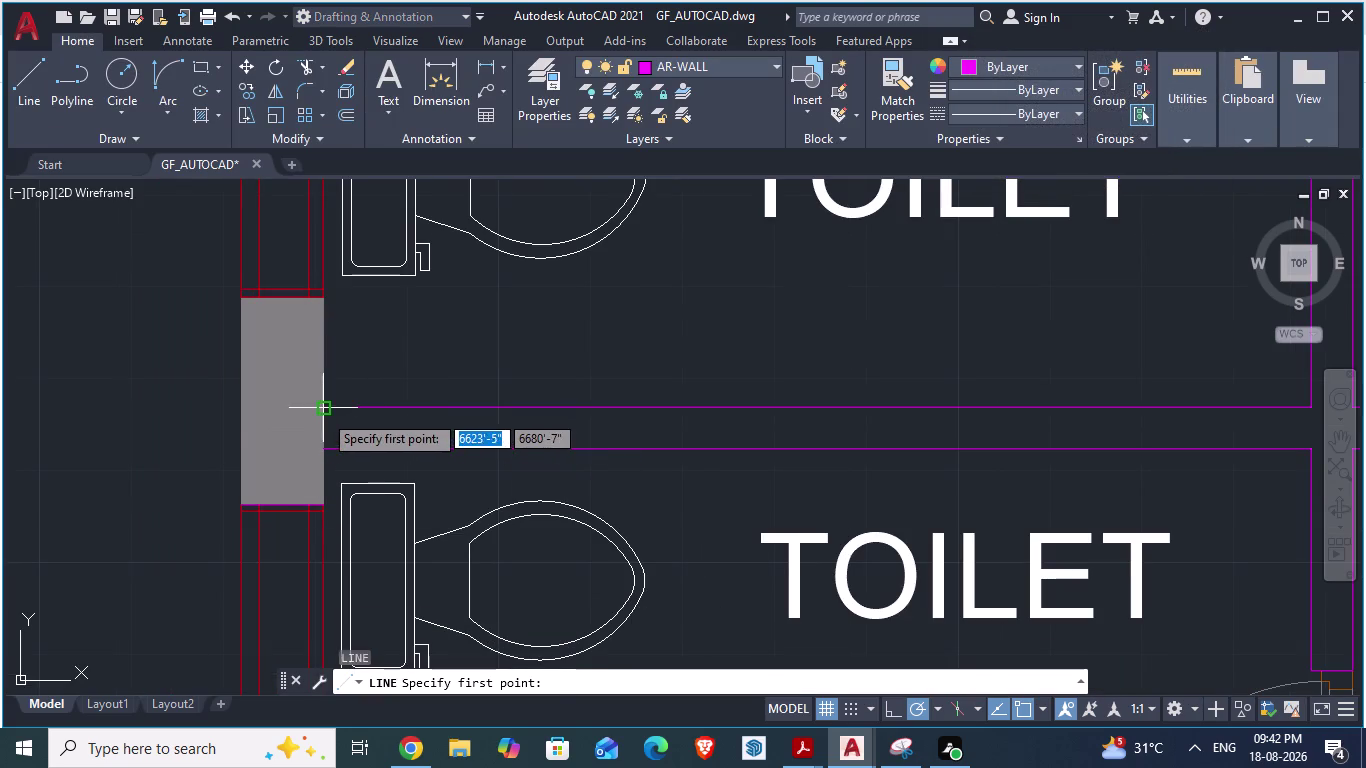
click(323, 413)
click(322, 443)
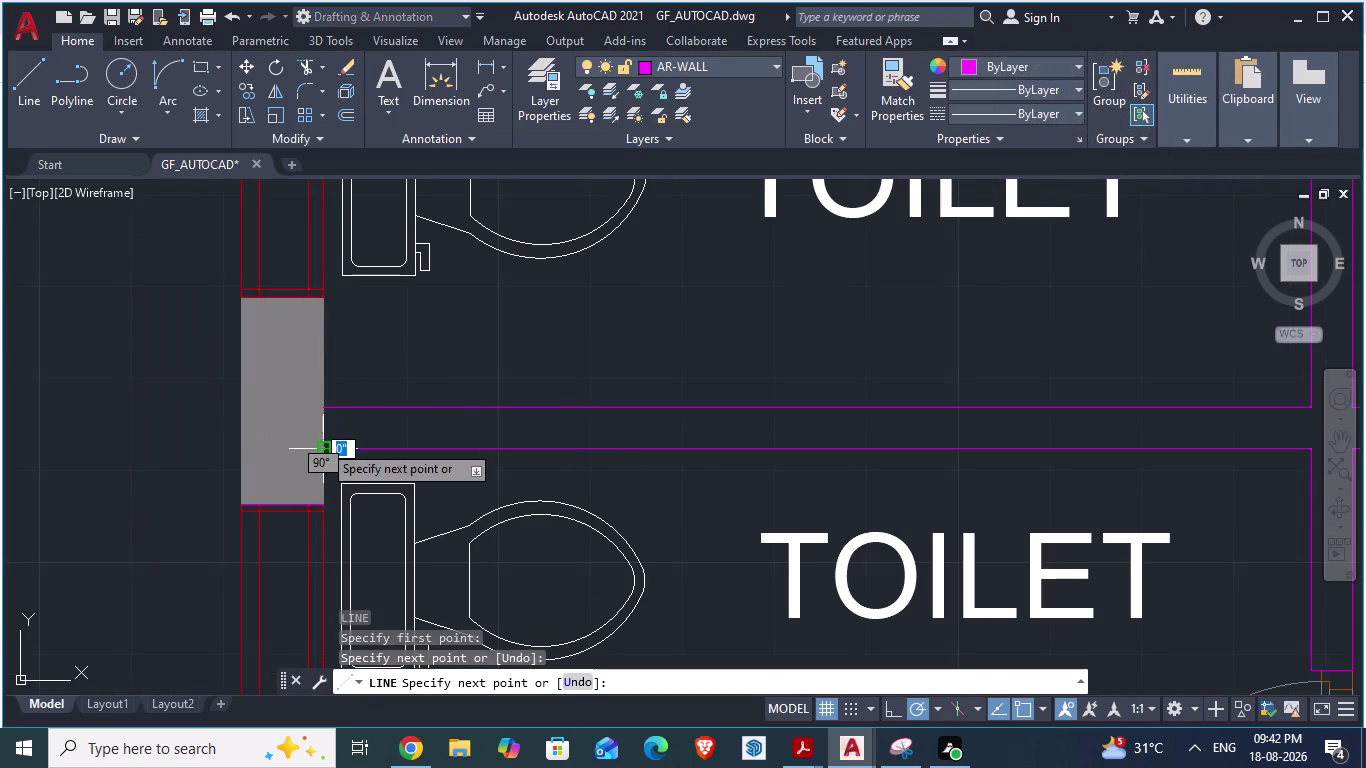
key(Return)
scroll(down, 3)
scroll(down, 3)
scroll(down, 3)
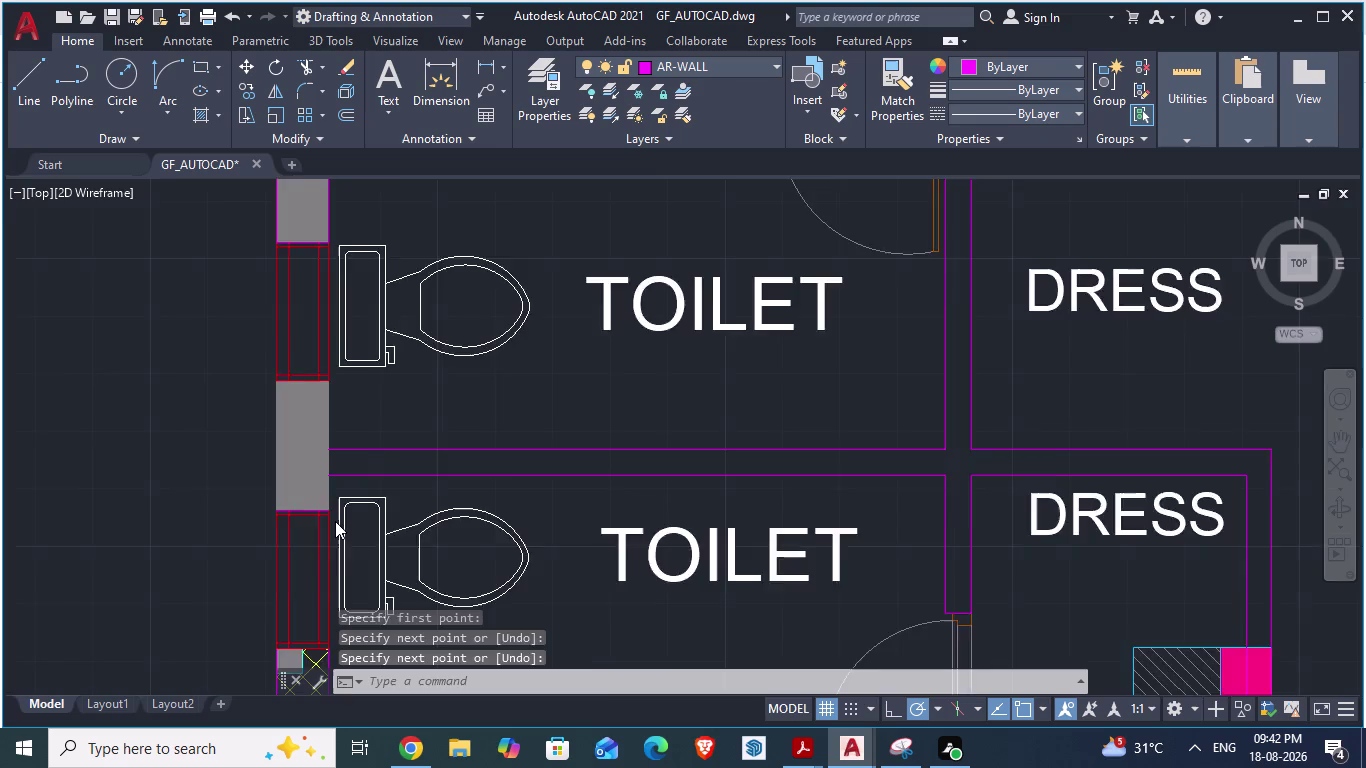
scroll(up, 3)
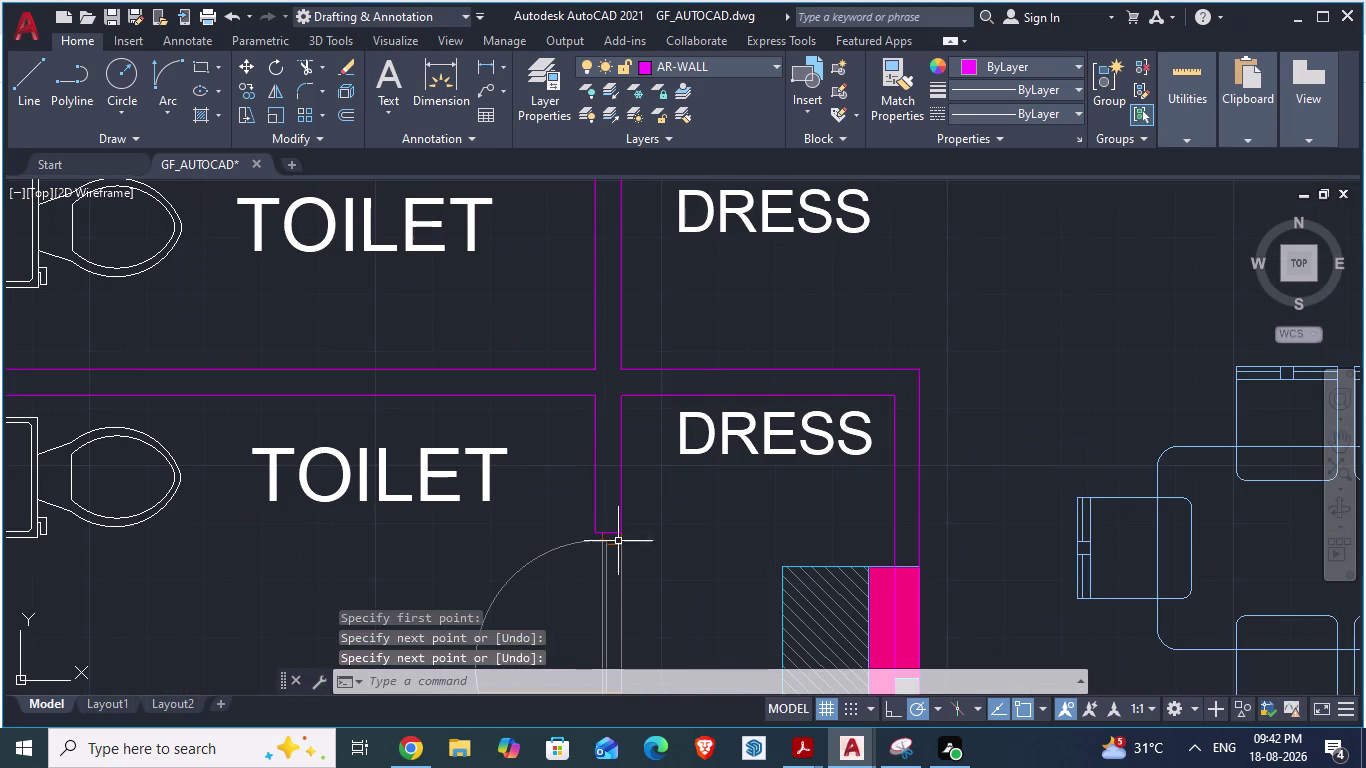
scroll(down, 3)
scroll(up, 3)
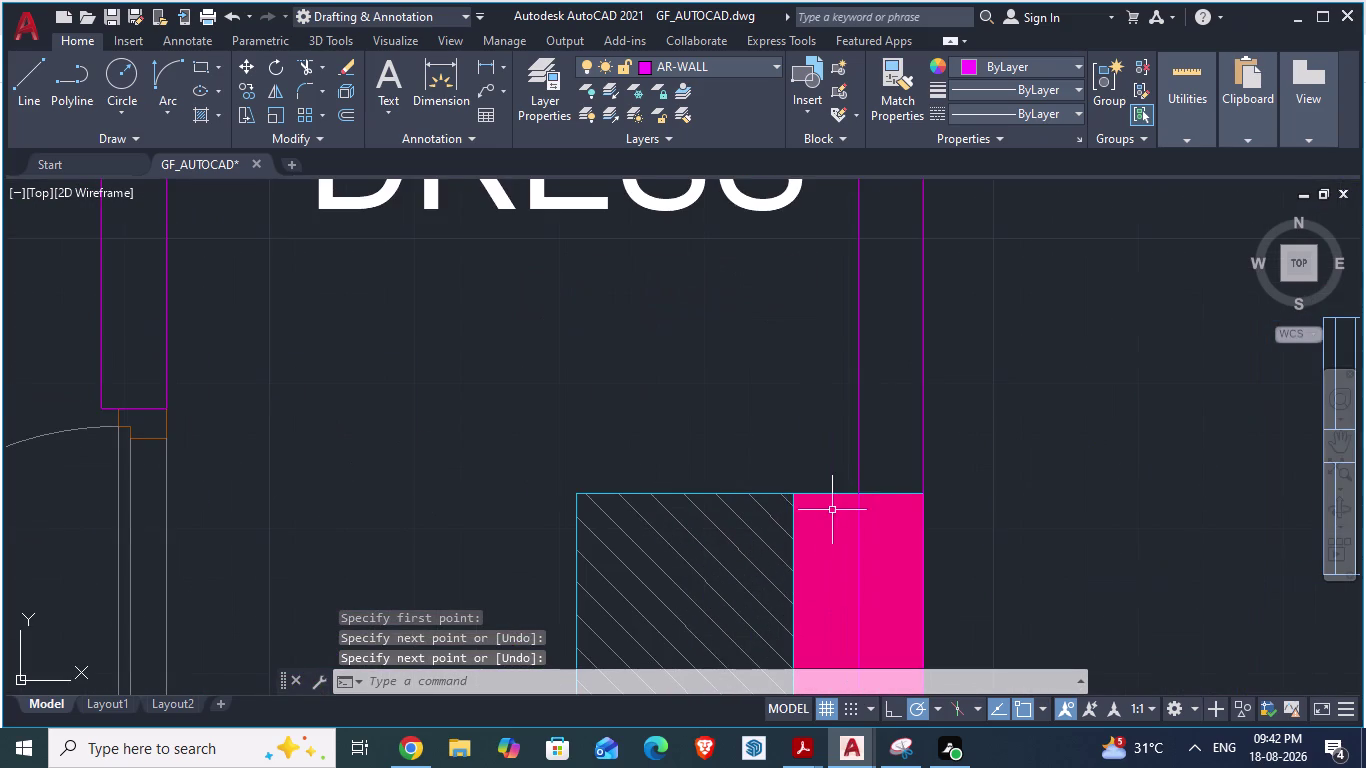
Draw a horizontal line across the magenta column's top edge.
click(857, 491)
key(Escape)
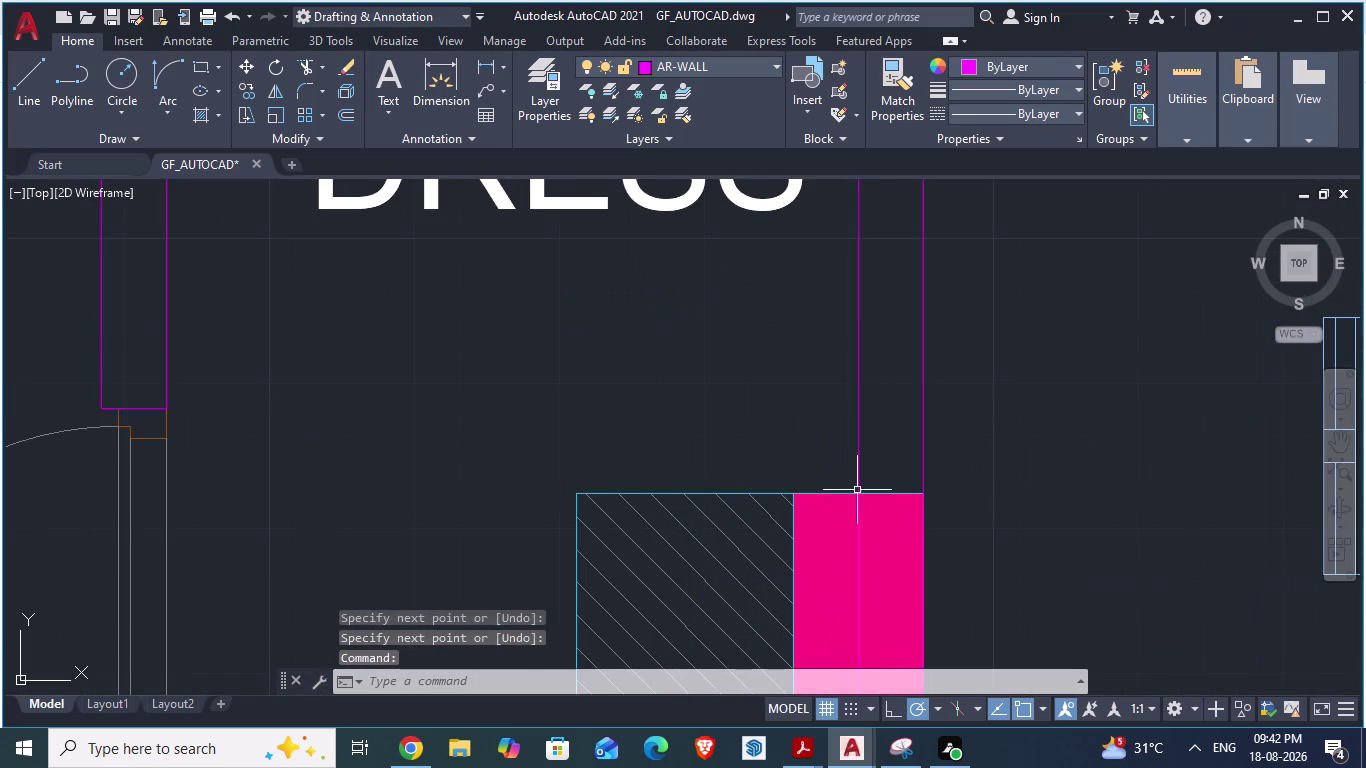
key(l)
key(Return)
scroll(up, 3)
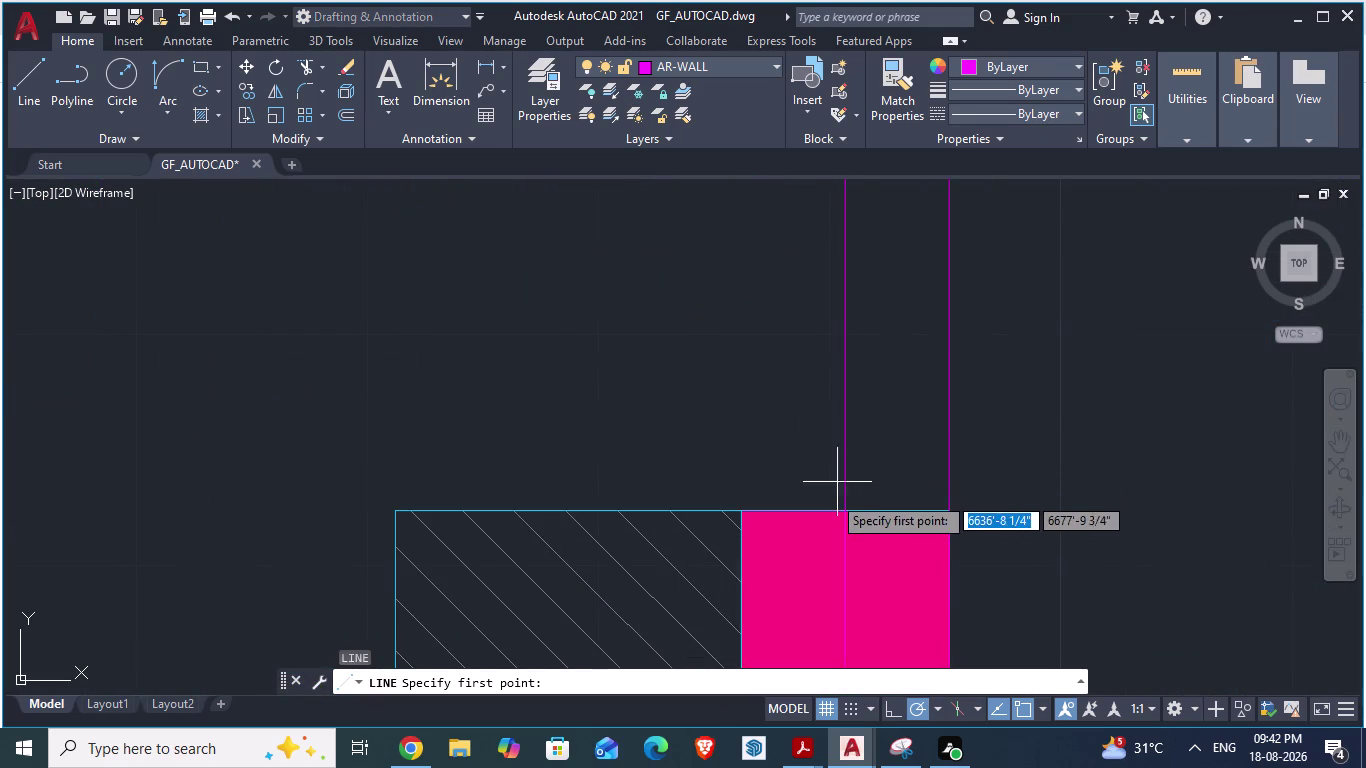
click(846, 505)
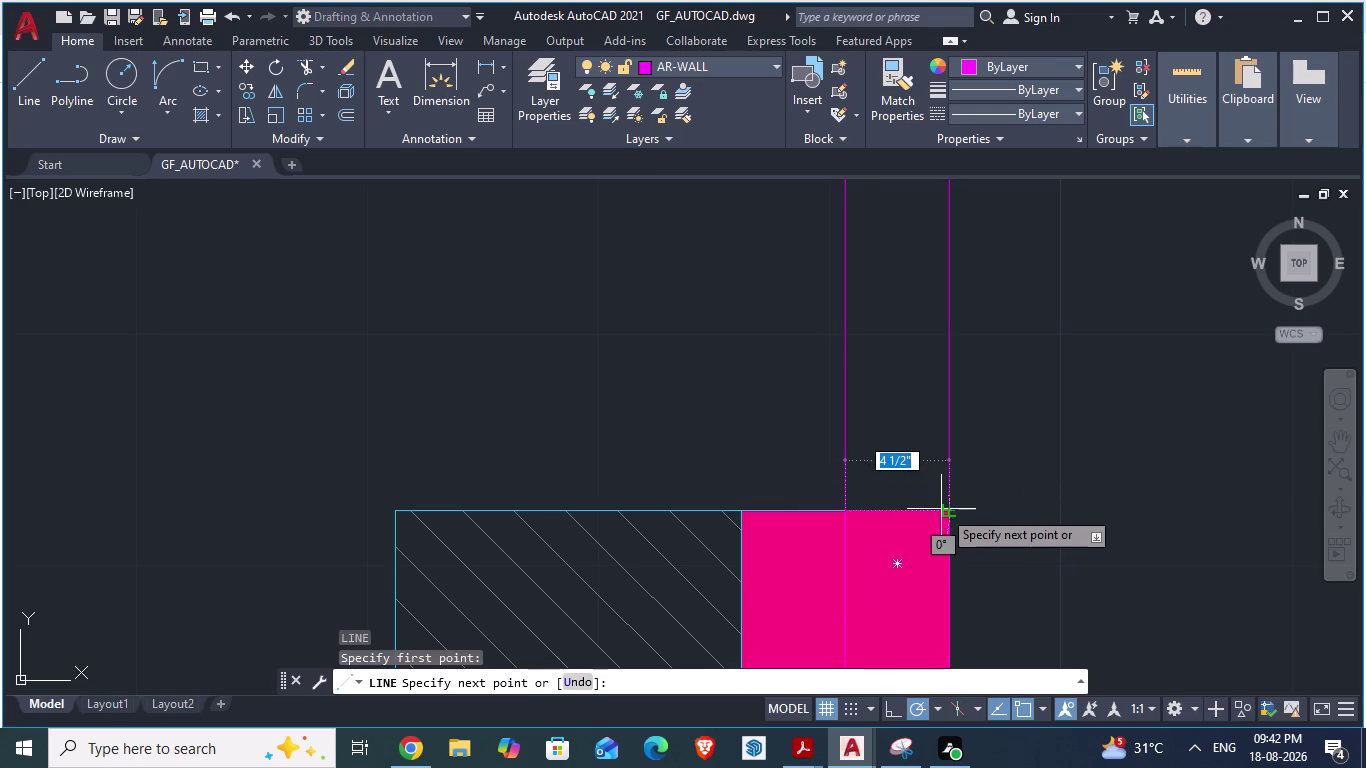
click(950, 509)
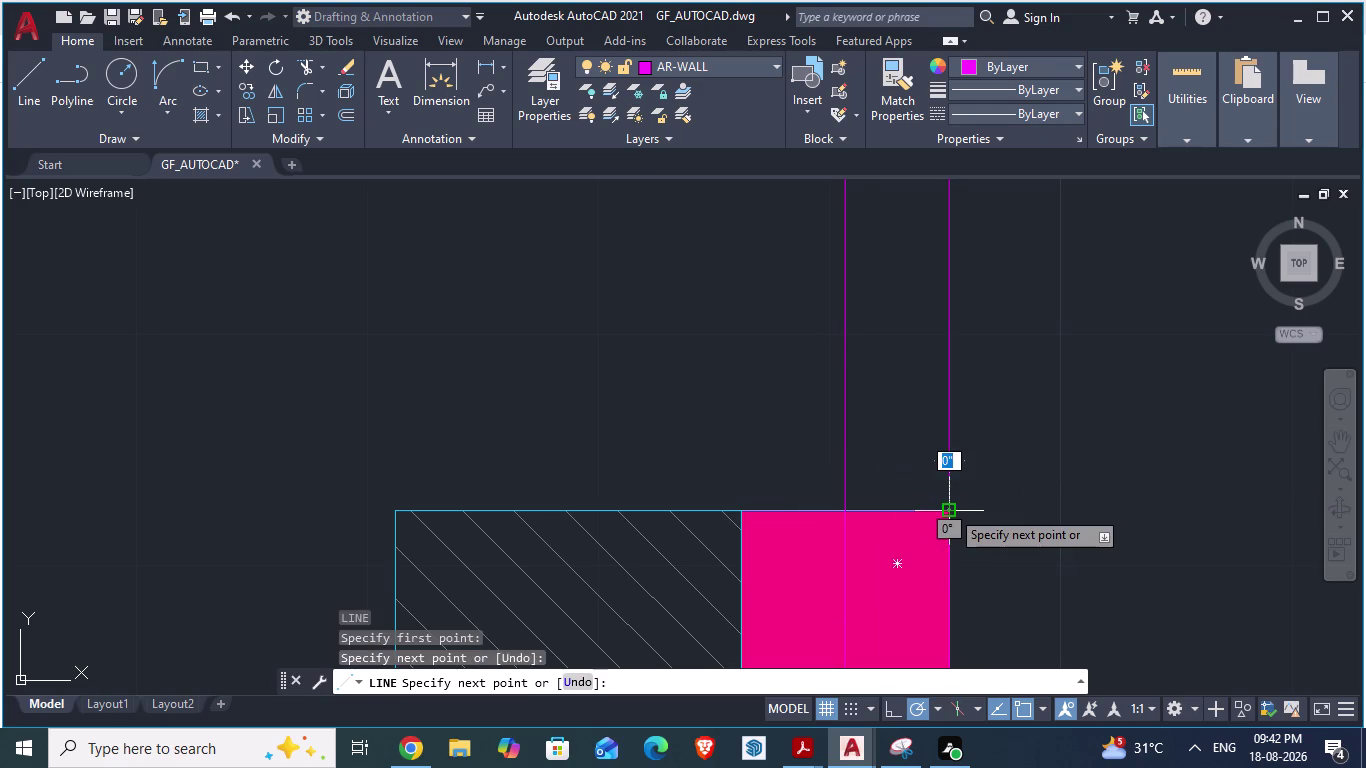
key(Return)
scroll(down, 3)
scroll(down, 3)
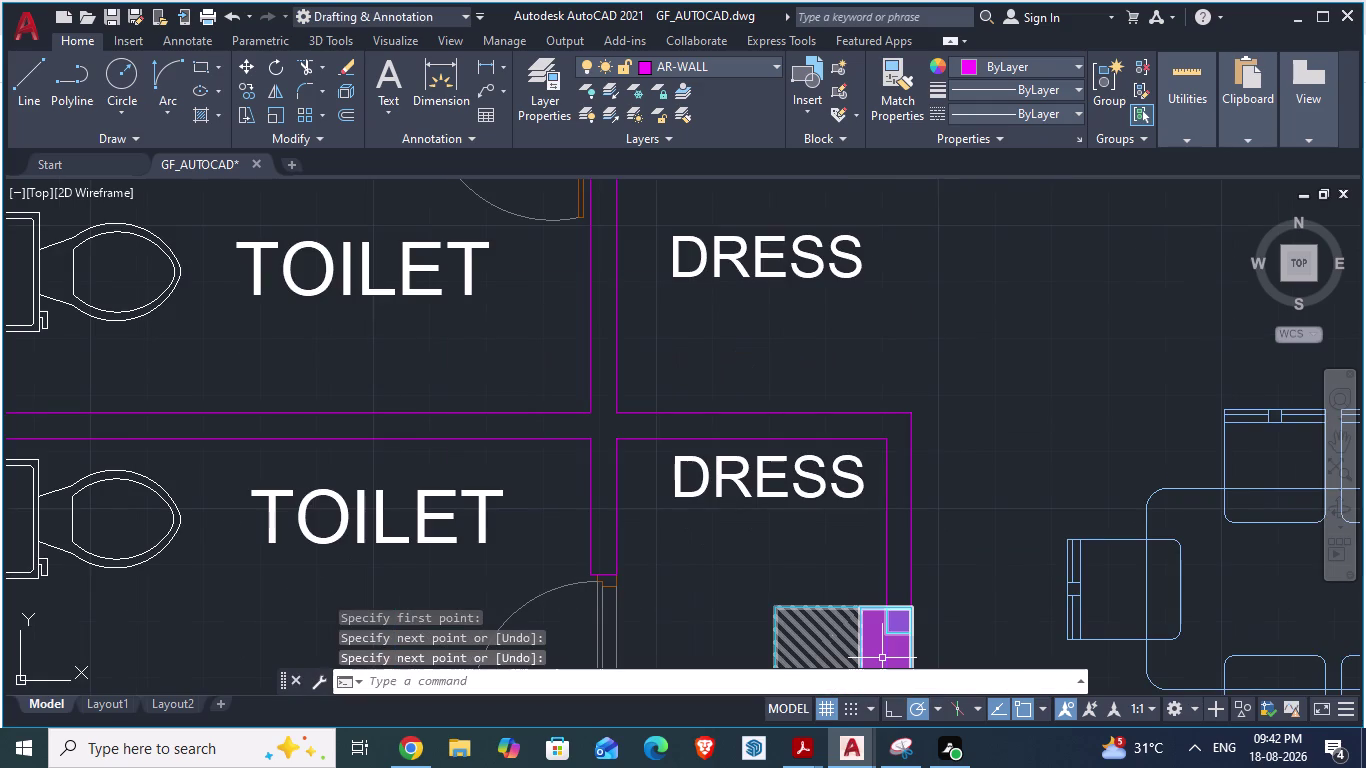
scroll(down, 3)
key(Escape)
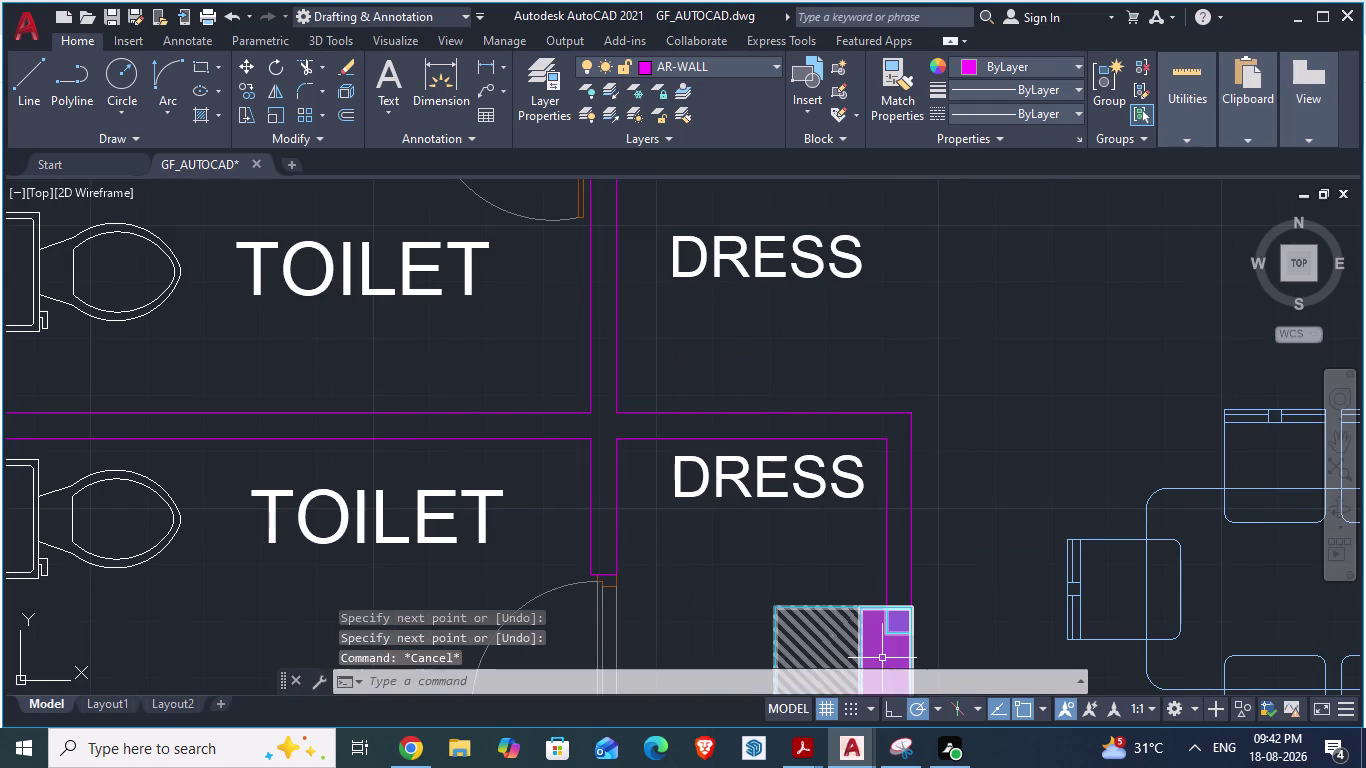
scroll(up, 3)
scroll(up, 3)
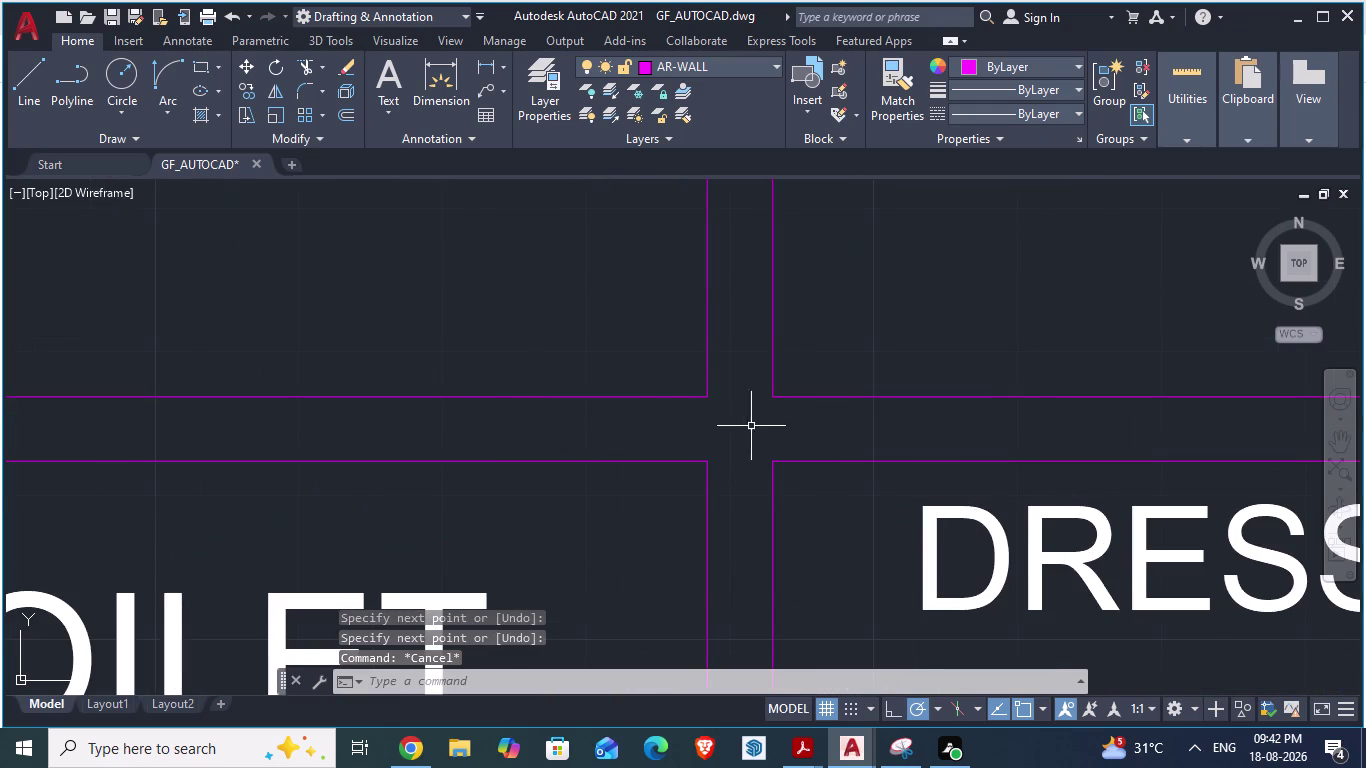
click(734, 429)
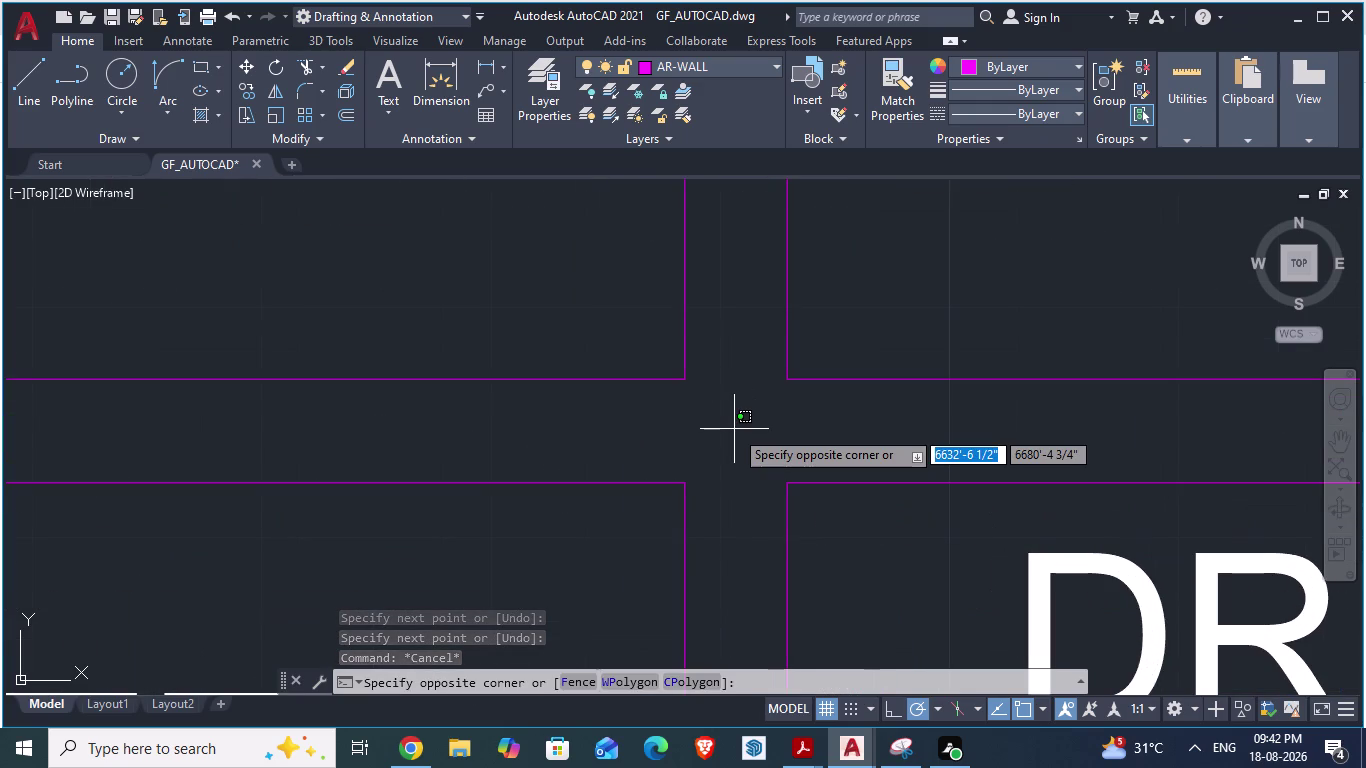
key(h)
key(Return)
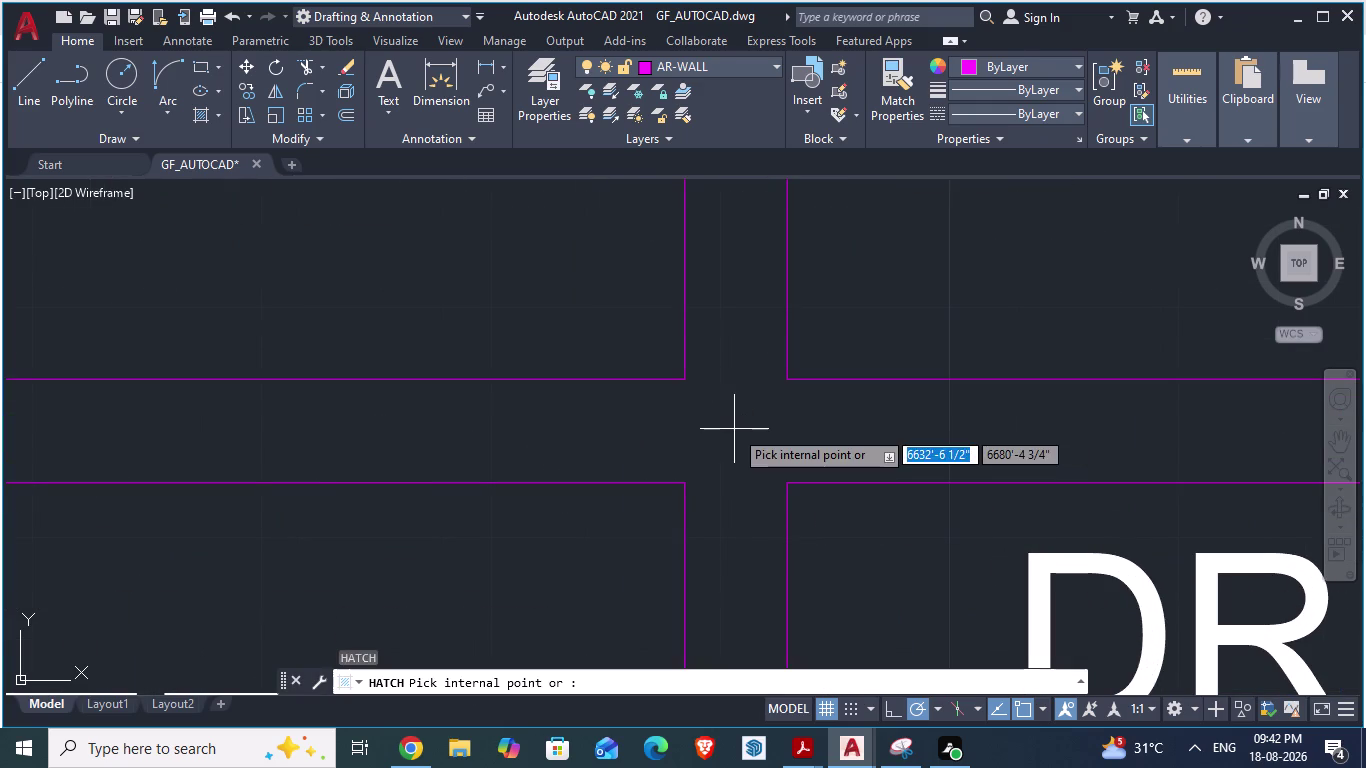
click(734, 429)
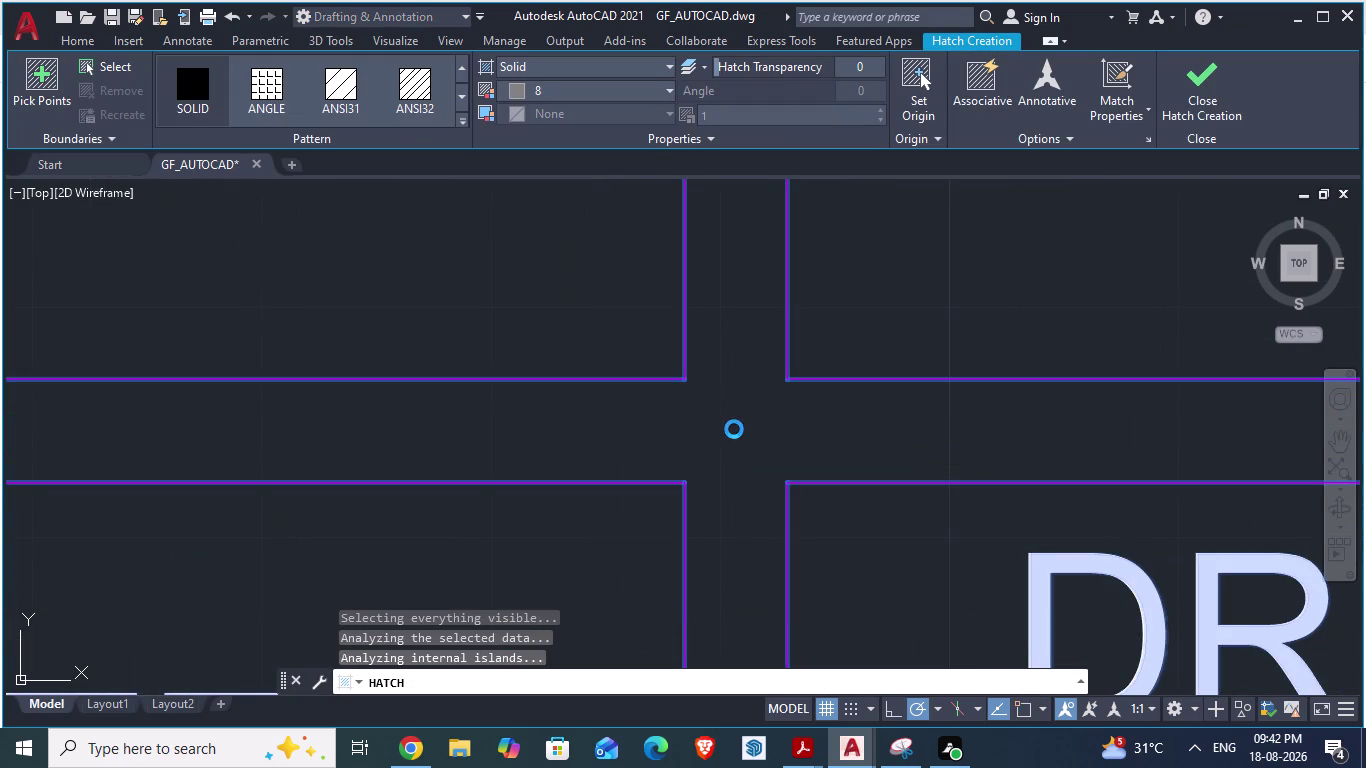
scroll(down, 3)
scroll(down, 3)
scroll(down, 3)
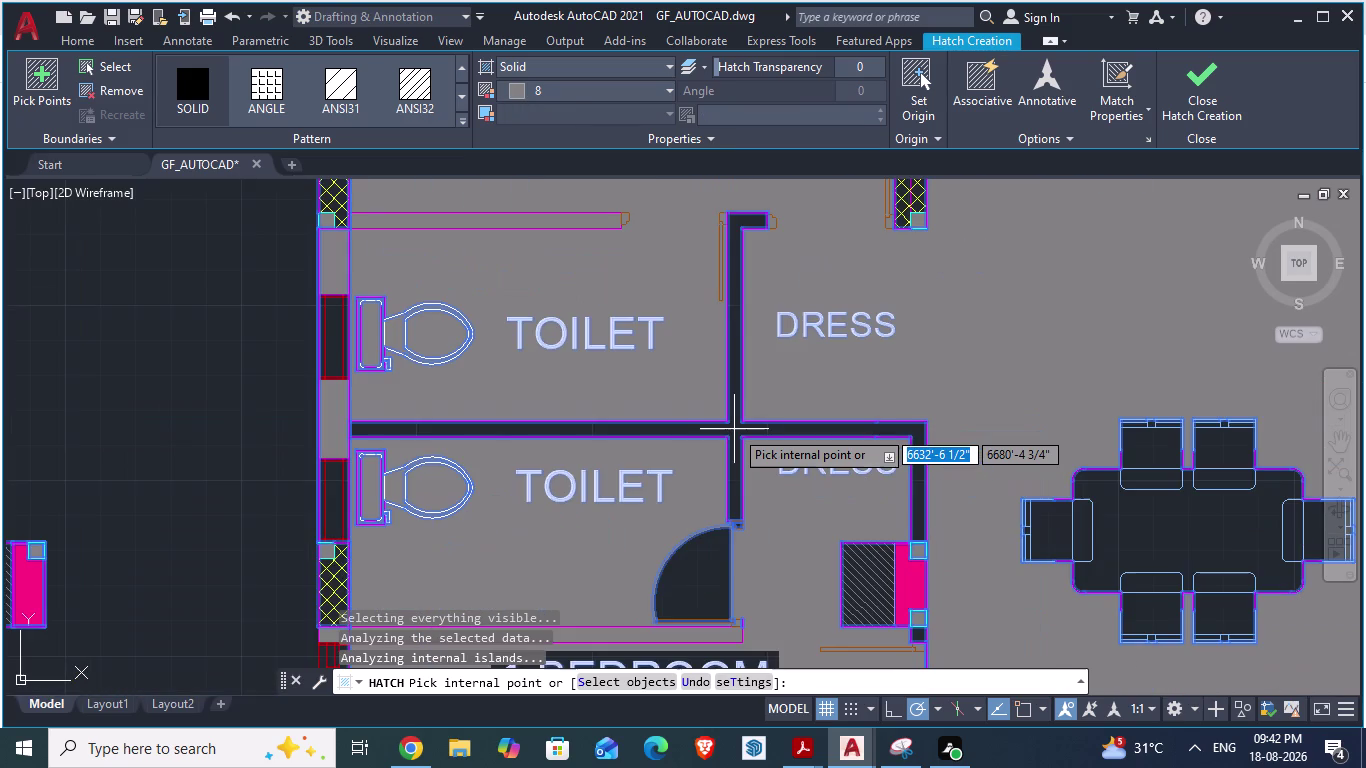
key(ctrl+z)
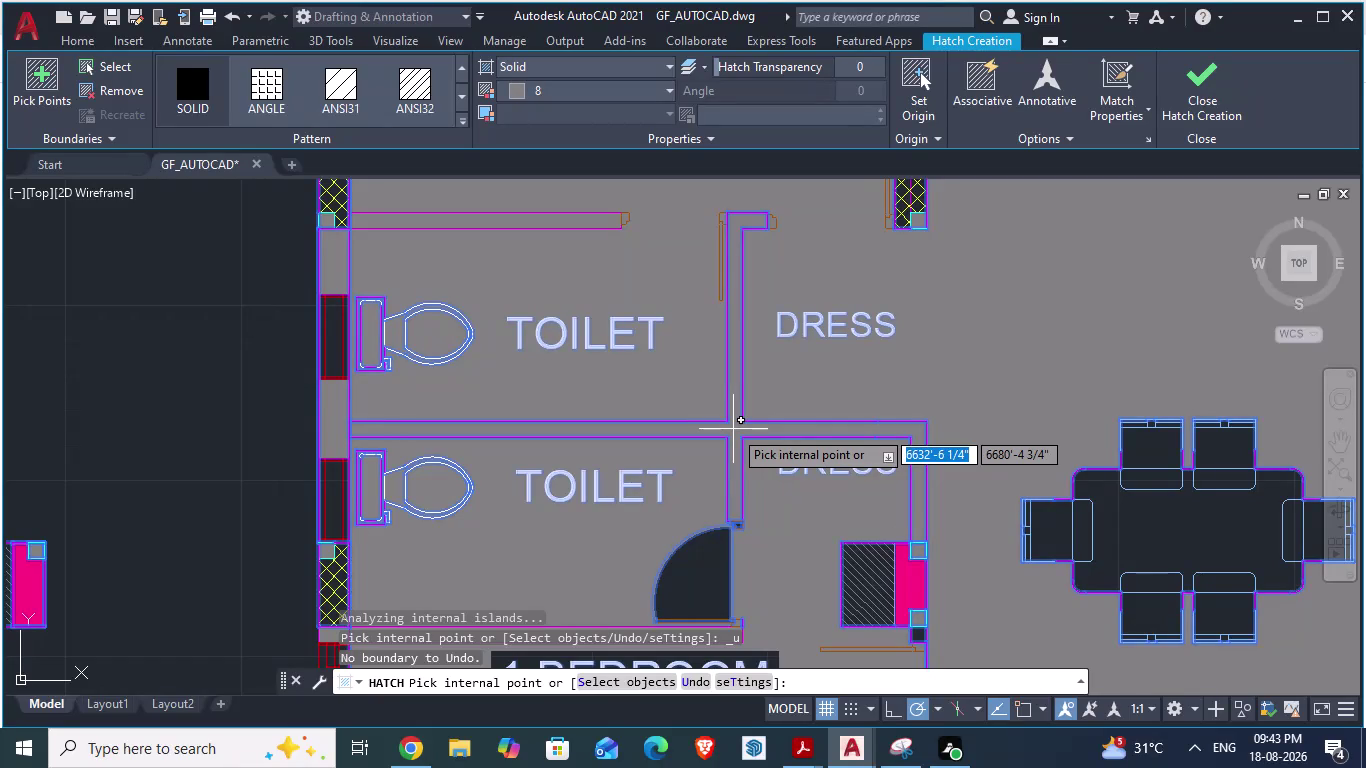
key(Escape)
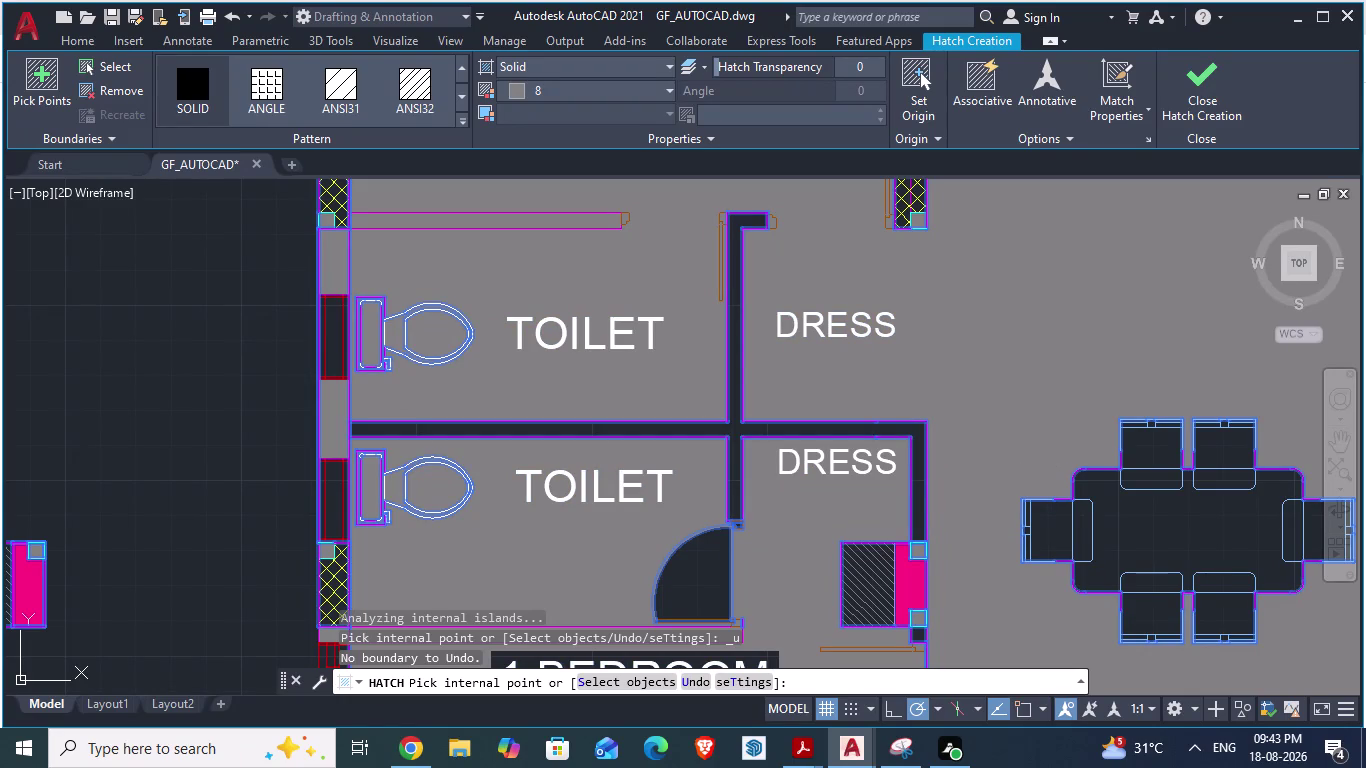
key(ctrl+z)
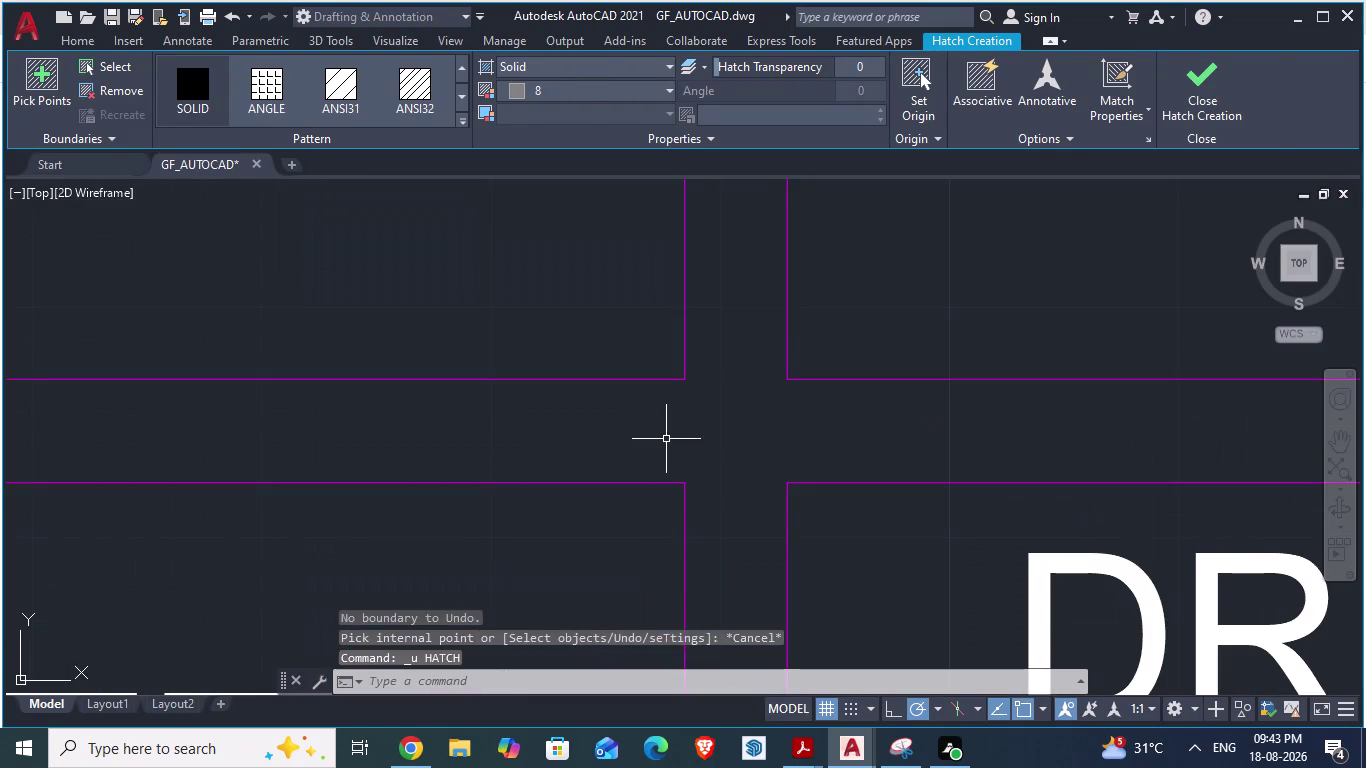
scroll(down, 3)
scroll(down, 3)
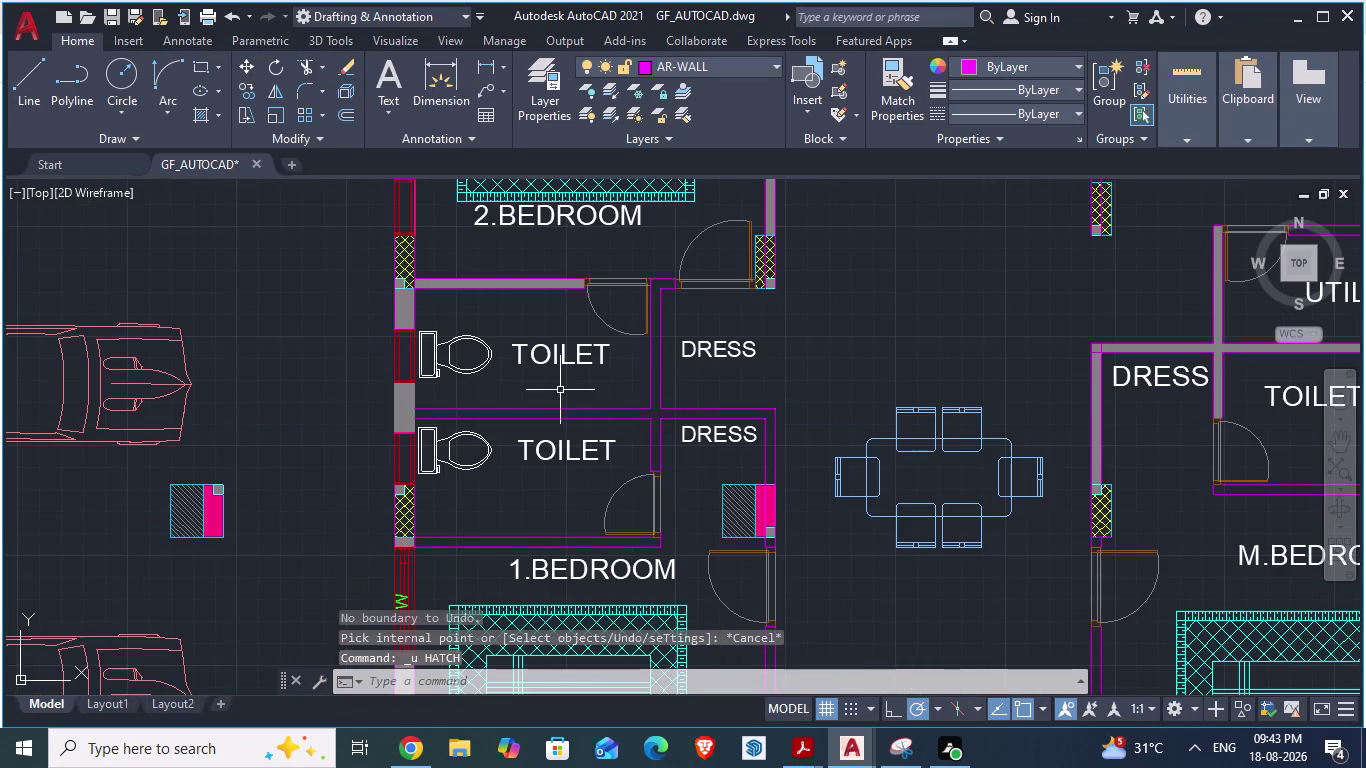
Draw the first short line closing the wall end at the TOILET–DRESS junction.
scroll(up, 3)
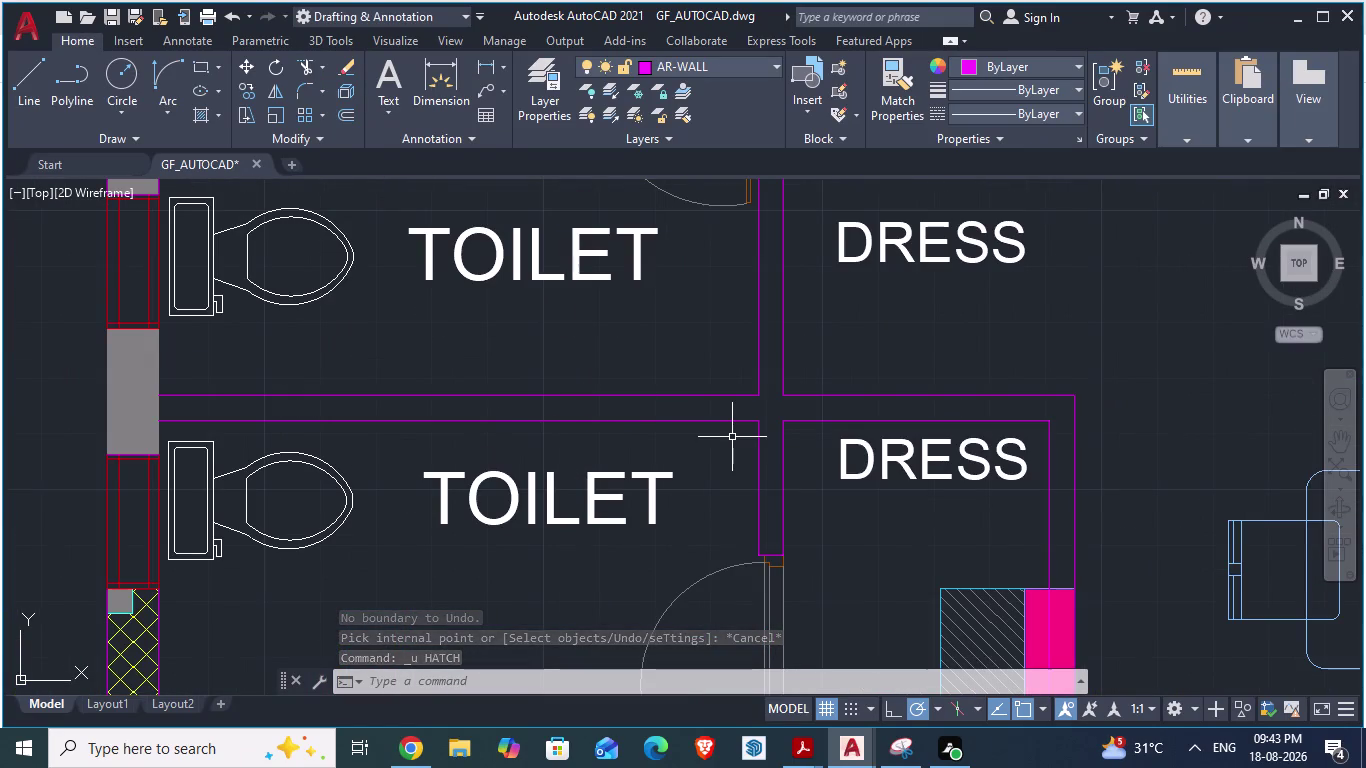
key(l)
key(Return)
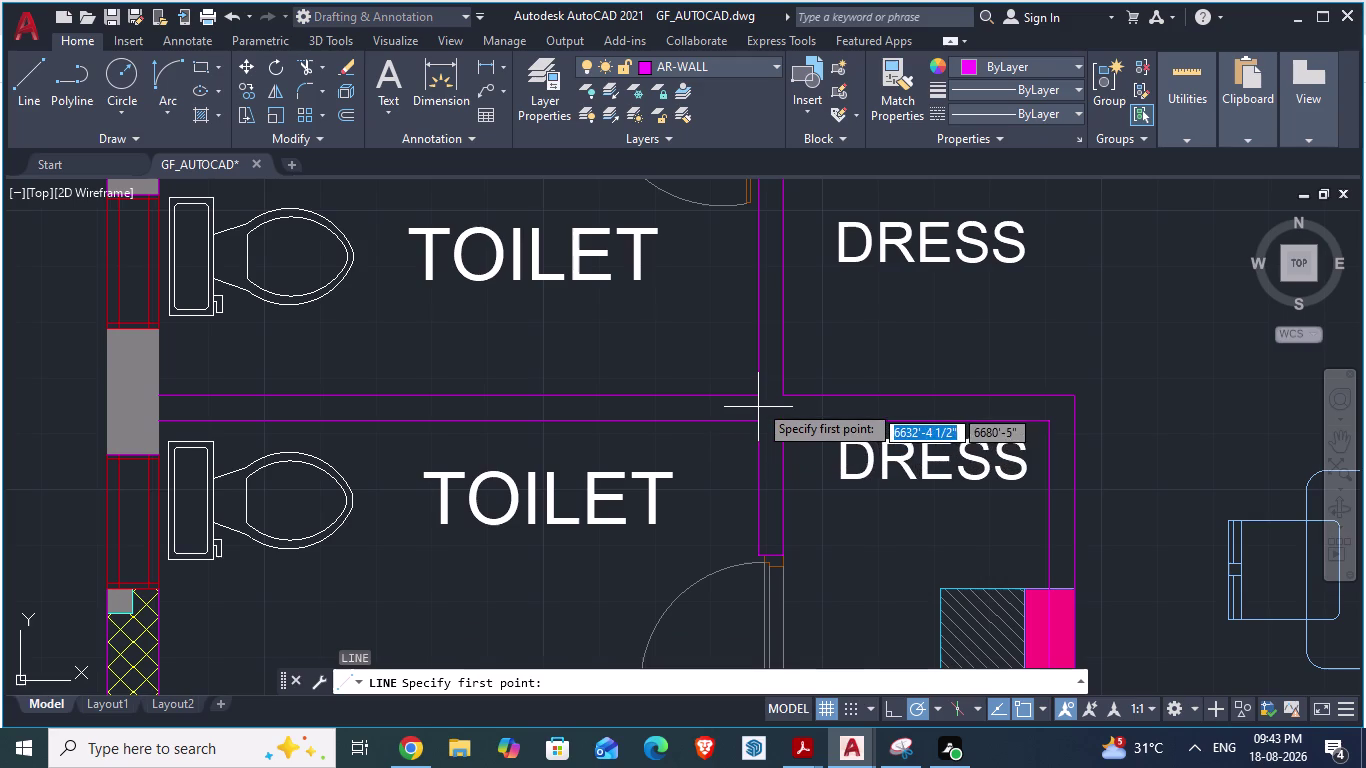
click(757, 398)
click(756, 418)
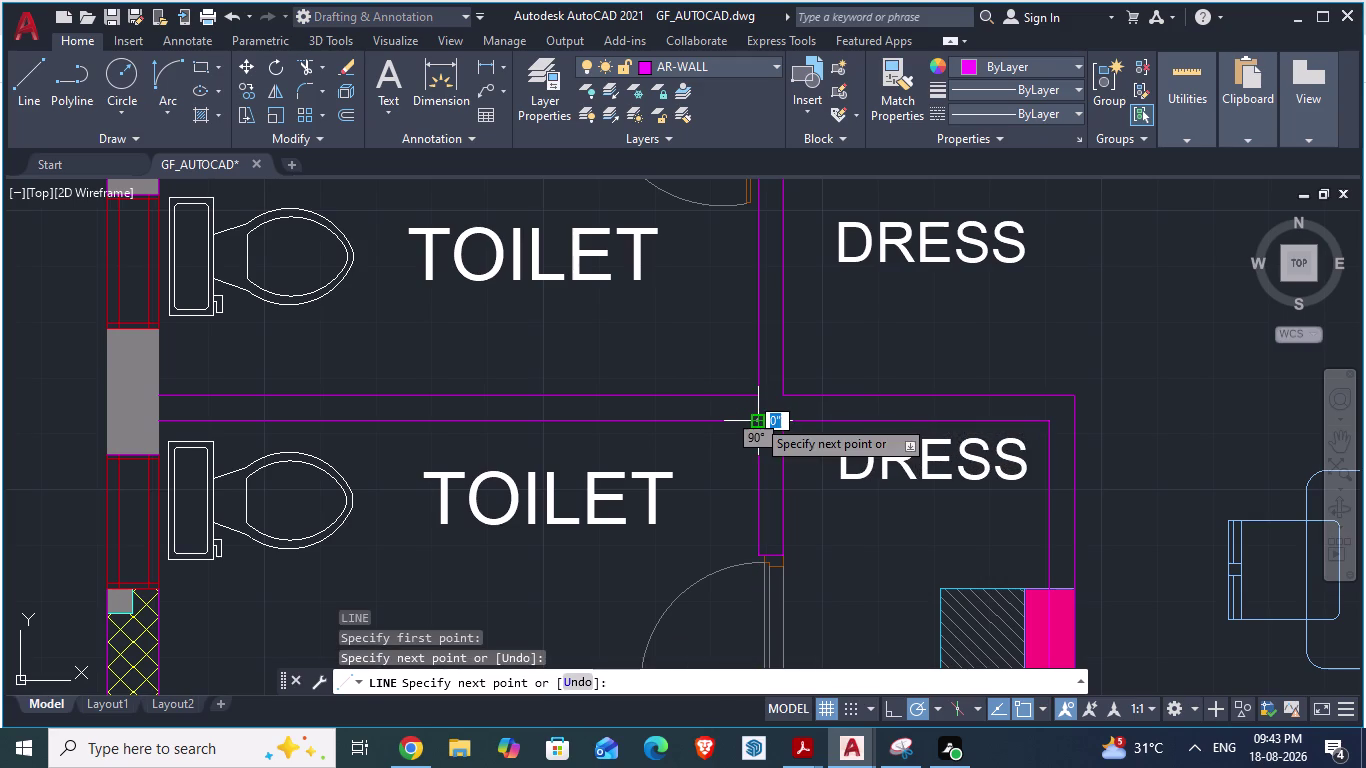
key(Return)
Draw a second closing line across the other open wall end at that junction.
scroll(up, 3)
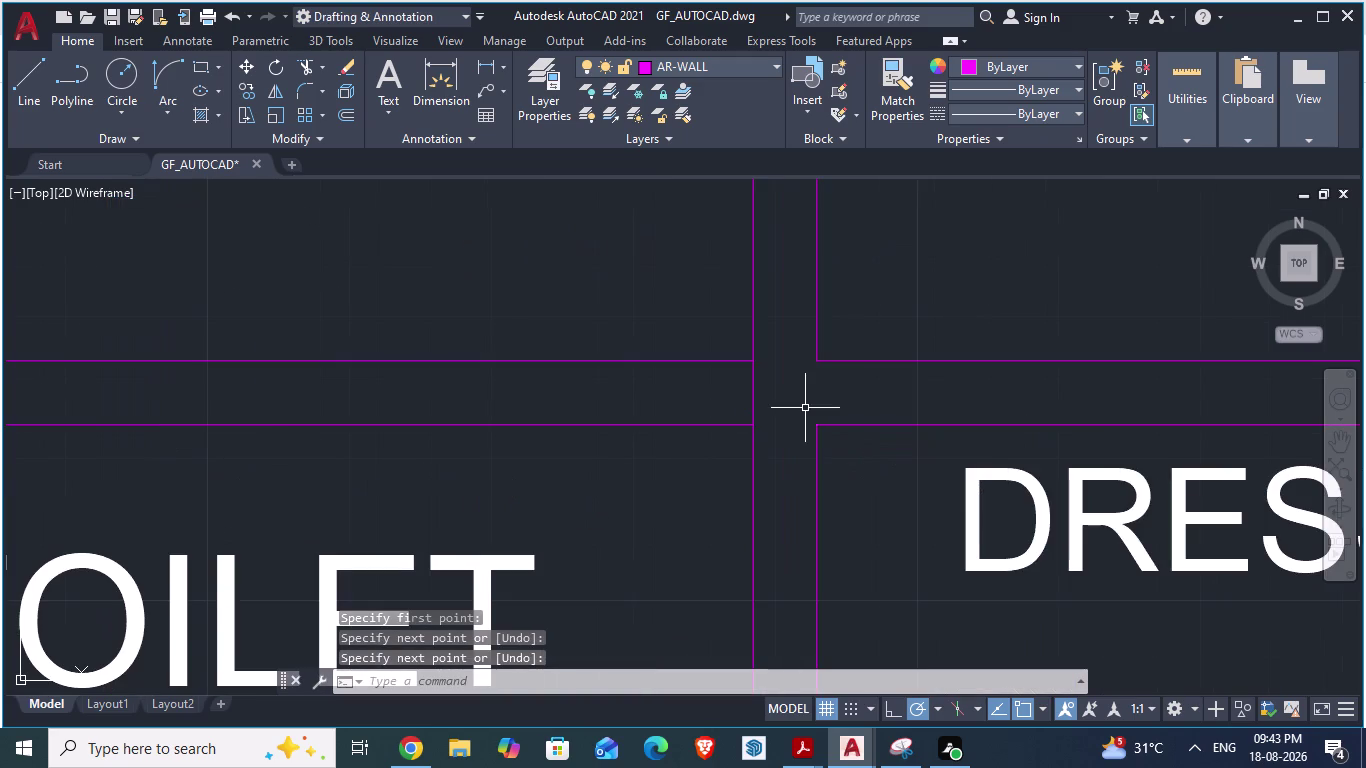
key(l)
key(Return)
click(822, 360)
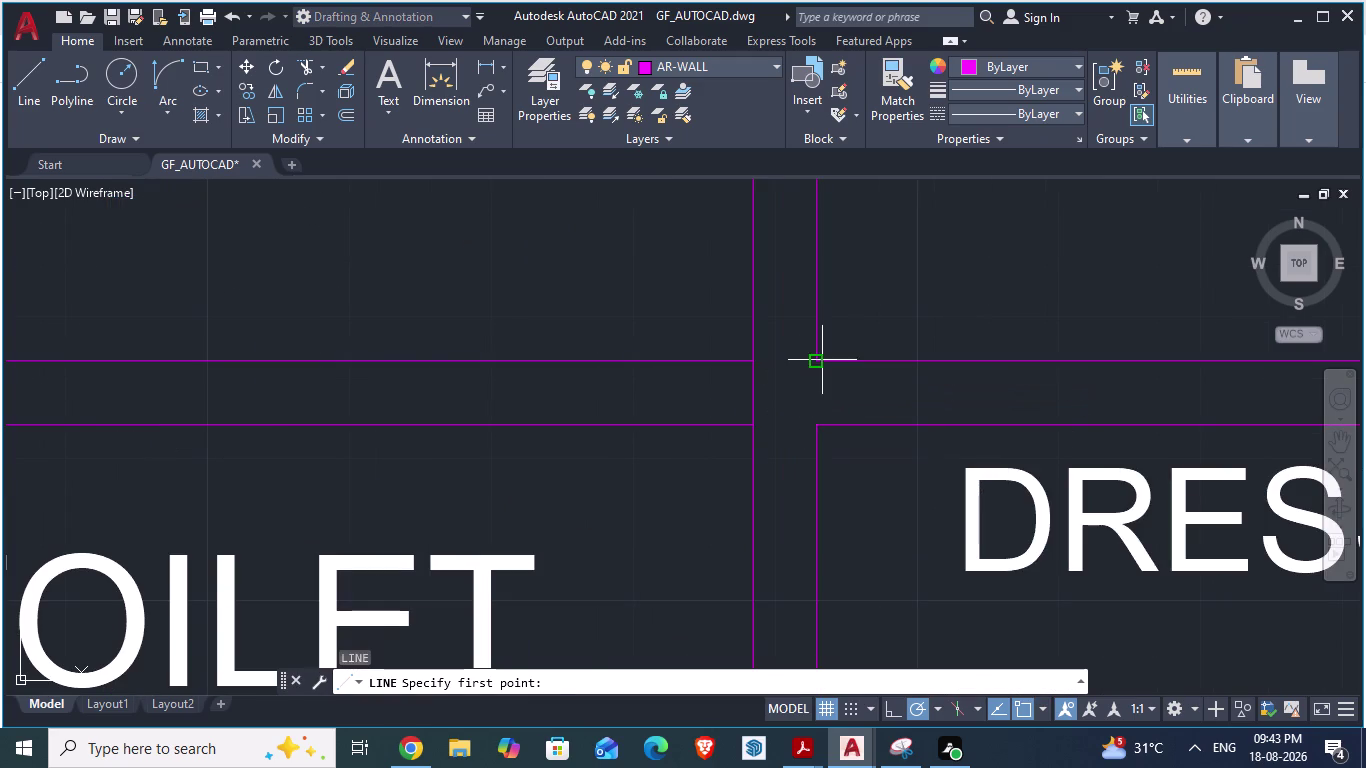
click(818, 425)
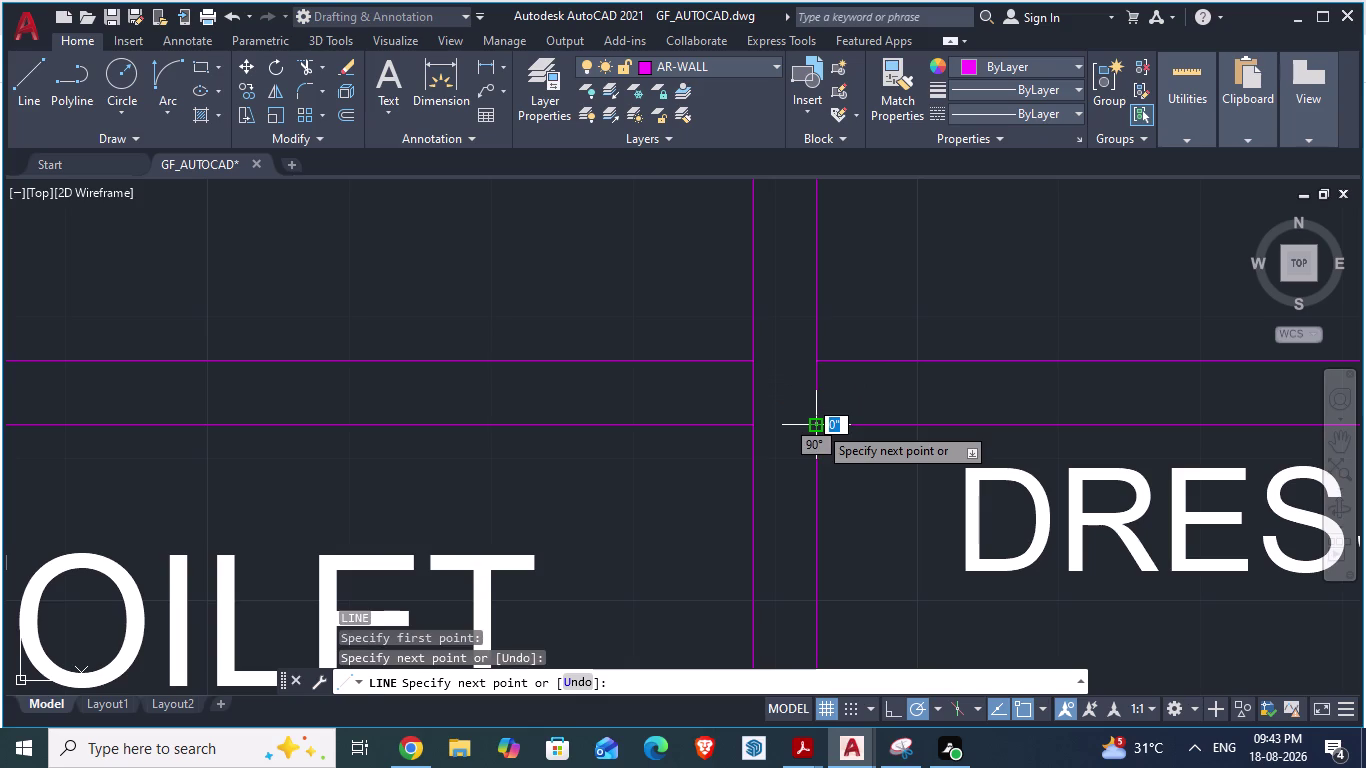
key(Return)
scroll(down, 3)
scroll(down, 3)
scroll(up, 3)
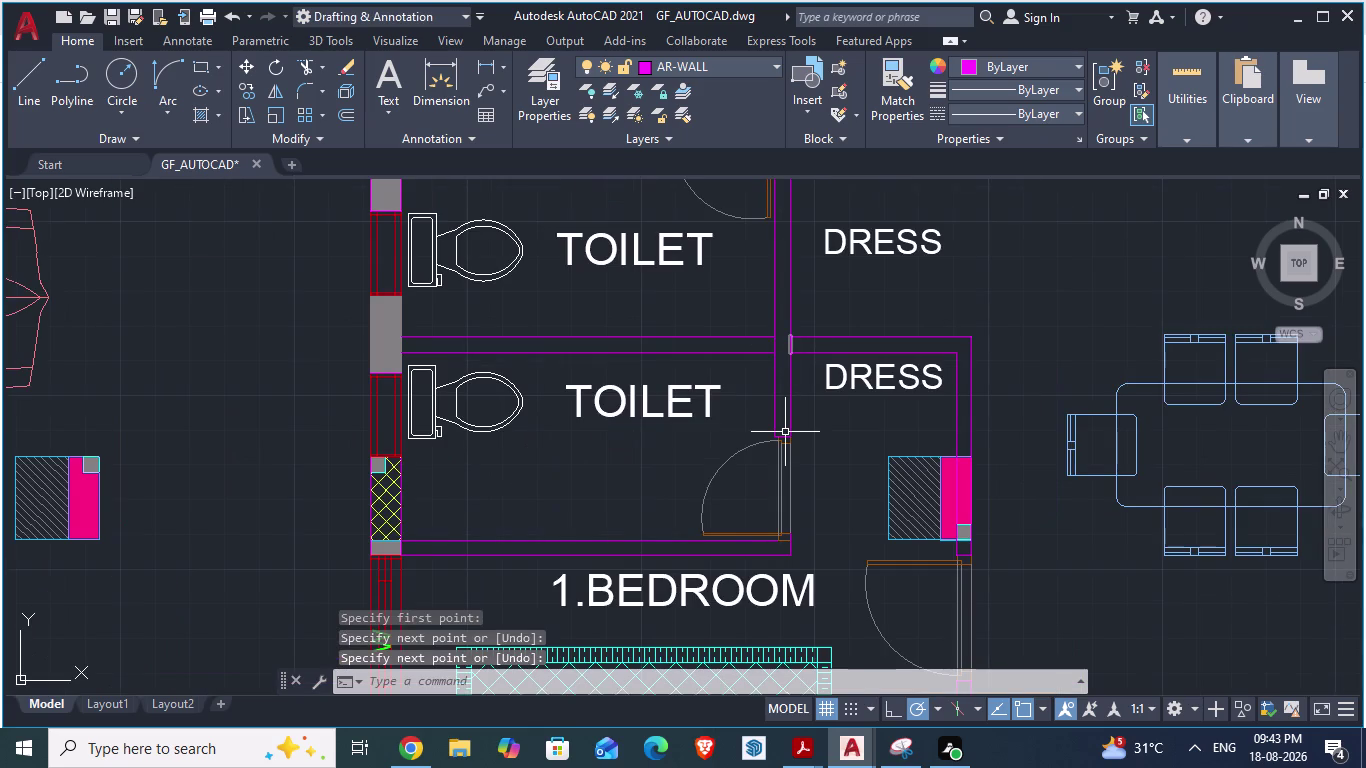
scroll(up, 3)
scroll(down, 3)
scroll(down, 3)
scroll(up, 3)
scroll(up, 3)
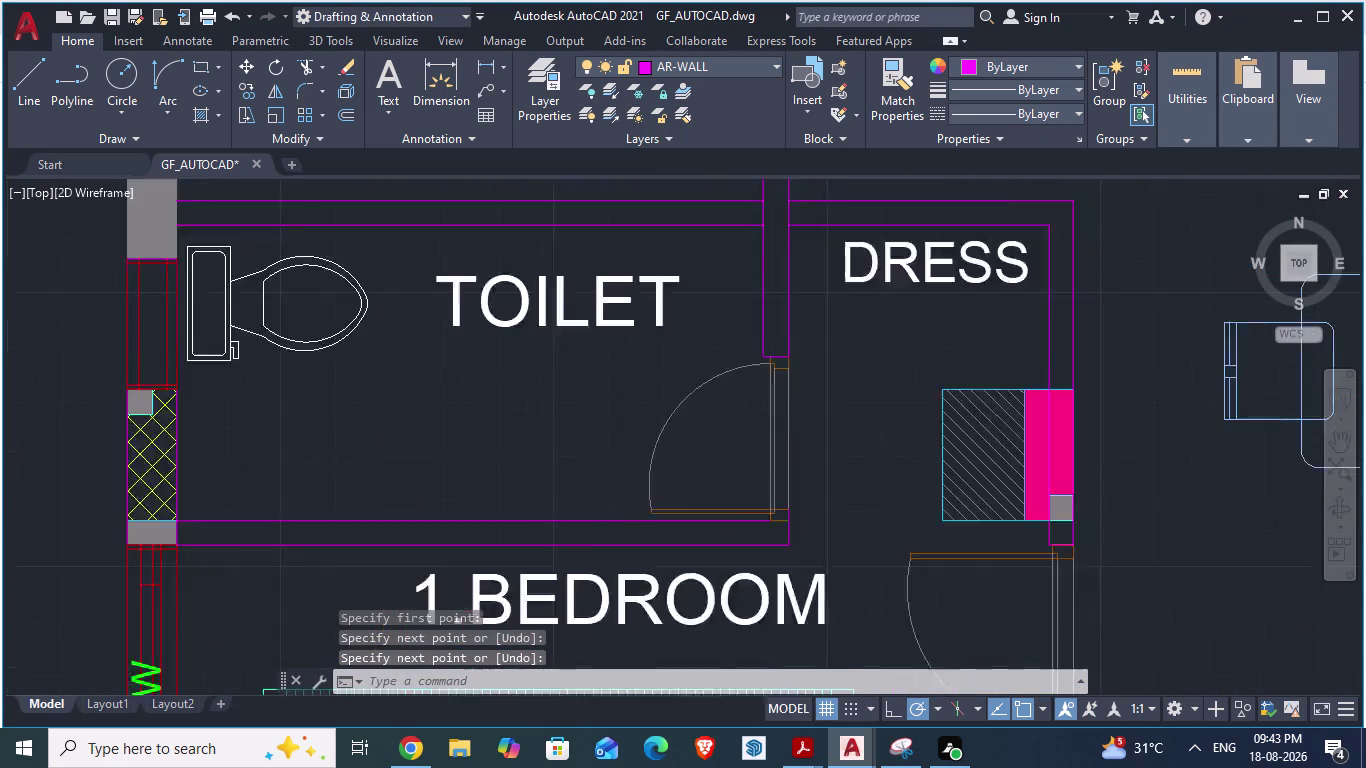
Start a hatch and pick inside the closed wall gap to fill it.
key(h)
key(Return)
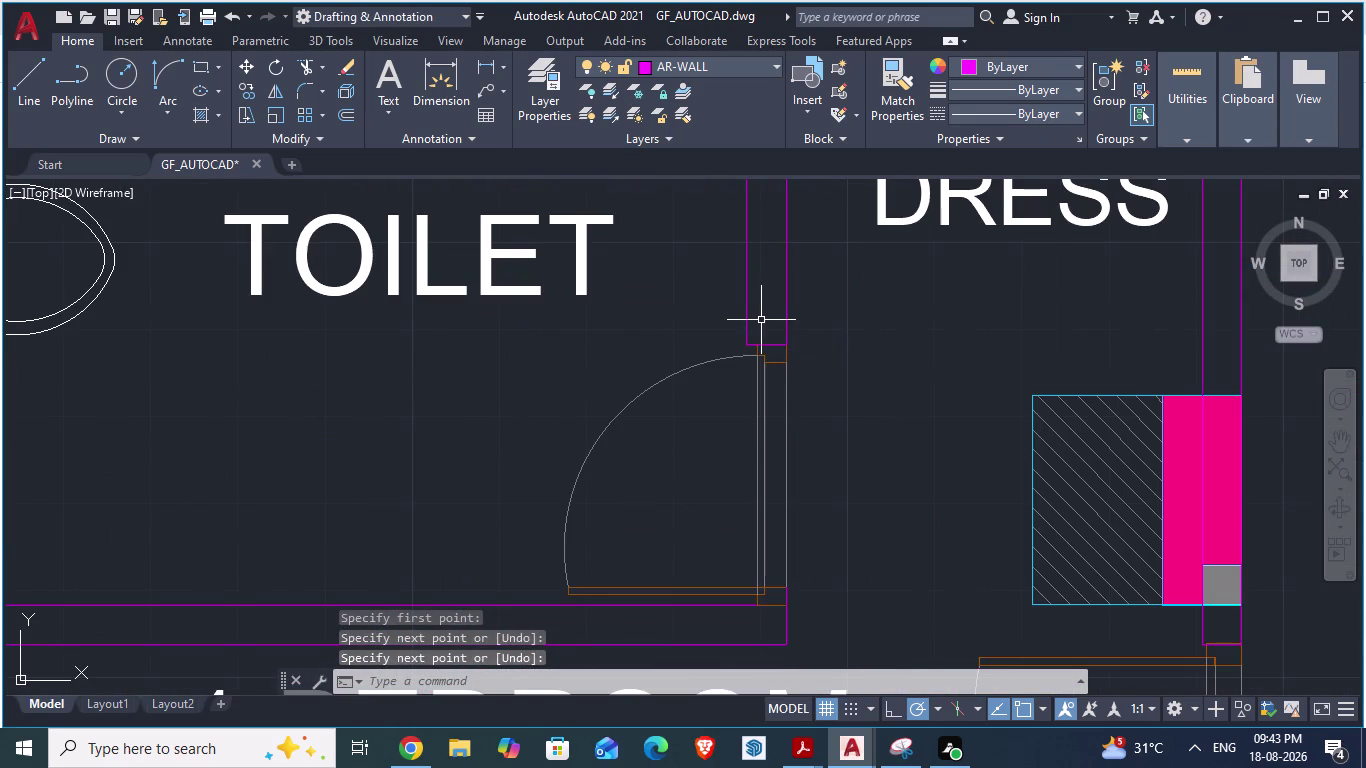
scroll(up, 3)
click(767, 260)
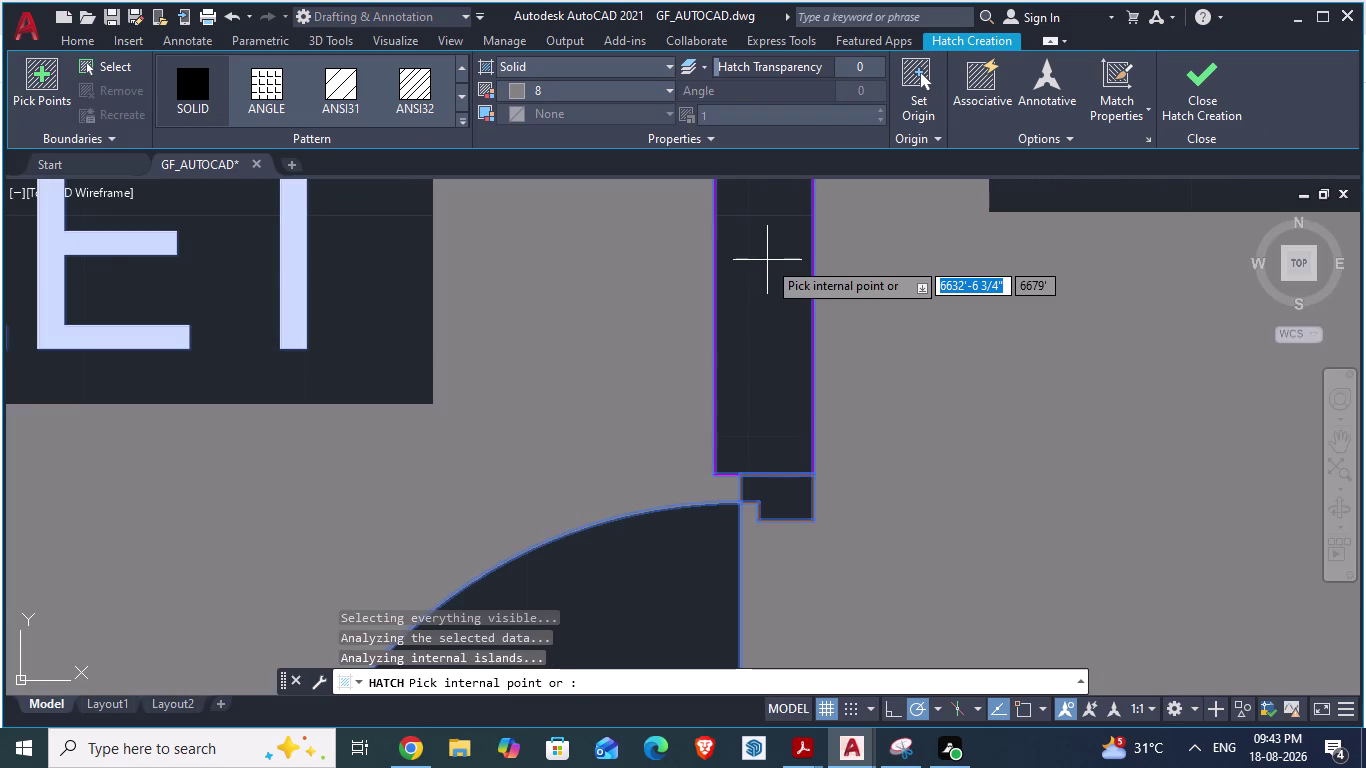
key(ctrl+z)
scroll(down, 3)
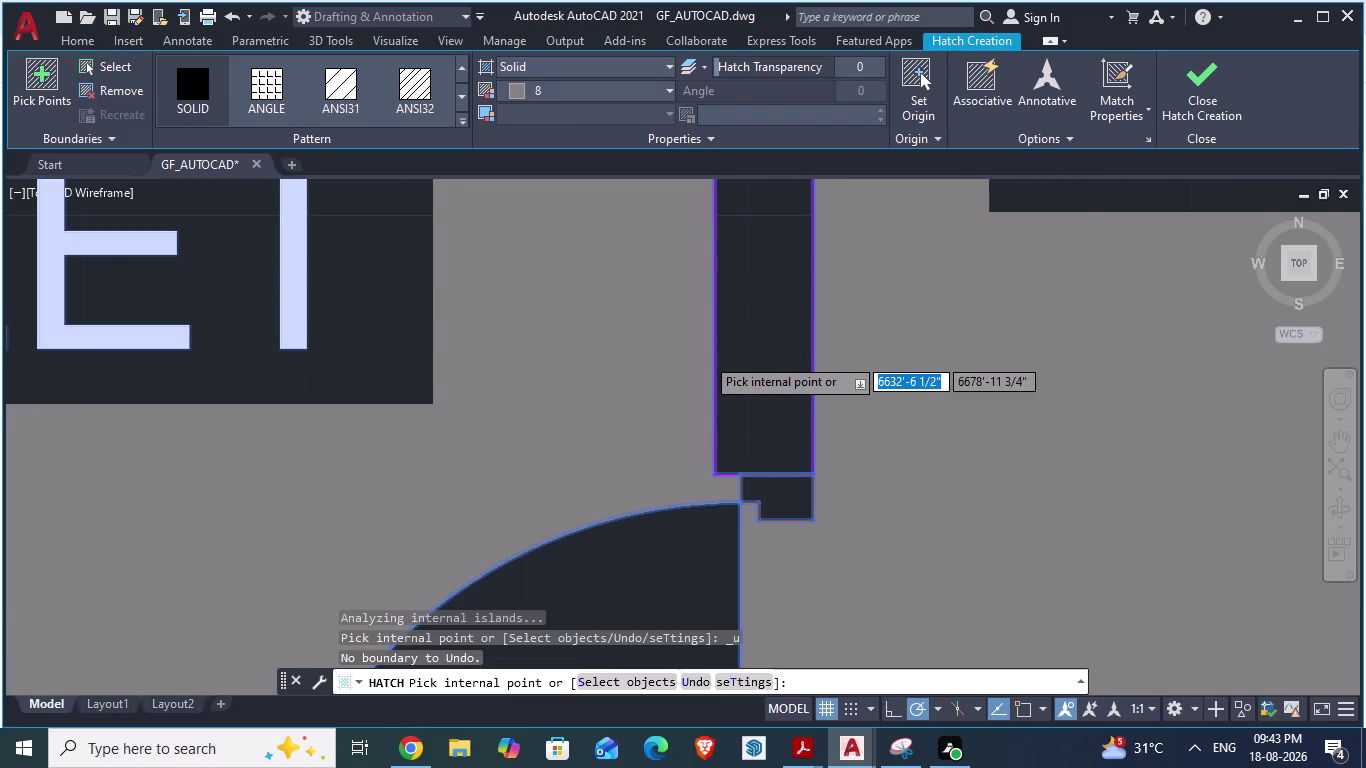
key(Escape)
key(ctrl+z)
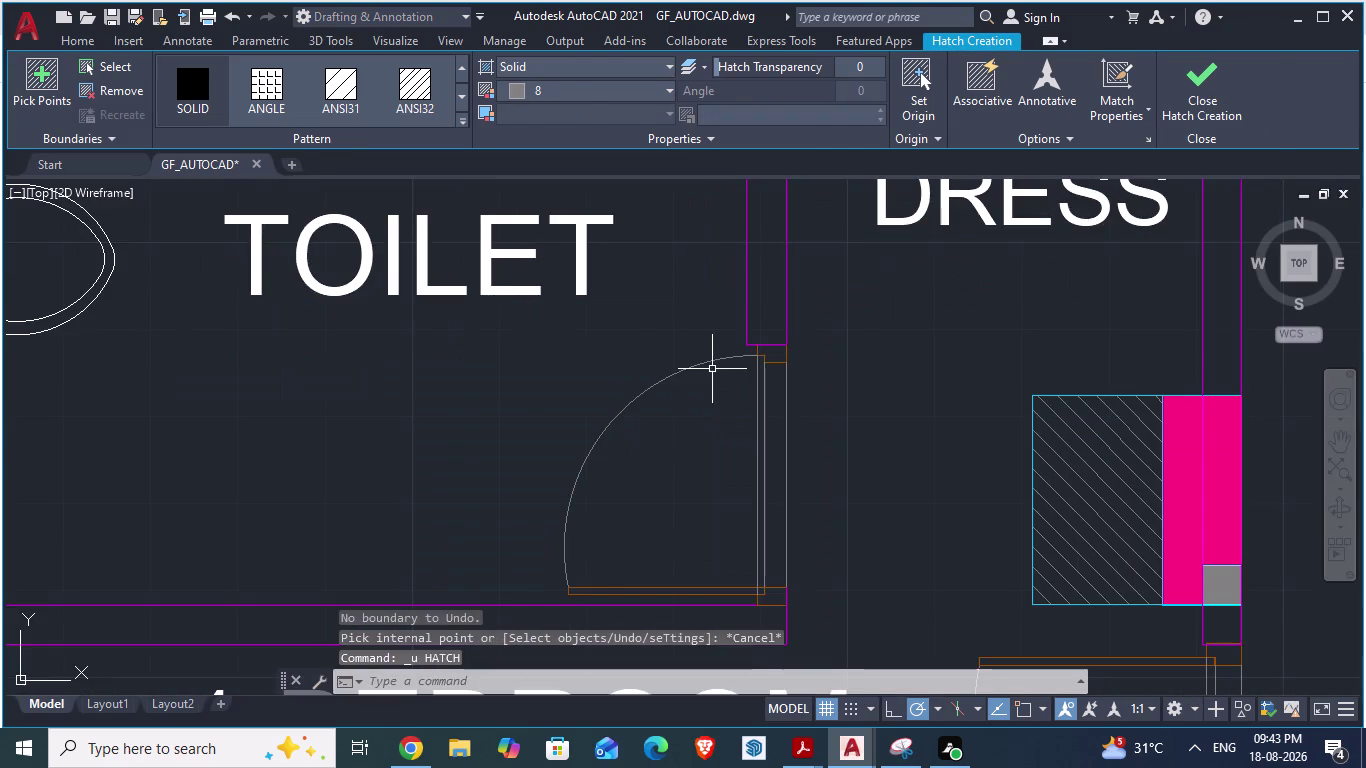
scroll(down, 3)
scroll(down, 3)
scroll(up, 3)
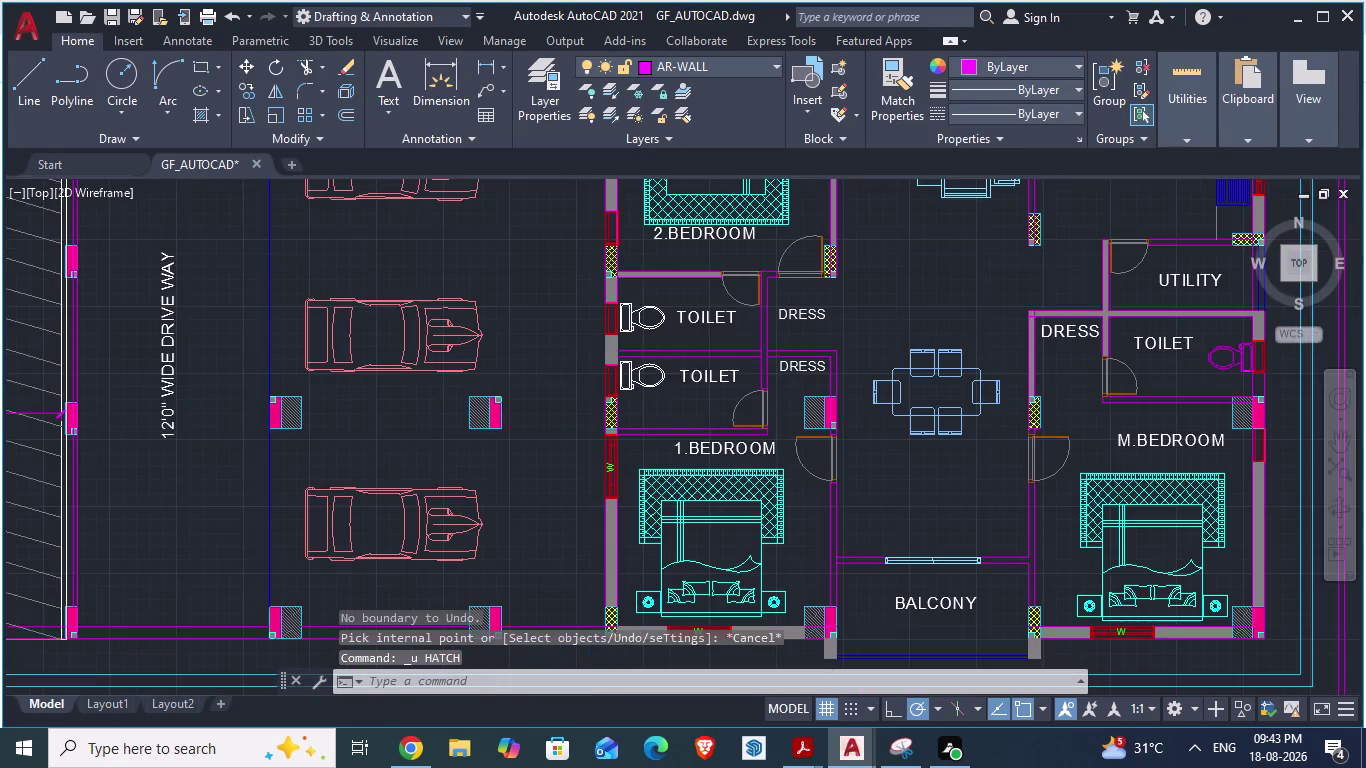
scroll(up, 3)
scroll(up, 3)
click(672, 264)
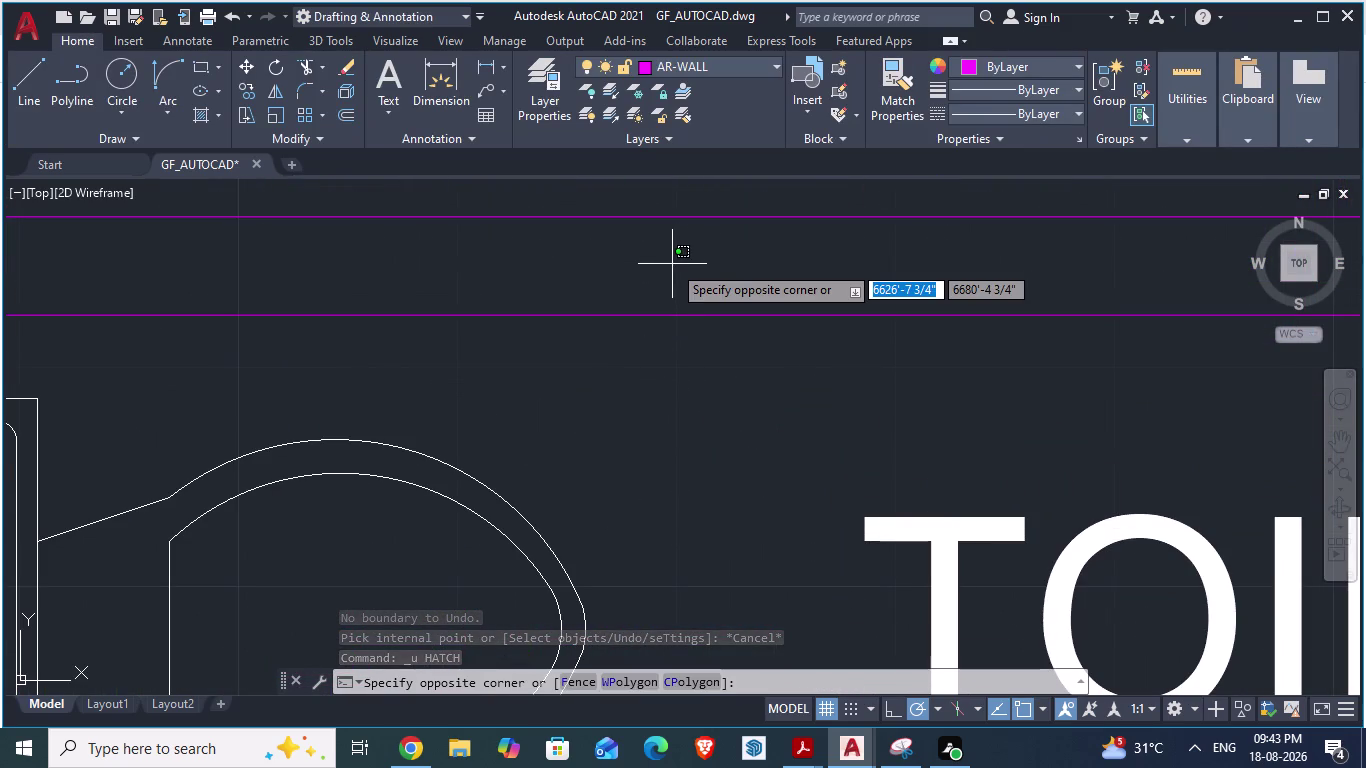
key(k)
key(Escape)
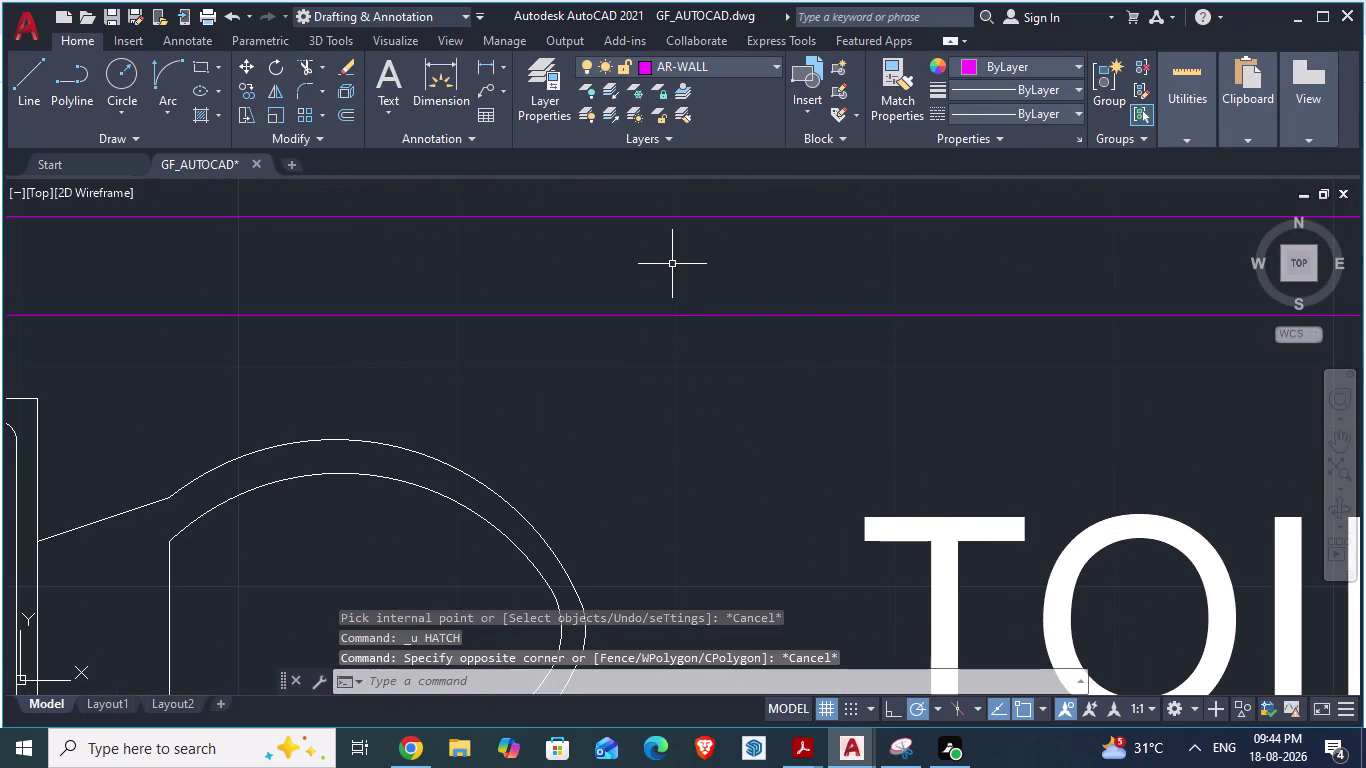
key(h)
key(Return)
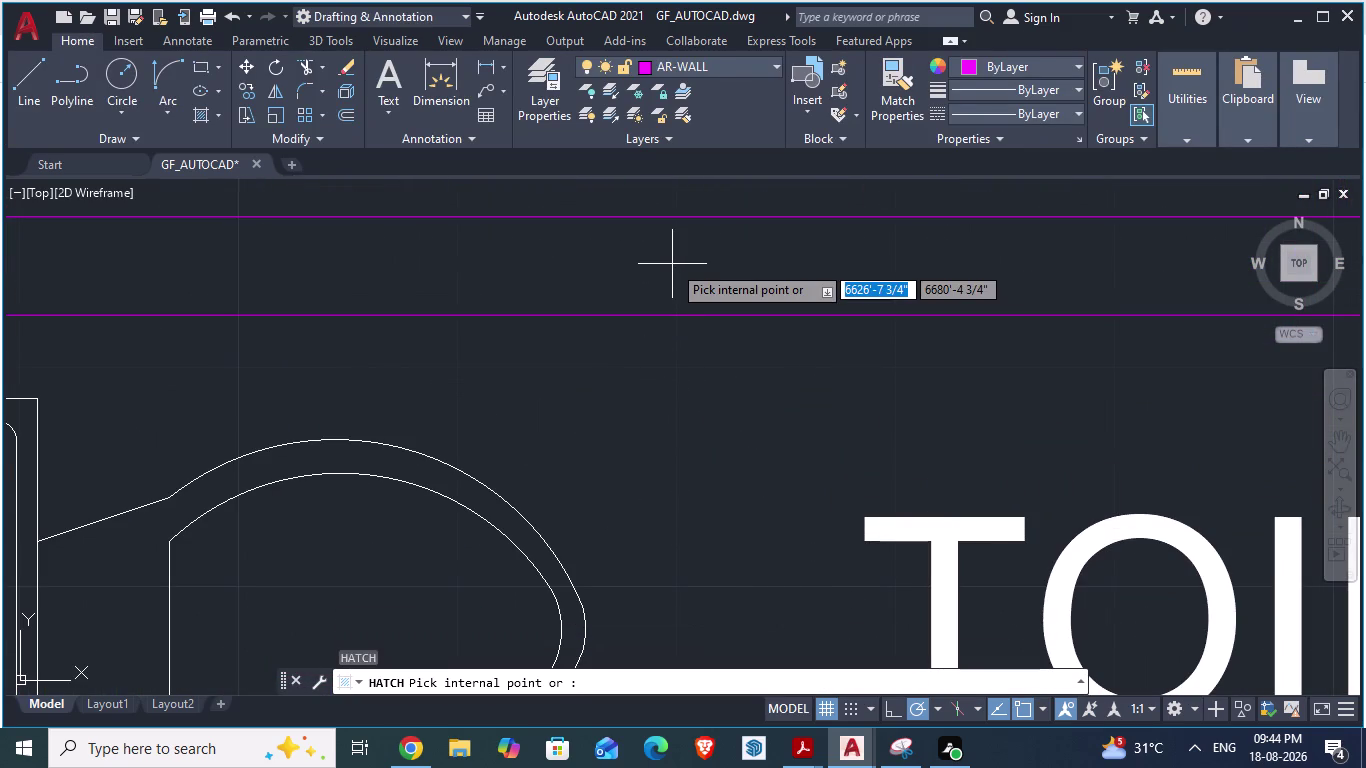
click(672, 264)
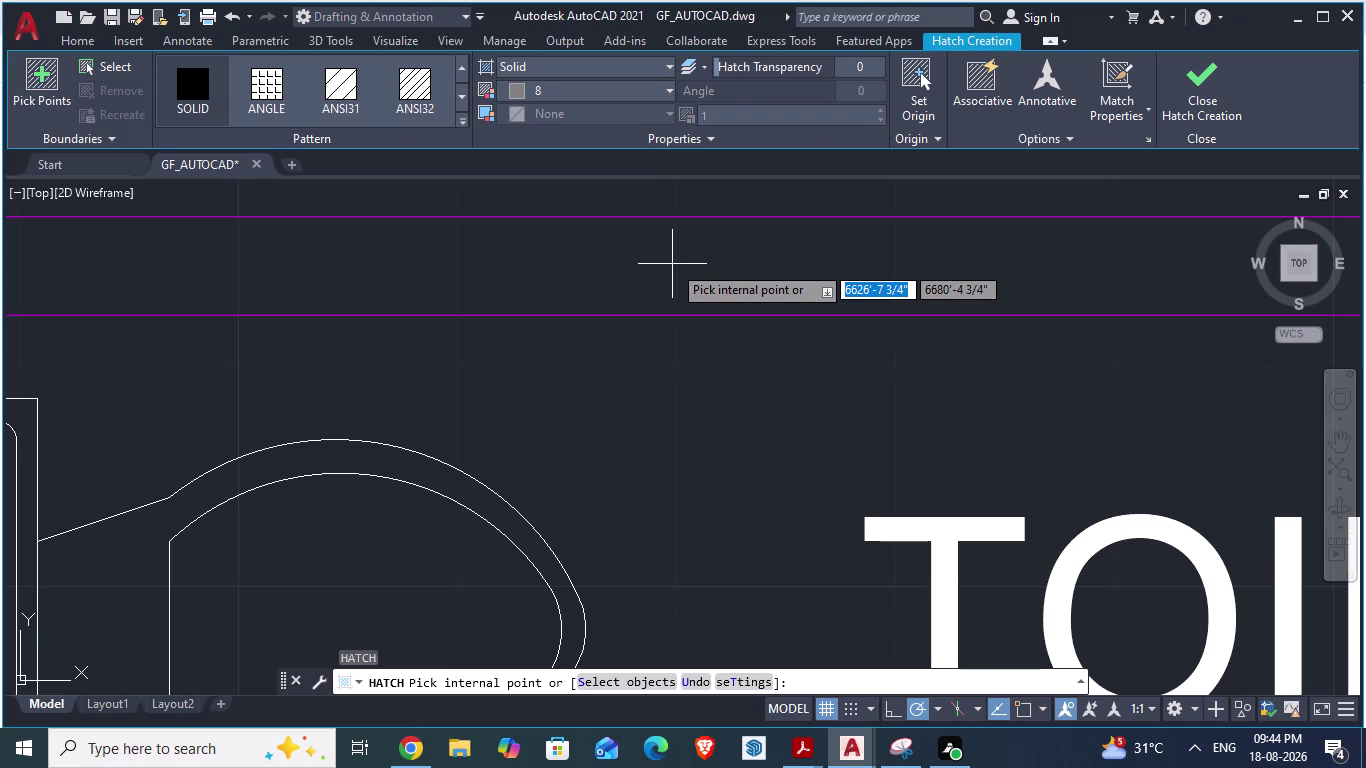
scroll(down, 3)
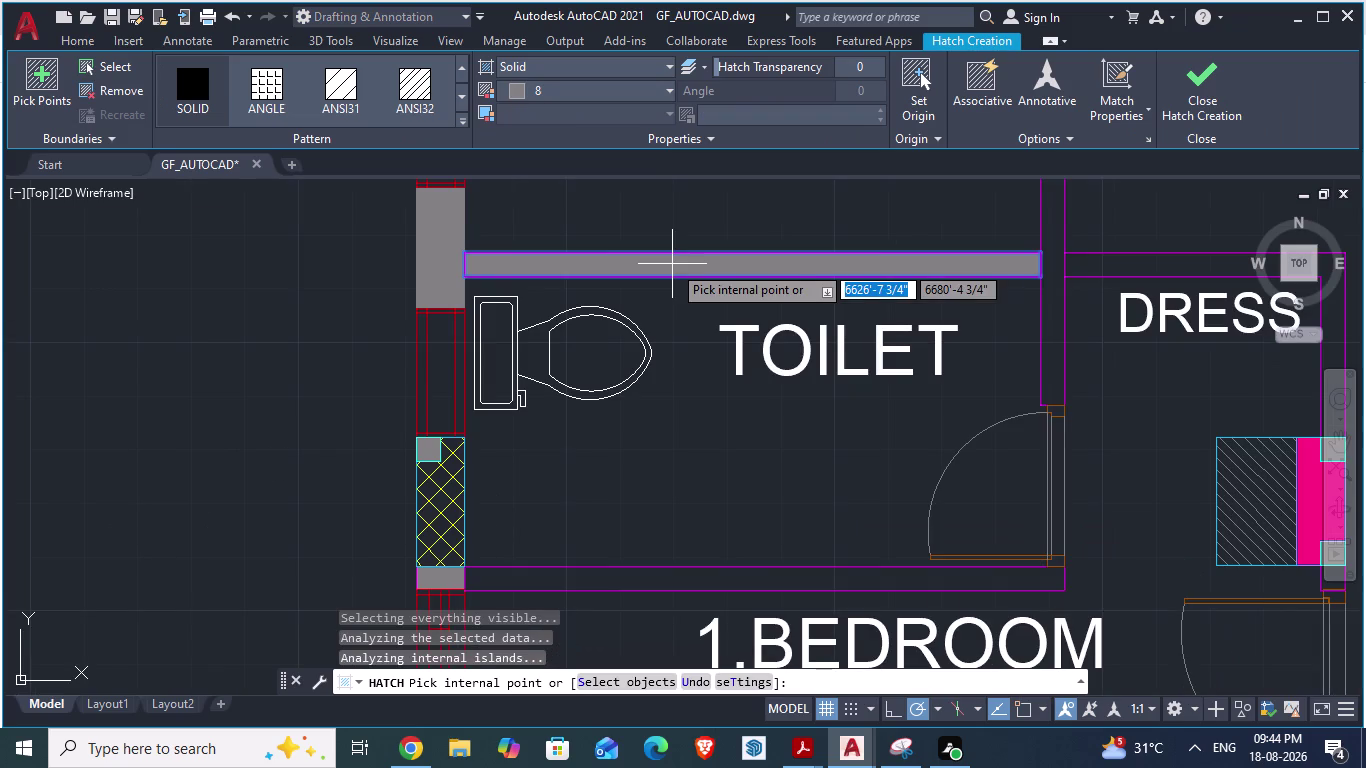
scroll(down, 3)
scroll(down, 3)
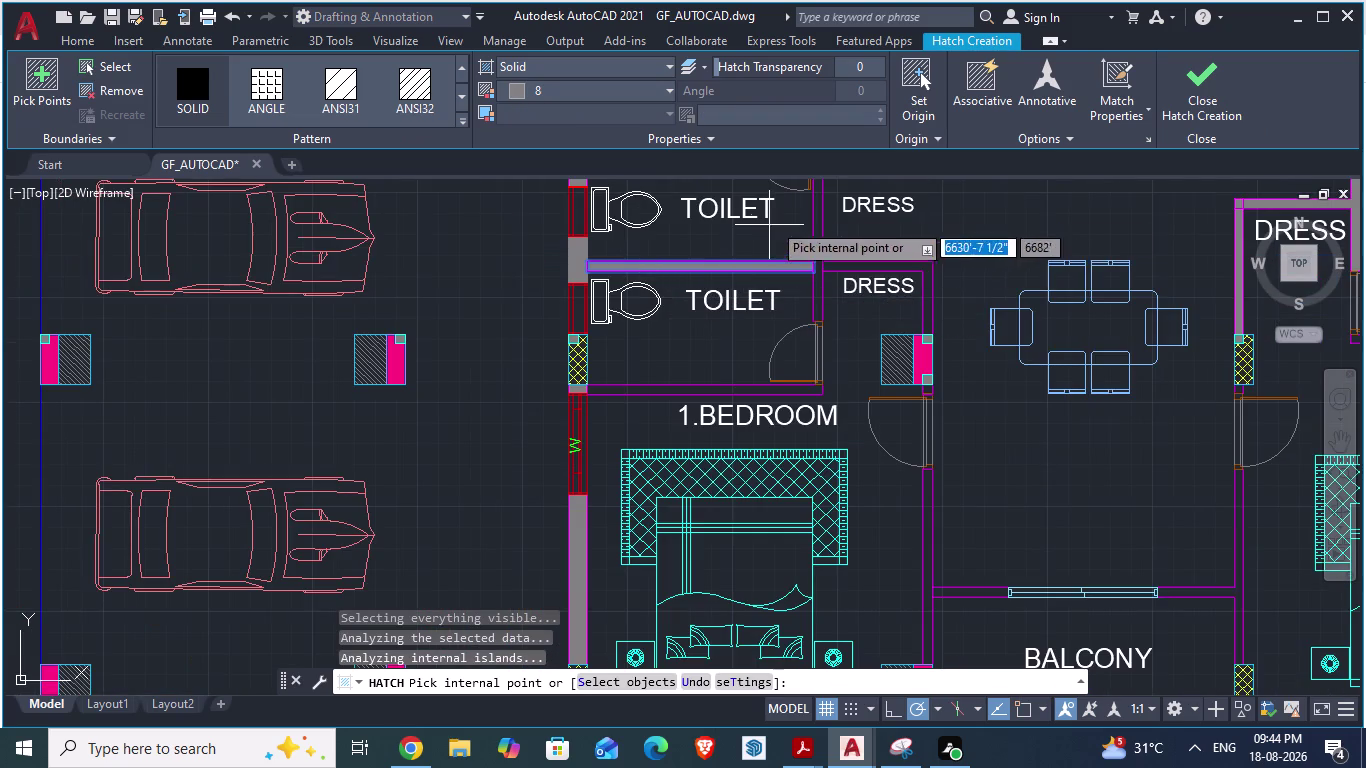
scroll(up, 3)
scroll(down, 3)
scroll(up, 3)
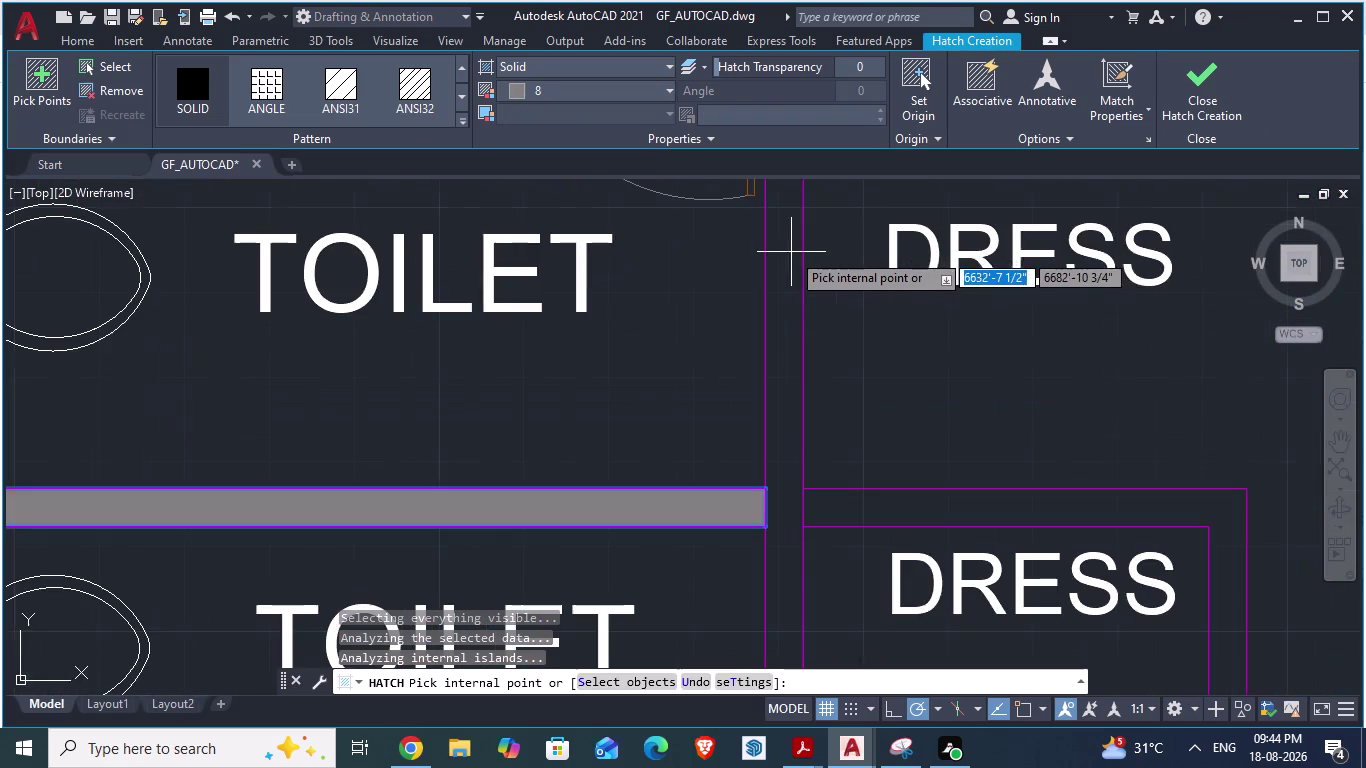
scroll(up, 3)
click(757, 336)
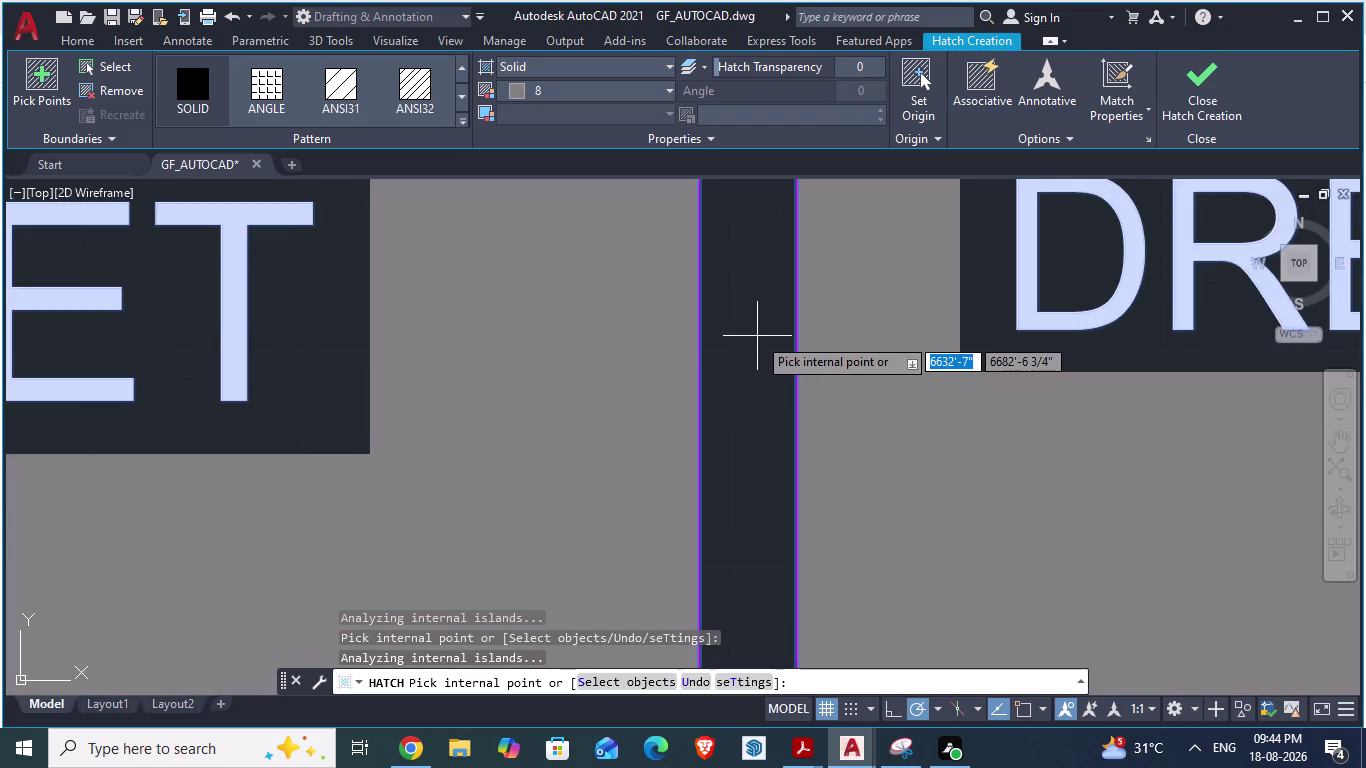
key(Escape)
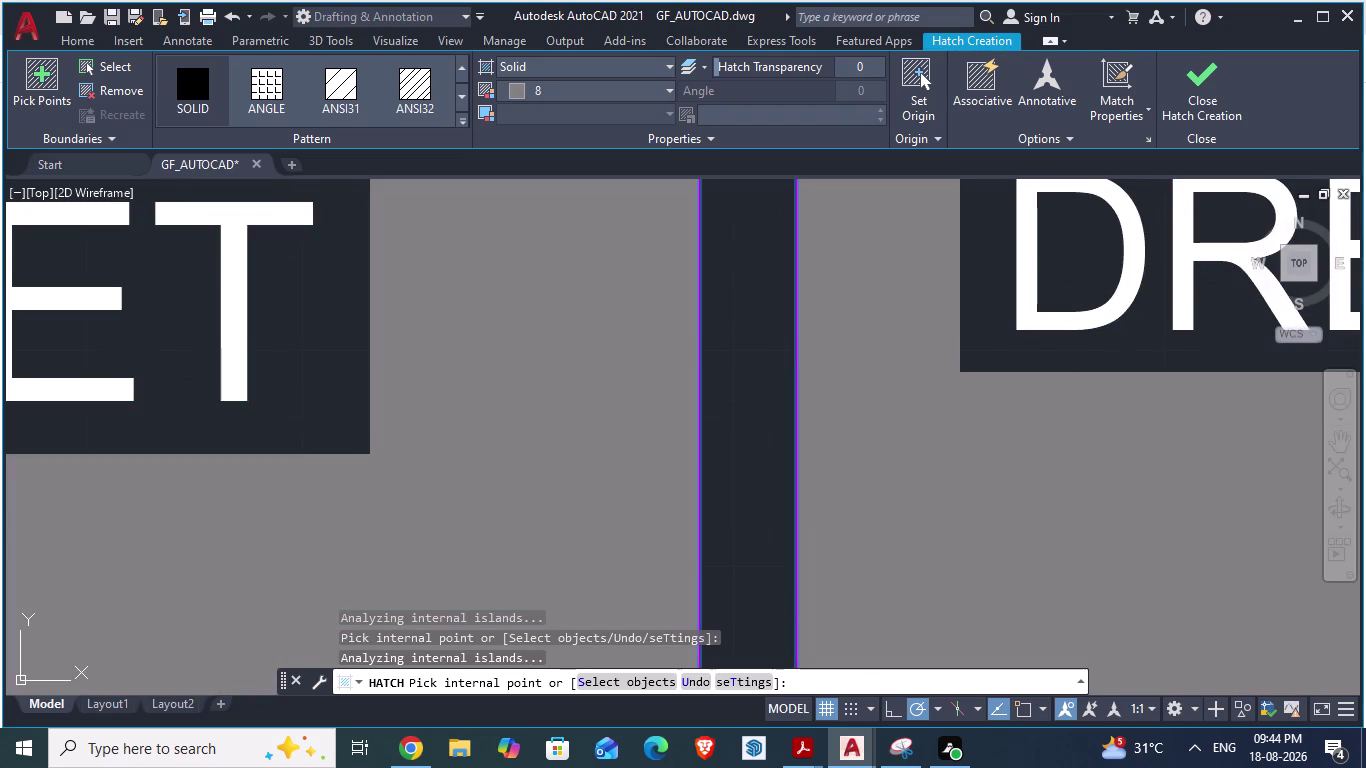
key(ctrl+z)
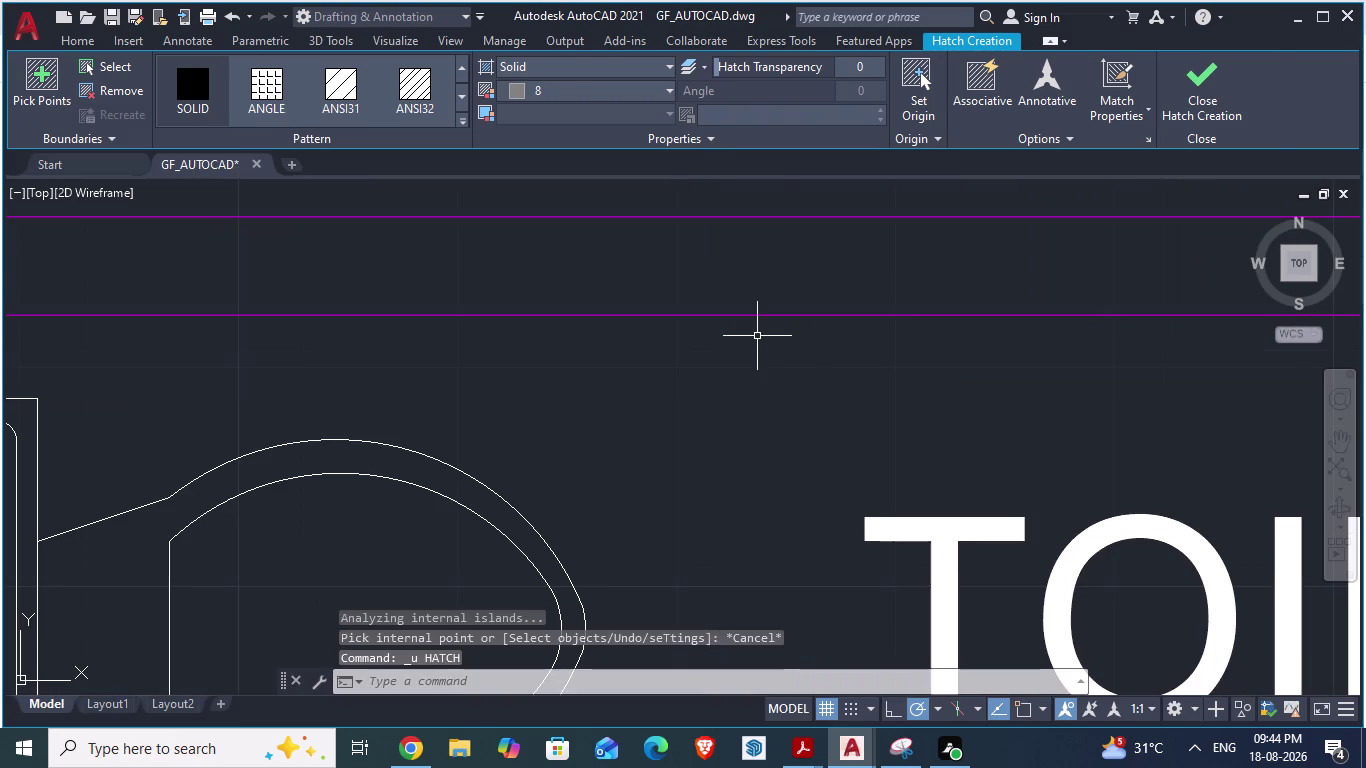
scroll(down, 3)
scroll(down, 3)
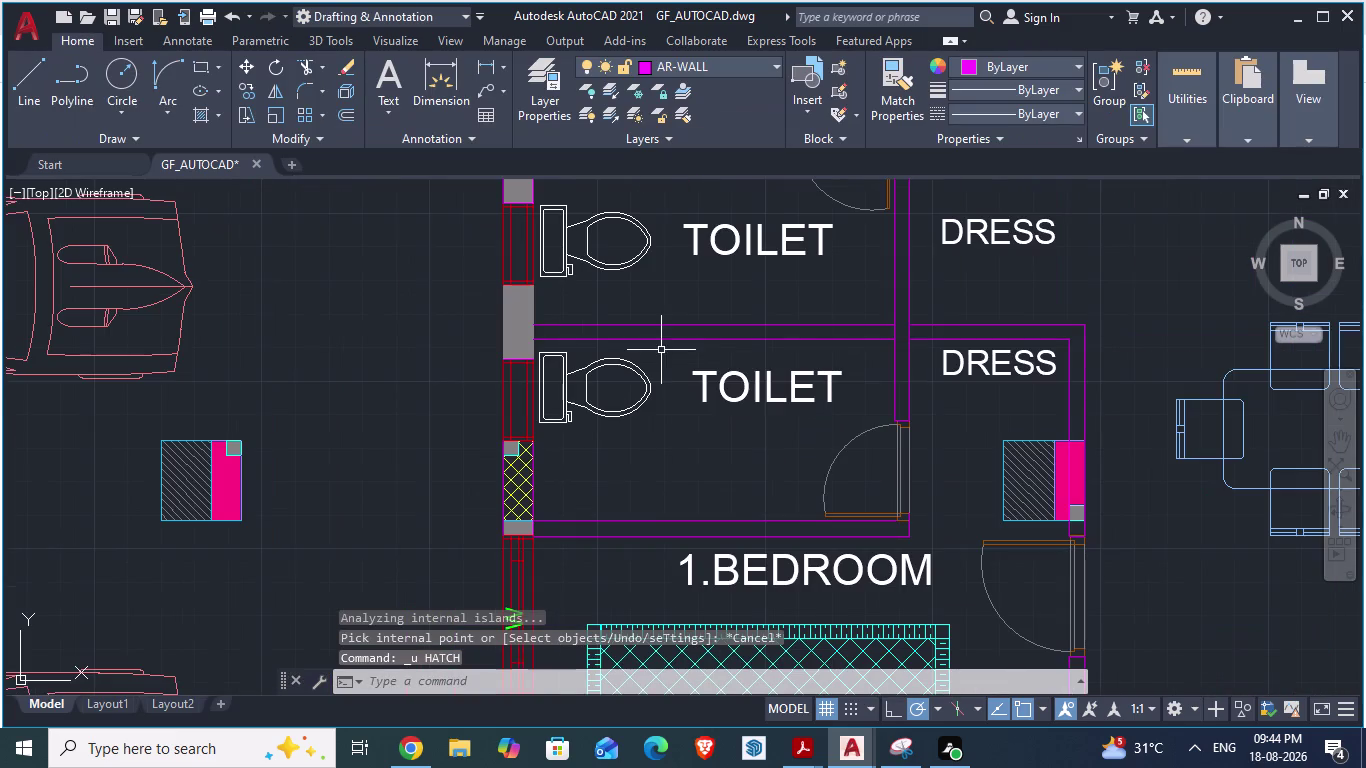
Begin a line across the wall end above the dress-room door, then cancel it.
scroll(up, 3)
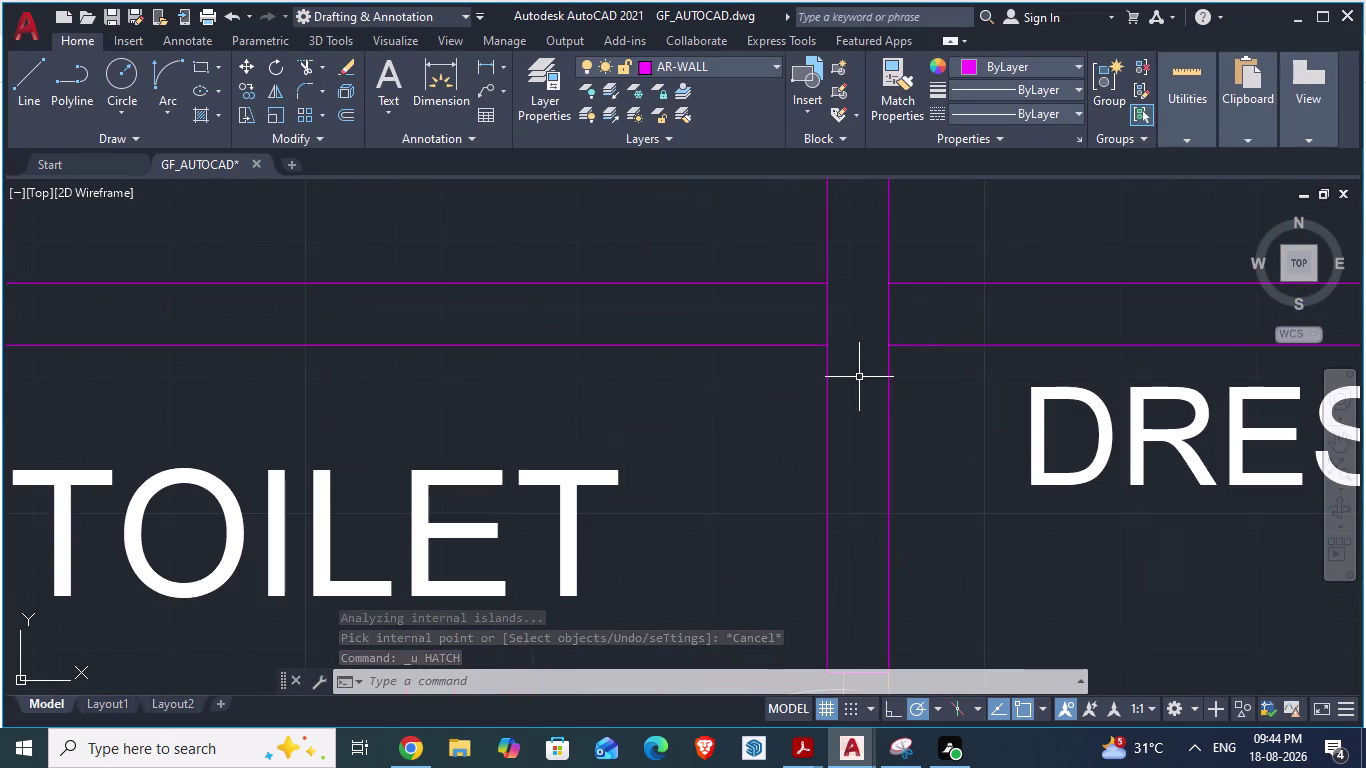
scroll(down, 3)
scroll(up, 3)
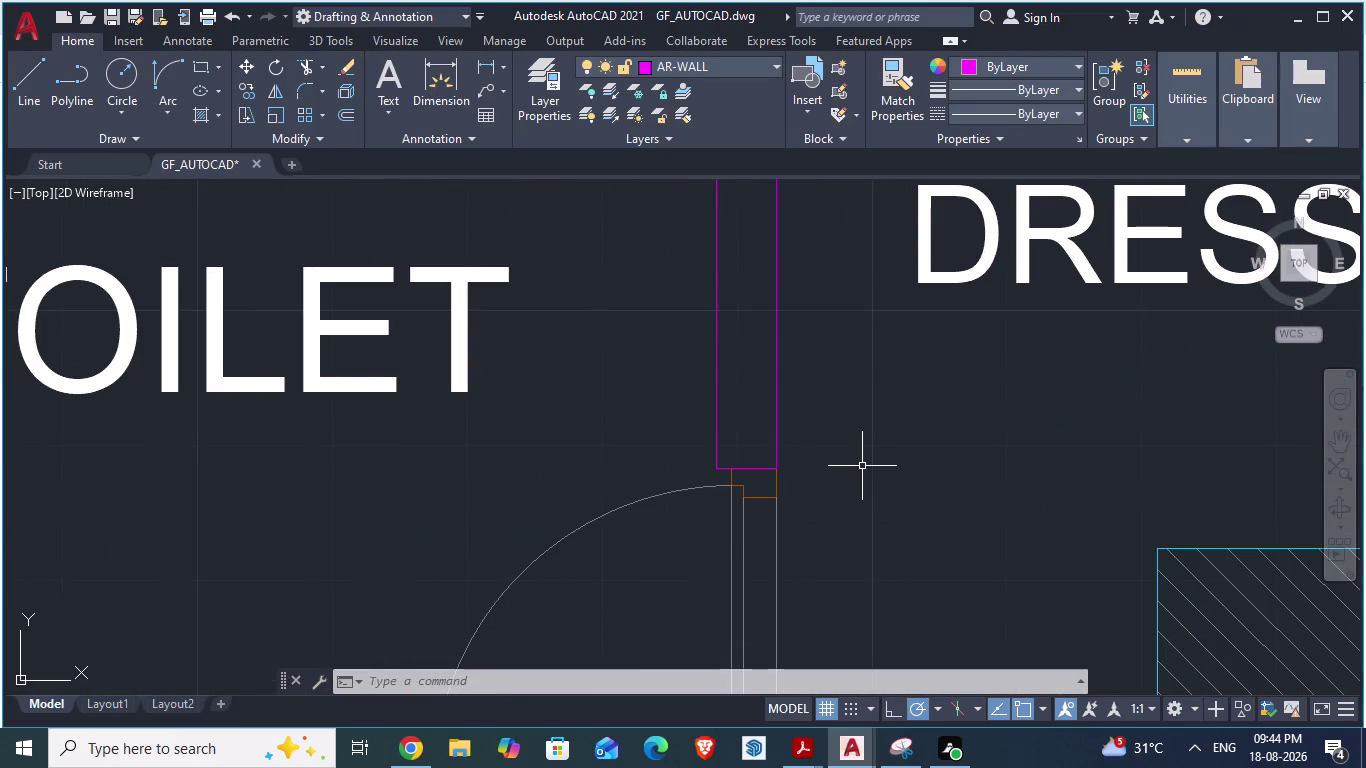
key(l)
key(Return)
scroll(up, 3)
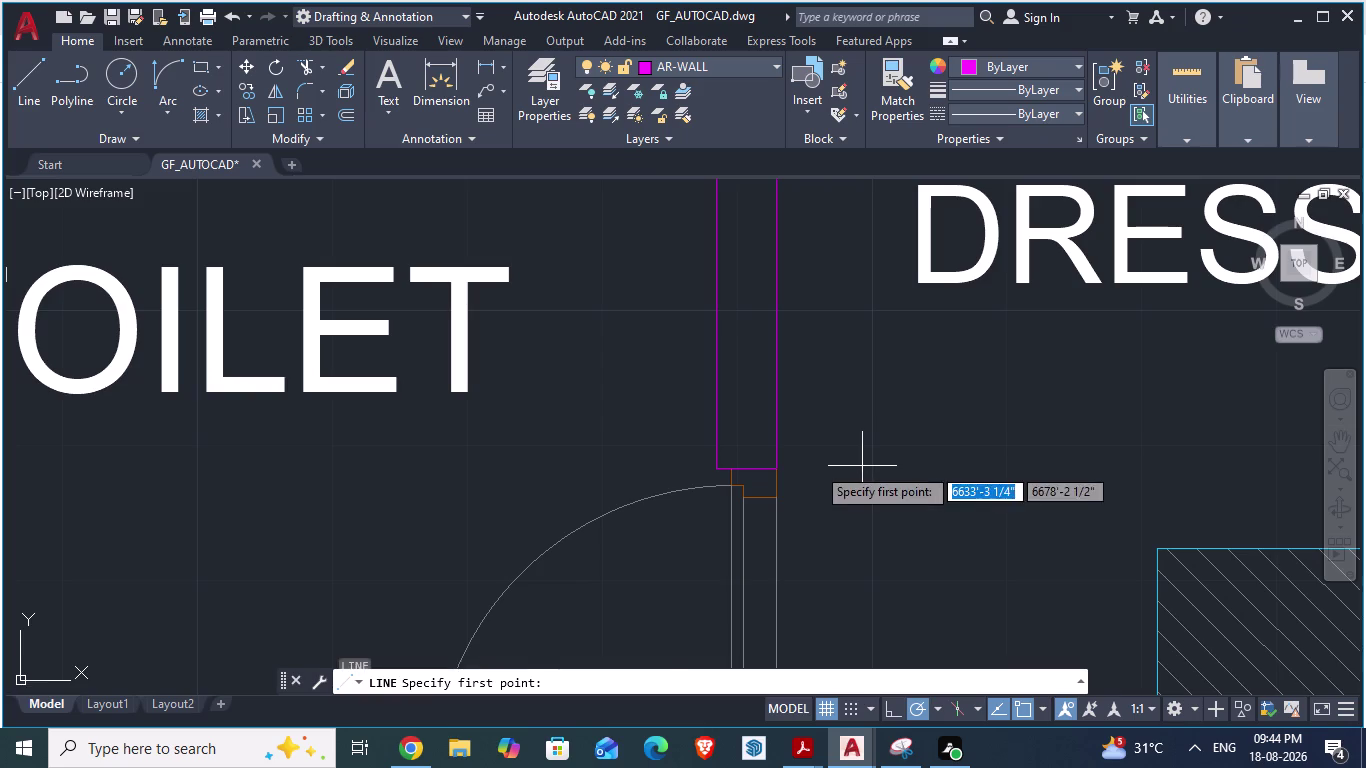
scroll(up, 3)
click(627, 486)
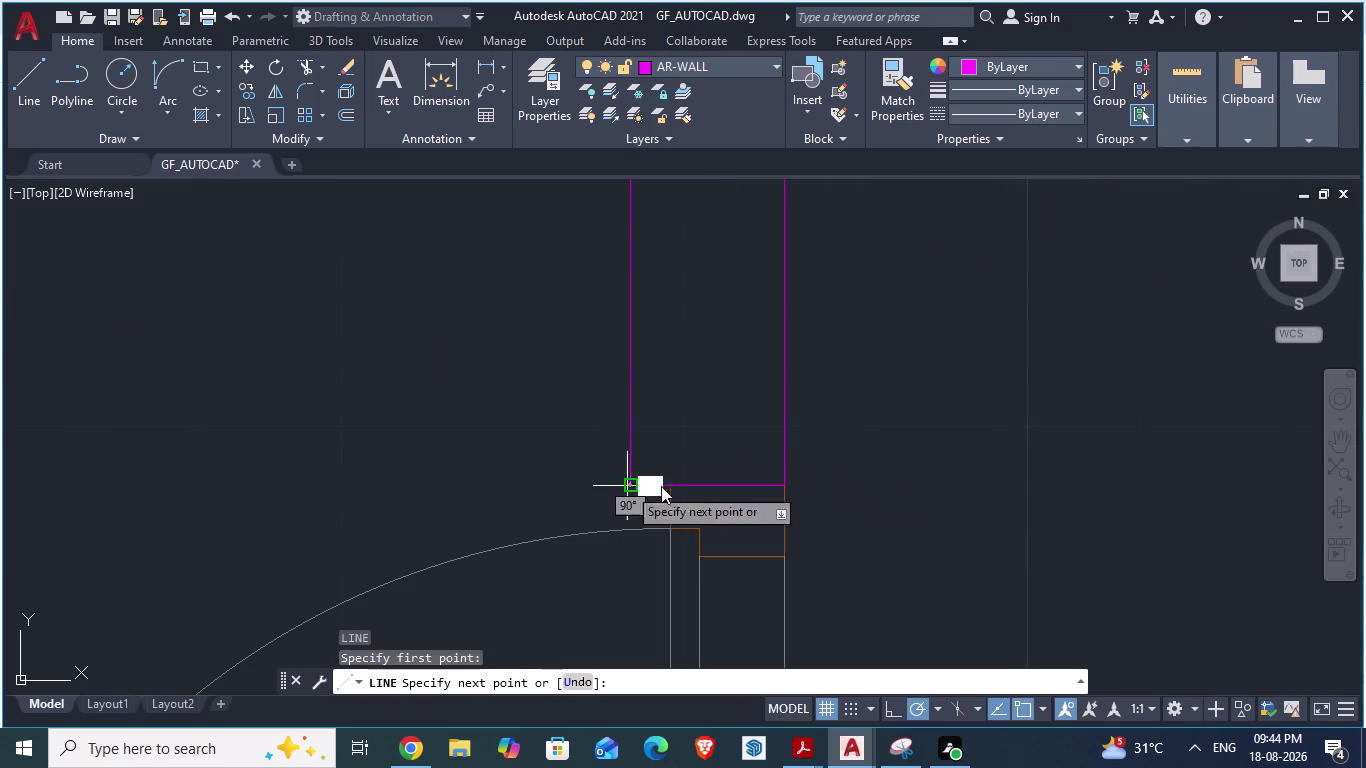
click(780, 485)
key(Escape)
Select the dress wall's vertical and short horizontal edge lines, then enter TR.
scroll(down, 3)
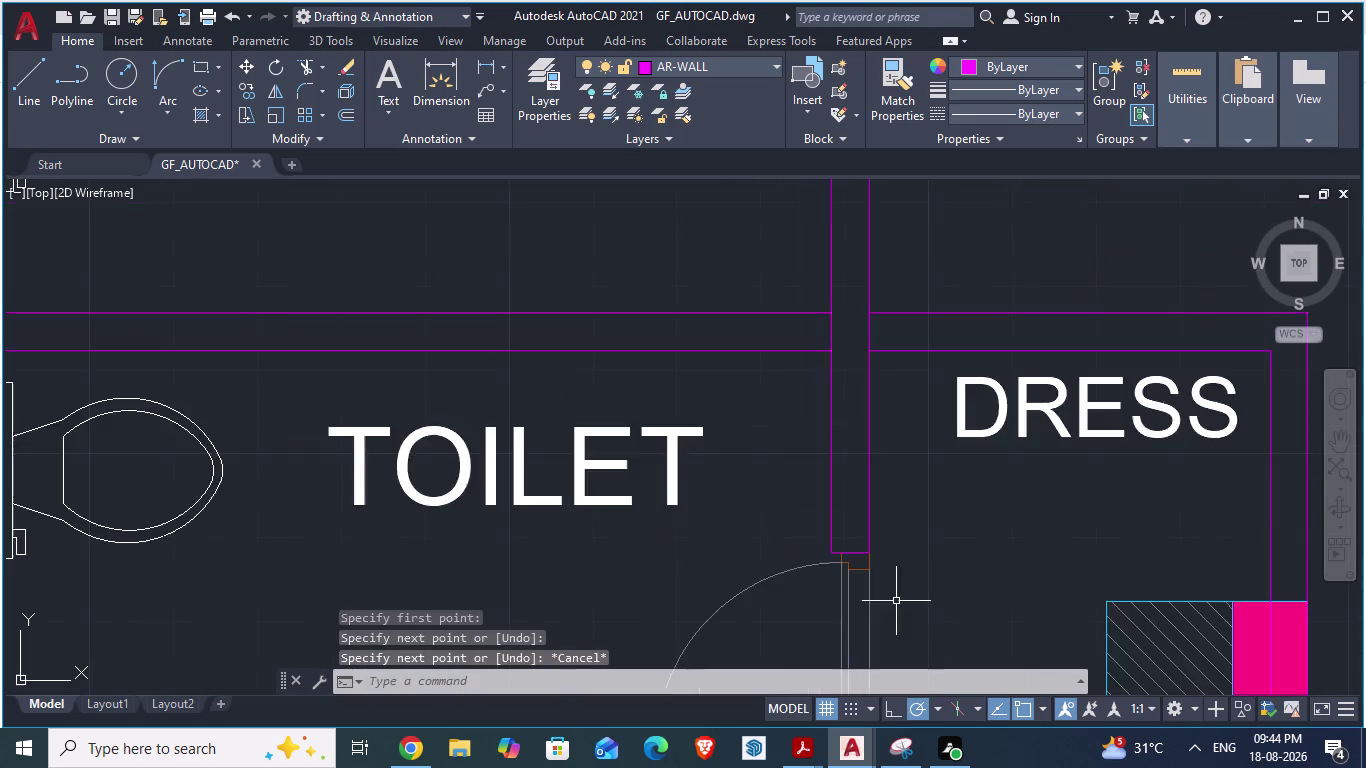
scroll(up, 3)
scroll(down, 3)
scroll(down, 3)
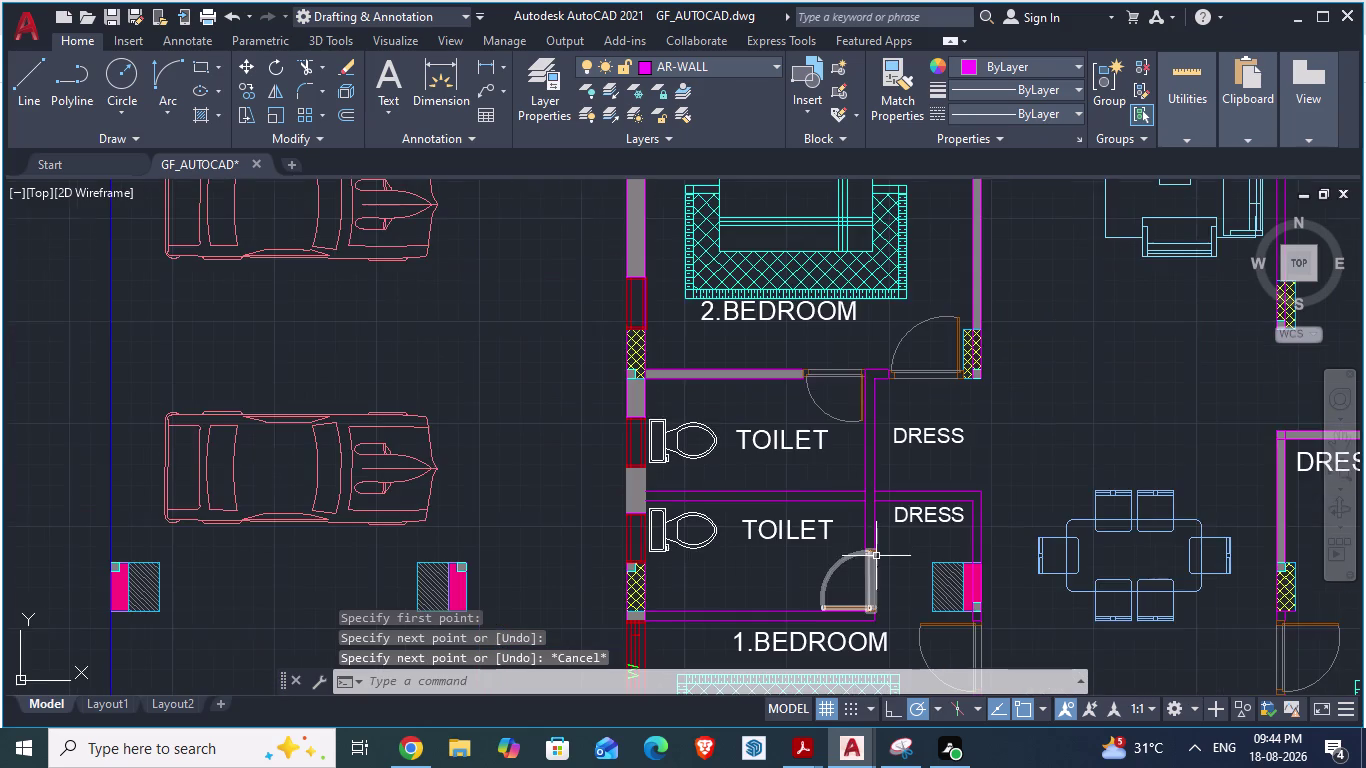
scroll(up, 3)
scroll(up, 3)
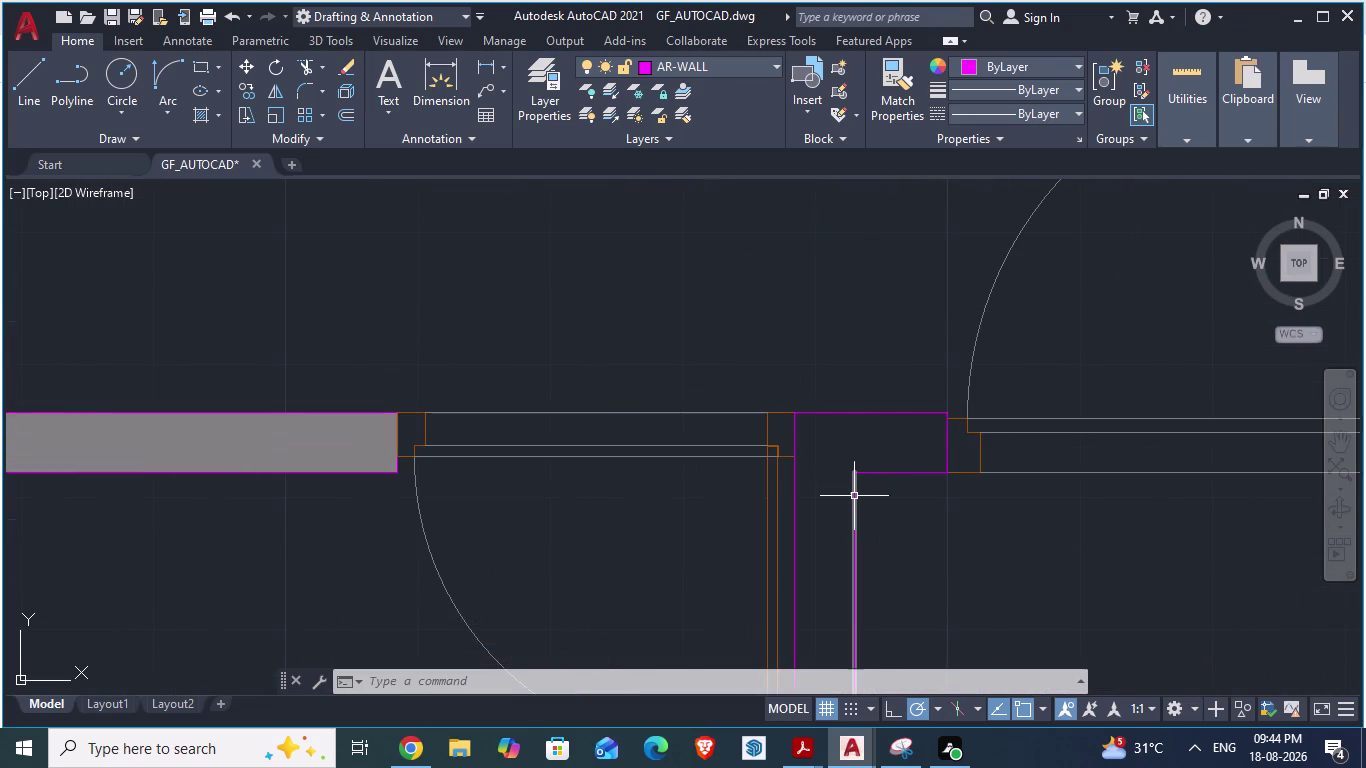
click(854, 496)
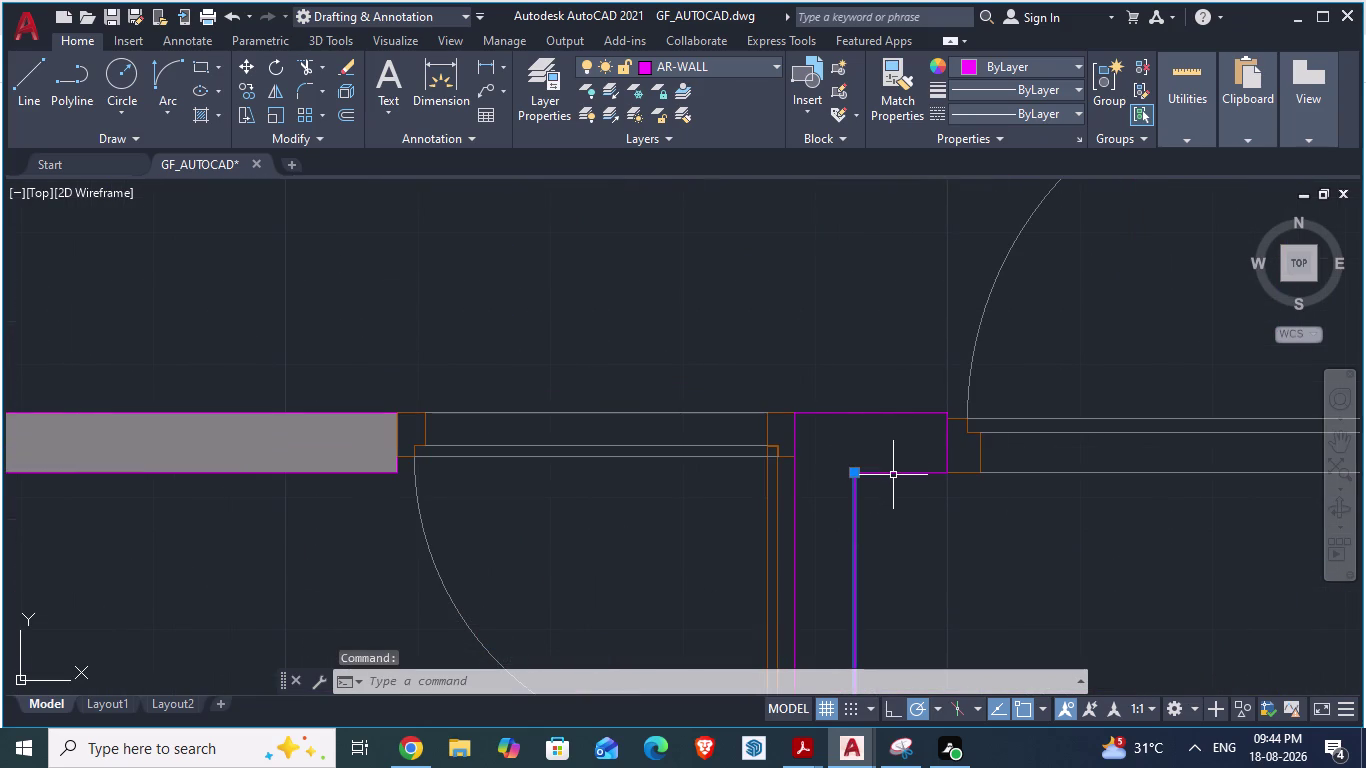
click(893, 475)
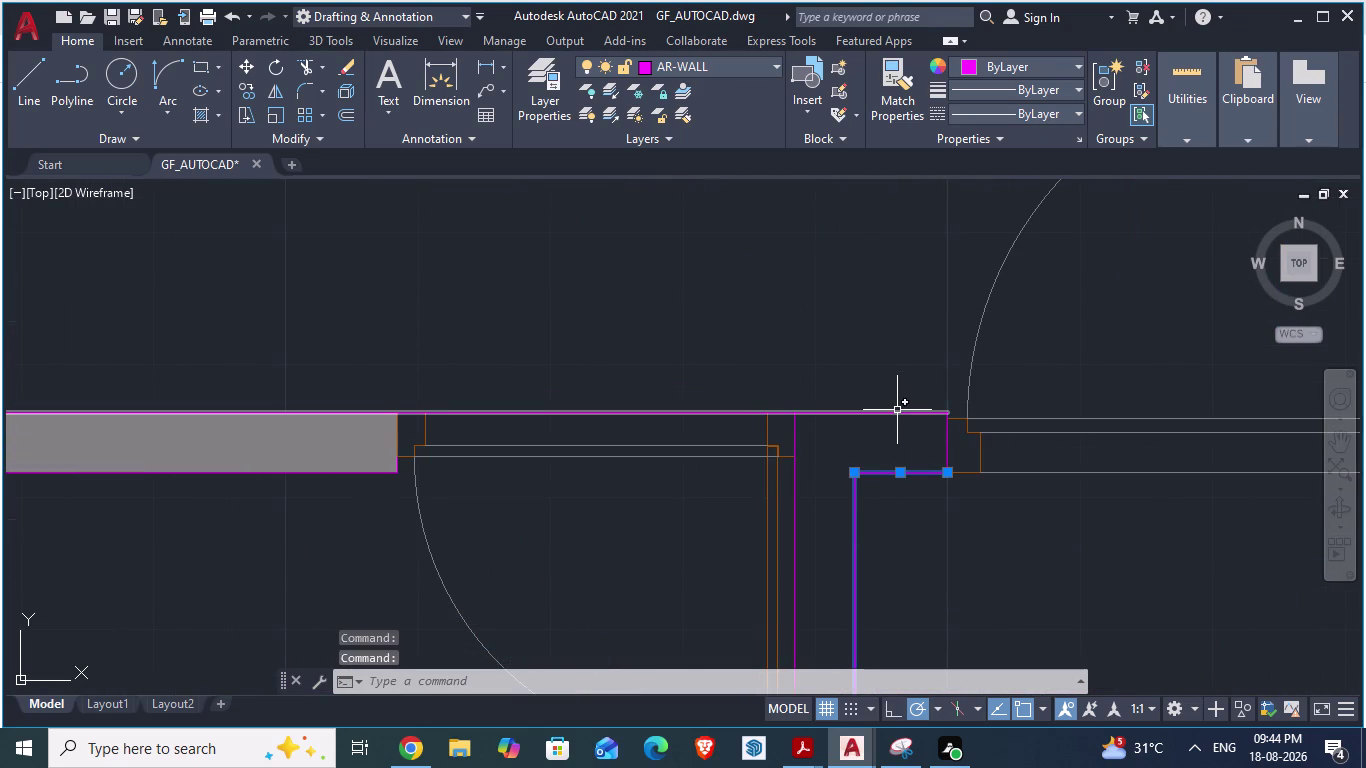
scroll(up, 3)
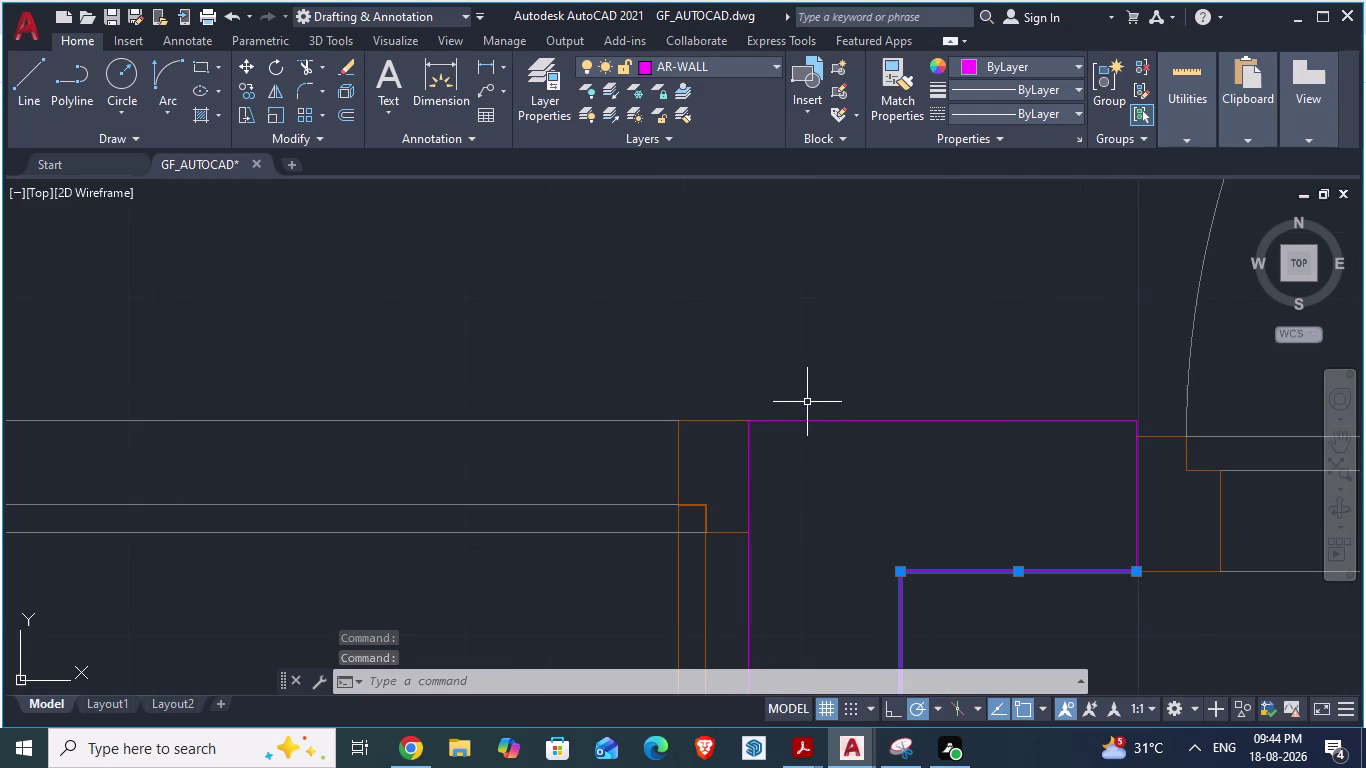
text(TR)
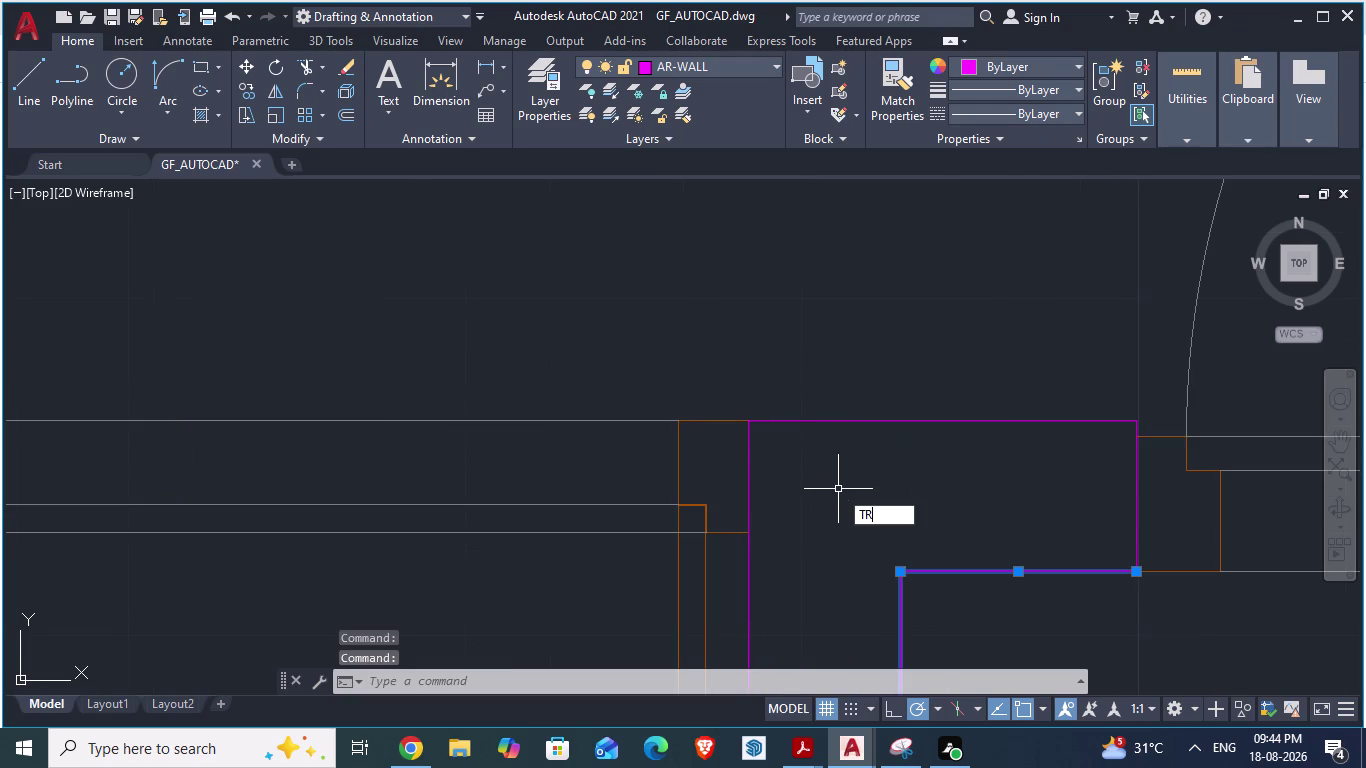
key(Return)
click(712, 420)
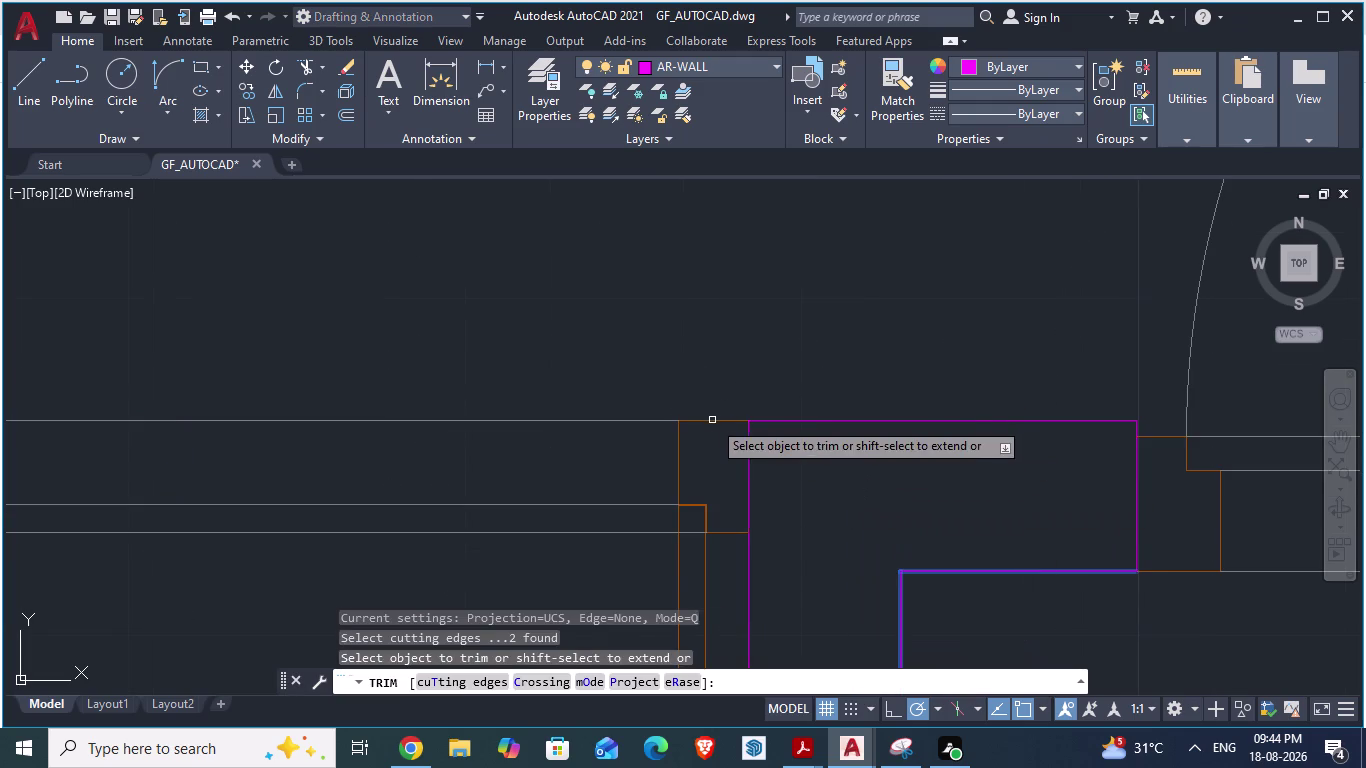
scroll(down, 3)
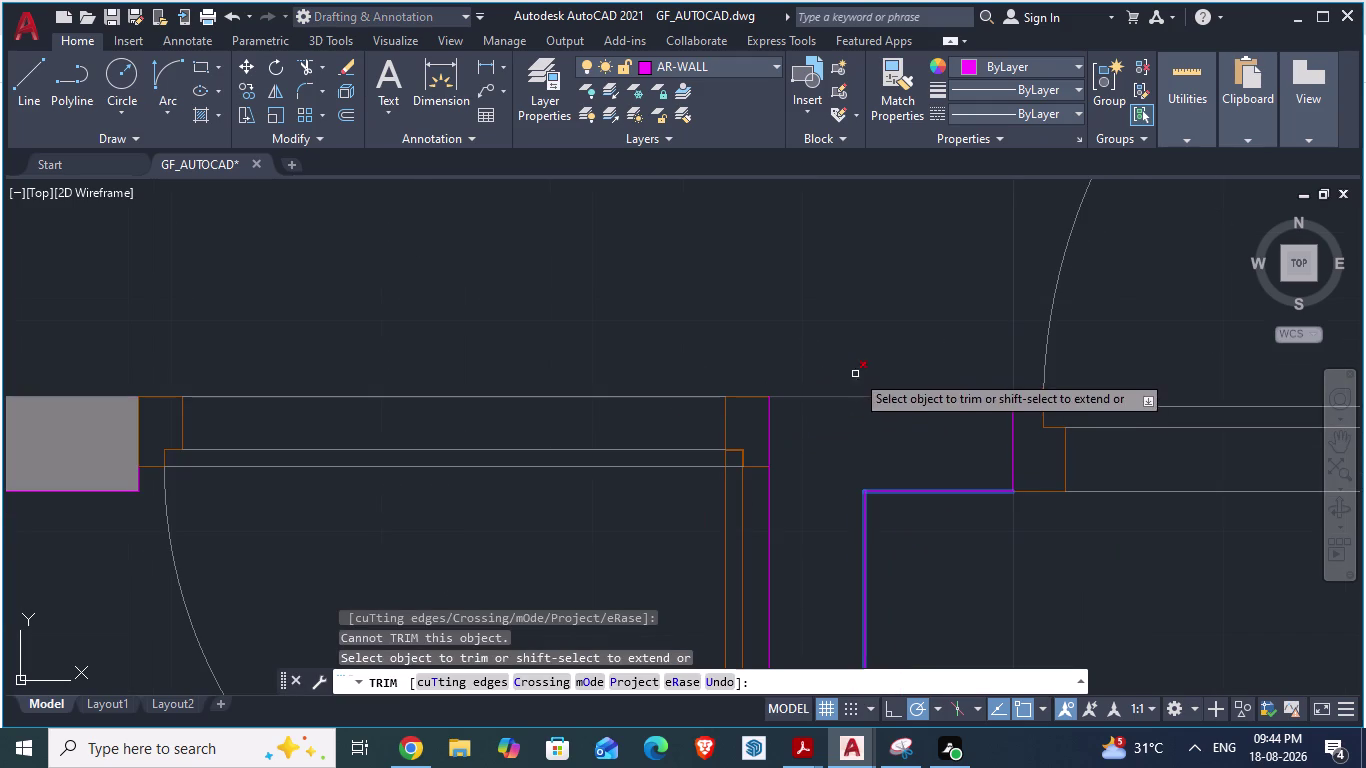
key(Escape)
click(863, 398)
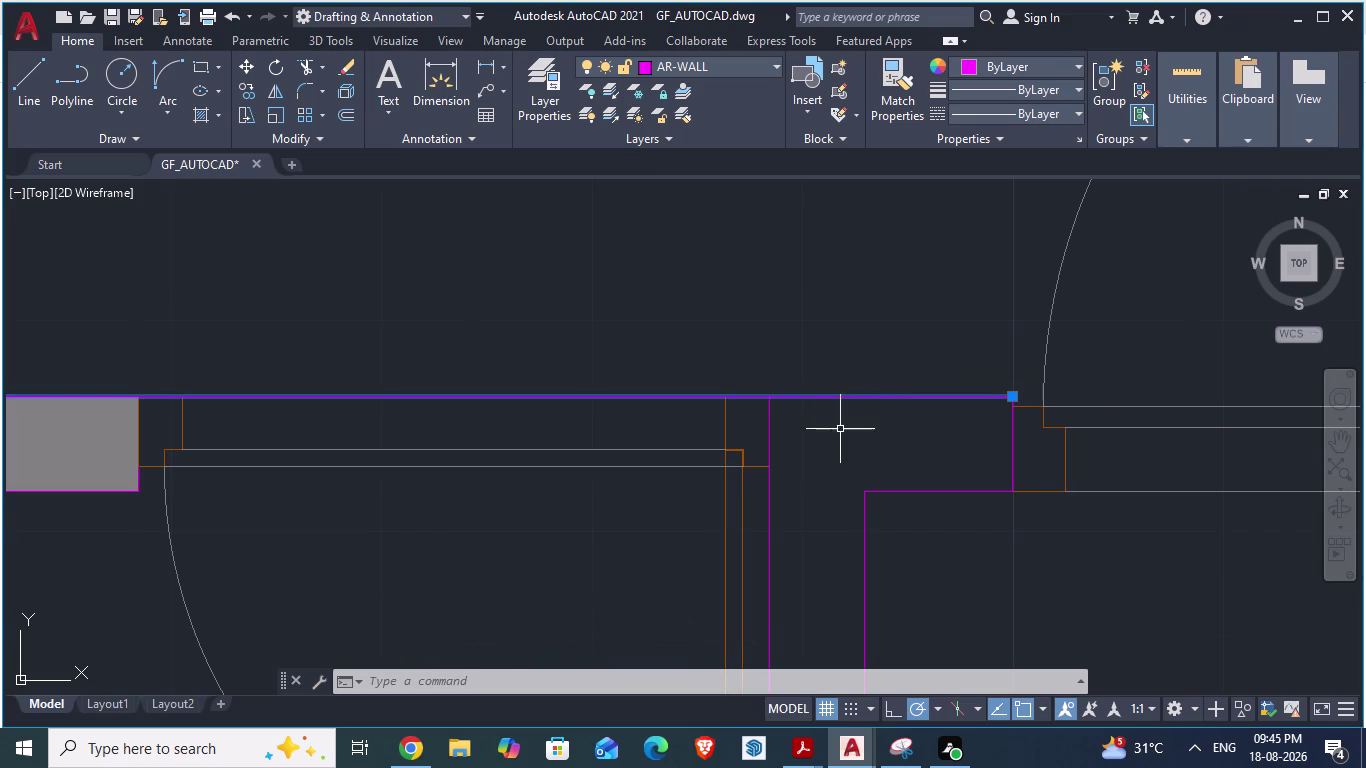
Select the long top wall line above the TOILET and grab its far-end grip.
scroll(down, 3)
drag(958, 407, 864, 404)
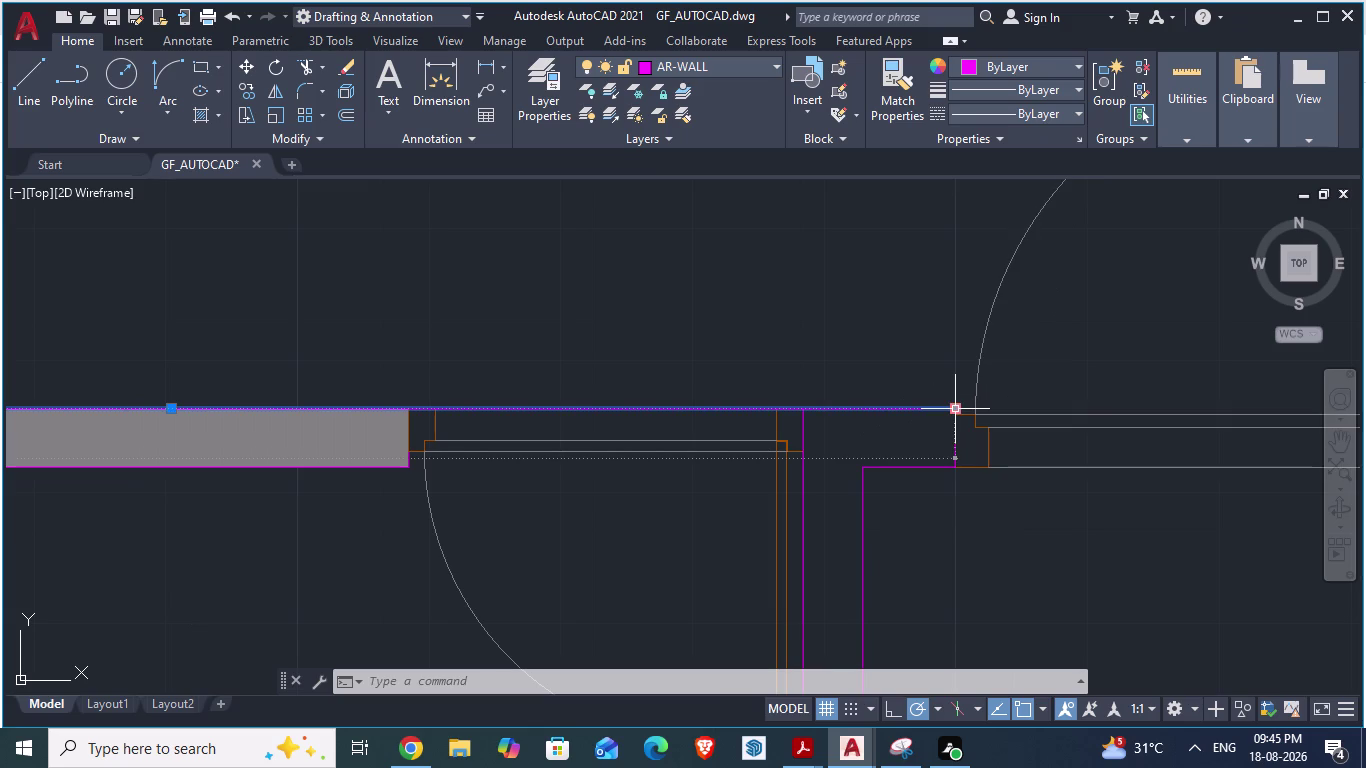
drag(864, 404, 600, 407)
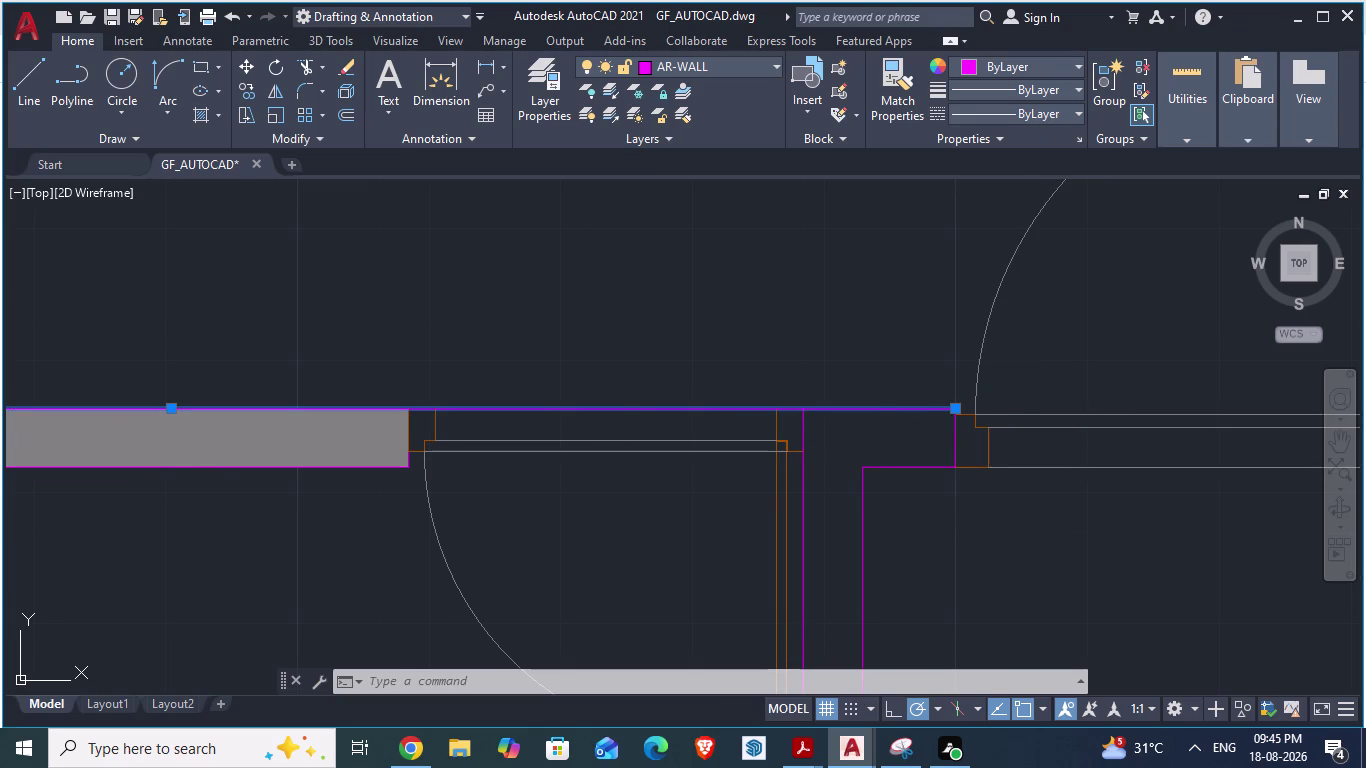
drag(600, 407, 684, 411)
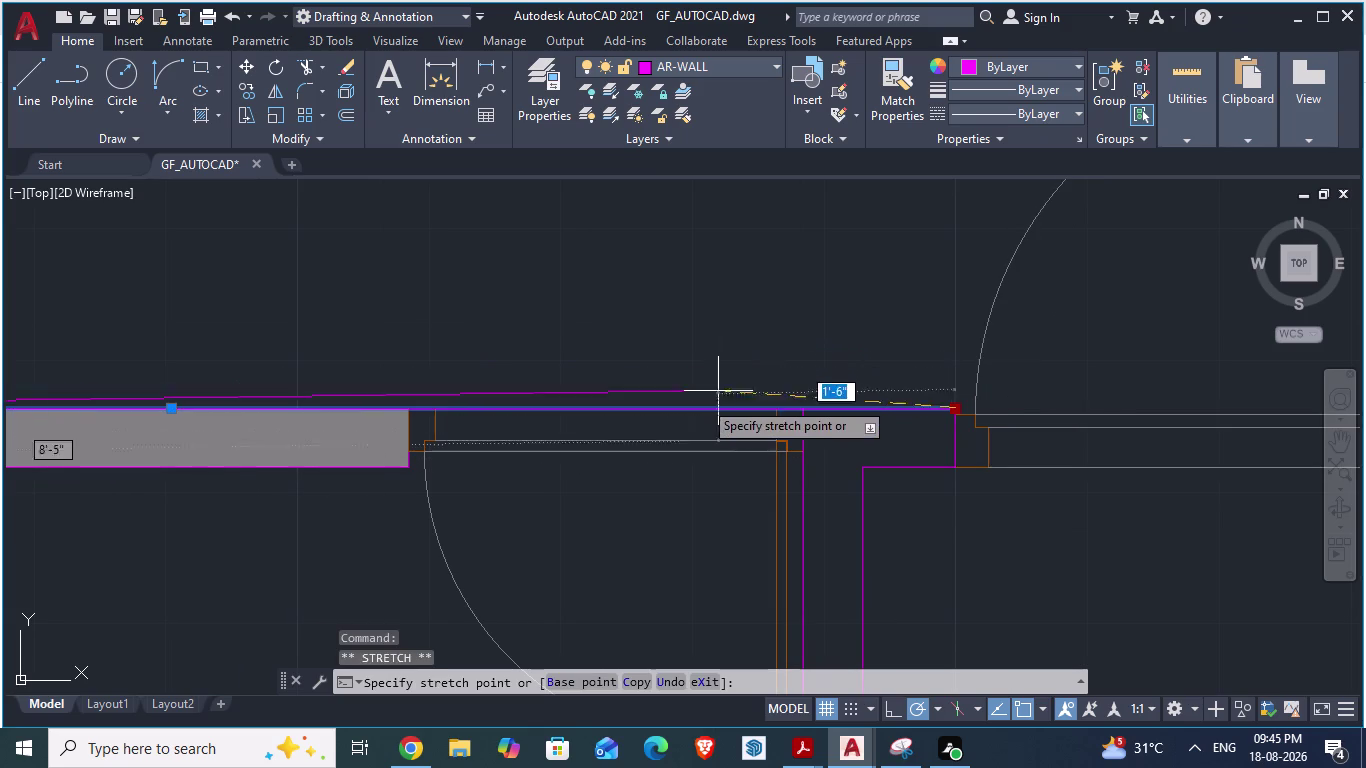
drag(684, 411, 822, 408)
Stretch the line end back and place it at the toilet wall corner.
scroll(up, 3)
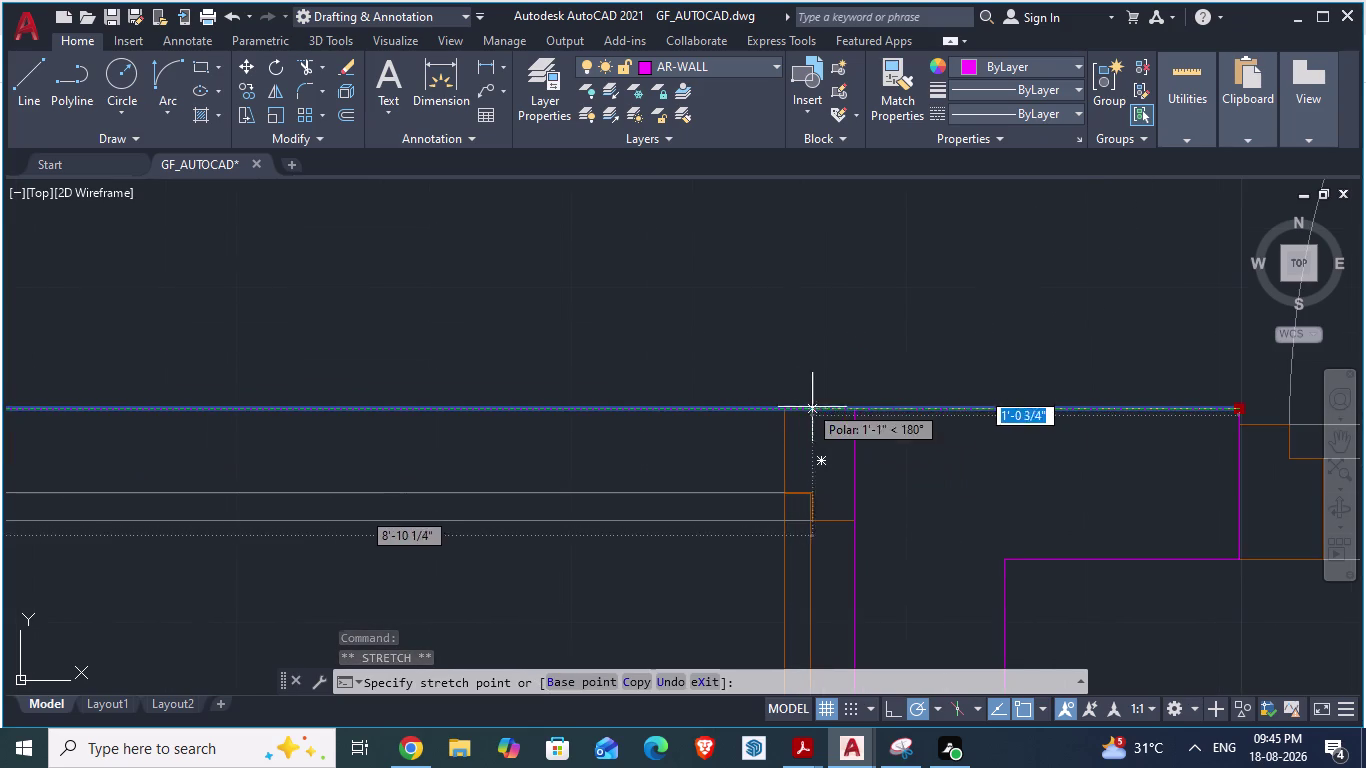
drag(822, 408, 854, 408)
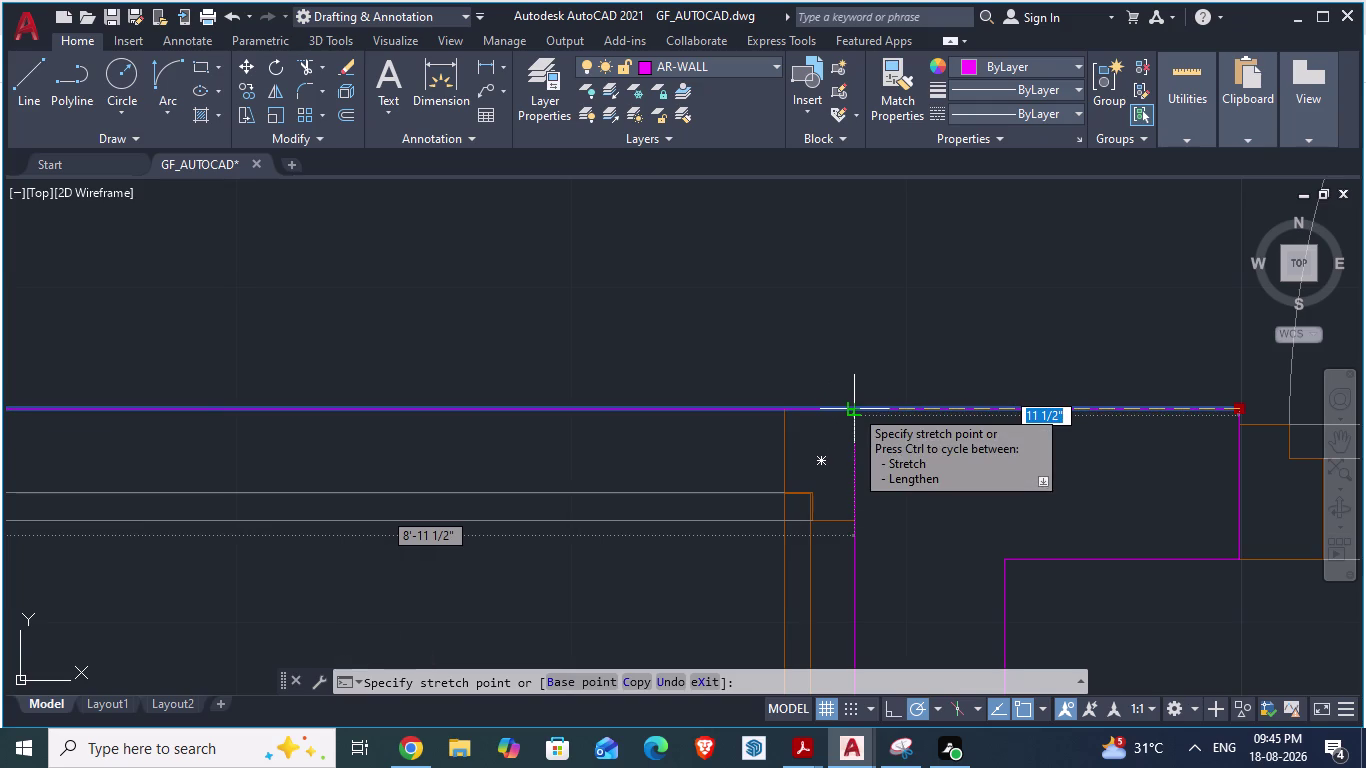
drag(854, 408, 805, 416)
scroll(down, 3)
scroll(down, 3)
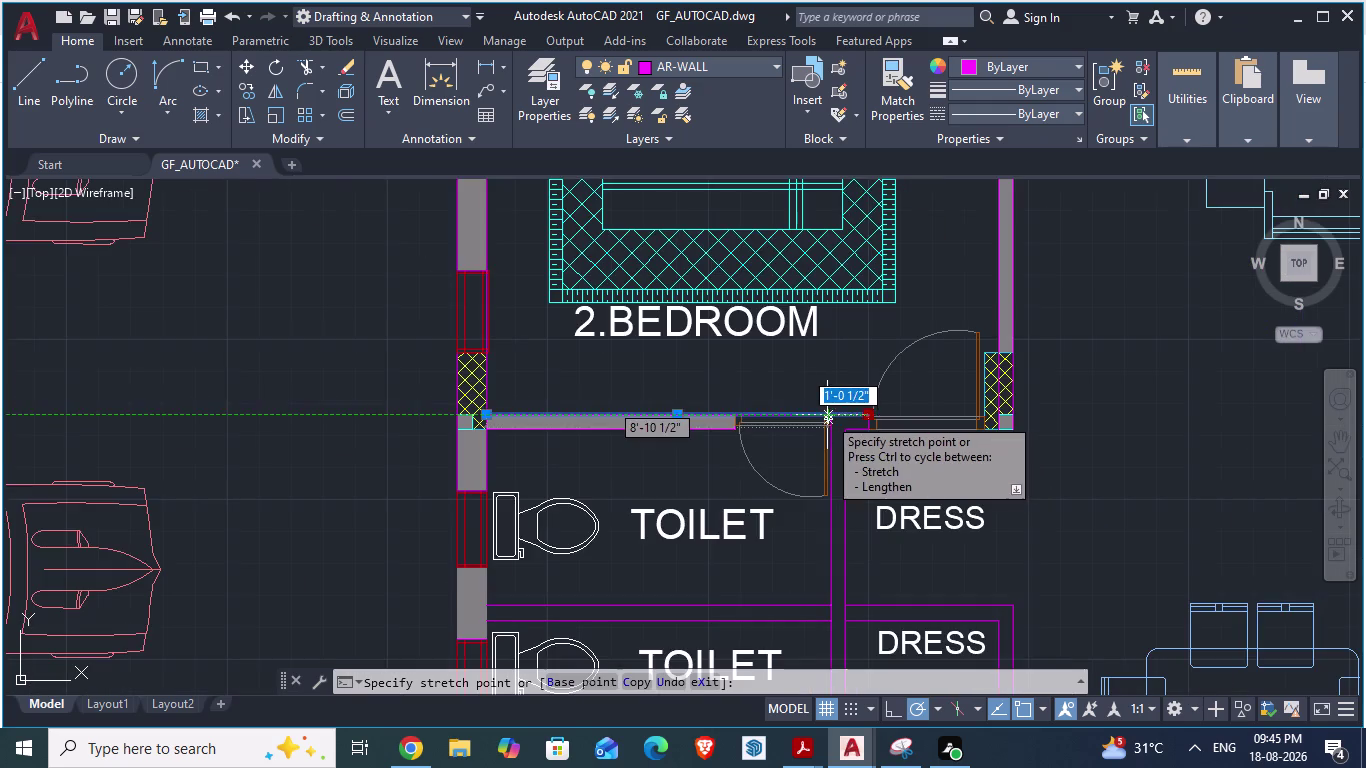
drag(805, 416, 736, 422)
scroll(up, 3)
click(736, 422)
scroll(down, 3)
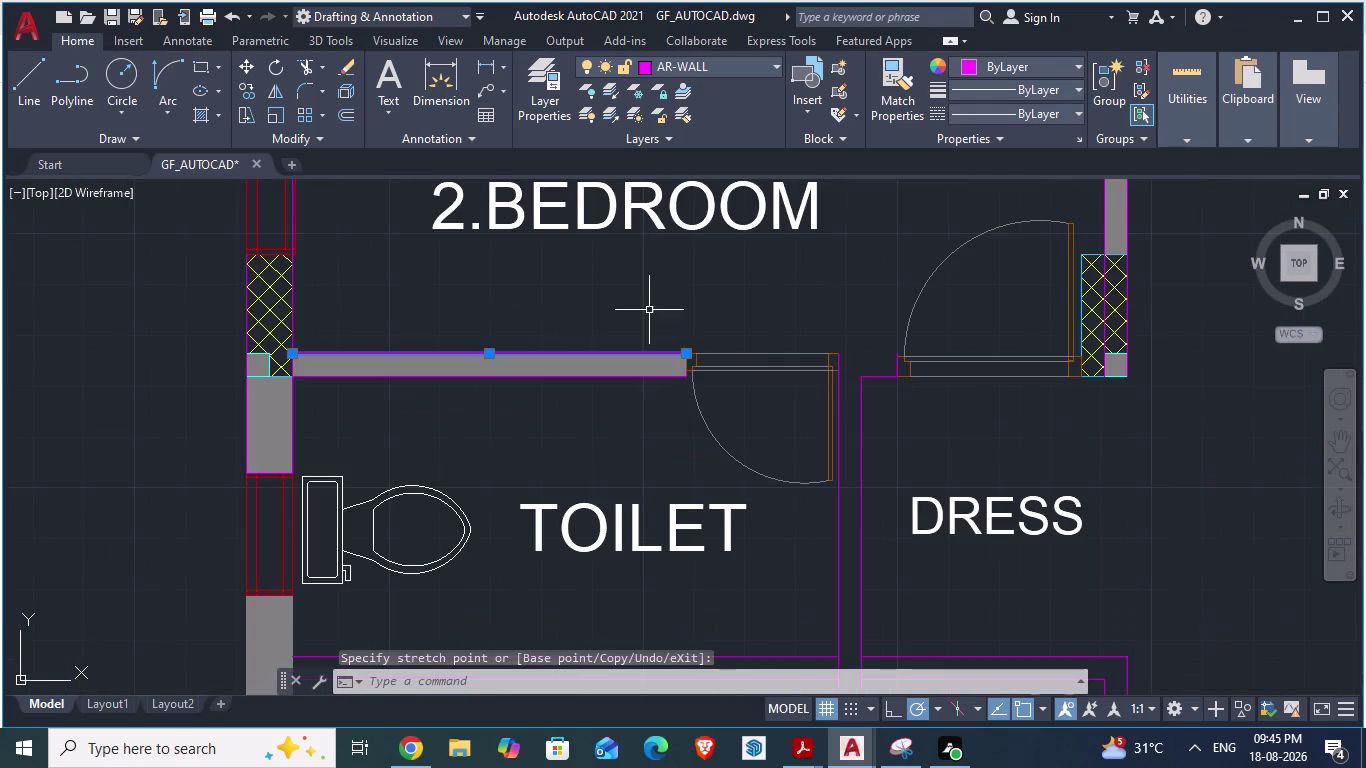
scroll(up, 3)
scroll(up, 3)
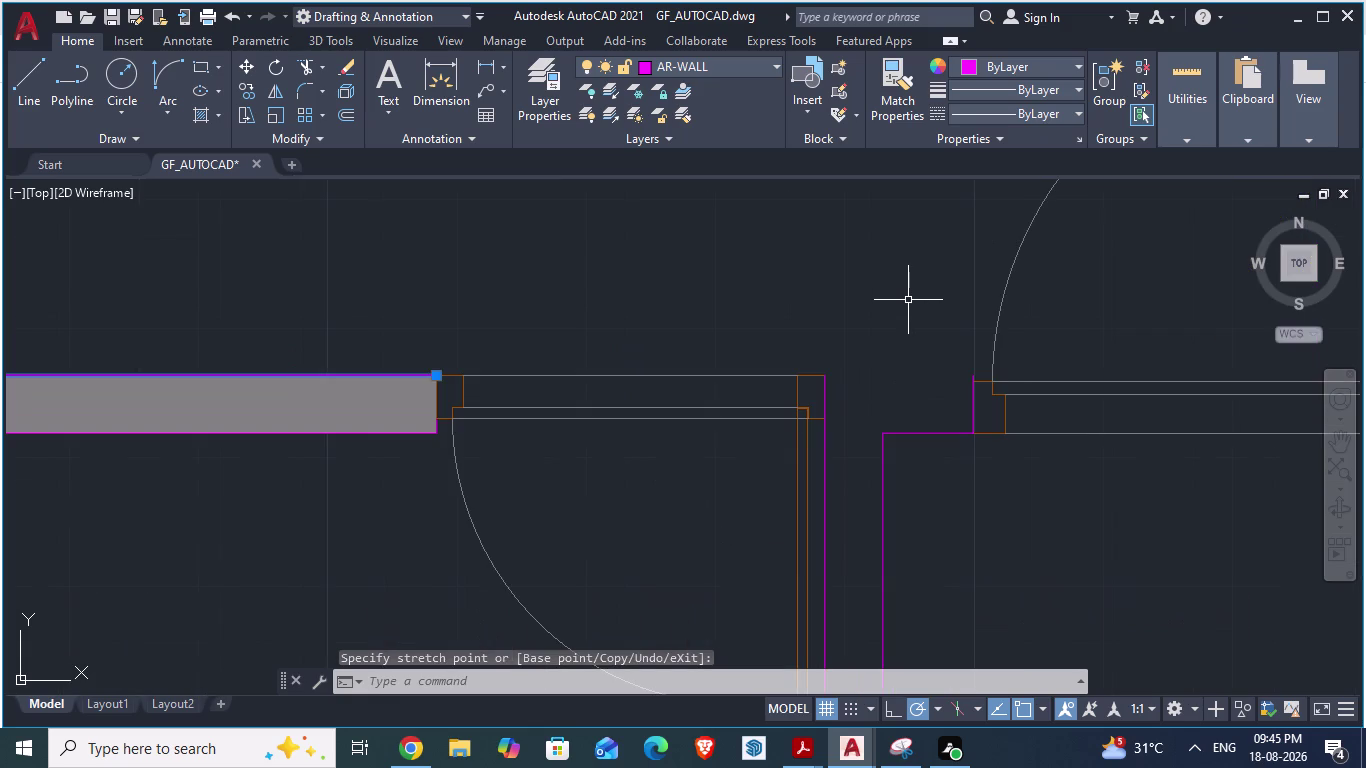
Draw a line across the dress wall gap beside the toilet door.
key(l)
key(Return)
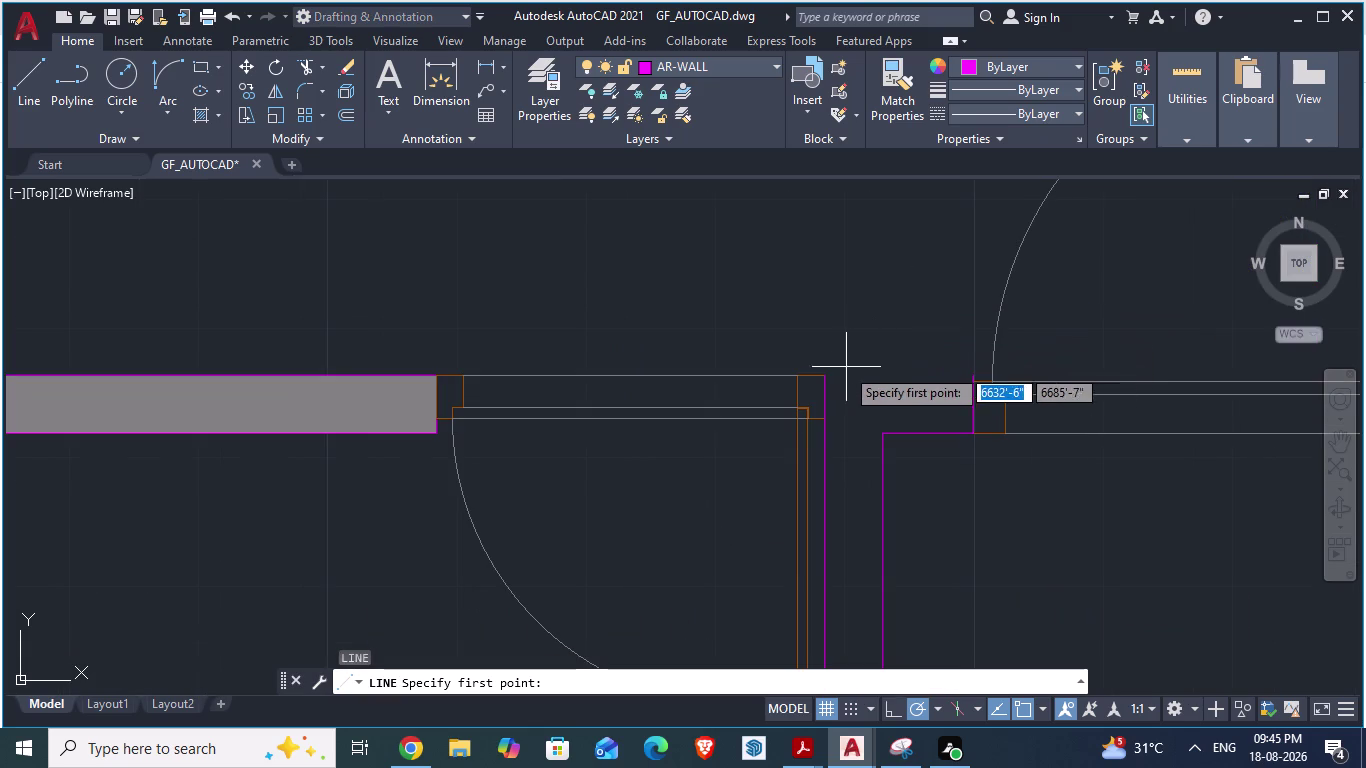
click(830, 376)
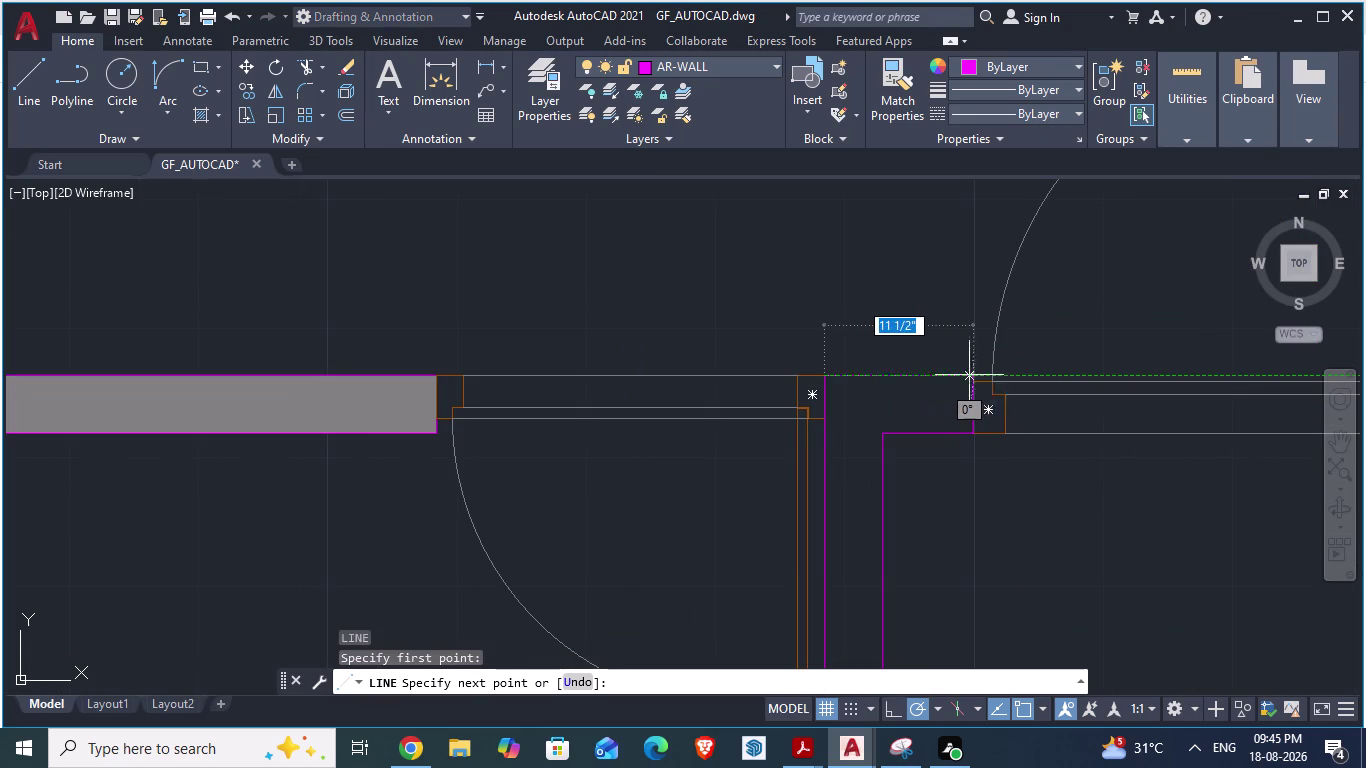
click(972, 374)
key(Return)
scroll(down, 3)
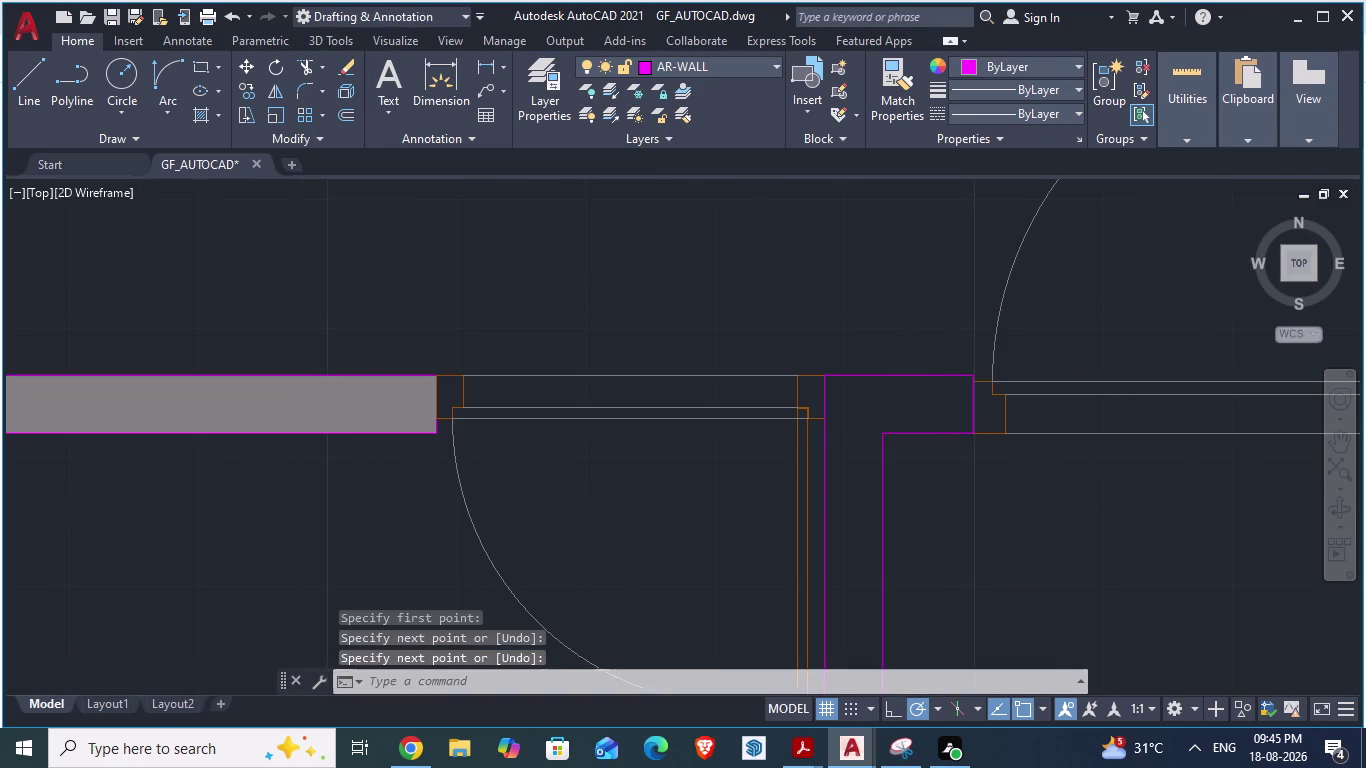
scroll(down, 3)
scroll(up, 3)
scroll(up, 3)
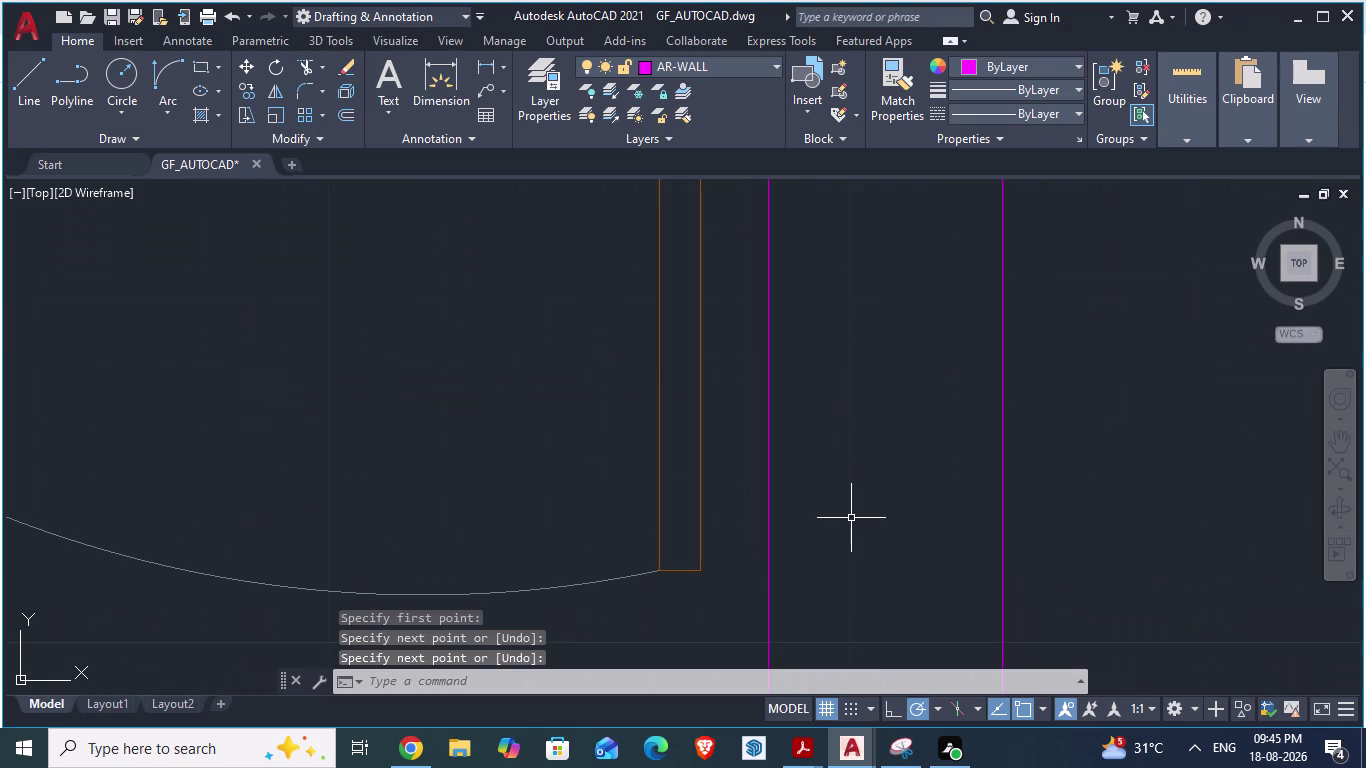
Attempt a hatch inside the dress wall gap and dismiss the missing-boundary warning.
key(Escape)
key(Escape)
key(h)
key(Return)
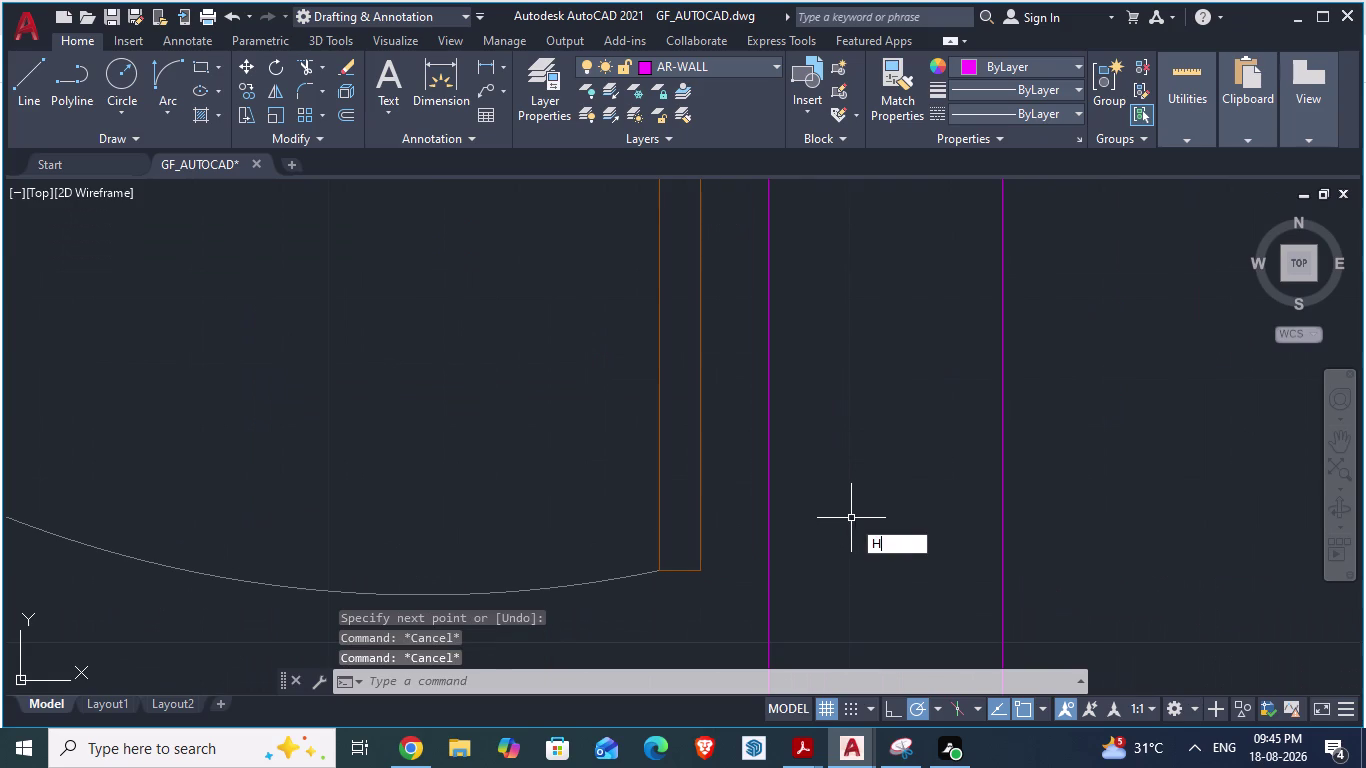
click(851, 518)
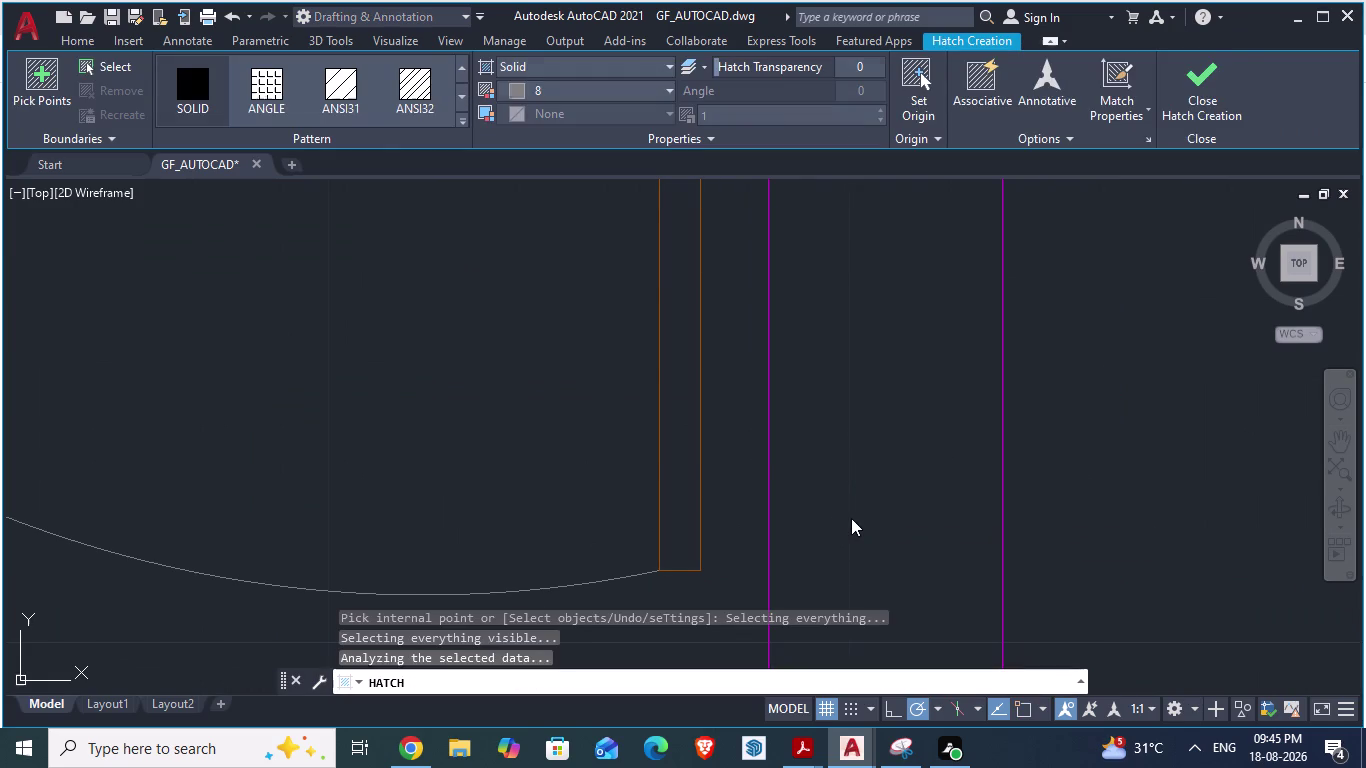
click(863, 421)
scroll(down, 3)
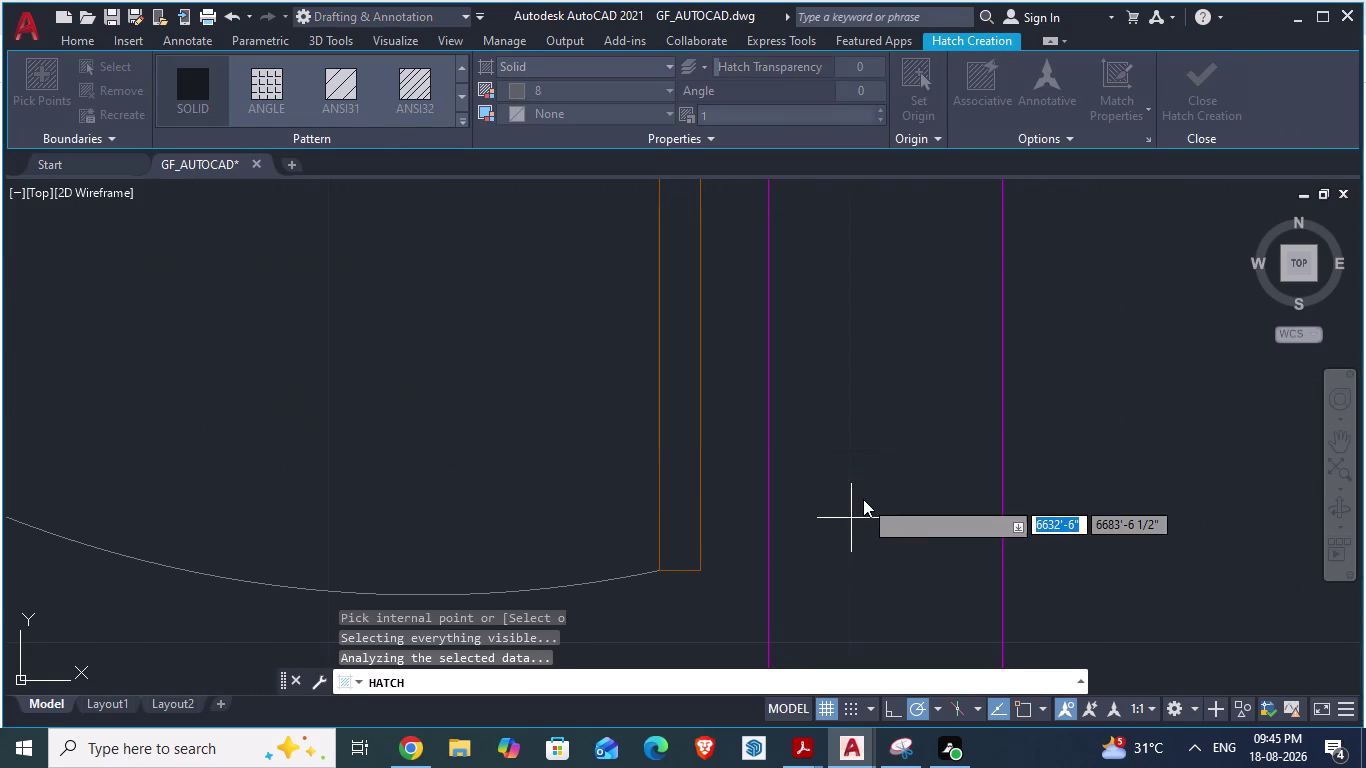
scroll(down, 3)
key(Escape)
click(896, 424)
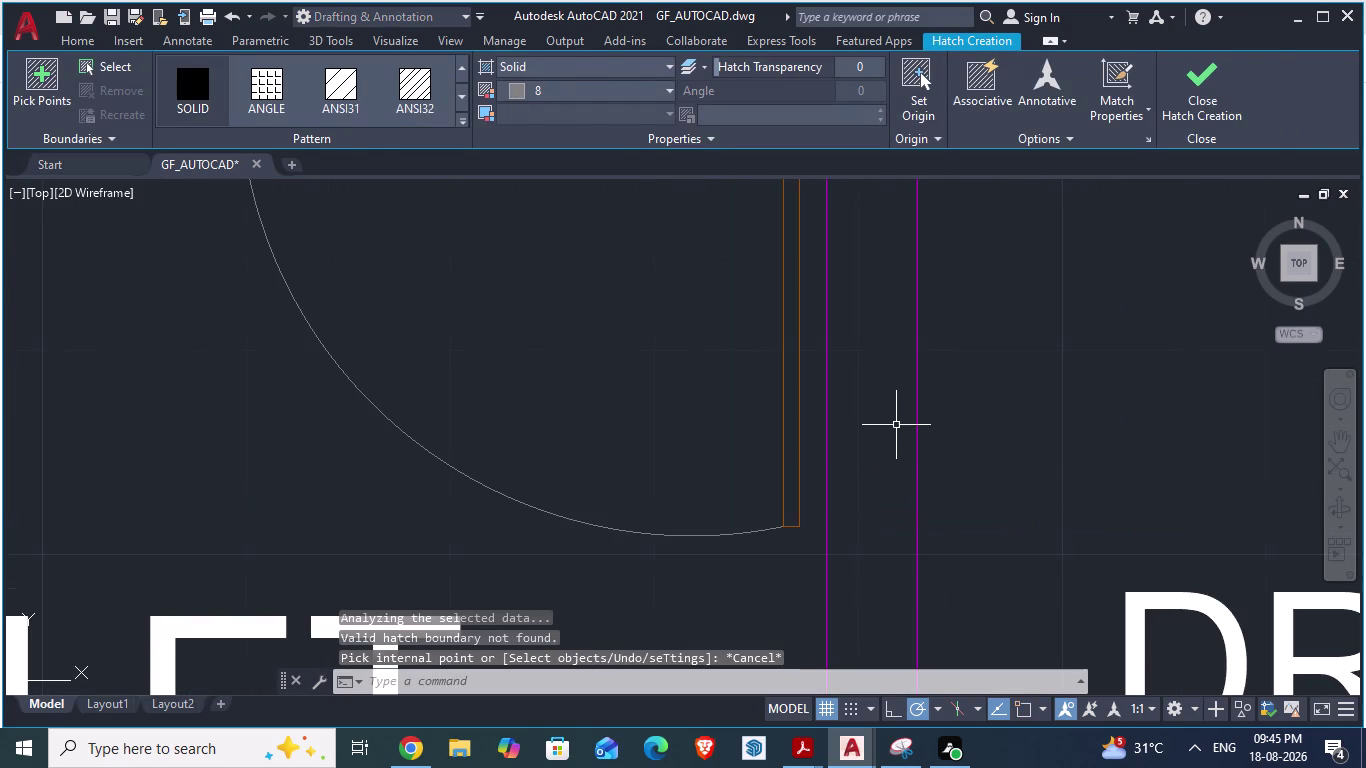
Restart the hatch and pick inside the closed dress wall gap.
key(h)
key(Return)
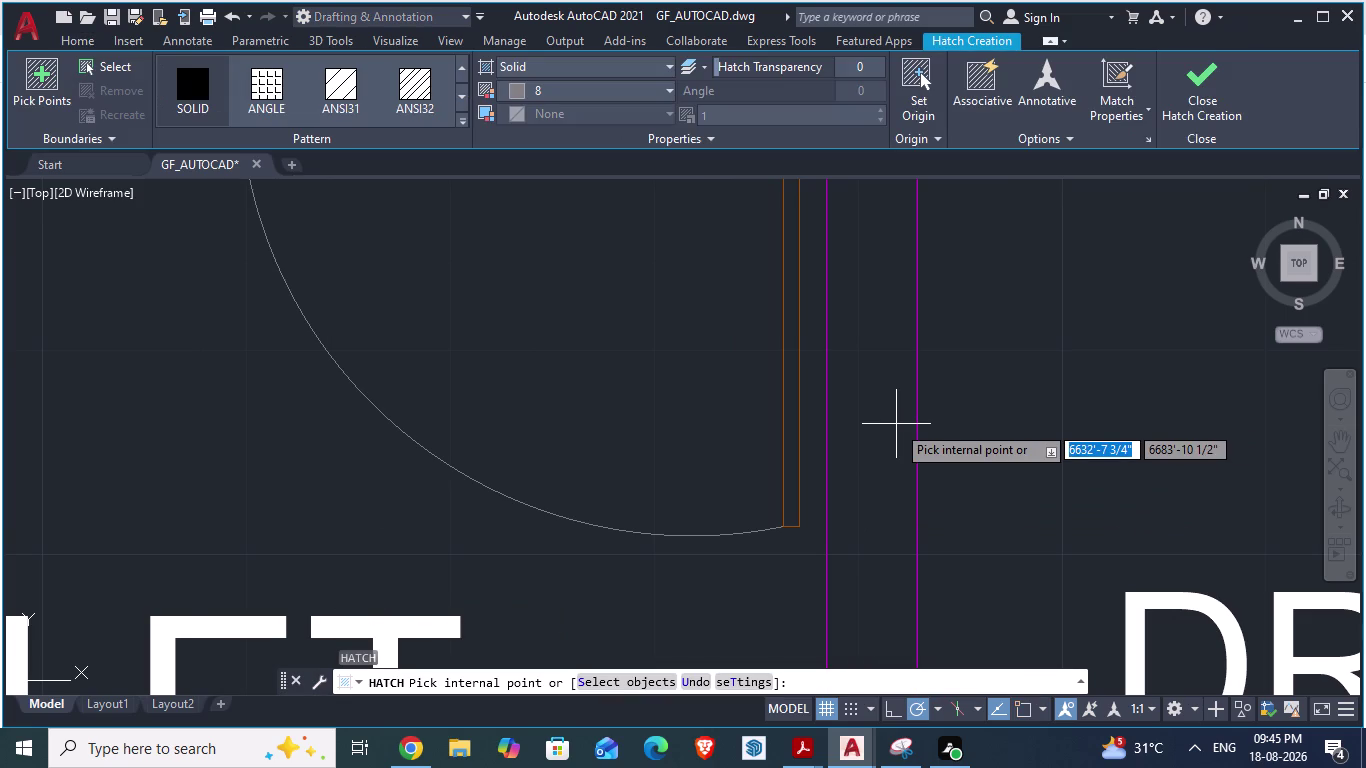
scroll(down, 3)
scroll(down, 3)
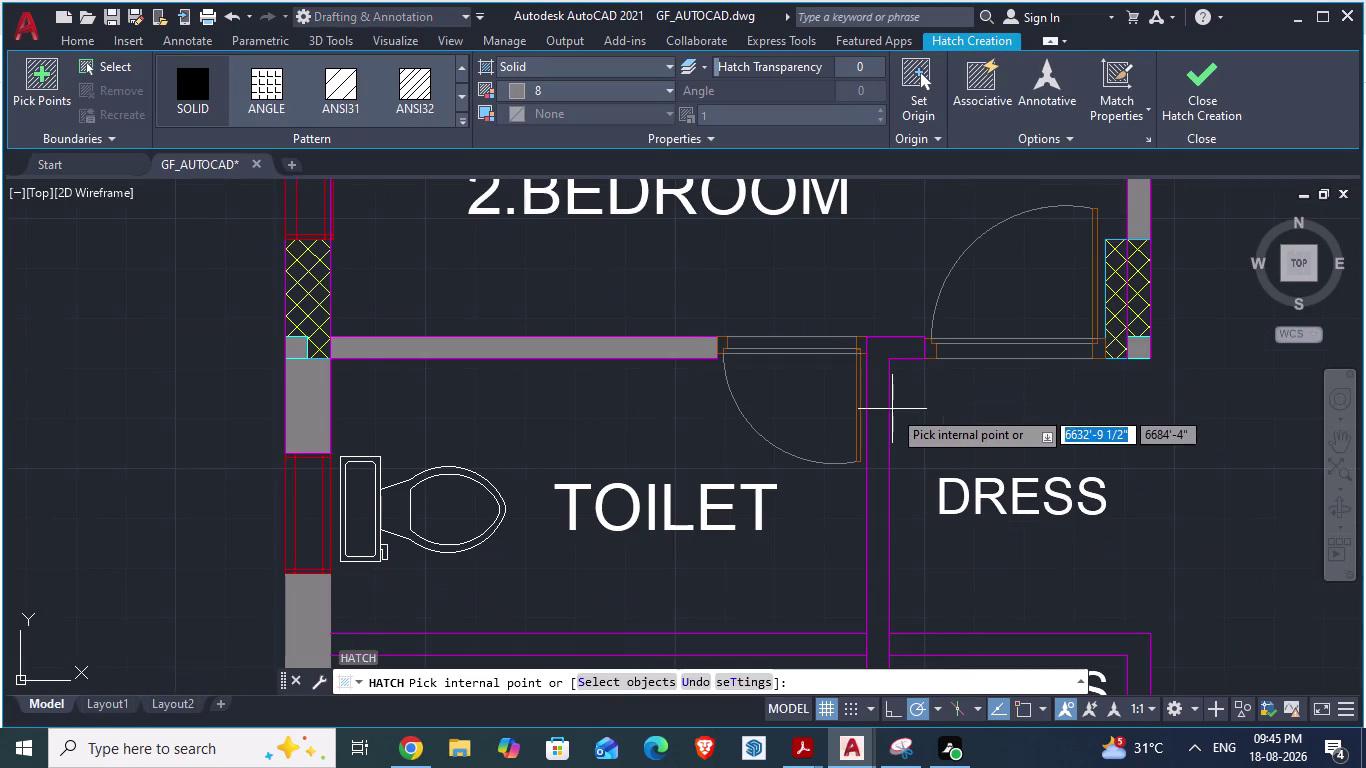
scroll(up, 3)
scroll(up, 3)
click(864, 417)
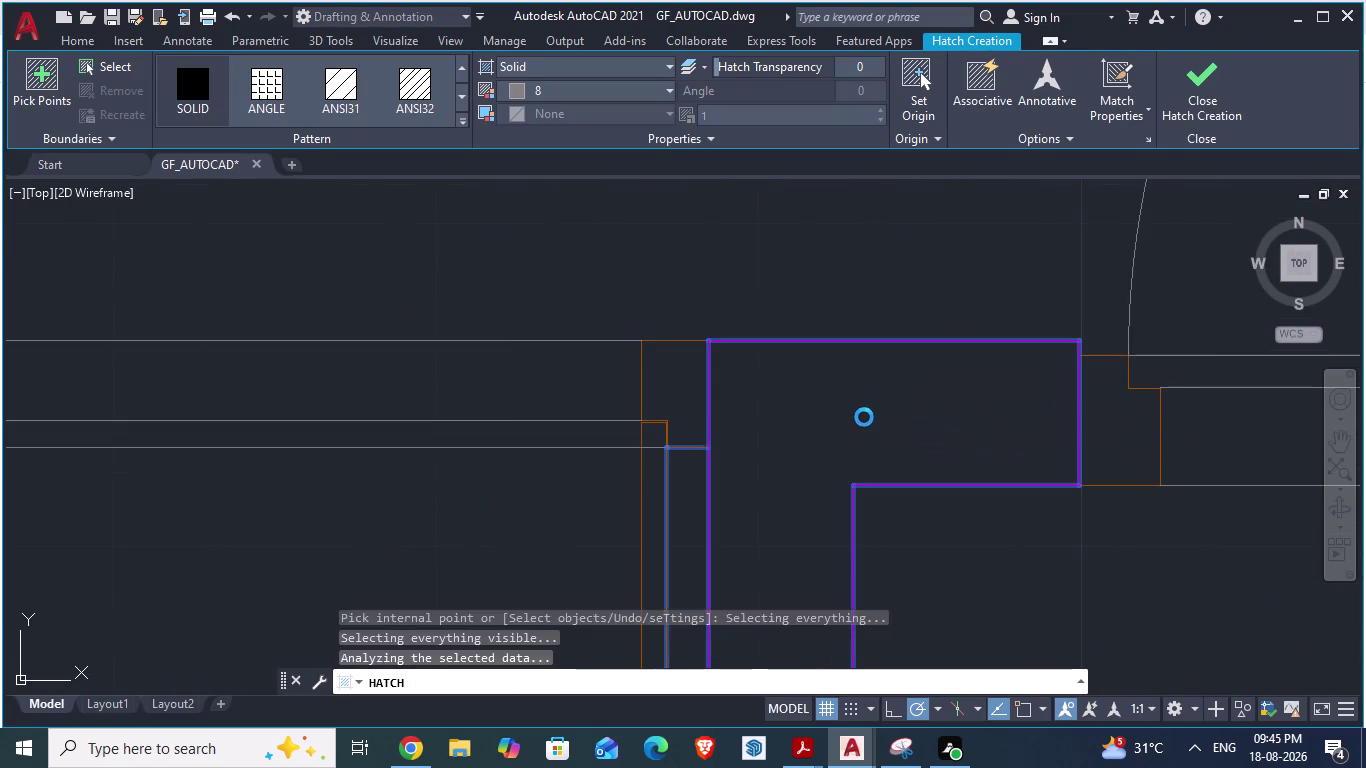
Cancel the hatch that flooded the rooms and undo it with Ctrl+Z.
key(h)
key(Return)
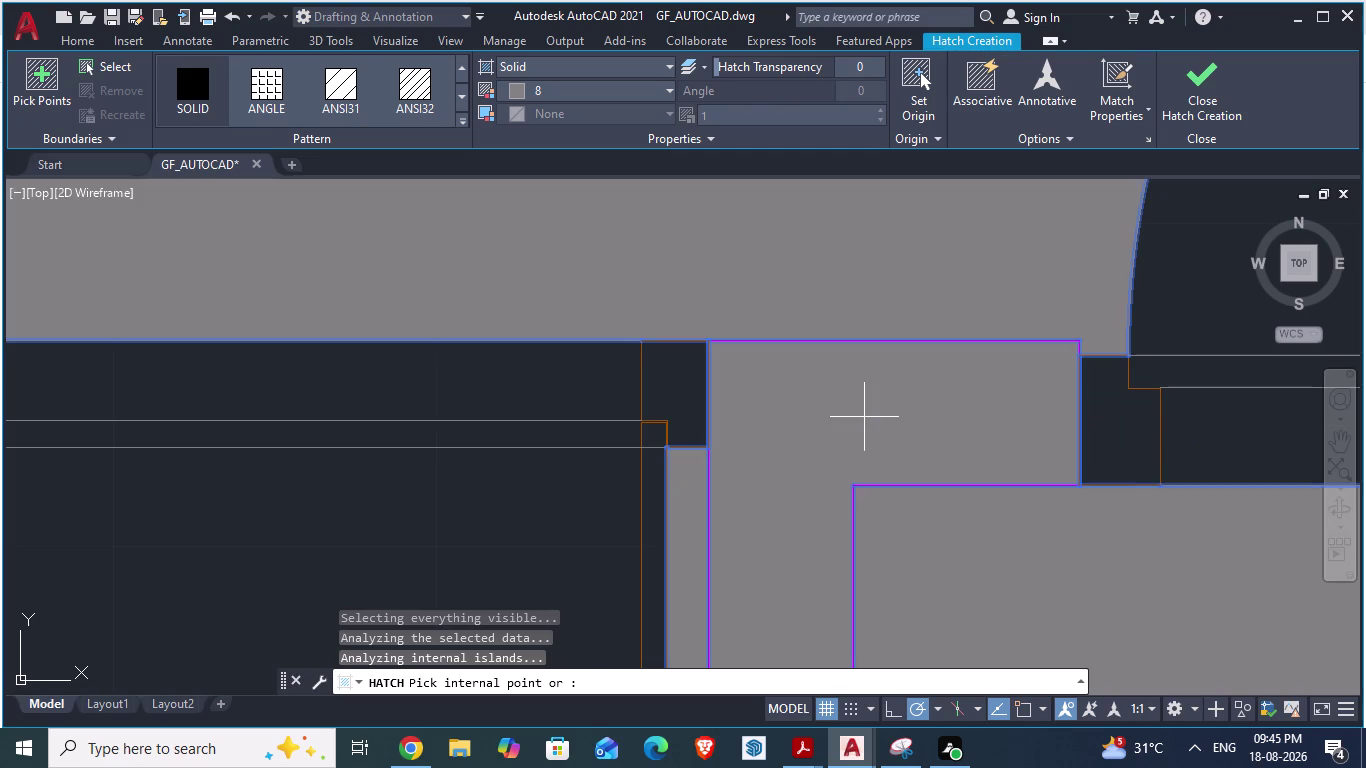
scroll(down, 3)
scroll(down, 3)
key(Escape)
key(Escape)
key(Escape)
key(Escape)
key(Escape)
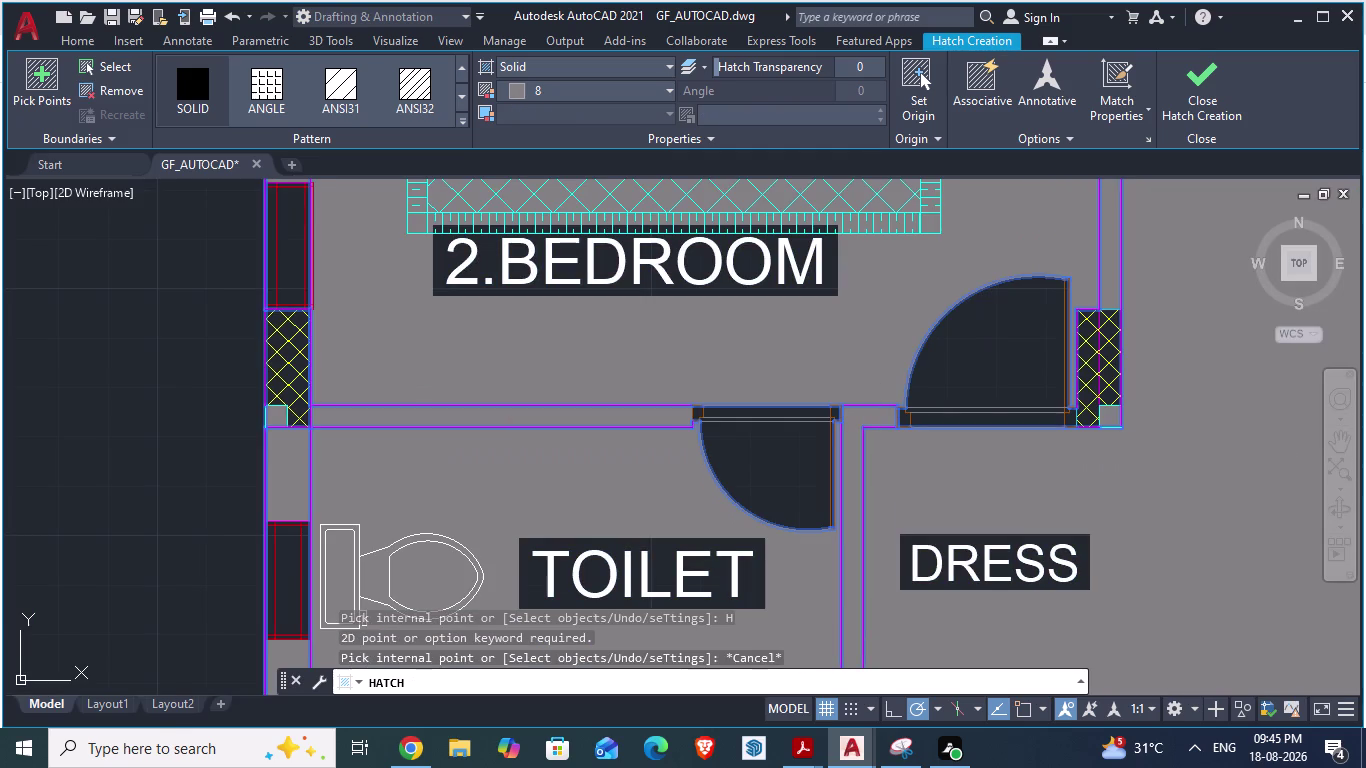
key(ctrl+z)
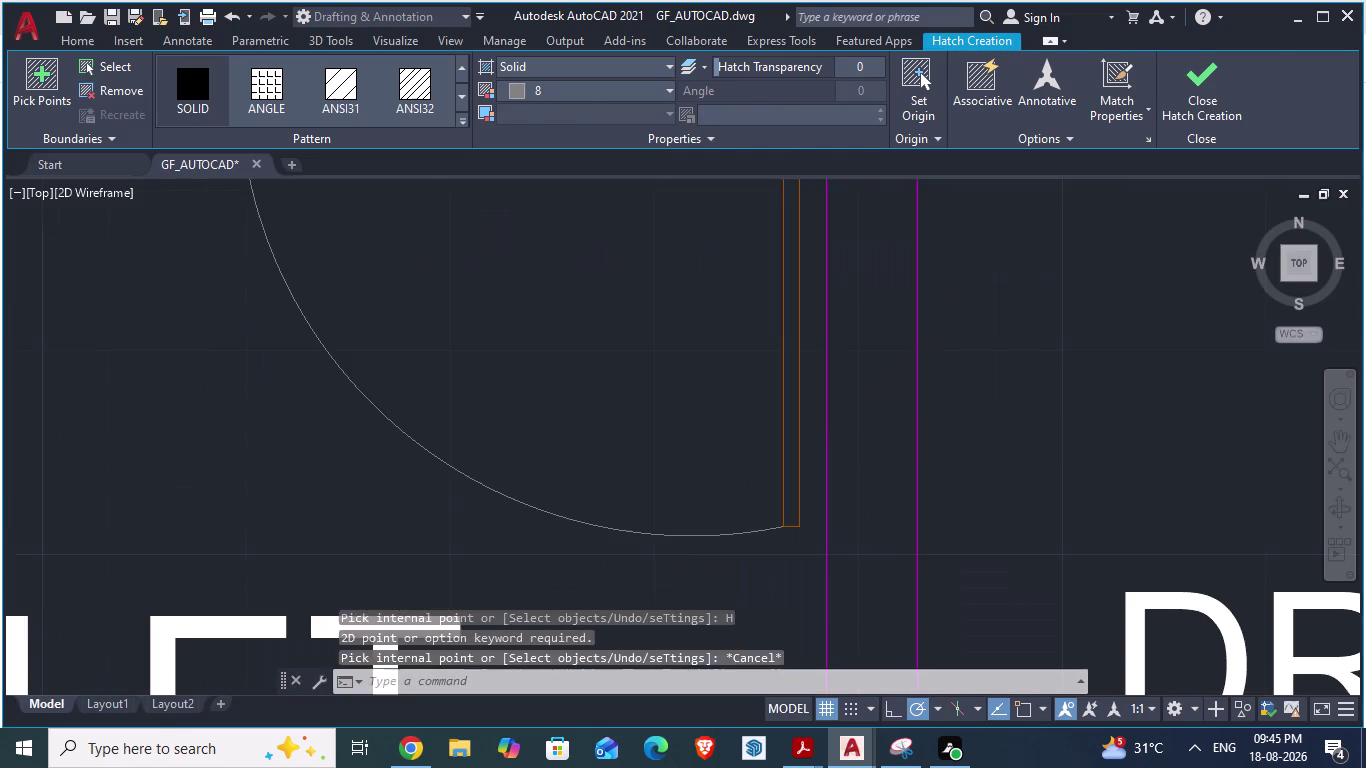
scroll(down, 3)
scroll(down, 3)
scroll(up, 3)
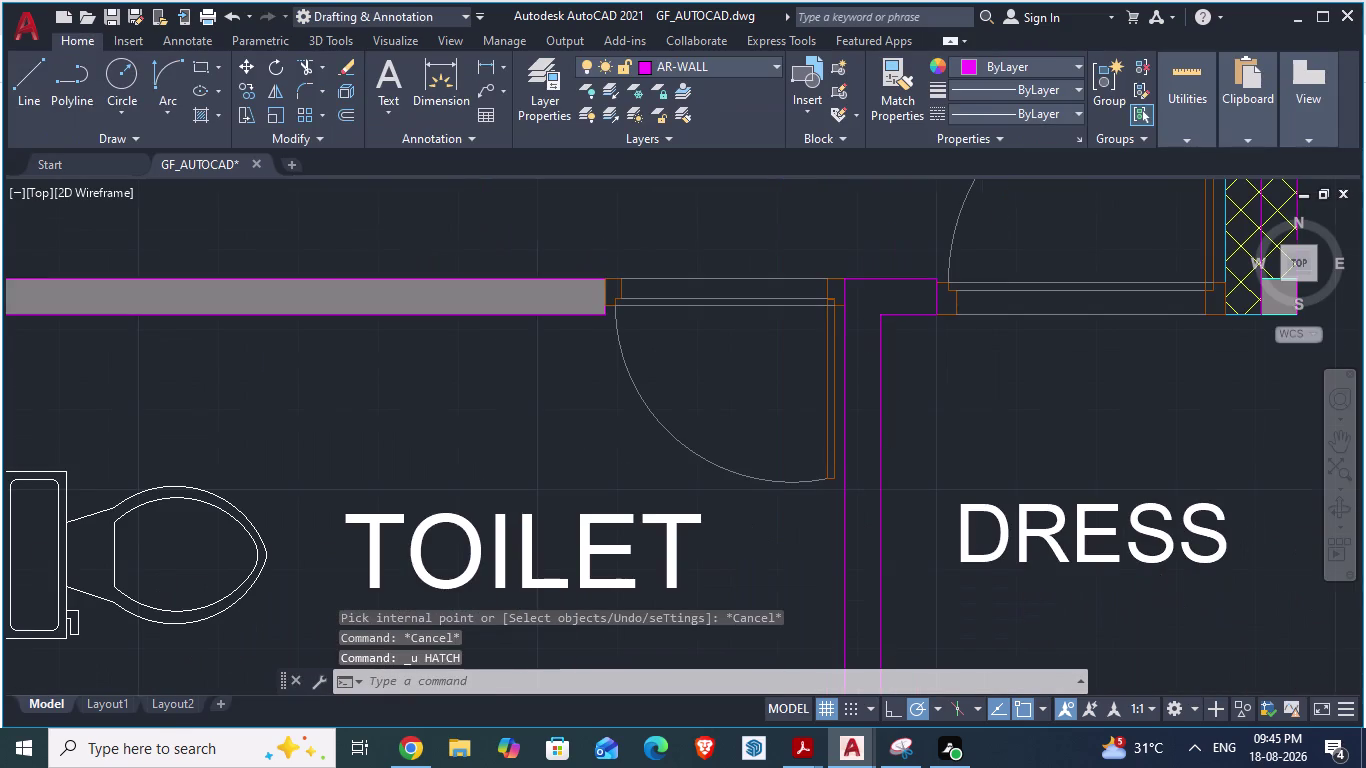
Draw a line across the wall gap next to the toilet door.
scroll(up, 3)
key(l)
key(Return)
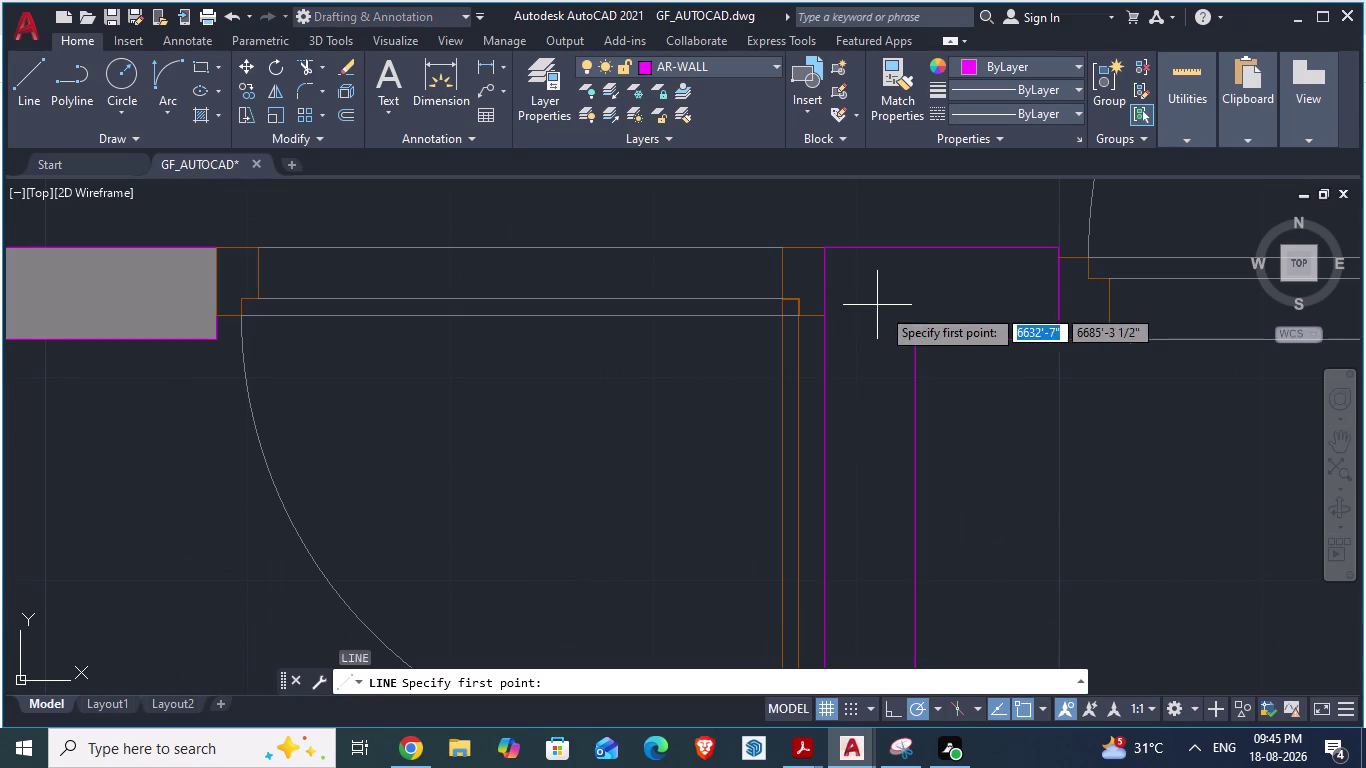
click(910, 338)
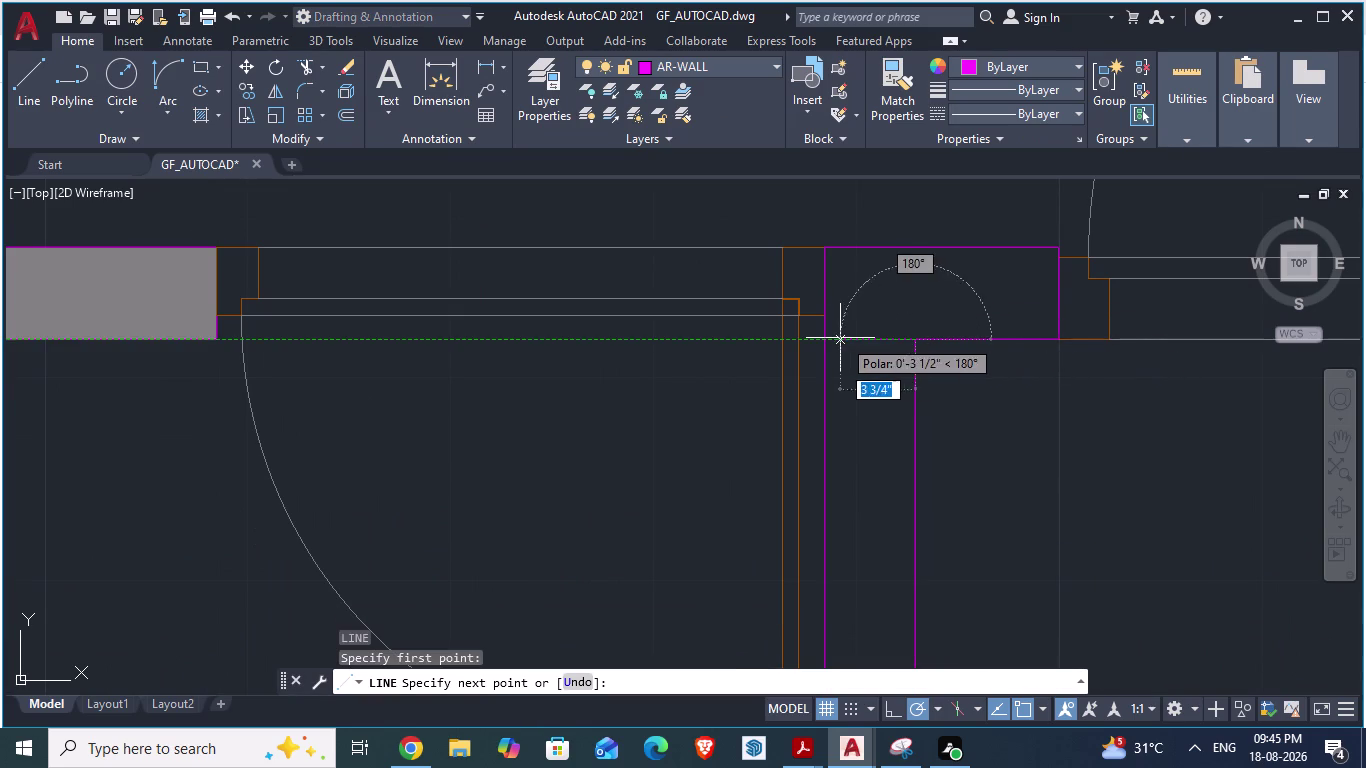
click(828, 338)
key(Return)
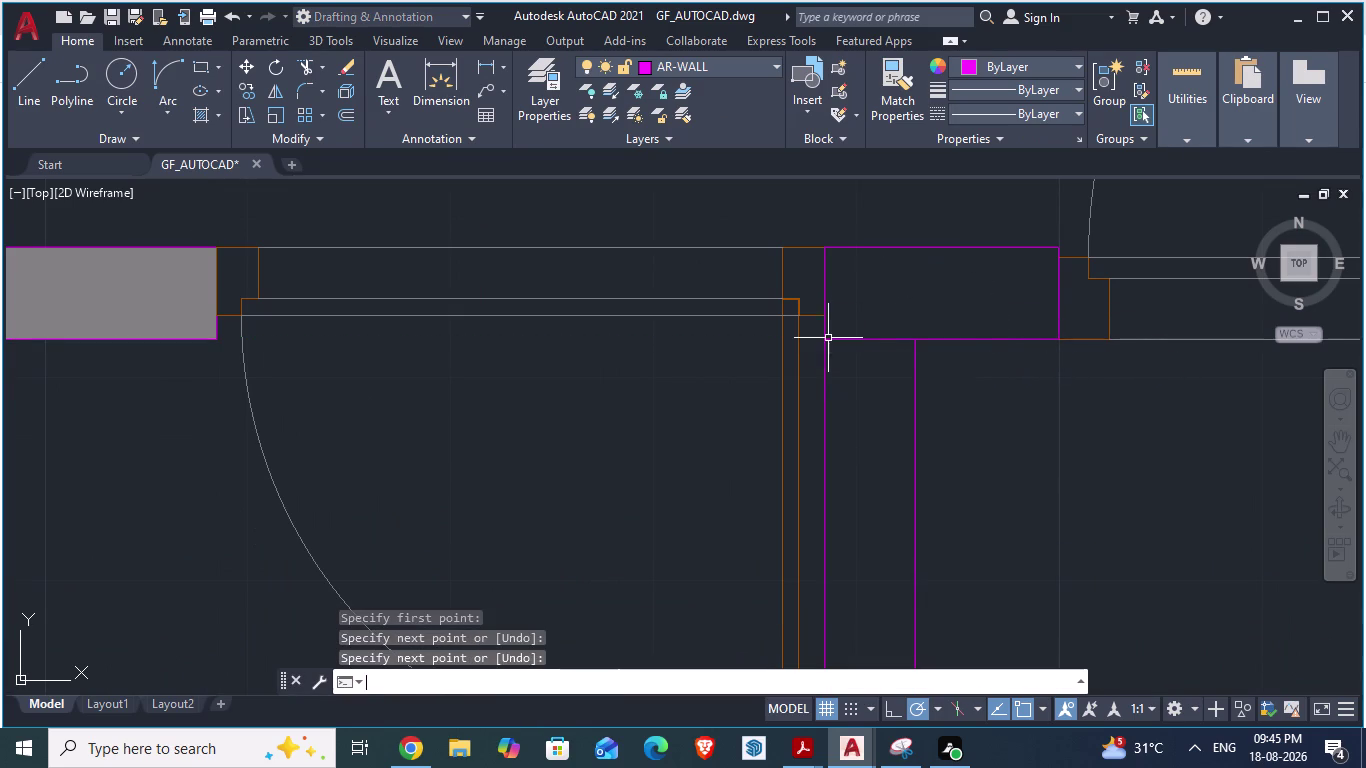
Hatch the closed wall section, then cancel and undo the fill that flooded the room.
key(h)
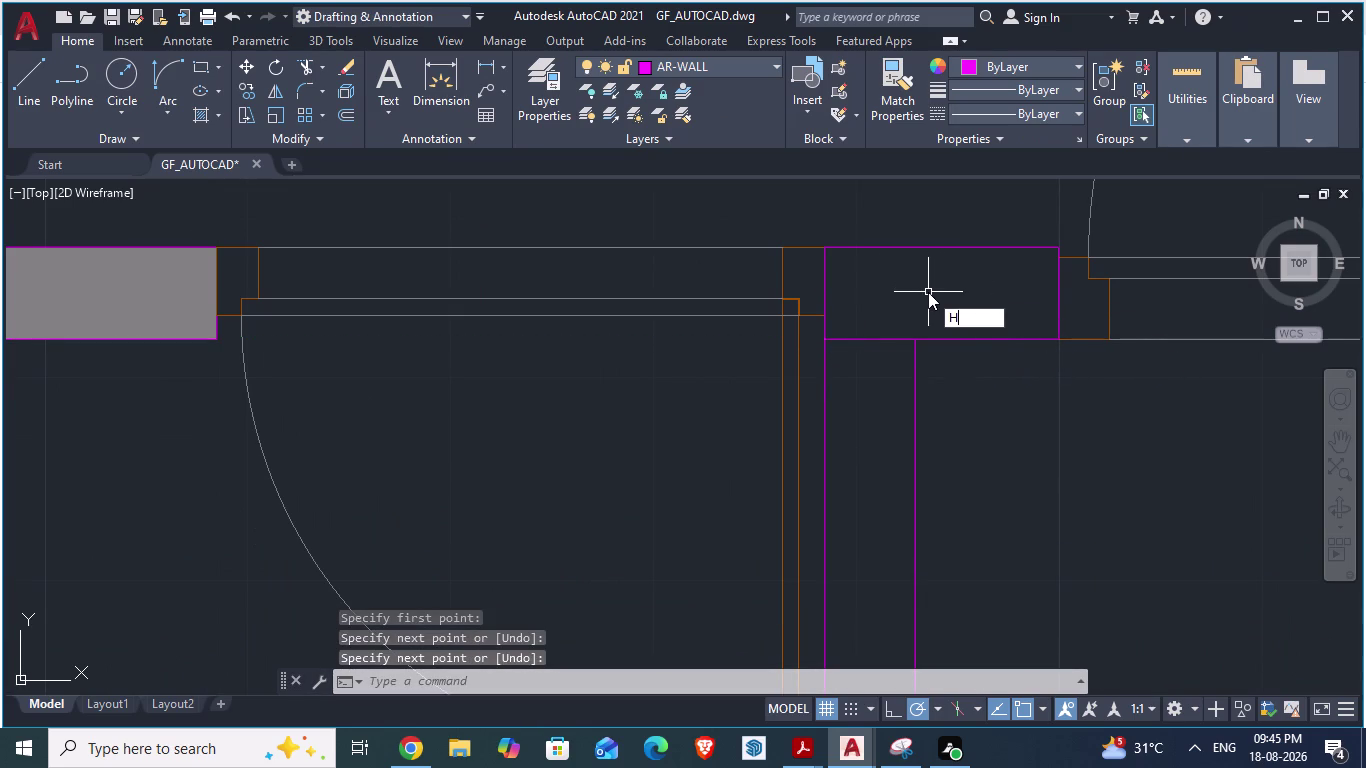
key(Return)
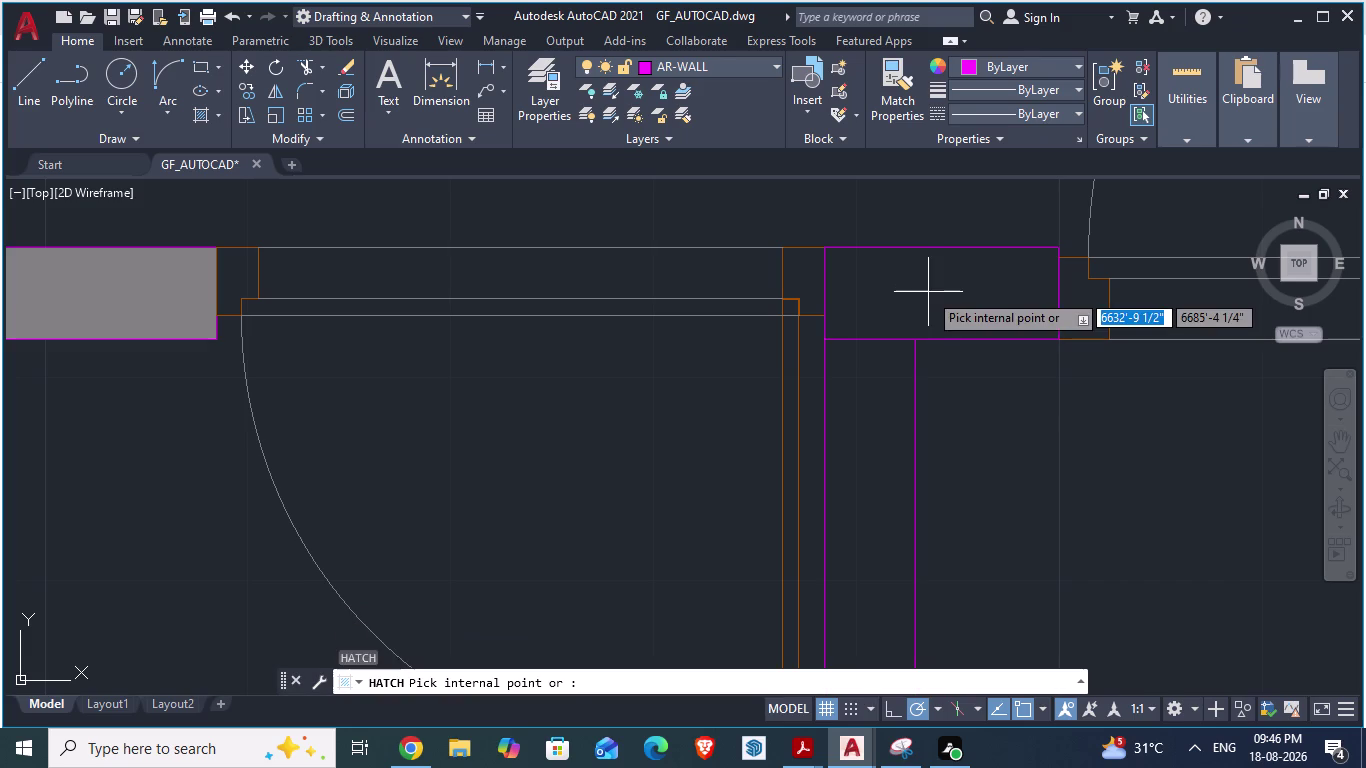
click(928, 292)
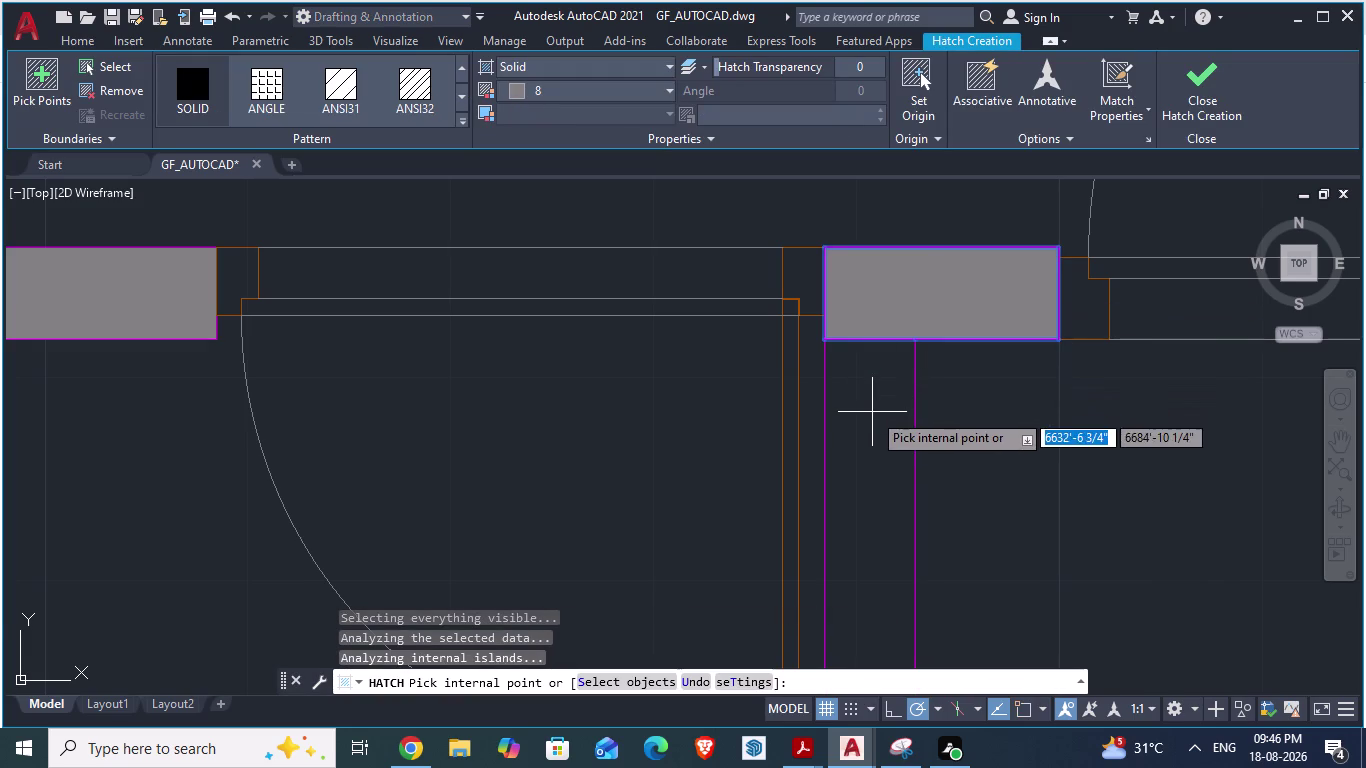
click(872, 413)
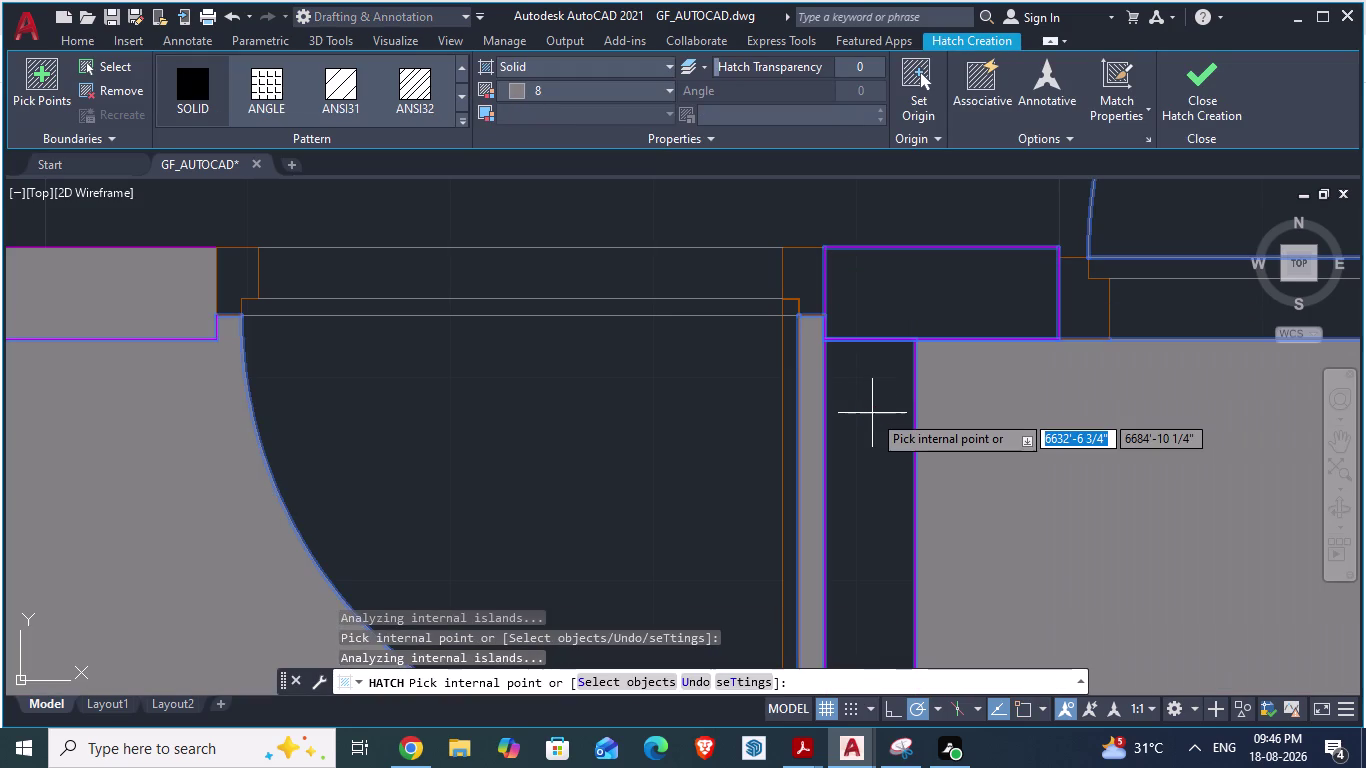
key(Escape)
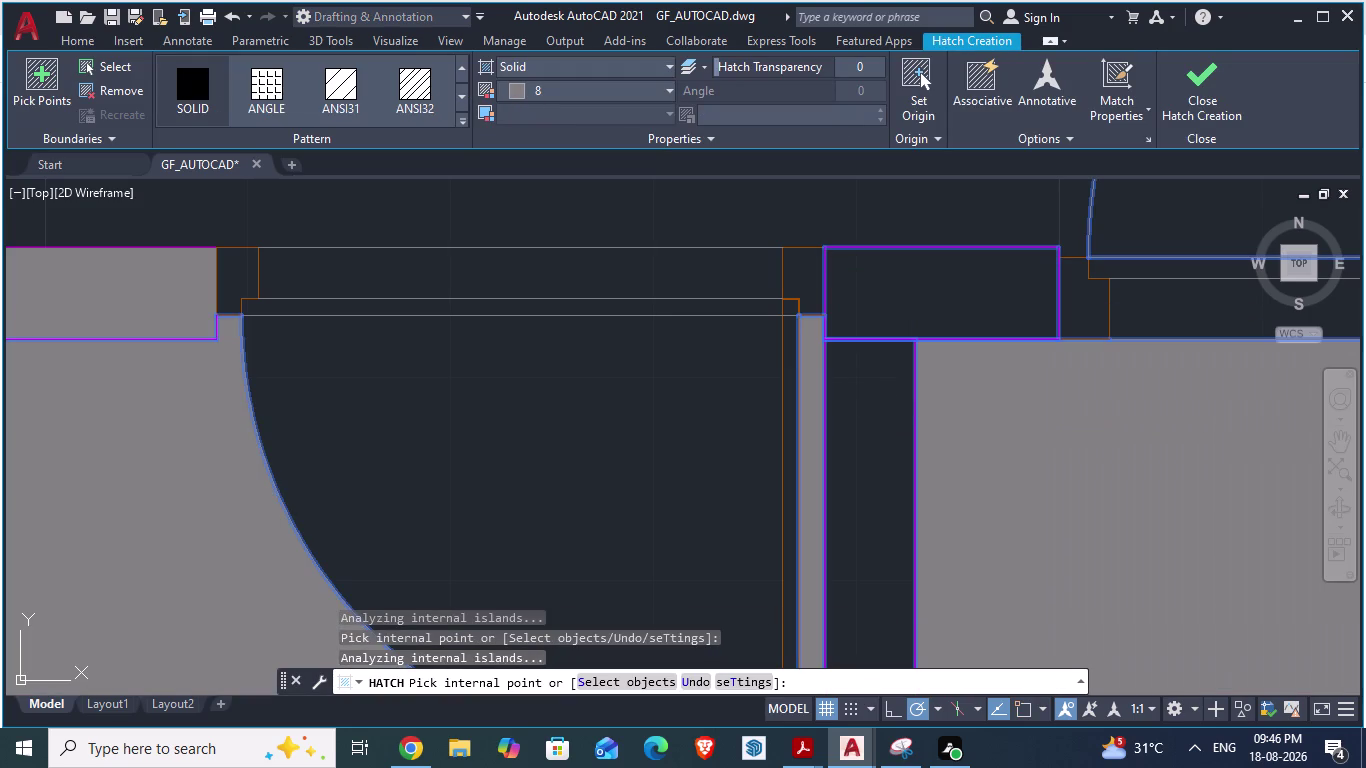
key(Escape)
key(Escape)
key(Escape)
key(ctrl+z)
scroll(down, 3)
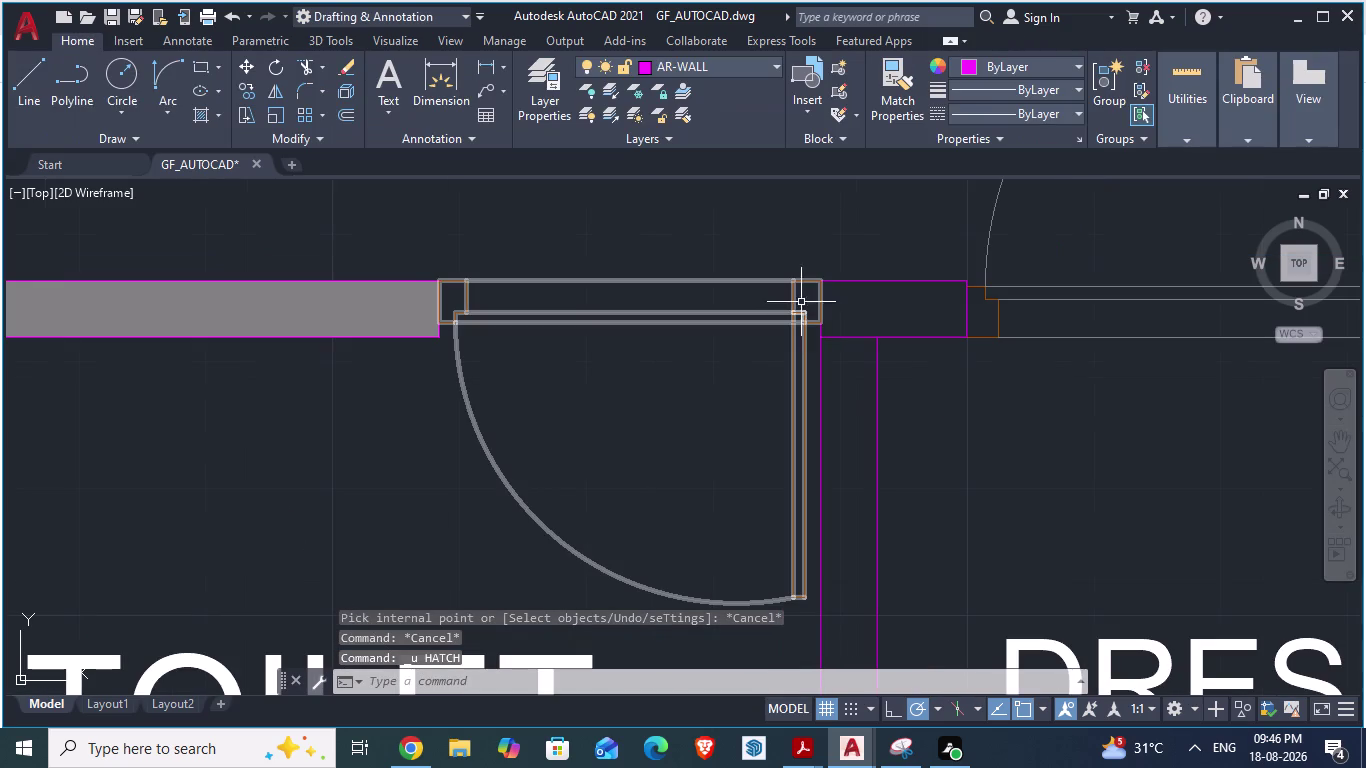
Cancel a stray selection window and restart the hatch.
click(889, 306)
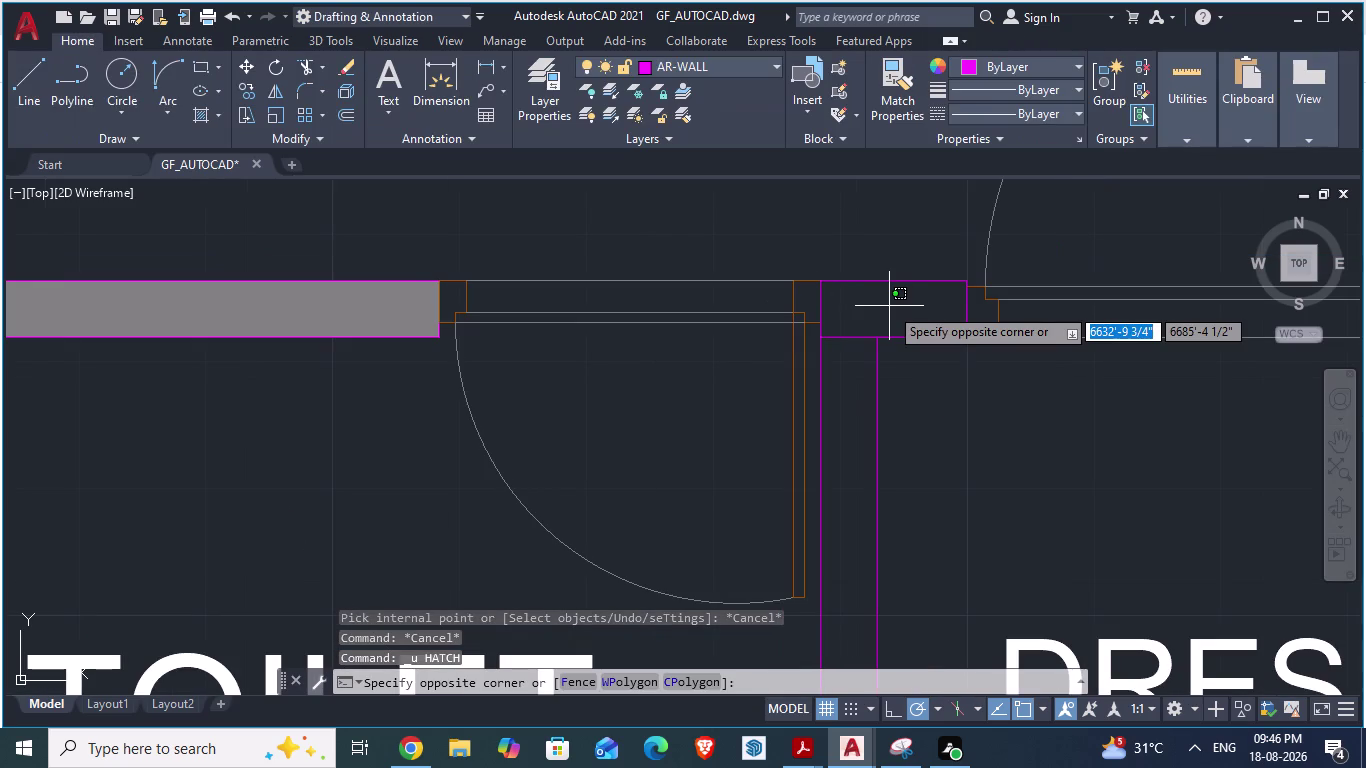
key(Escape)
key(Escape)
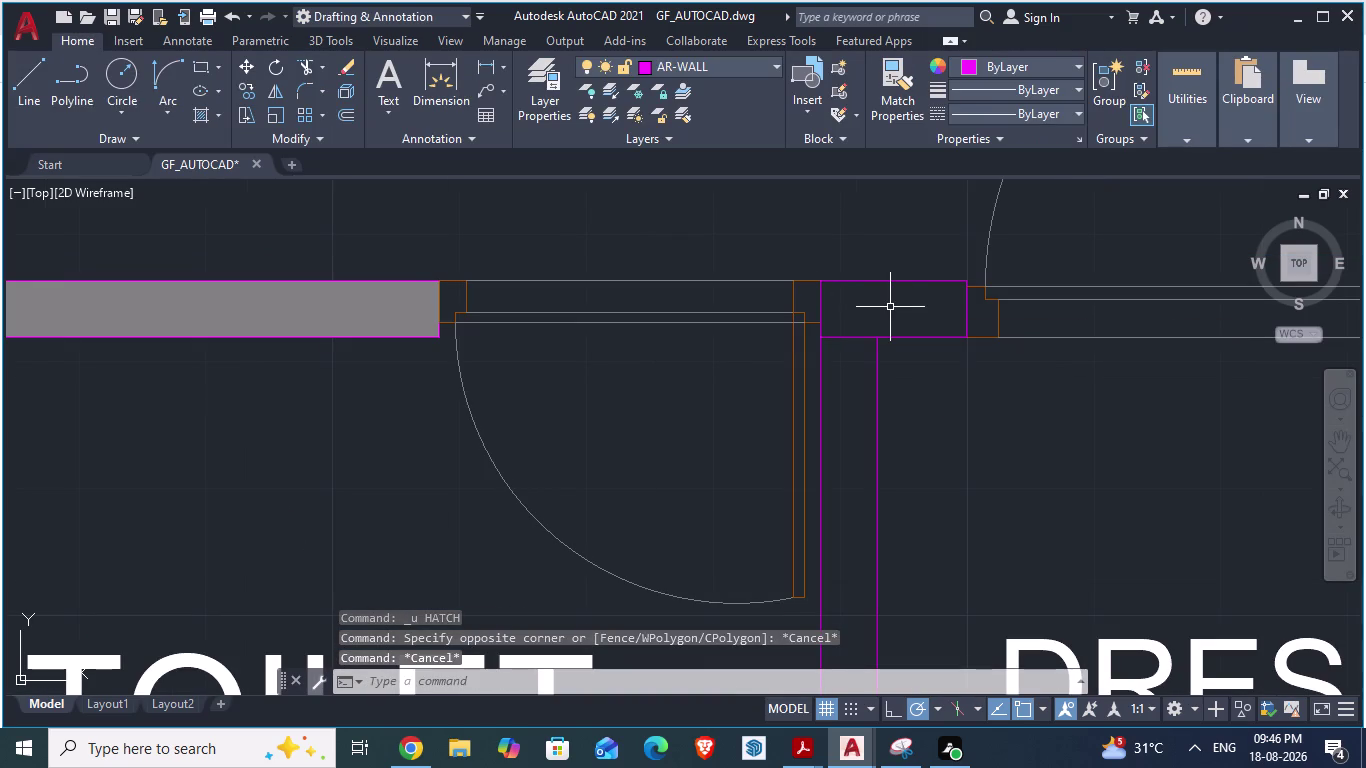
key(h)
key(Return)
scroll(up, 3)
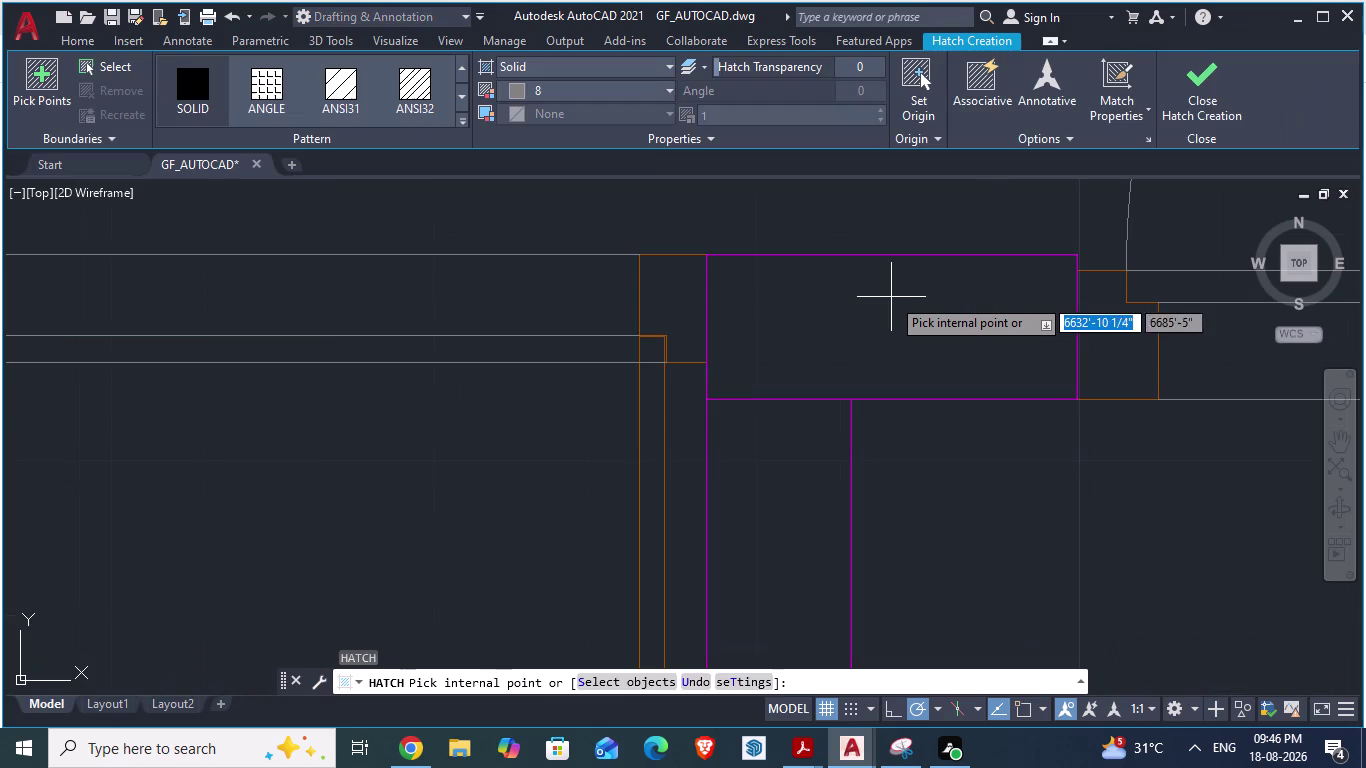
Pick inside the closed wall piece by the toilet door for solid grey hatch.
click(881, 309)
scroll(down, 3)
scroll(down, 3)
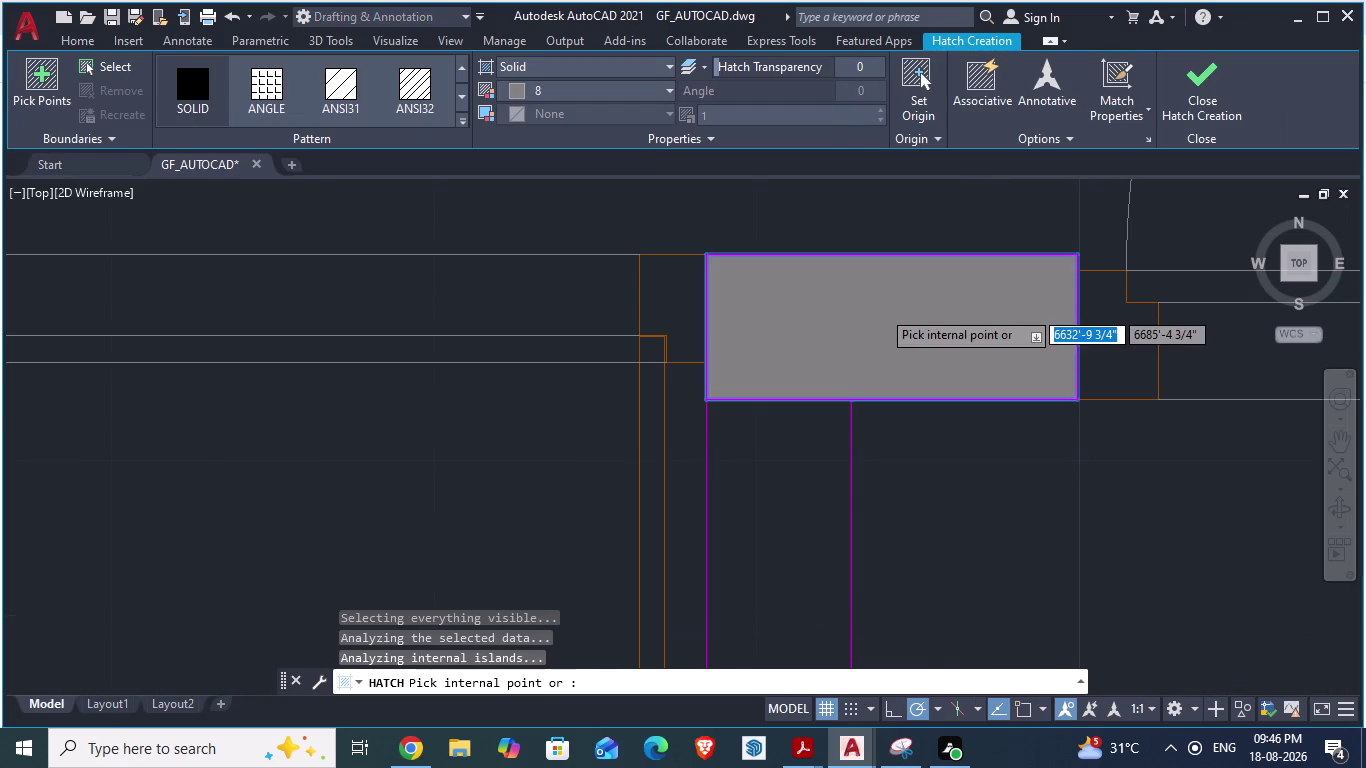
scroll(down, 3)
scroll(down, 3)
scroll(up, 3)
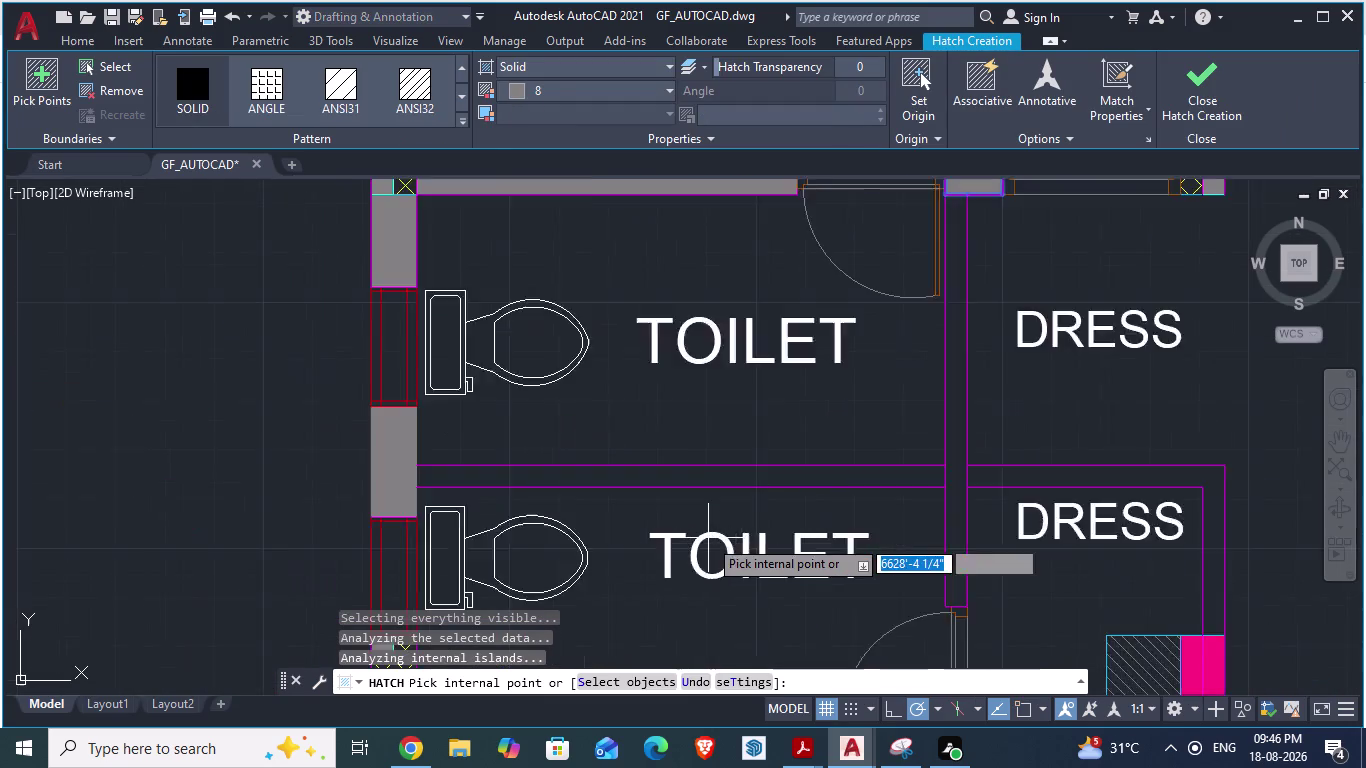
Pick inside the wall between the two toilets for the same solid fill.
click(722, 444)
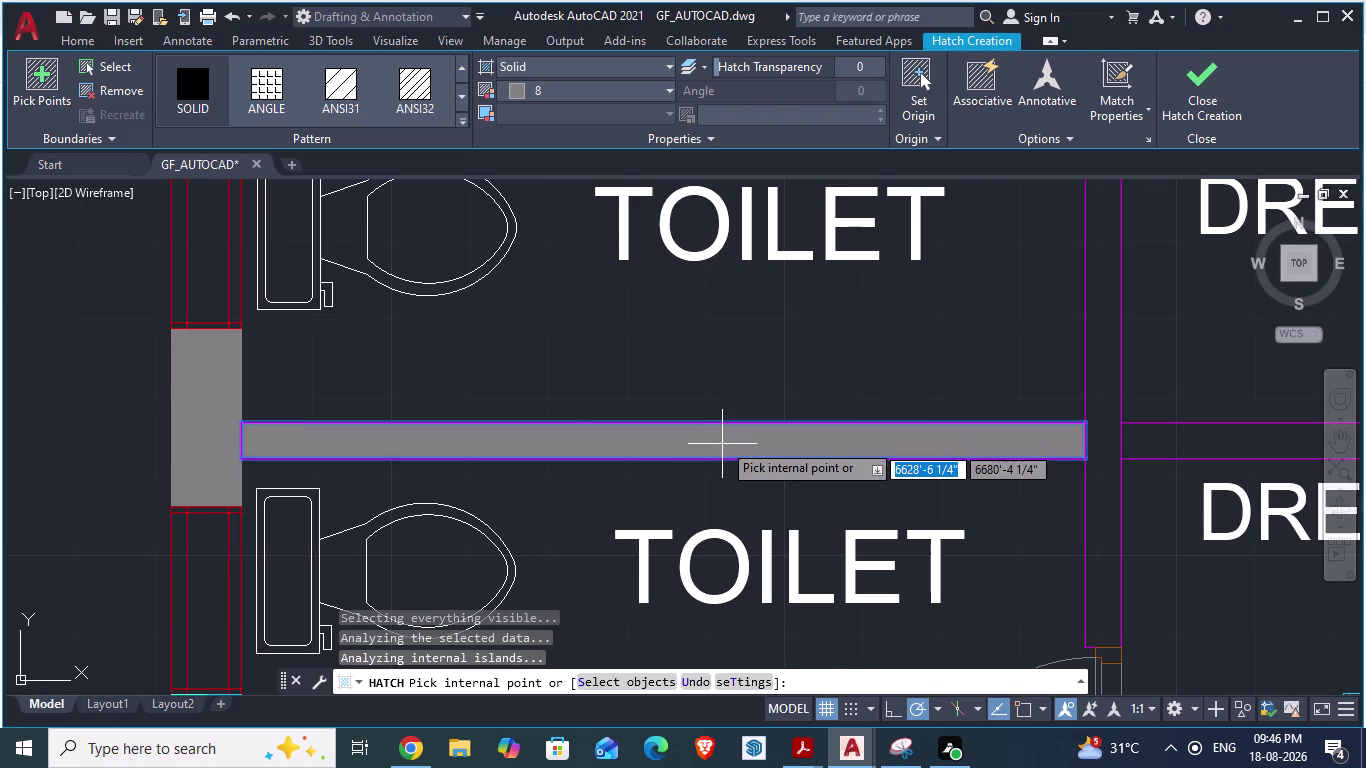
scroll(down, 3)
scroll(up, 3)
scroll(up, 3)
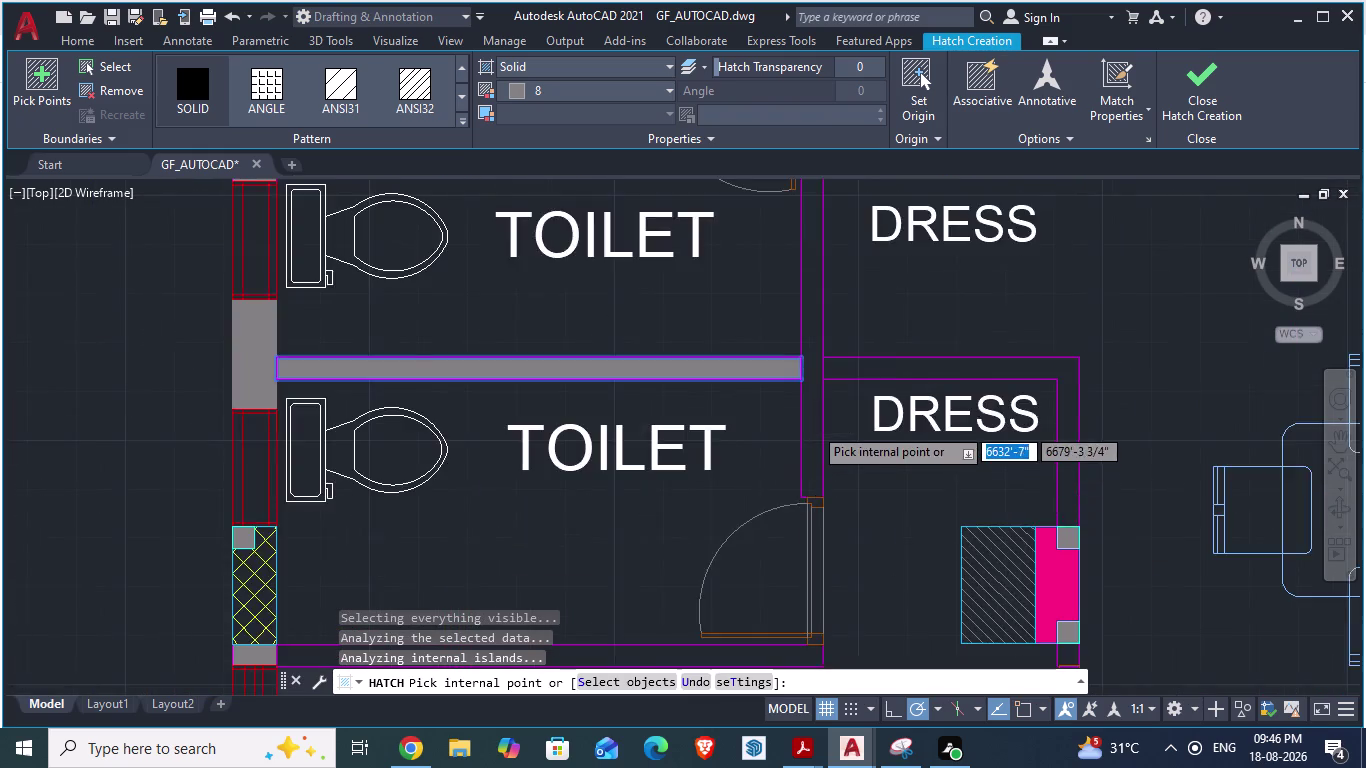
scroll(up, 3)
scroll(up, 3)
scroll(down, 3)
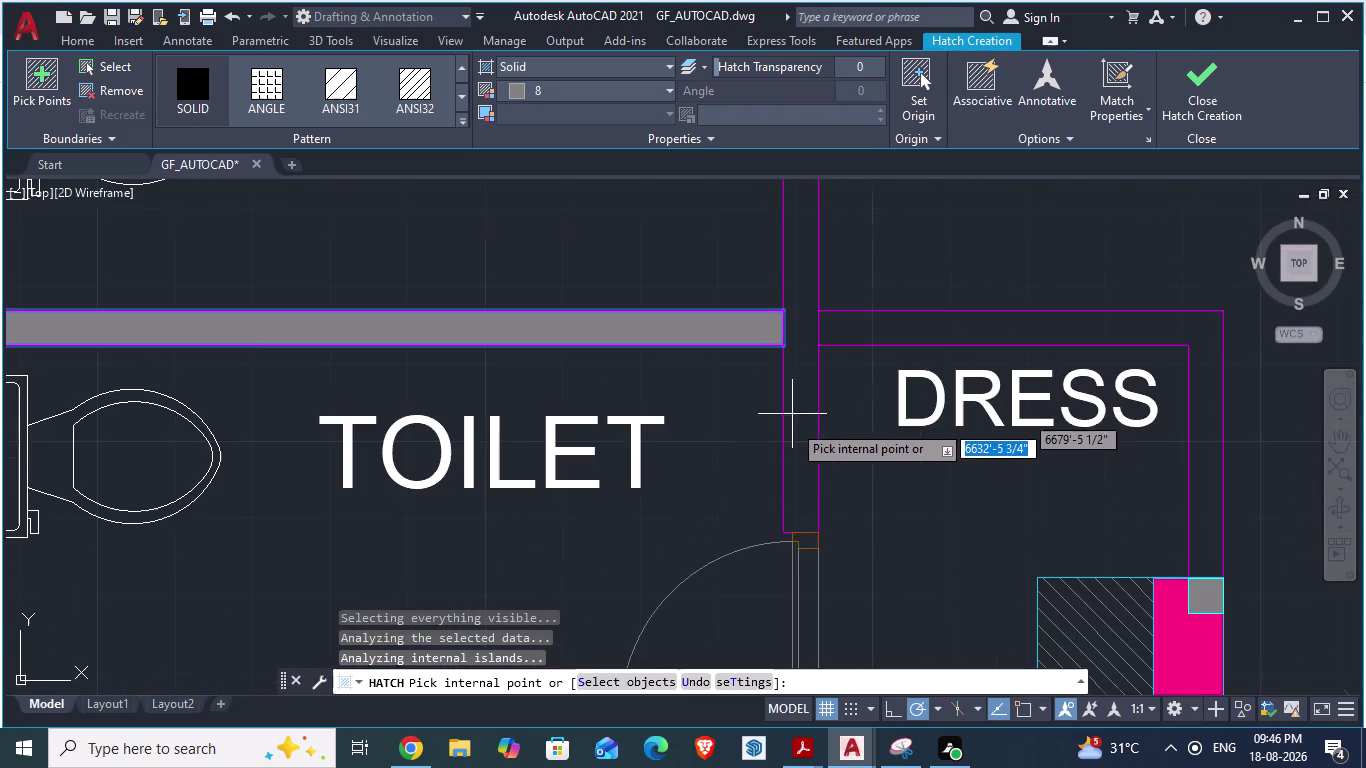
scroll(up, 3)
scroll(up, 3)
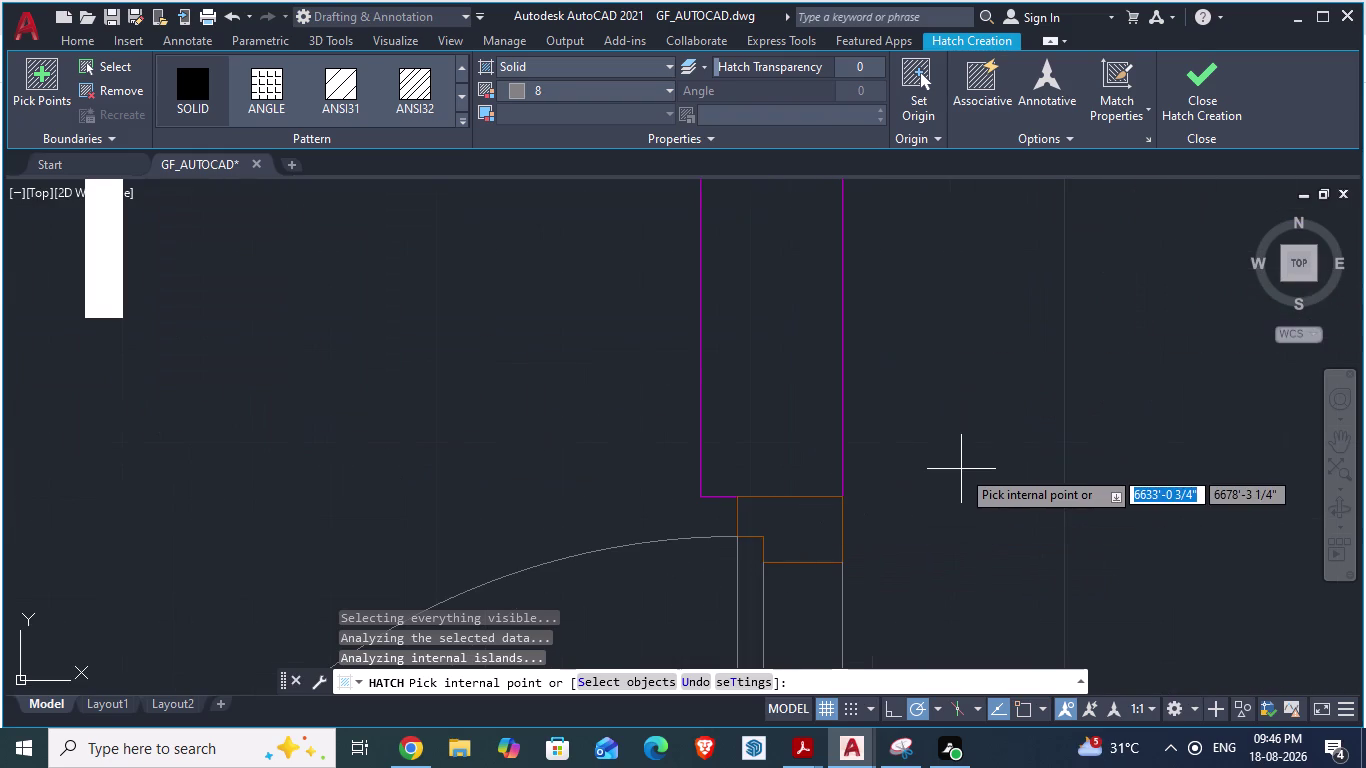
Cancel the pending hatch and select the vertical dress-wall line.
key(l)
key(Return)
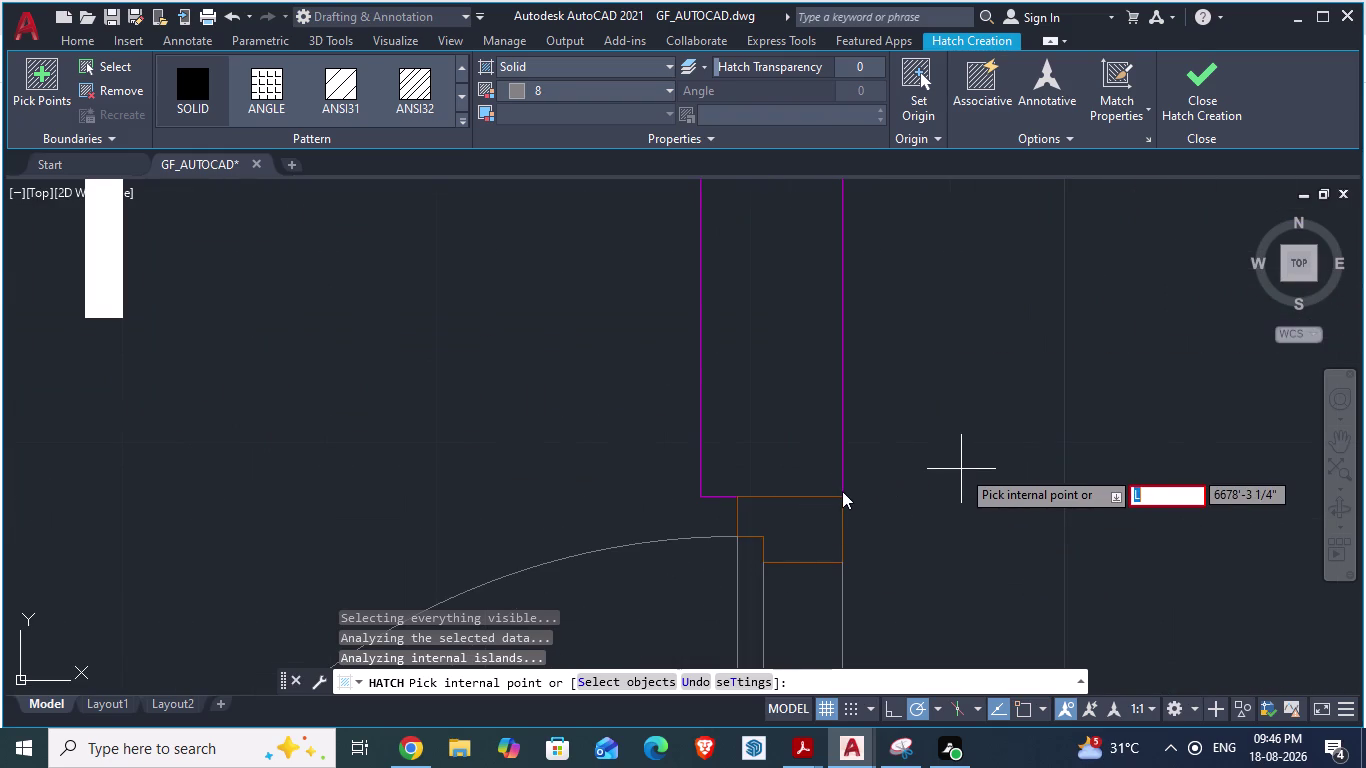
key(Escape)
key(Escape)
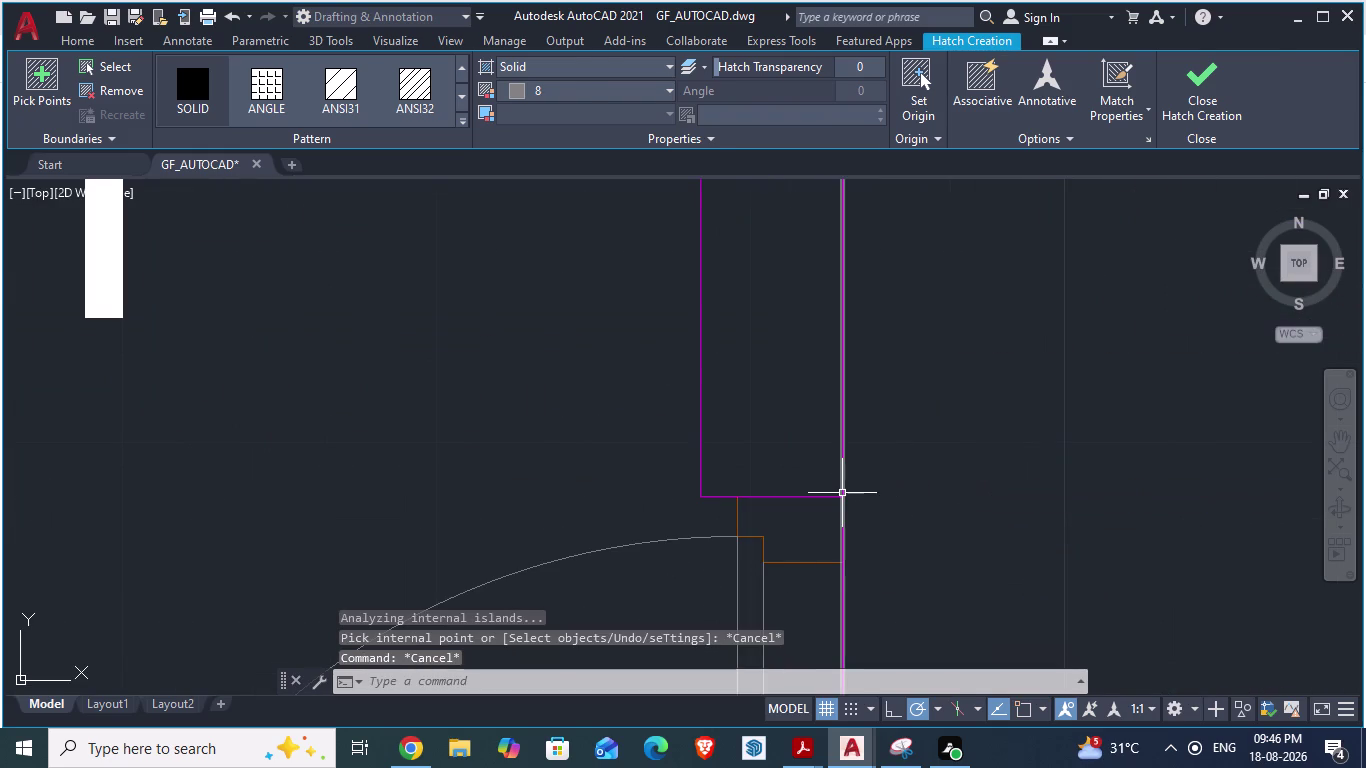
scroll(down, 3)
scroll(up, 3)
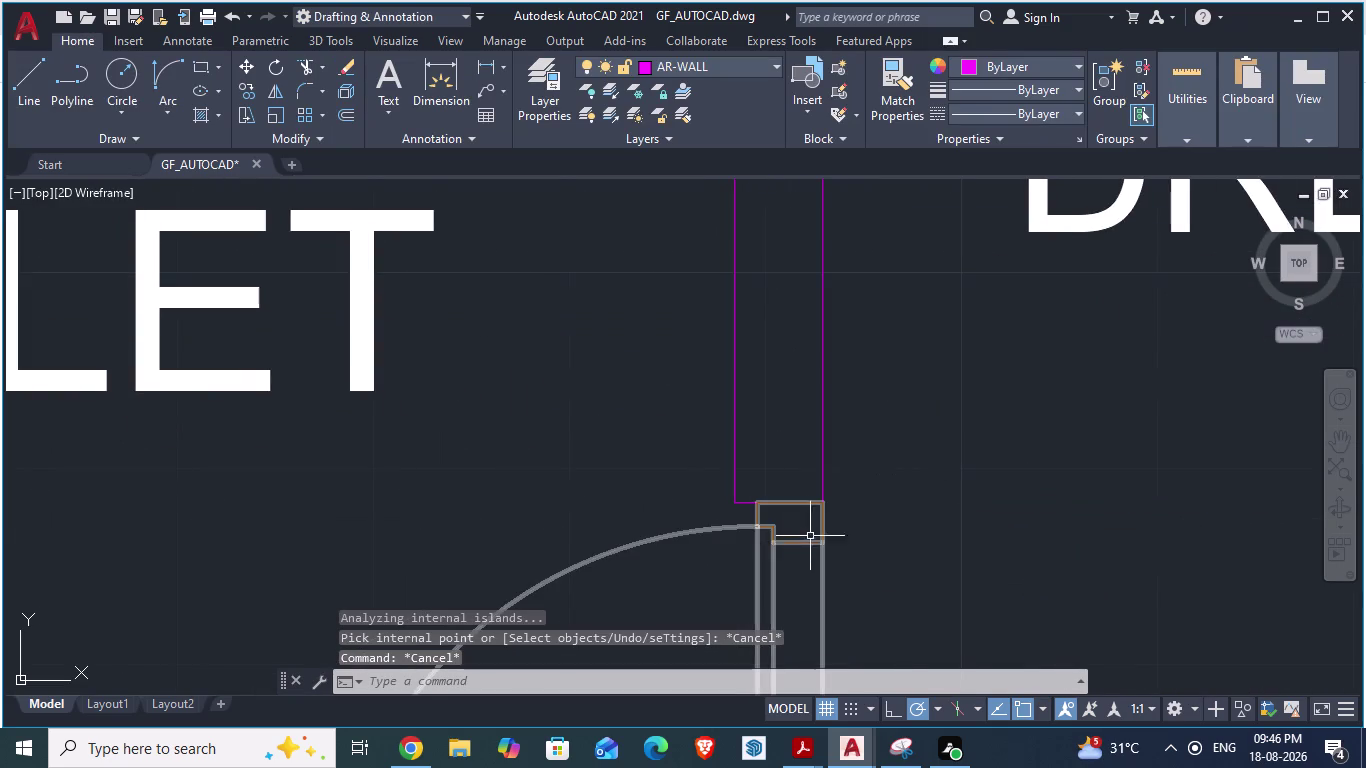
scroll(down, 3)
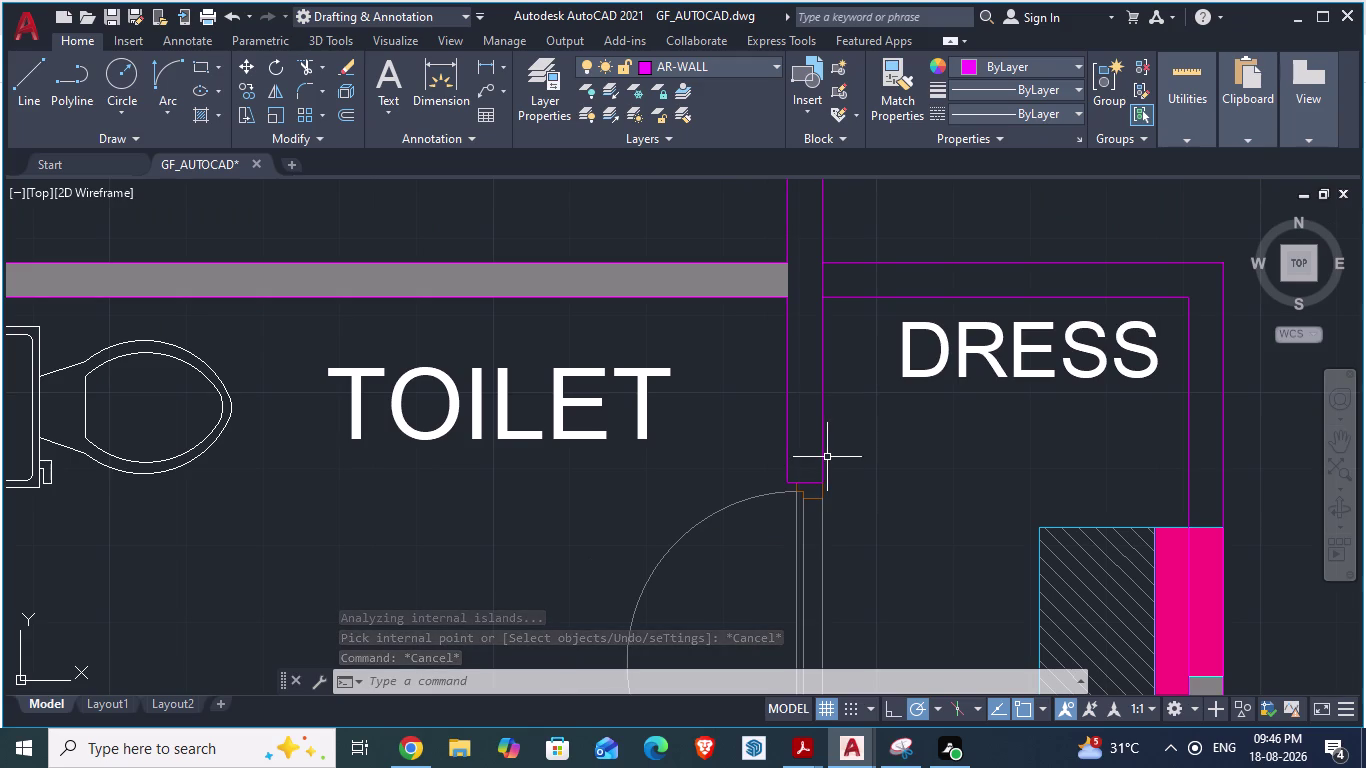
click(820, 456)
scroll(down, 3)
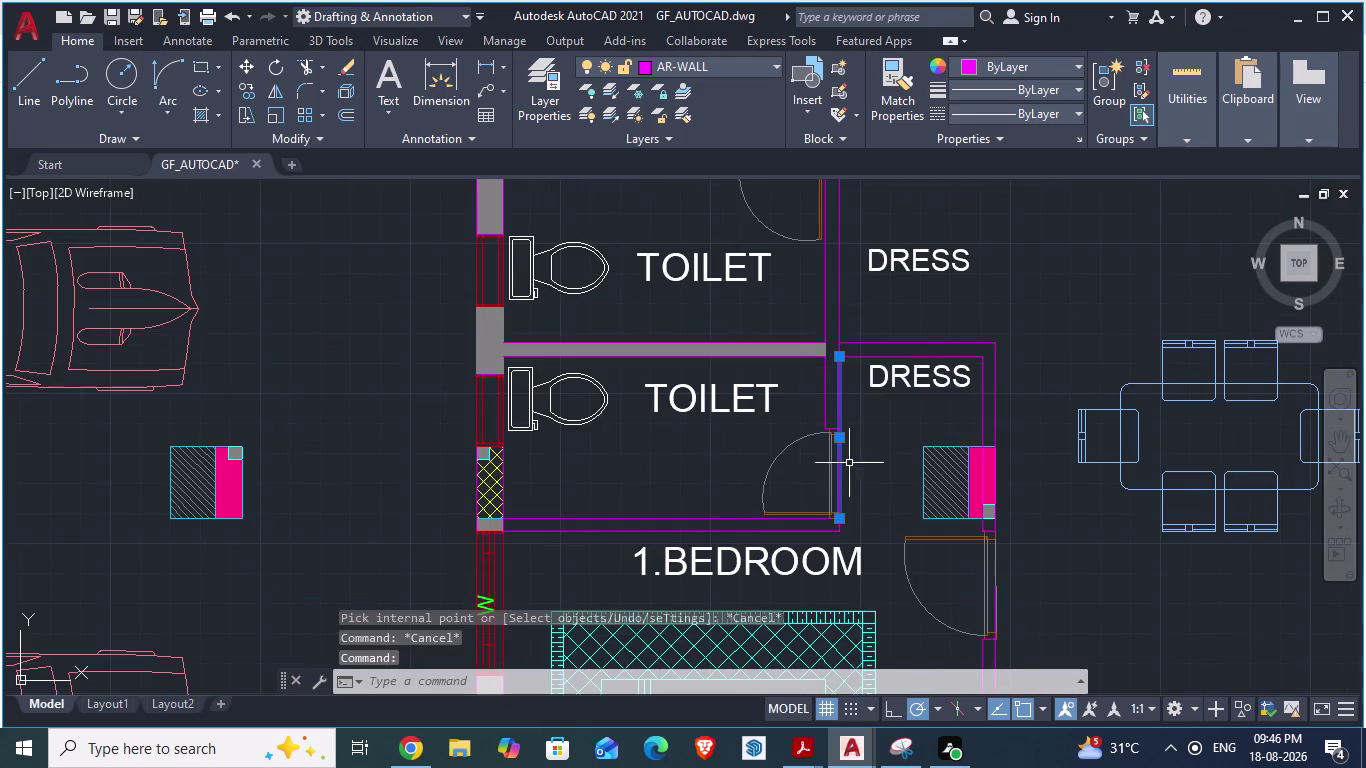
scroll(up, 3)
scroll(down, 3)
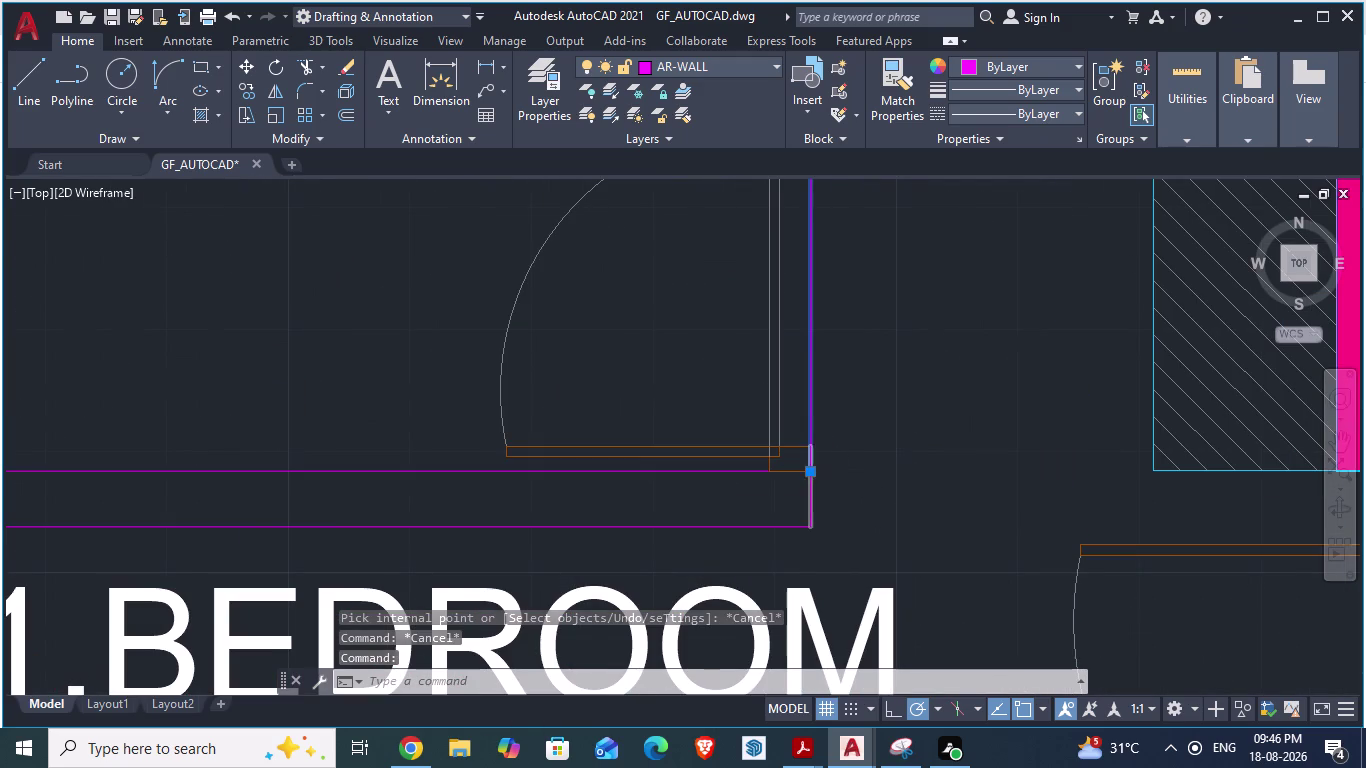
scroll(down, 3)
scroll(up, 3)
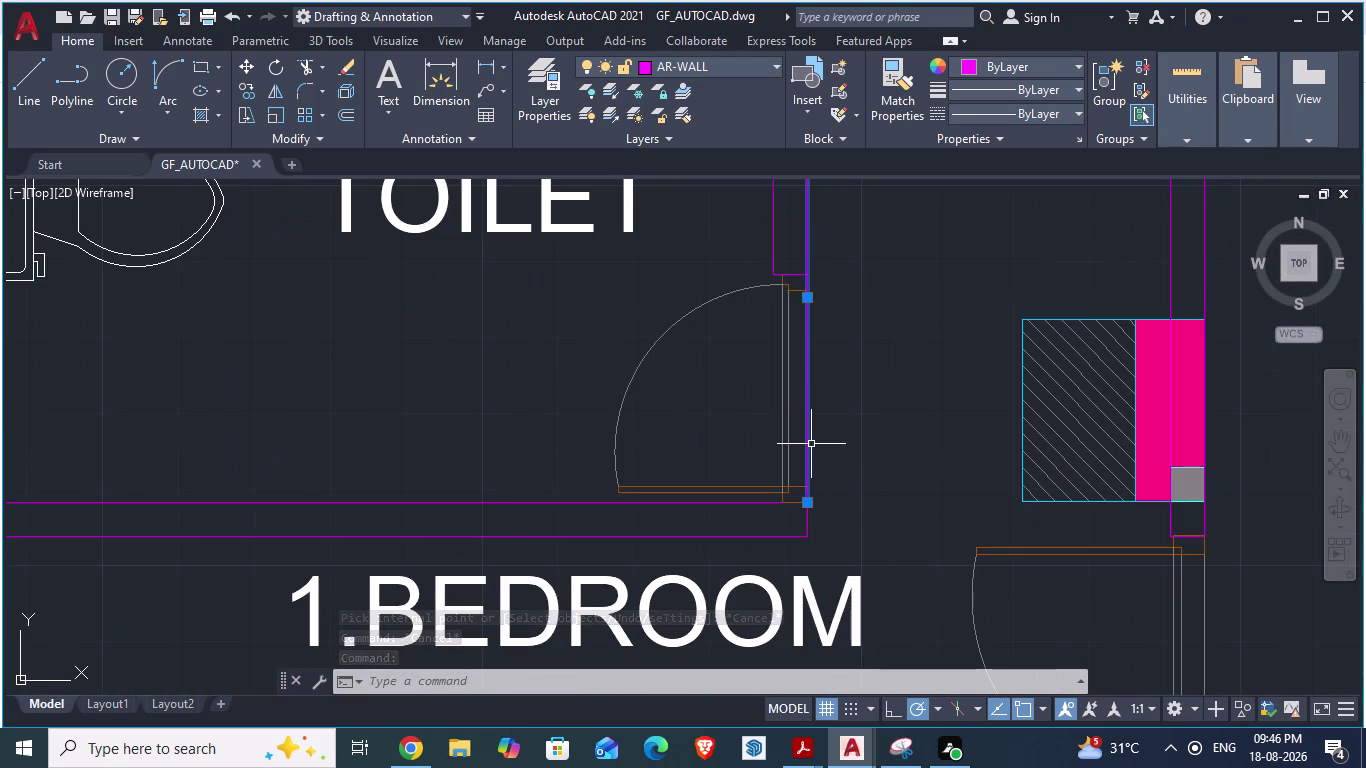
key(Delete)
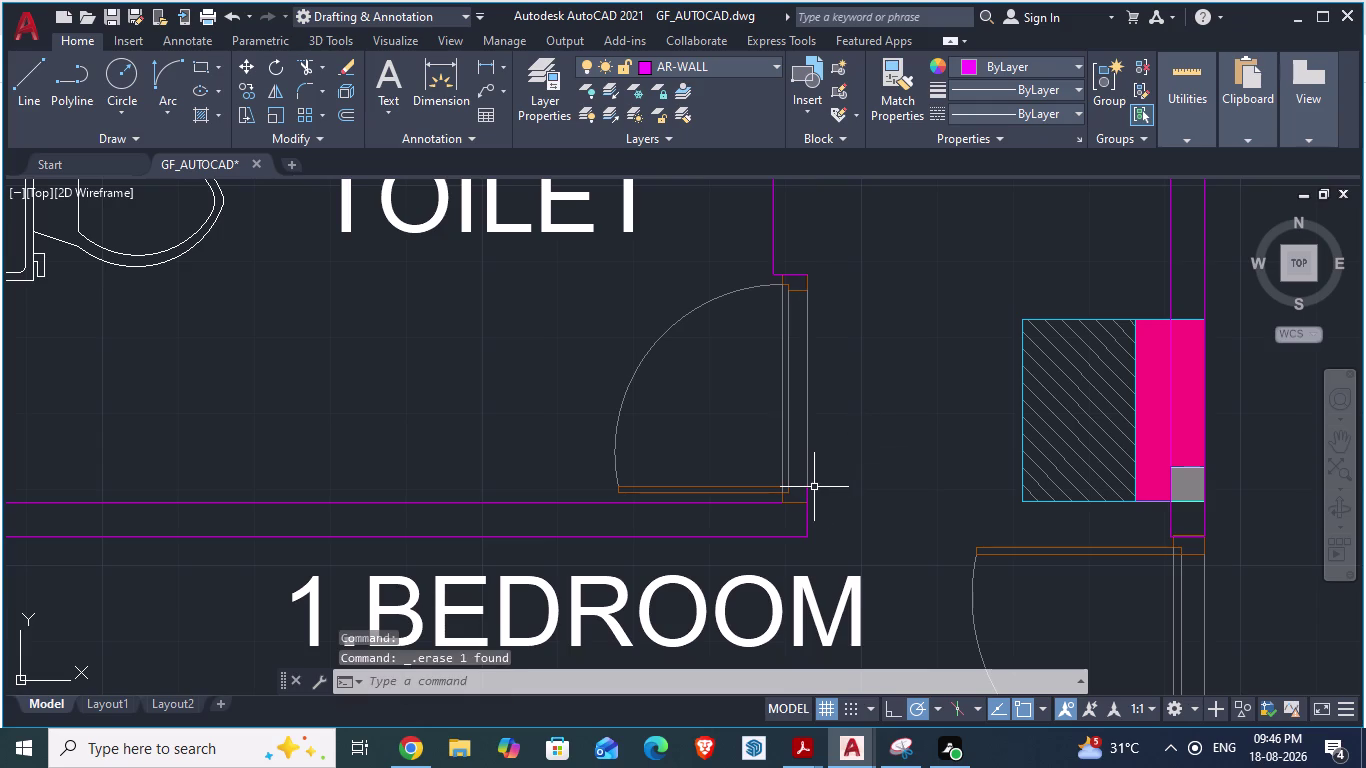
key(ctrl+z)
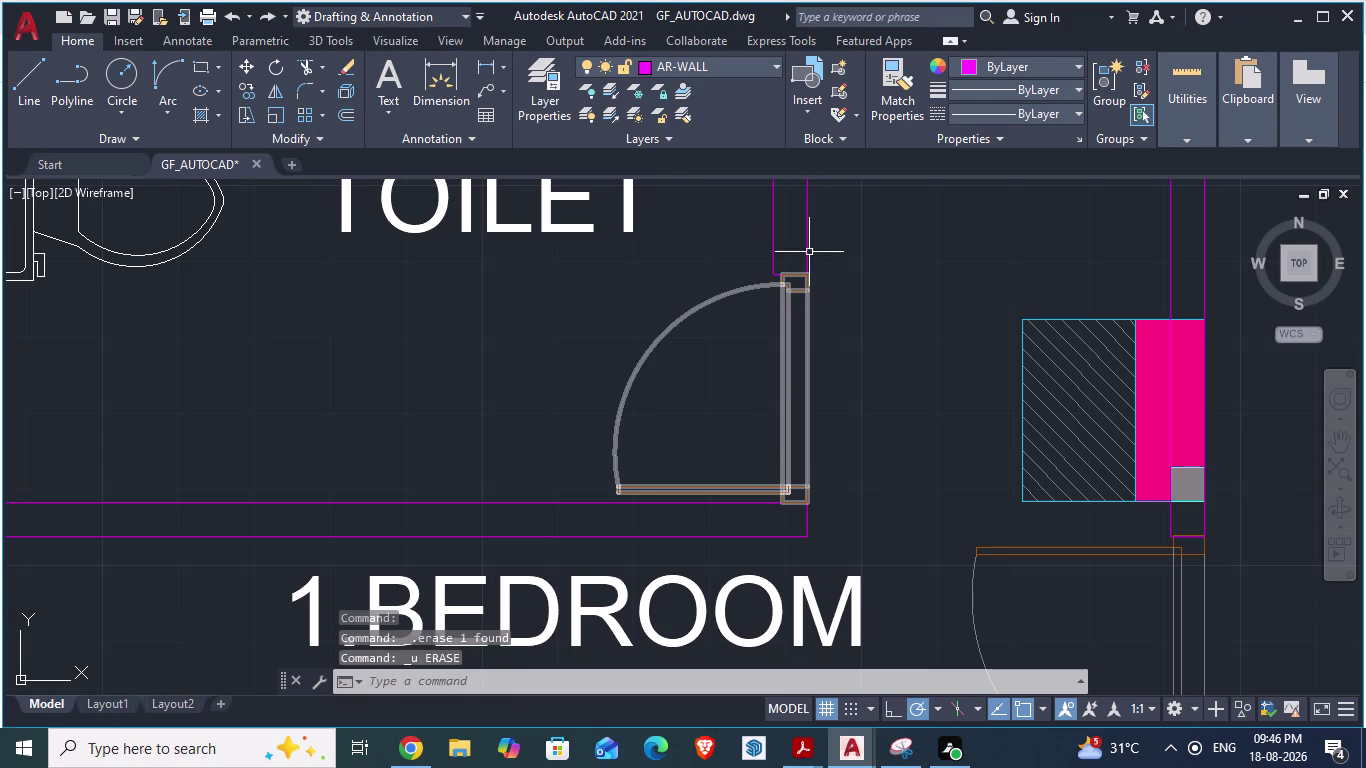
click(805, 229)
text(TR)
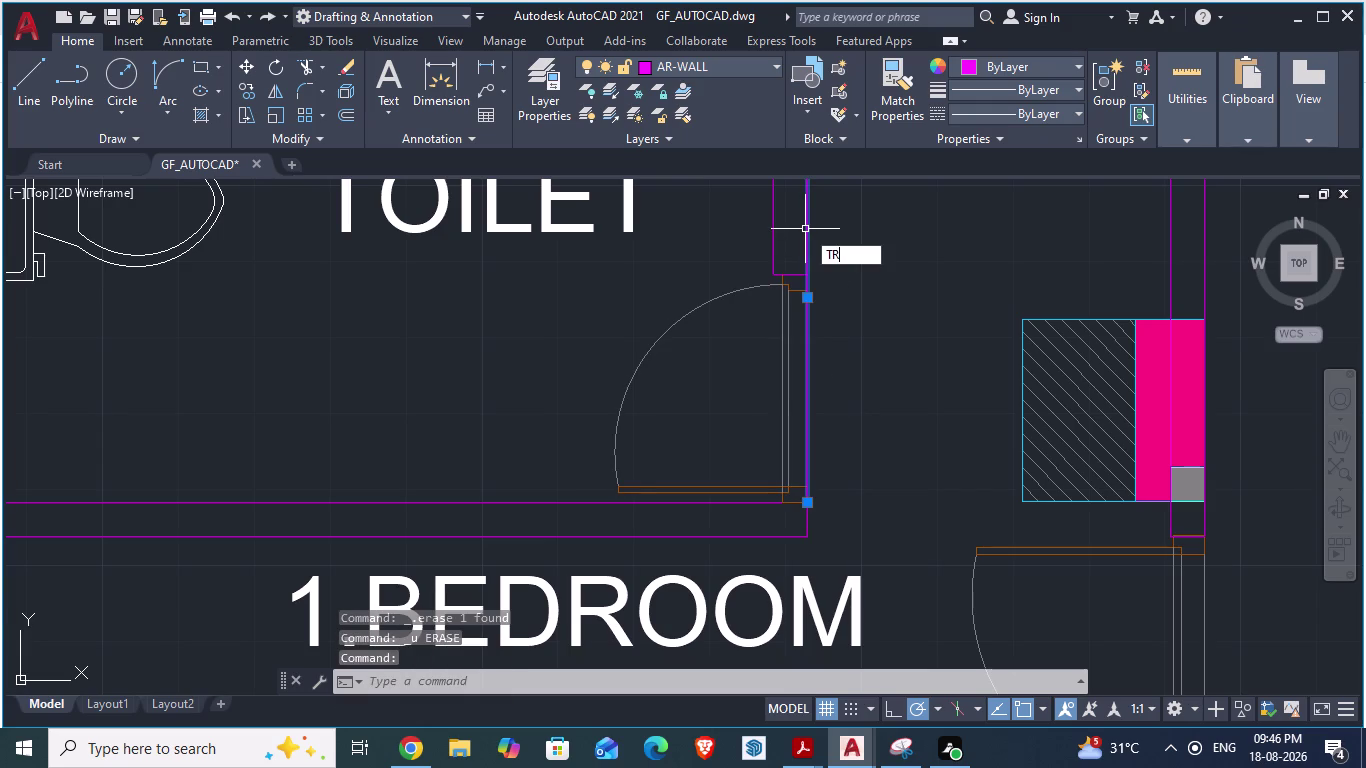
key(Return)
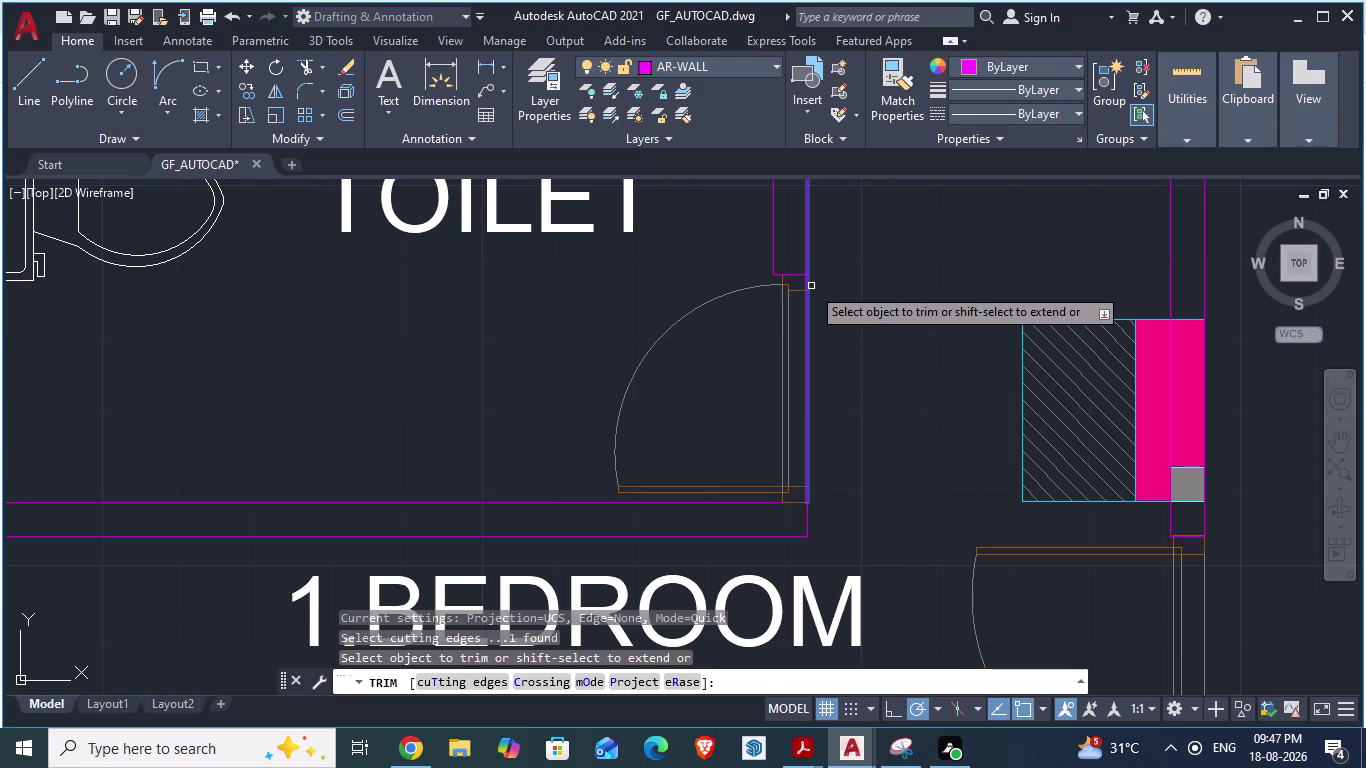
triple_click(808, 483)
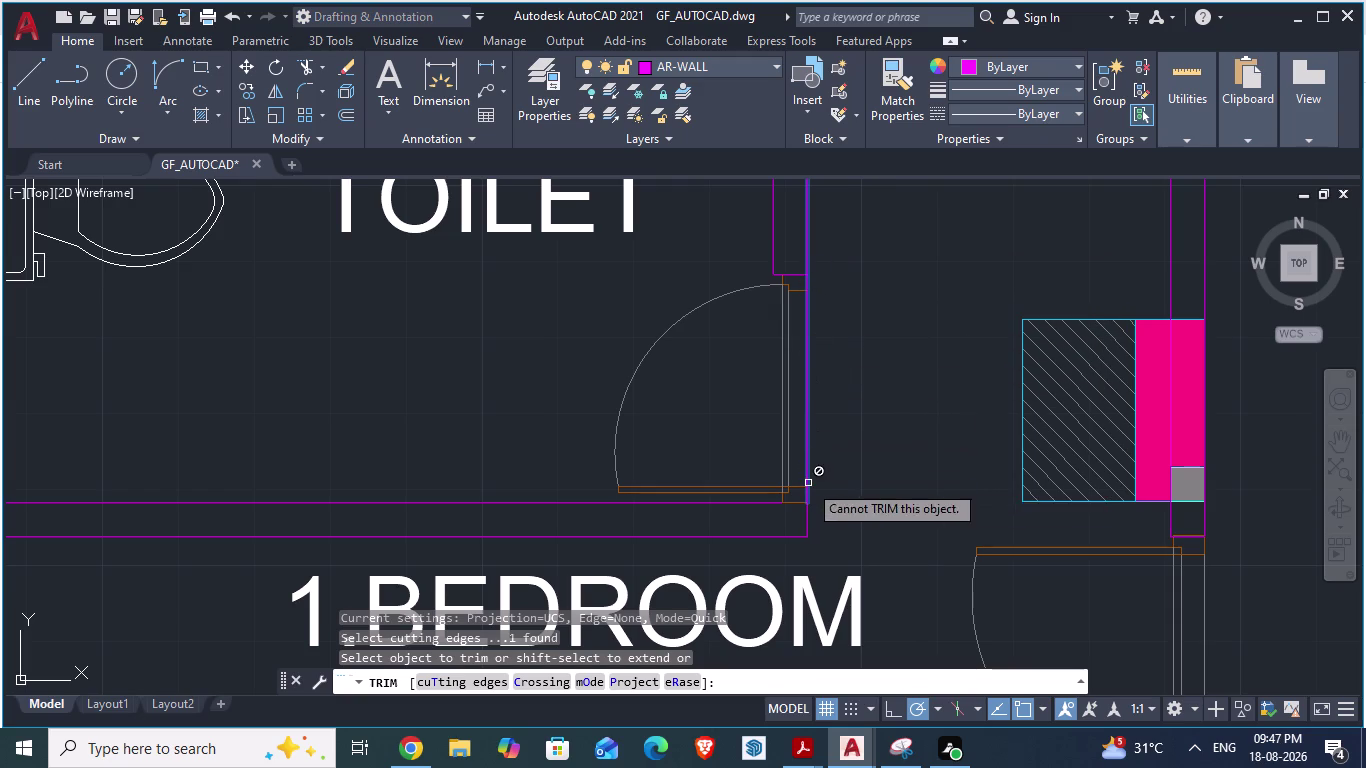
click(808, 483)
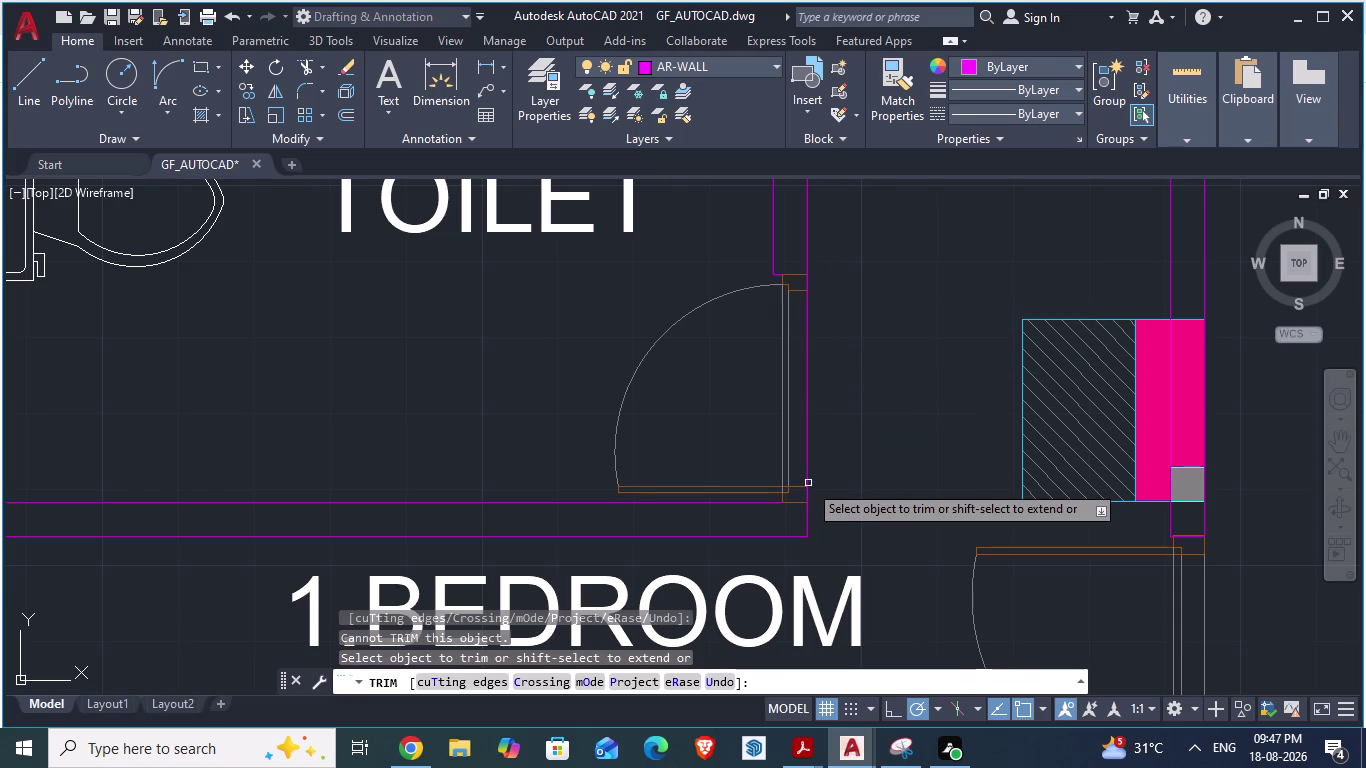
key(Escape)
click(811, 395)
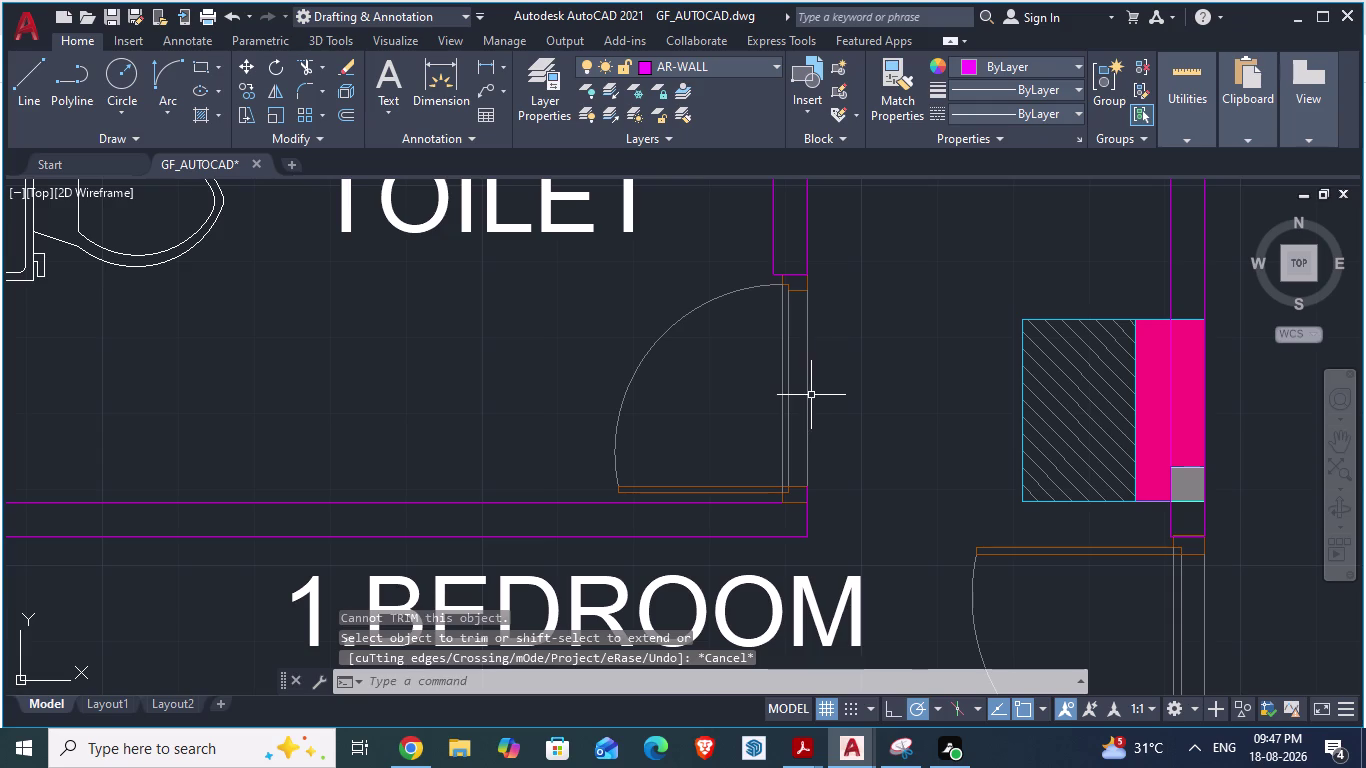
scroll(down, 3)
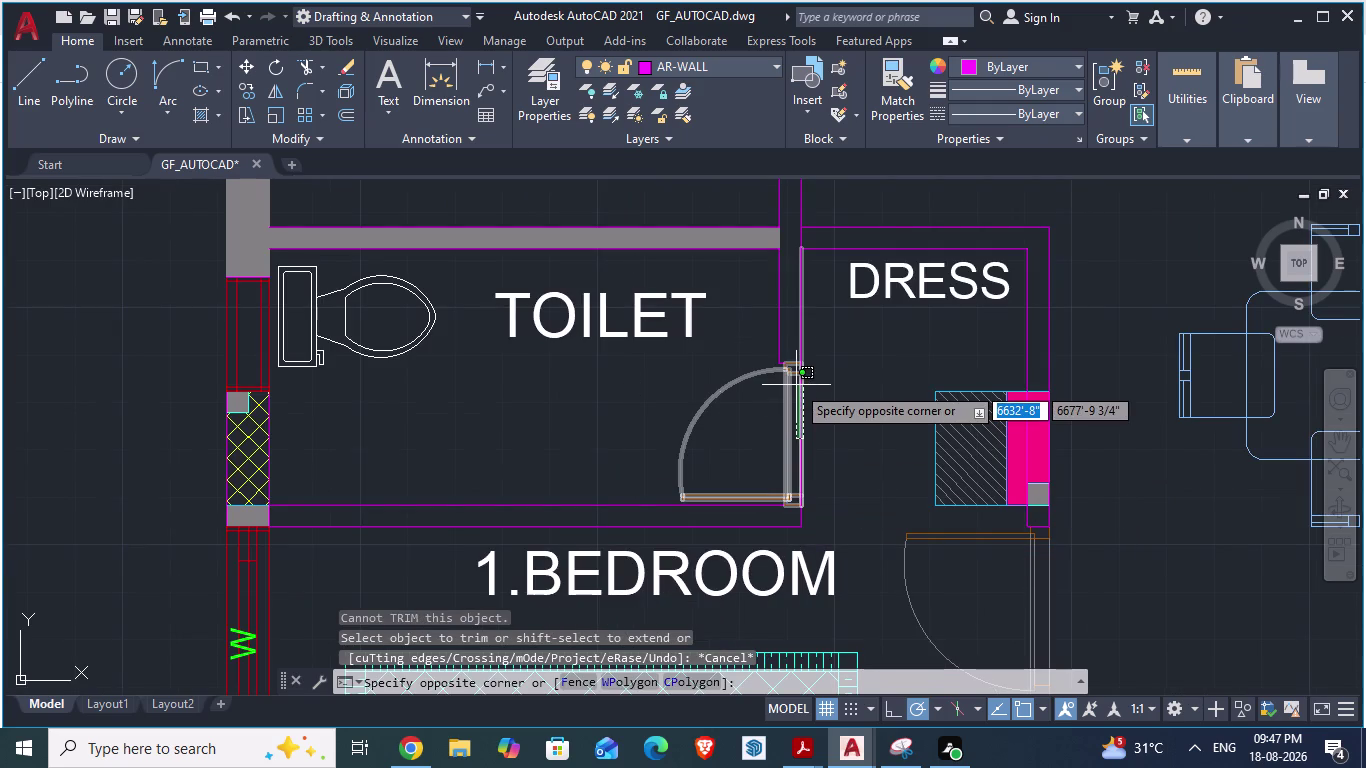
Stretch the toilet–dress wall line's bottom grip up to end above the door opening.
key(Escape)
click(801, 340)
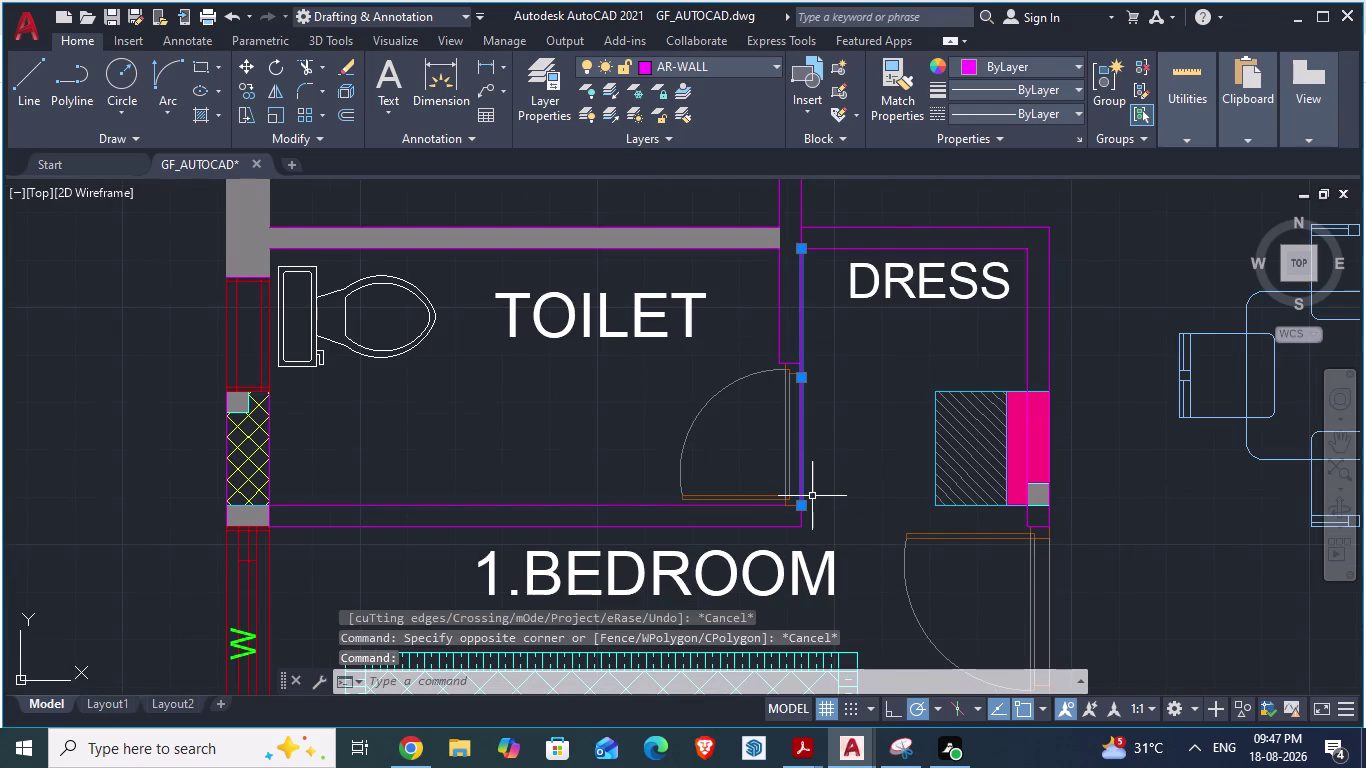
drag(803, 506, 812, 387)
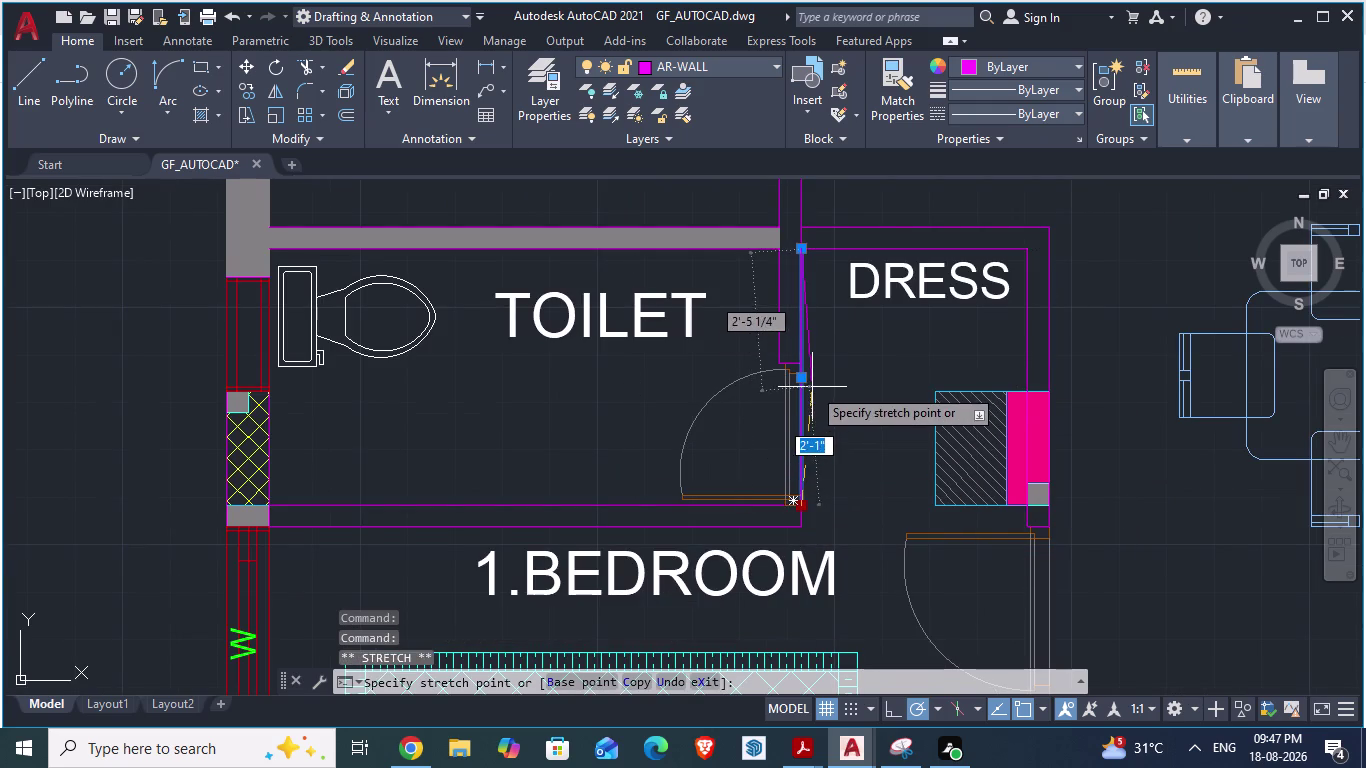
drag(812, 387, 800, 379)
click(799, 379)
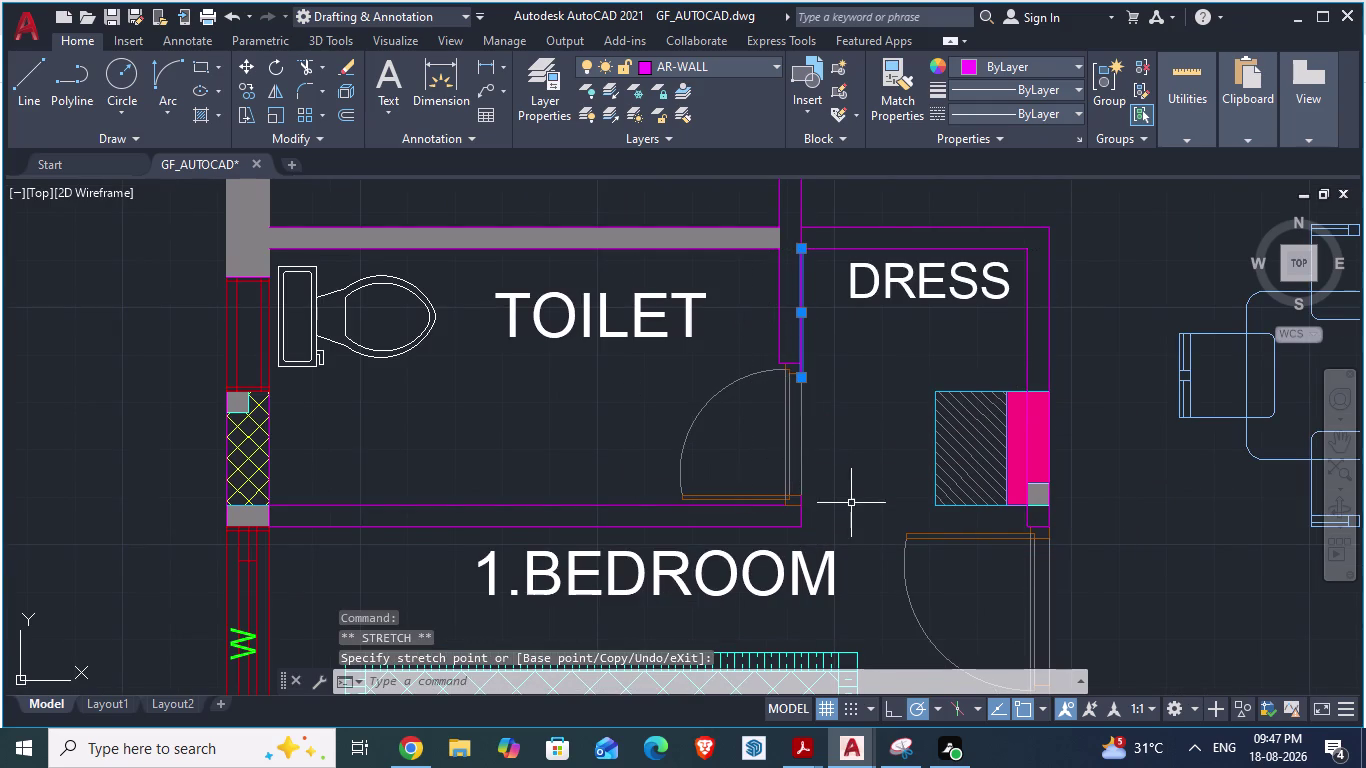
scroll(up, 3)
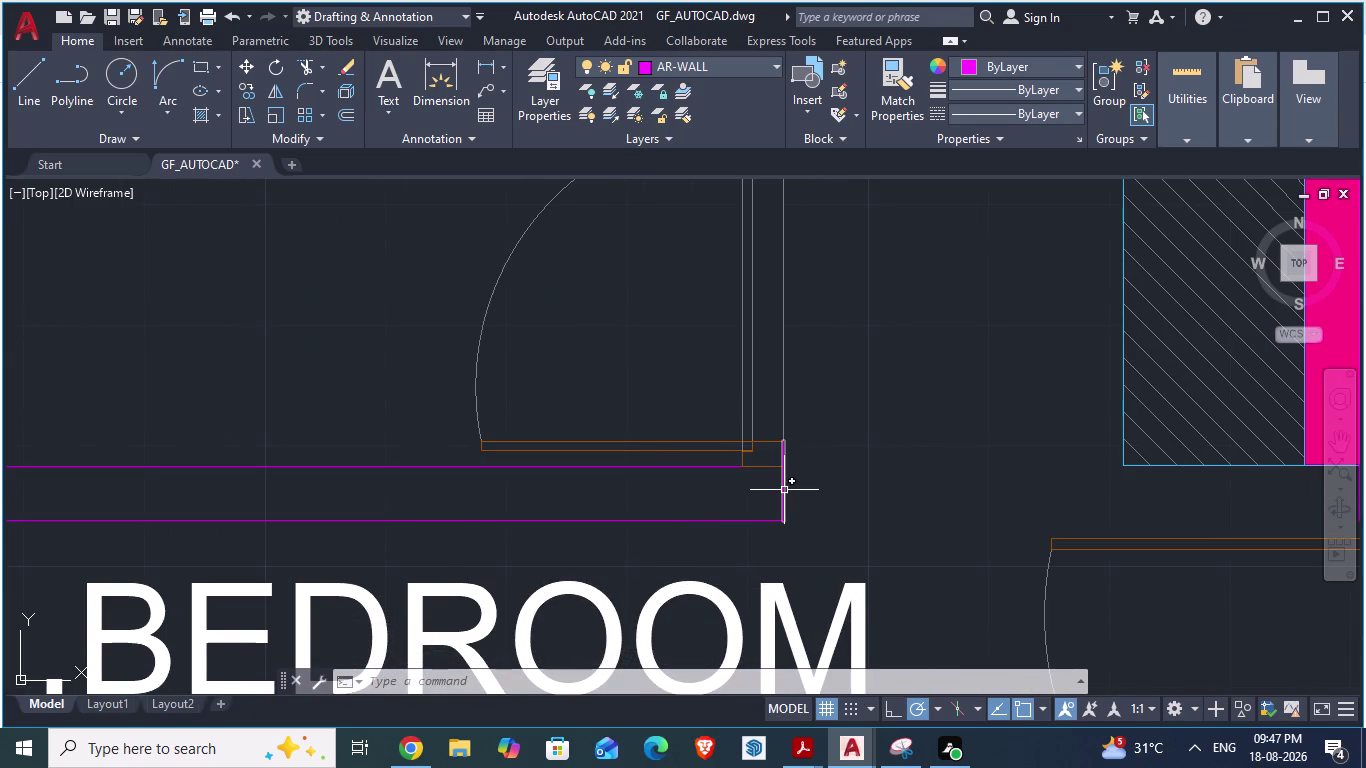
Delete the short wall-end lines below the toilet door and draw new closing lines.
click(784, 490)
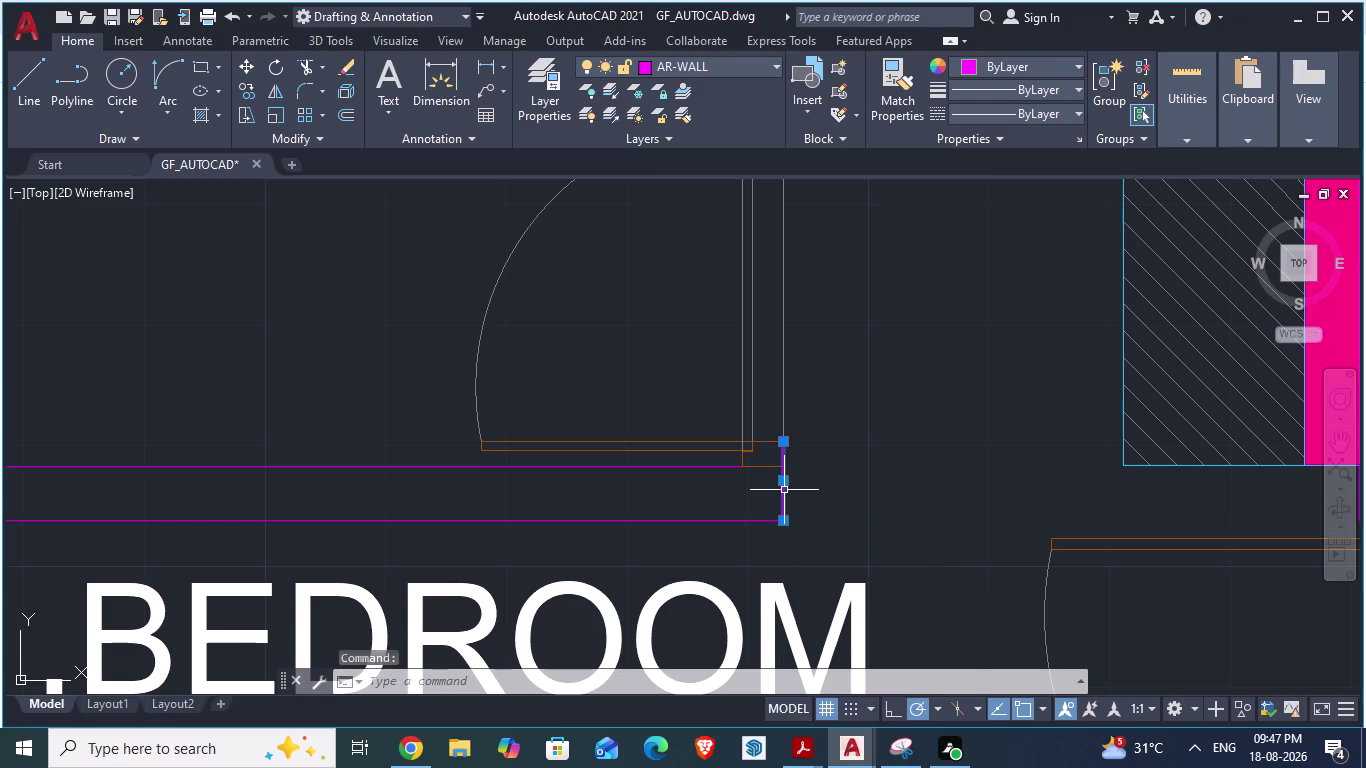
key(Delete)
key(l)
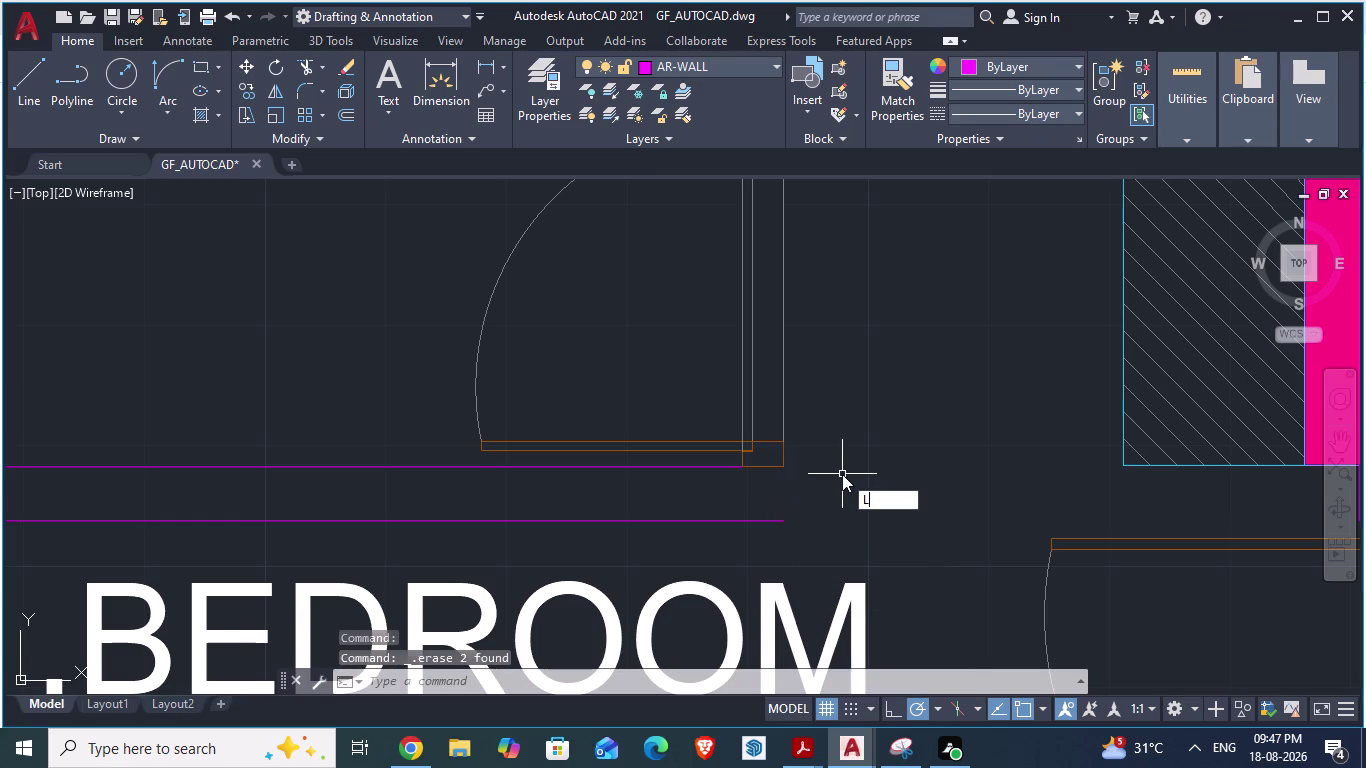
key(Return)
click(783, 519)
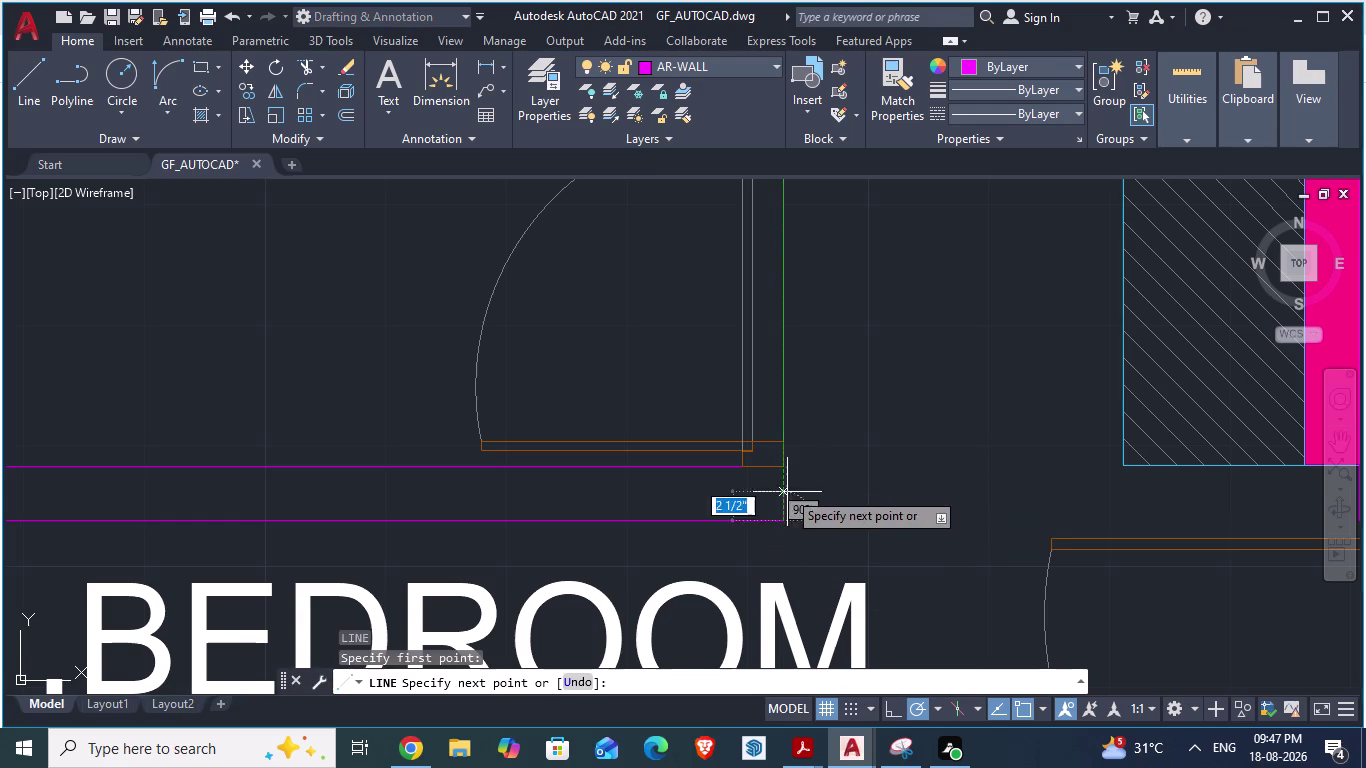
click(787, 470)
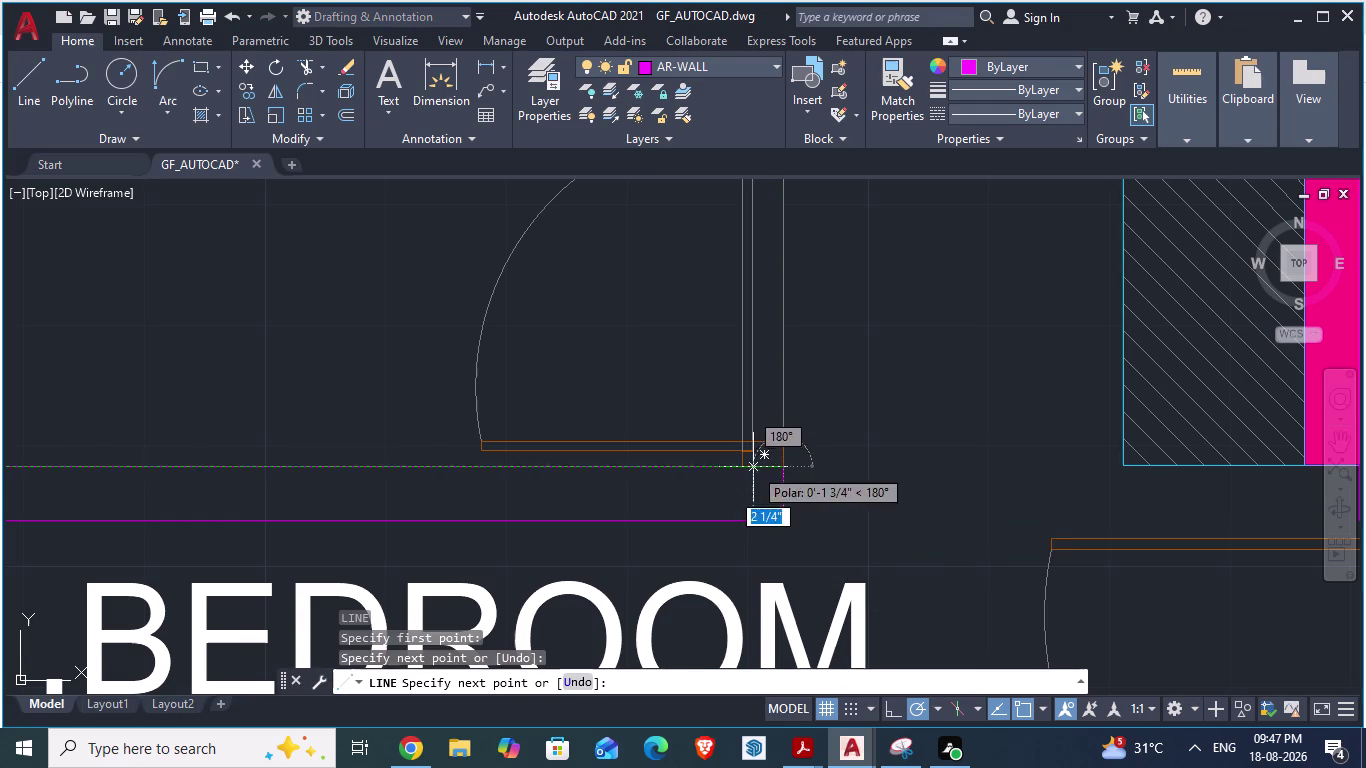
click(743, 467)
key(Return)
Clear the stray selection window and any pending commands.
scroll(down, 3)
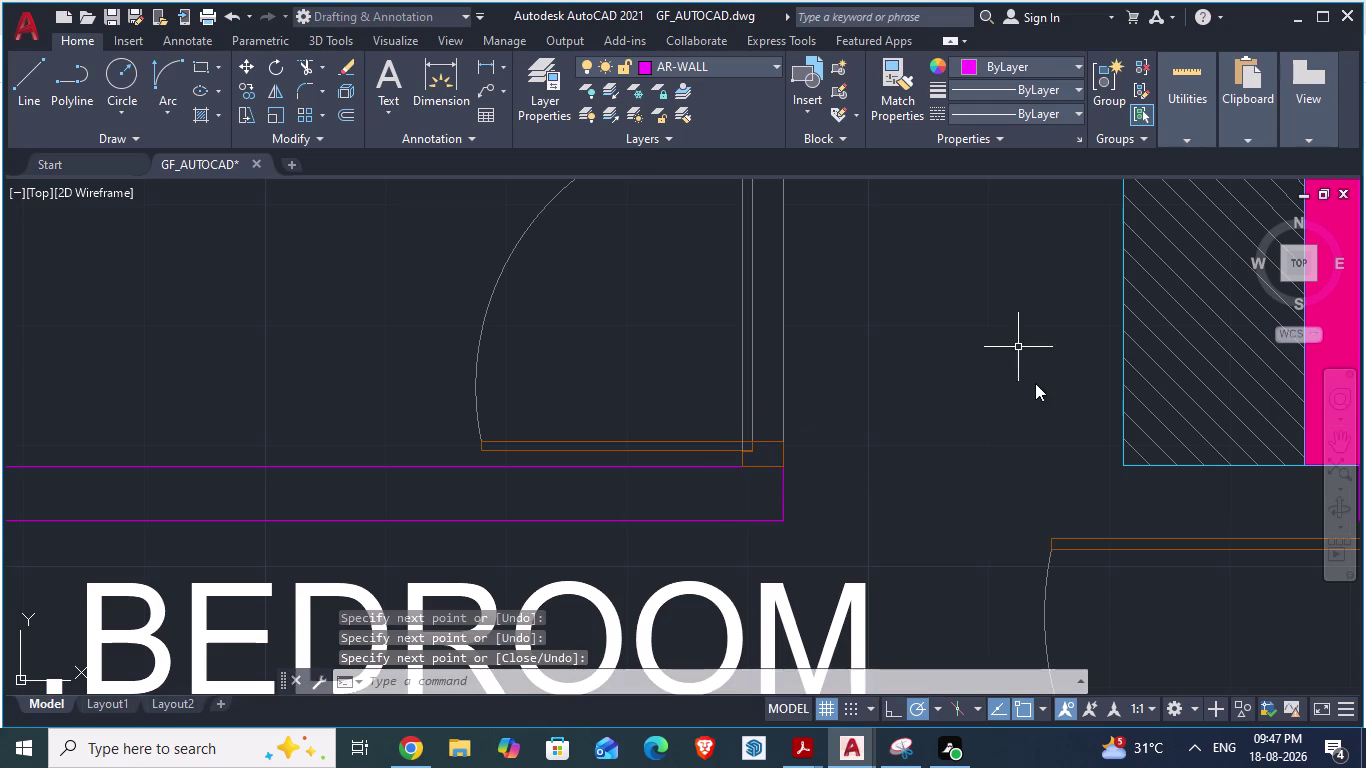
scroll(down, 3)
key(Escape)
scroll(up, 3)
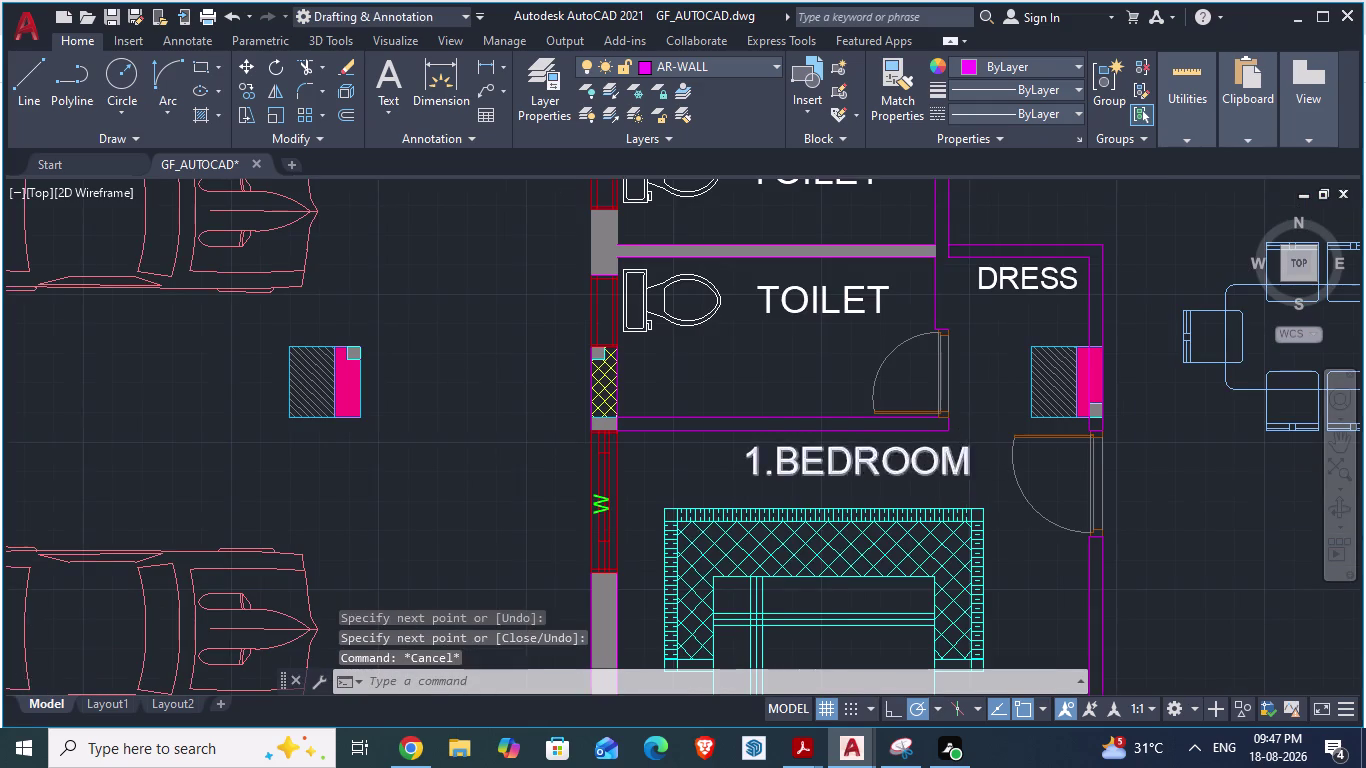
scroll(up, 3)
click(868, 400)
scroll(up, 3)
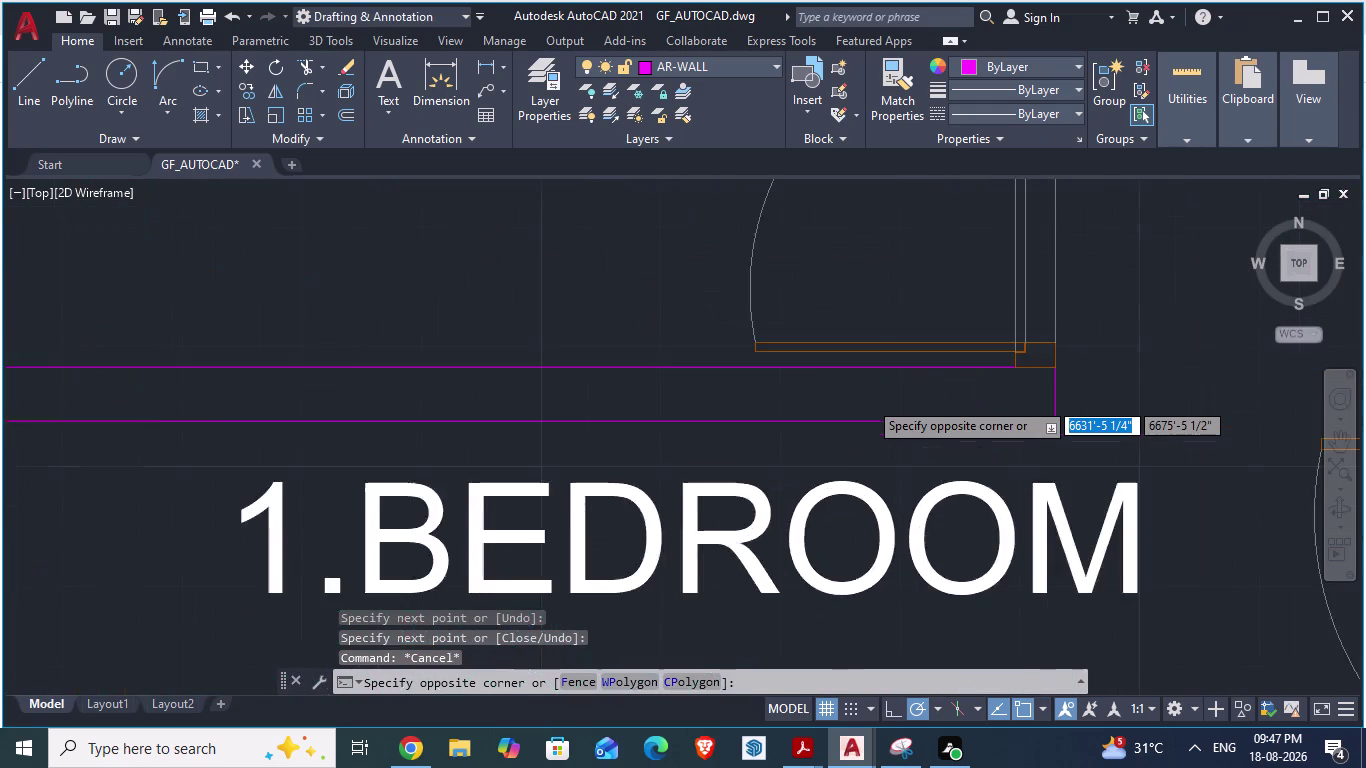
key(Escape)
key(Escape)
key(Escape)
Start a SOLID colour-8 hatch and pick inside the wall strip below the toilet.
key(h)
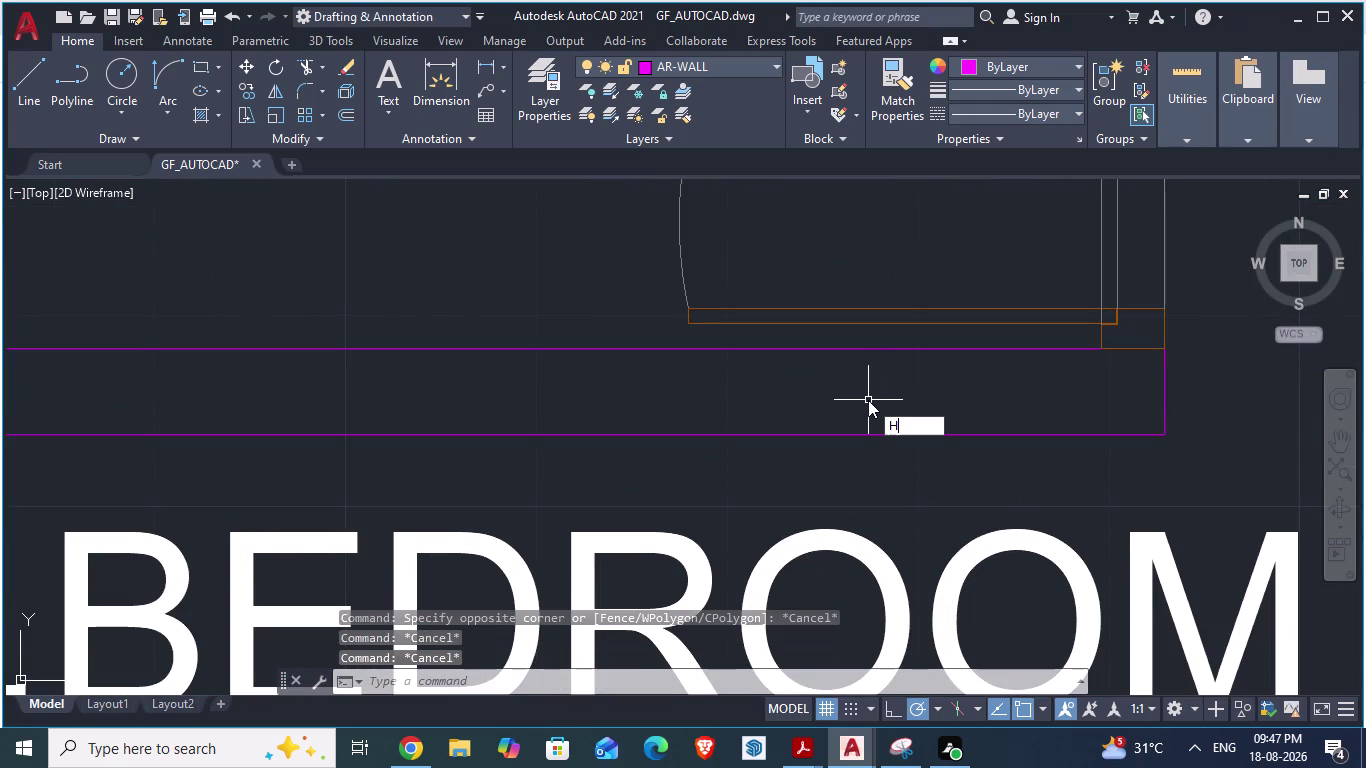
key(Return)
click(868, 400)
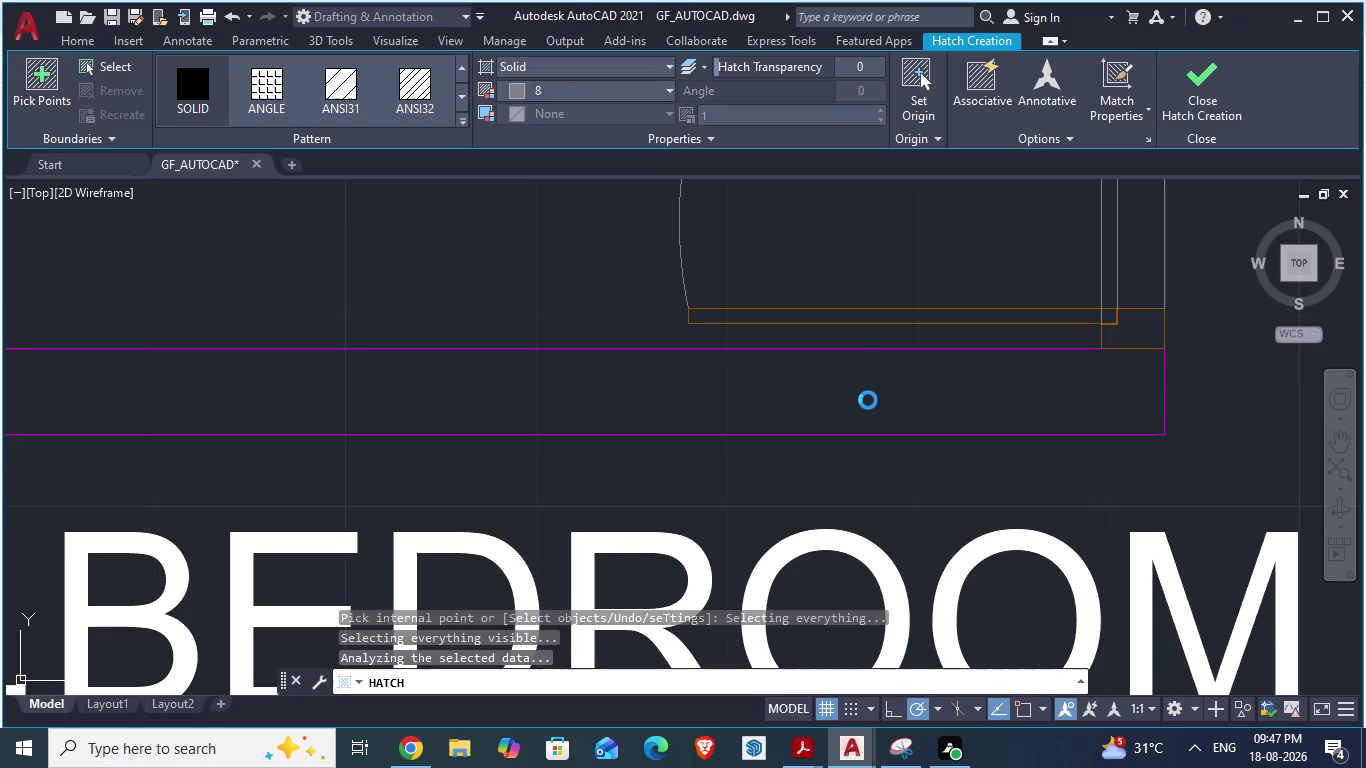
scroll(down, 3)
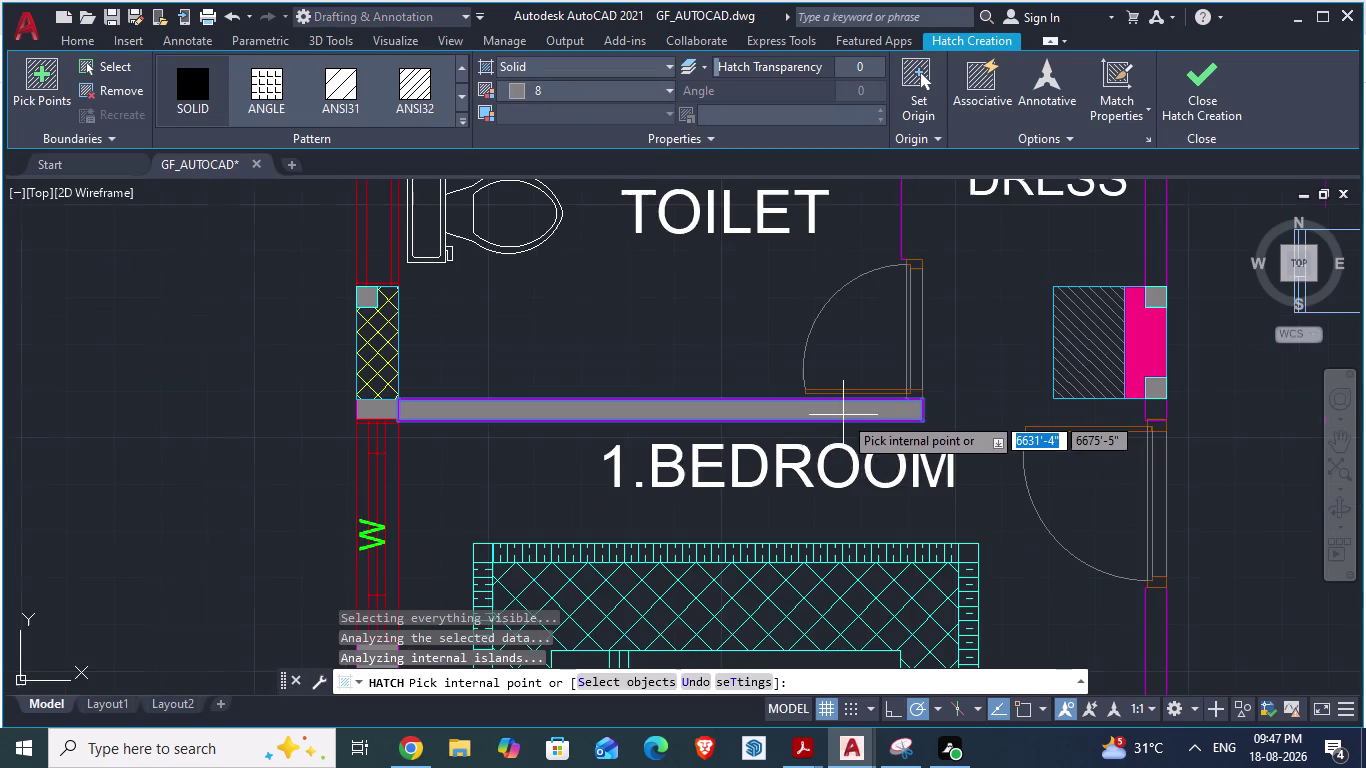
scroll(down, 3)
scroll(up, 3)
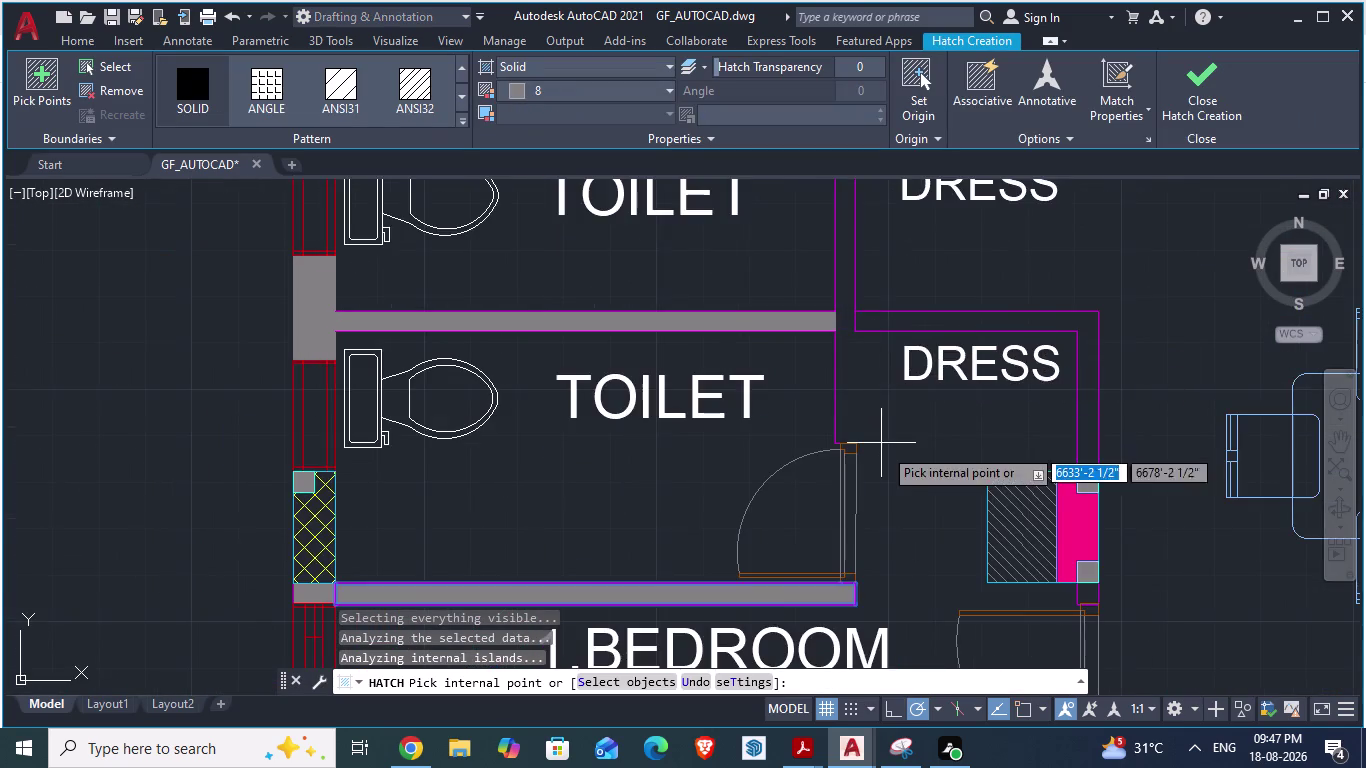
scroll(up, 3)
Confirm the hatch prompt, then escape out of the command.
key(l)
key(Return)
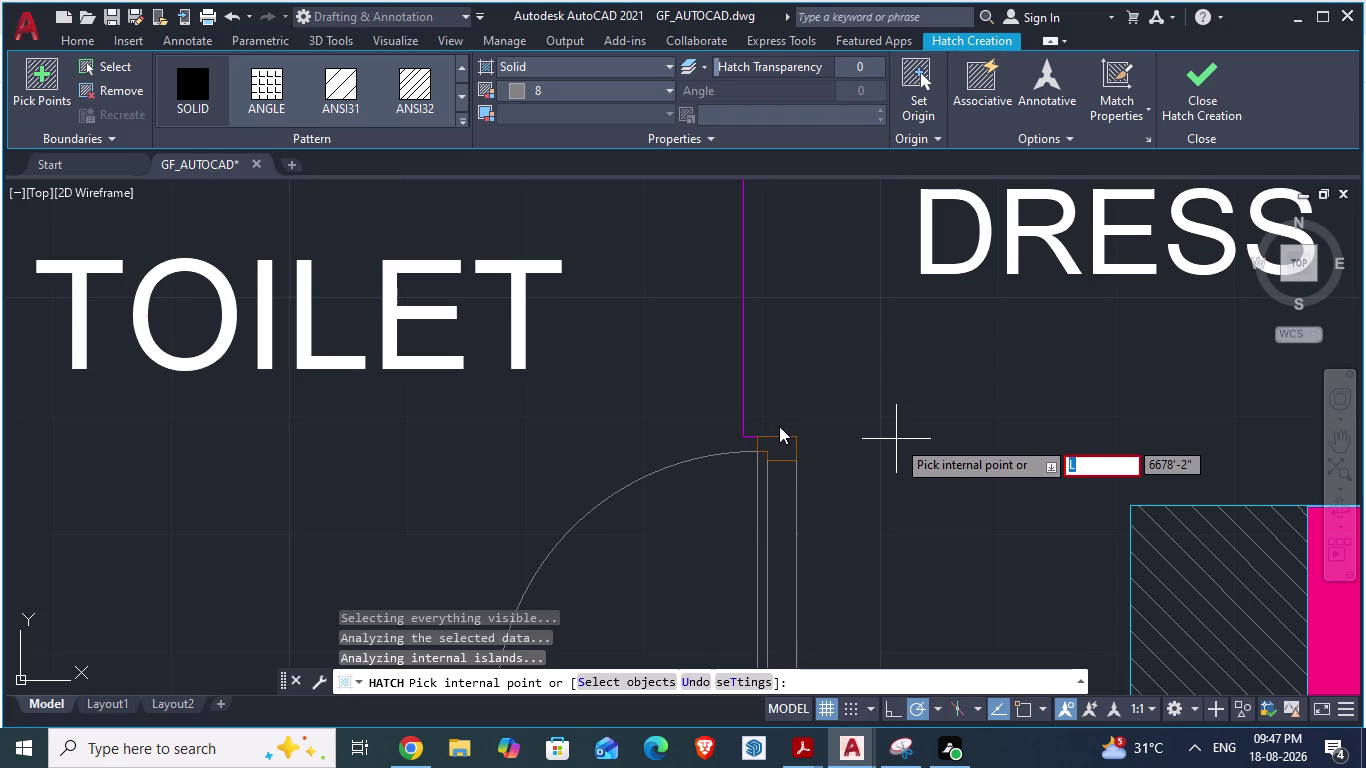
key(Return)
key(Escape)
key(Escape)
key(Escape)
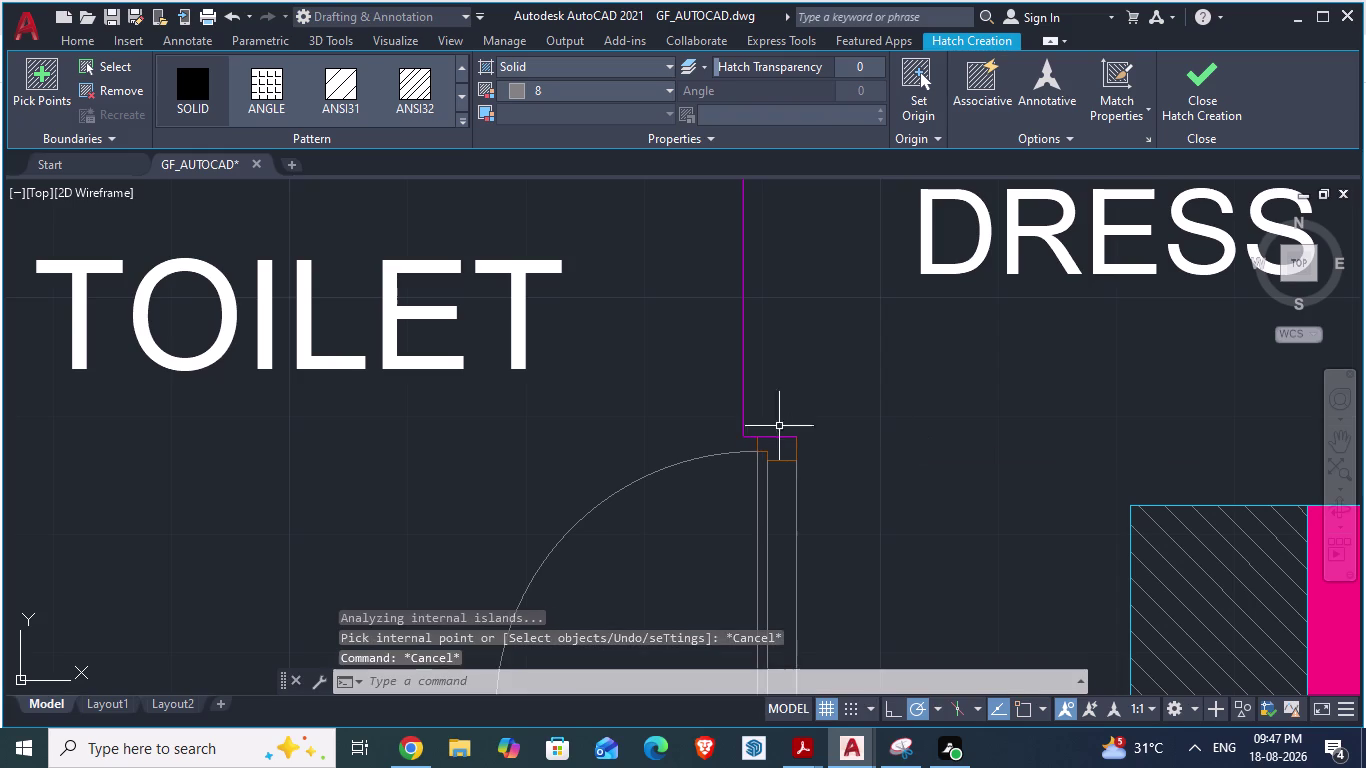
scroll(down, 3)
scroll(up, 3)
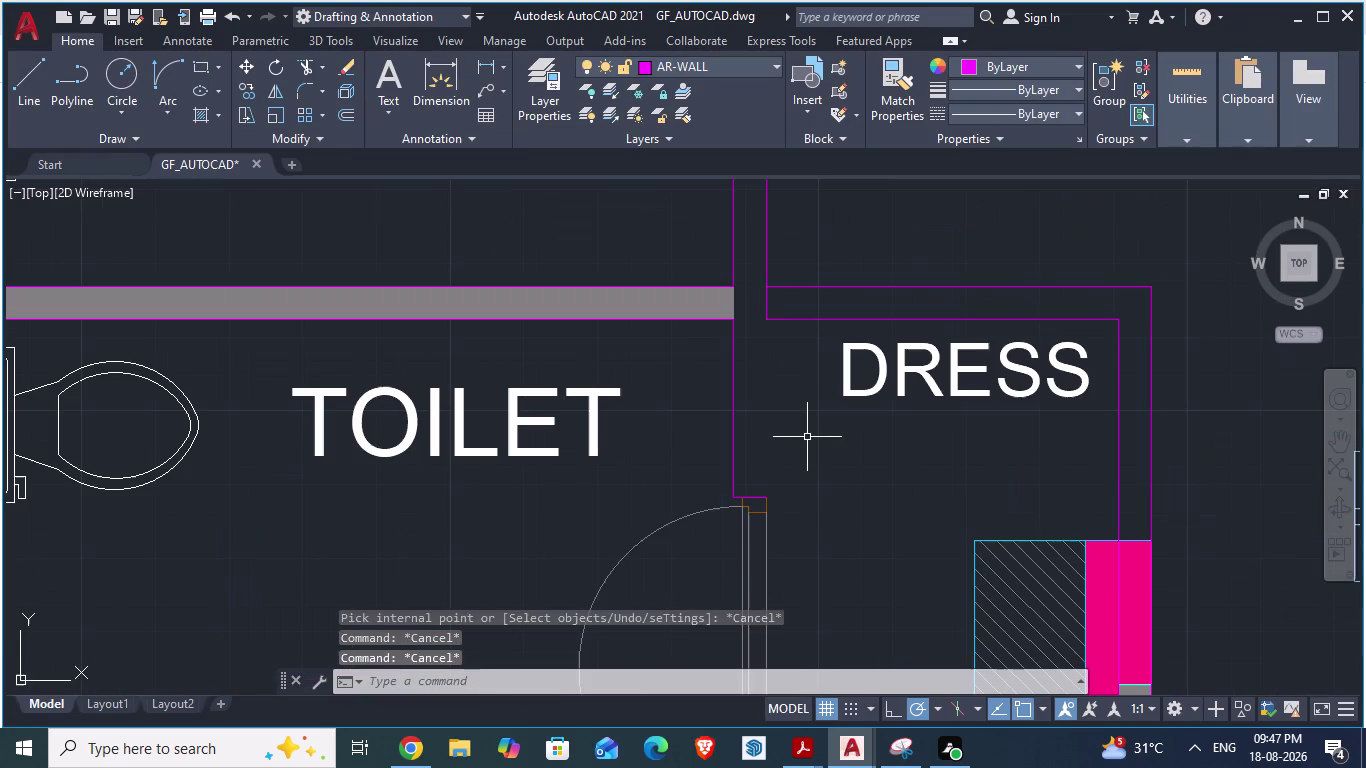
Draw a short line from the inner corner closing the toilet–dress wall end.
key(l)
key(Return)
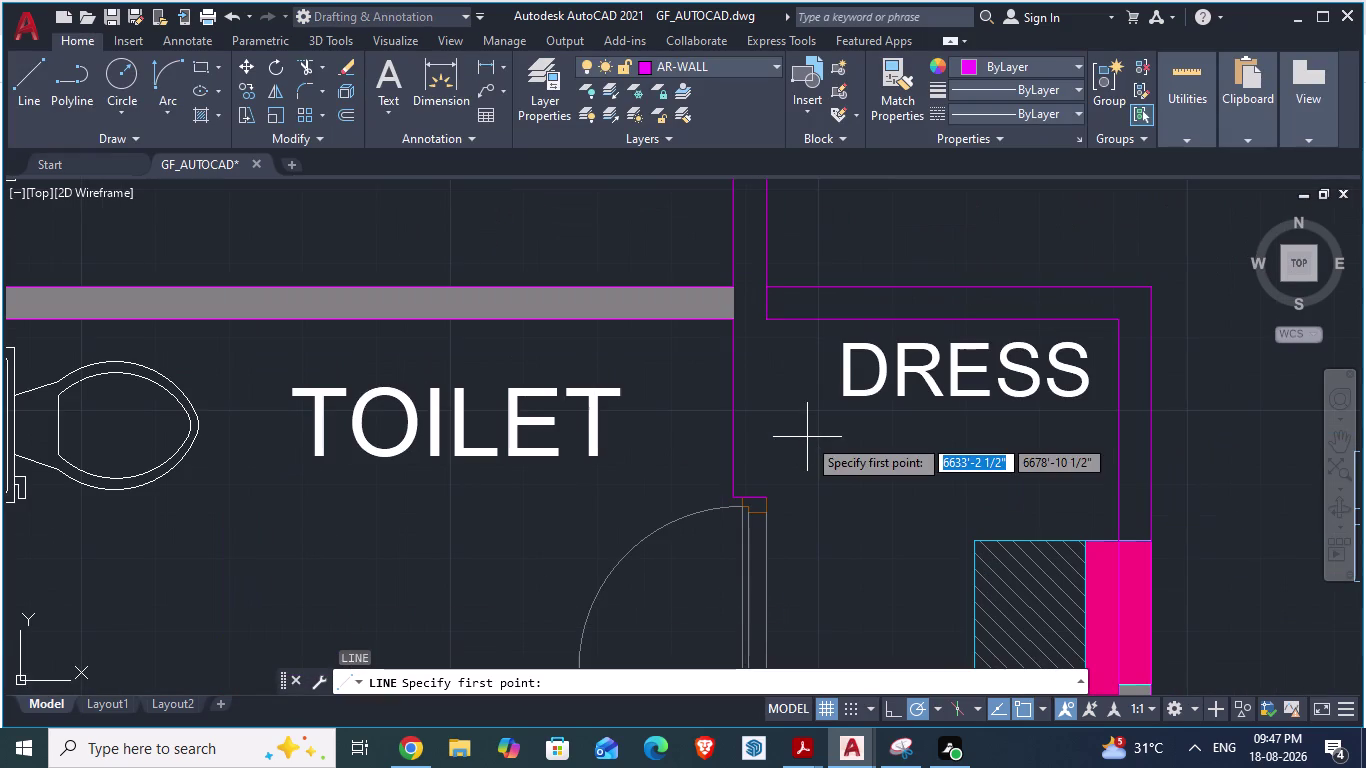
click(770, 324)
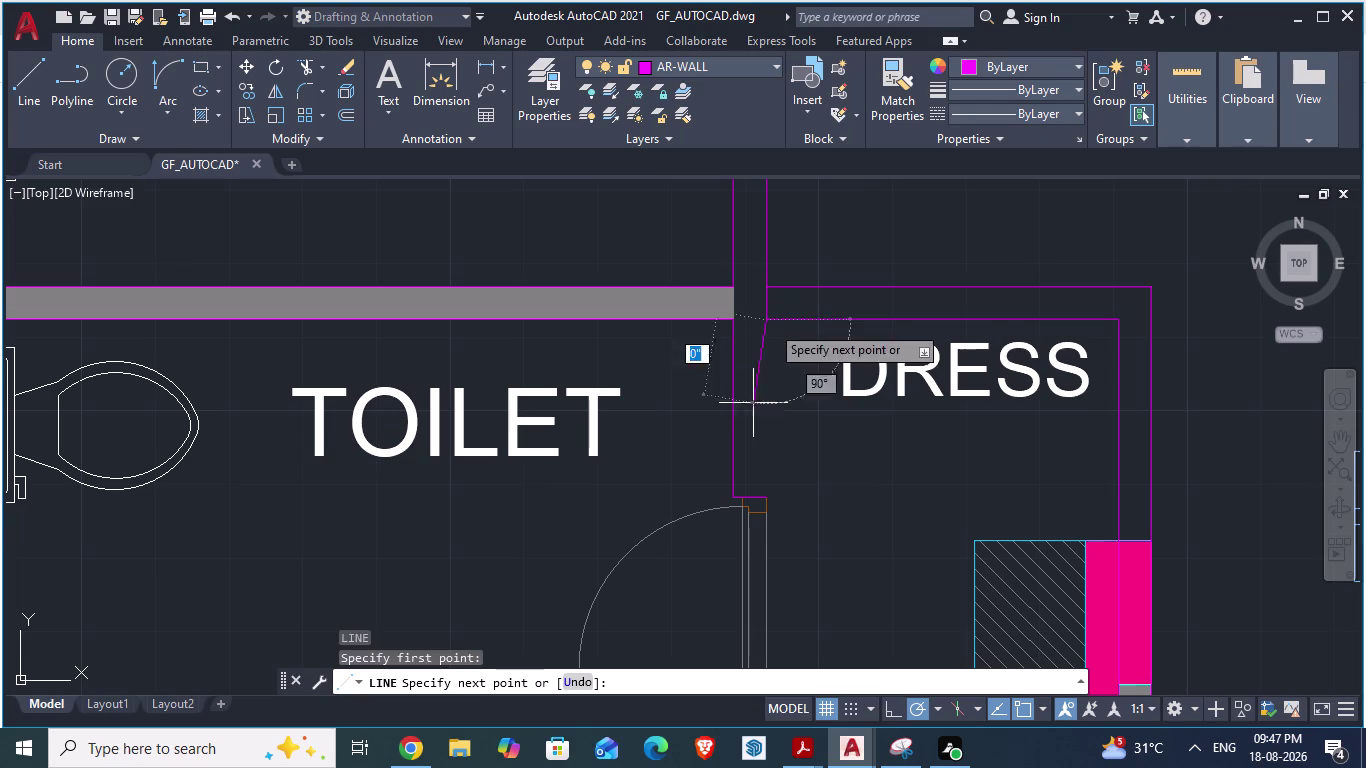
click(765, 494)
key(Return)
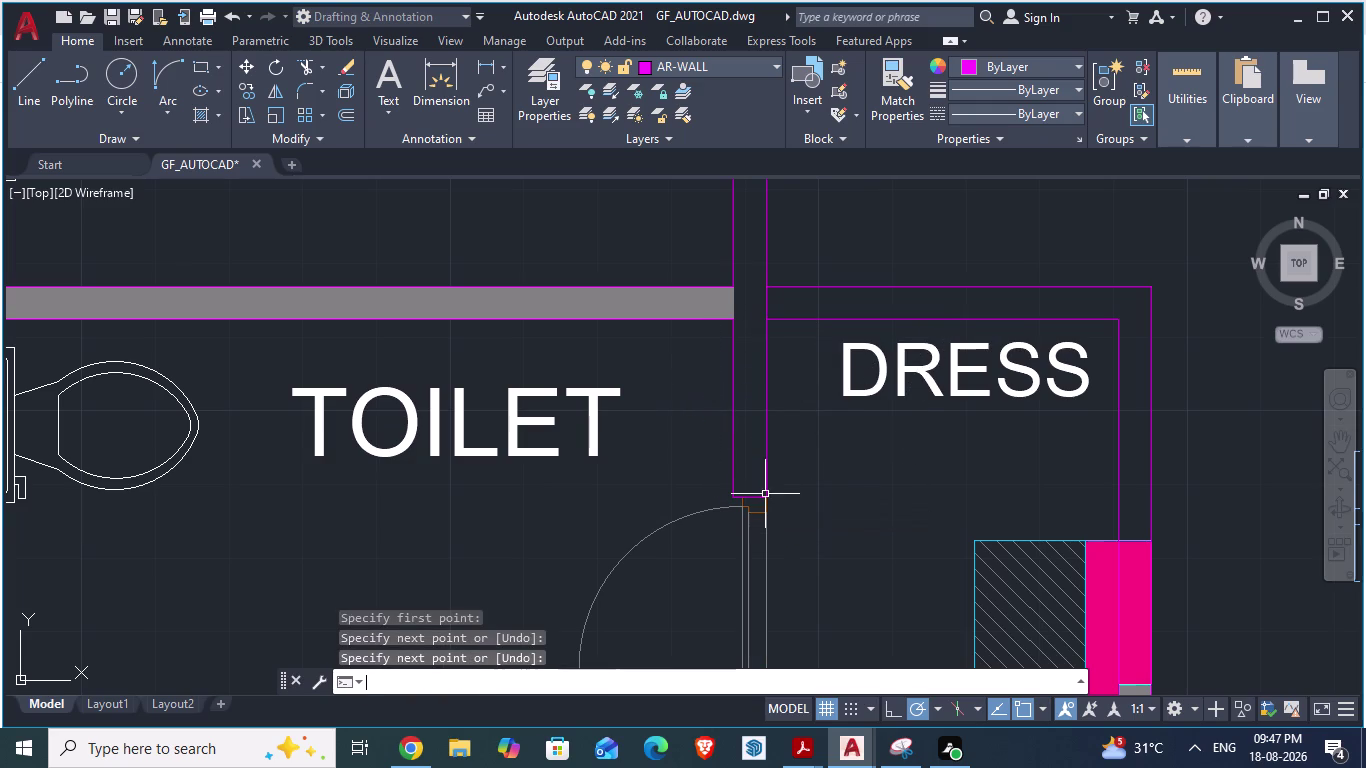
scroll(down, 3)
scroll(down, 3)
scroll(up, 3)
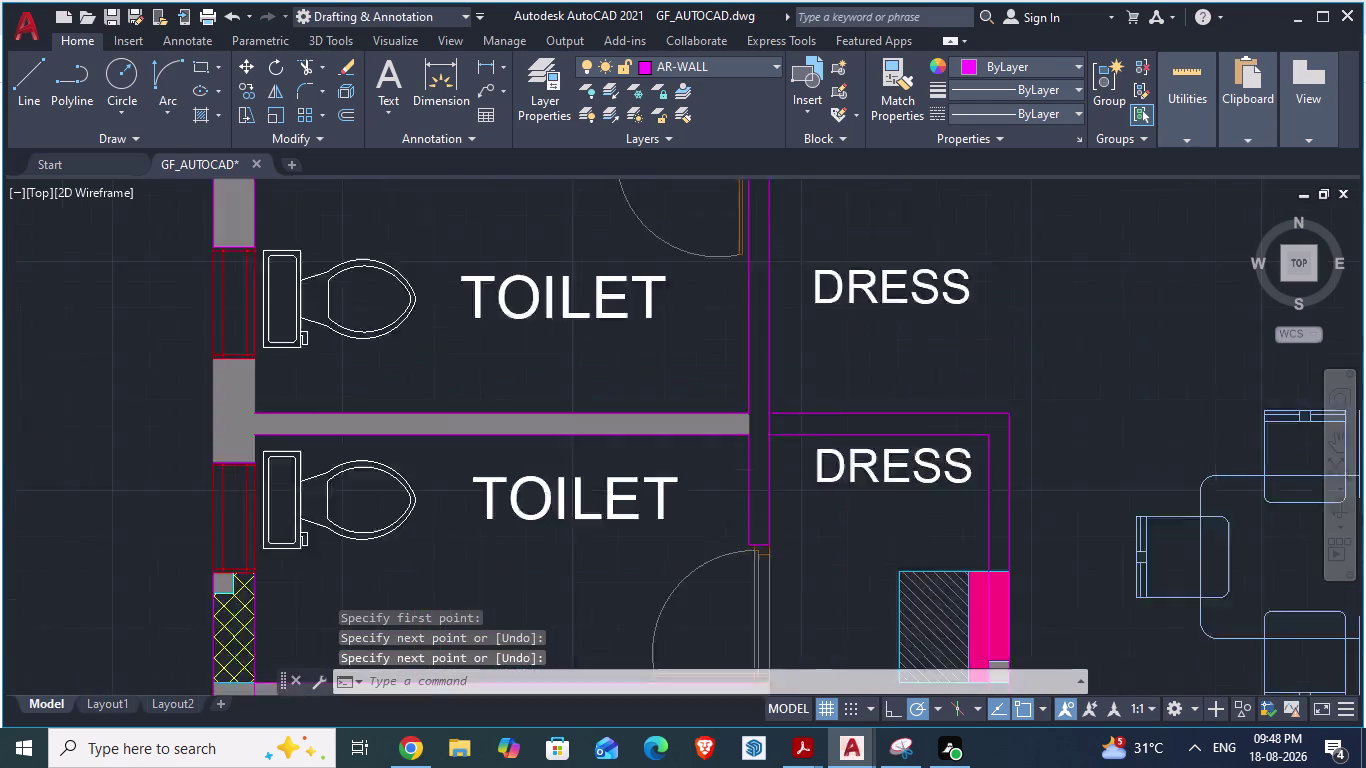
scroll(up, 3)
click(772, 394)
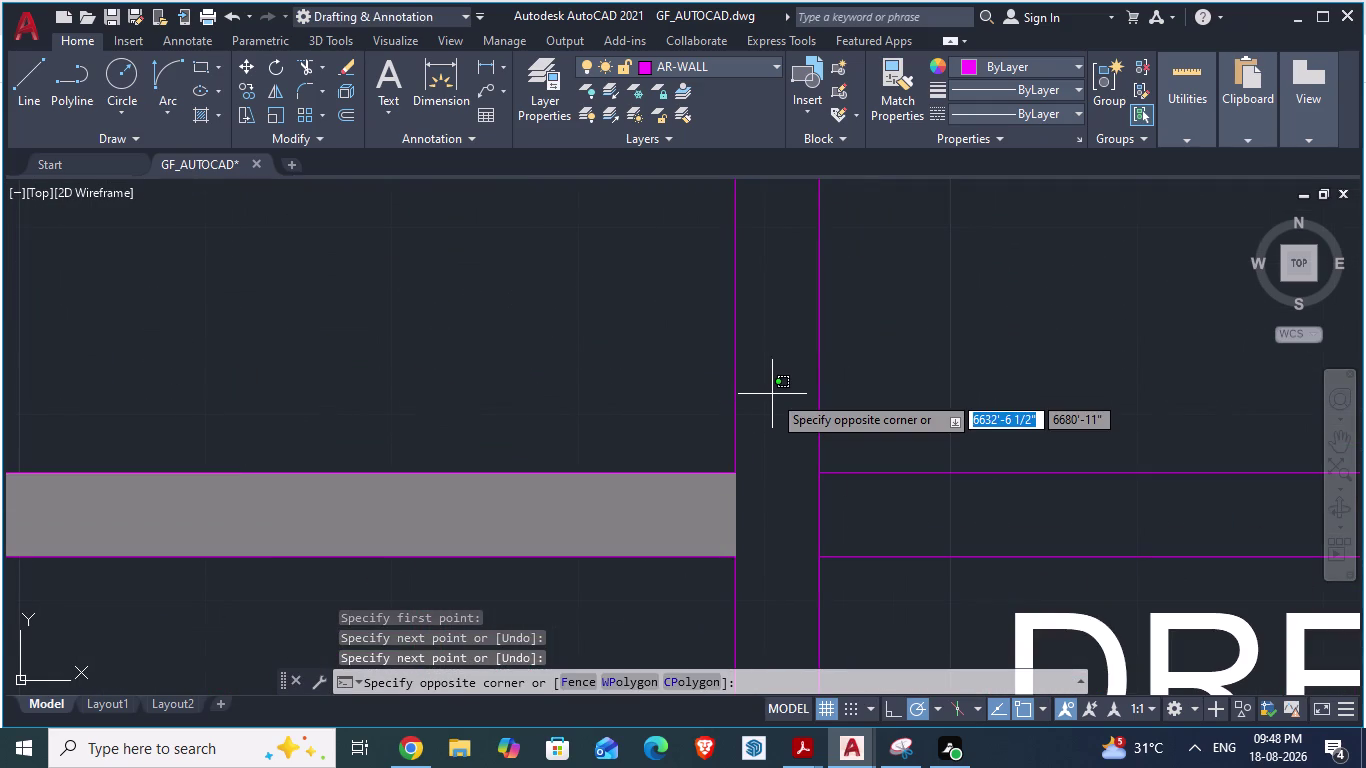